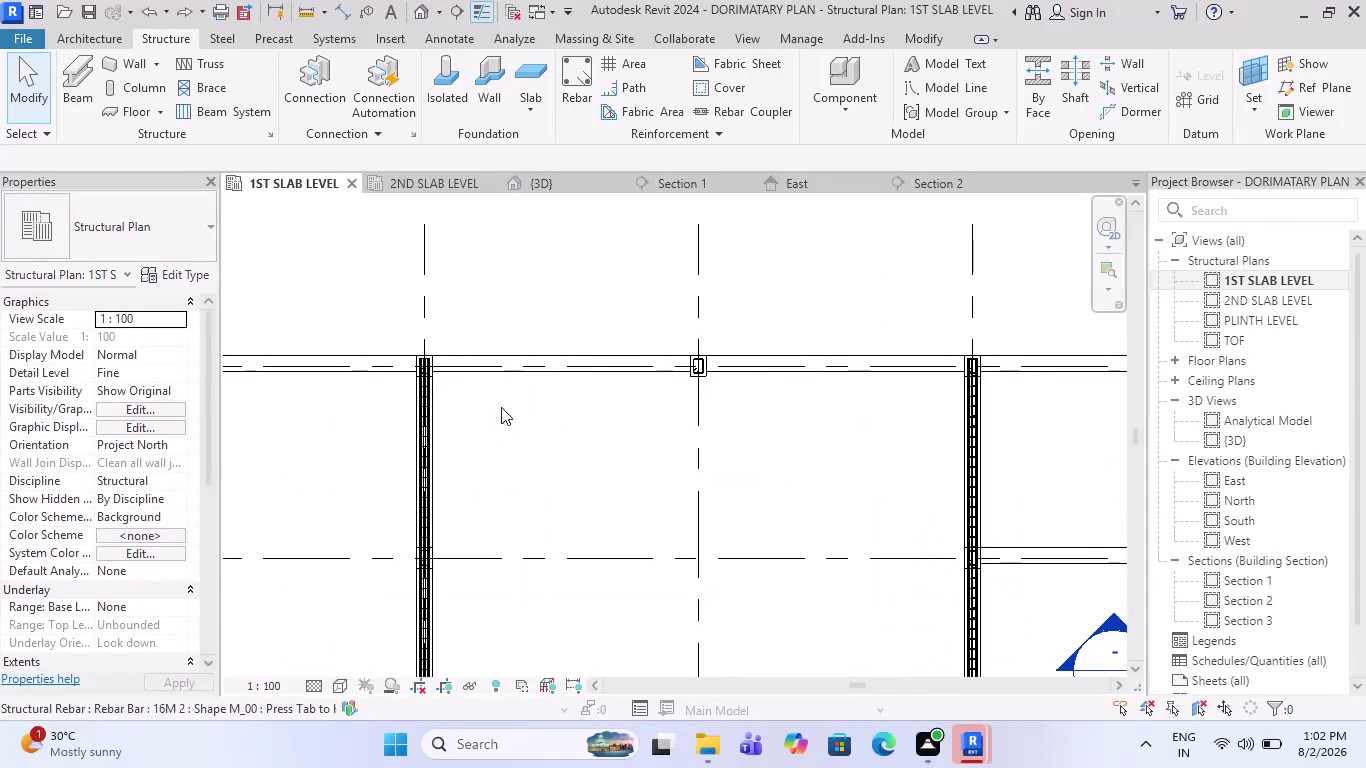
Zoom and pan the 1st Slab Level plan to find the reinforced beam near grids D–E.
scroll(up, 3)
scroll(down, 3)
scroll(down, 3)
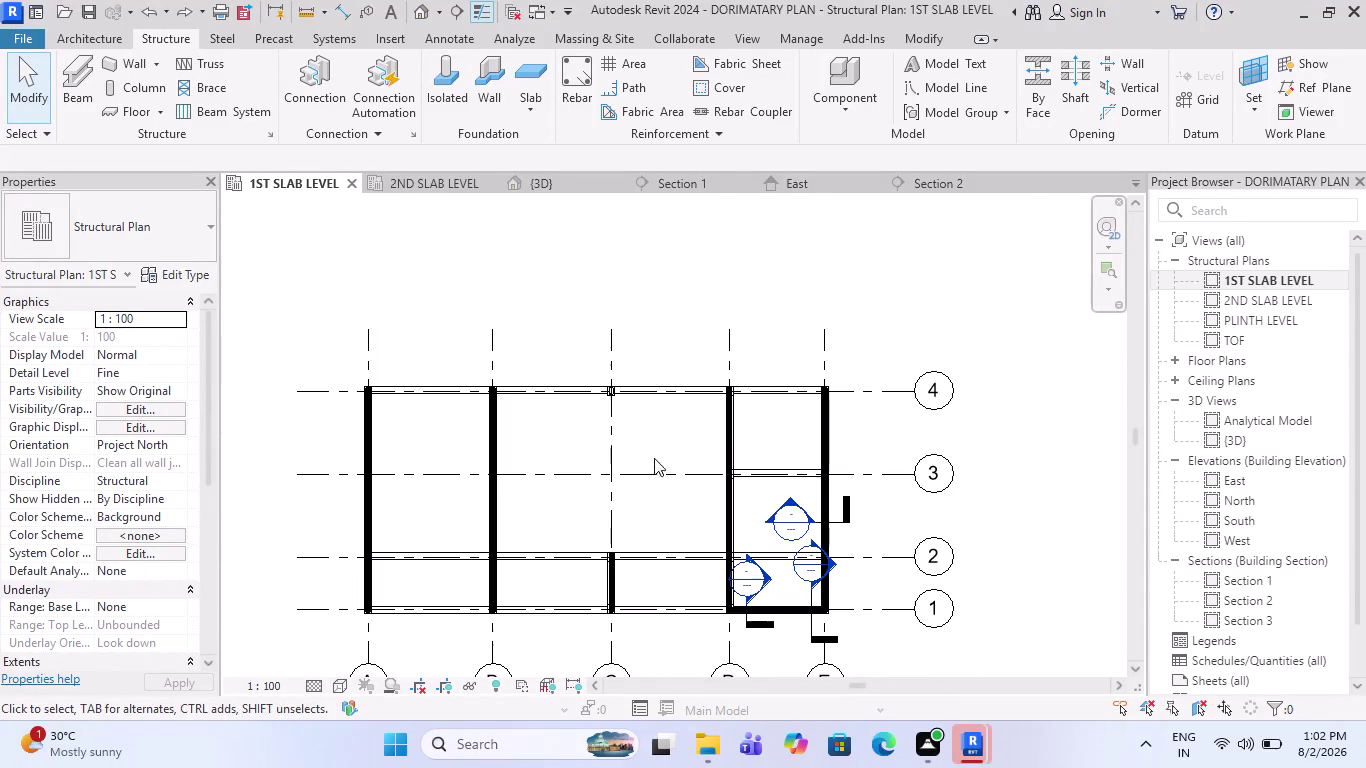
scroll(up, 3)
scroll(down, 3)
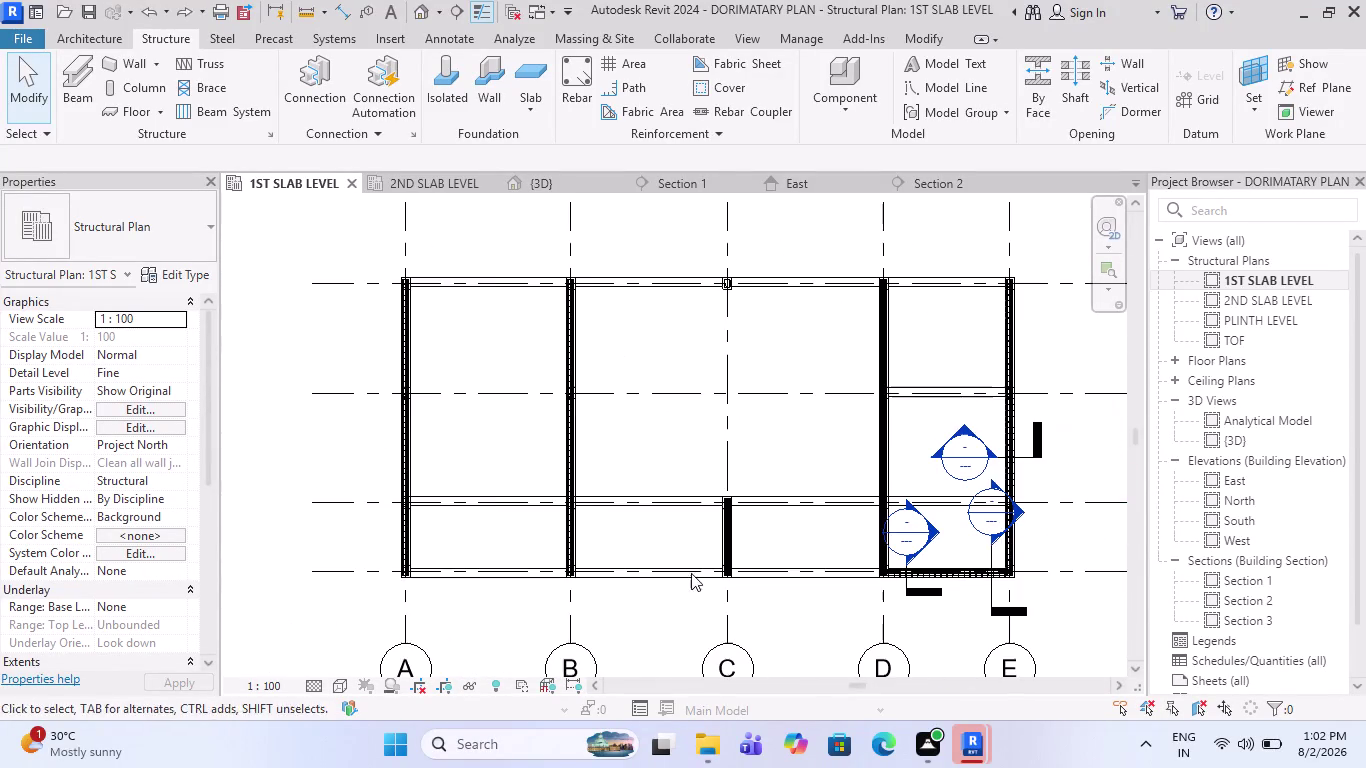
middle_drag(920, 610, 789, 619)
scroll(up, 3)
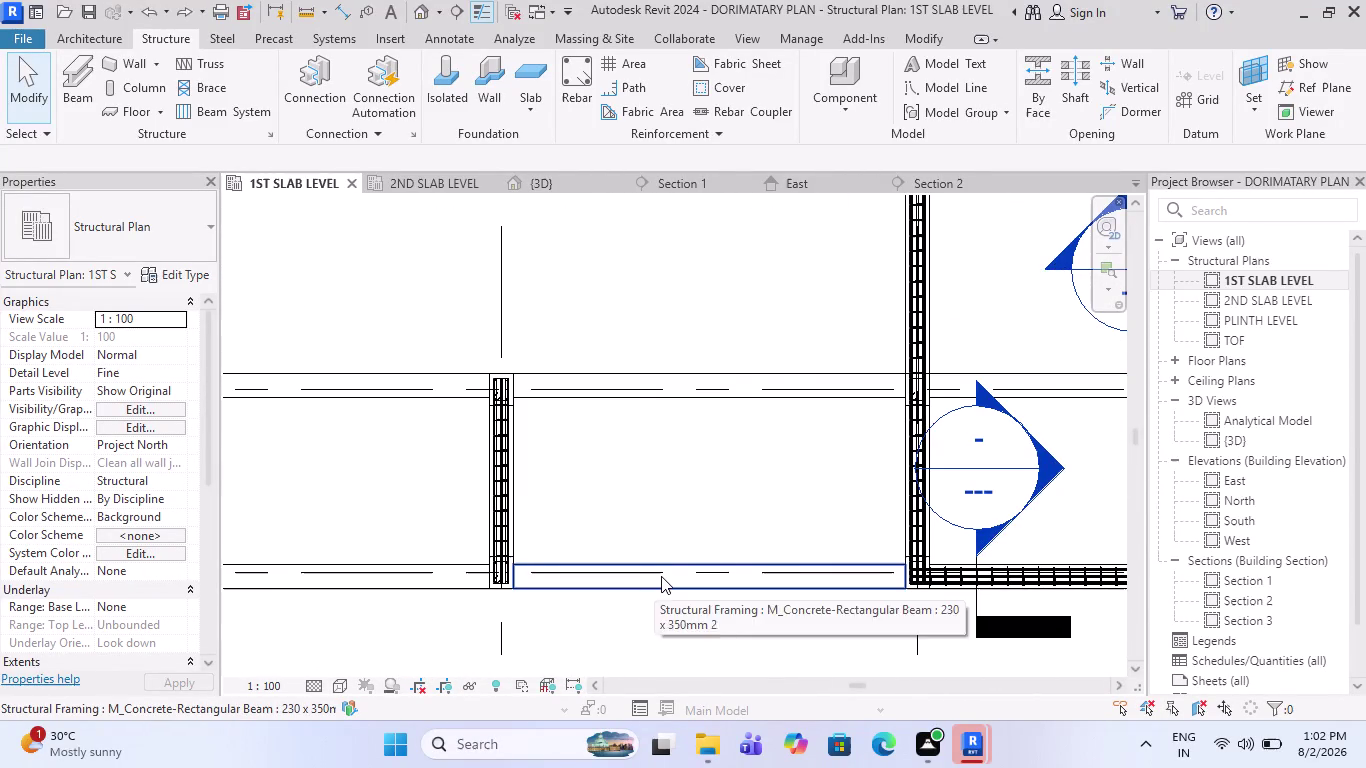
scroll(down, 3)
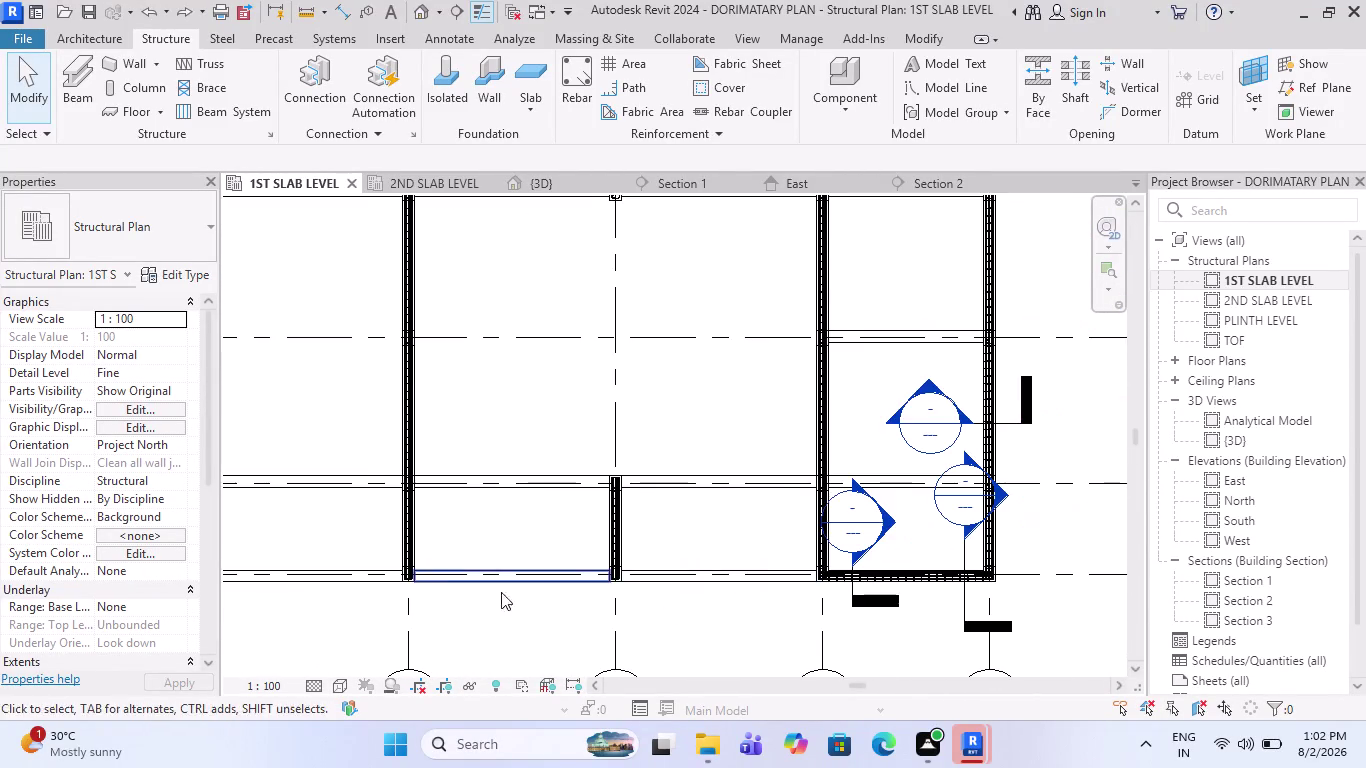
scroll(up, 3)
scroll(down, 3)
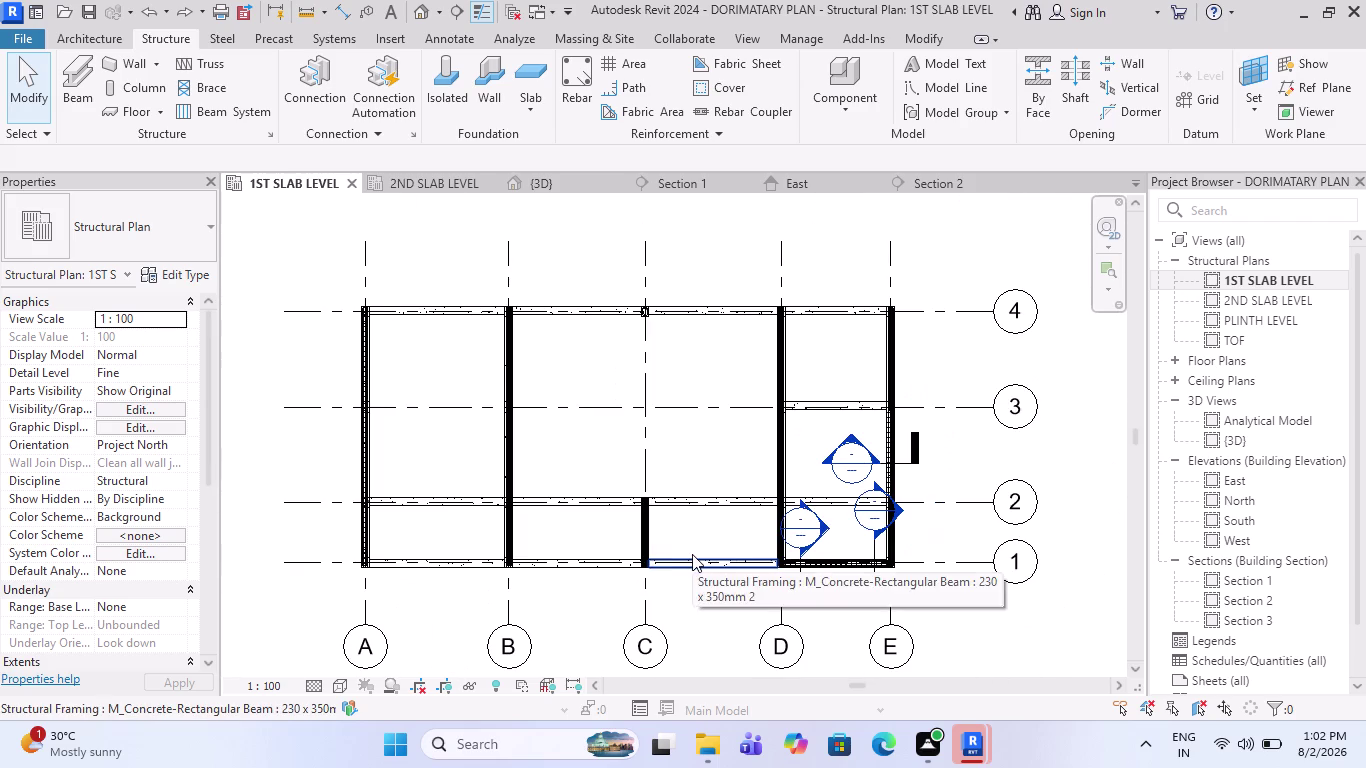
scroll(up, 3)
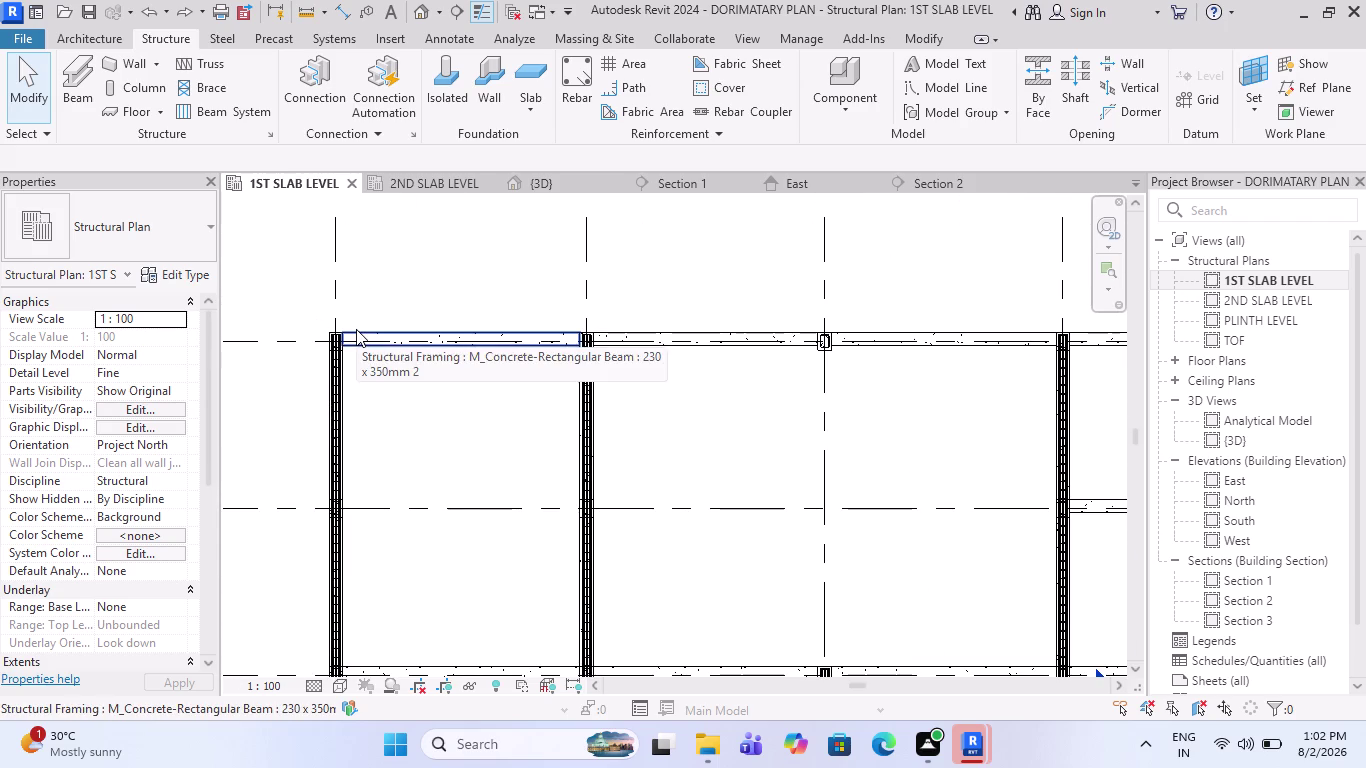
scroll(down, 3)
scroll(up, 3)
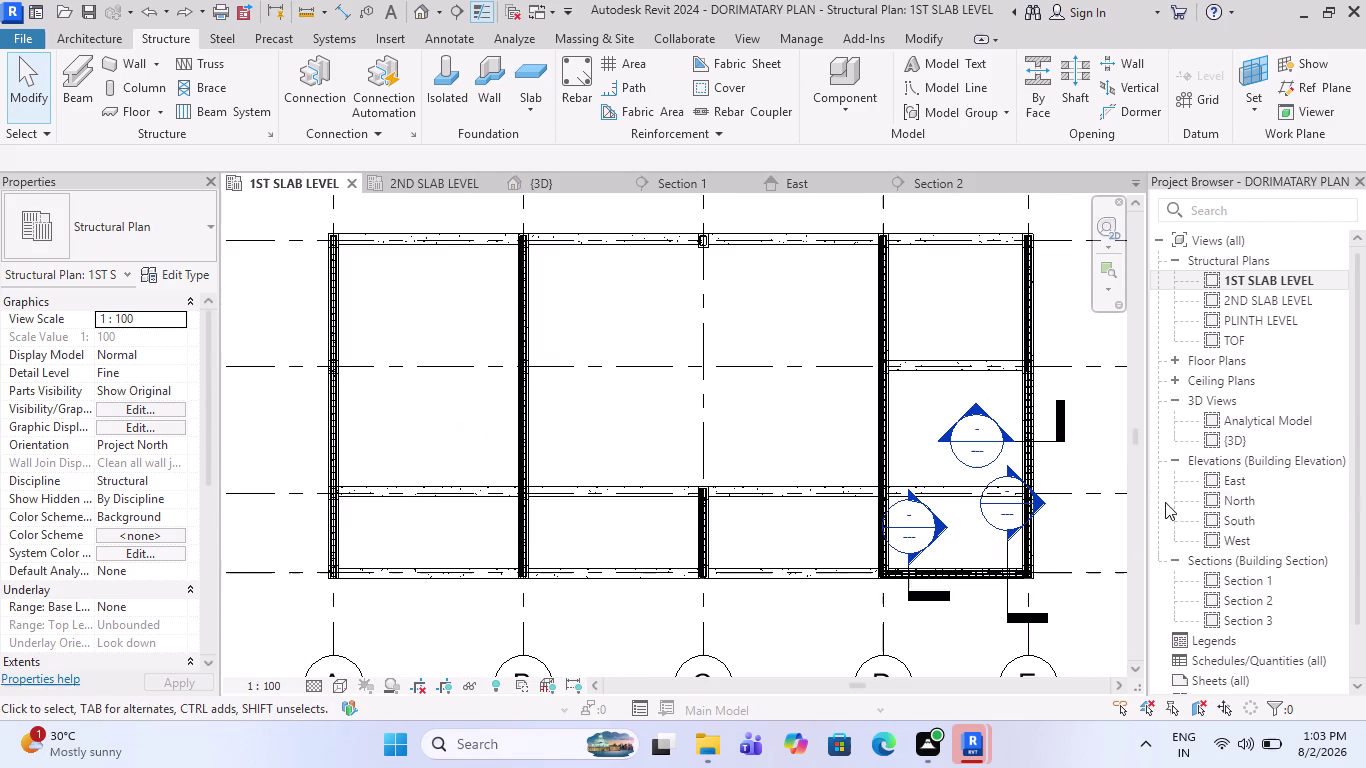
scroll(down, 3)
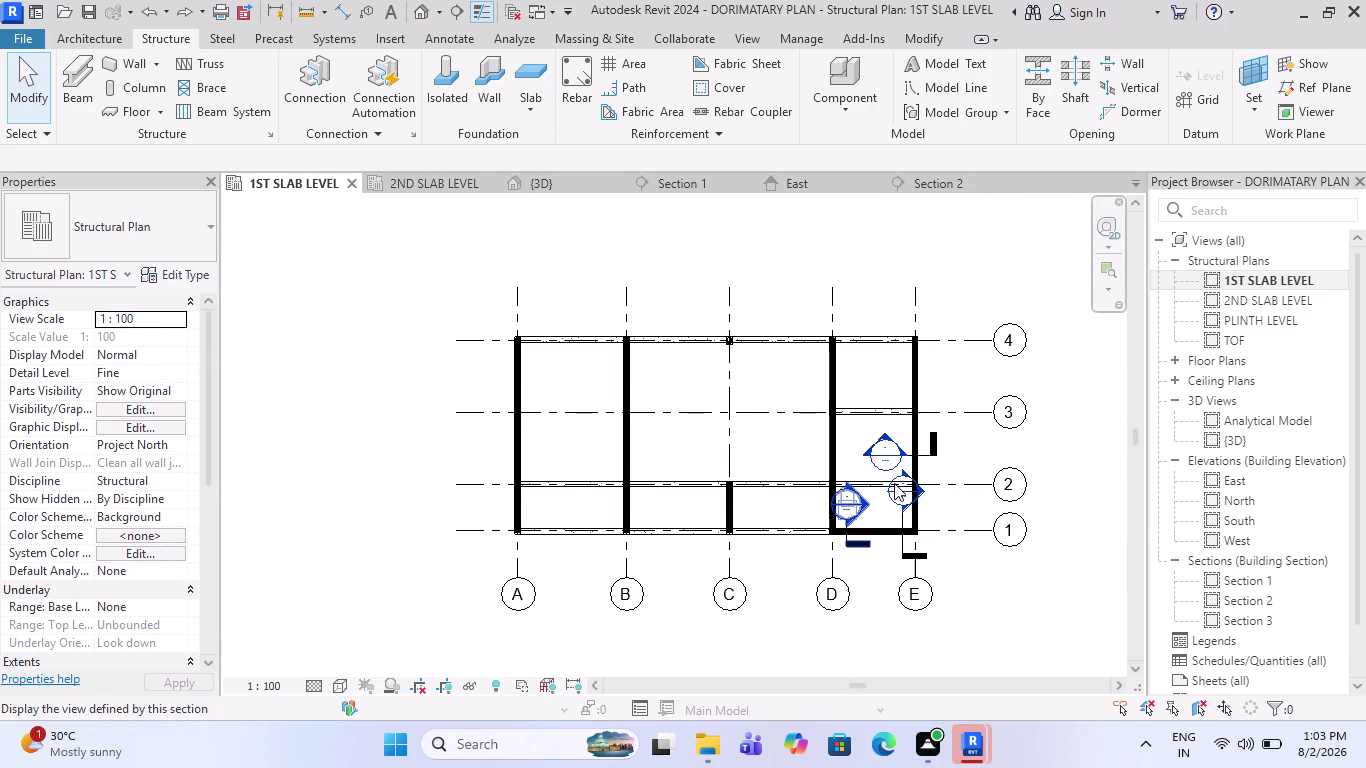
key(Escape)
scroll(up, 3)
scroll(up, 3)
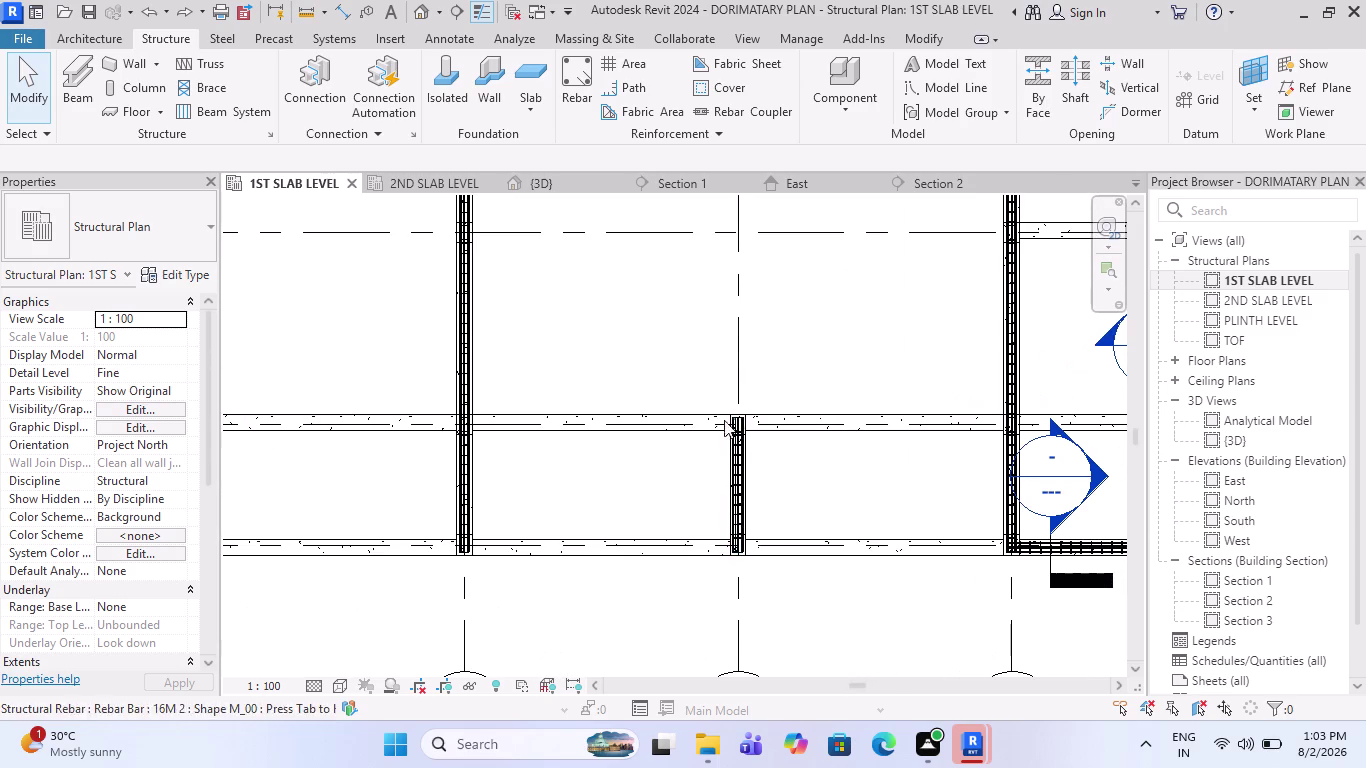
scroll(down, 3)
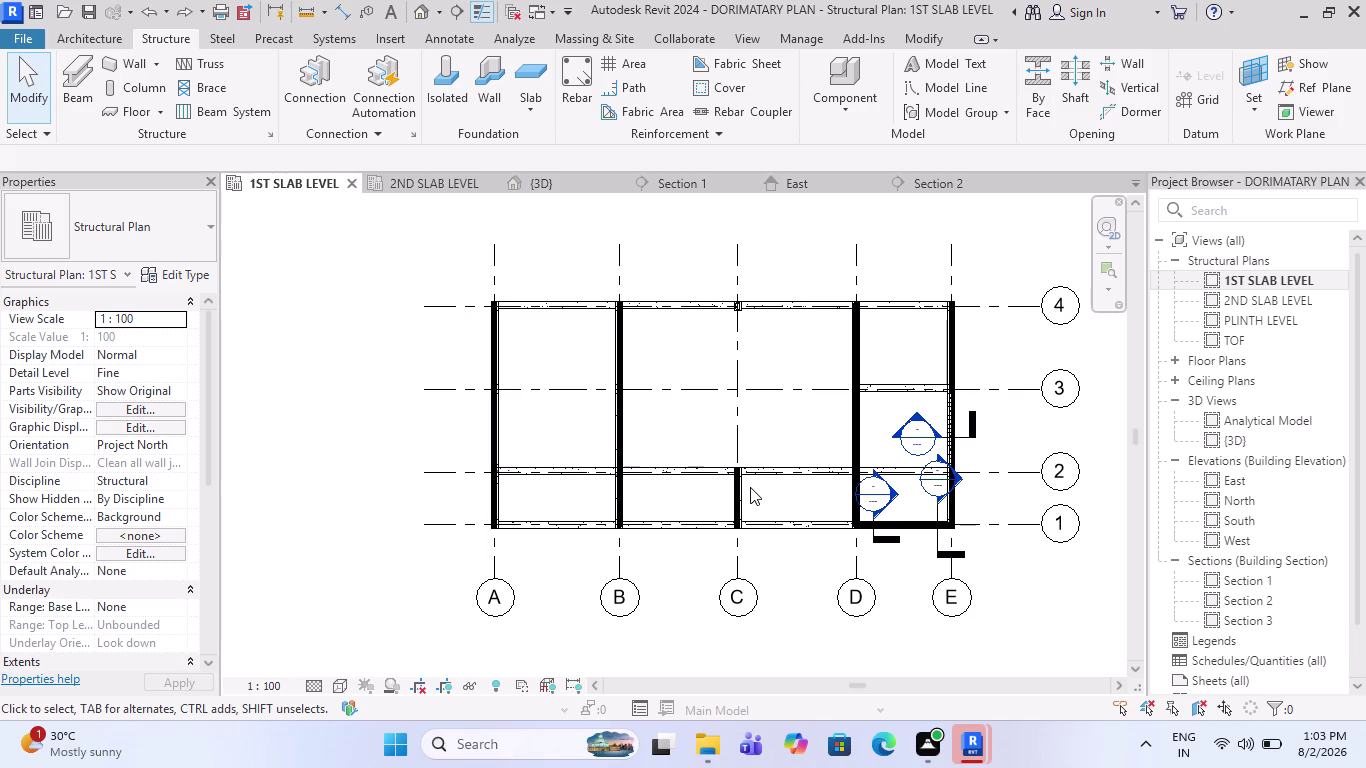
scroll(up, 3)
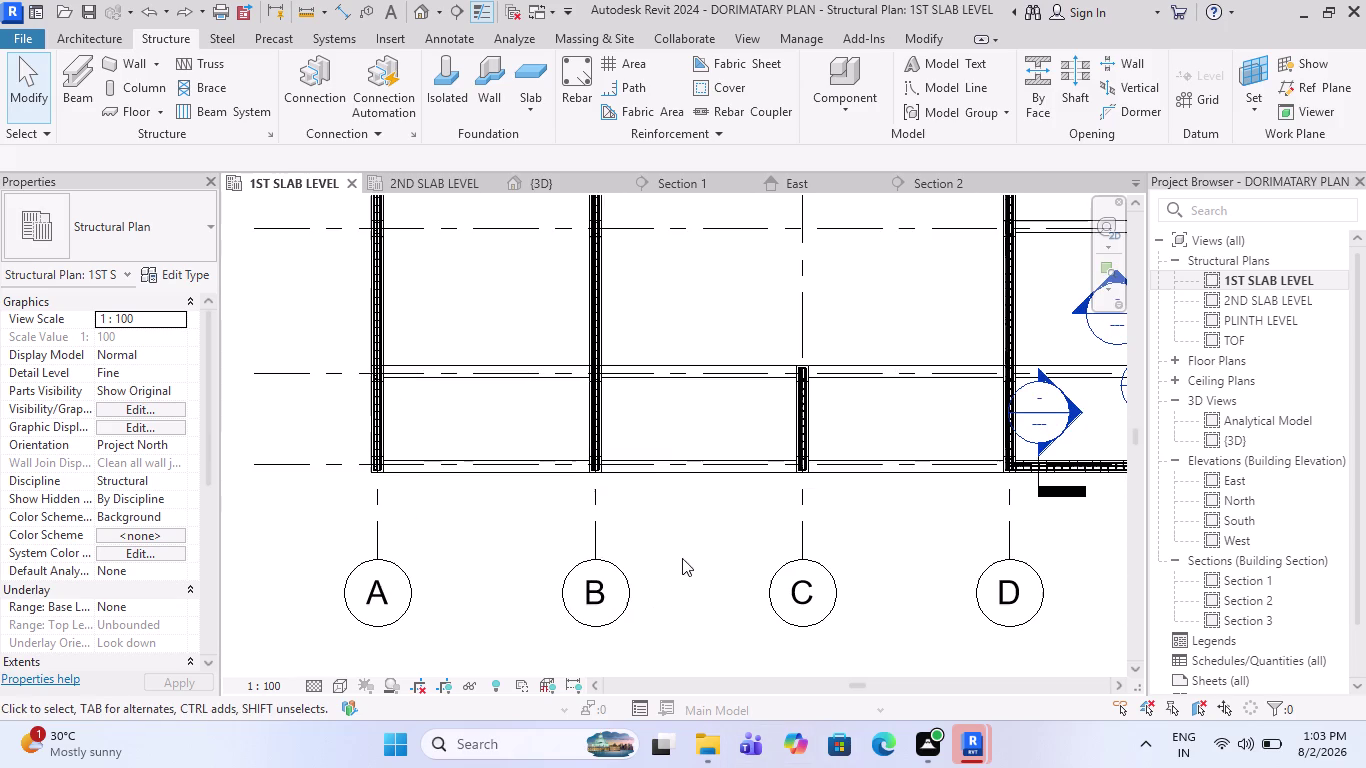
scroll(down, 3)
scroll(up, 3)
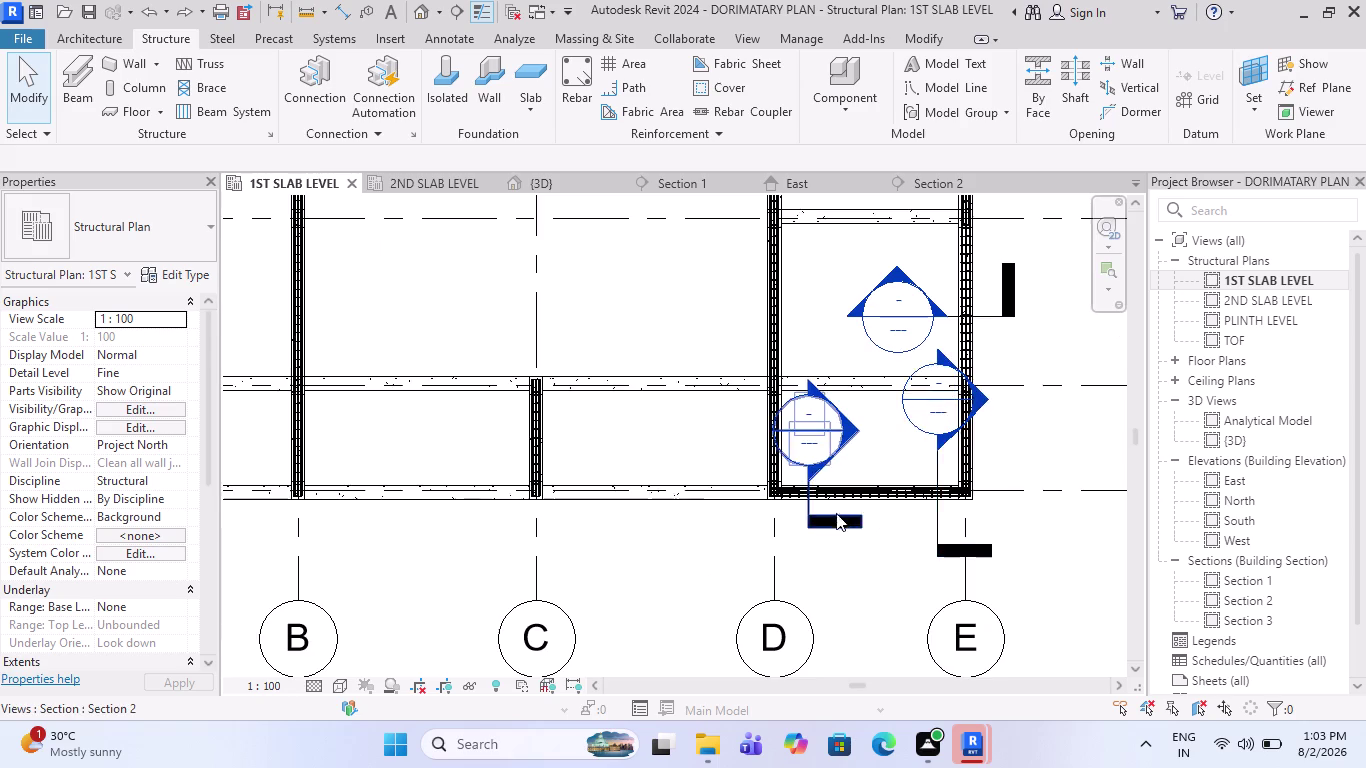
scroll(up, 3)
scroll(up, 3)
key(Escape)
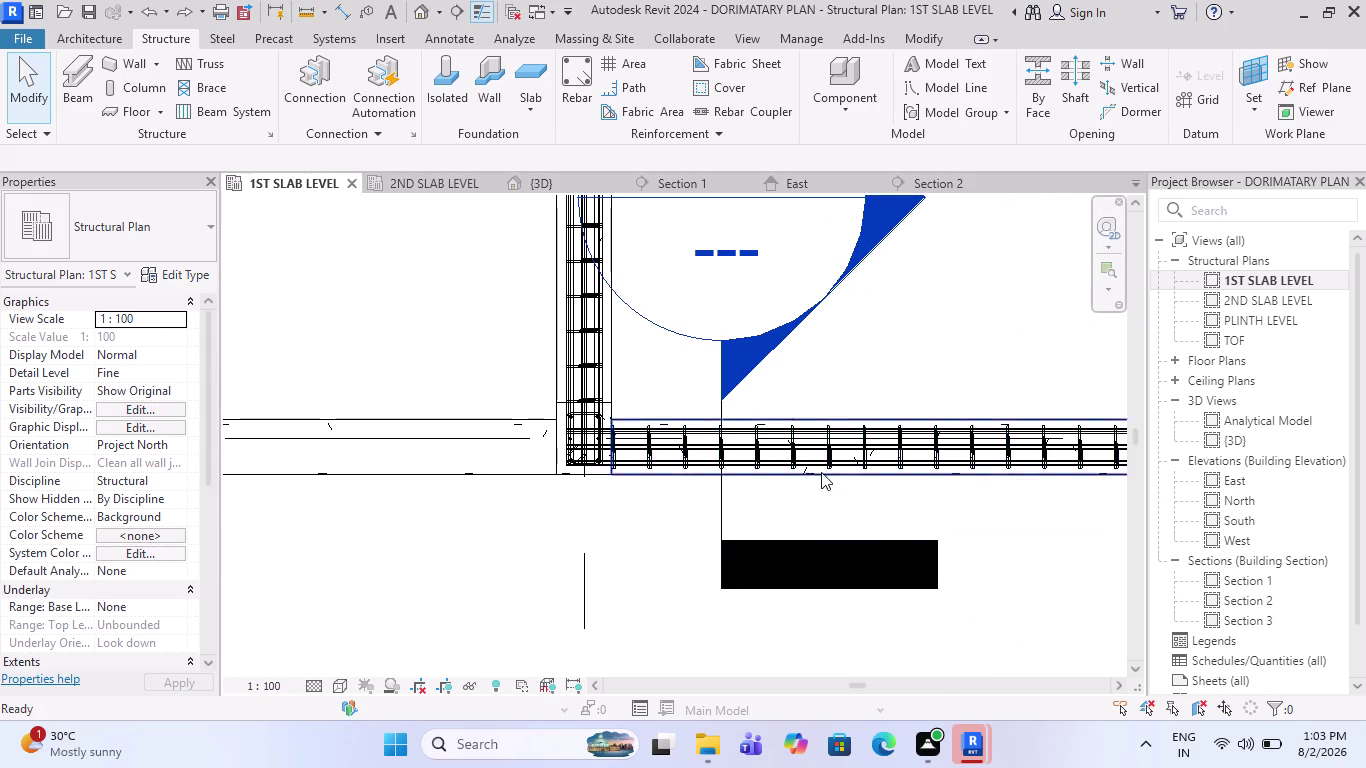
scroll(up, 3)
Propagate the grid 1 beam's rebar onto three neighbouring beams along grid 1.
click(799, 415)
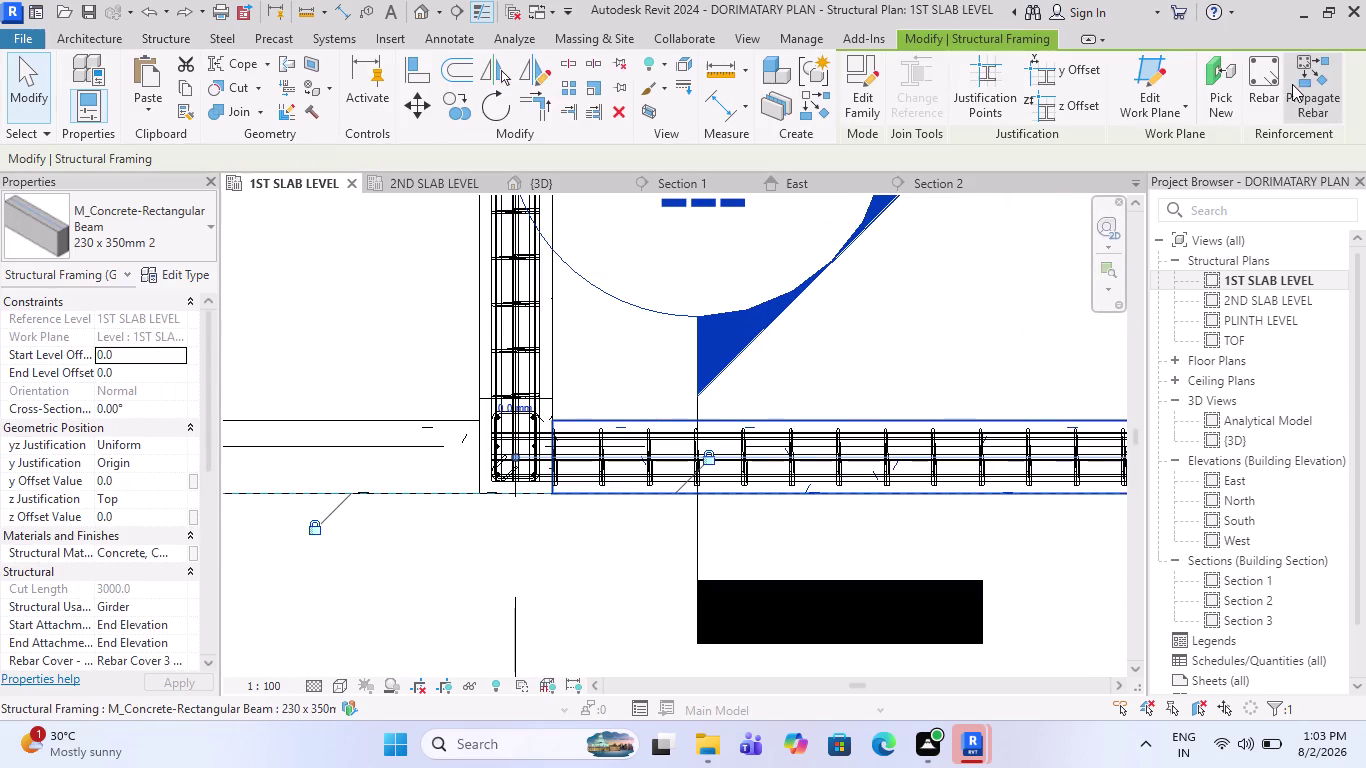
click(1301, 99)
scroll(down, 3)
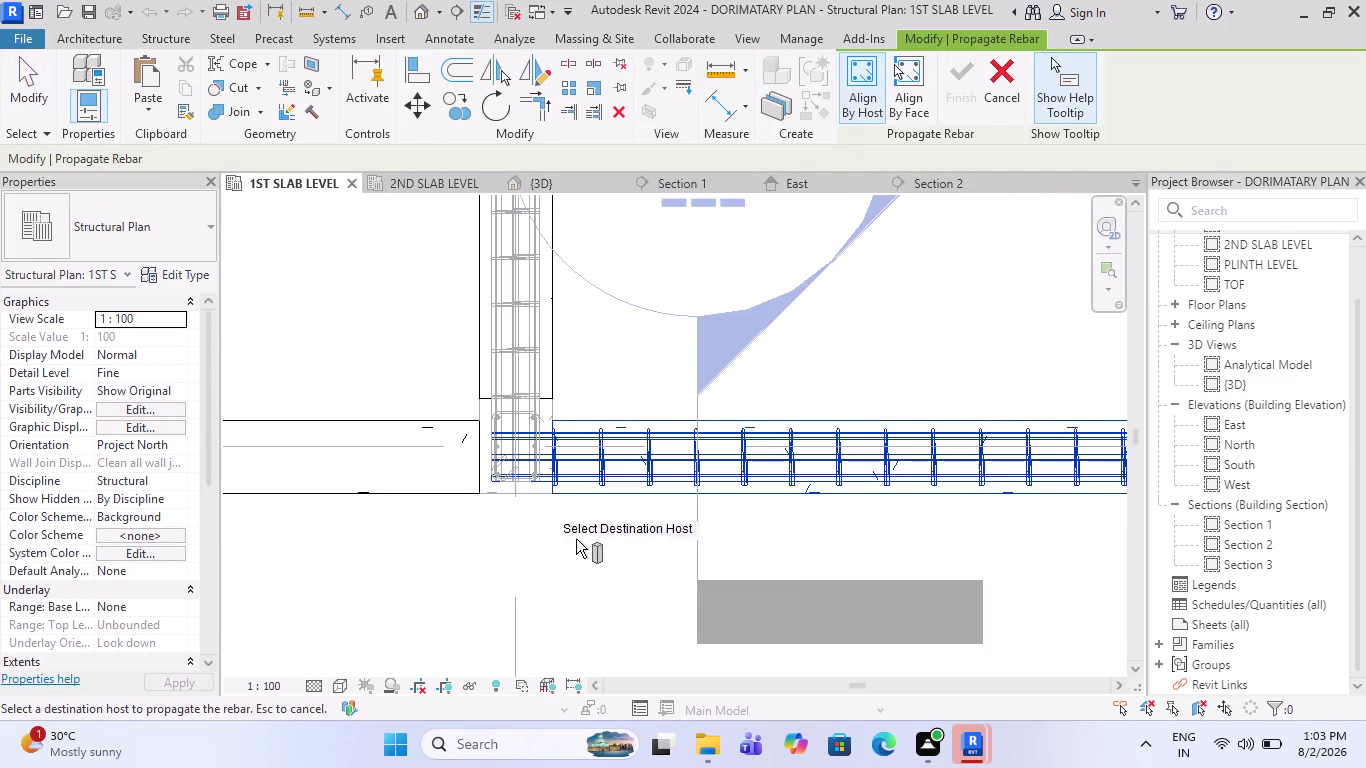
scroll(down, 3)
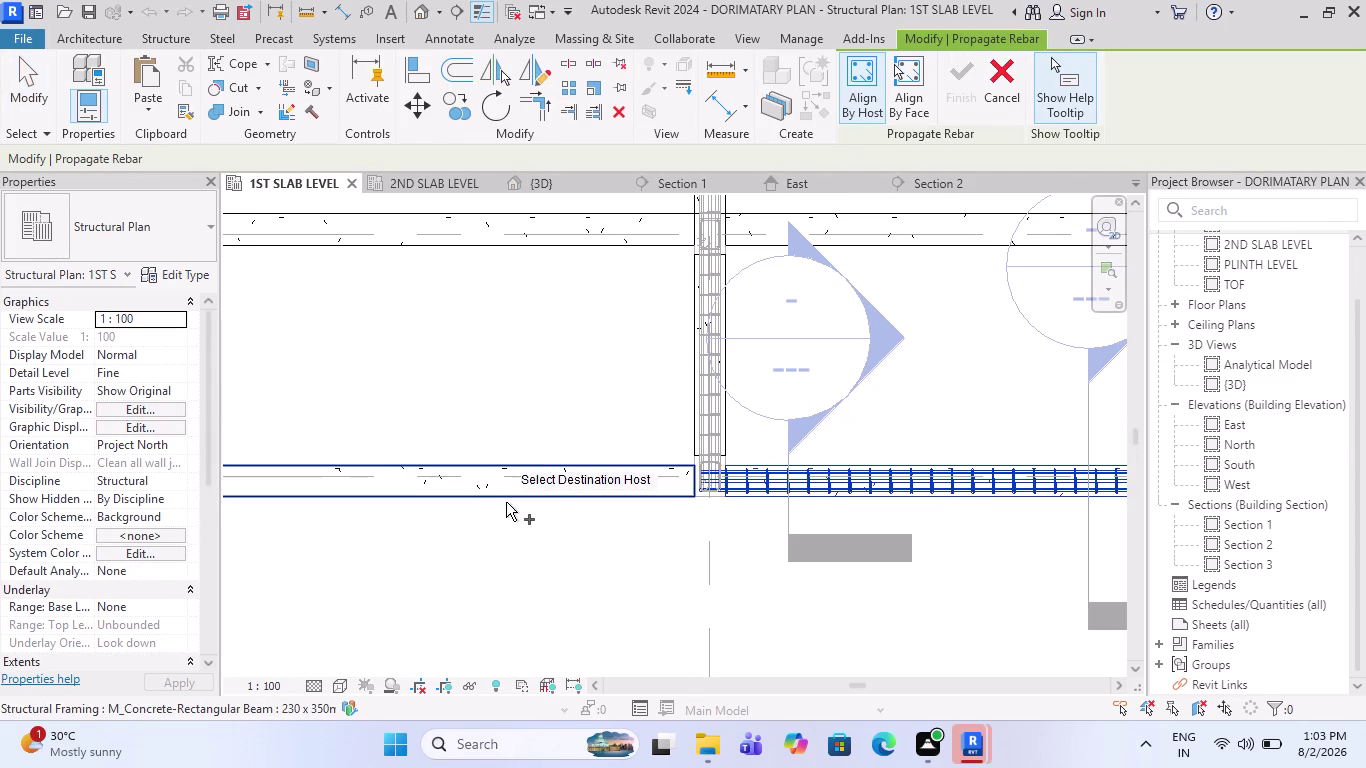
click(506, 502)
scroll(down, 3)
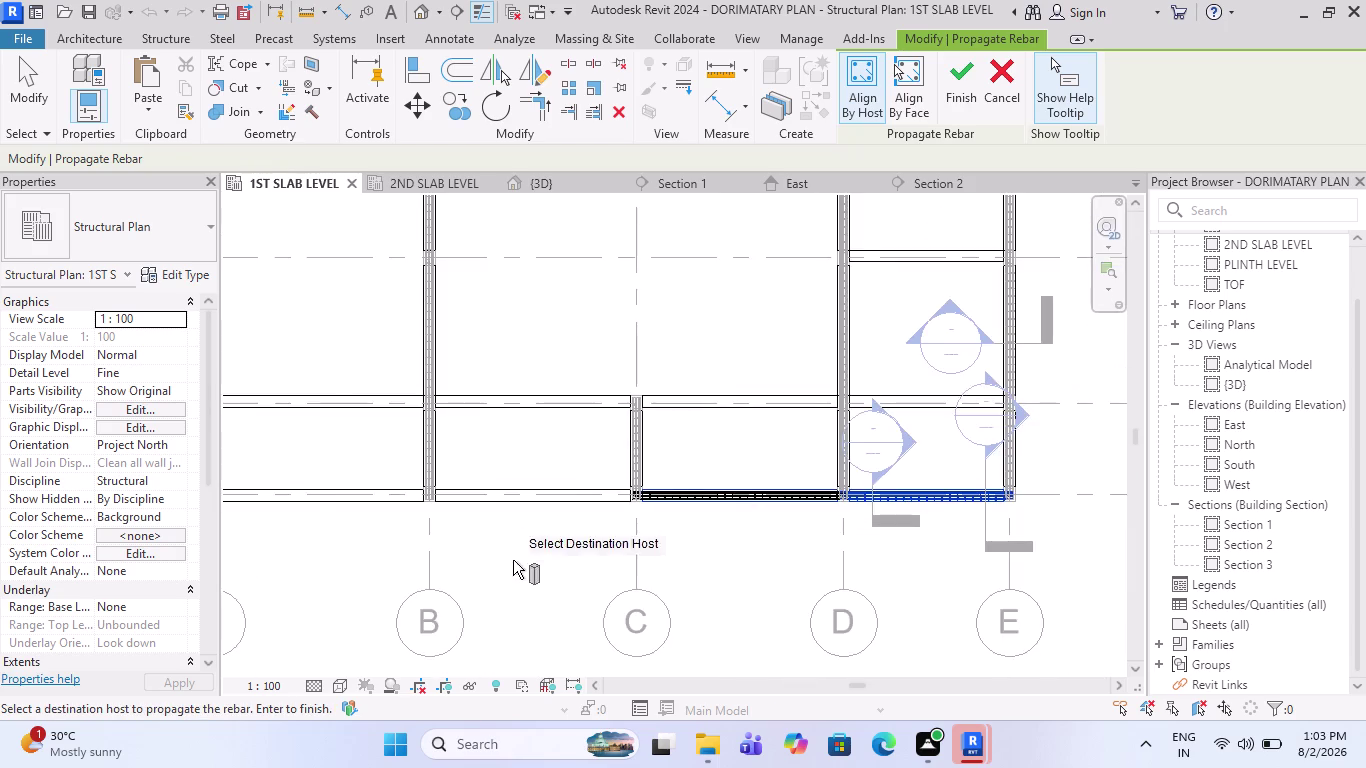
scroll(up, 3)
click(528, 508)
scroll(down, 3)
scroll(up, 3)
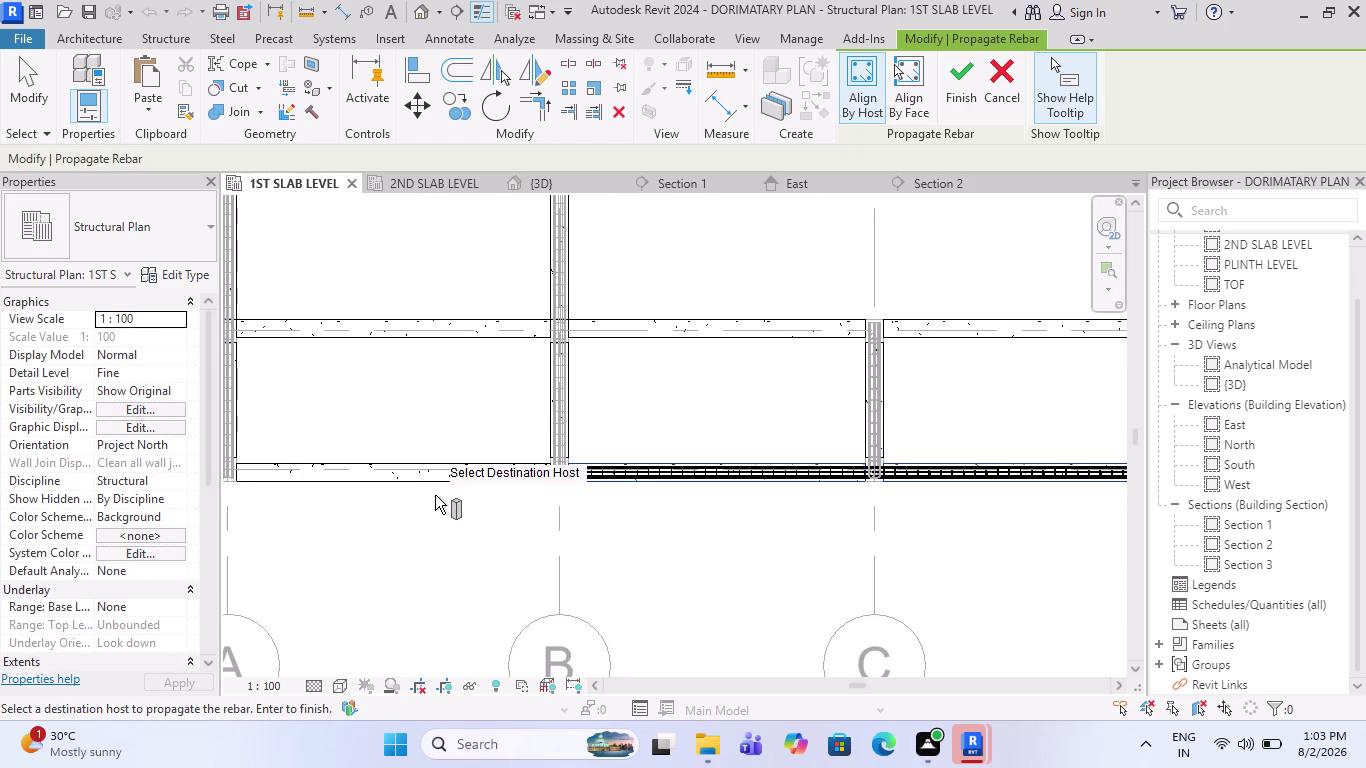
click(436, 488)
scroll(up, 3)
scroll(up, 3)
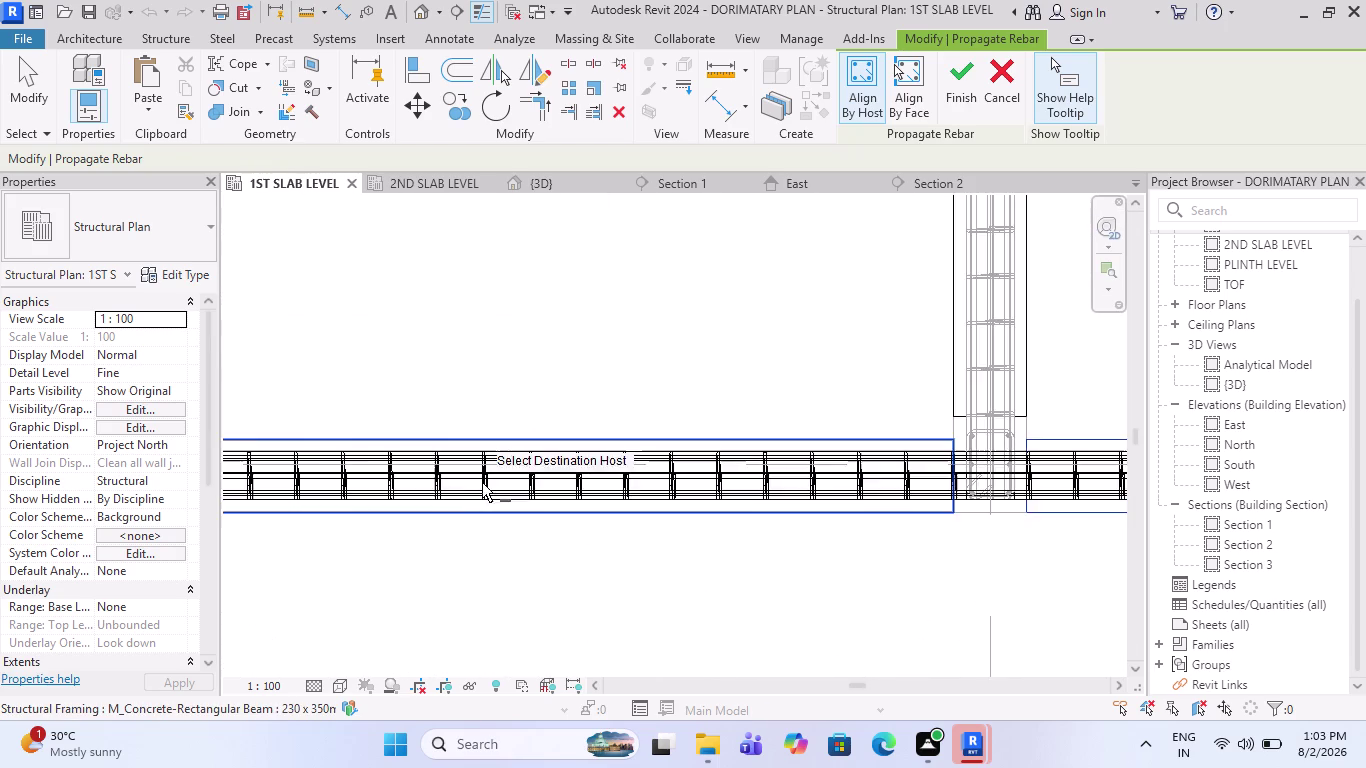
scroll(up, 3)
scroll(up, 3)
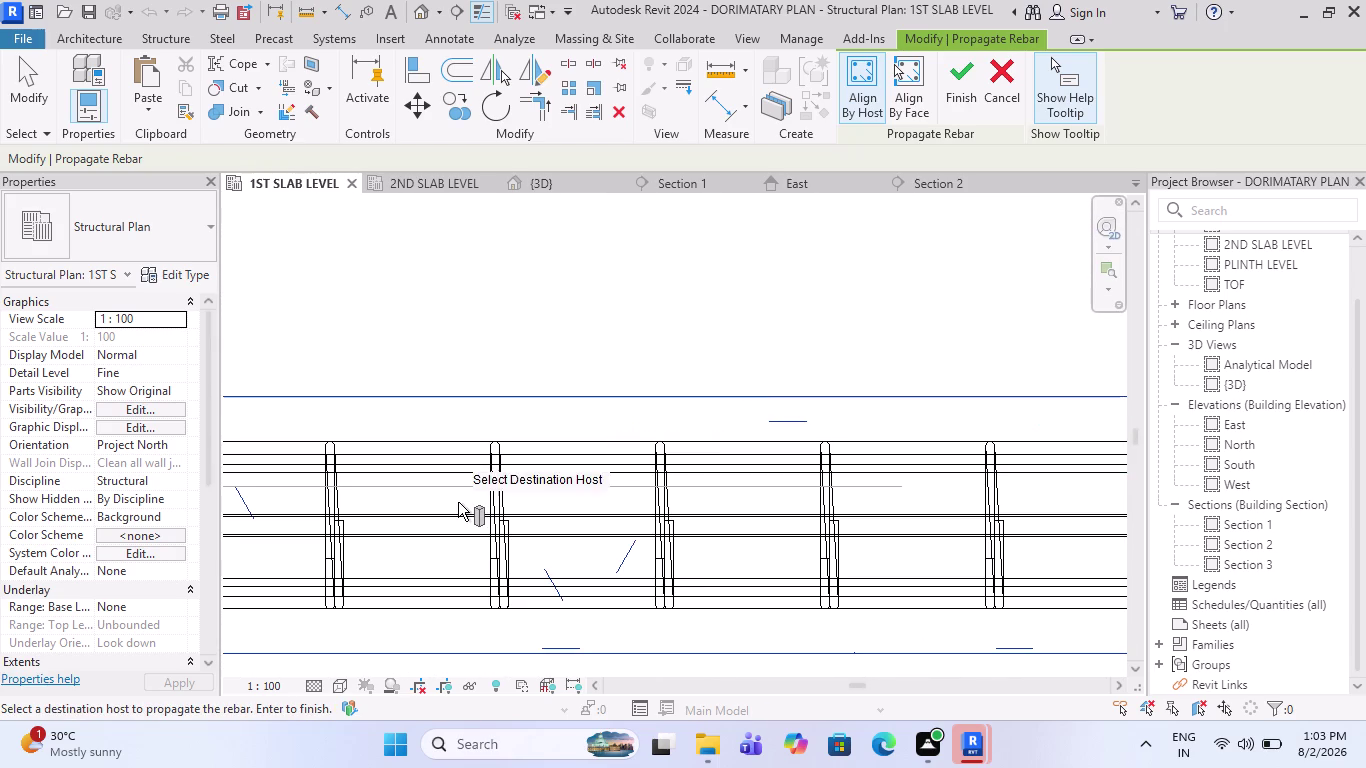
scroll(down, 3)
key(Escape)
Zoom and pan the plan to review the whole frame with the propagated rebar.
scroll(up, 3)
scroll(up, 3)
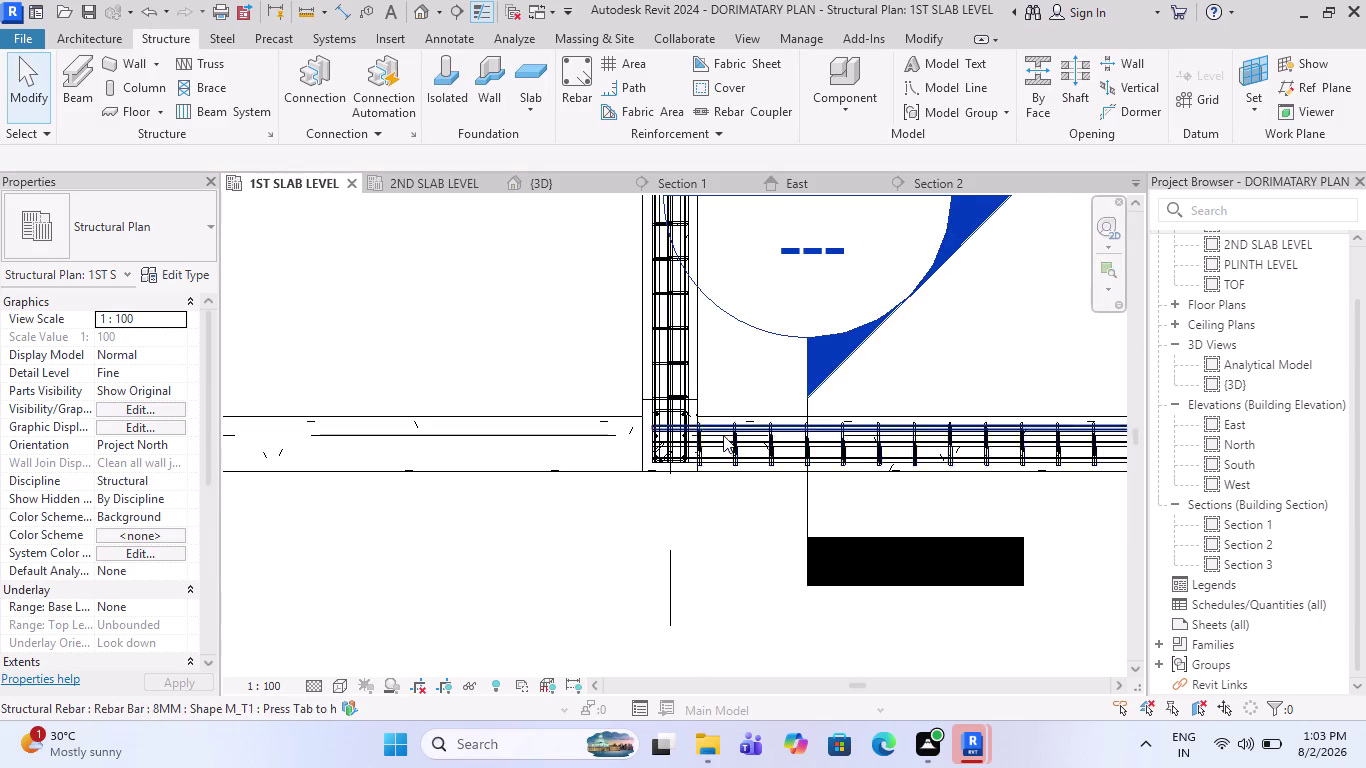
scroll(up, 3)
scroll(down, 3)
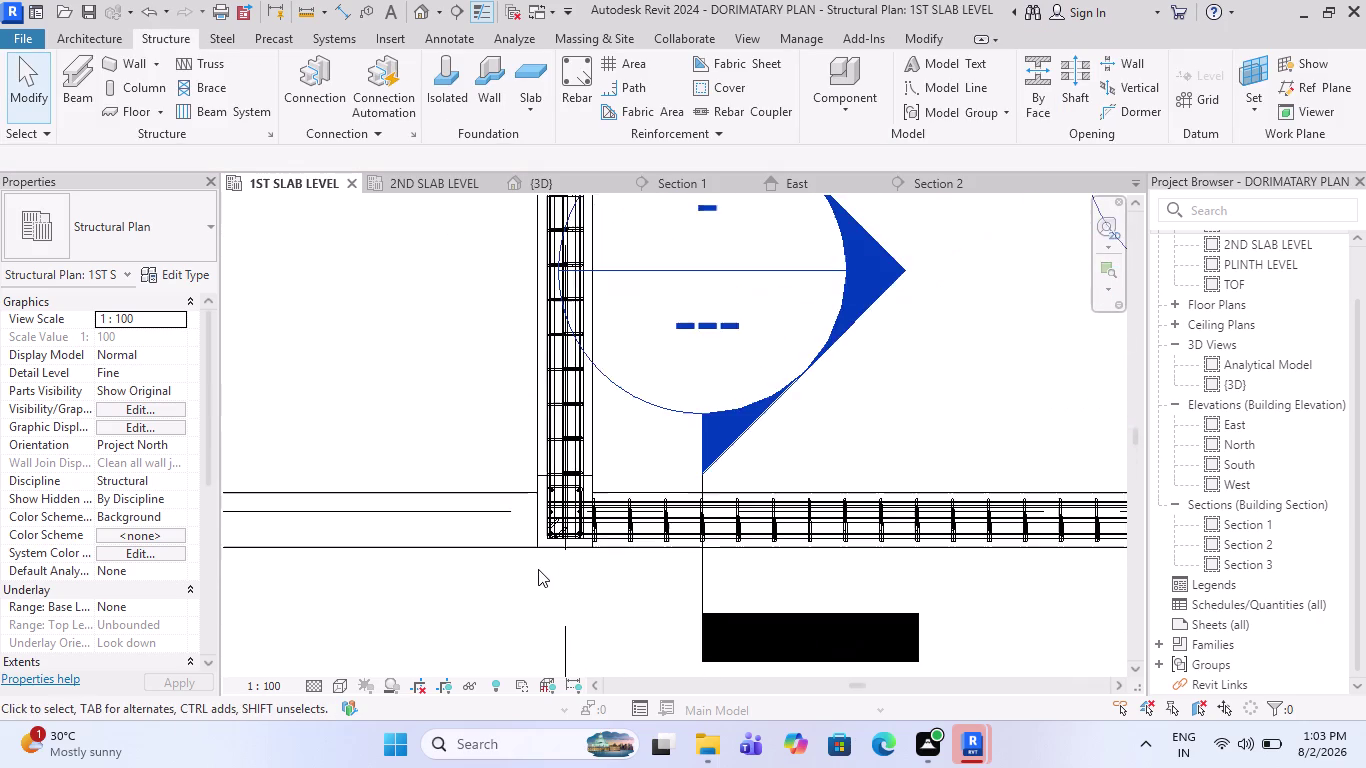
scroll(down, 3)
scroll(up, 3)
scroll(down, 3)
scroll(down, 3)
scroll(up, 3)
scroll(up, 3)
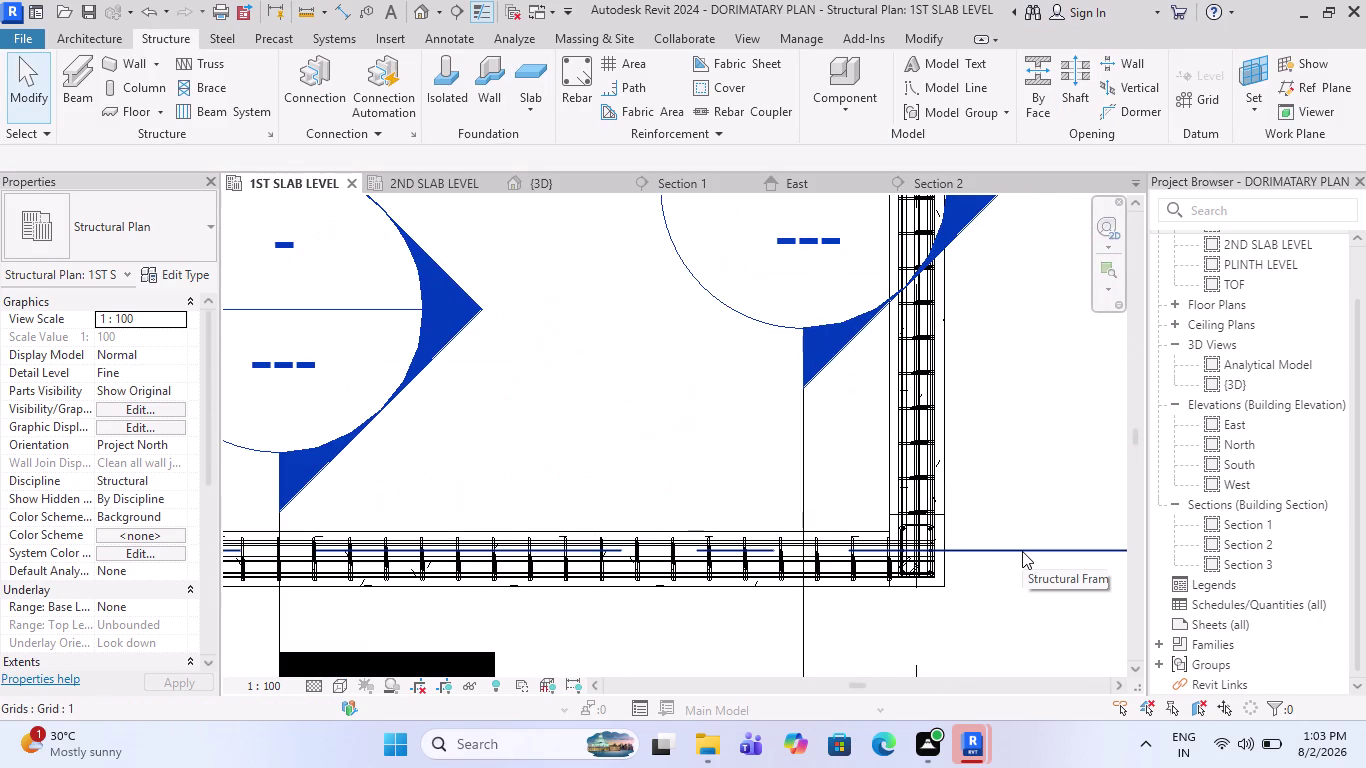
scroll(up, 3)
scroll(down, 3)
scroll(down, 3)
scroll(down, 3)
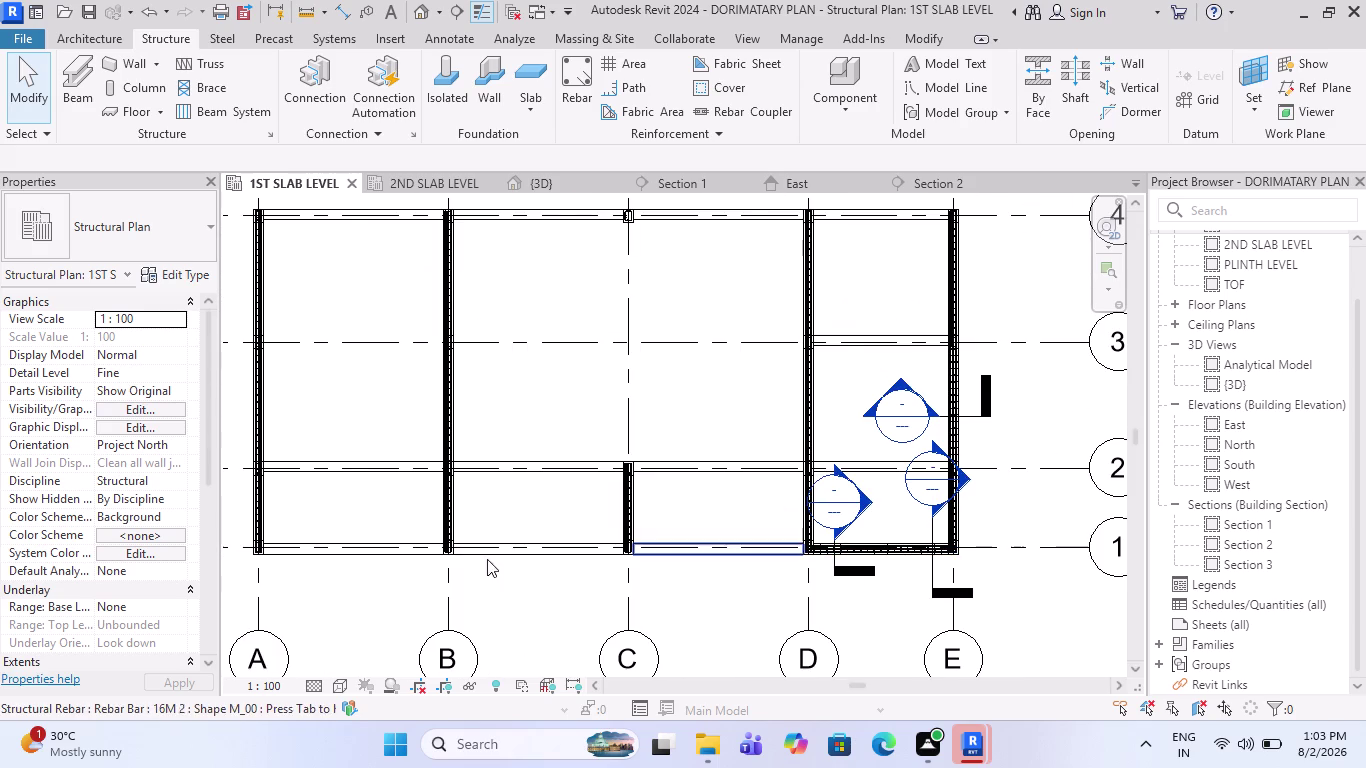
middle_drag(535, 482, 536, 523)
scroll(down, 3)
scroll(up, 3)
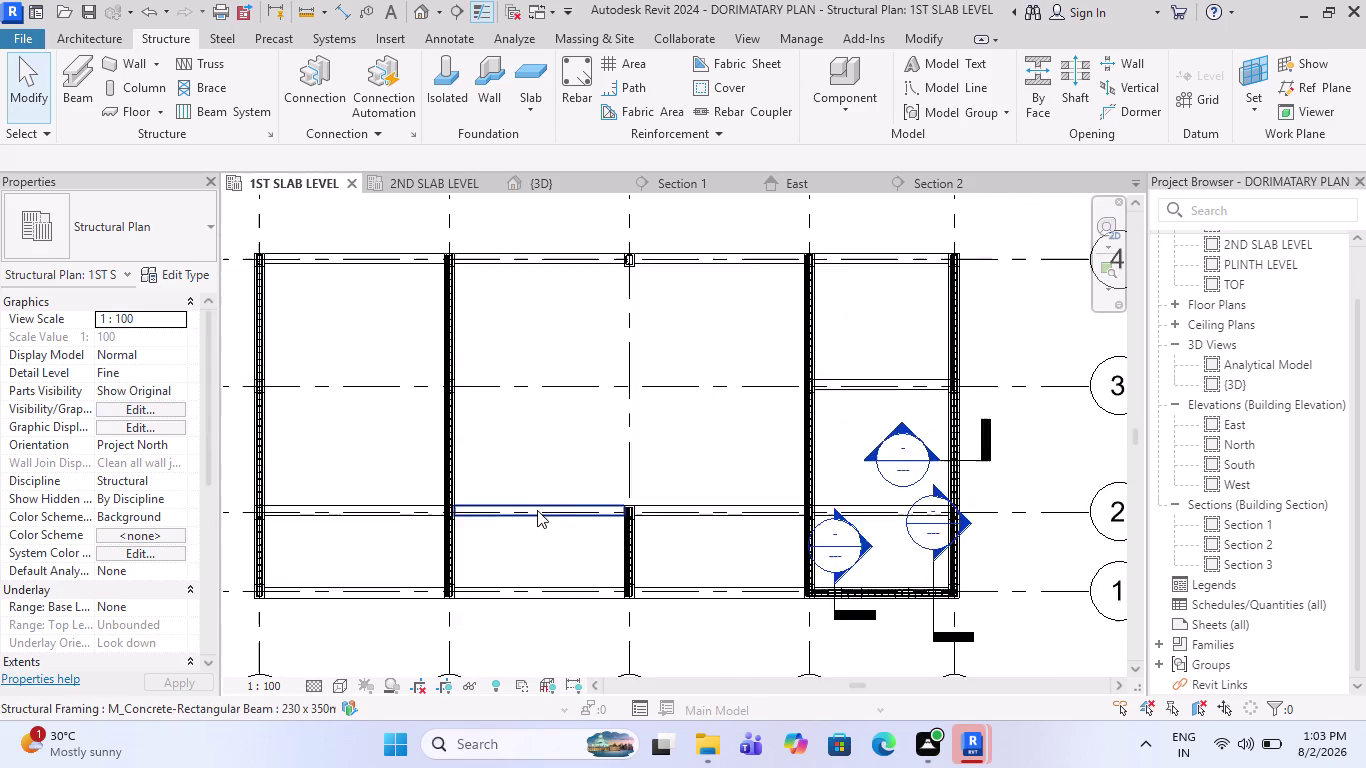
scroll(up, 3)
scroll(down, 3)
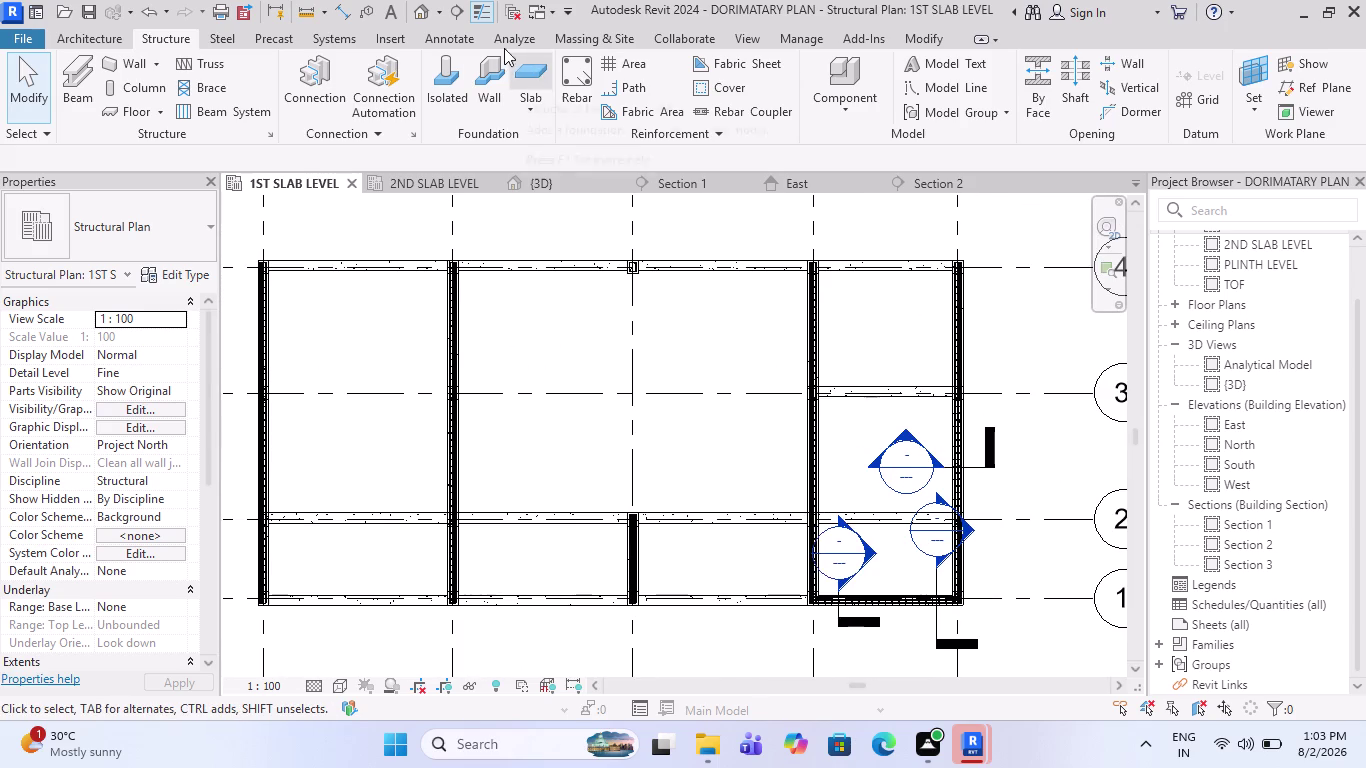
Draw Section 4 from between grids 2 and 3 to below grid 1, and open it.
click(461, 17)
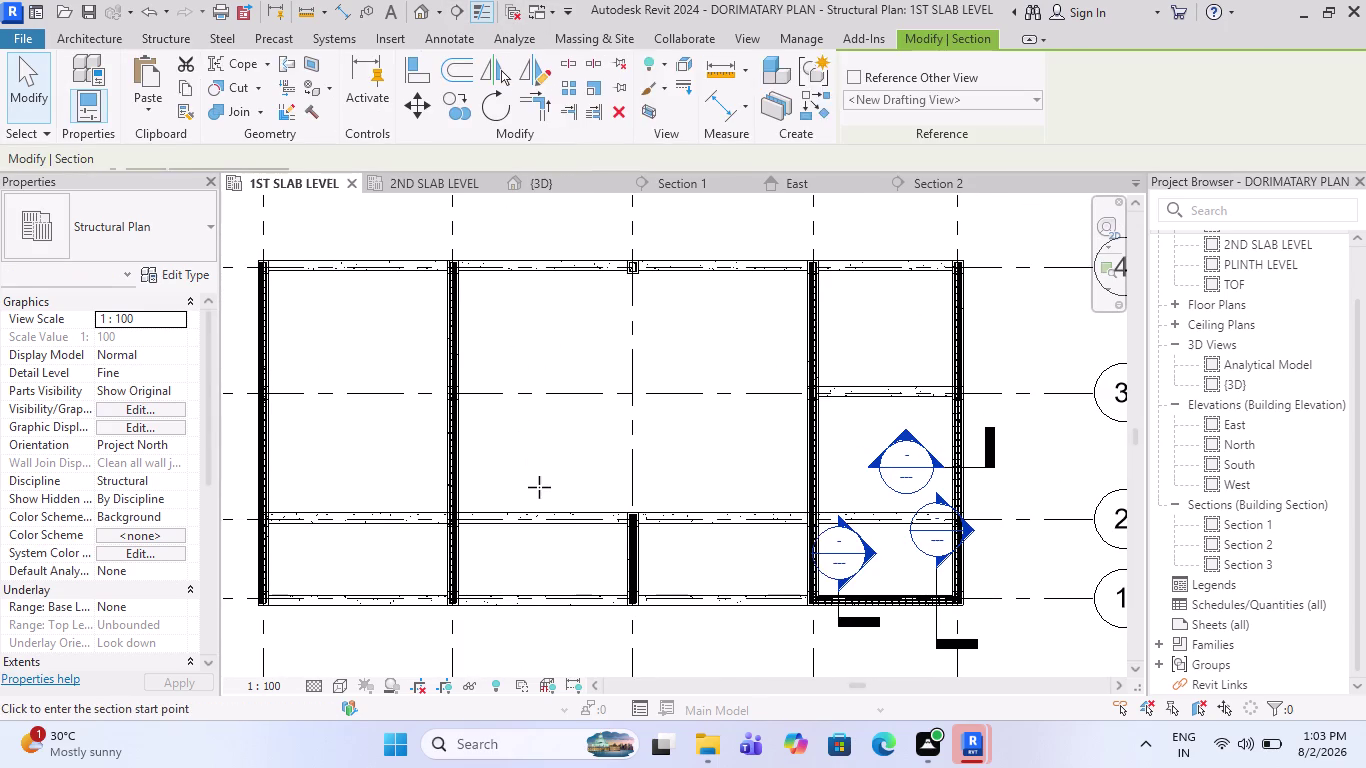
click(496, 474)
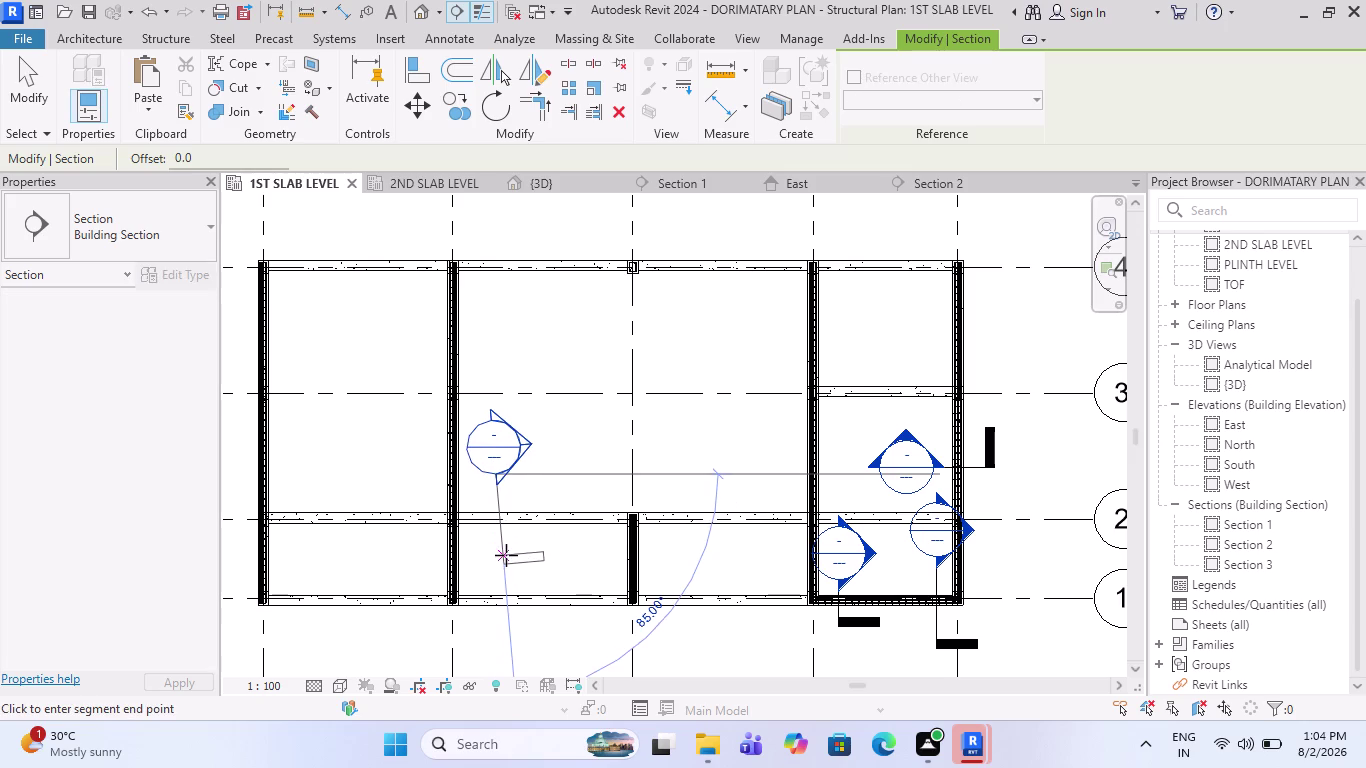
click(498, 558)
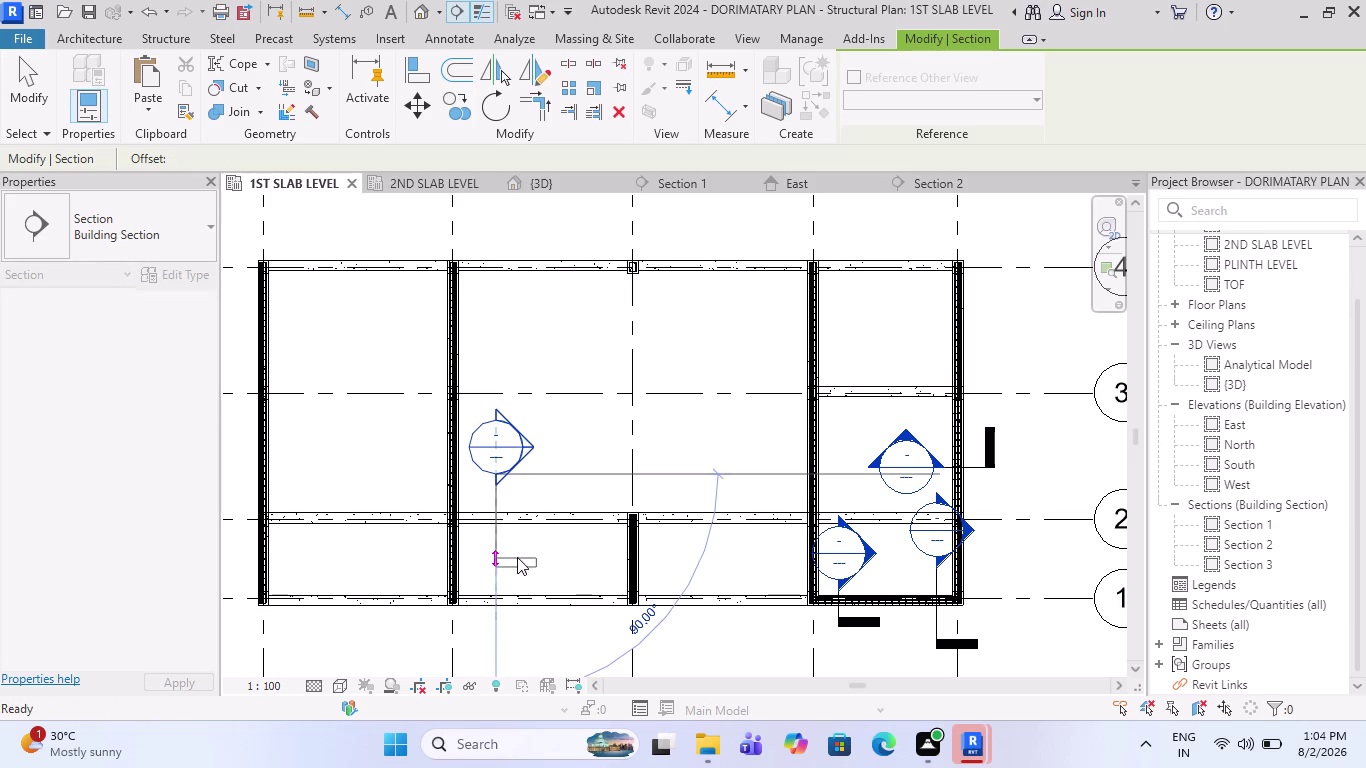
scroll(up, 3)
drag(600, 507, 511, 526)
scroll(up, 3)
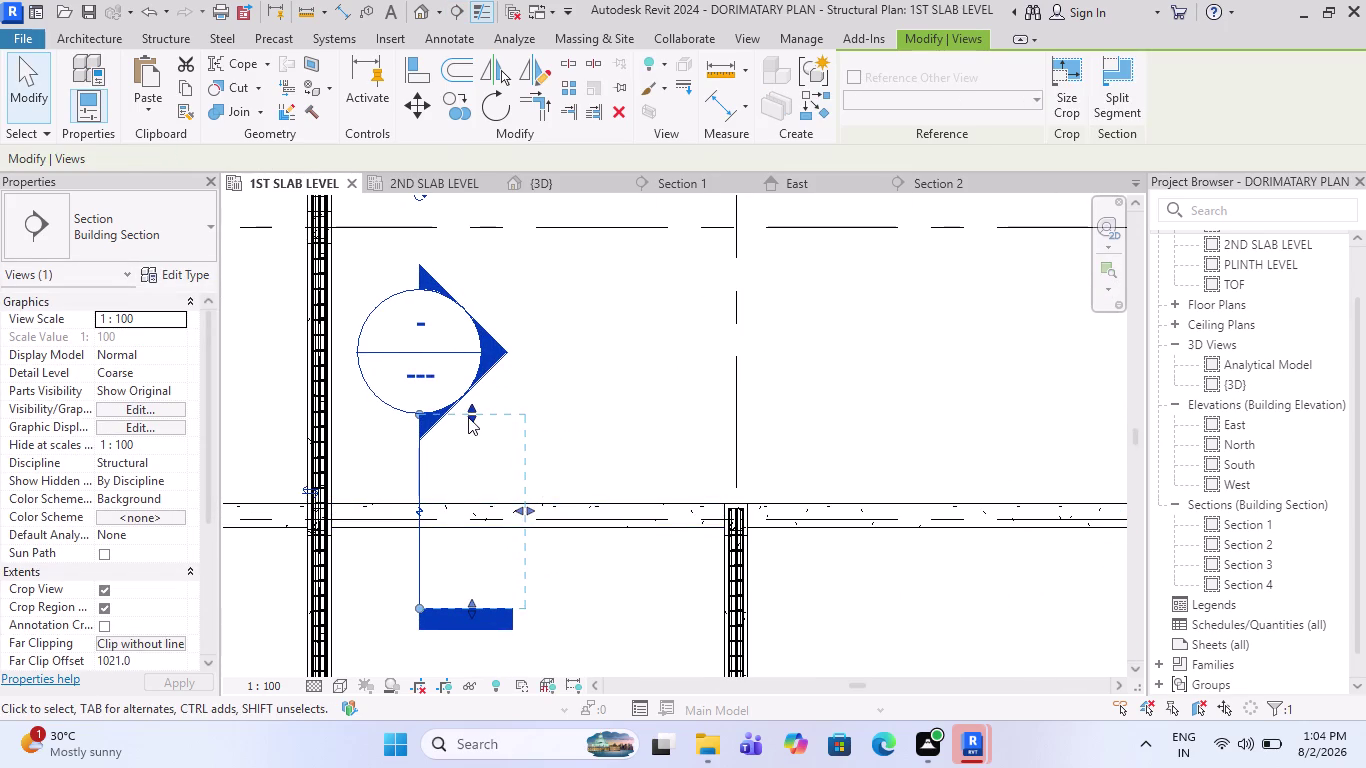
right_click(468, 417)
click(539, 241)
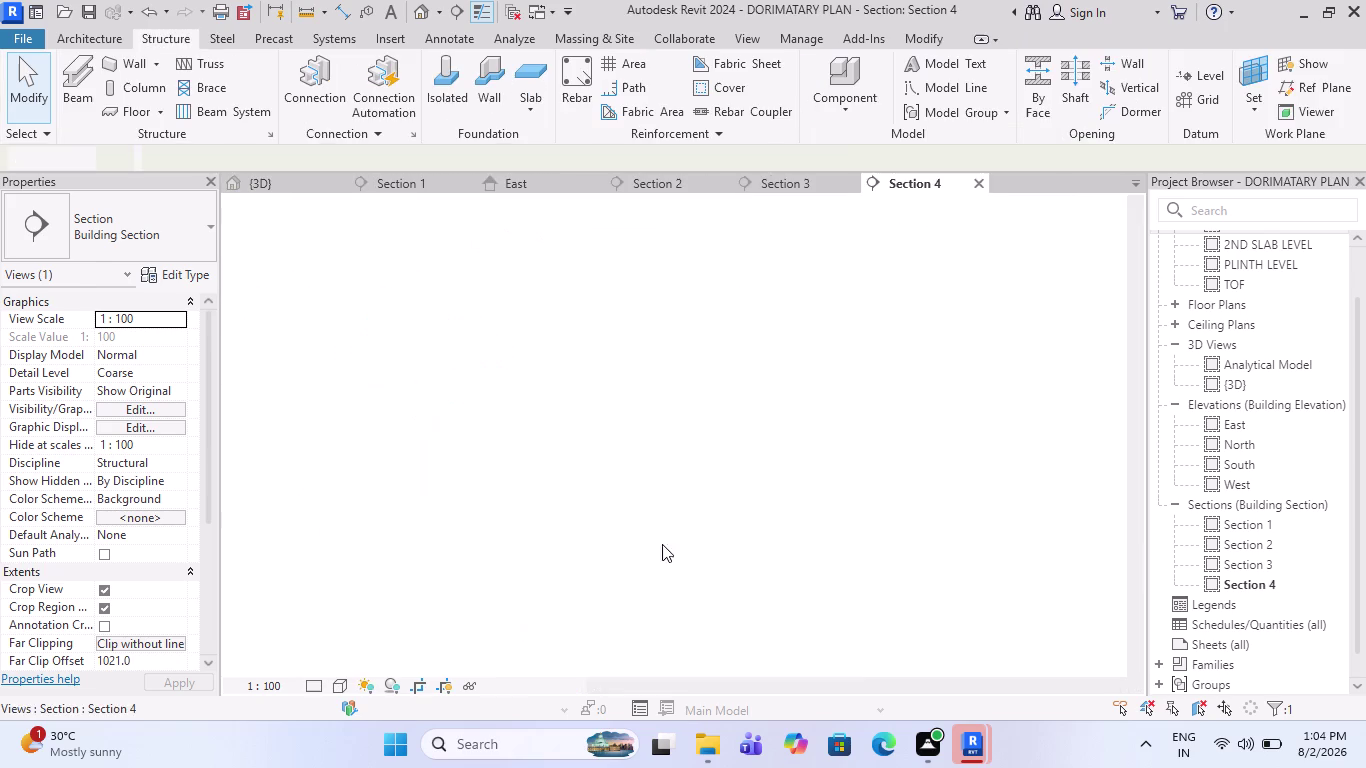
Extend the lower part of Section 4's crop region downward.
click(698, 480)
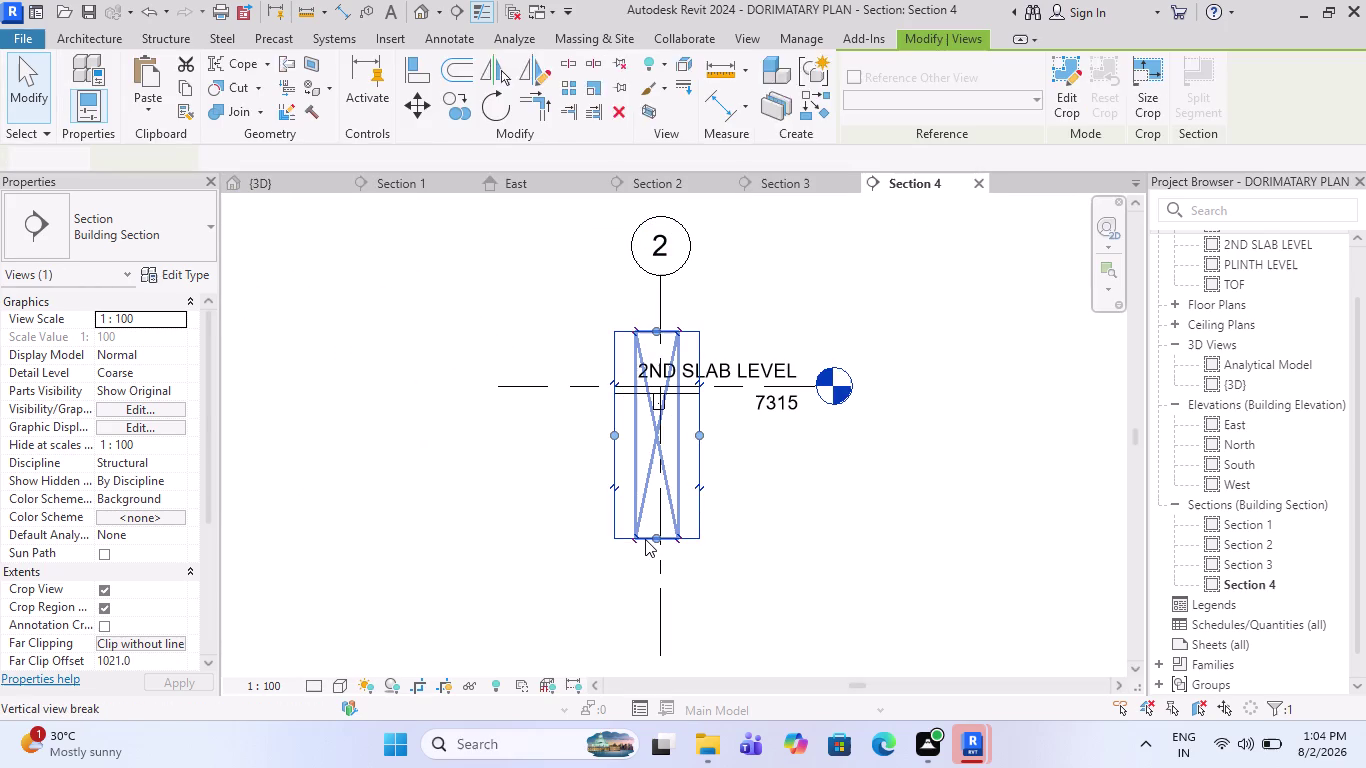
drag(652, 536, 663, 630)
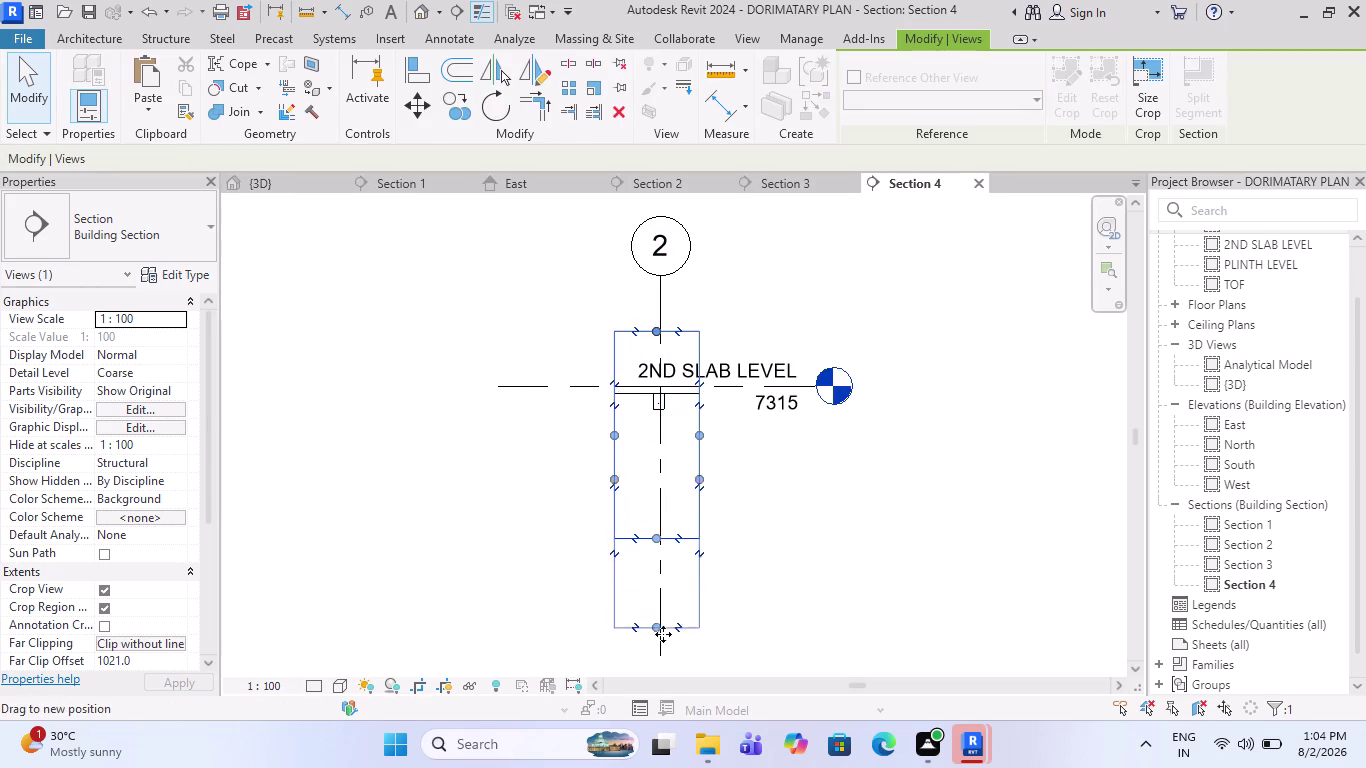
drag(663, 630, 669, 678)
click(670, 643)
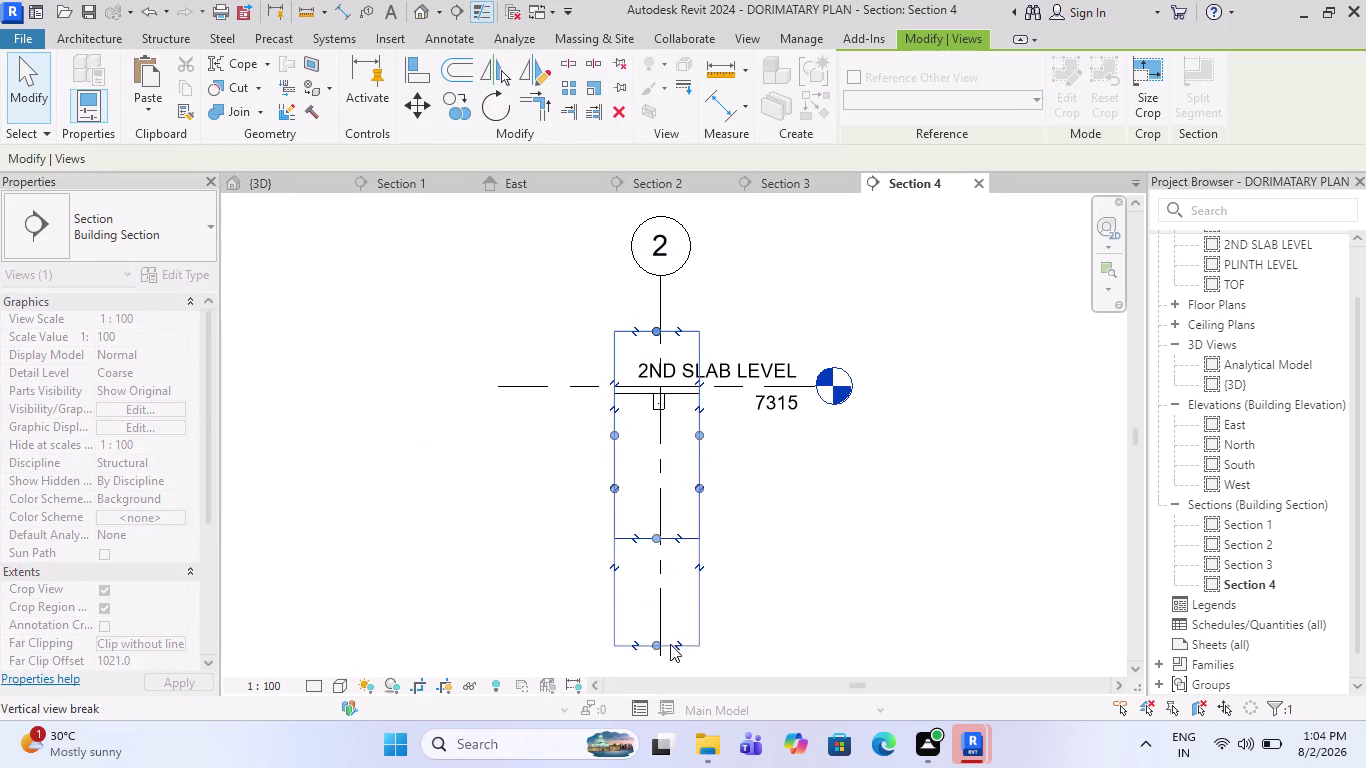
scroll(up, 3)
scroll(up, 3)
scroll(up, 3)
key(Escape)
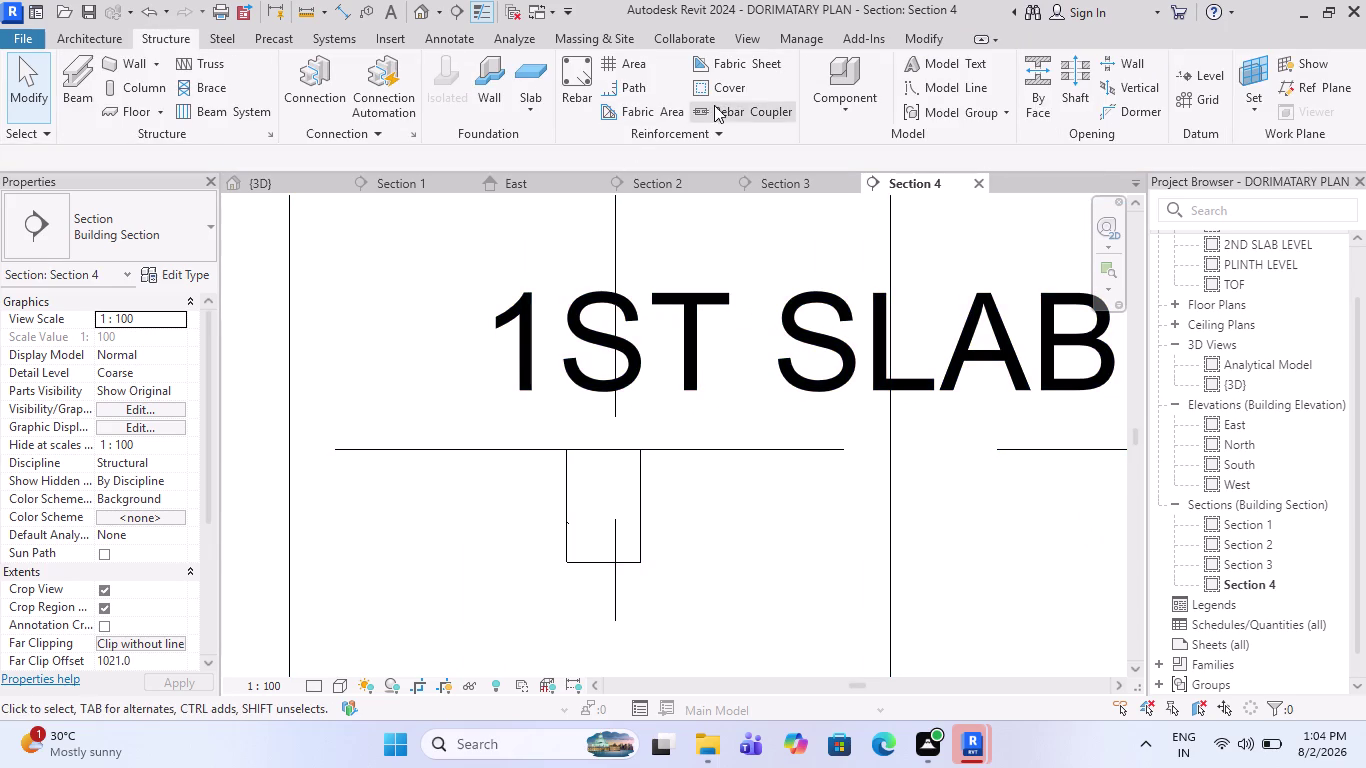
Assign Rebar Cover 3 (25 mm) to the concrete beam in Section 4.
click(716, 88)
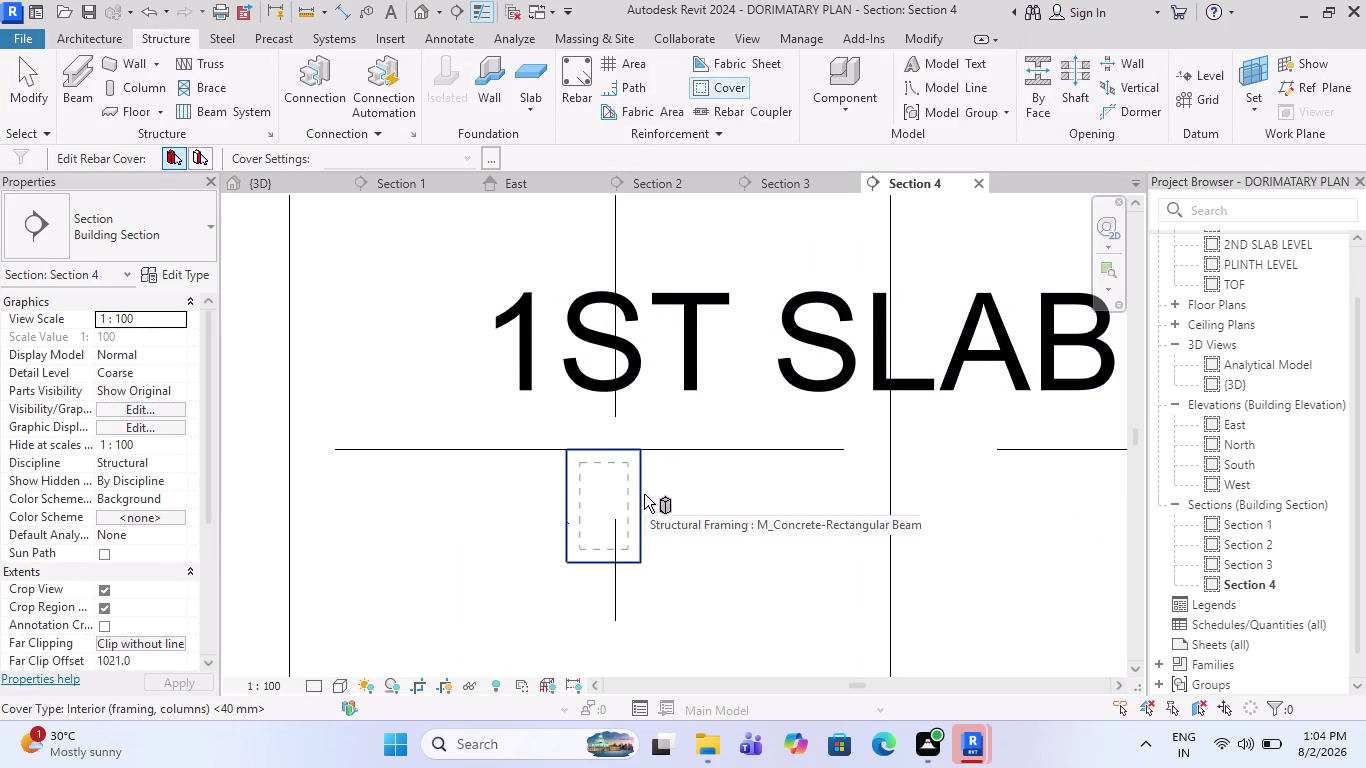
click(644, 494)
click(465, 160)
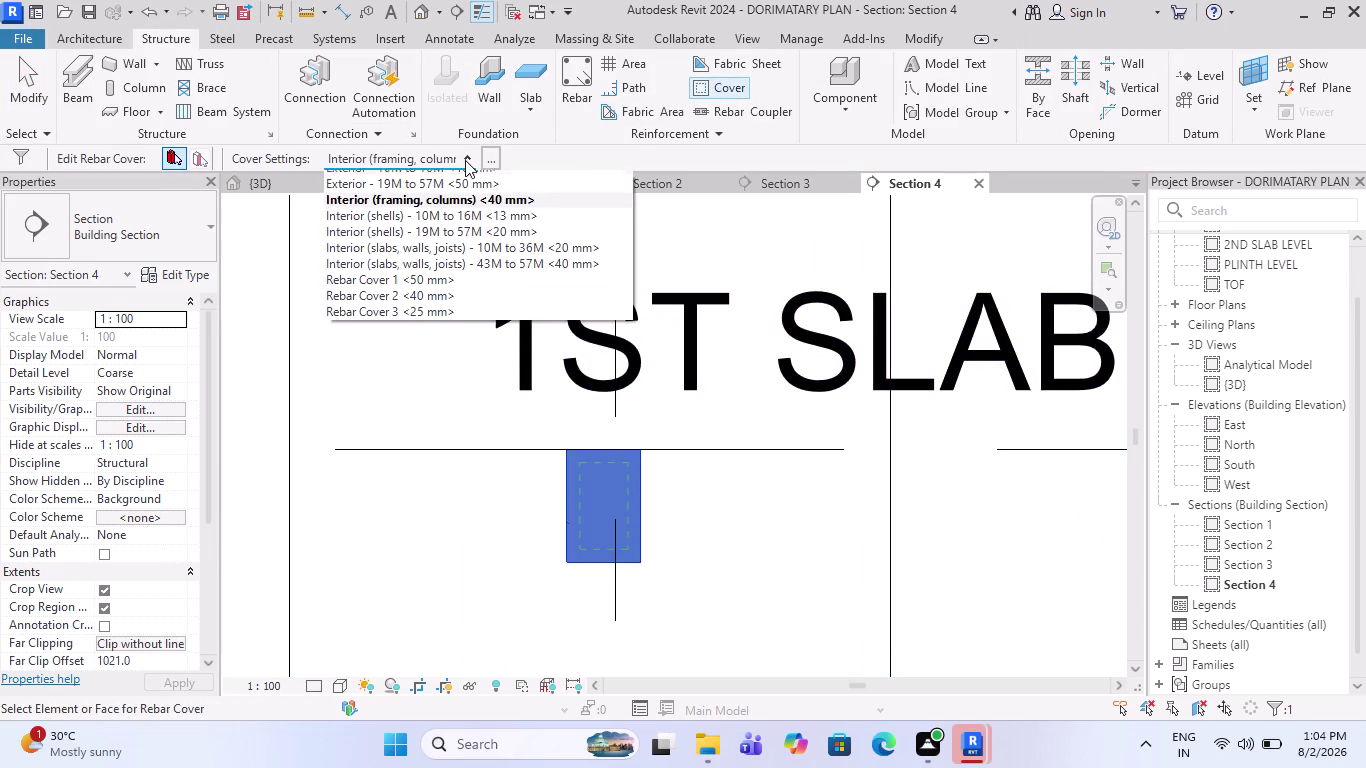
click(429, 335)
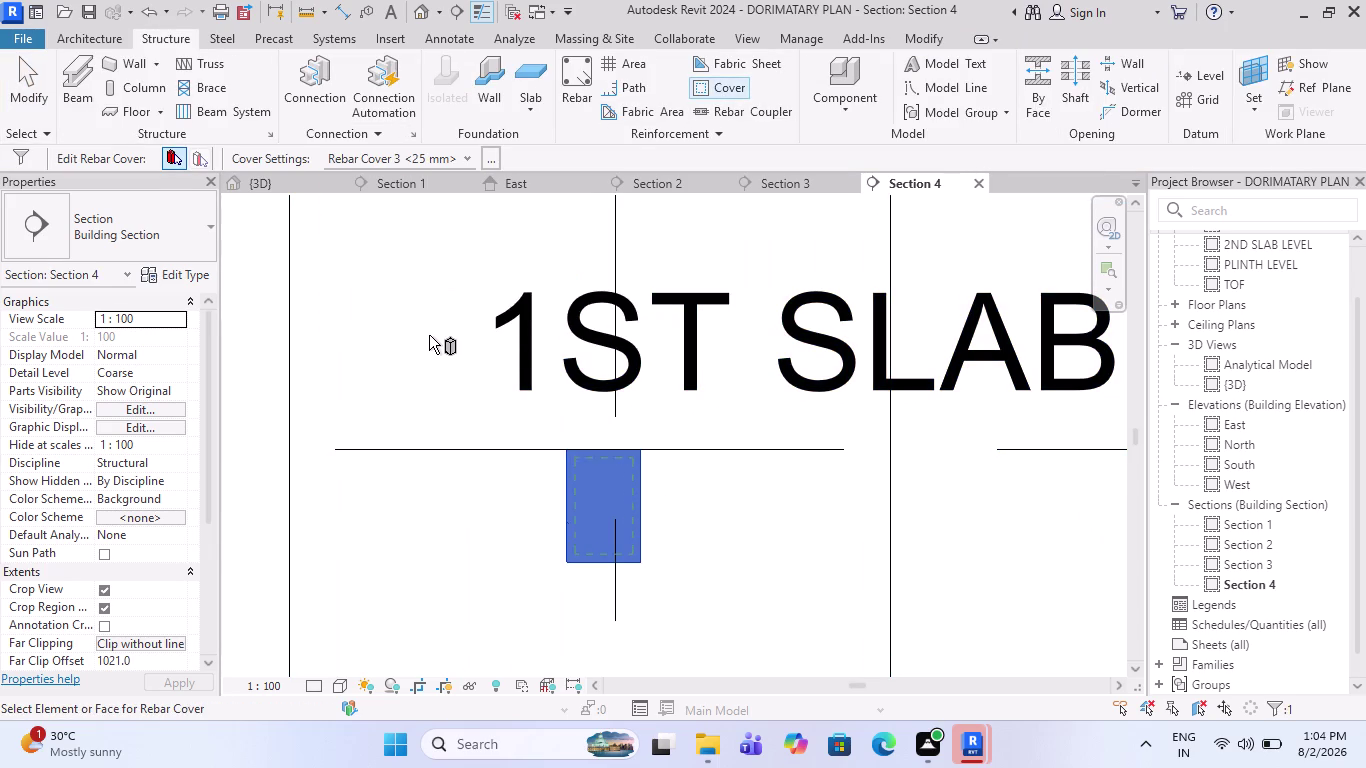
click(571, 77)
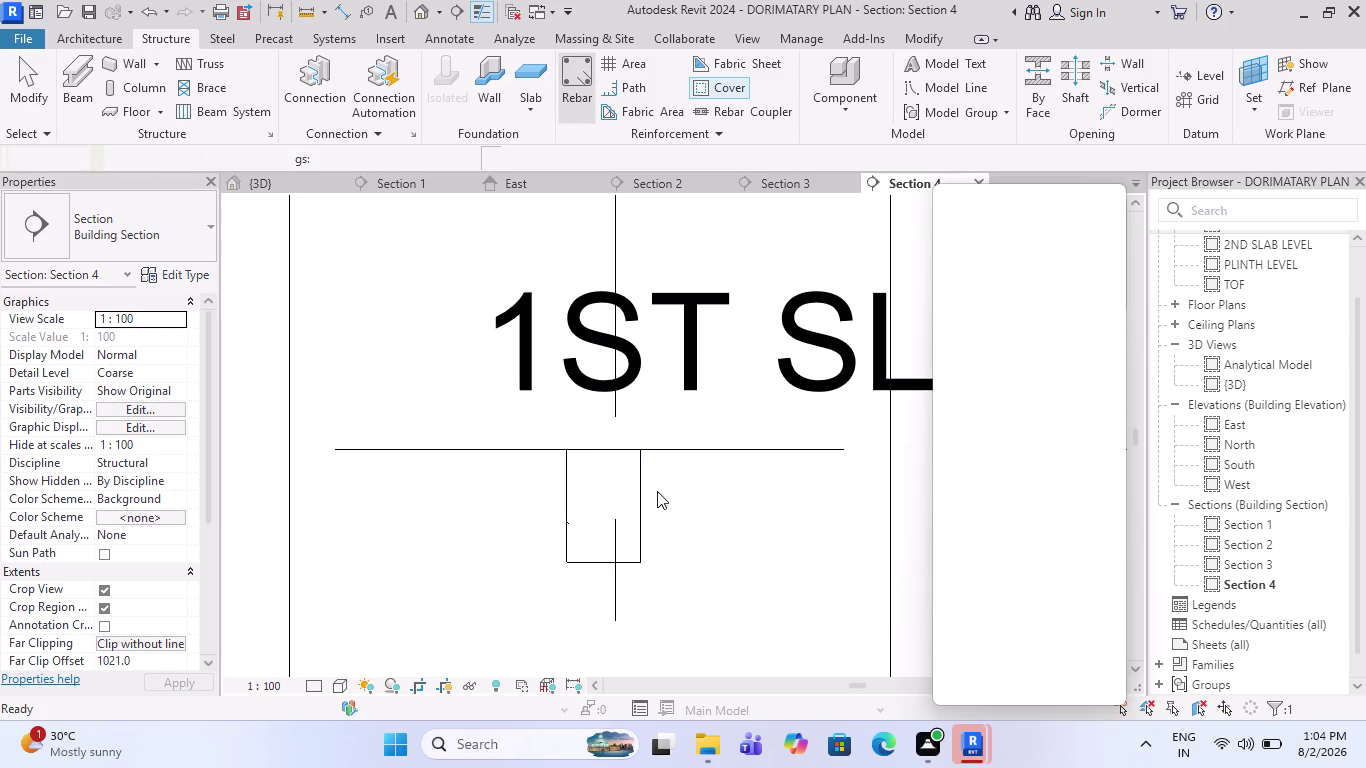
Choose the M_T1 stirrup shape, oriented parallel to the work plane.
scroll(down, 3)
scroll(down, 3)
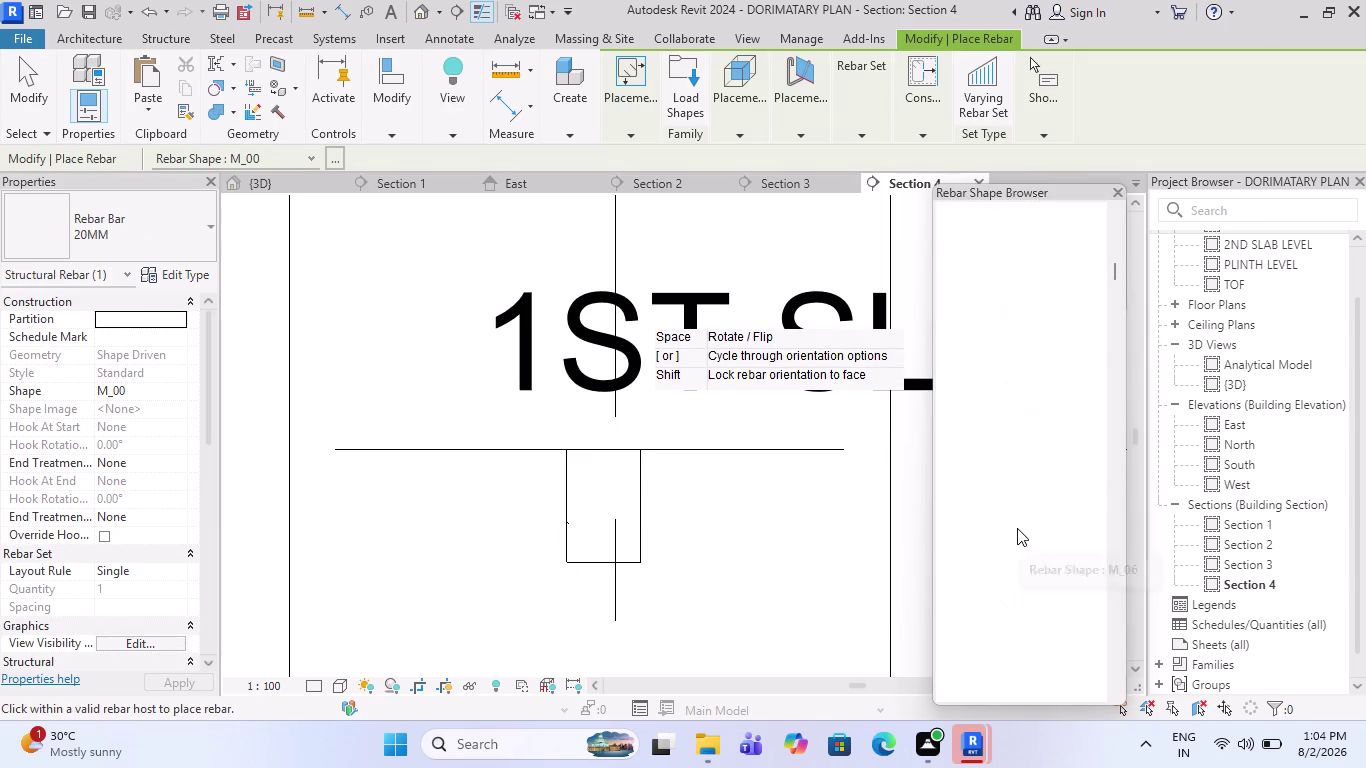
scroll(down, 3)
scroll(up, 3)
scroll(down, 3)
scroll(down, 3)
scroll(down, 3)
scroll(down, 3)
scroll(down, 3)
scroll(down, 3)
scroll(down, 3)
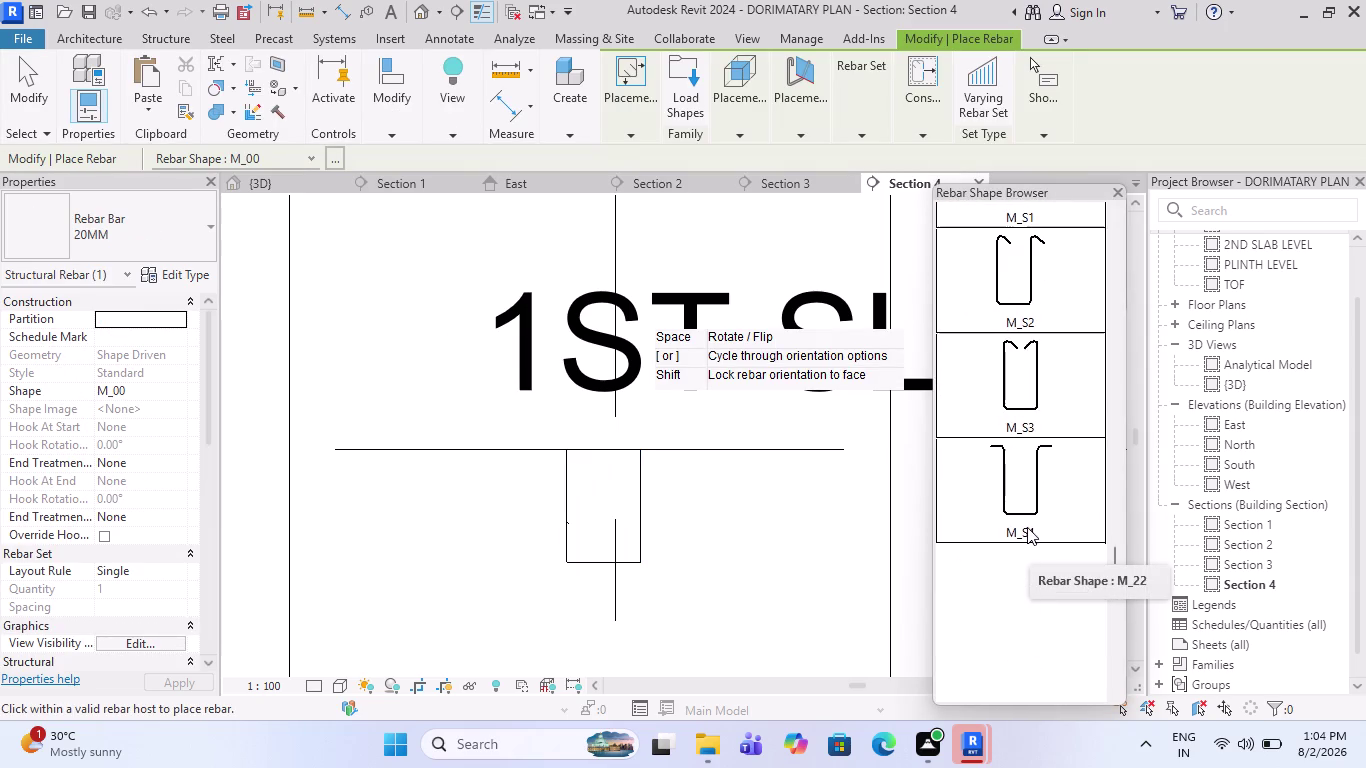
scroll(down, 3)
scroll(down, 3)
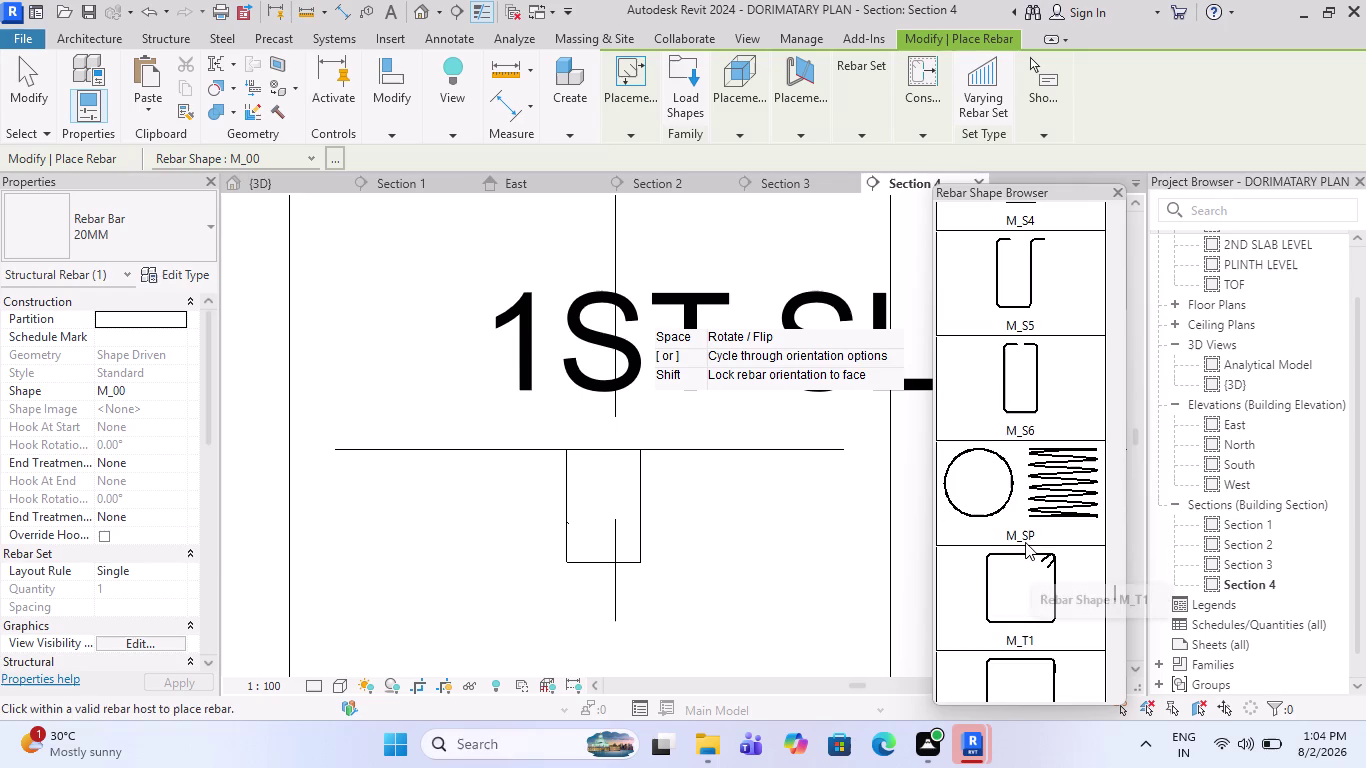
click(1025, 556)
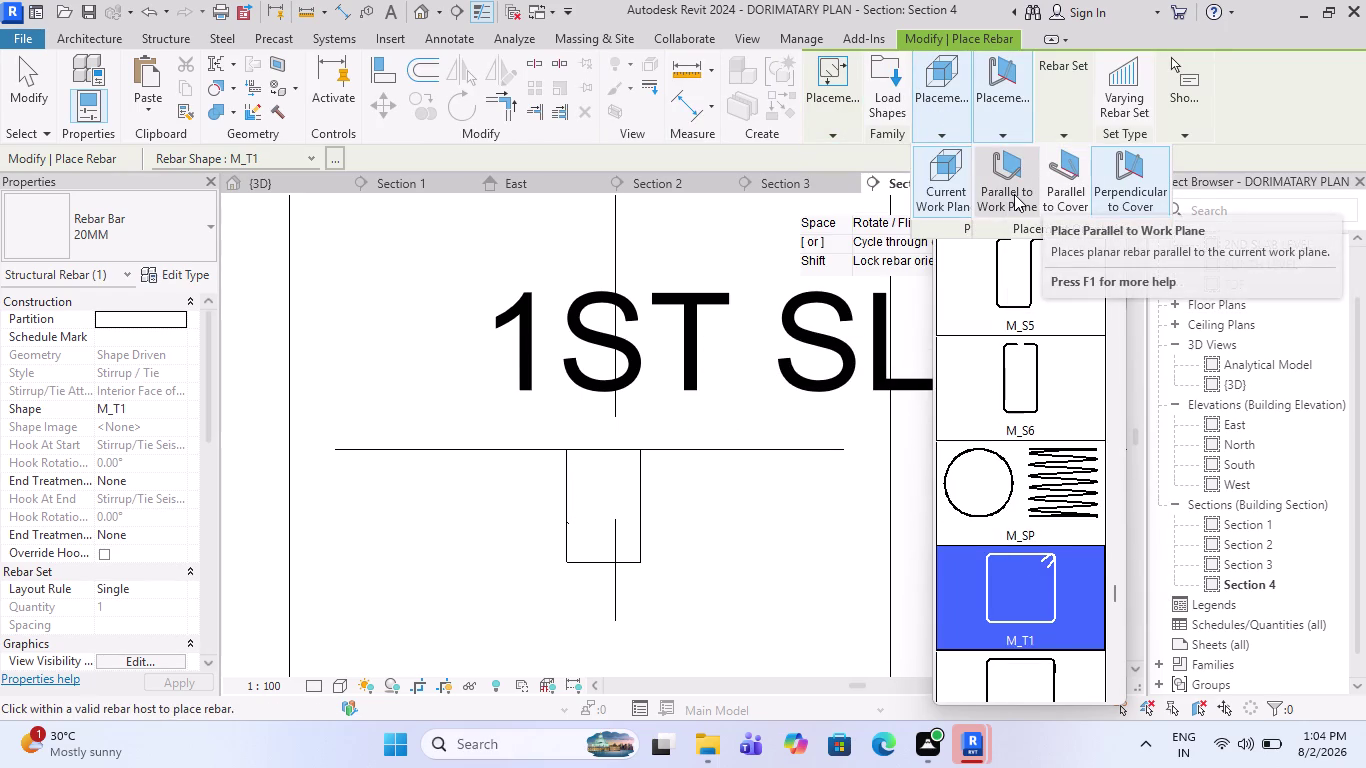
click(1014, 194)
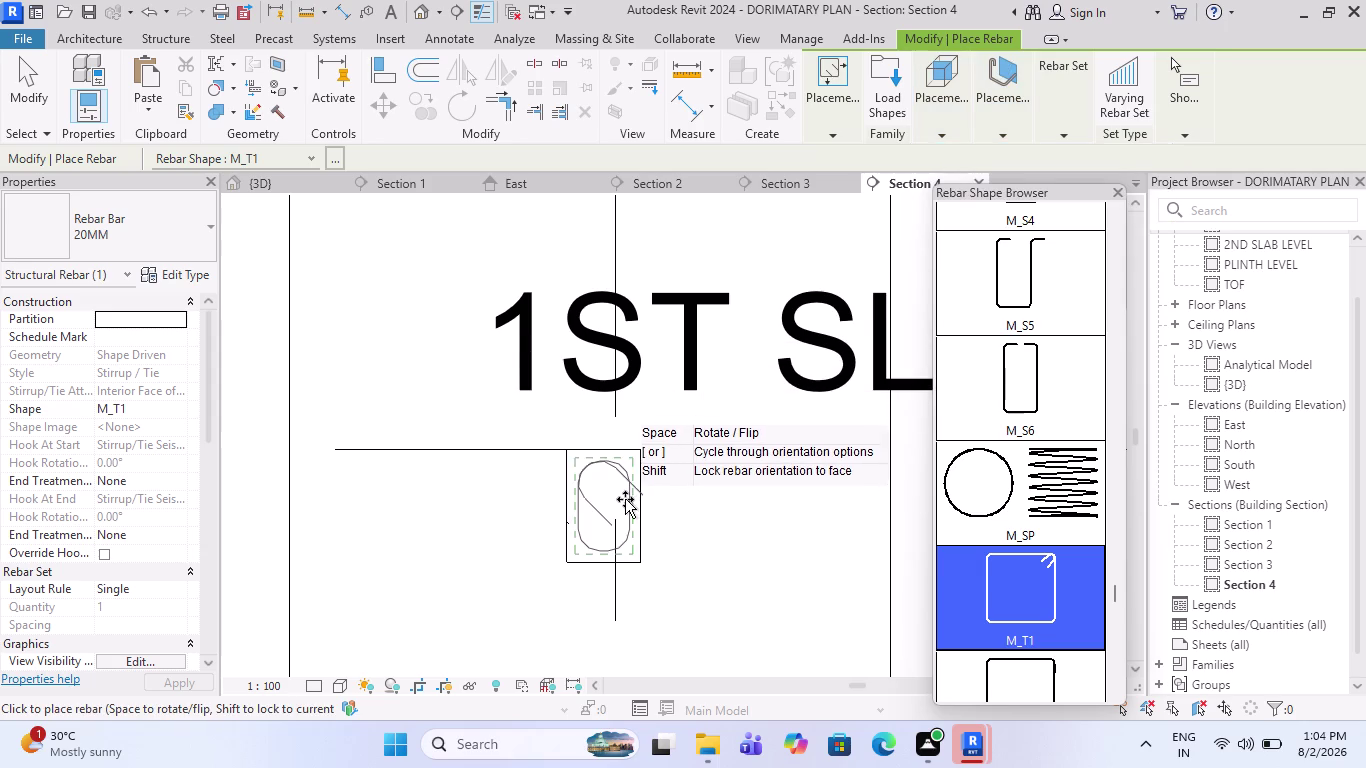
Set the bar size to 8MM and place the stirrup inside the beam section.
click(208, 241)
scroll(up, 3)
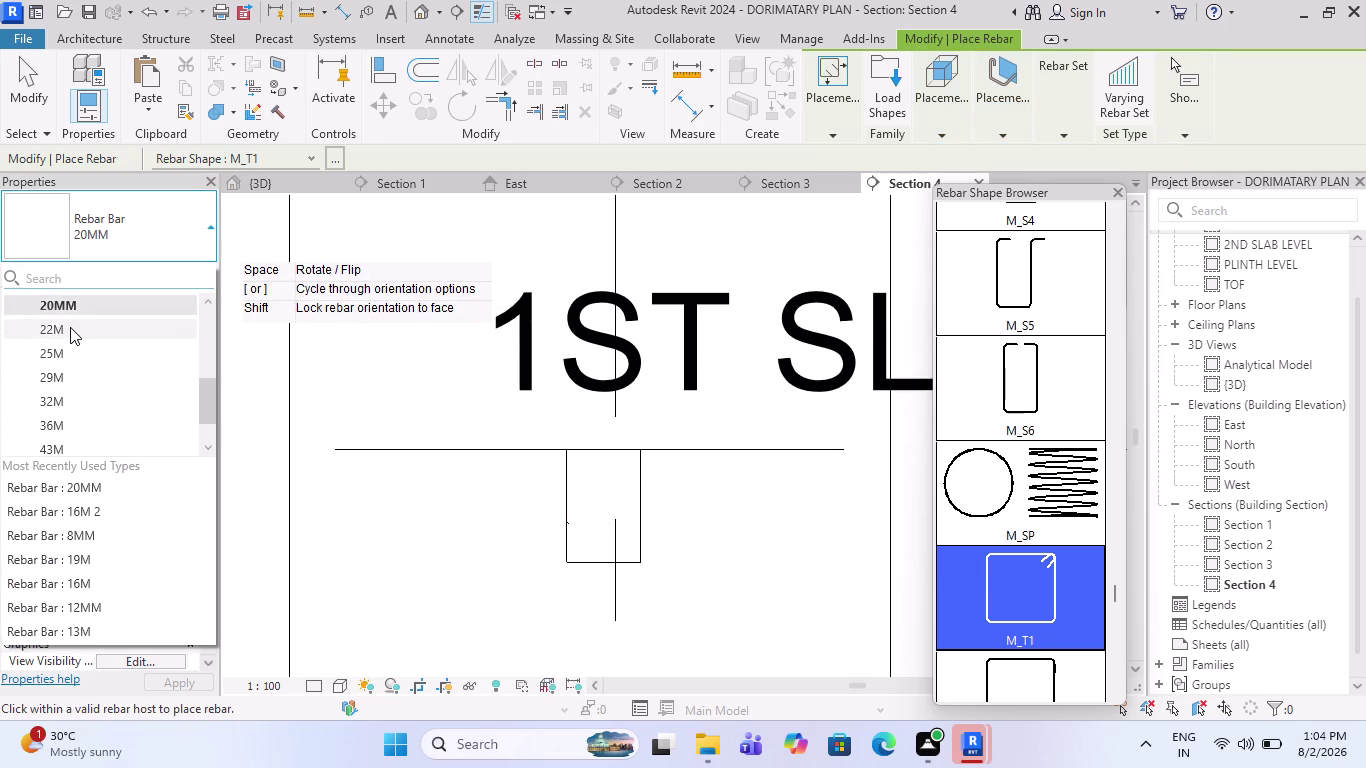
scroll(up, 3)
scroll(up, 3)
click(70, 328)
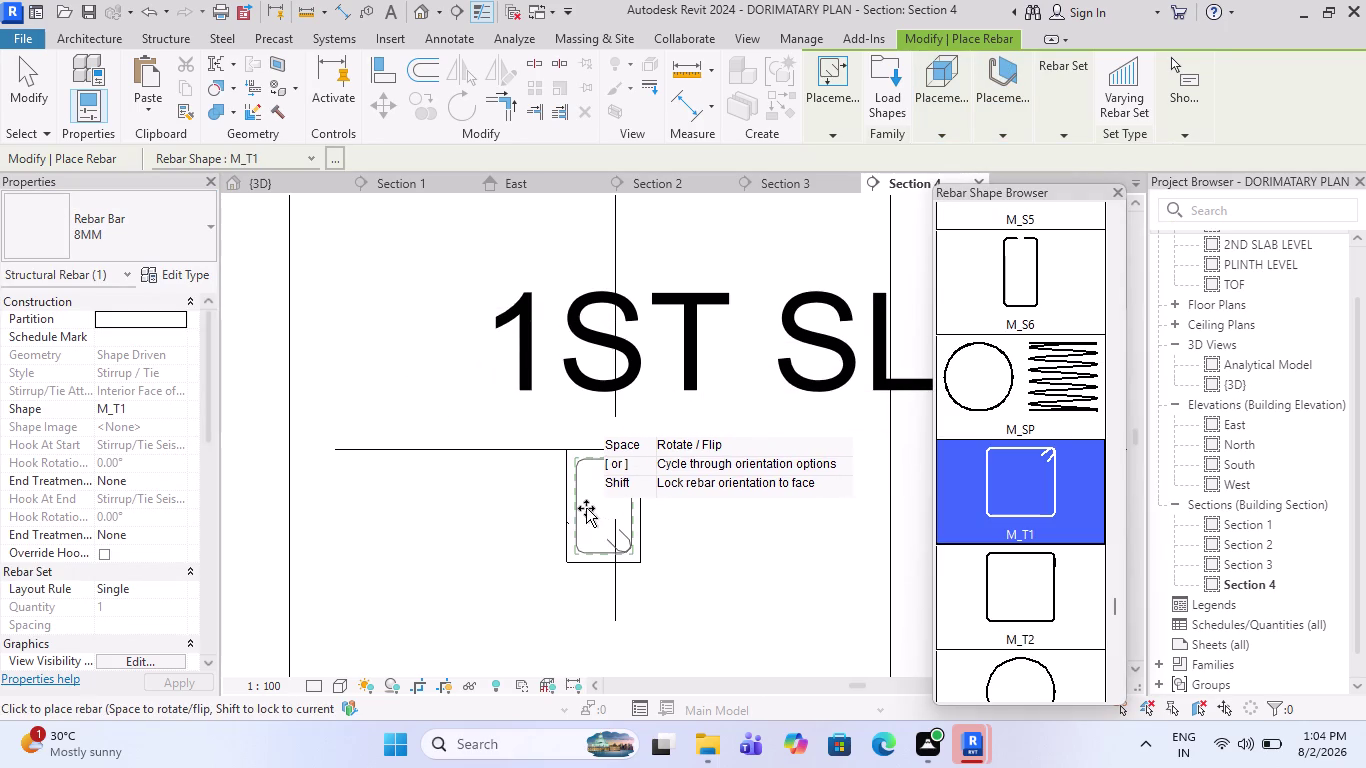
click(590, 554)
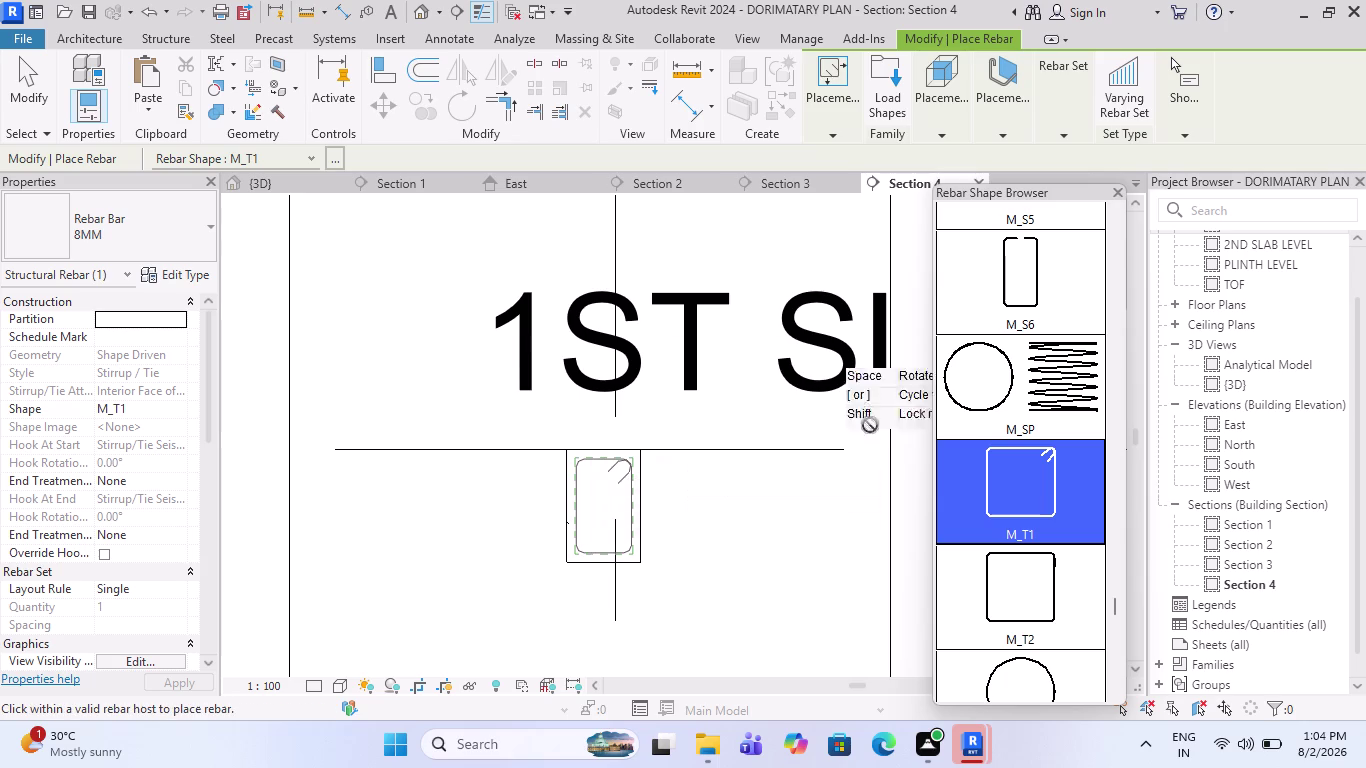
Switch Section 4 to Fine detail level and finish placing rebar.
click(311, 689)
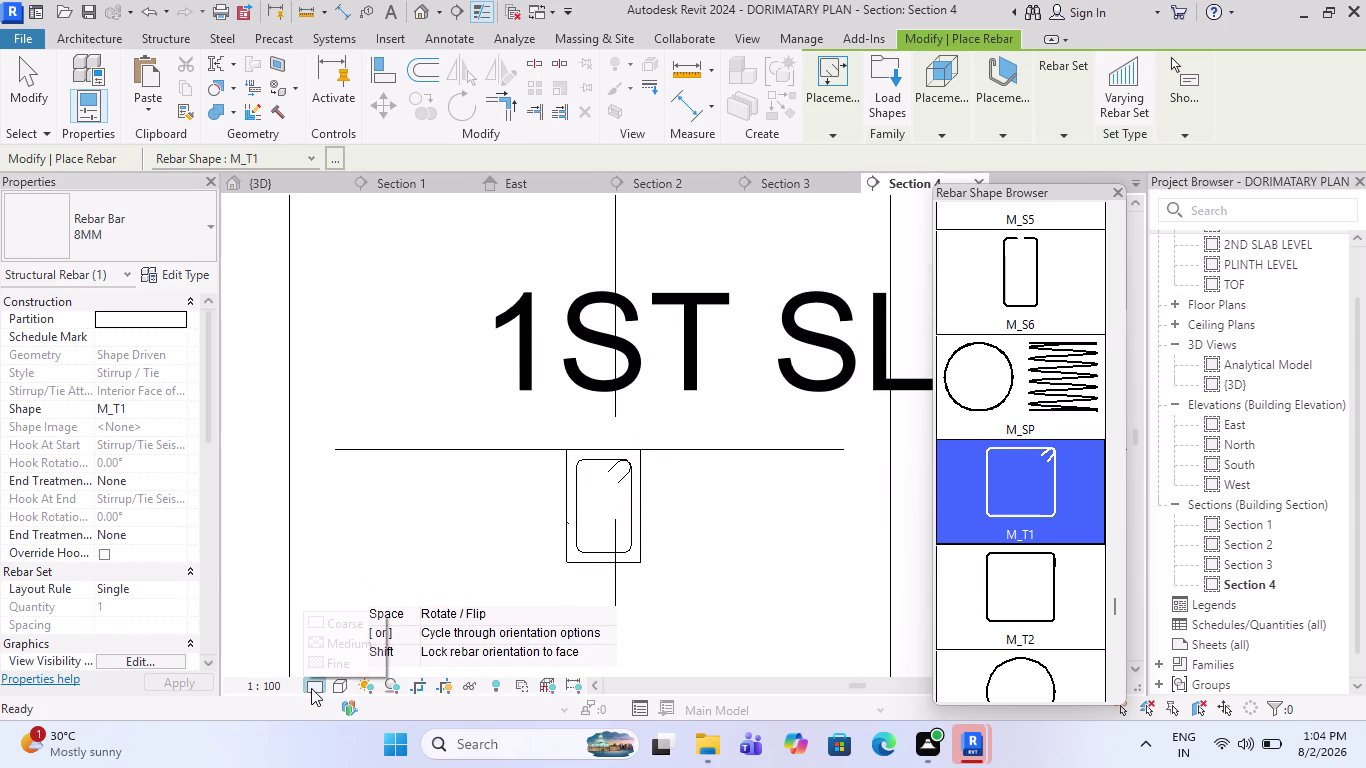
click(327, 669)
scroll(down, 3)
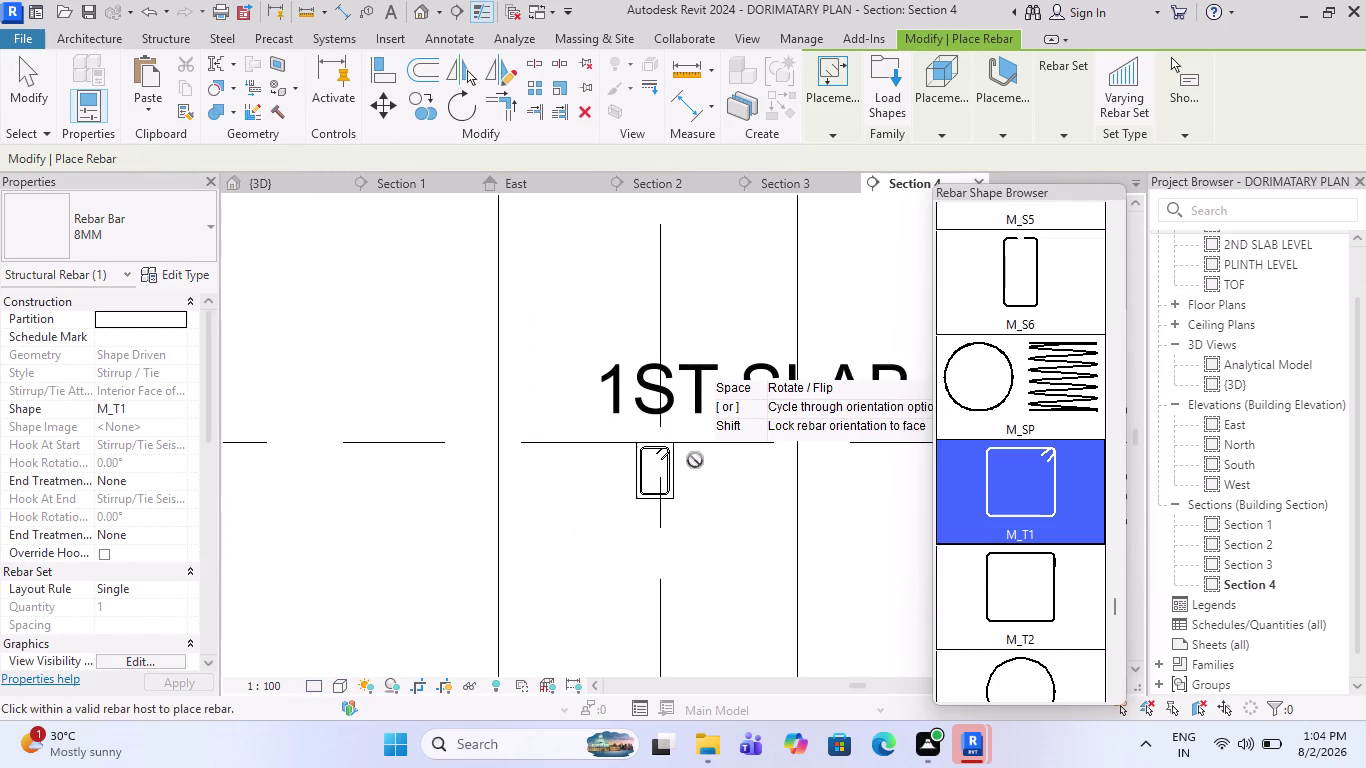
scroll(up, 3)
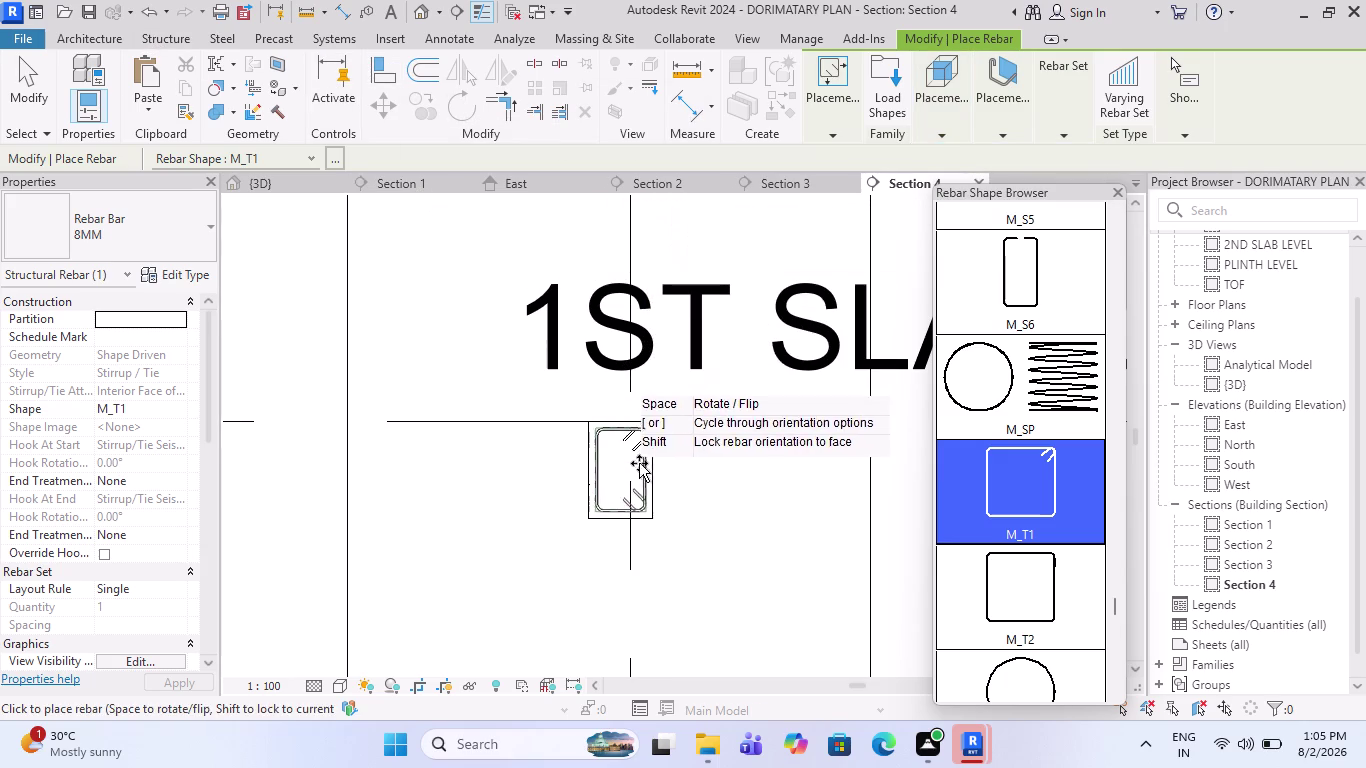
key(Escape)
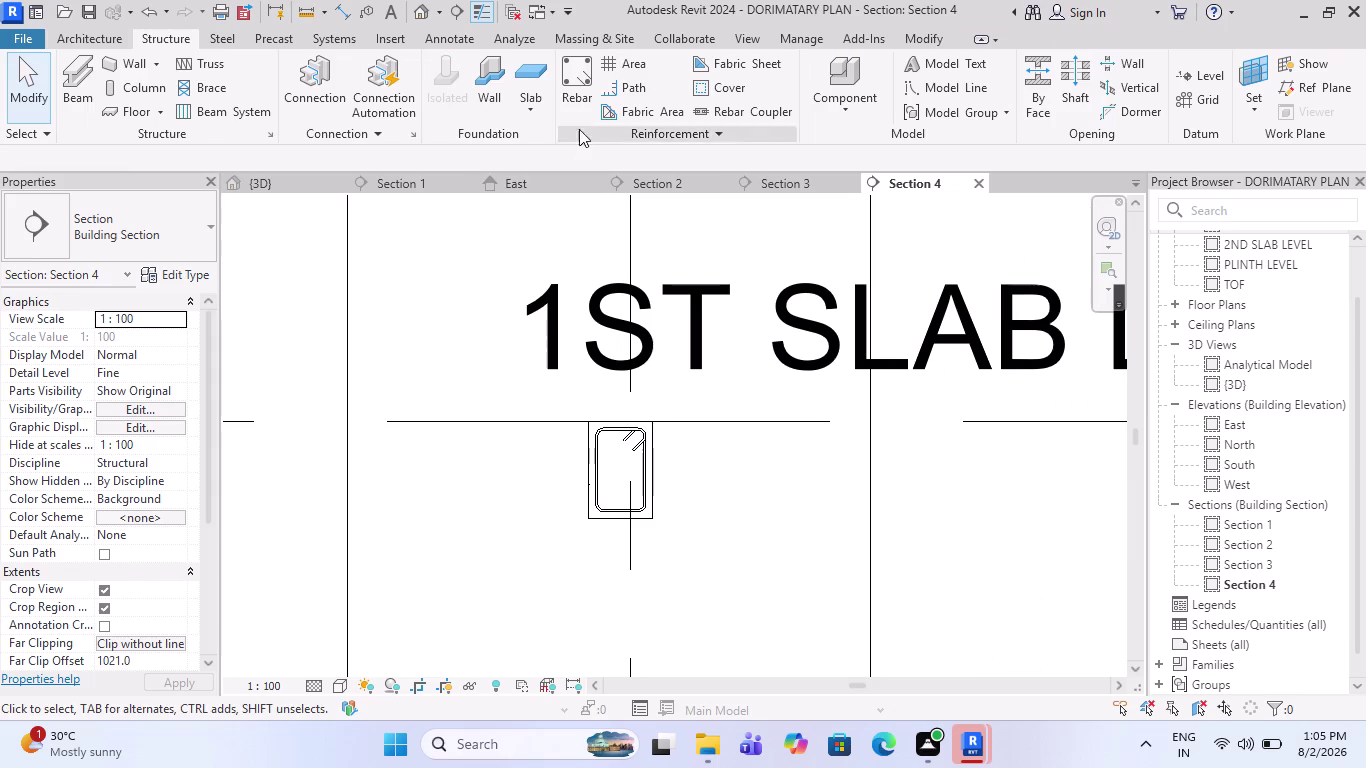
Choose the straight M_00 bar shape, oriented perpendicular to the cover.
click(579, 102)
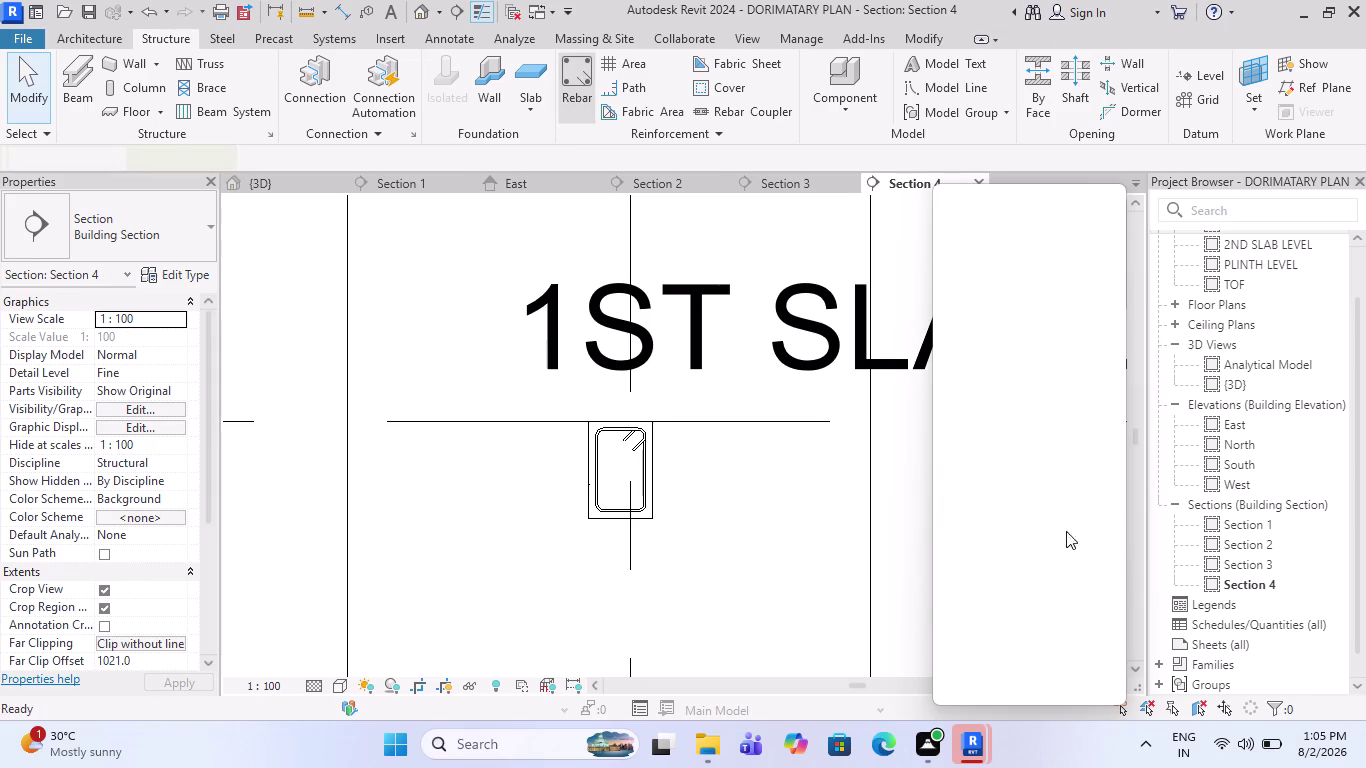
drag(1111, 611, 1079, 387)
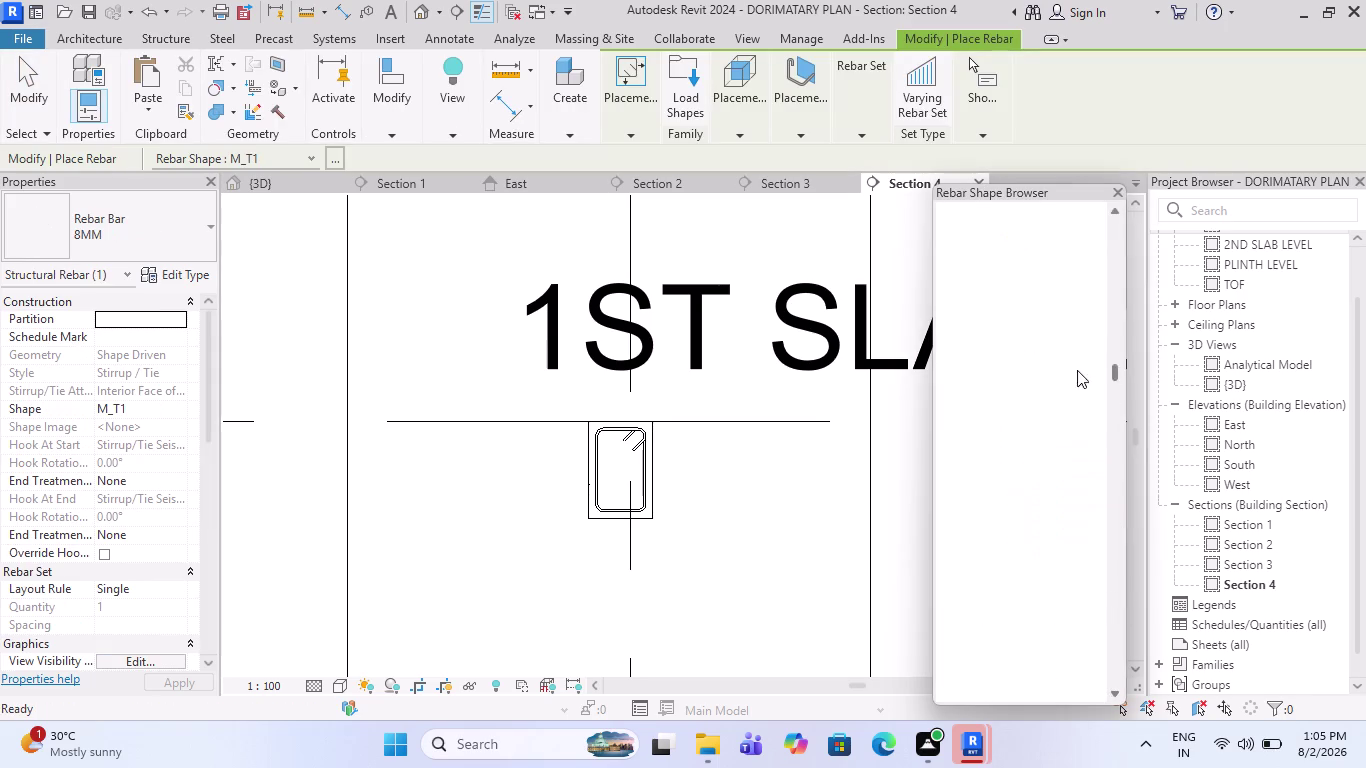
drag(1079, 387, 1076, 230)
click(1015, 243)
scroll(up, 3)
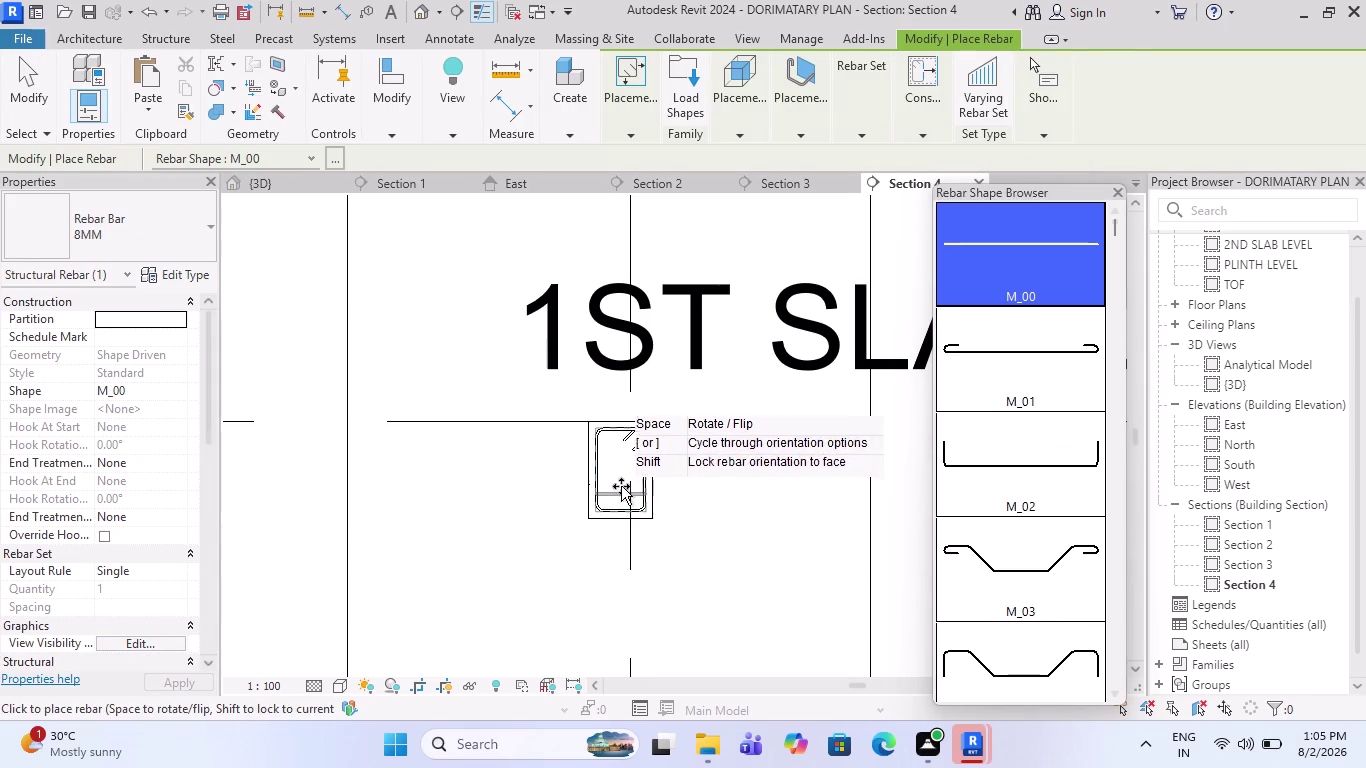
scroll(up, 3)
scroll(up, 3)
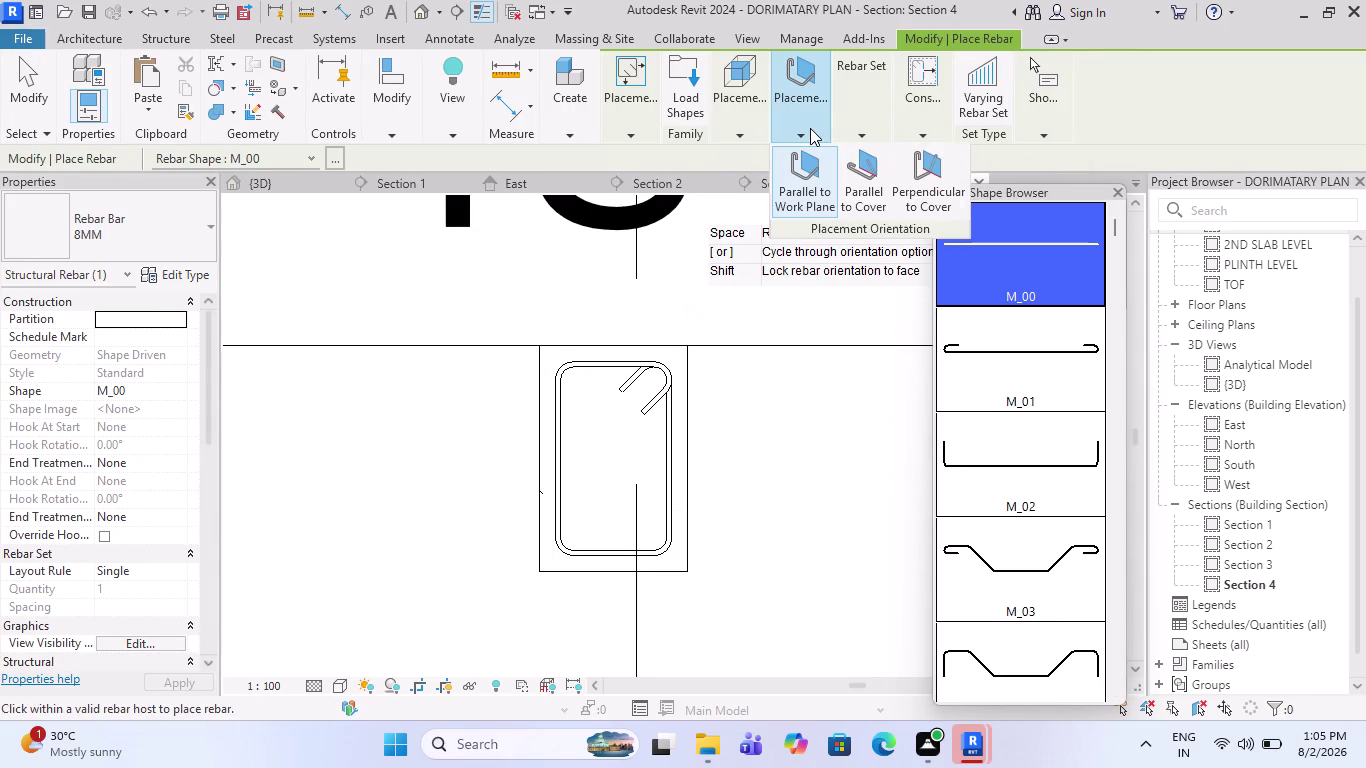
click(930, 186)
scroll(up, 3)
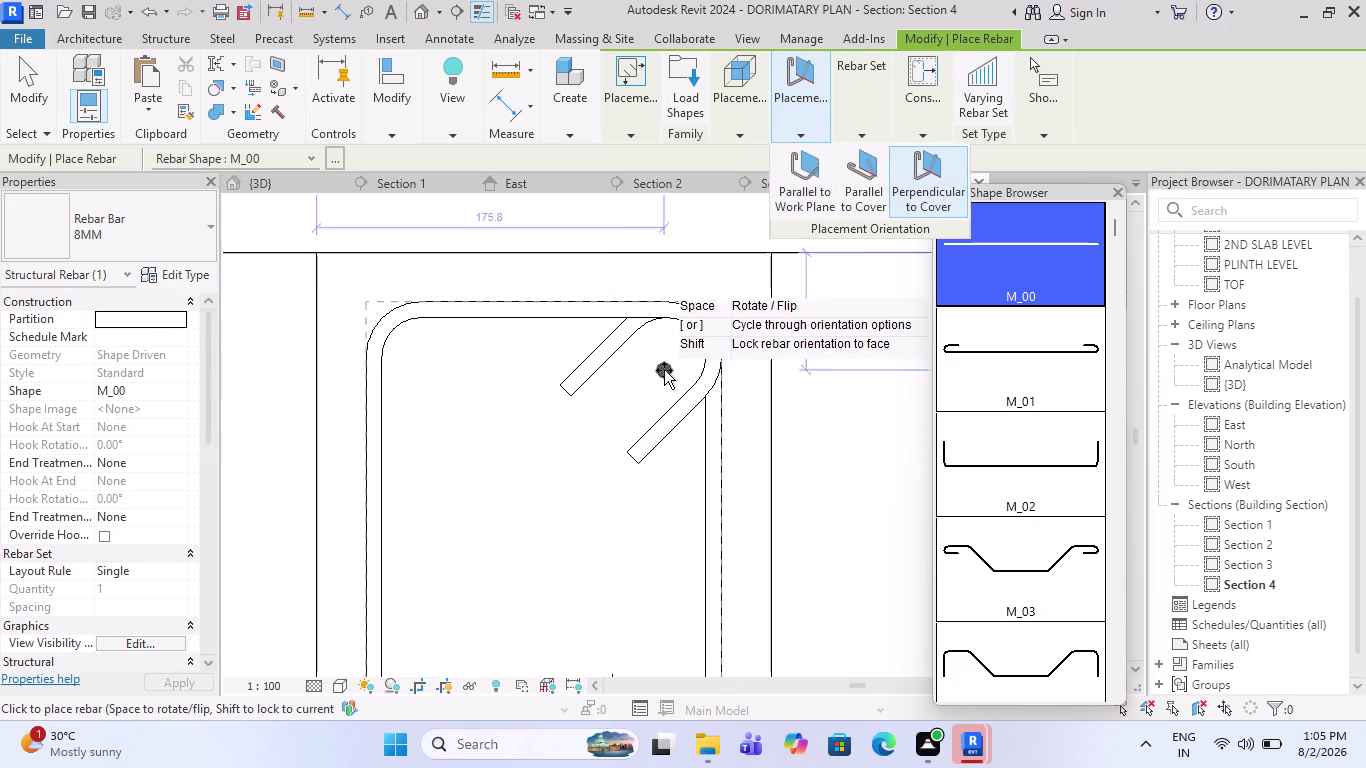
scroll(up, 3)
click(173, 235)
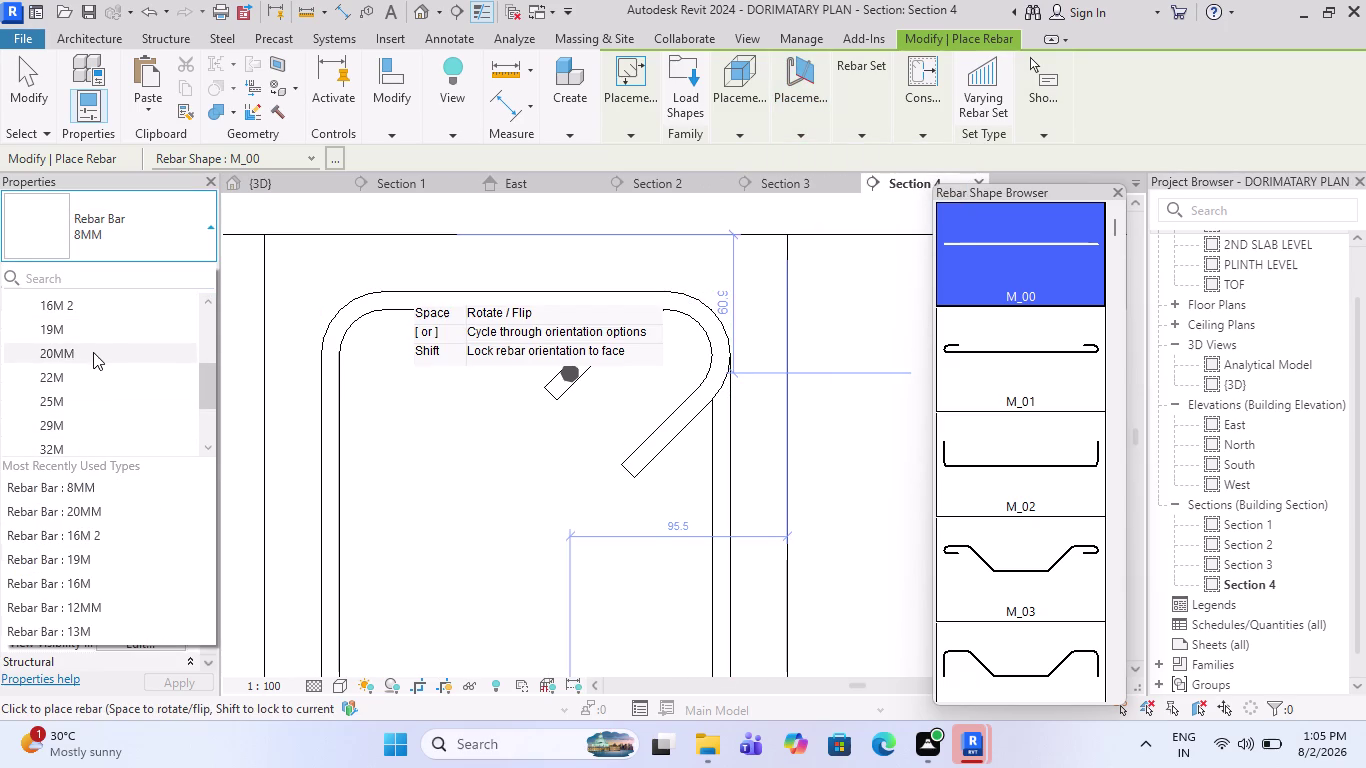
Place a 16M longitudinal bar in the stirrup's upper corner.
click(87, 312)
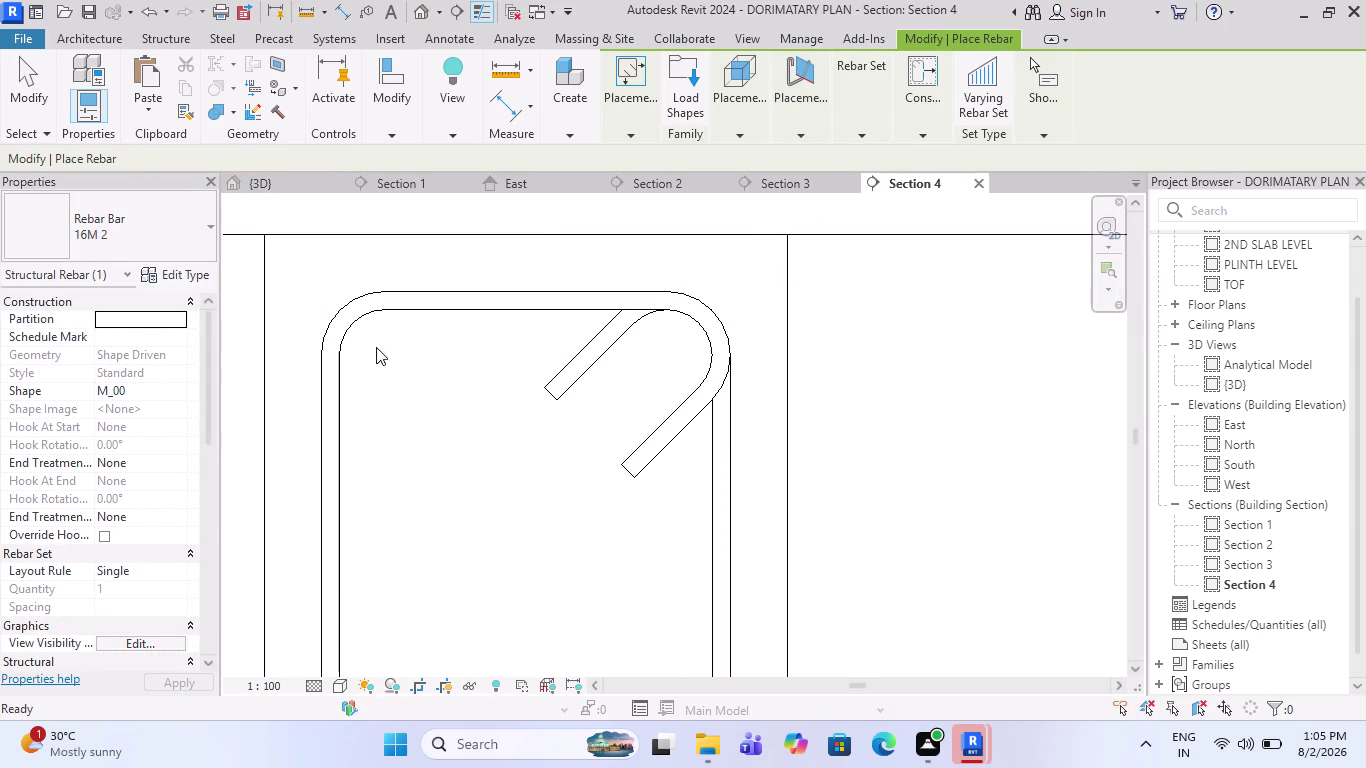
scroll(up, 3)
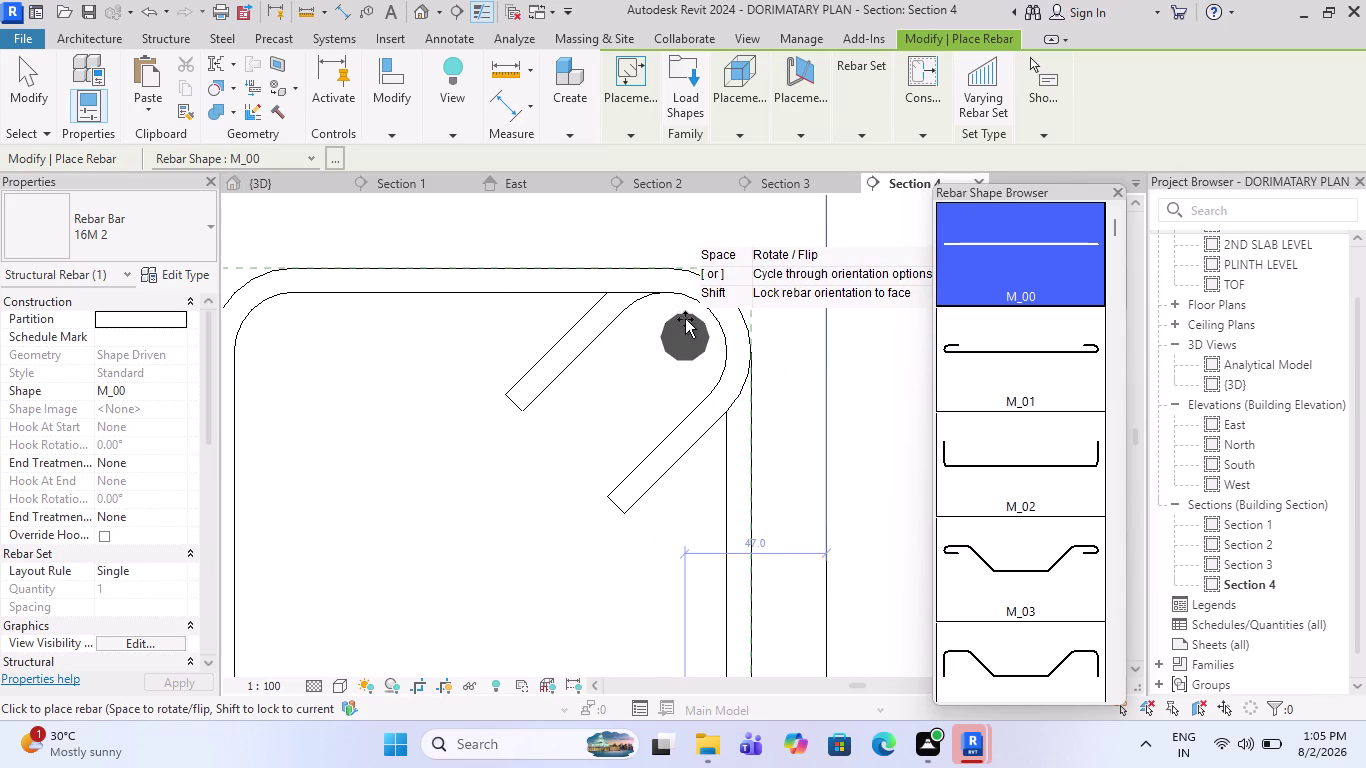
click(684, 317)
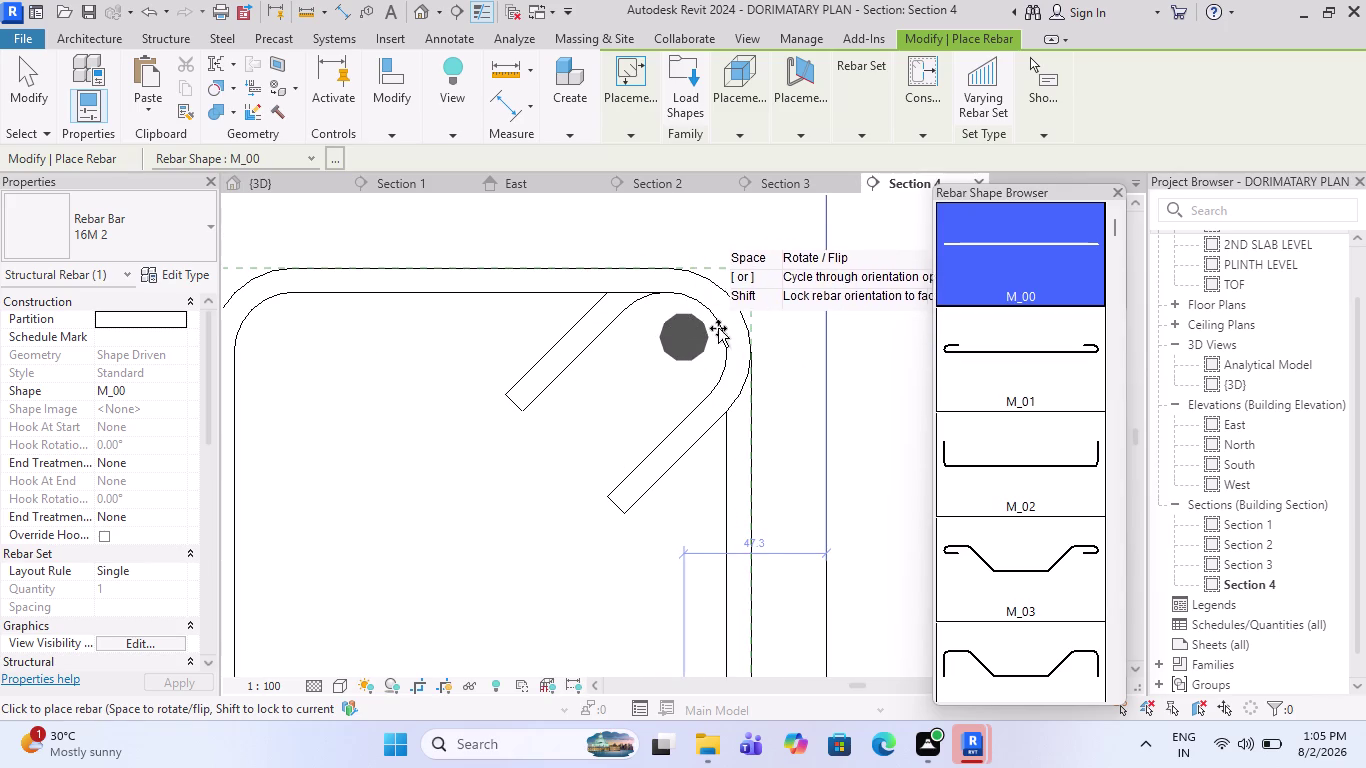
scroll(down, 3)
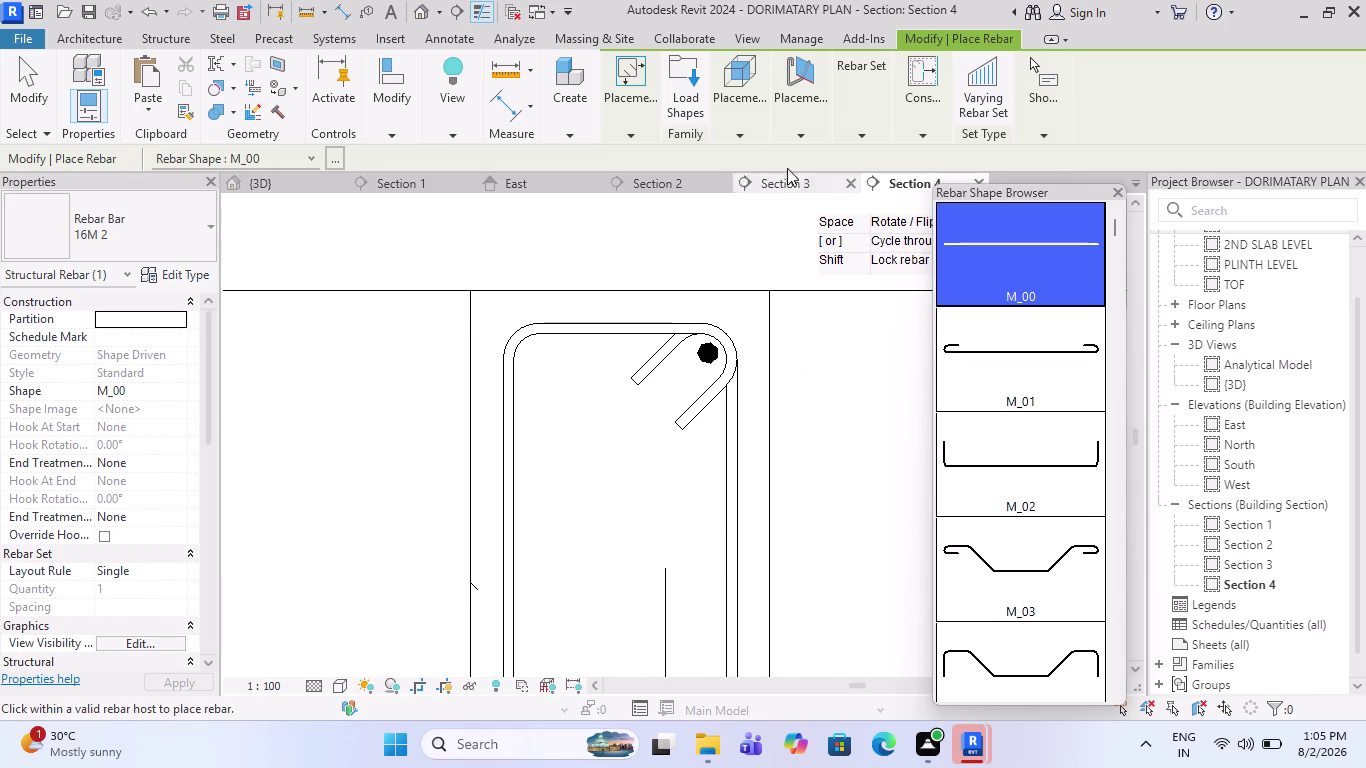
Place a 20MM bar in the bottom-right stirrup corner and select it.
click(178, 237)
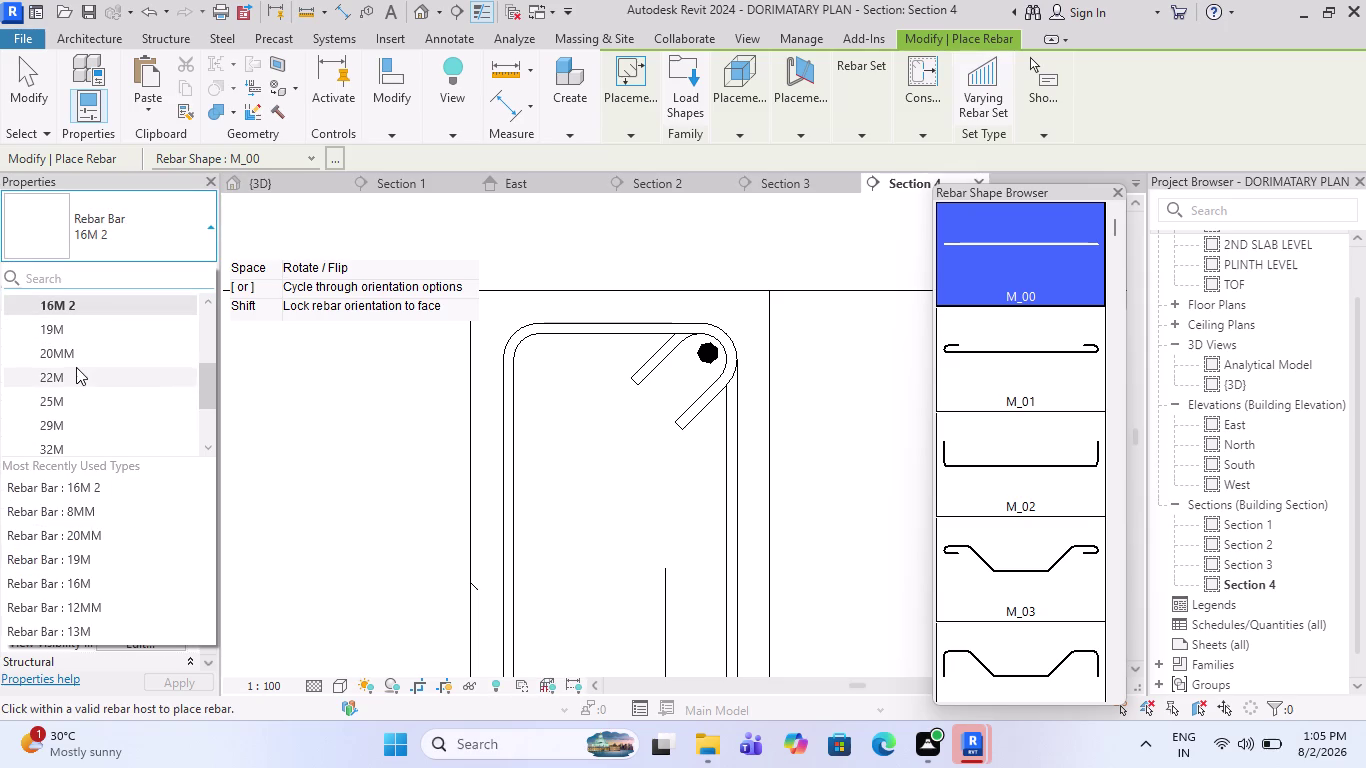
click(76, 357)
scroll(down, 3)
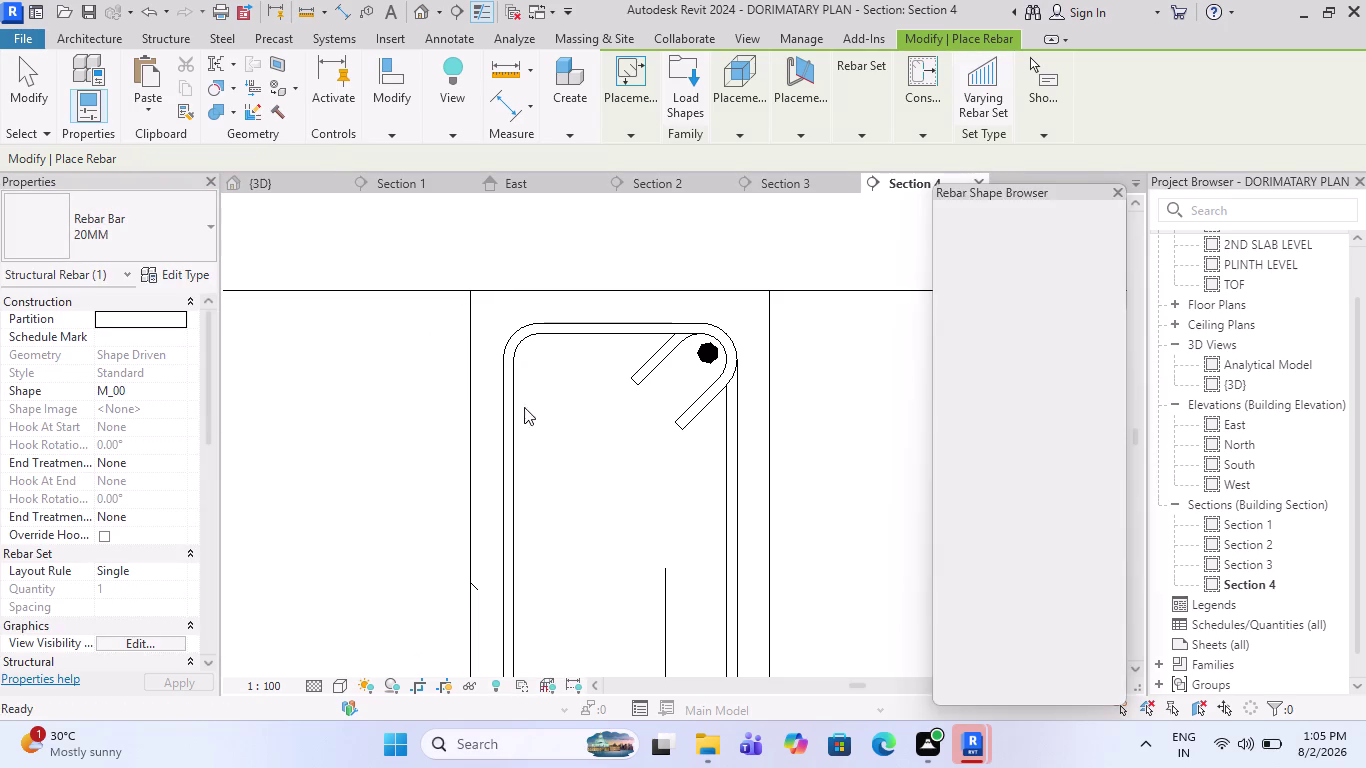
scroll(down, 3)
scroll(up, 3)
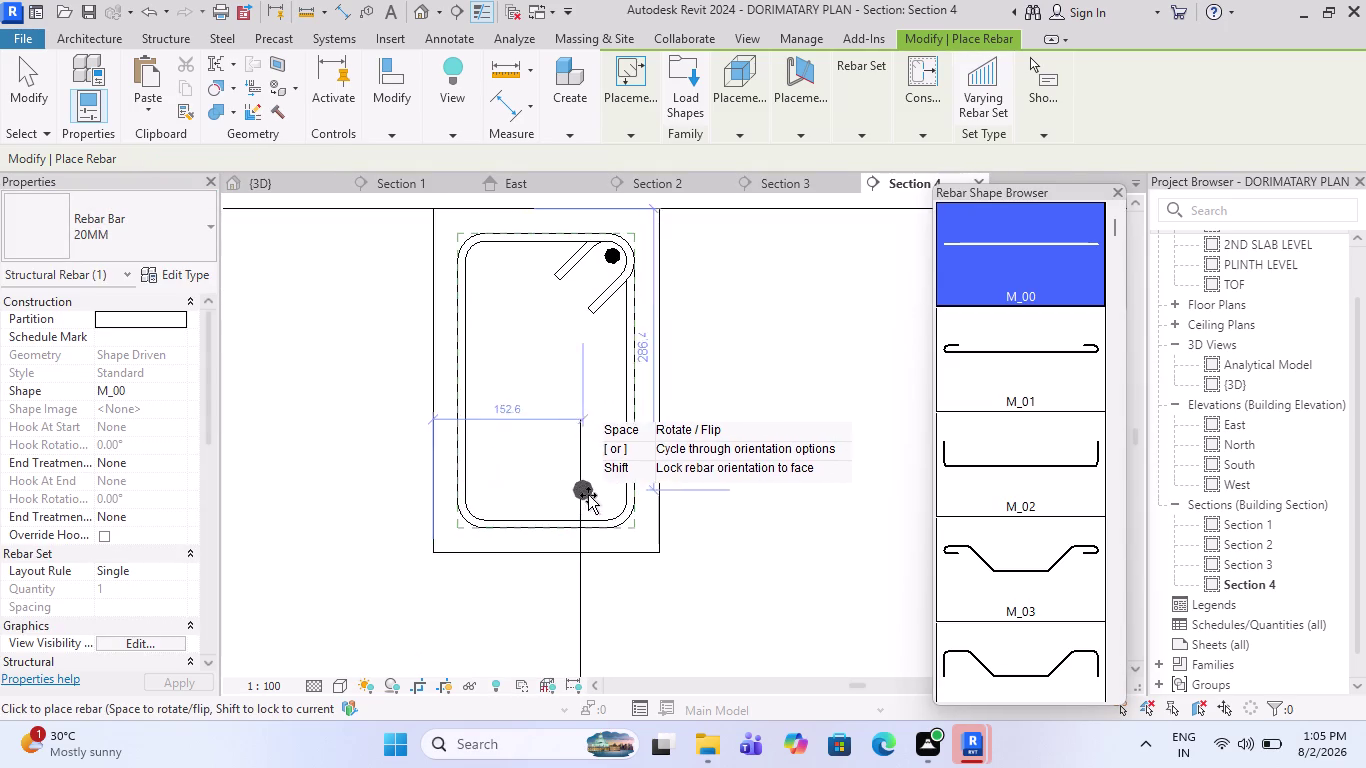
scroll(up, 3)
scroll(up, 3)
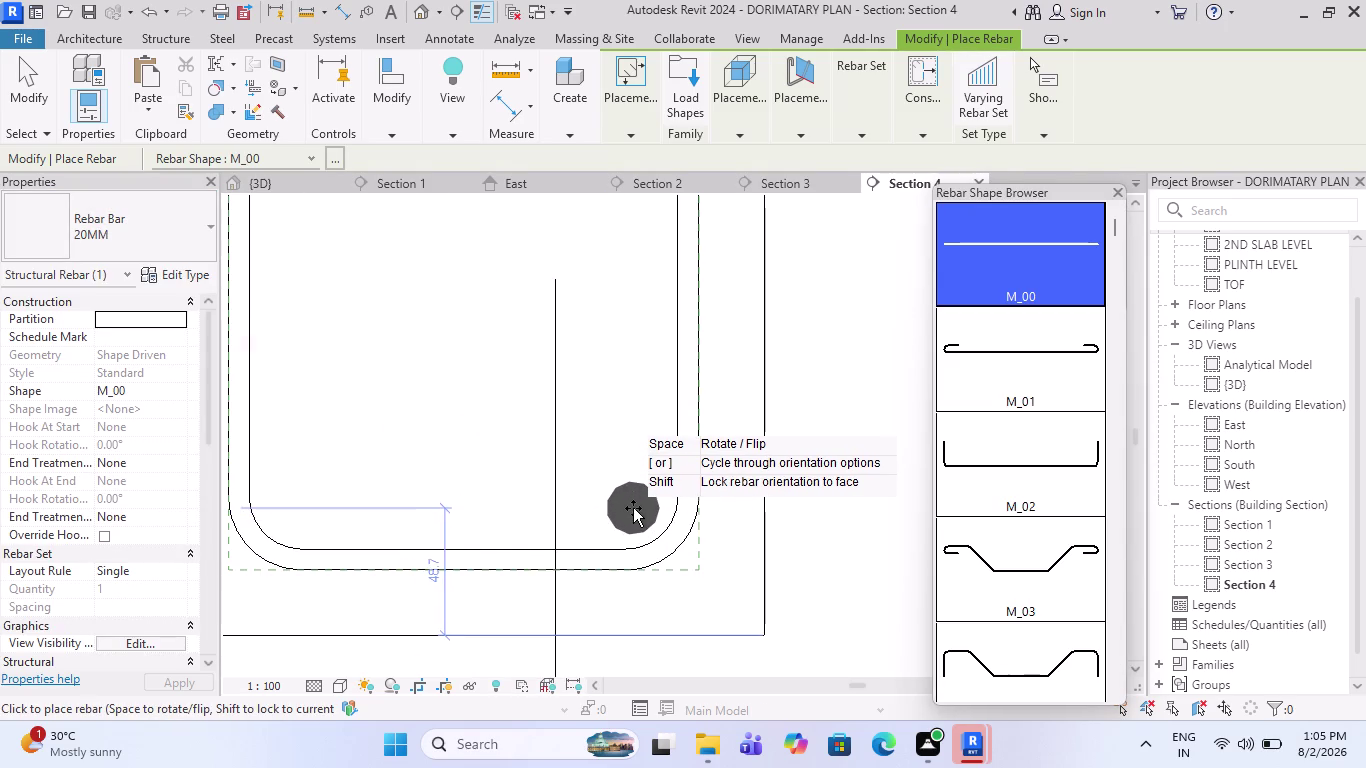
click(636, 509)
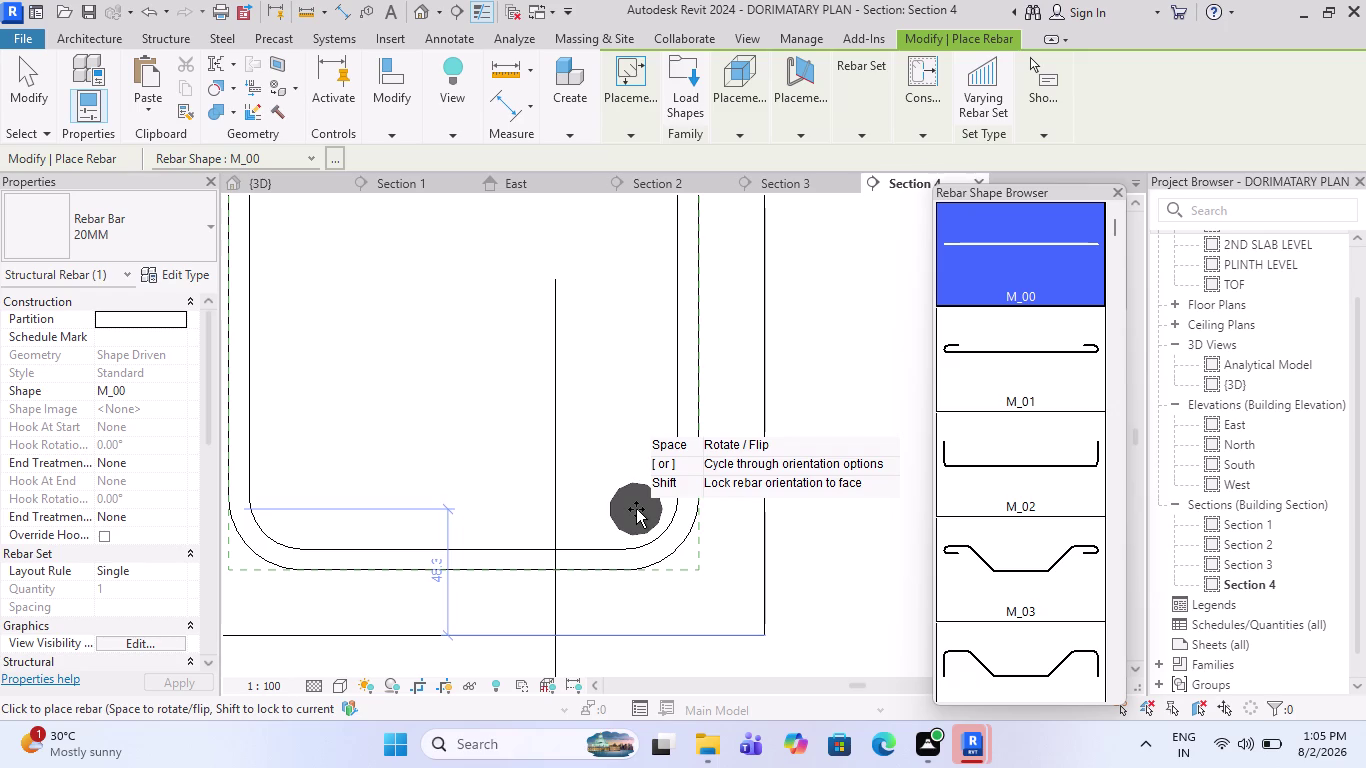
scroll(down, 3)
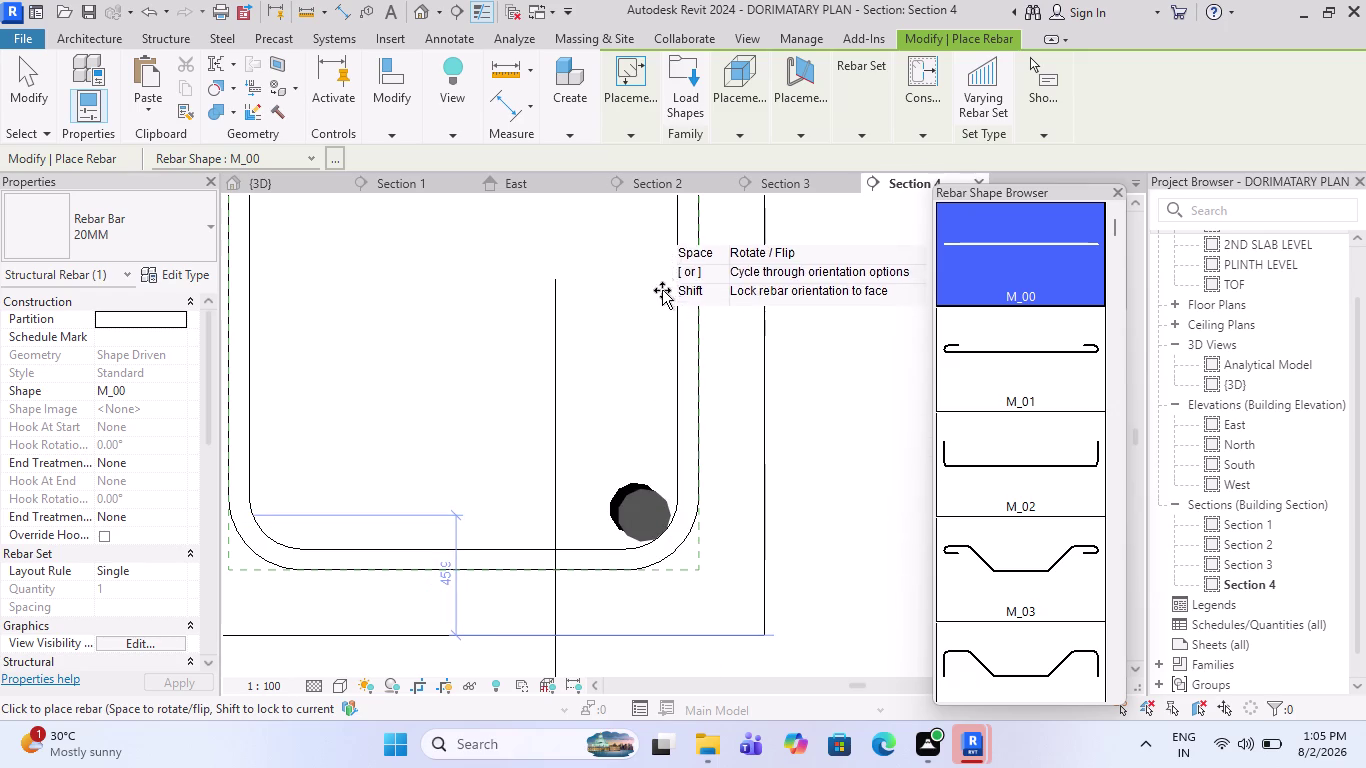
key(Escape)
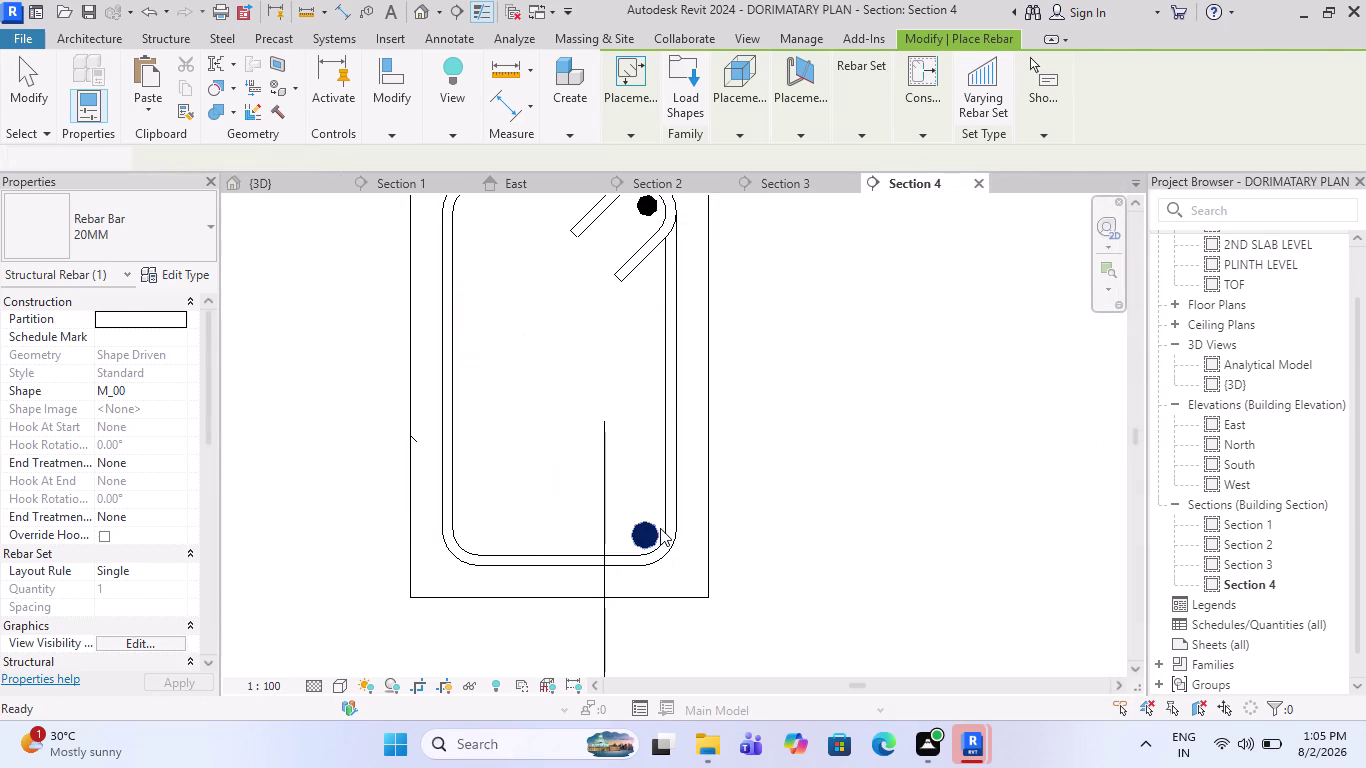
click(657, 529)
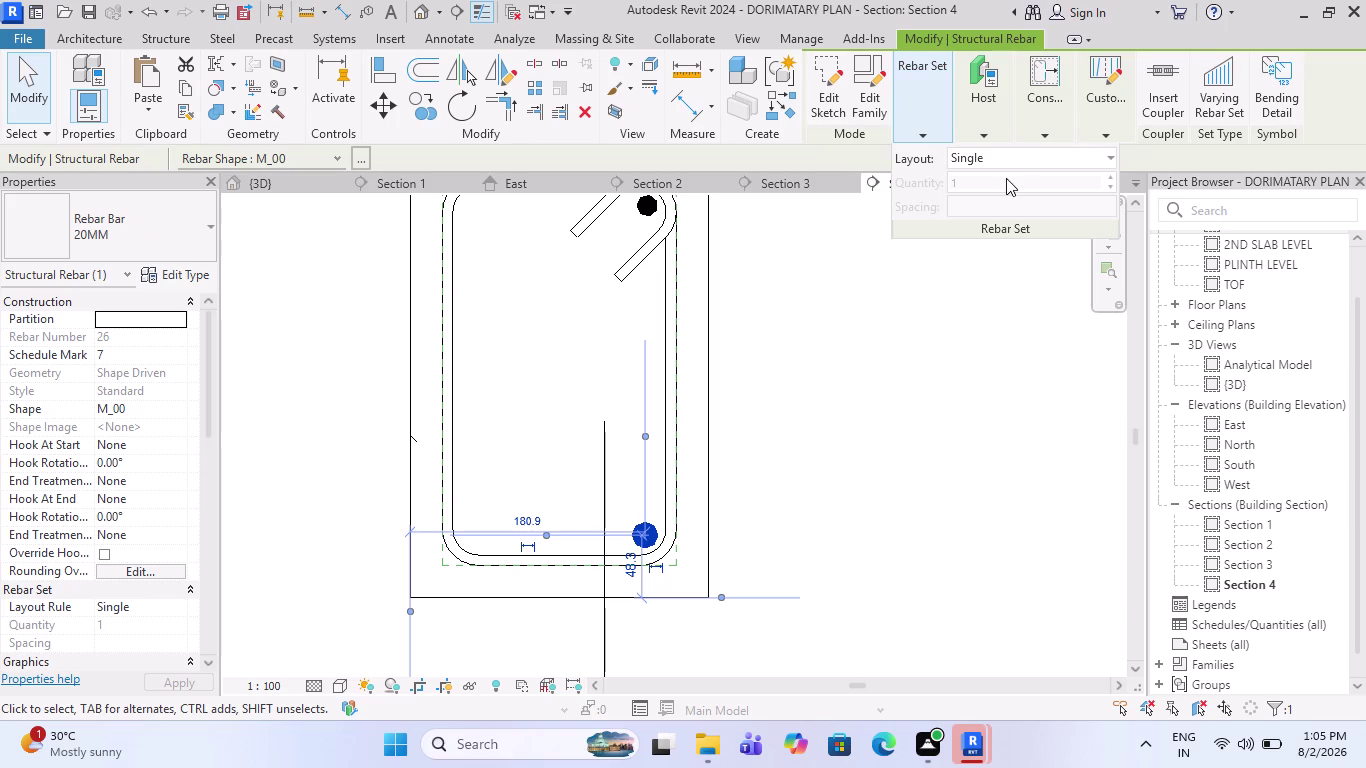
Change the corner bars' Rebar Set Layout to Fixed Number with Quantity 3.
click(1010, 164)
click(1002, 195)
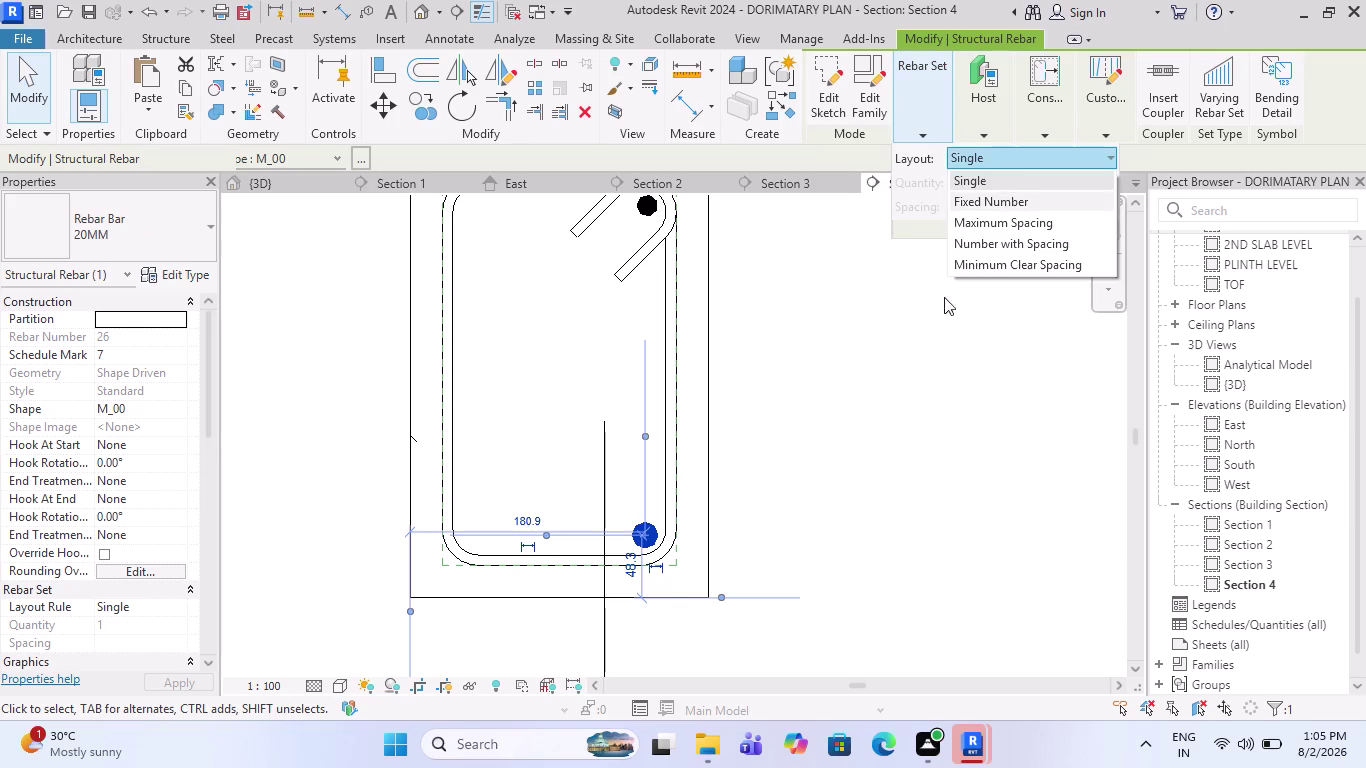
scroll(up, 3)
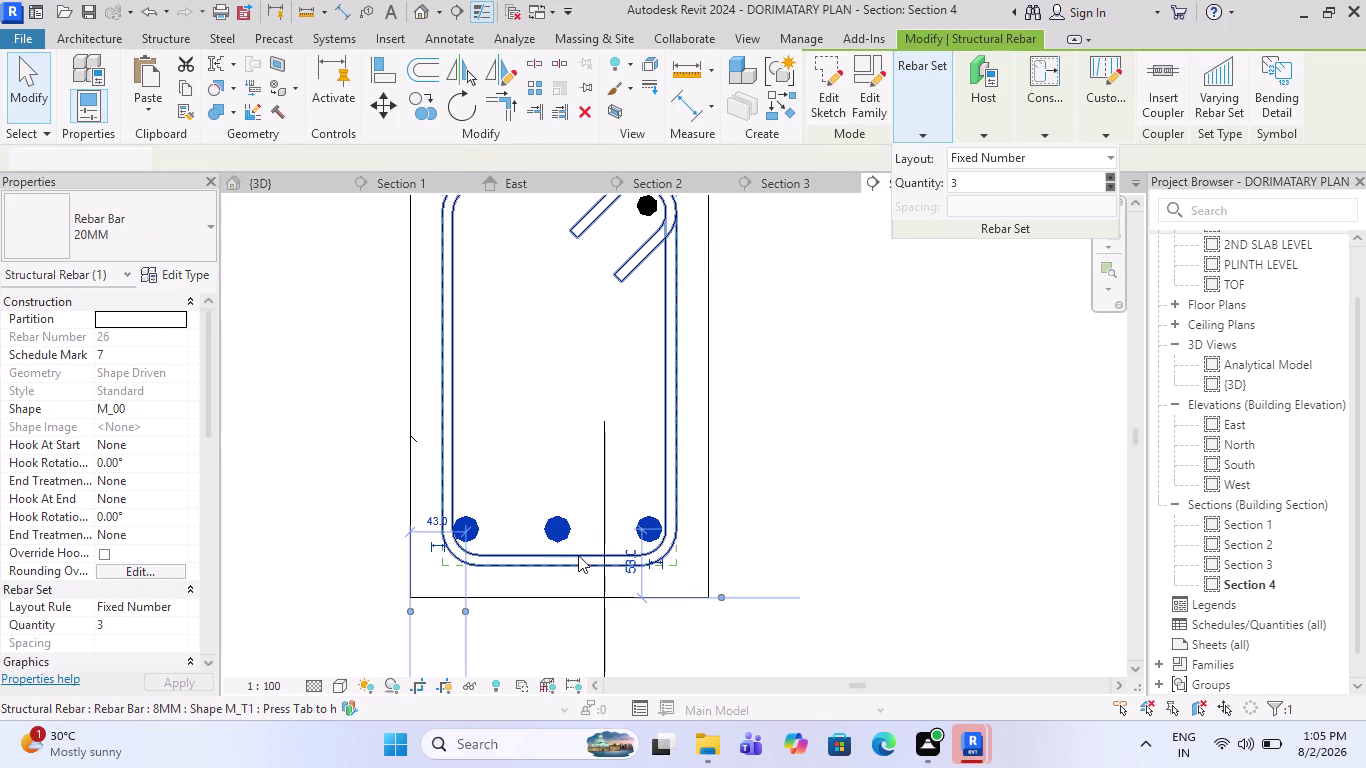
scroll(down, 3)
scroll(up, 3)
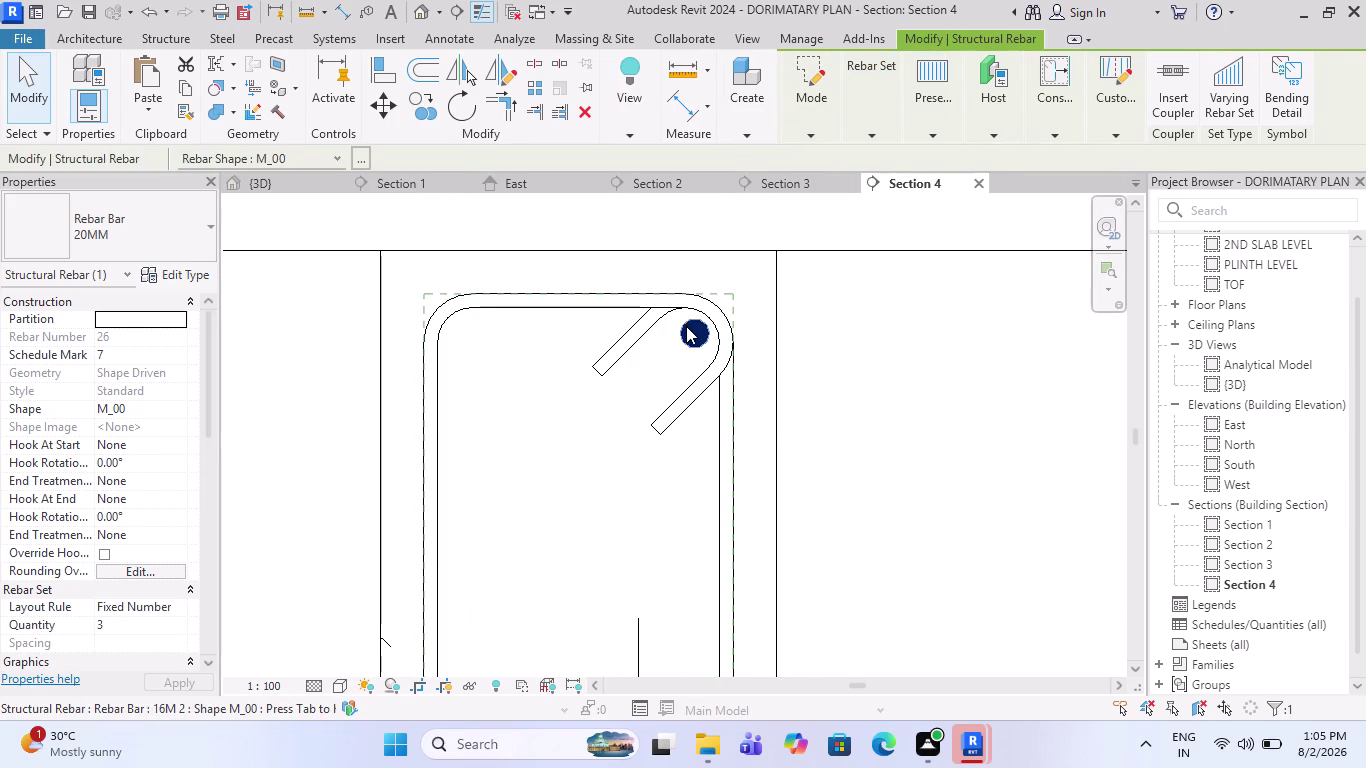
click(686, 326)
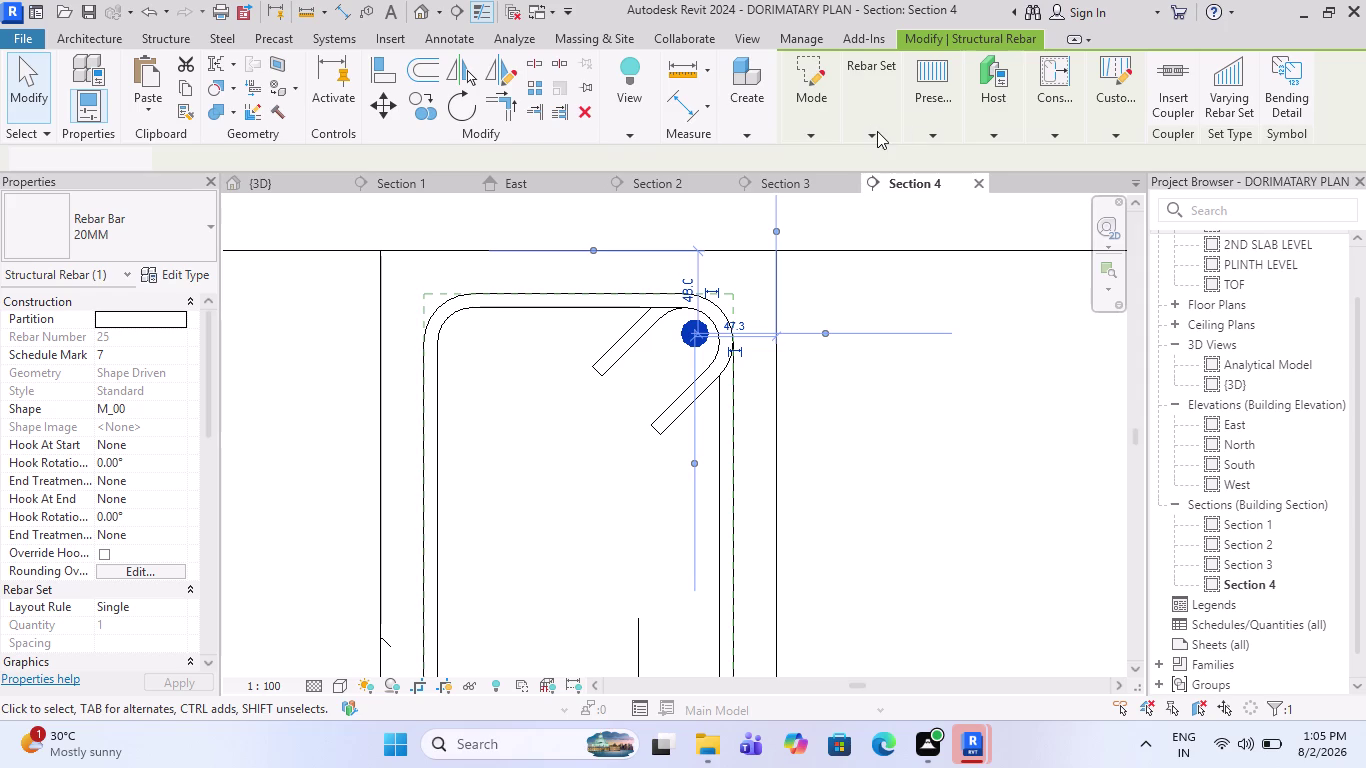
click(877, 131)
click(931, 132)
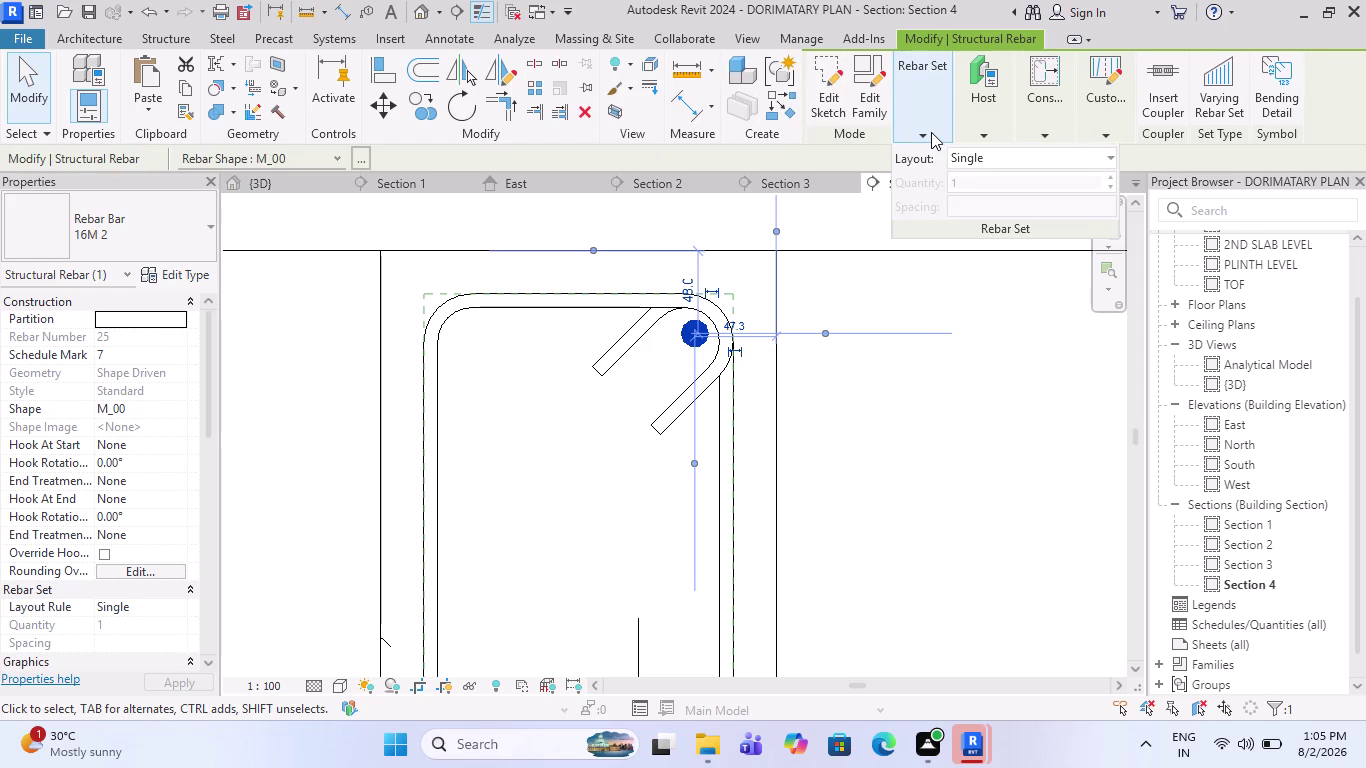
click(959, 156)
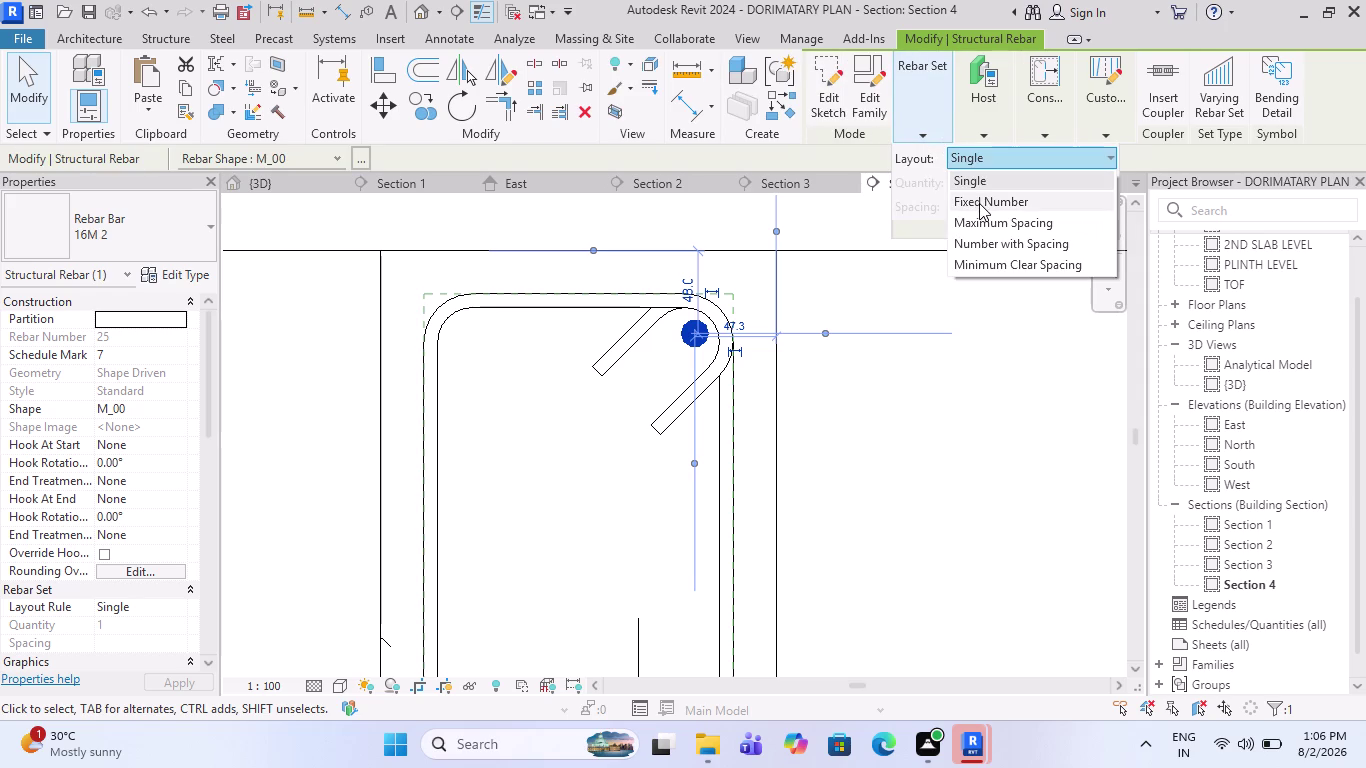
click(979, 203)
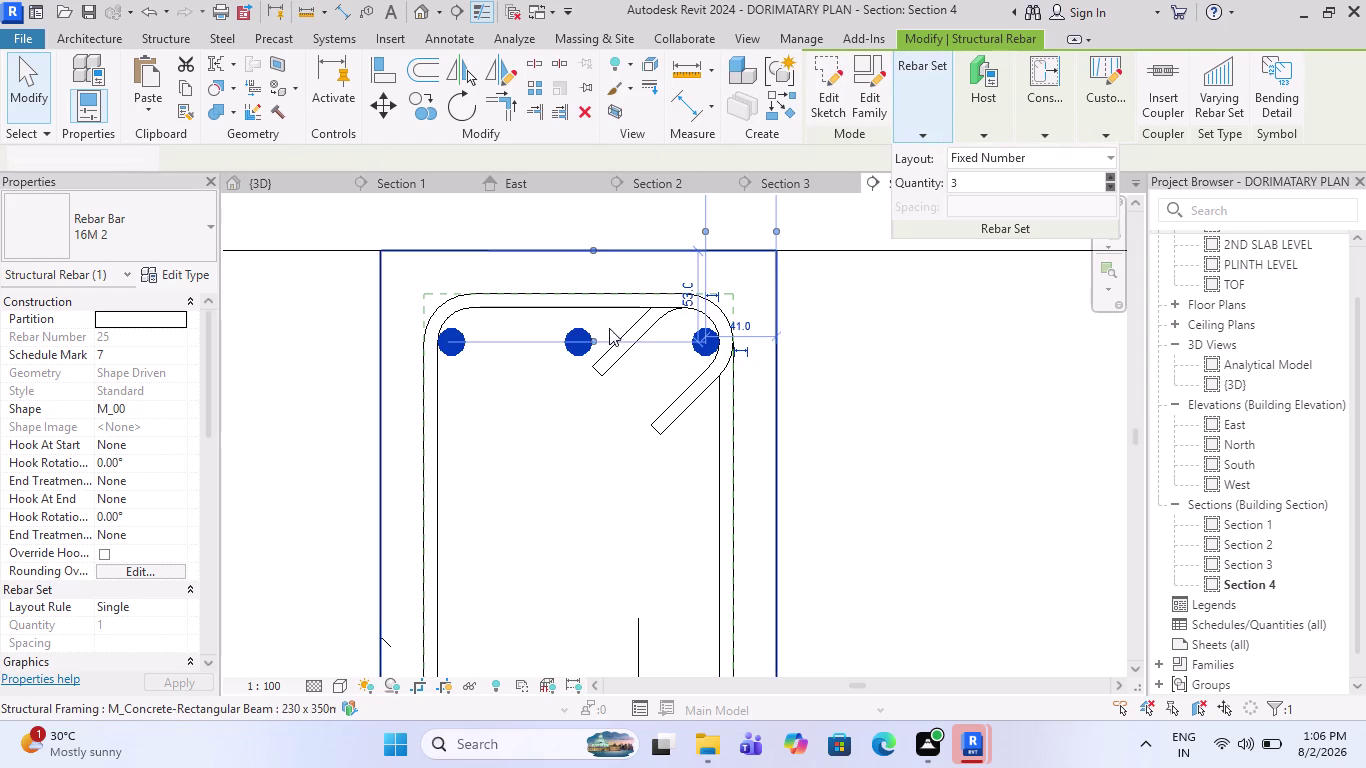
scroll(up, 3)
scroll(up, 3)
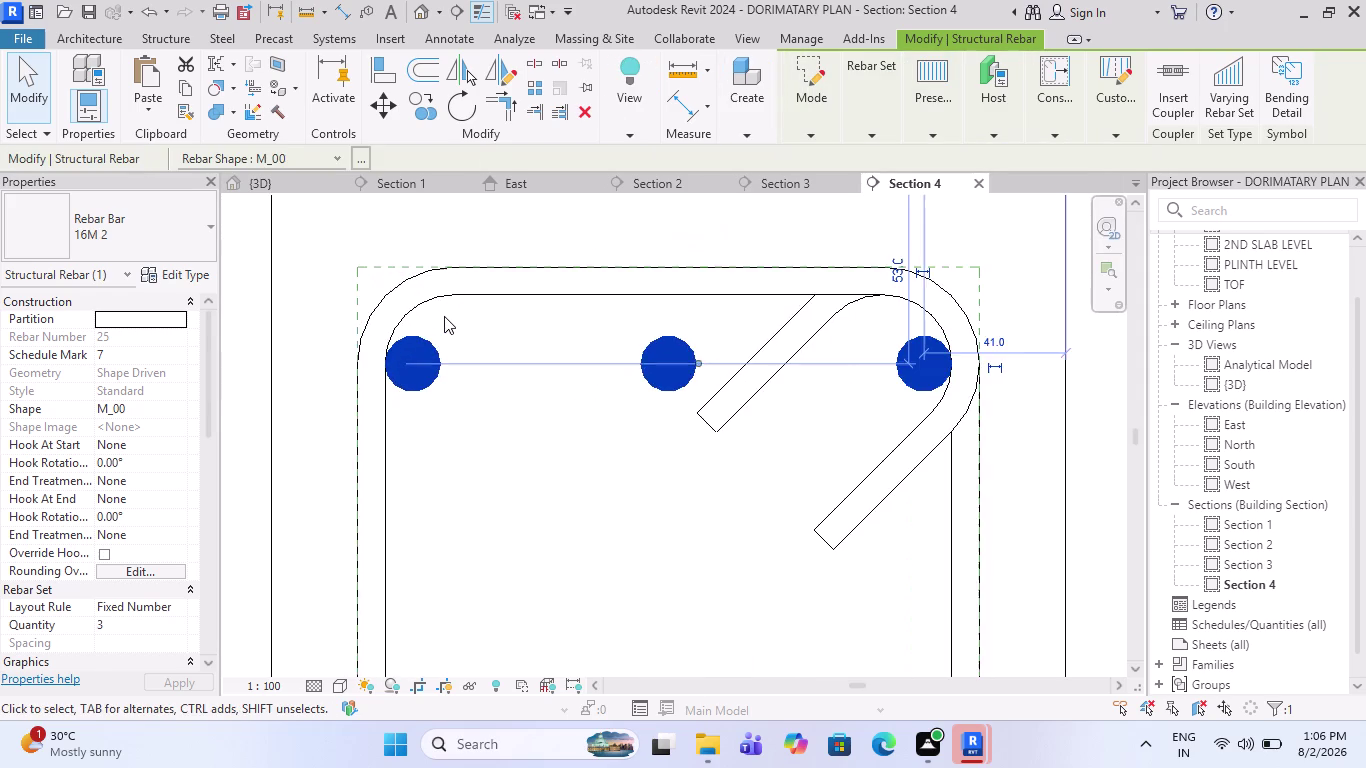
key(Escape)
Select the top bar set and drag it toward the stirrup.
scroll(up, 3)
click(416, 348)
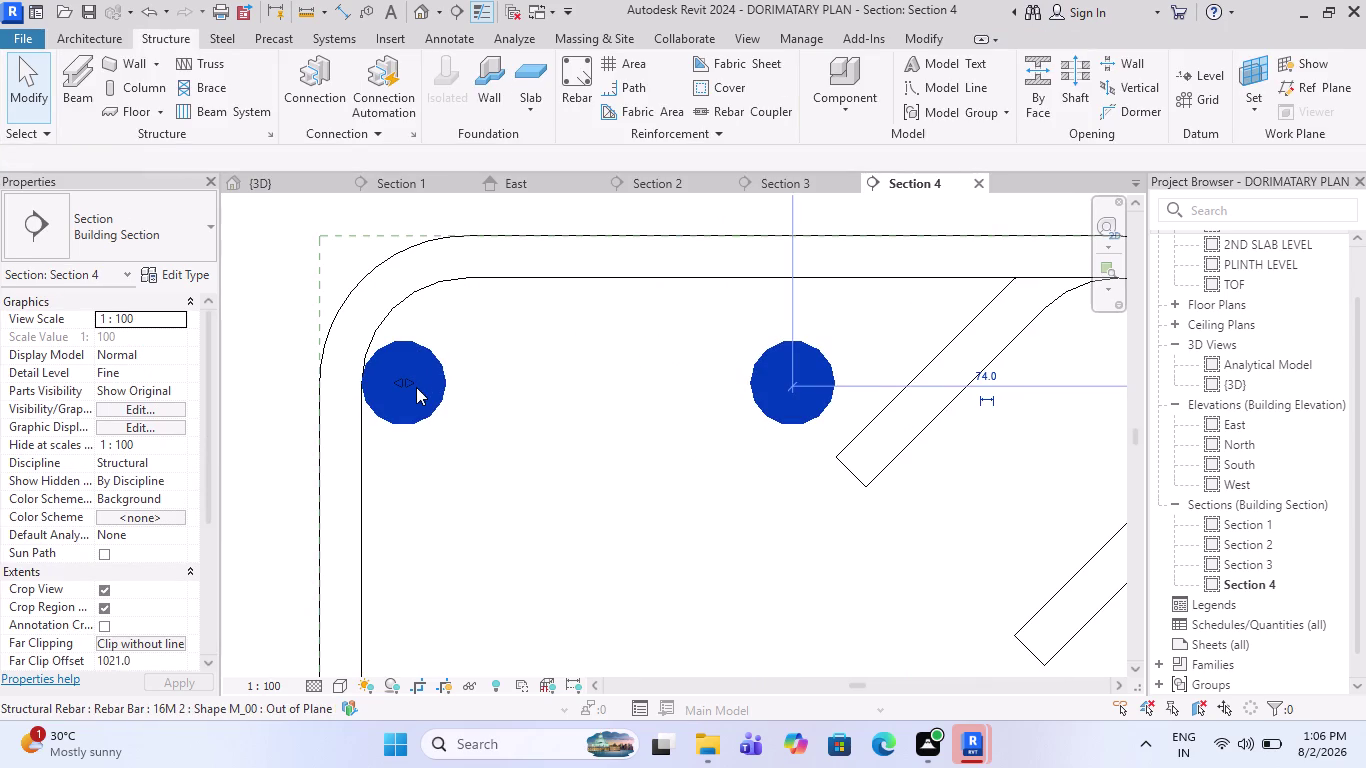
drag(407, 382, 439, 379)
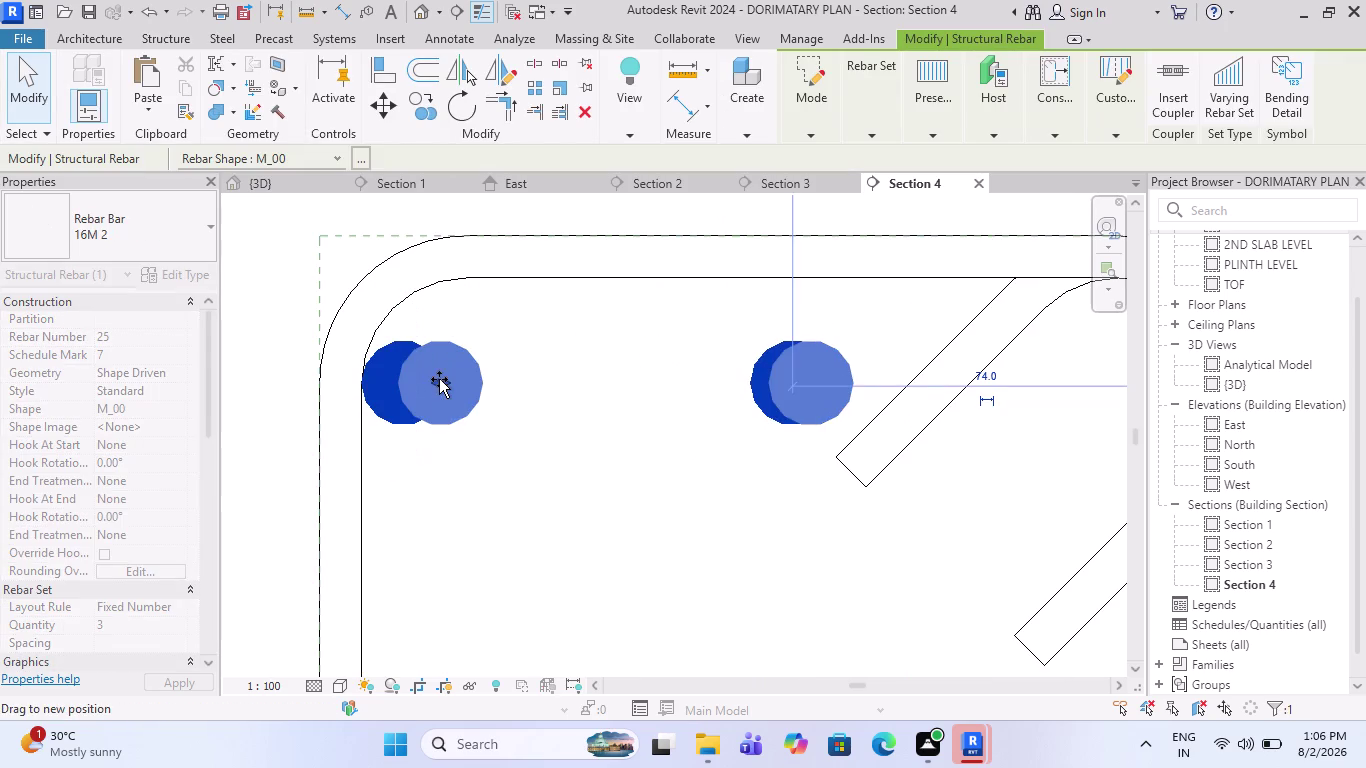
drag(439, 379, 431, 372)
scroll(down, 3)
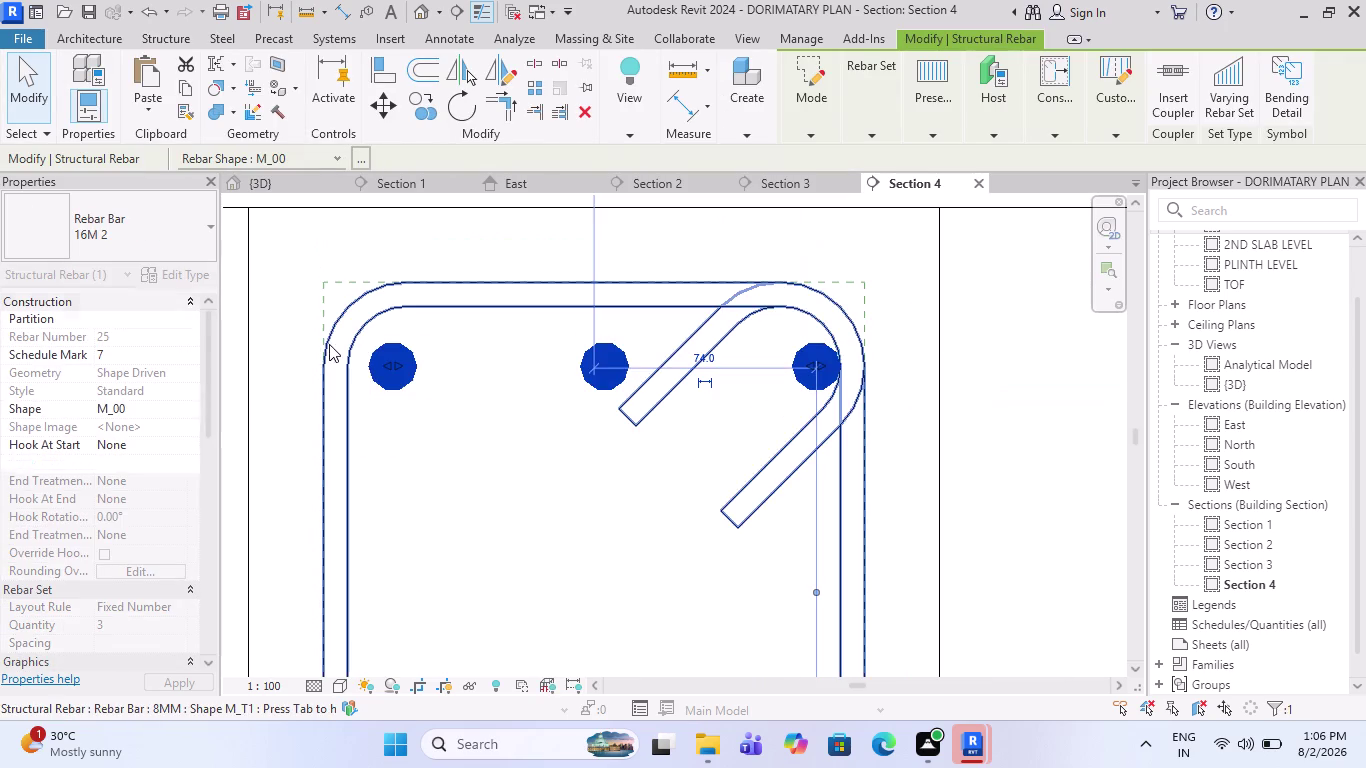
scroll(up, 3)
scroll(up, 3)
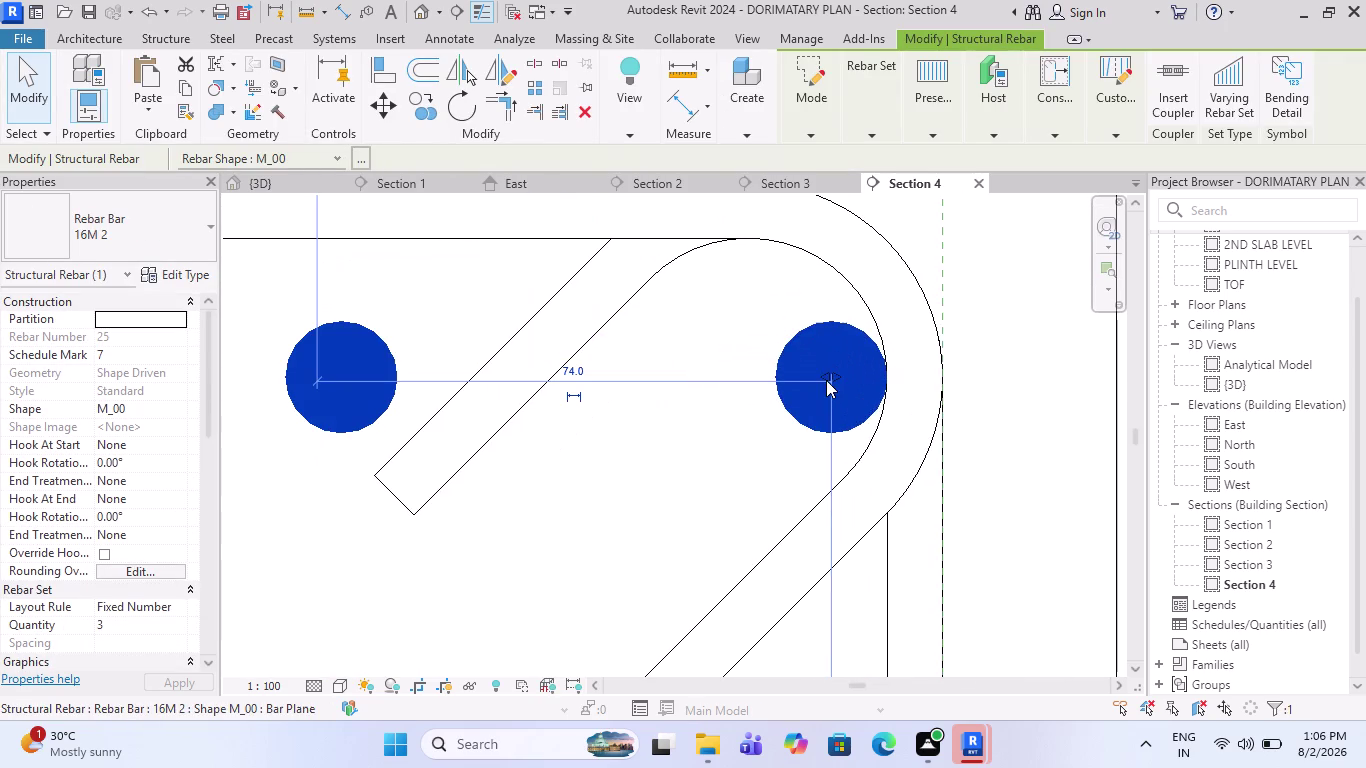
Move the top bars inside the stirrup bend and nudge them up against the stirrup top.
drag(826, 374, 785, 379)
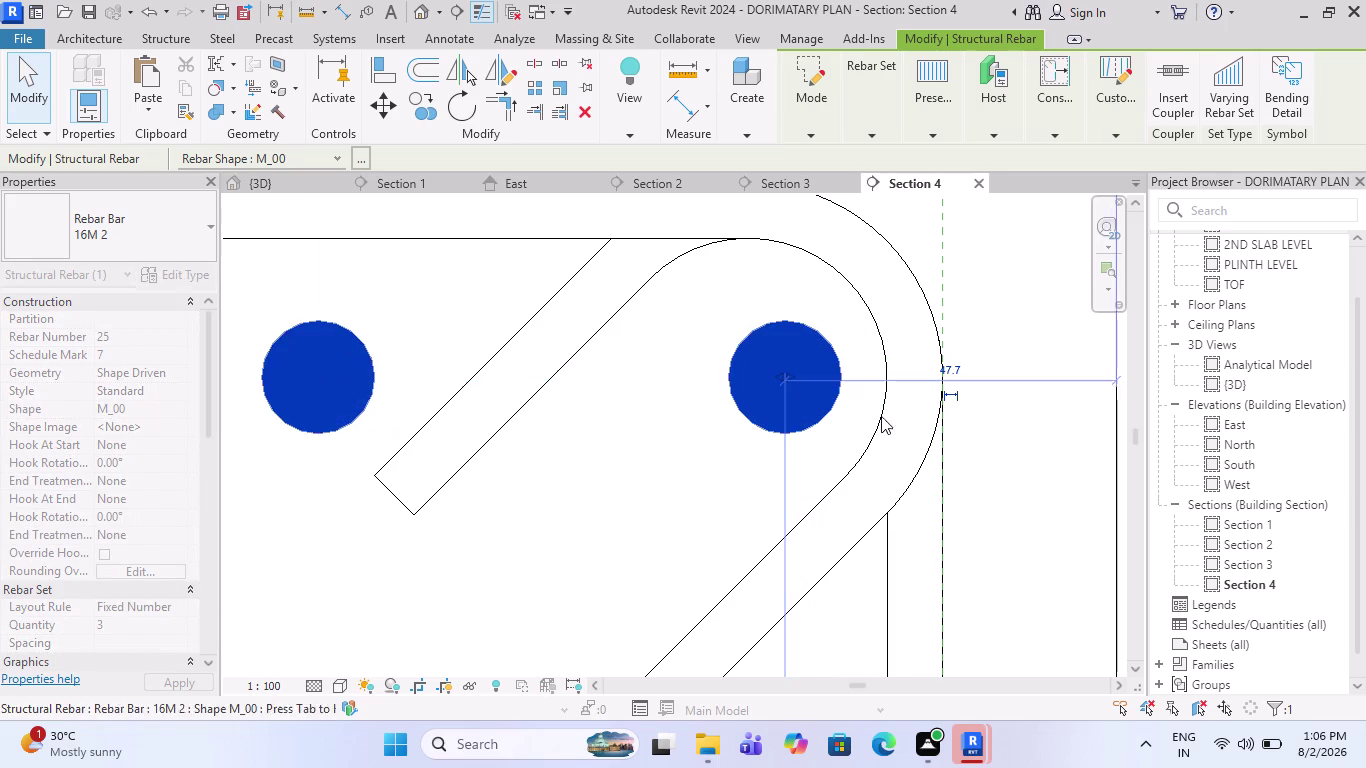
key(Up)
key(Up)
key(Up)
key(Up)
key(Up)
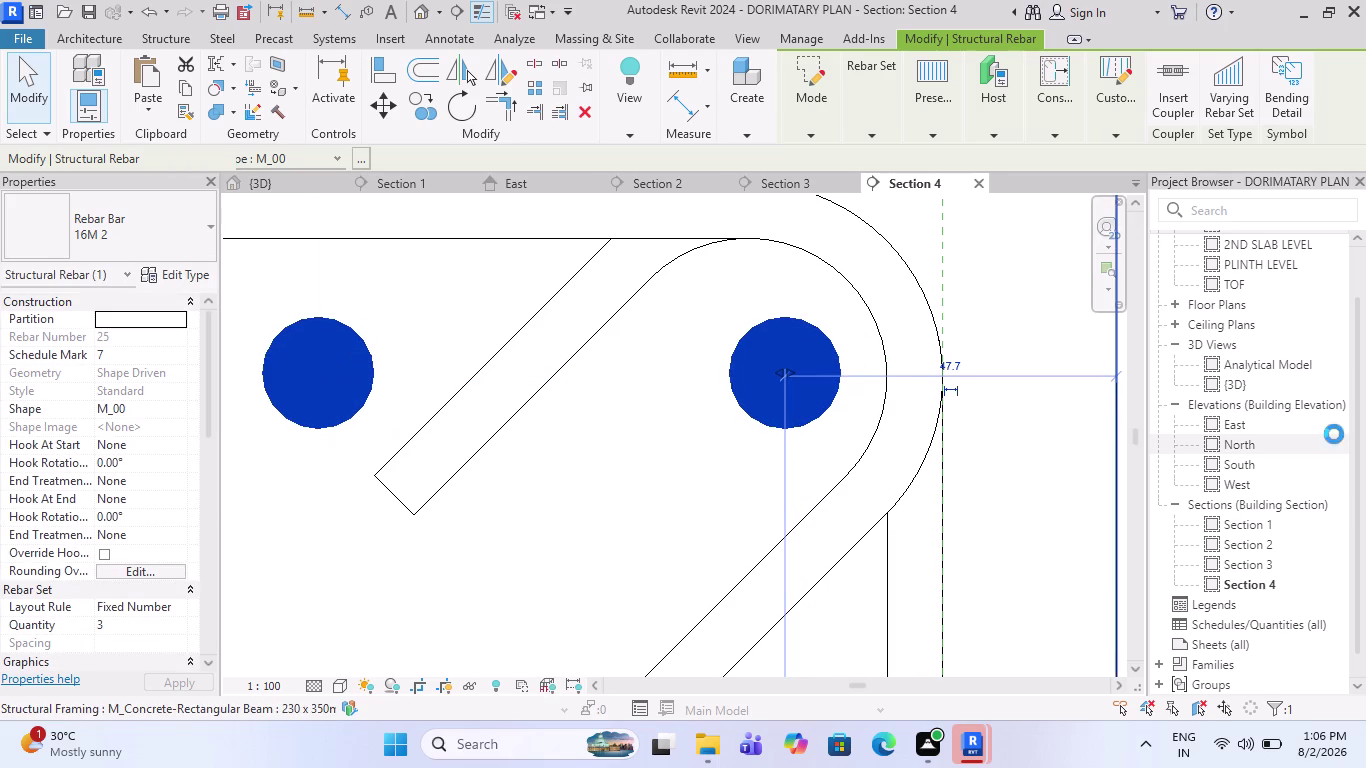
key(Up)
key(Up)
key(Up)
key(Up)
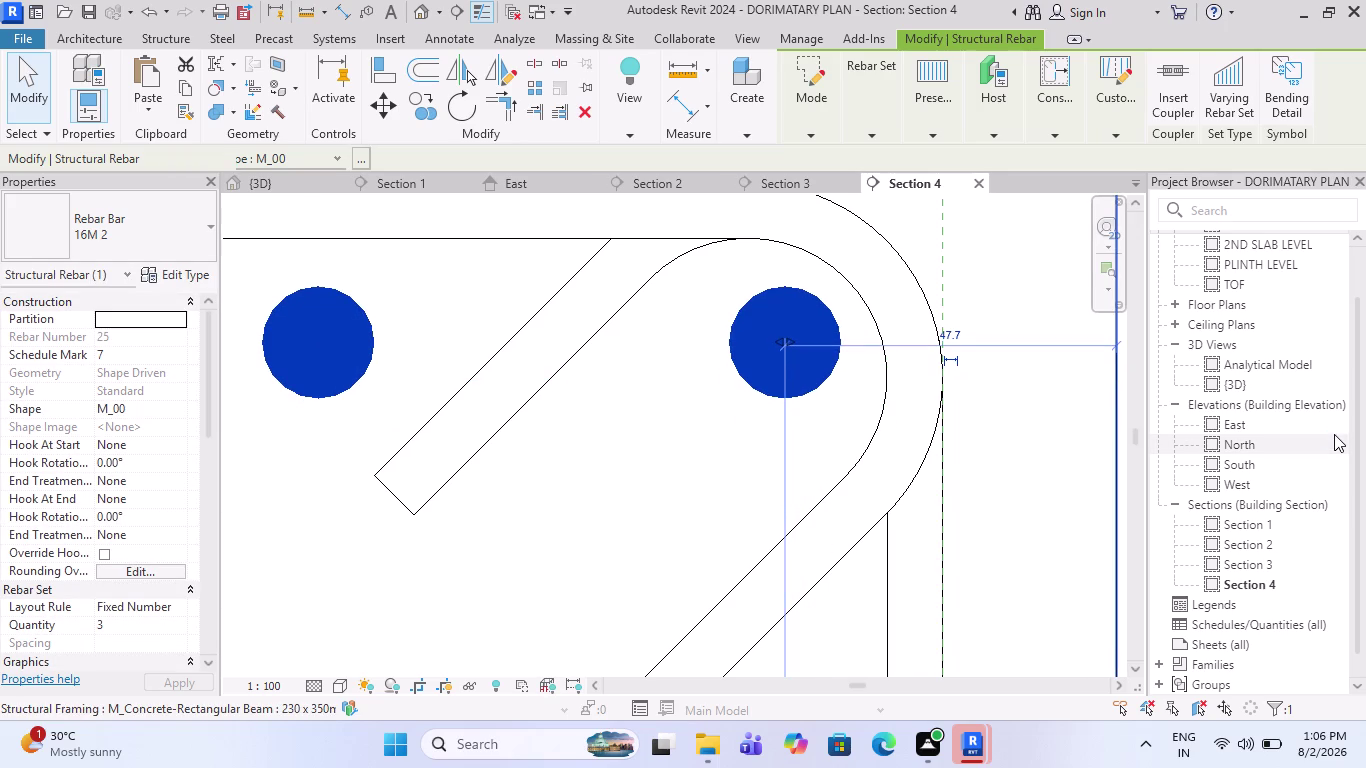
key(Up)
key(Up)
key(Up)
key(Up)
key(Up)
key(Up)
key(Up)
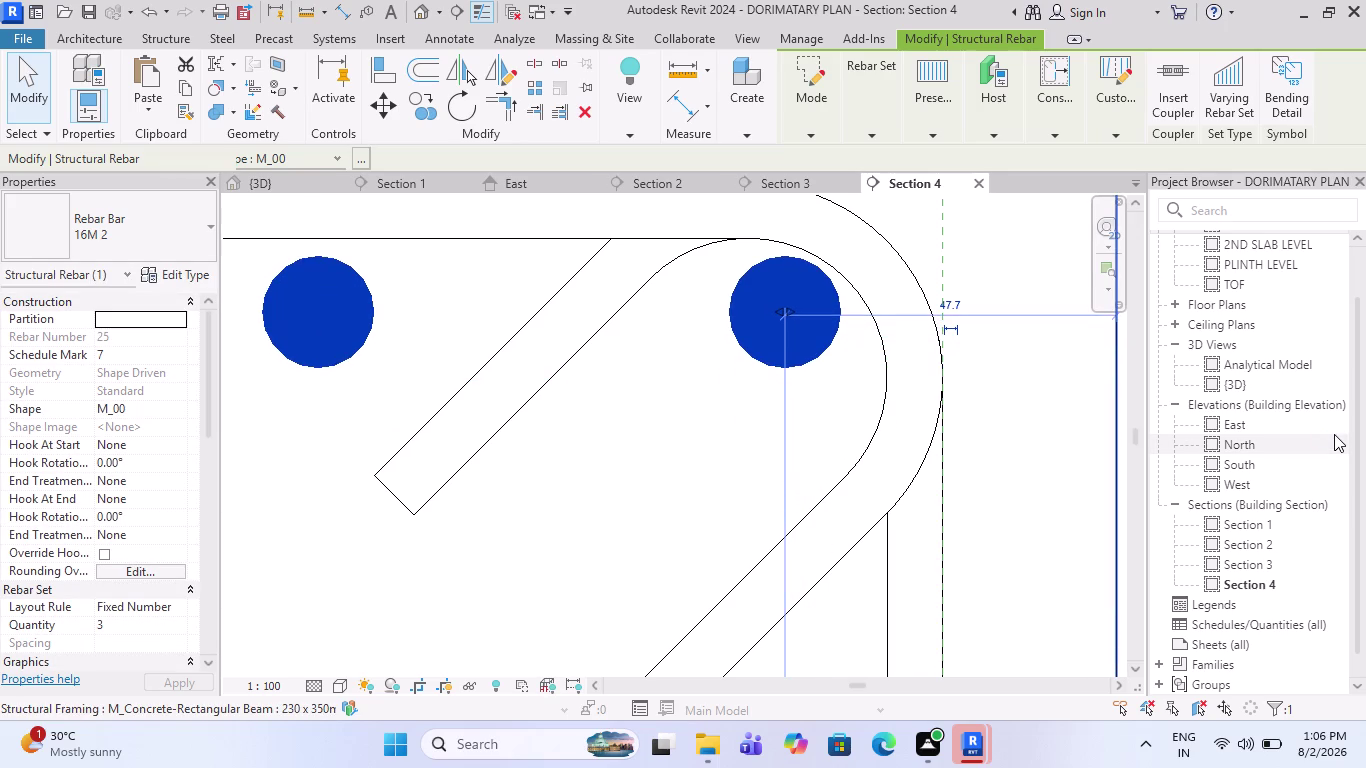
key(Up)
key(Escape)
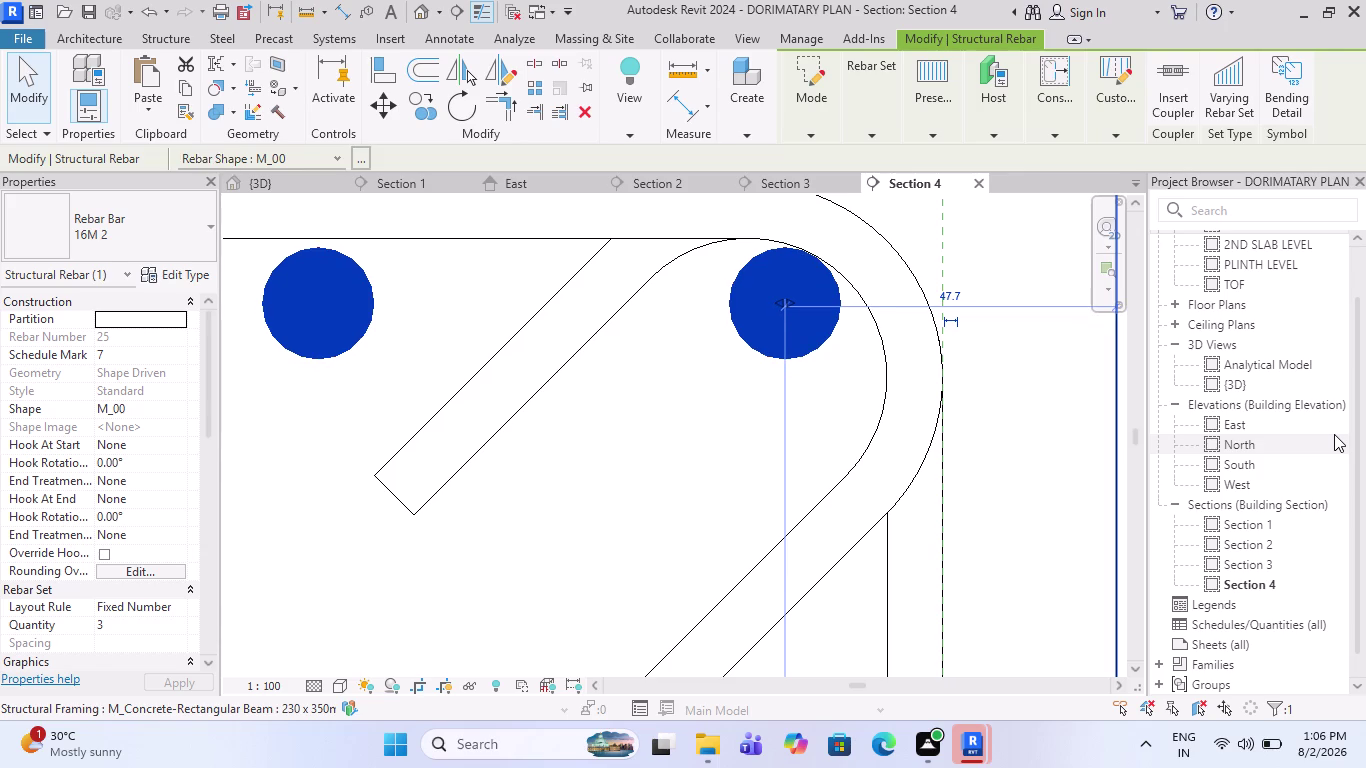
scroll(down, 3)
scroll(down, 3)
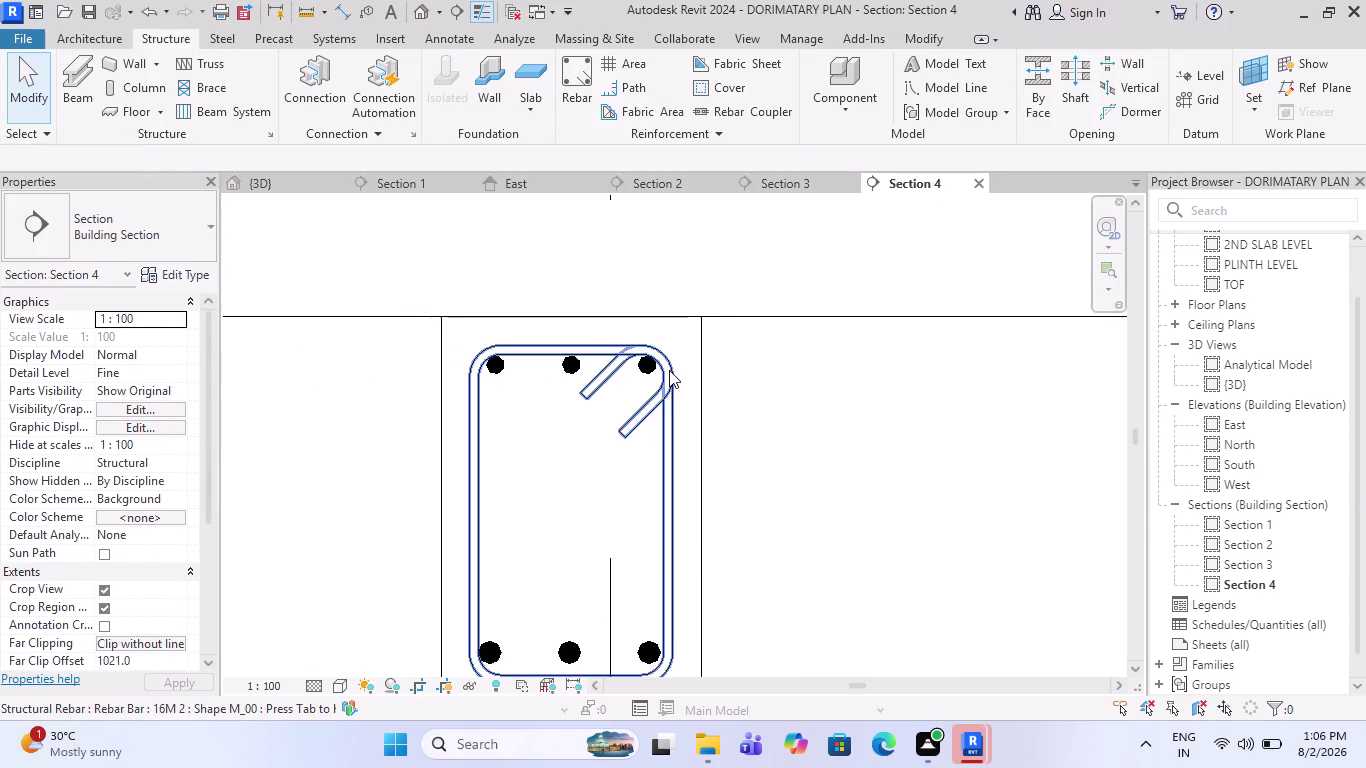
Align the middle bottom bar to the stirrup's inner bottom edge.
scroll(down, 3)
scroll(up, 3)
scroll(up, 3)
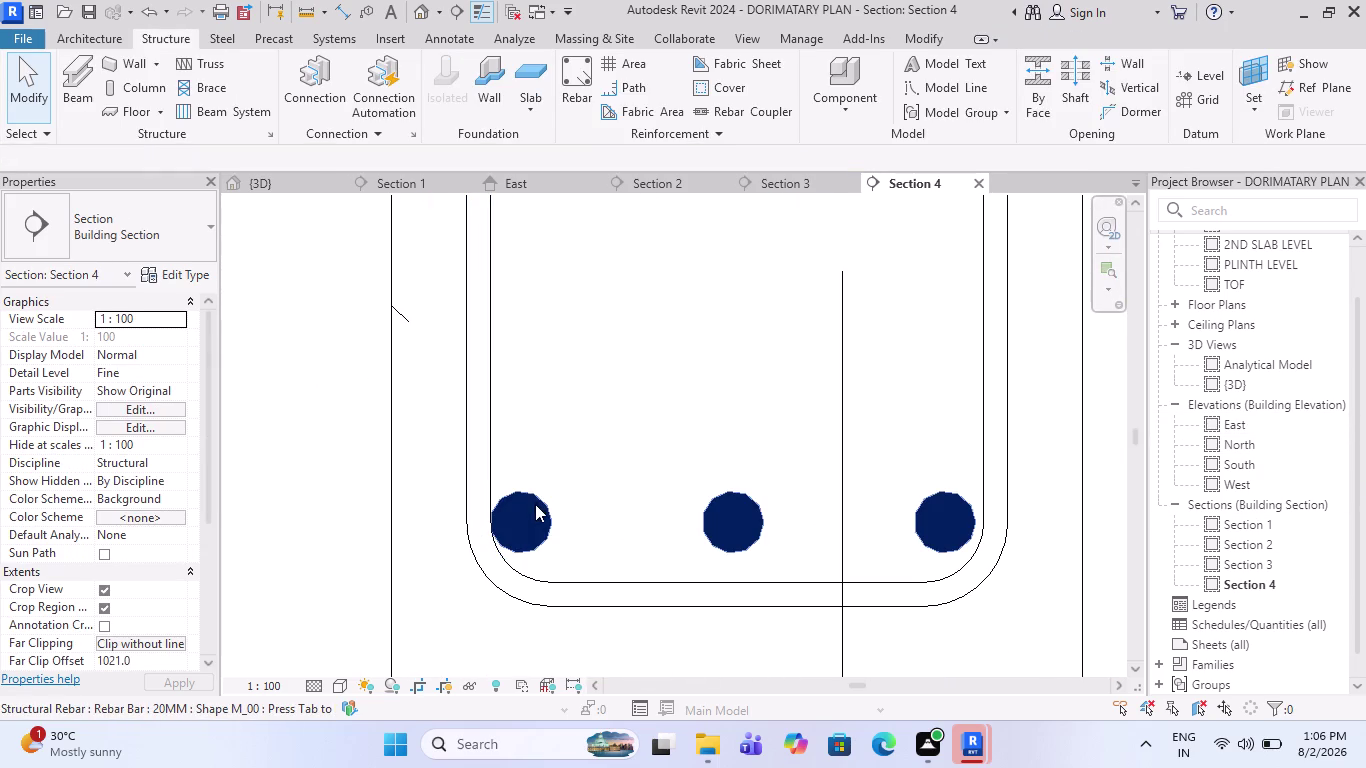
click(535, 504)
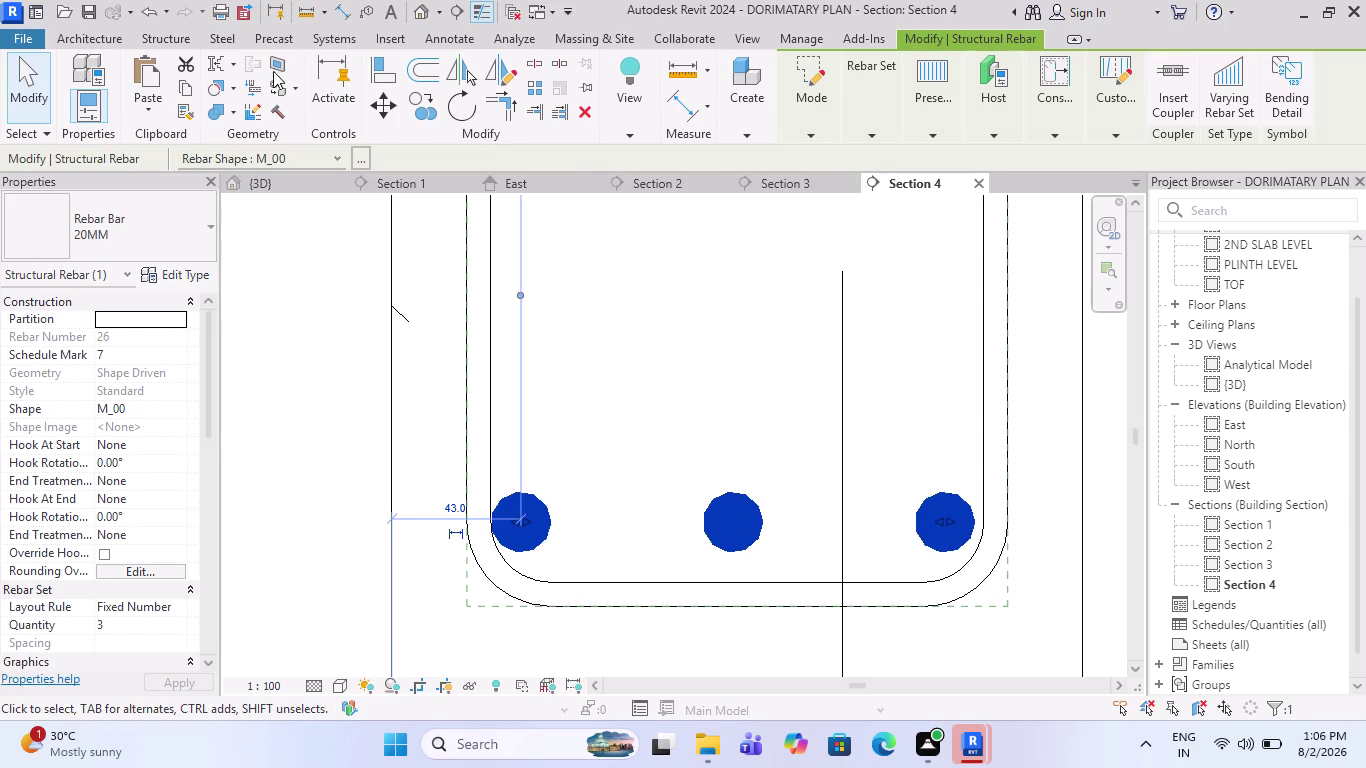
click(374, 68)
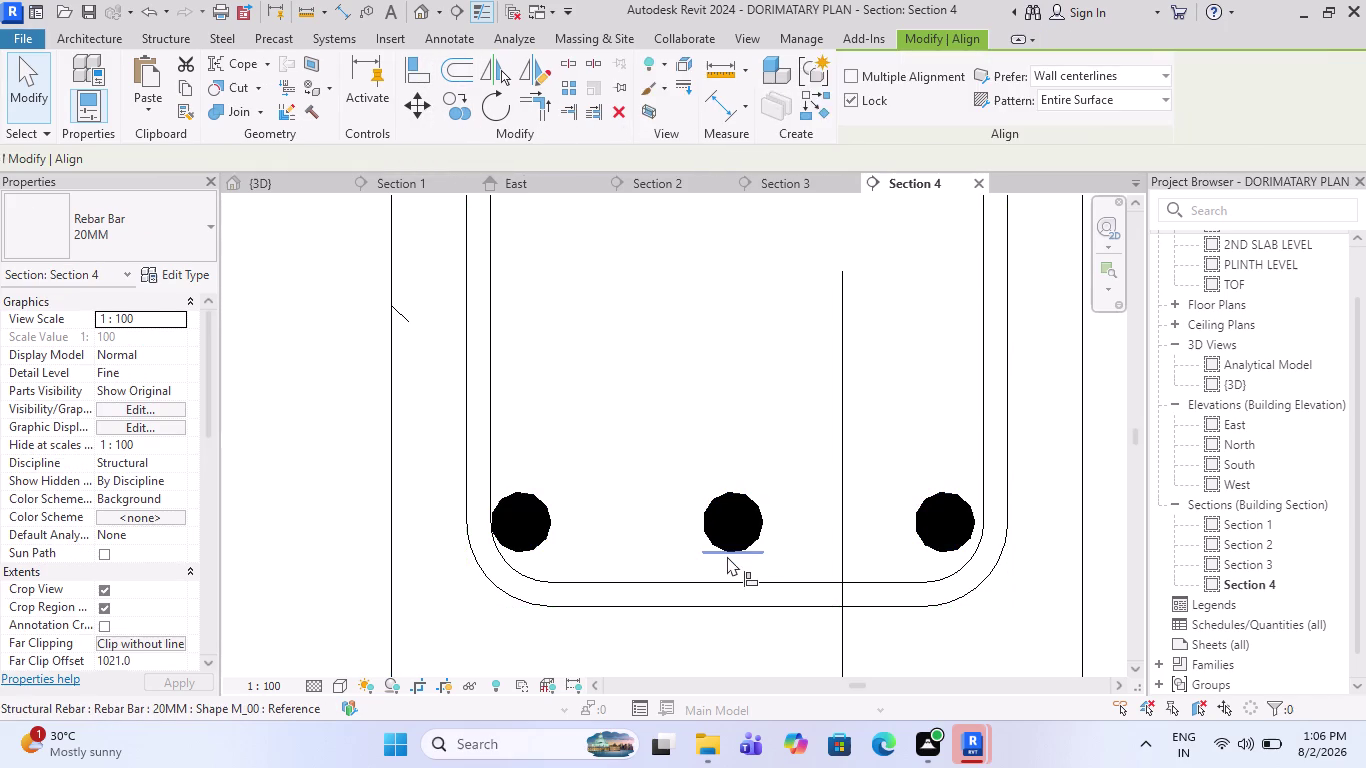
click(727, 556)
click(737, 579)
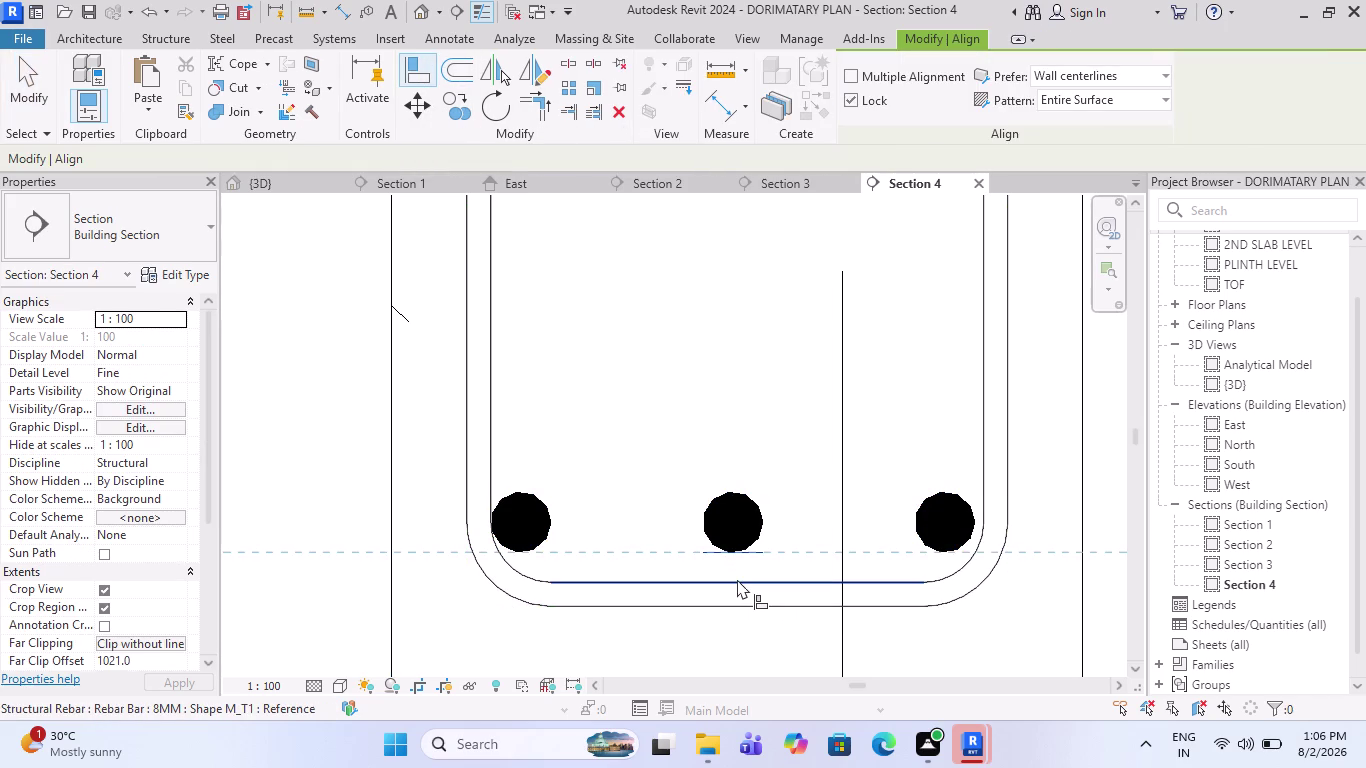
key(ctrl+z)
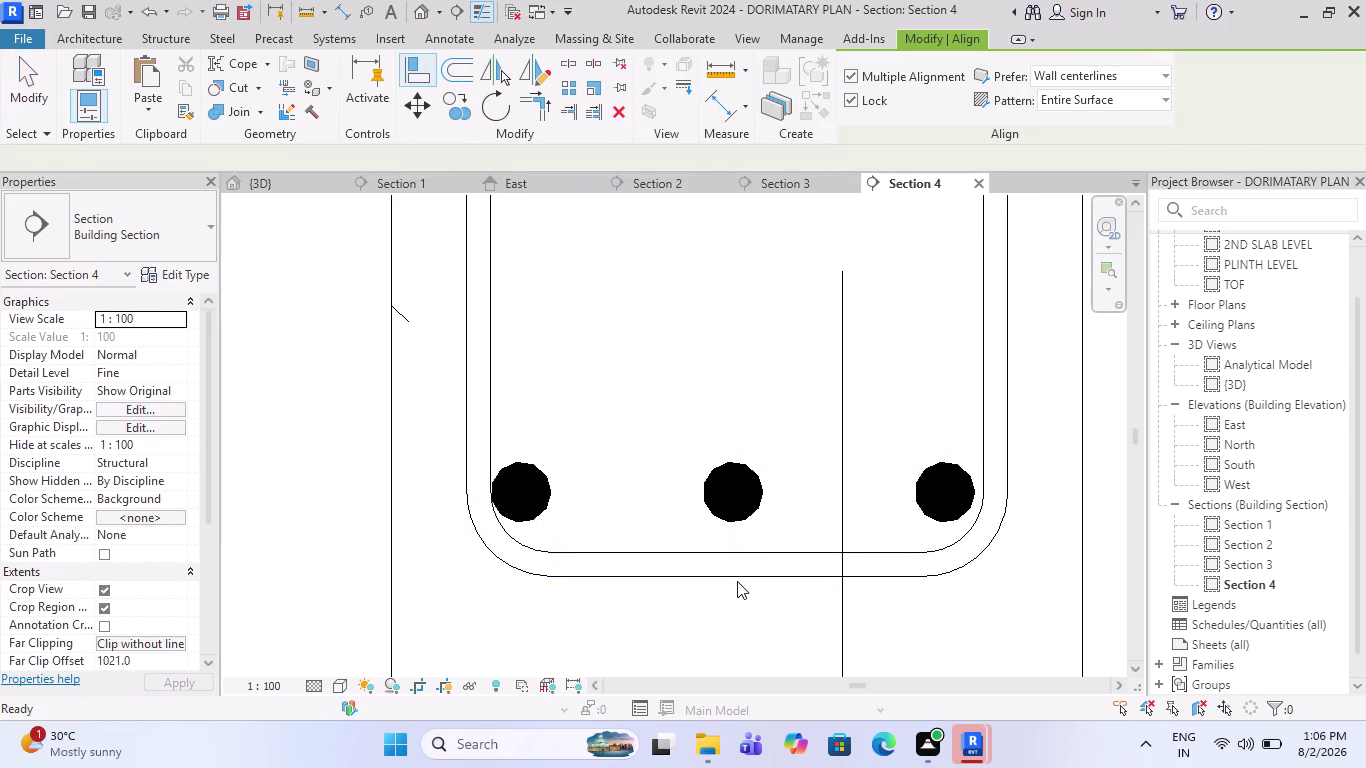
click(741, 578)
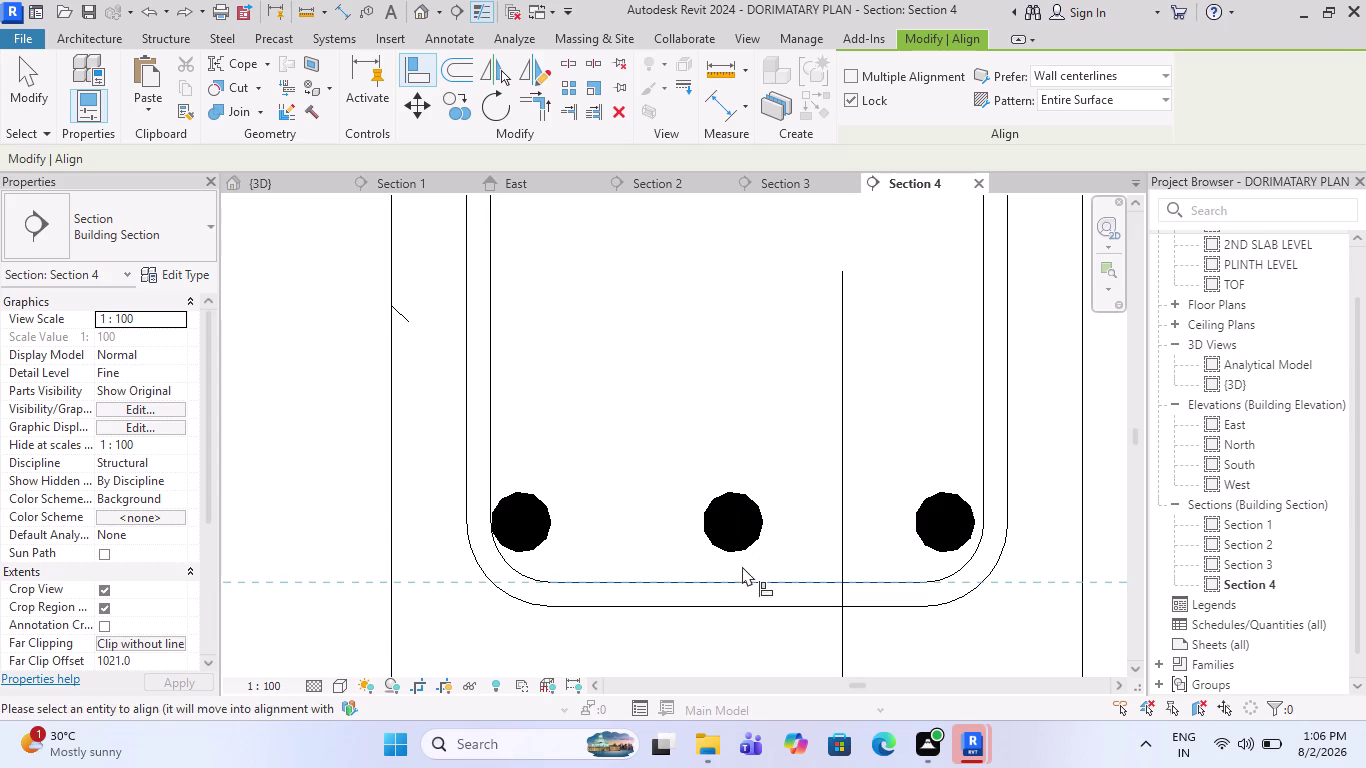
click(737, 550)
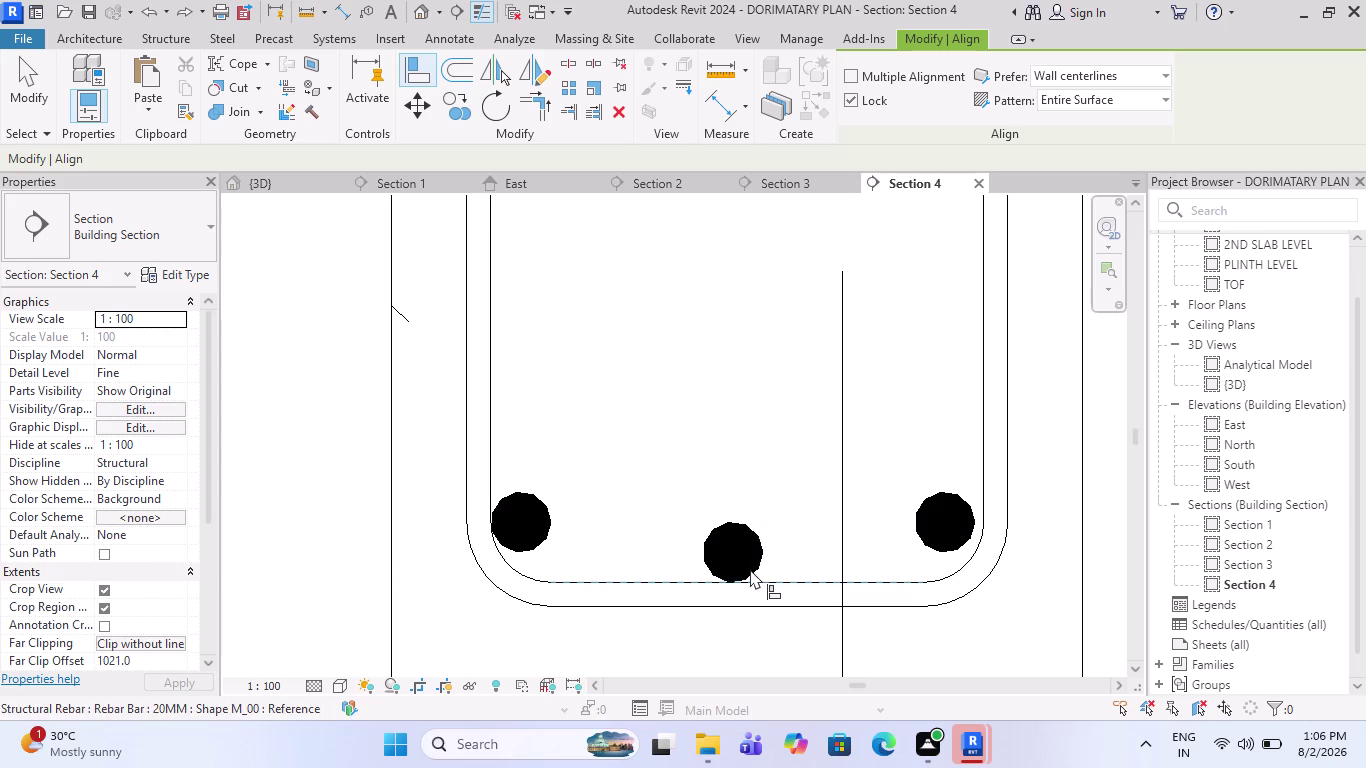
Align the left and right bottom bars to the stirrup's inner bottom edge.
click(529, 559)
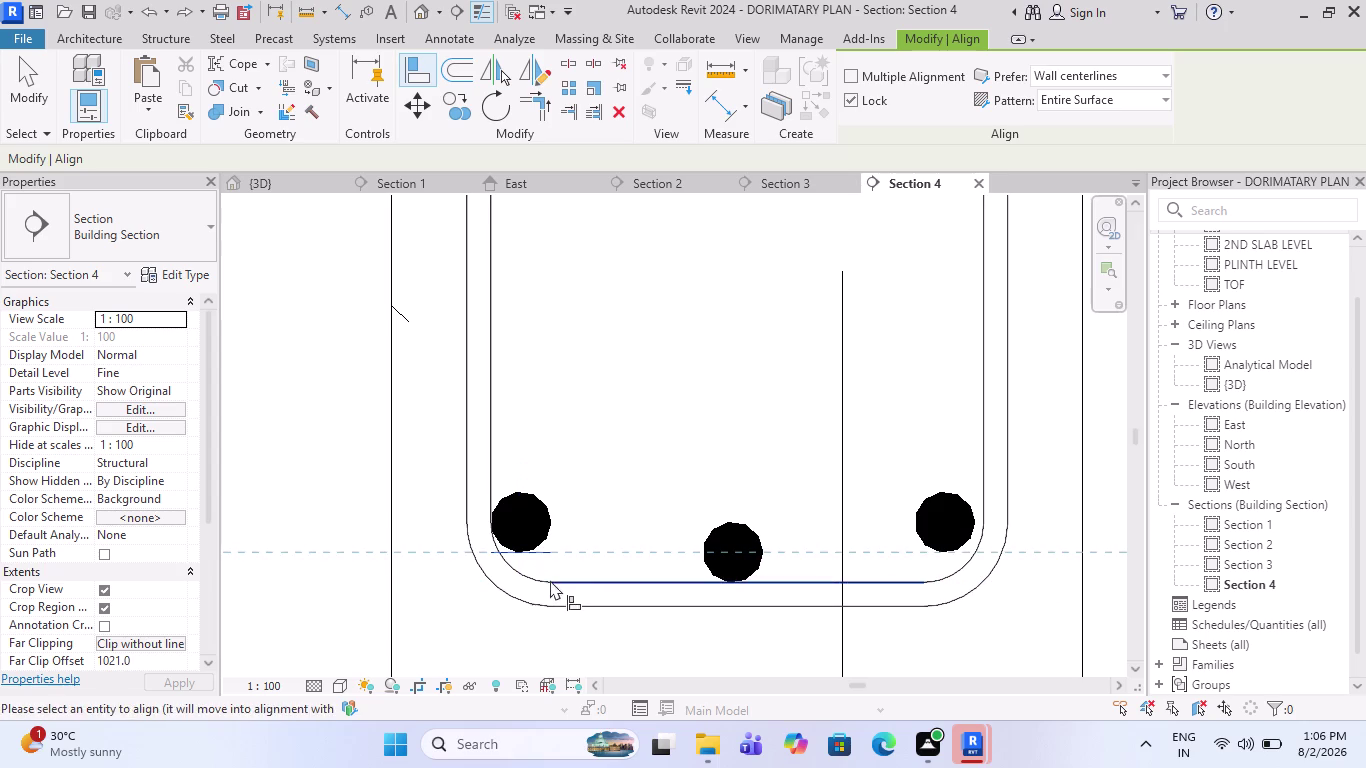
click(575, 582)
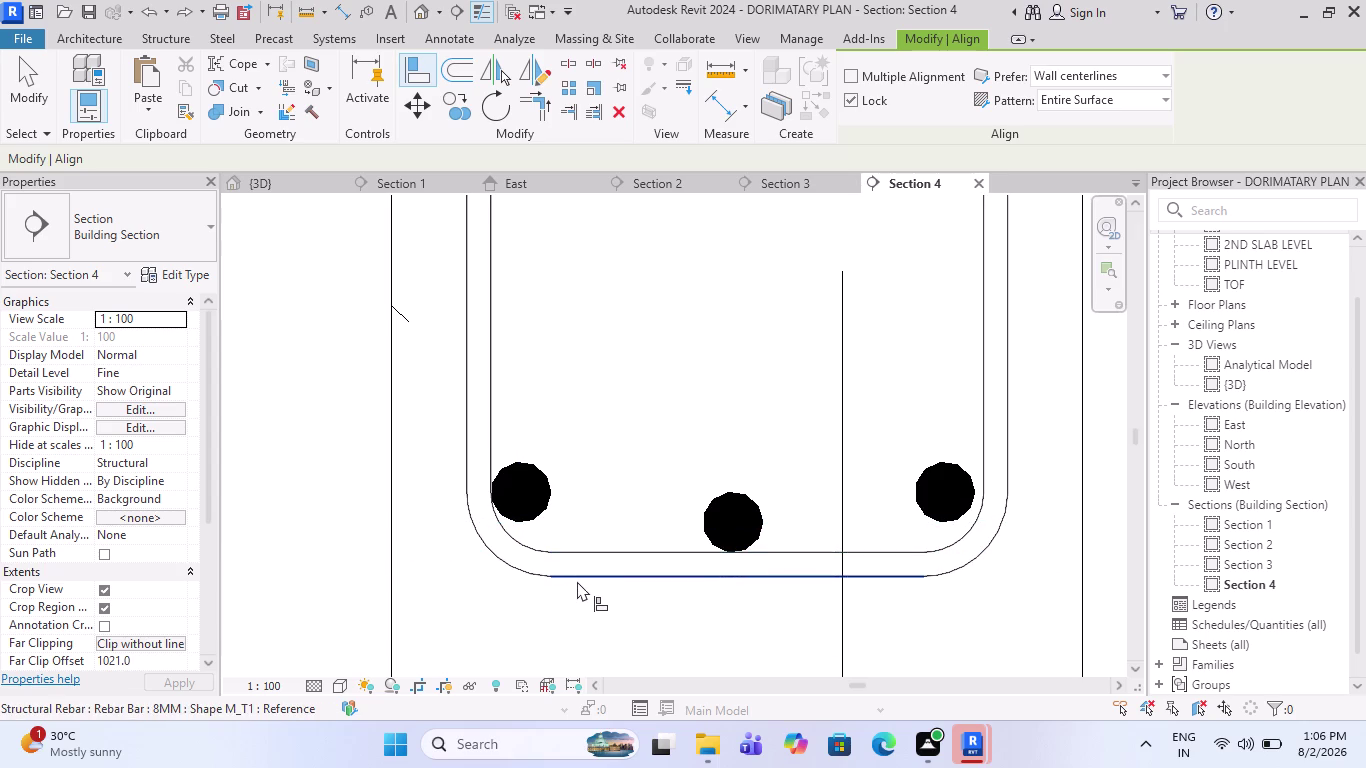
key(ctrl+z)
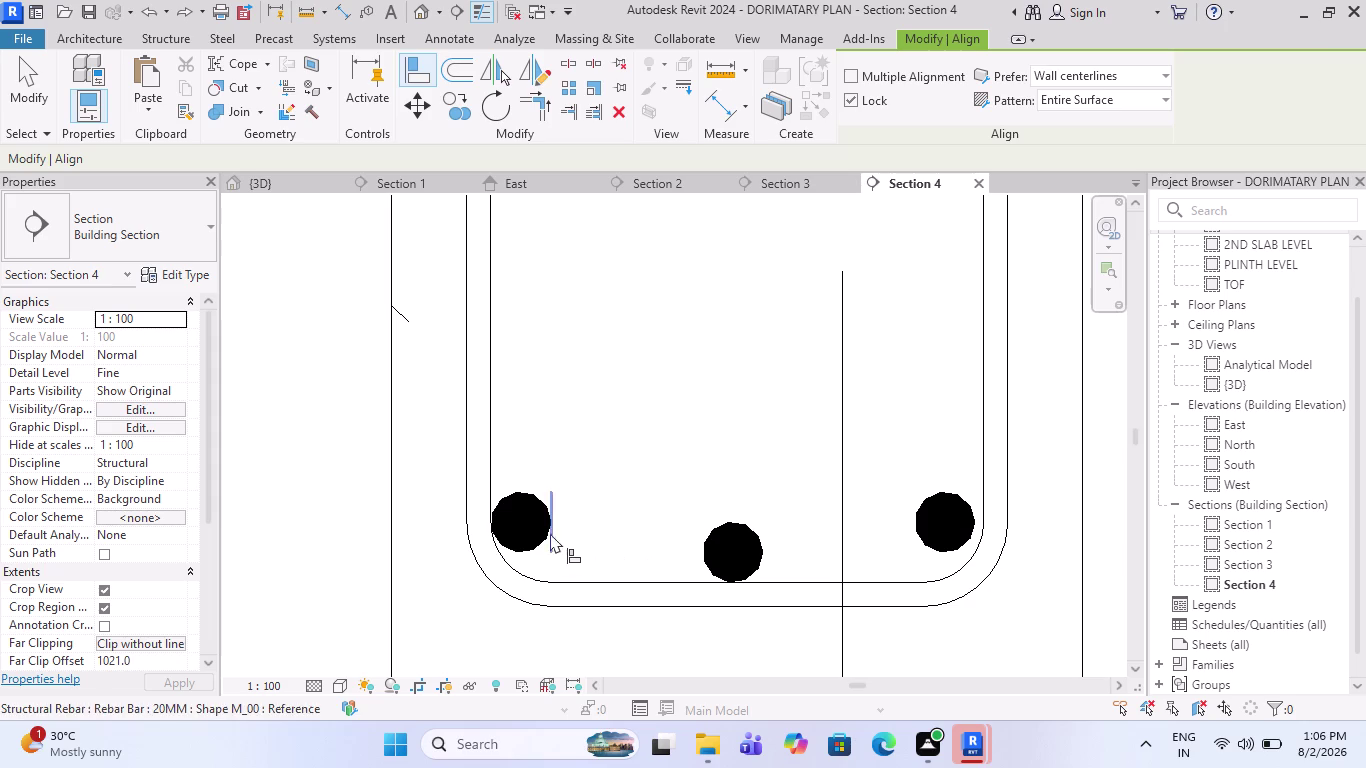
click(587, 582)
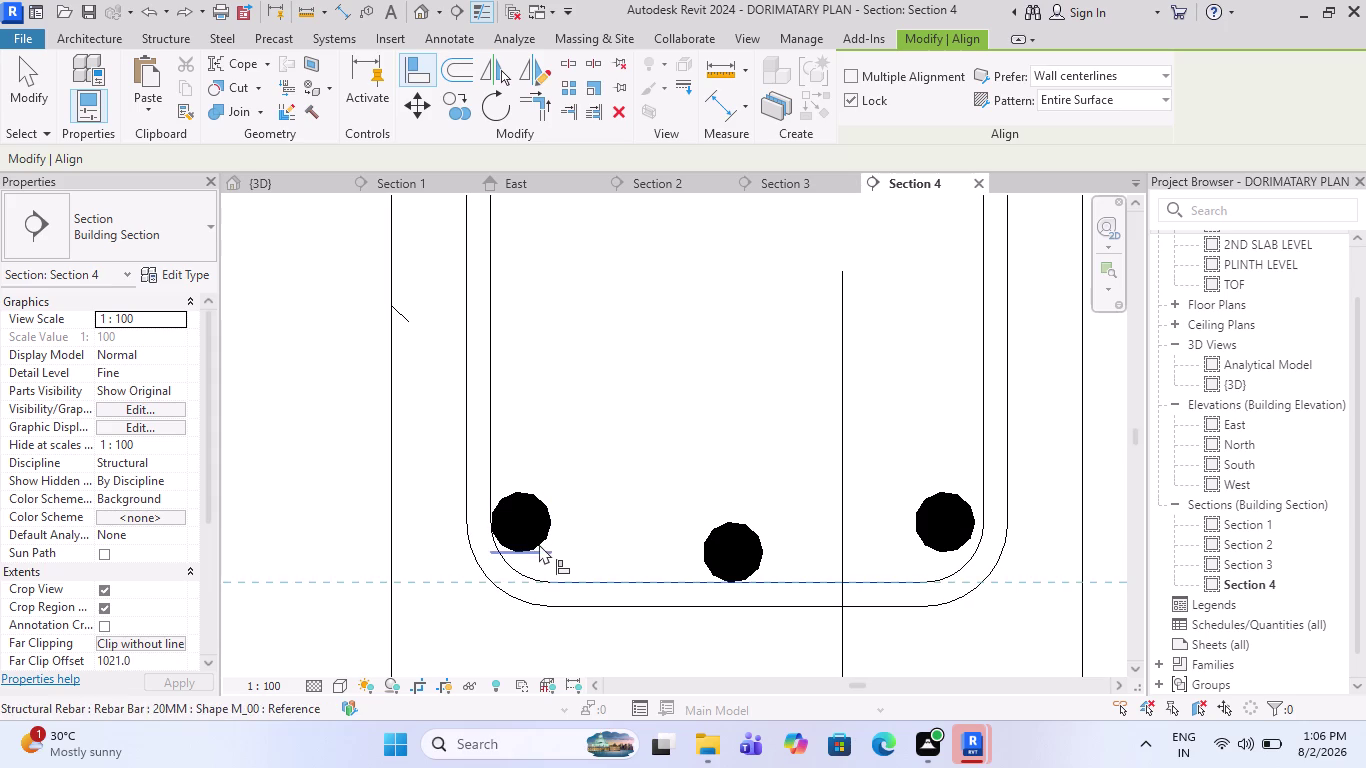
click(539, 544)
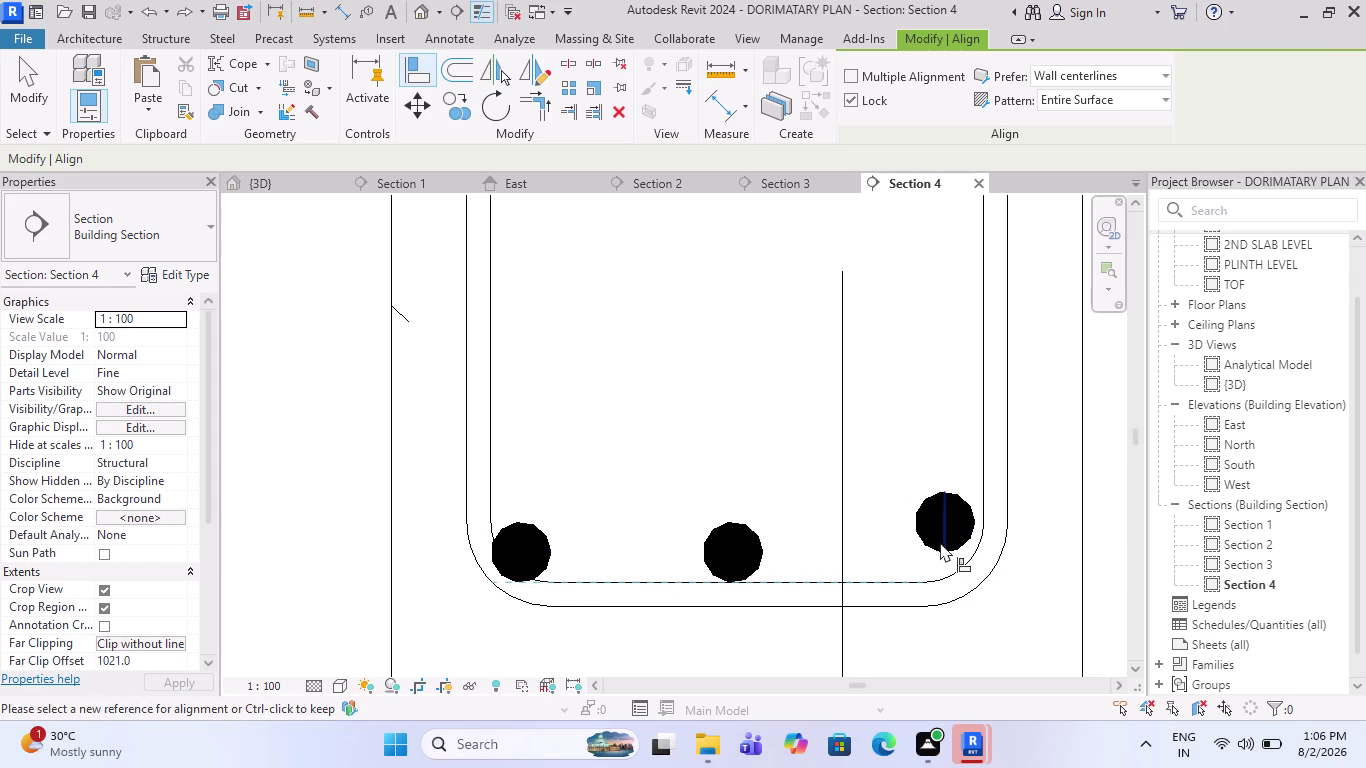
click(889, 581)
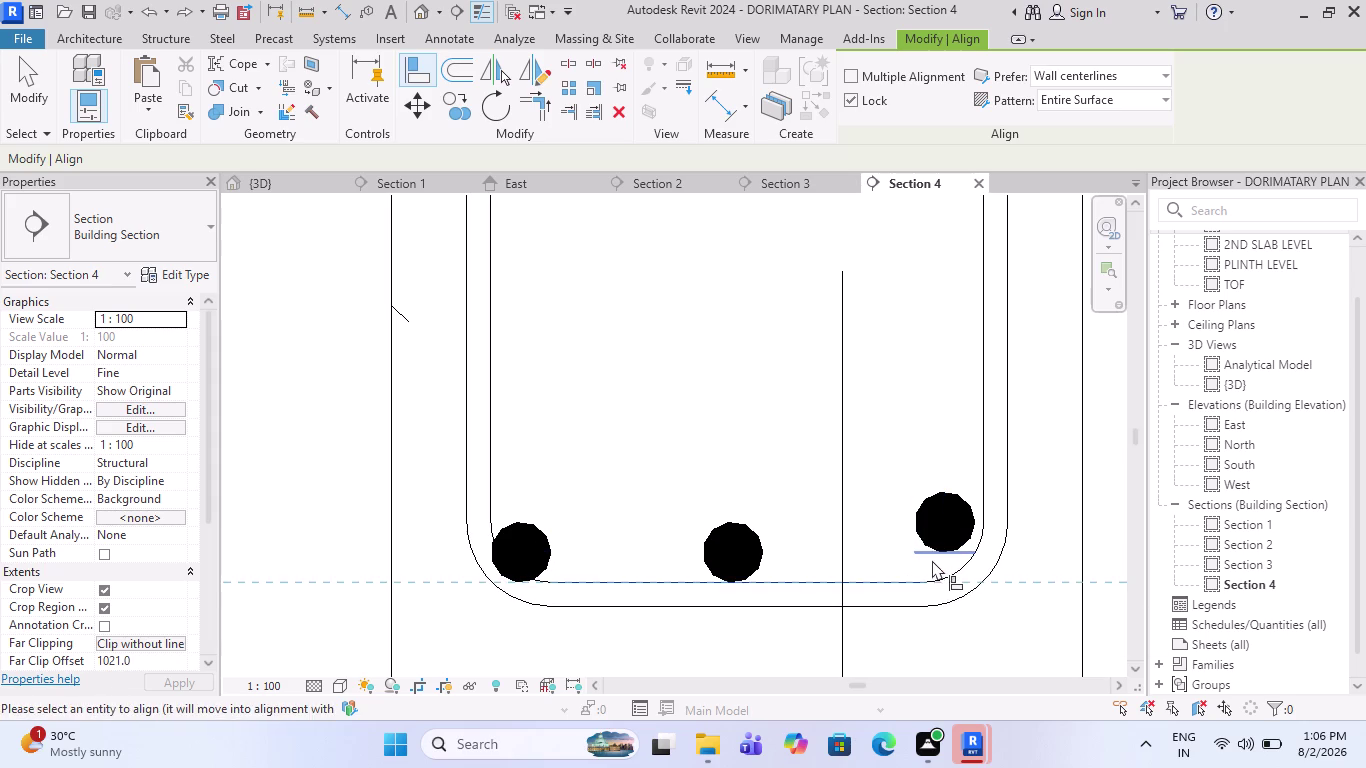
click(938, 557)
scroll(down, 3)
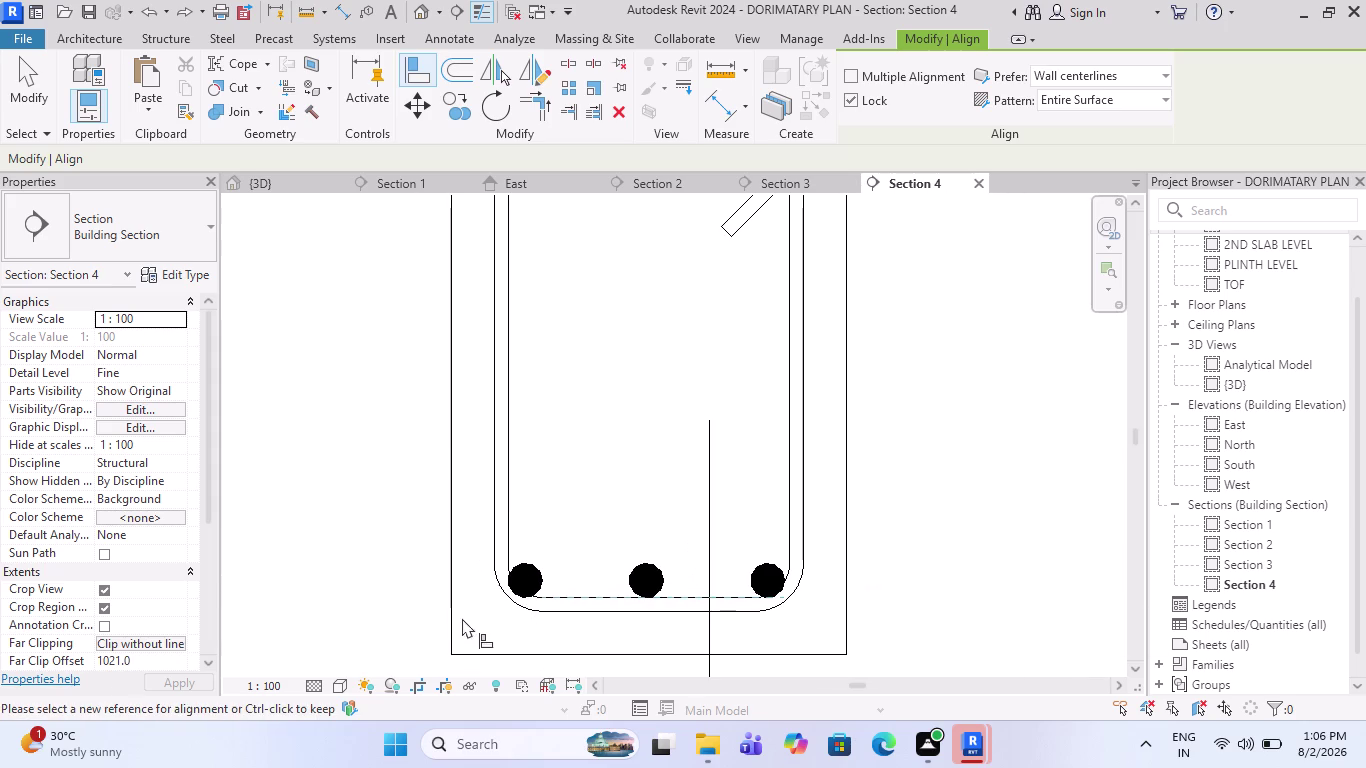
key(Escape)
key(Escape)
Select the bottom 20MM bar set and cycle through its bars.
click(665, 568)
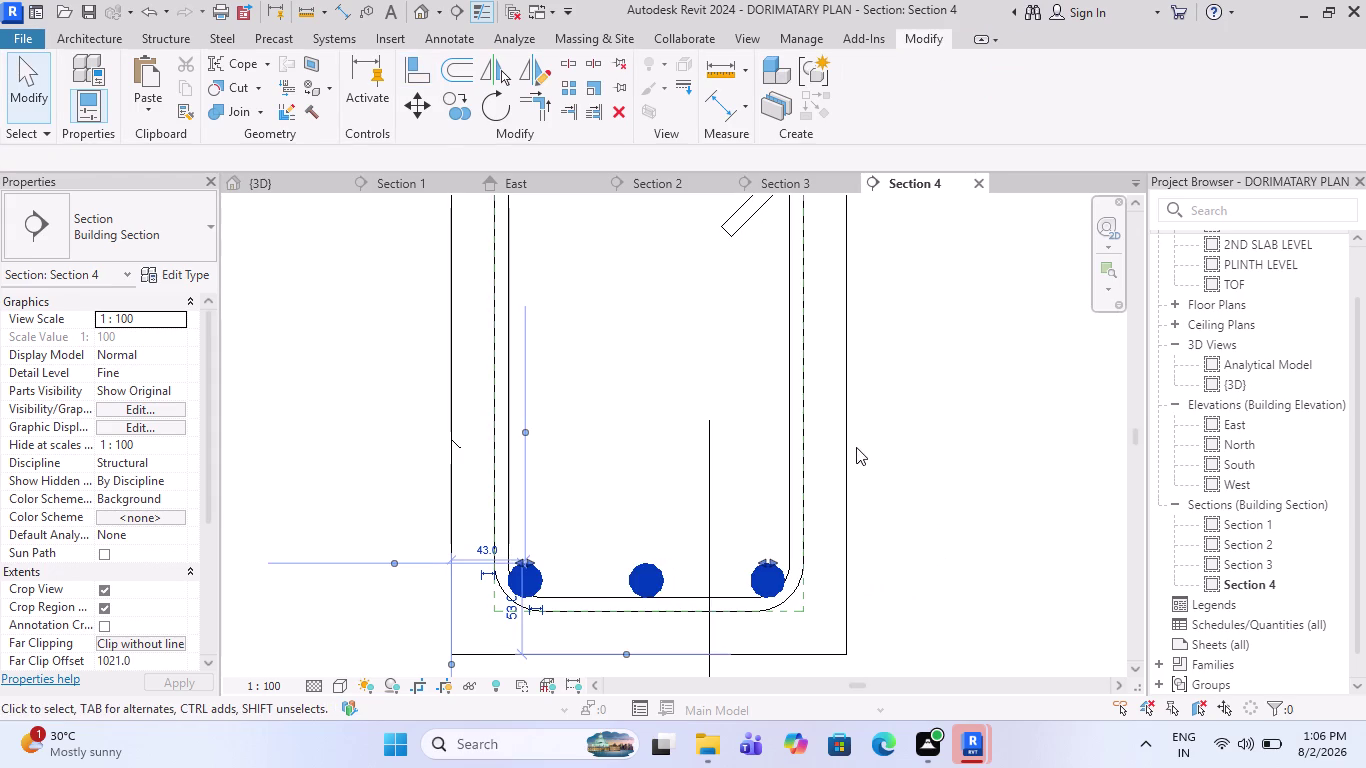
key(Up)
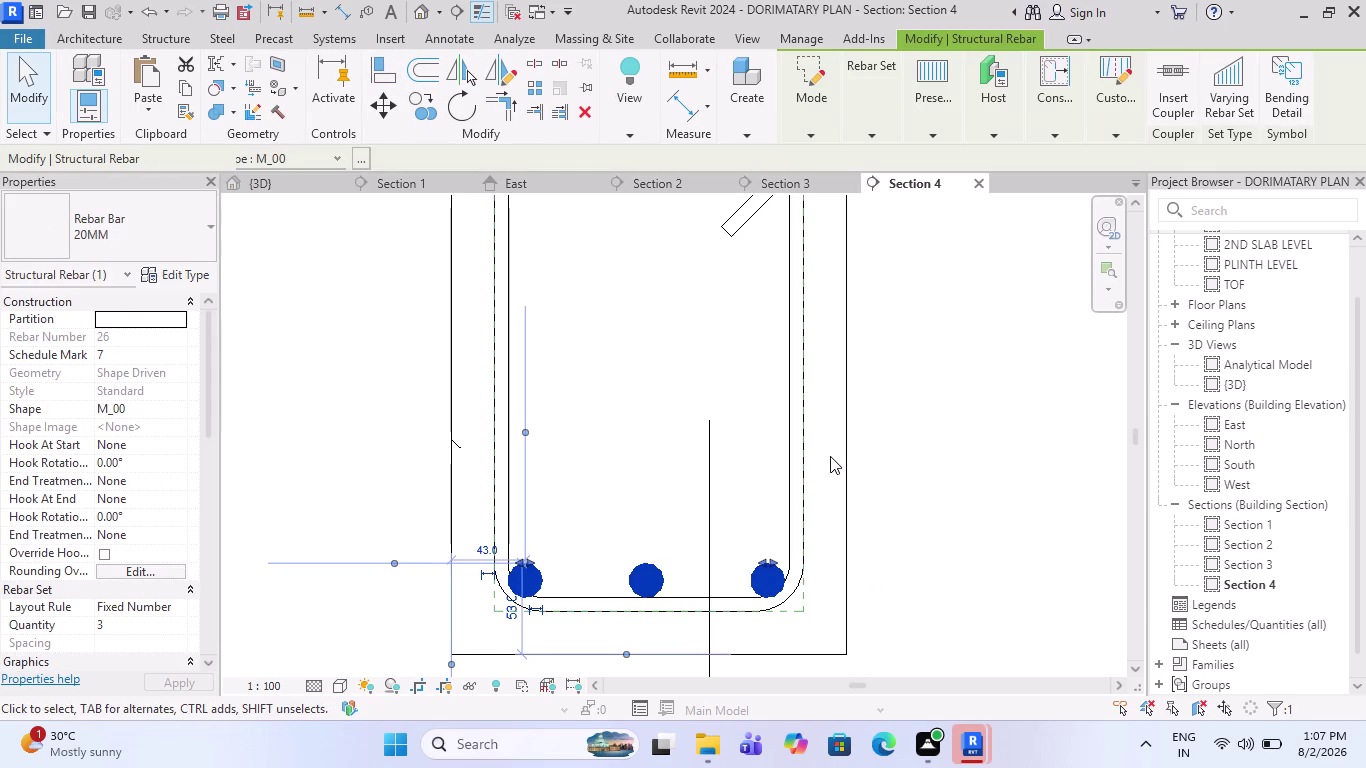
key(Up)
key(Escape)
scroll(up, 3)
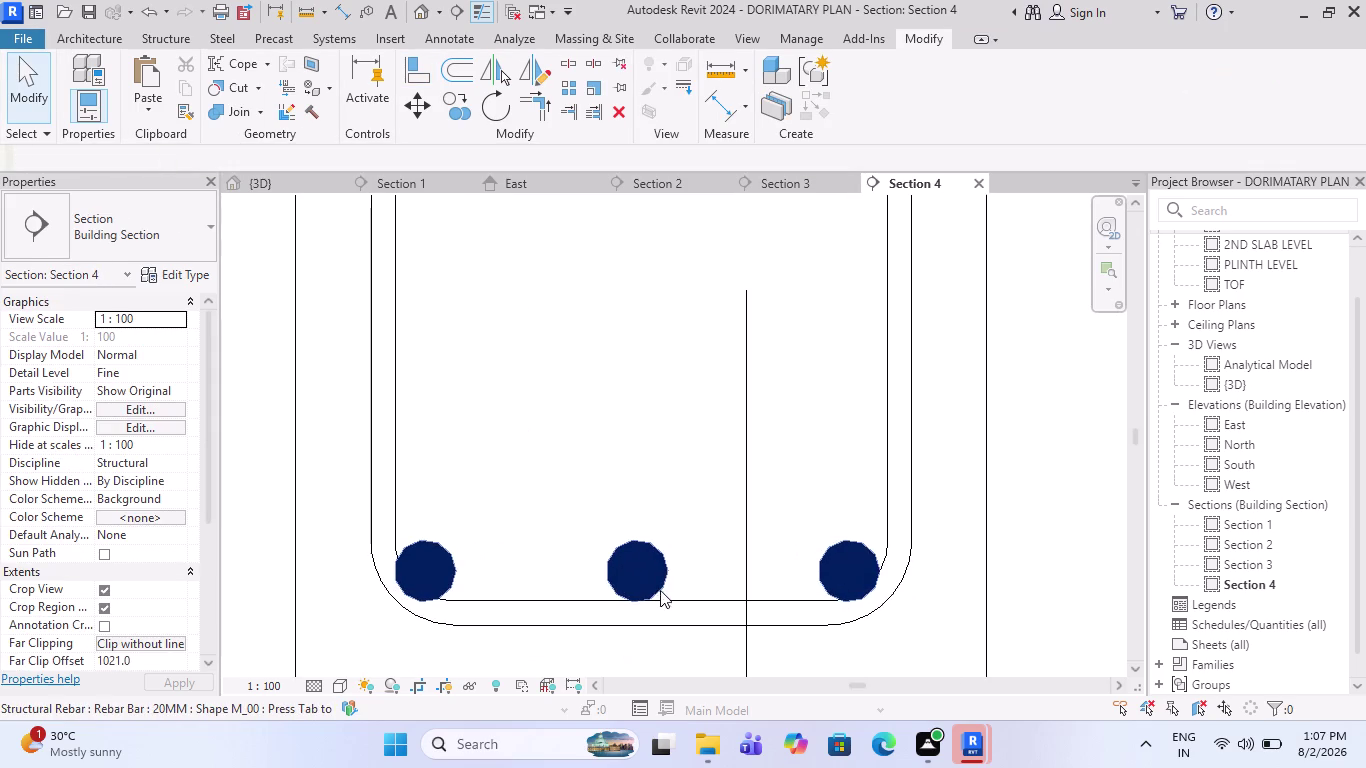
key(Escape)
click(650, 580)
key(Up)
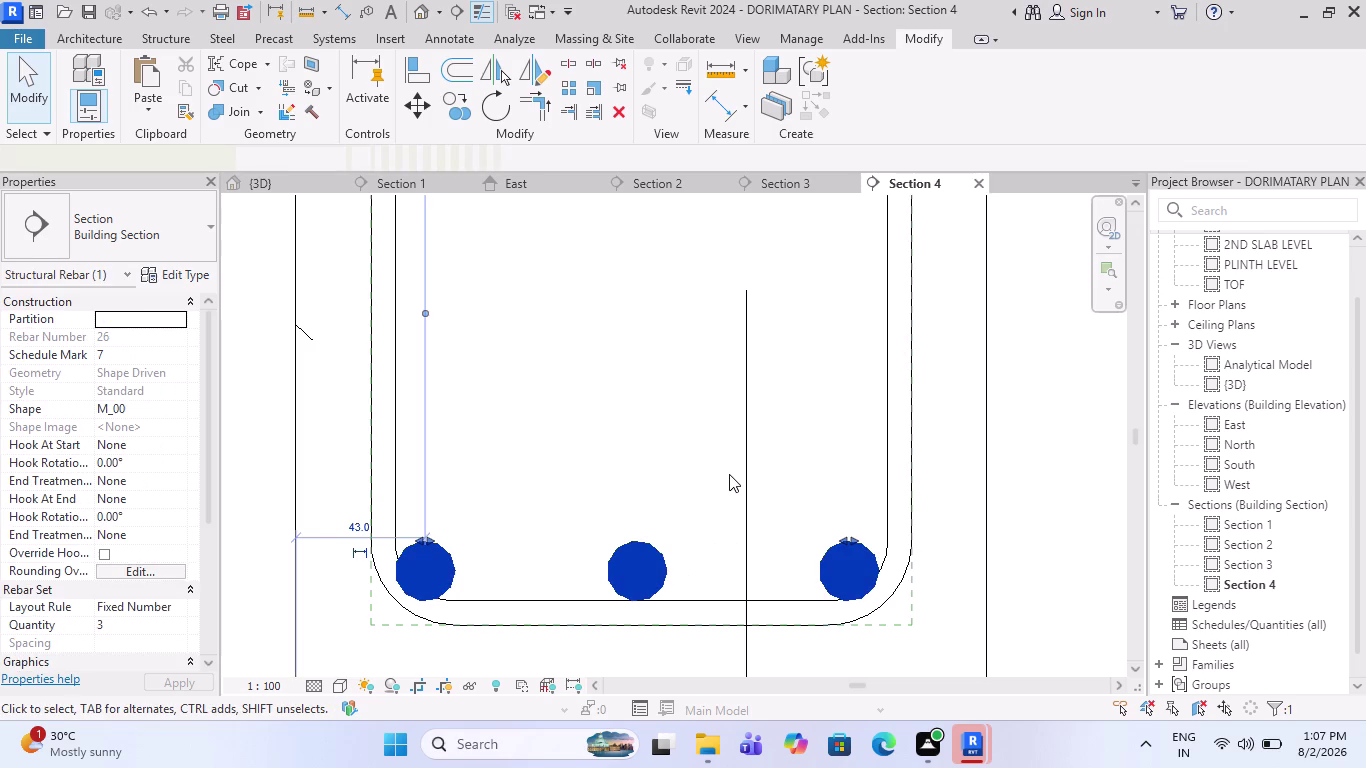
key(Up)
key(Up)
key(Up)
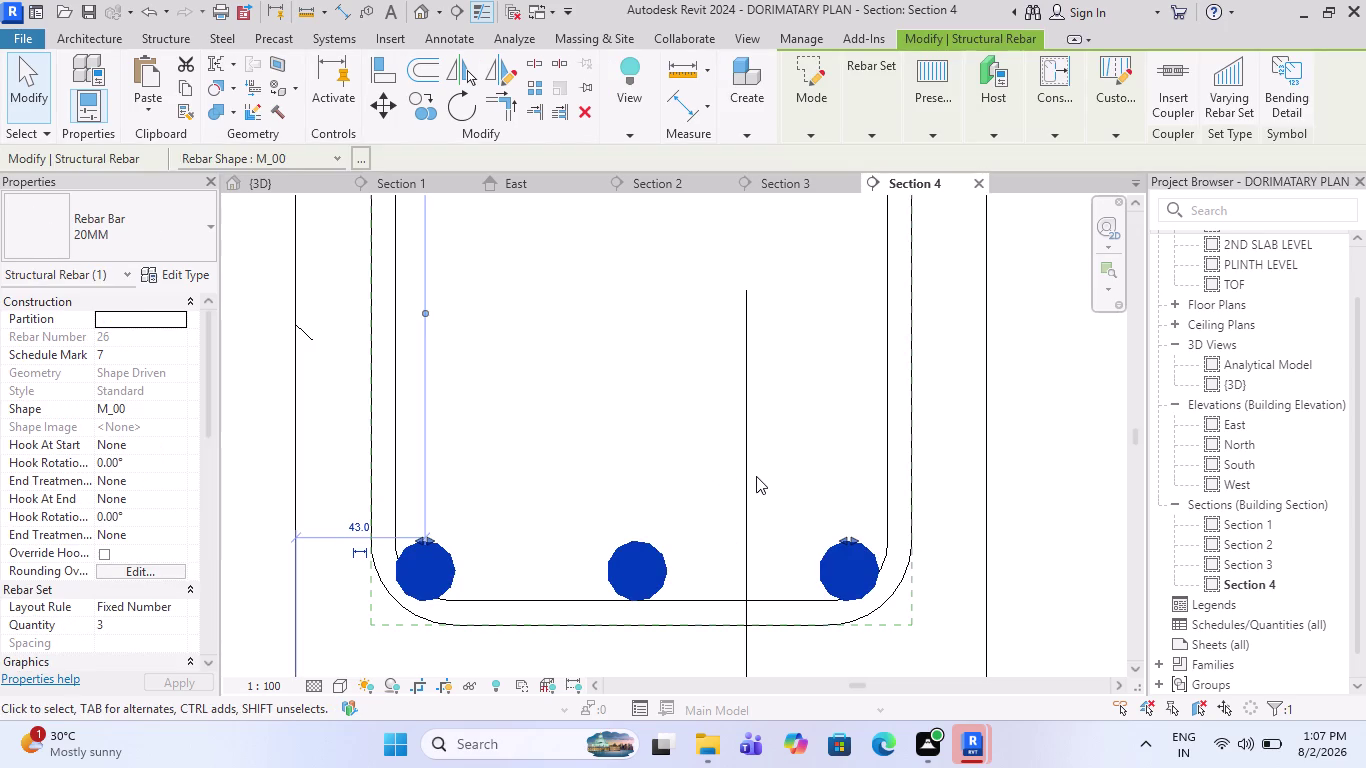
key(Escape)
Undo recent changes until the right bottom bar's alignment is reverted.
key(ctrl+z)
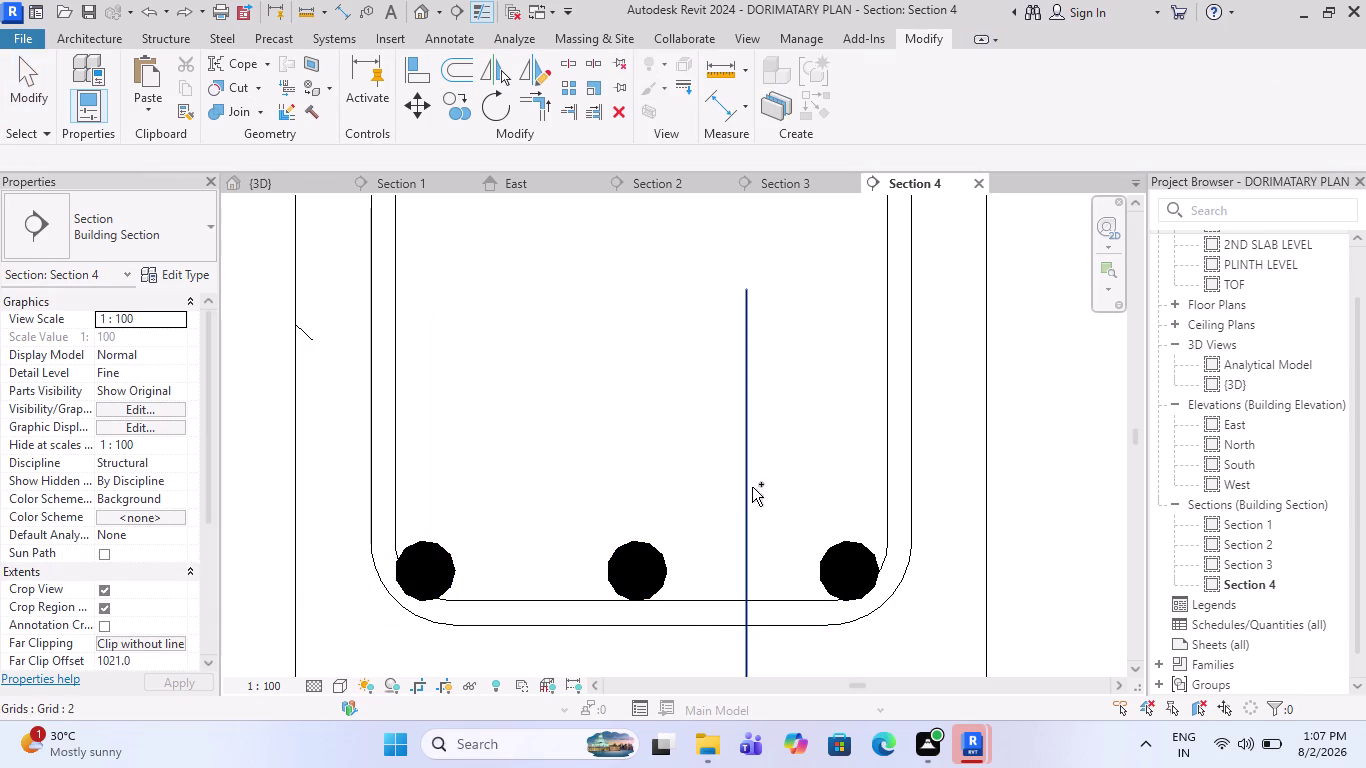
key(ctrl+z)
key(ctrl+z)
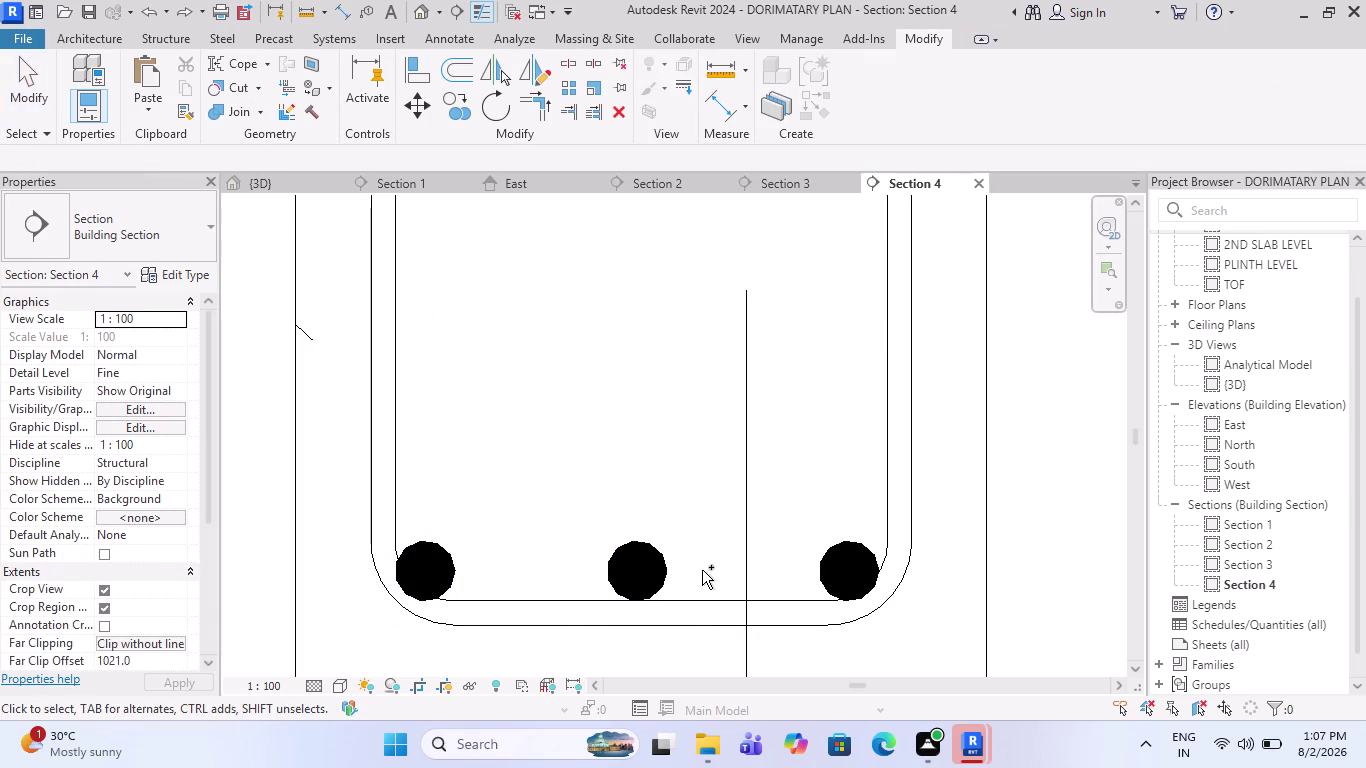
key(ctrl+z)
key(ctrl+z)
key(ctrl+z)
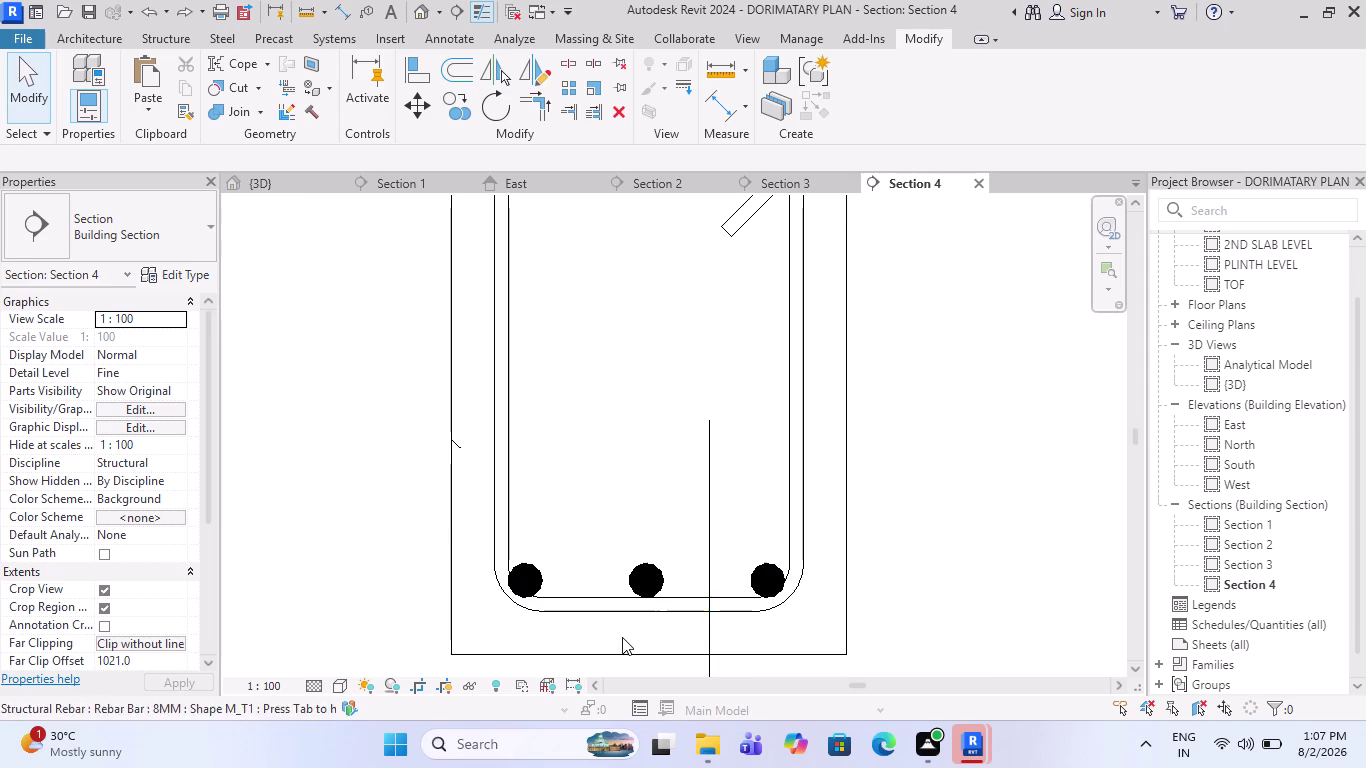
scroll(down, 3)
scroll(down, 3)
scroll(up, 3)
scroll(up, 3)
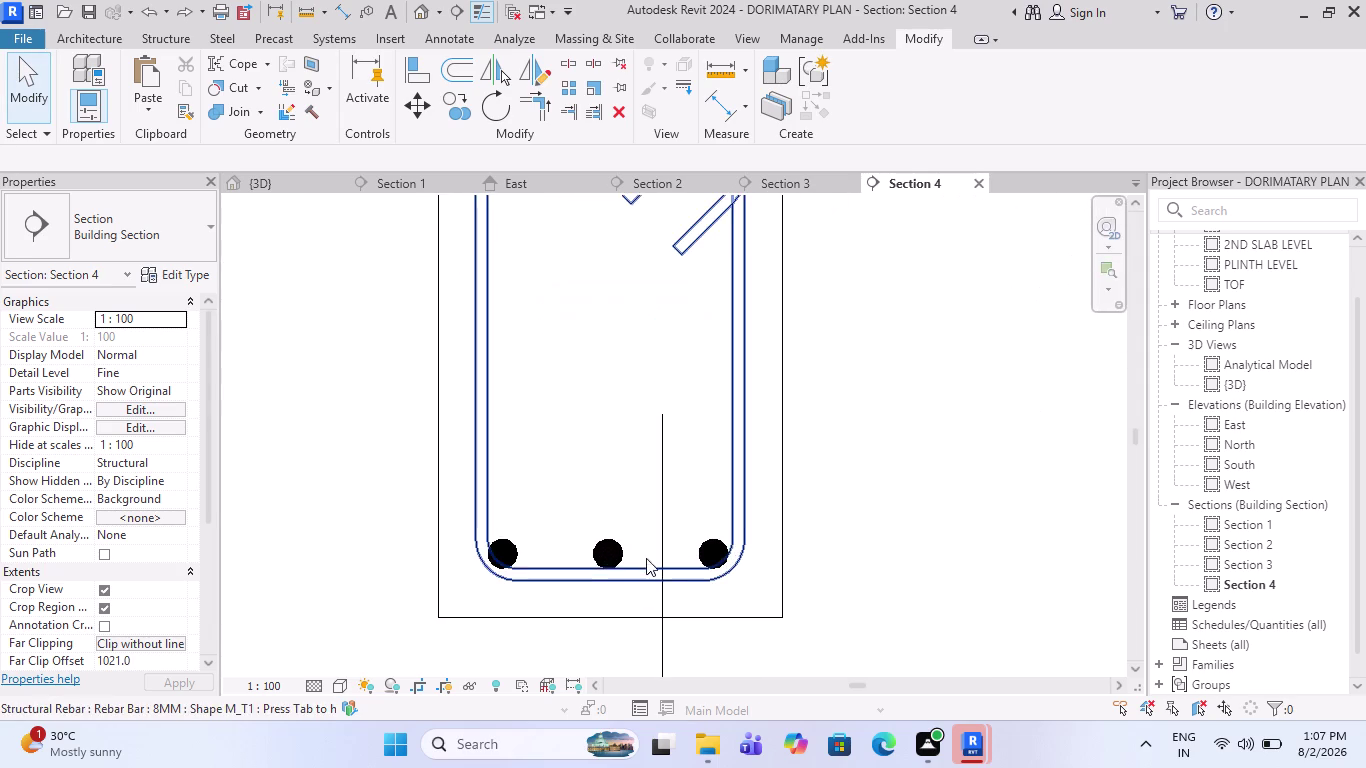
scroll(up, 3)
key(ctrl+z)
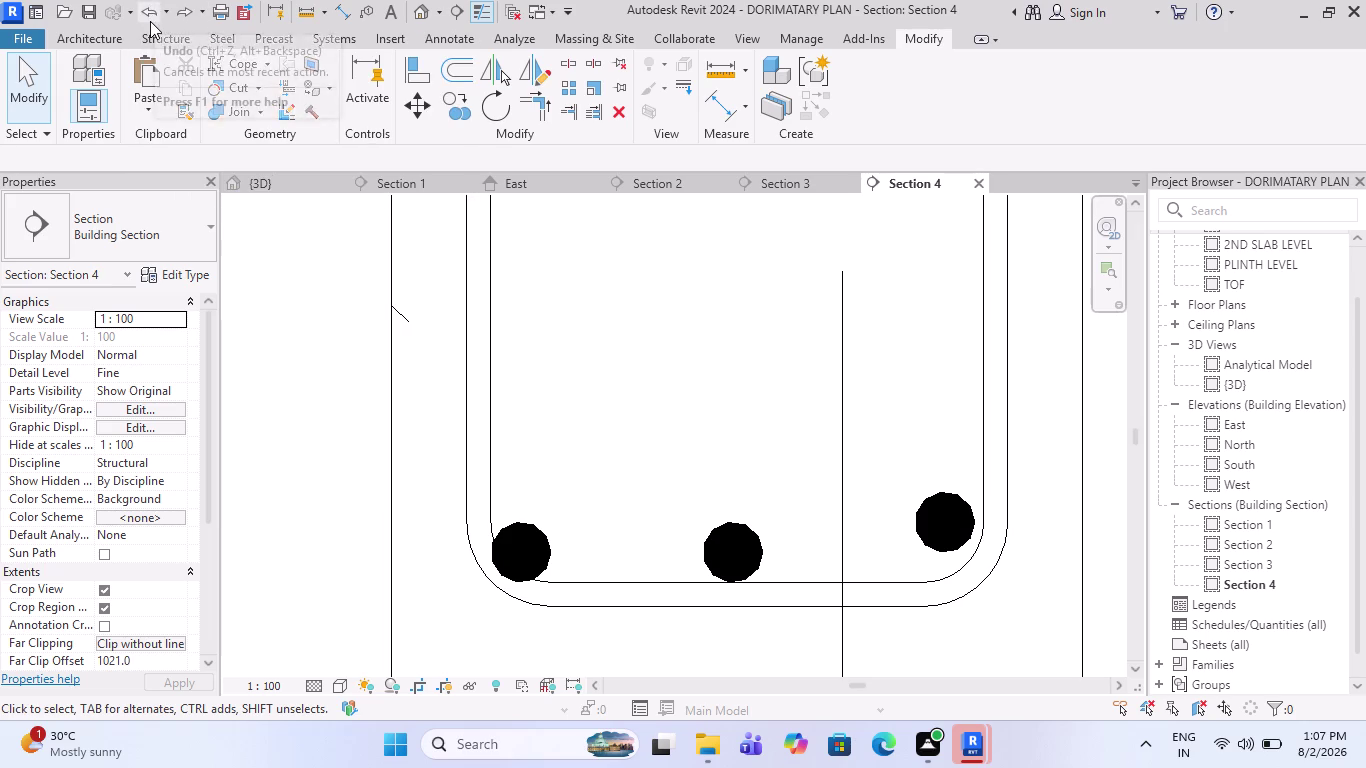
Undo and redo from the Quick Access Toolbar to restore the aligned bottom bars.
click(140, 5)
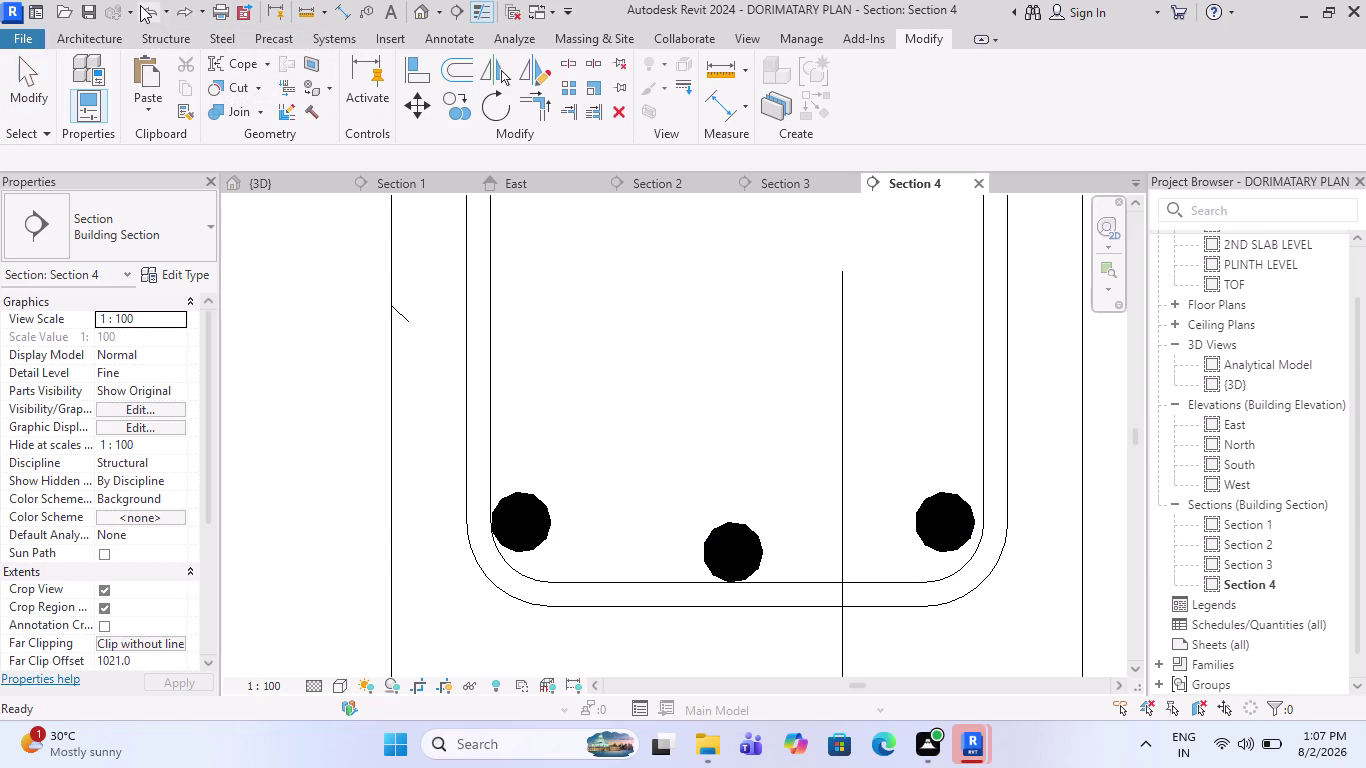
click(140, 5)
scroll(down, 3)
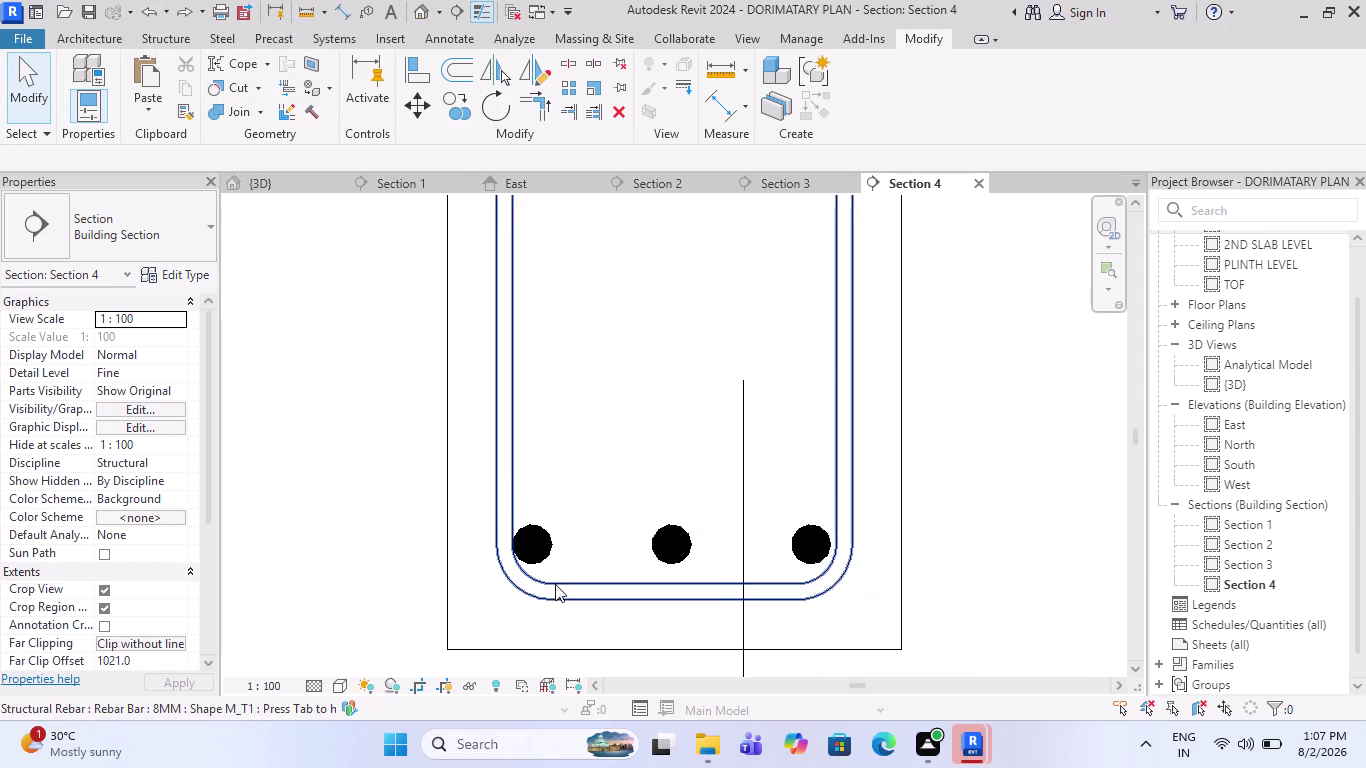
key(Escape)
scroll(up, 3)
key(Escape)
Select the bottom 20MM bar set and review spacing to neighbouring and outer bars.
click(556, 549)
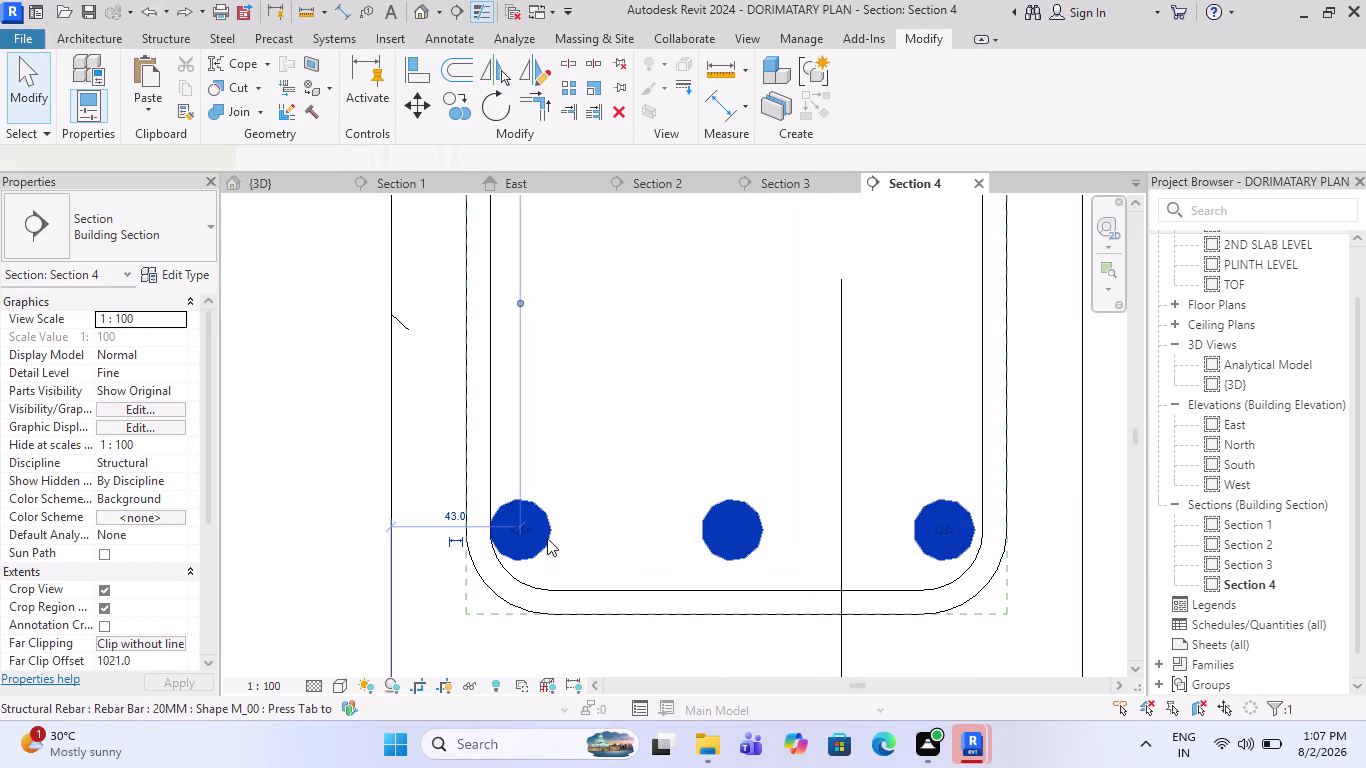
scroll(up, 3)
scroll(up, 3)
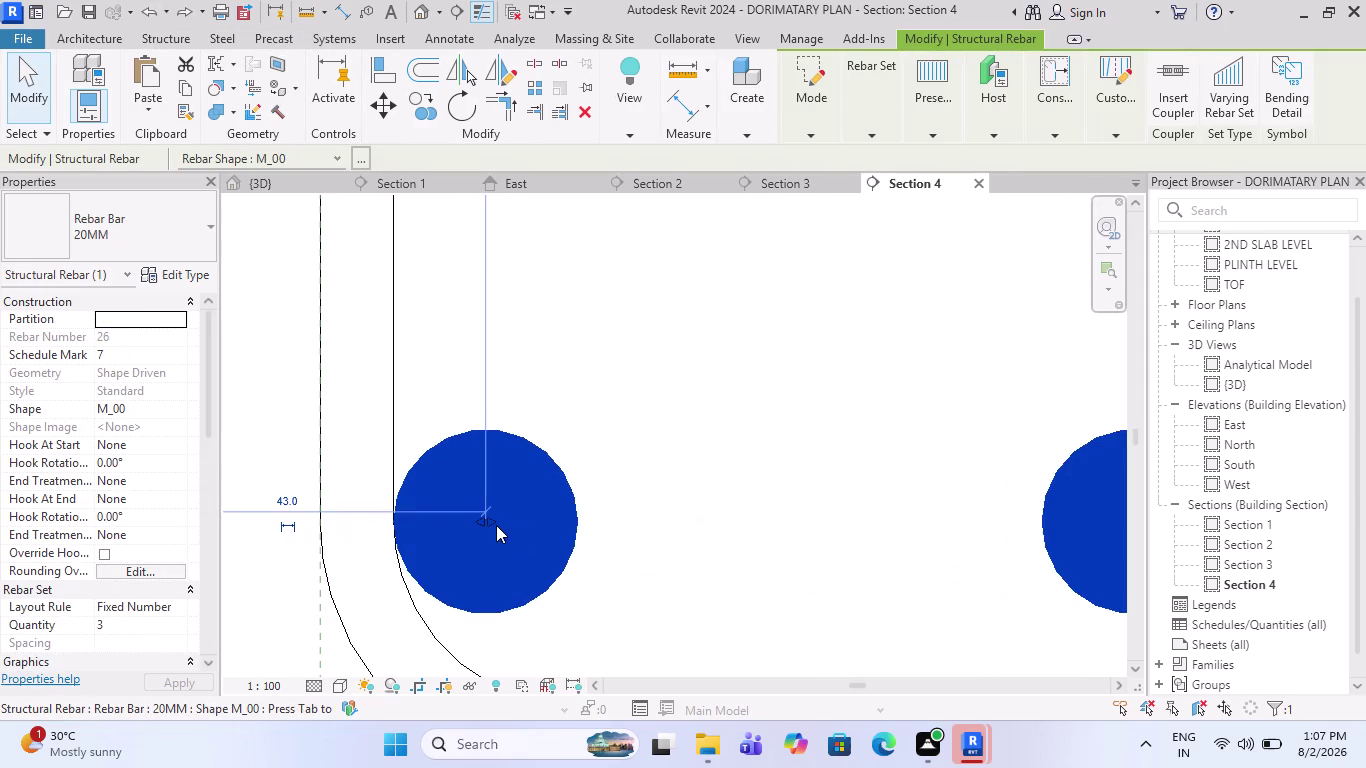
drag(496, 525, 534, 531)
scroll(down, 3)
scroll(down, 3)
scroll(up, 3)
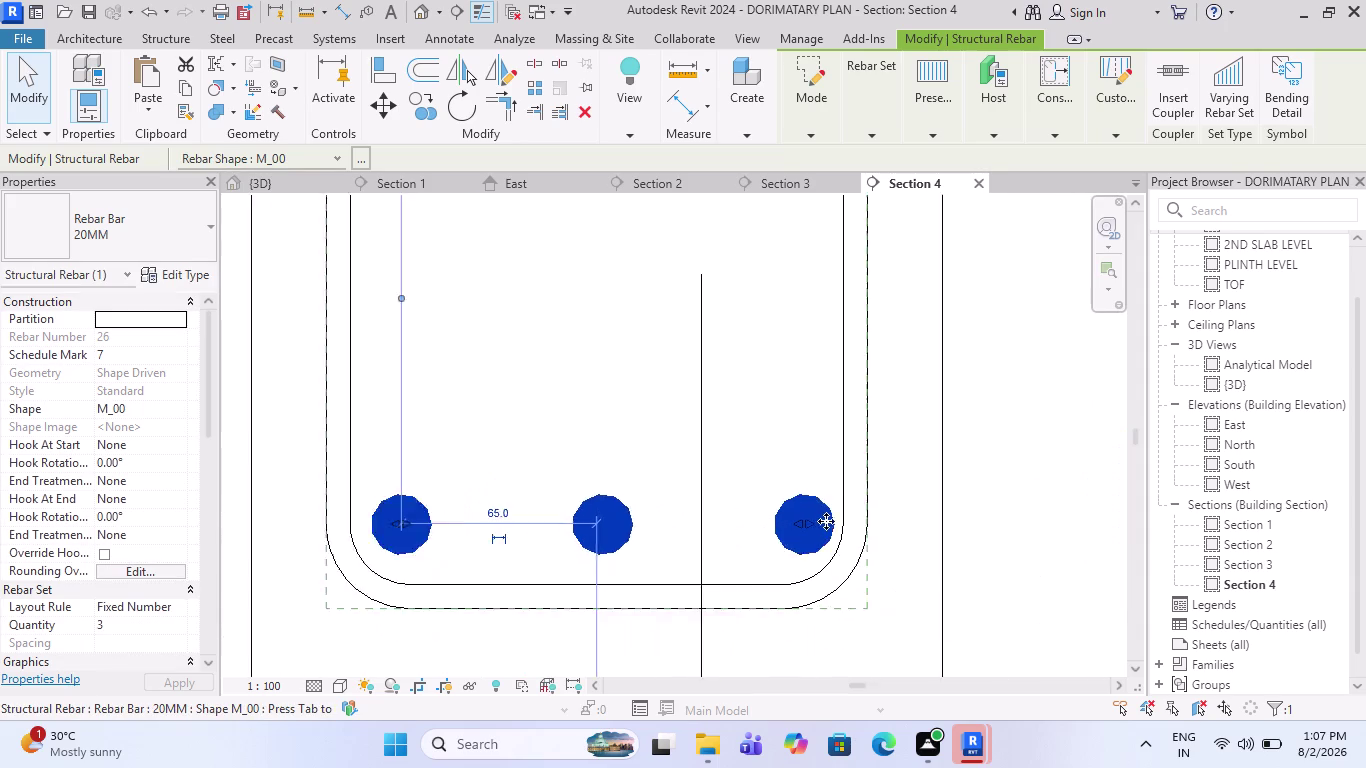
key(Down)
key(Down)
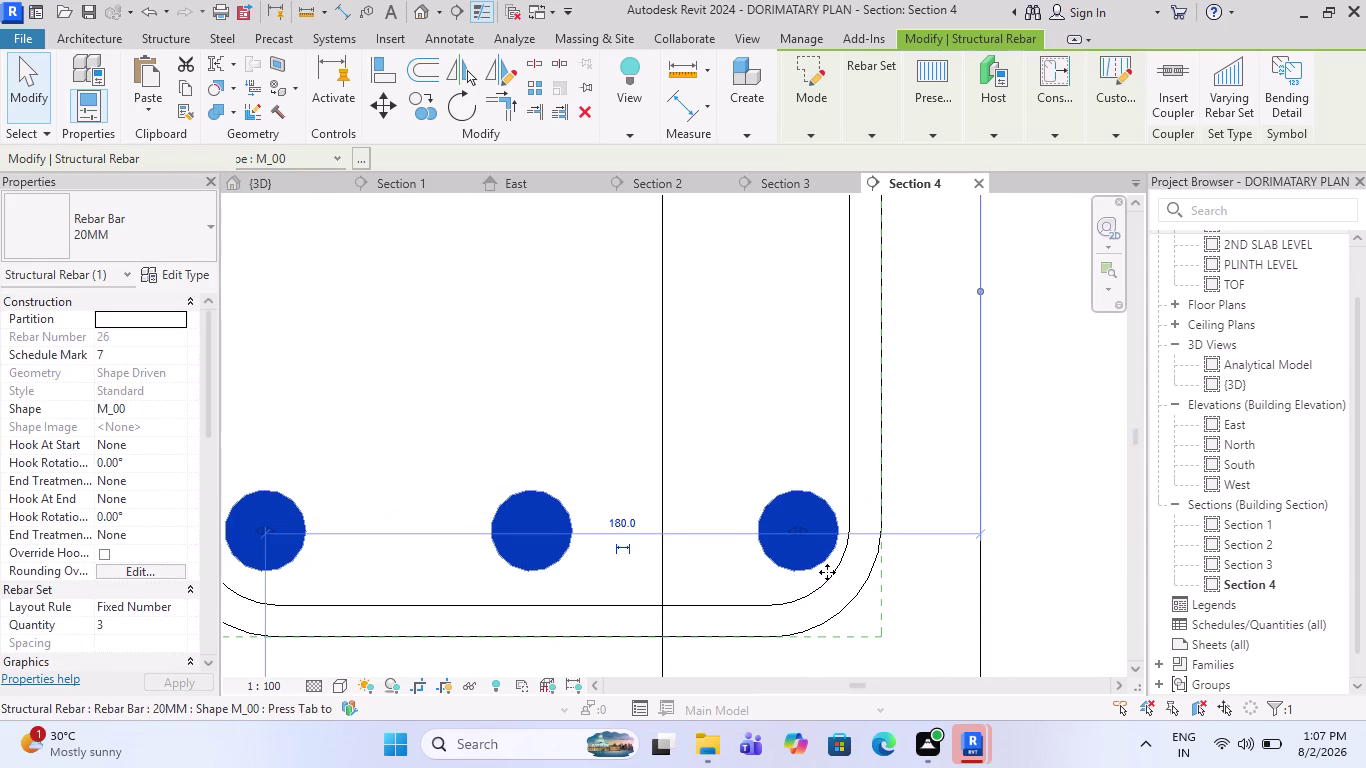
key(Down)
key(Down)
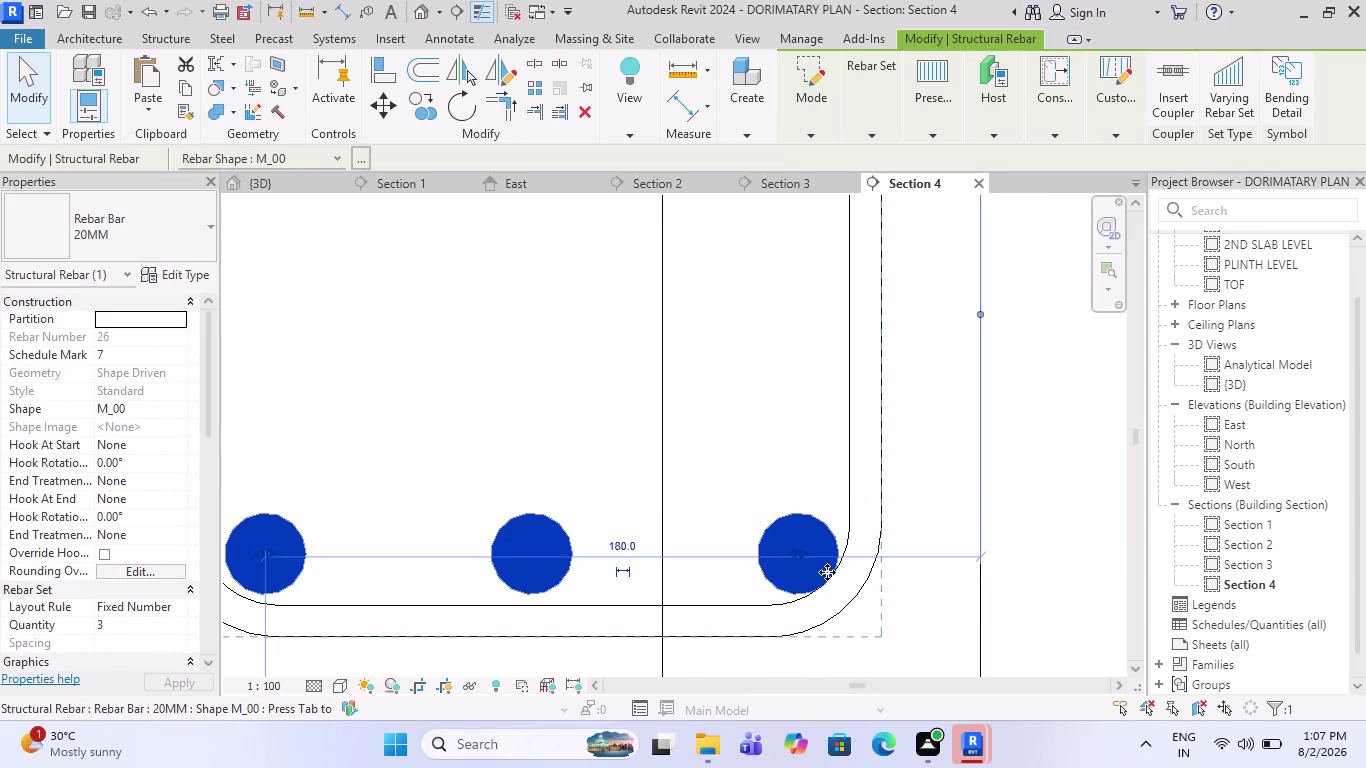
scroll(down, 3)
scroll(up, 3)
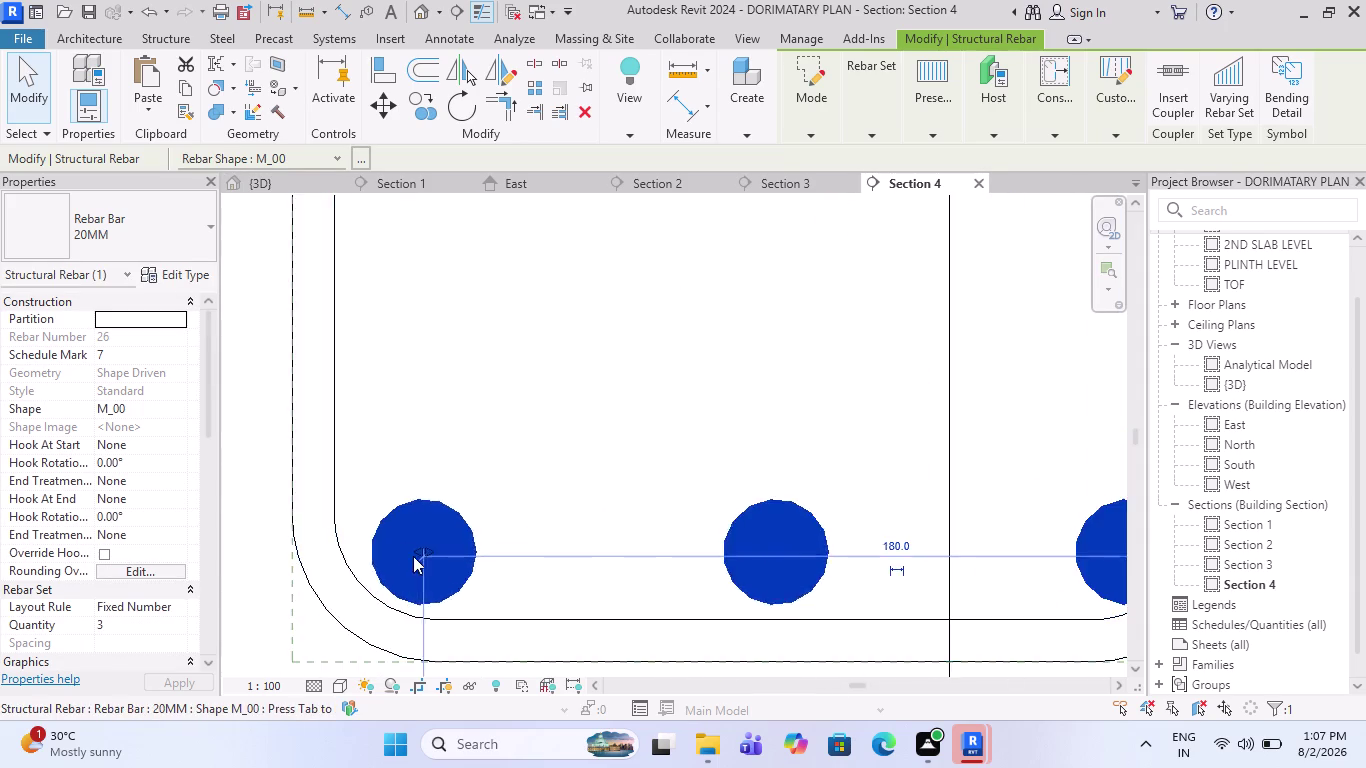
key(Escape)
scroll(down, 3)
scroll(down, 3)
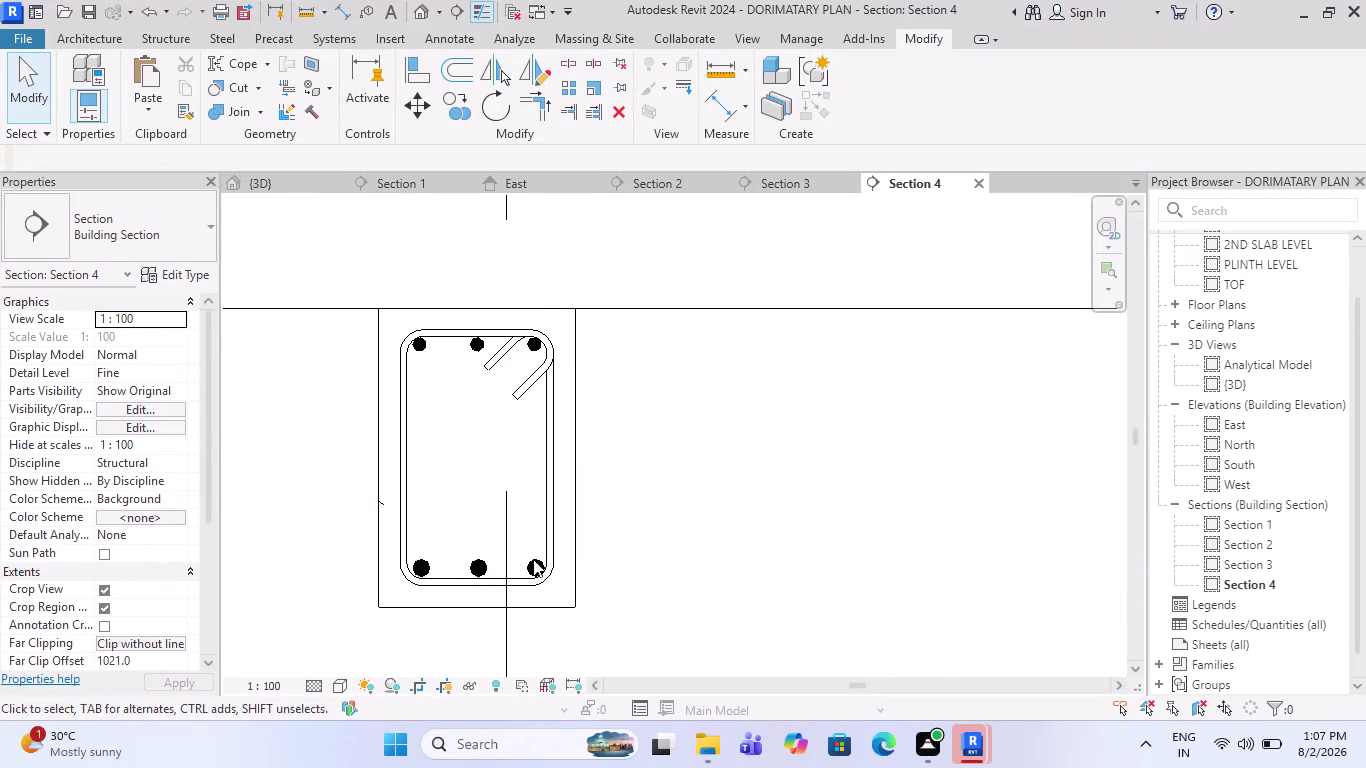
scroll(down, 3)
scroll(up, 3)
Set the 8MM stirrup's layout to Maximum Spacing at 150 mm, giving 27 stirrups.
click(517, 513)
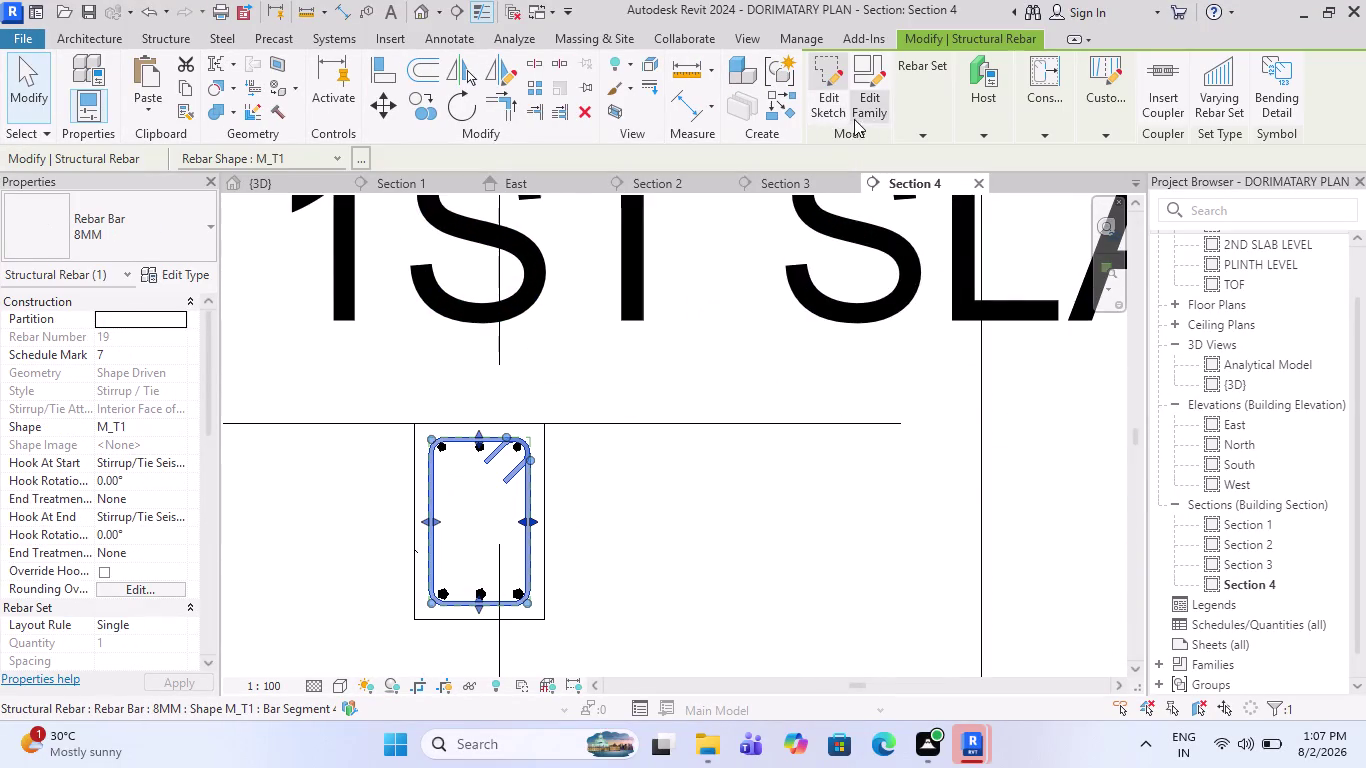
click(918, 127)
click(966, 149)
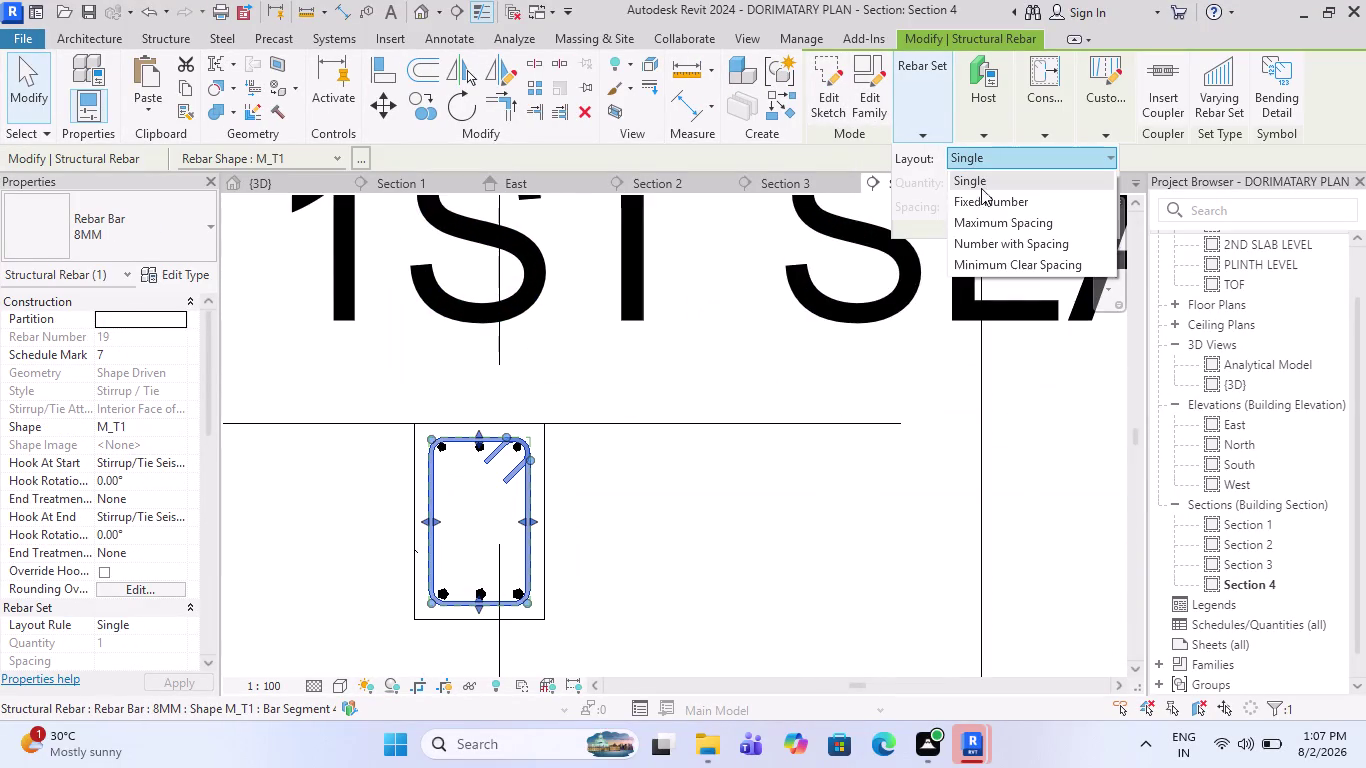
click(992, 219)
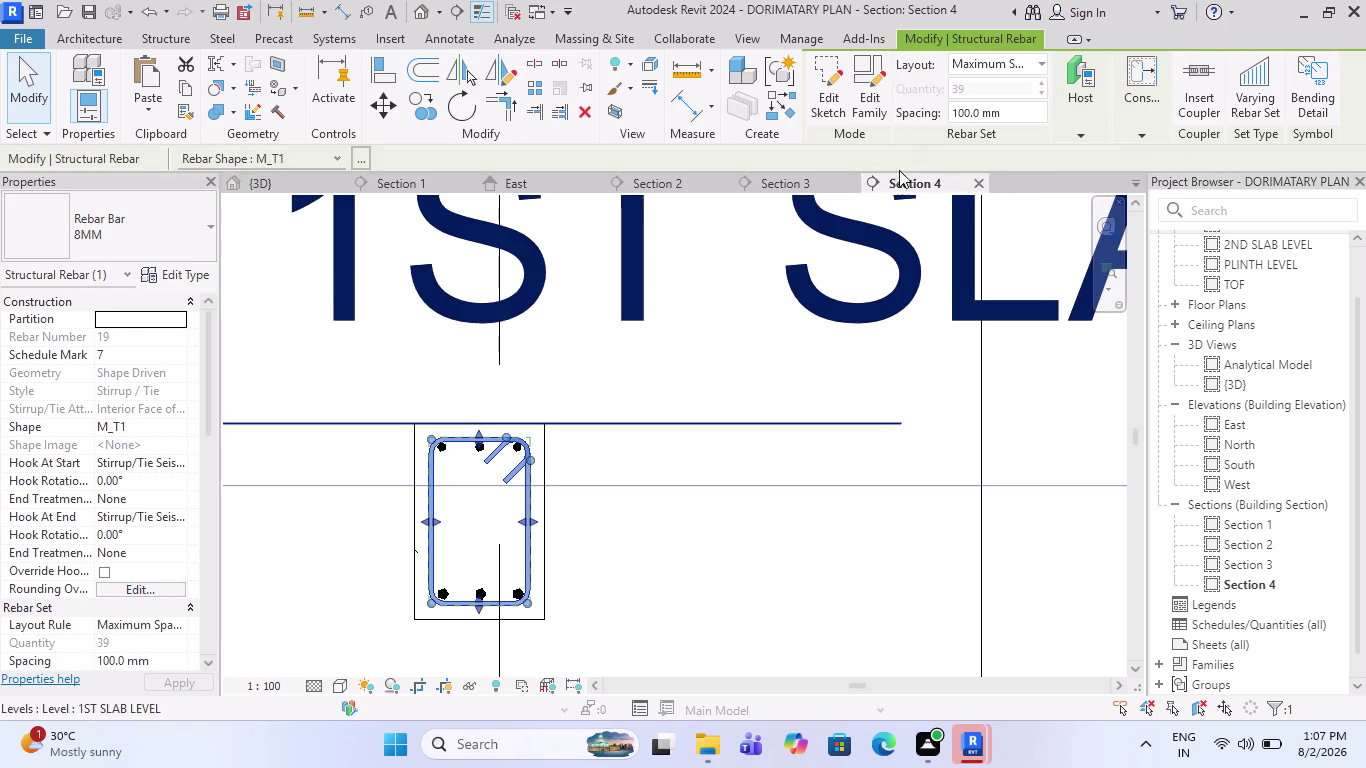
click(1009, 111)
text(1)
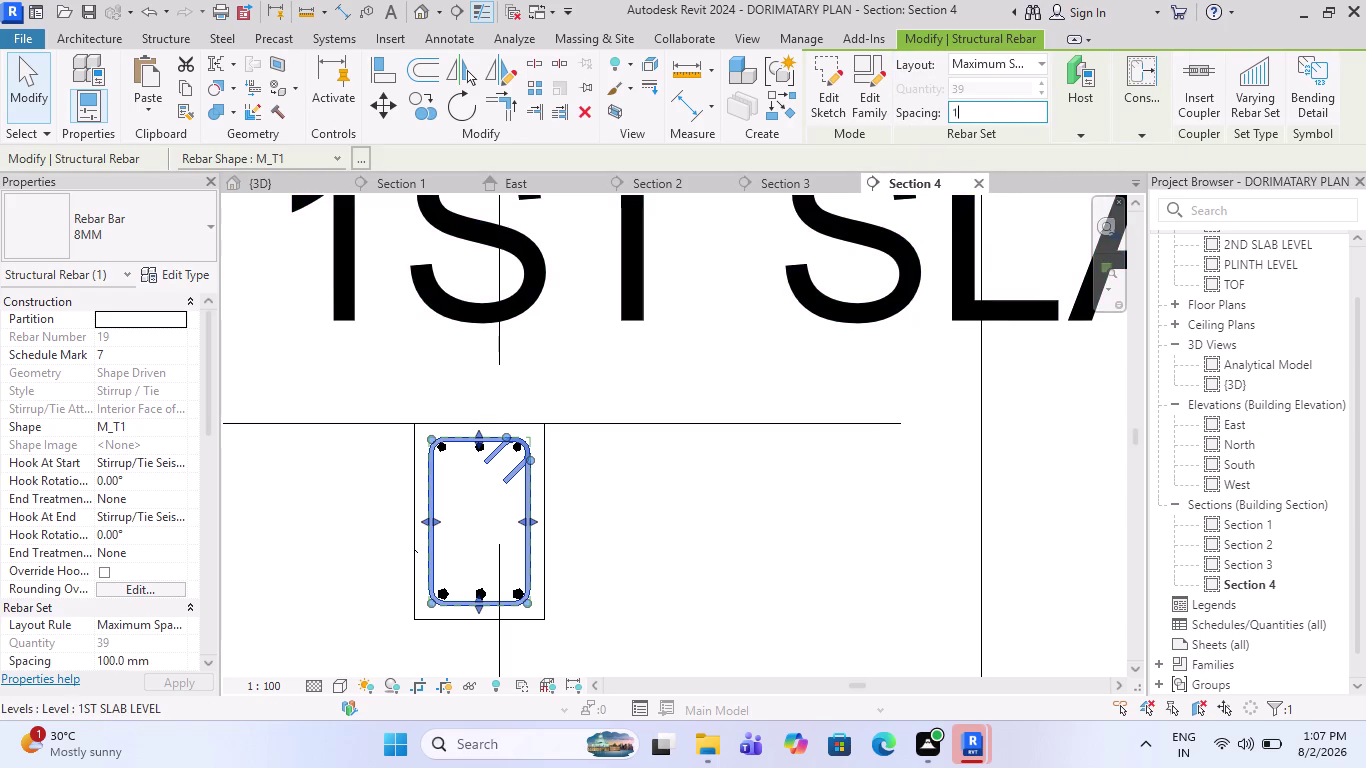
text(50)
key(Return)
scroll(down, 3)
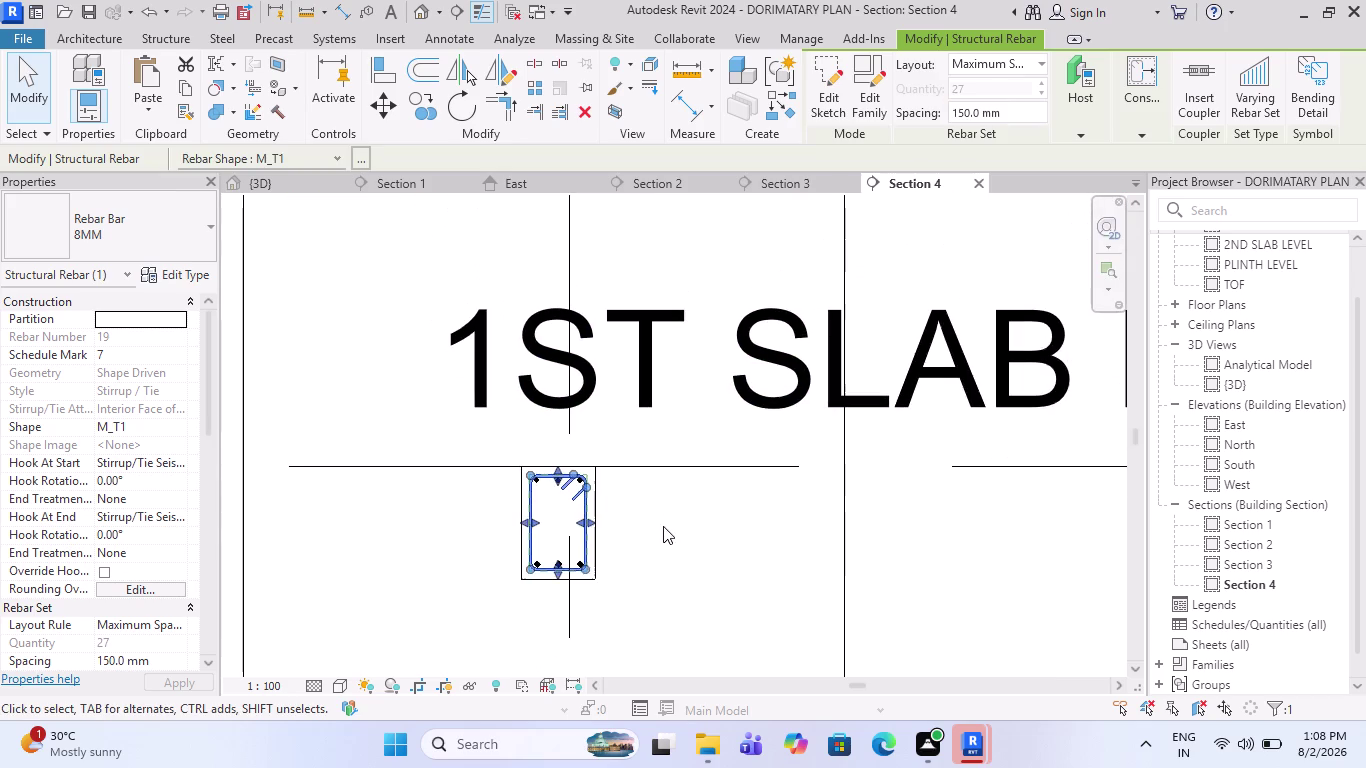
key(Escape)
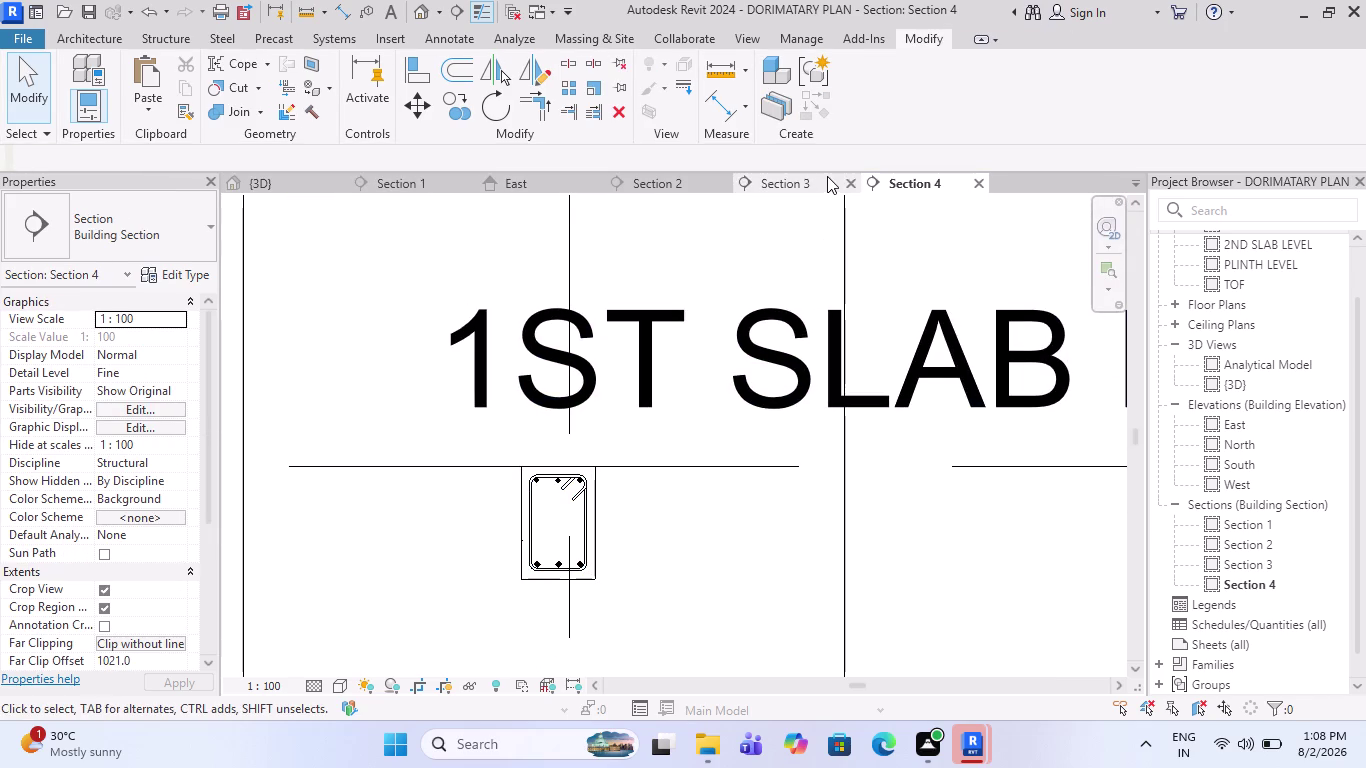
scroll(up, 3)
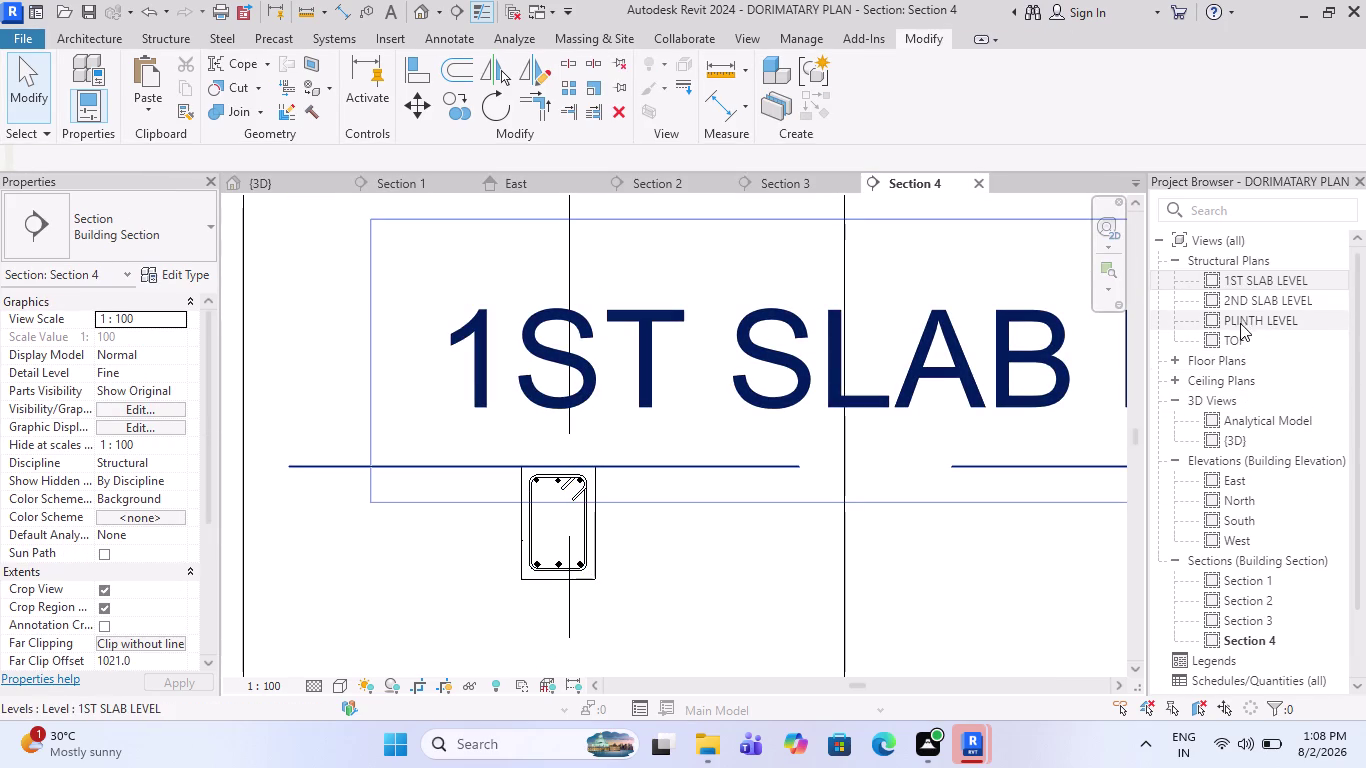
double_click(1254, 281)
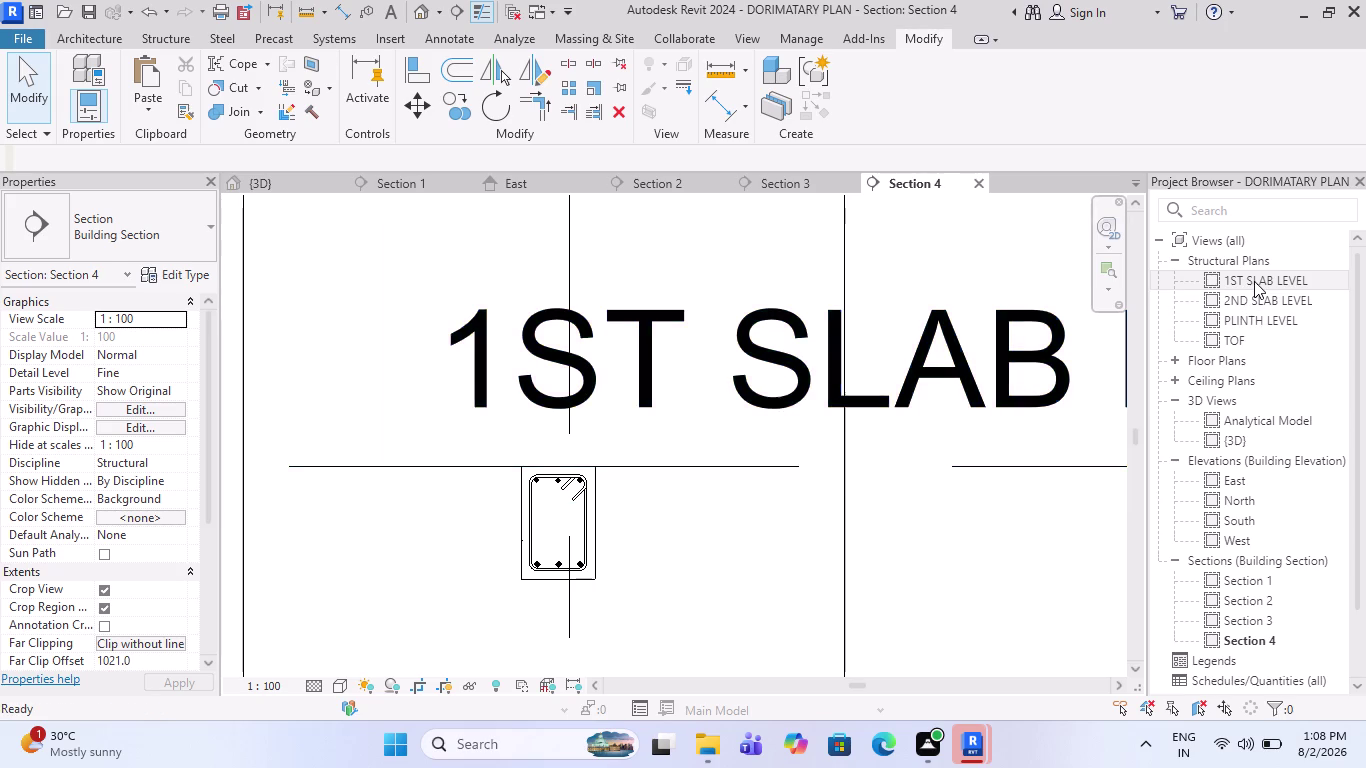
Zoom into the 1st Slab Level plan, select the reinforced beam and start Propagate Rebar.
scroll(down, 3)
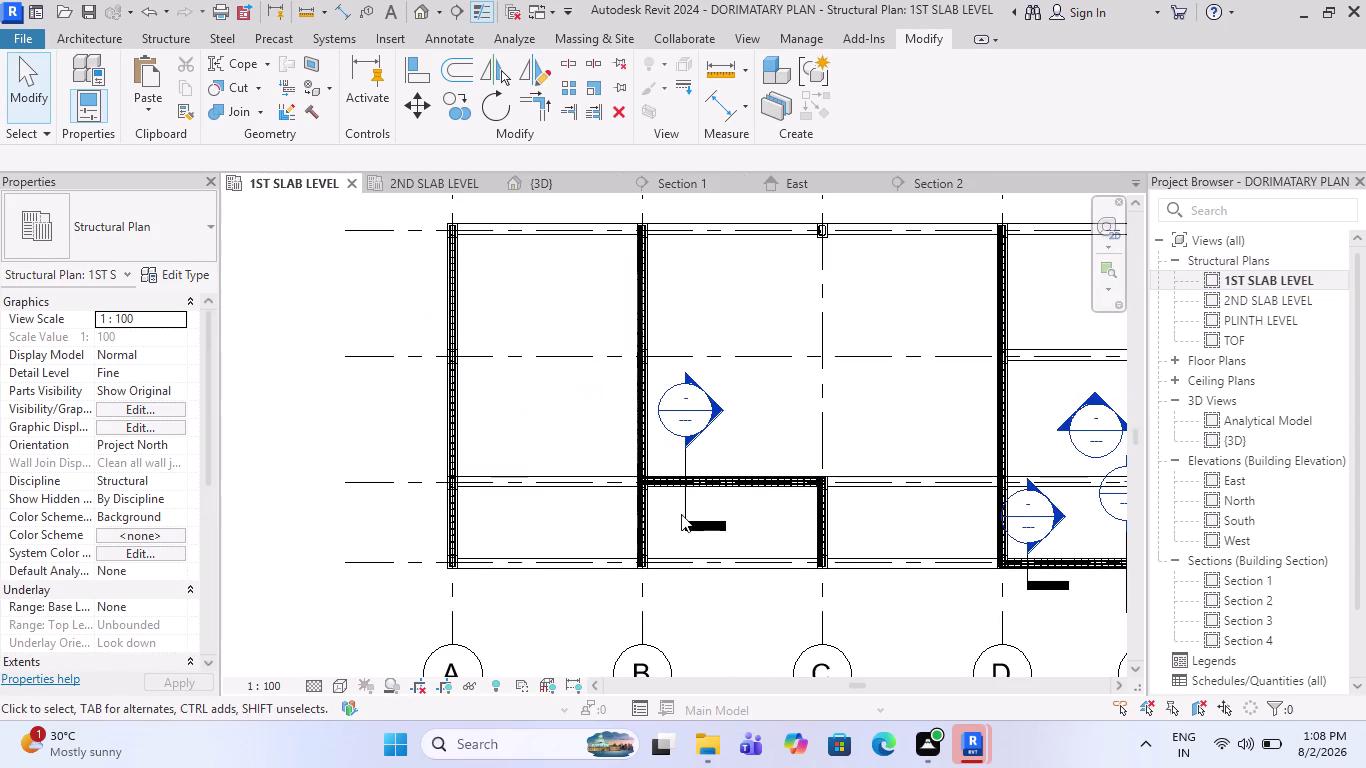
scroll(up, 3)
scroll(down, 3)
scroll(up, 3)
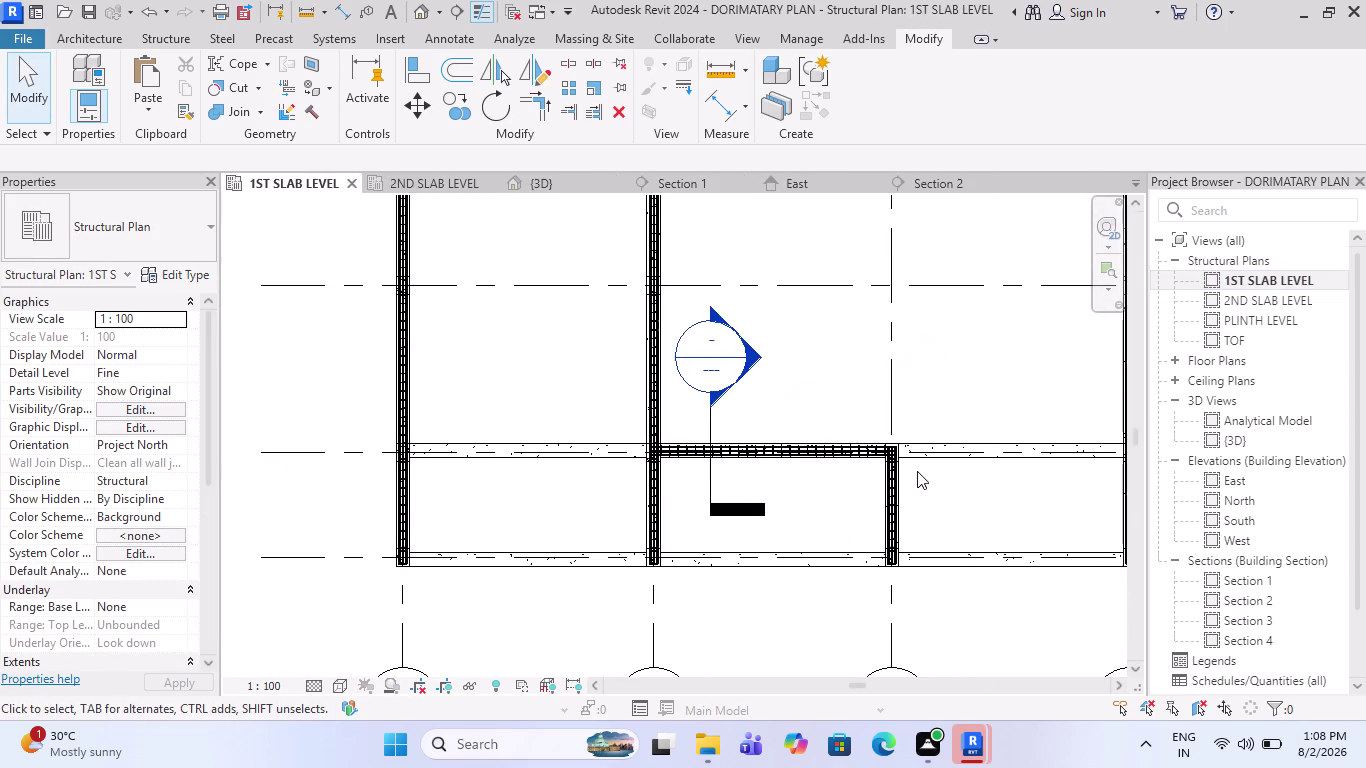
scroll(up, 3)
scroll(up, 3)
scroll(up, 3)
key(Escape)
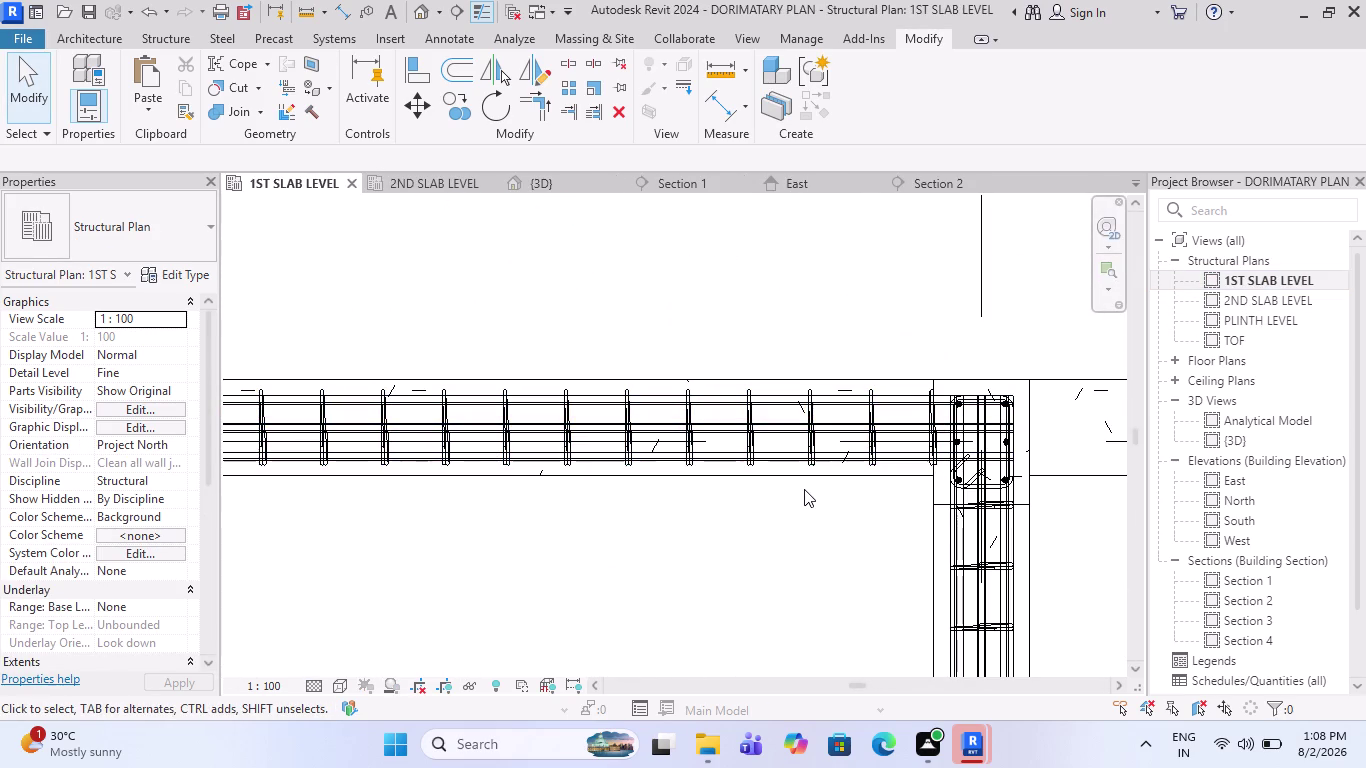
click(807, 475)
scroll(down, 3)
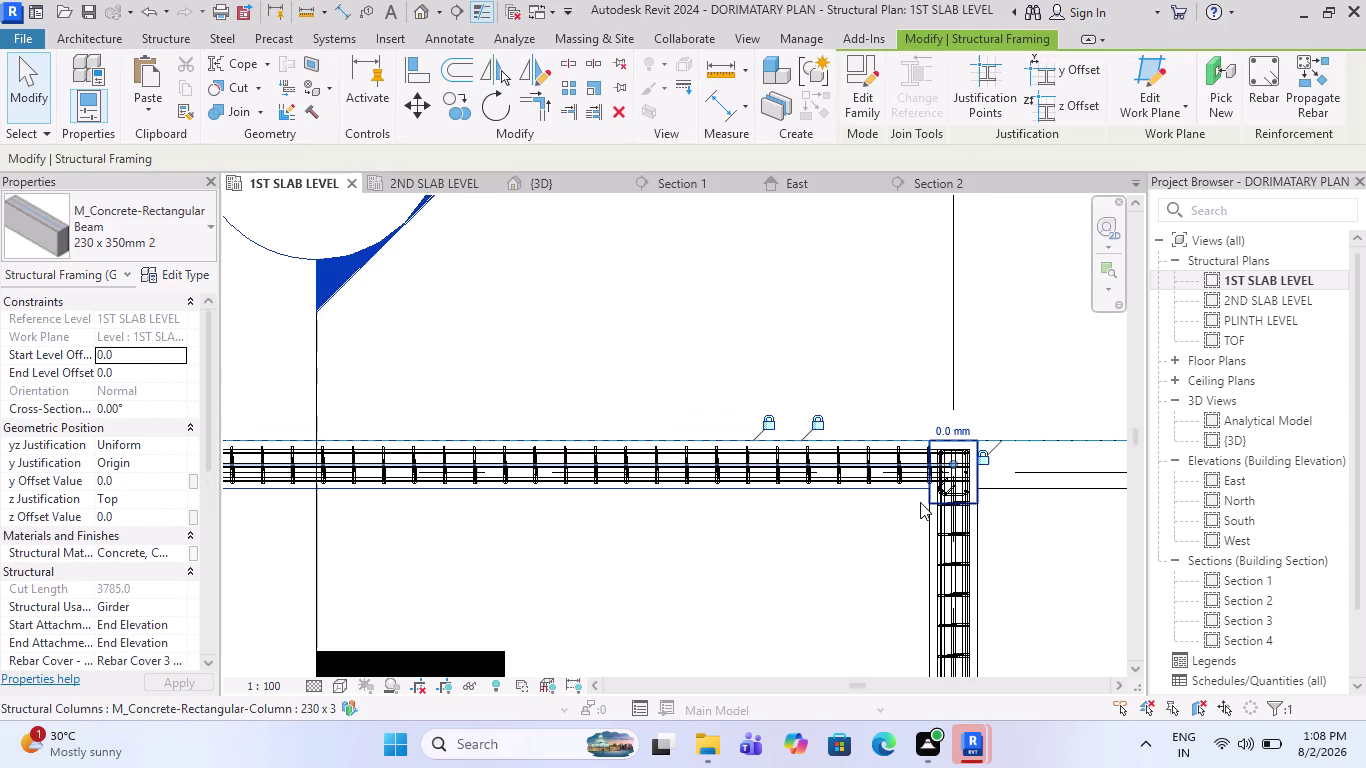
scroll(down, 3)
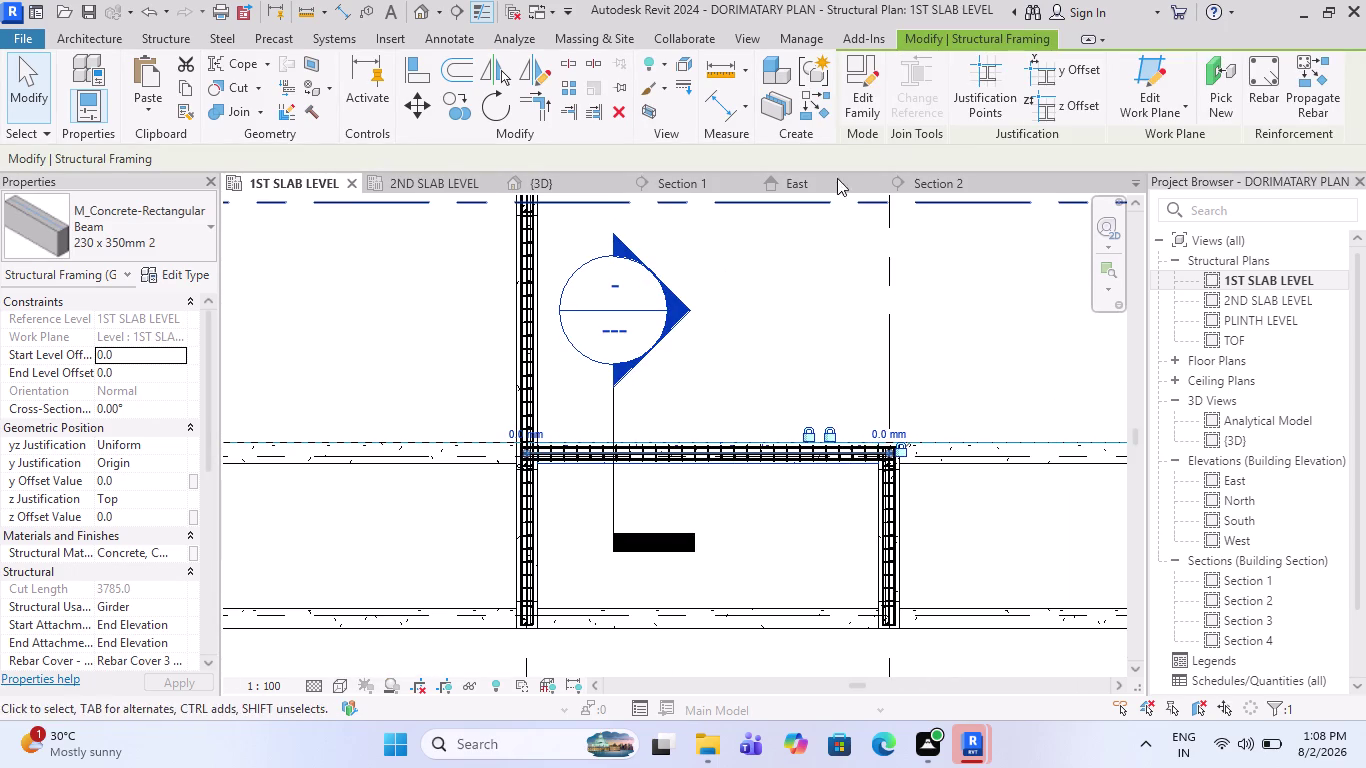
click(1314, 87)
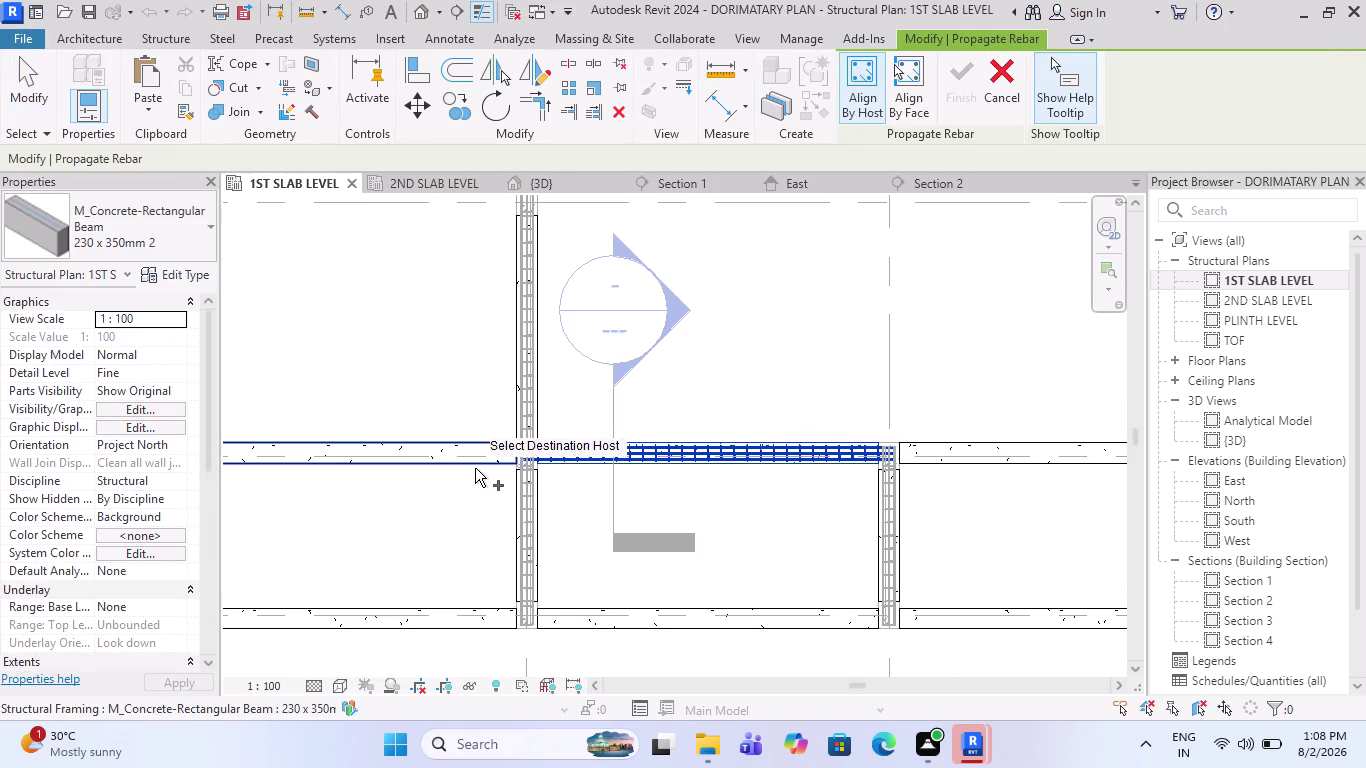
Pick the first beam and three top beams as rebar propagation destinations.
click(475, 468)
scroll(down, 3)
scroll(up, 3)
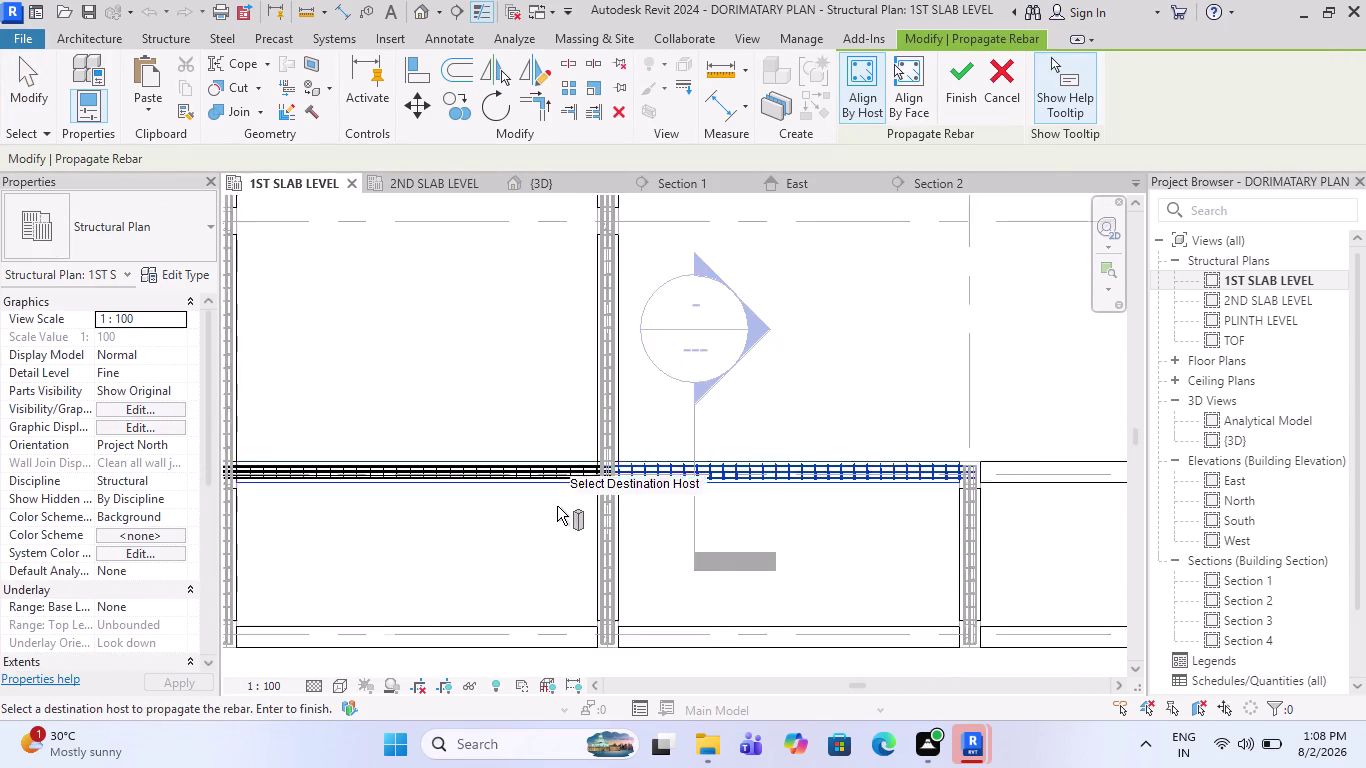
scroll(up, 3)
scroll(up, 3)
scroll(down, 3)
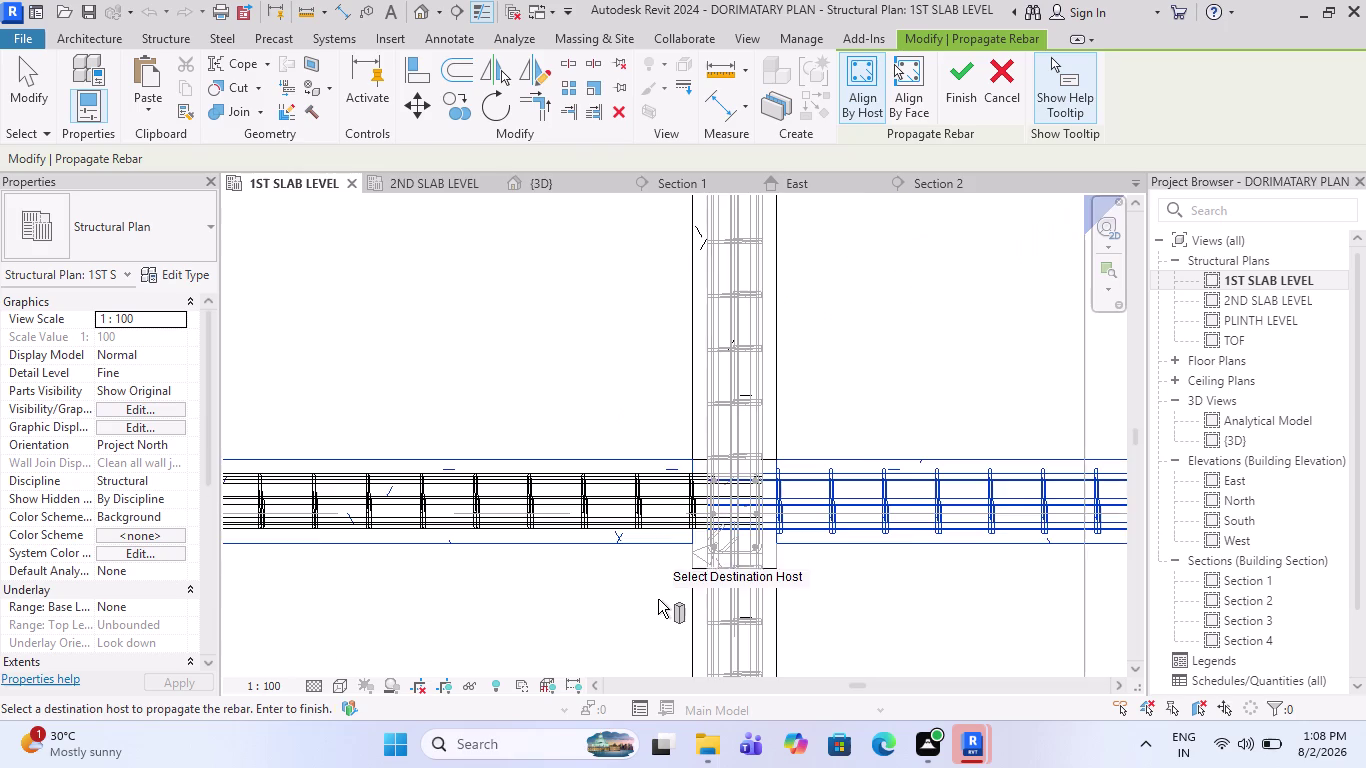
scroll(down, 3)
scroll(down, 3)
scroll(down, 3)
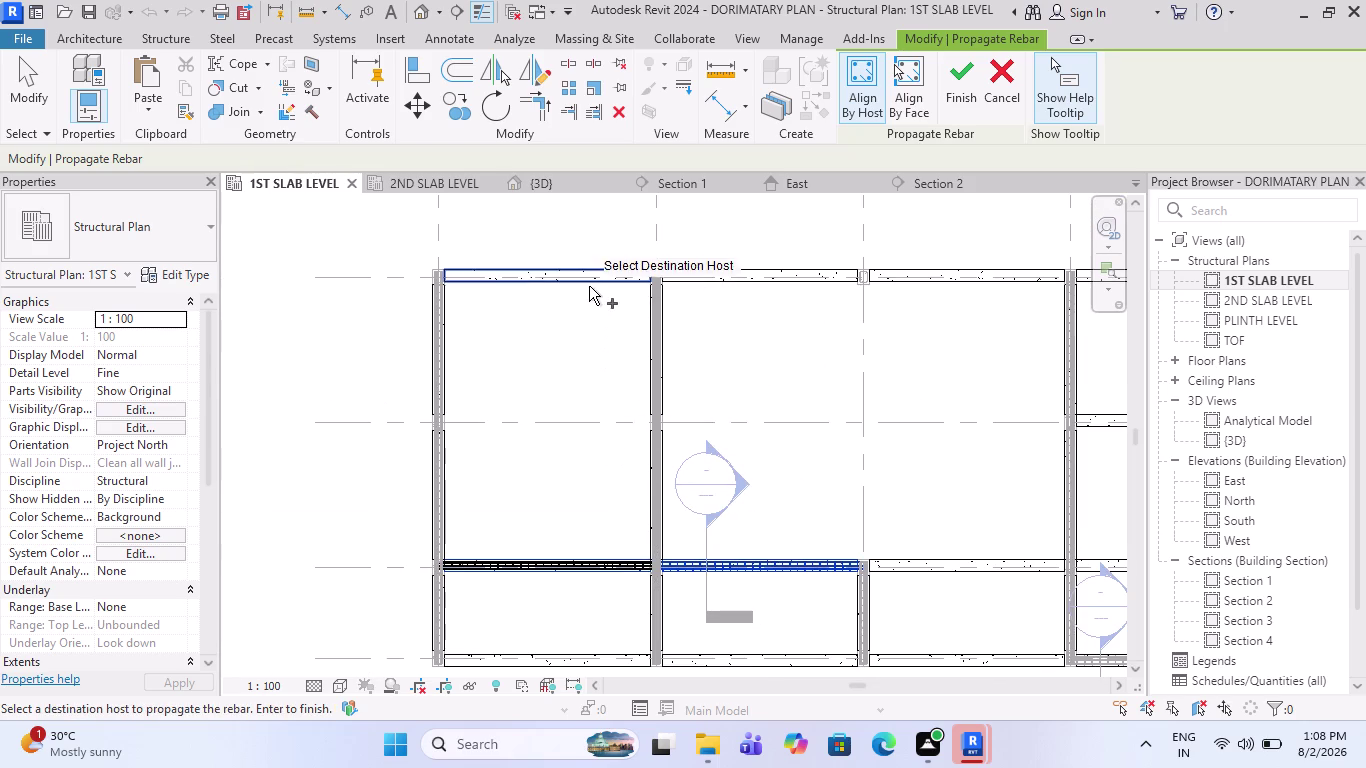
click(589, 286)
scroll(up, 3)
click(778, 294)
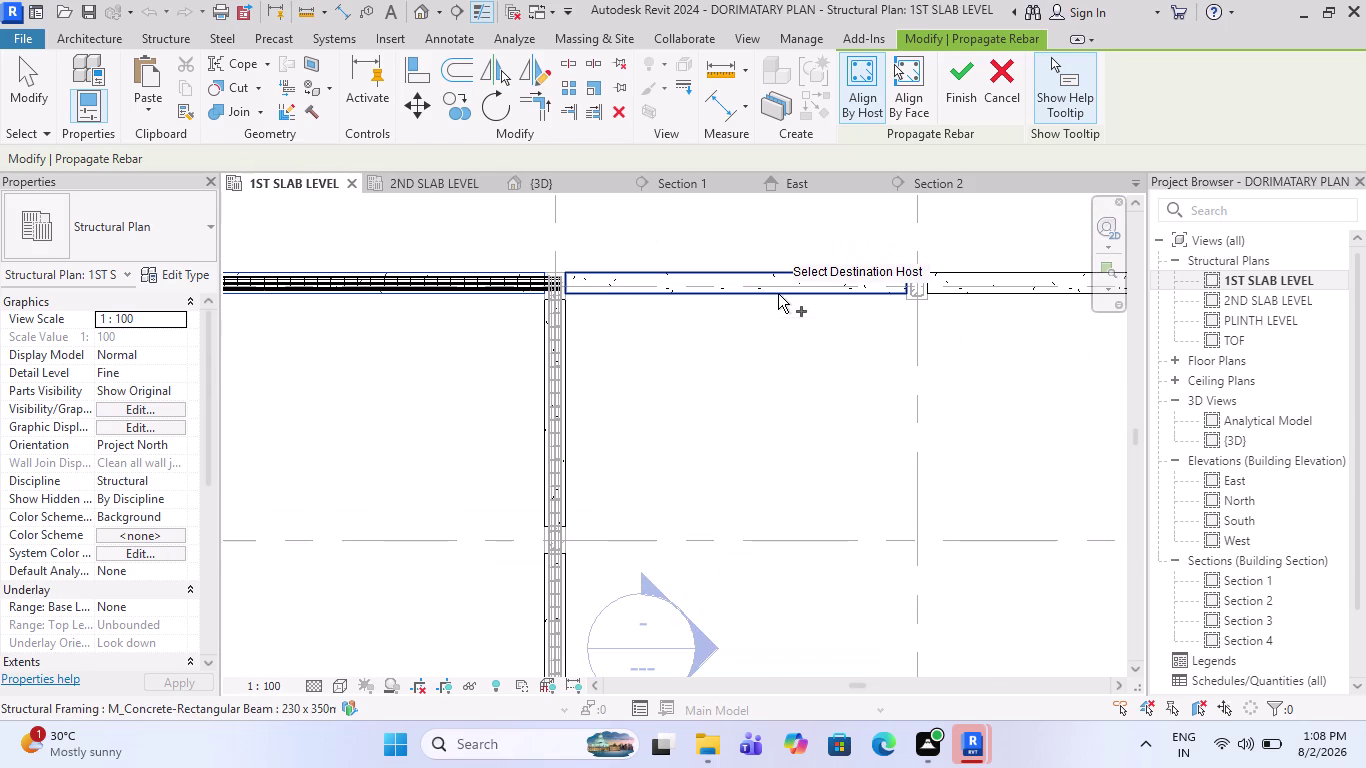
scroll(down, 3)
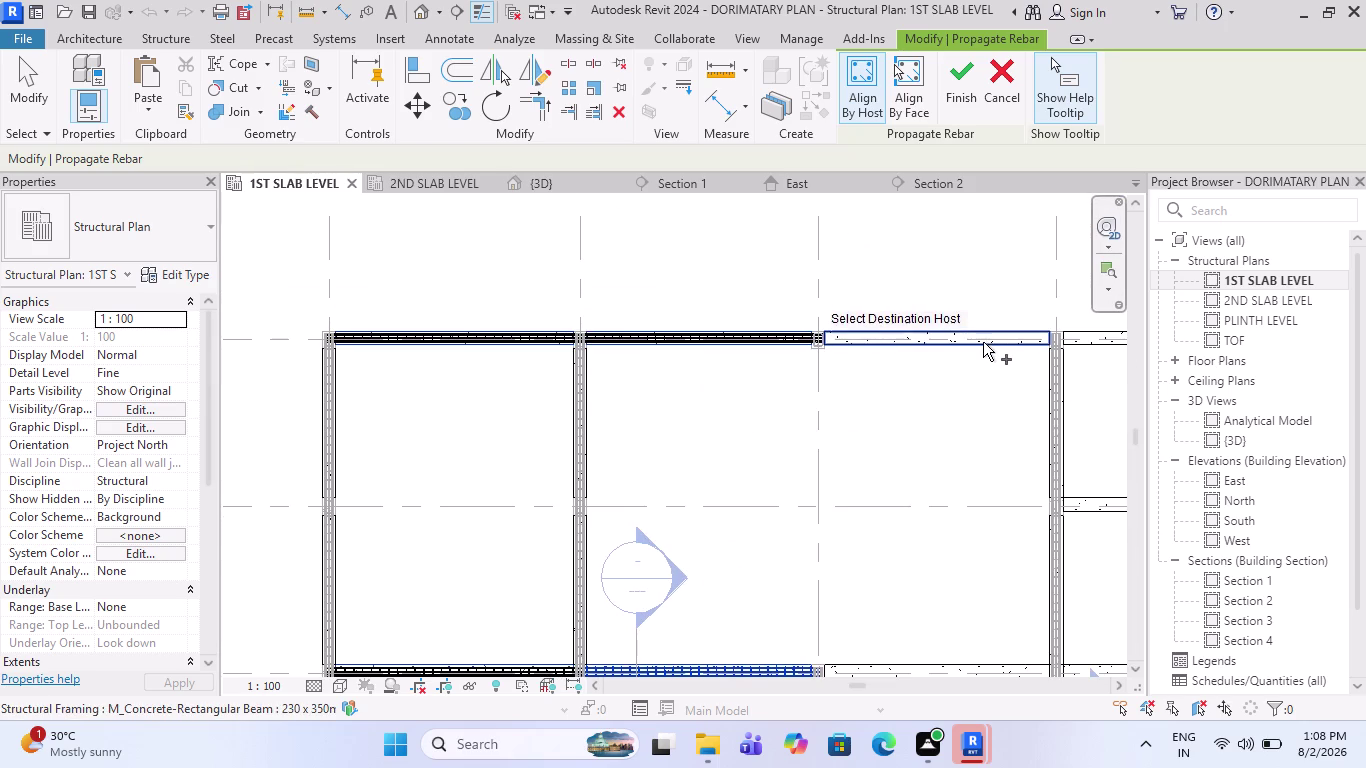
click(982, 344)
Add more middle beams as destinations, including grid 3 and between grids D and E.
scroll(down, 3)
scroll(up, 3)
scroll(up, 3)
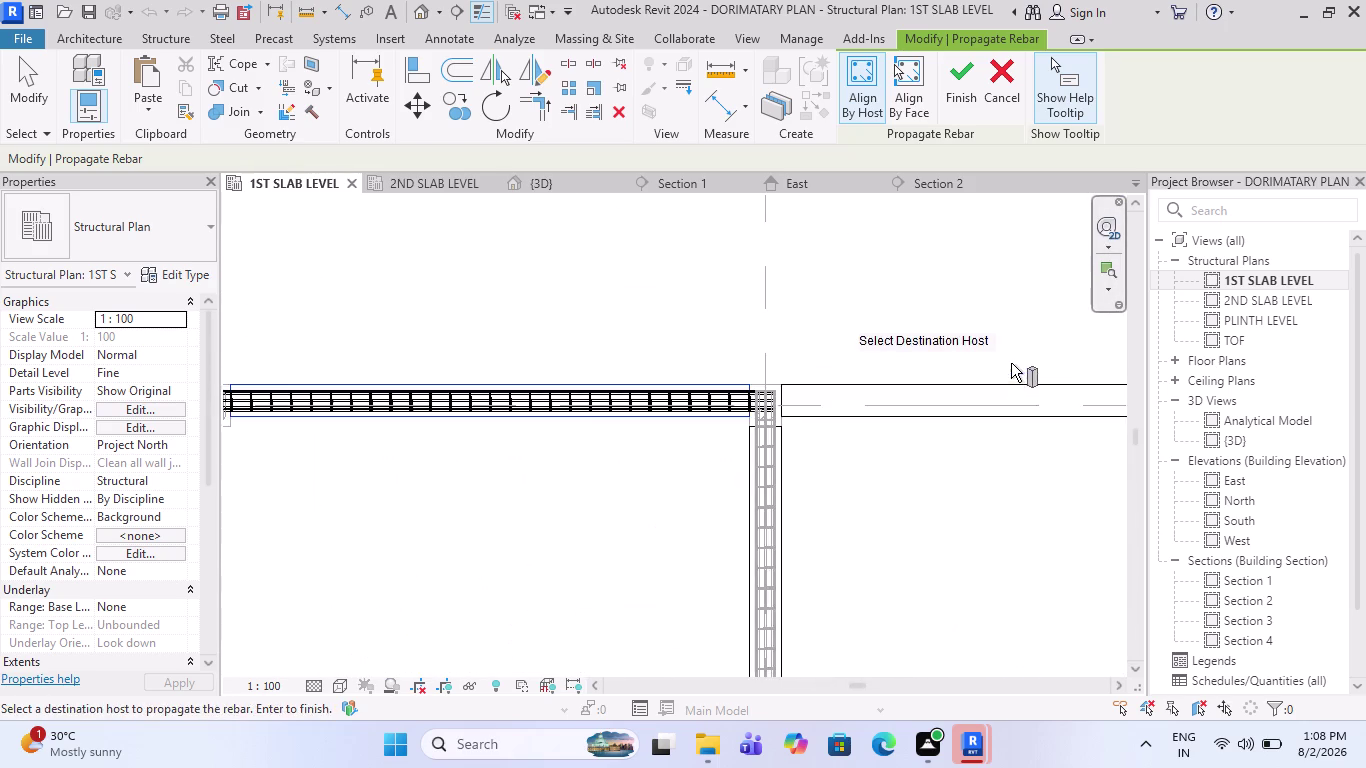
scroll(up, 3)
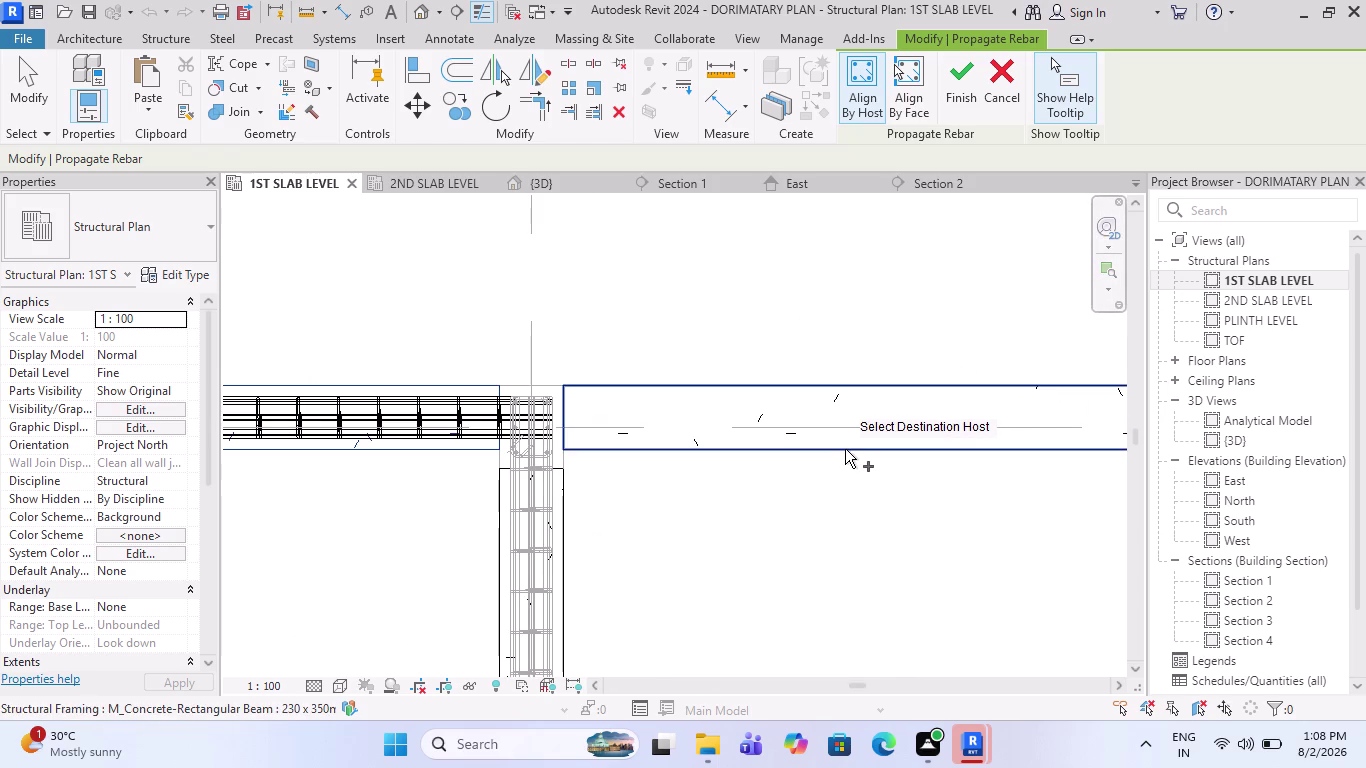
click(845, 449)
scroll(down, 3)
scroll(up, 3)
scroll(down, 3)
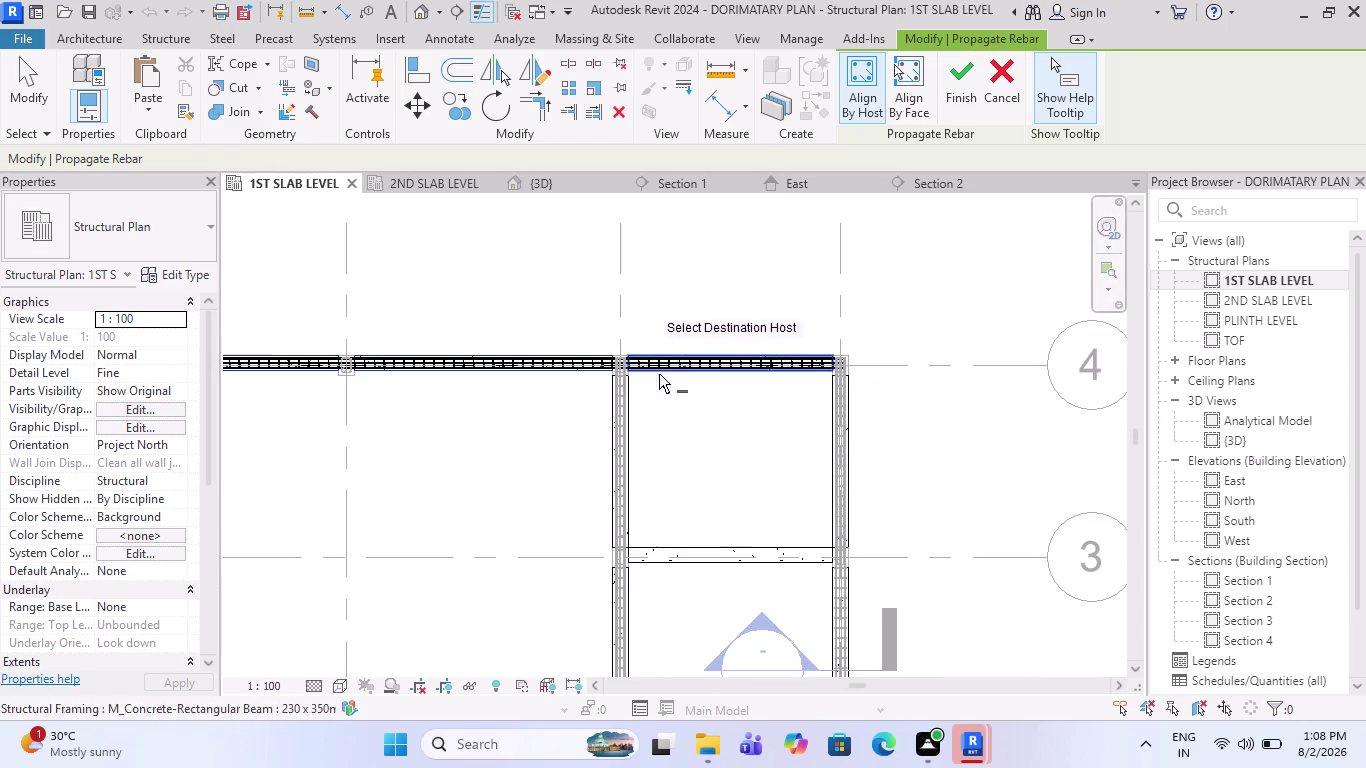
click(699, 563)
scroll(up, 3)
scroll(up, 3)
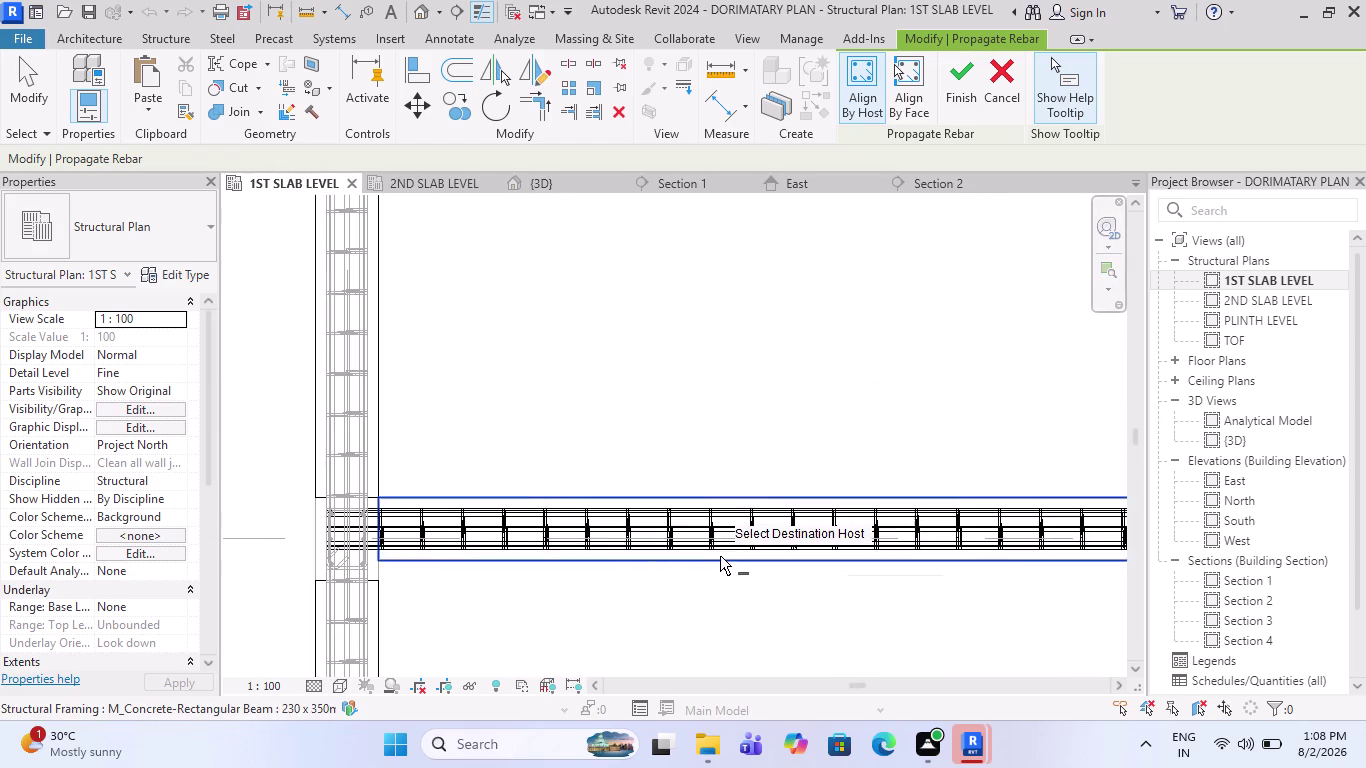
scroll(up, 3)
scroll(down, 3)
scroll(down, 3)
scroll(down, 3)
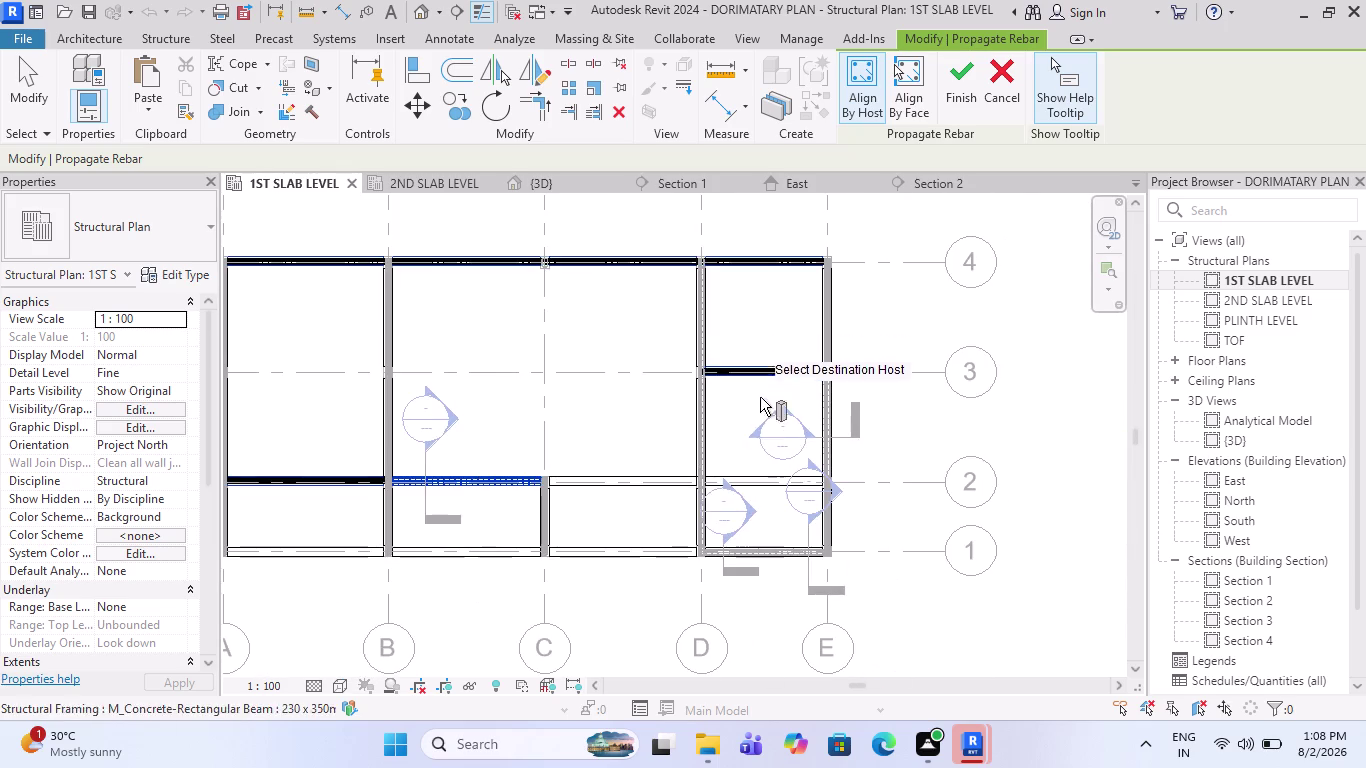
scroll(up, 3)
click(631, 501)
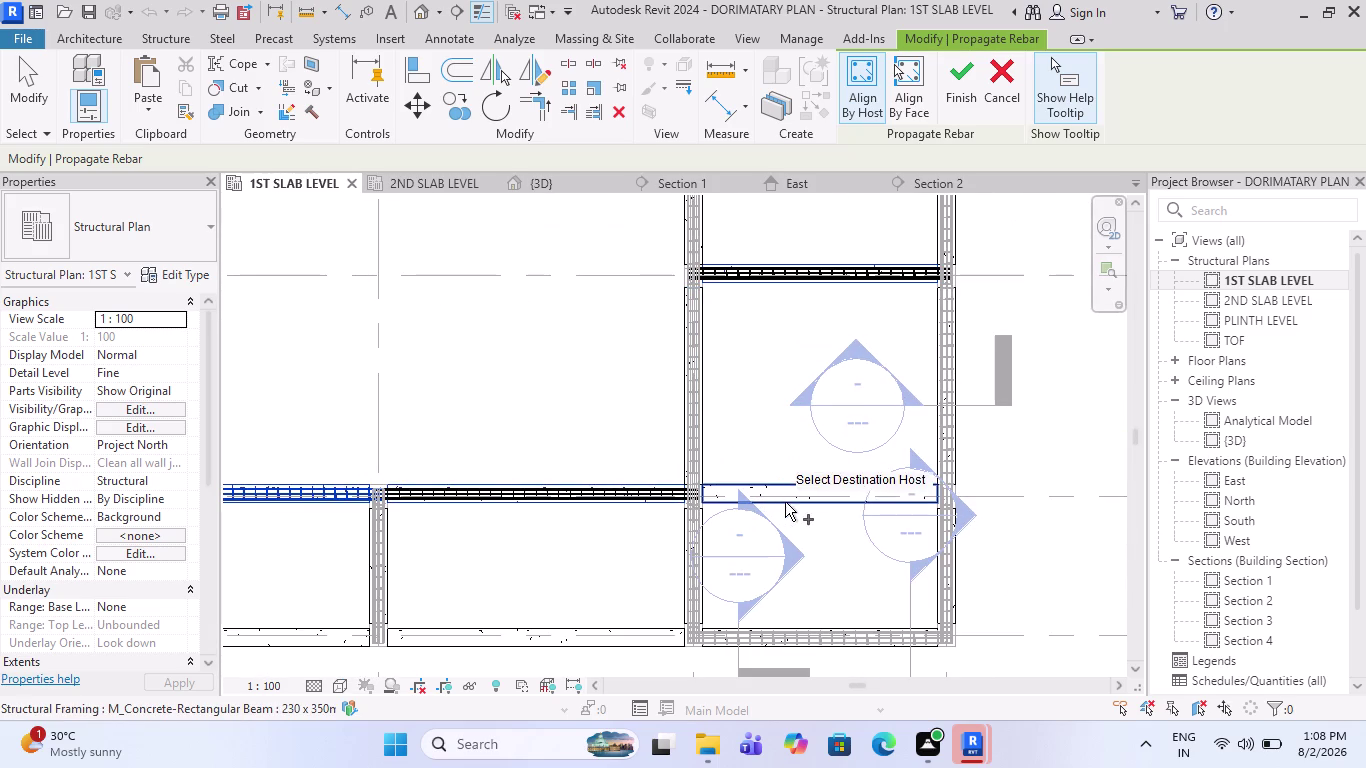
click(792, 505)
Add the two bottom beams as destinations and finish the propagation.
scroll(up, 3)
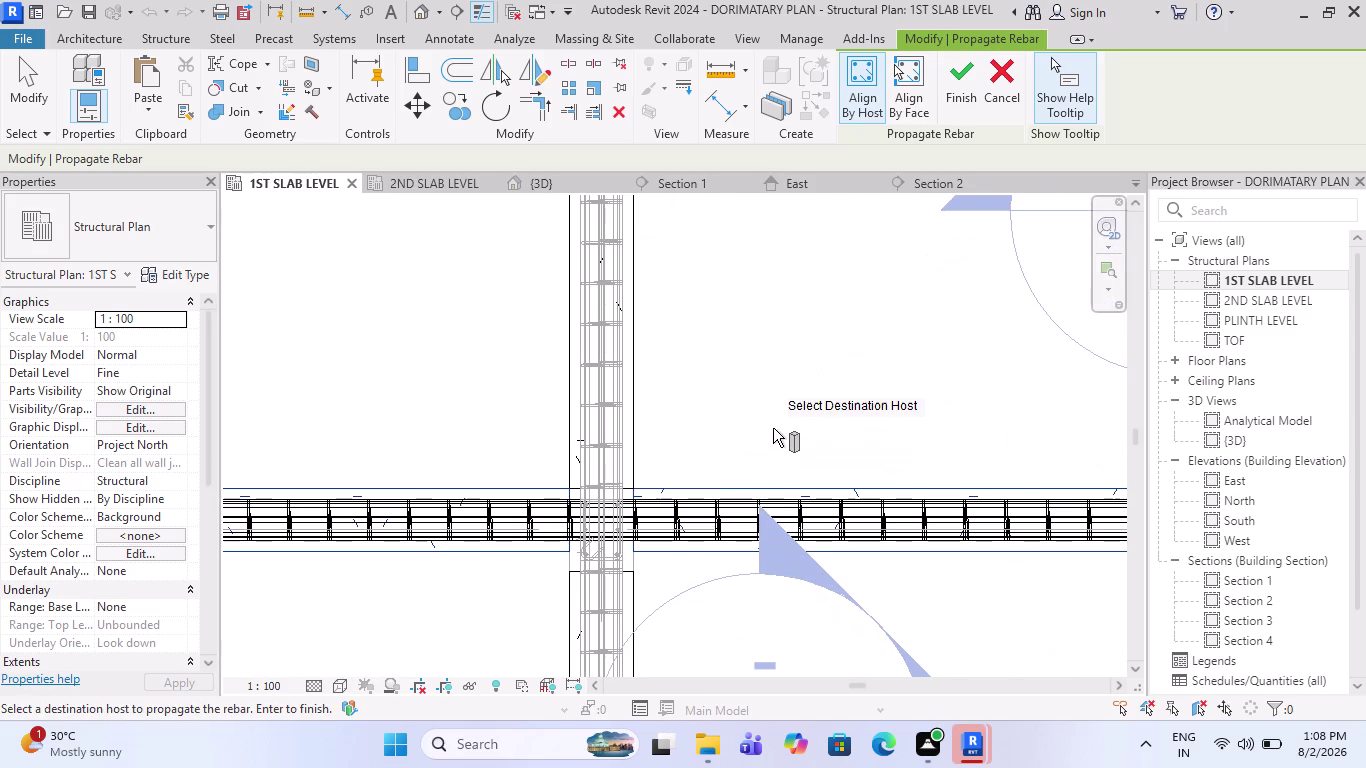
scroll(down, 3)
scroll(up, 3)
scroll(down, 3)
scroll(down, 3)
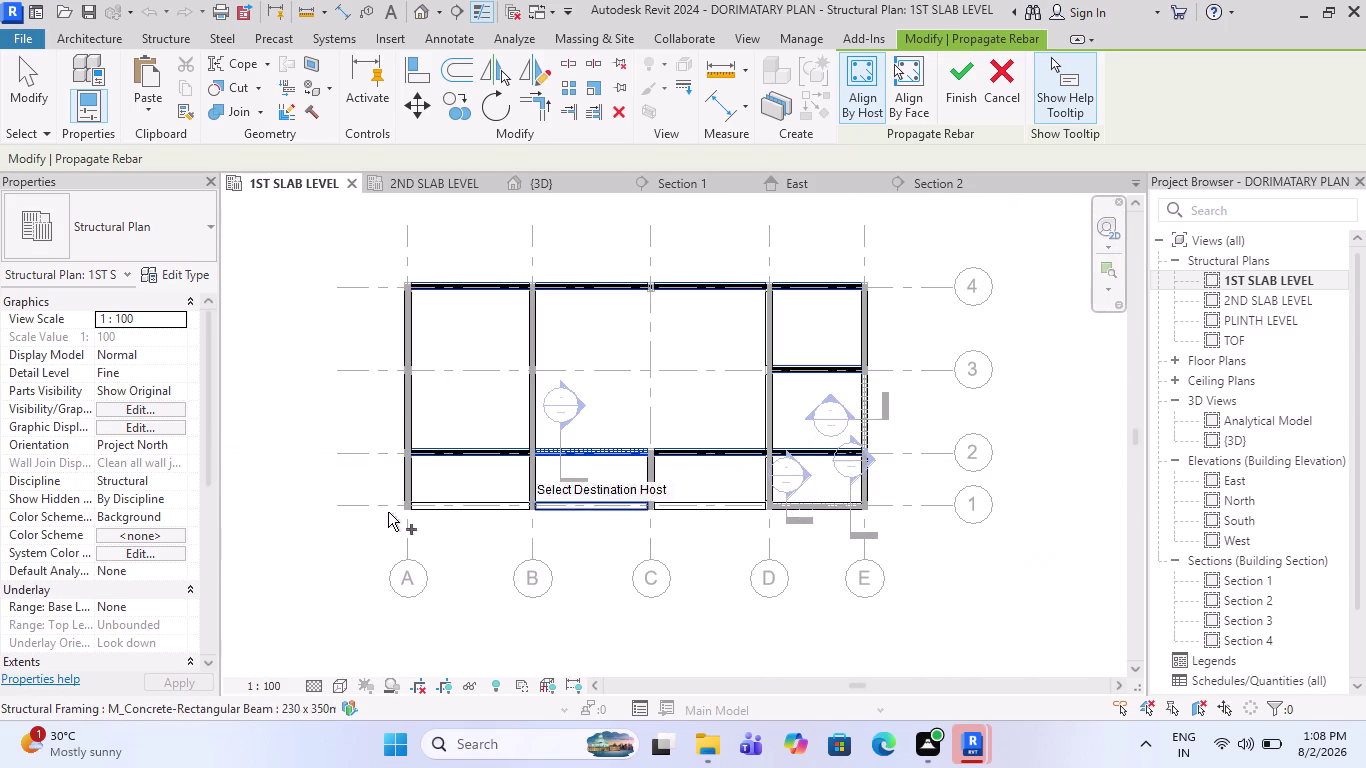
scroll(up, 3)
scroll(up, 3)
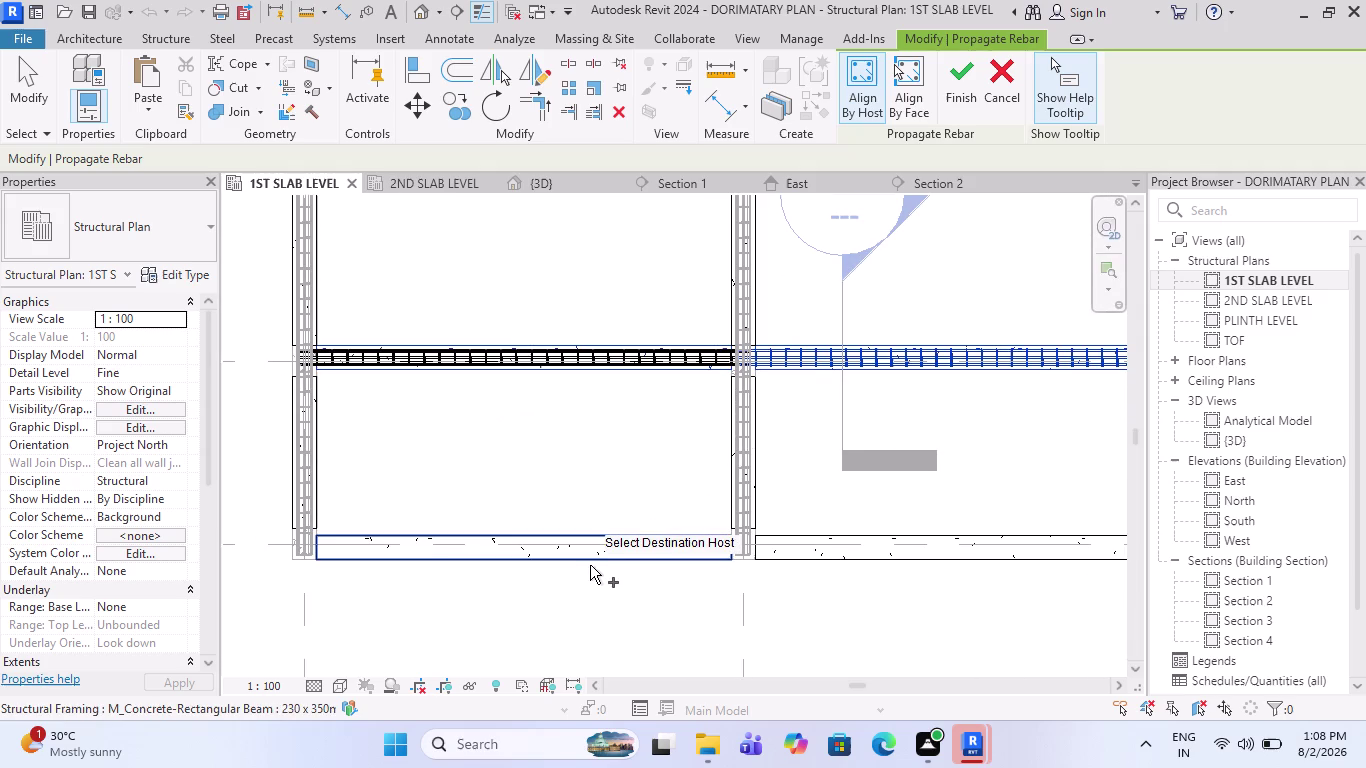
scroll(up, 3)
click(639, 554)
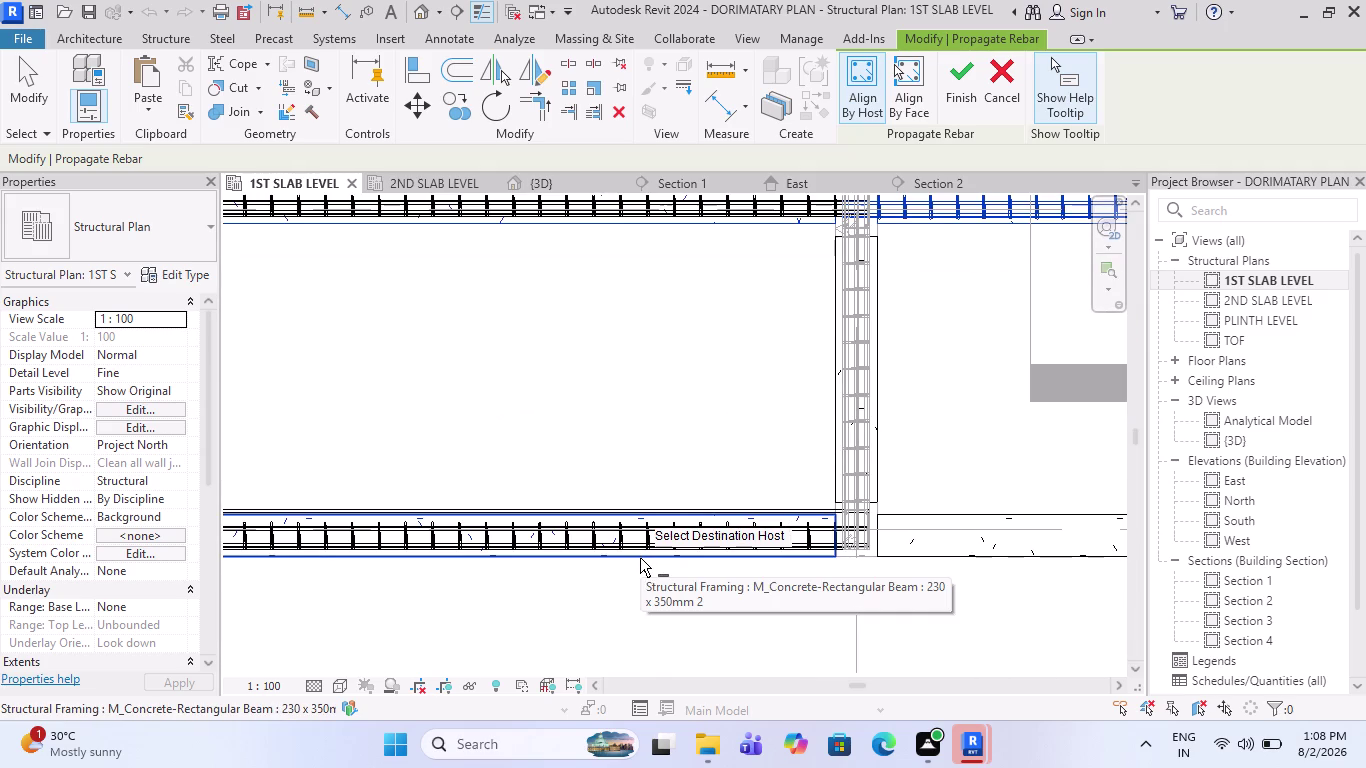
scroll(up, 3)
scroll(up, 3)
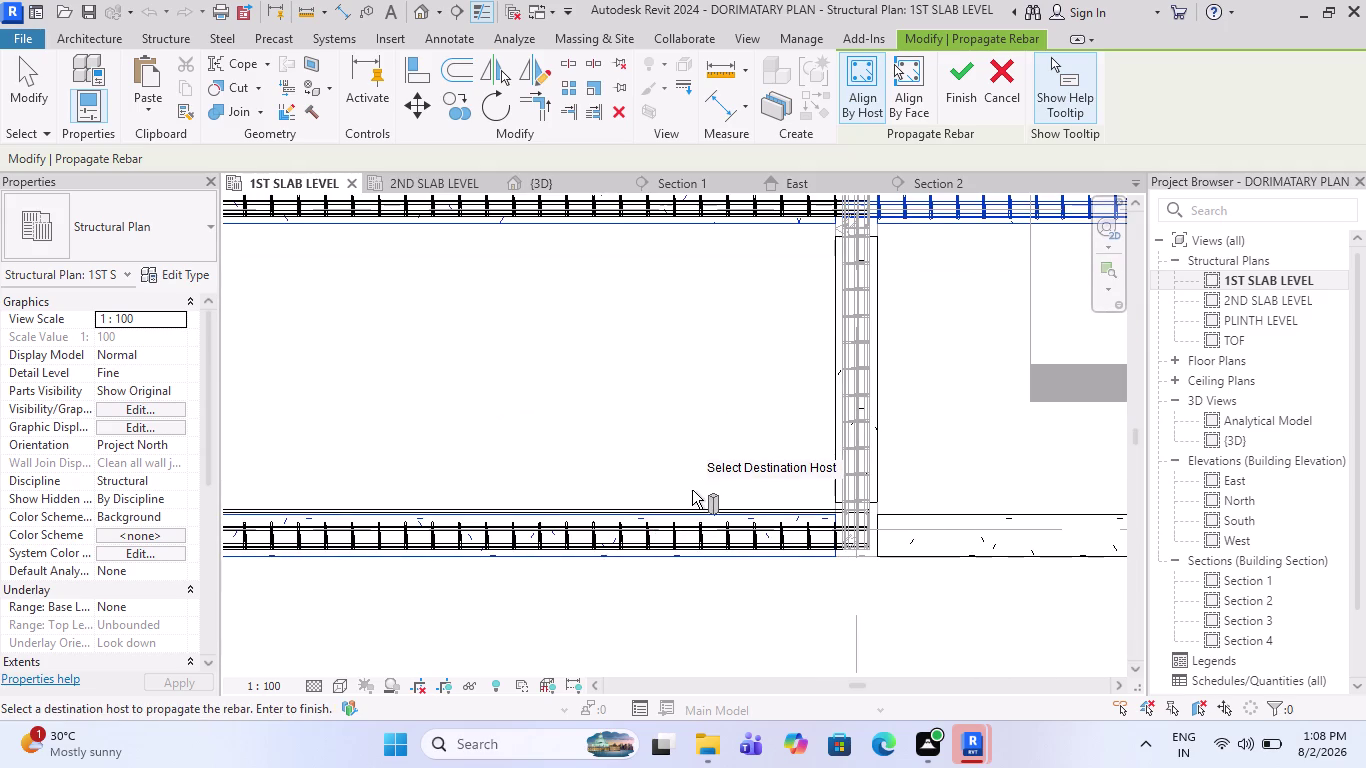
scroll(up, 3)
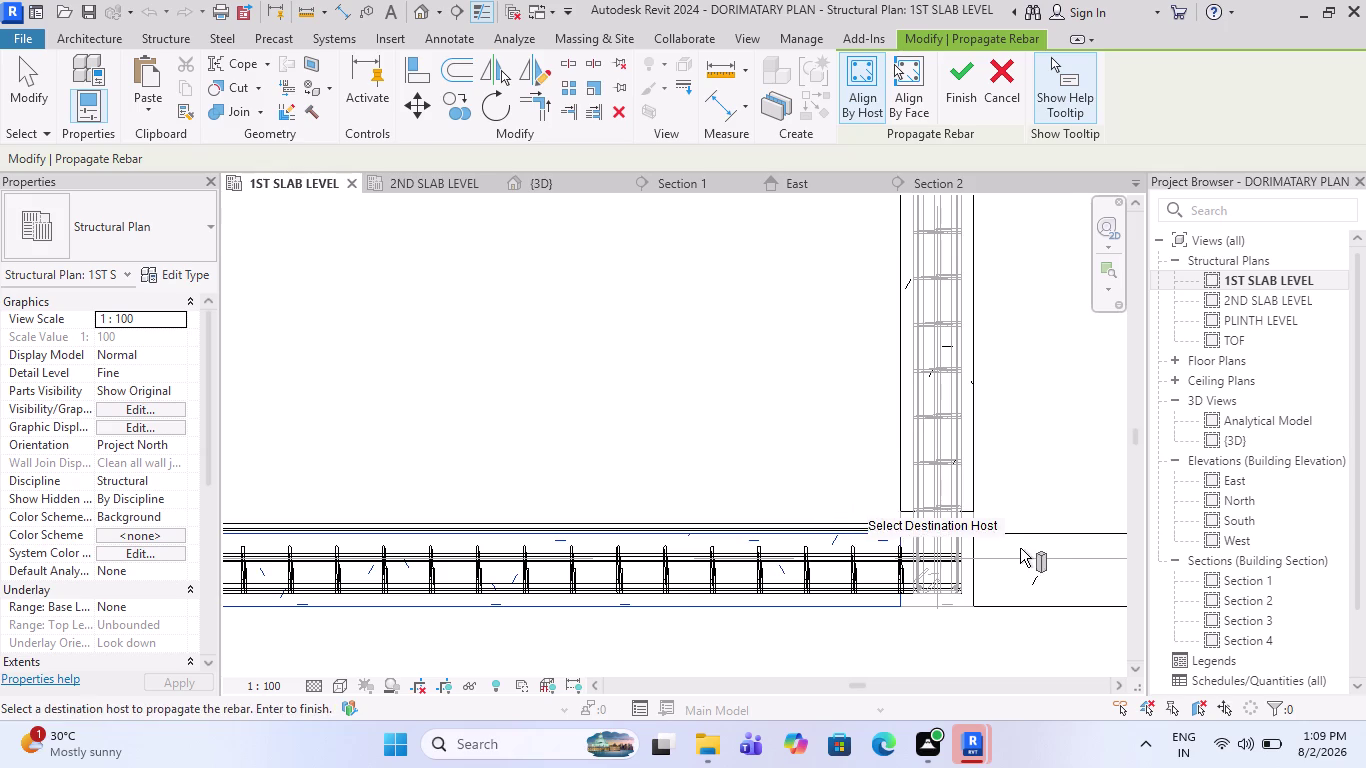
click(846, 534)
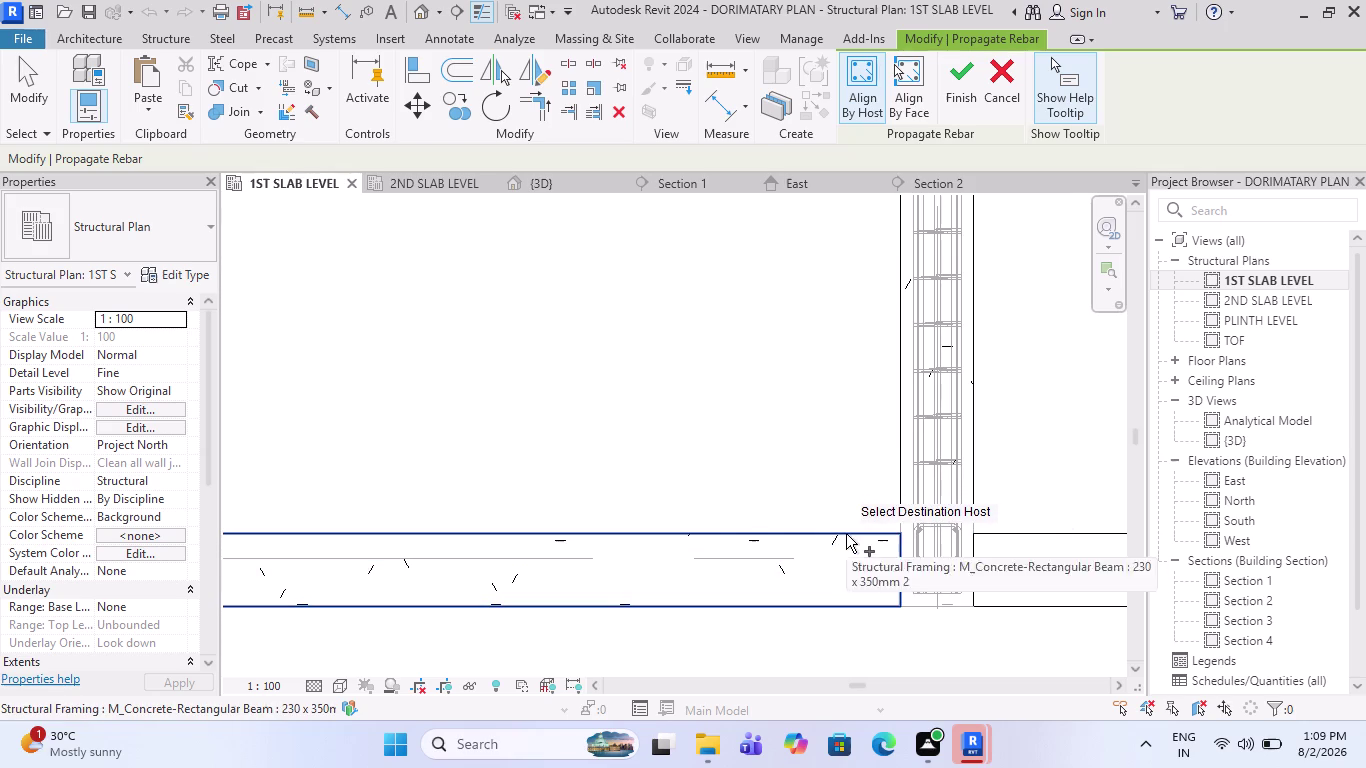
scroll(down, 3)
scroll(down, 3)
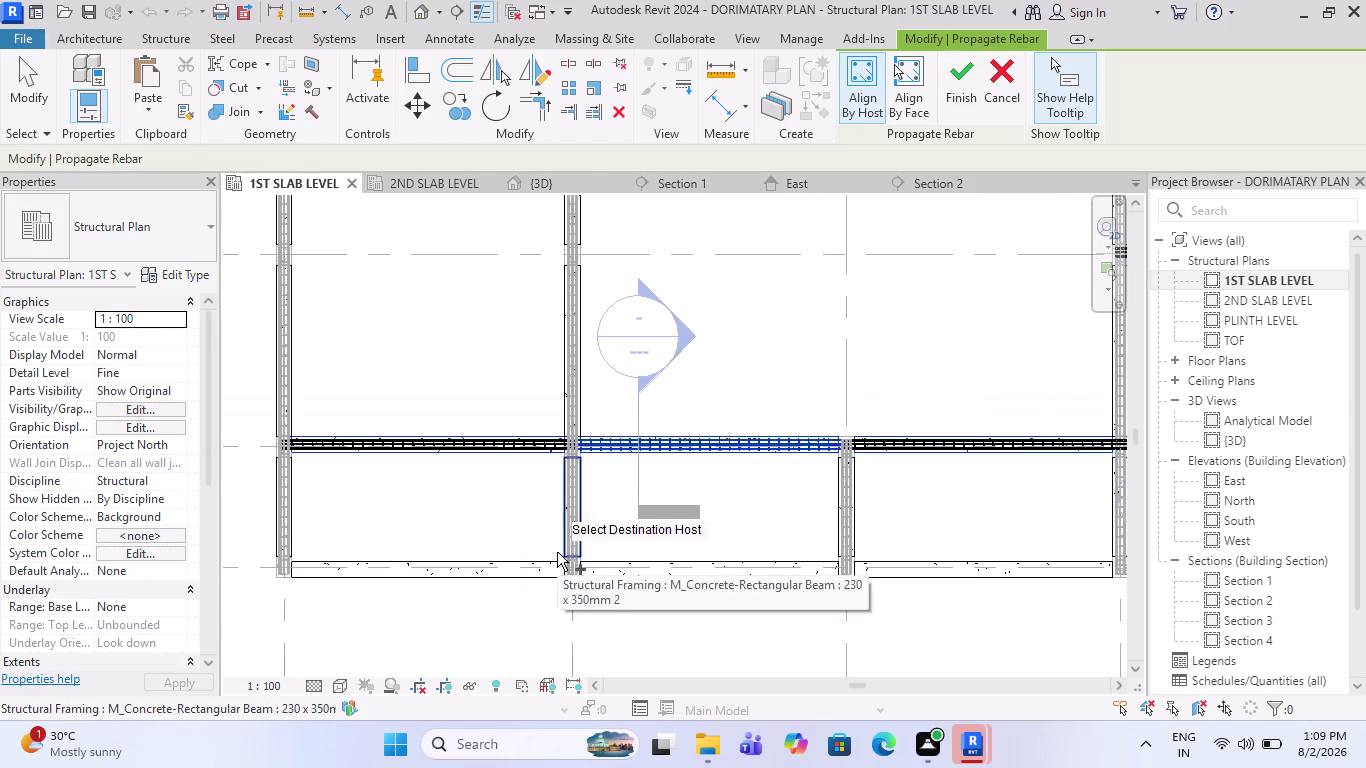
scroll(down, 3)
scroll(down, 3)
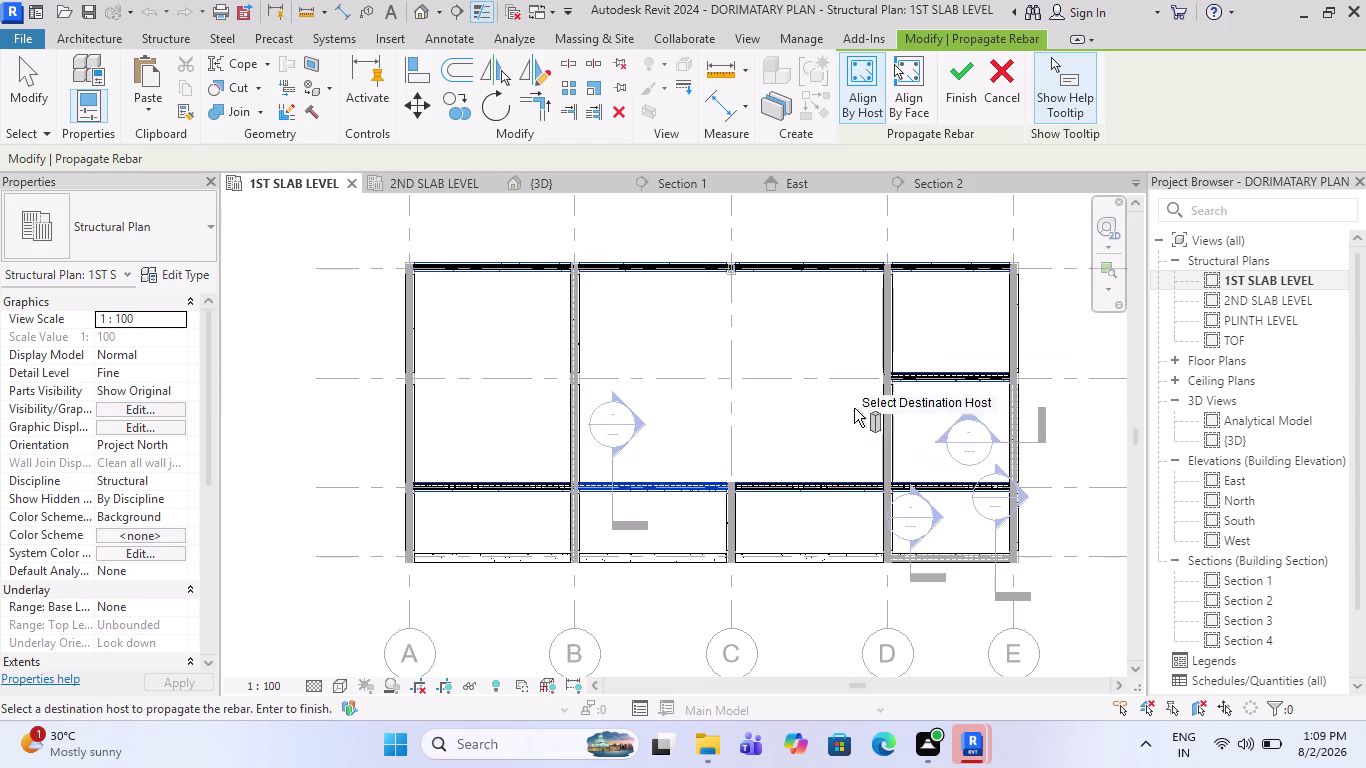
click(963, 86)
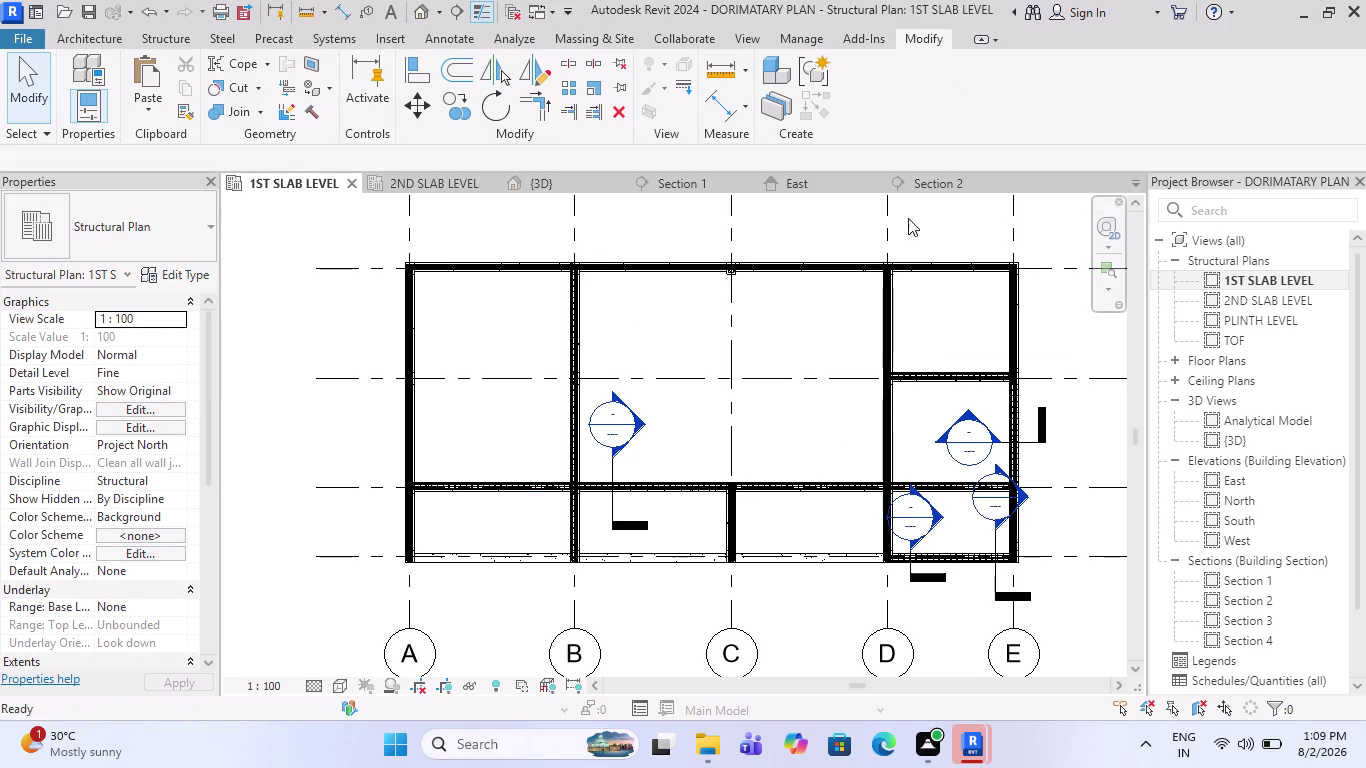
Select a newly reinforced beam to check its propagated rebar.
scroll(up, 3)
scroll(up, 3)
scroll(up, 3)
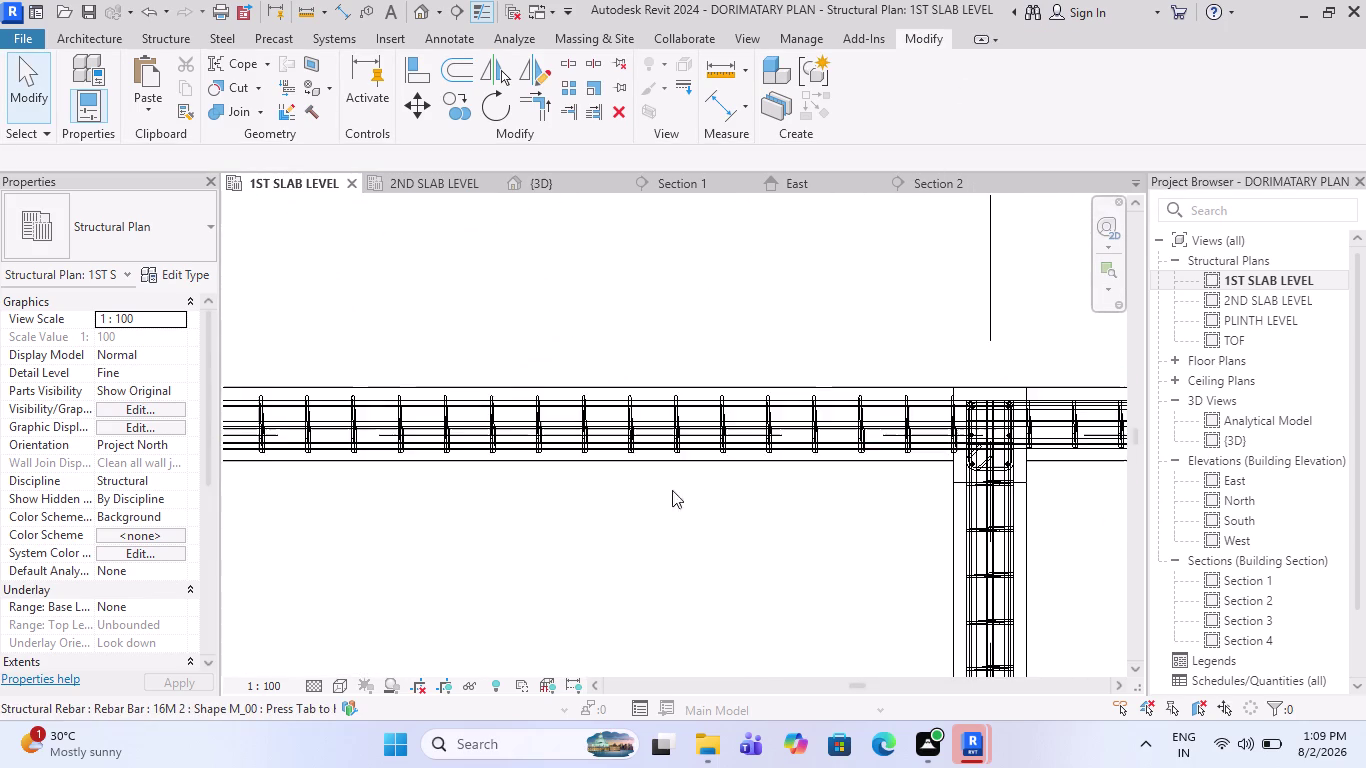
scroll(down, 3)
scroll(down, 3)
scroll(up, 3)
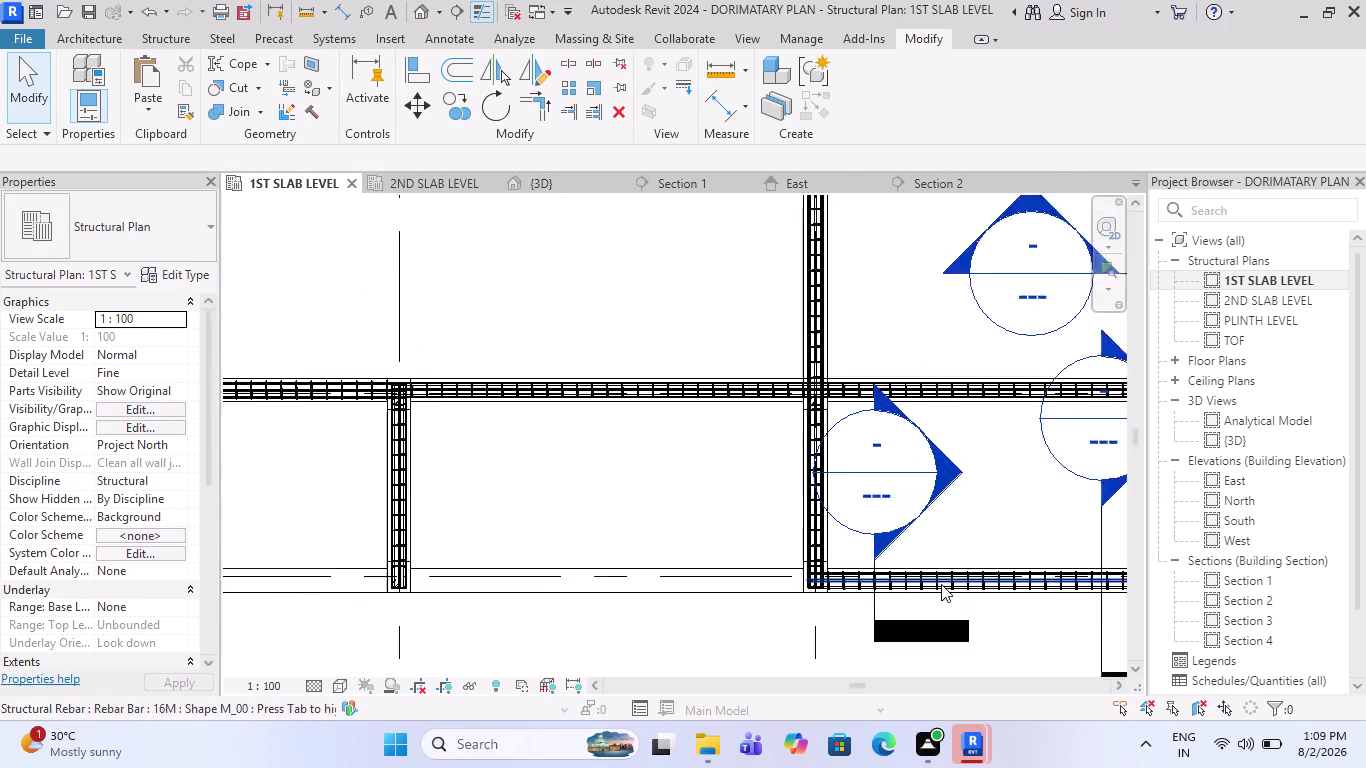
scroll(up, 3)
click(932, 607)
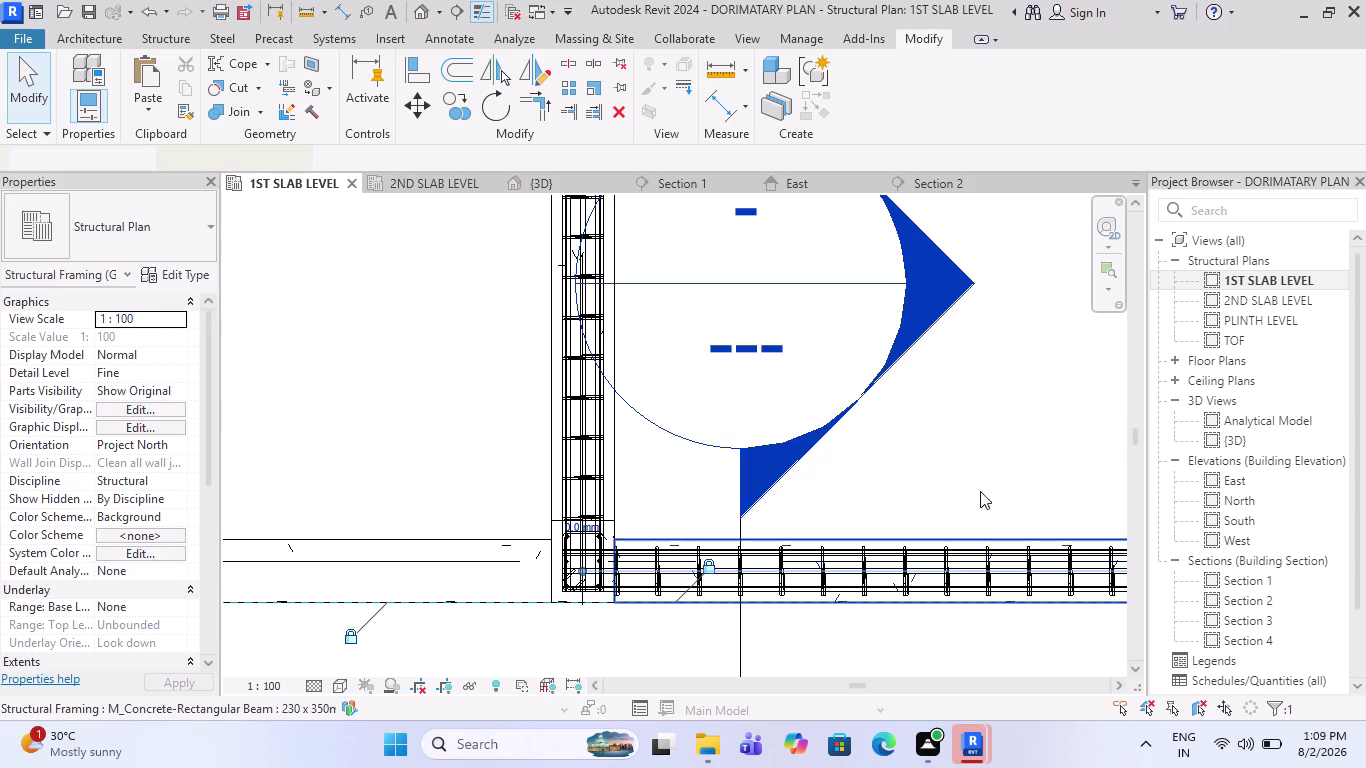
click(1297, 99)
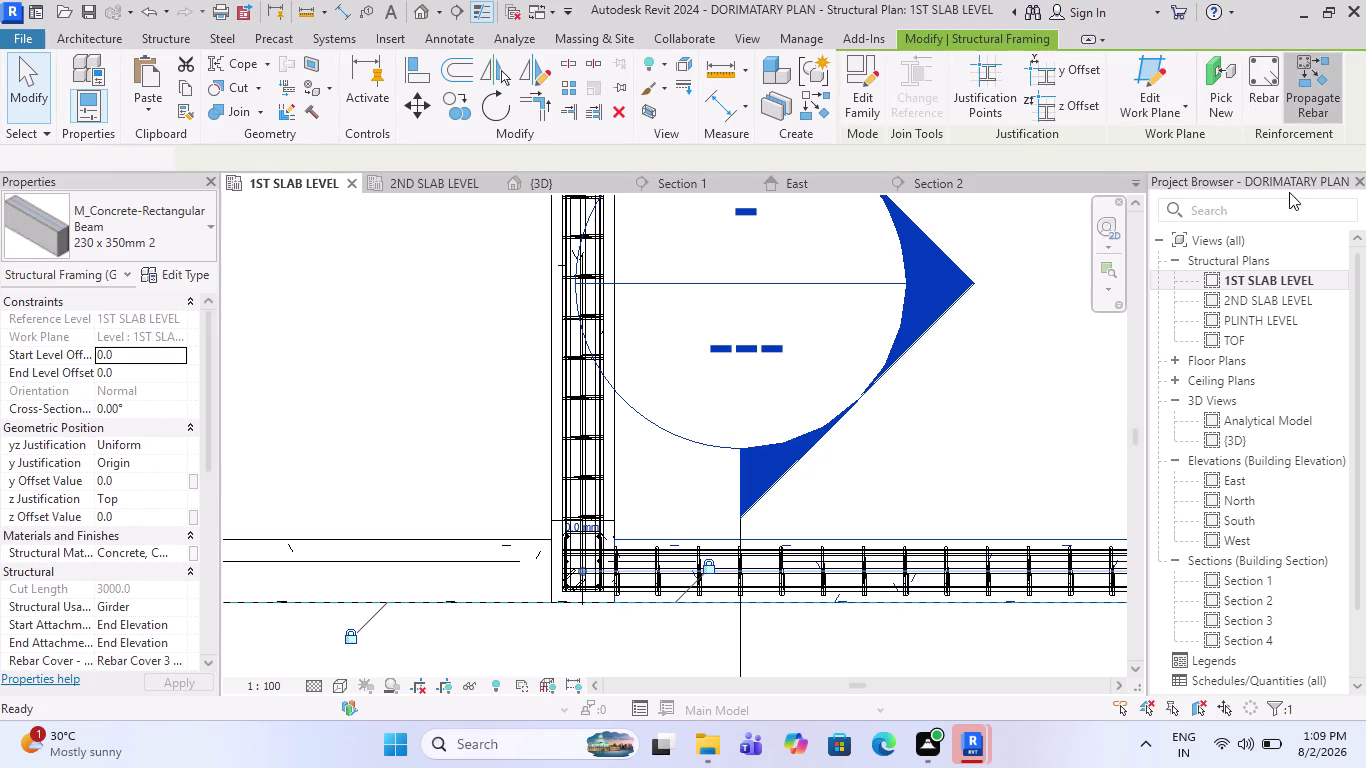
Propagate the rebar onto three beams along grid 1 toward grid A and finish.
scroll(down, 3)
scroll(down, 3)
scroll(down, 3)
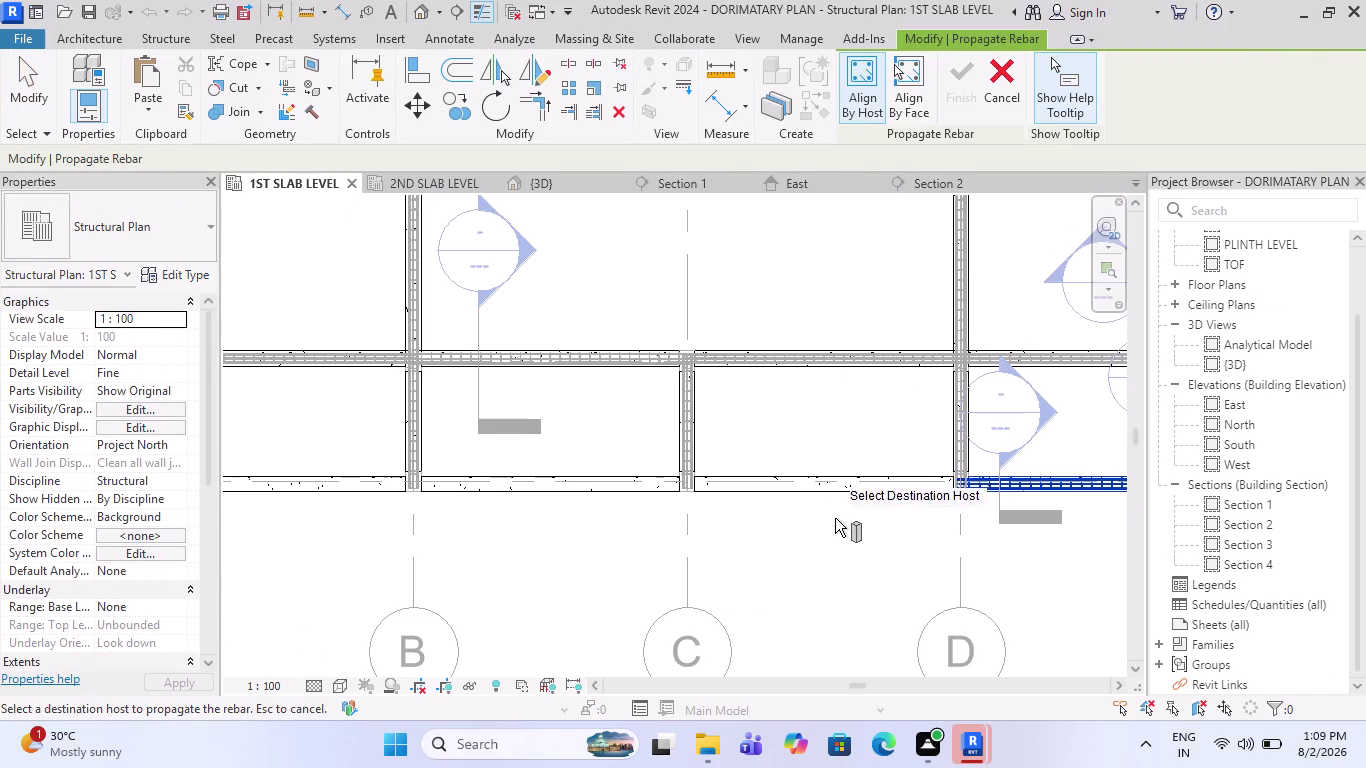
click(845, 496)
click(572, 491)
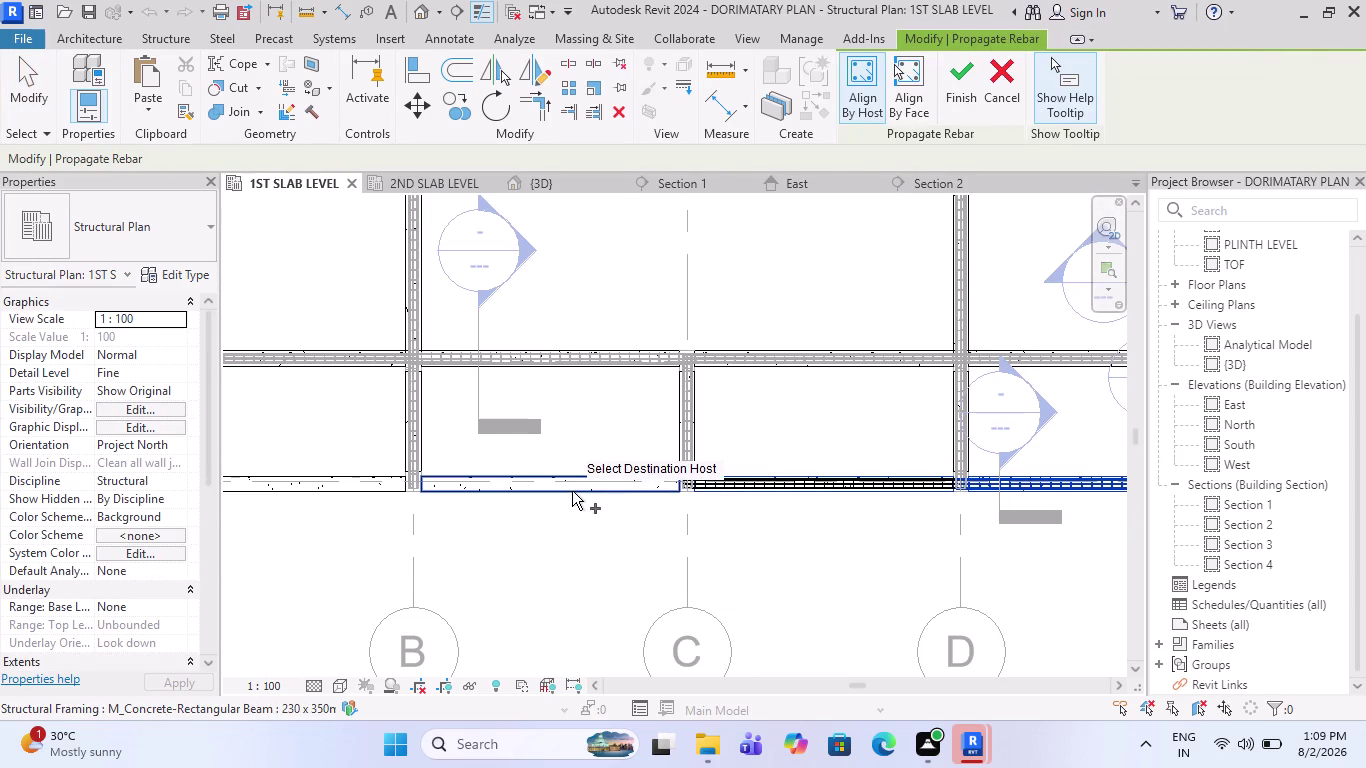
scroll(up, 3)
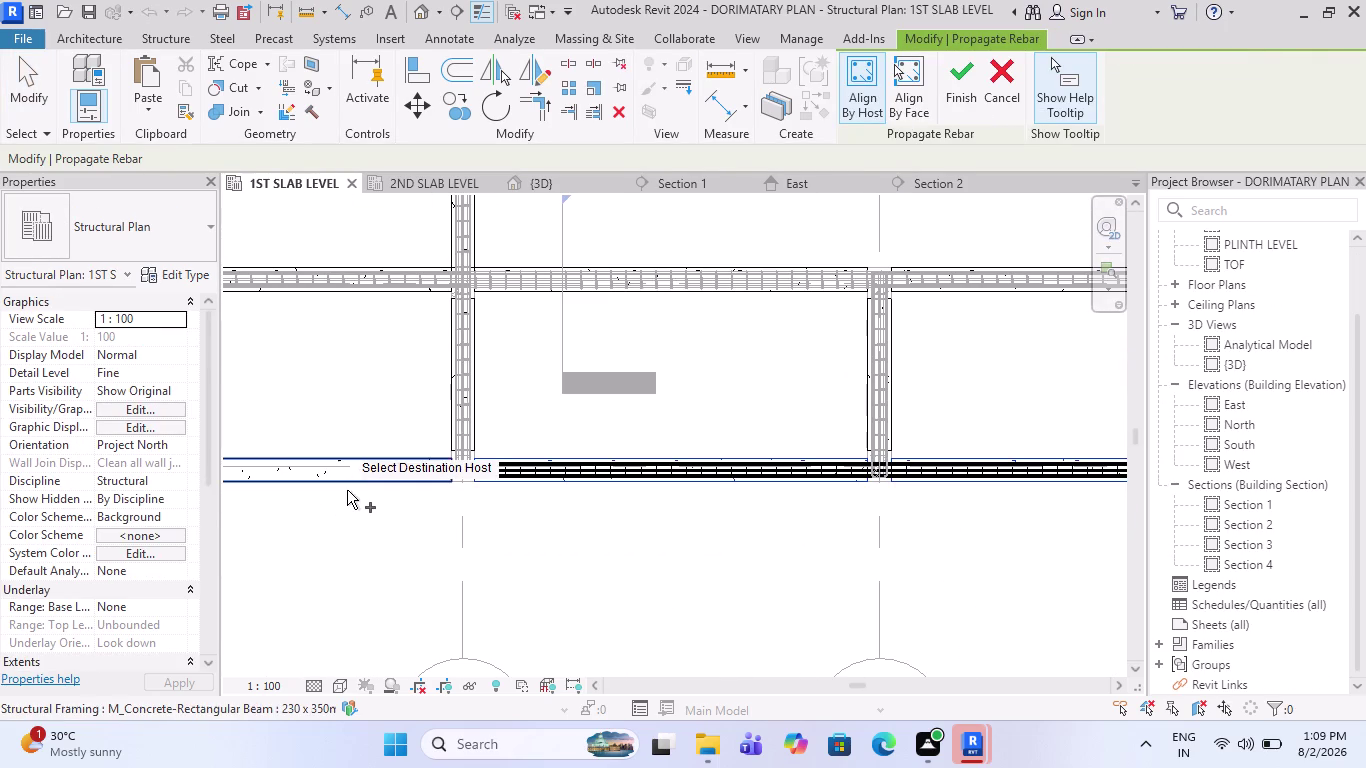
click(347, 489)
scroll(down, 3)
scroll(down, 3)
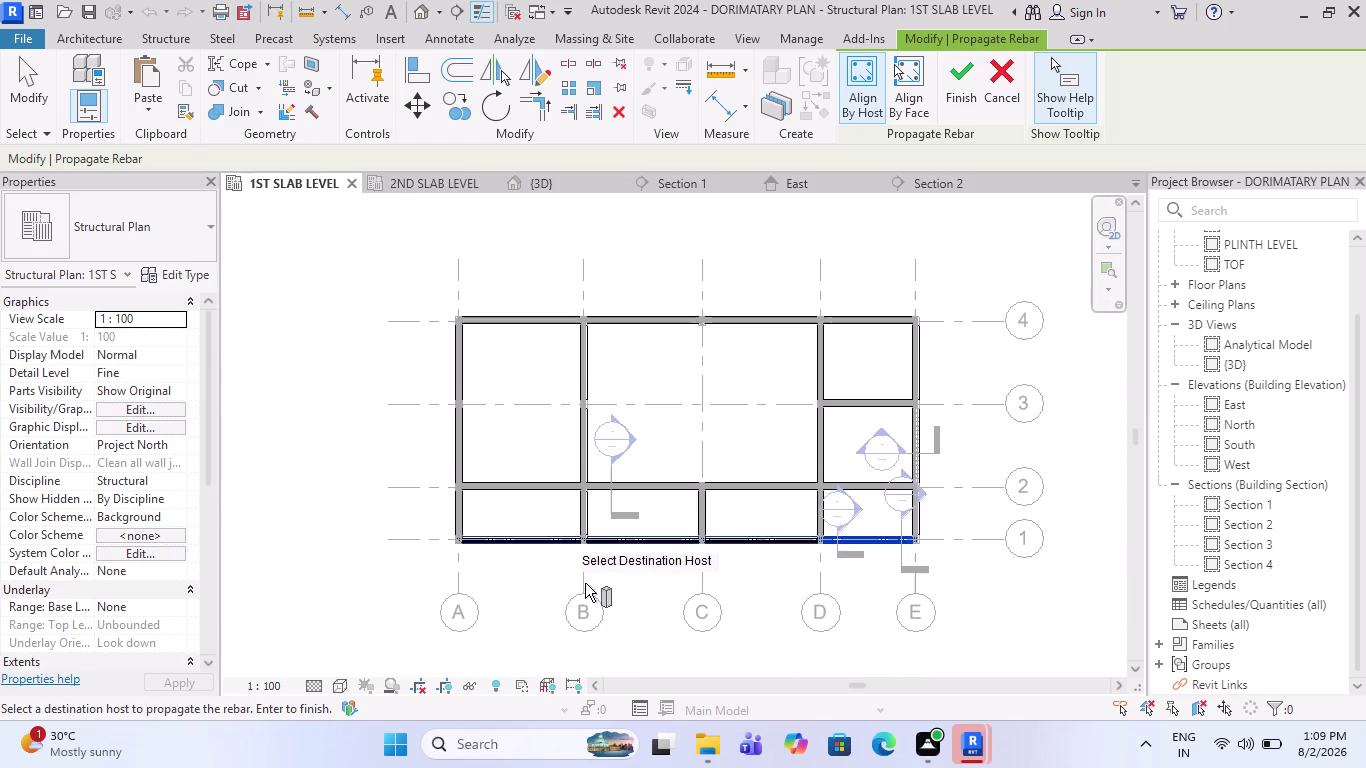
click(966, 81)
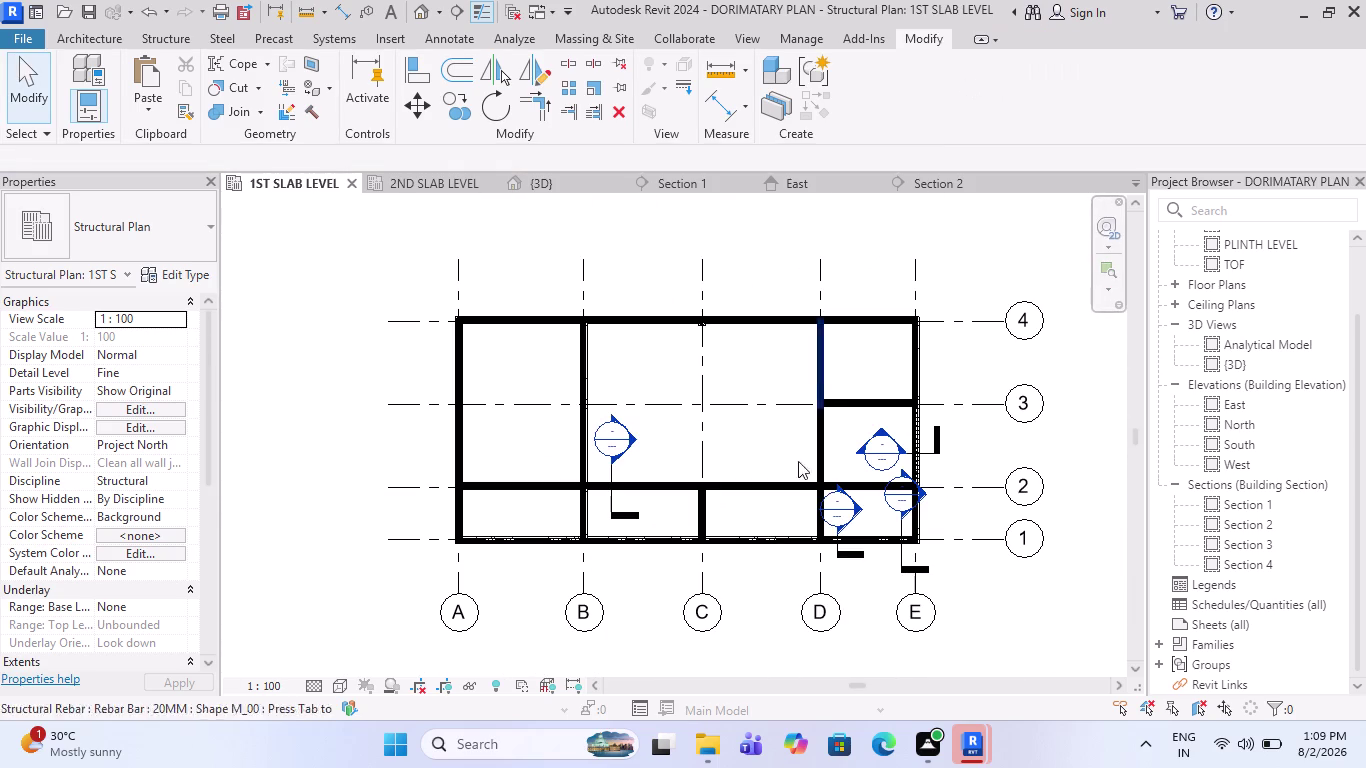
scroll(up, 3)
key(Escape)
scroll(up, 3)
scroll(up, 3)
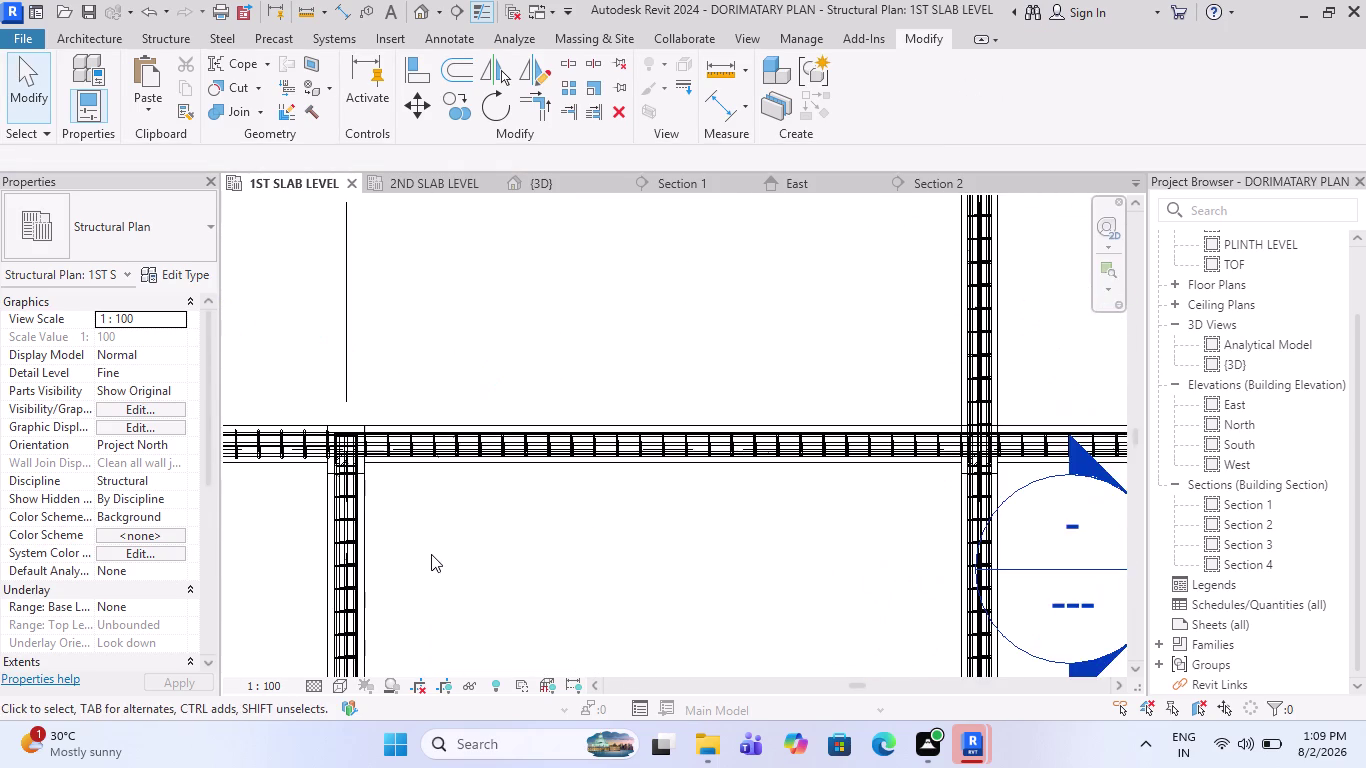
scroll(down, 3)
scroll(down, 3)
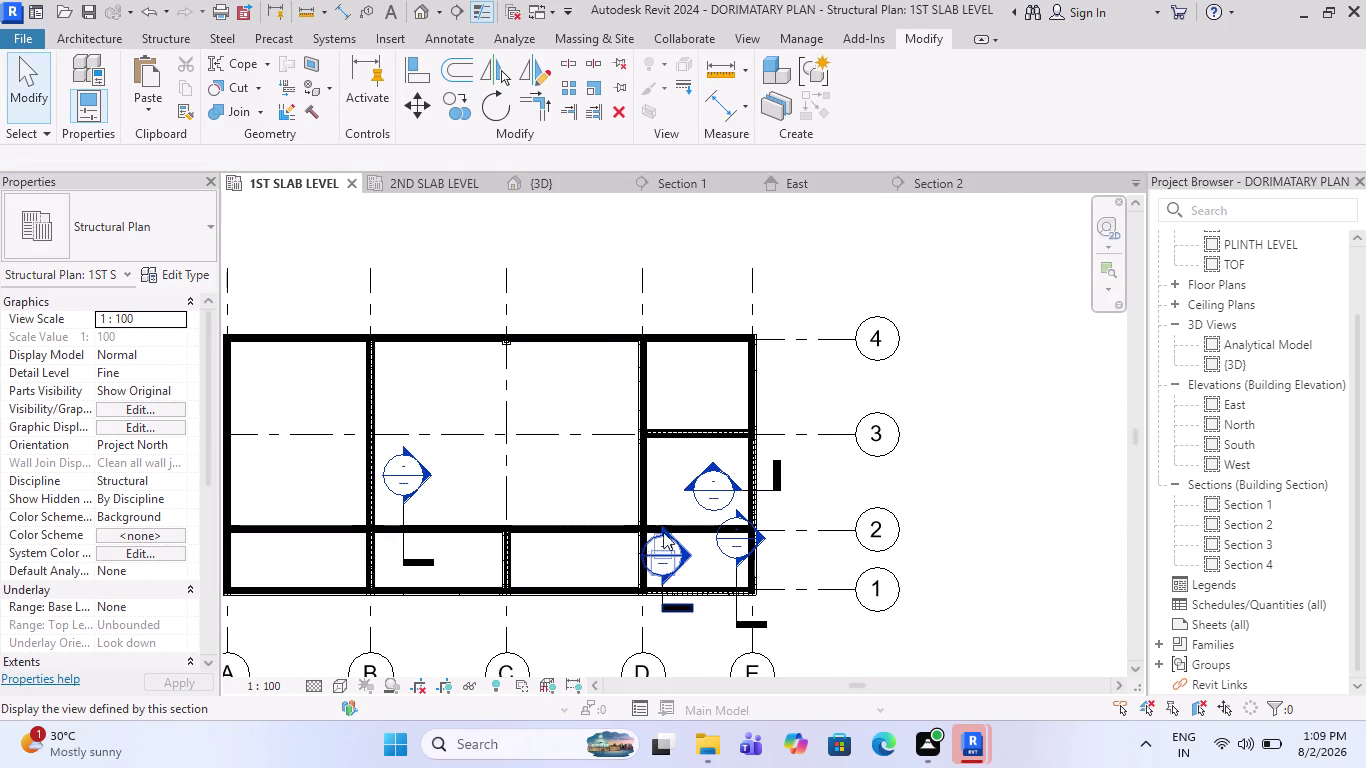
scroll(up, 3)
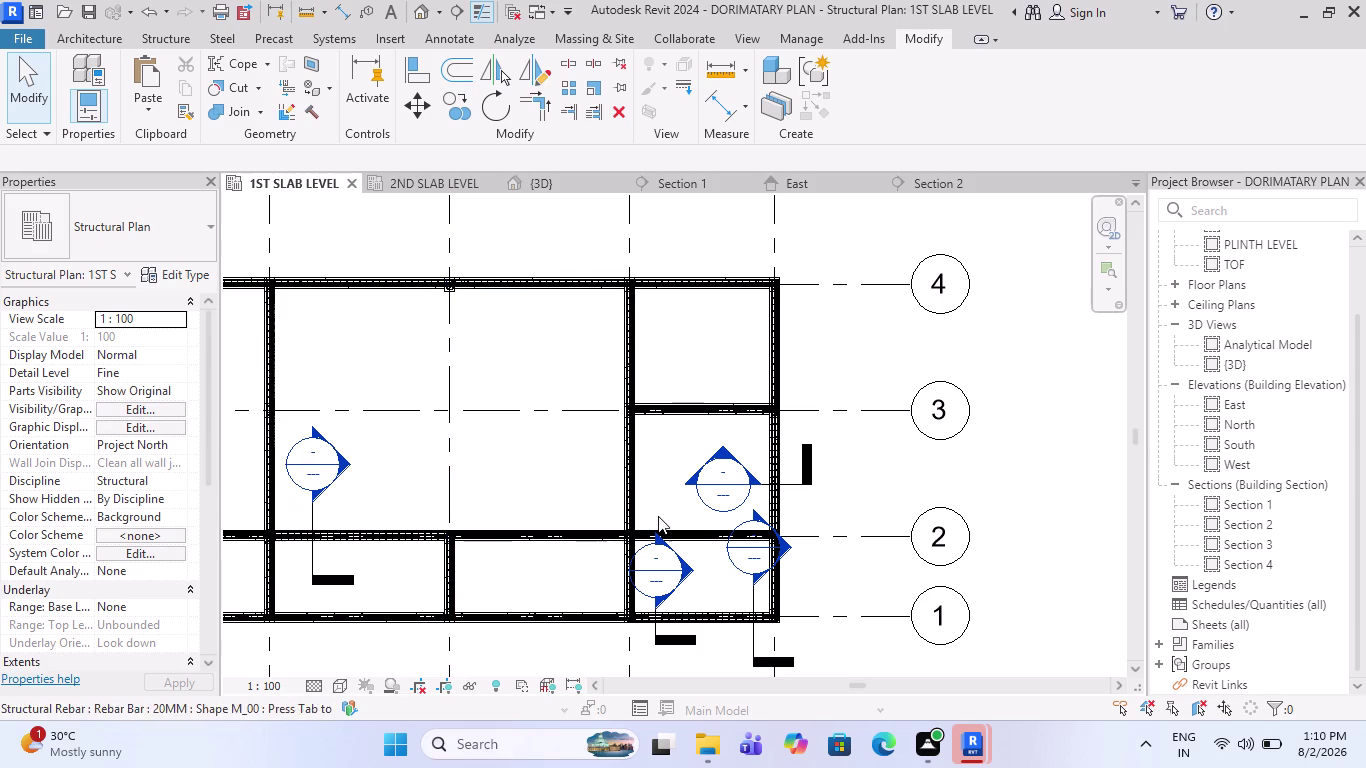
click(438, 177)
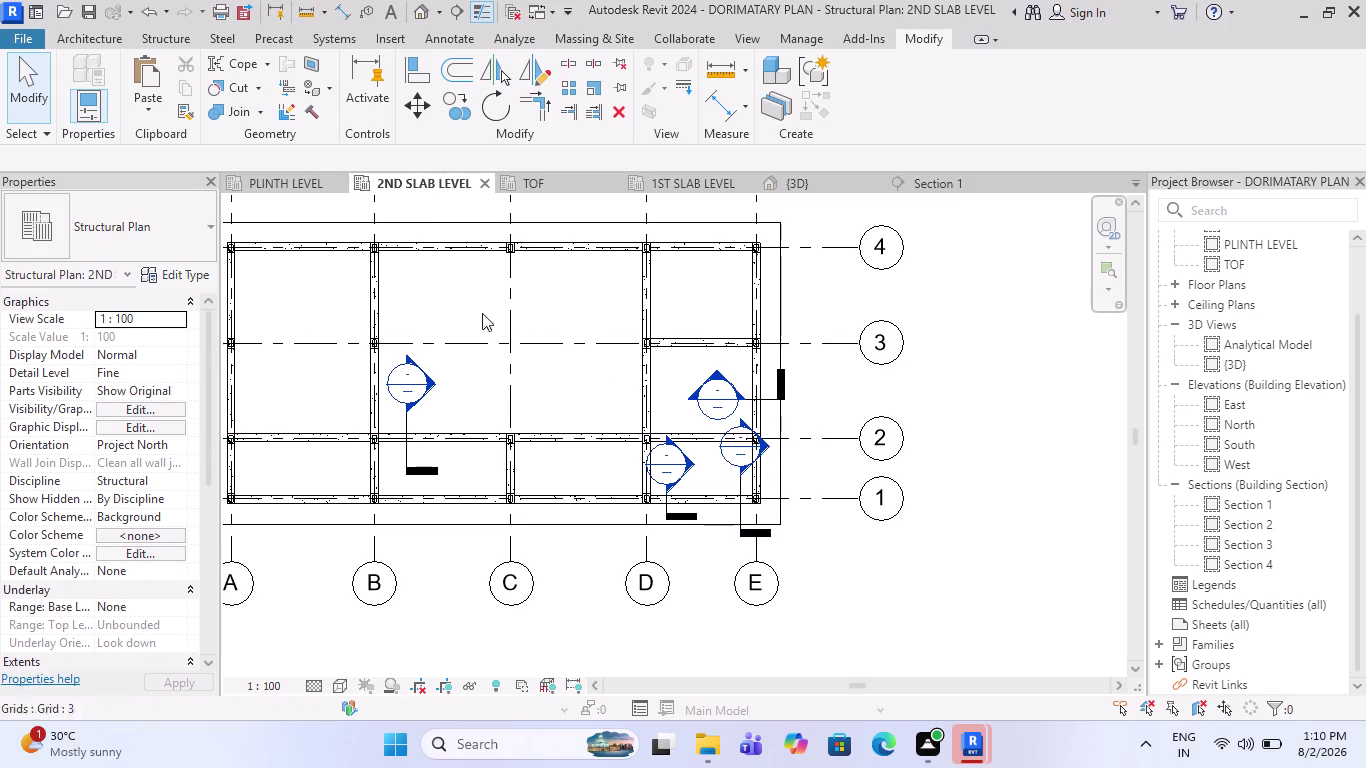
click(702, 177)
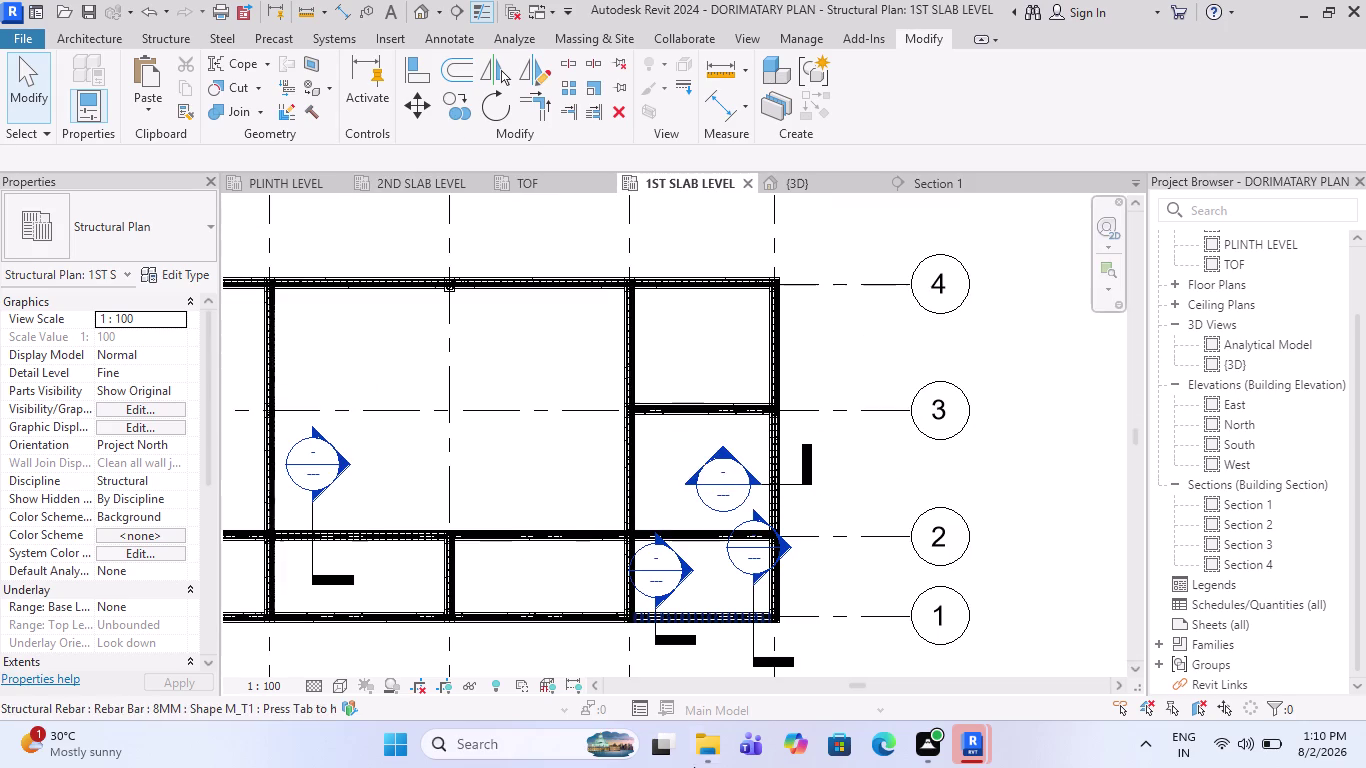
scroll(up, 3)
scroll(up, 3)
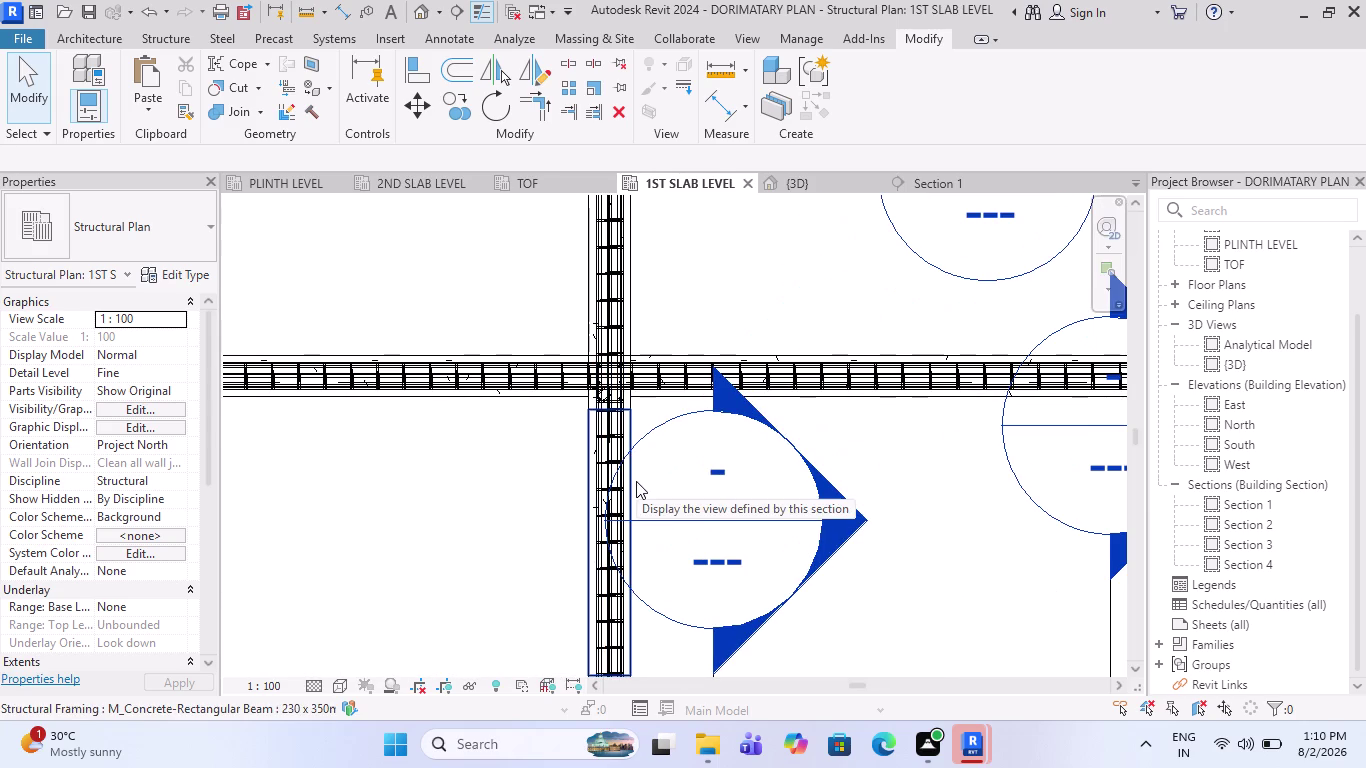
click(636, 481)
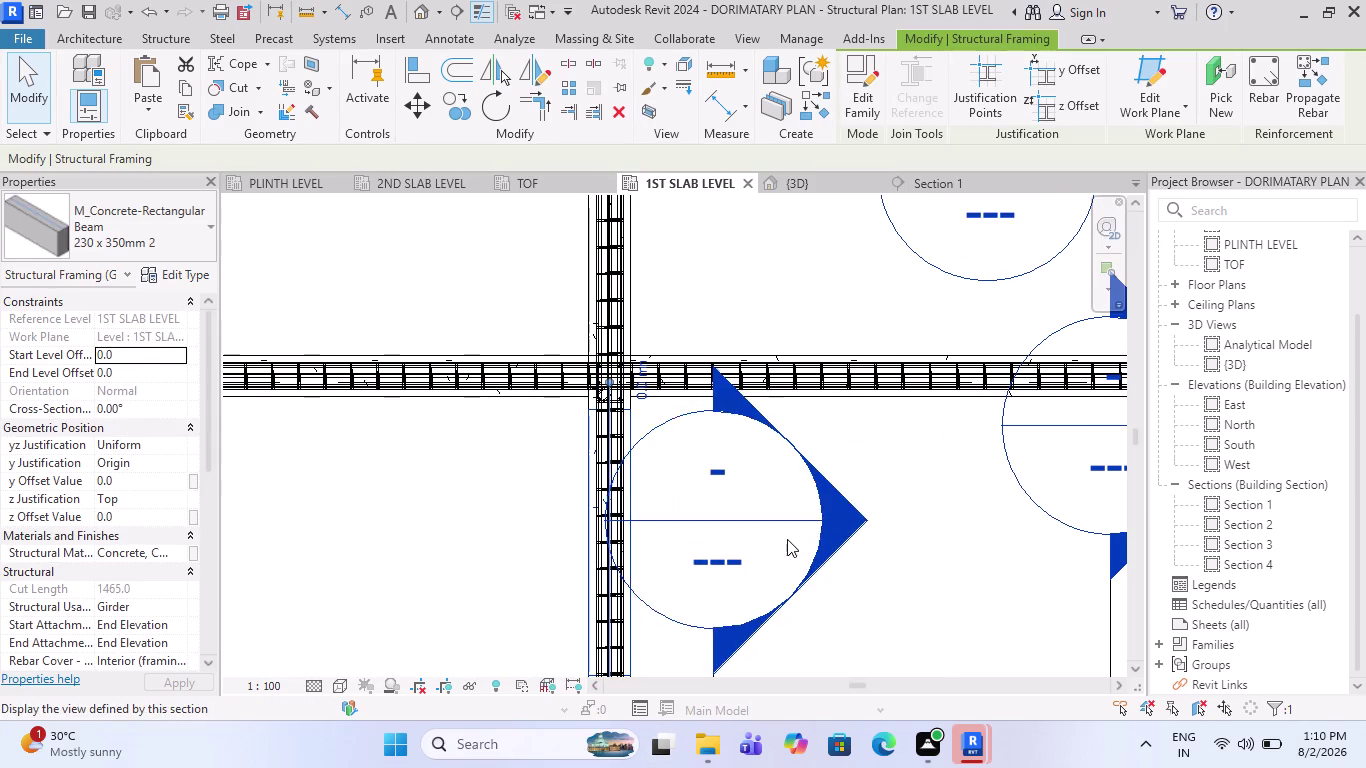
scroll(down, 3)
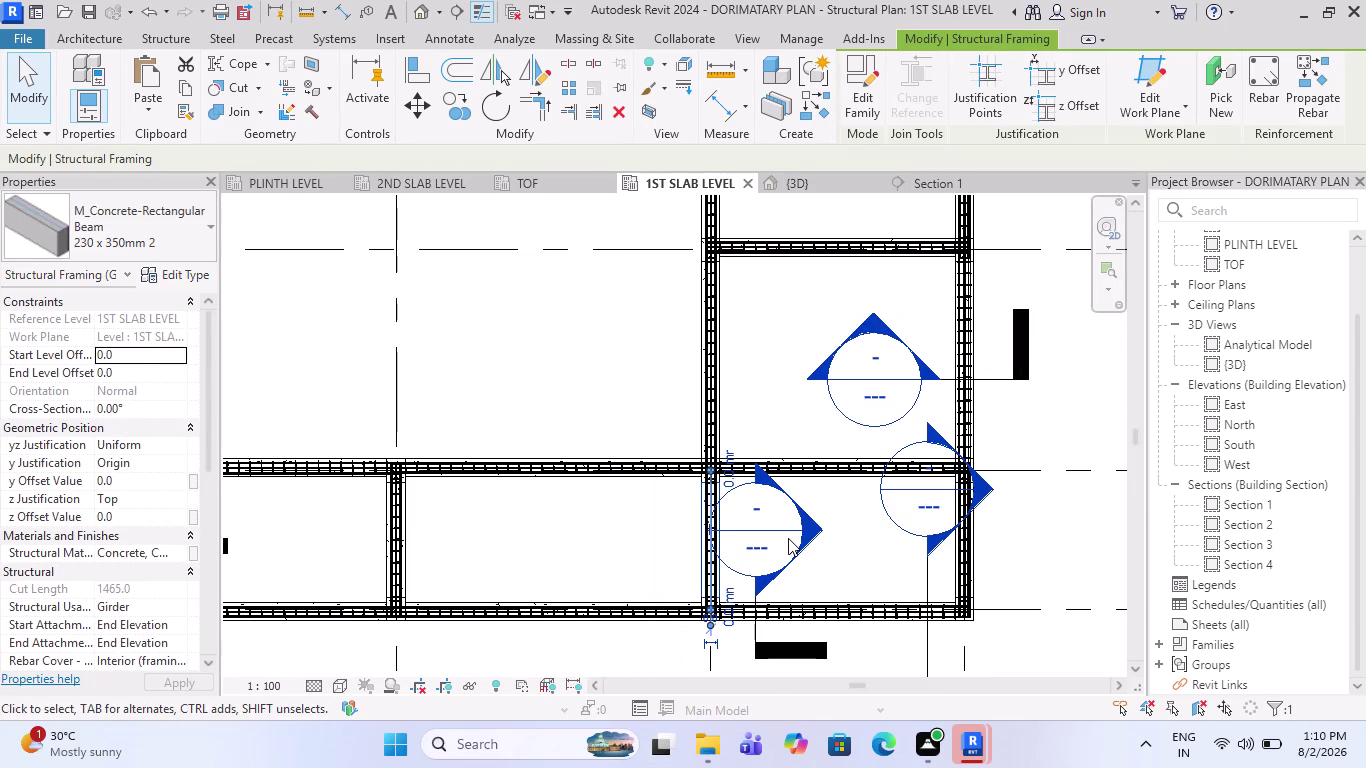
scroll(down, 3)
scroll(down, 3)
key(Escape)
key(Escape)
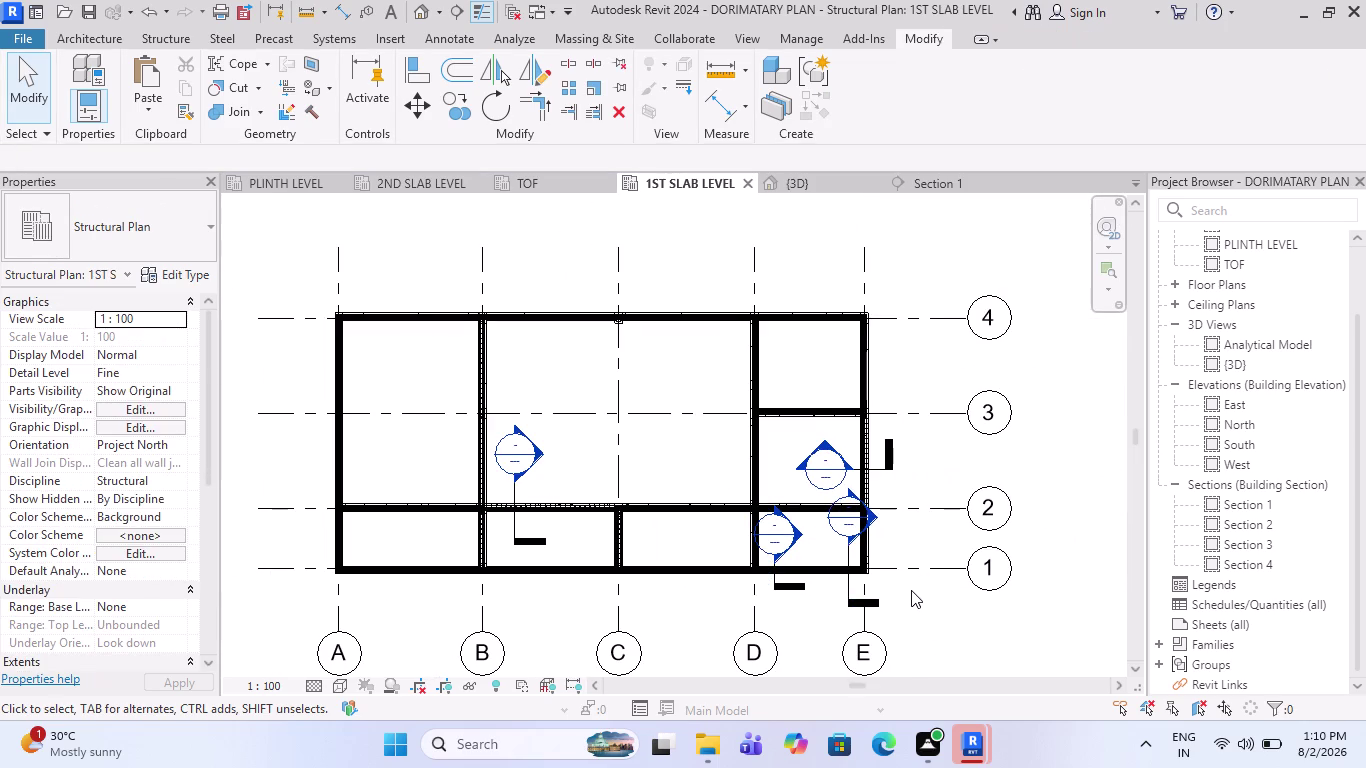
drag(911, 590, 313, 256)
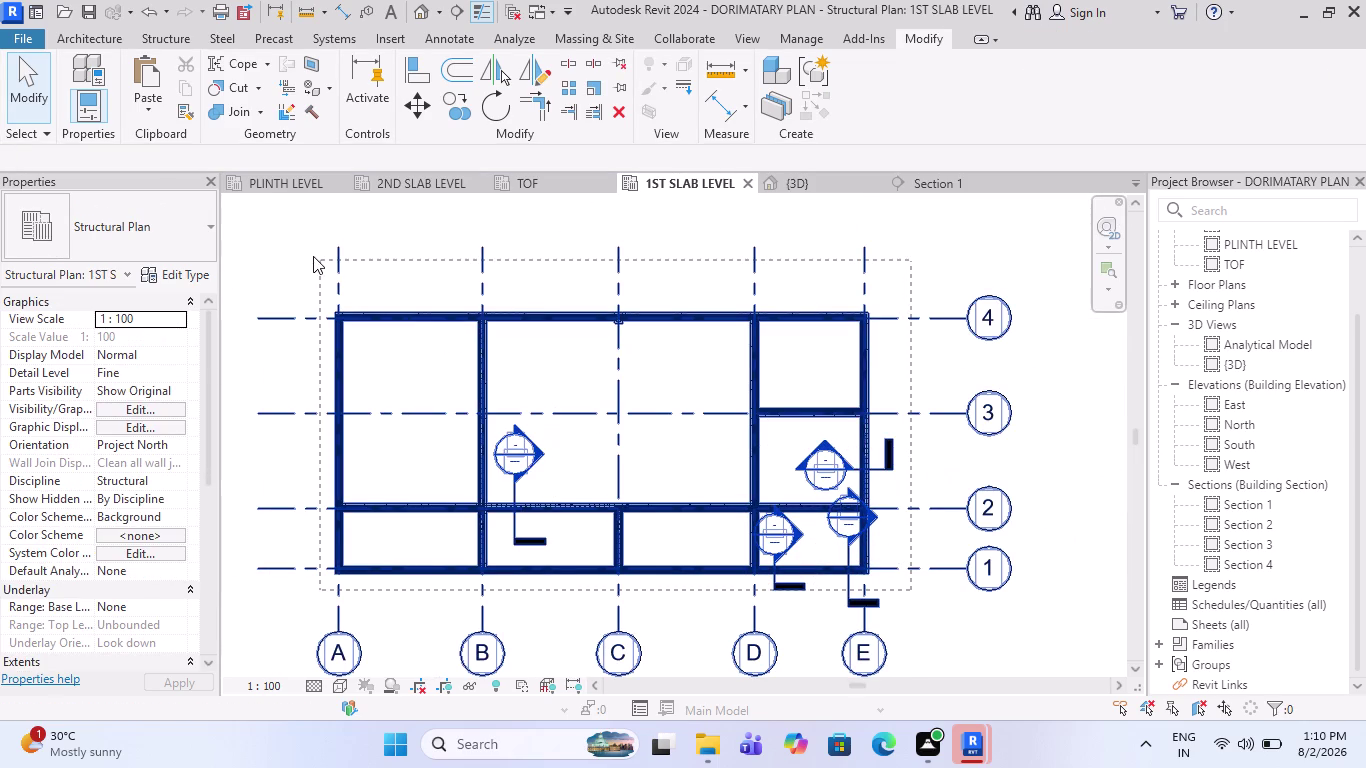
Window-select the plan, filter to Structural Rebar only, and copy the 360 bars.
drag(313, 256, 302, 257)
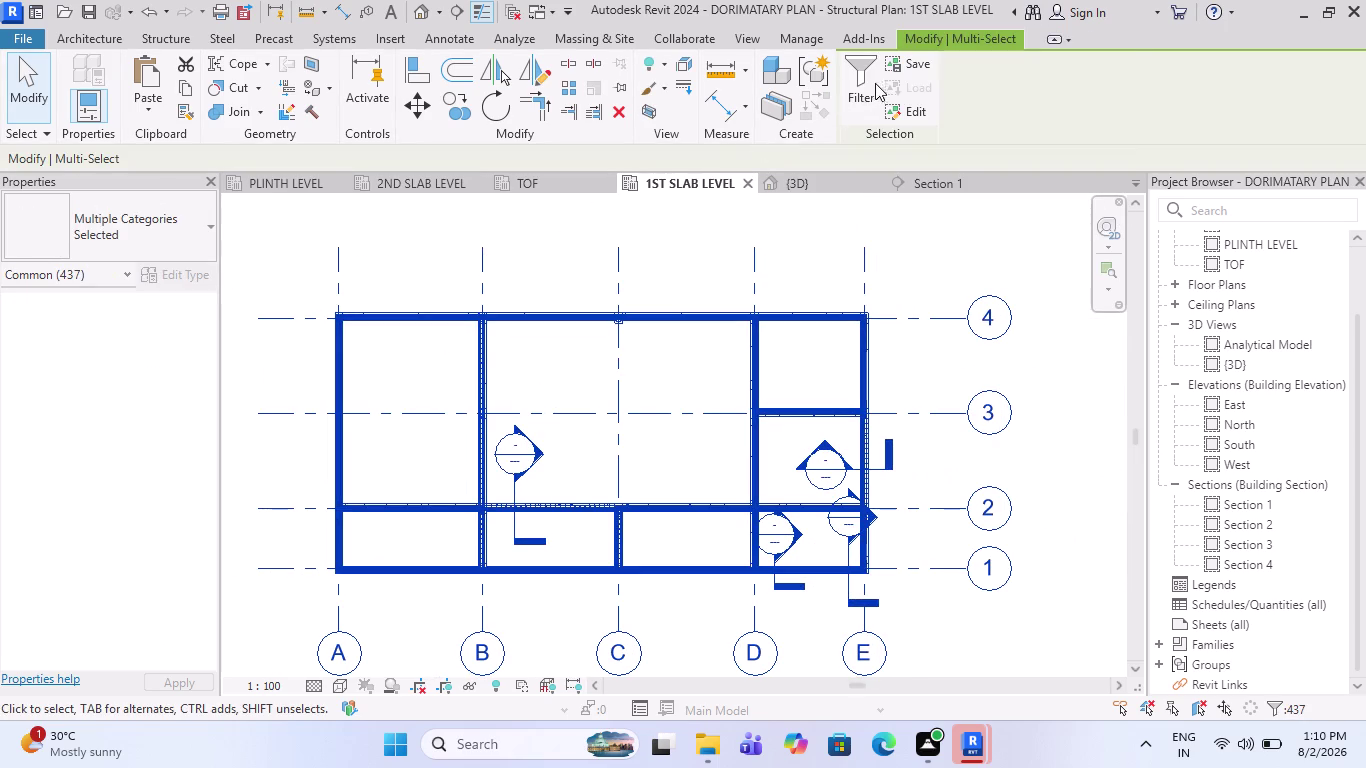
click(847, 76)
click(1201, 406)
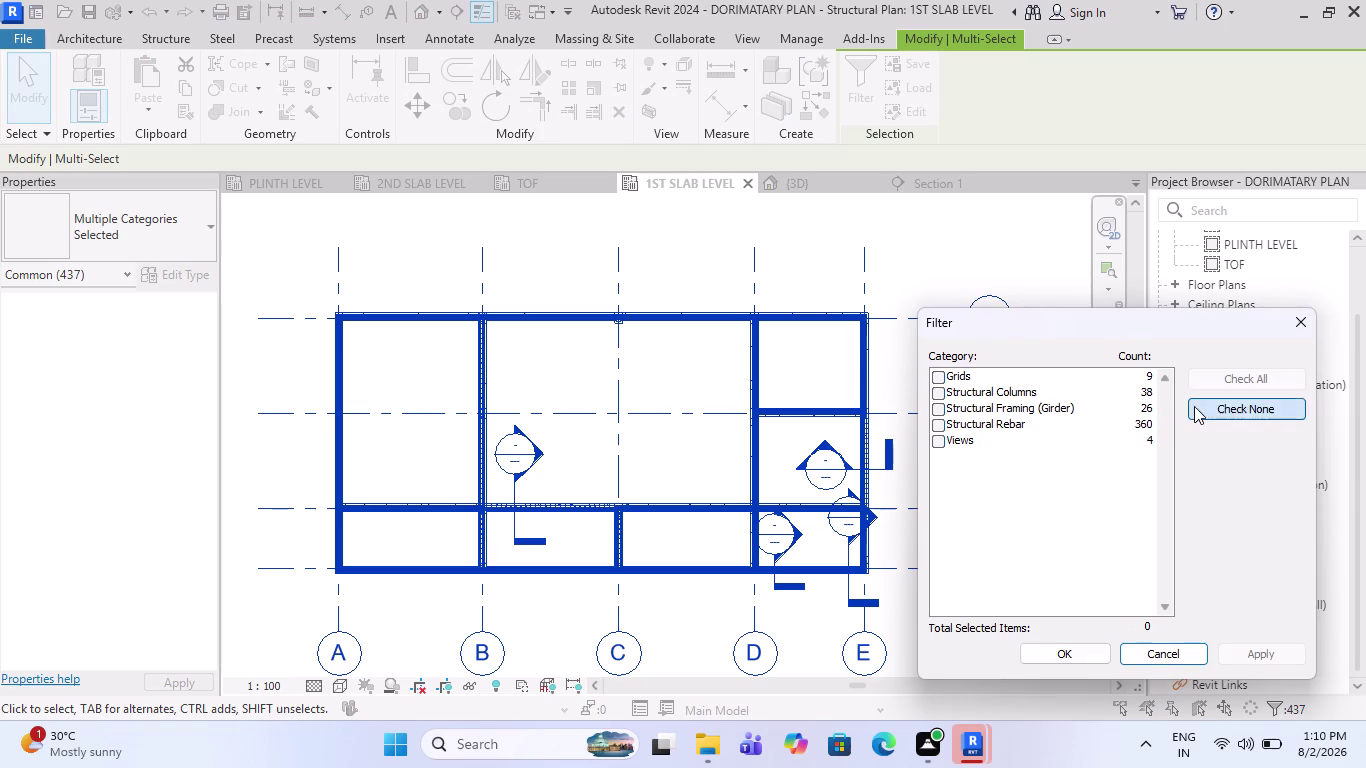
click(936, 419)
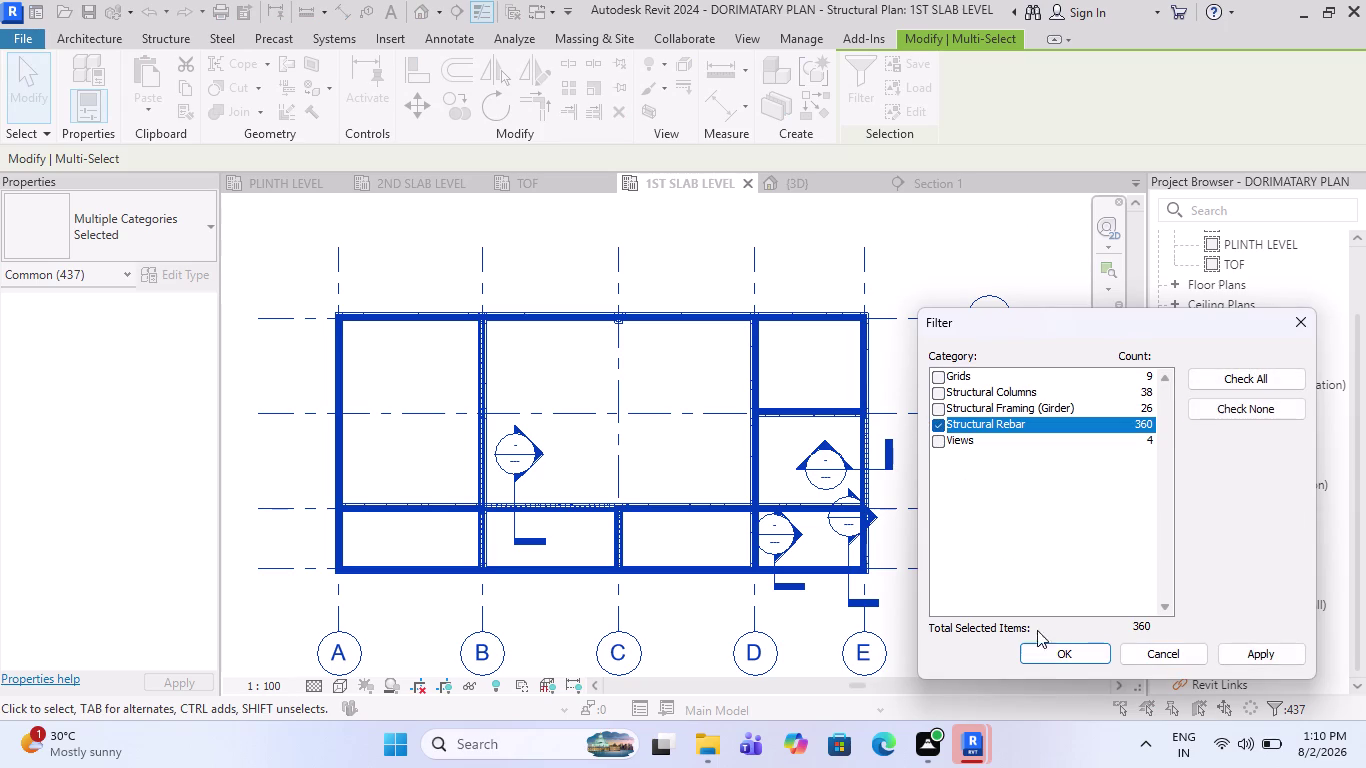
click(1050, 656)
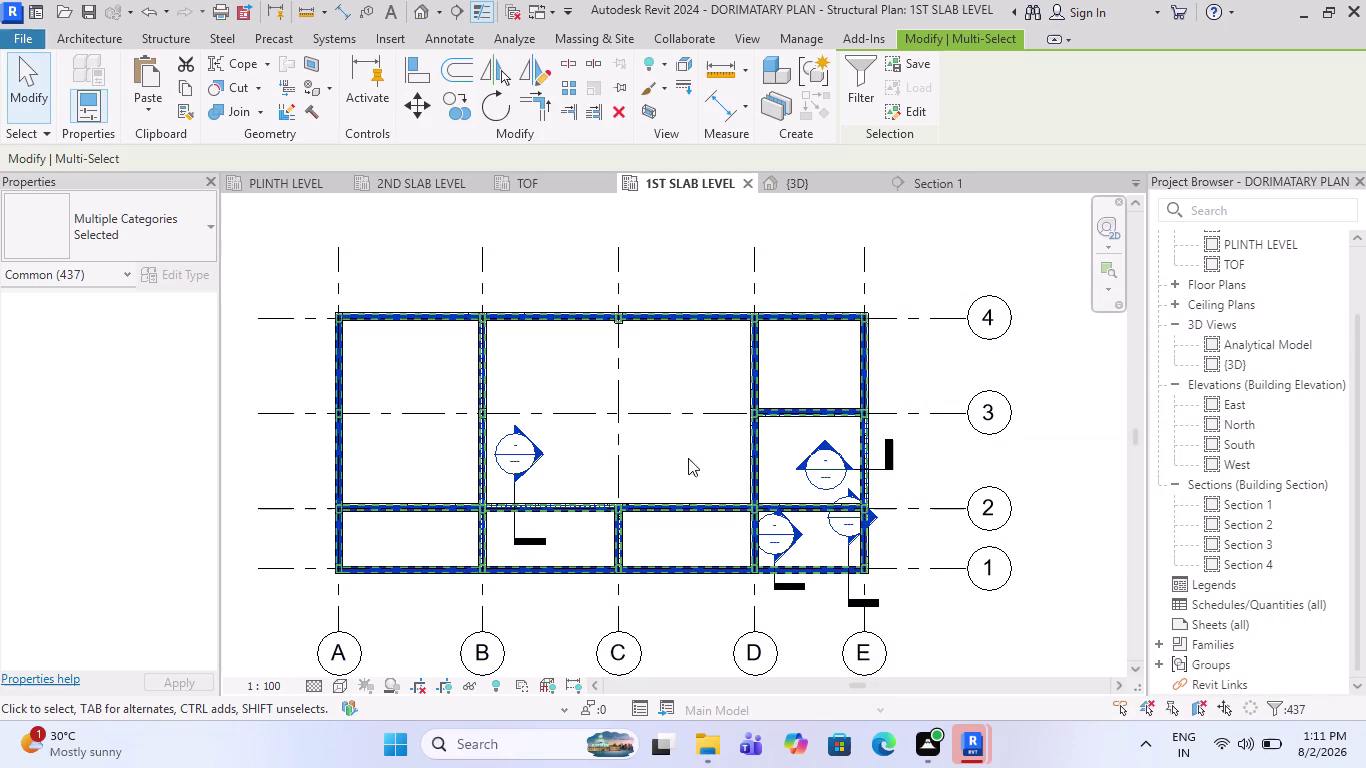
click(188, 88)
click(154, 113)
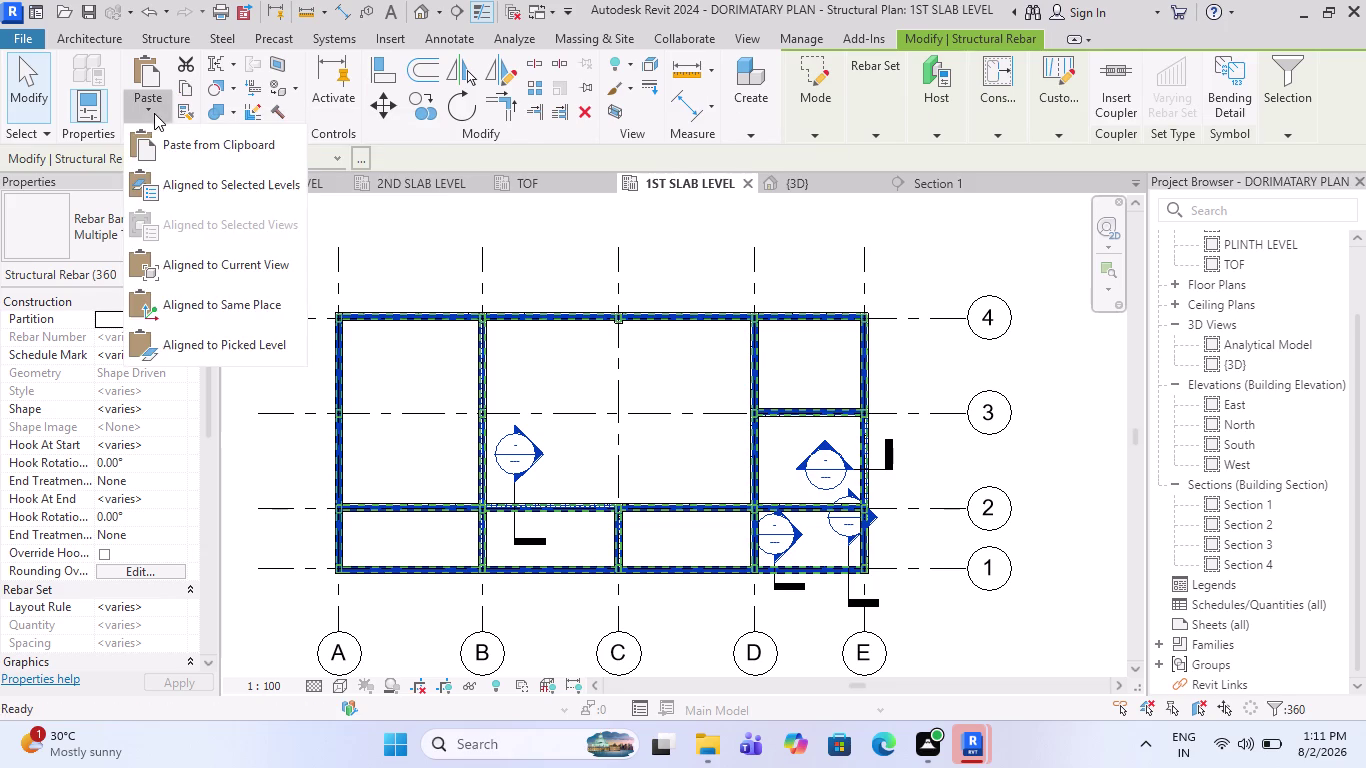
Paste the copied rebar aligned to 2ND SLAB LEVEL and view that level's plan.
click(163, 179)
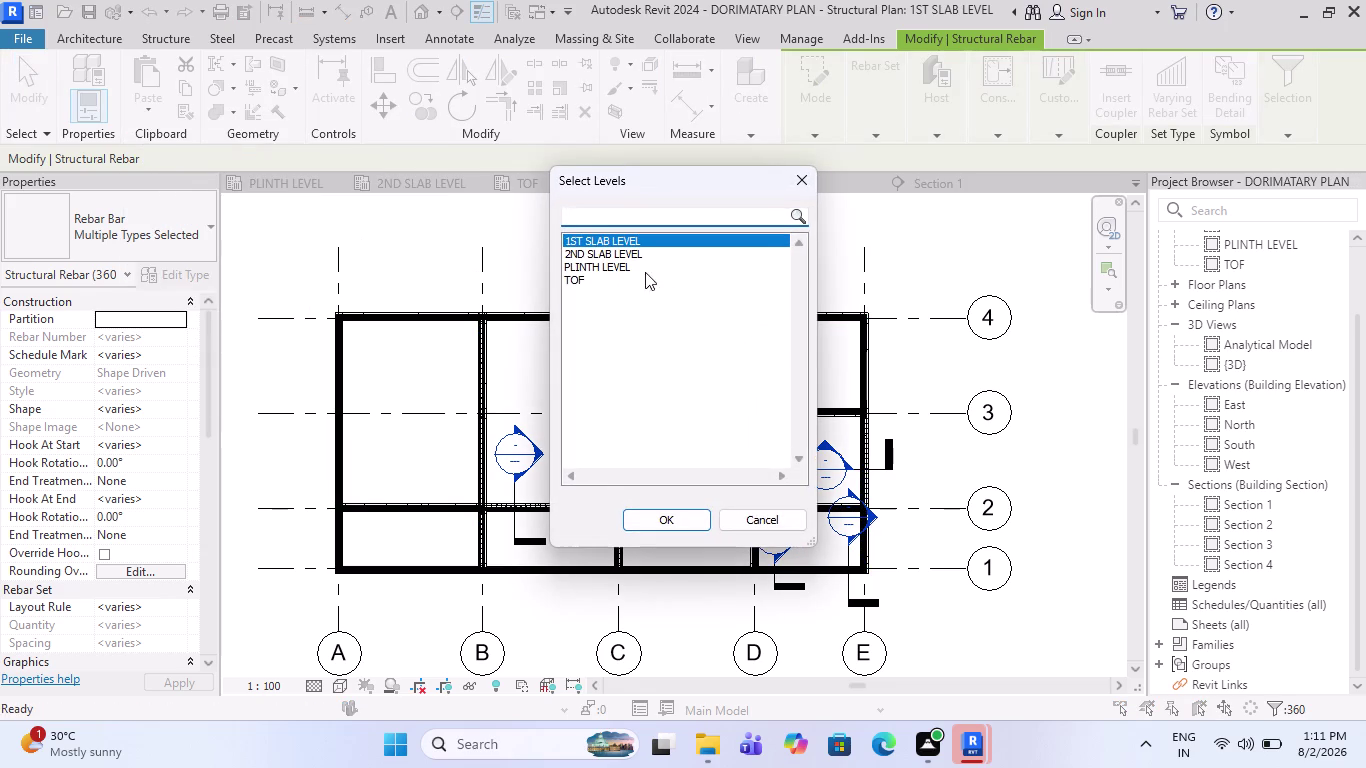
click(626, 254)
click(655, 511)
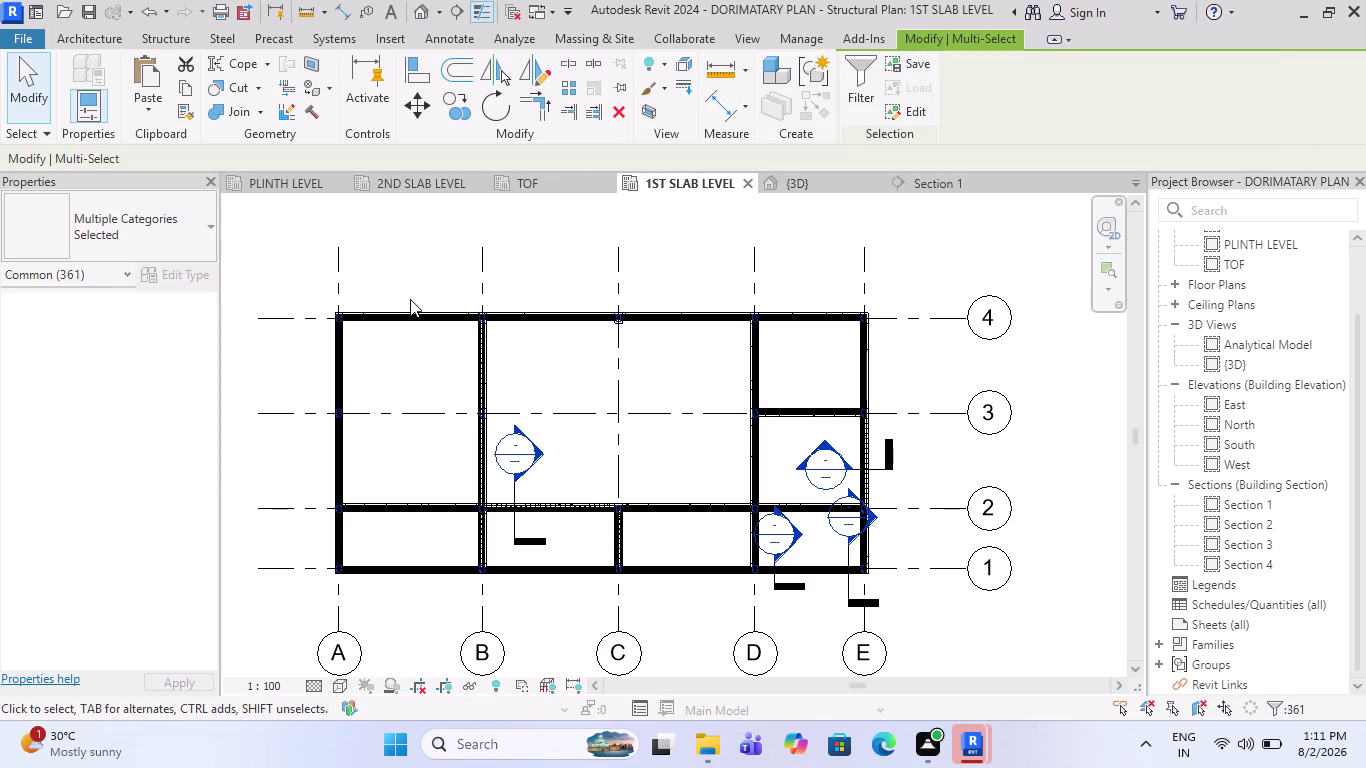
click(431, 191)
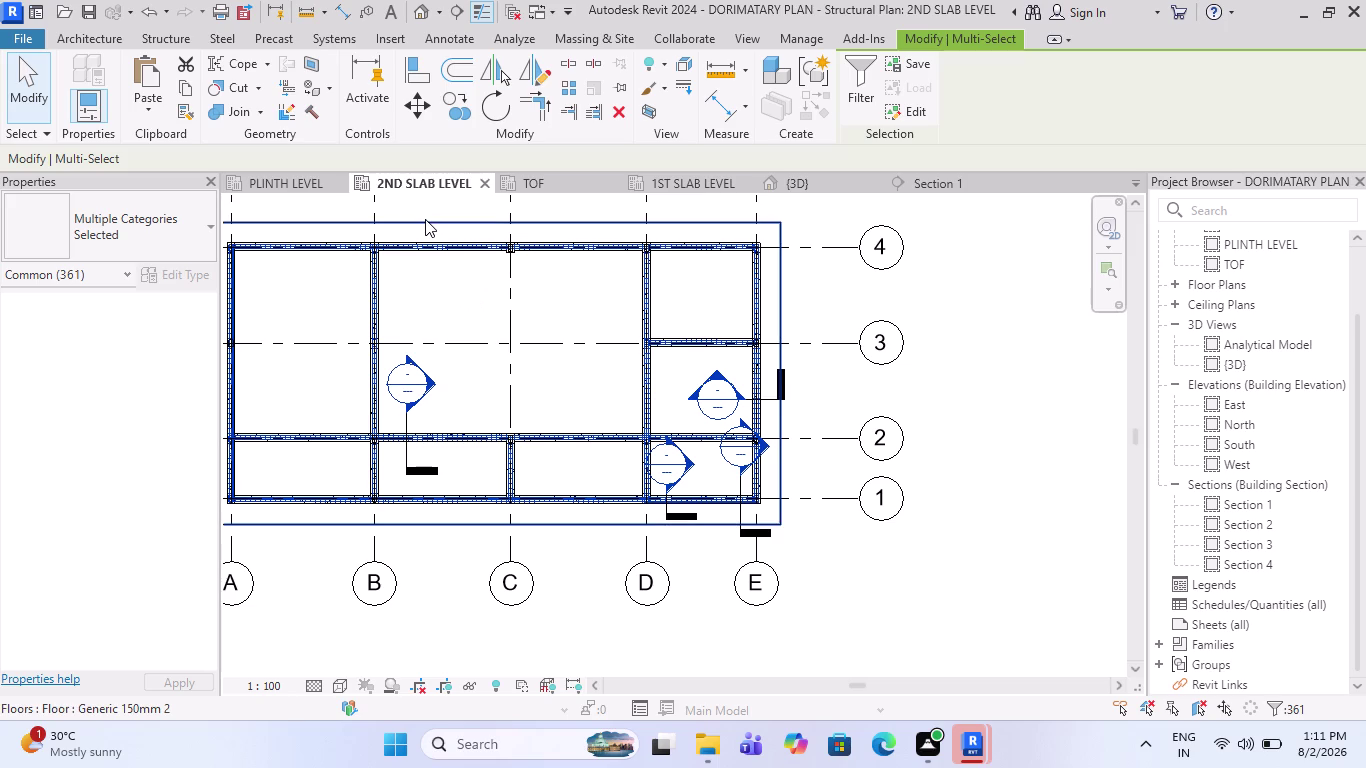
Zoom around the 2nd Slab Level plan to inspect the pasted beam rebar.
scroll(up, 3)
scroll(up, 3)
scroll(up, 3)
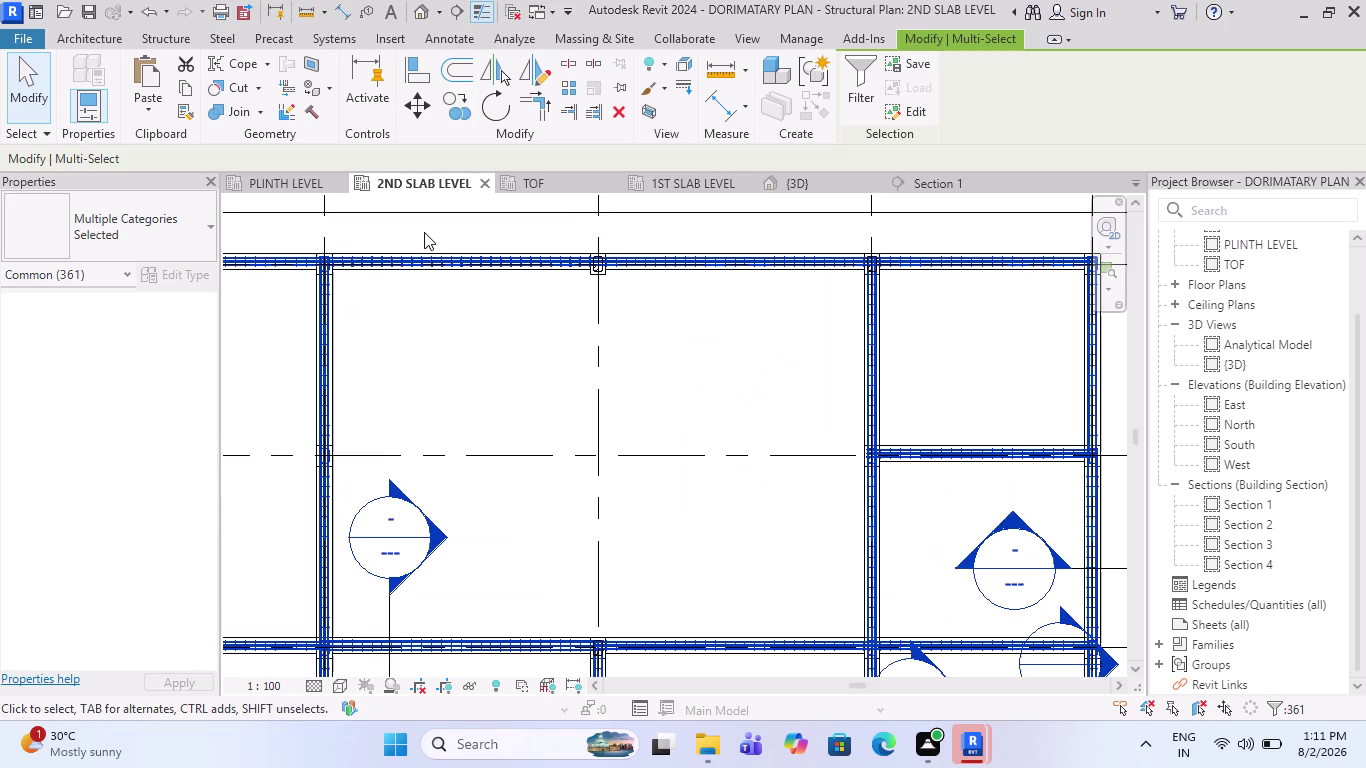
scroll(up, 3)
scroll(down, 3)
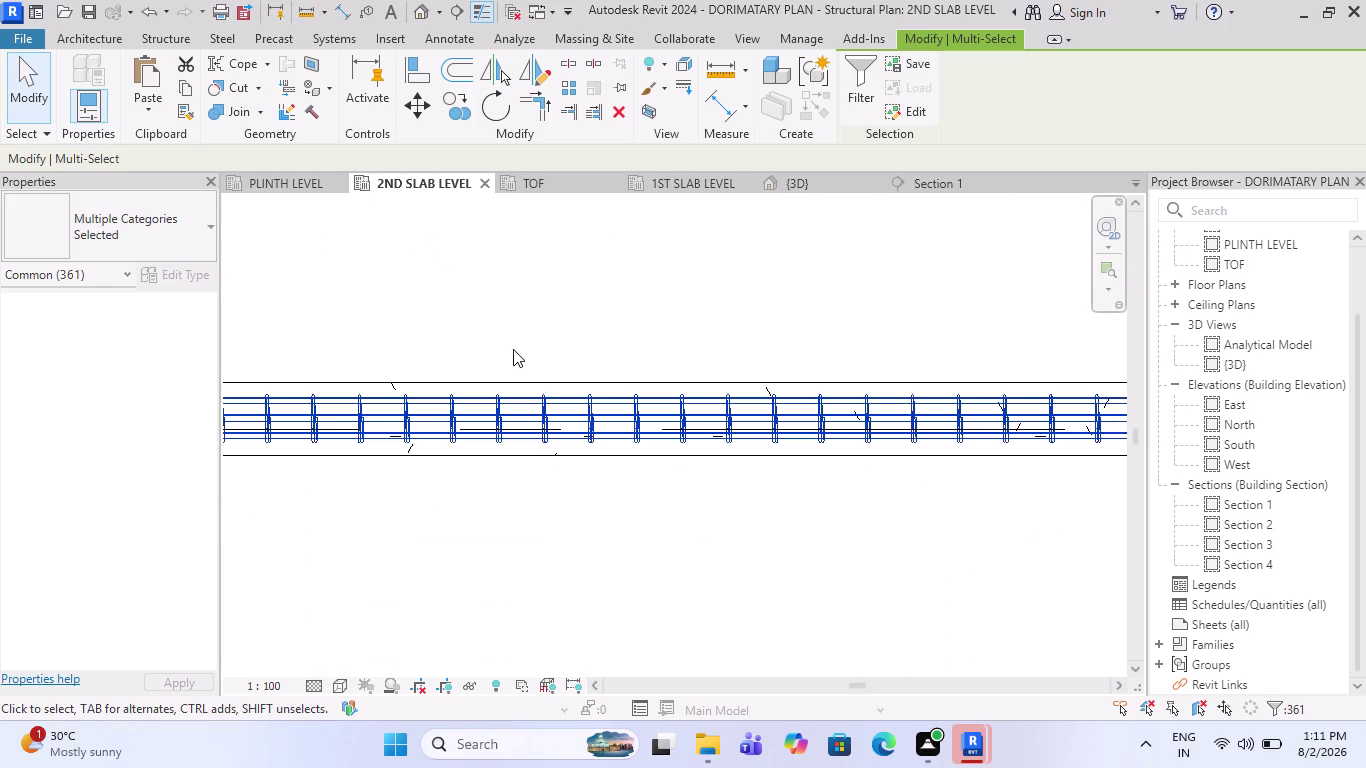
key(Escape)
scroll(down, 3)
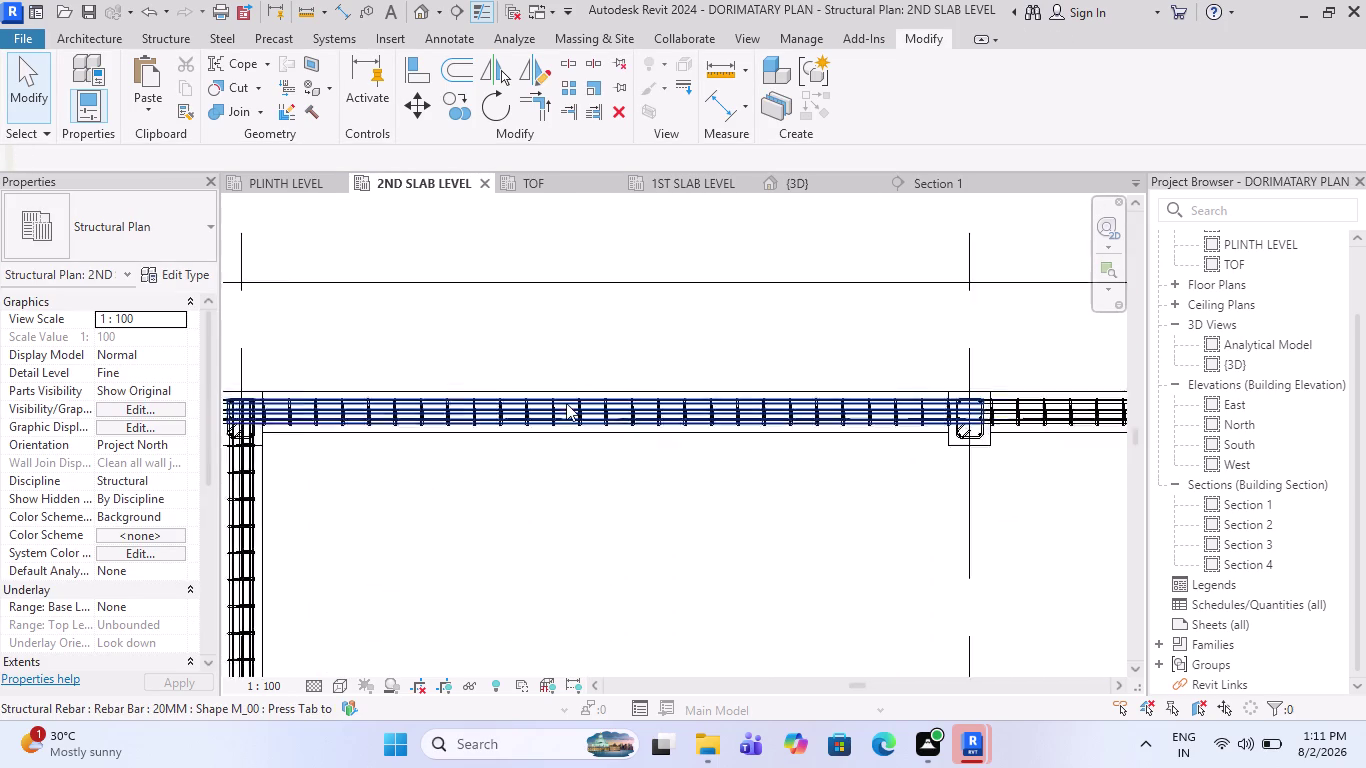
scroll(down, 3)
scroll(down, 3)
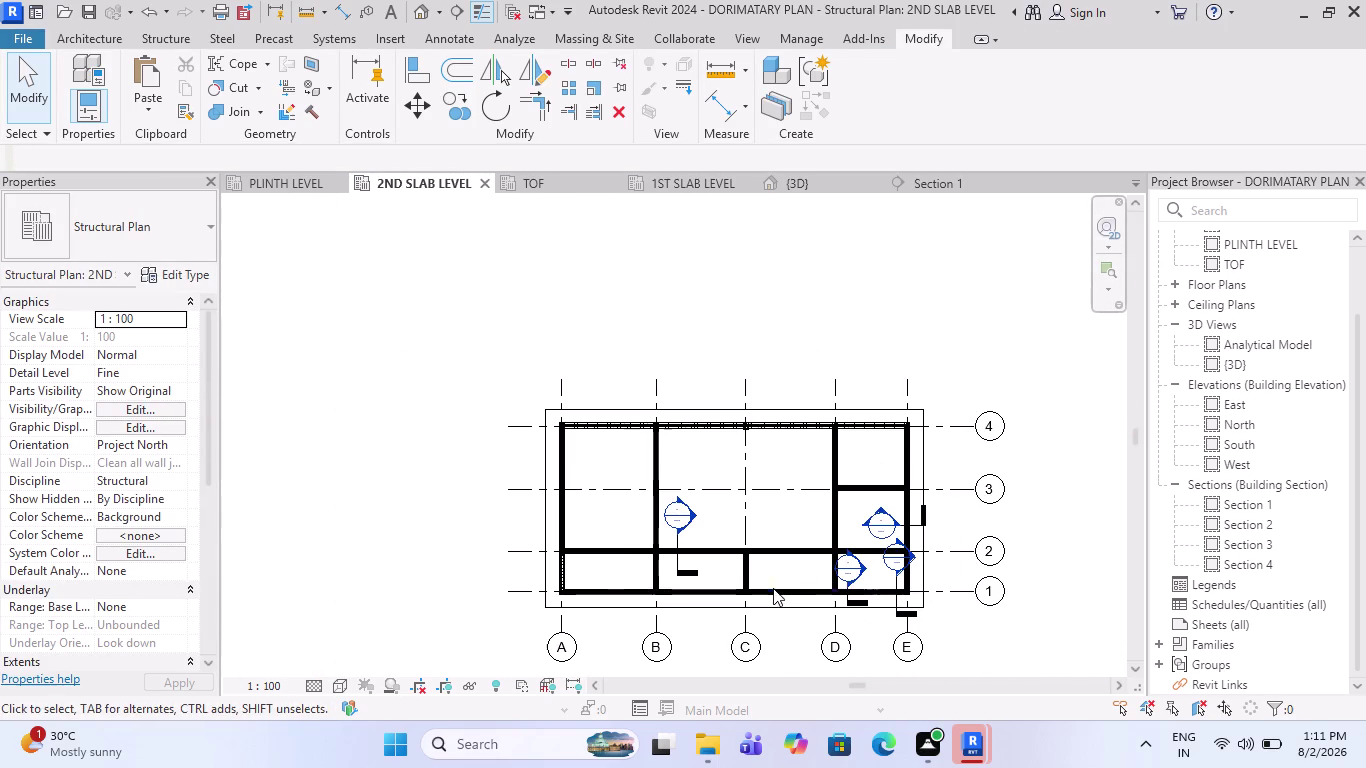
scroll(up, 3)
scroll(up, 3)
scroll(up, 3)
scroll(up, 3)
scroll(up, 3)
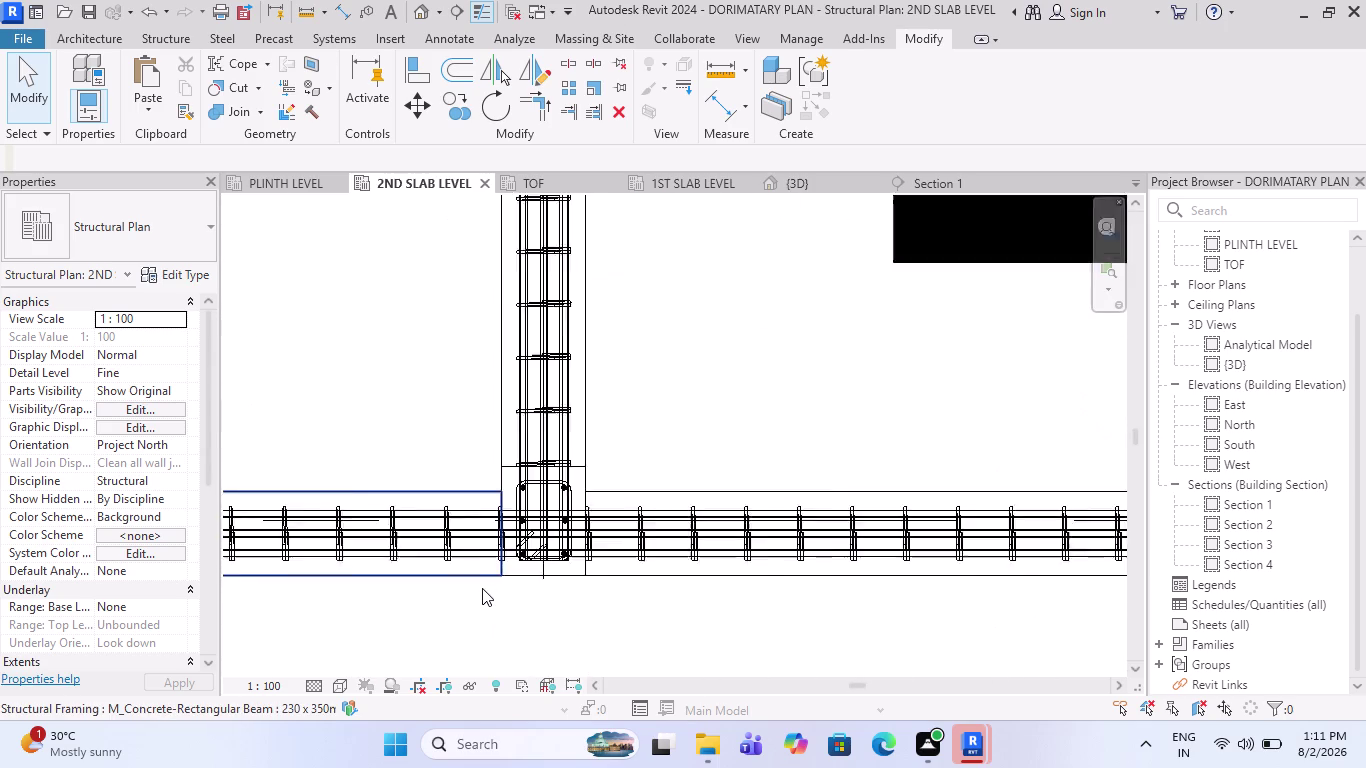
scroll(up, 3)
scroll(down, 3)
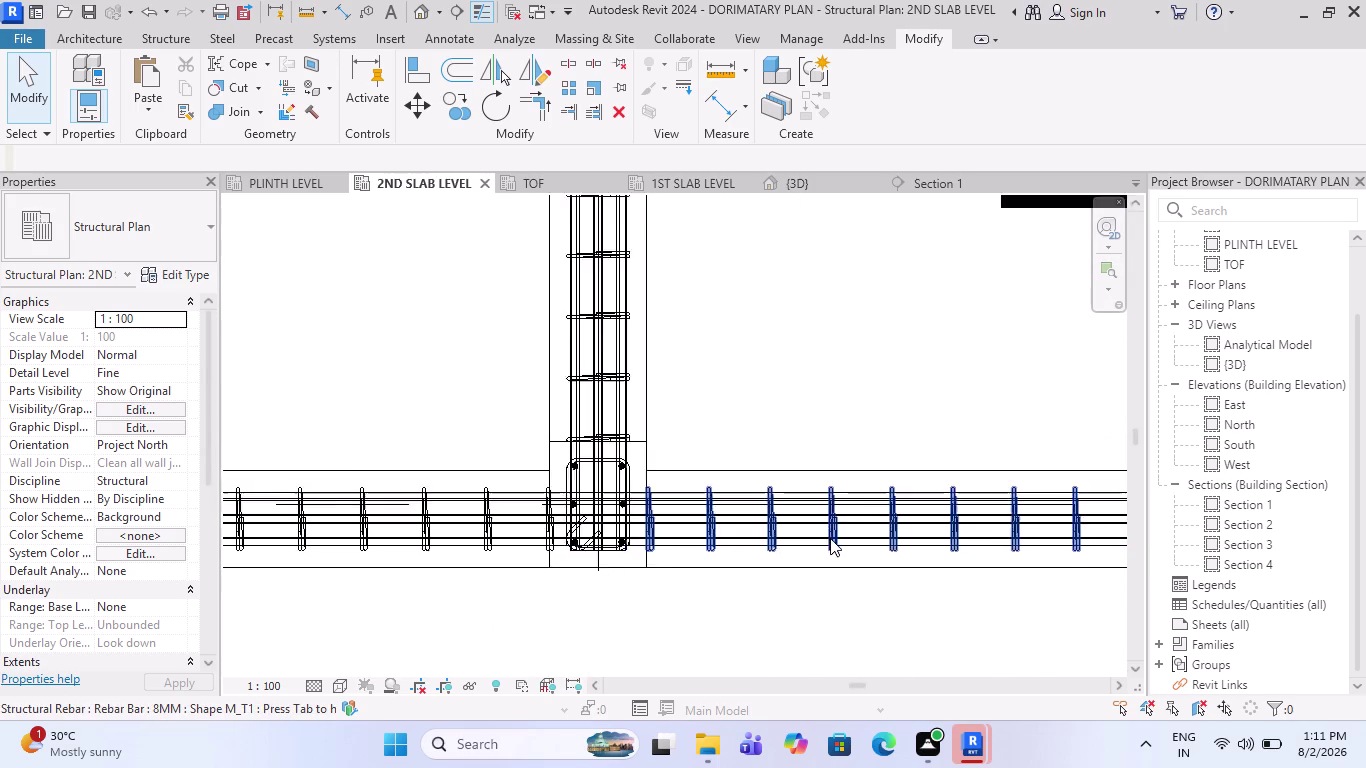
scroll(down, 3)
scroll(down, 3)
scroll(down, 3)
scroll(down, 3)
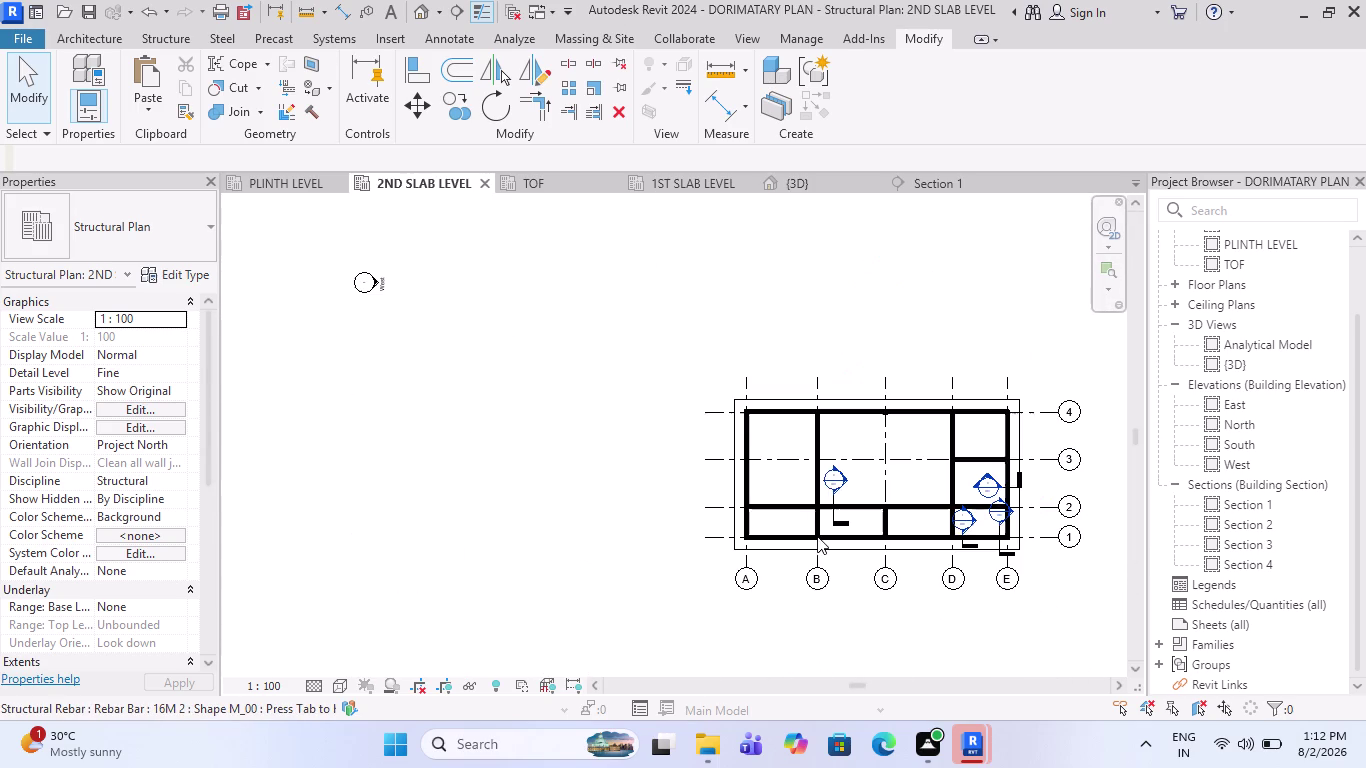
Pan to the slab's top edge and select the Generic 150mm floor.
middle_drag(673, 538, 558, 536)
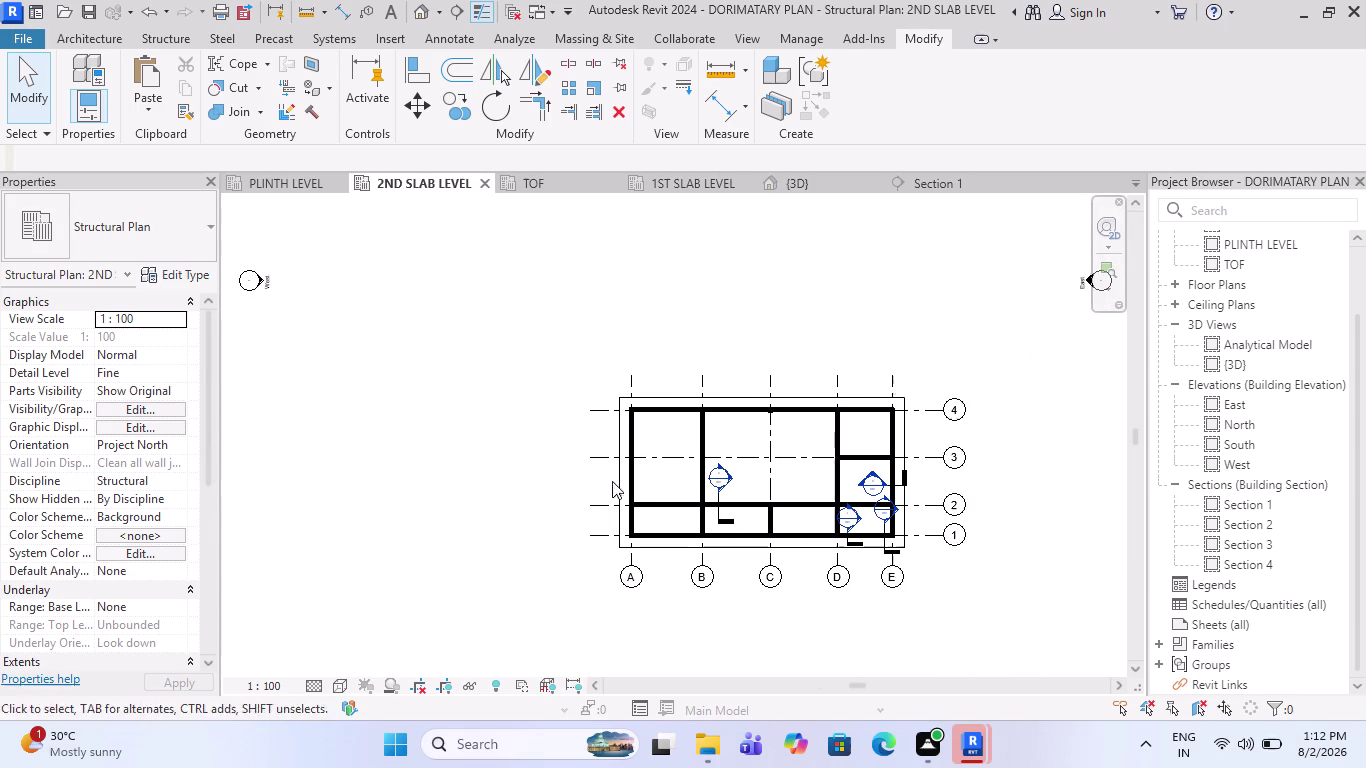
scroll(up, 3)
key(Escape)
middle_drag(596, 386, 596, 387)
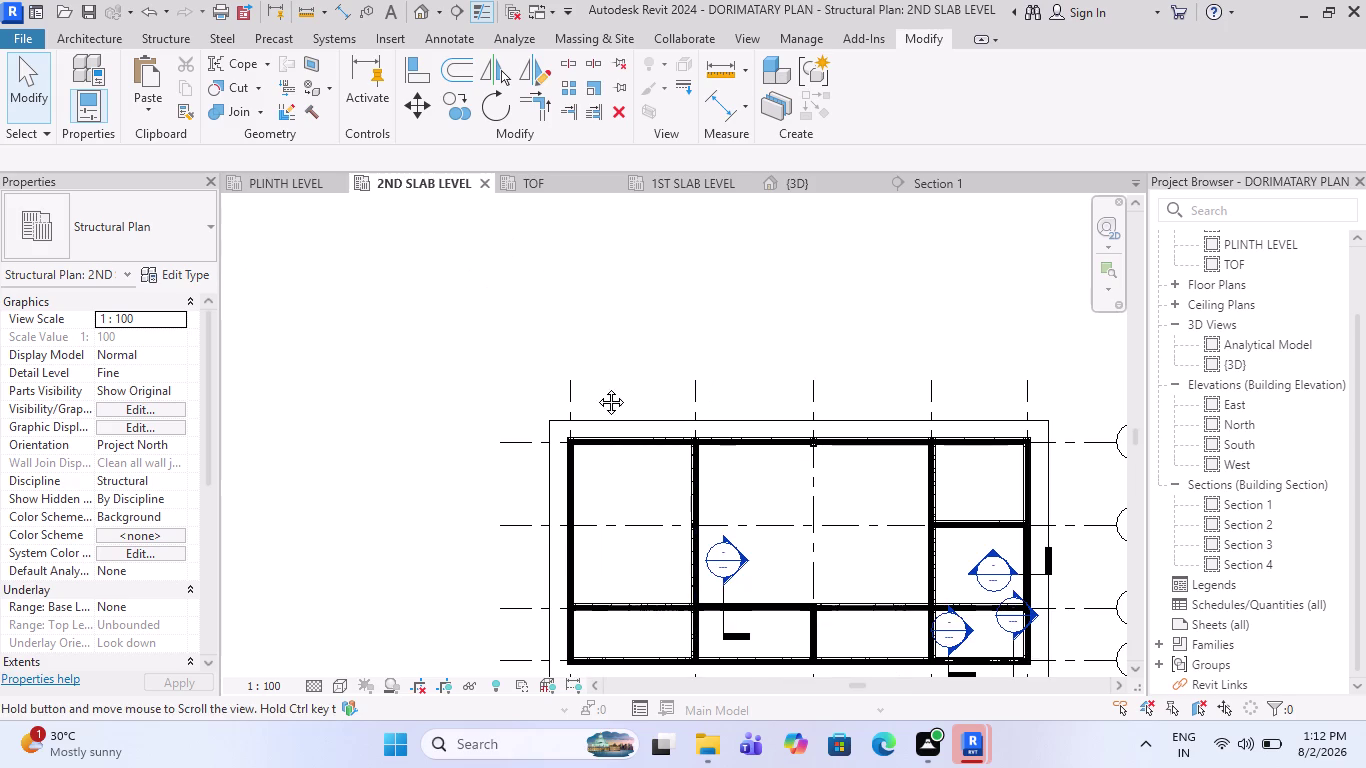
middle_drag(596, 387, 552, 252)
scroll(up, 3)
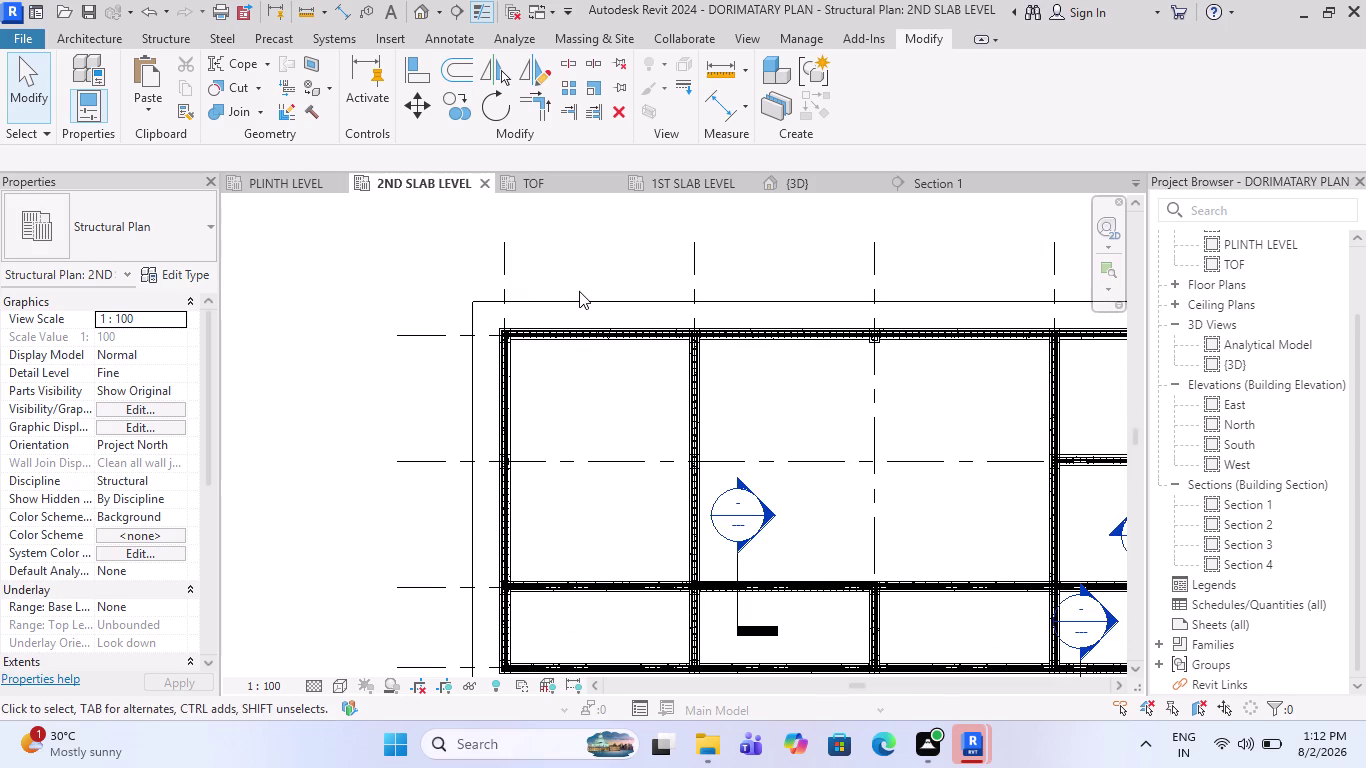
click(578, 300)
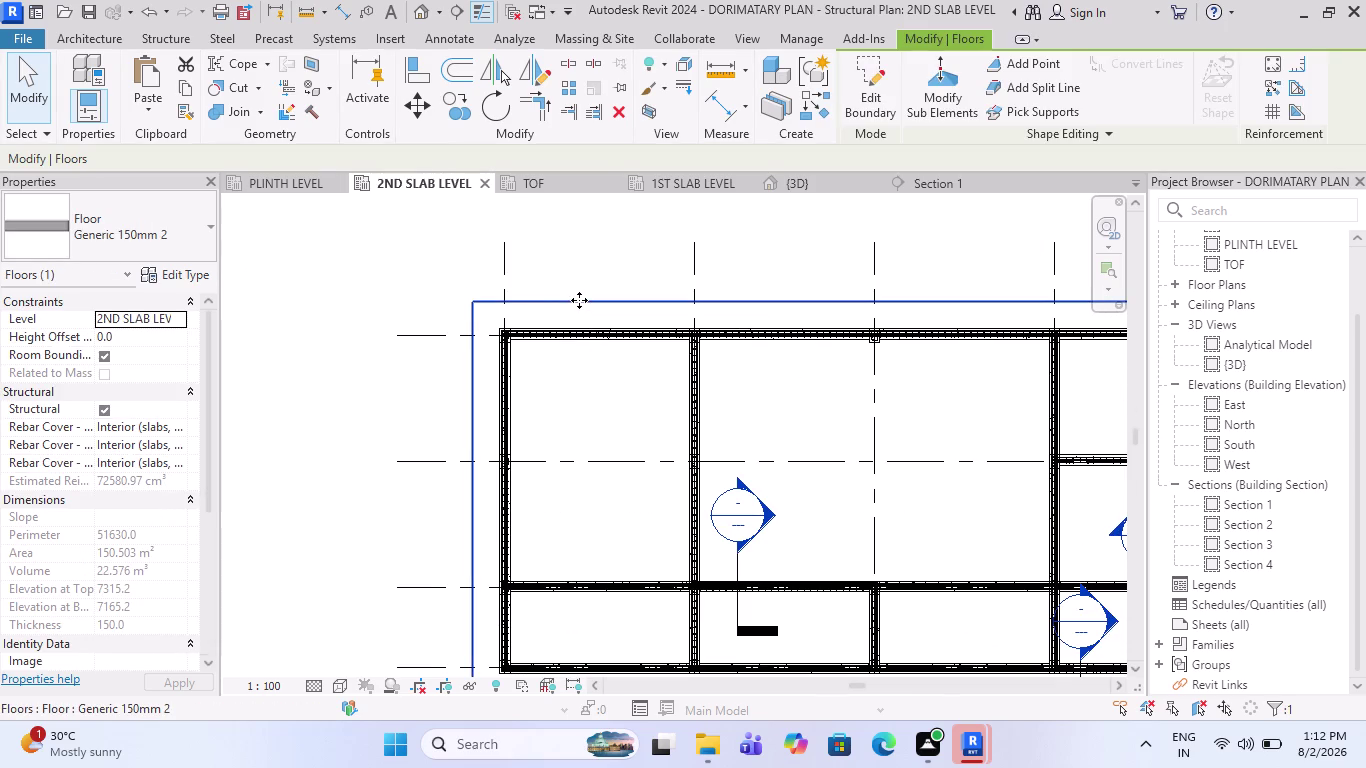
Copy the 150mm floor slab and paste it aligned to 1ST SLAB LEVEL.
click(185, 91)
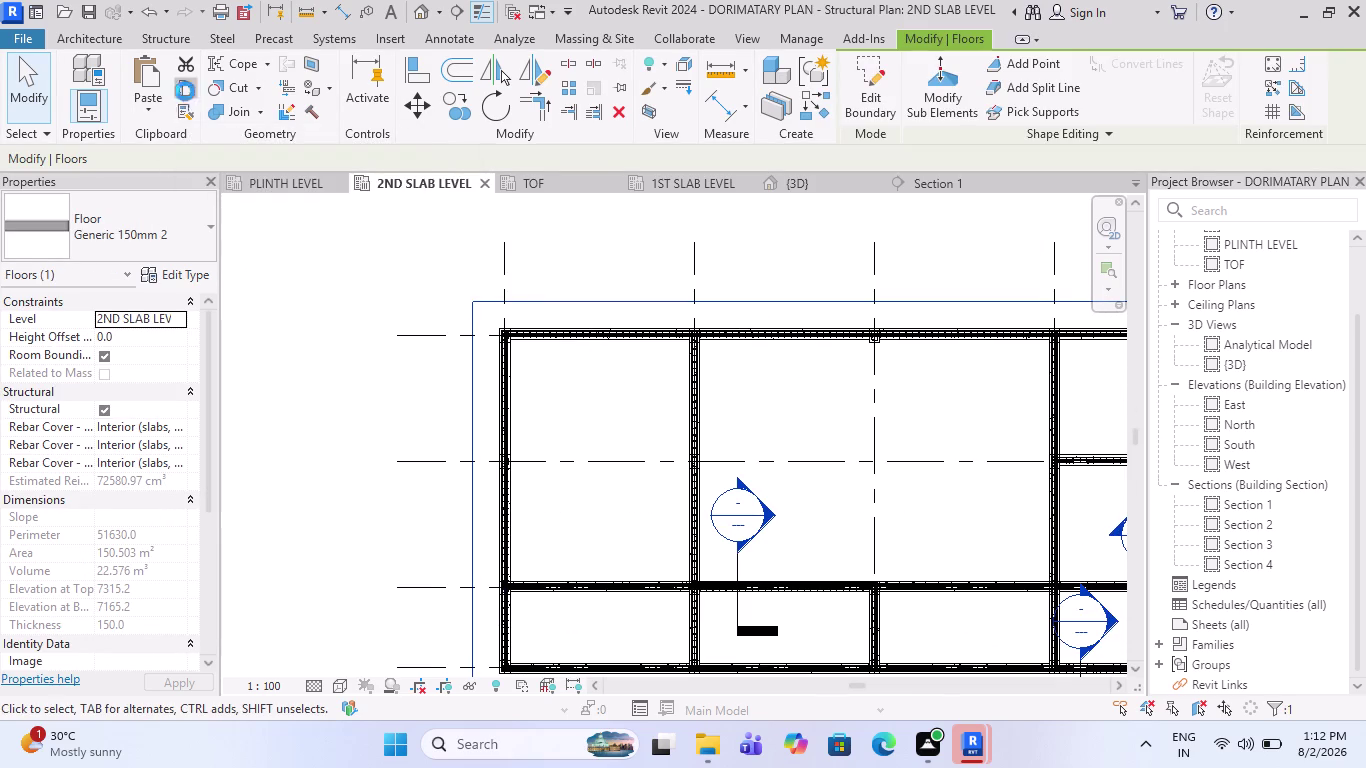
click(148, 118)
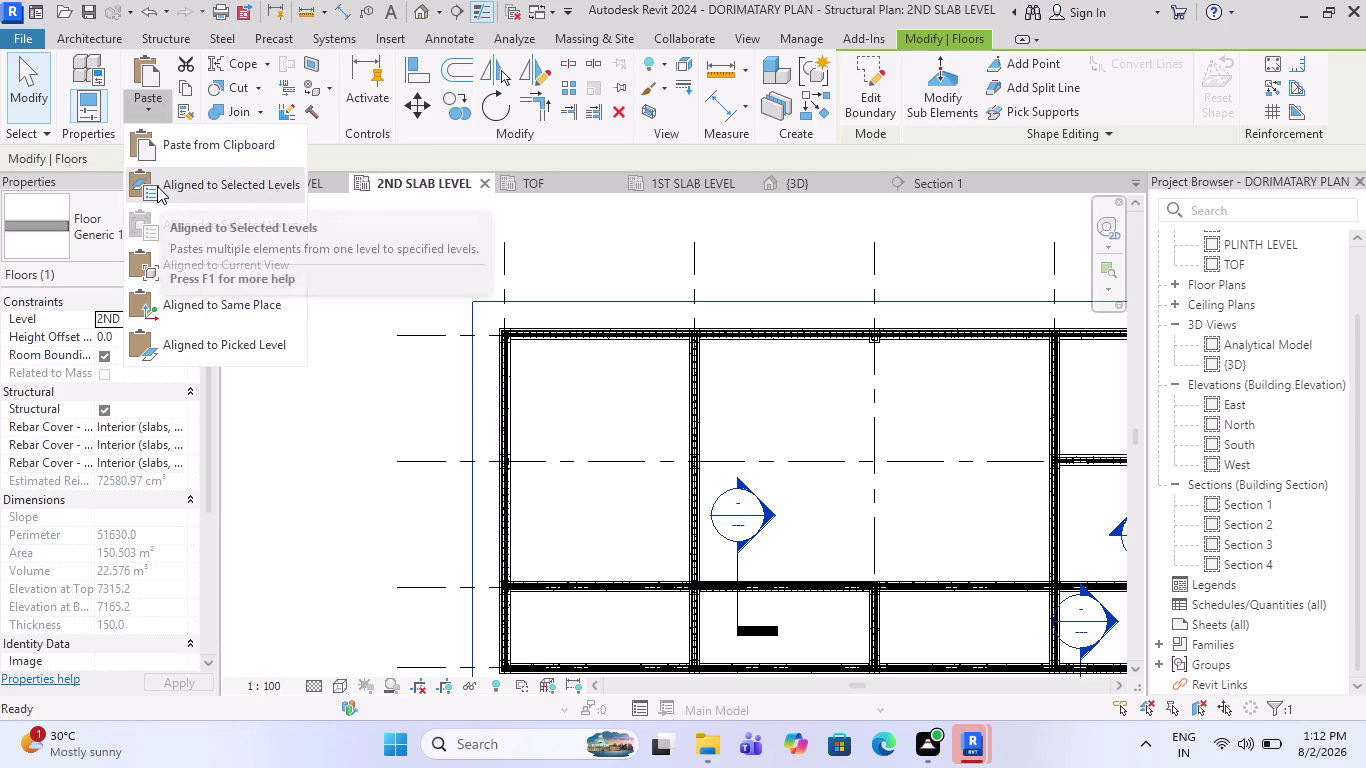
click(158, 187)
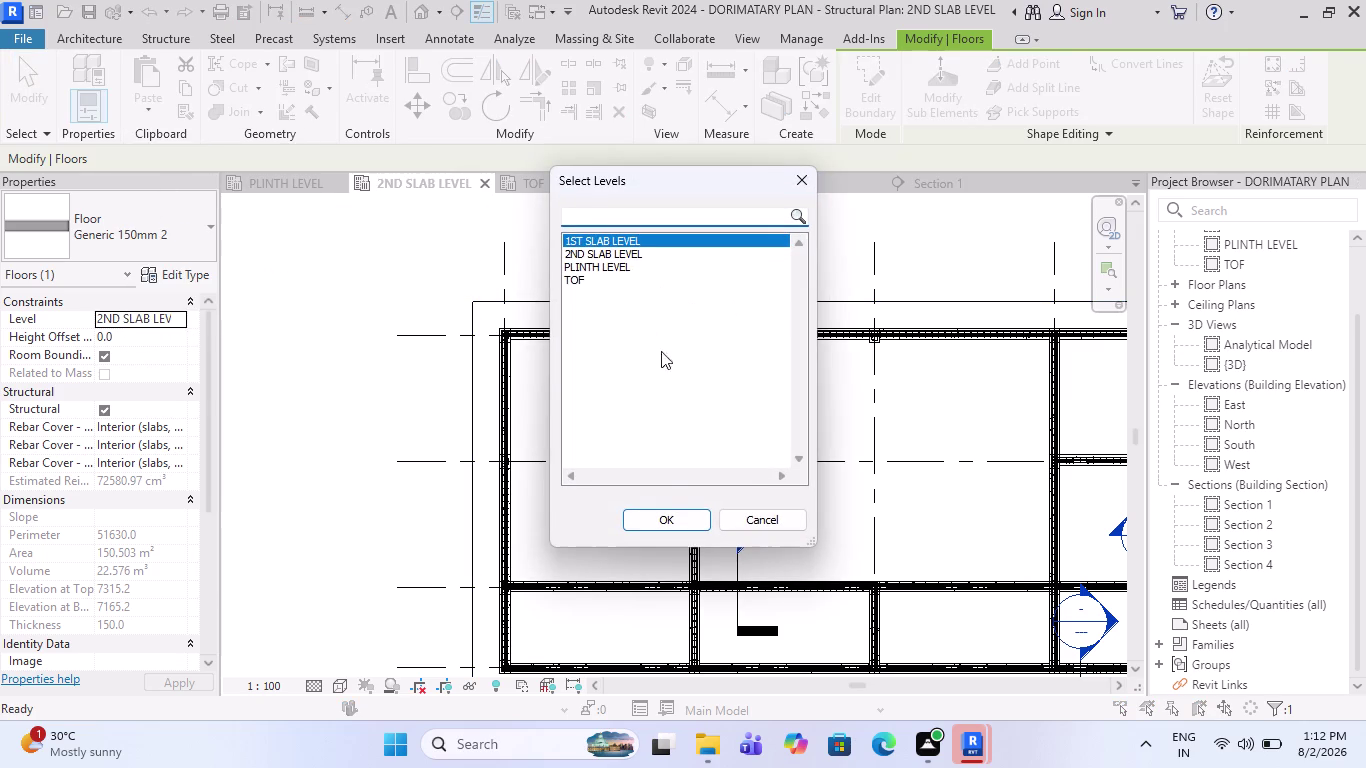
click(665, 516)
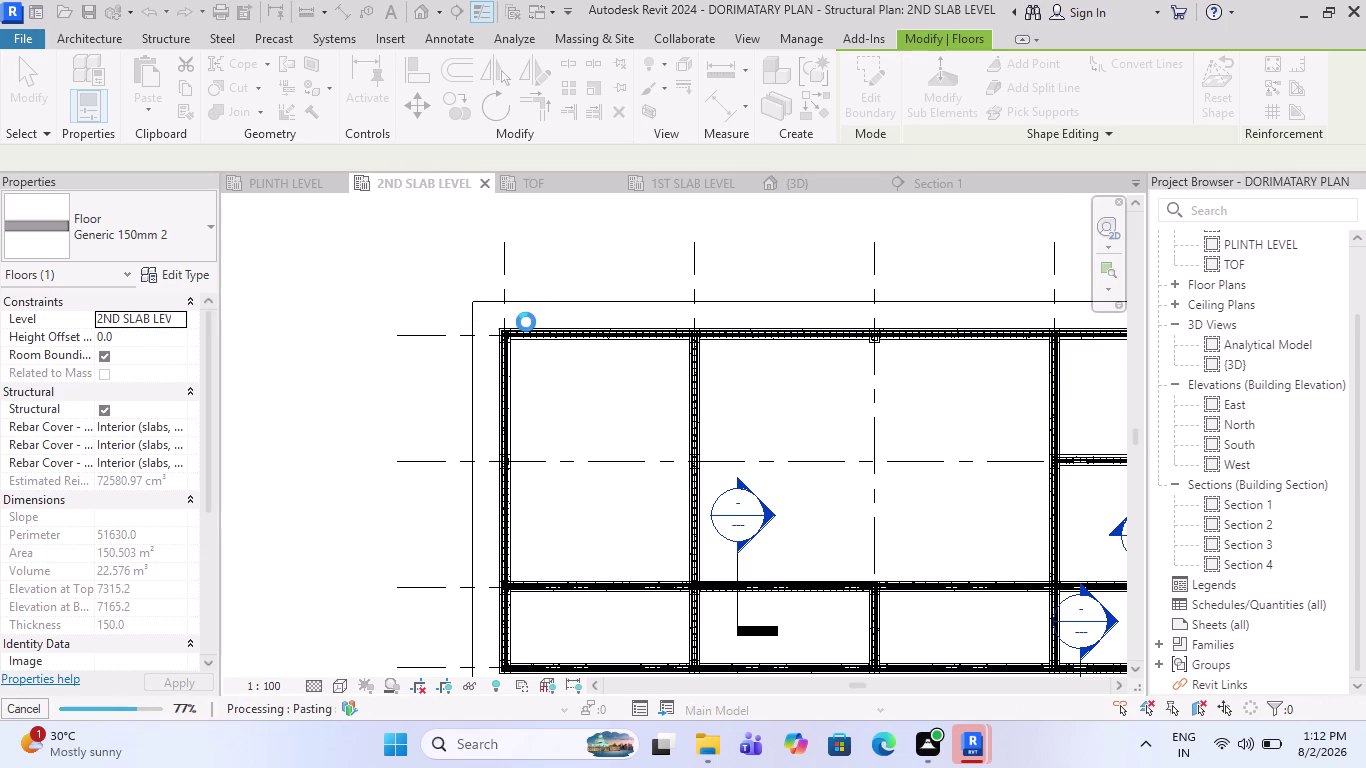
Zoom the plan to review the pasted slab, then switch to the {3D} view.
scroll(up, 3)
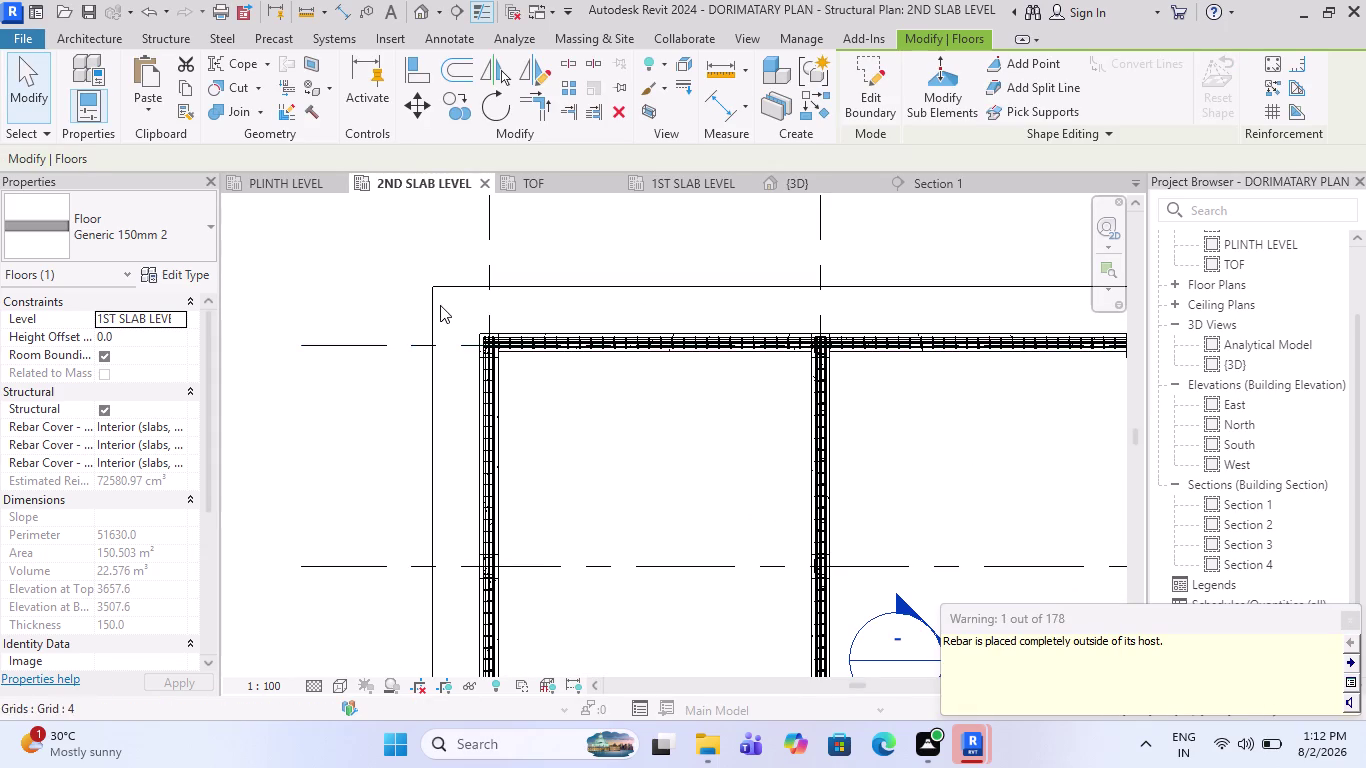
scroll(down, 3)
scroll(down, 3)
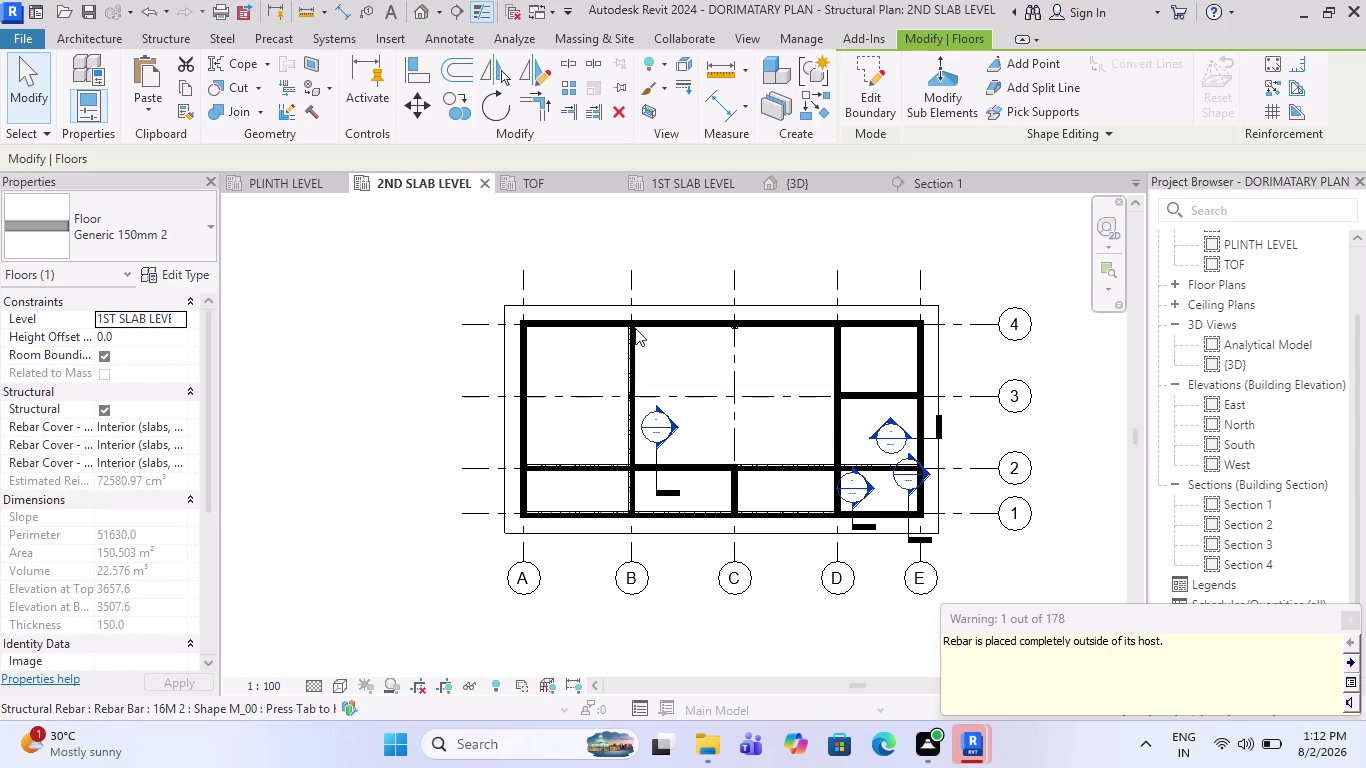
scroll(up, 3)
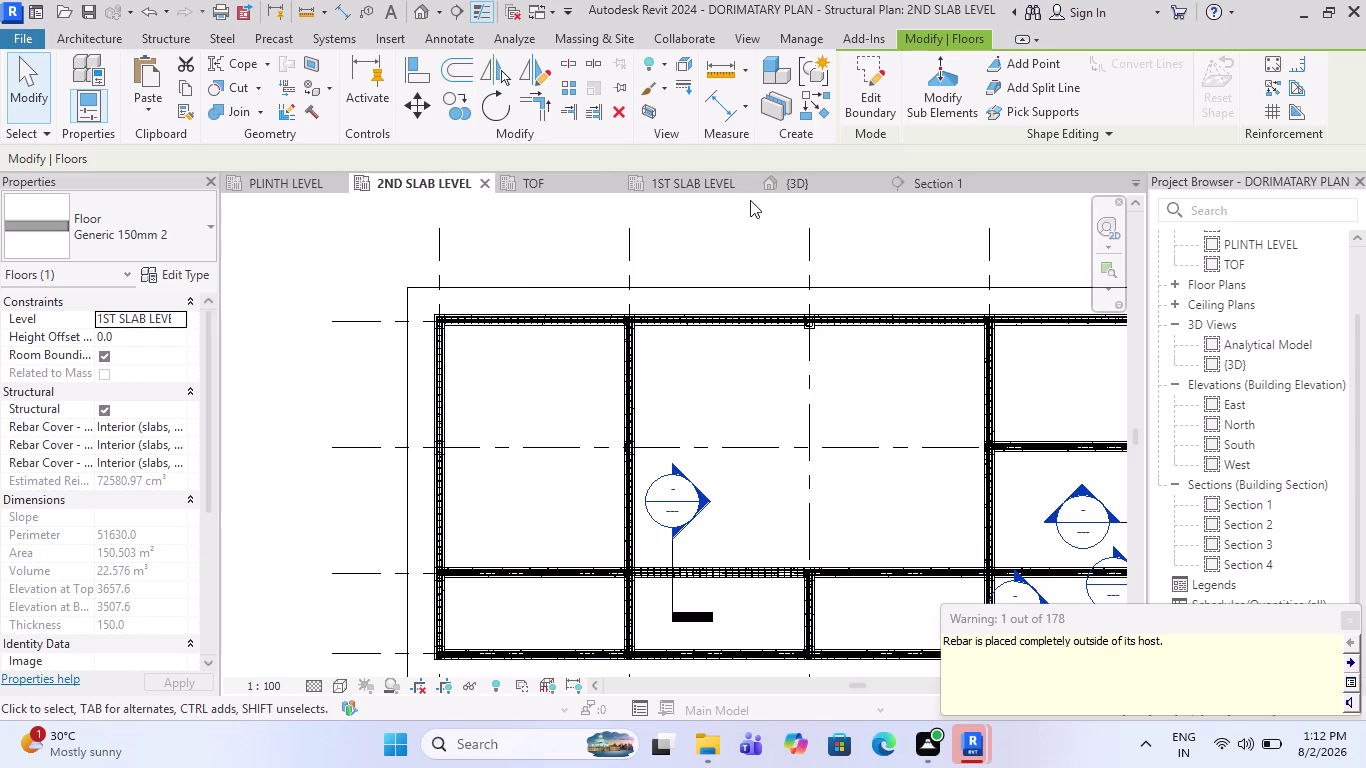
click(800, 185)
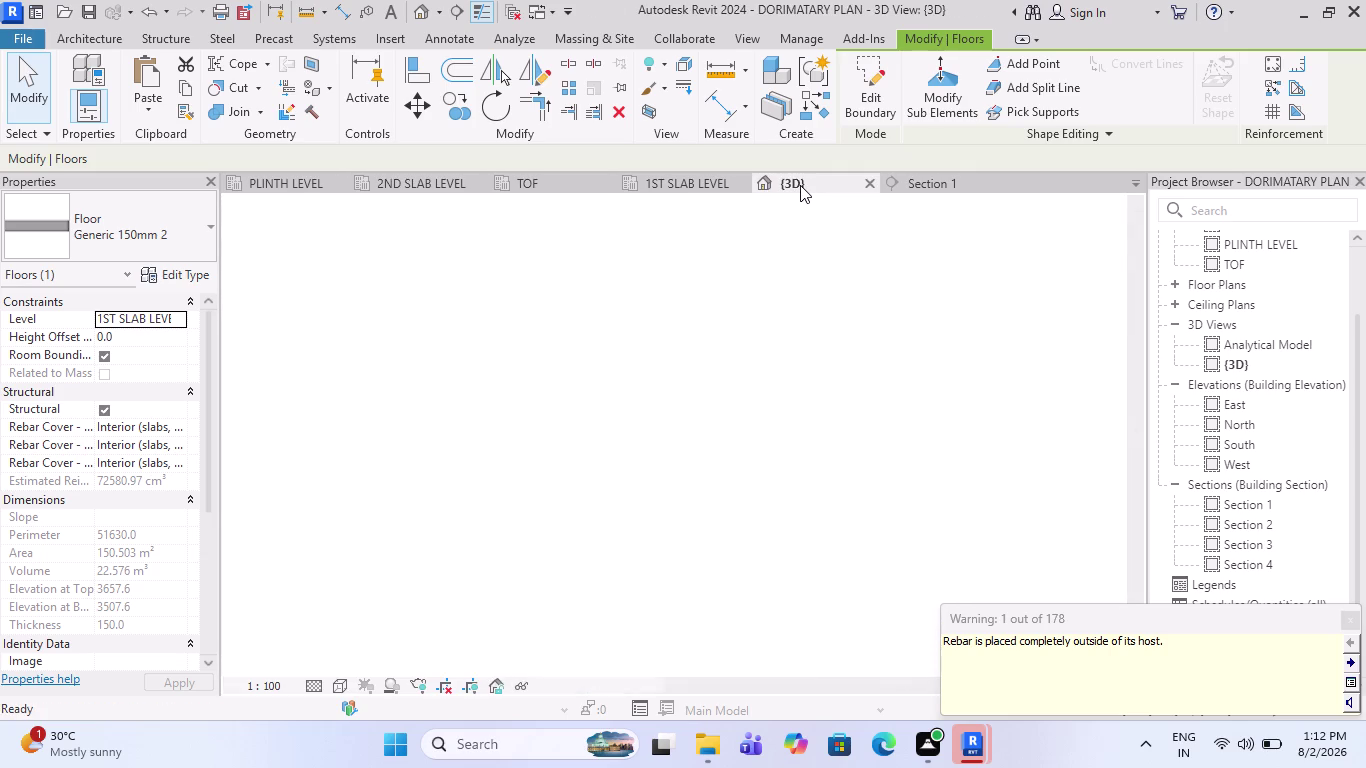
Zoom in and out around the rebar-filled frame in the 3D view.
scroll(down, 3)
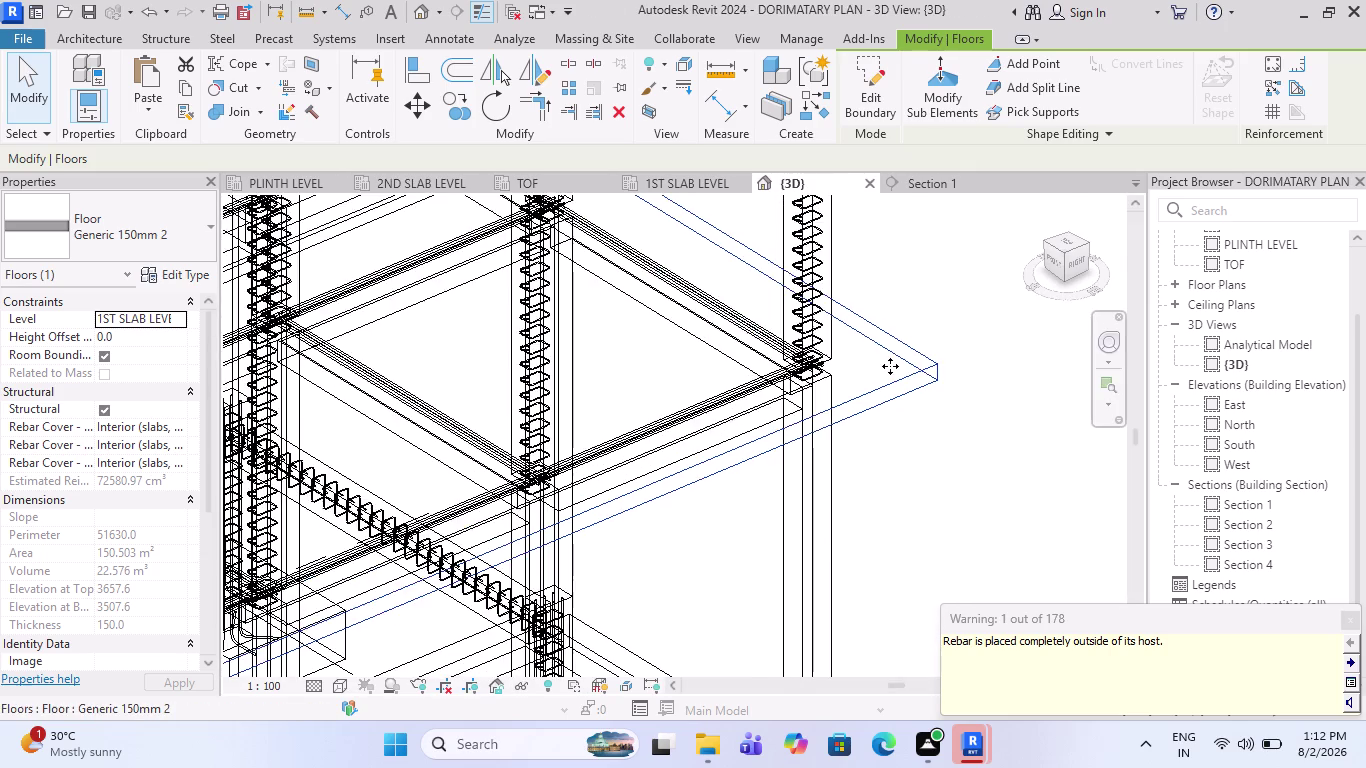
scroll(down, 3)
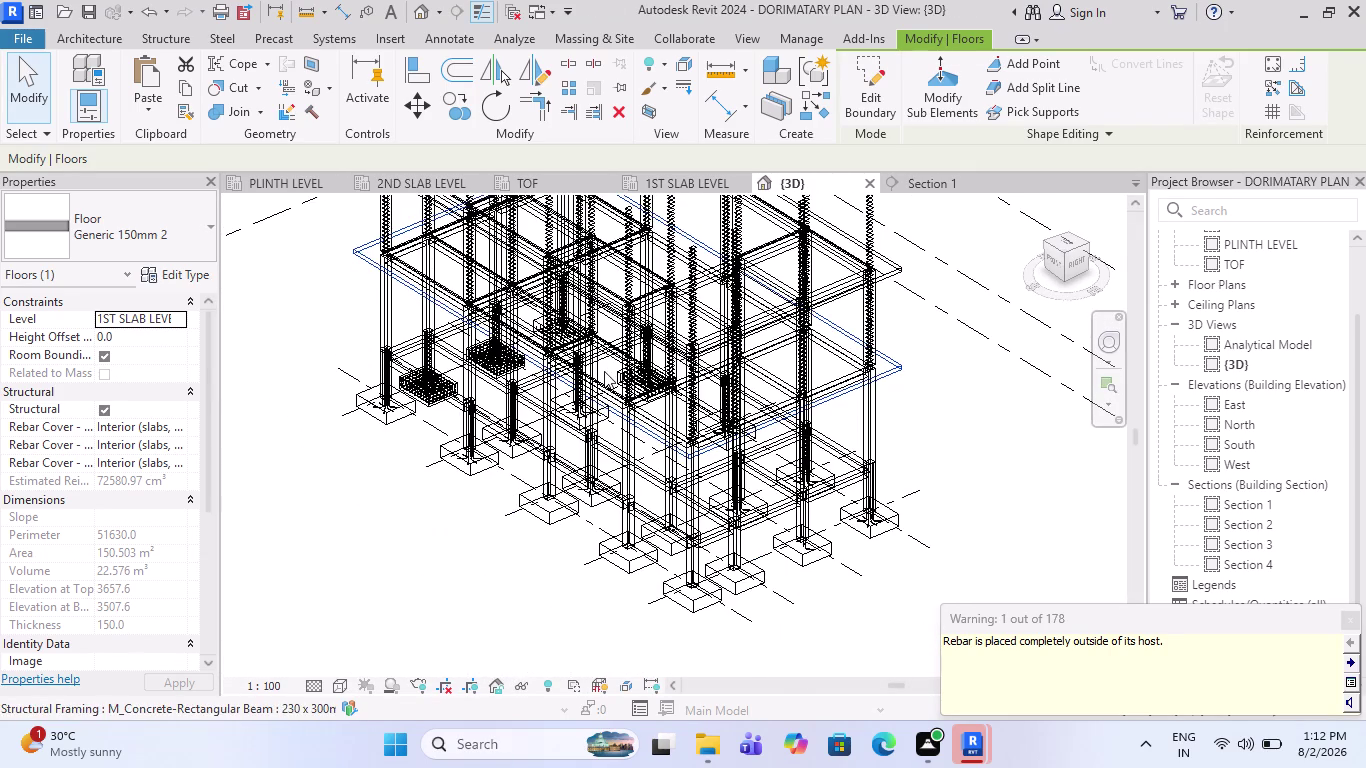
scroll(up, 3)
scroll(up, 3)
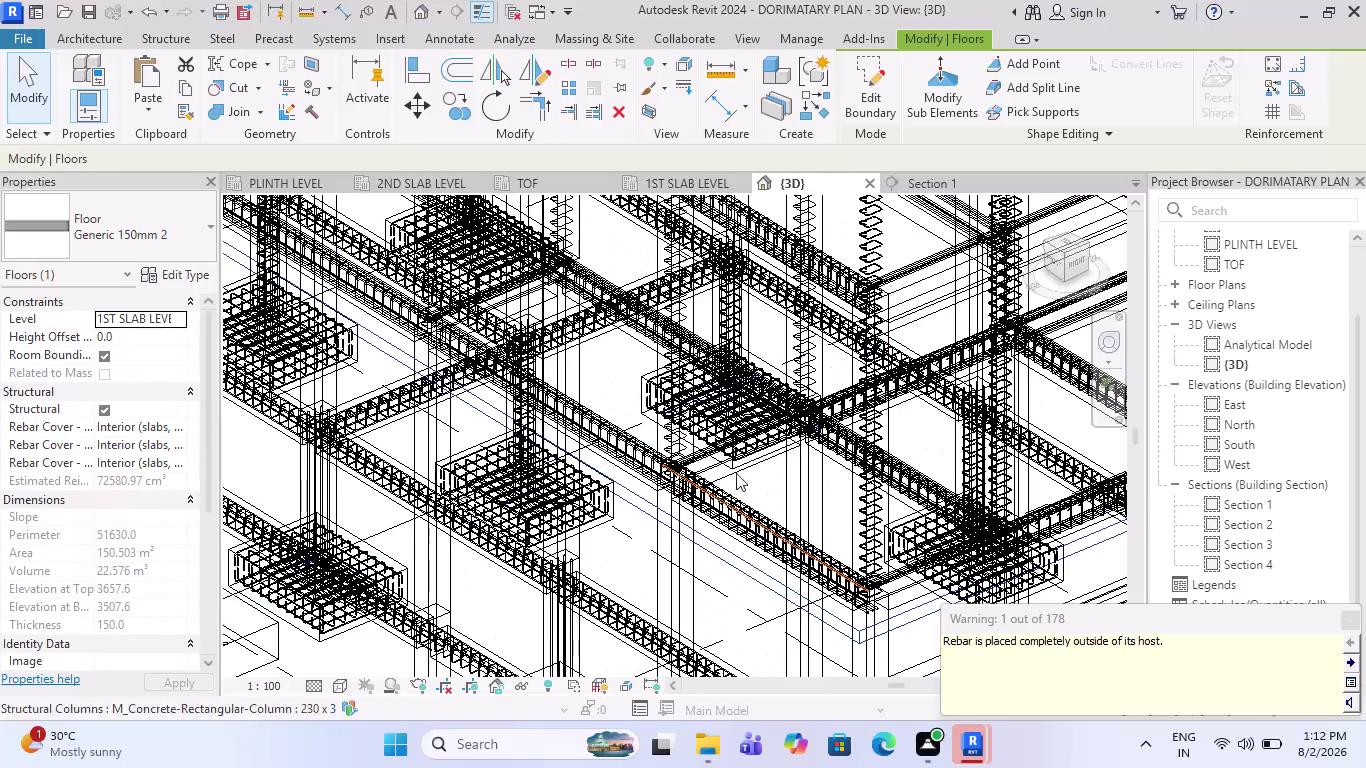
scroll(up, 3)
scroll(up, 3)
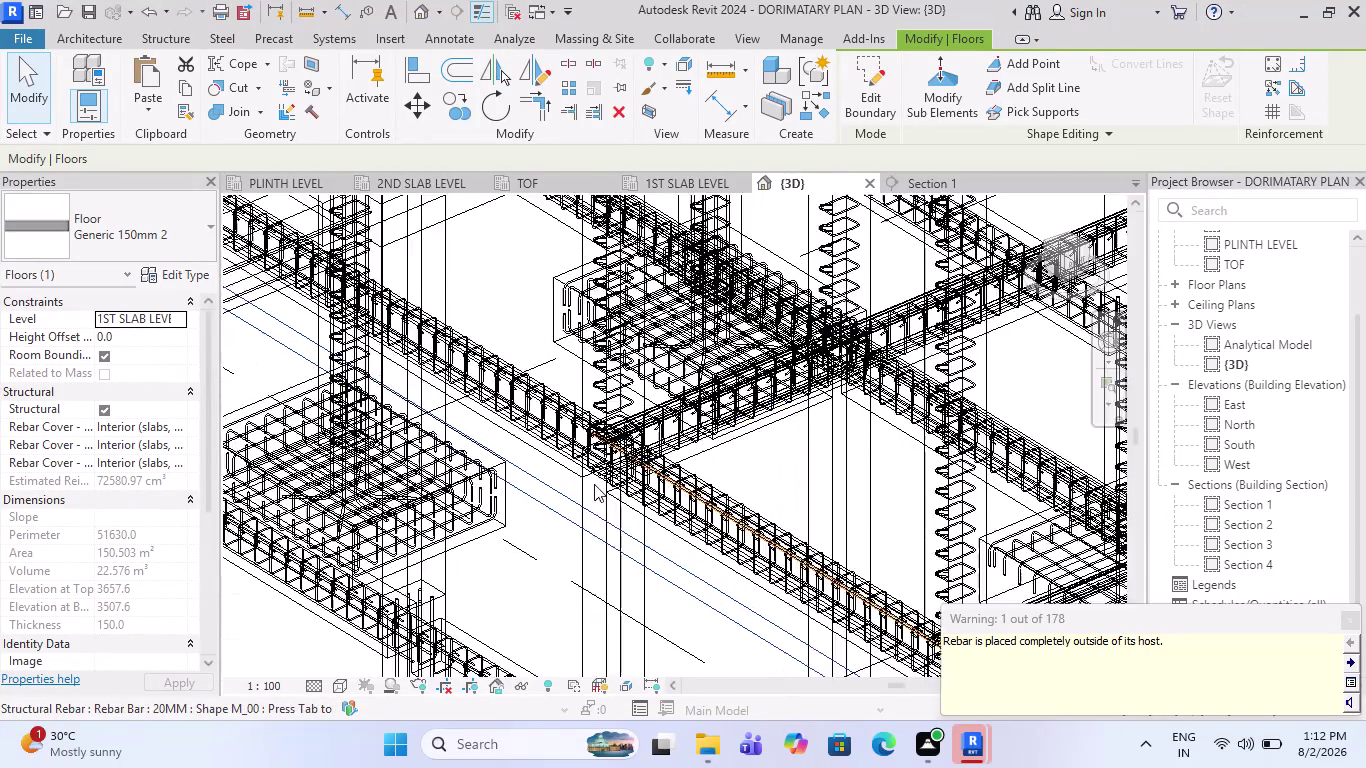
scroll(down, 3)
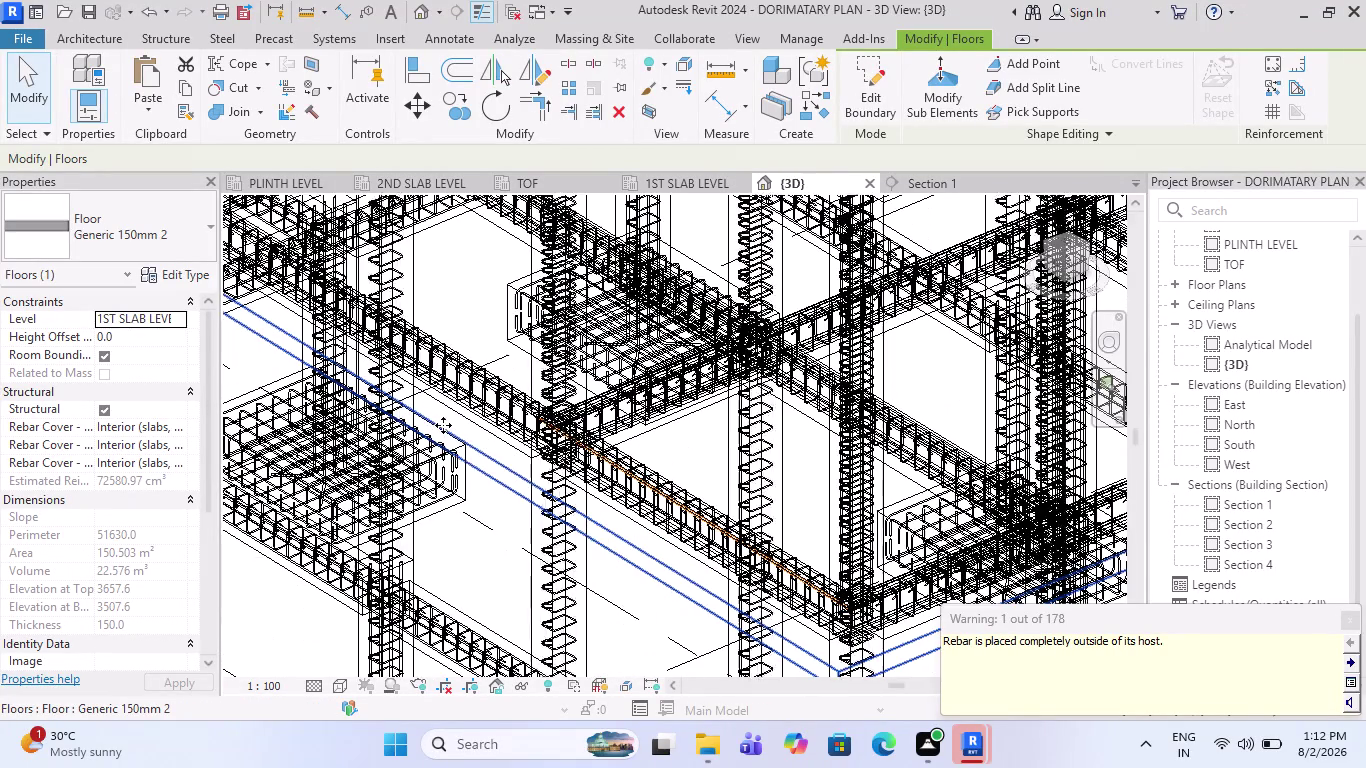
scroll(down, 3)
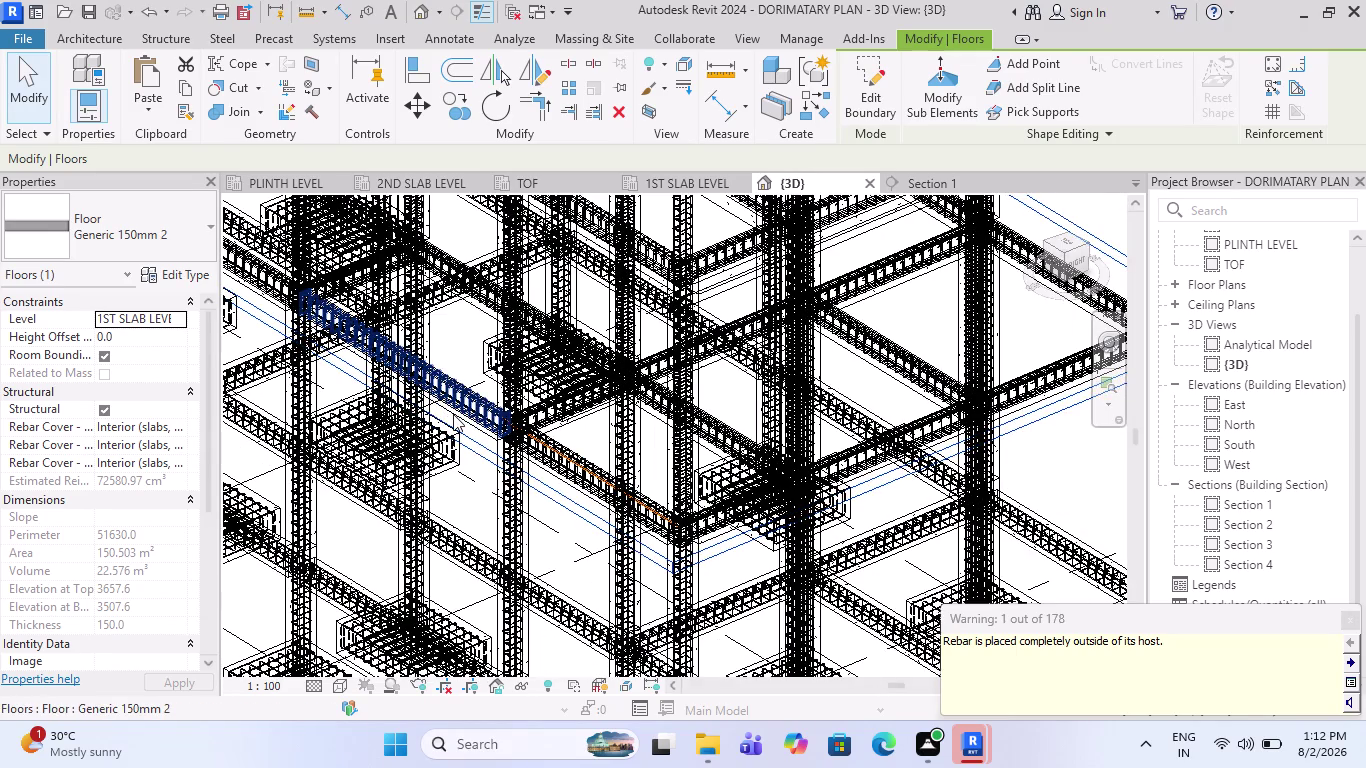
scroll(down, 3)
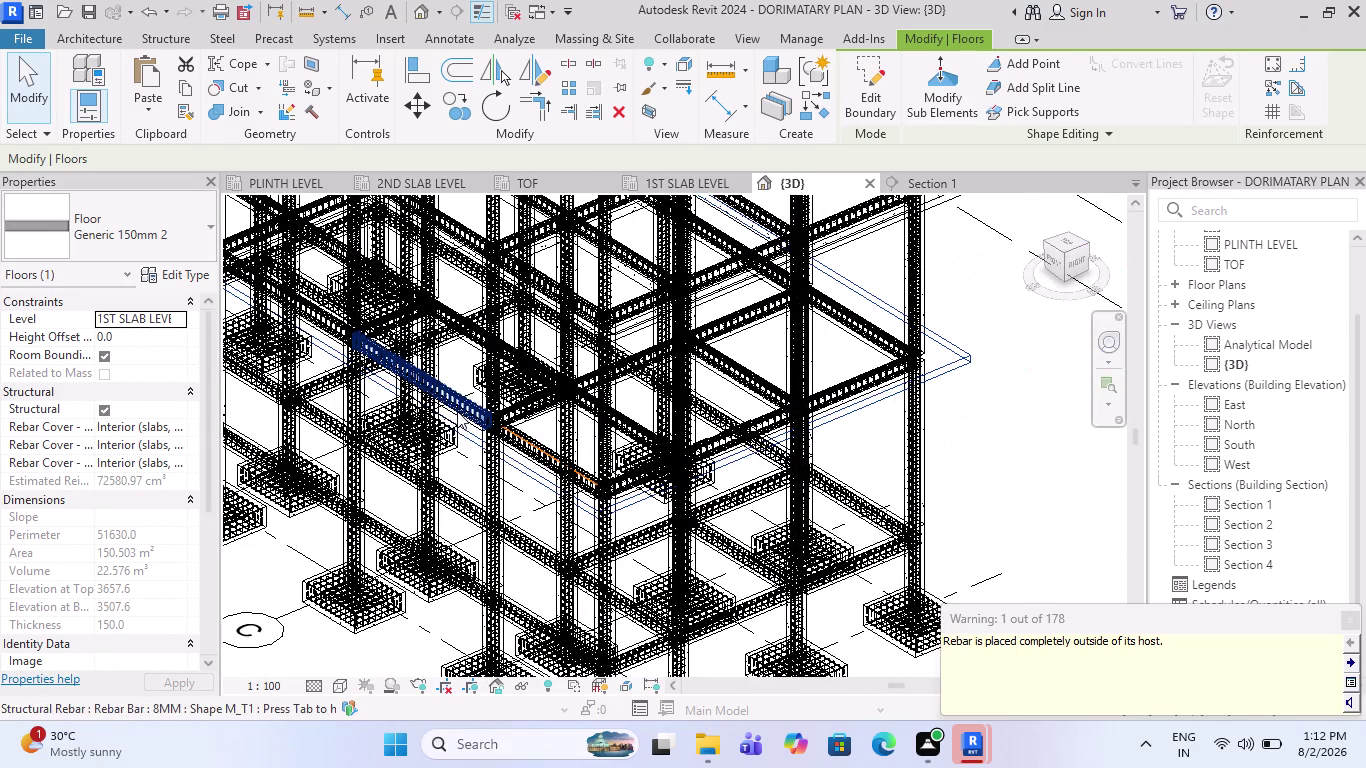
Clear the selection and undo several recent changes.
key(ctrl+z)
scroll(down, 3)
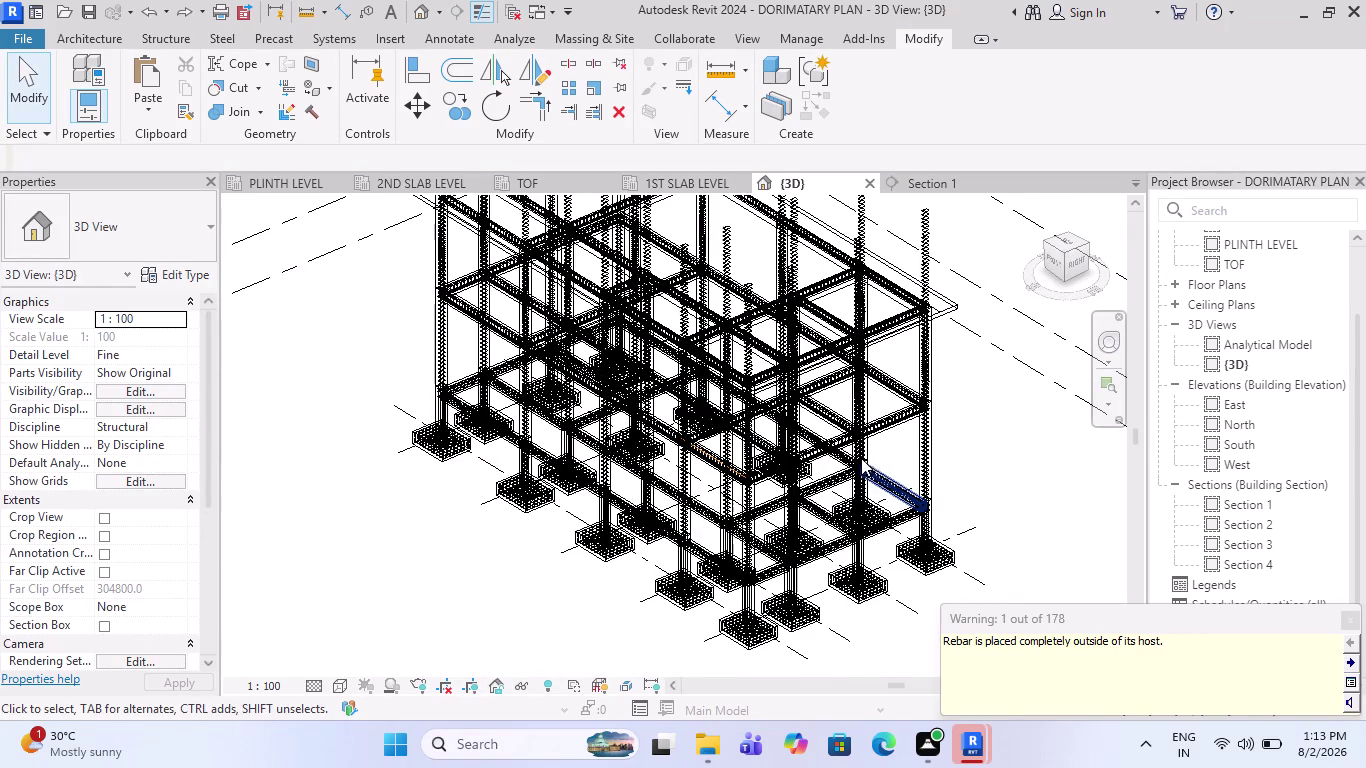
scroll(up, 3)
key(Escape)
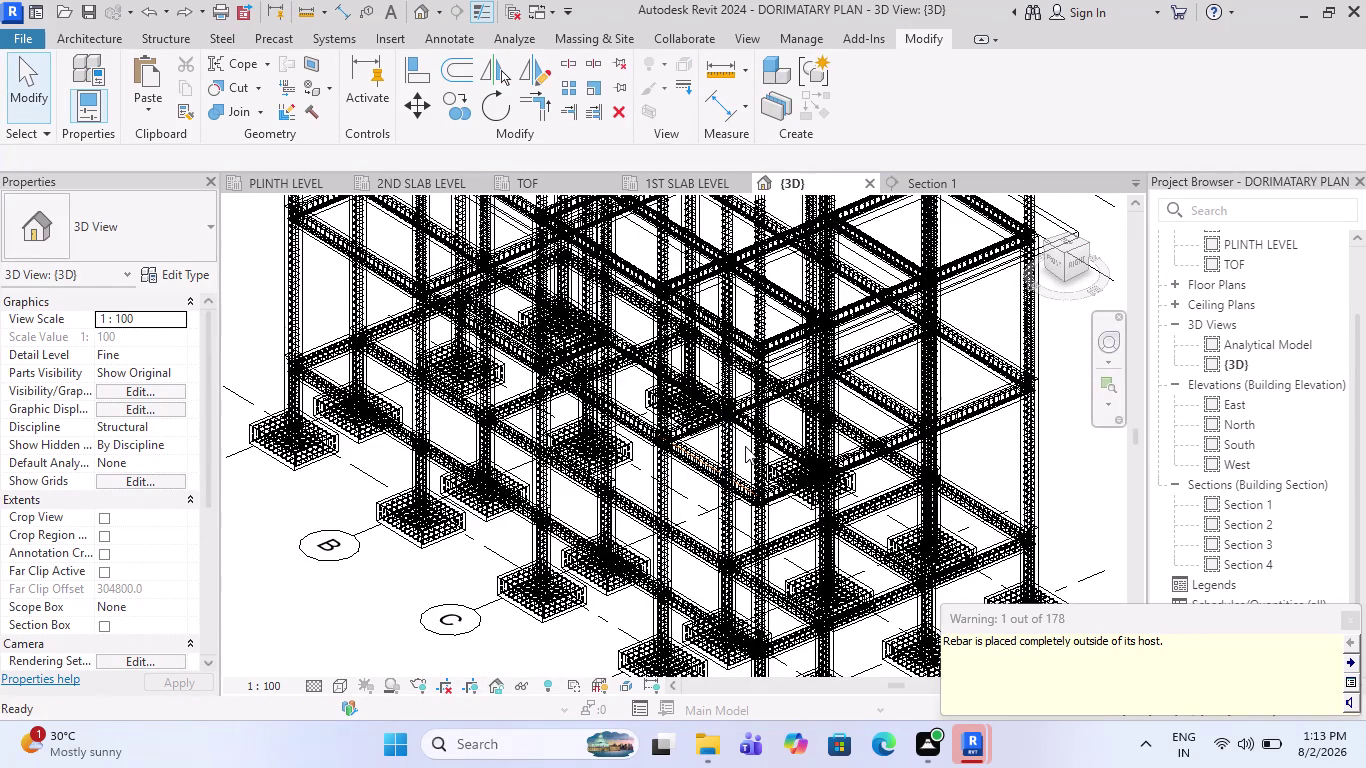
key(Escape)
scroll(up, 3)
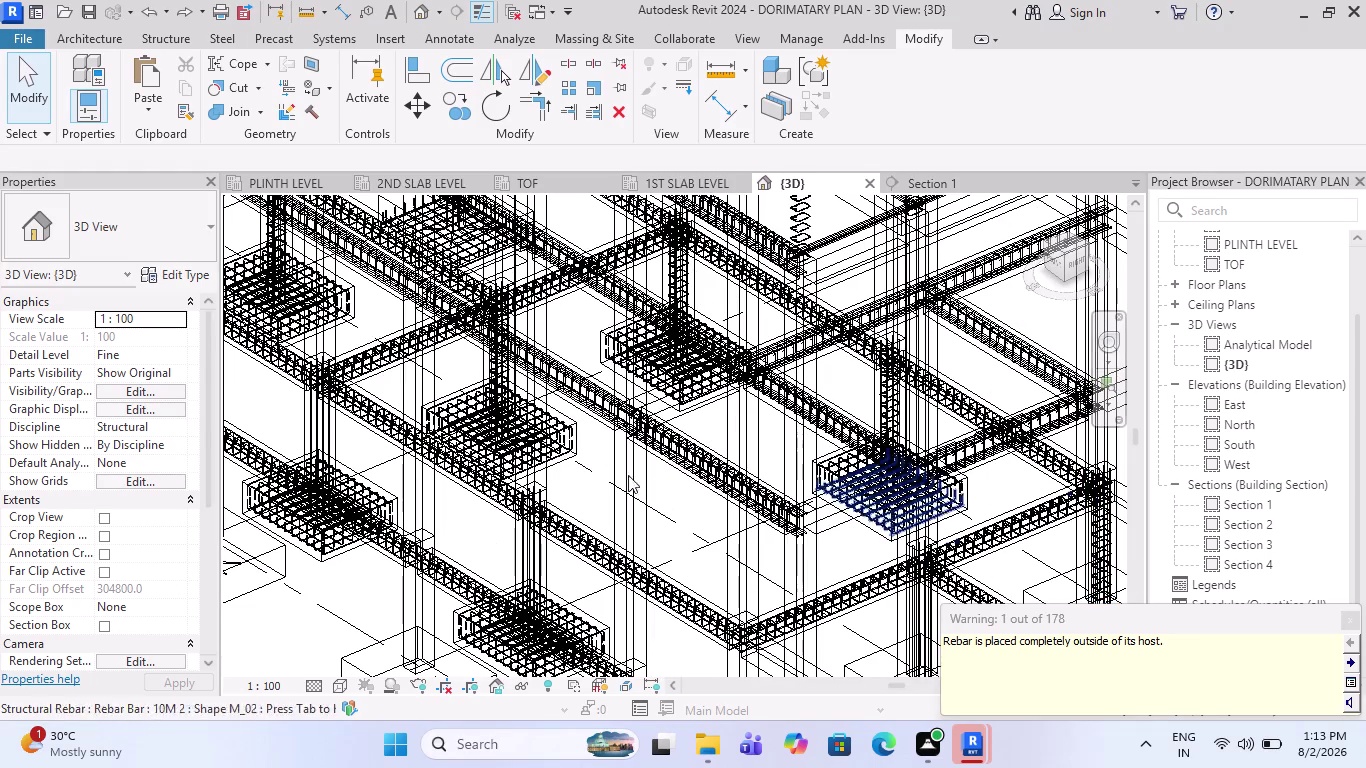
scroll(down, 3)
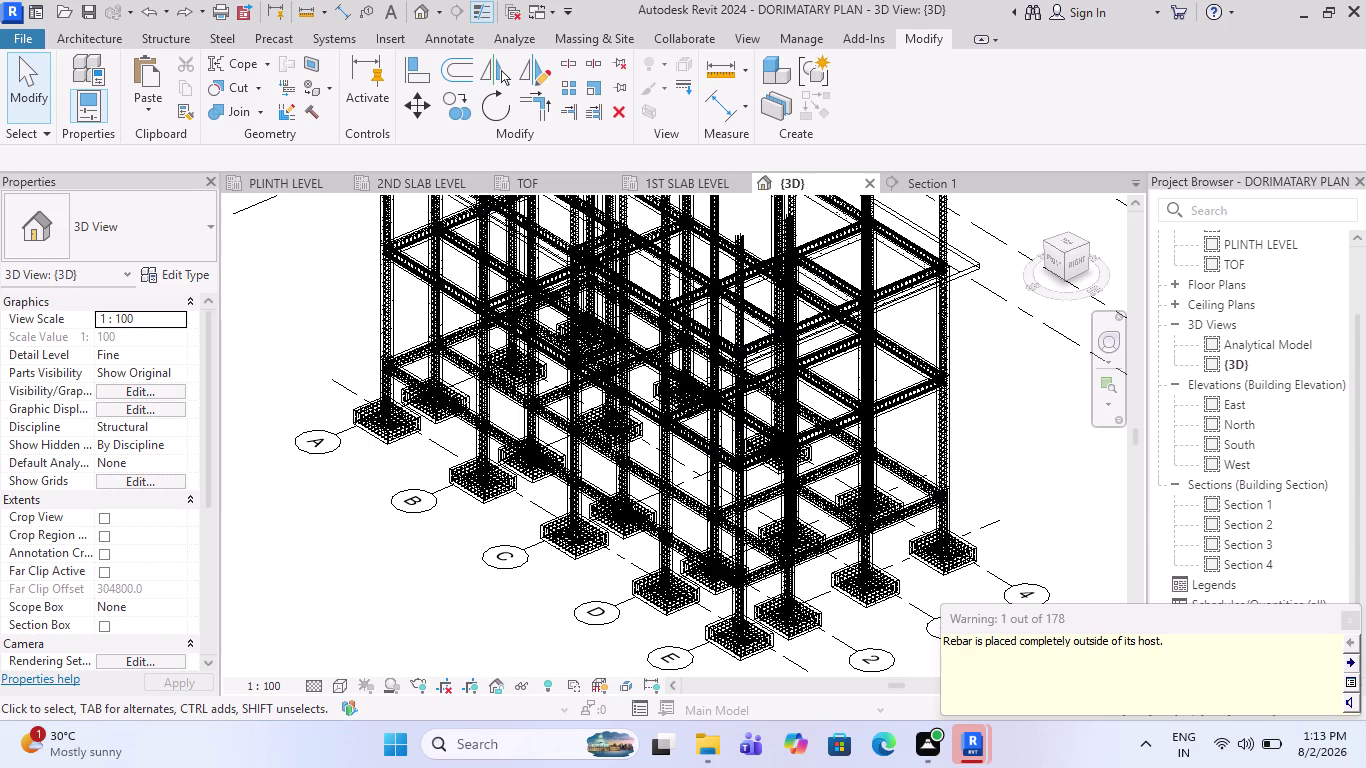
key(Escape)
key(Escape)
key(ctrl+z)
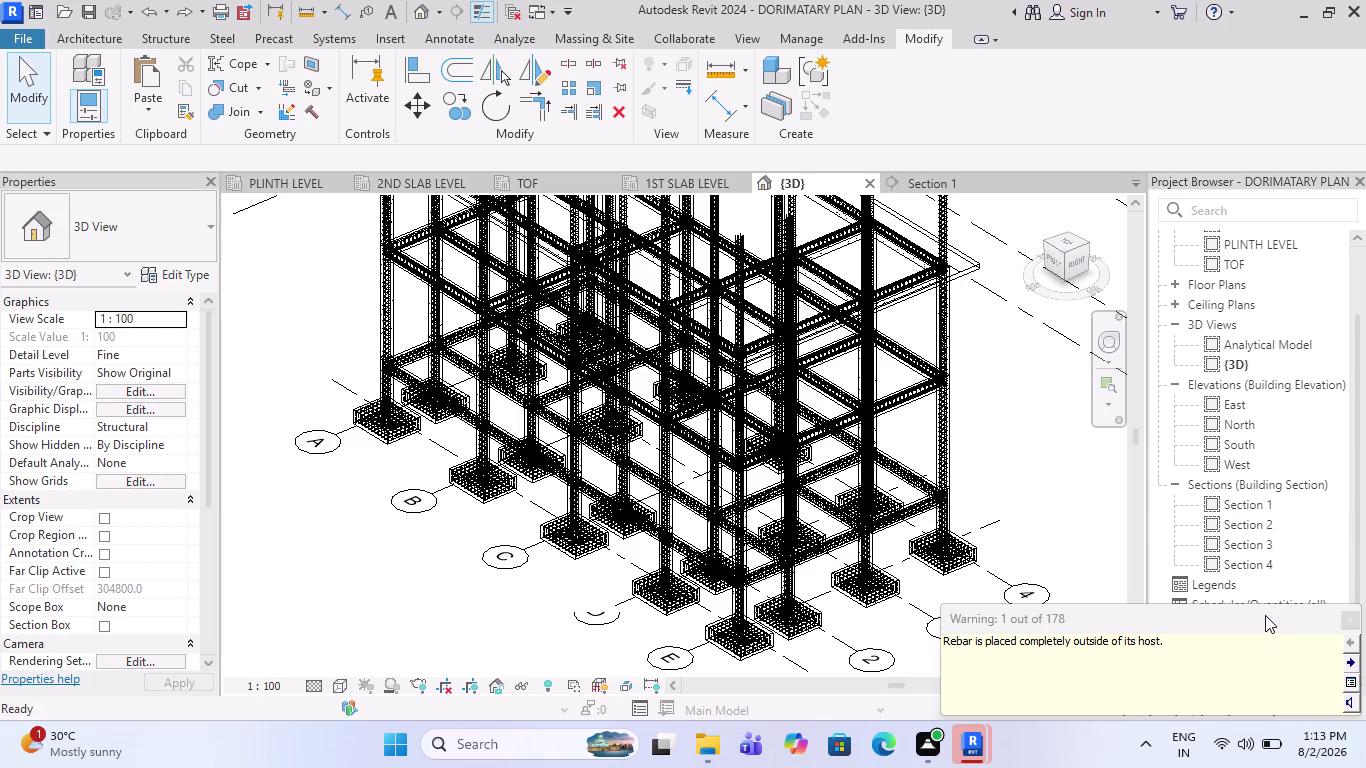
key(ctrl+z)
key(ctrl+z)
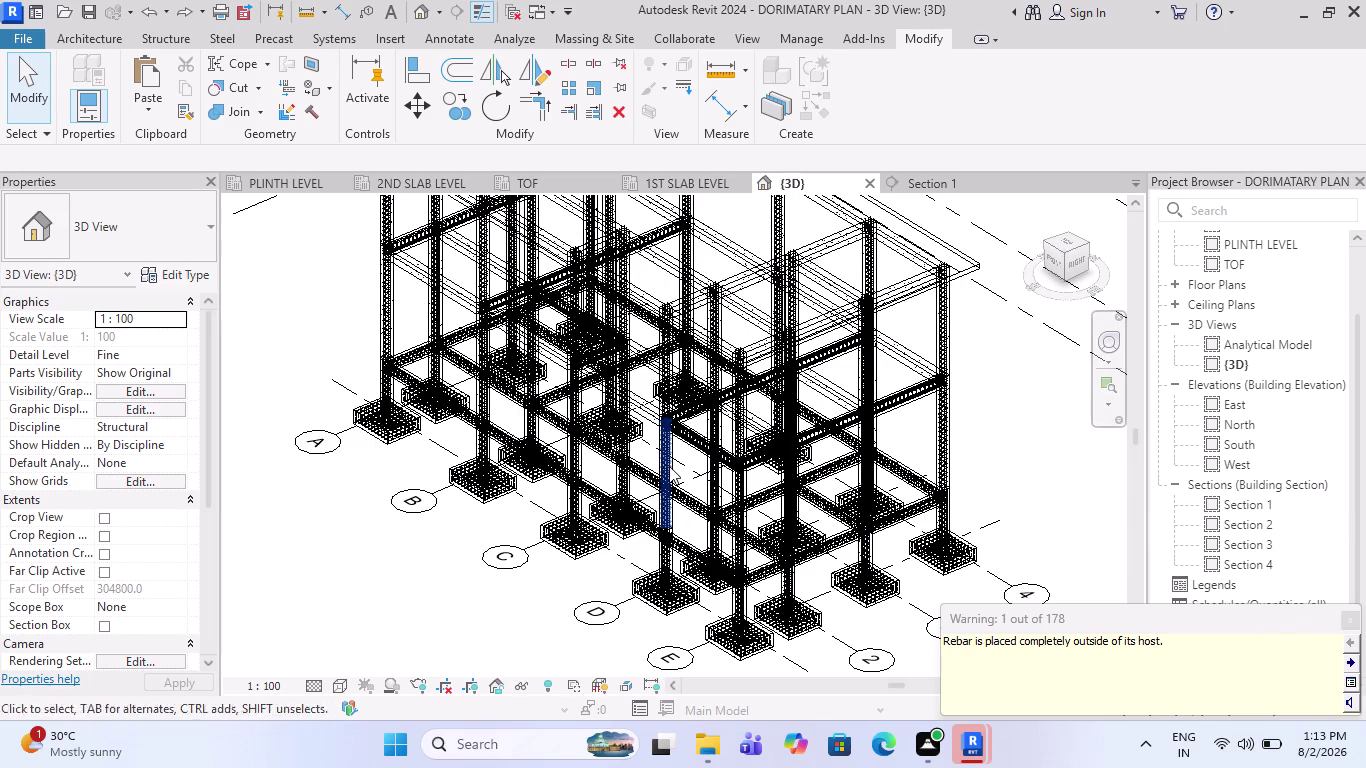
scroll(down, 3)
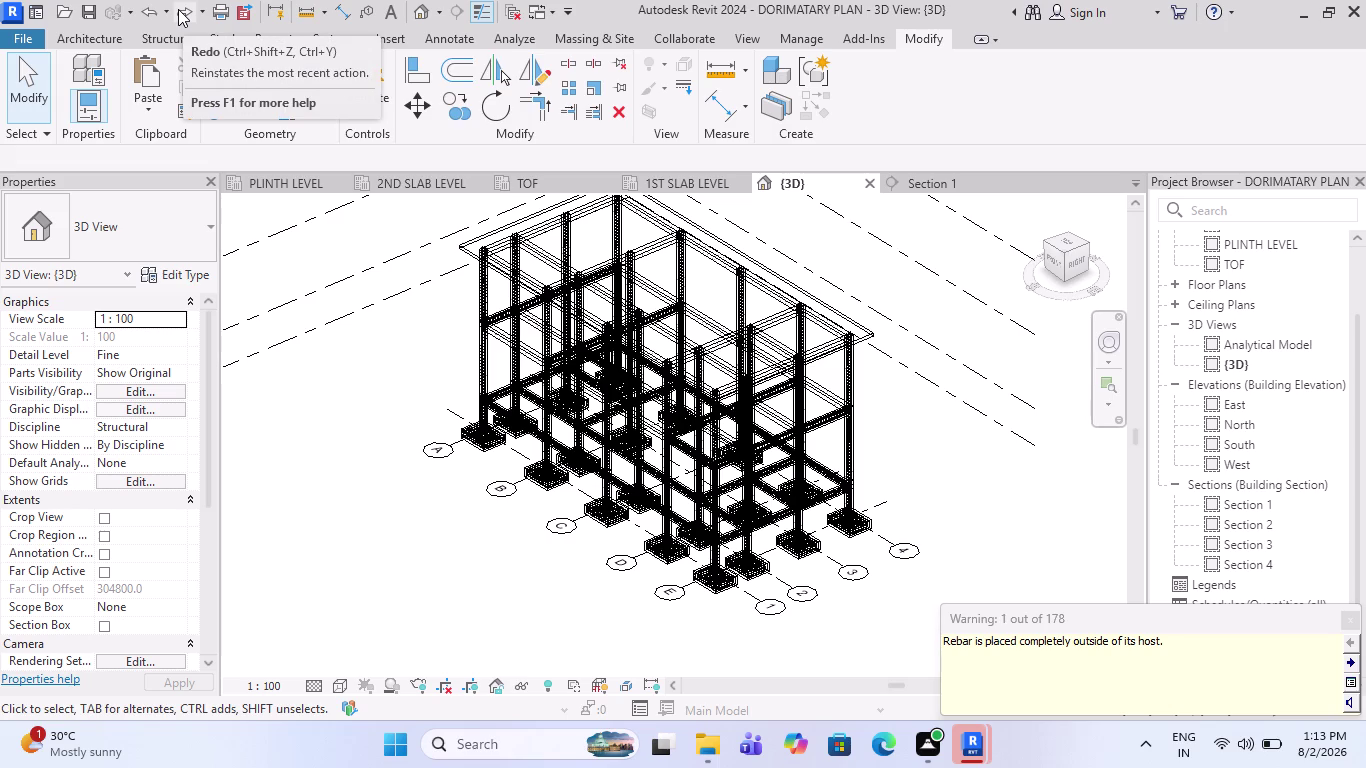
Redo the undone changes to restore slabs at both slab levels, then open the East elevation.
click(178, 9)
click(178, 9)
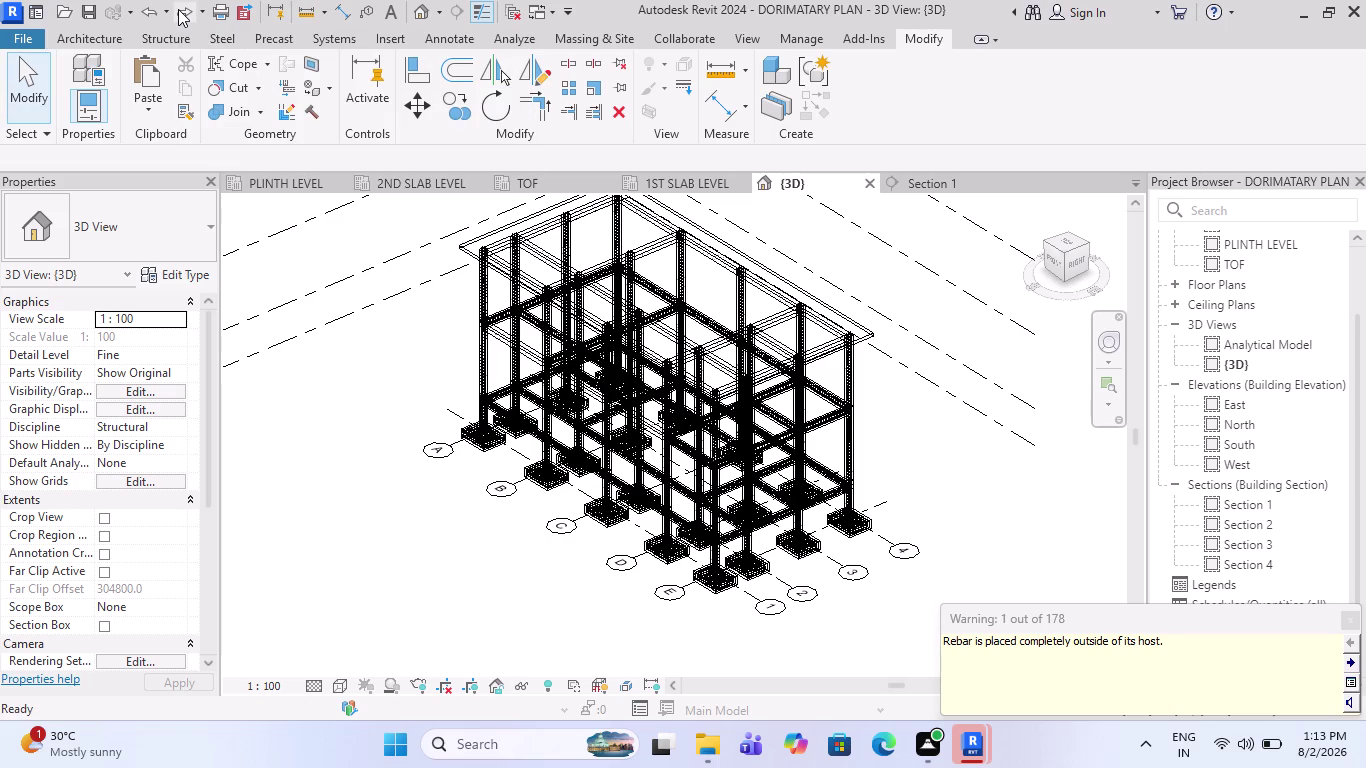
click(178, 9)
click(178, 9)
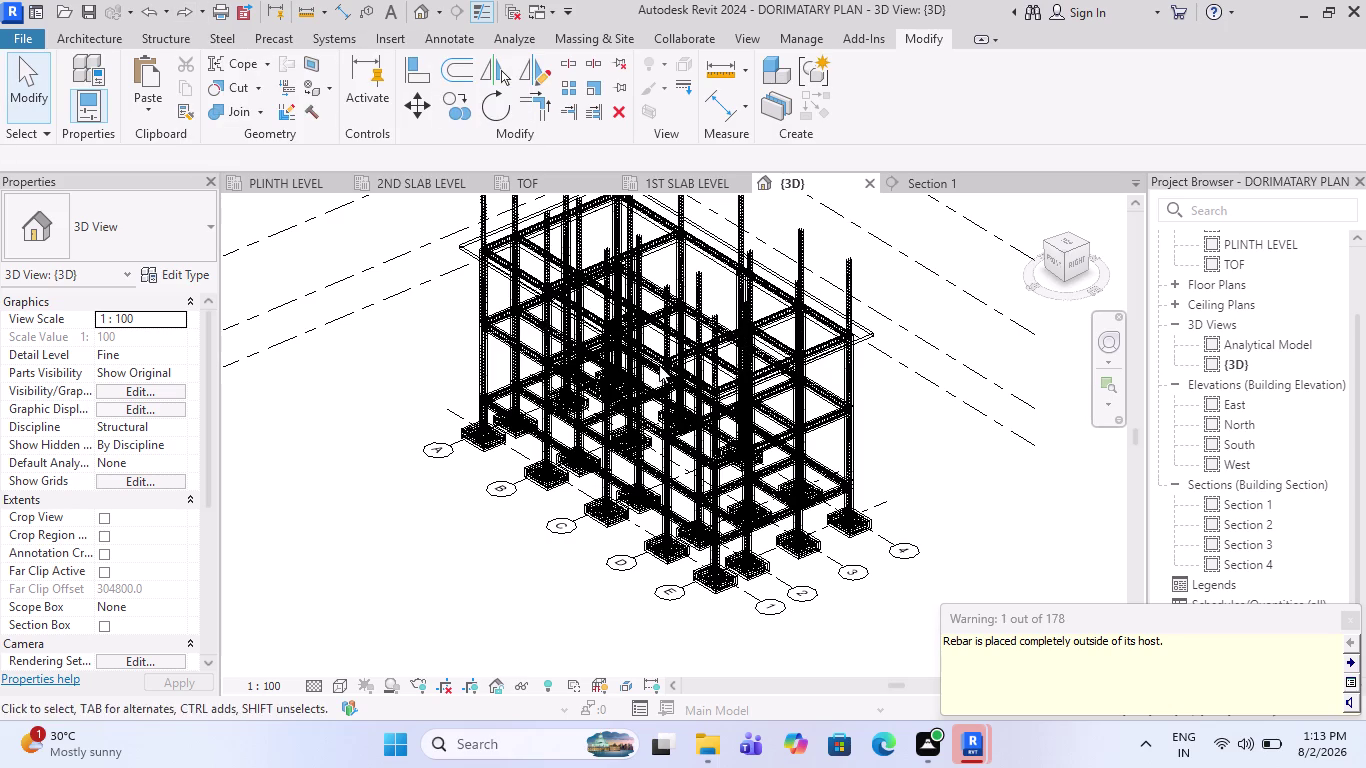
scroll(down, 3)
scroll(up, 3)
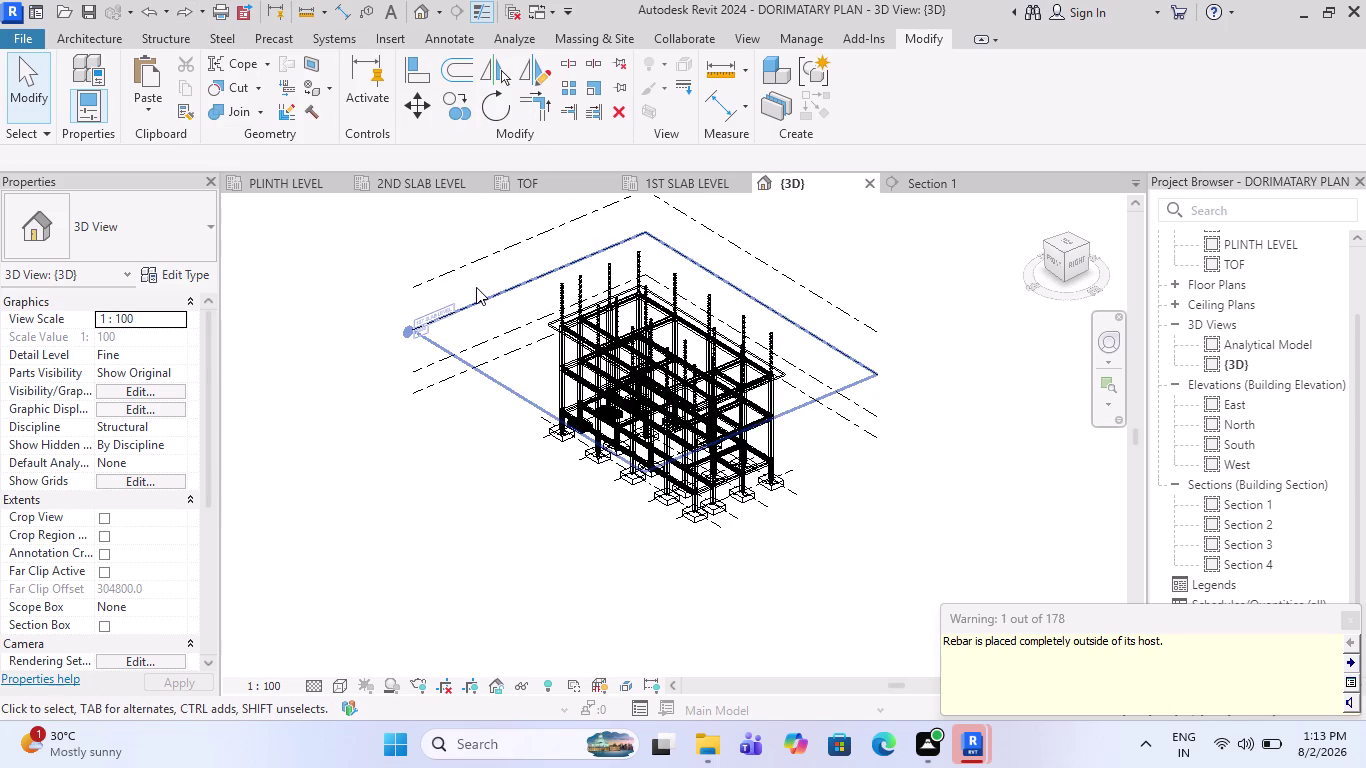
scroll(up, 3)
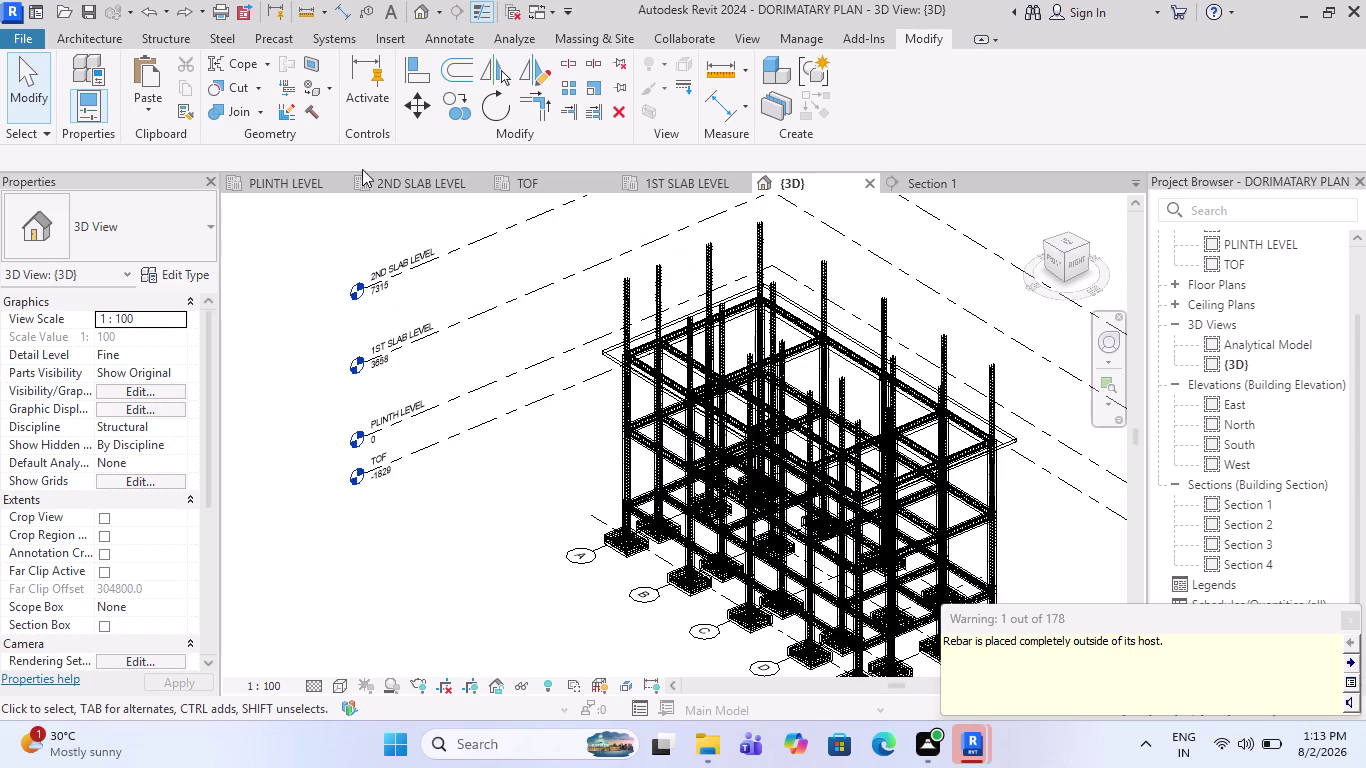
click(178, 14)
click(178, 14)
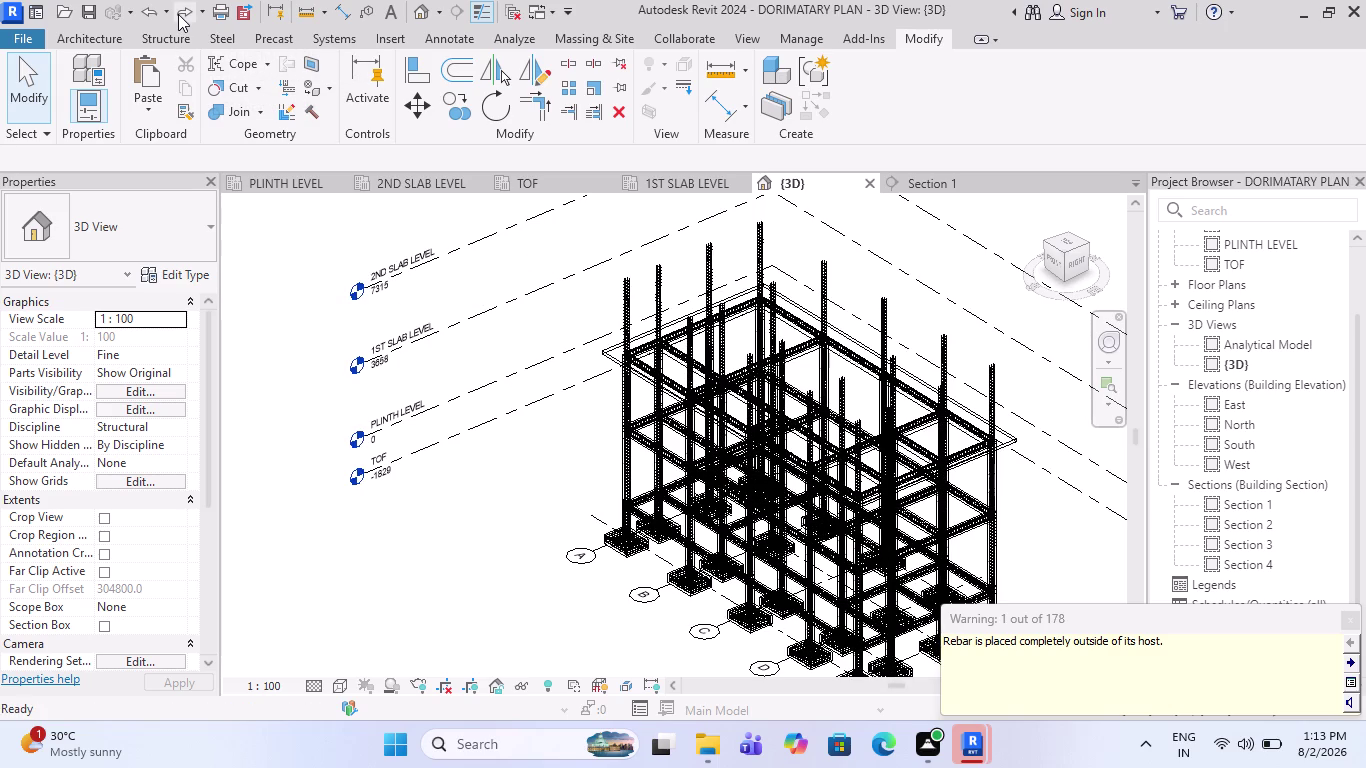
double_click(178, 14)
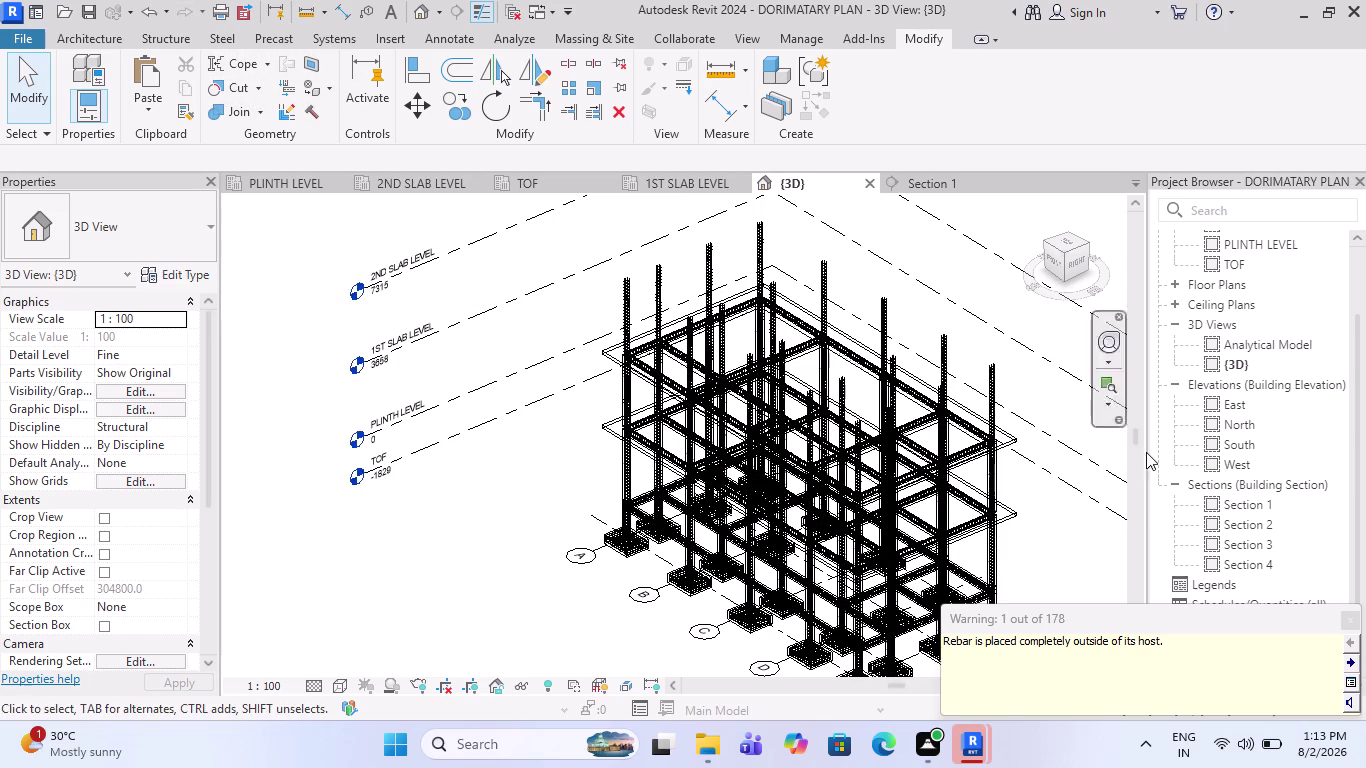
double_click(1239, 399)
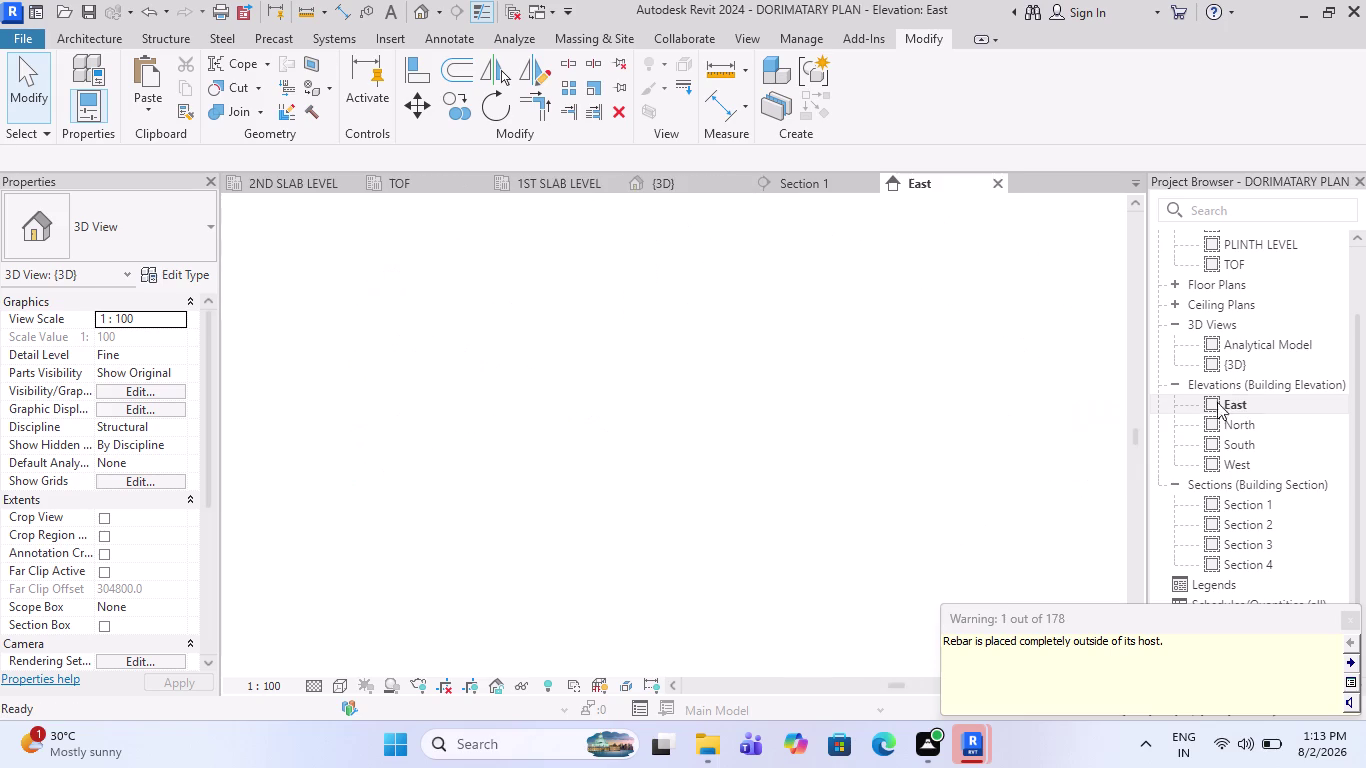
Crossing-select the 138 grid heads and rebar above 2ND SLAB LEVEL in East elevation.
scroll(up, 3)
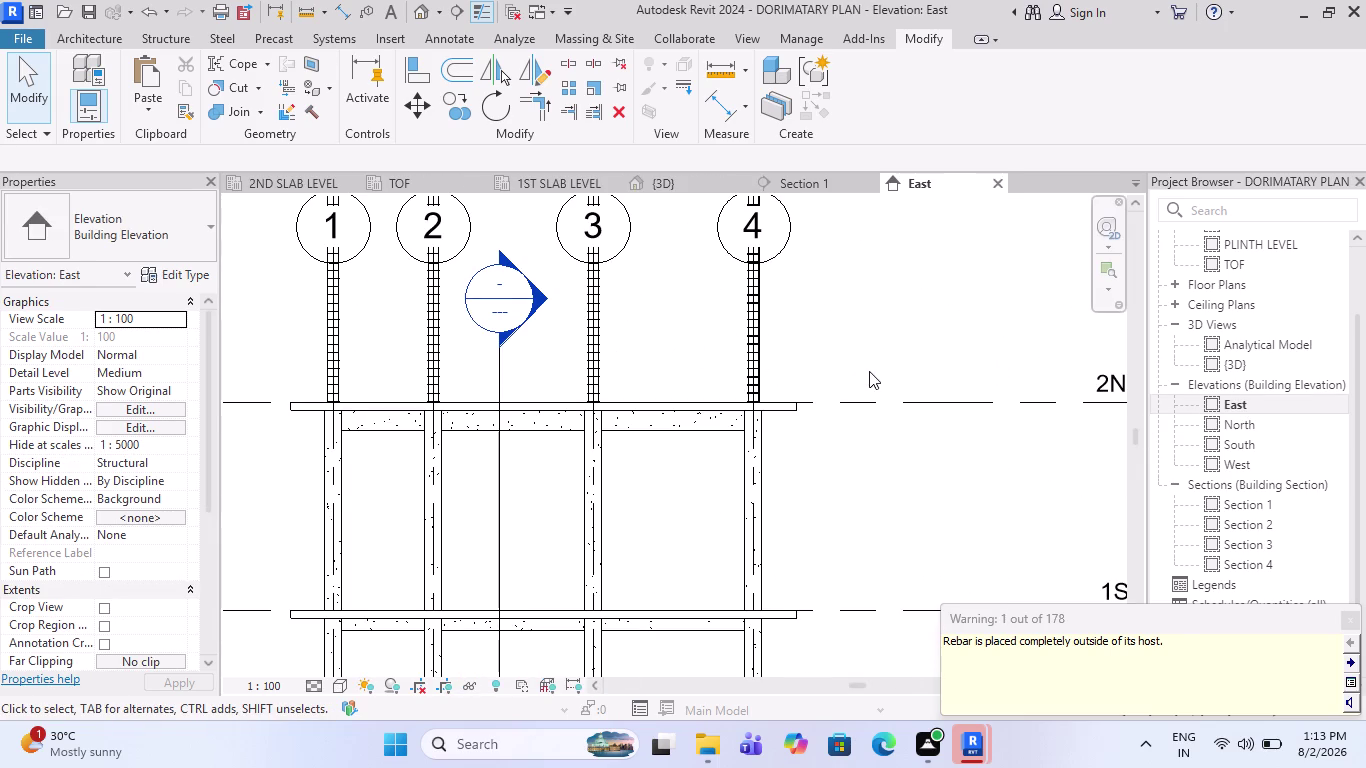
drag(860, 368, 187, 265)
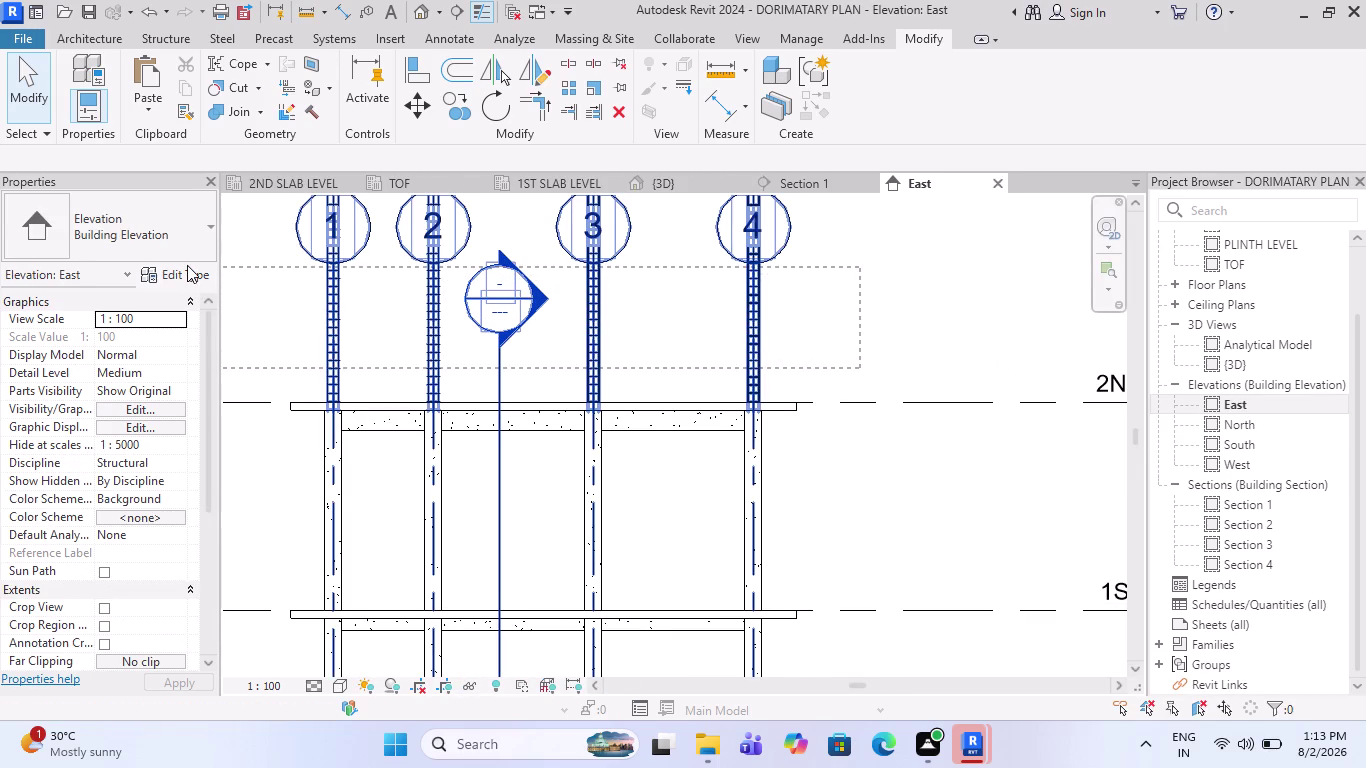
drag(187, 265, 273, 268)
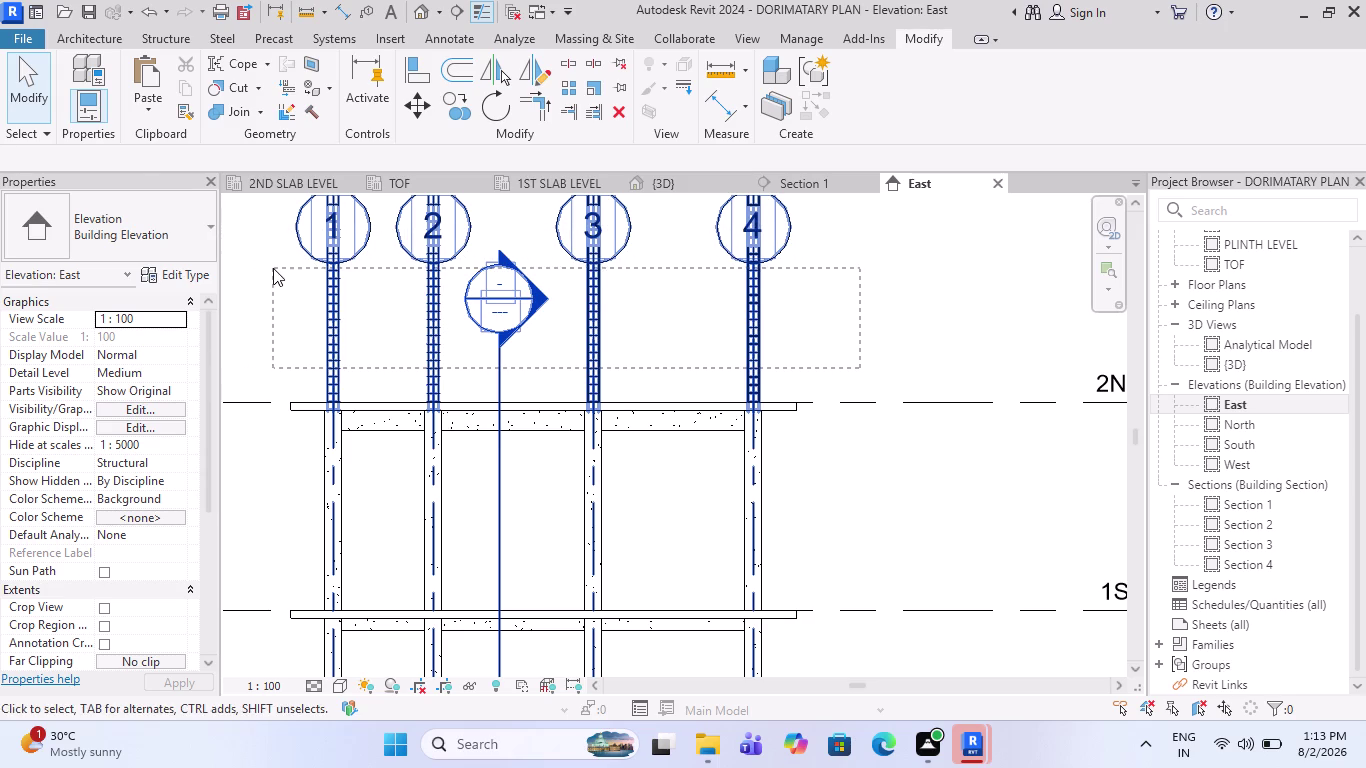
scroll(down, 3)
scroll(up, 3)
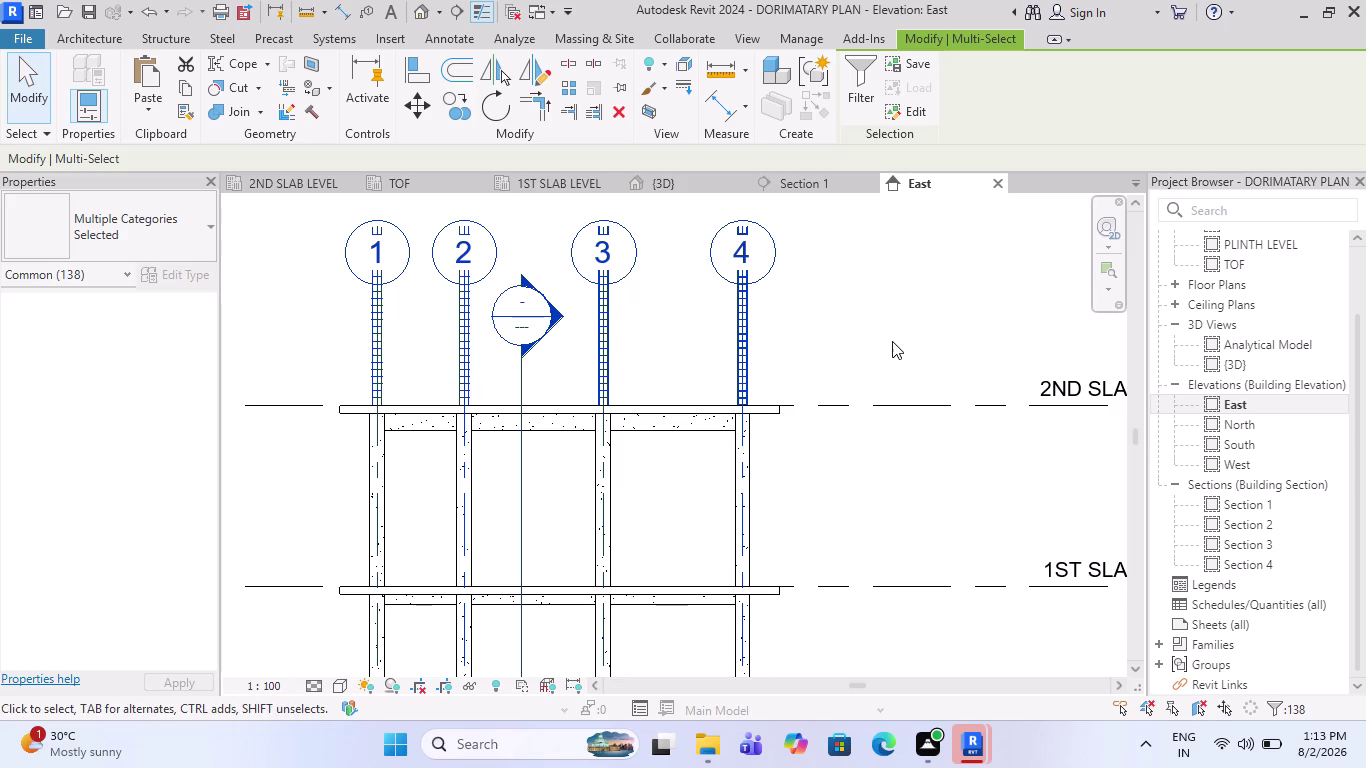
key(Escape)
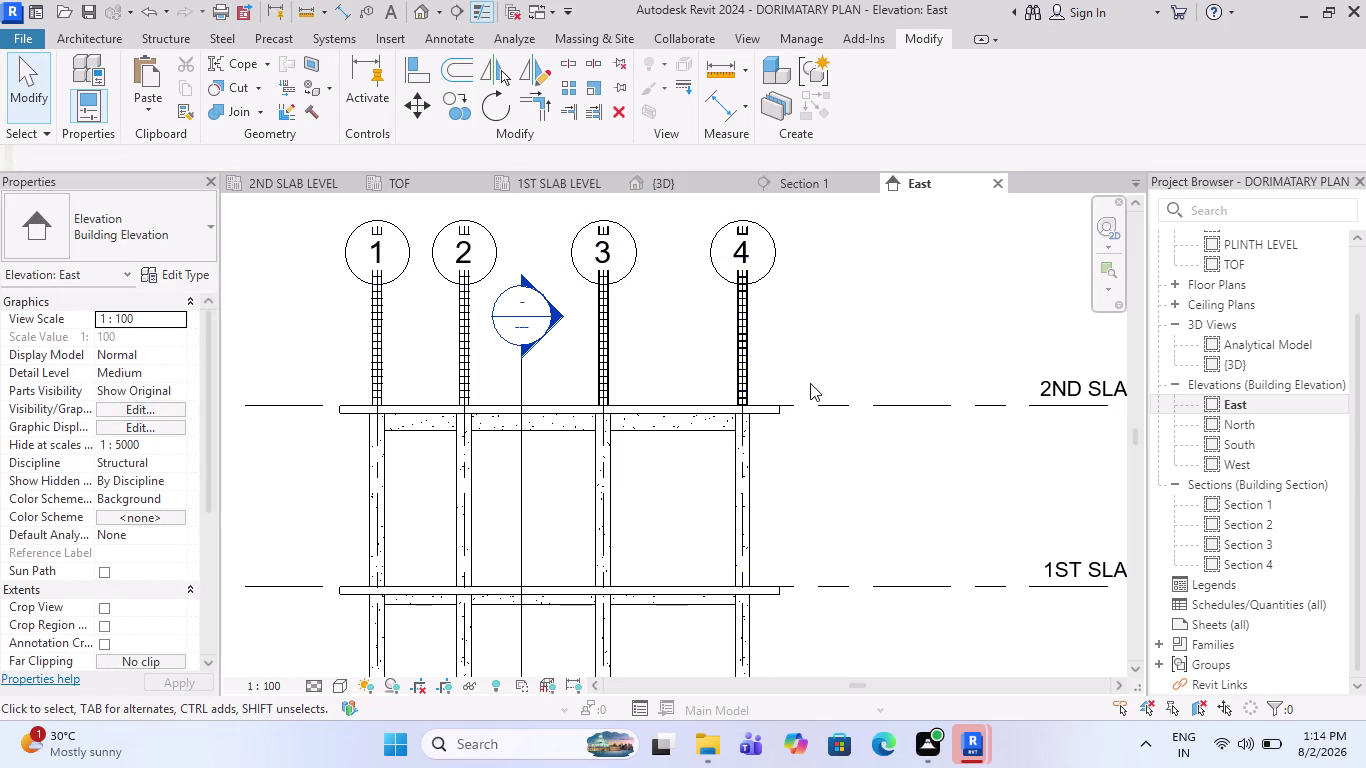
drag(829, 379, 660, 380)
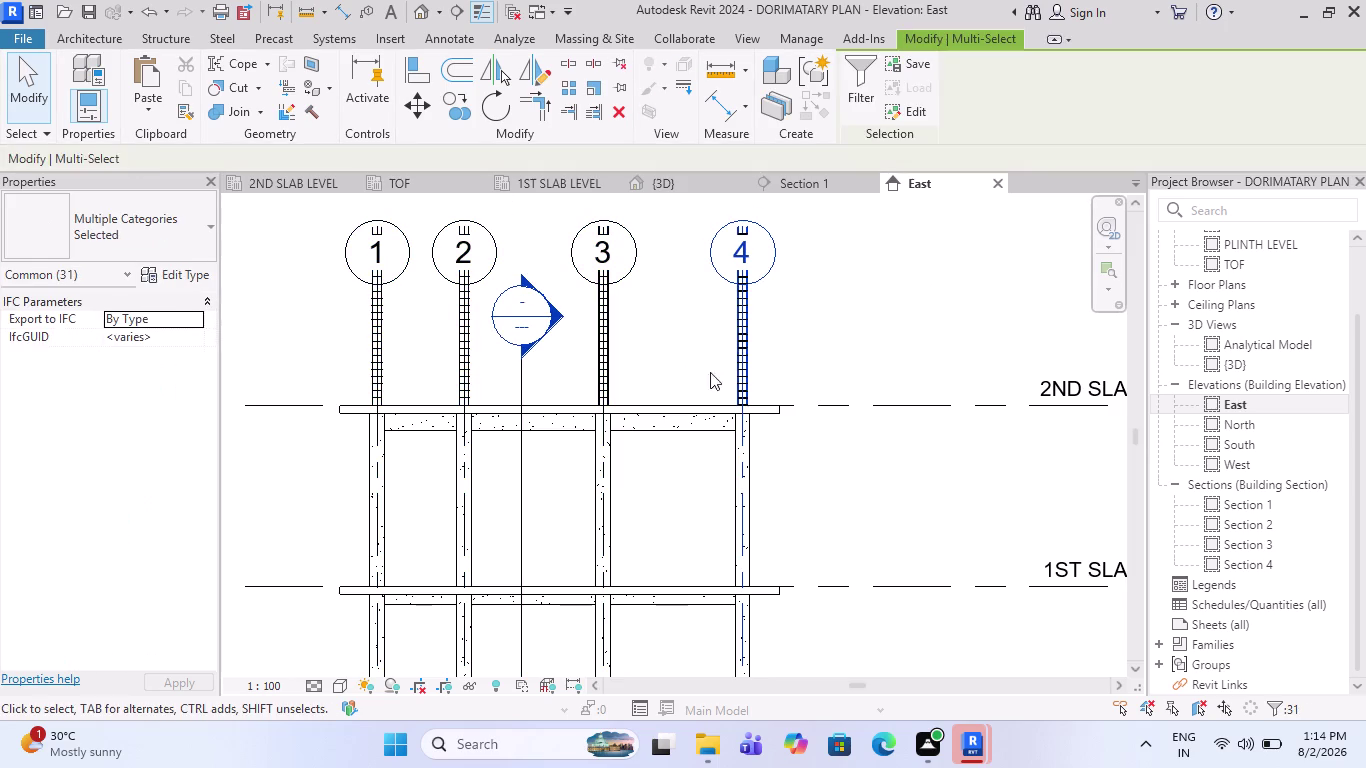
key(Escape)
drag(833, 388, 282, 255)
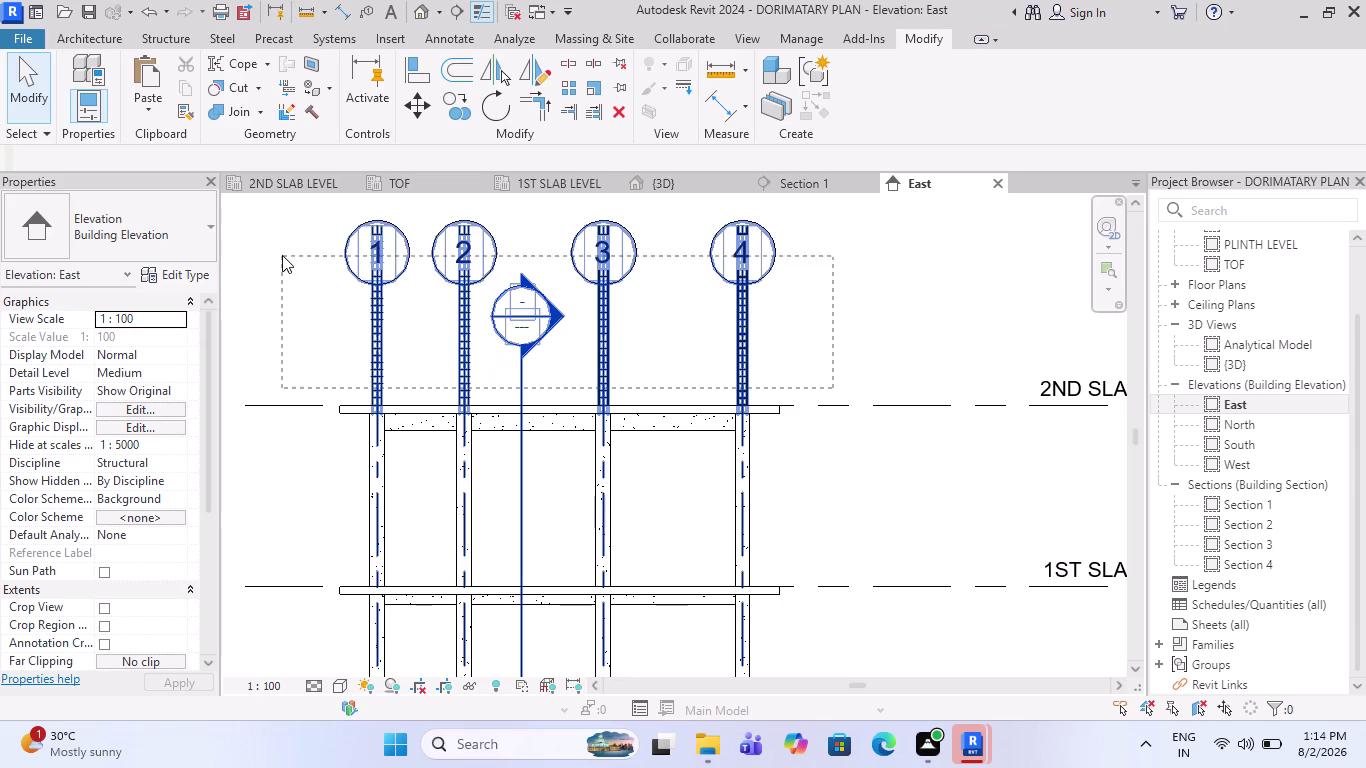
drag(282, 255, 281, 228)
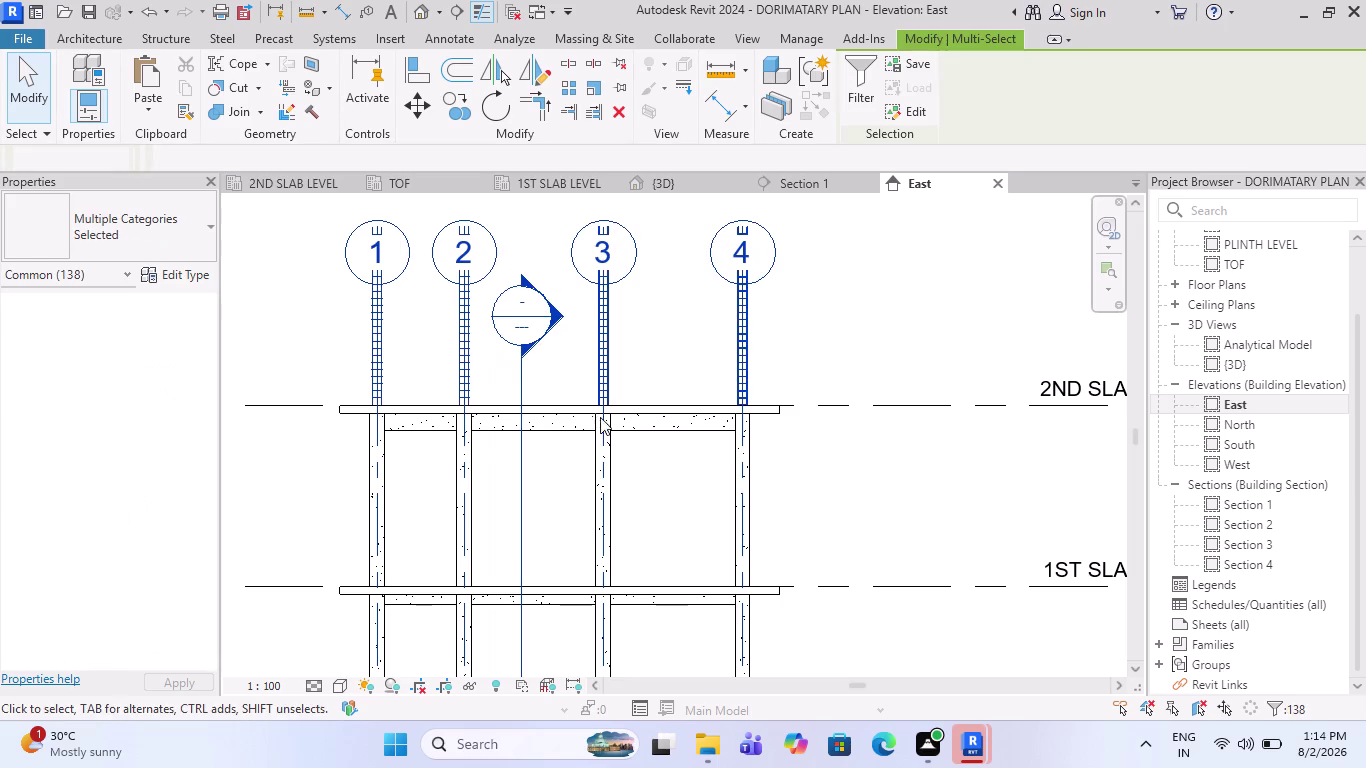
scroll(down, 3)
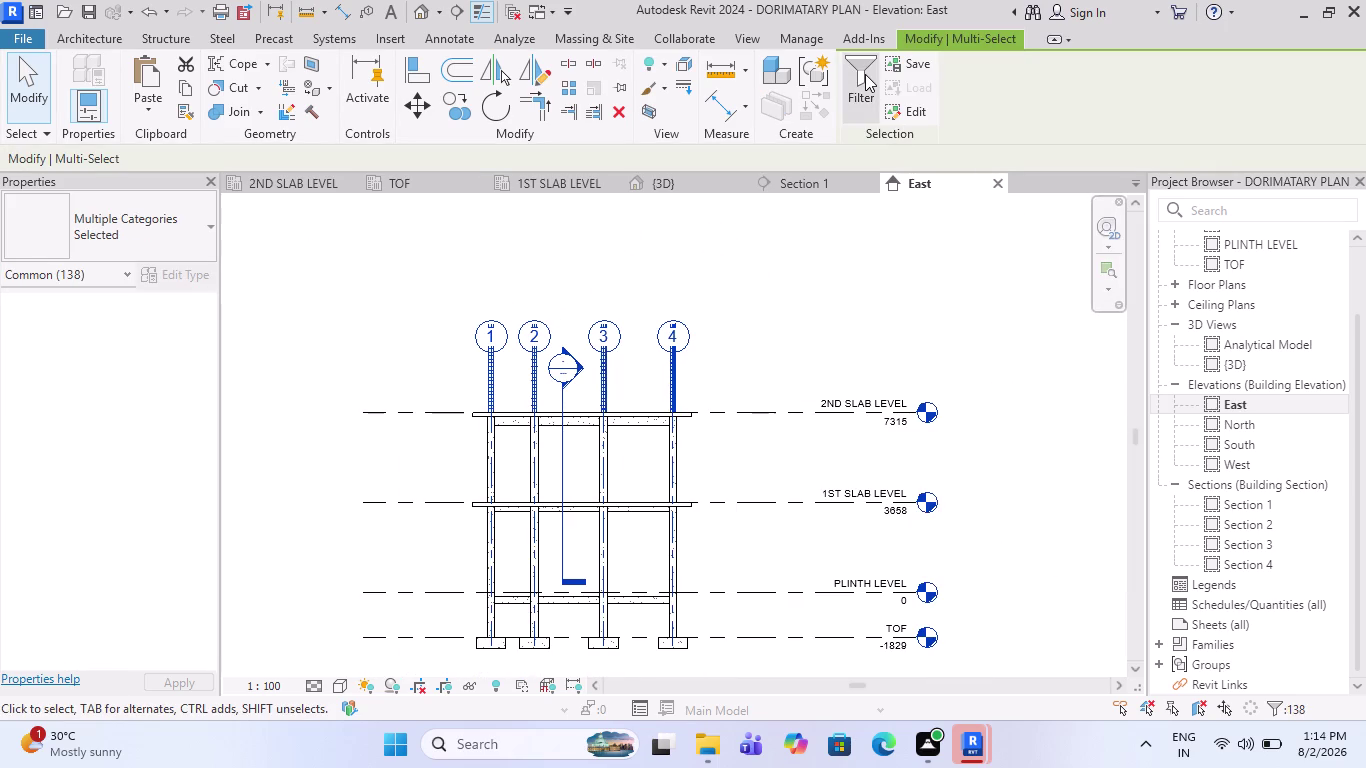
Filter the selection with Check None to keep only the 133 Structural Rebar bars.
click(865, 74)
click(1241, 407)
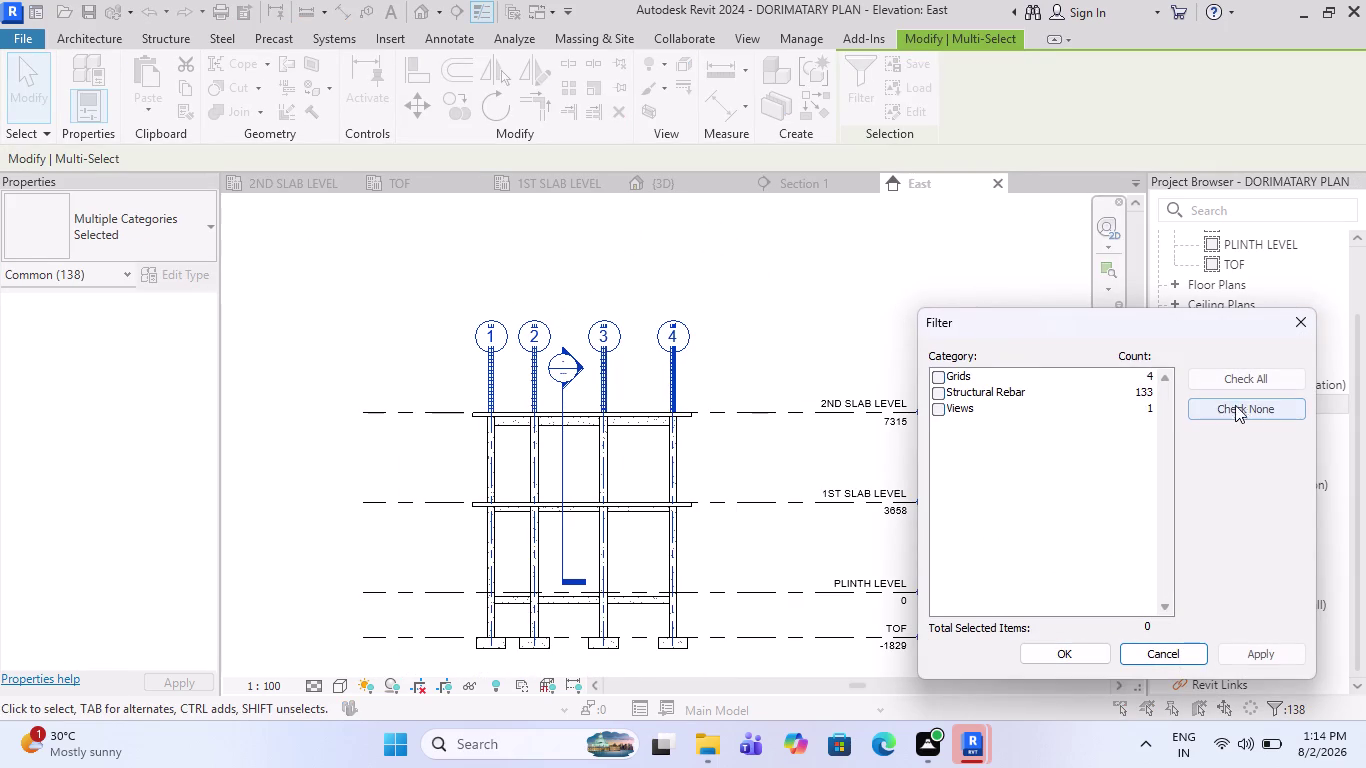
click(942, 395)
click(1073, 649)
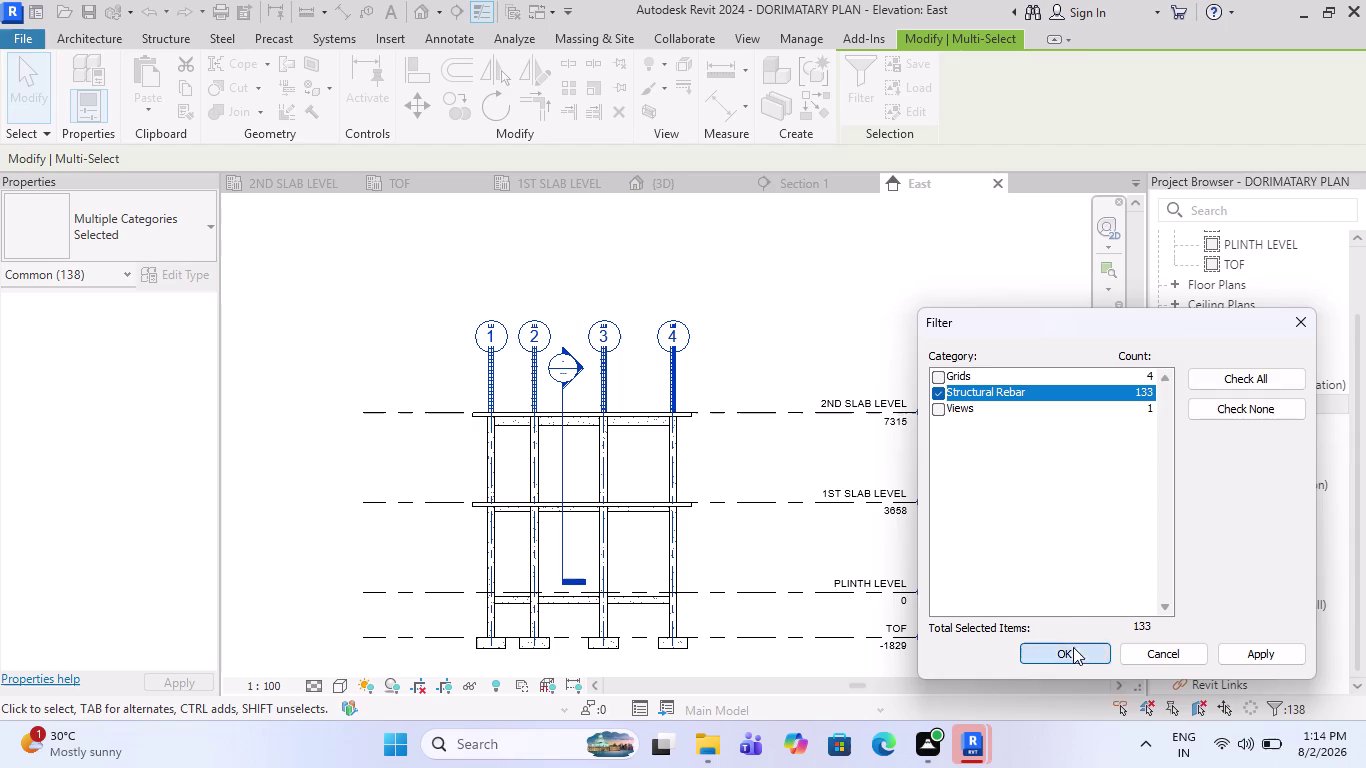
scroll(up, 3)
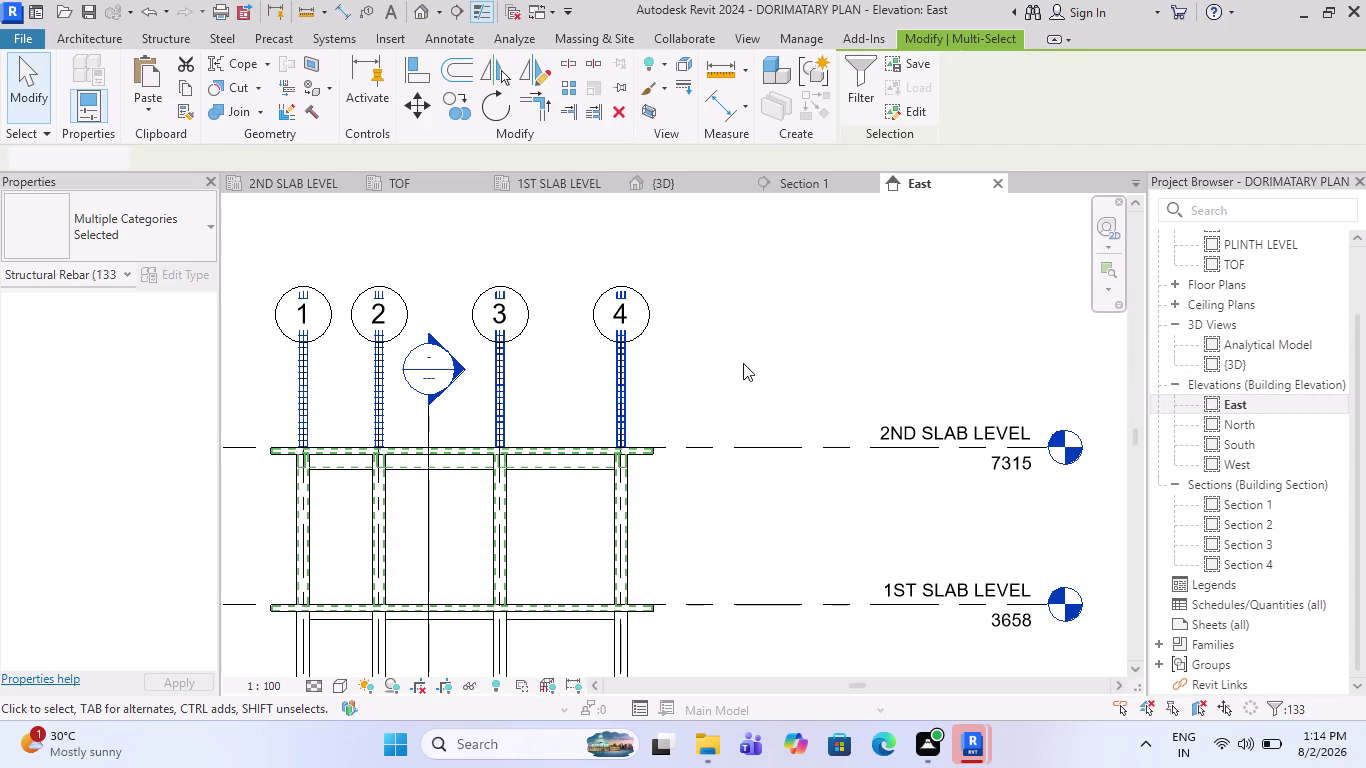
key(Delete)
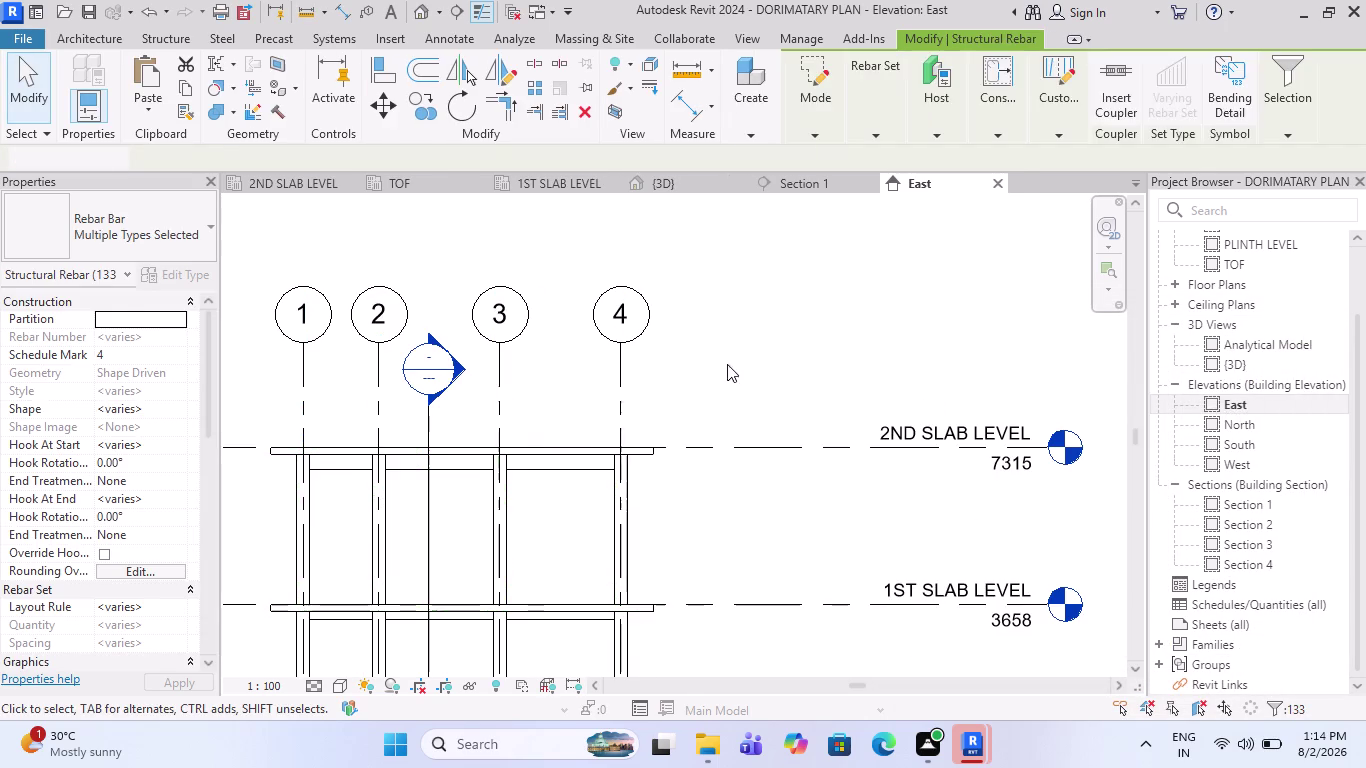
Switch to the 2ND SLAB LEVEL plan and zoom around its beam reinforcement.
scroll(up, 3)
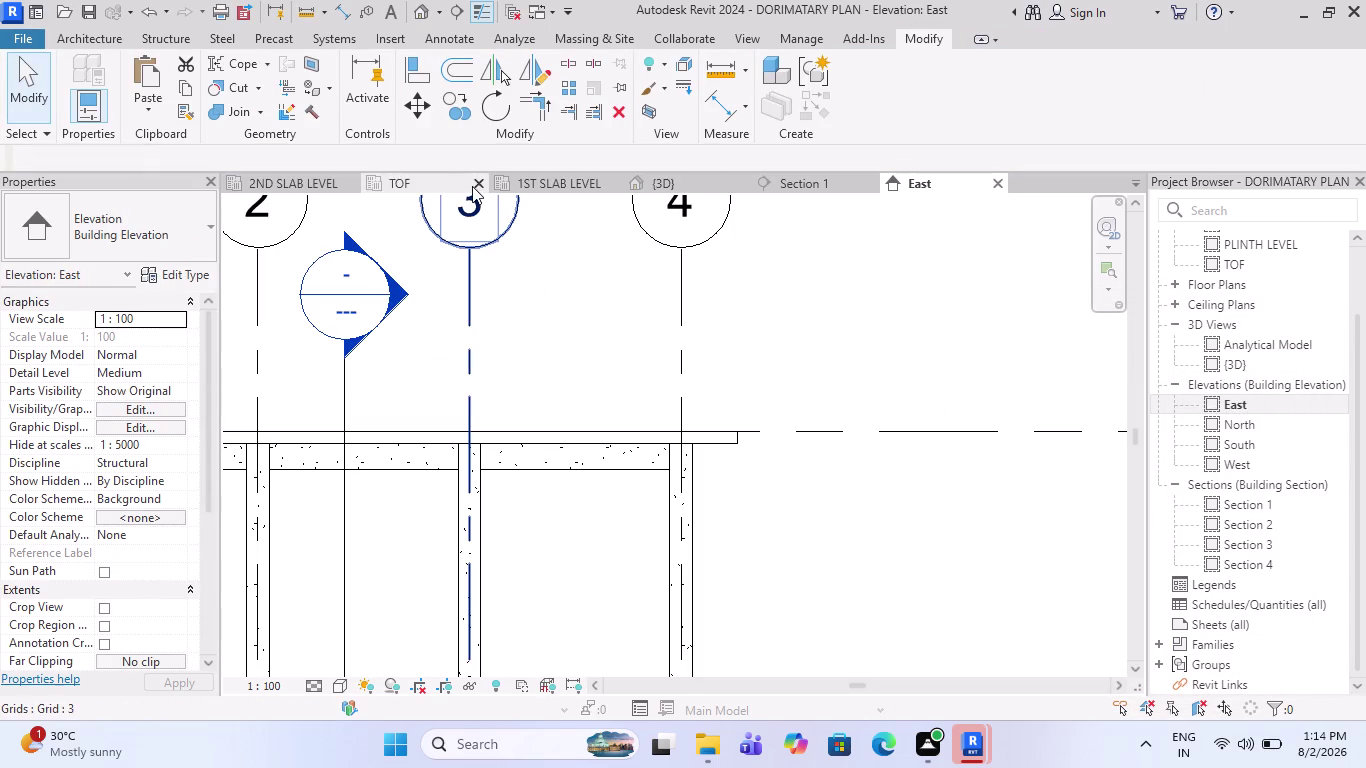
click(276, 192)
click(276, 182)
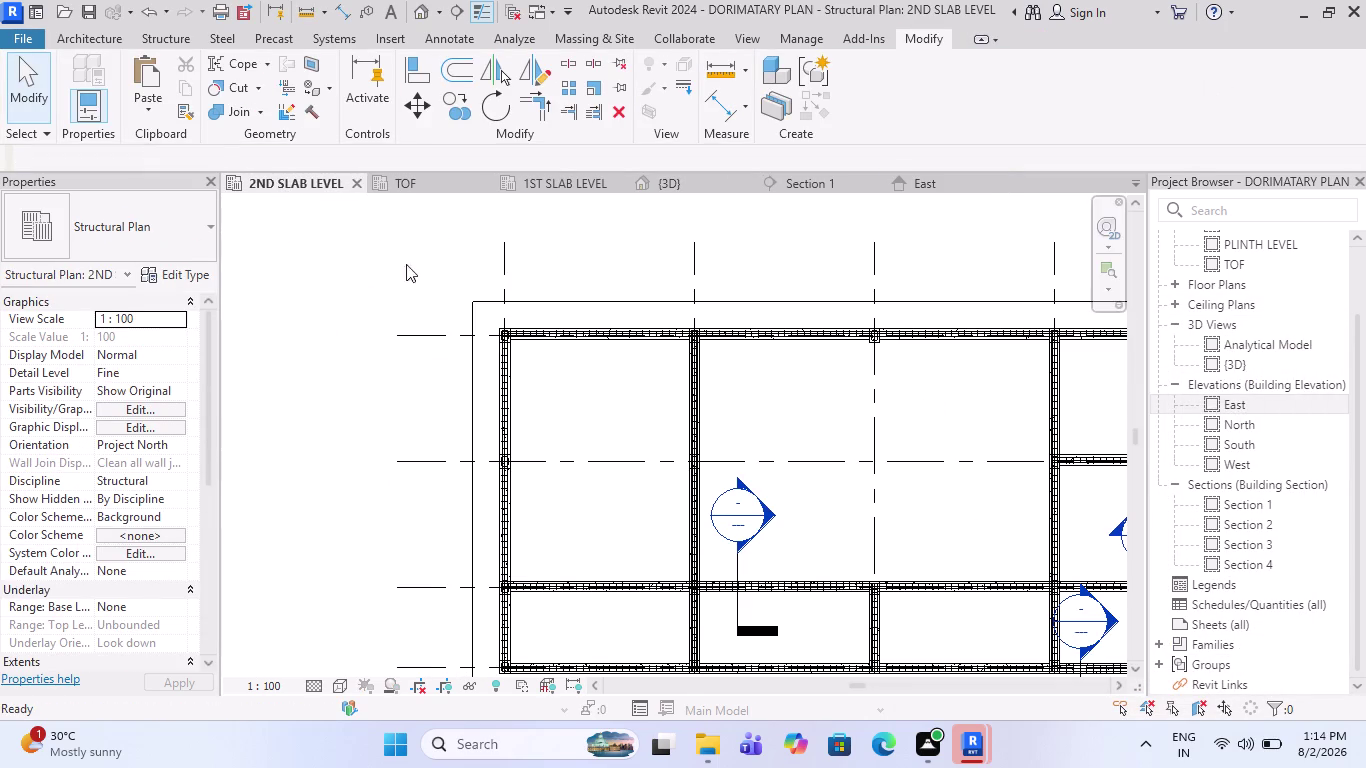
scroll(up, 3)
scroll(up, 3)
scroll(up, 3)
scroll(up, 3)
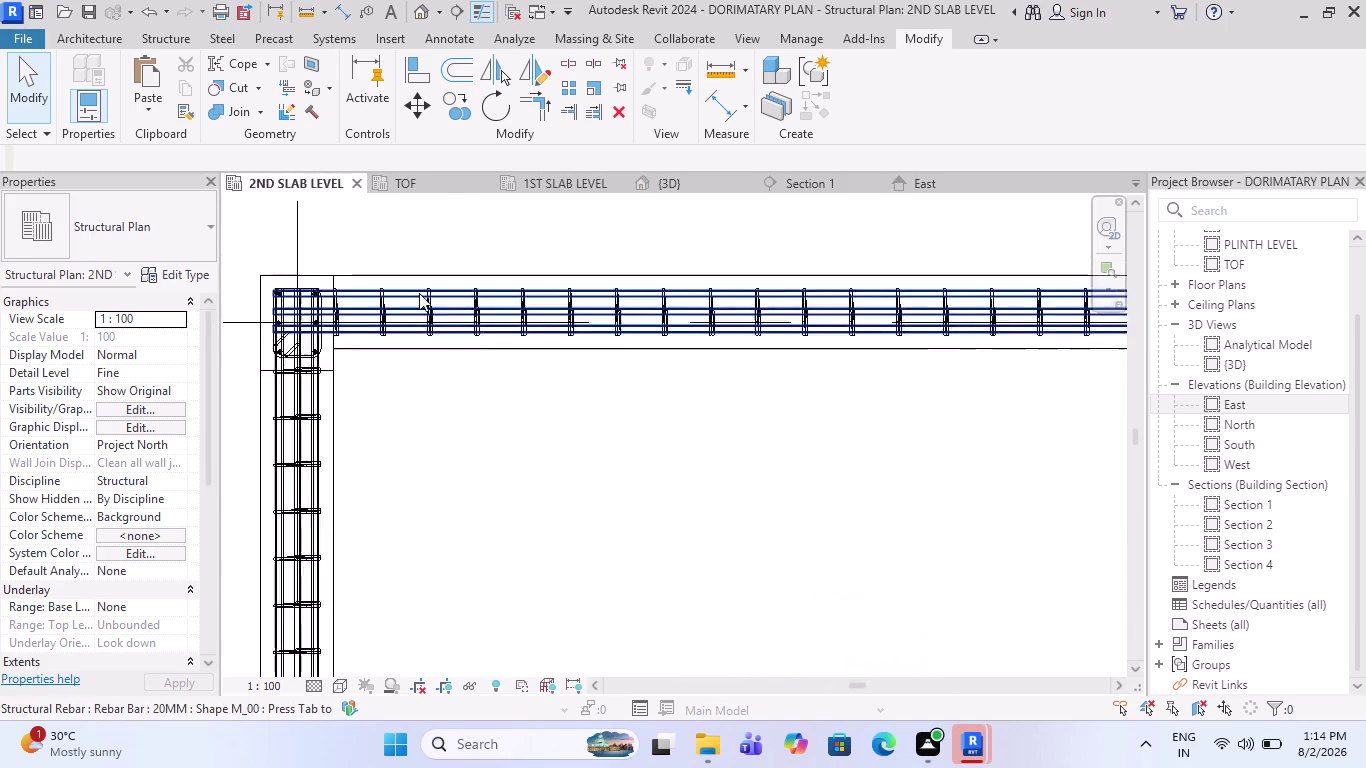
scroll(up, 3)
scroll(down, 3)
scroll(down, 3)
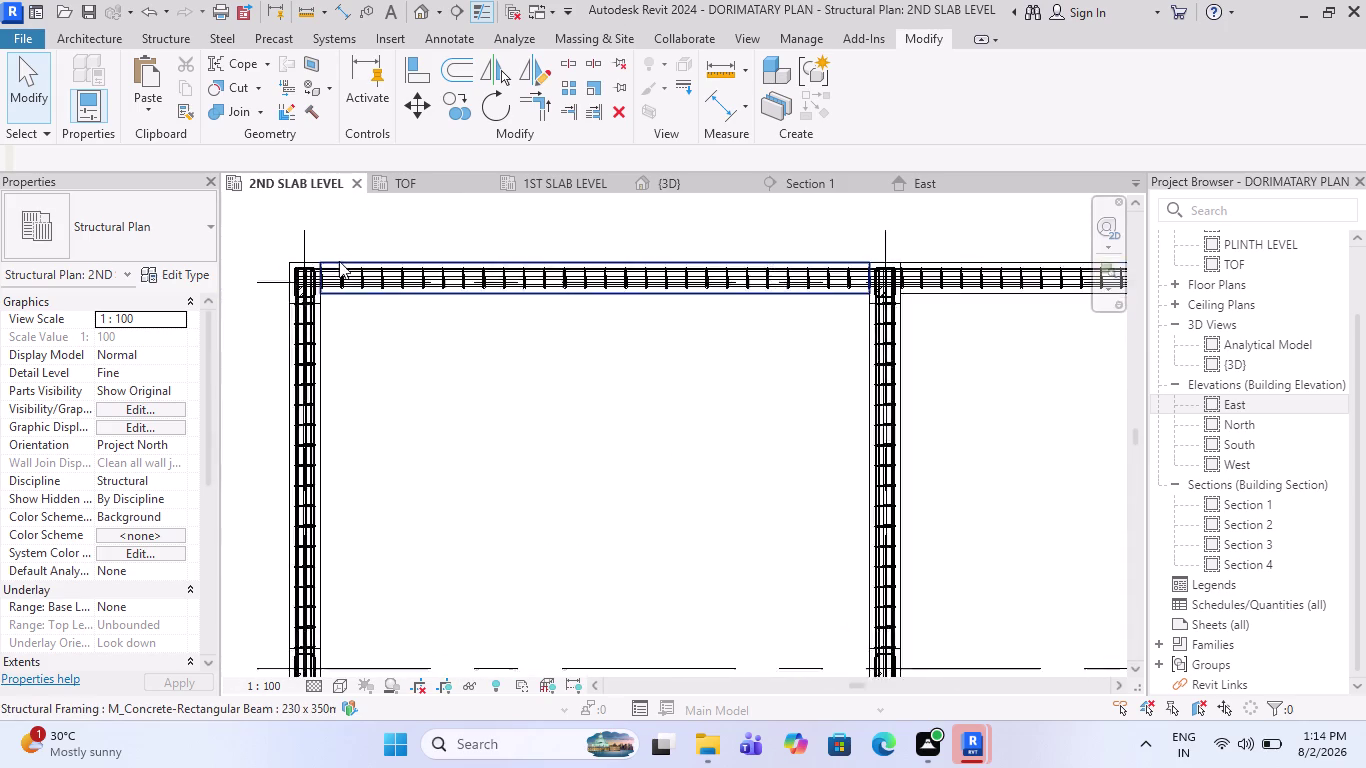
scroll(down, 3)
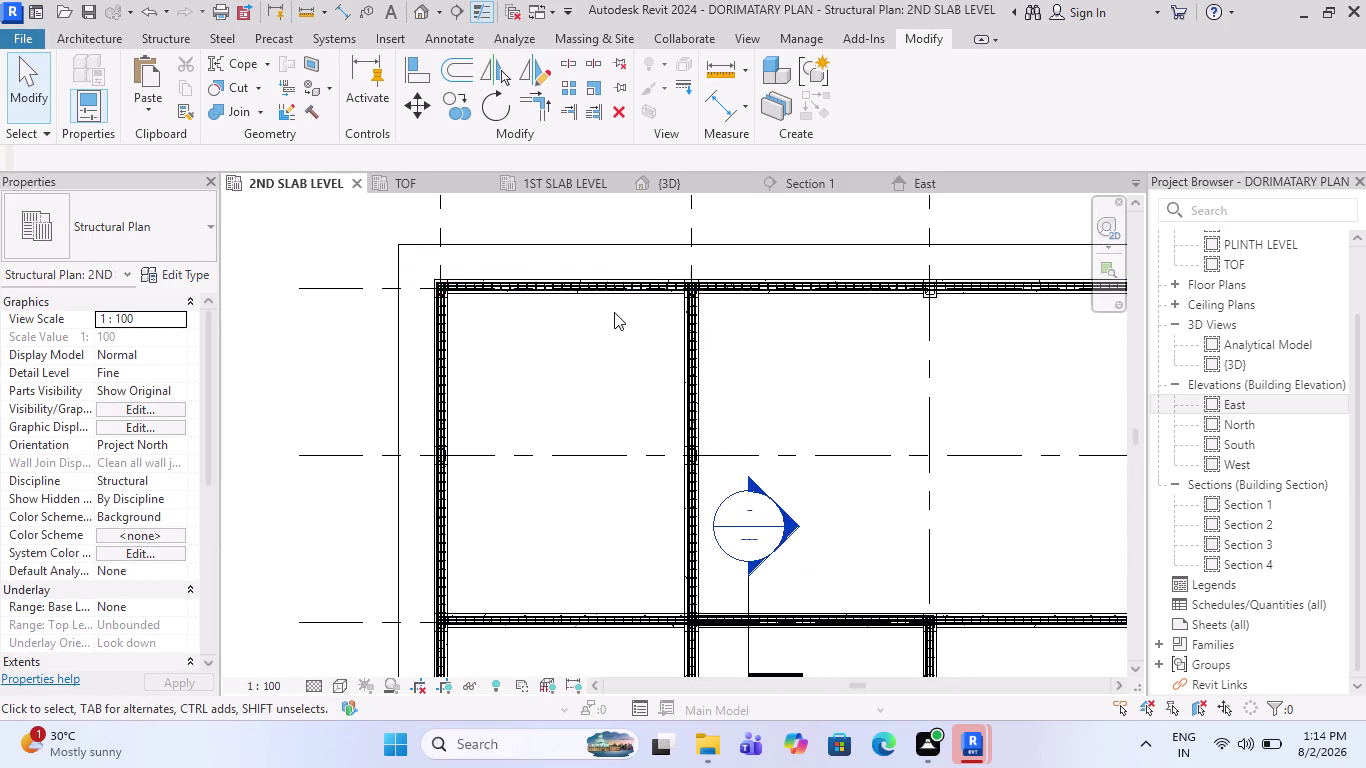
scroll(down, 3)
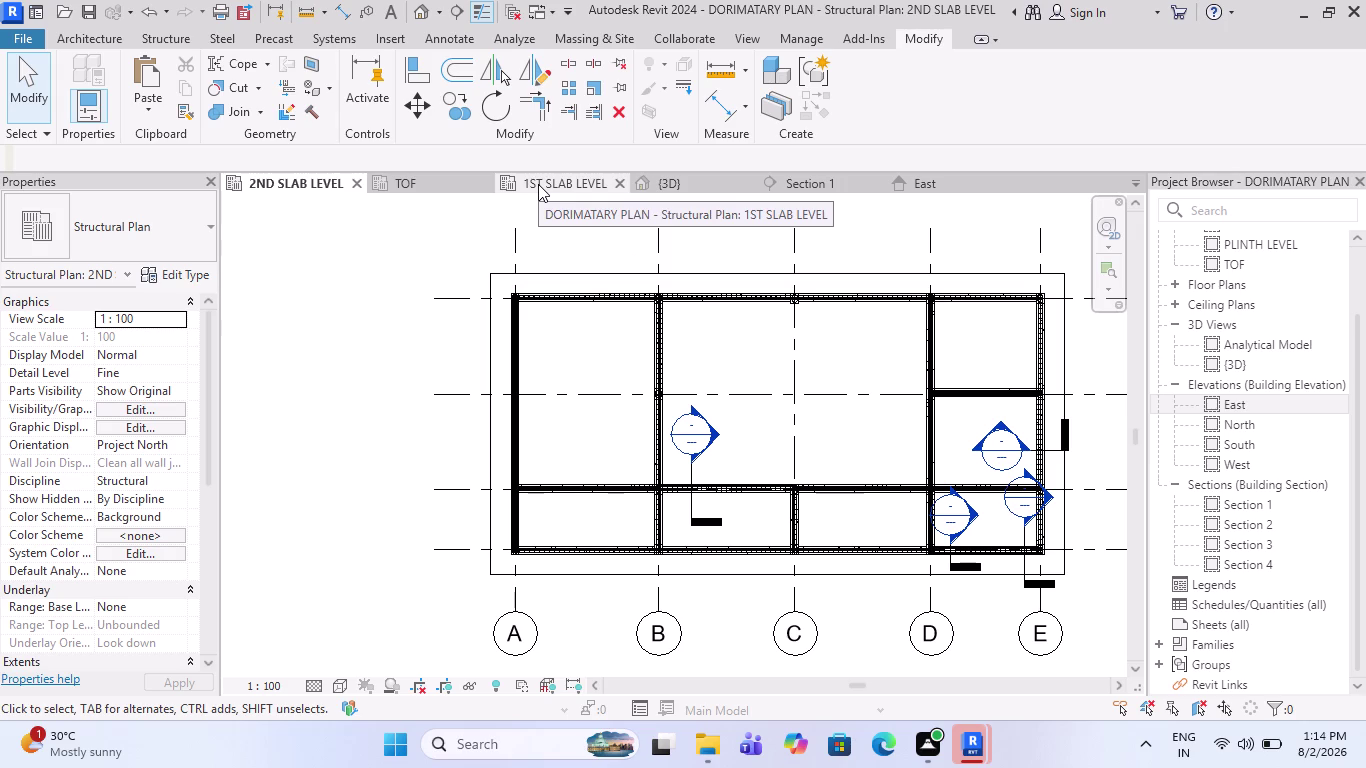
Review the TOF and 1ST SLAB LEVEL plans, then return to 2ND SLAB LEVEL.
click(442, 182)
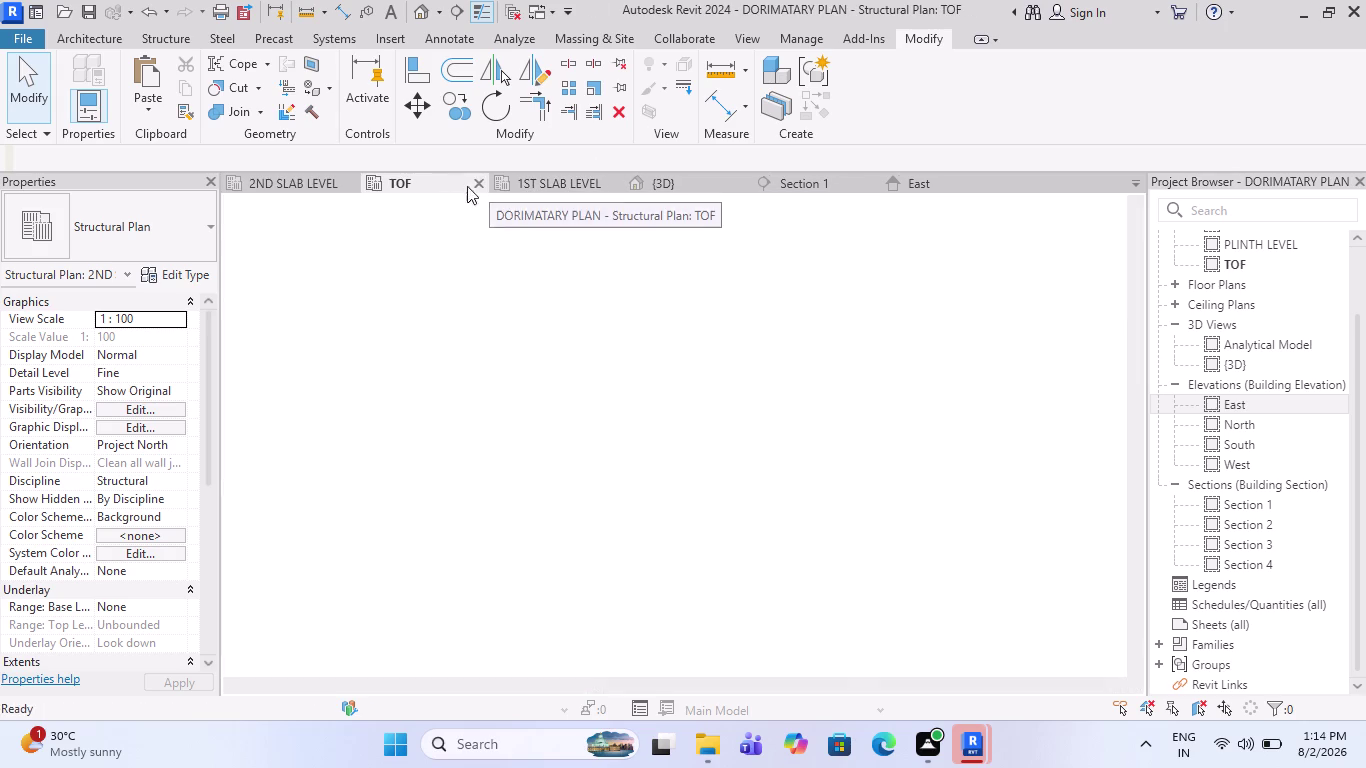
scroll(down, 3)
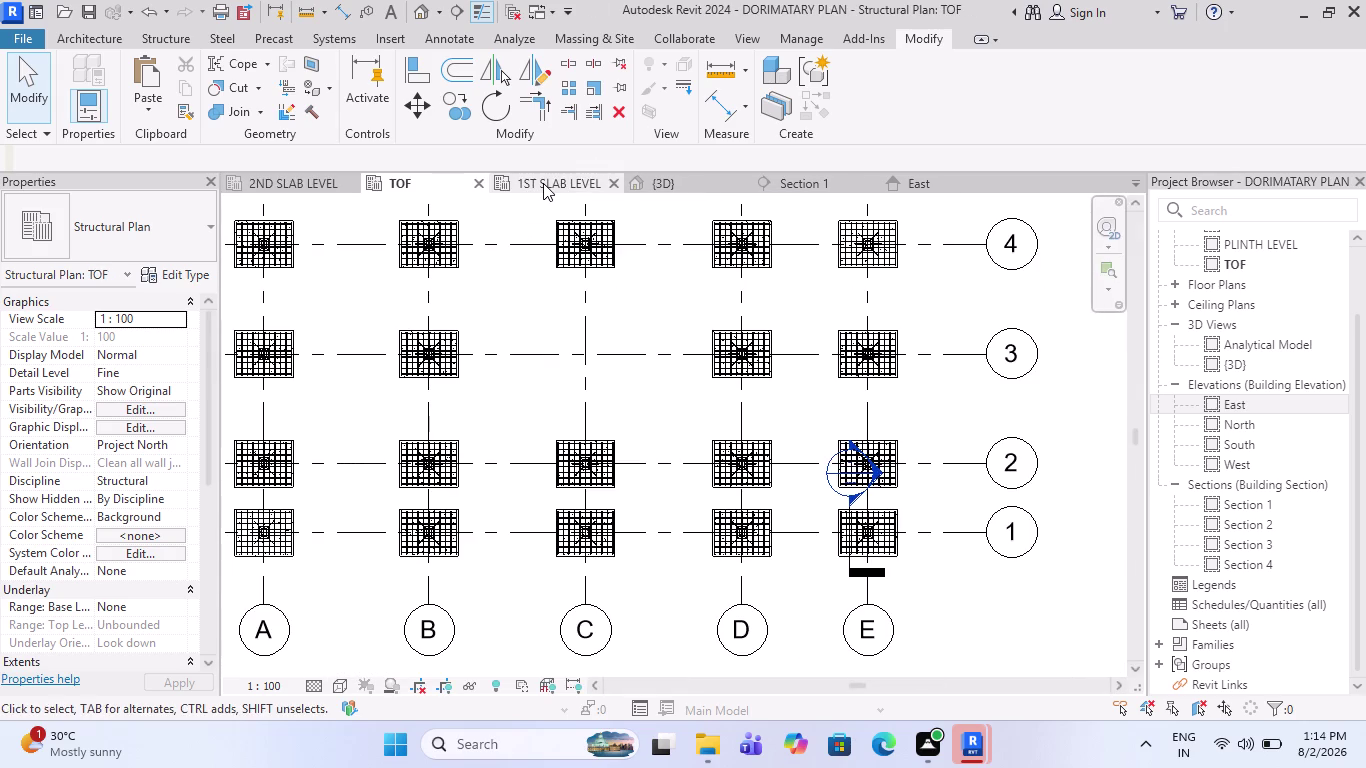
click(543, 183)
click(303, 183)
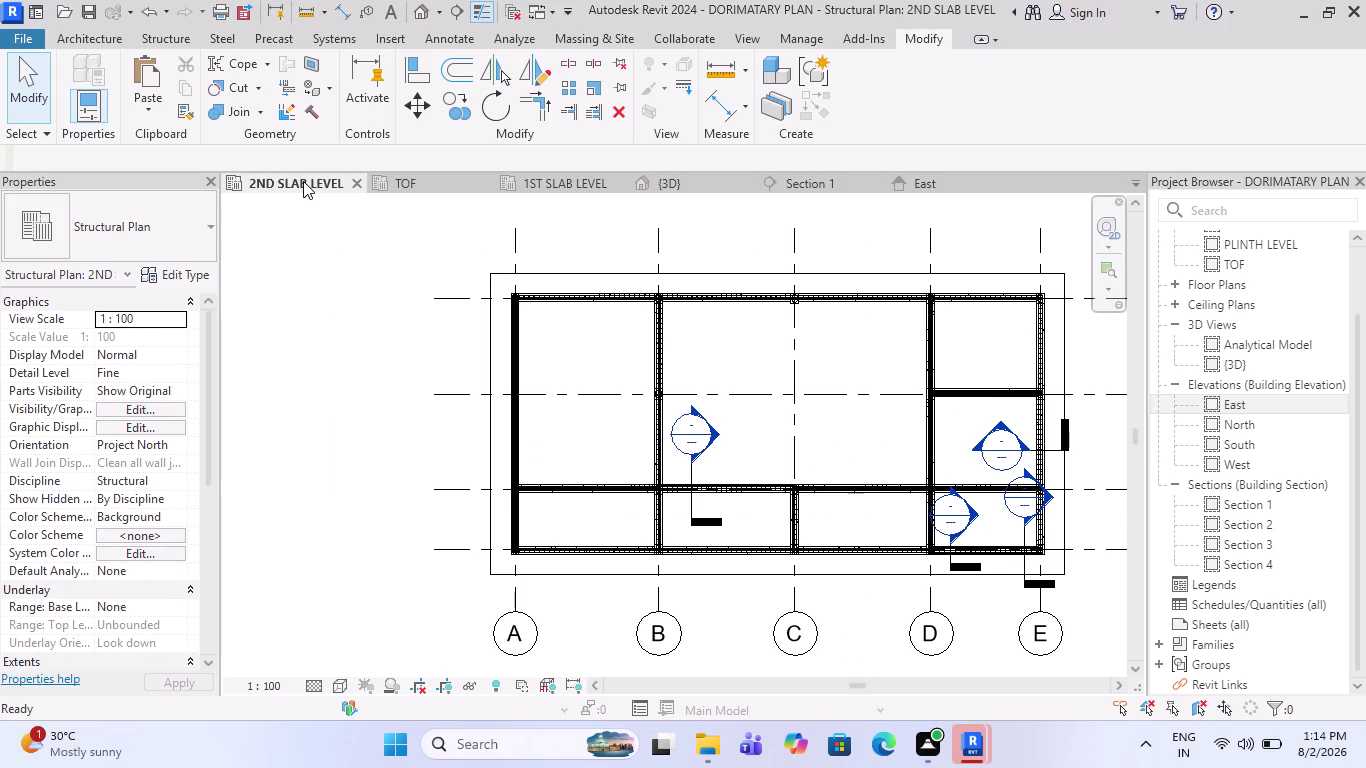
click(831, 186)
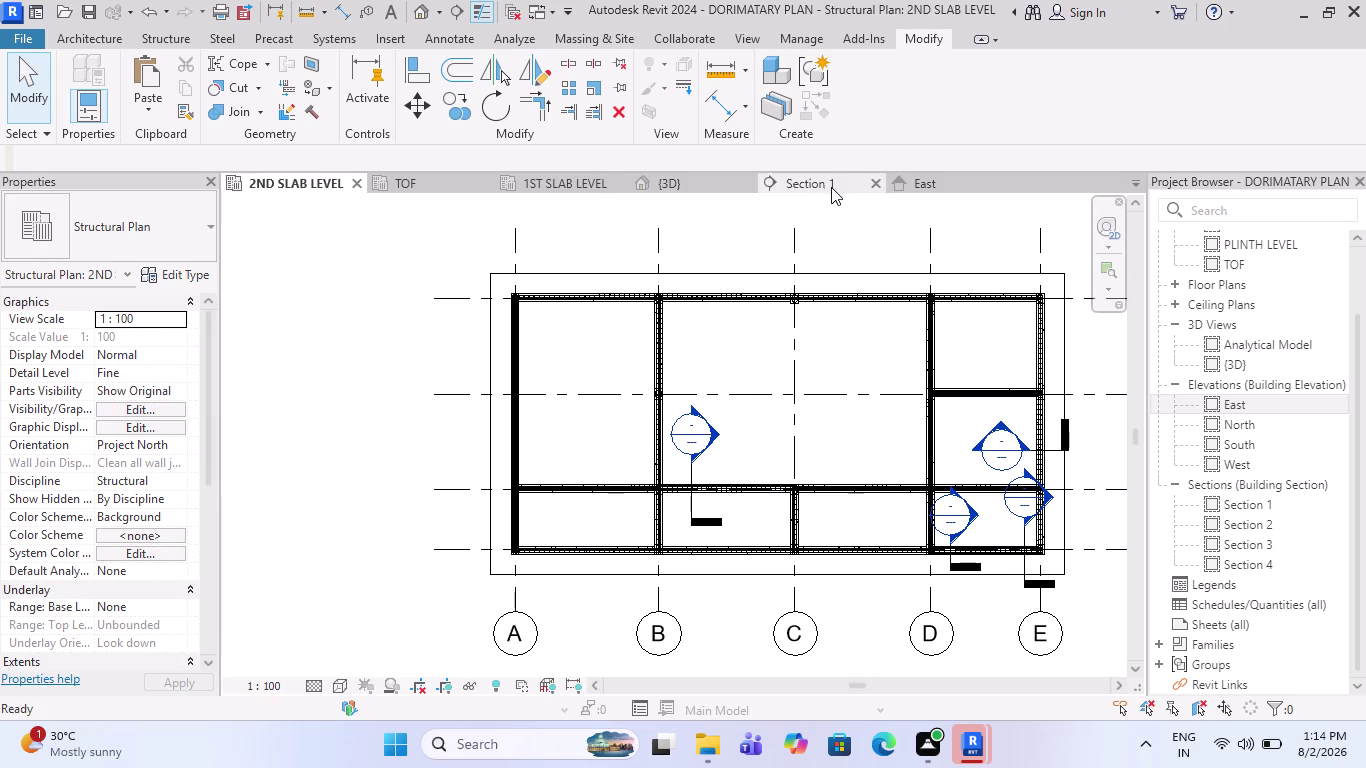
Zoom into the beam-column joint rebar at 1ST SLAB LEVEL in Section 1.
scroll(down, 3)
scroll(up, 3)
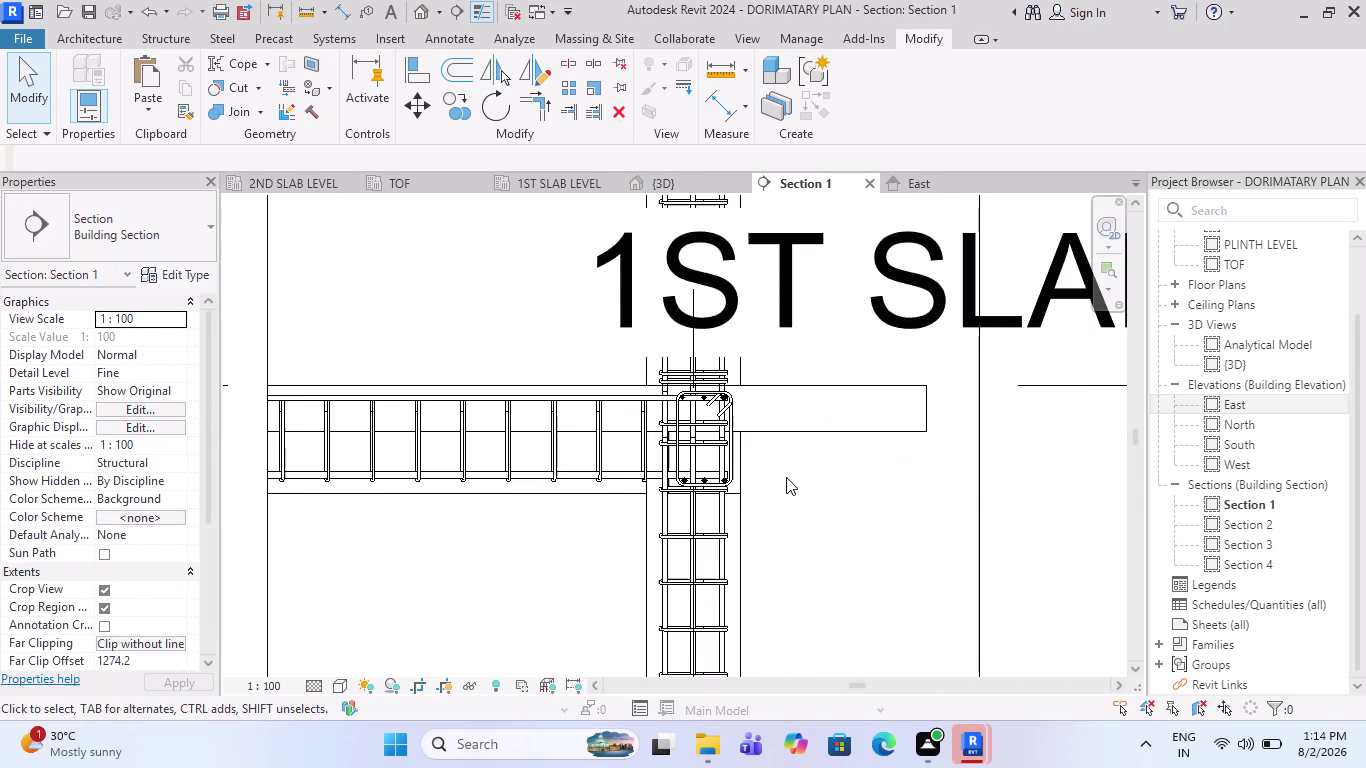
scroll(up, 3)
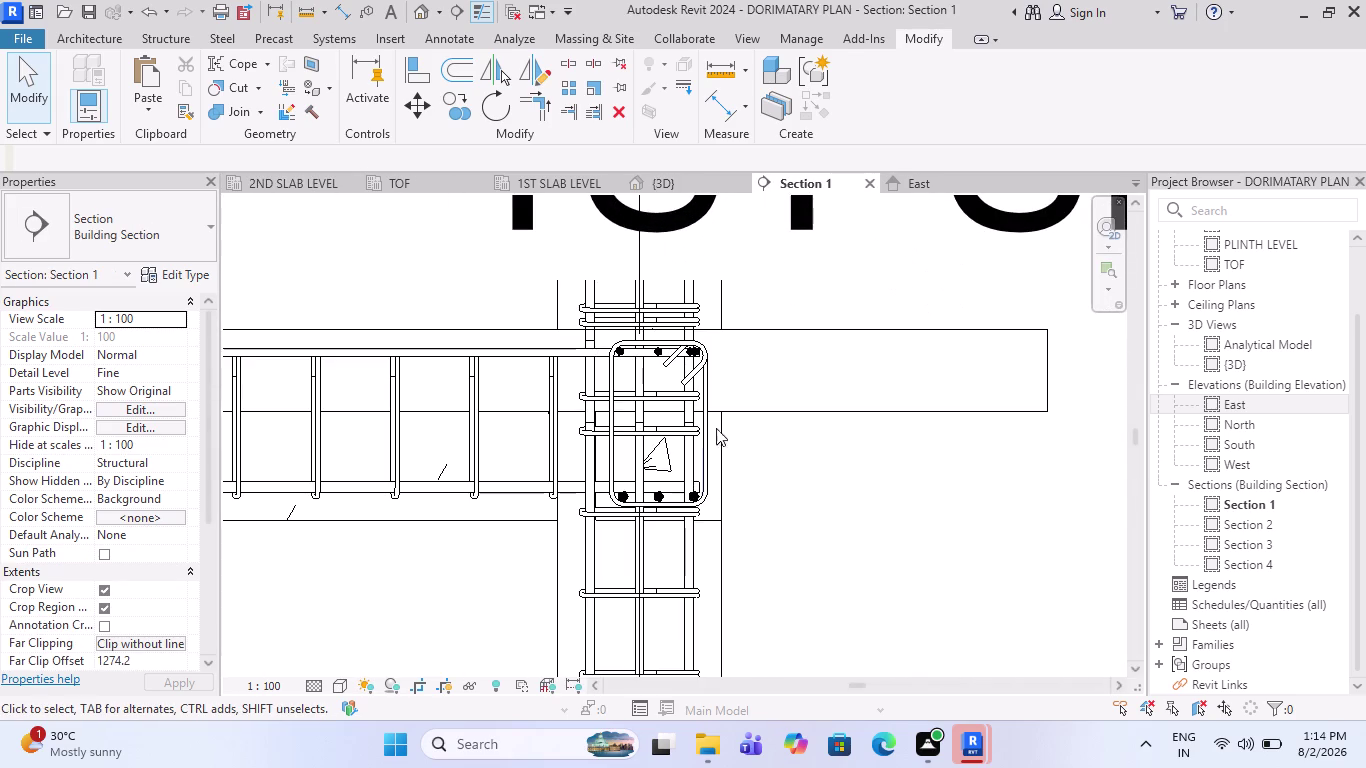
scroll(up, 3)
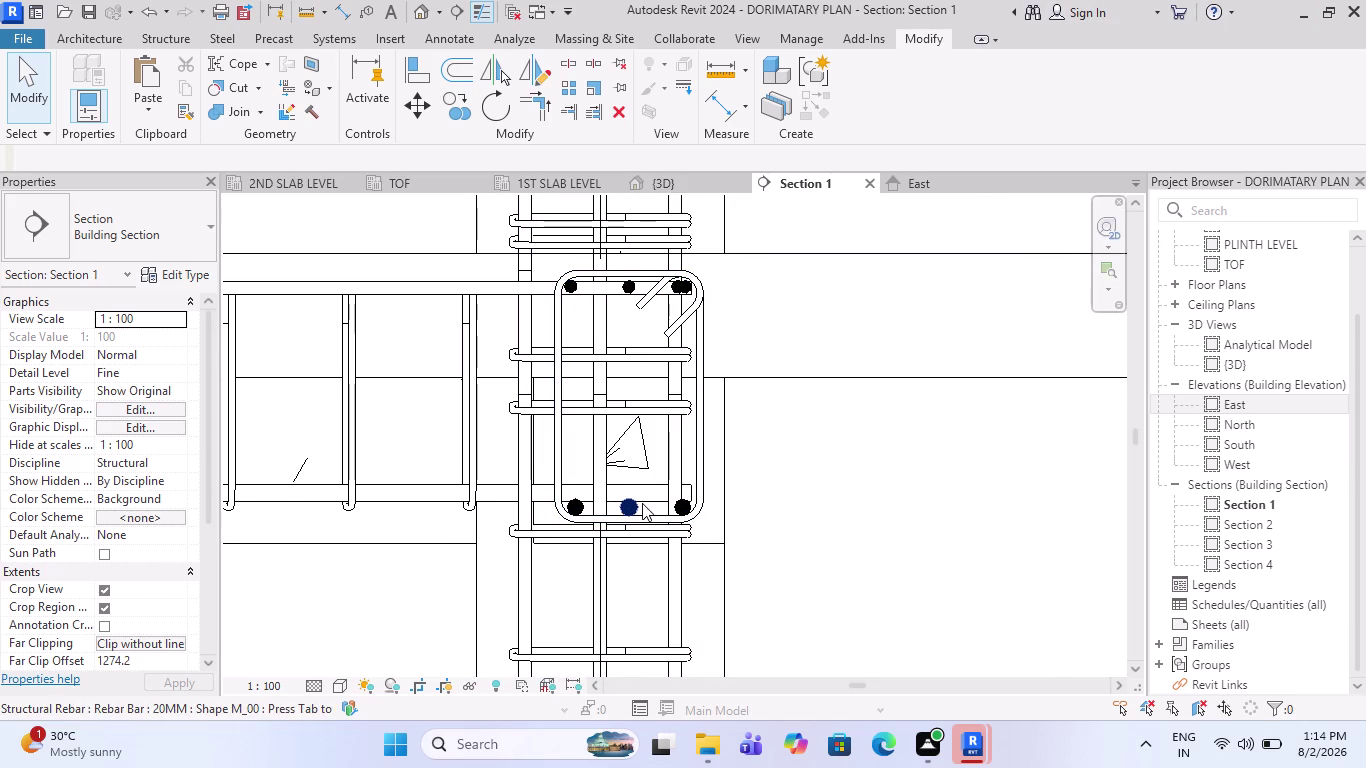
scroll(down, 3)
scroll(down, 3)
scroll(down, 3)
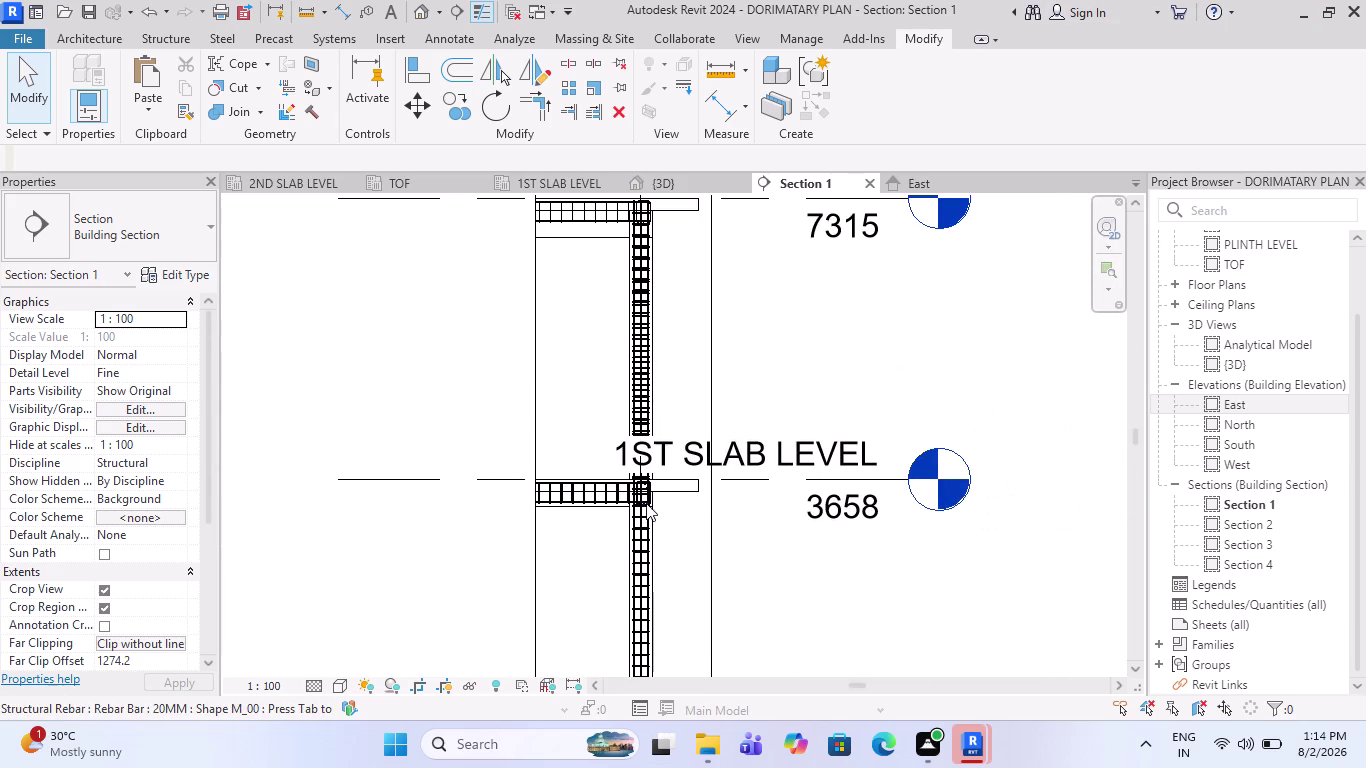
key(Escape)
scroll(up, 3)
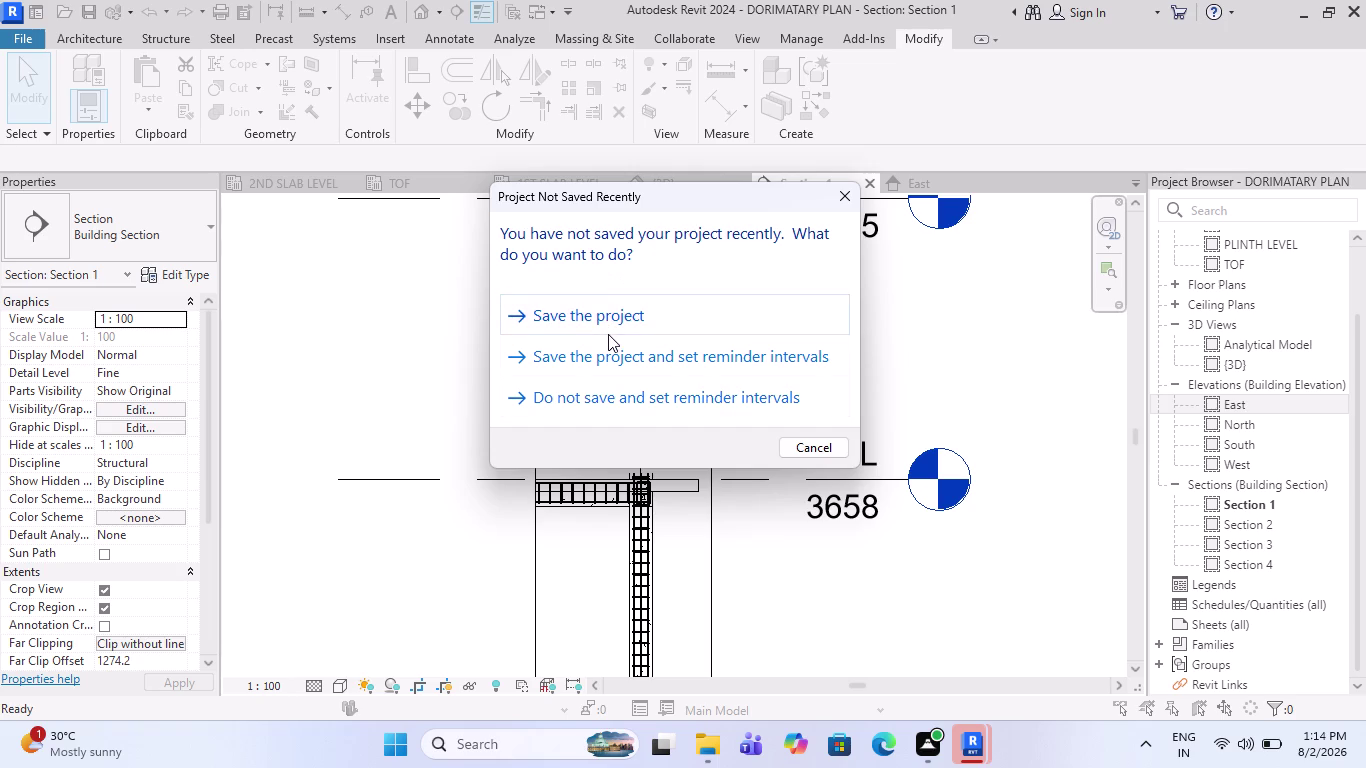
Choose 'Save the project' in the Project Not Saved Recently reminder.
click(604, 310)
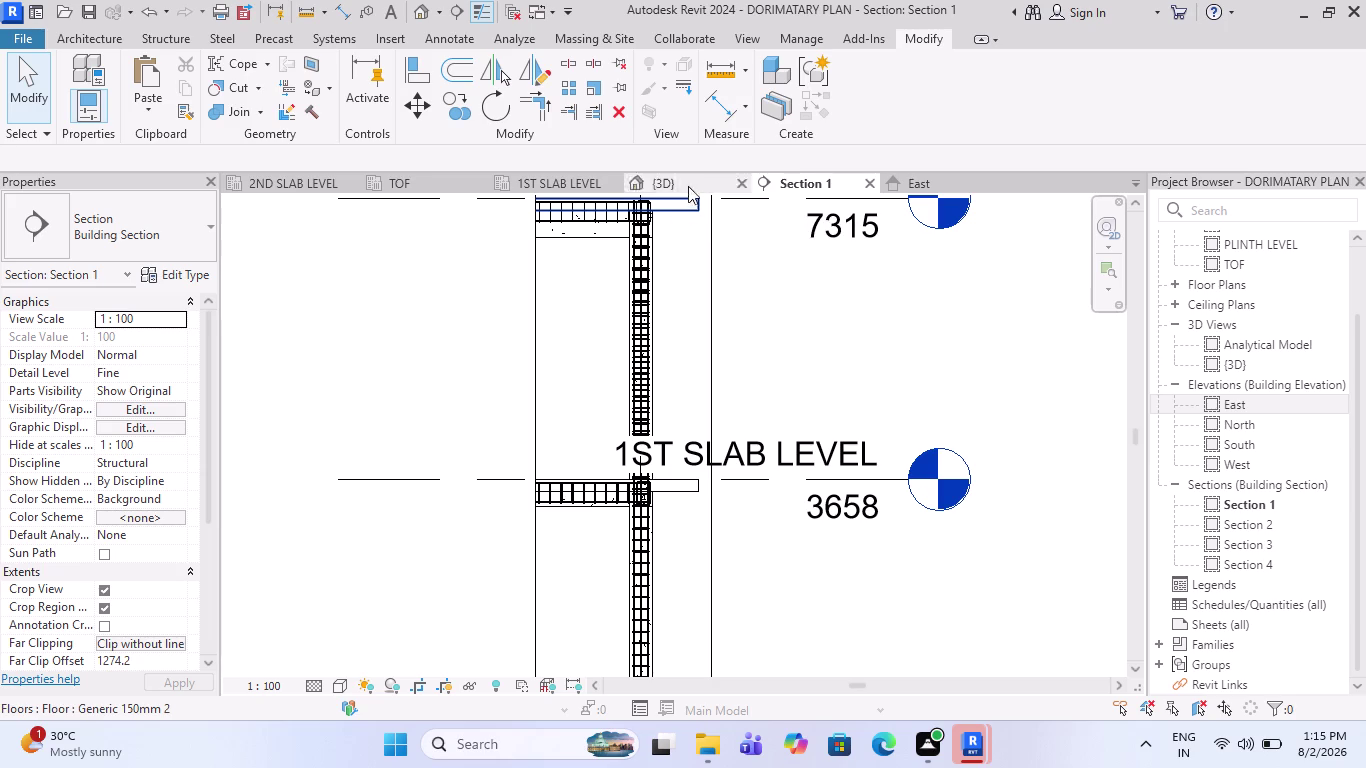
scroll(up, 3)
scroll(up, 3)
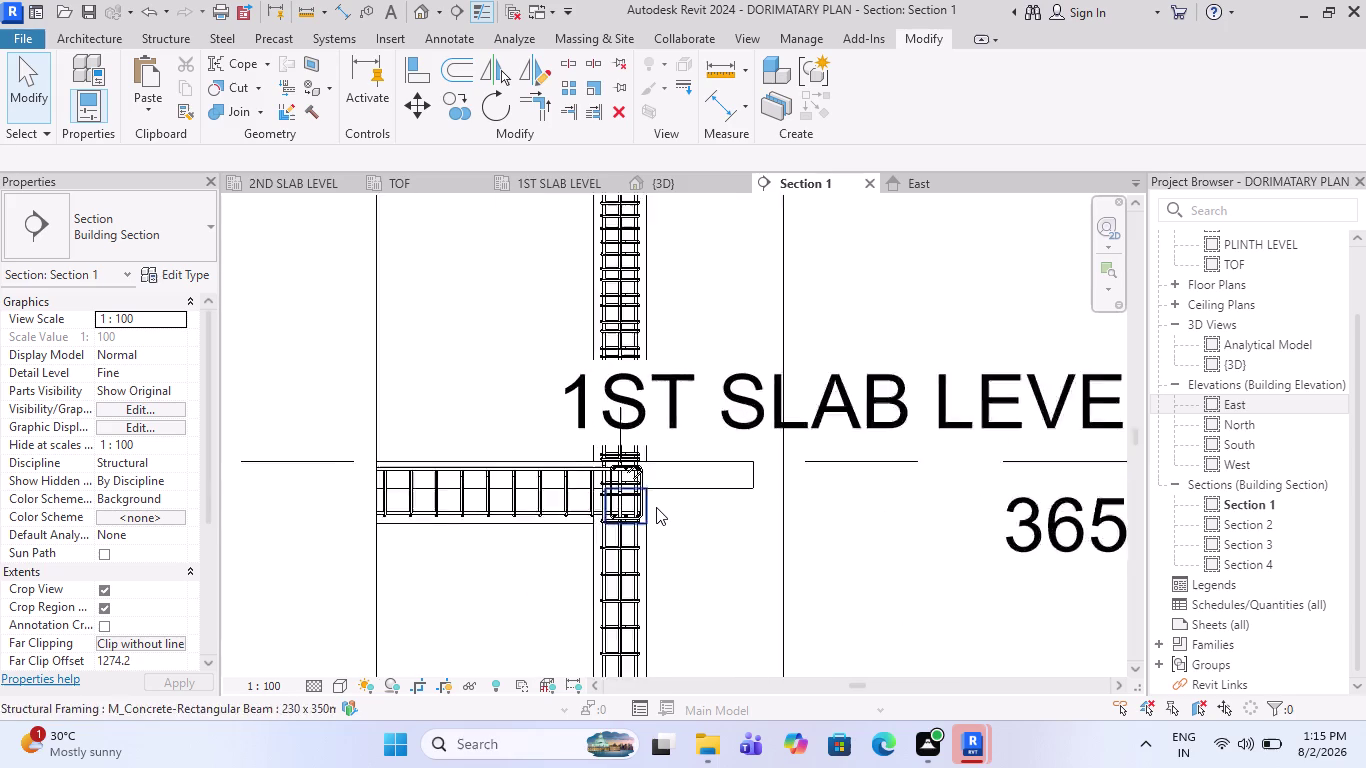
scroll(up, 3)
scroll(up, 3)
scroll(up, 3)
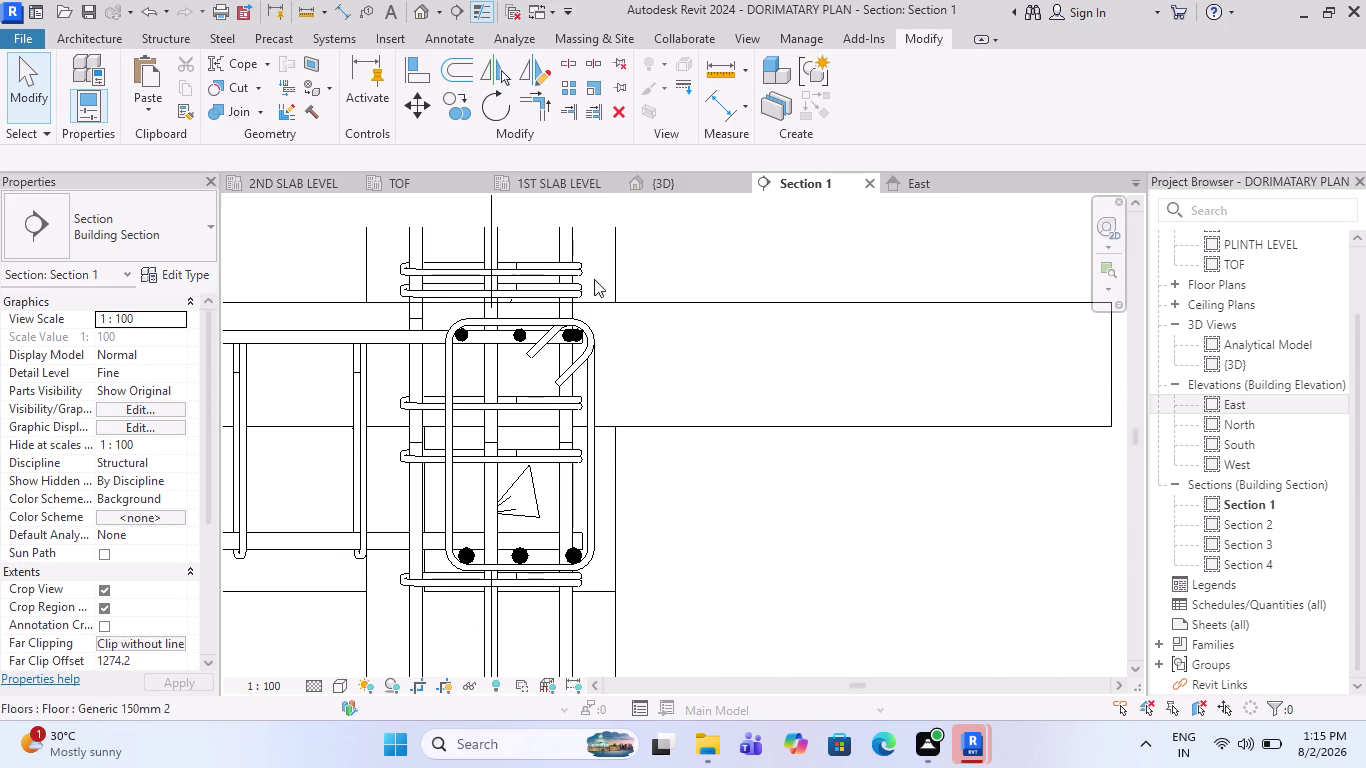
key(Escape)
scroll(down, 3)
scroll(down, 3)
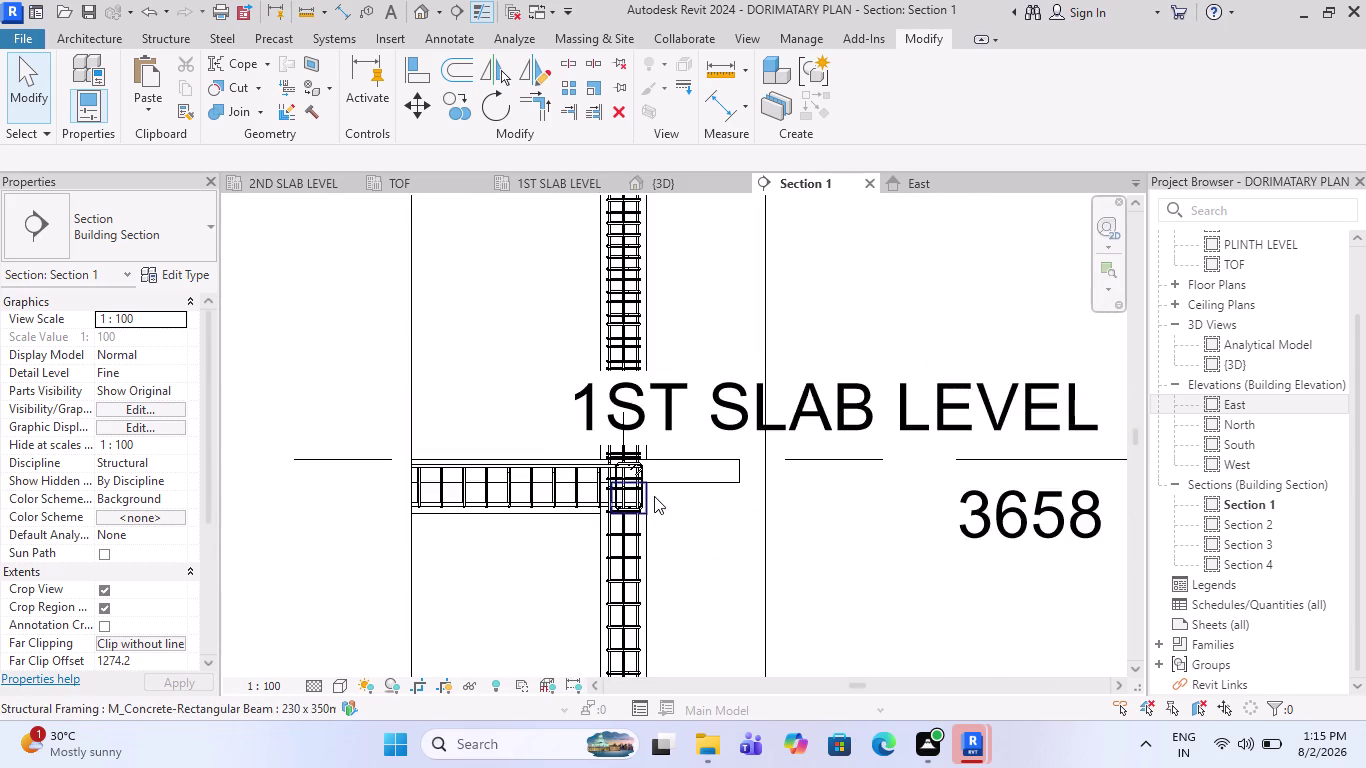
scroll(down, 3)
scroll(up, 3)
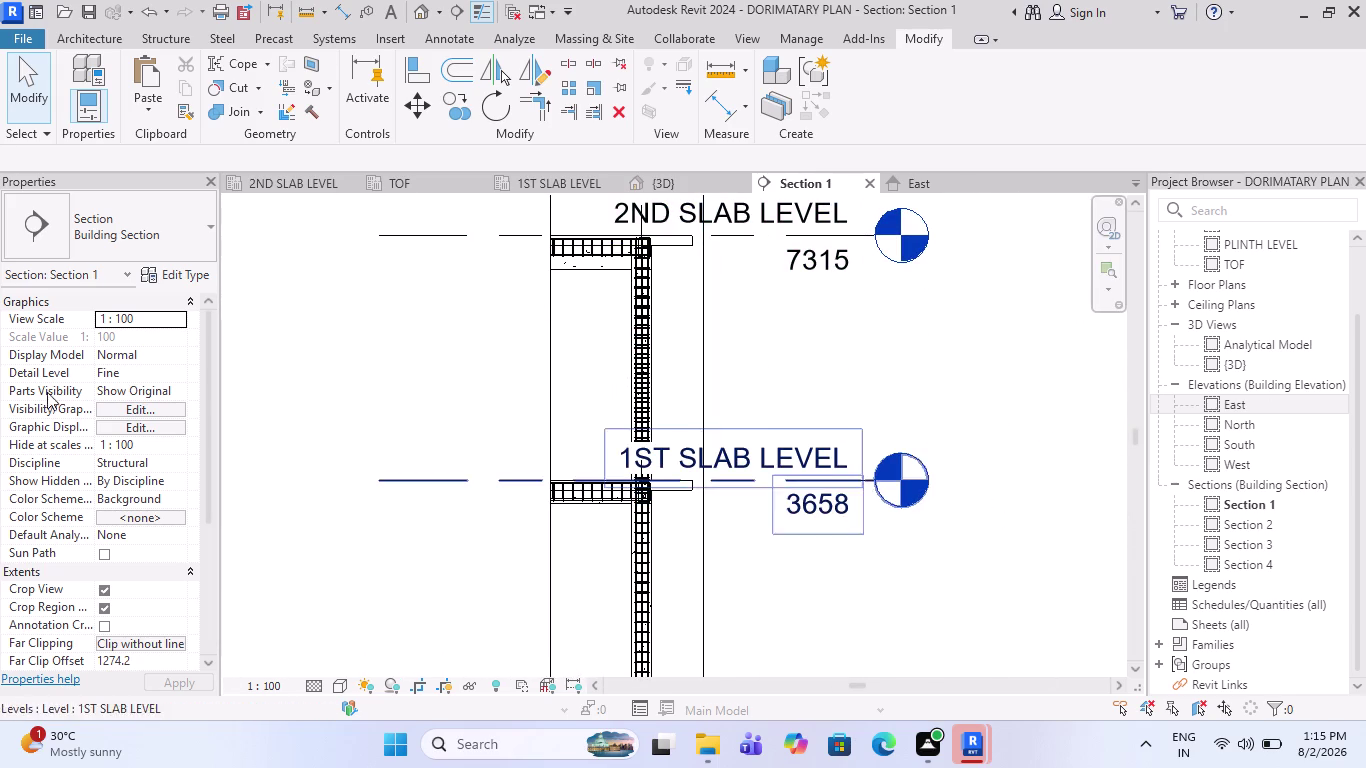
click(519, 177)
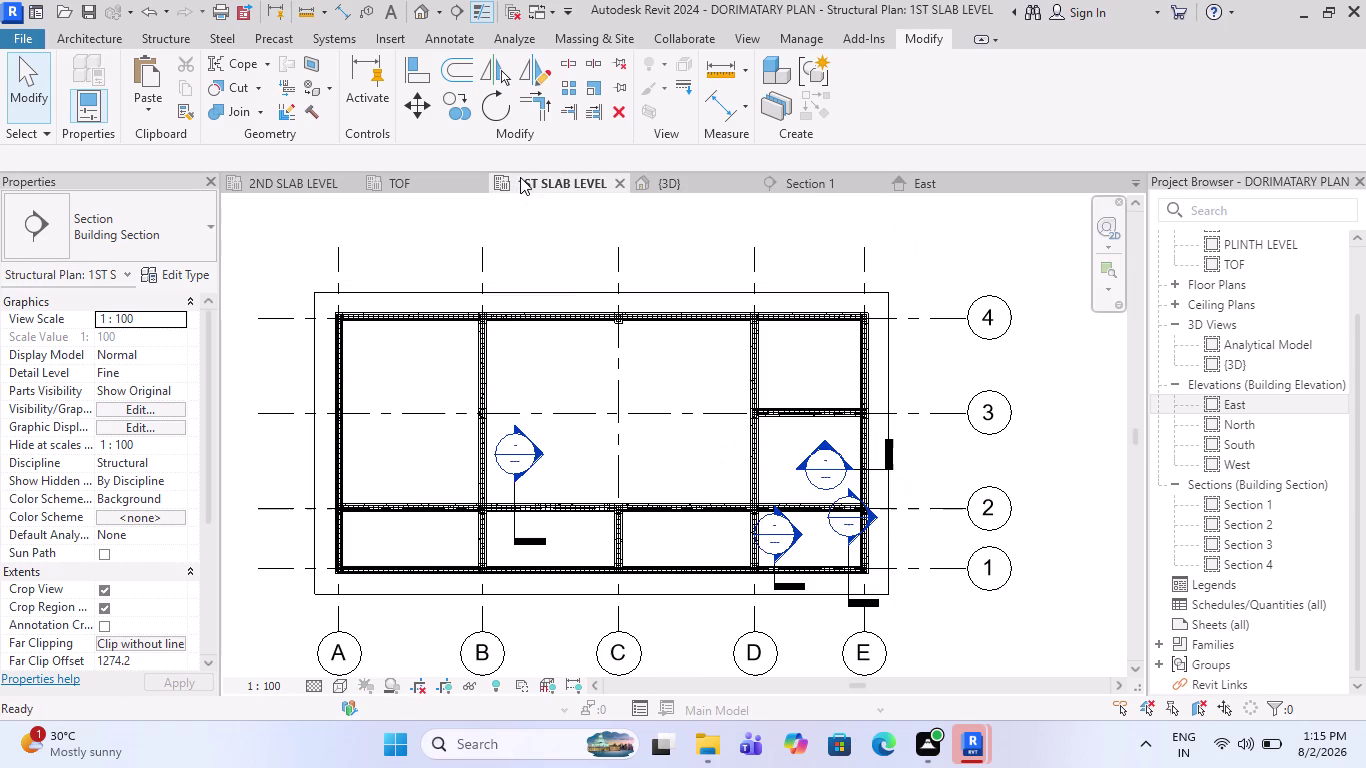
Zoom and pan the 1ST SLAB LEVEL plan to inspect its beam rebar.
scroll(up, 3)
scroll(up, 3)
scroll(up, 3)
scroll(up, 3)
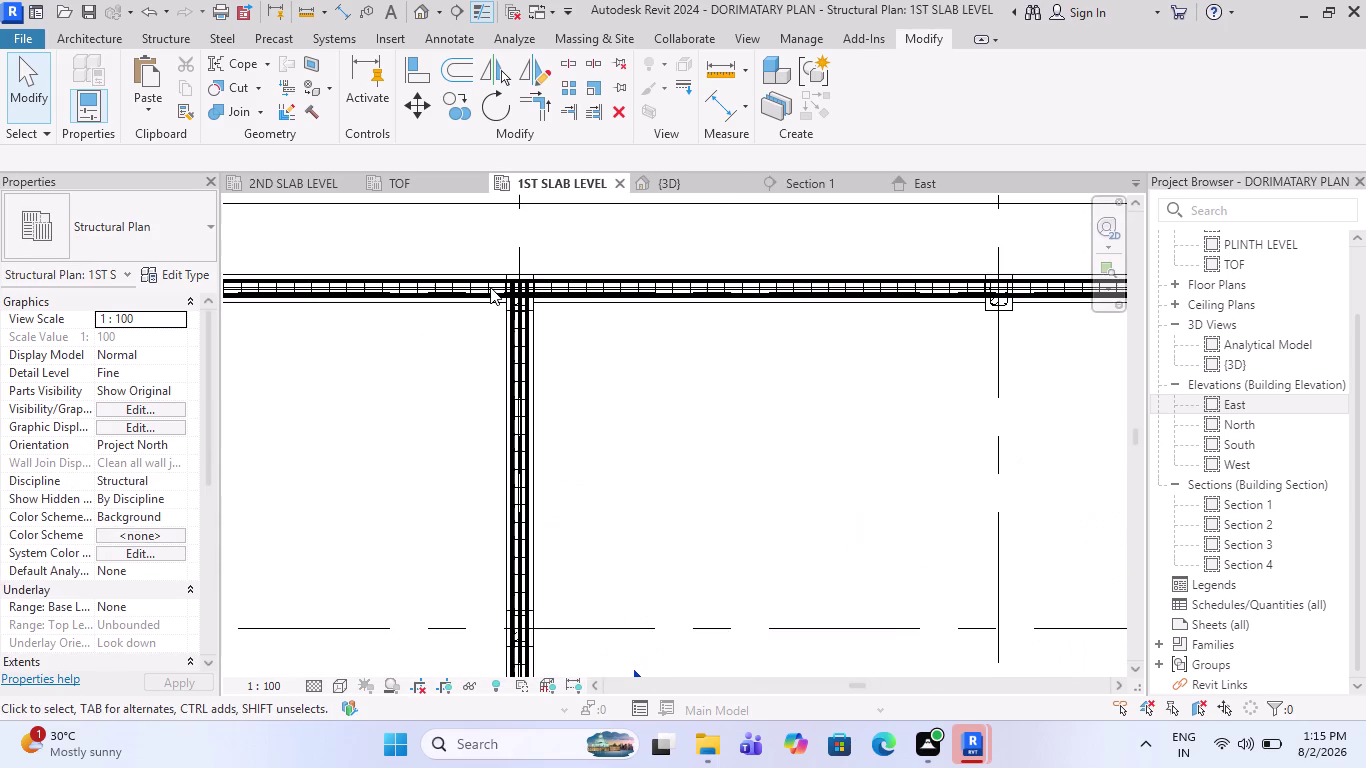
scroll(up, 3)
scroll(up, 3)
scroll(down, 3)
scroll(up, 3)
scroll(up, 3)
scroll(down, 3)
scroll(down, 3)
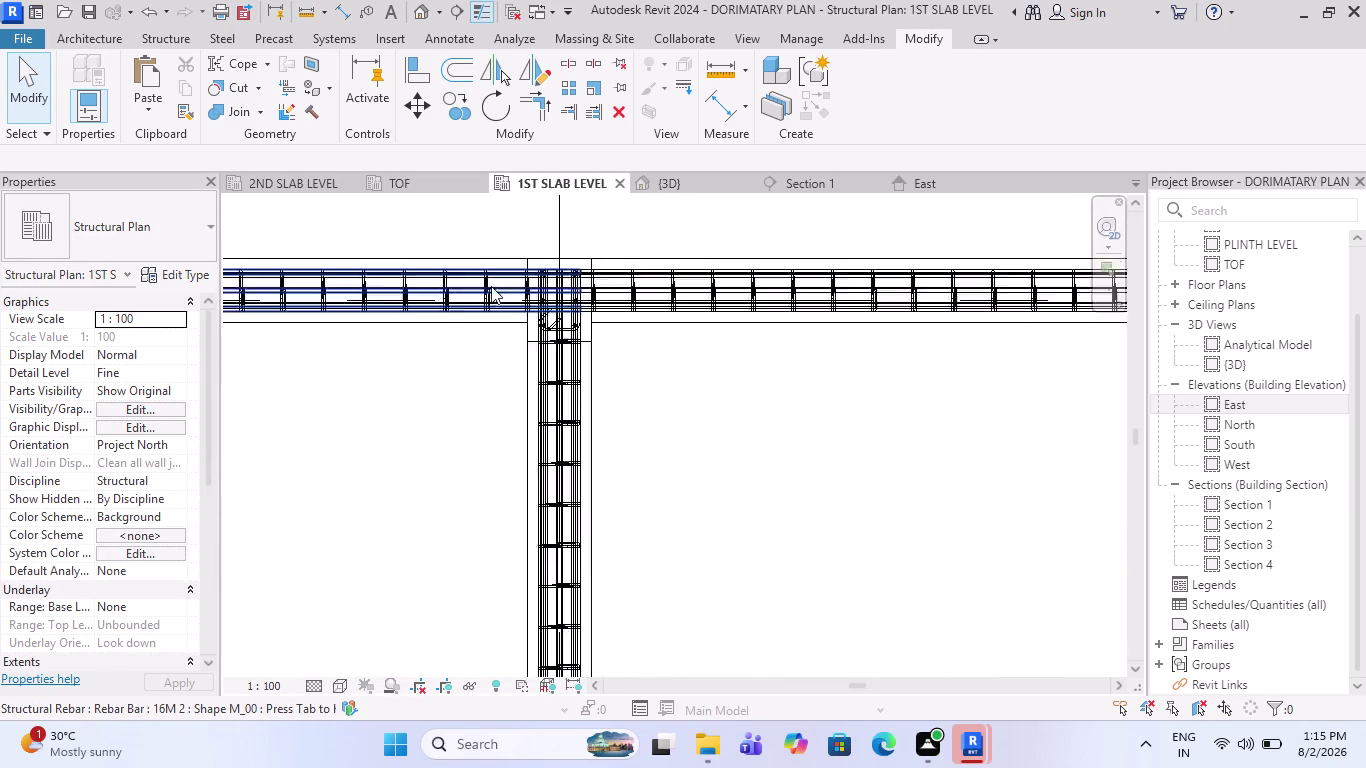
scroll(down, 3)
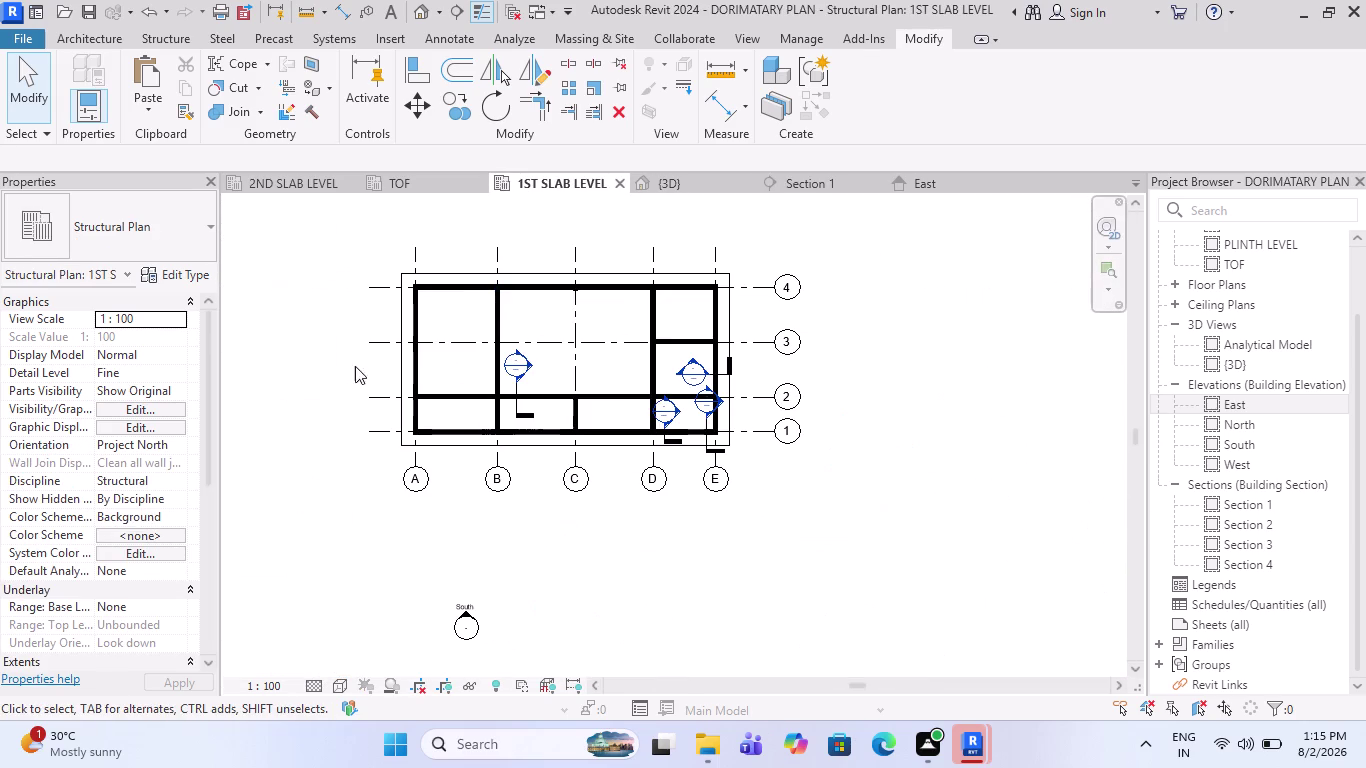
middle_drag(606, 437, 619, 487)
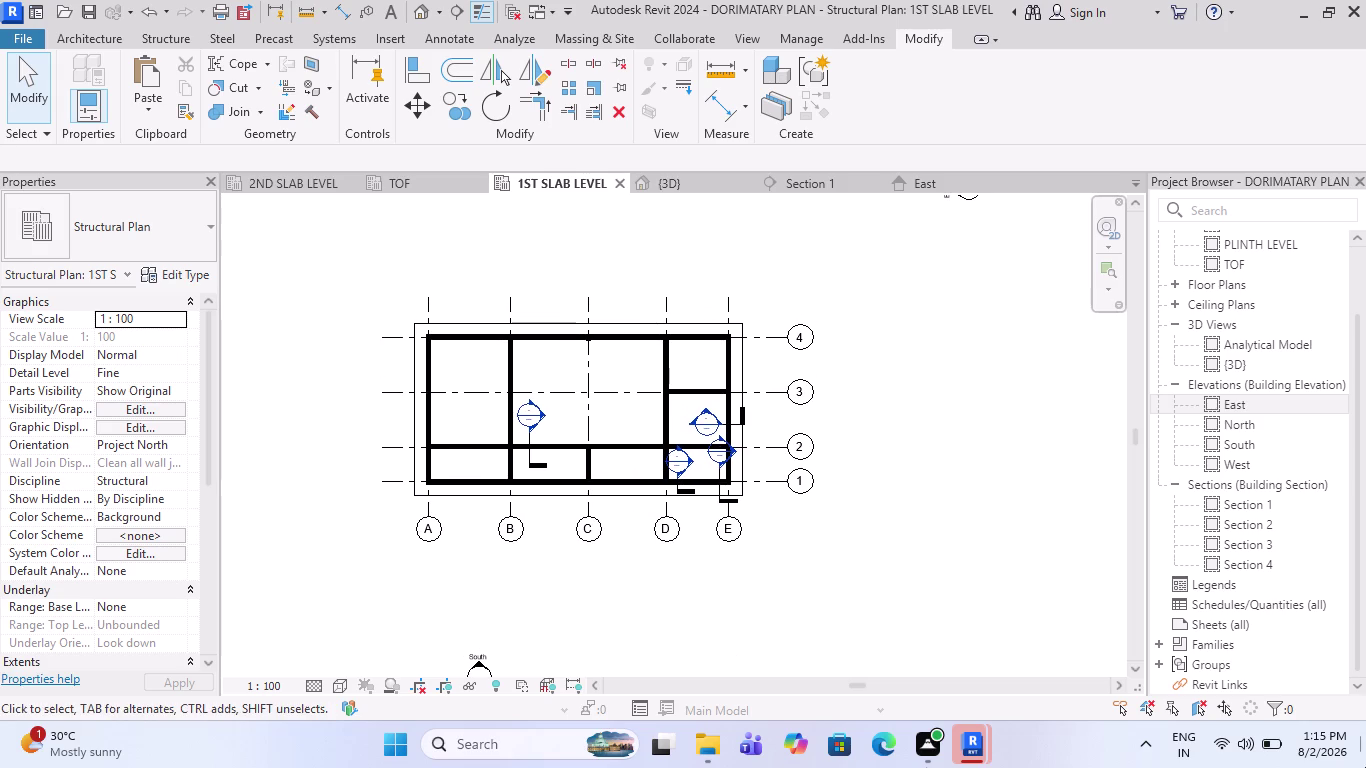
scroll(up, 3)
Switch to the East elevation showing the frame from Plinth to 2nd Slab Level.
click(936, 185)
scroll(down, 3)
scroll(down, 3)
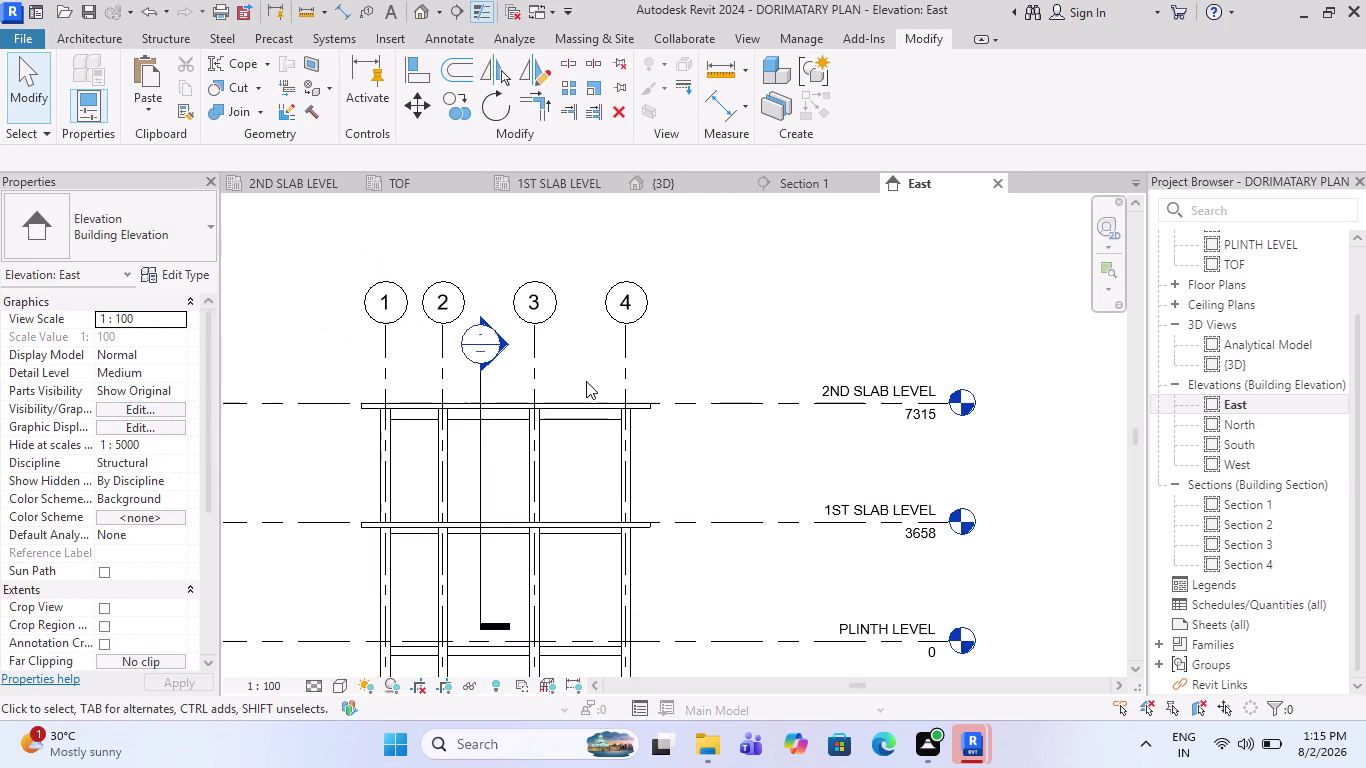
key(Escape)
scroll(up, 3)
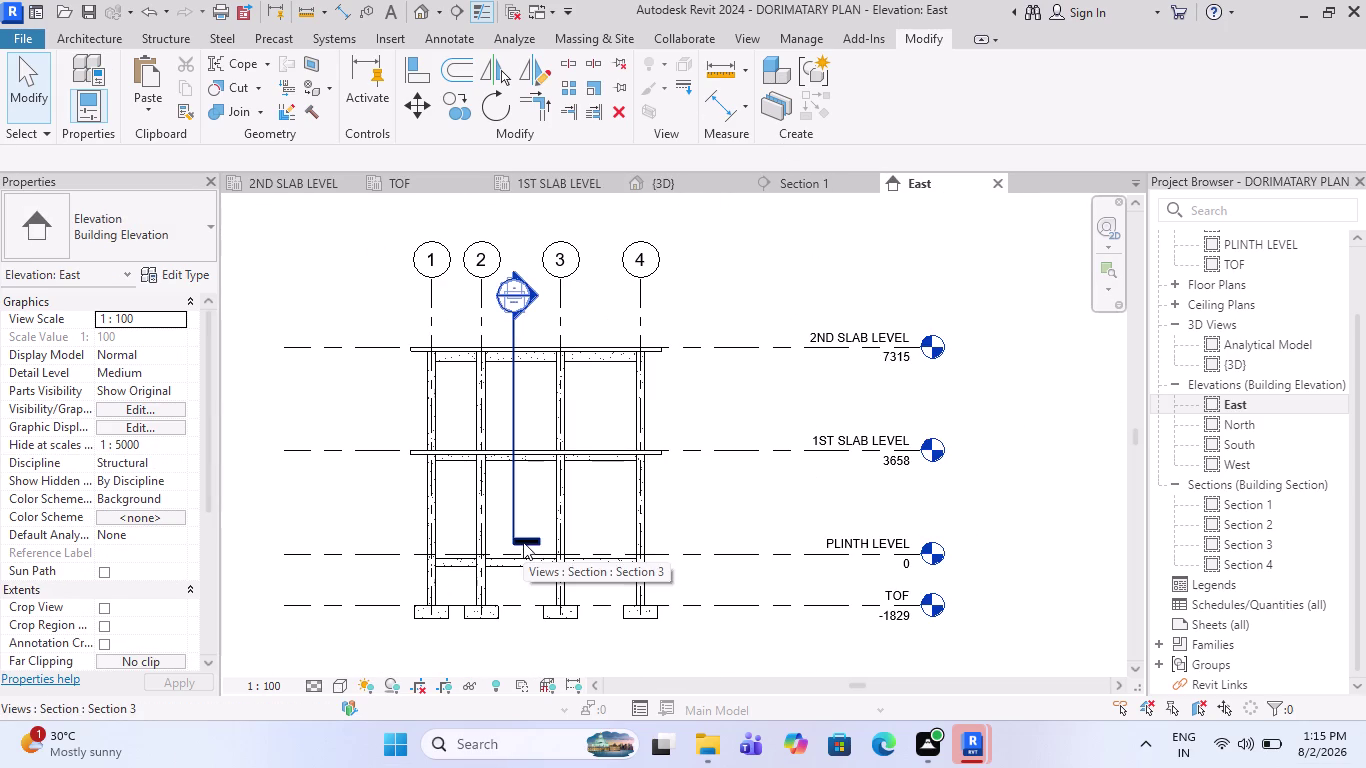
scroll(up, 3)
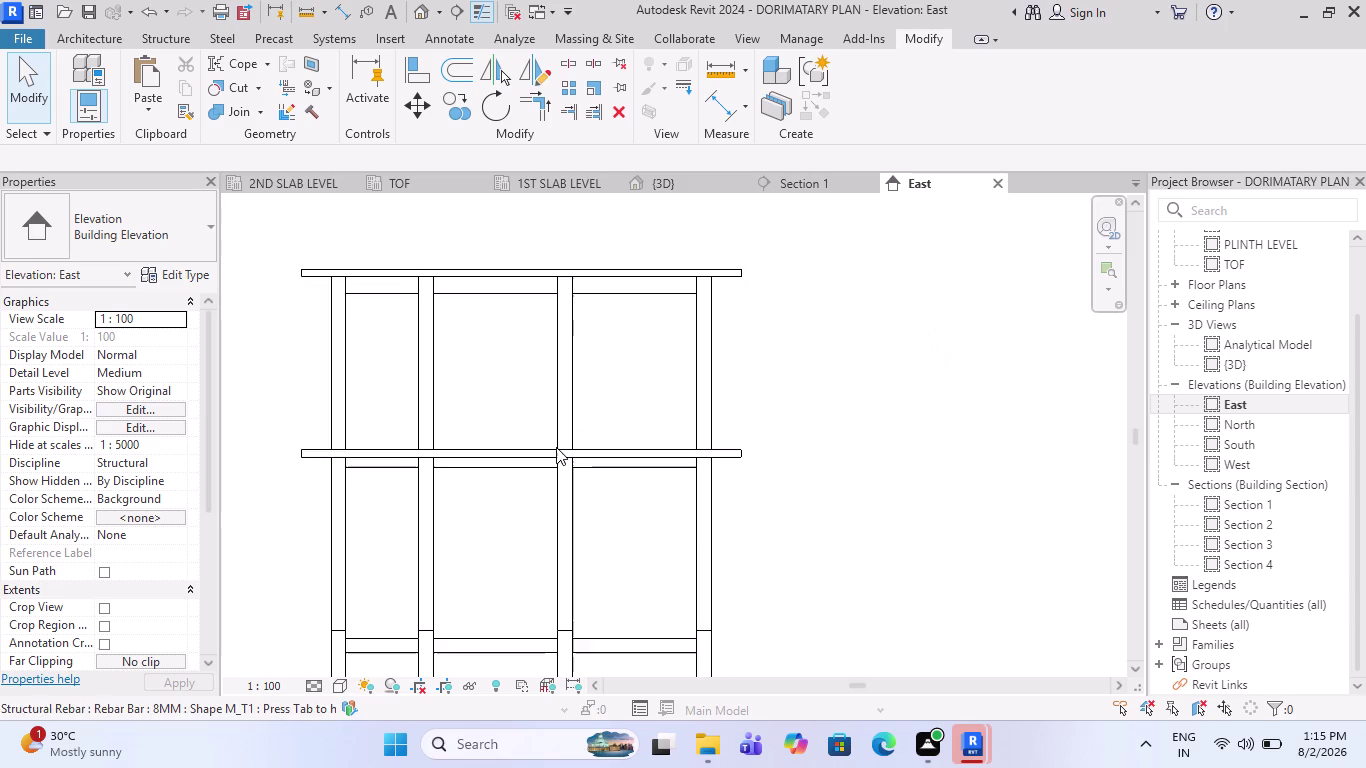
scroll(down, 3)
scroll(down, 3)
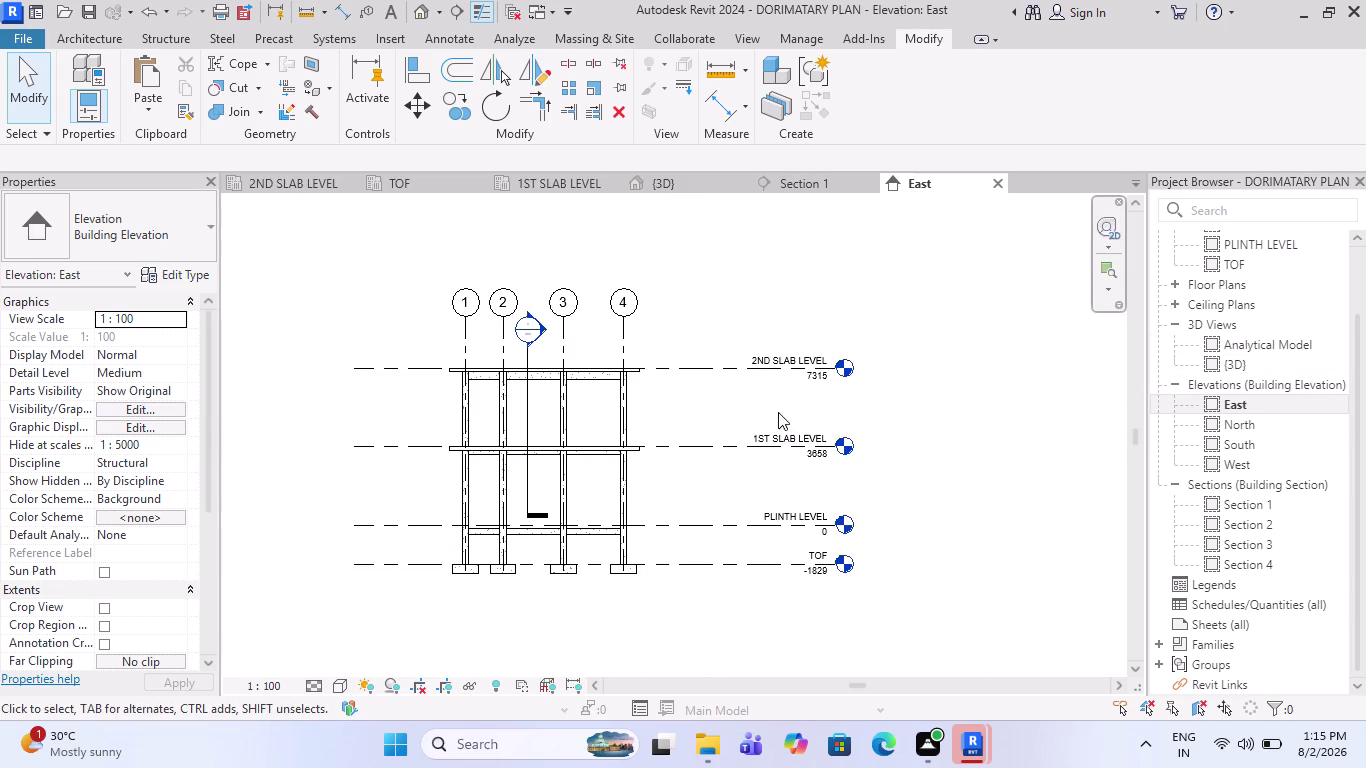
scroll(up, 3)
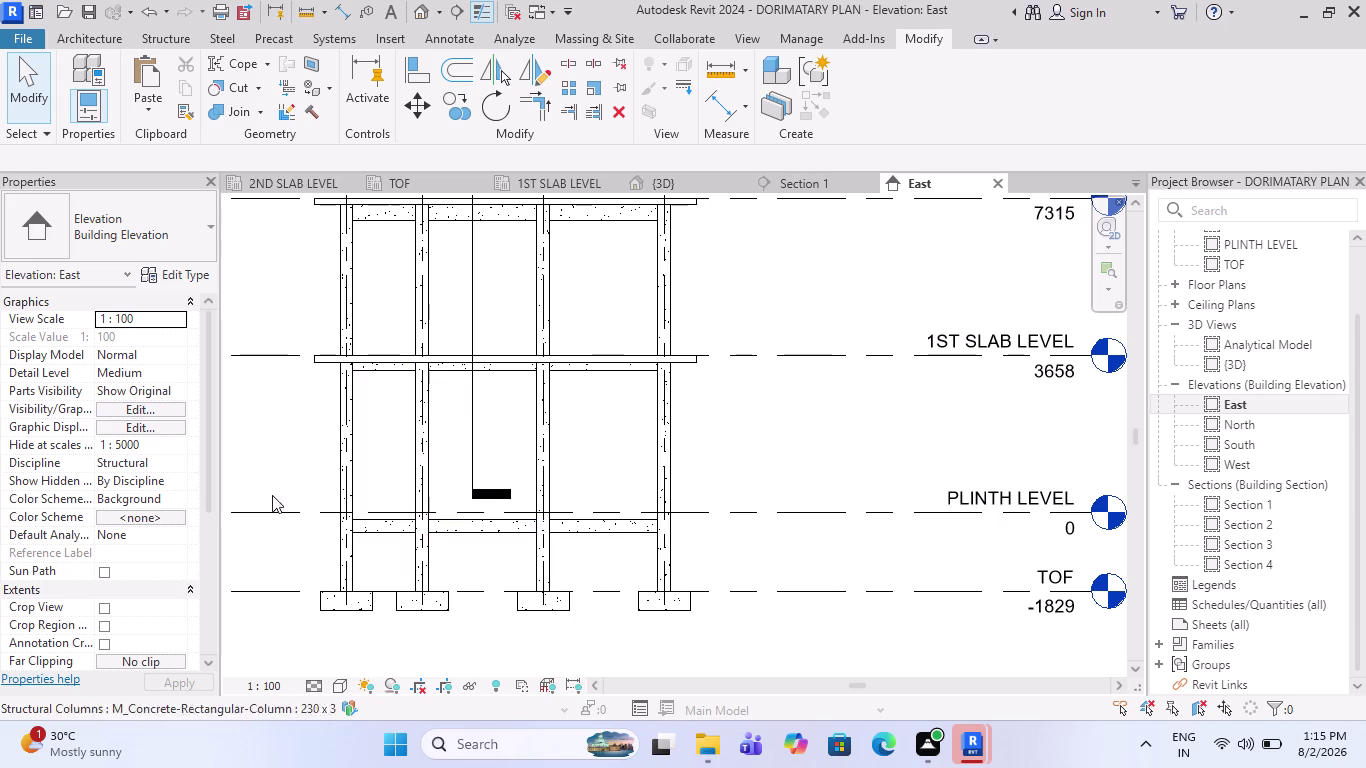
scroll(up, 3)
scroll(up, 3)
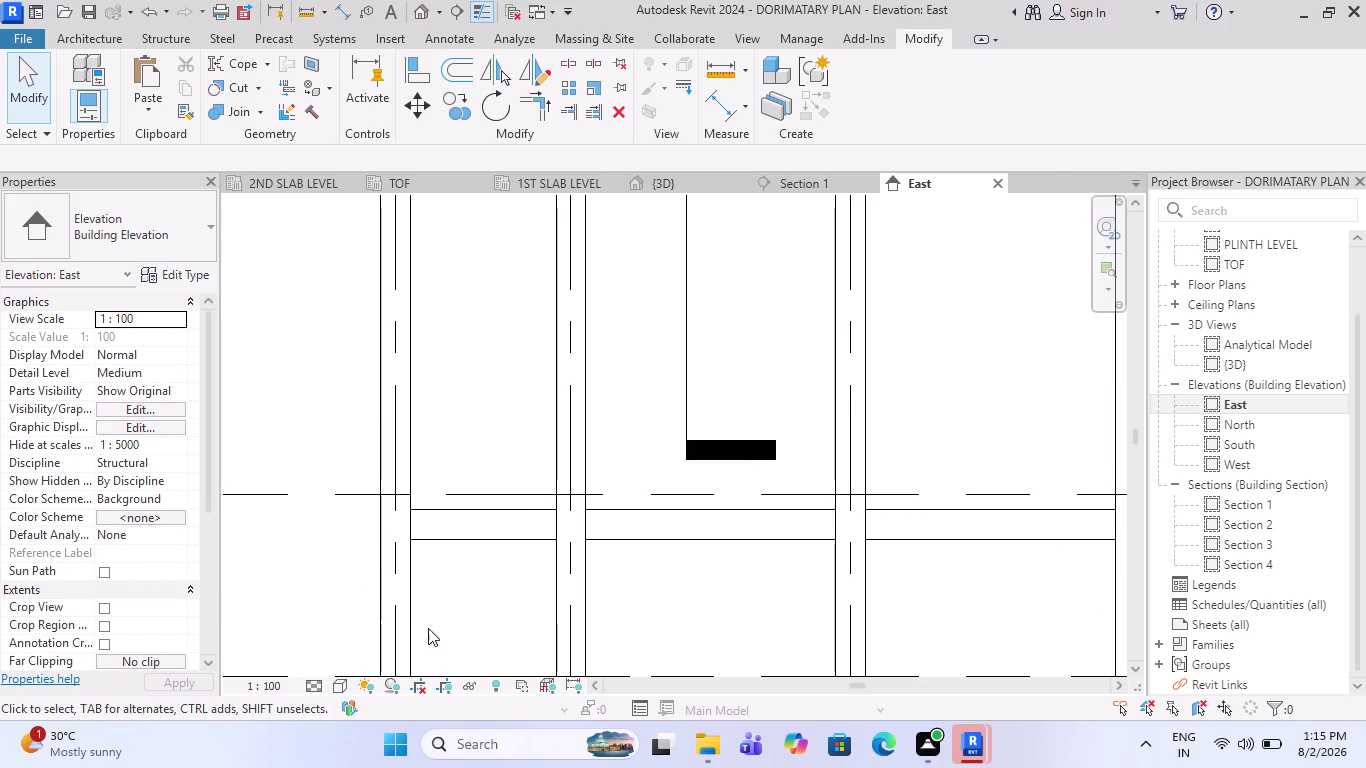
click(497, 685)
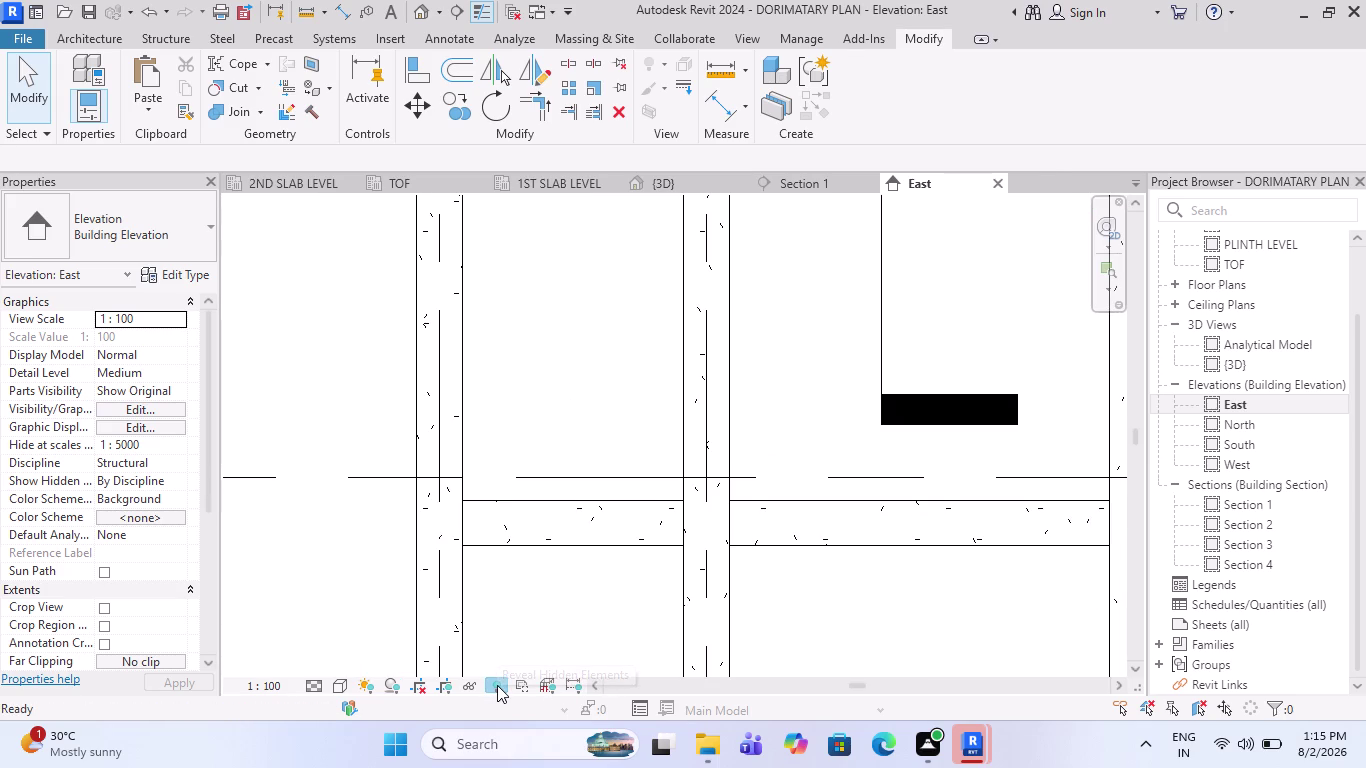
scroll(down, 3)
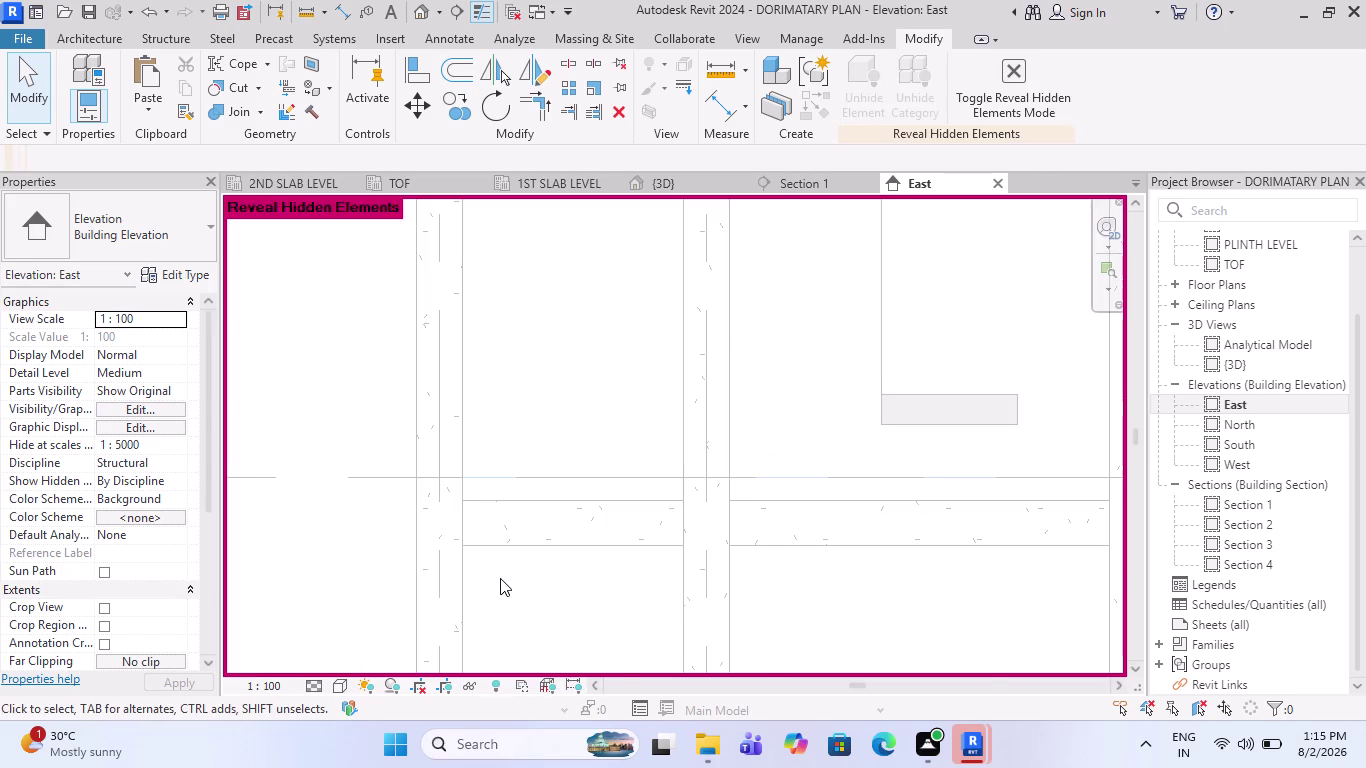
scroll(down, 3)
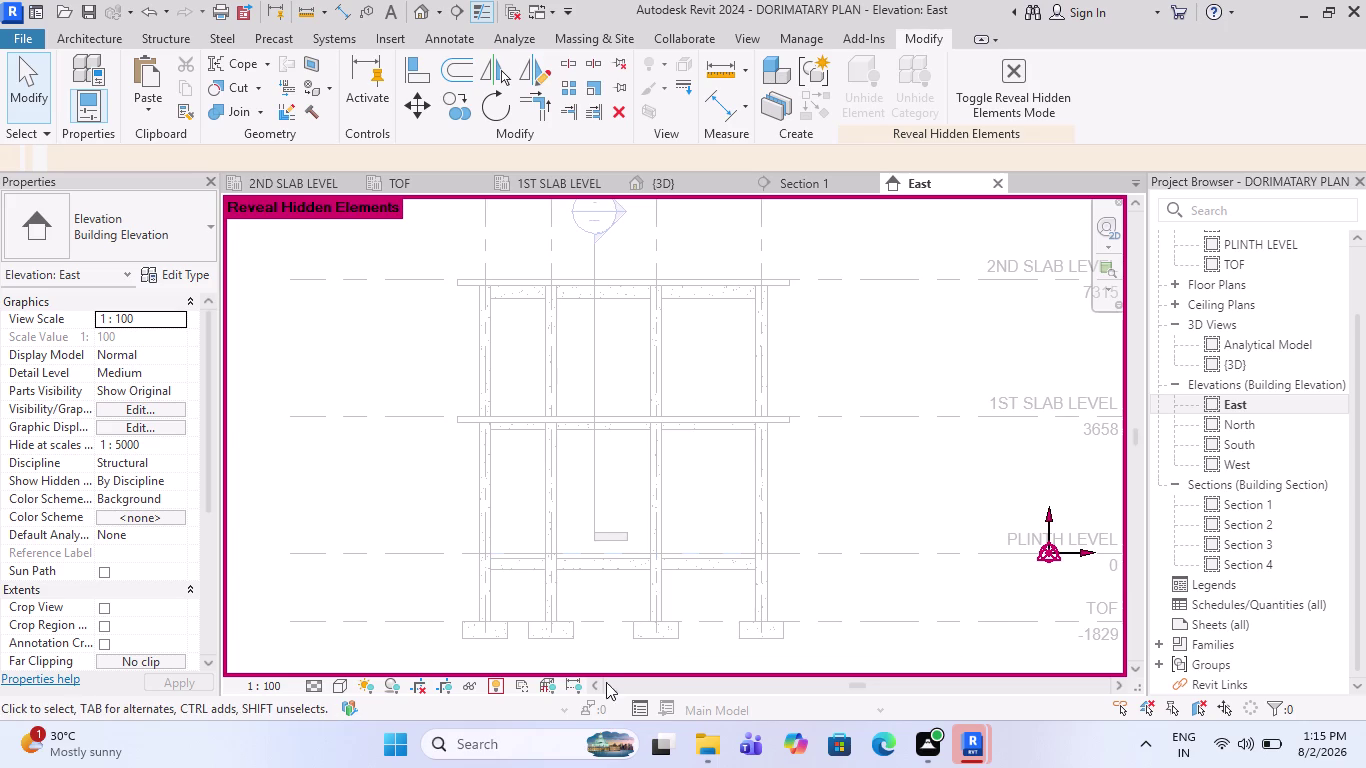
click(499, 691)
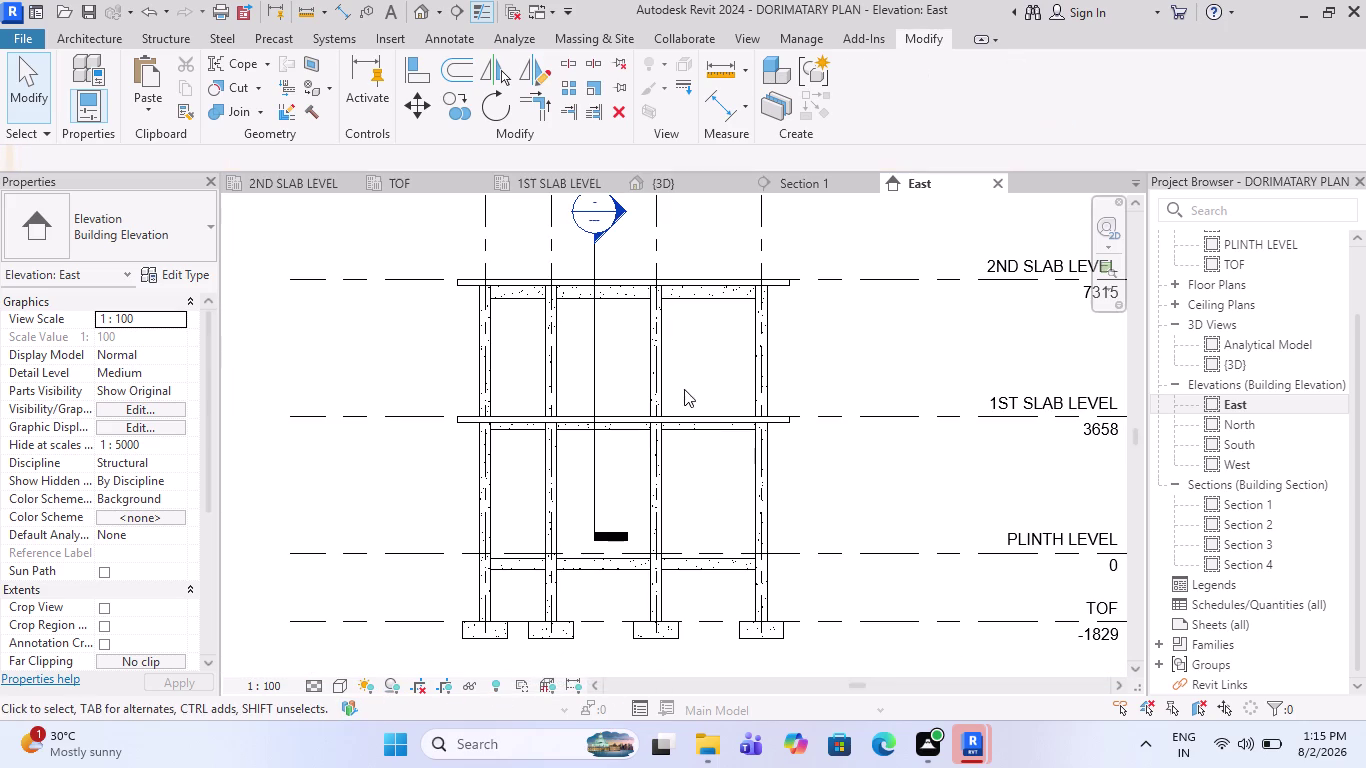
click(694, 191)
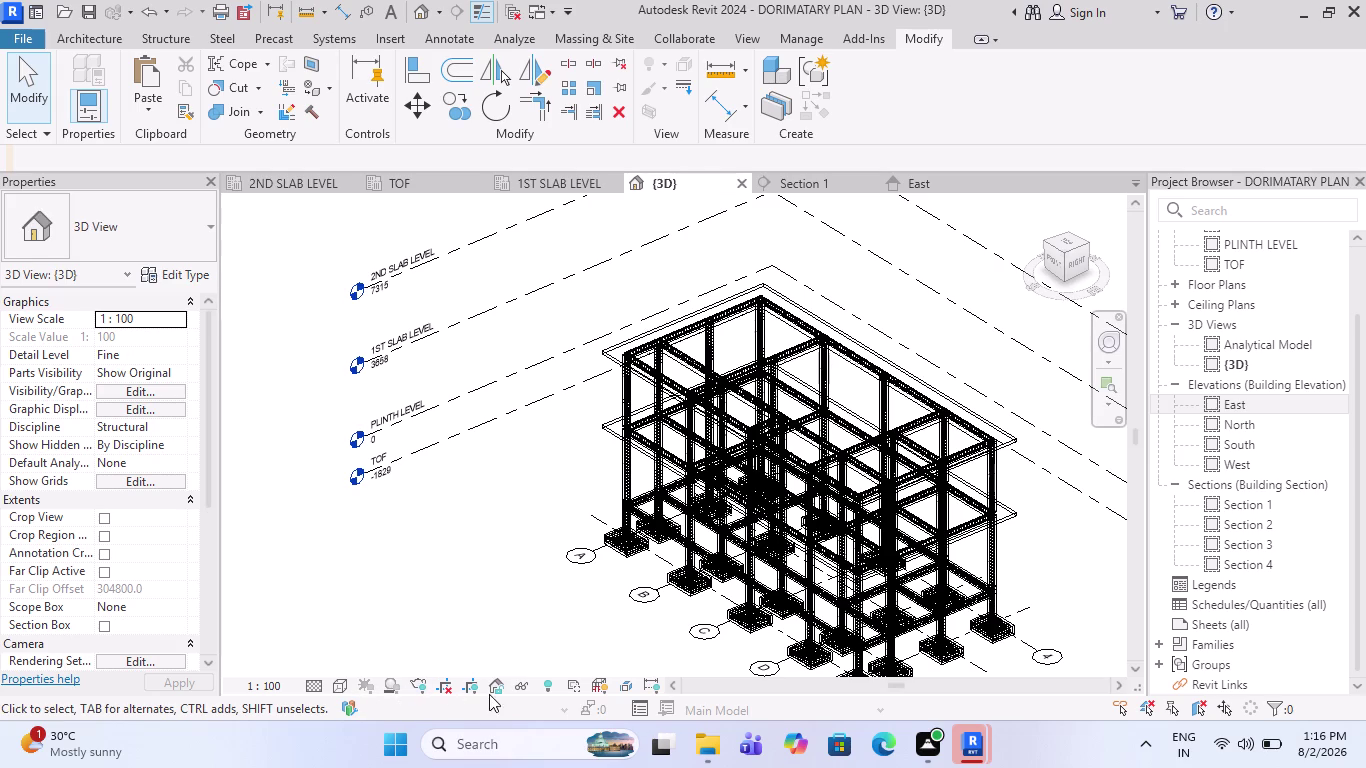
Toggle Reveal Hidden Elements on, zoom to inspect, then toggle it off.
click(556, 686)
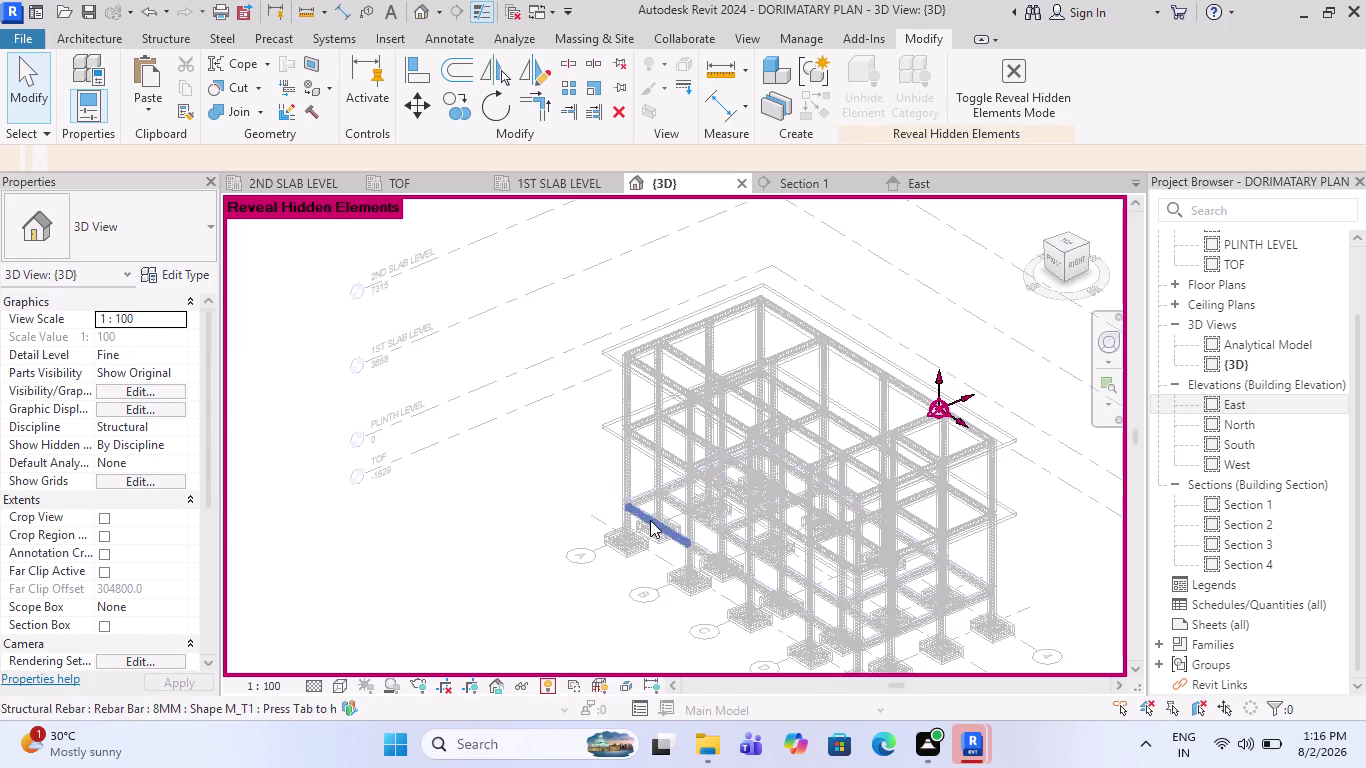
scroll(down, 3)
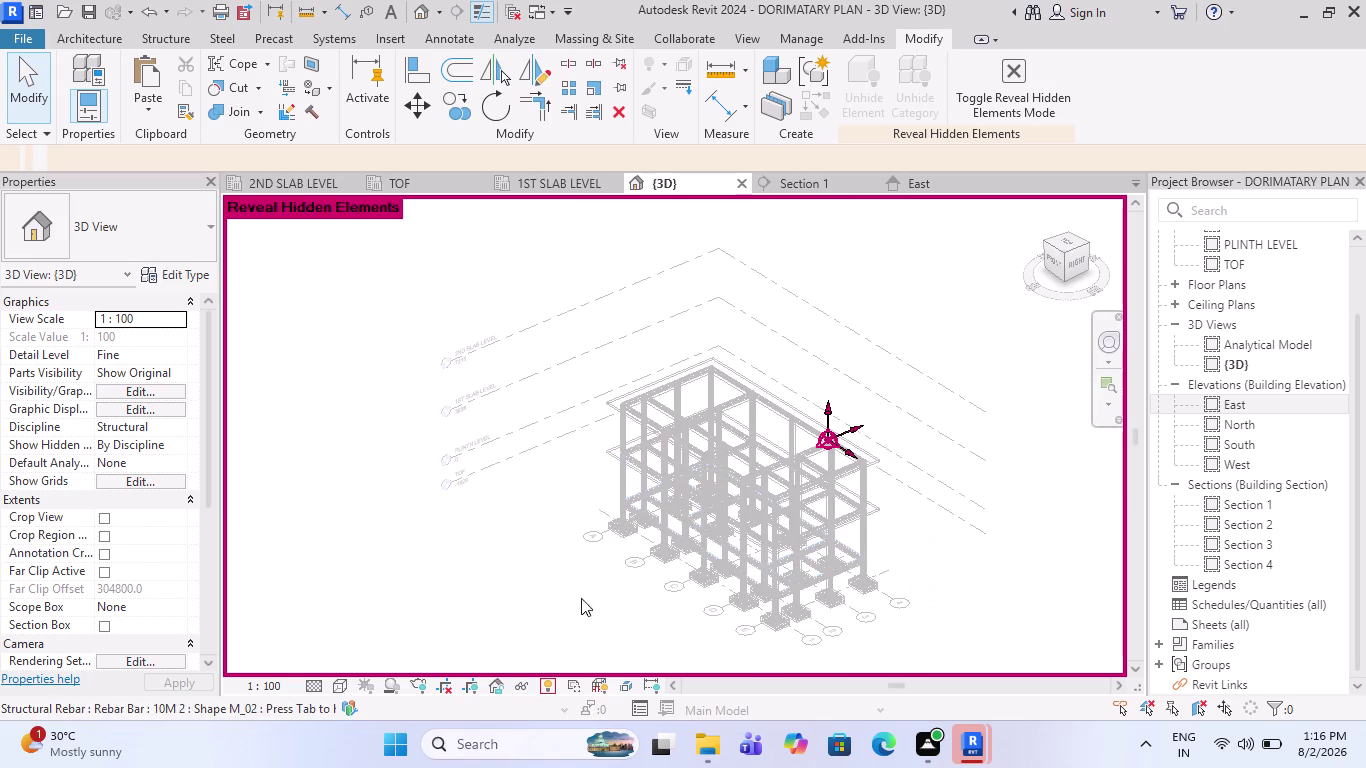
scroll(up, 3)
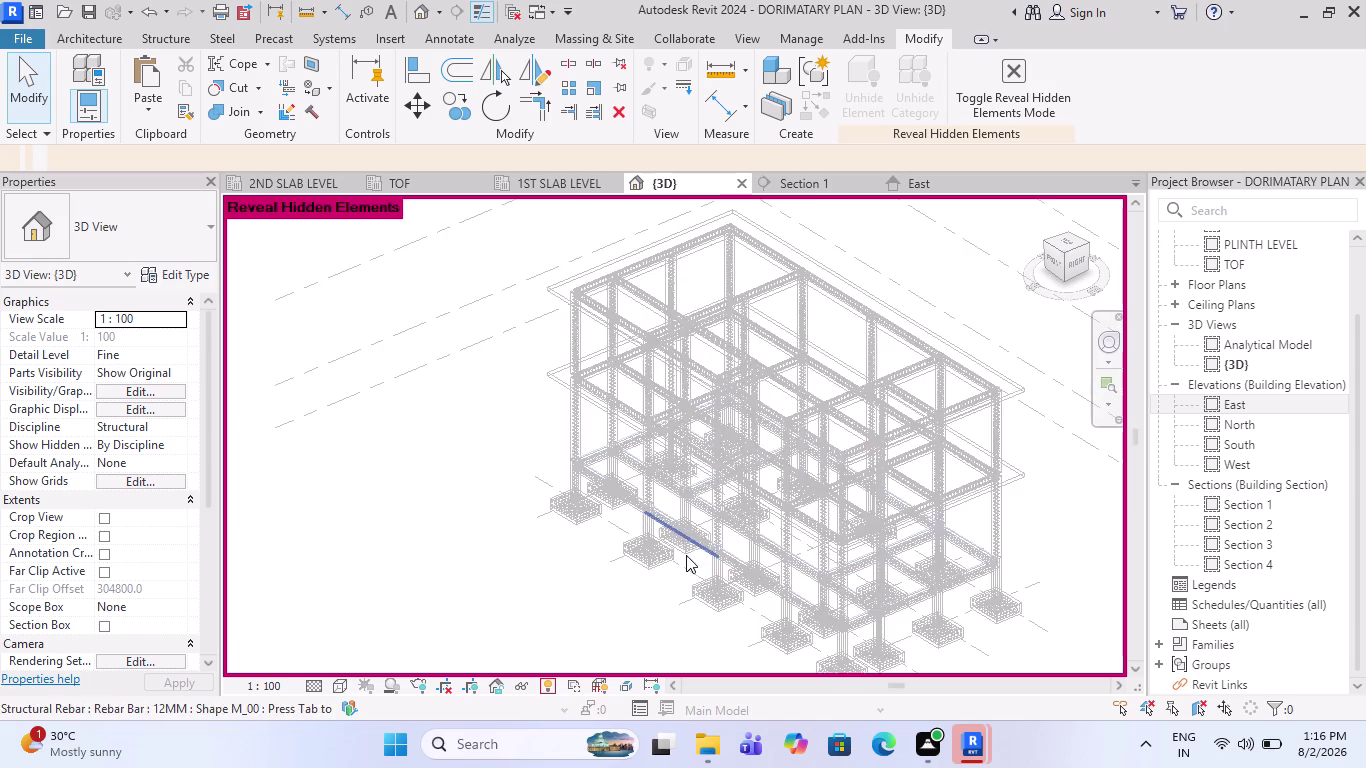
scroll(up, 3)
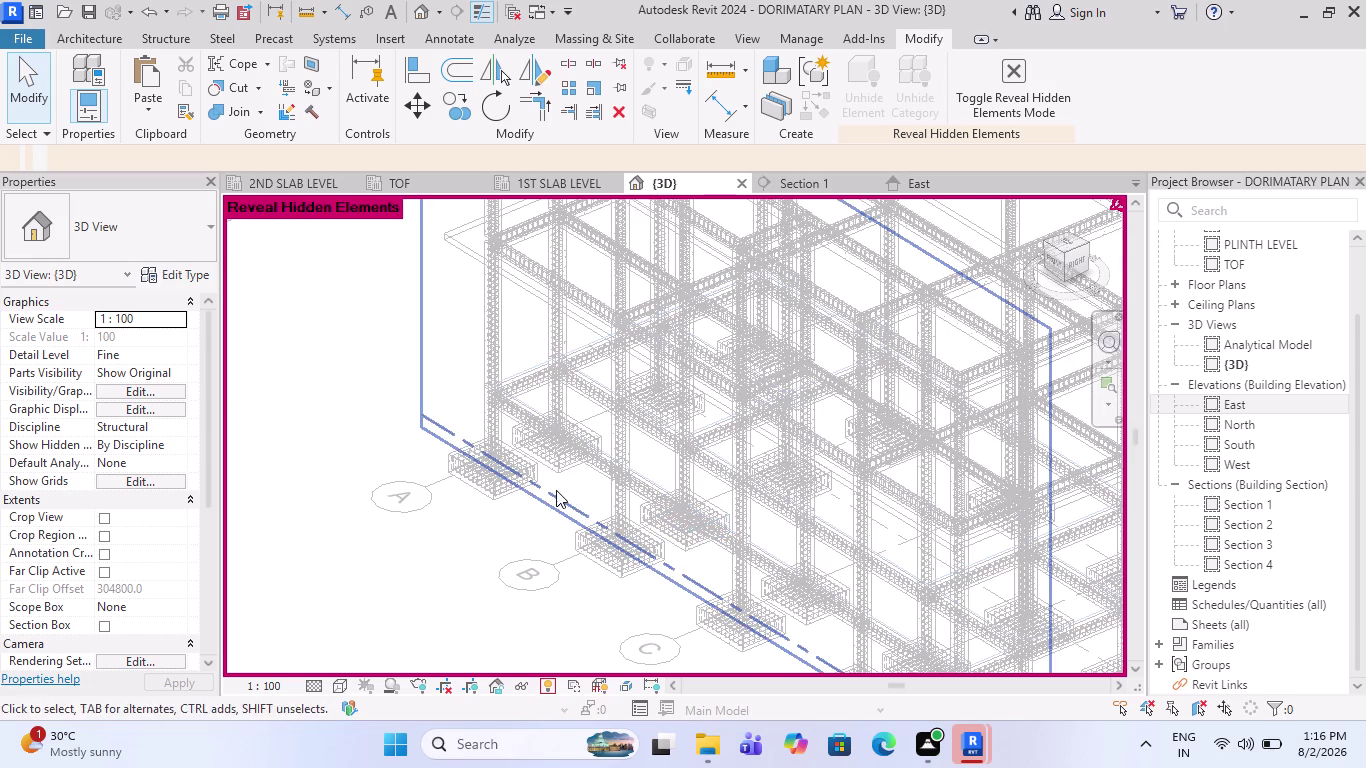
scroll(up, 3)
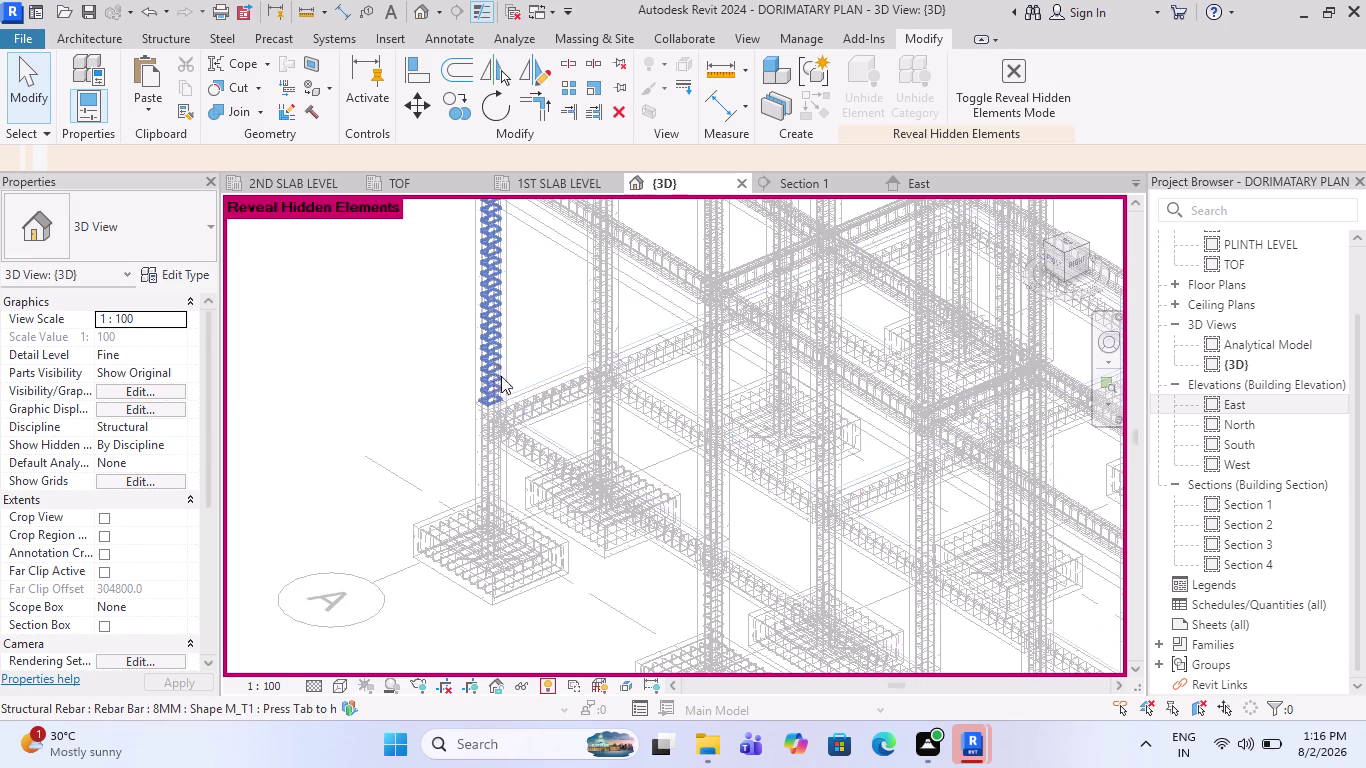
scroll(down, 3)
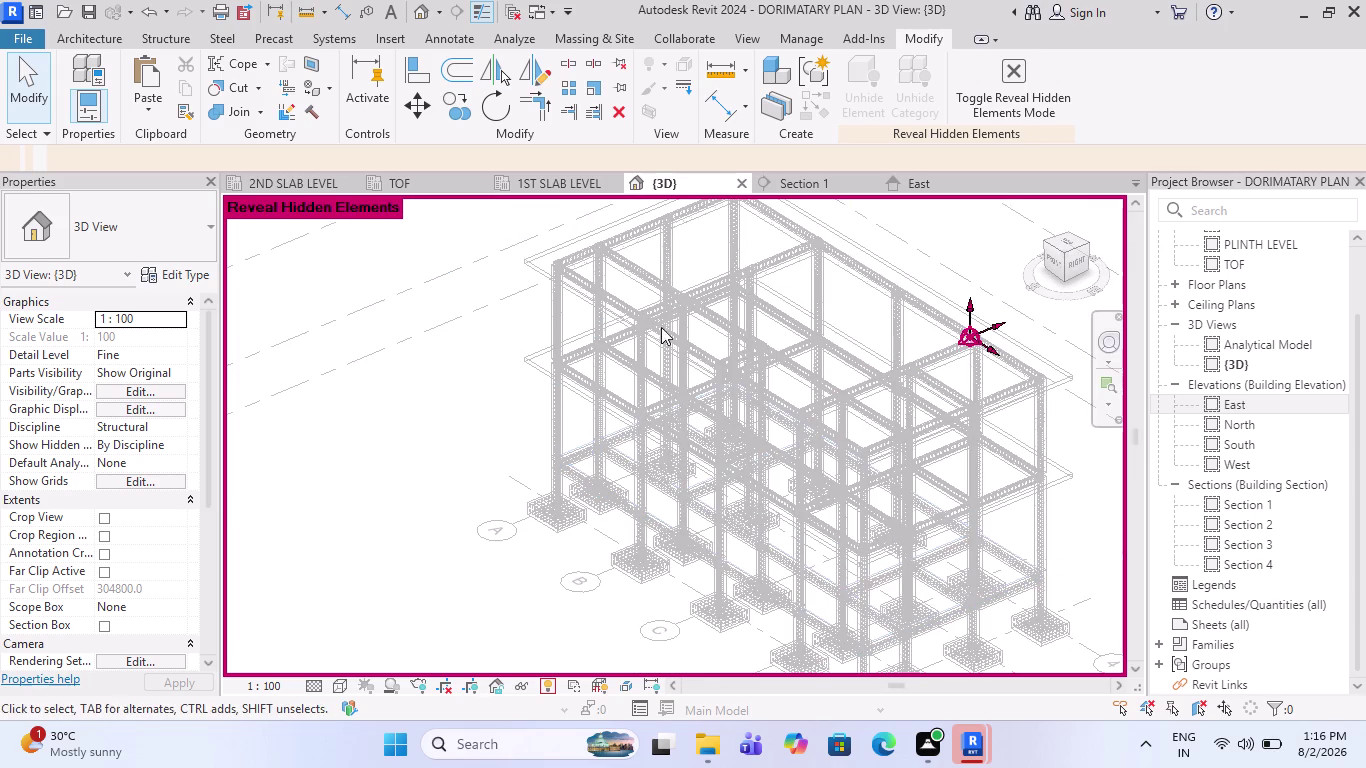
scroll(down, 3)
scroll(up, 3)
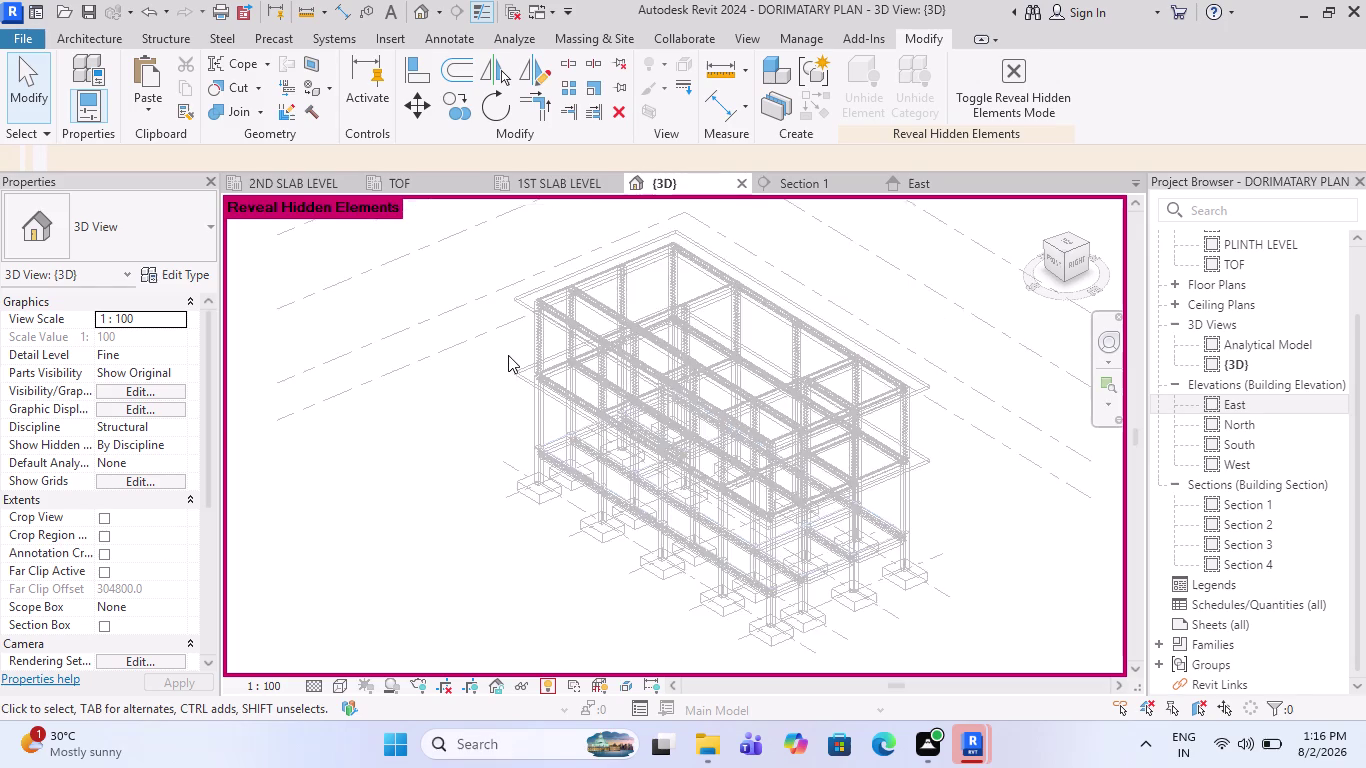
scroll(up, 3)
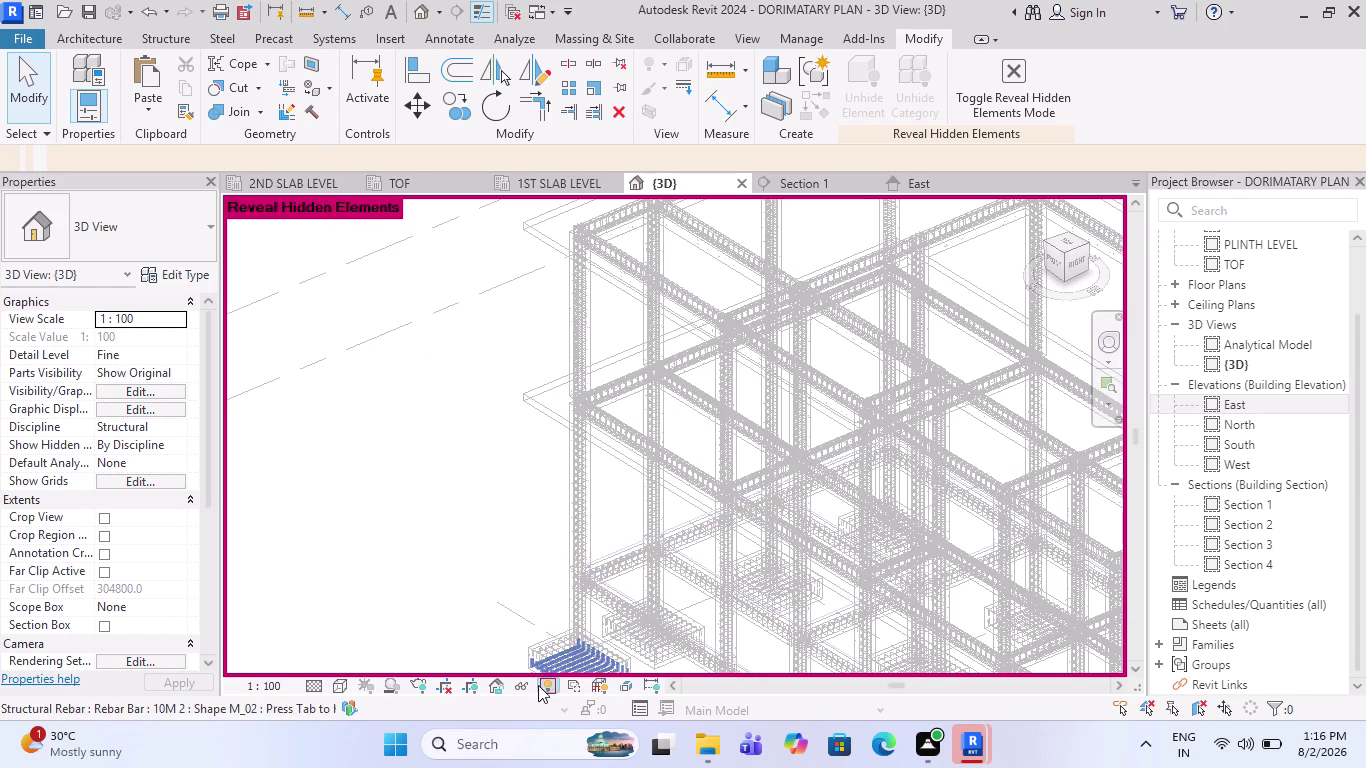
click(549, 686)
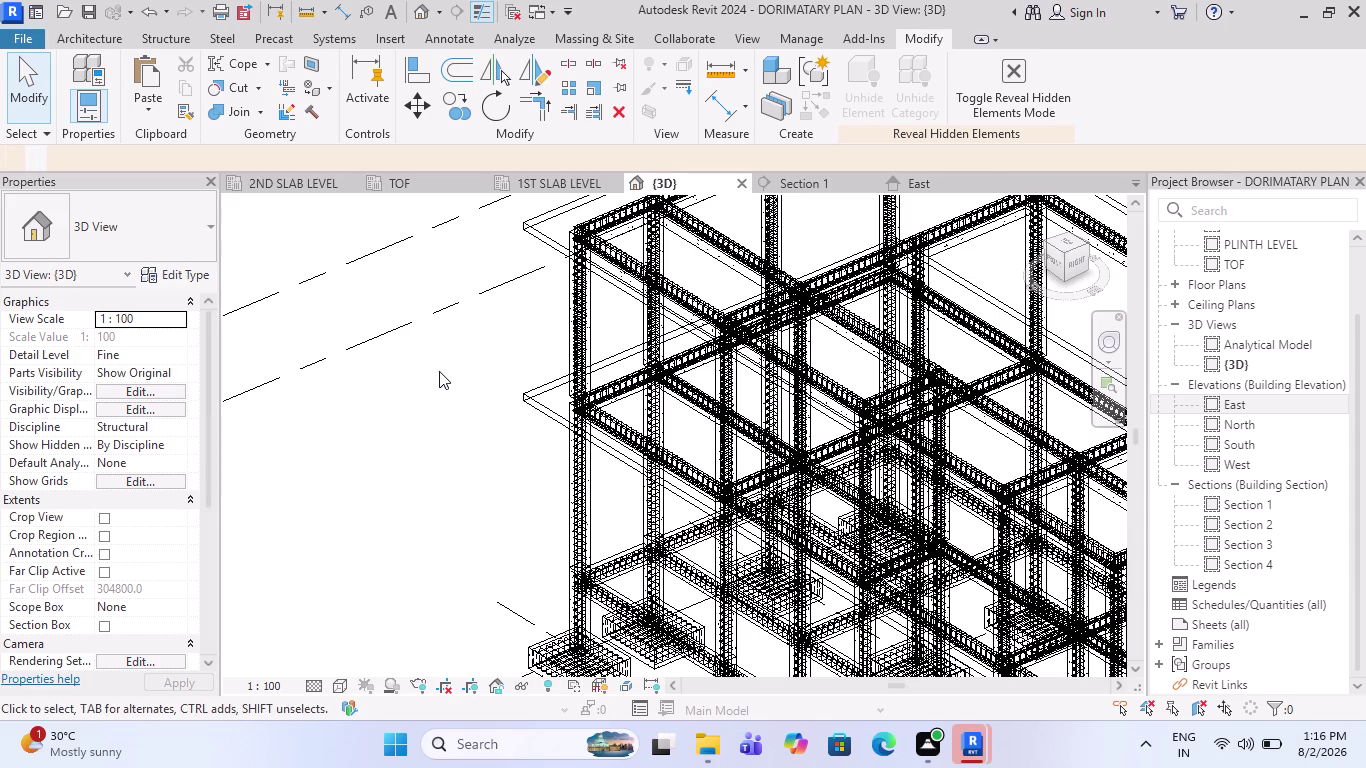
Select and deselect the 1ST SLAB LEVEL floor, then turn the model to FRONT.
scroll(down, 3)
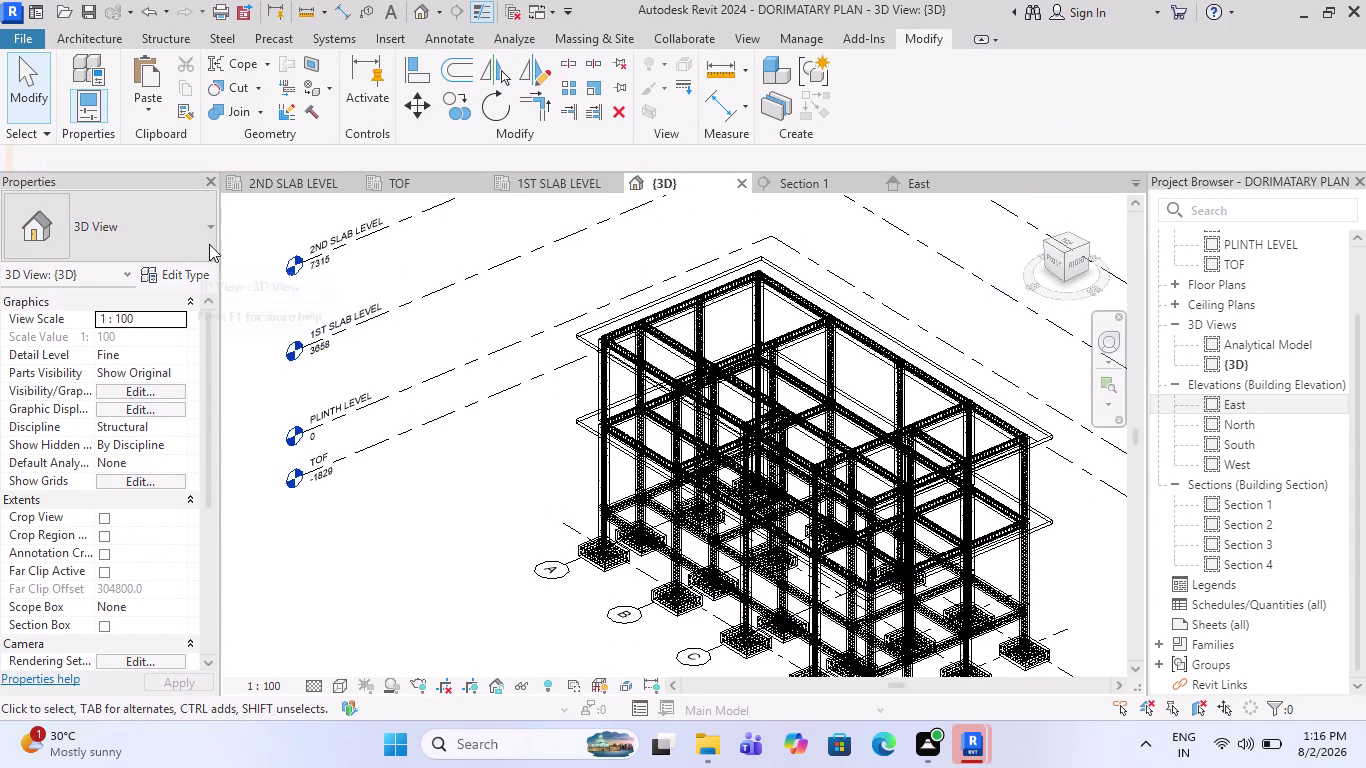
scroll(up, 3)
scroll(up, 3)
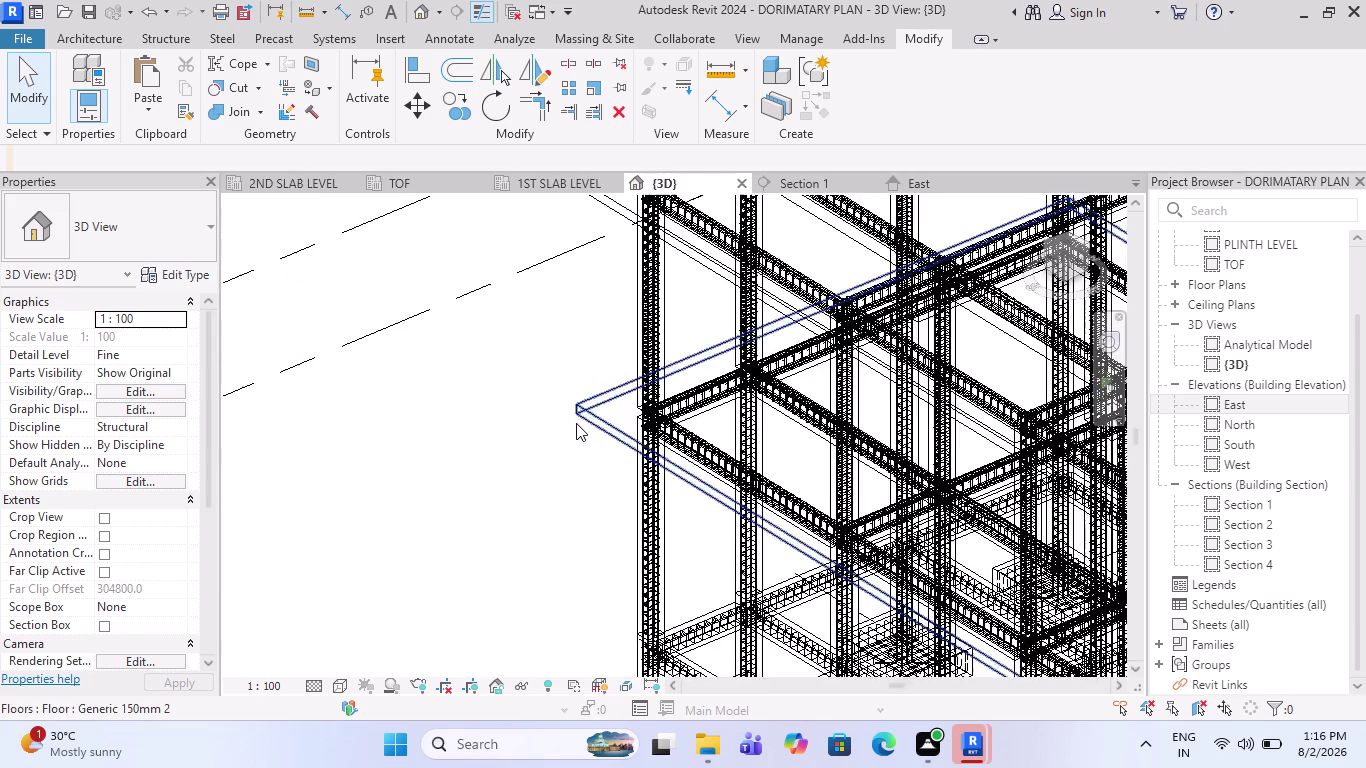
scroll(up, 3)
click(588, 404)
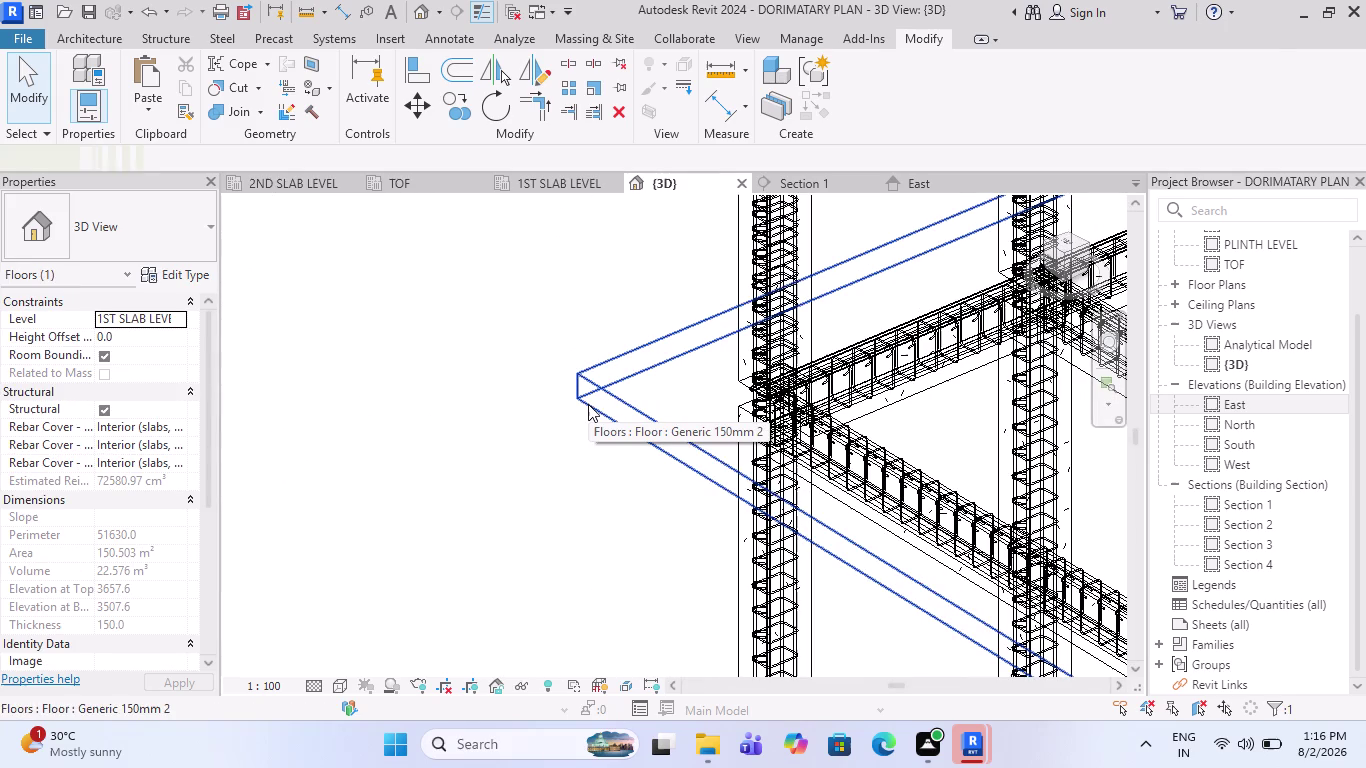
key(Escape)
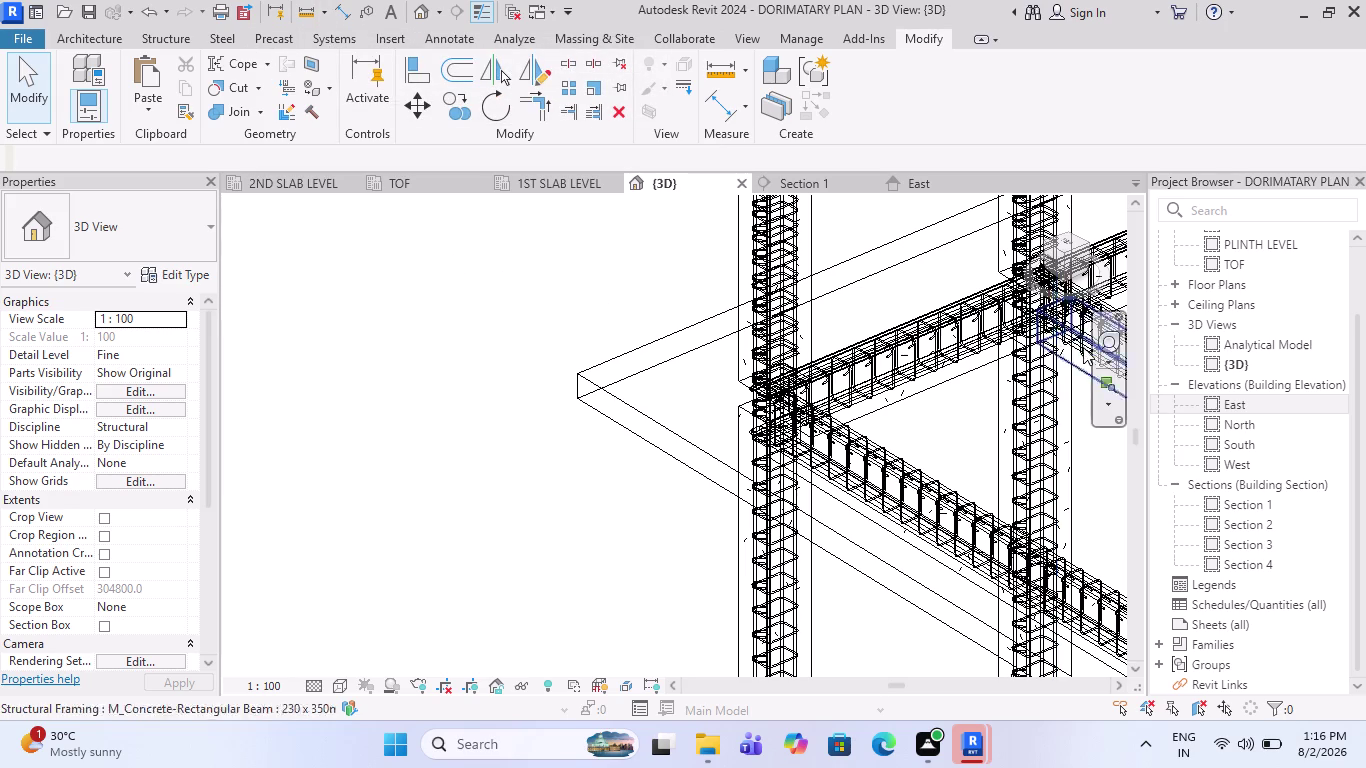
click(1053, 261)
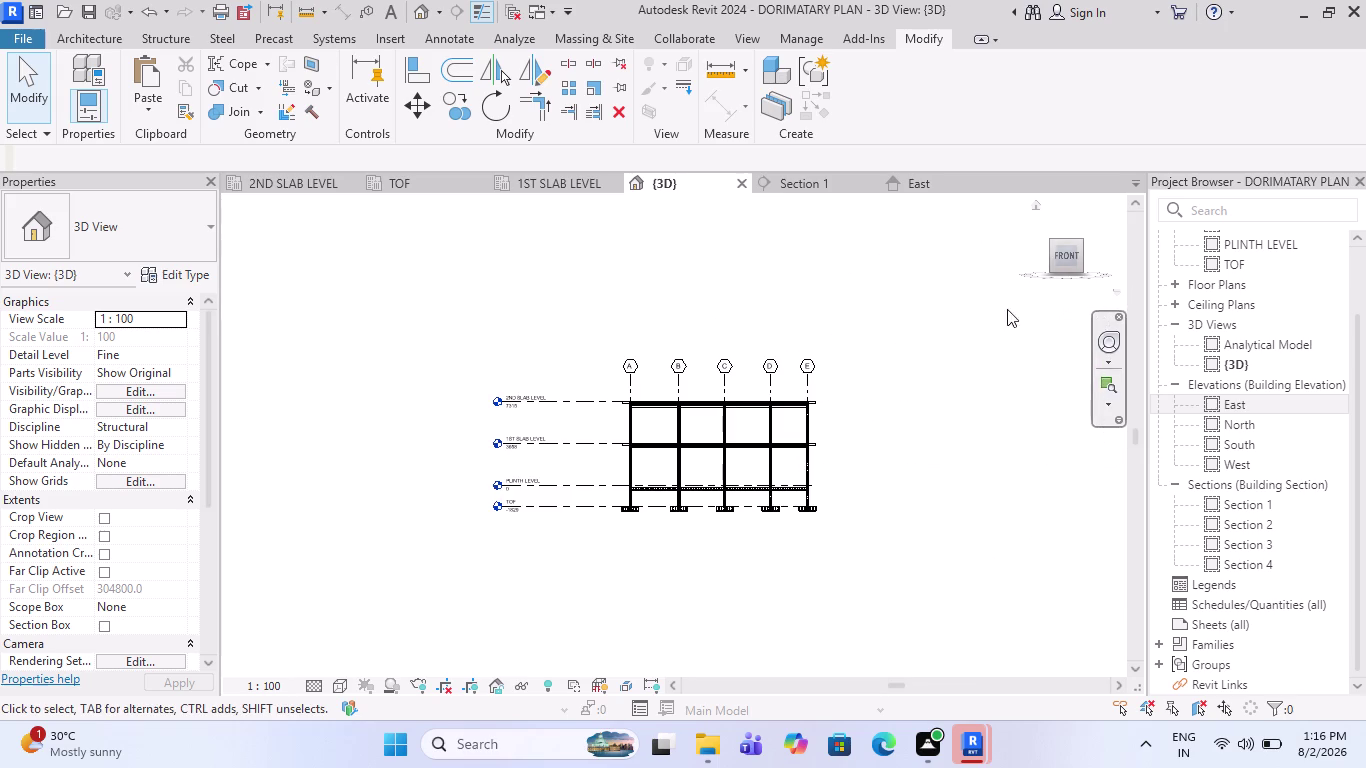
scroll(up, 3)
scroll(up, 3)
scroll(up, 3)
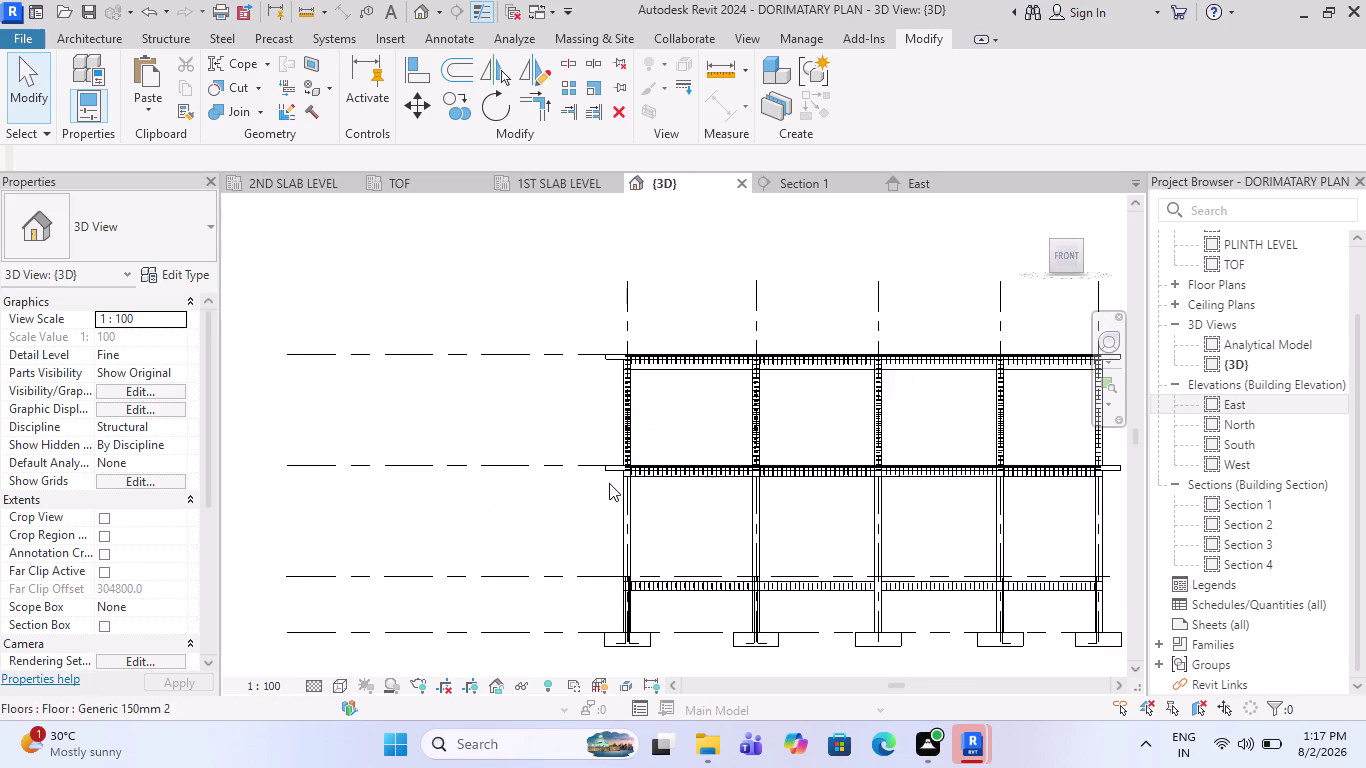
scroll(up, 3)
scroll(up, 3)
scroll(up, 3)
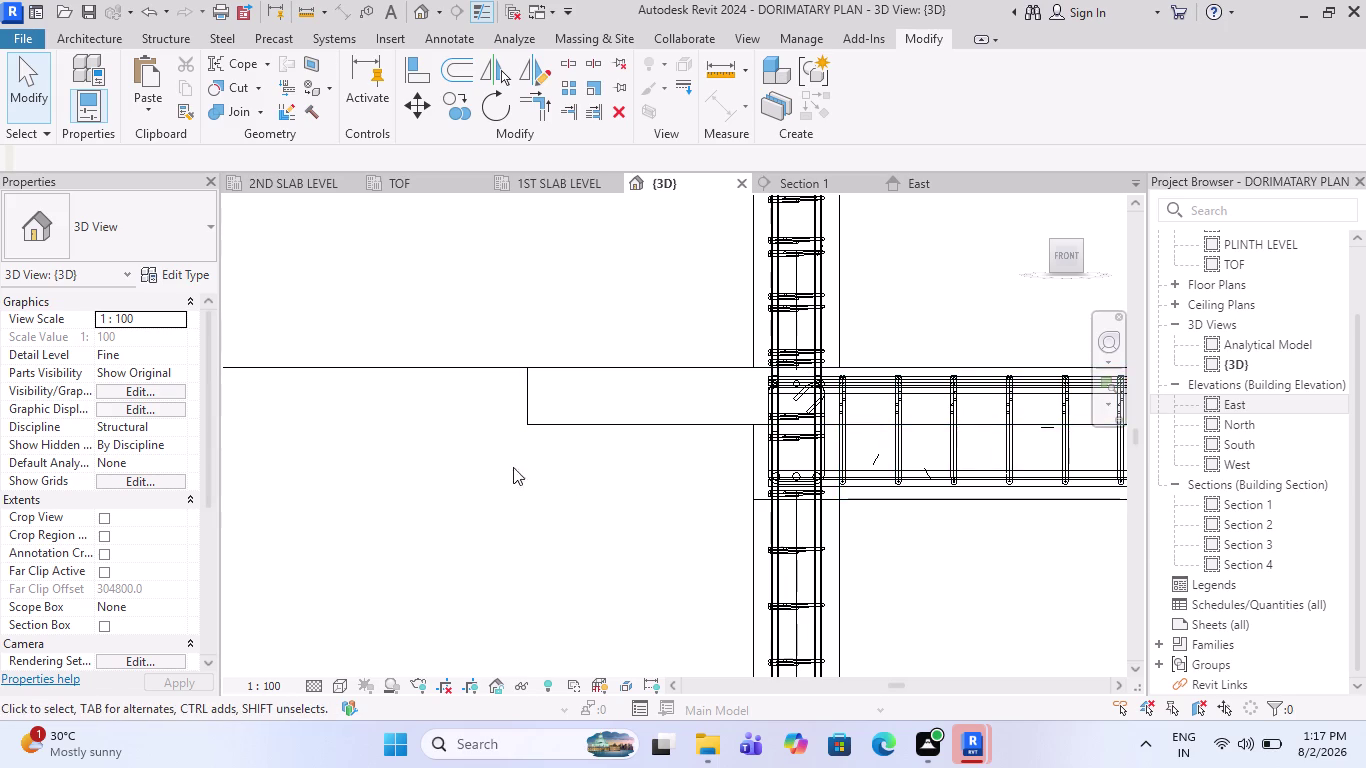
scroll(down, 3)
scroll(down, 3)
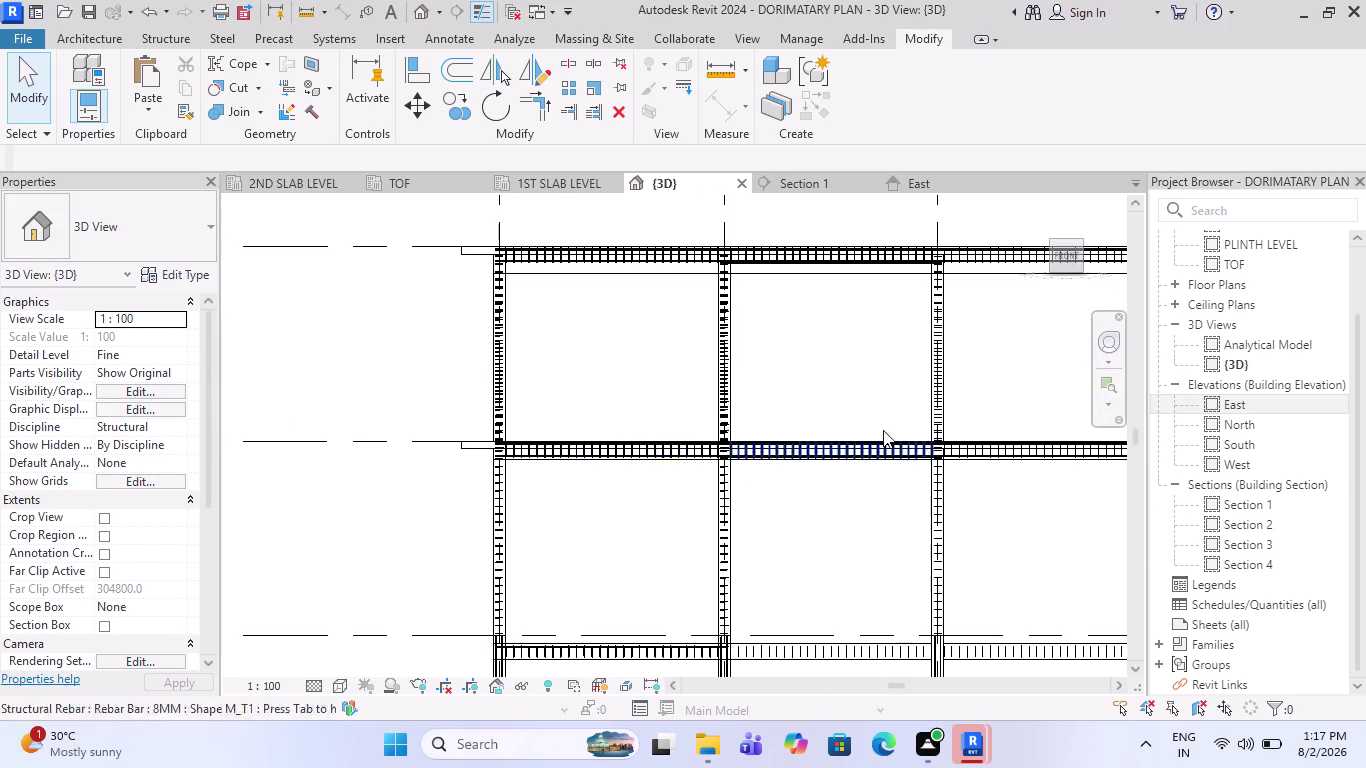
scroll(up, 3)
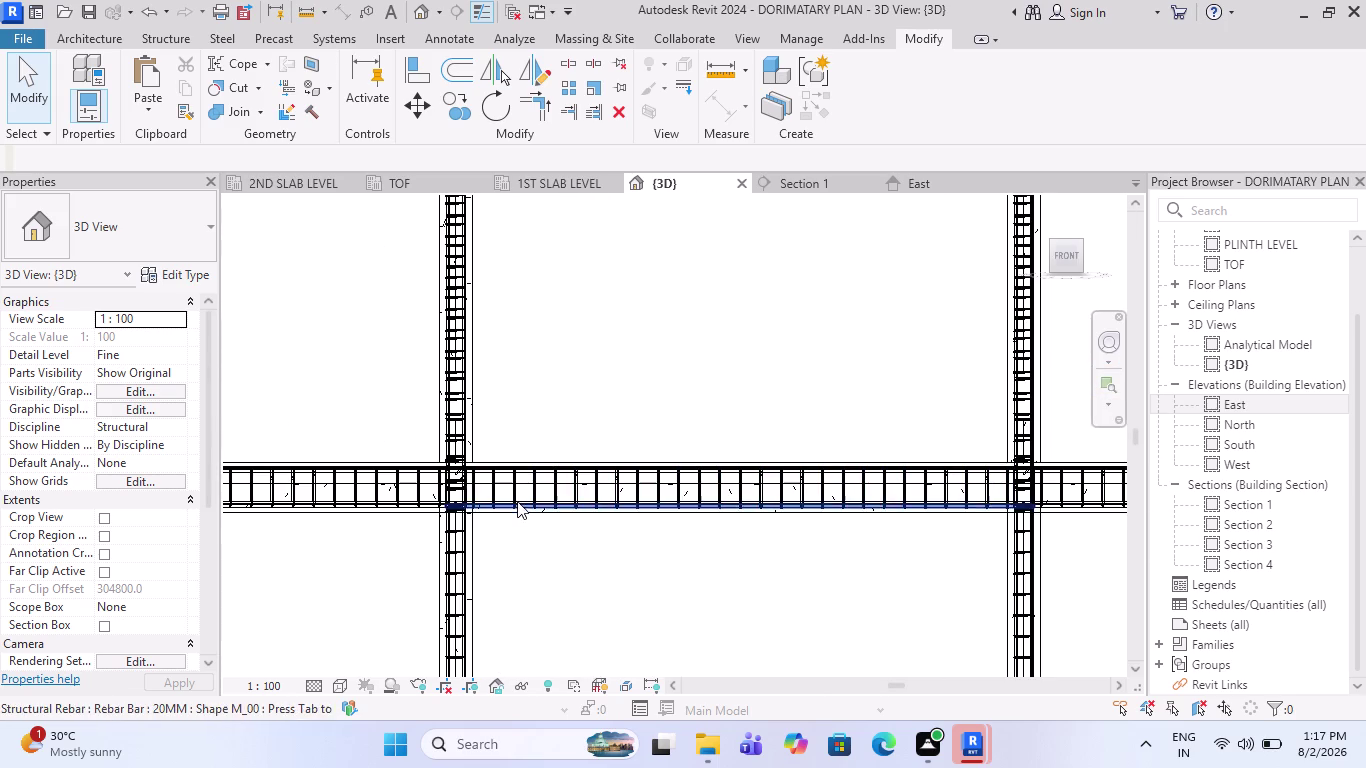
scroll(up, 3)
scroll(down, 3)
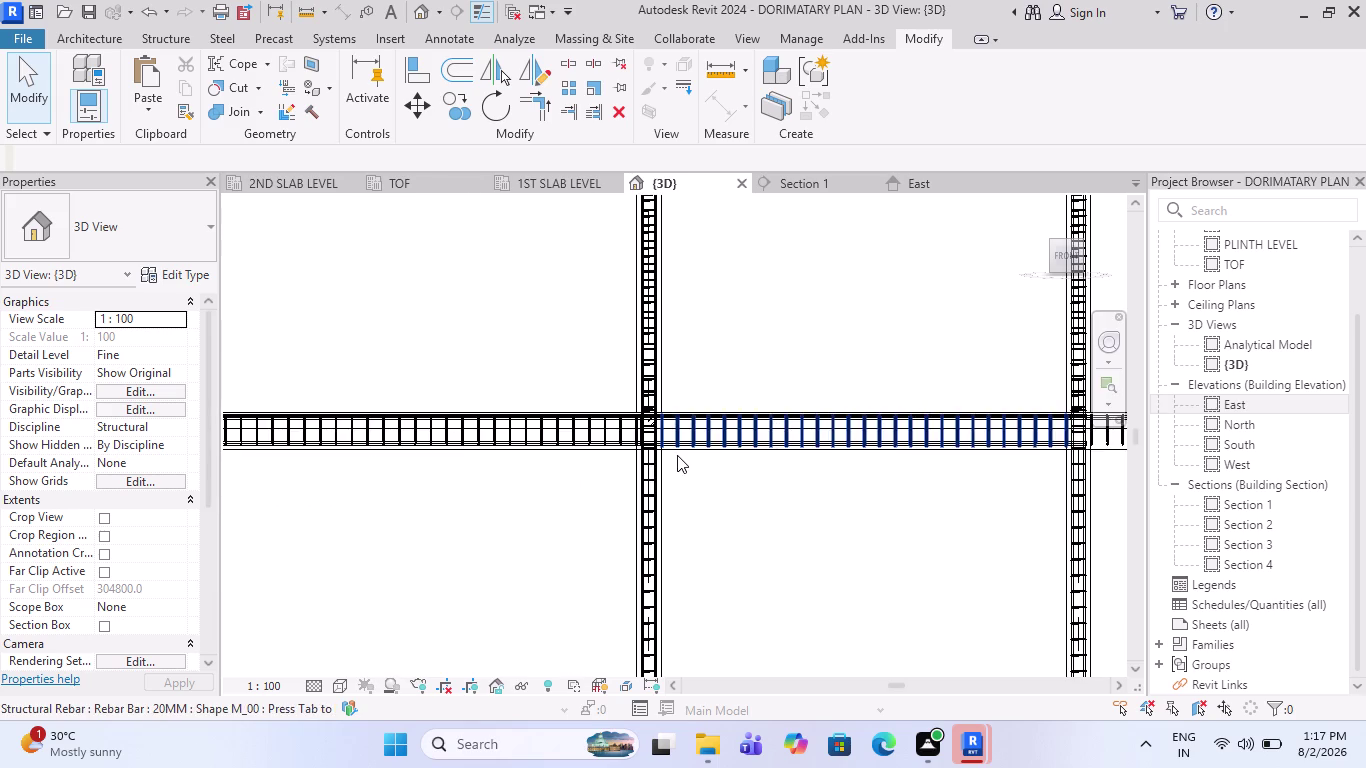
scroll(down, 3)
scroll(up, 3)
scroll(up, 3)
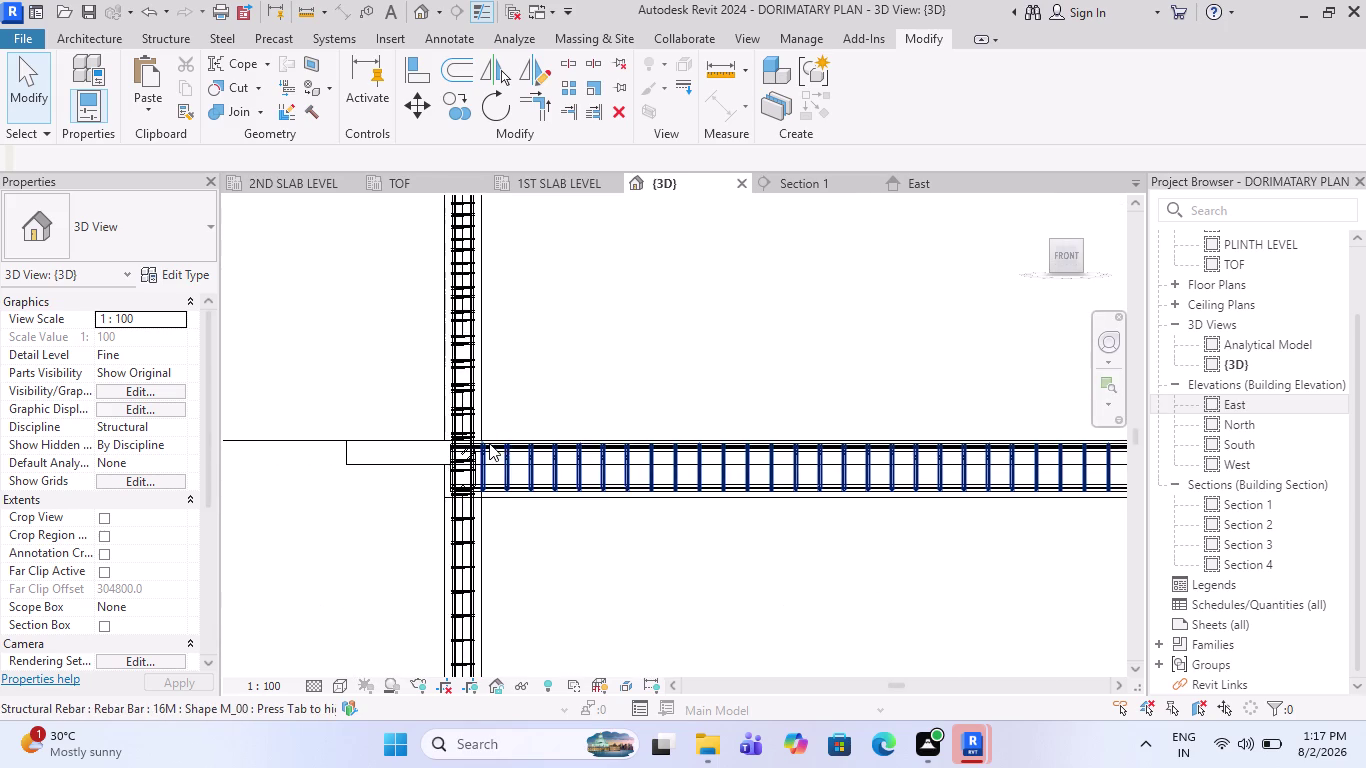
scroll(up, 3)
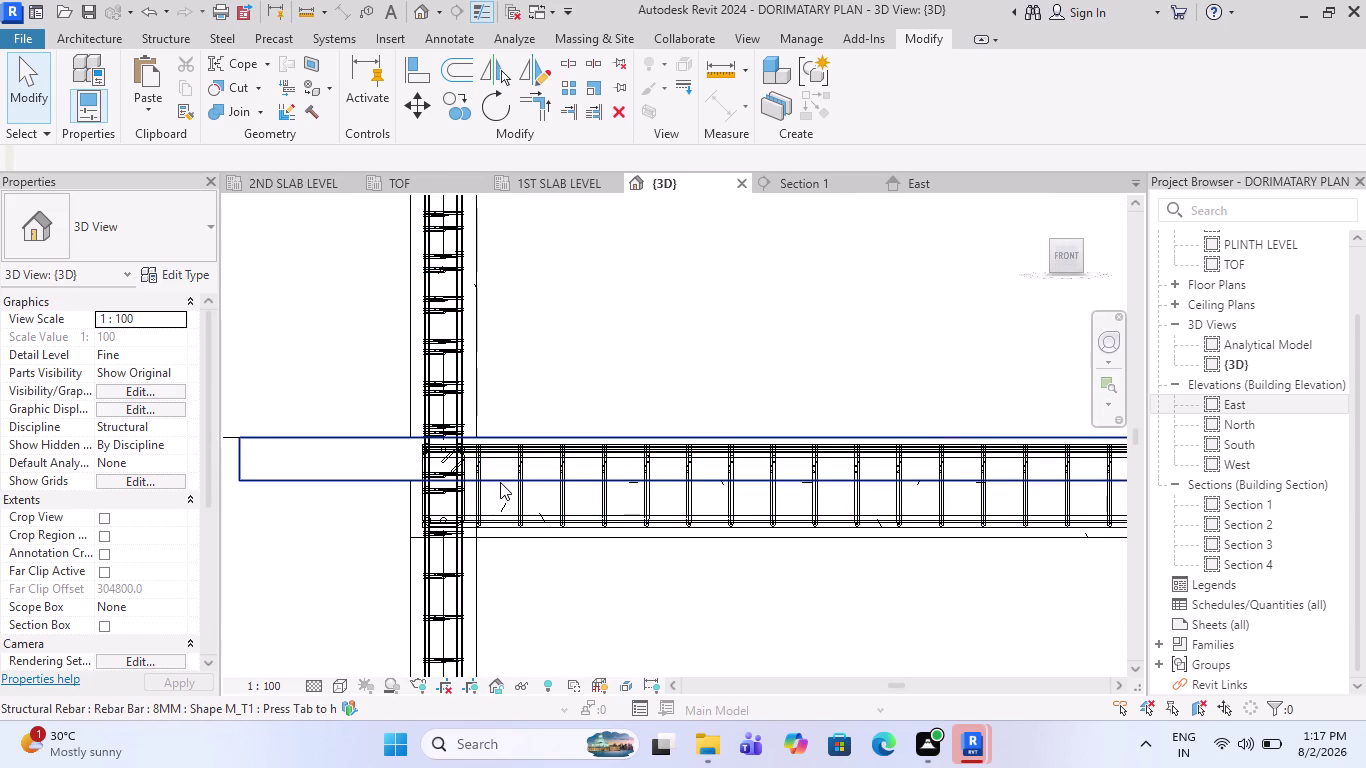
click(547, 544)
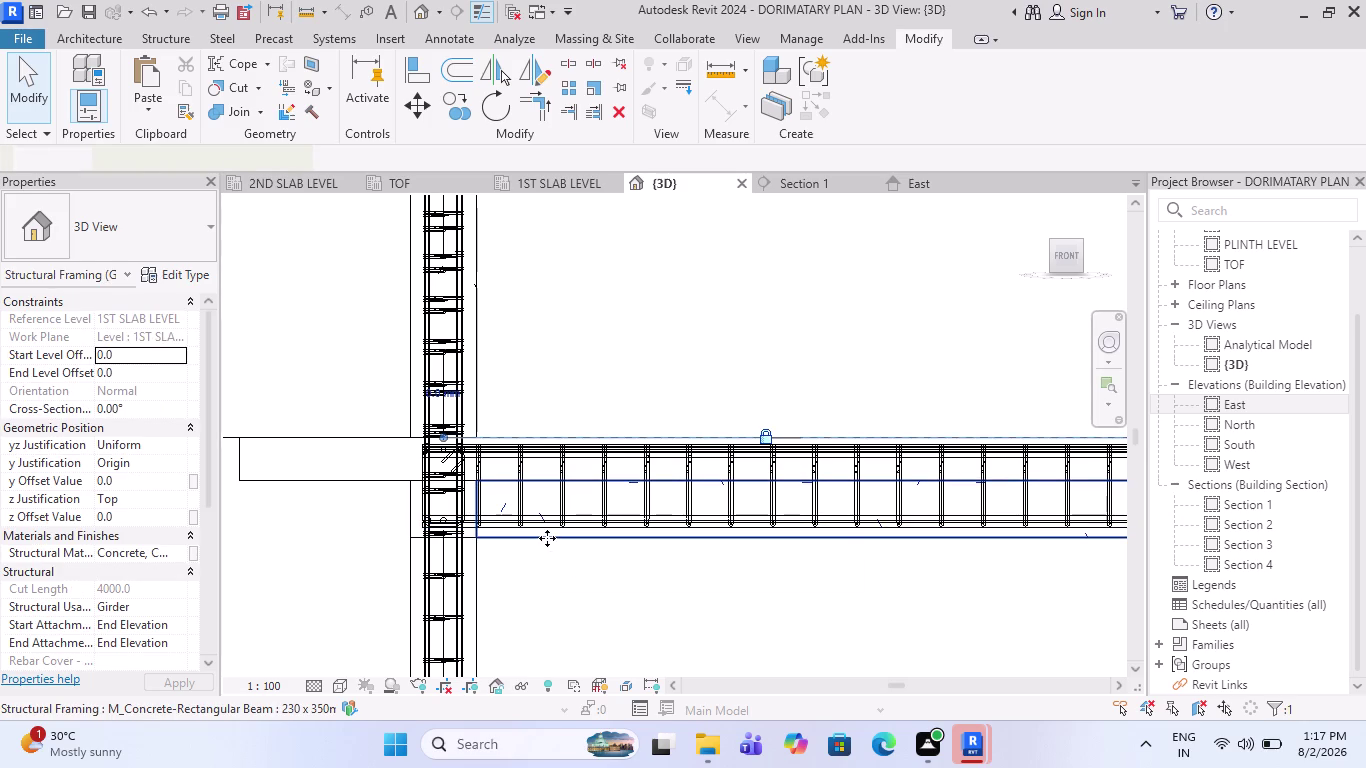
key(Escape)
key(Escape)
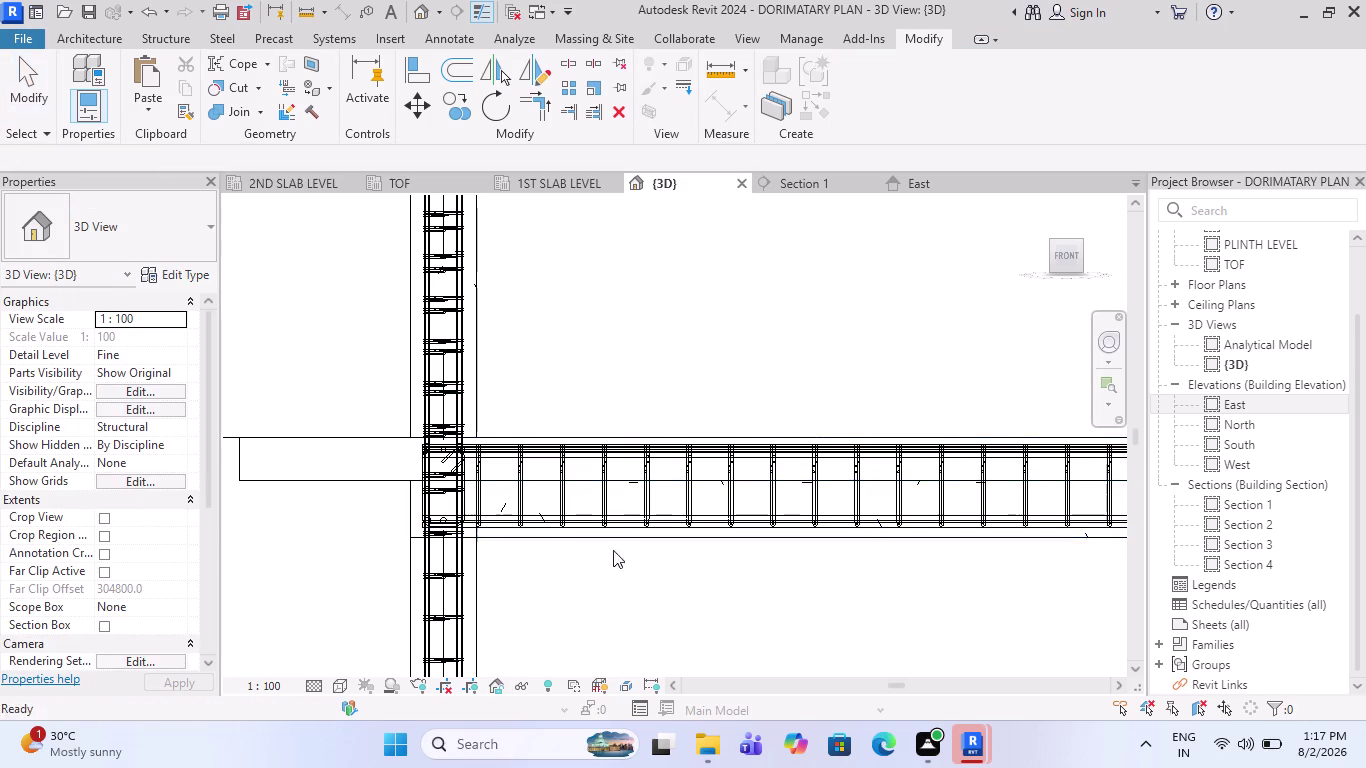
scroll(down, 3)
scroll(up, 3)
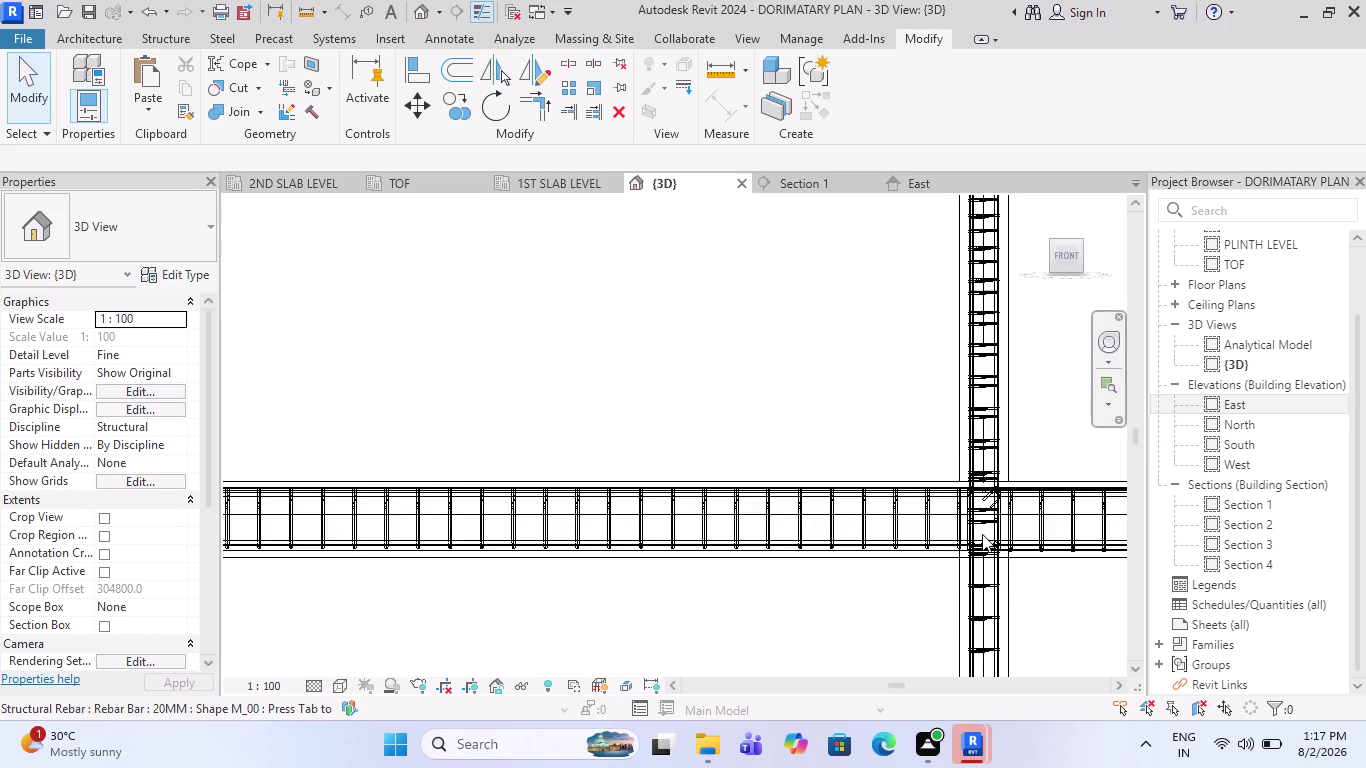
scroll(up, 3)
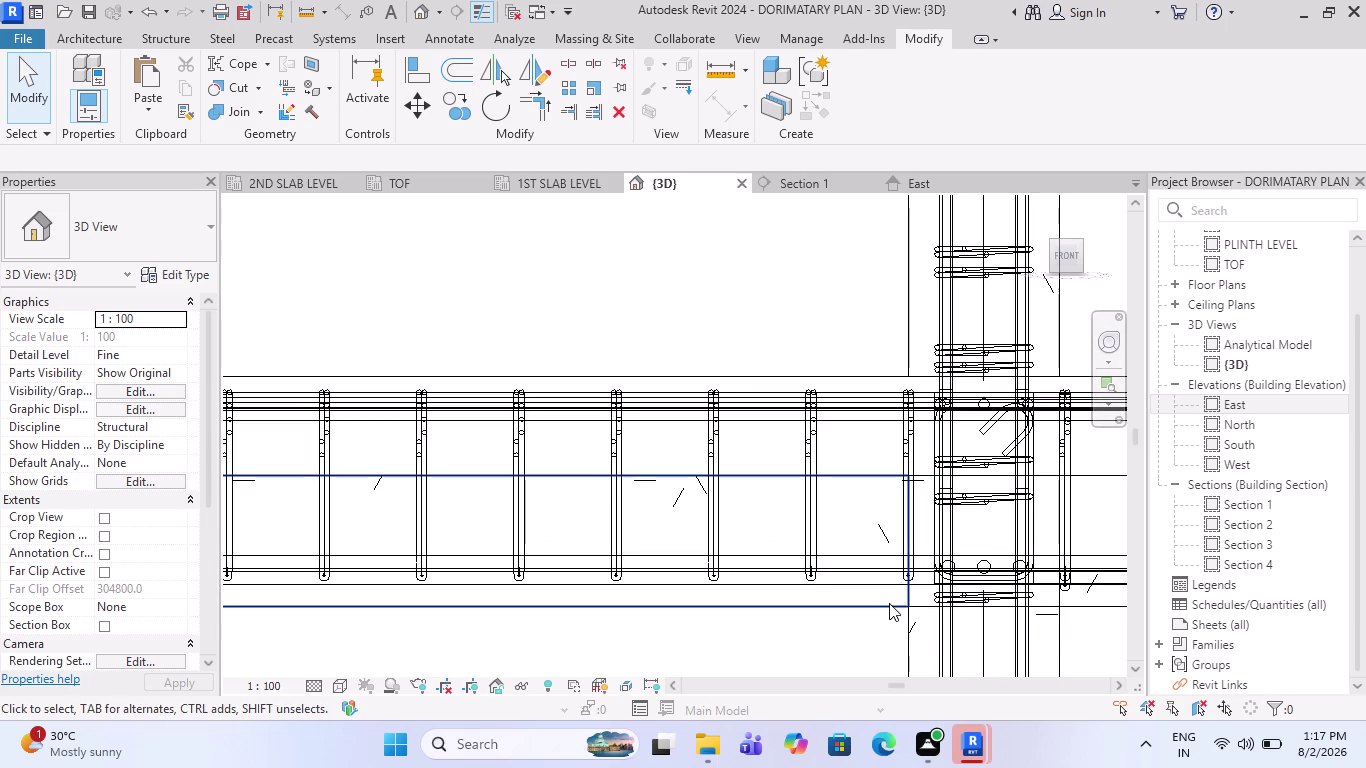
click(890, 603)
key(Escape)
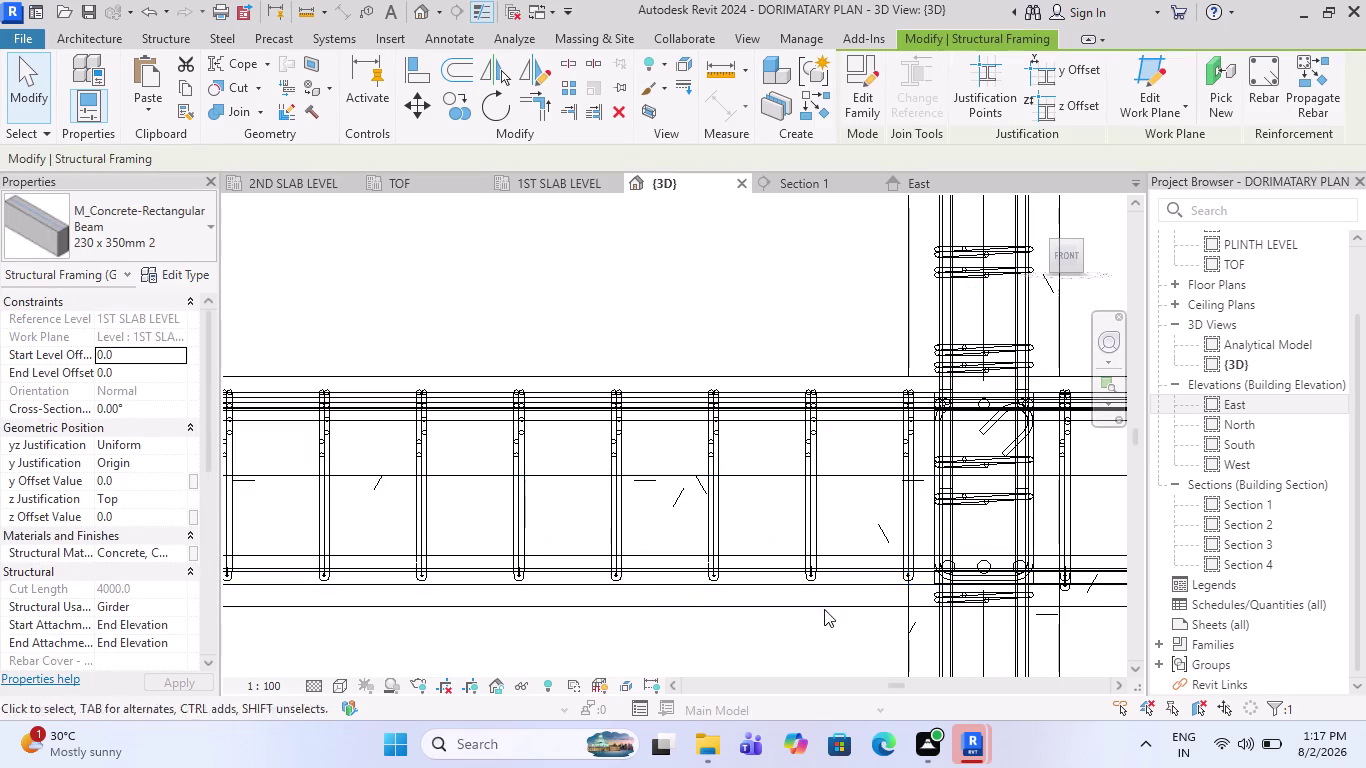
drag(825, 632, 811, 619)
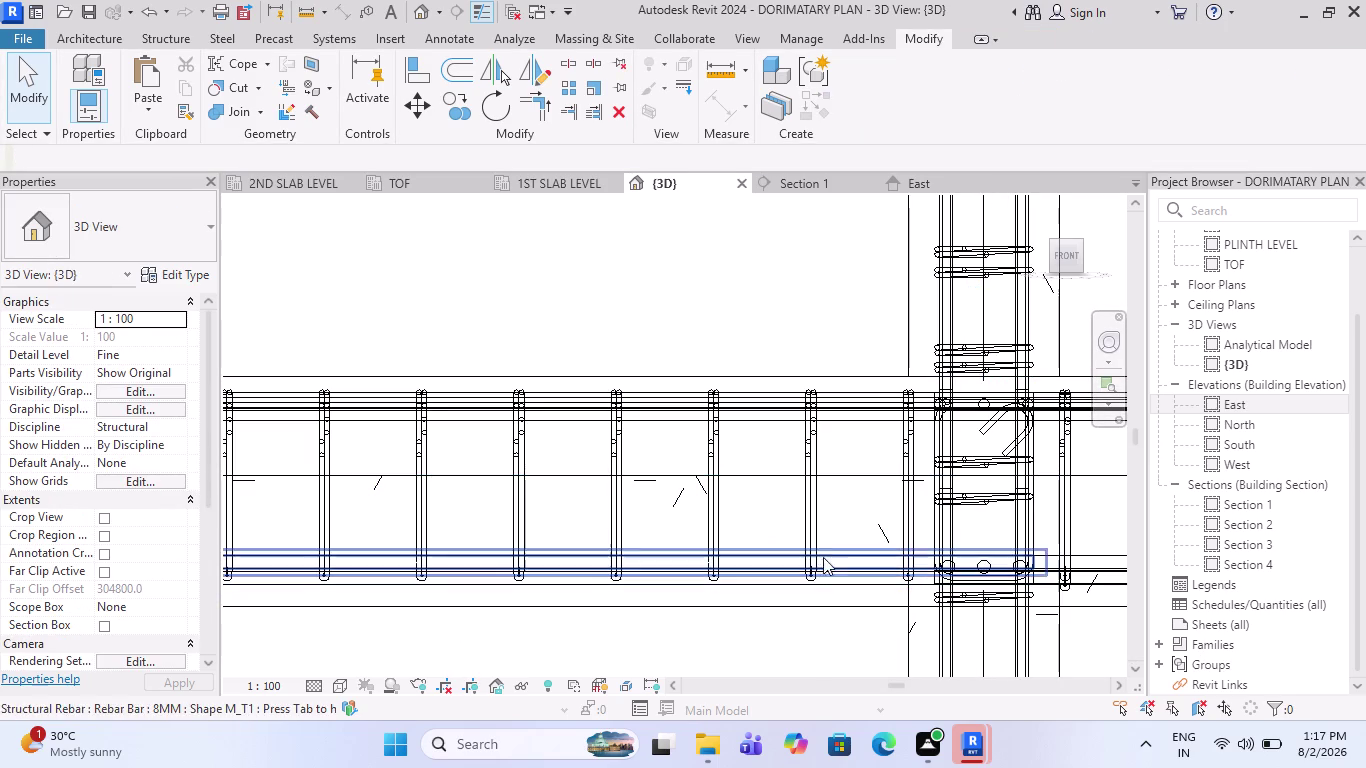
click(657, 377)
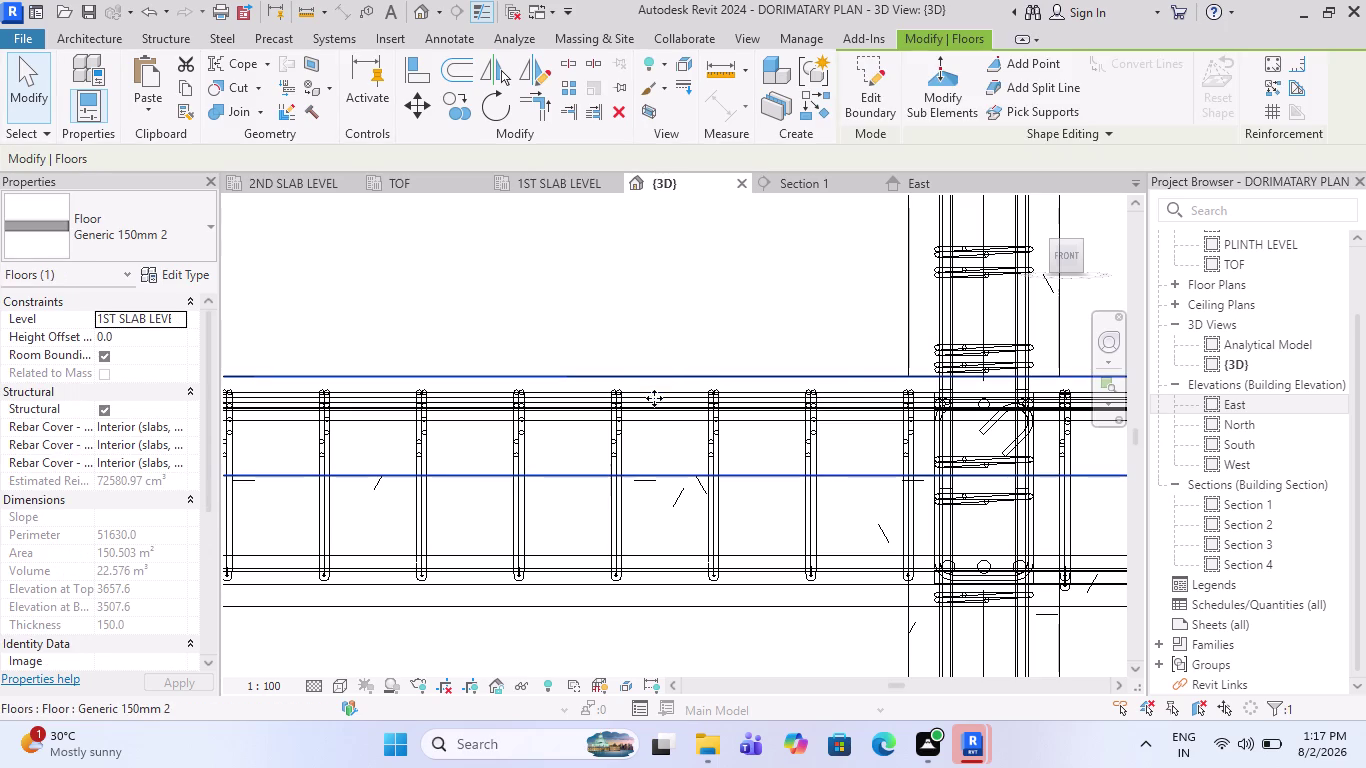
key(Escape)
click(574, 606)
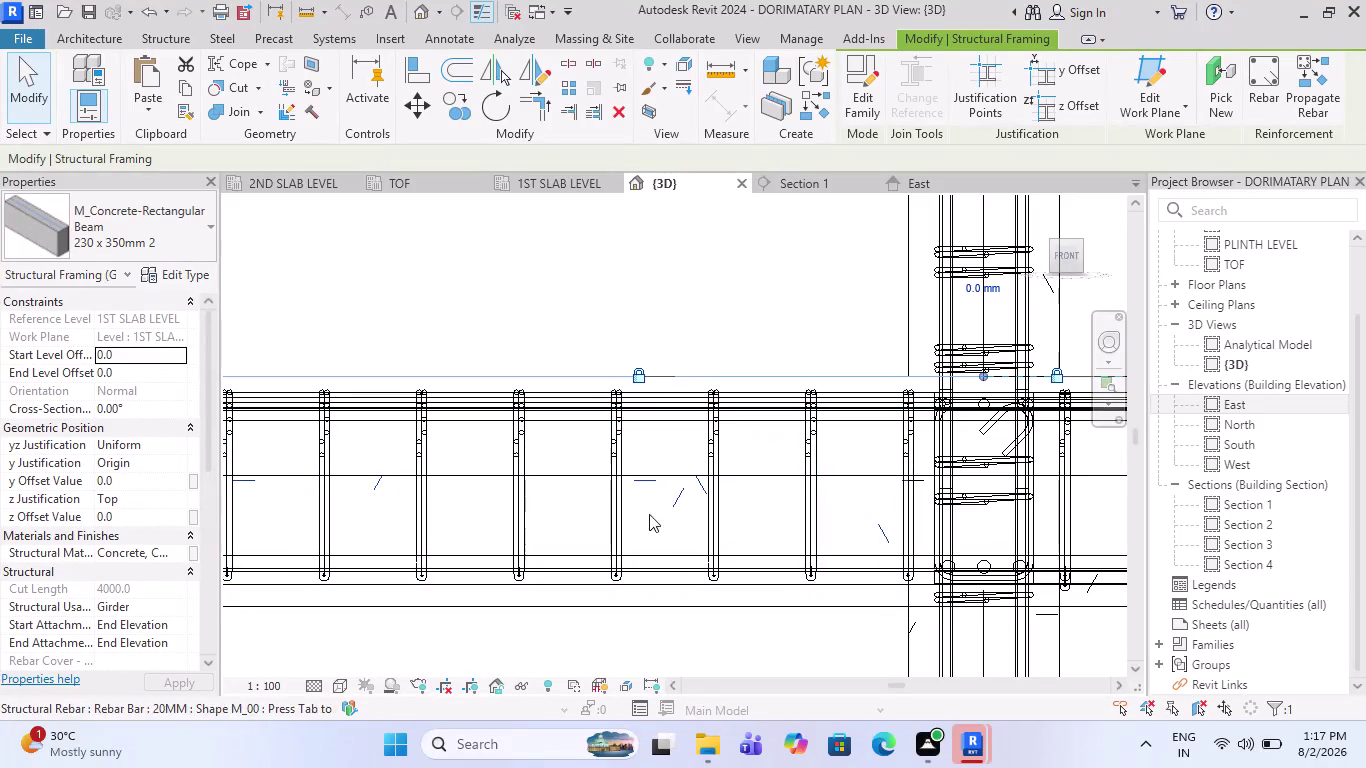
scroll(down, 3)
scroll(down, 3)
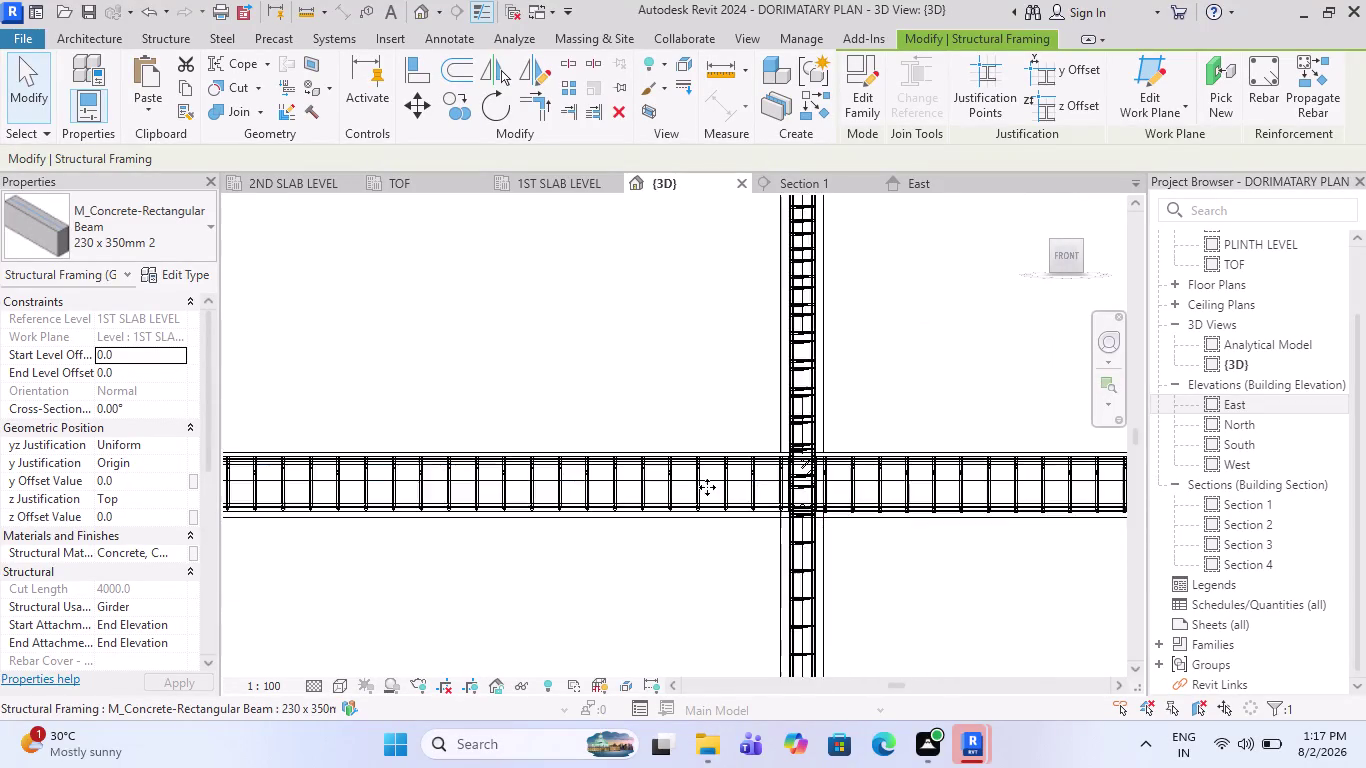
scroll(down, 3)
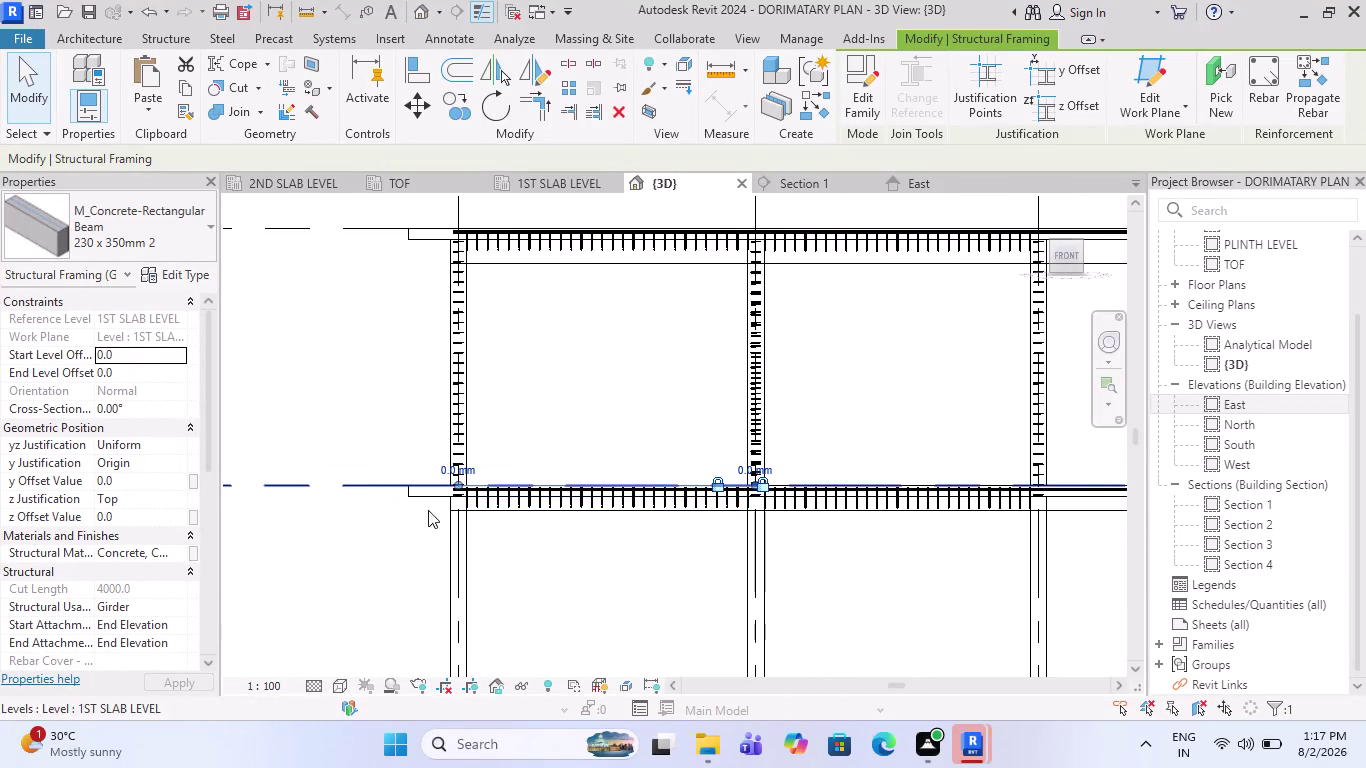
scroll(up, 3)
scroll(up, 3)
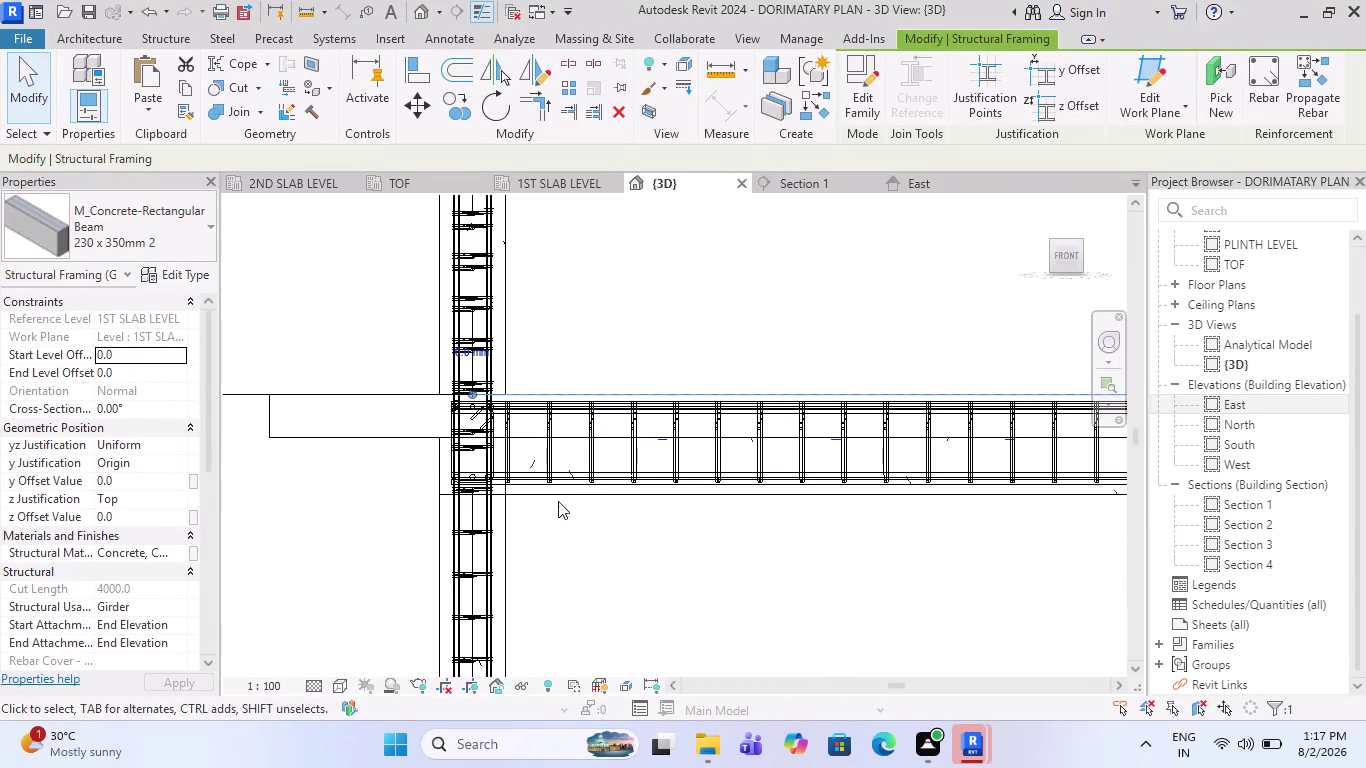
key(Escape)
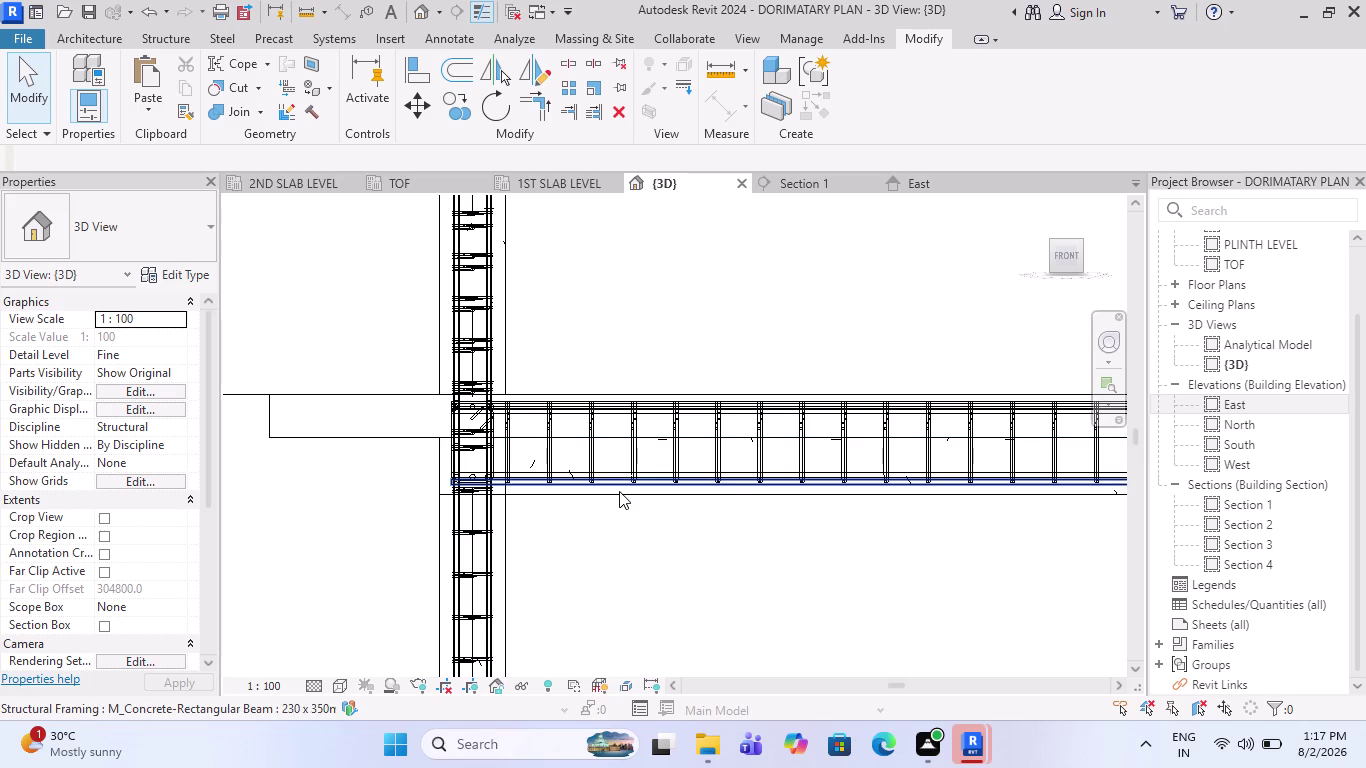
click(610, 497)
scroll(down, 3)
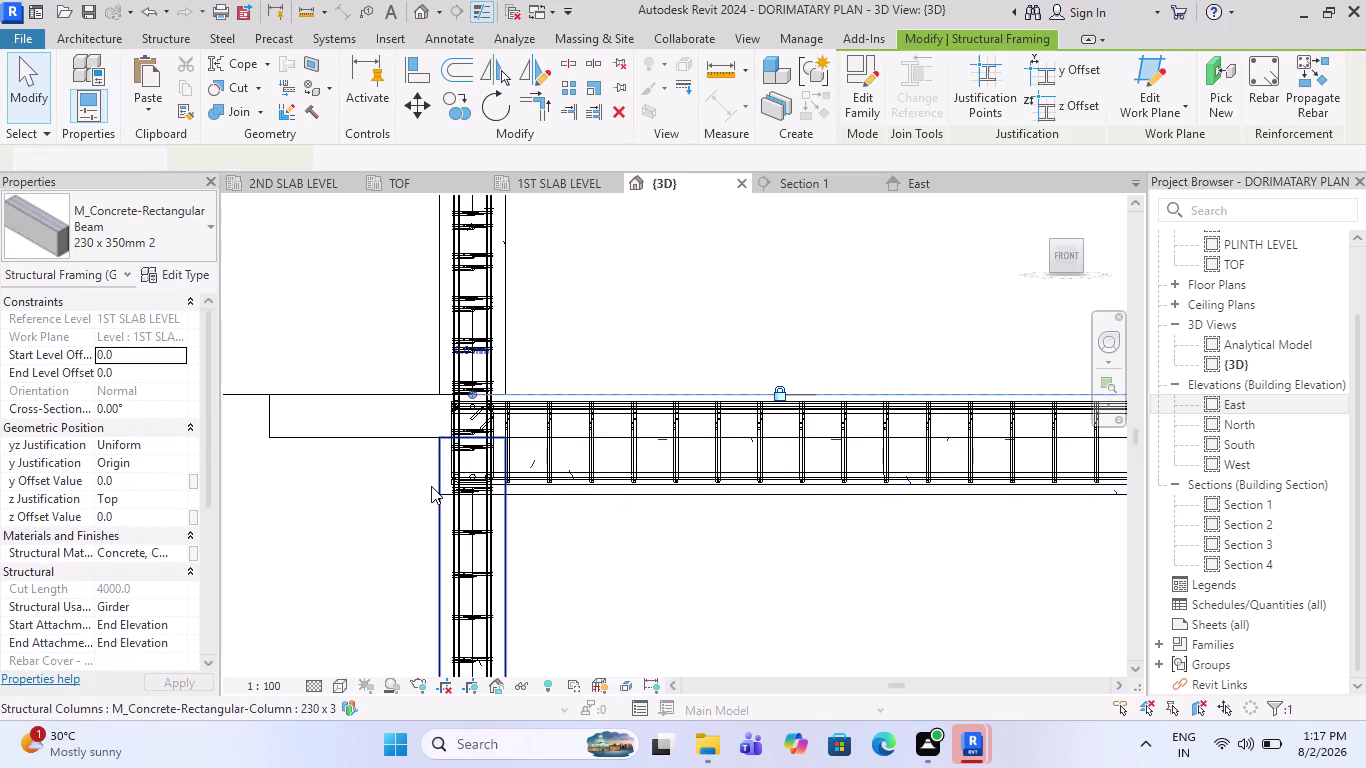
scroll(down, 3)
scroll(down, 3)
key(Escape)
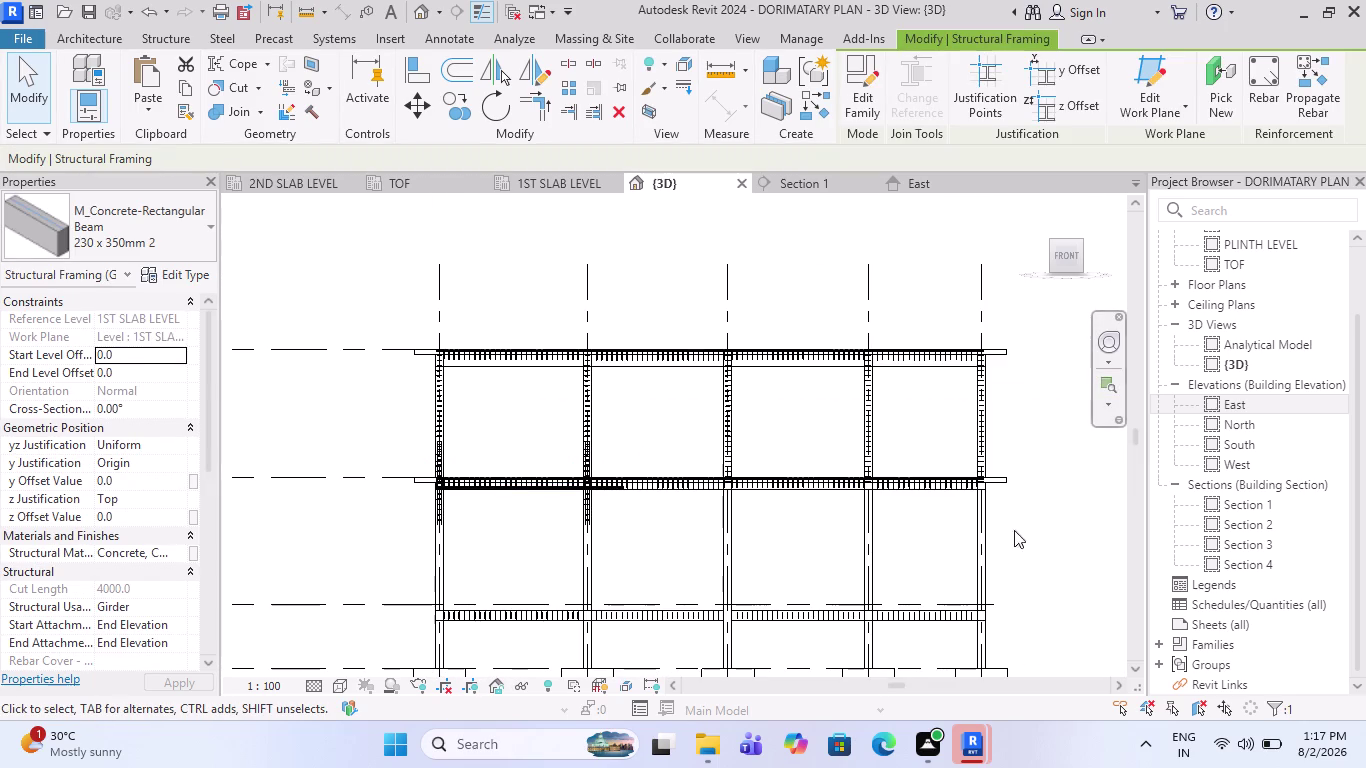
scroll(up, 3)
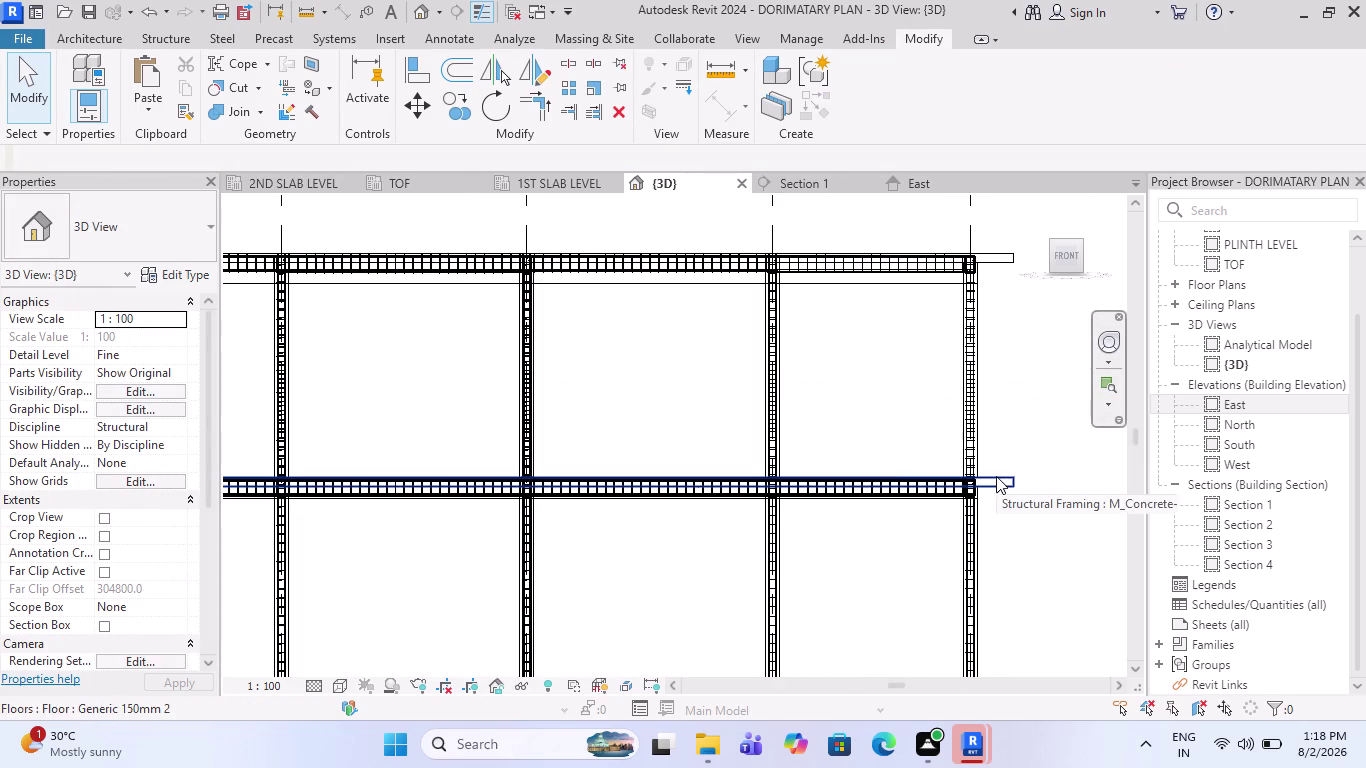
scroll(up, 3)
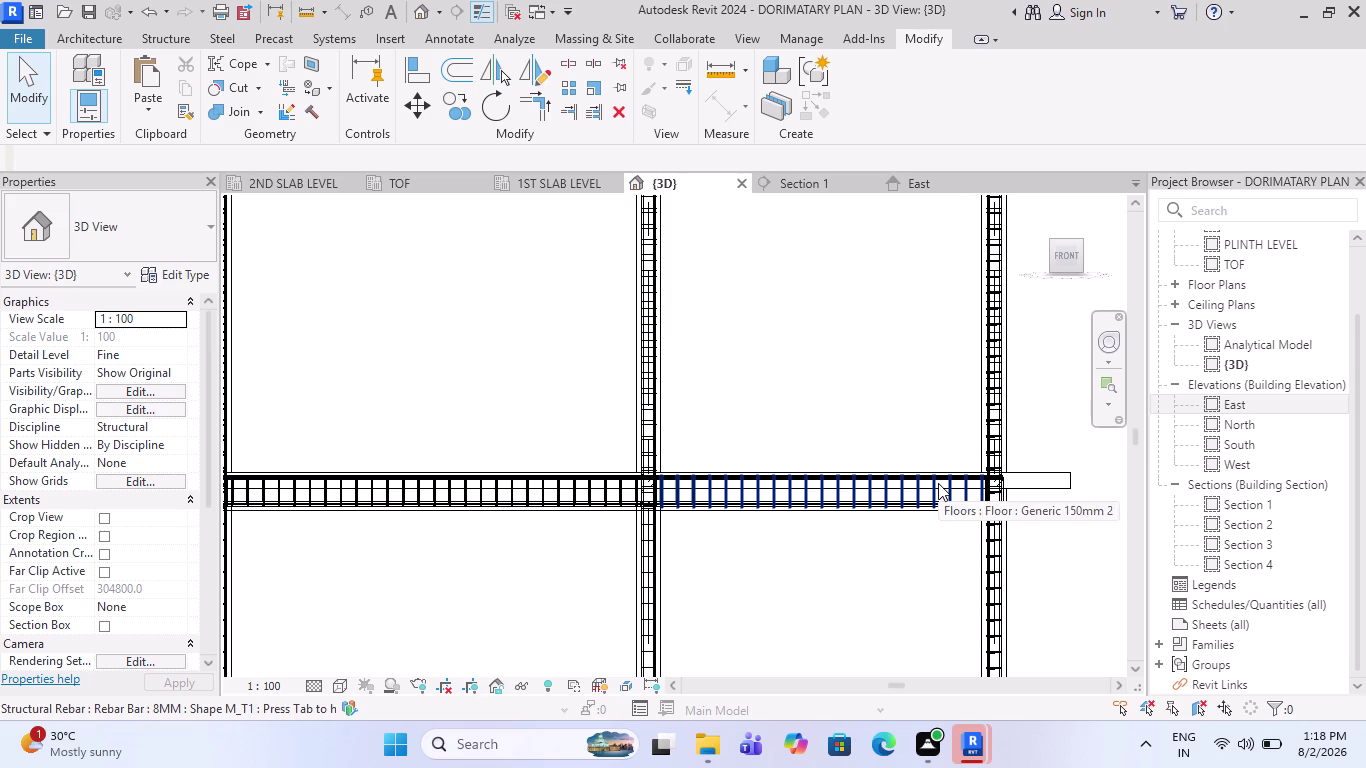
scroll(down, 3)
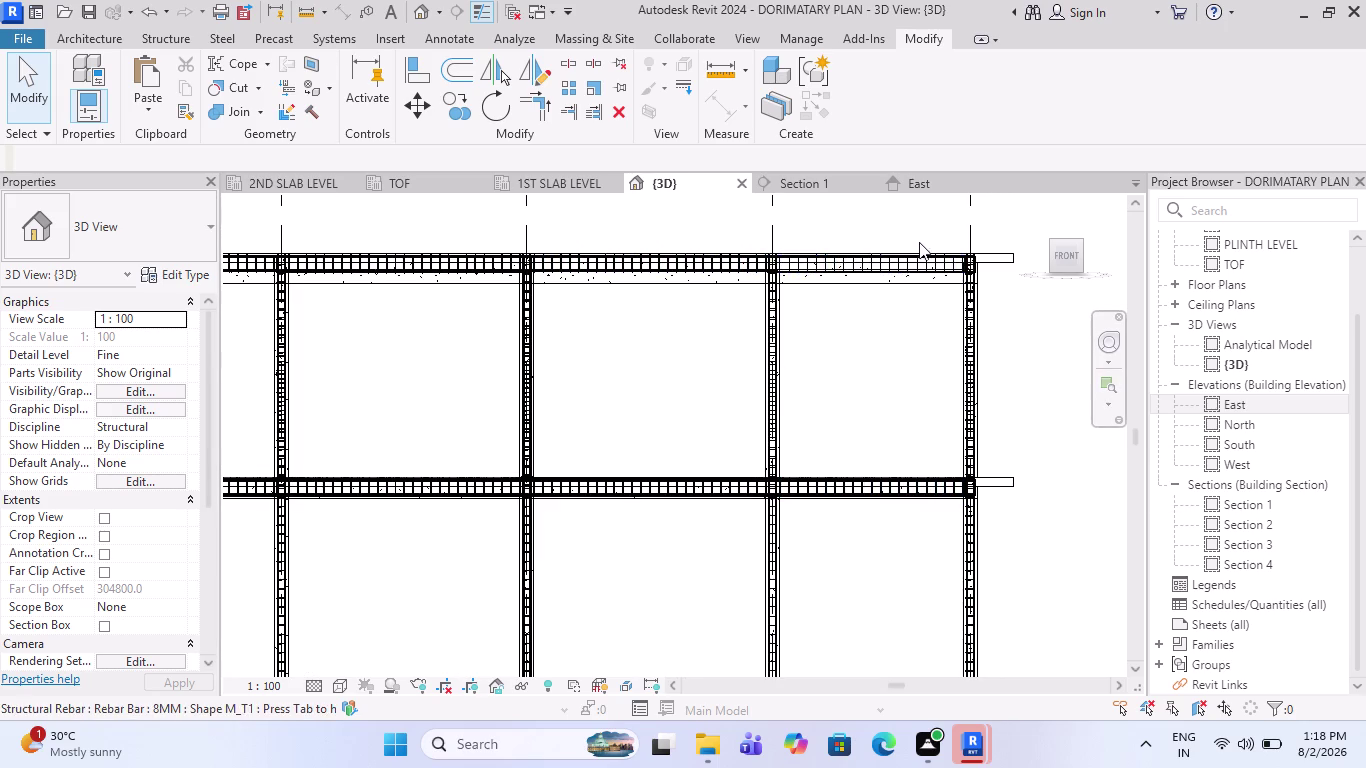
scroll(up, 3)
scroll(up, 3)
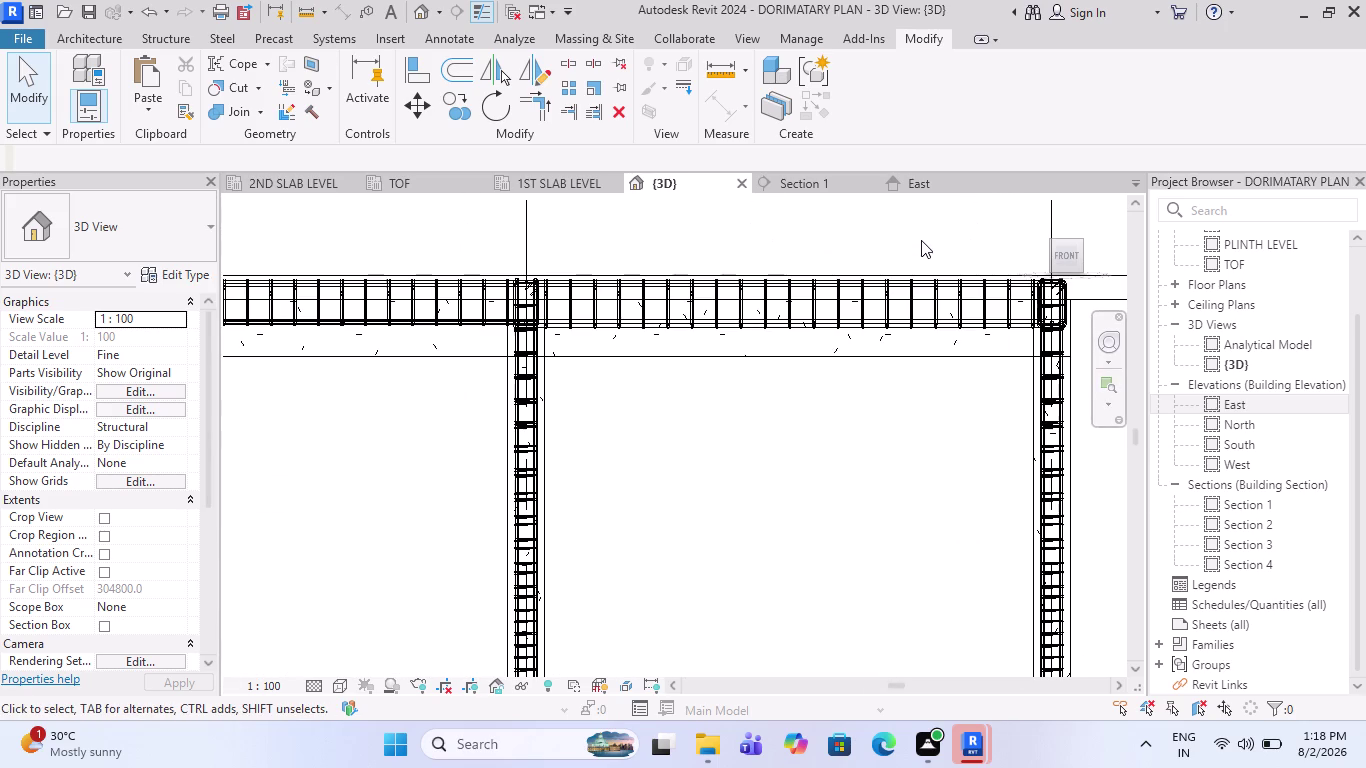
click(916, 357)
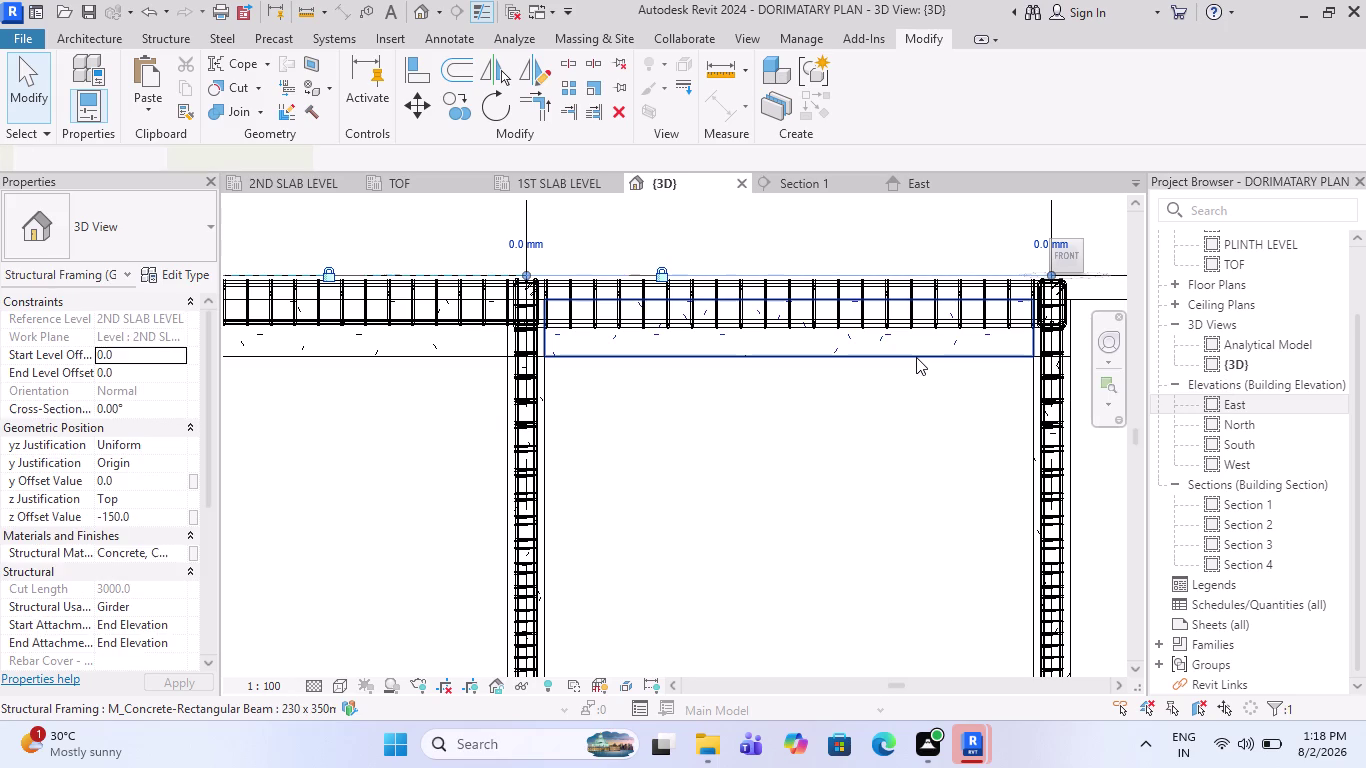
key(Escape)
scroll(down, 3)
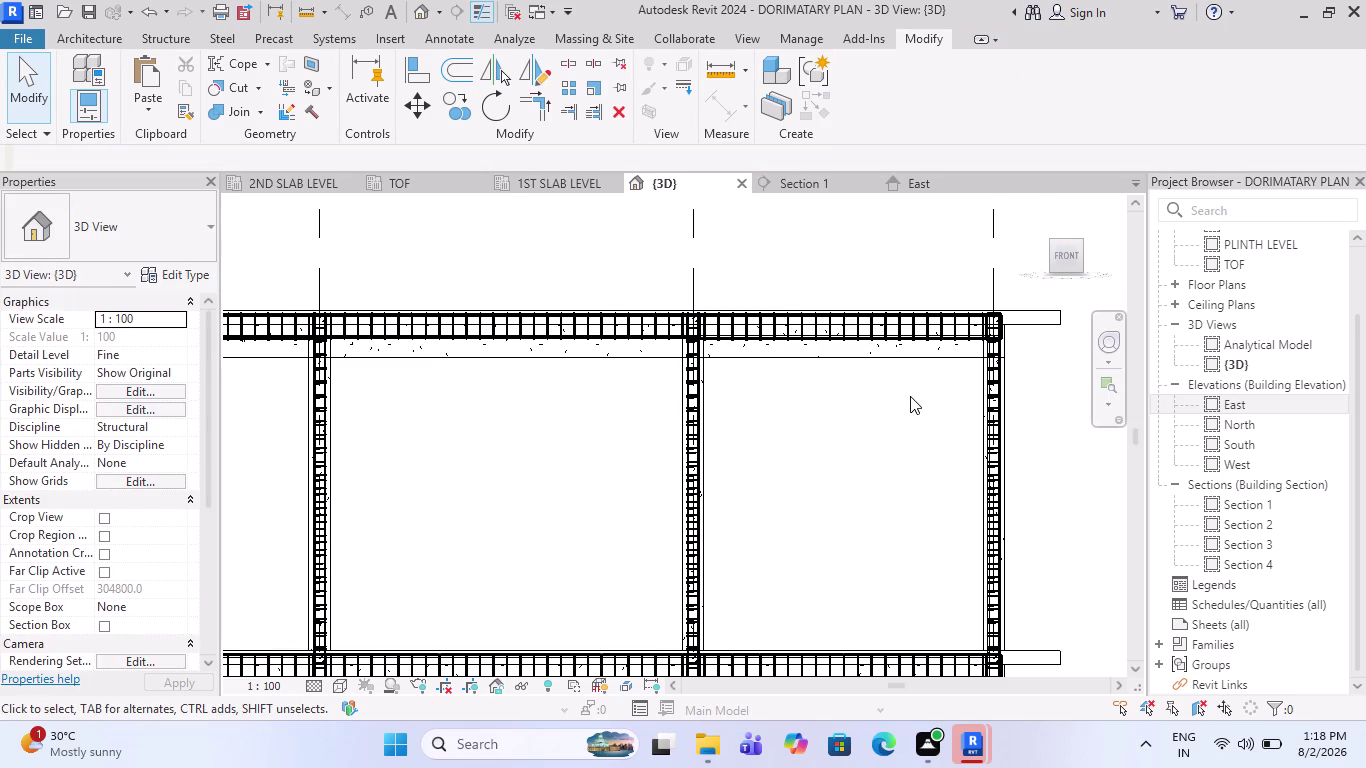
scroll(up, 3)
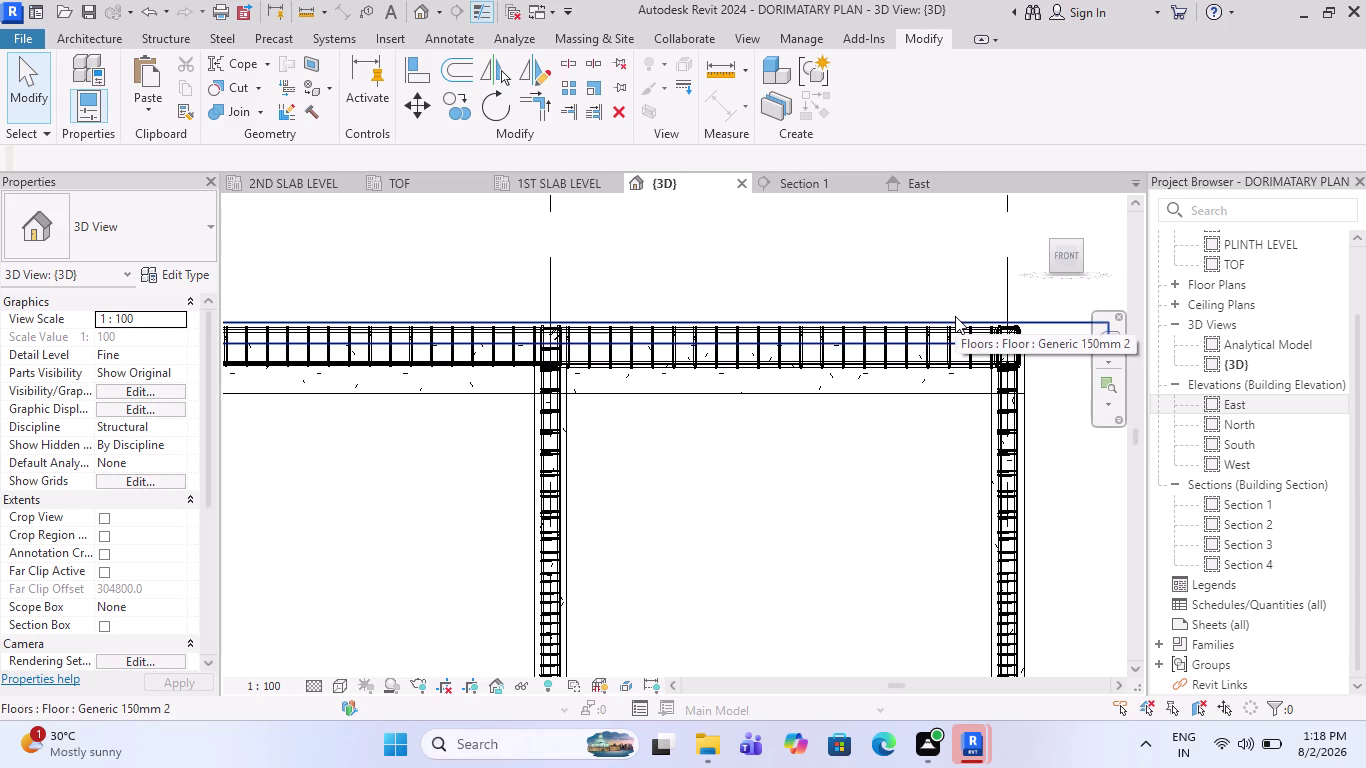
scroll(down, 3)
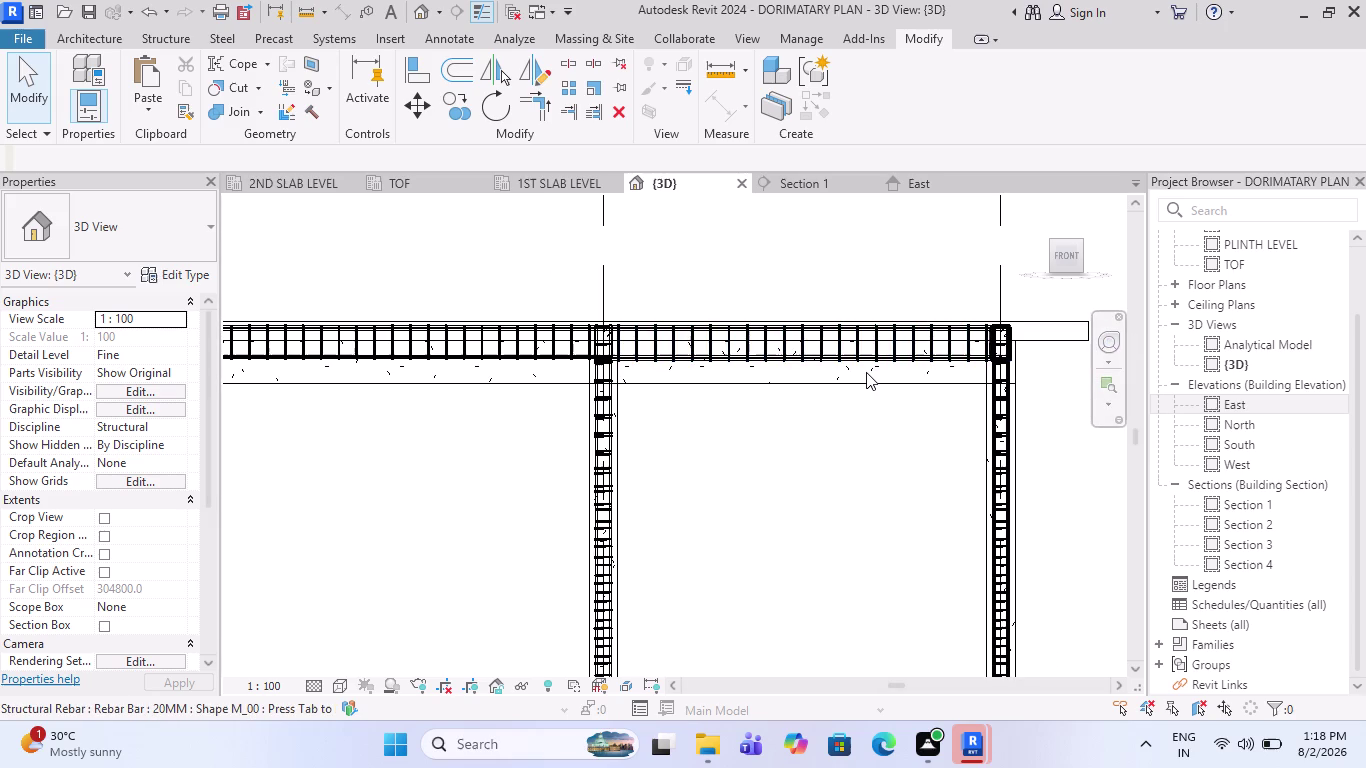
click(855, 380)
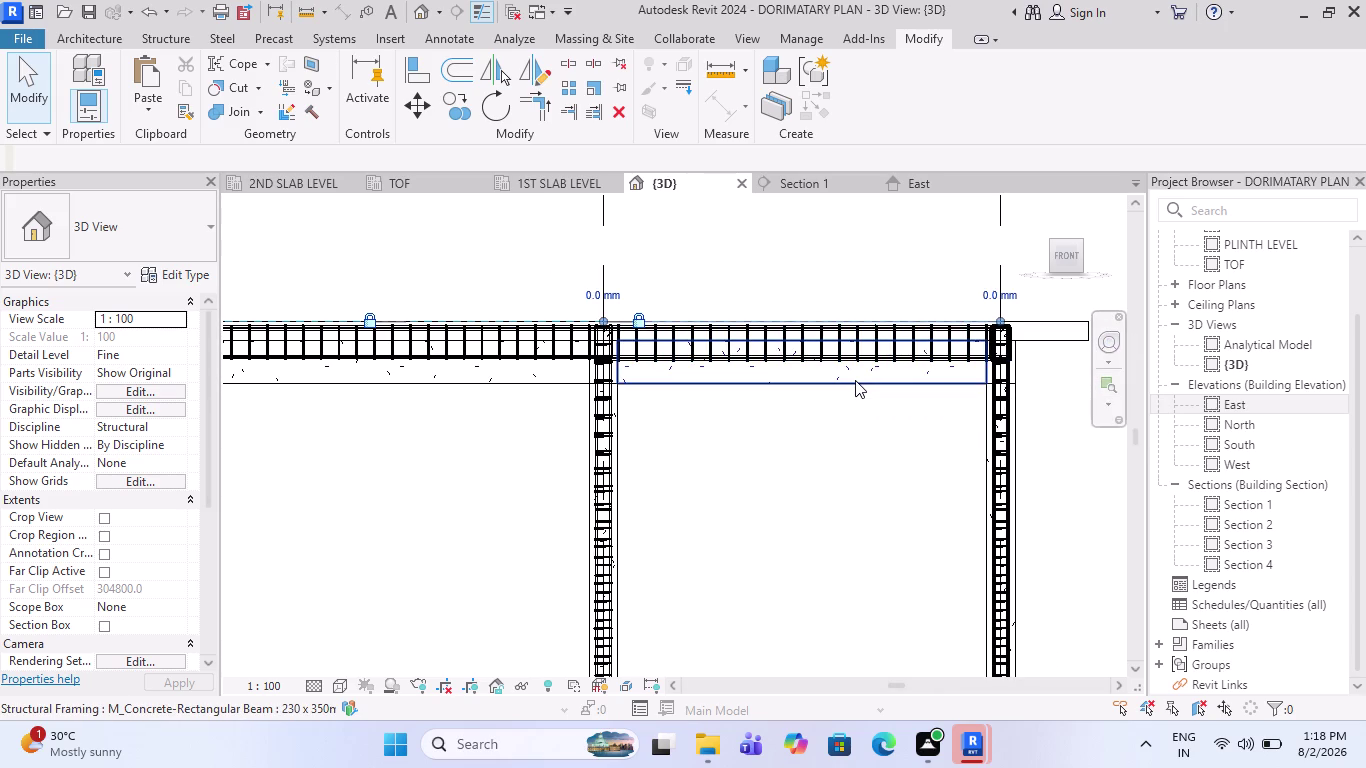
scroll(down, 3)
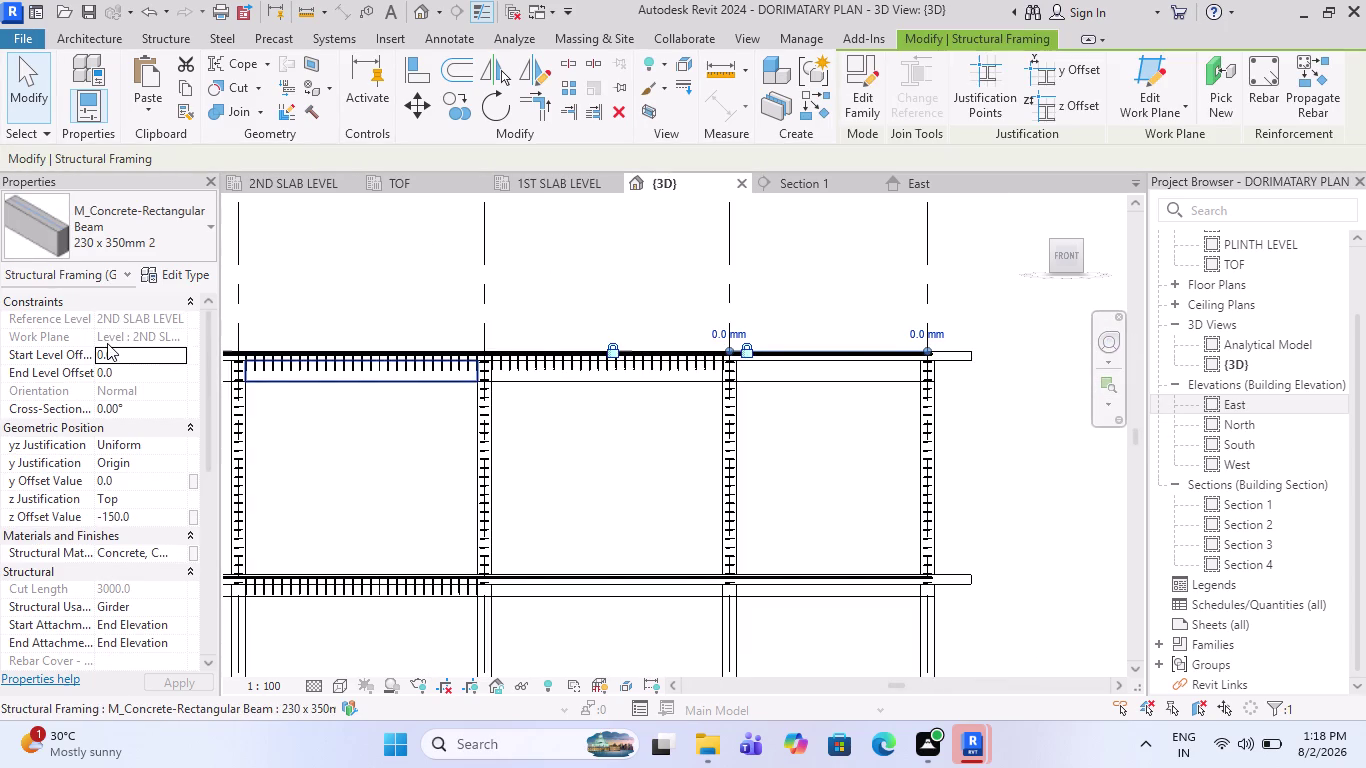
click(154, 519)
text(15)
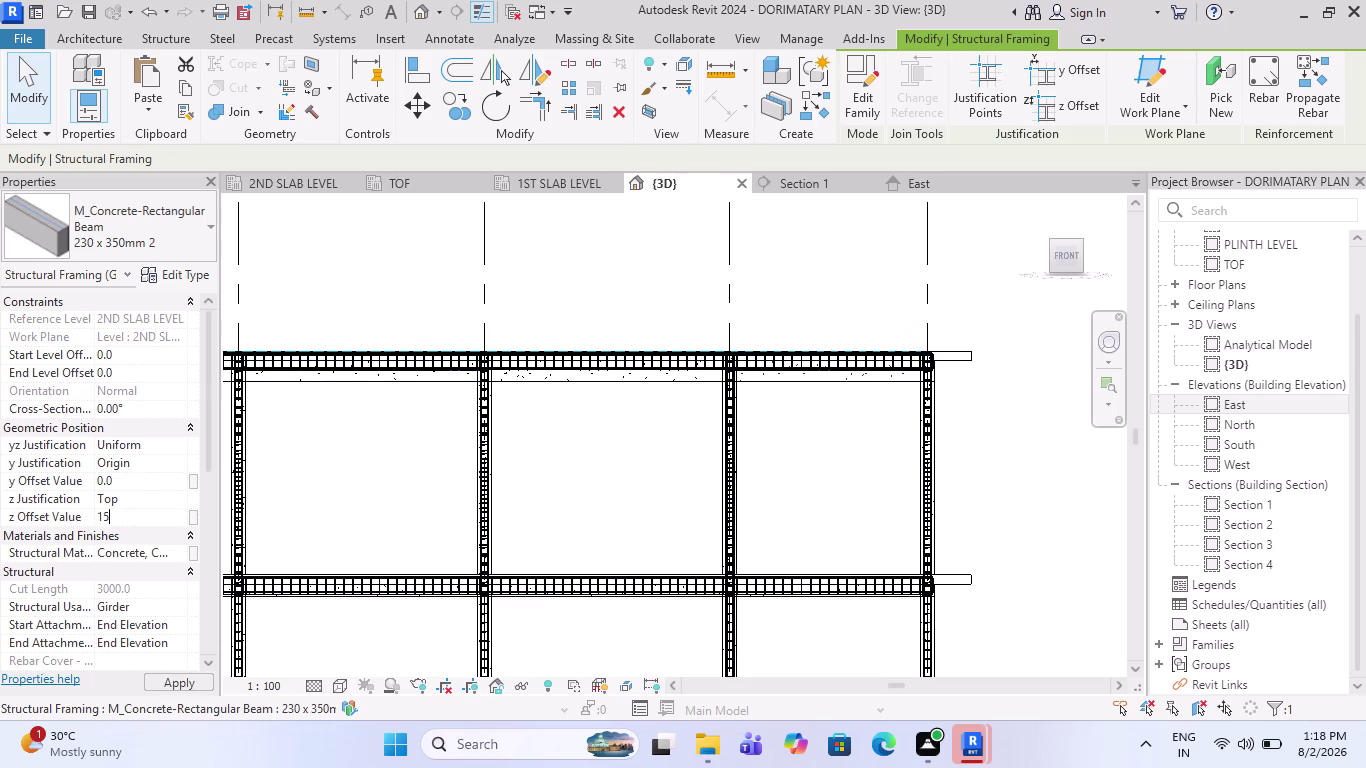
text(0)
key(Return)
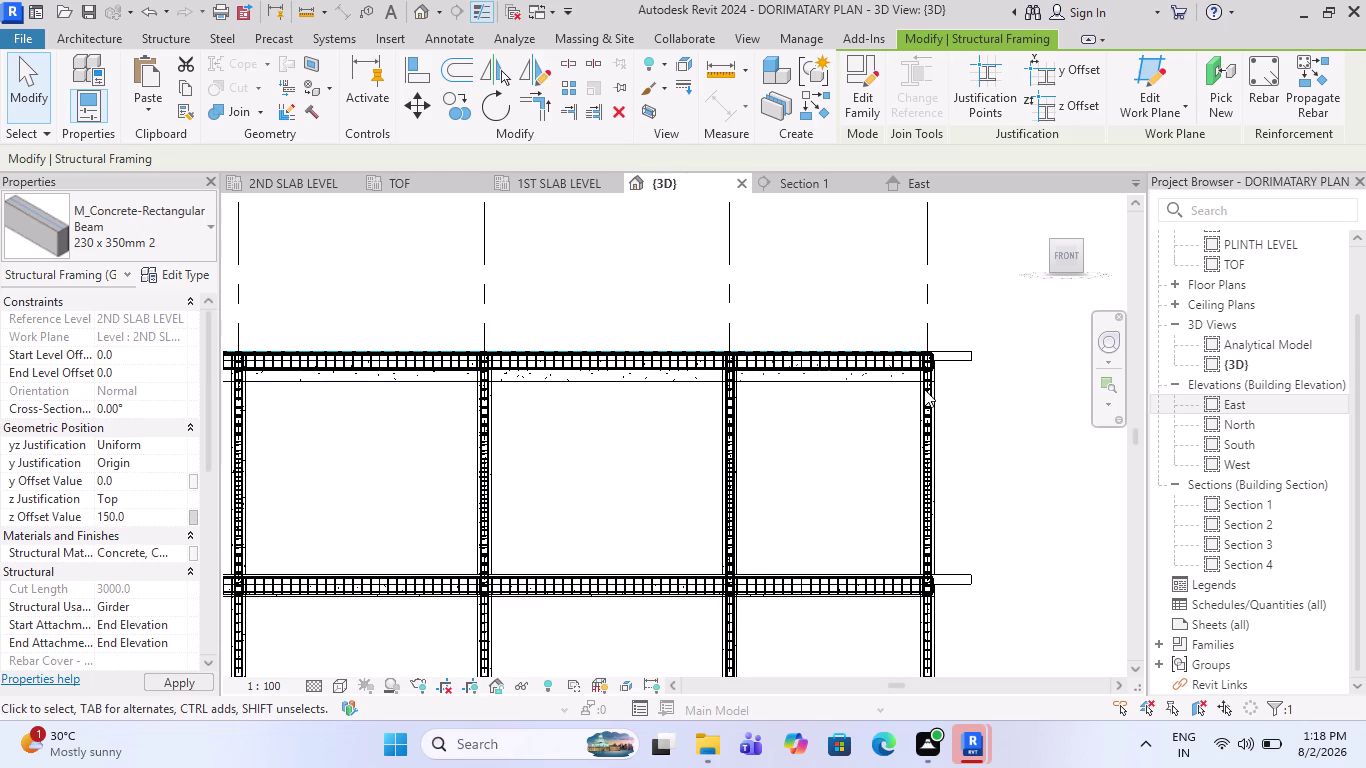
scroll(up, 3)
scroll(up, 3)
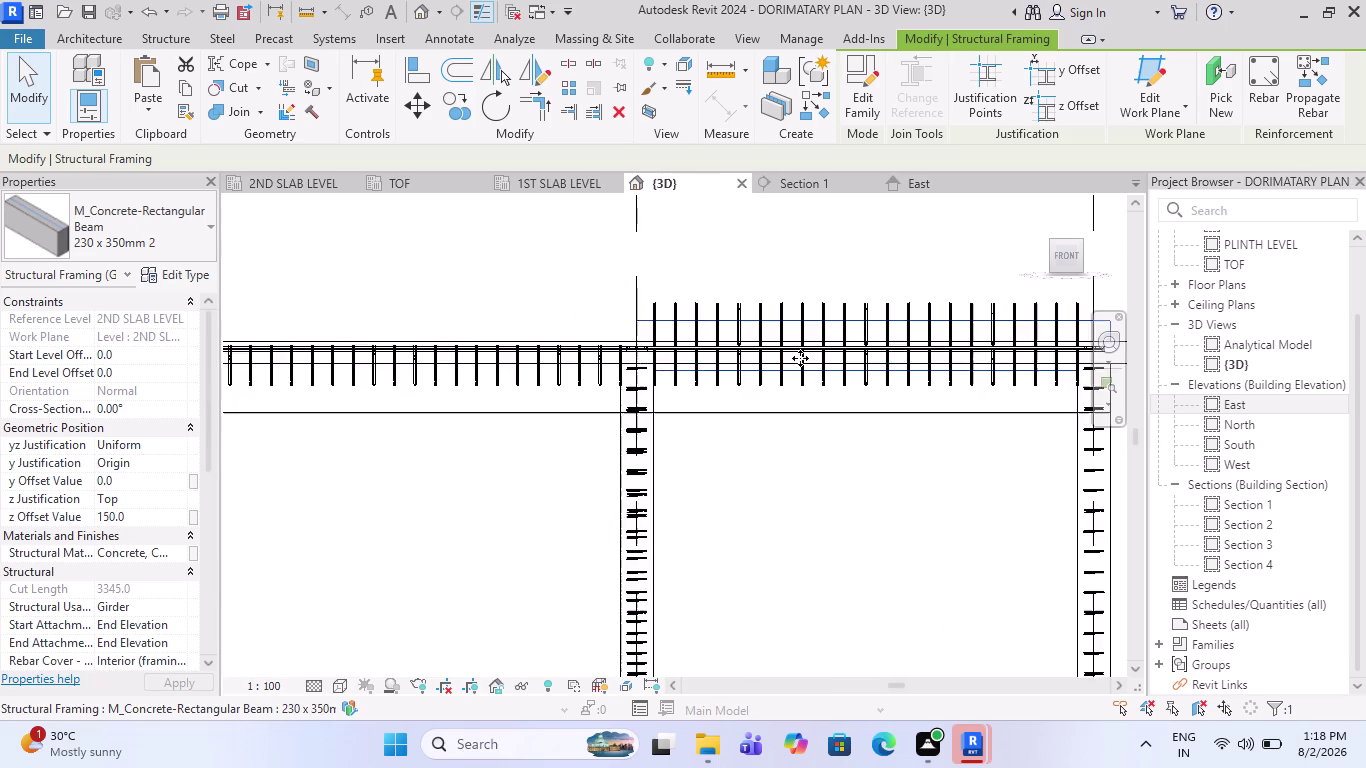
key(Escape)
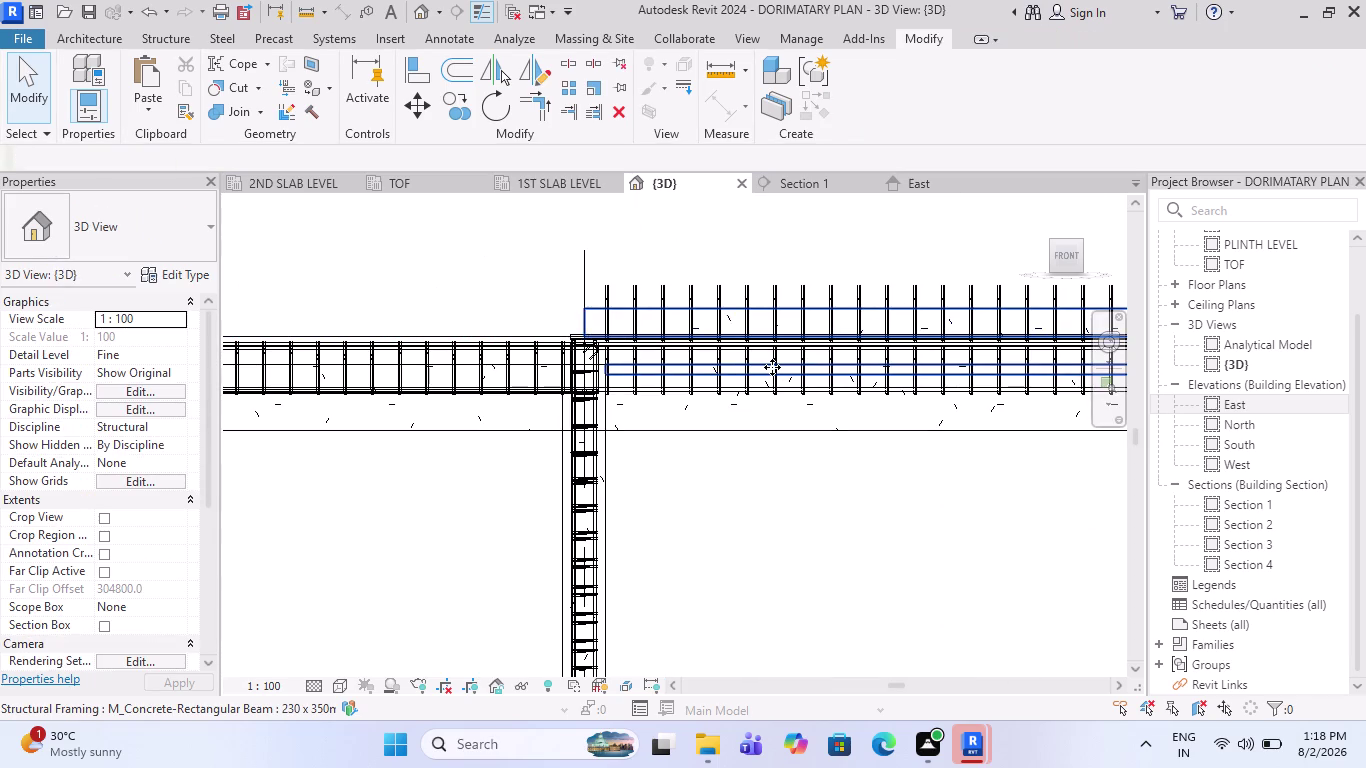
key(Escape)
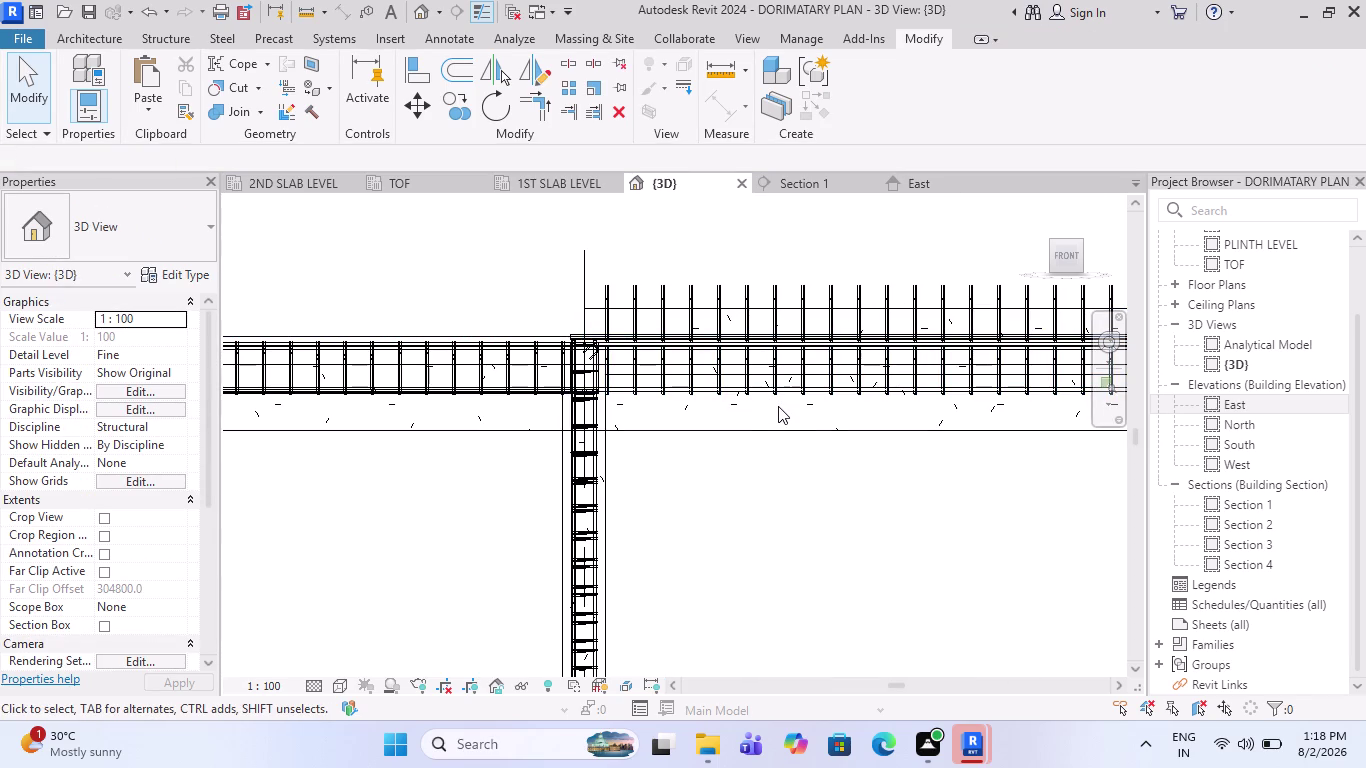
key(ctrl+z)
key(Escape)
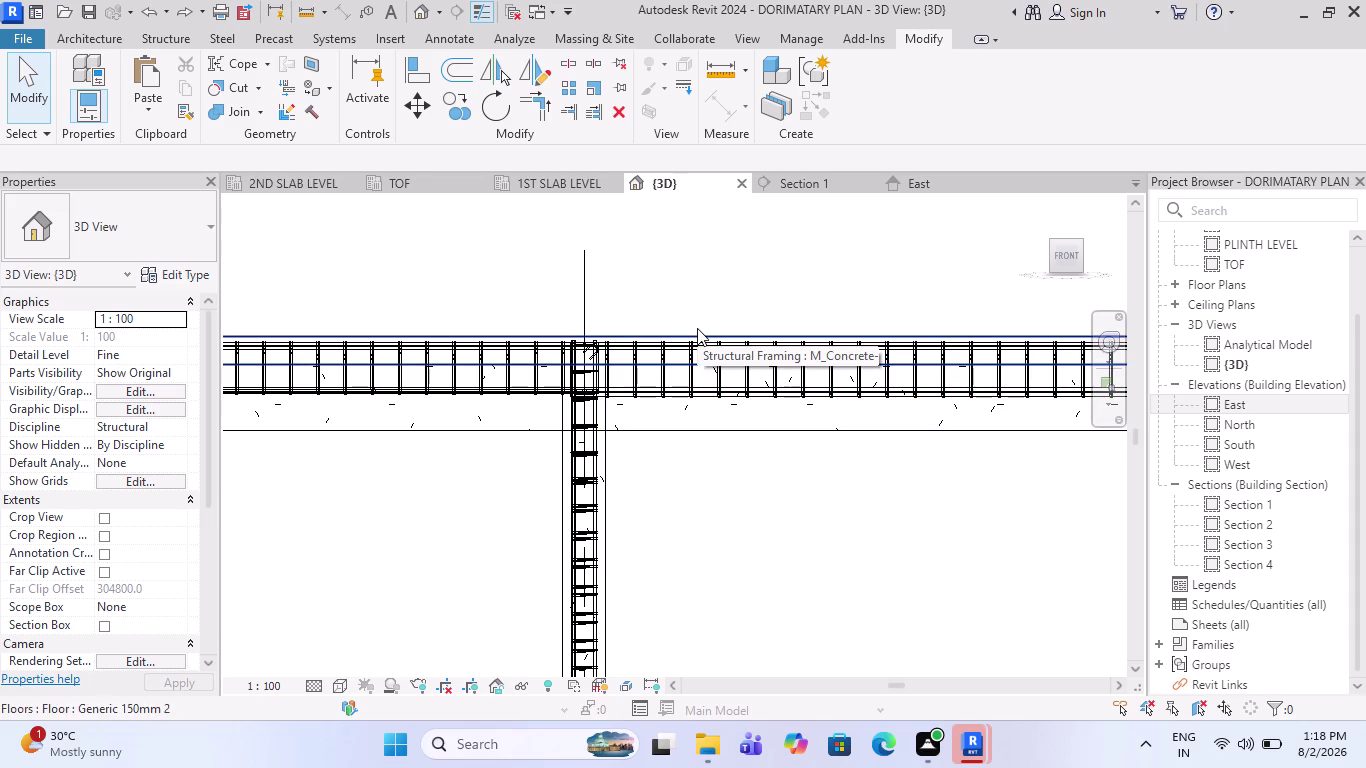
key(Escape)
scroll(down, 3)
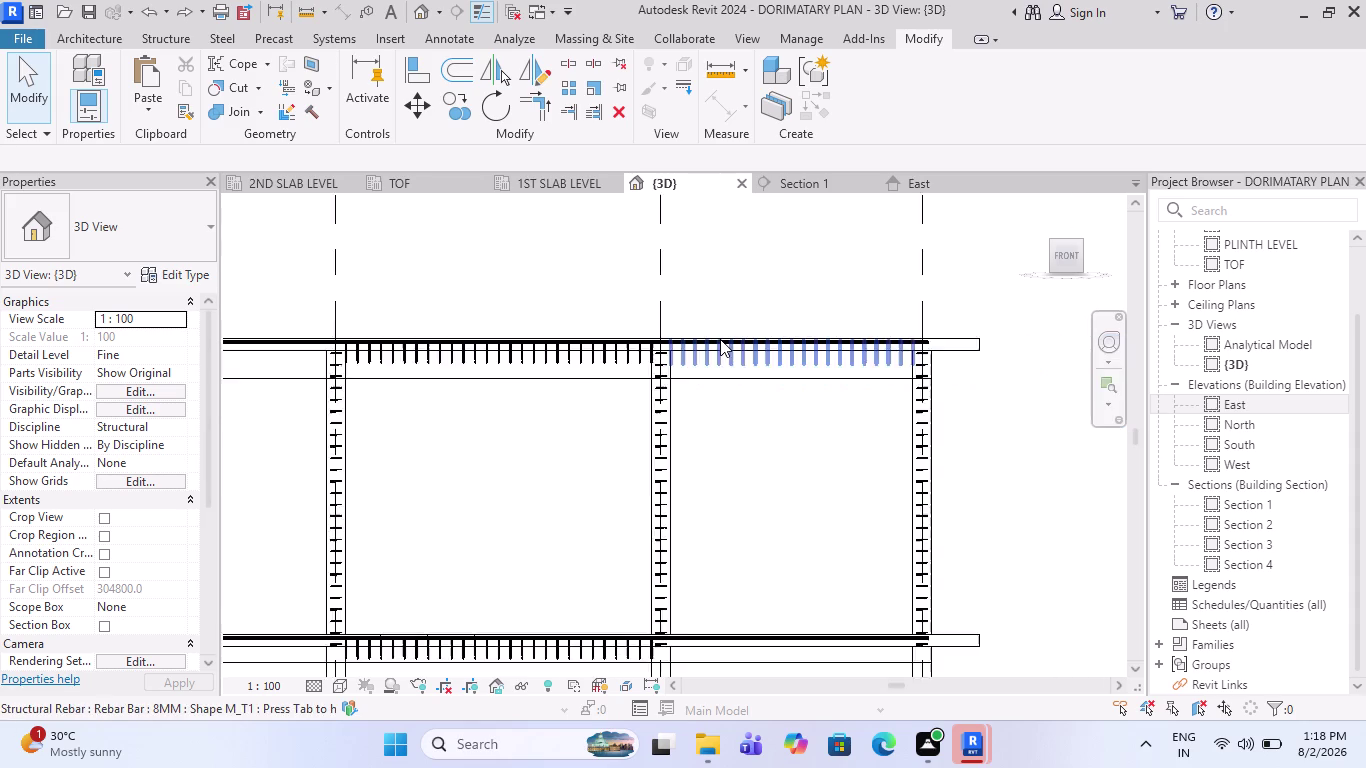
scroll(down, 3)
scroll(up, 3)
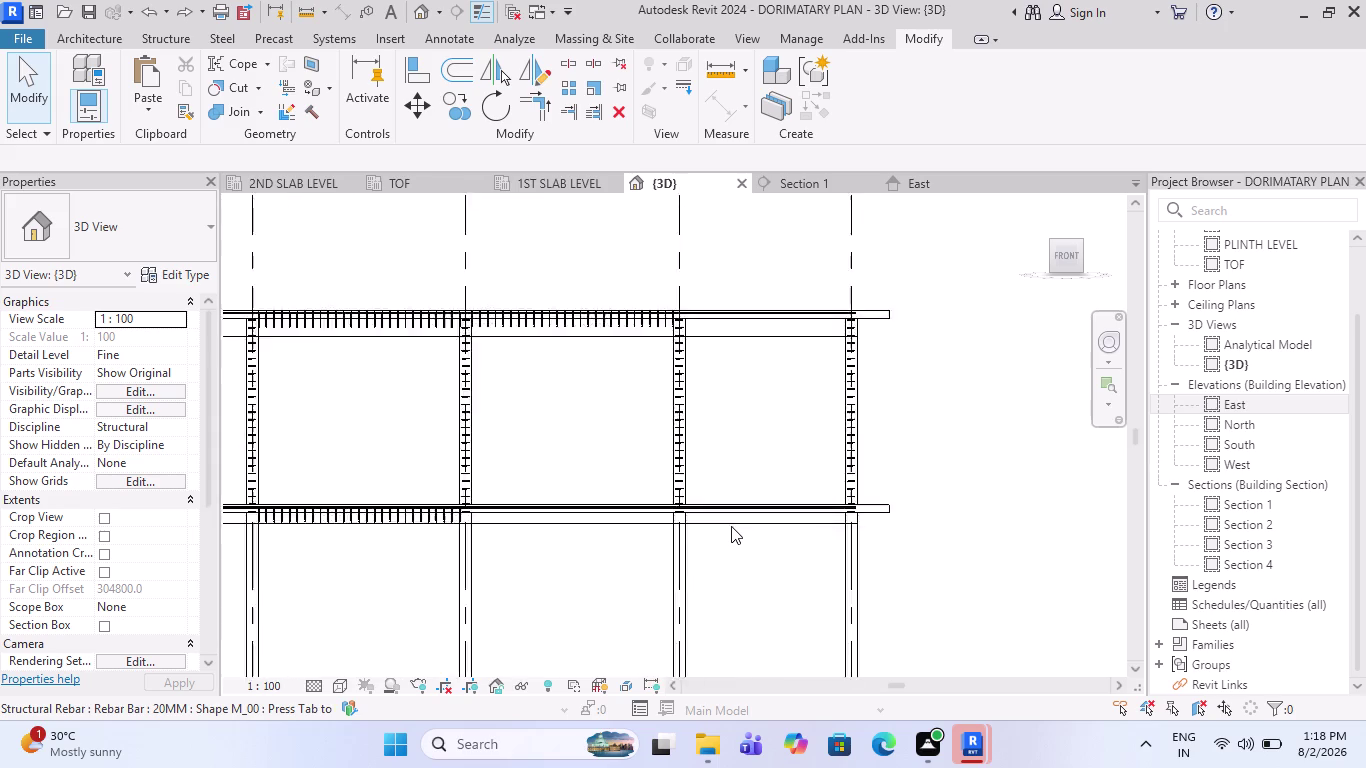
scroll(up, 3)
scroll(up, 3)
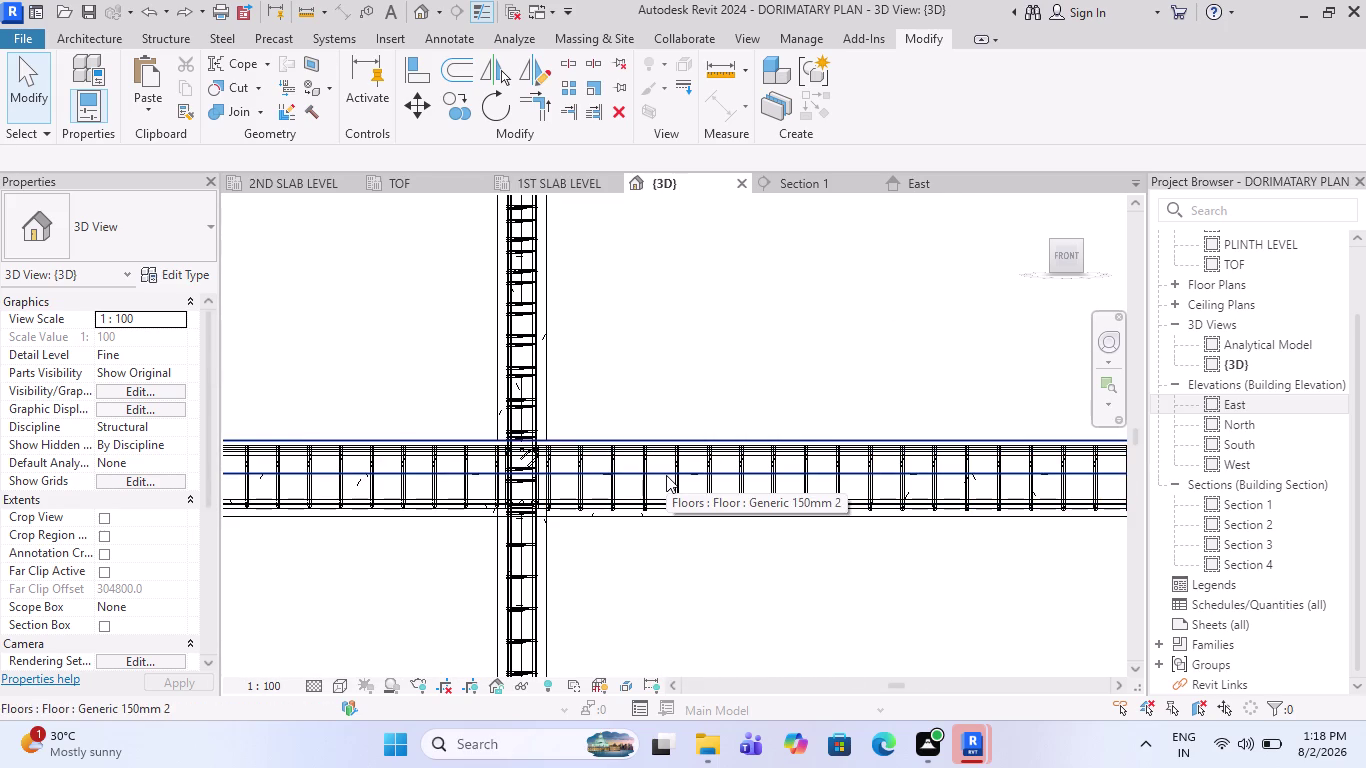
click(625, 520)
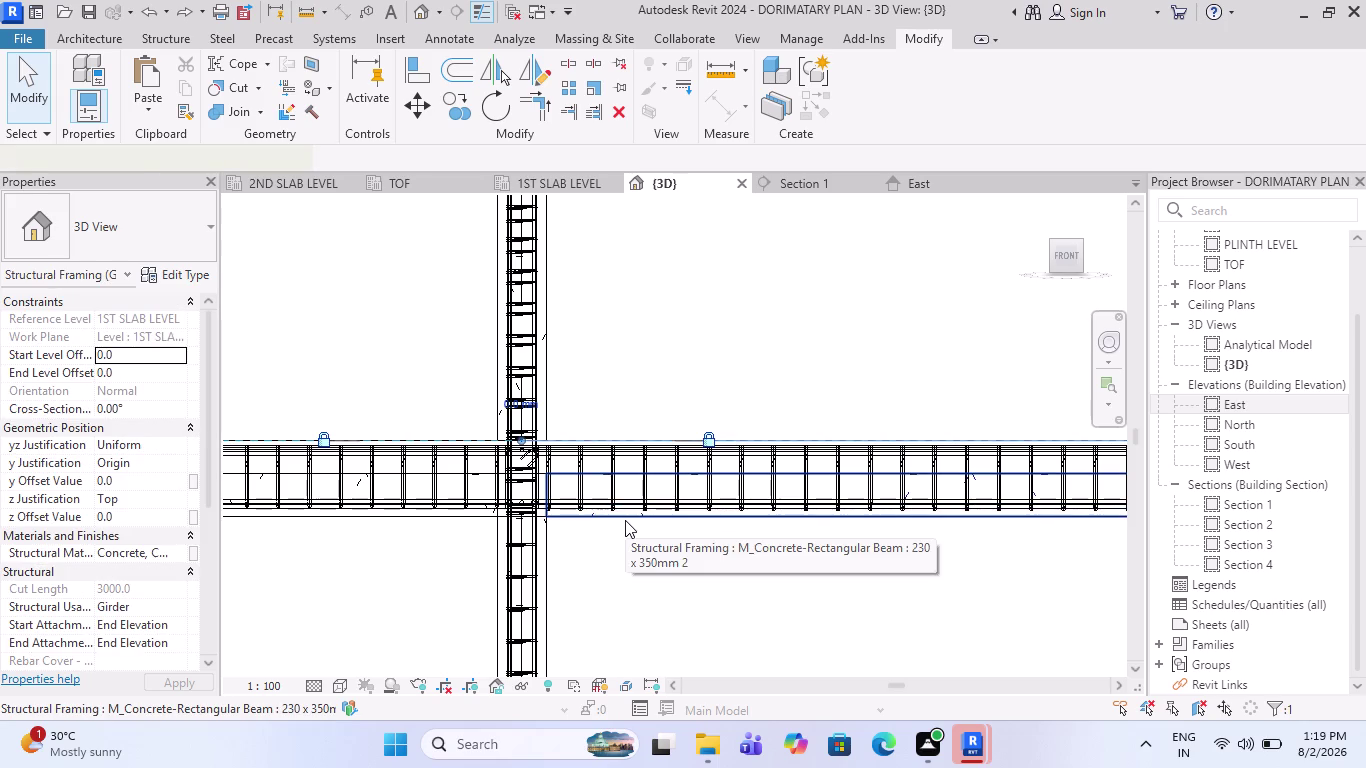
scroll(down, 3)
scroll(down, 3)
key(Escape)
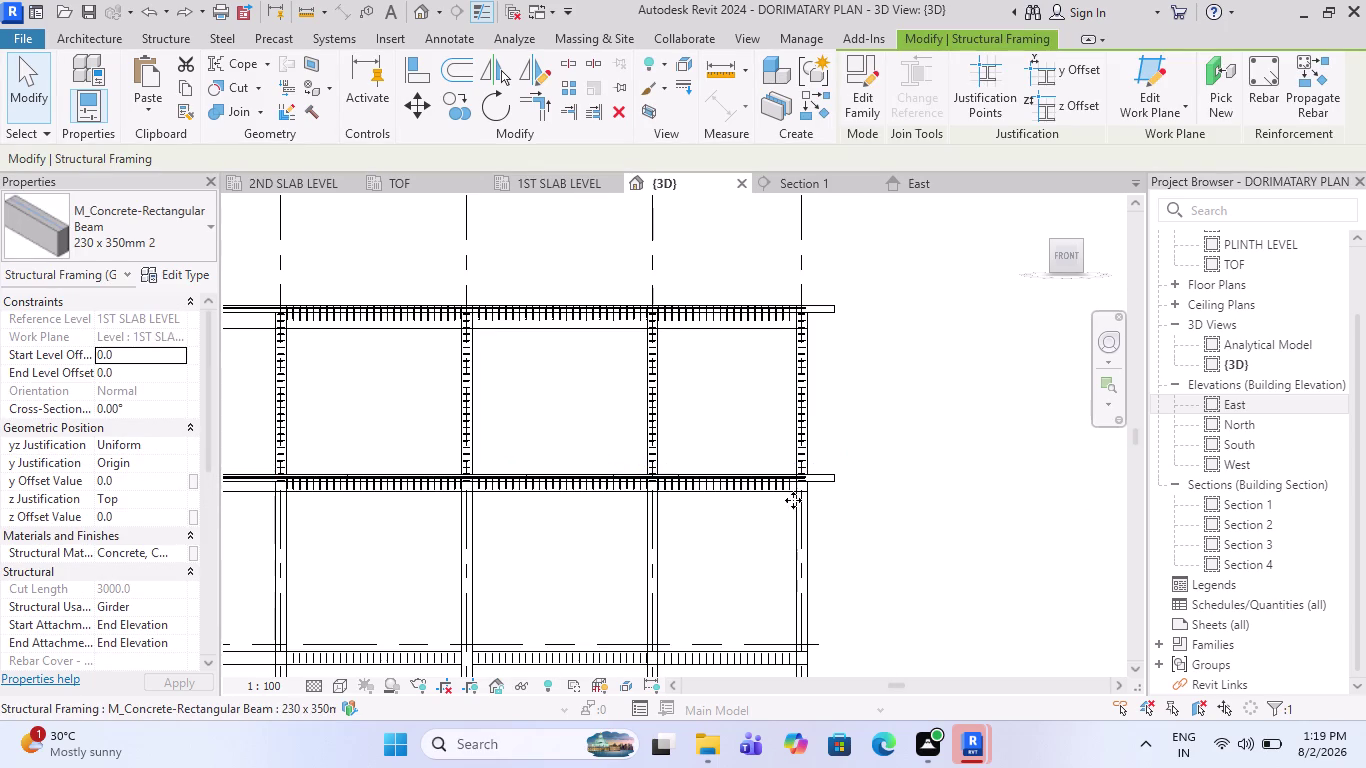
scroll(down, 3)
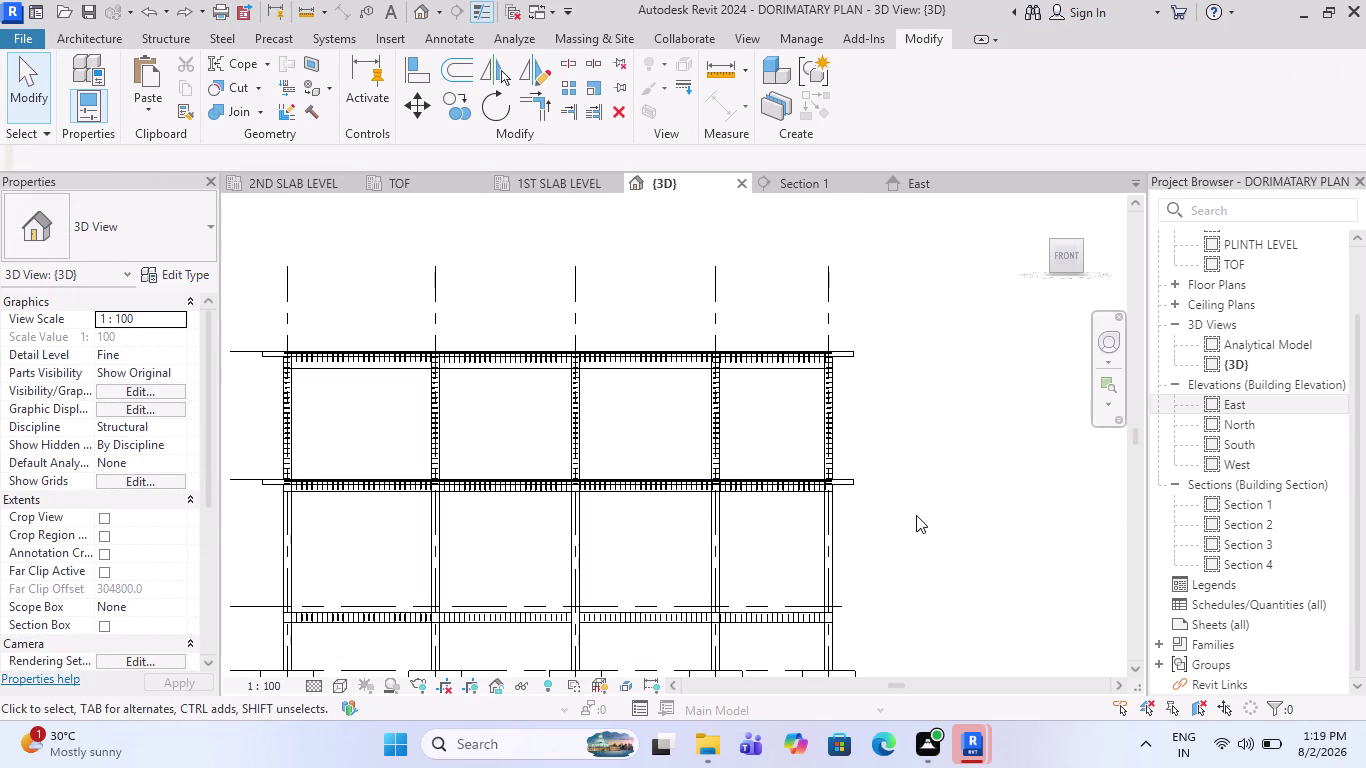
drag(917, 510, 257, 437)
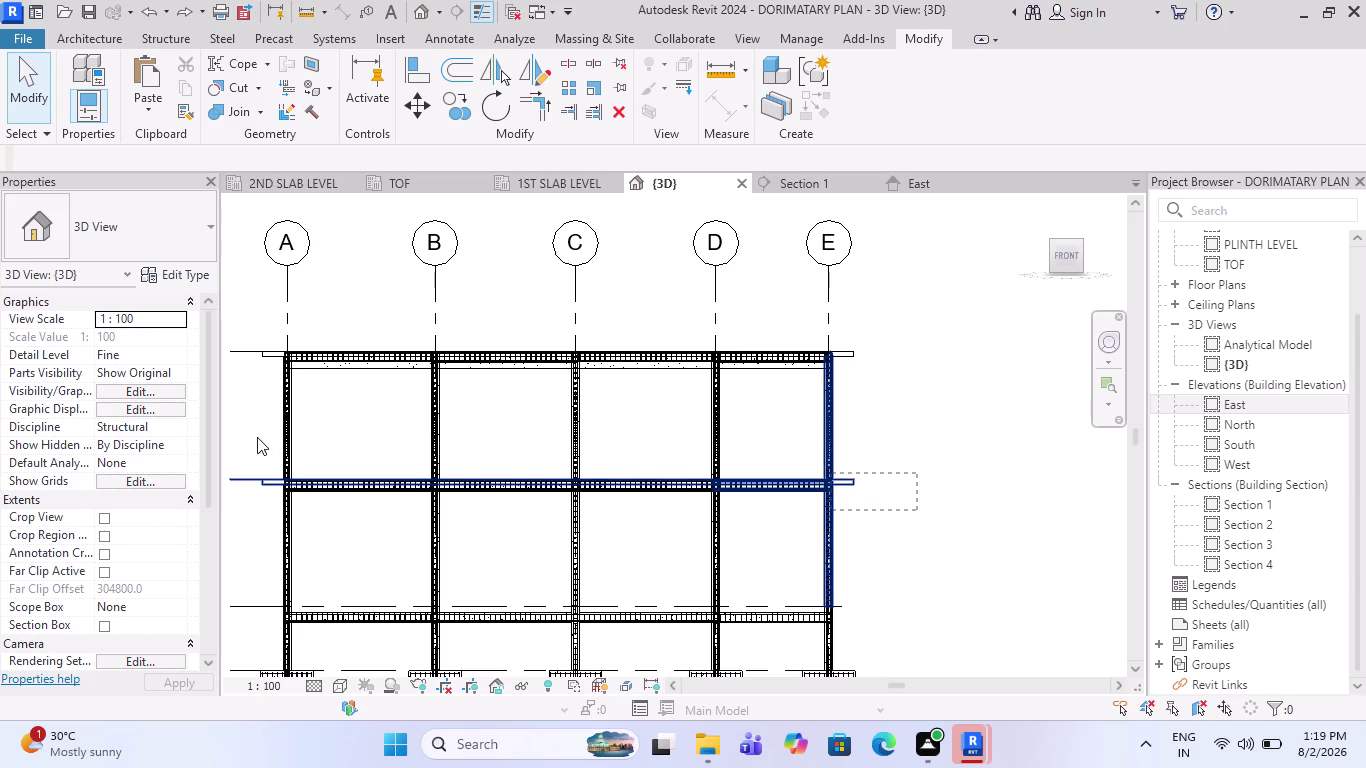
Window-select the upper frame and filter it to the 26 Structural Framing (Girder) beams.
drag(257, 437, 270, 455)
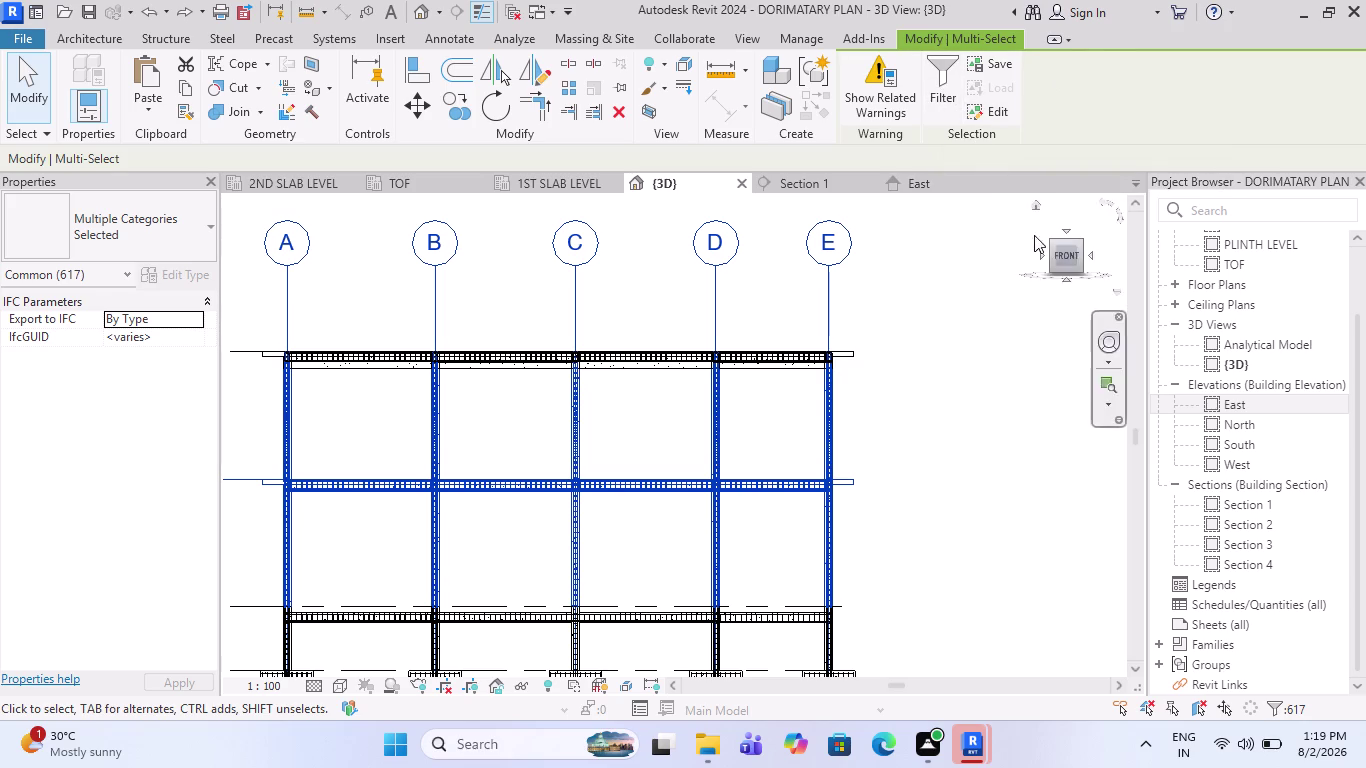
click(930, 76)
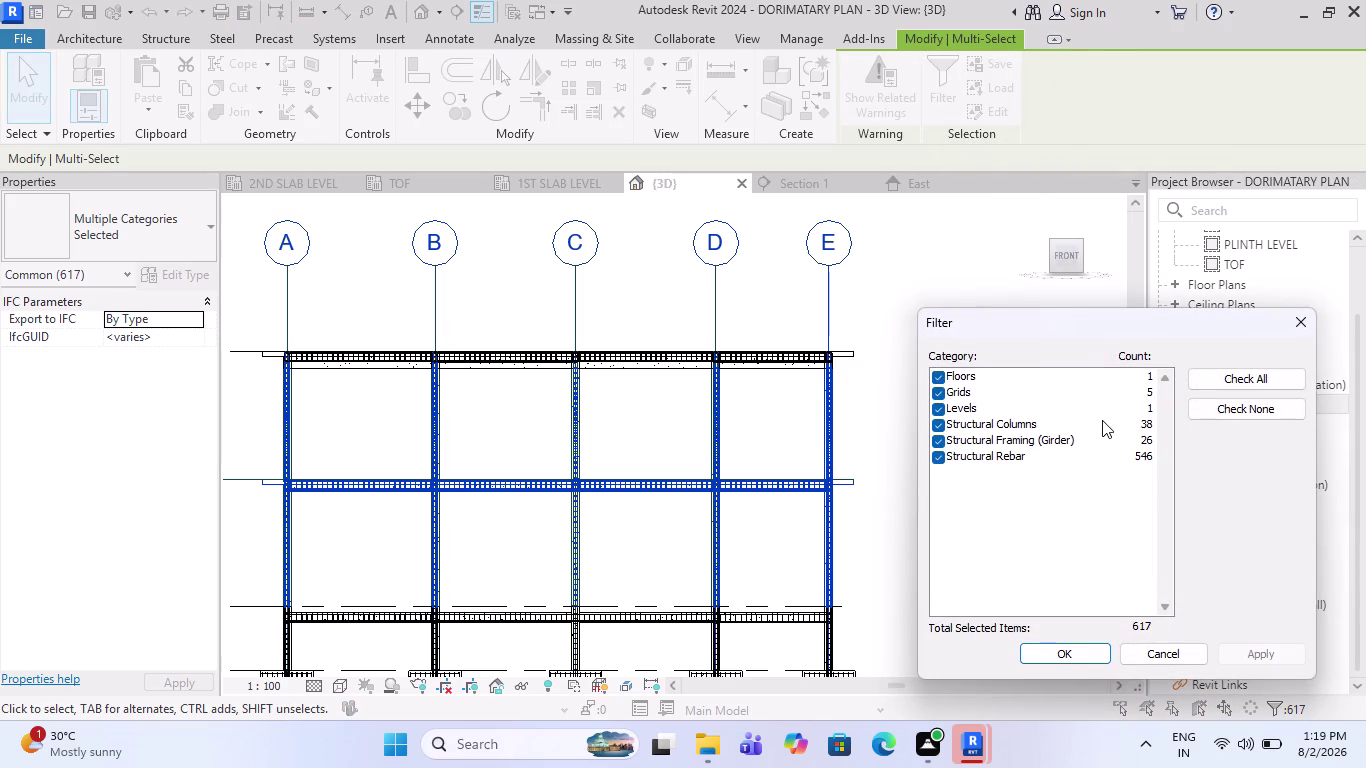
click(1215, 401)
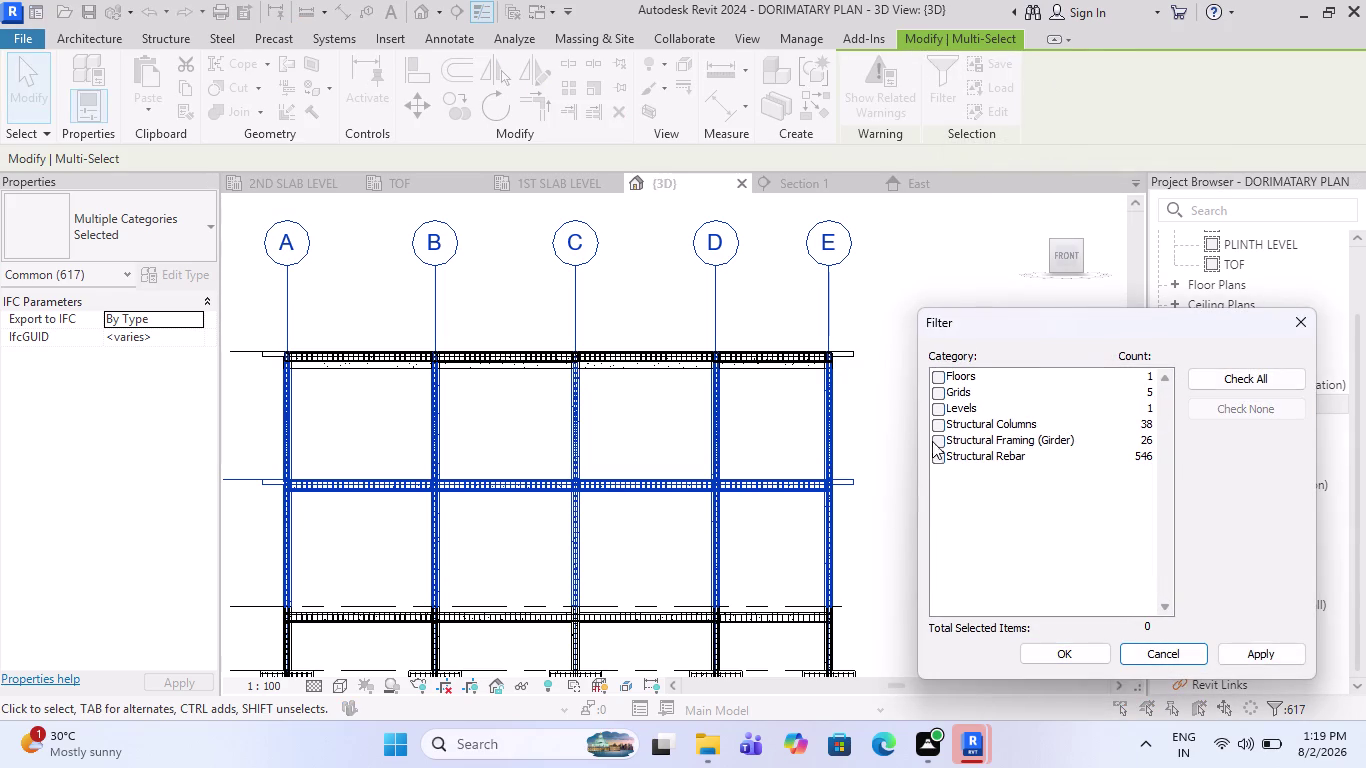
click(936, 436)
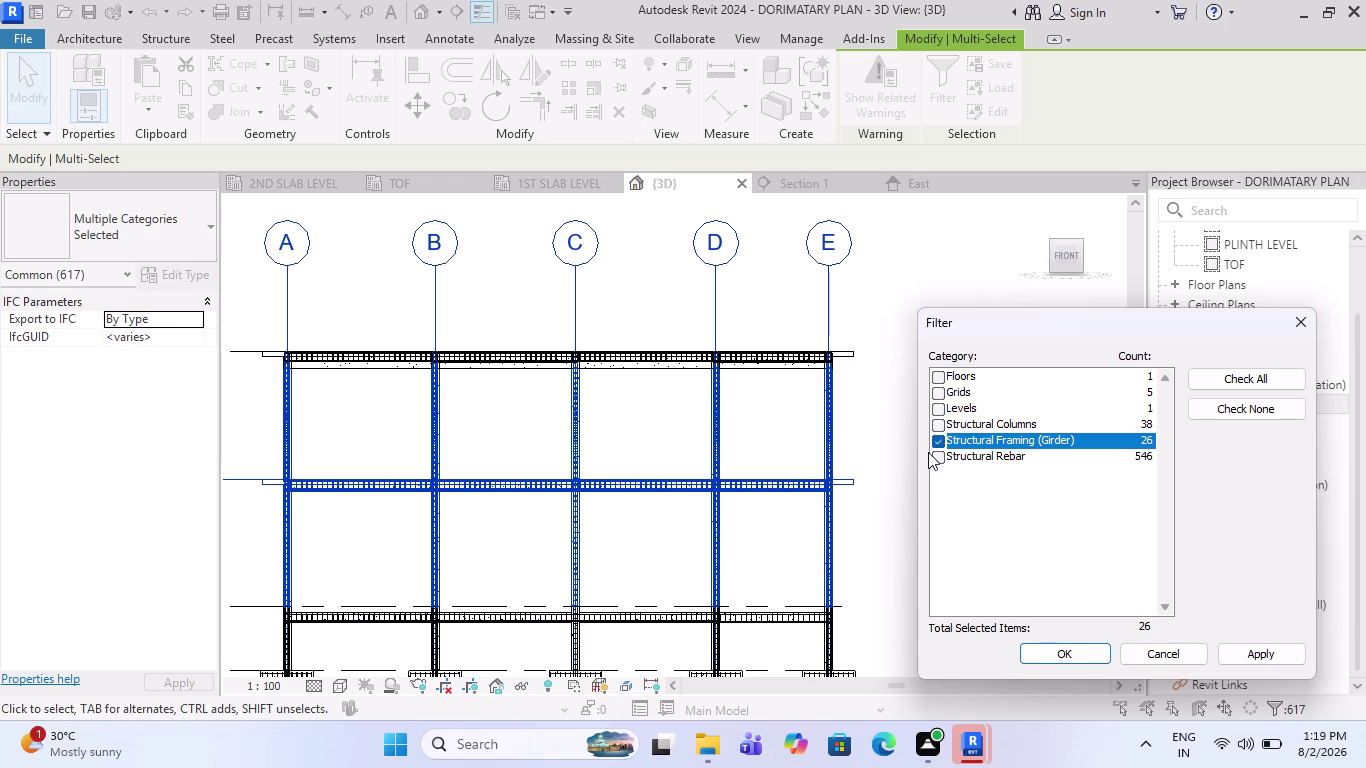
click(1053, 647)
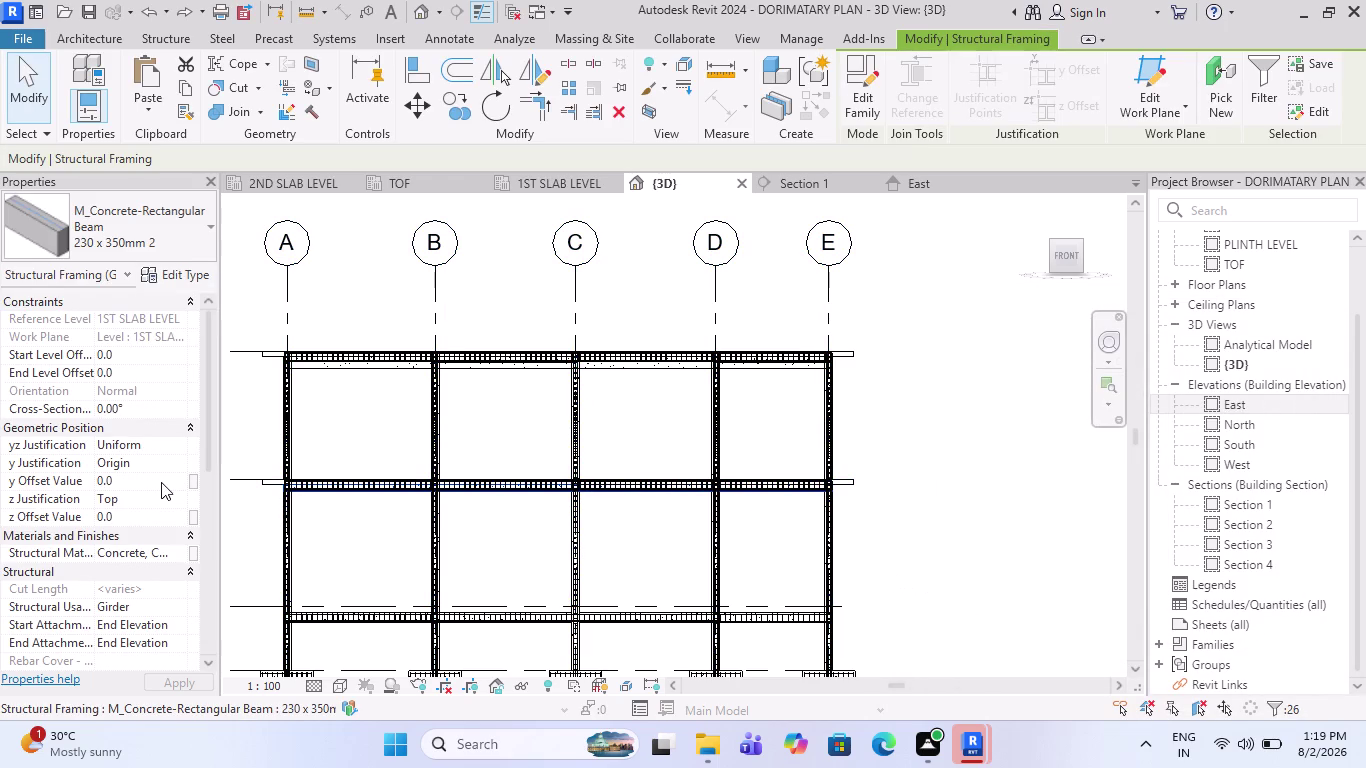
Set the z Offset Value of the 26 selected girders to -150.
scroll(down, 3)
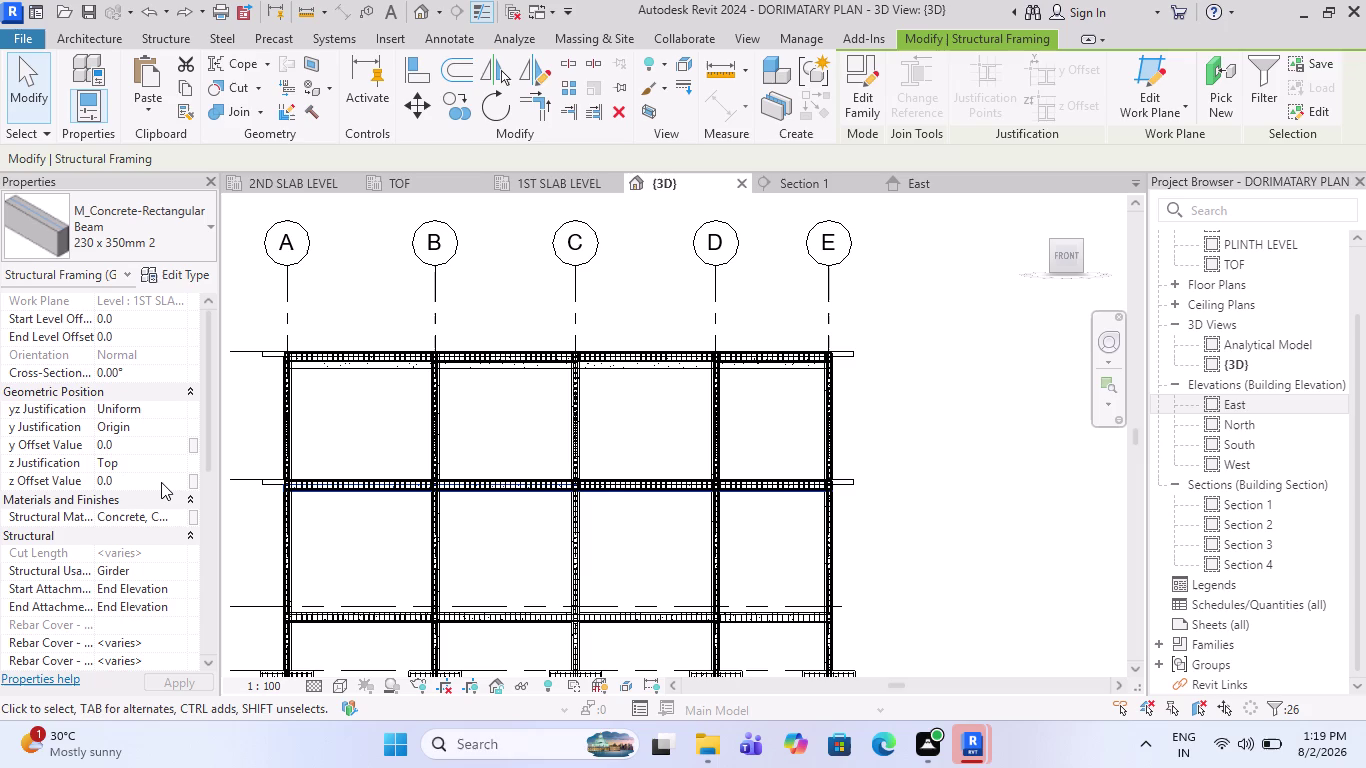
click(155, 480)
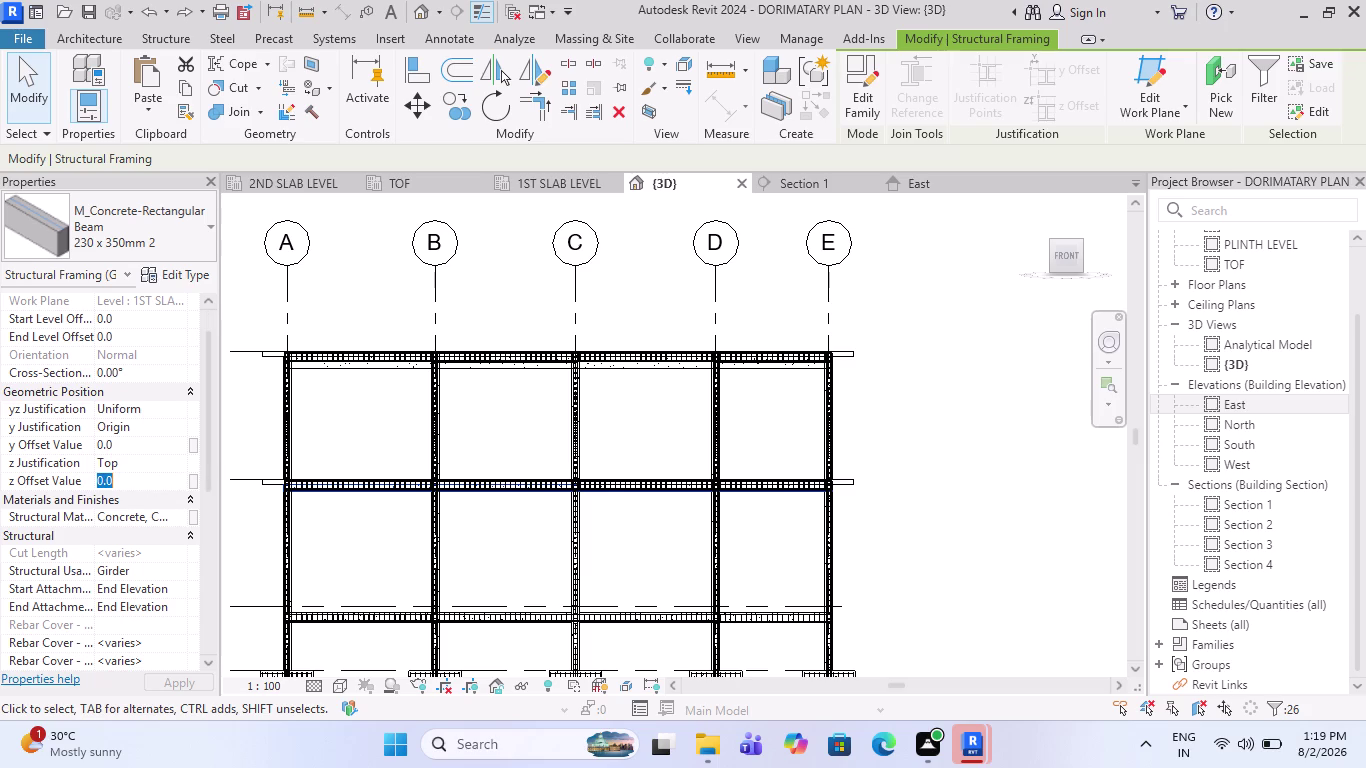
key(minus)
text(1)
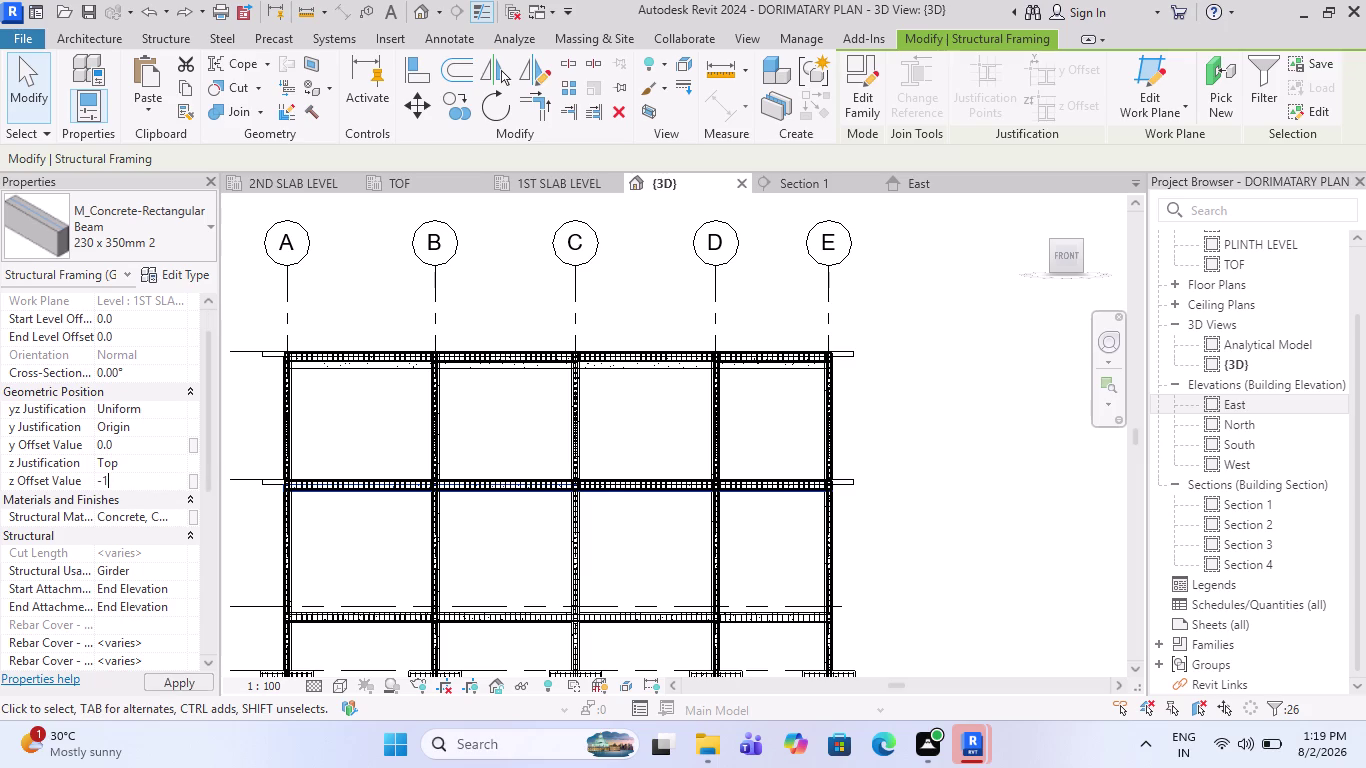
text(5)
key(0)
key(Return)
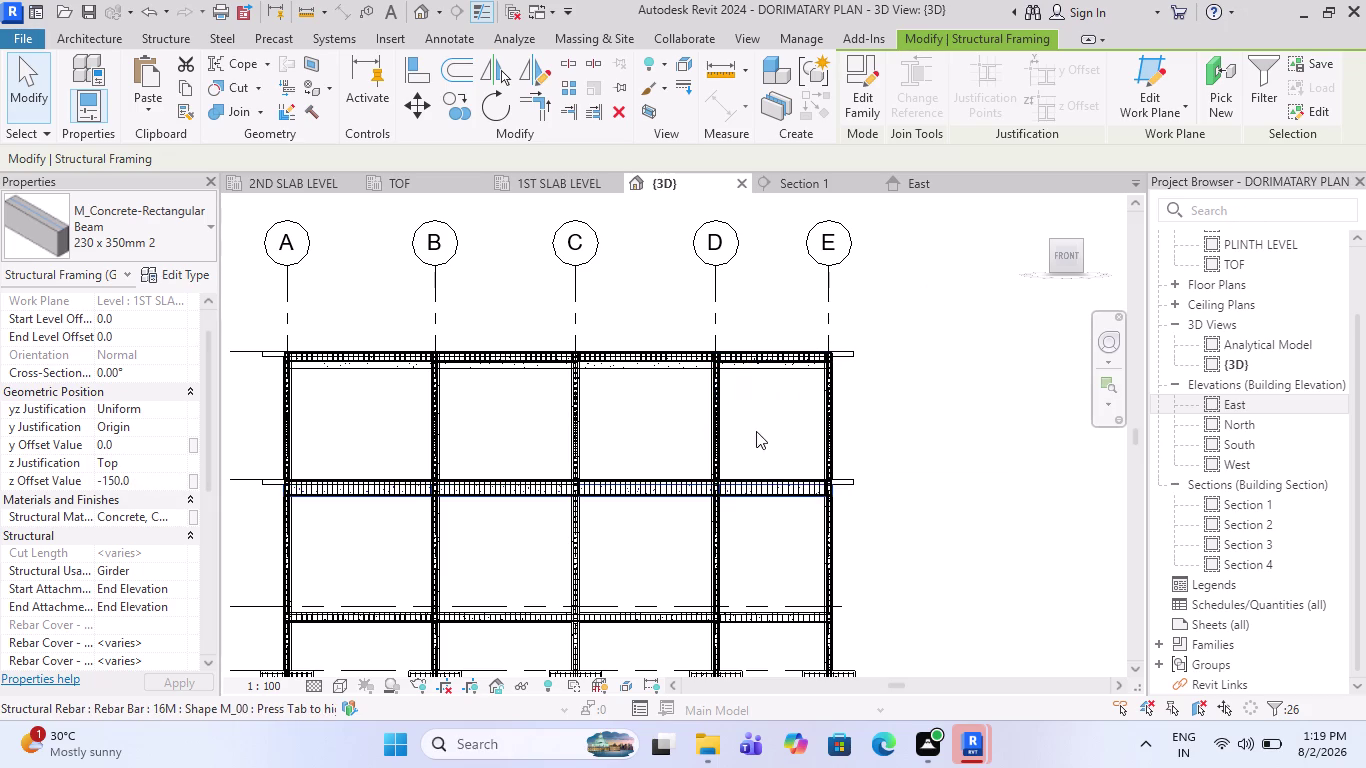
scroll(up, 3)
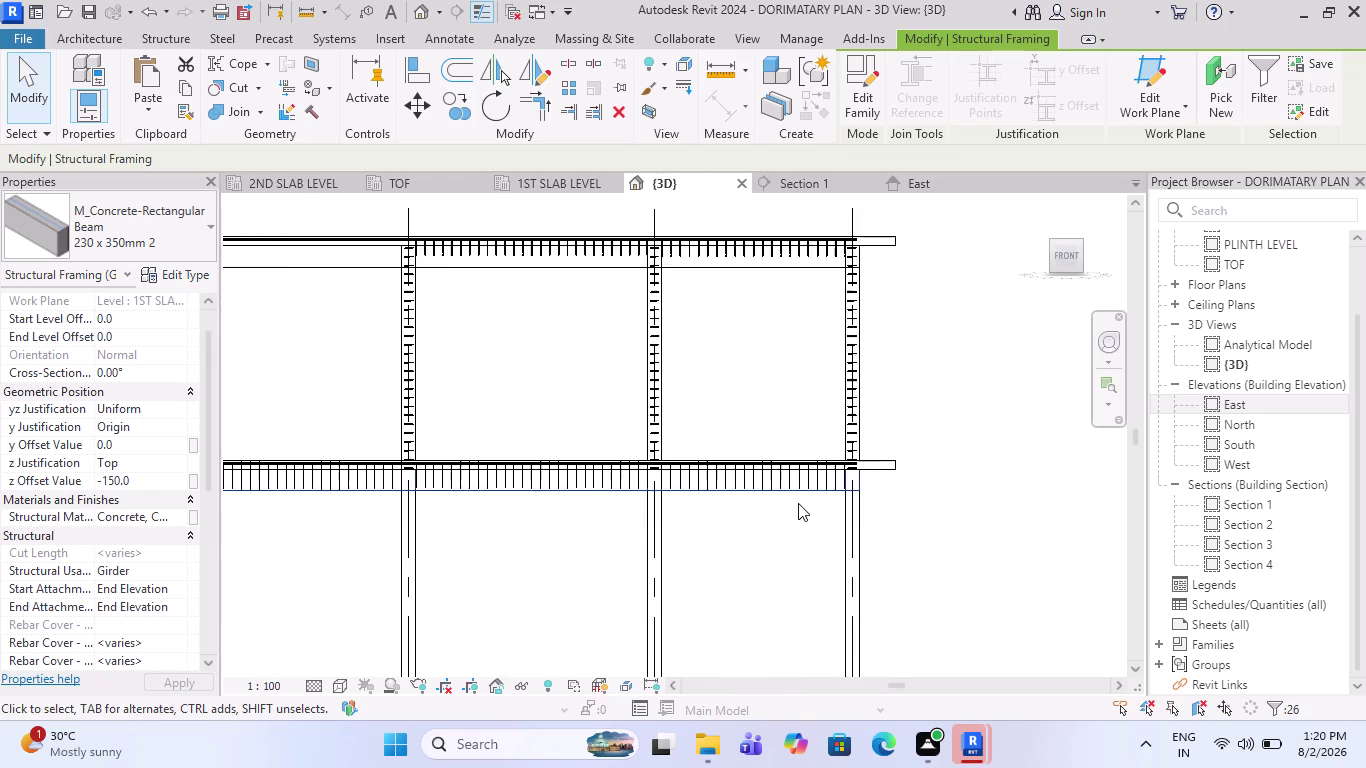
Zoom in on the lowered front beam joints and clear the beam selection.
scroll(up, 3)
scroll(up, 3)
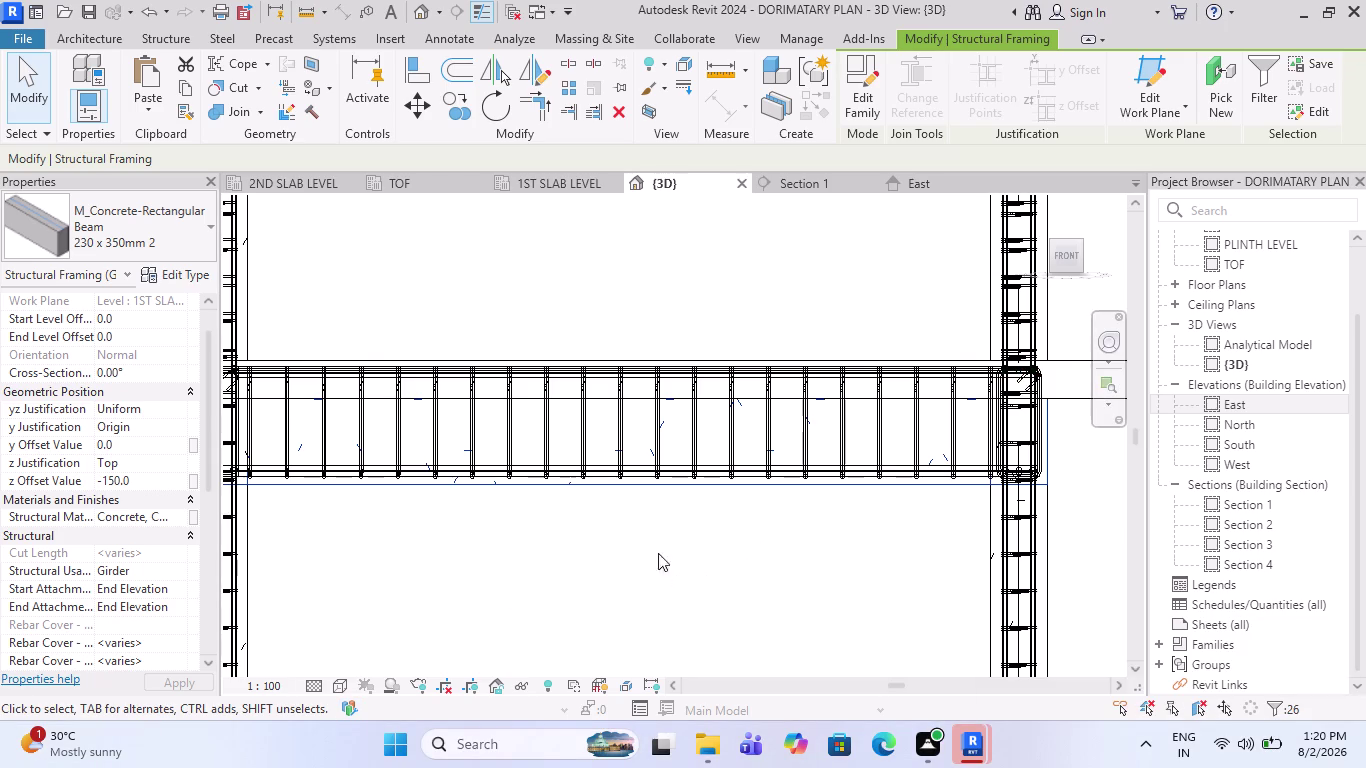
scroll(down, 3)
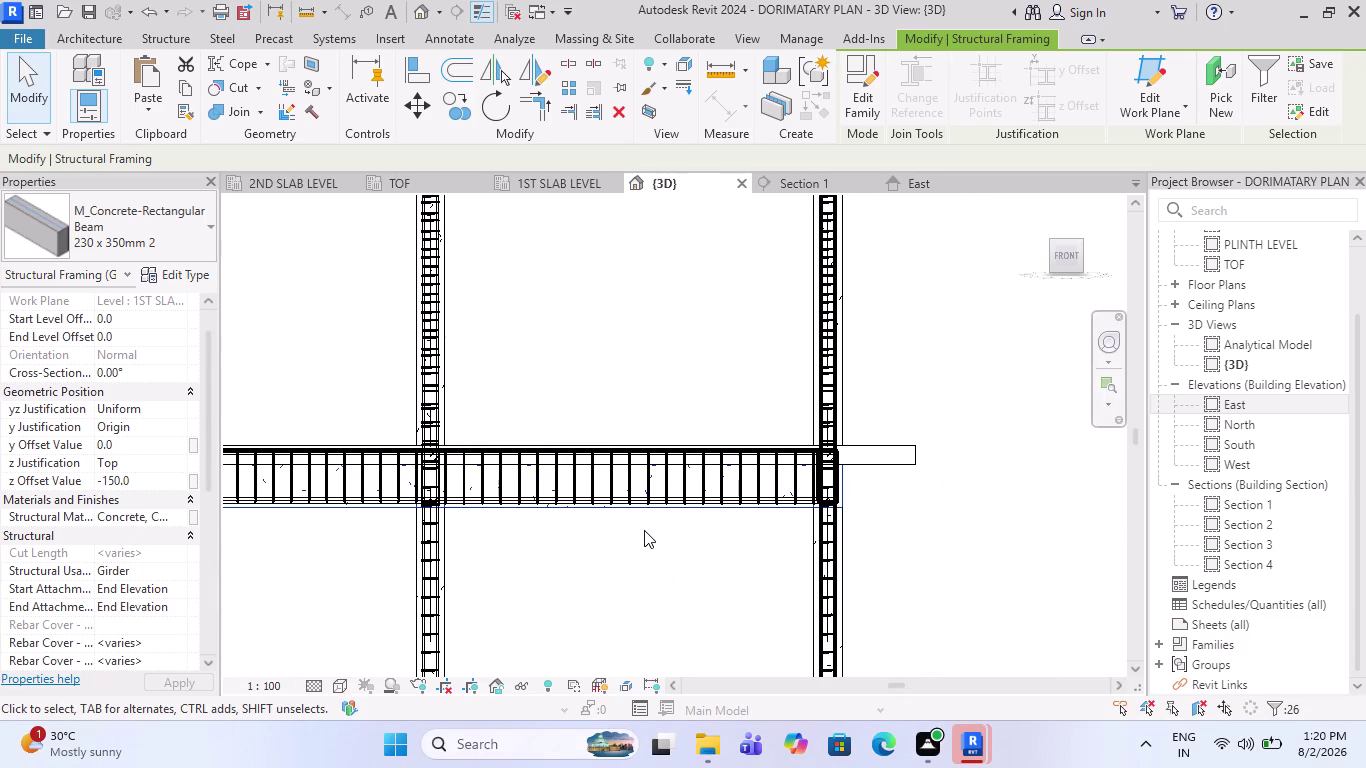
scroll(up, 3)
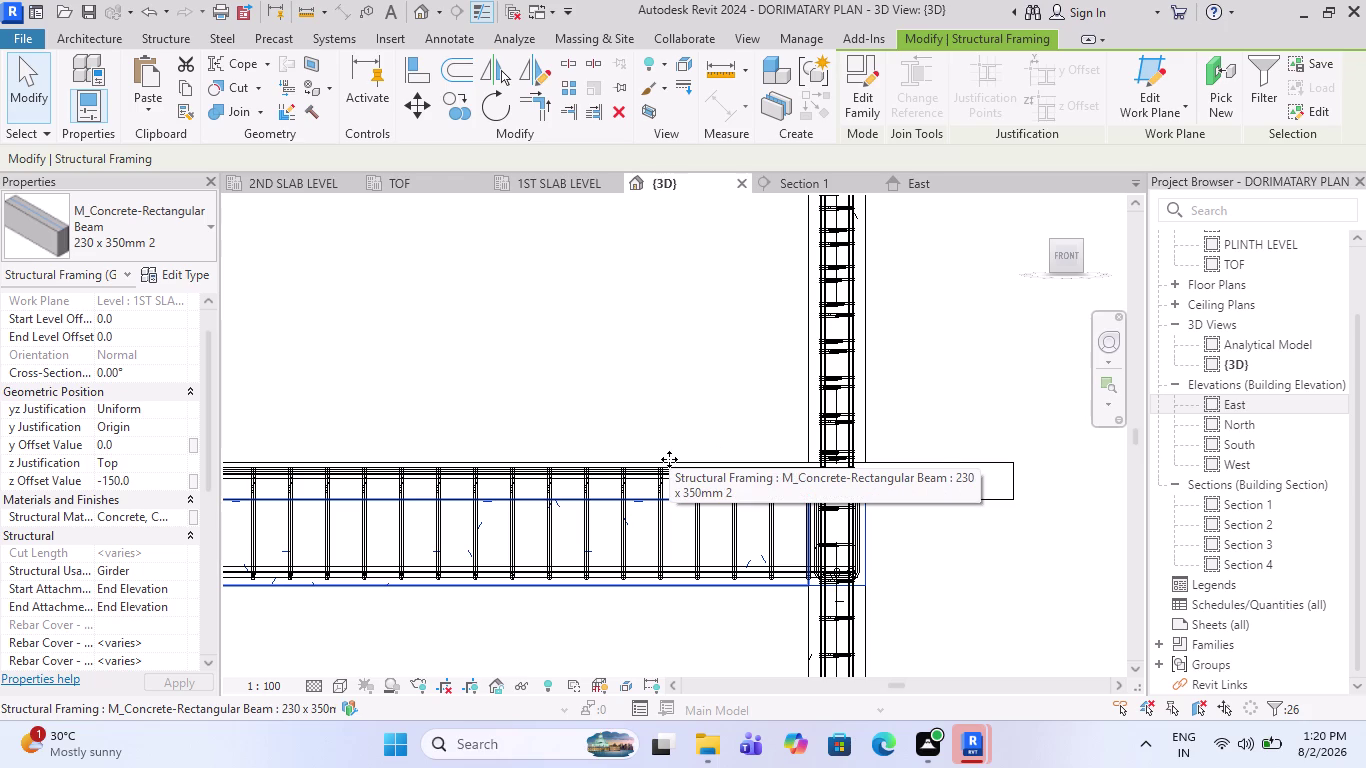
scroll(down, 3)
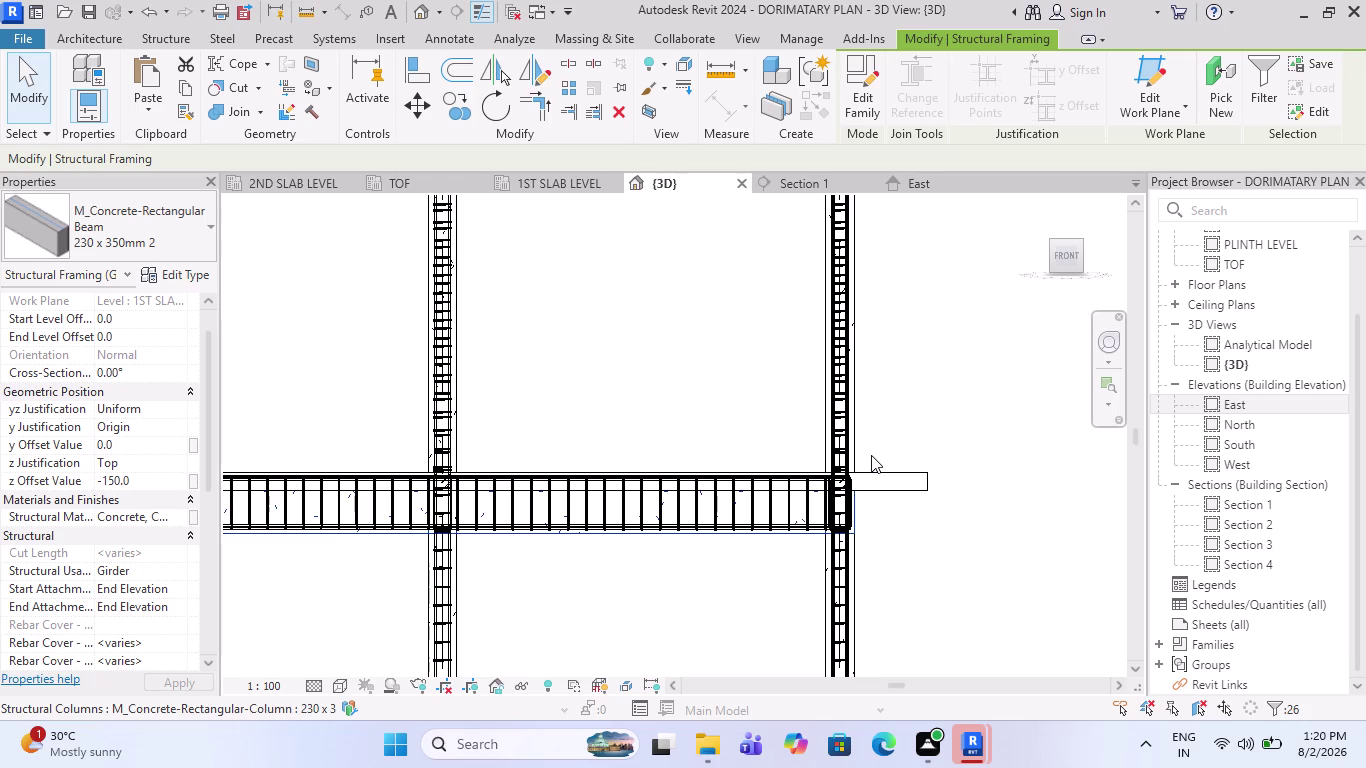
scroll(down, 3)
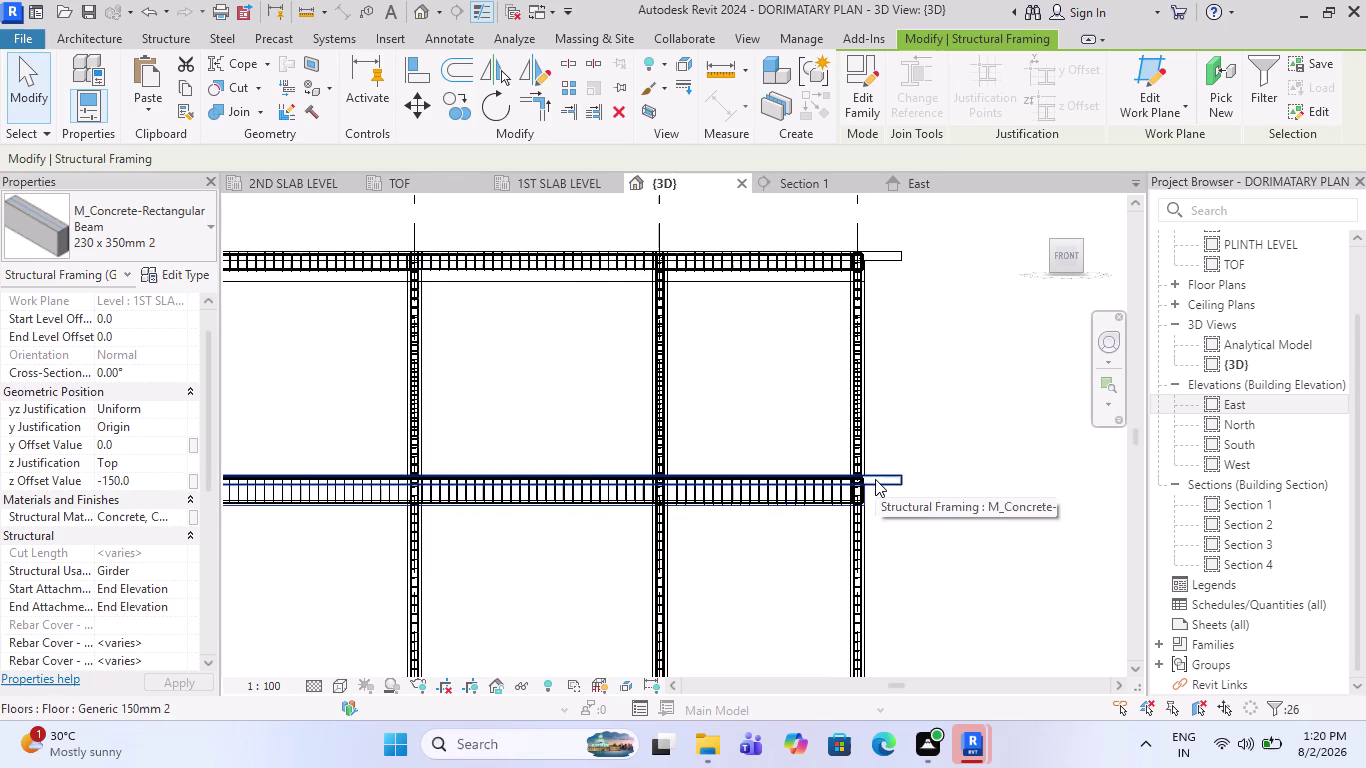
scroll(down, 3)
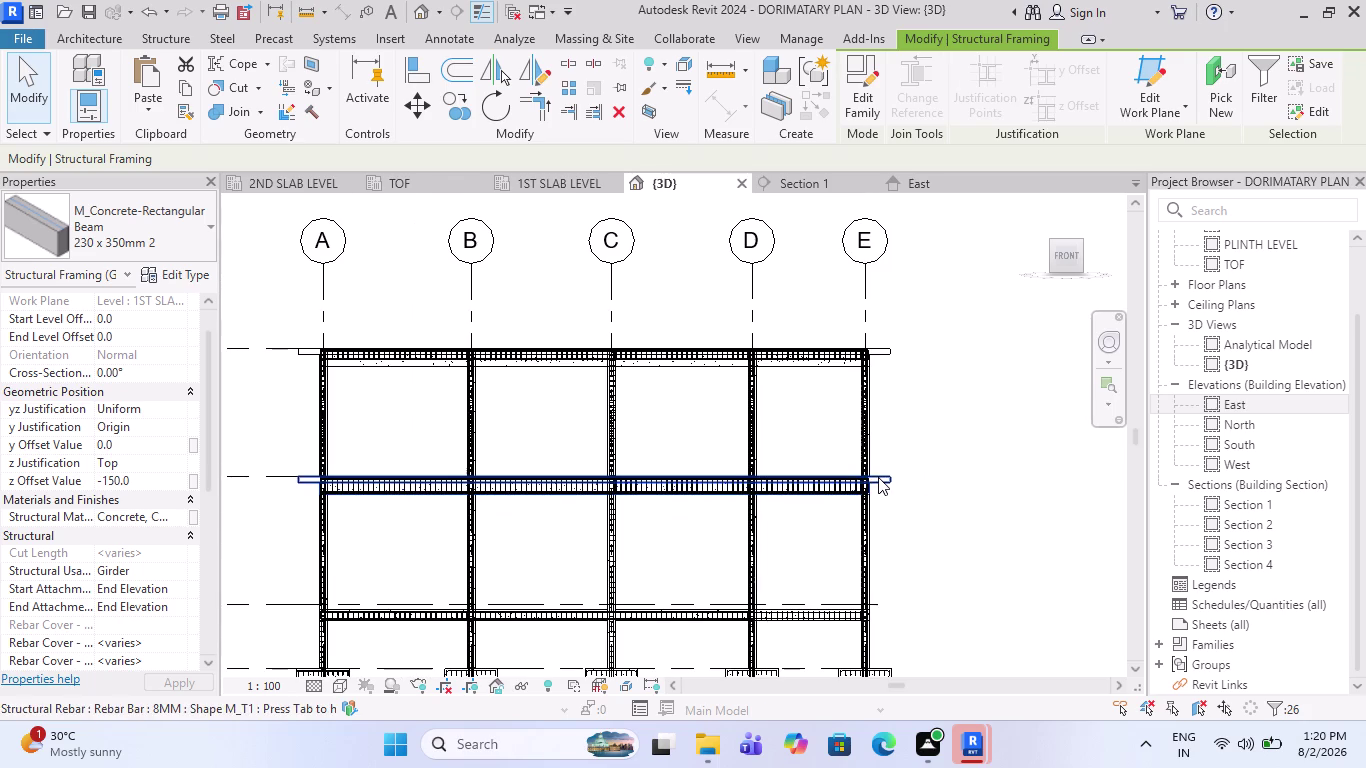
scroll(up, 3)
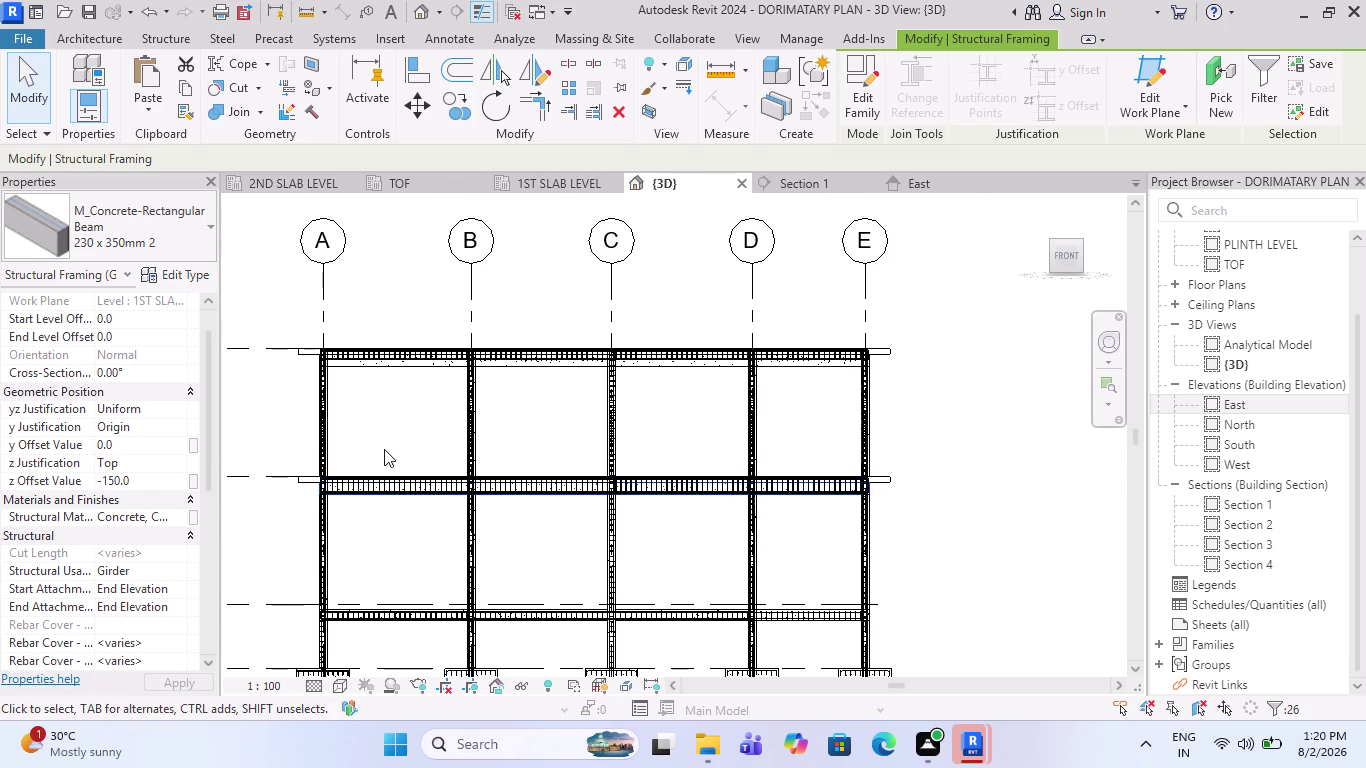
scroll(up, 3)
scroll(up, 3)
scroll(up, 3)
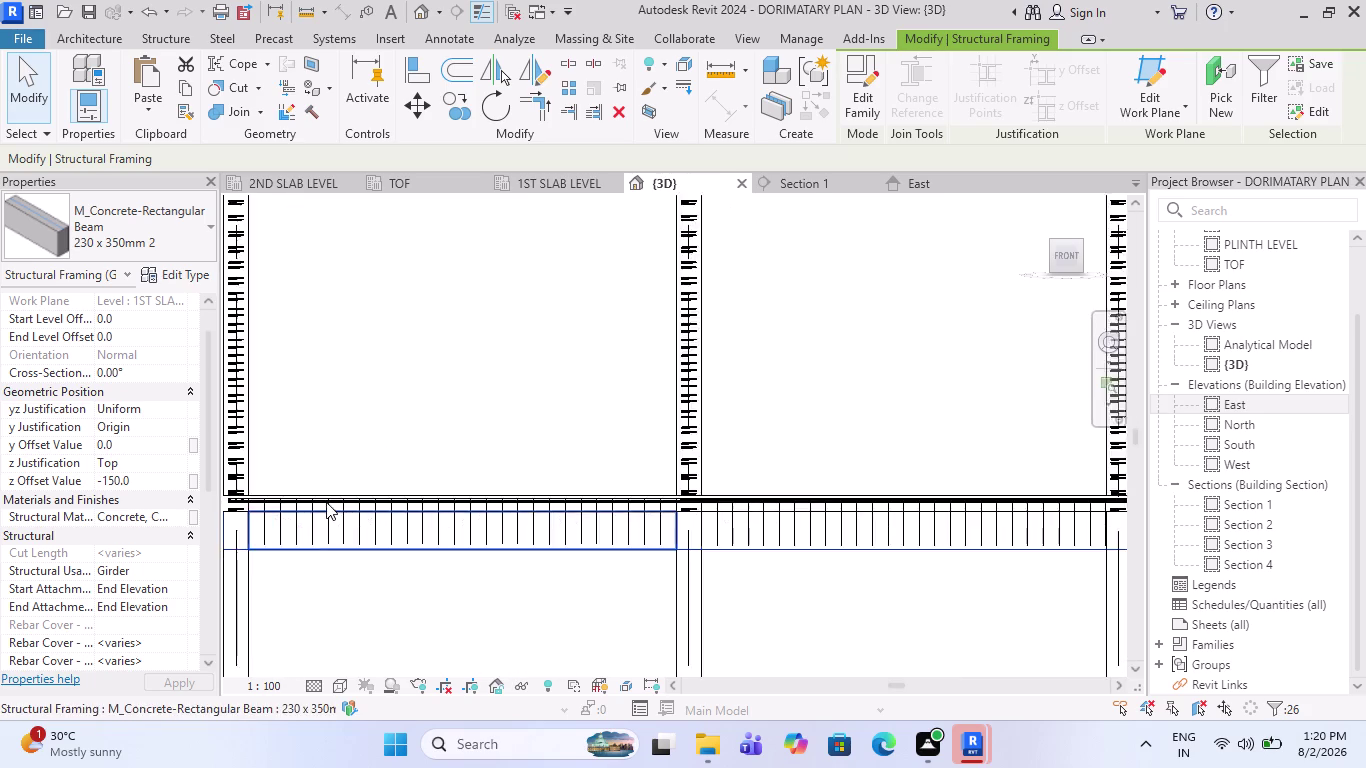
key(ctrl+z)
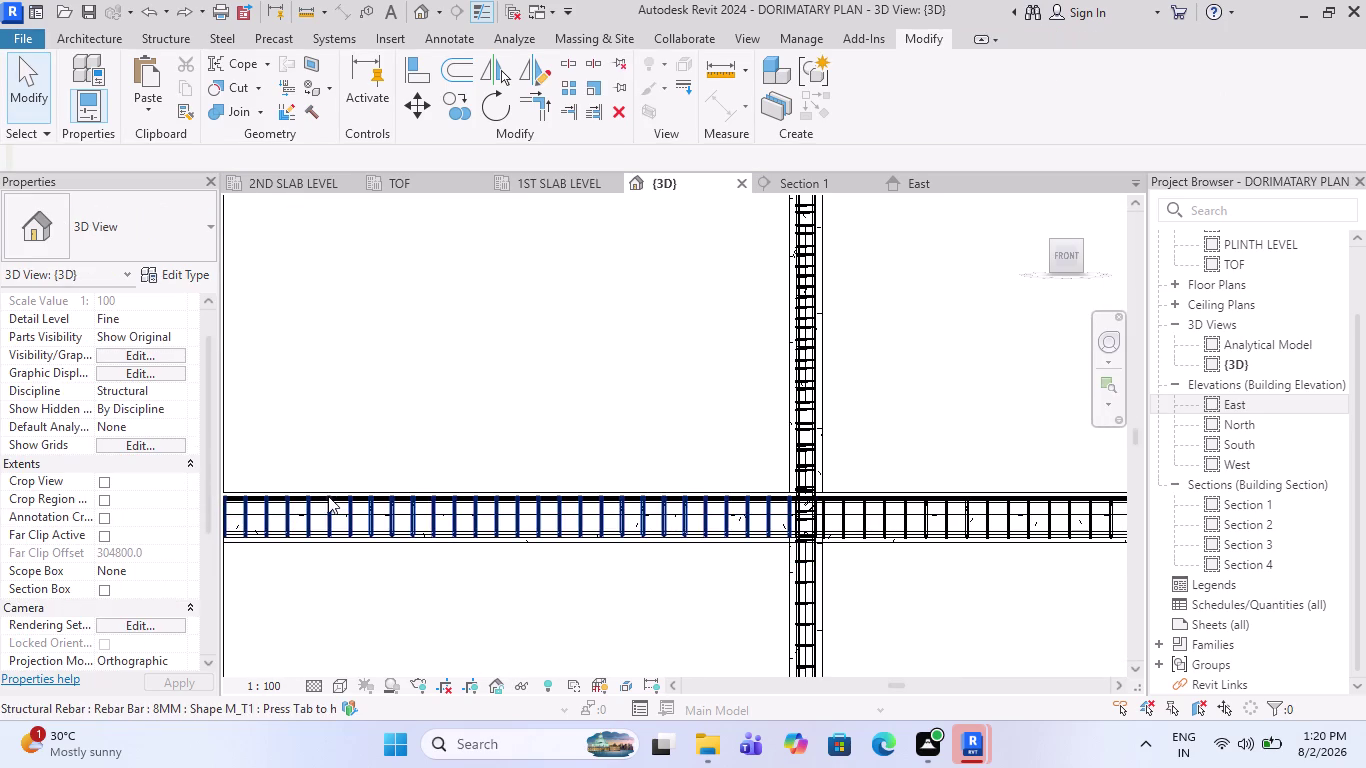
scroll(down, 3)
key(Escape)
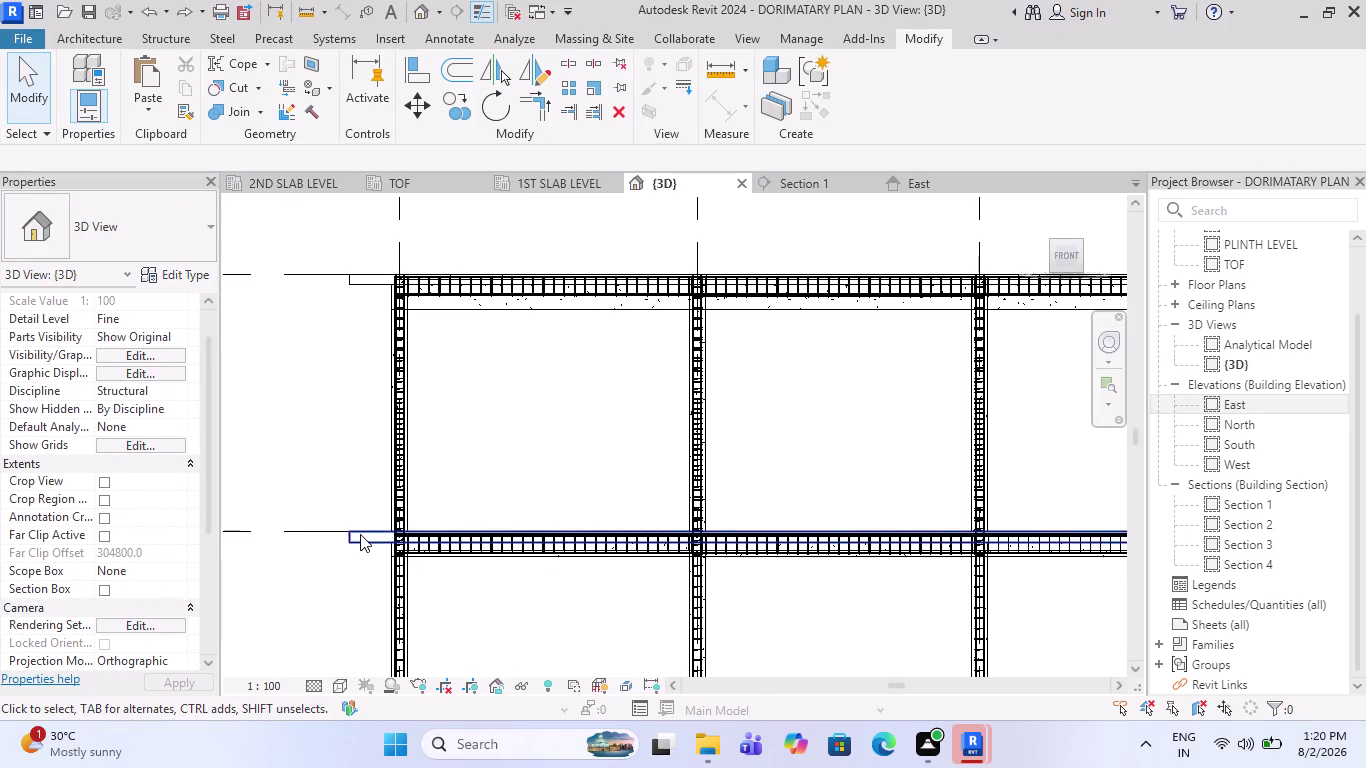
Zoom along the remaining front beams, then restore the isometric whole-frame view.
scroll(up, 3)
scroll(up, 3)
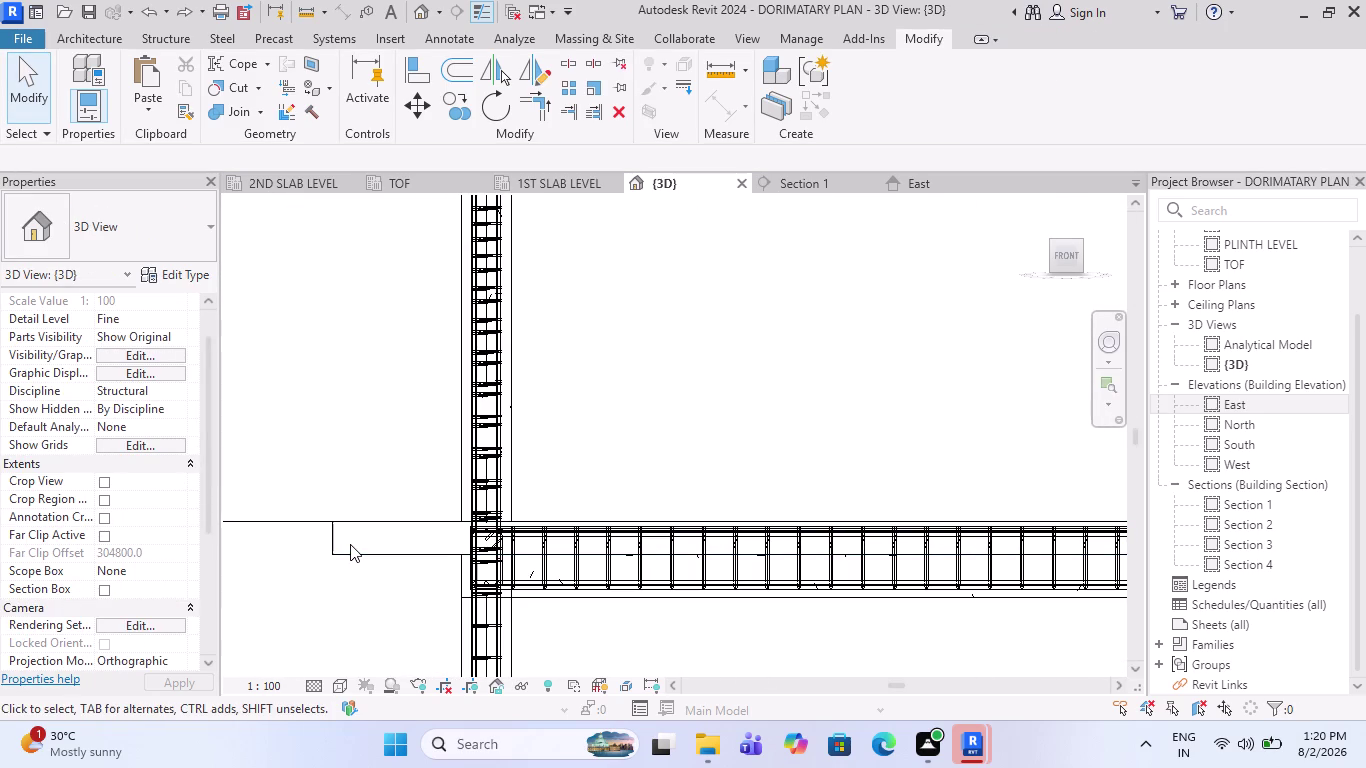
scroll(up, 3)
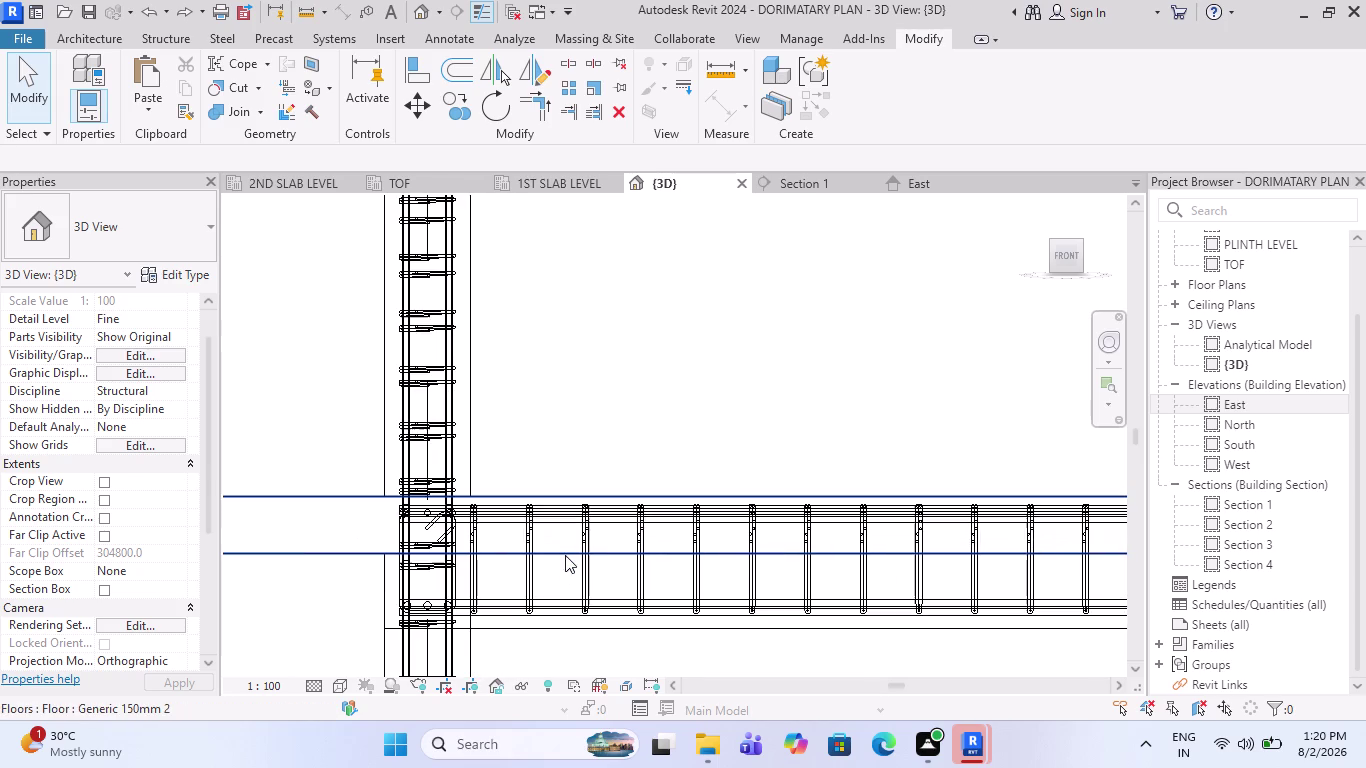
scroll(down, 3)
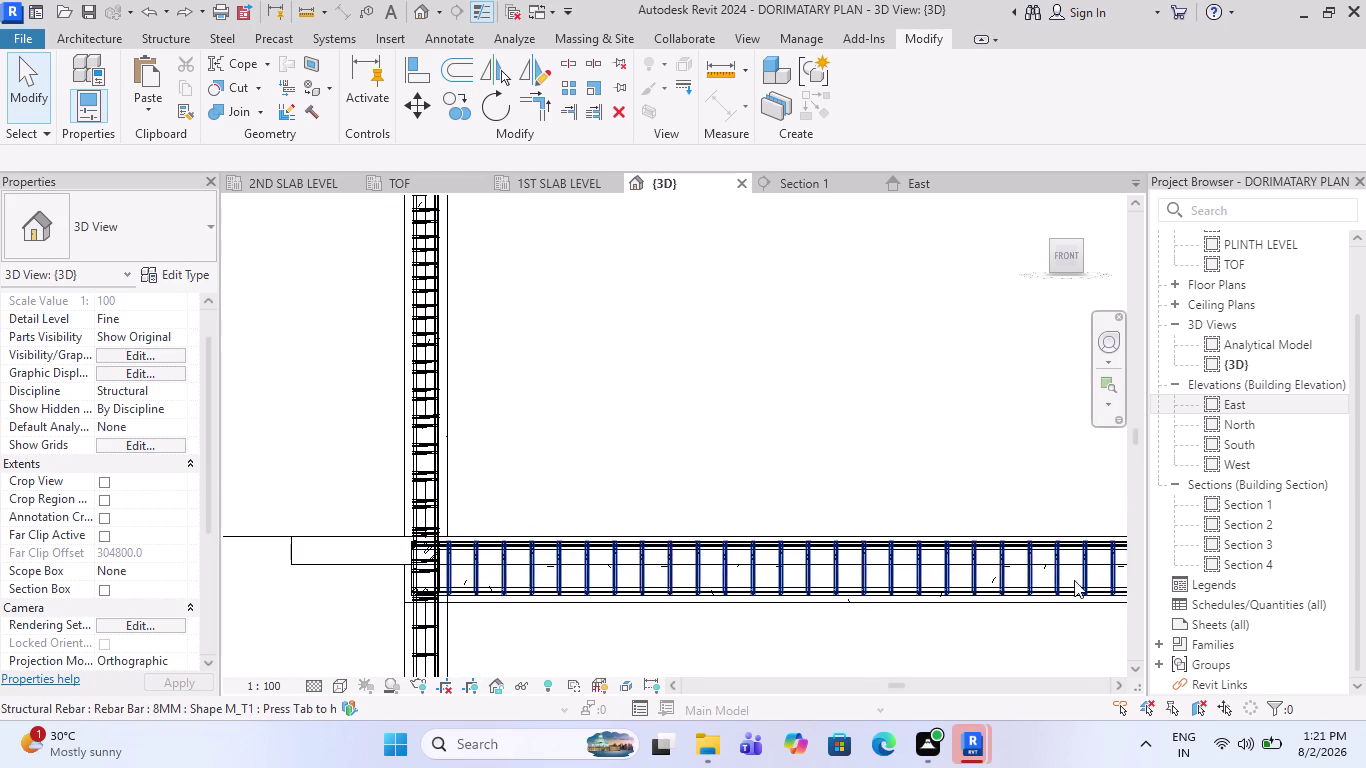
scroll(down, 3)
scroll(down, 3)
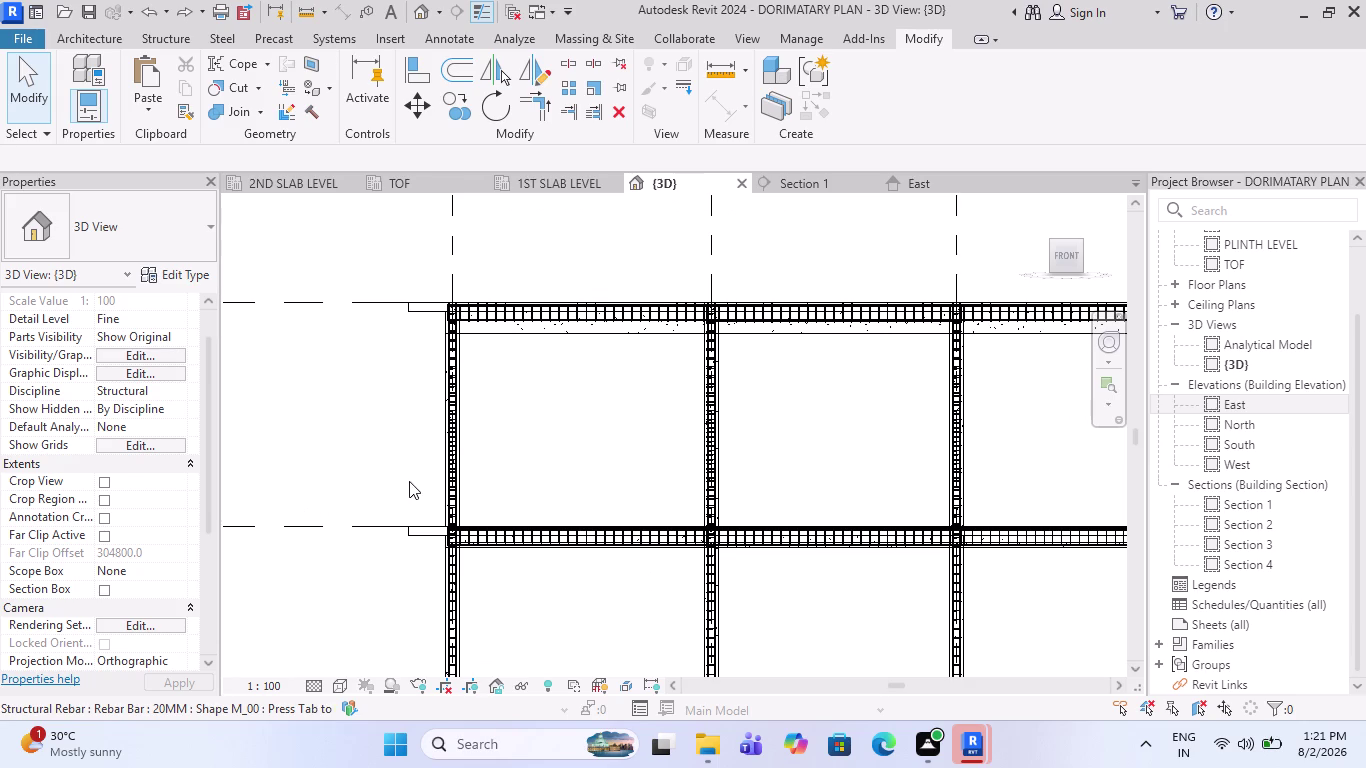
scroll(down, 3)
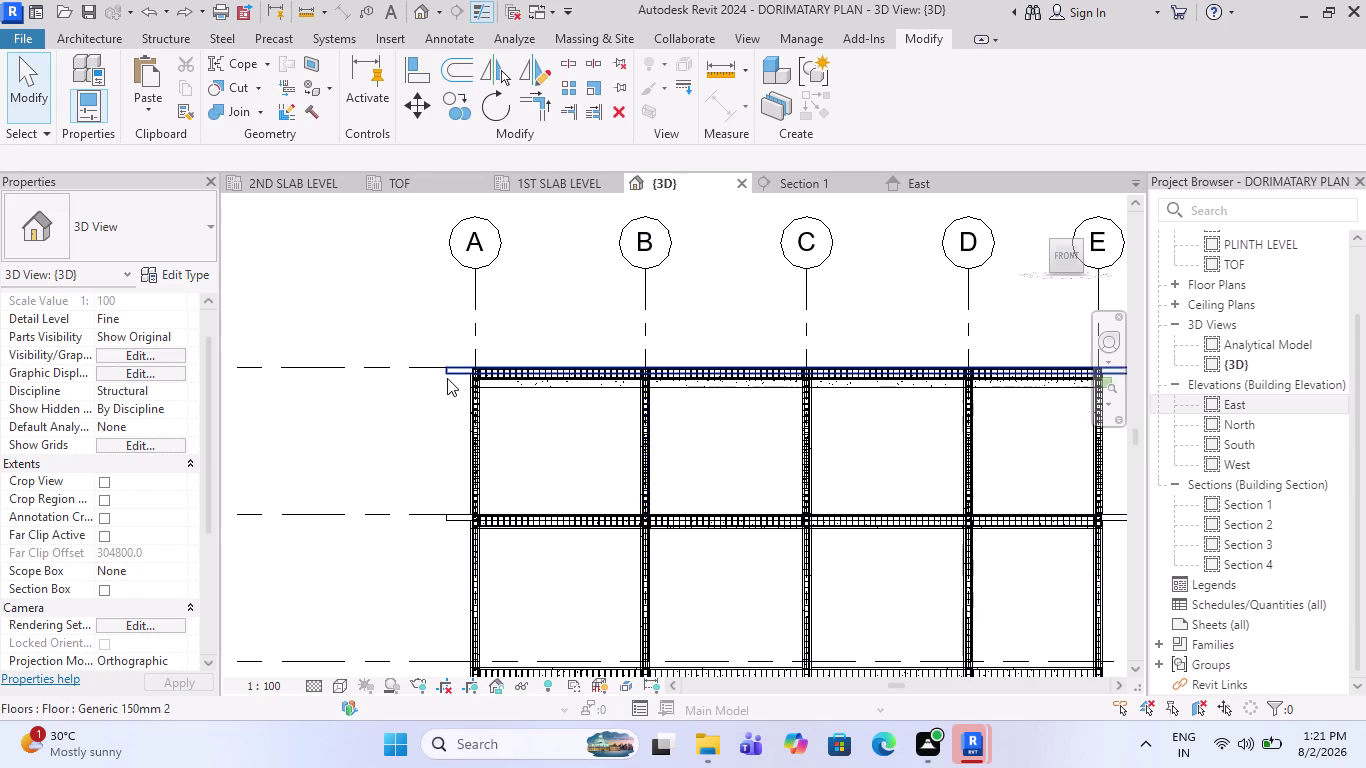
scroll(down, 3)
scroll(up, 3)
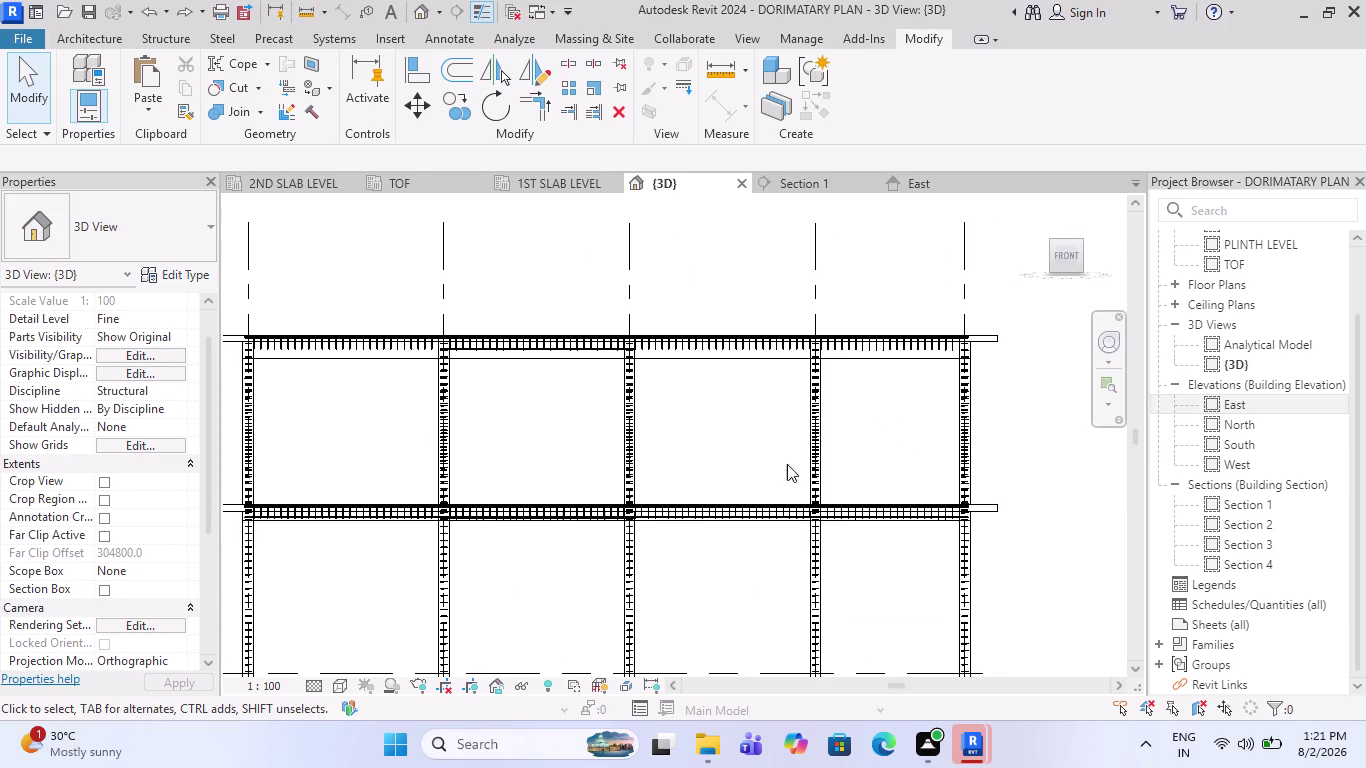
scroll(up, 3)
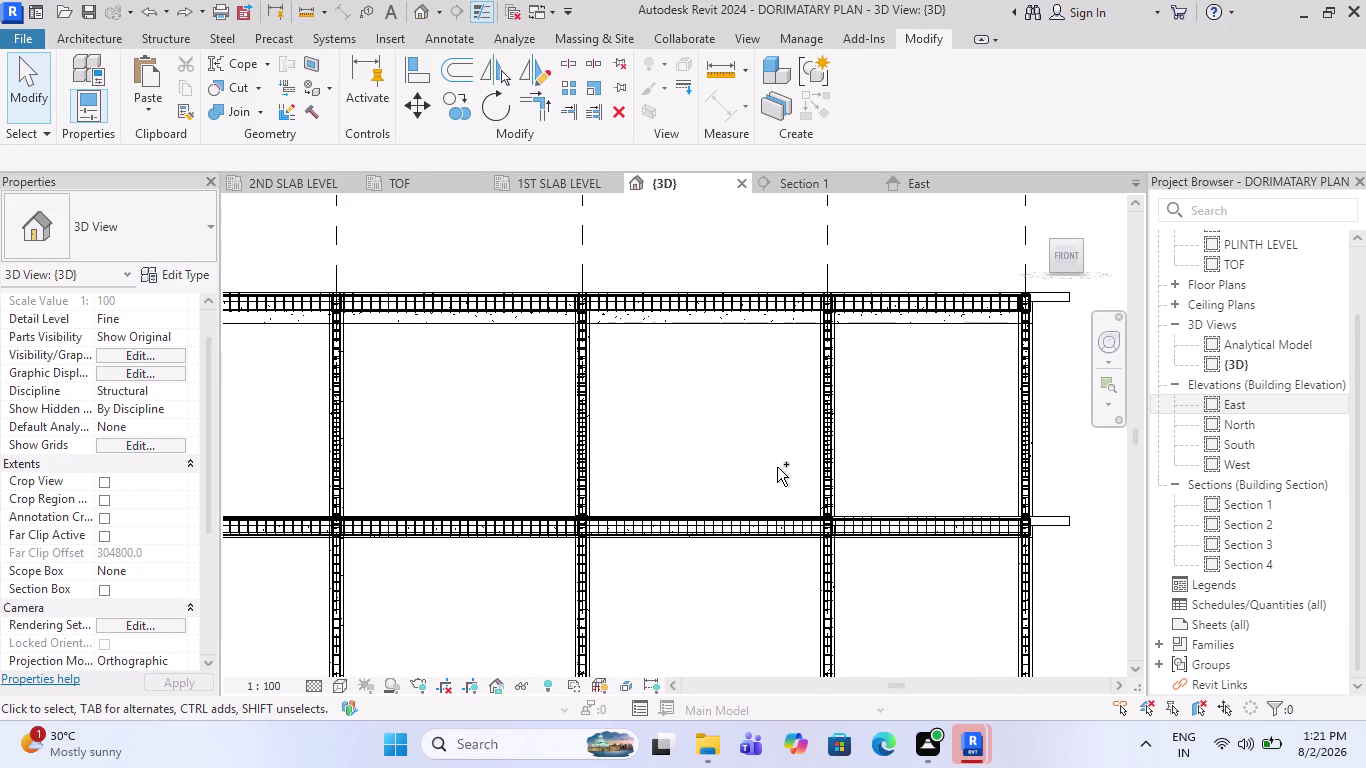
key(ctrl+z)
key(ctrl+z)
key(ctrl+z)
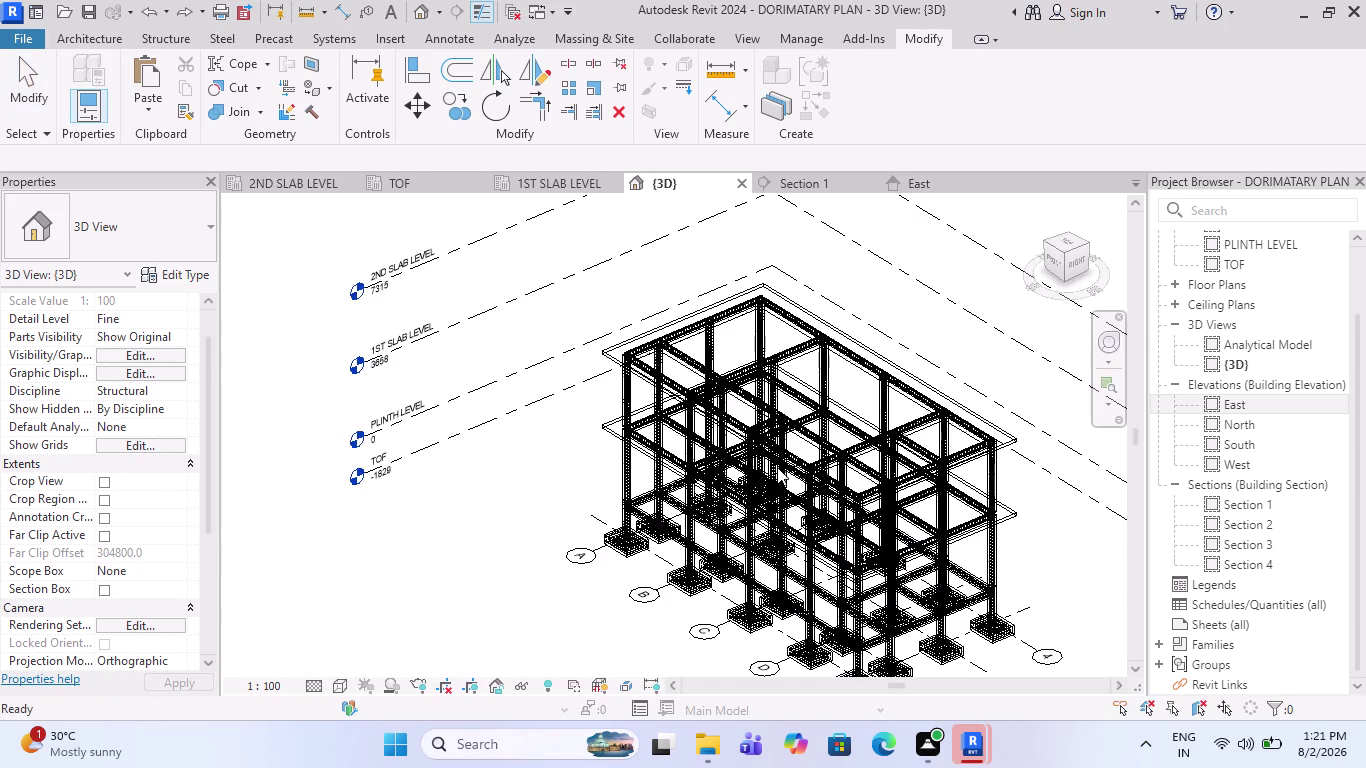
Bring up the 1ST SLAB LEVEL plan showing its reinforced beams and section markers.
key(ctrl+z)
key(ctrl+z)
key(ctrl+z)
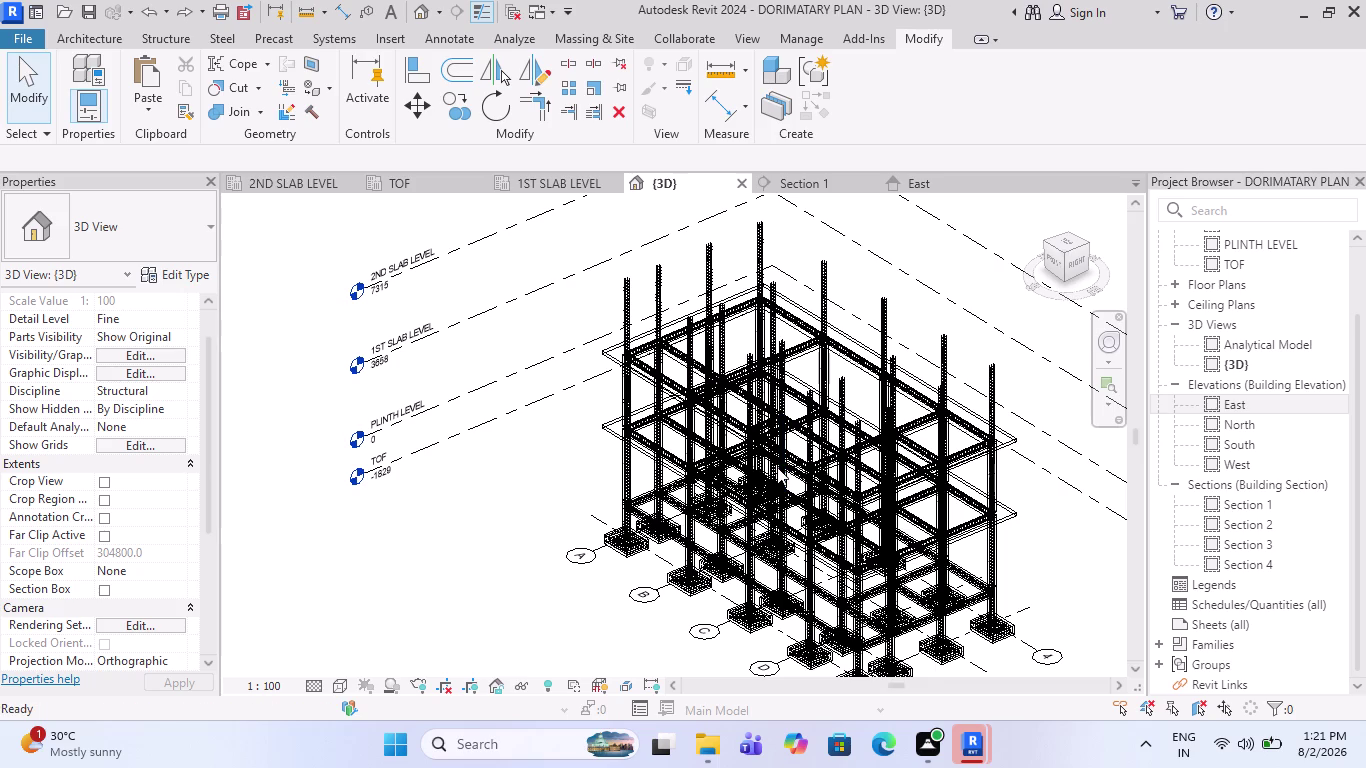
key(ctrl+z)
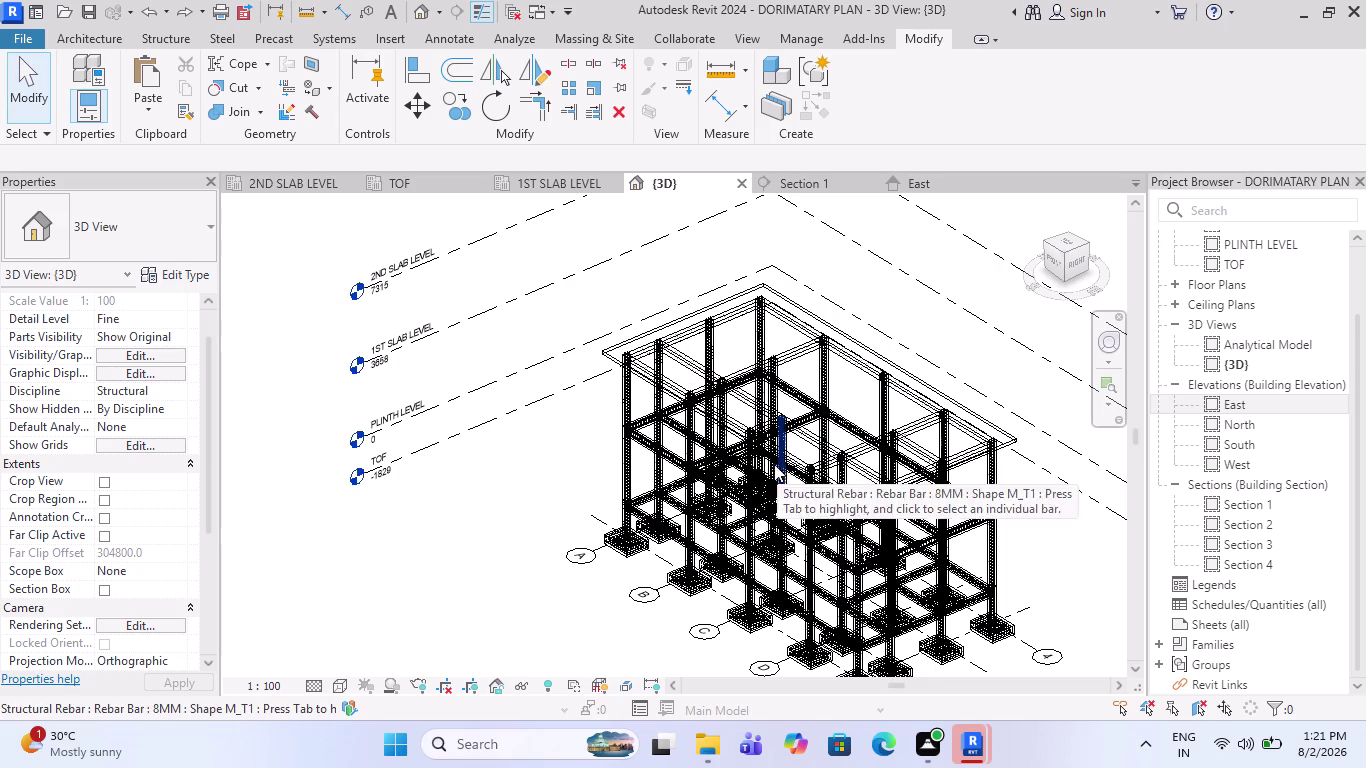
click(540, 178)
scroll(up, 3)
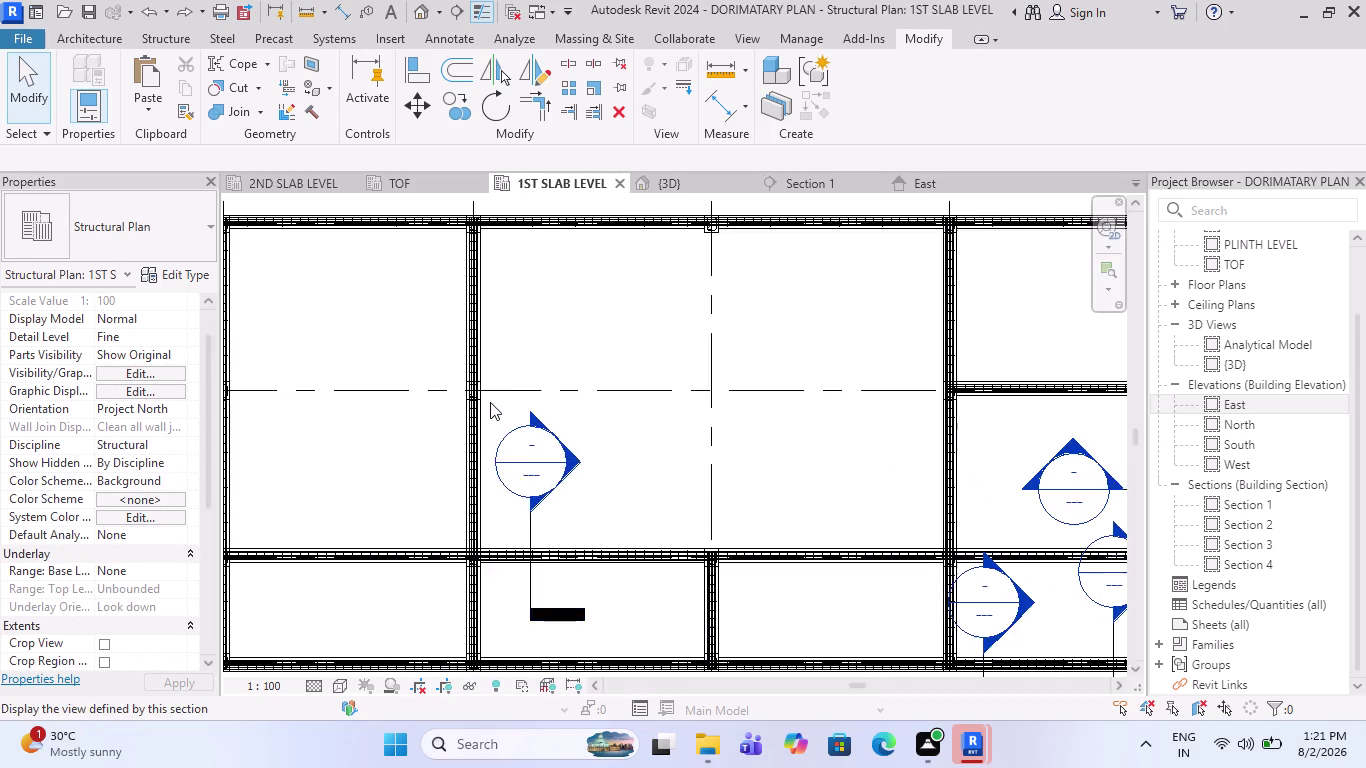
scroll(up, 3)
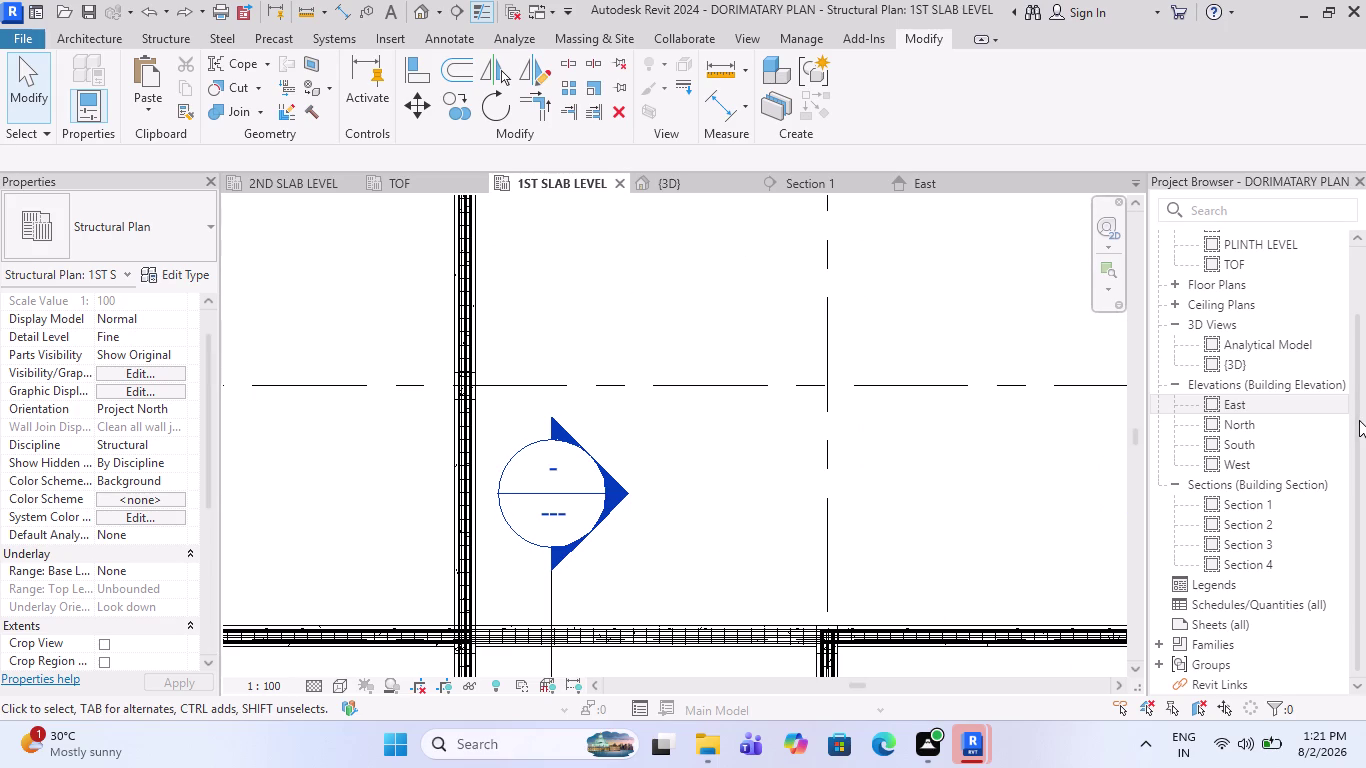
drag(1365, 280, 1365, 263)
middle_drag(1365, 270, 1365, 263)
right_click(1365, 264)
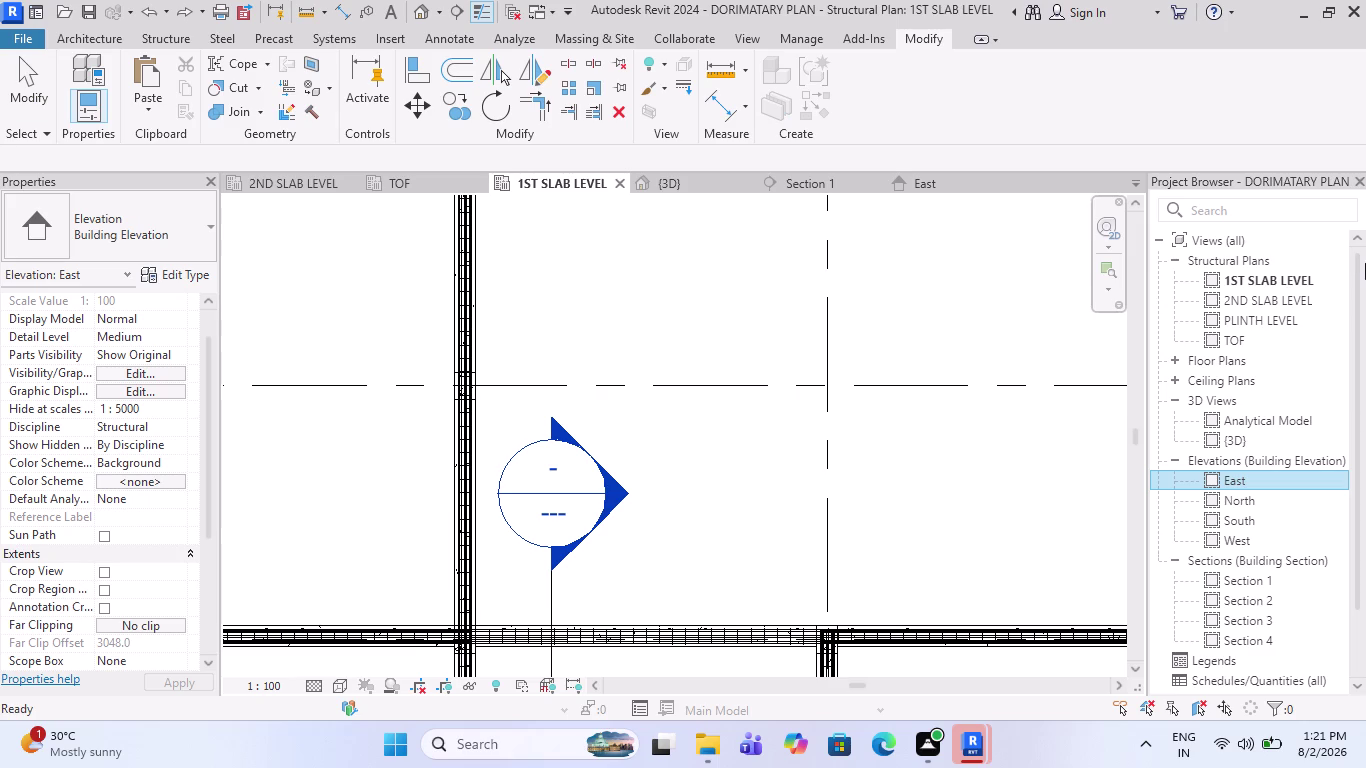
drag(1365, 263, 1365, 261)
middle_drag(1365, 263, 1365, 261)
drag(1365, 261, 1365, 260)
middle_drag(1365, 261, 1365, 260)
middle_drag(1365, 260, 1365, 258)
drag(1365, 260, 1365, 258)
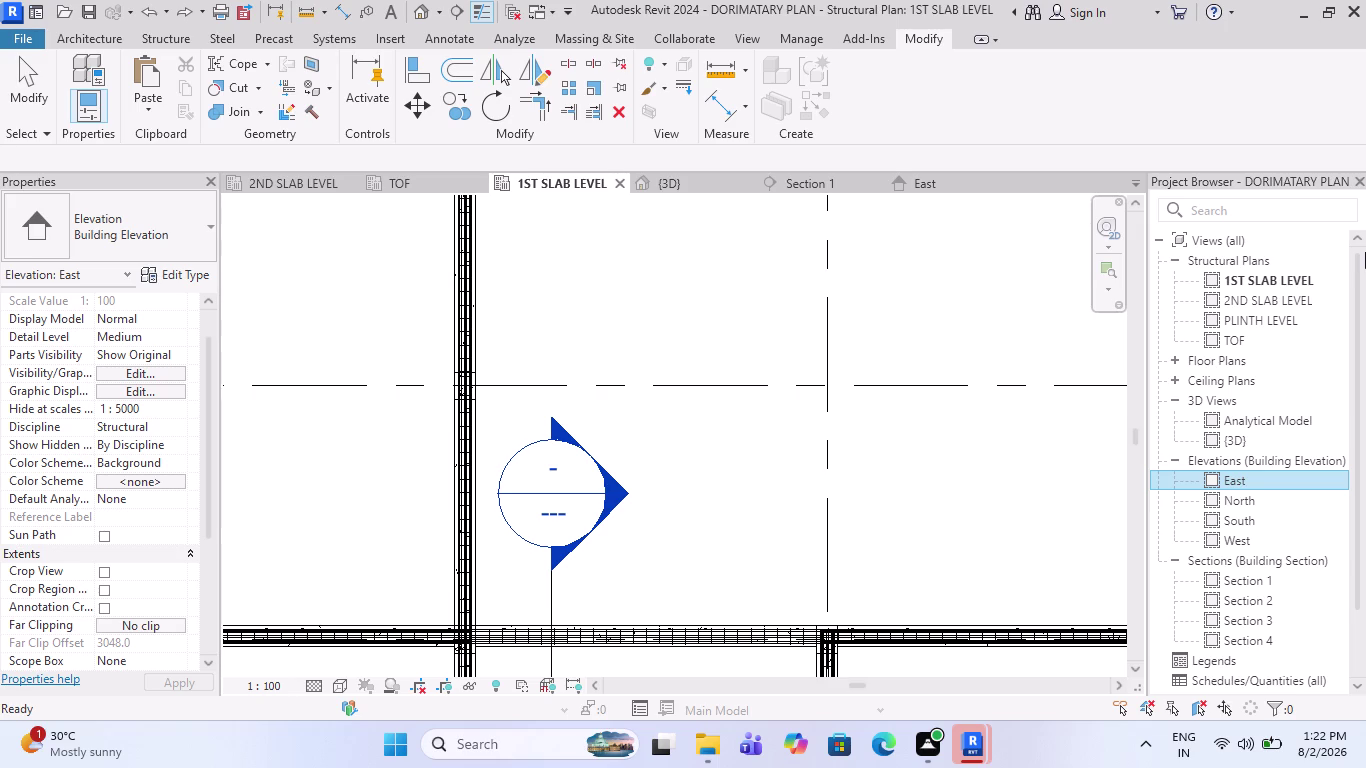
click(1365, 252)
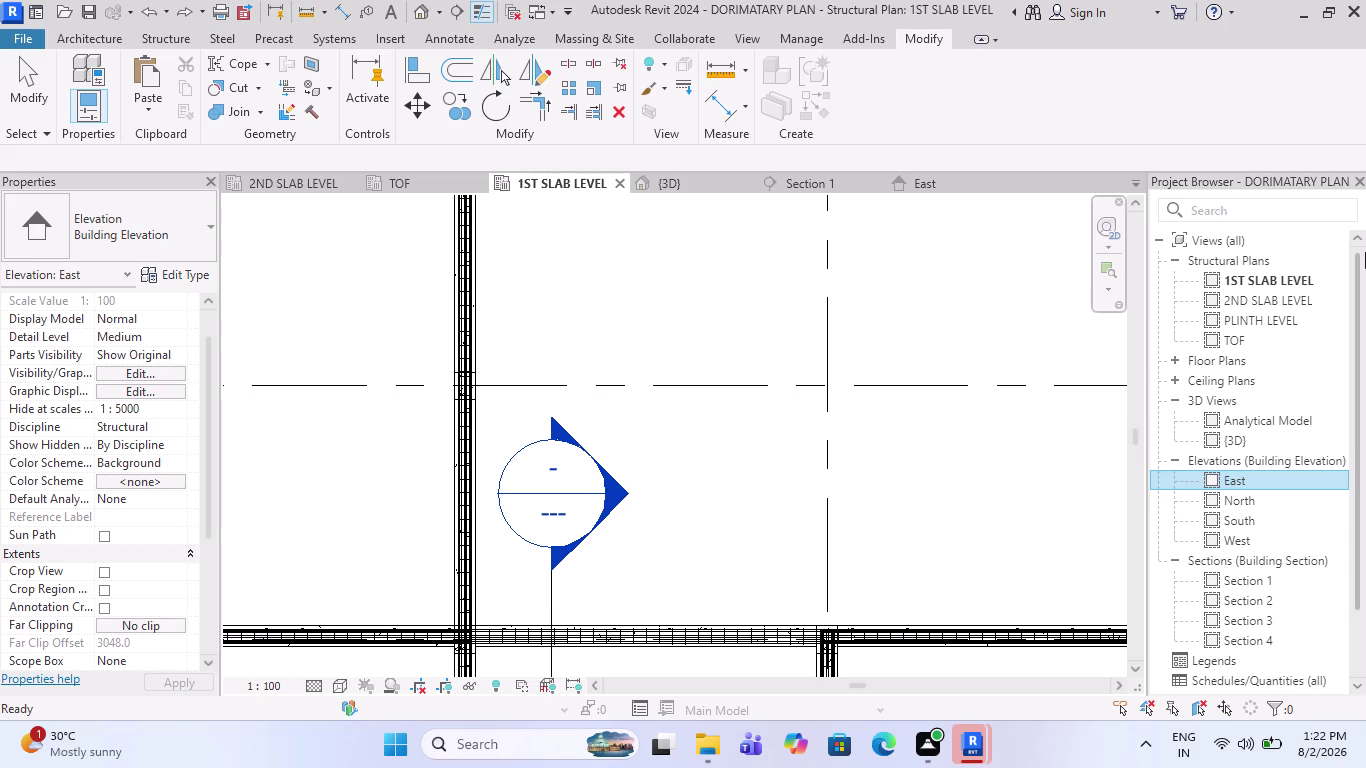
click(1365, 252)
drag(1365, 255, 1365, 266)
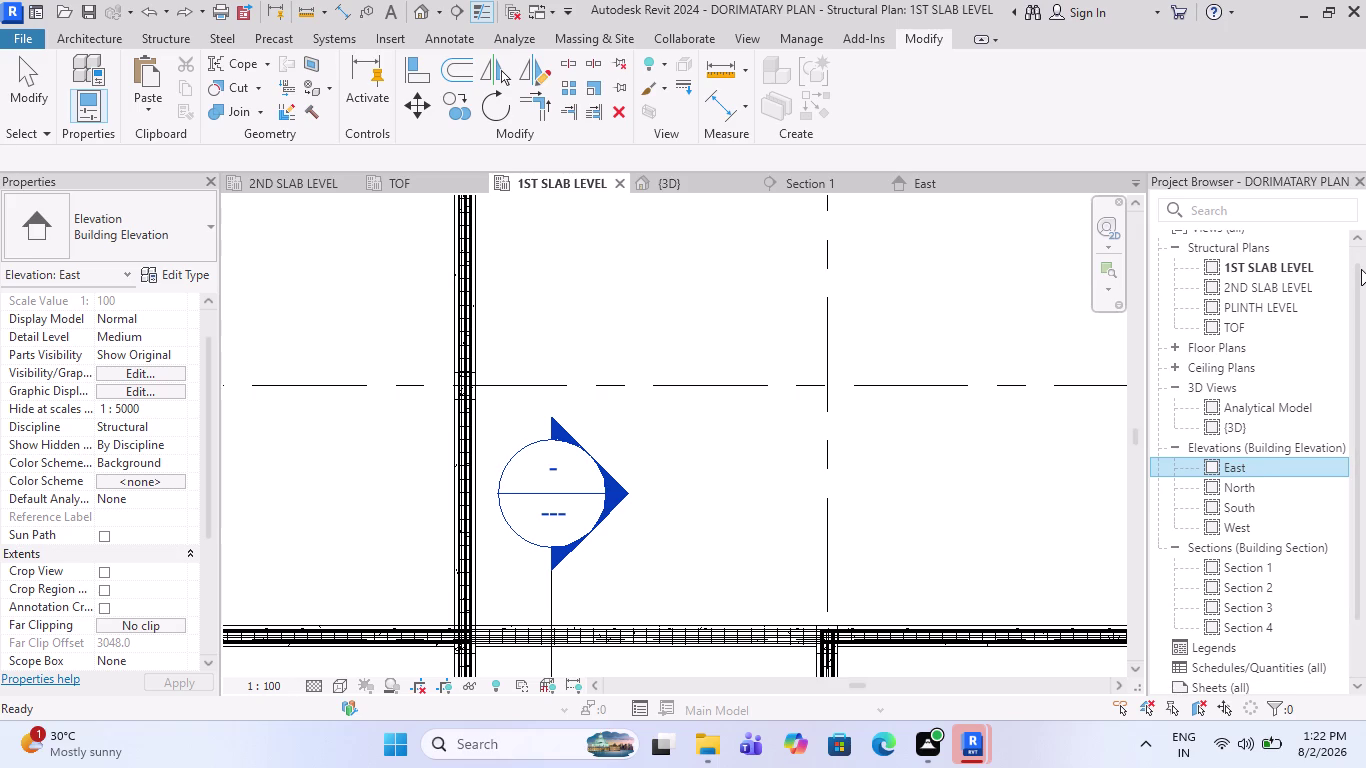
click(1361, 269)
middle_click(1362, 269)
scroll(up, 3)
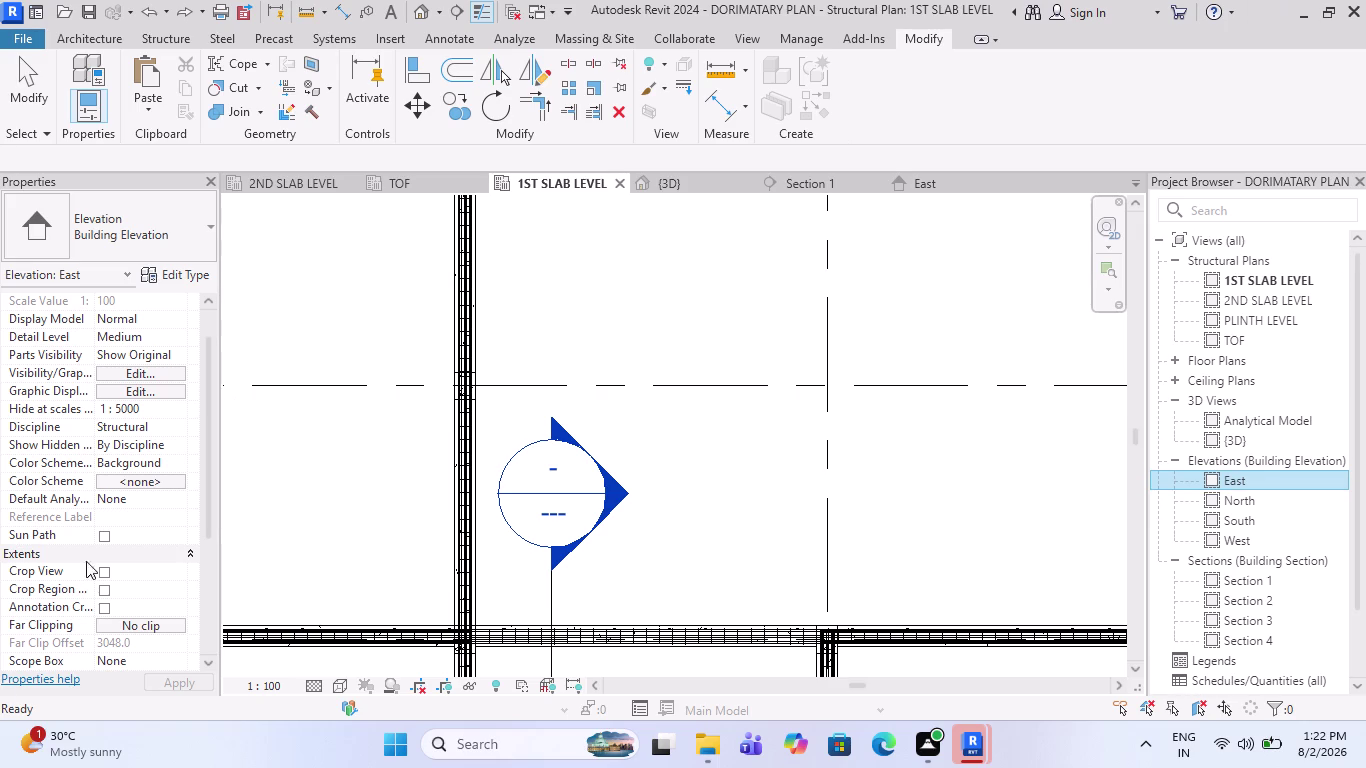
scroll(down, 3)
scroll(down, 3)
scroll(up, 3)
scroll(up, 3)
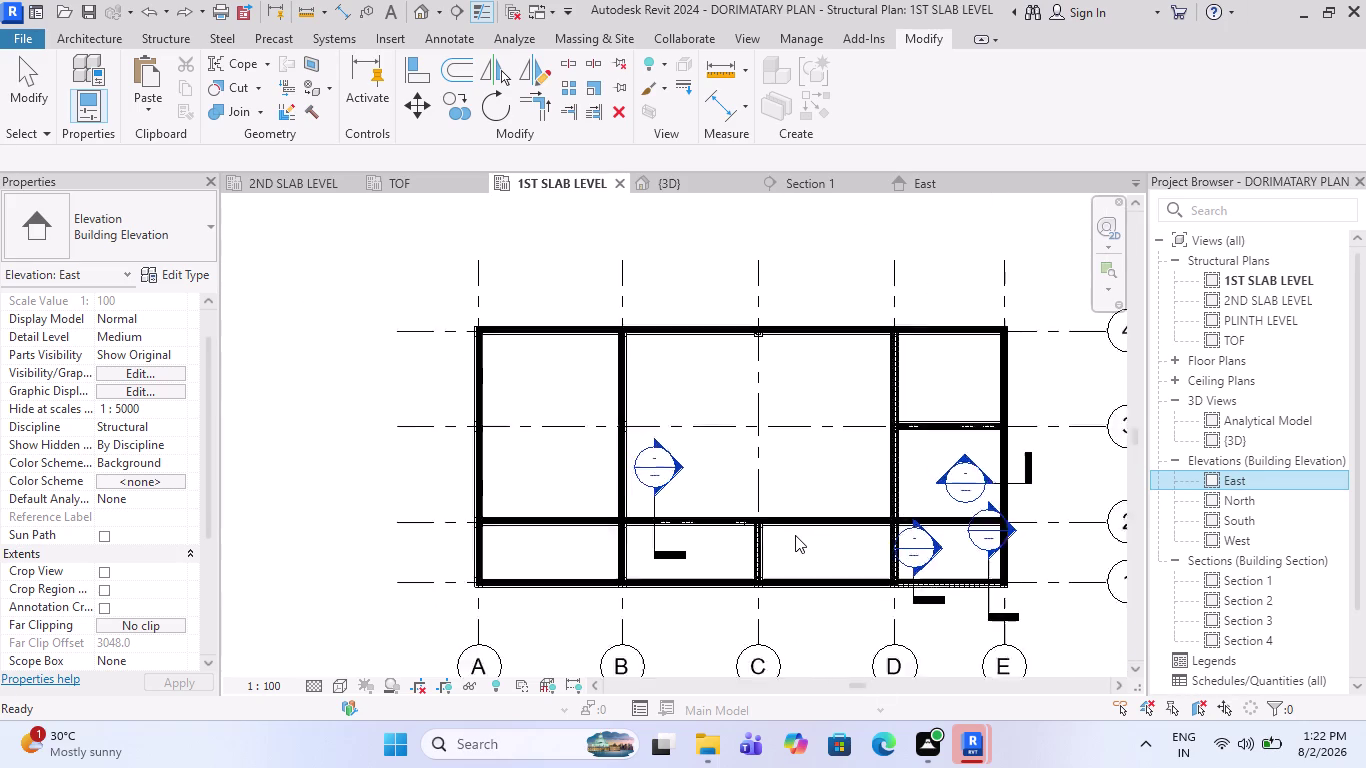
scroll(up, 3)
scroll(up, 3)
scroll(up, 3)
scroll(up, 3)
scroll(up, 3)
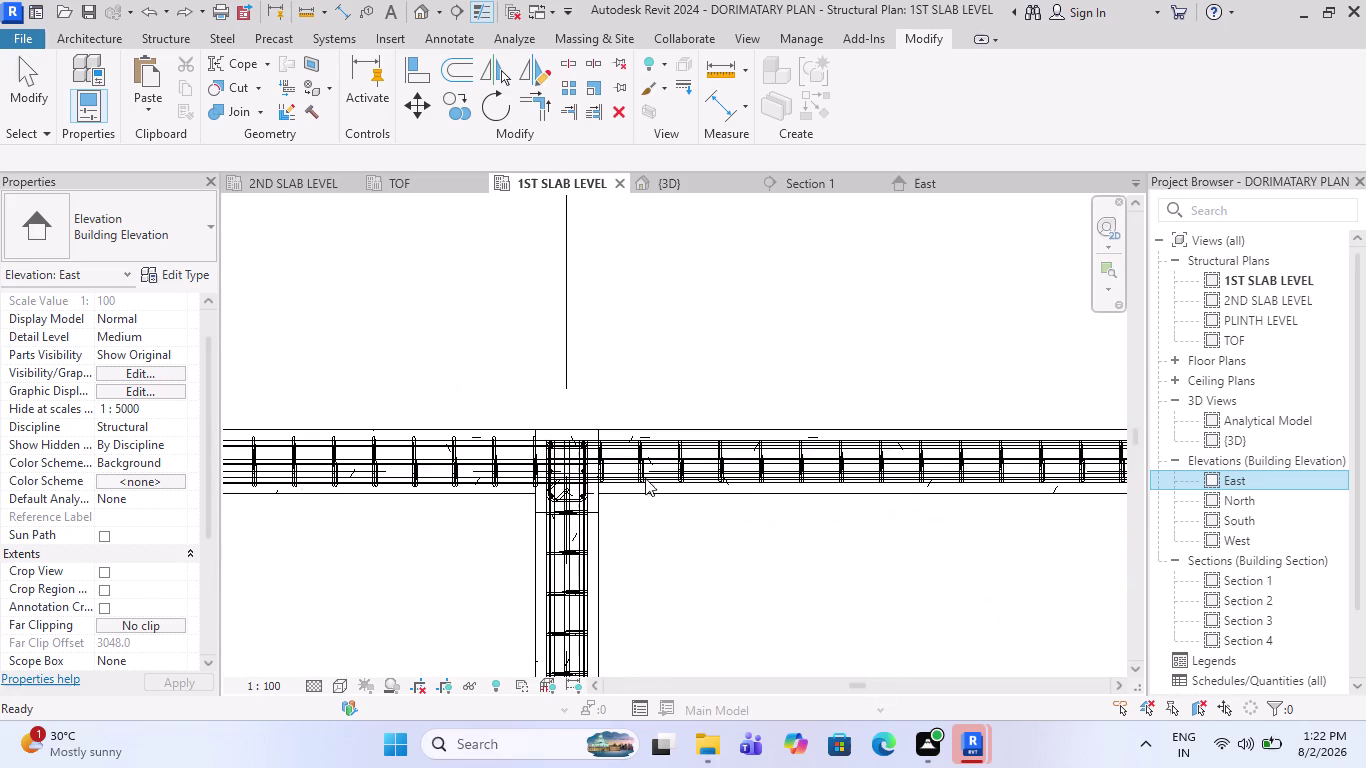
scroll(down, 3)
scroll(down, 3)
key(Escape)
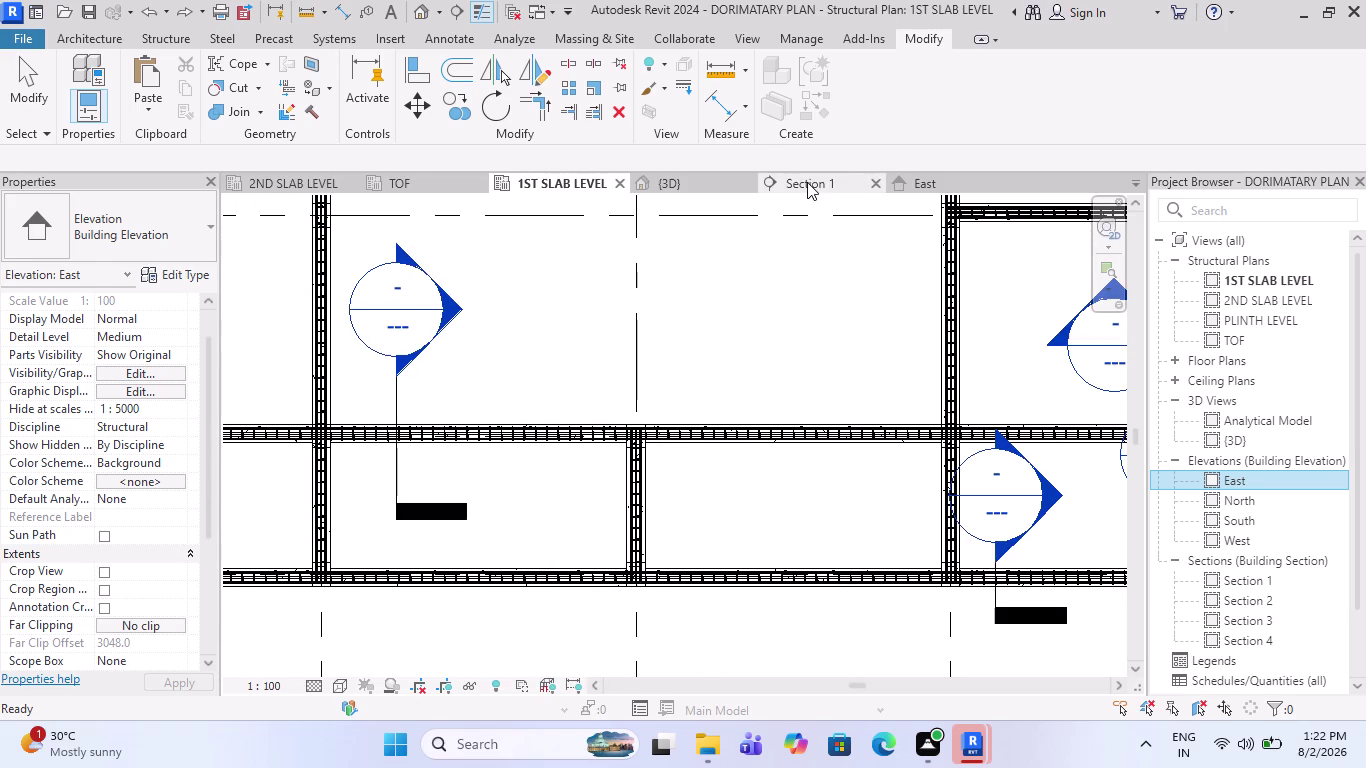
Zoom in on the plinth beam rebar in the Section 1 view.
click(807, 182)
scroll(down, 3)
scroll(up, 3)
scroll(up, 3)
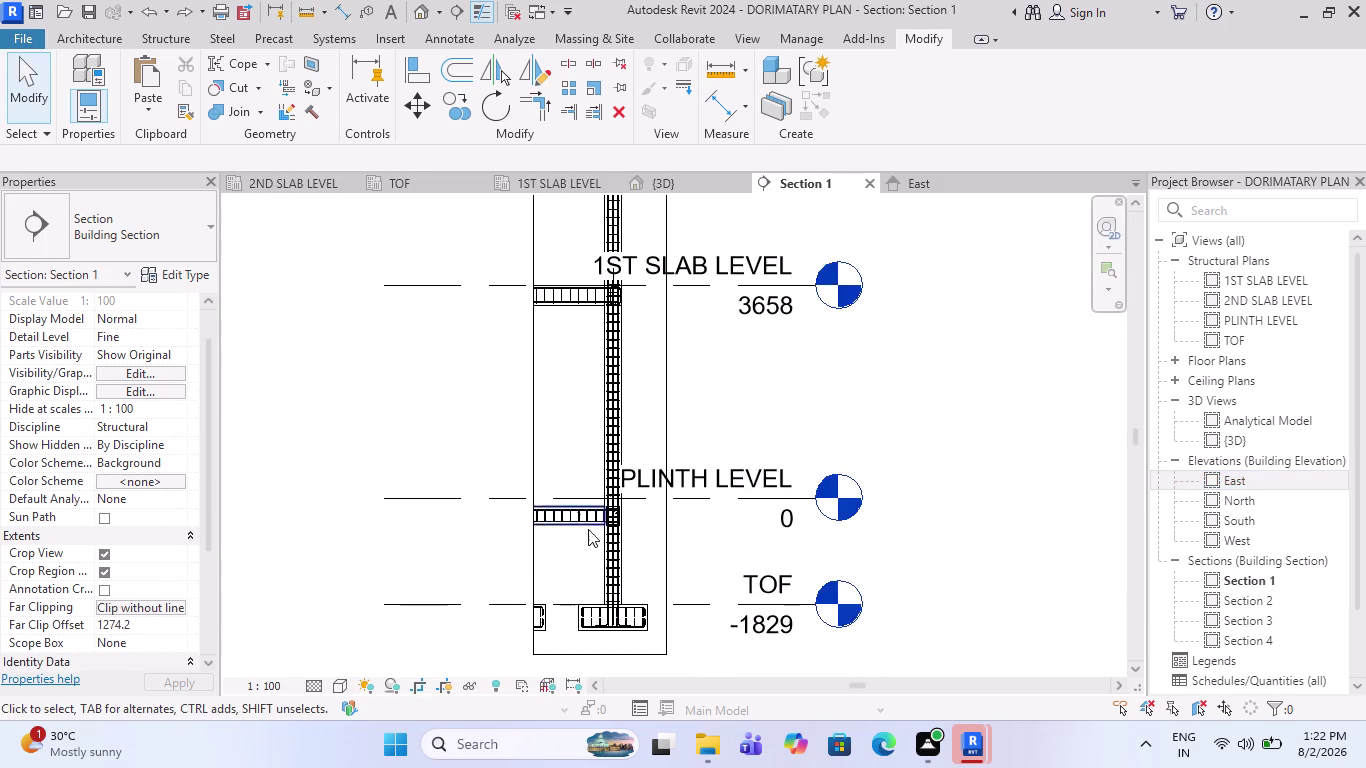
scroll(up, 3)
scroll(up, 3)
scroll(up, 3)
scroll(down, 3)
scroll(up, 3)
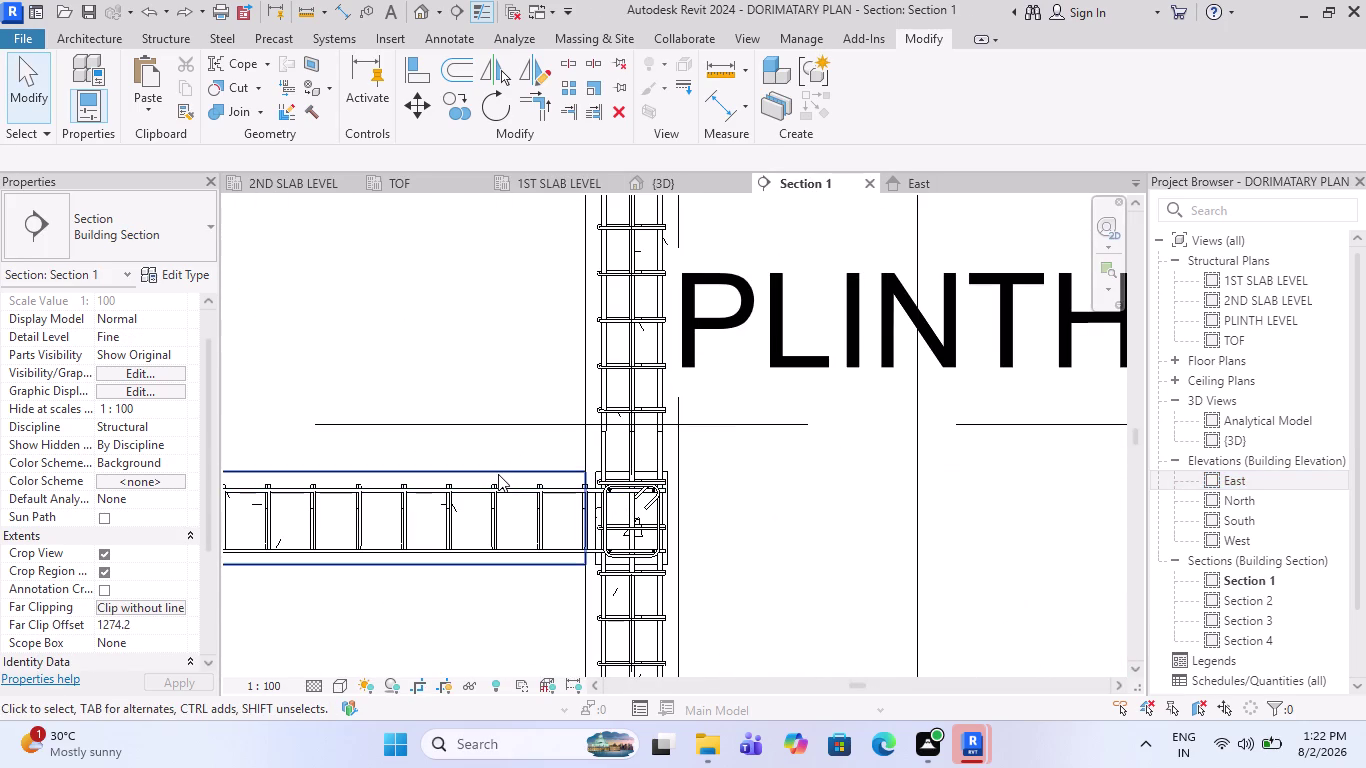
key(Escape)
scroll(down, 3)
scroll(down, 3)
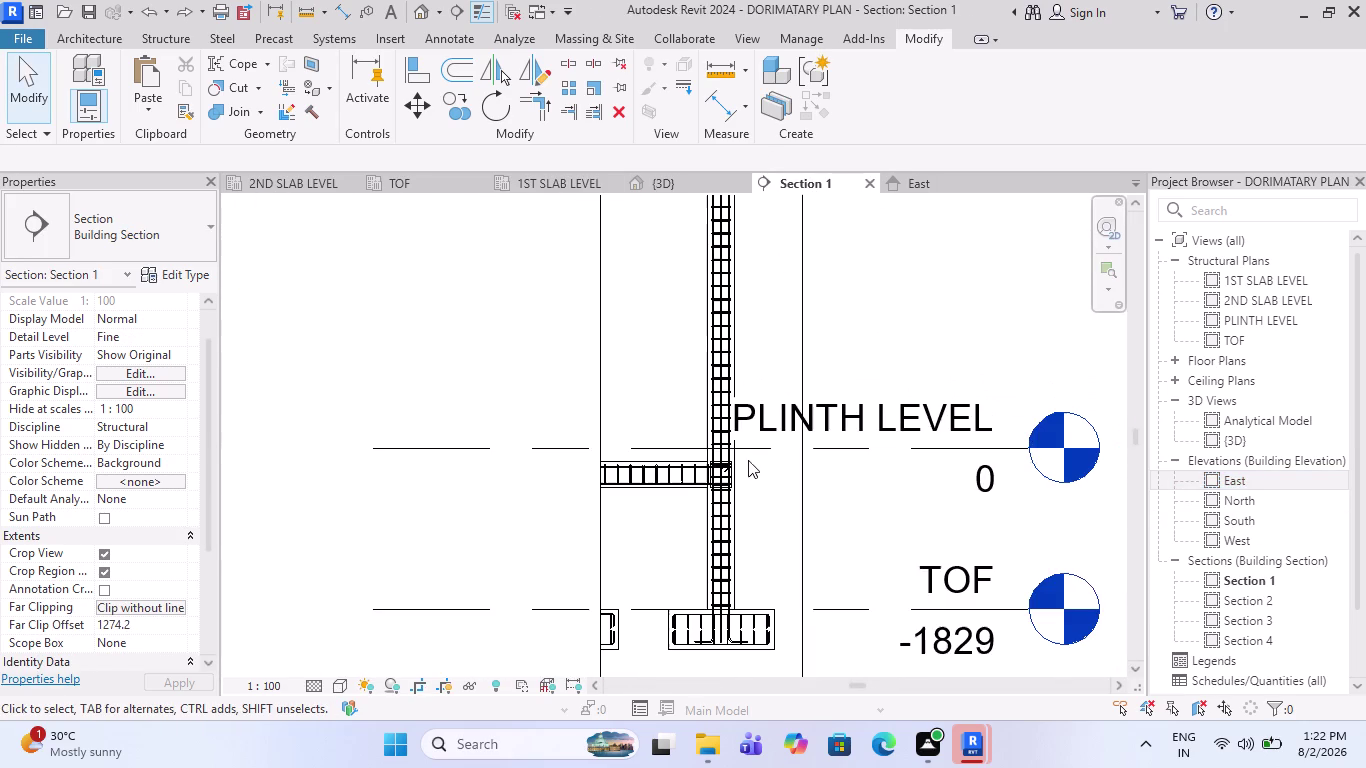
scroll(down, 3)
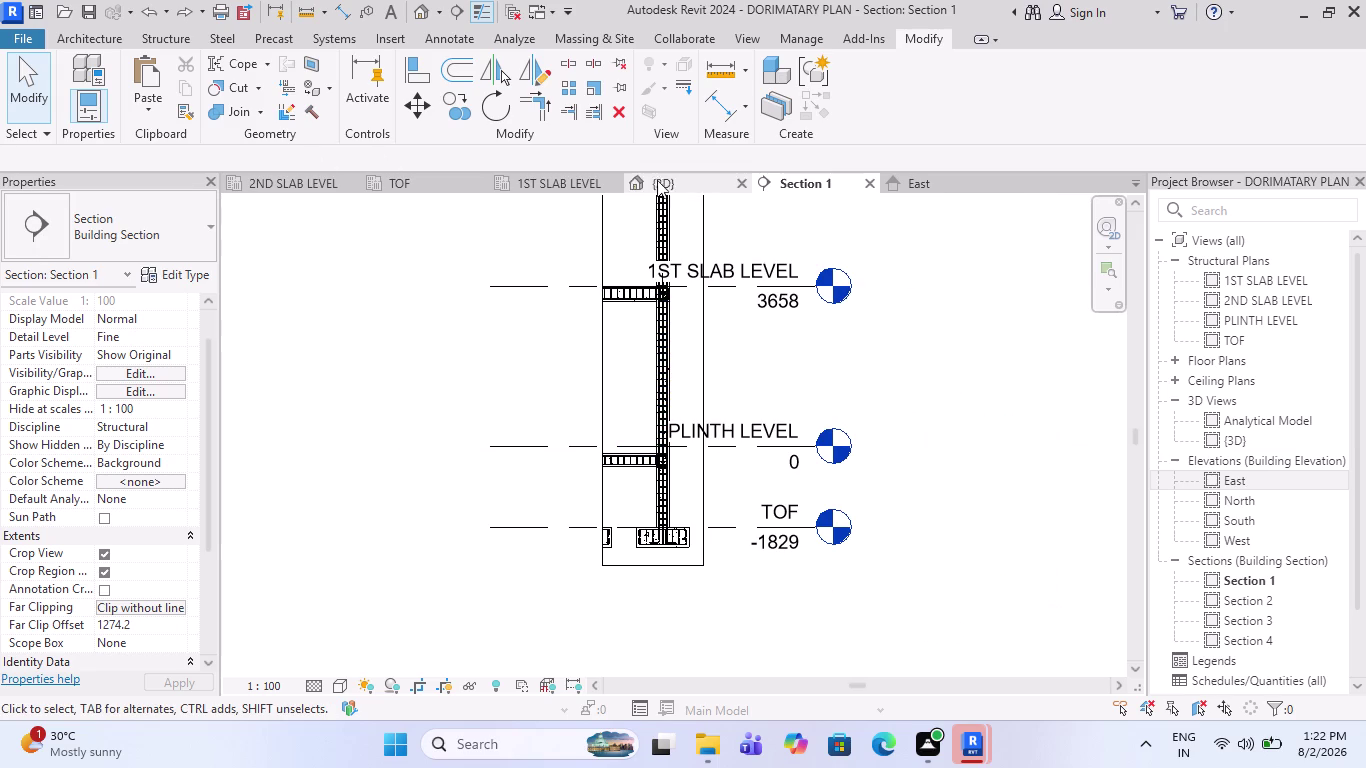
Open the PLINTH LEVEL structural plan from the Project Browser.
click(1246, 323)
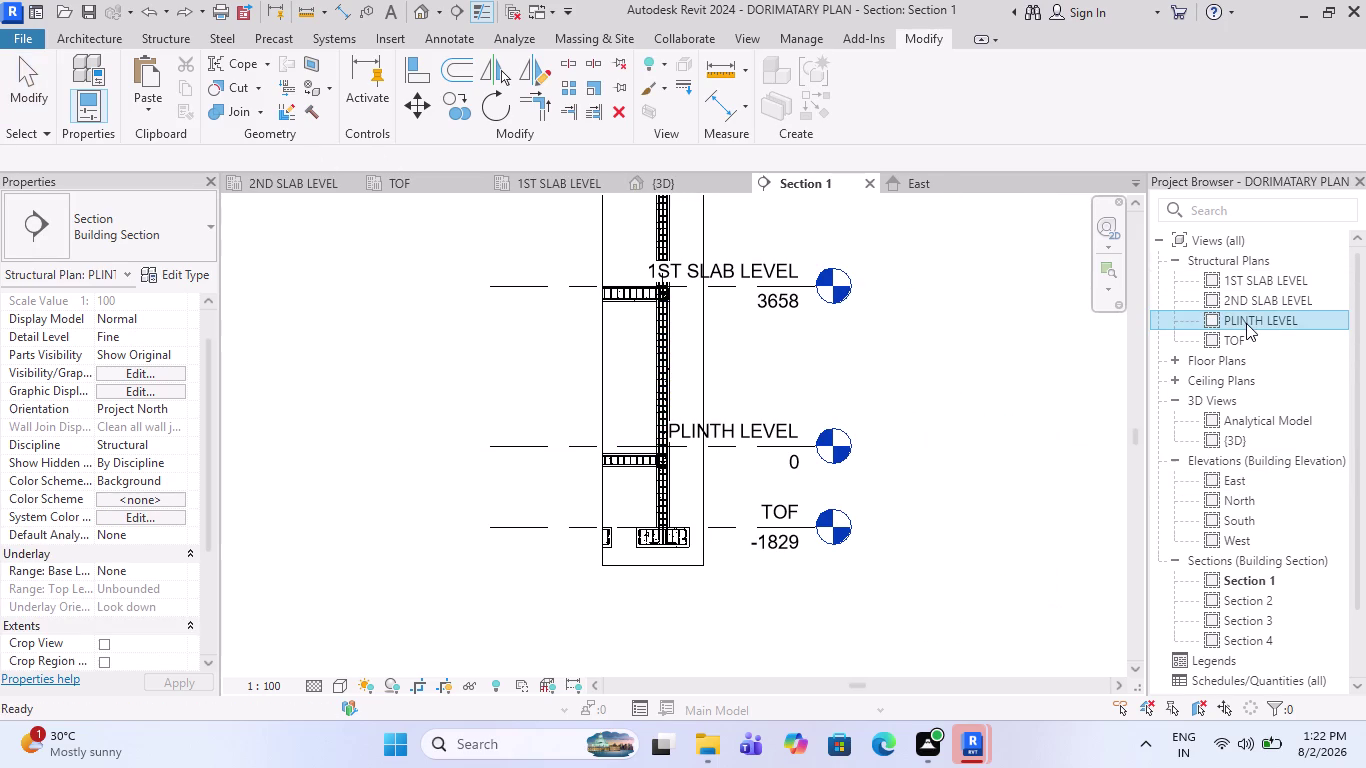
double_click(1246, 323)
scroll(up, 3)
scroll(up, 3)
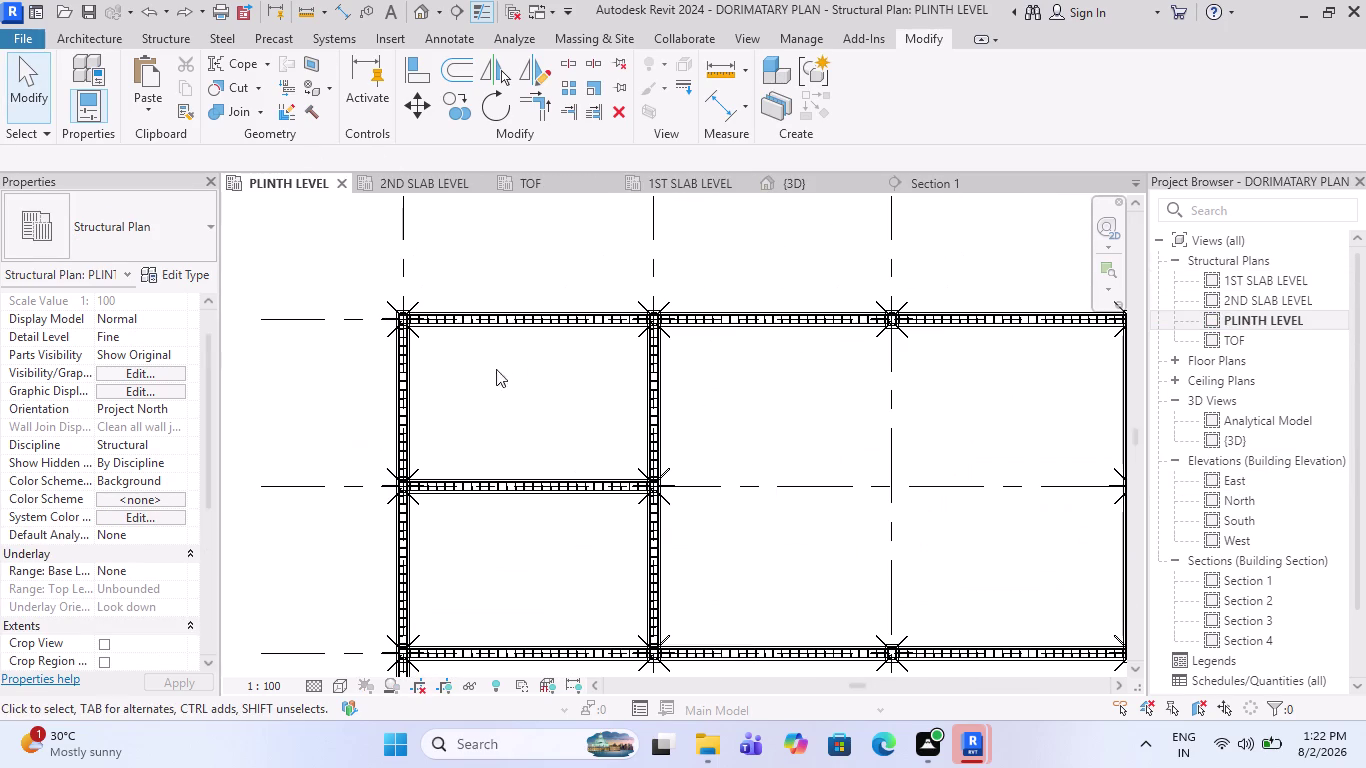
click(146, 34)
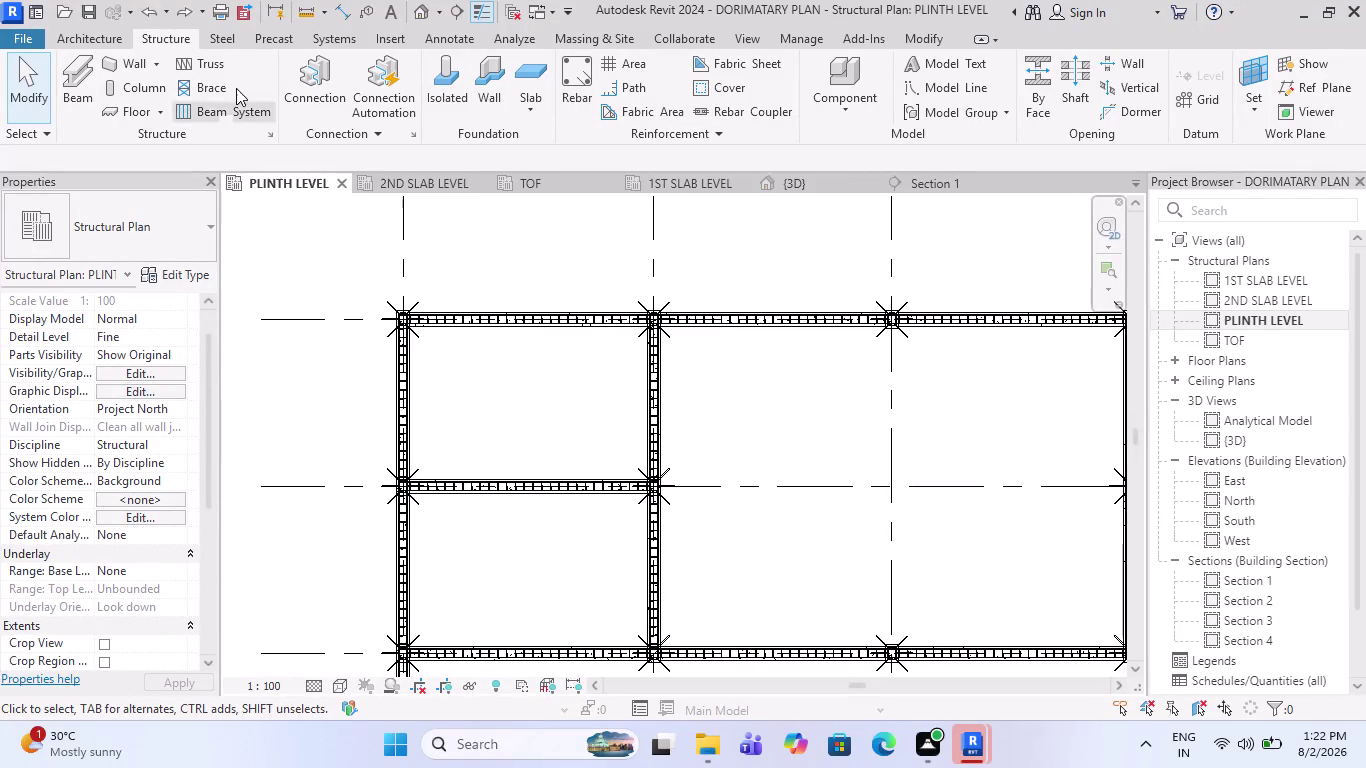
Start a new floor sketch using the Rectangle boundary tool with a 600 offset.
click(155, 109)
click(153, 133)
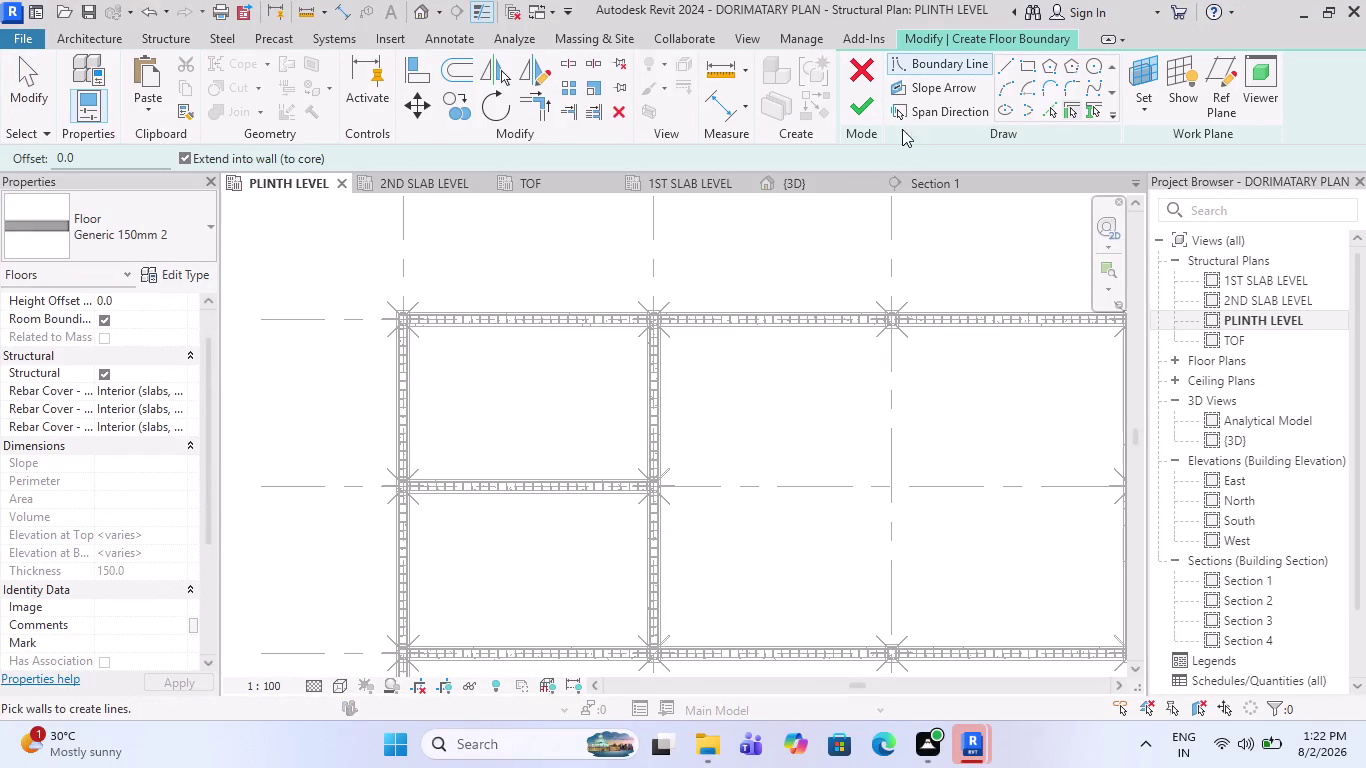
click(445, 70)
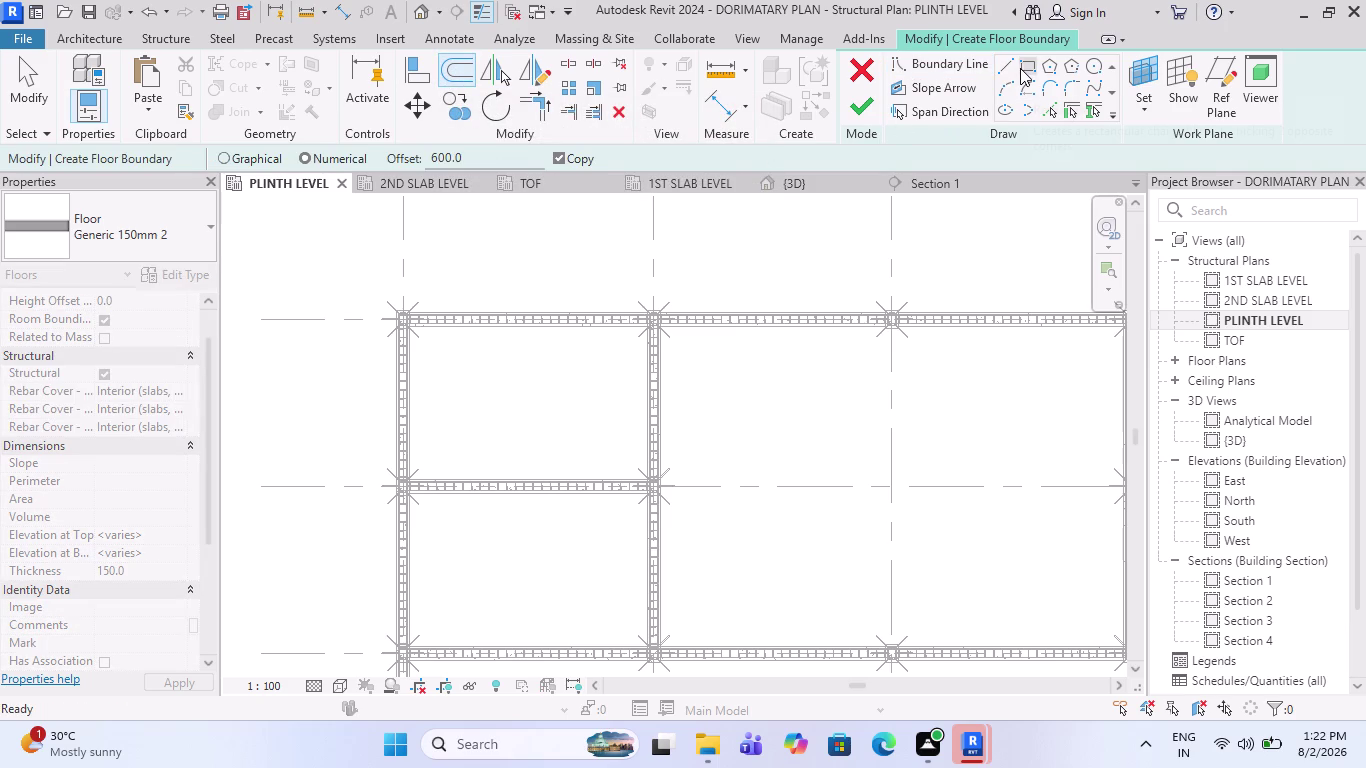
click(1020, 68)
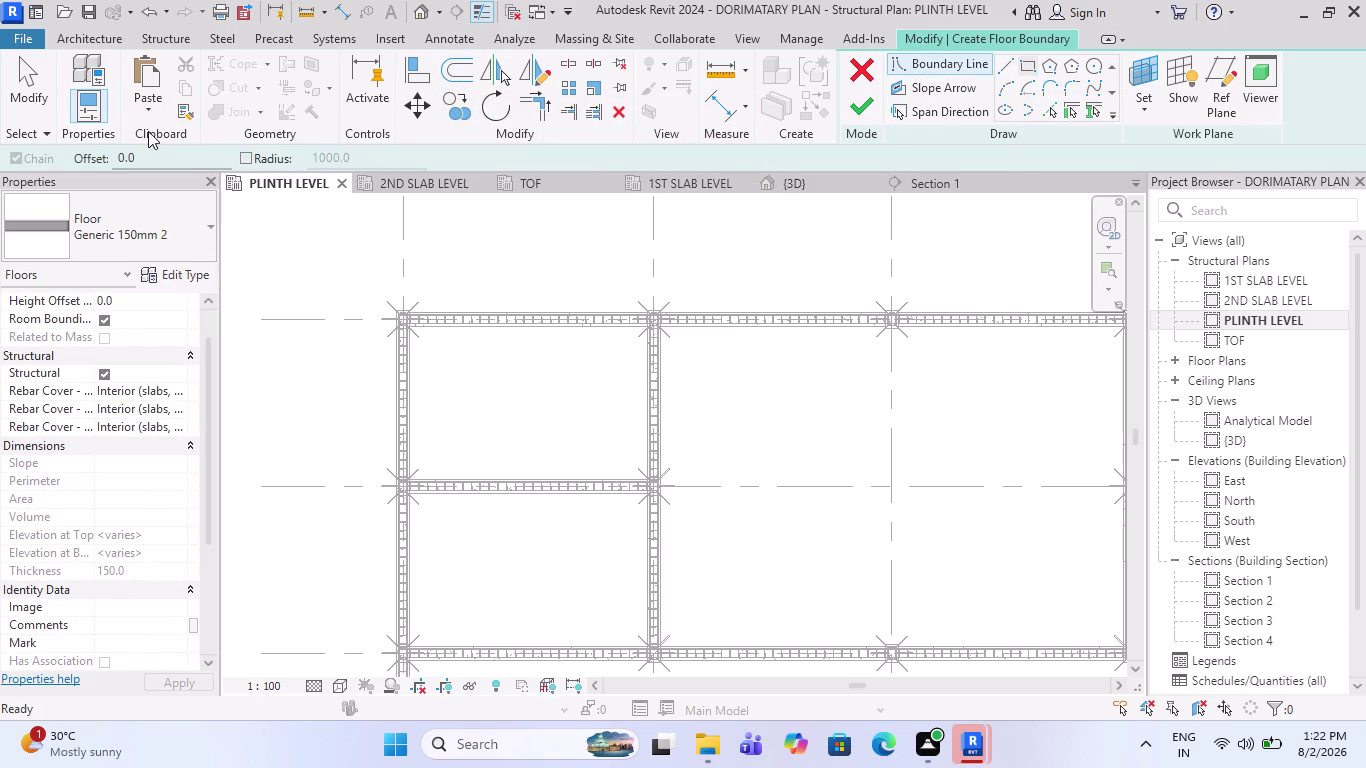
drag(179, 158, 86, 181)
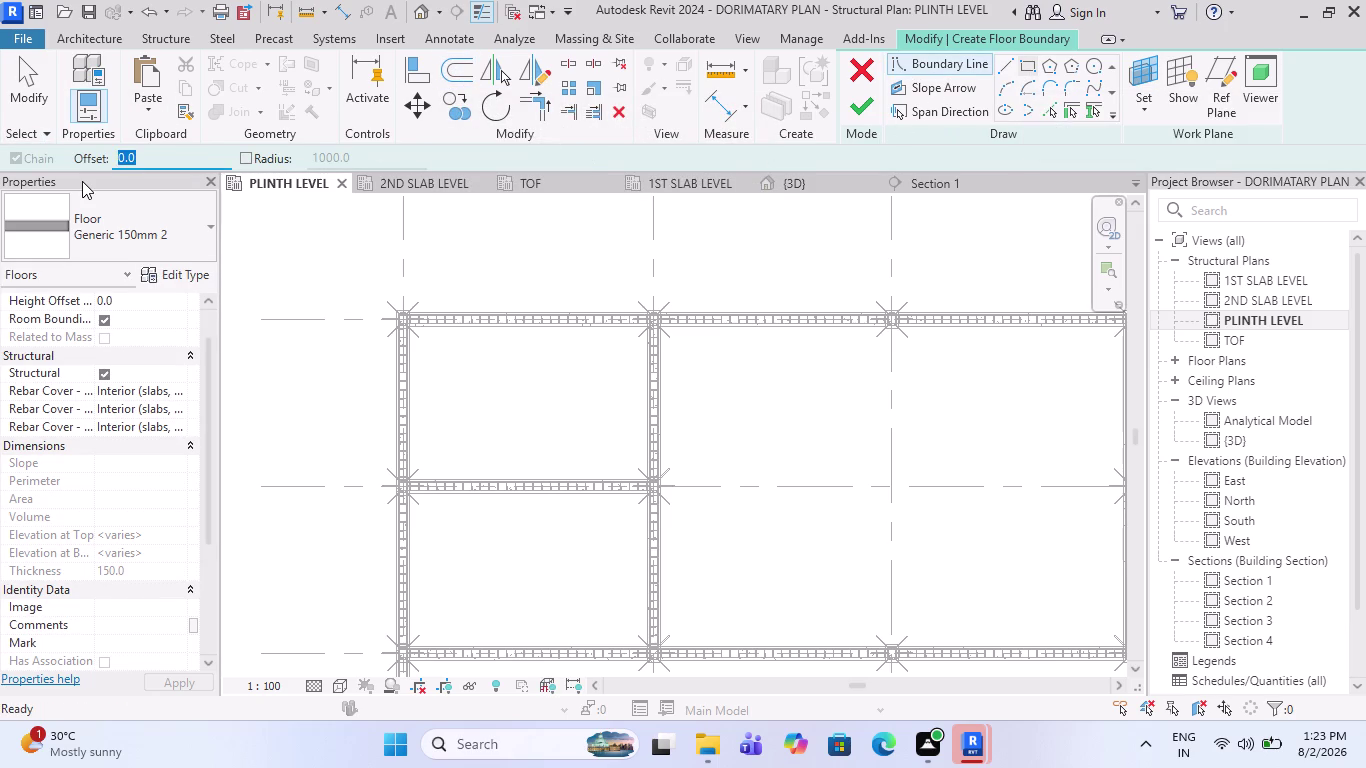
text(600)
key(Return)
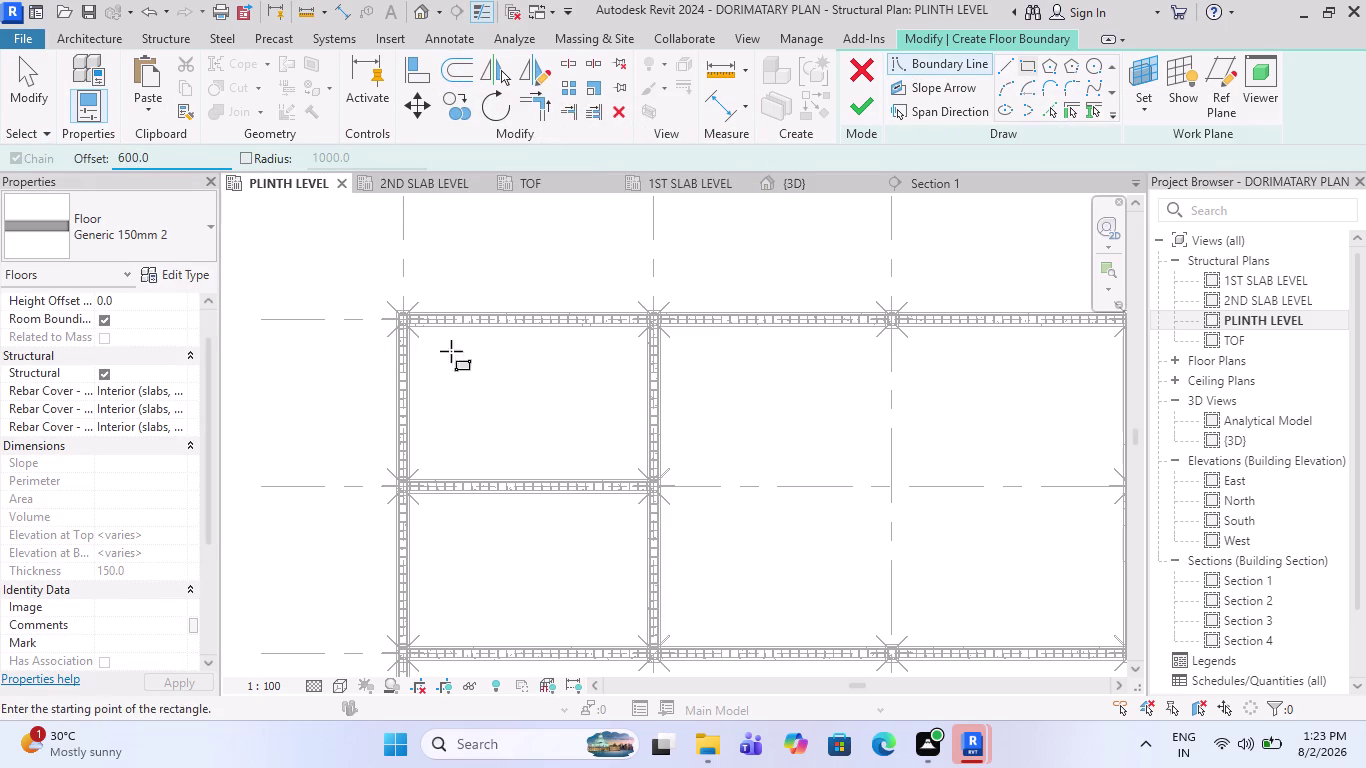
Place the boundary rectangle's first corner at the corner column.
scroll(up, 3)
scroll(up, 3)
scroll(up, 3)
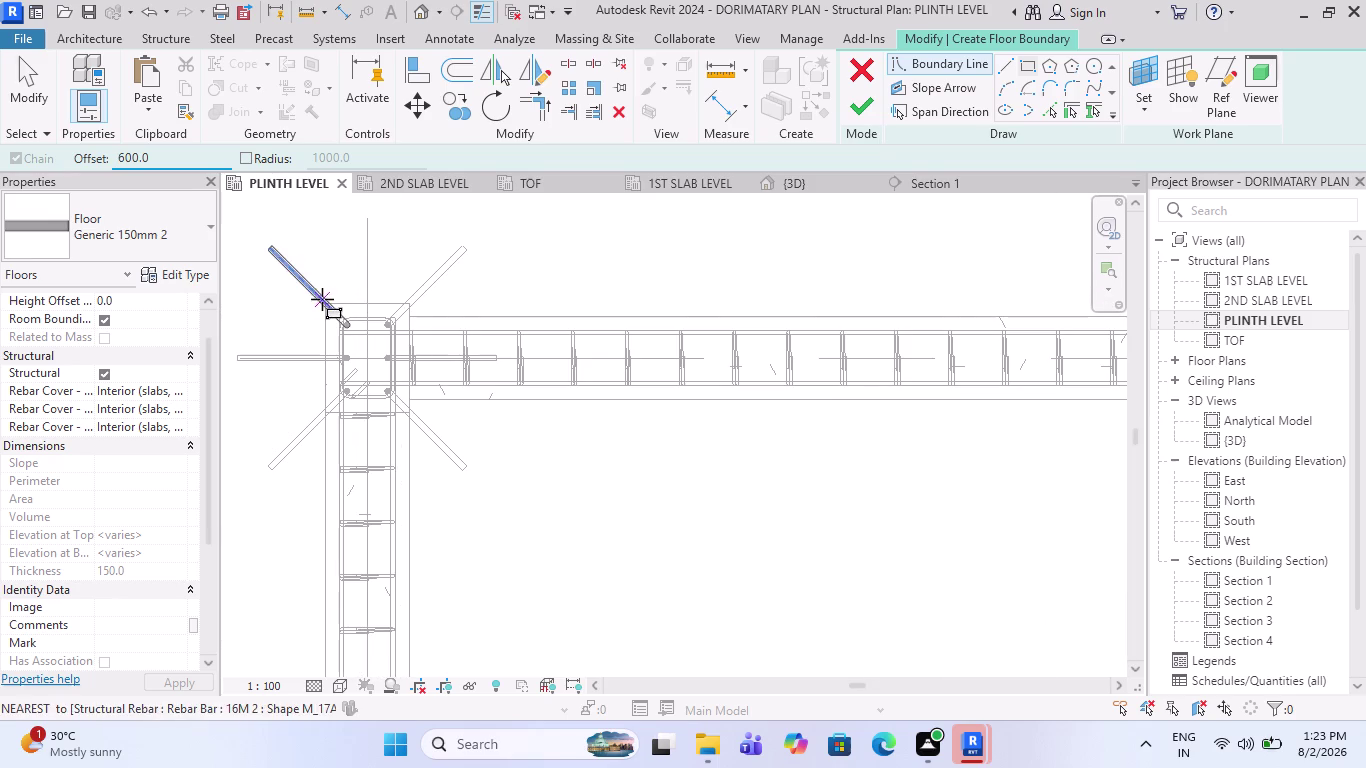
scroll(up, 3)
click(323, 306)
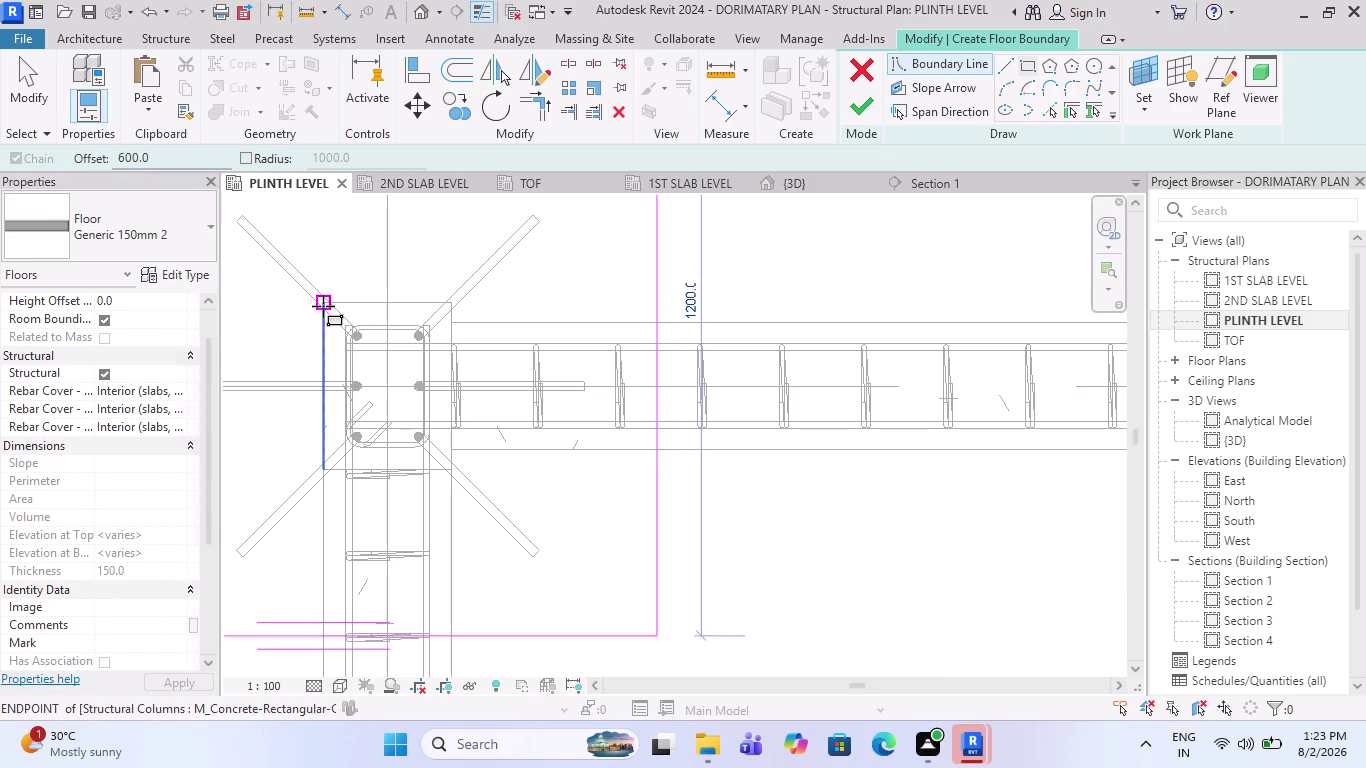
Place the opposite corner at the far column and finish the floor slab.
scroll(down, 3)
scroll(down, 3)
scroll(down, 3)
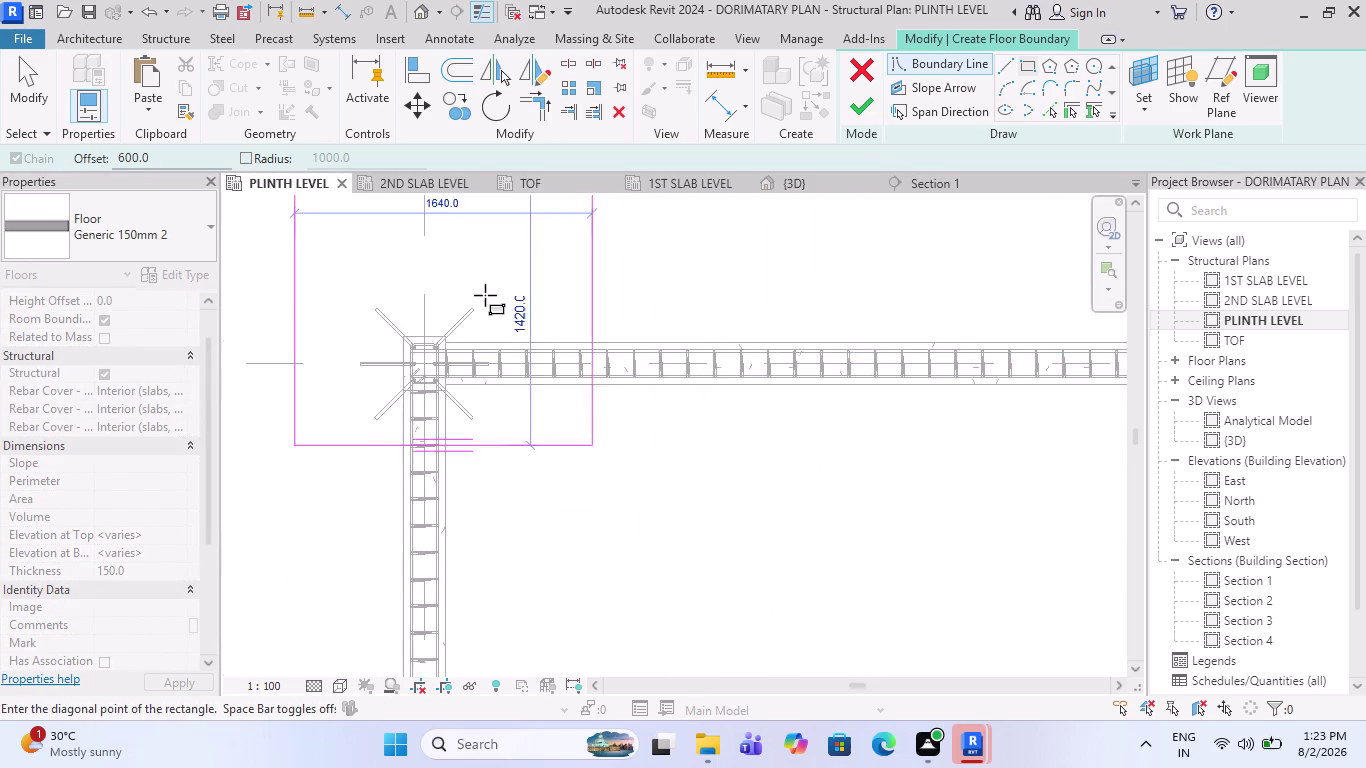
scroll(down, 3)
scroll(down, 3)
scroll(down, 3)
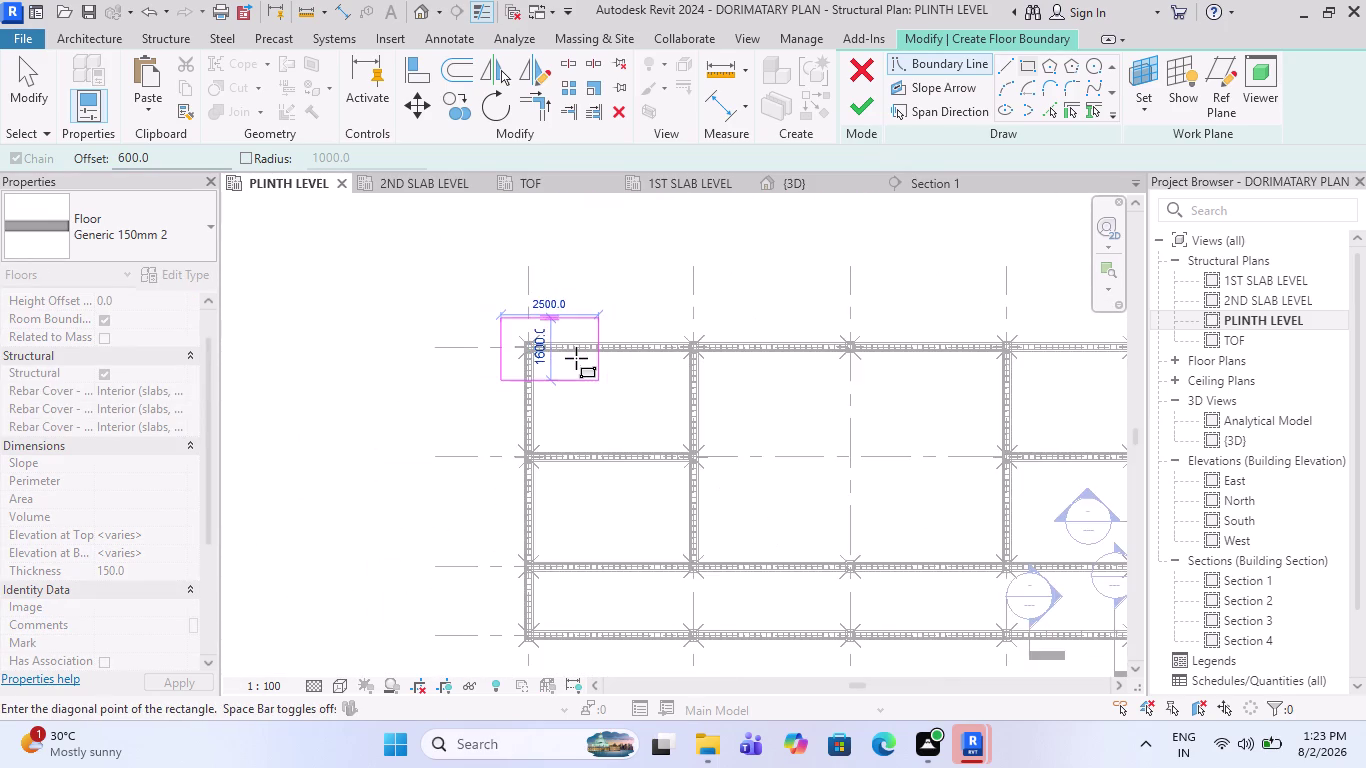
scroll(down, 3)
scroll(up, 3)
scroll(up, 3)
scroll(up, 3)
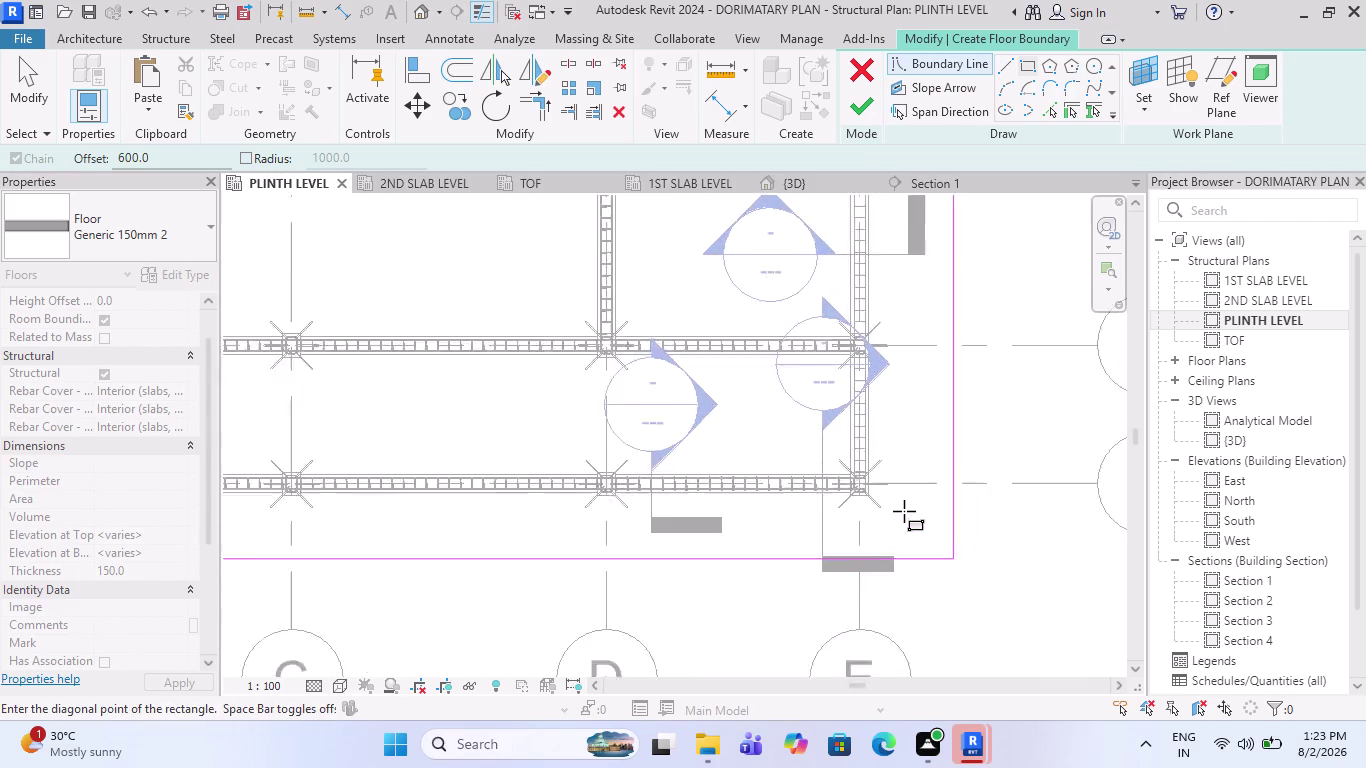
scroll(up, 3)
scroll(up, 3)
scroll(up, 3)
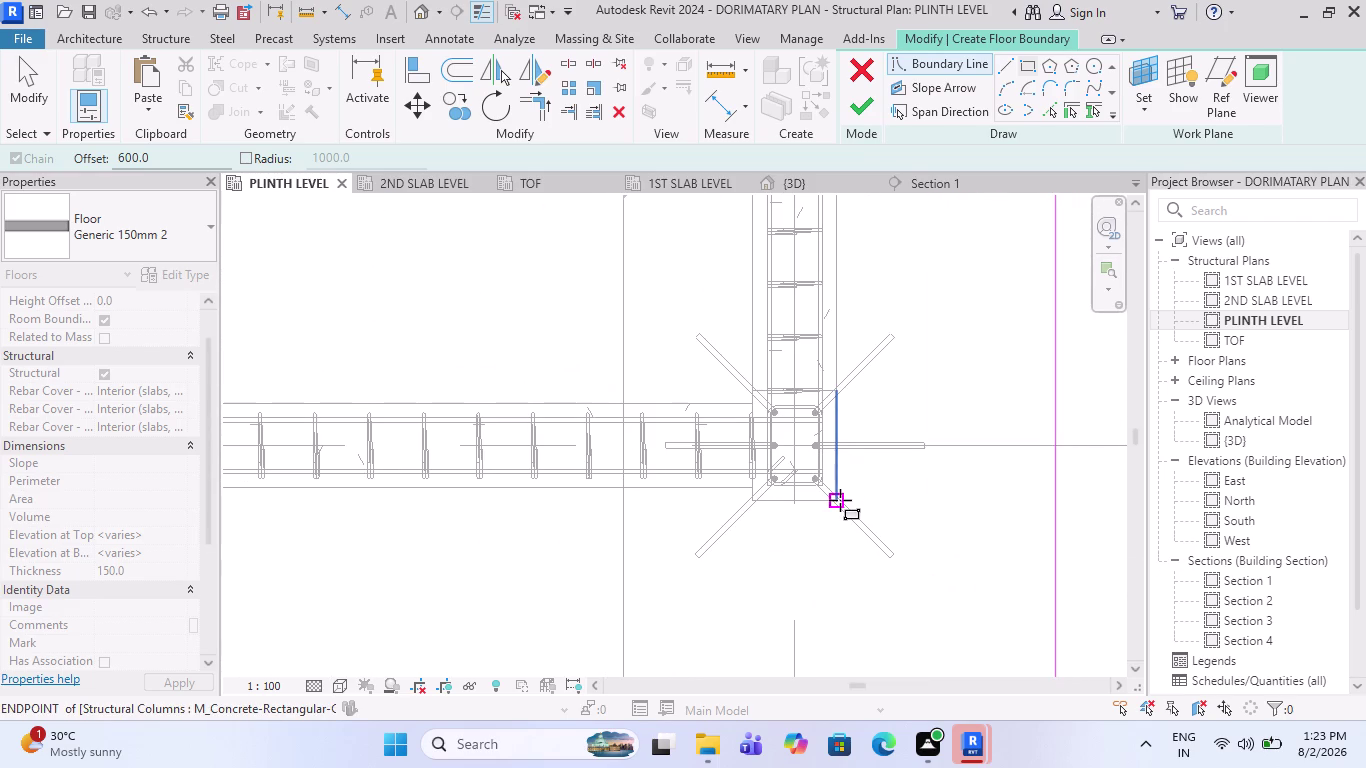
click(838, 500)
scroll(down, 3)
scroll(down, 3)
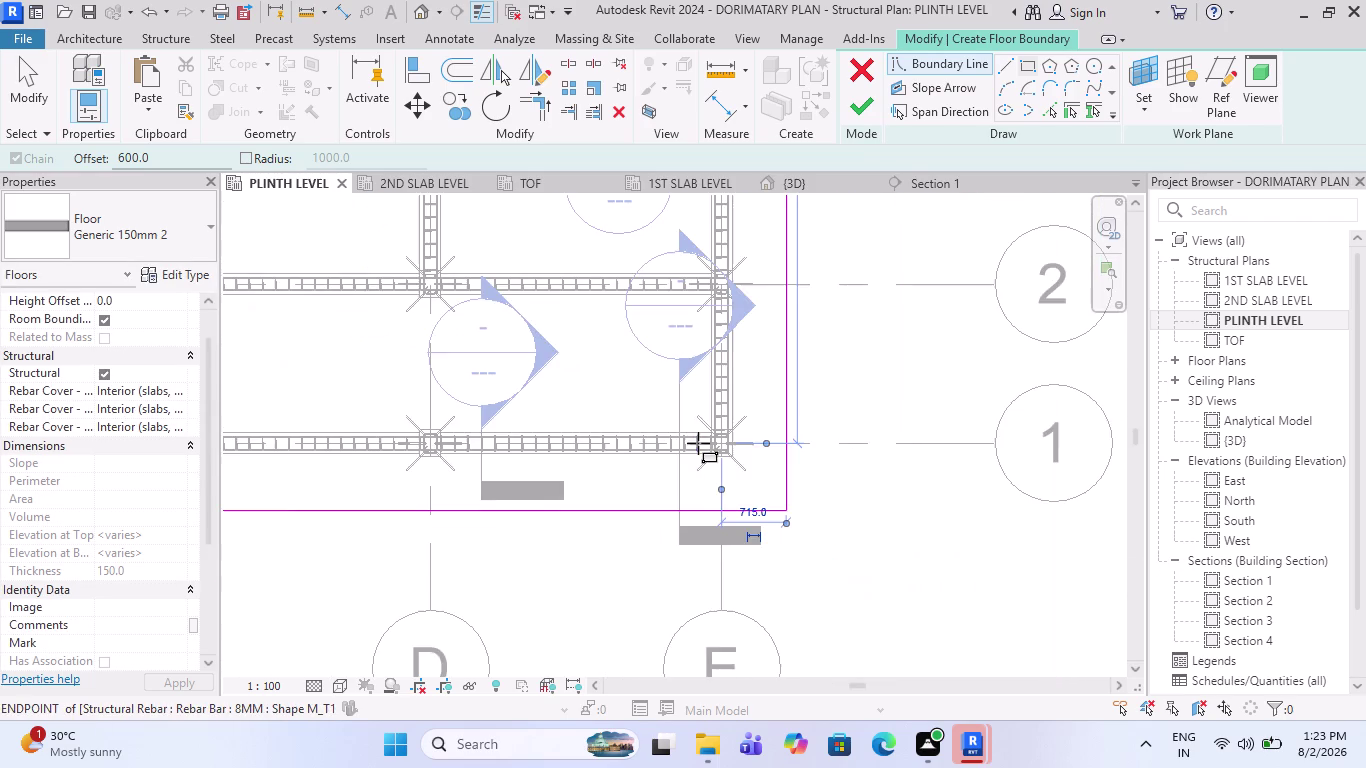
scroll(down, 3)
scroll(down, 3)
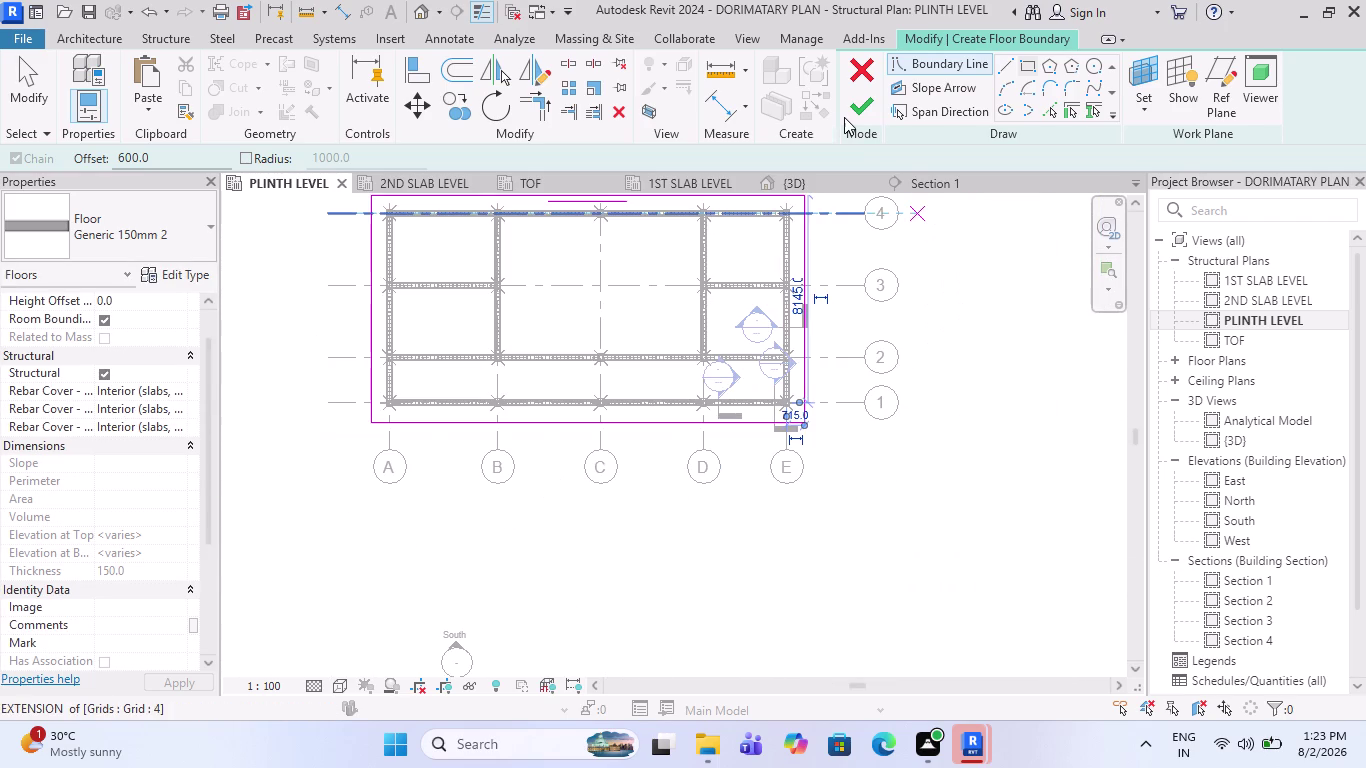
click(847, 114)
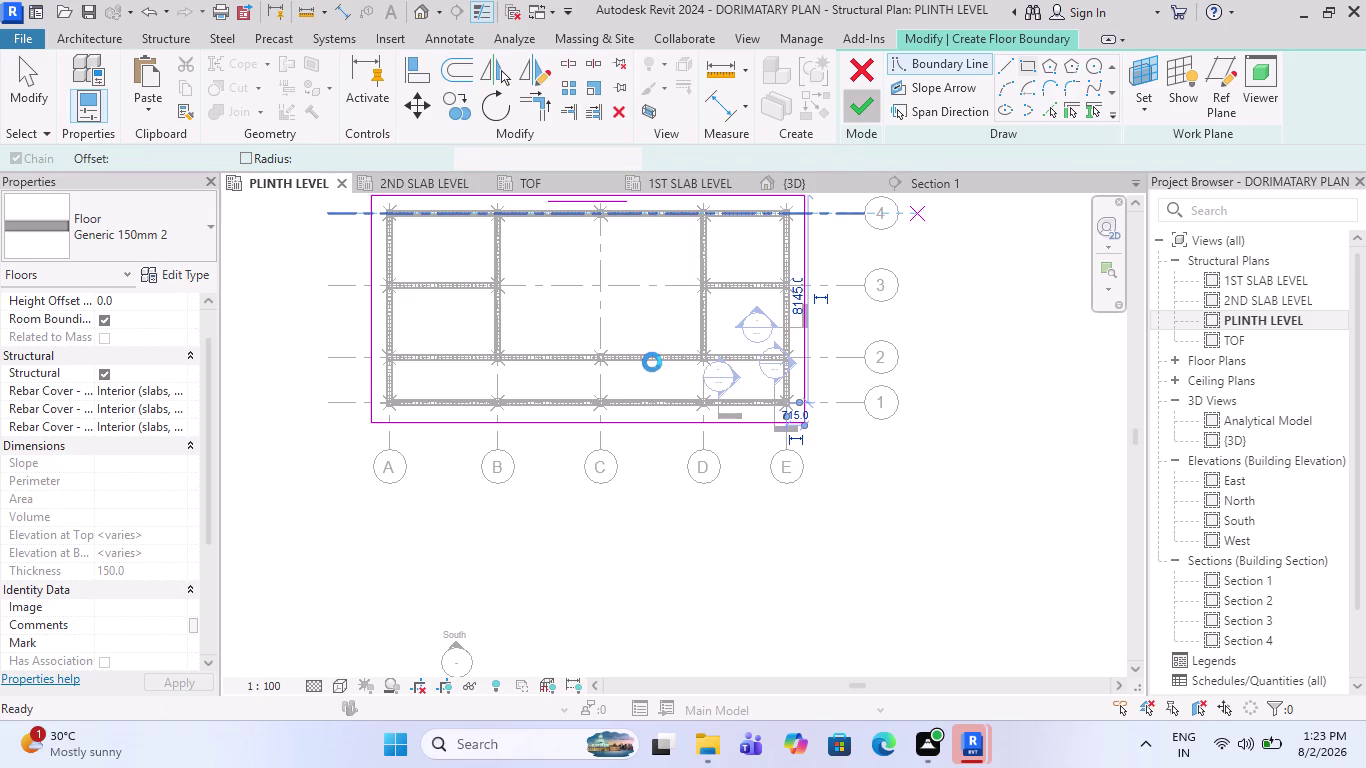
Show the finished plinth slab in the {3D} view, then open the East elevation.
scroll(down, 3)
scroll(down, 3)
scroll(up, 3)
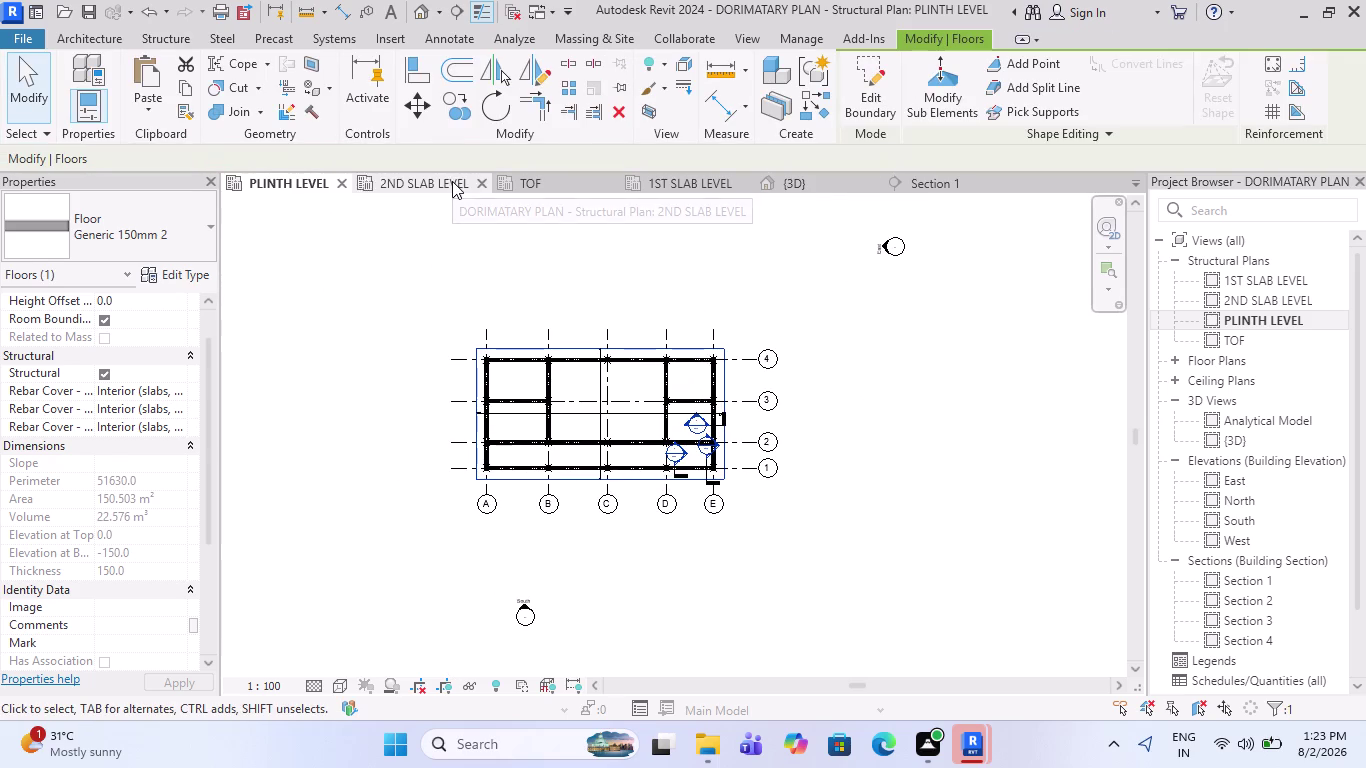
click(814, 176)
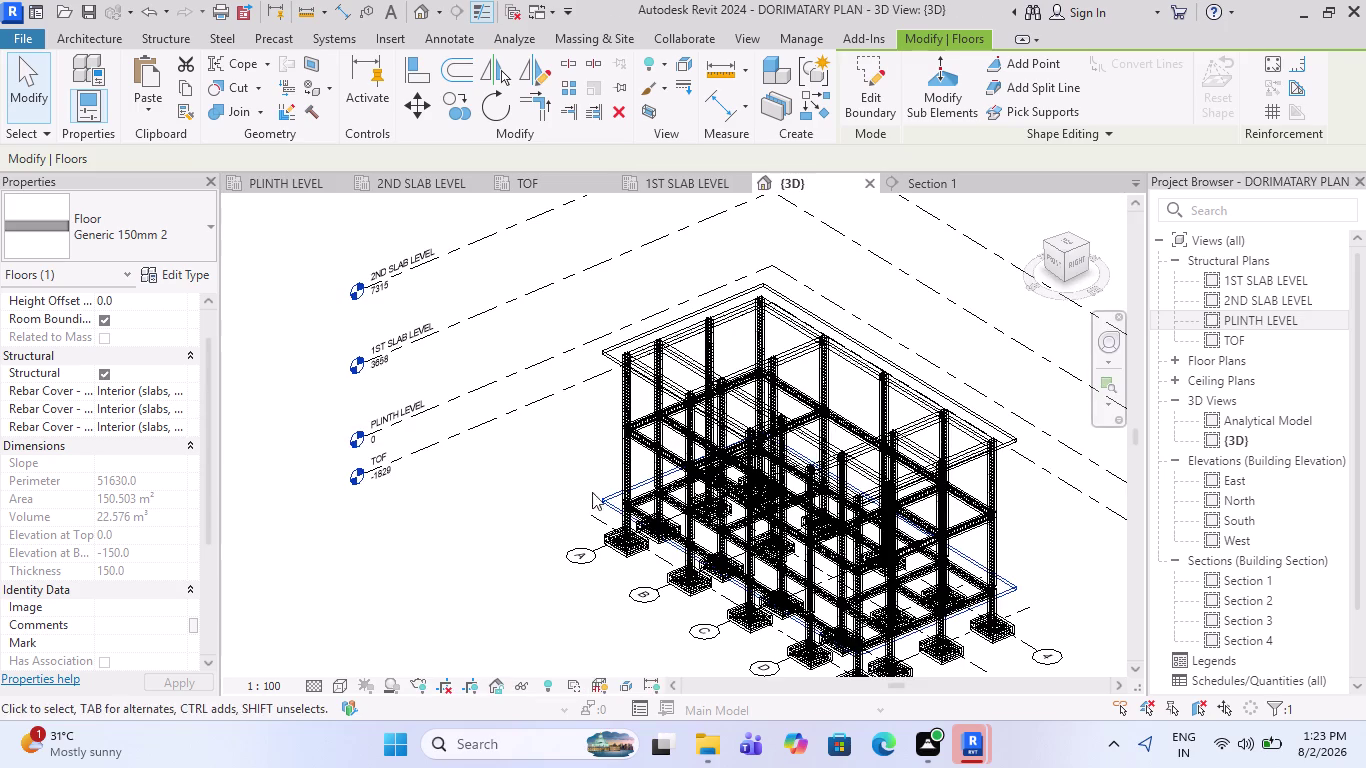
scroll(up, 3)
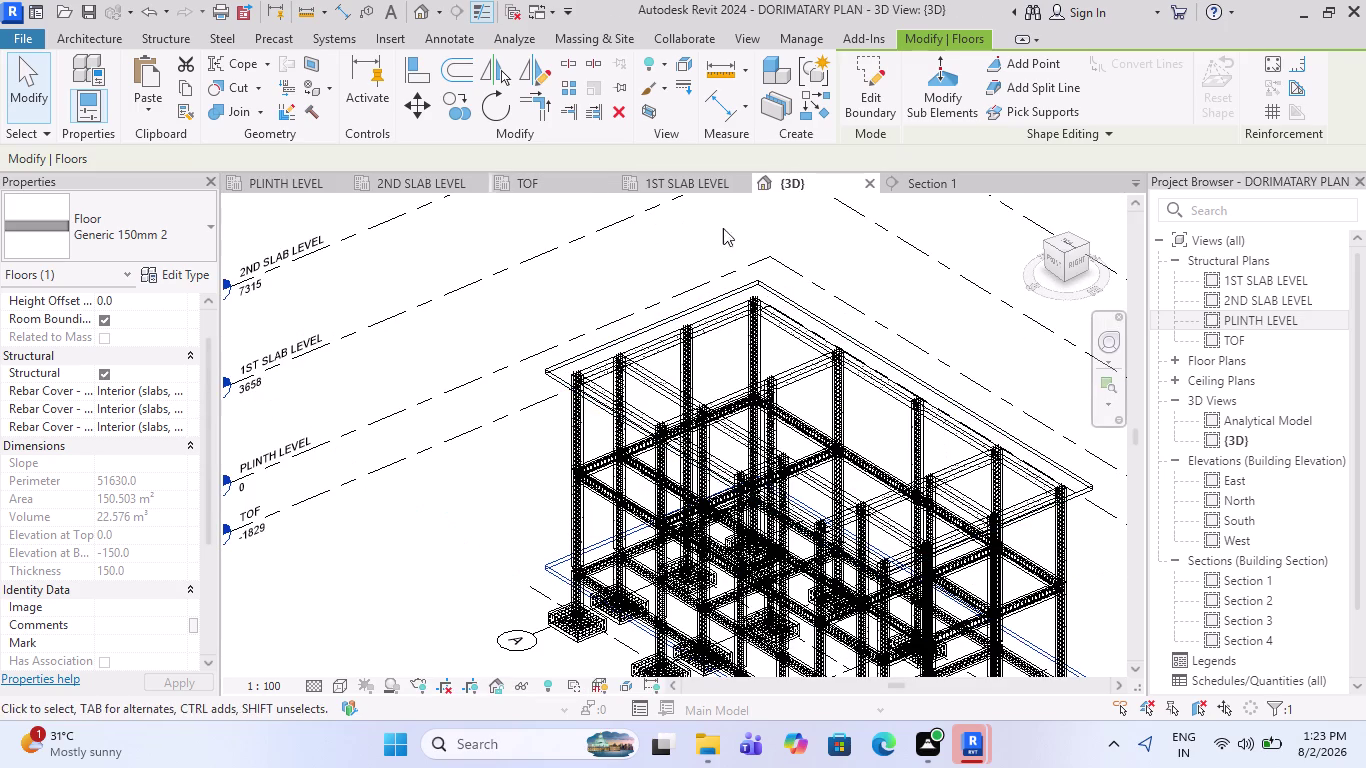
double_click(1234, 480)
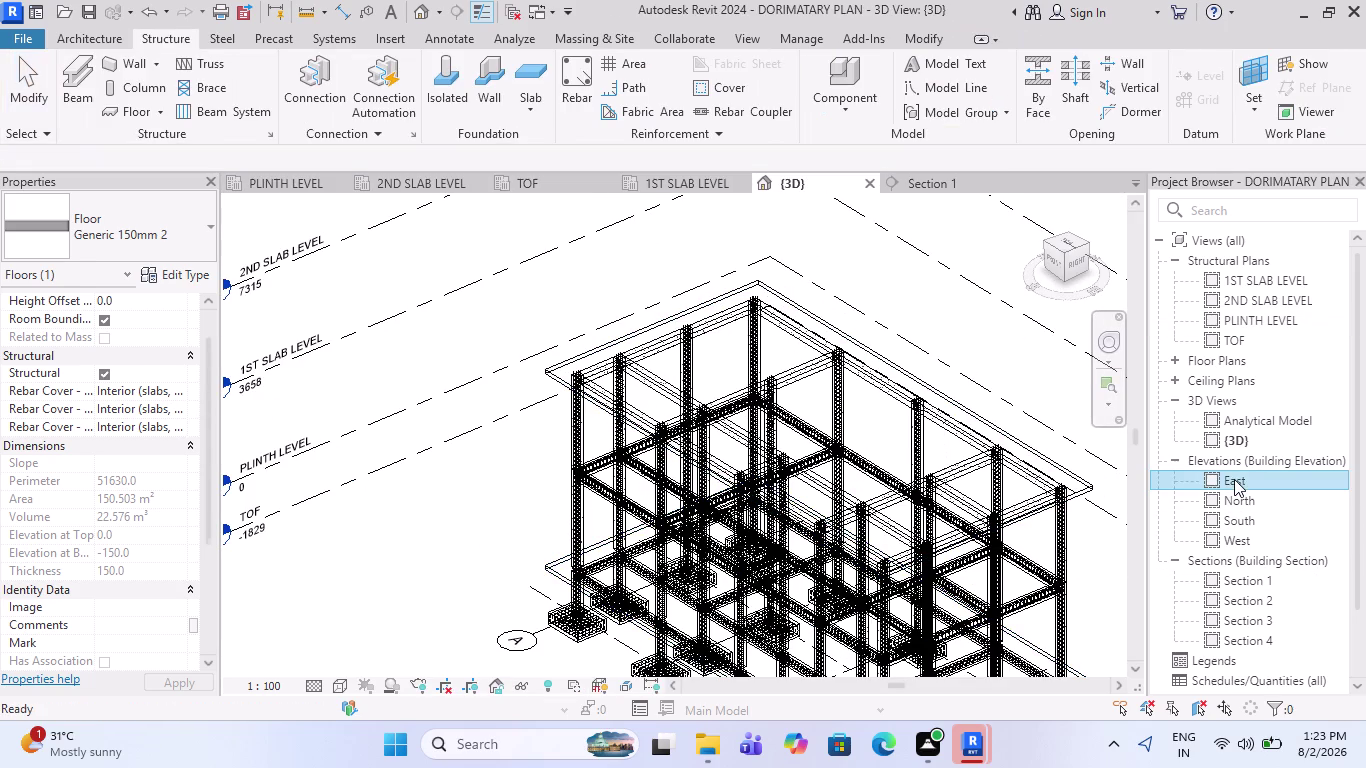
Deselect the floor and set the East elevation's visual style to Wireframe.
scroll(down, 3)
scroll(down, 3)
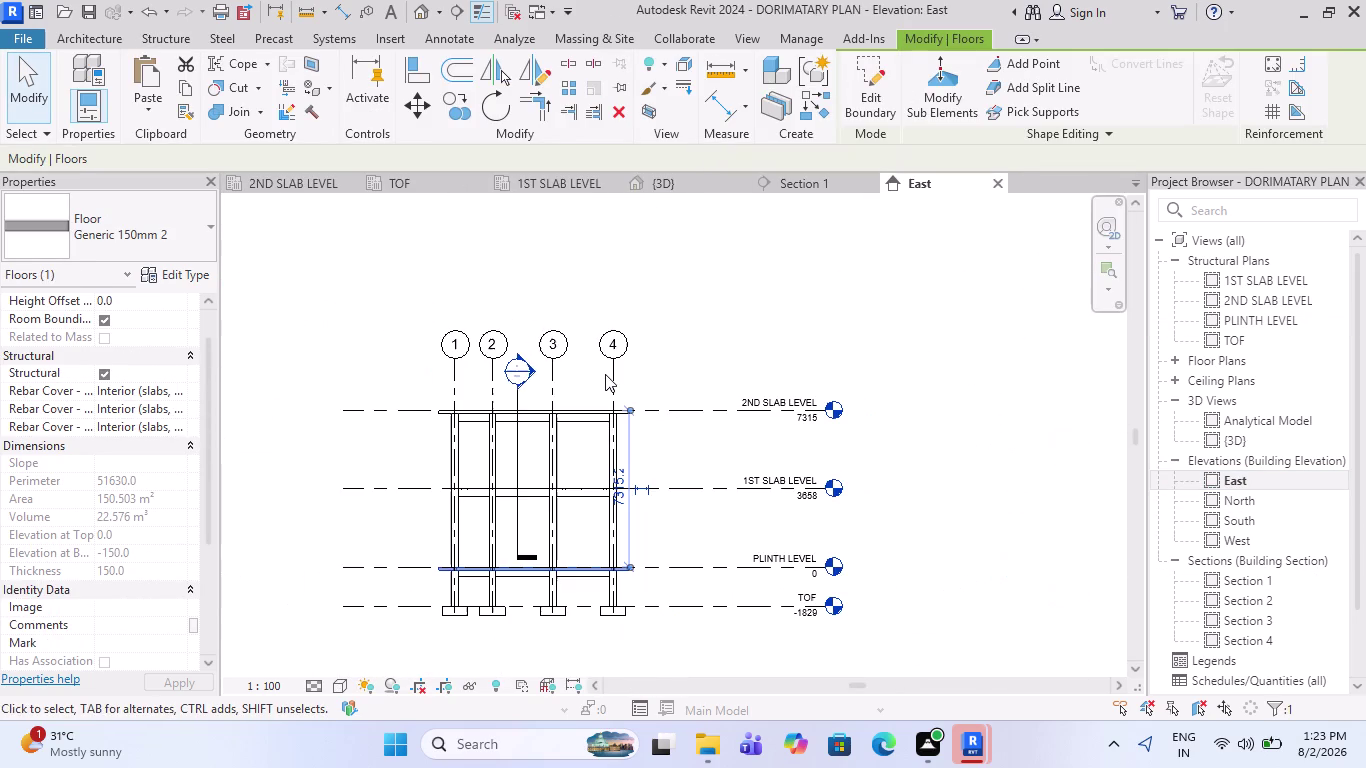
scroll(up, 3)
scroll(up, 3)
key(Escape)
scroll(up, 3)
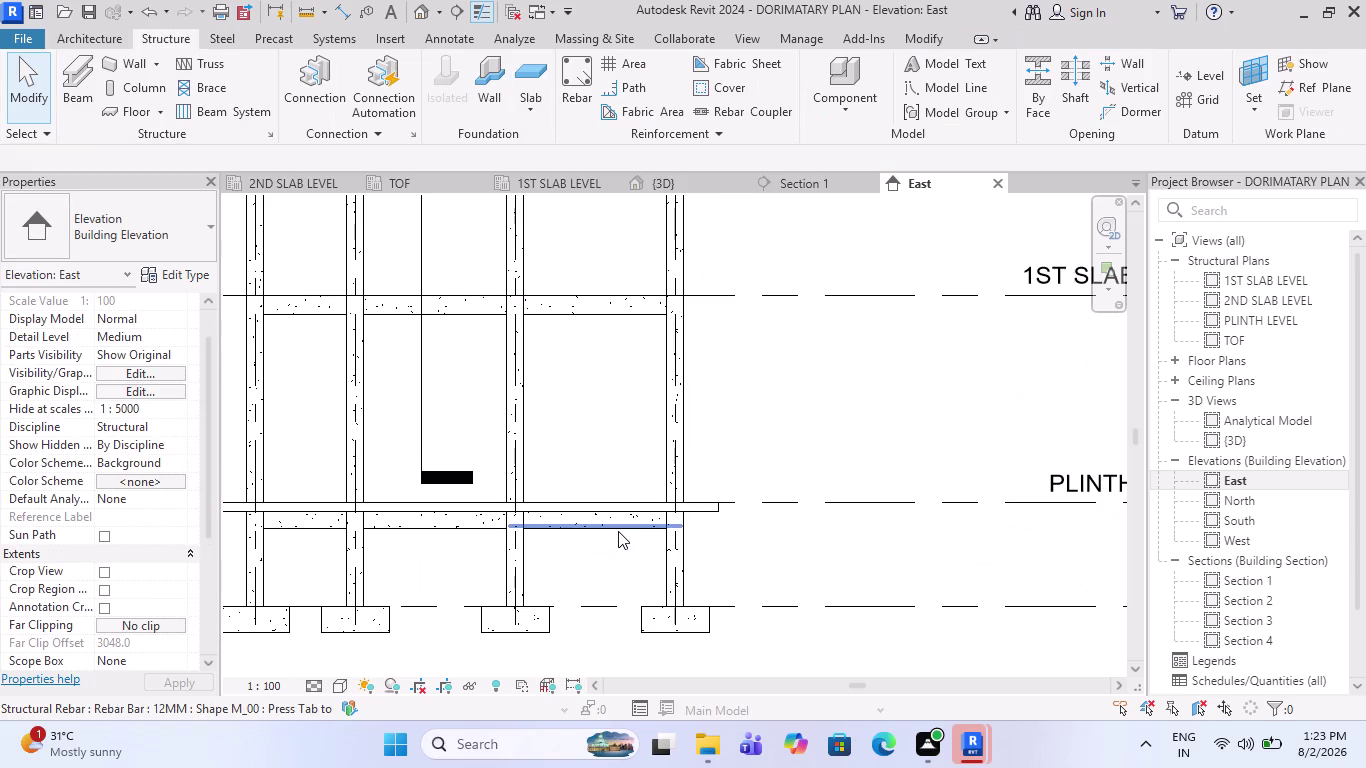
scroll(up, 3)
scroll(up, 3)
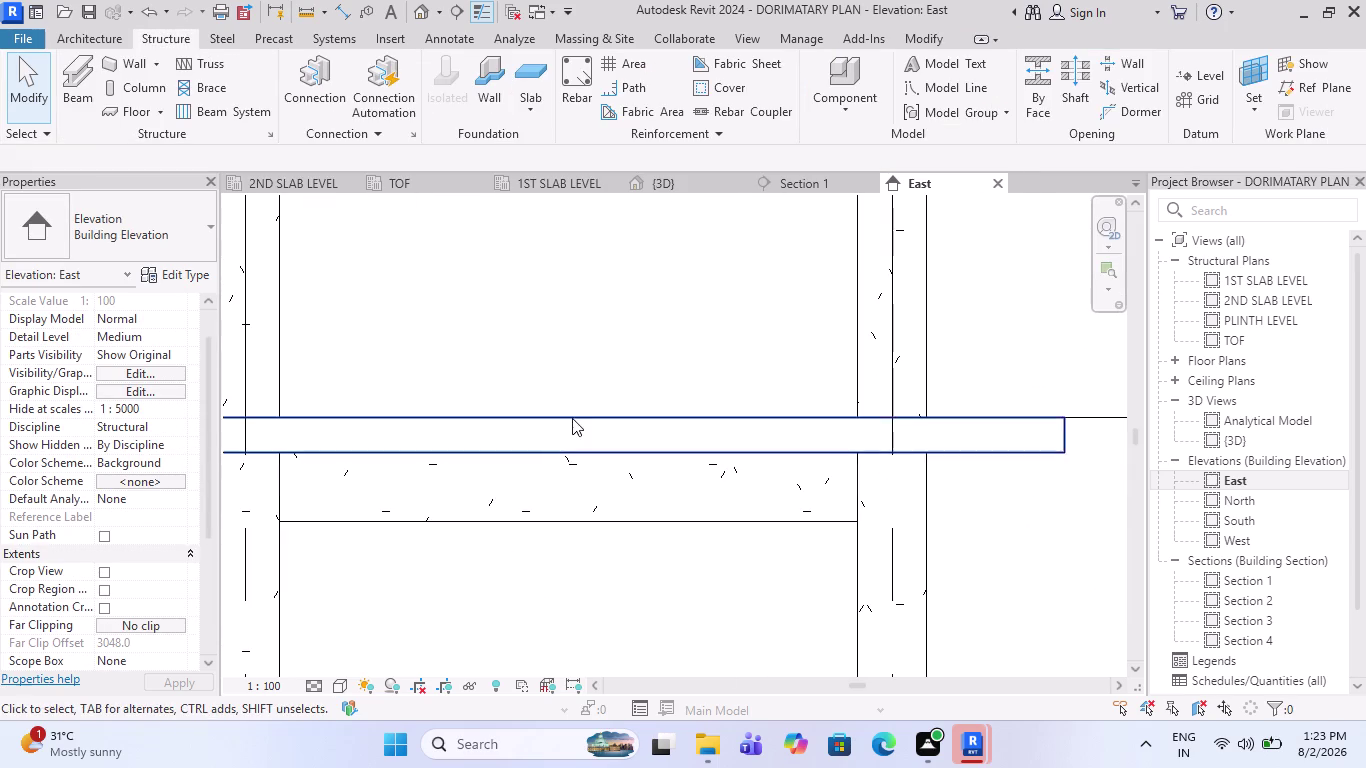
click(311, 687)
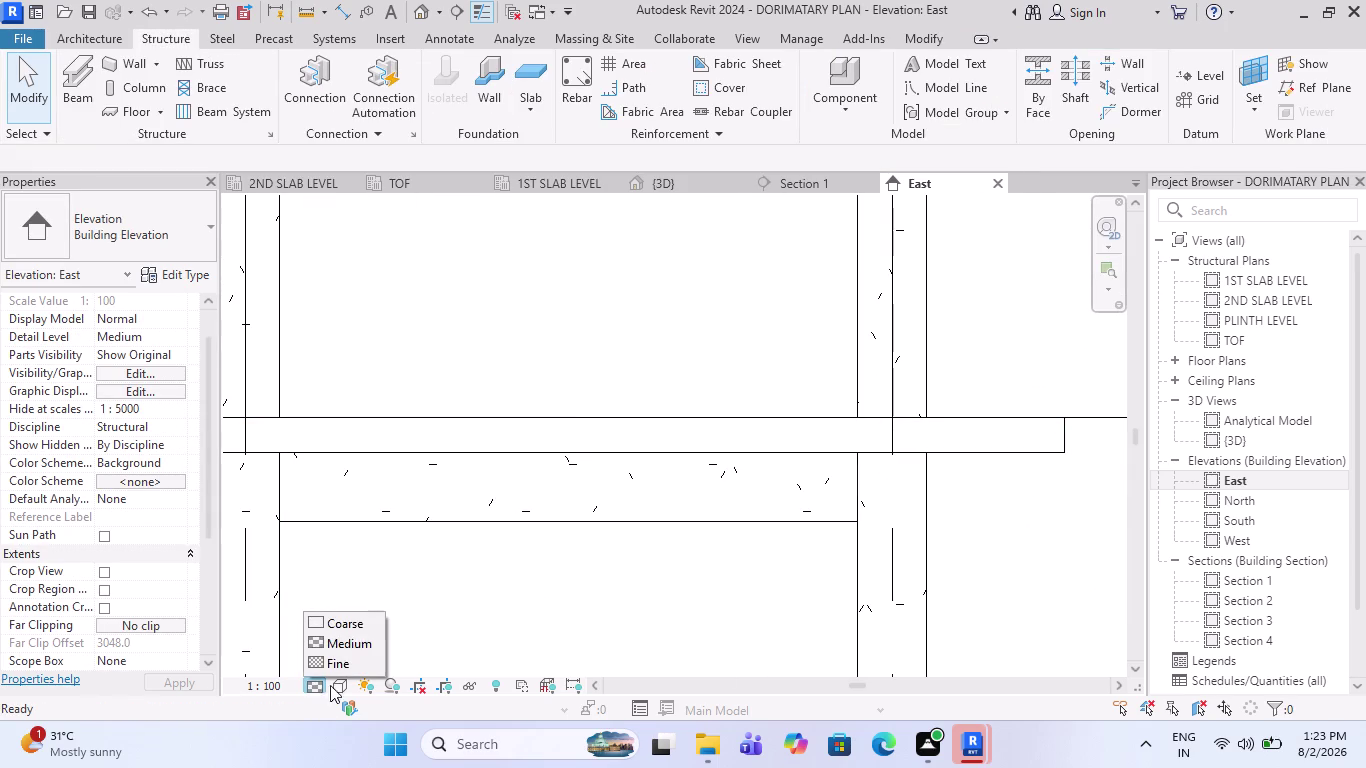
click(337, 684)
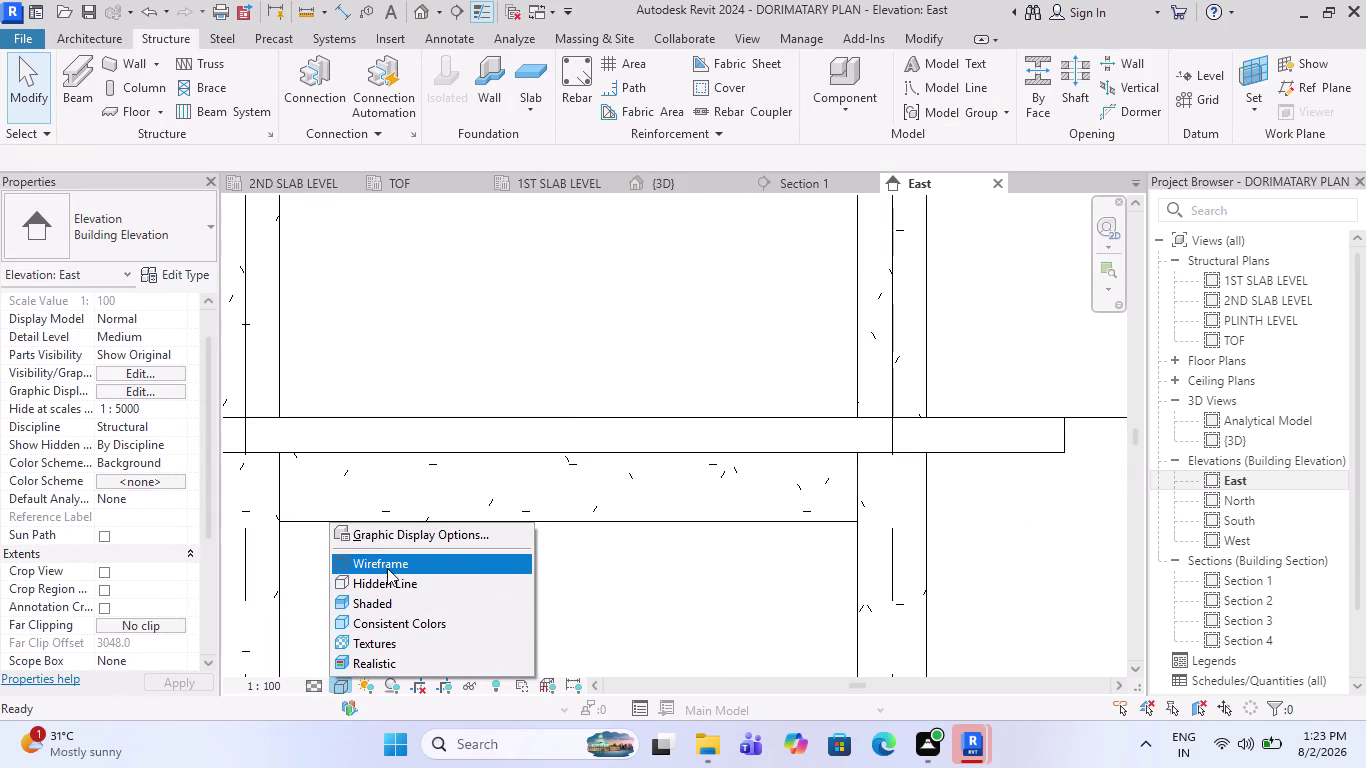
click(387, 568)
key(Escape)
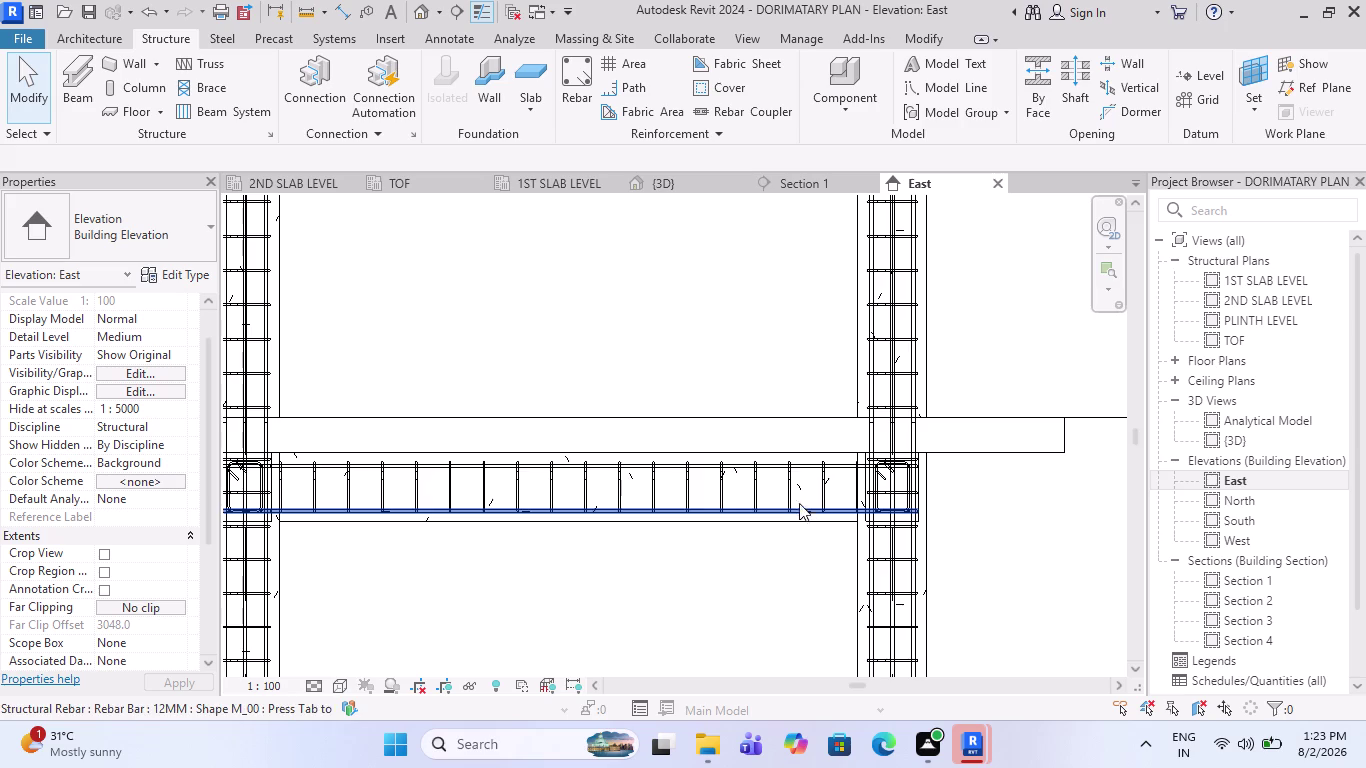
Zoom in and select a beam to inspect its rebar and properties.
scroll(down, 3)
scroll(down, 3)
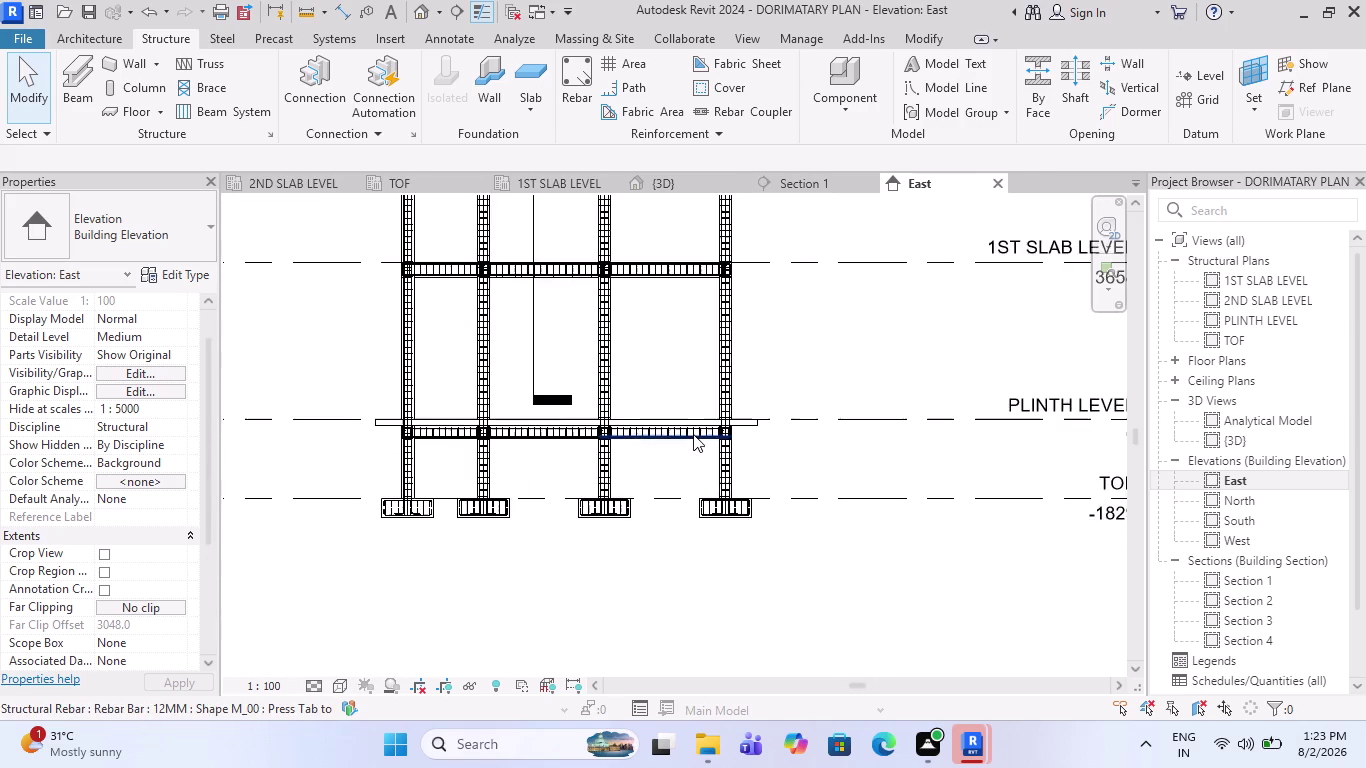
scroll(down, 3)
scroll(up, 3)
scroll(up, 3)
scroll(up, 3)
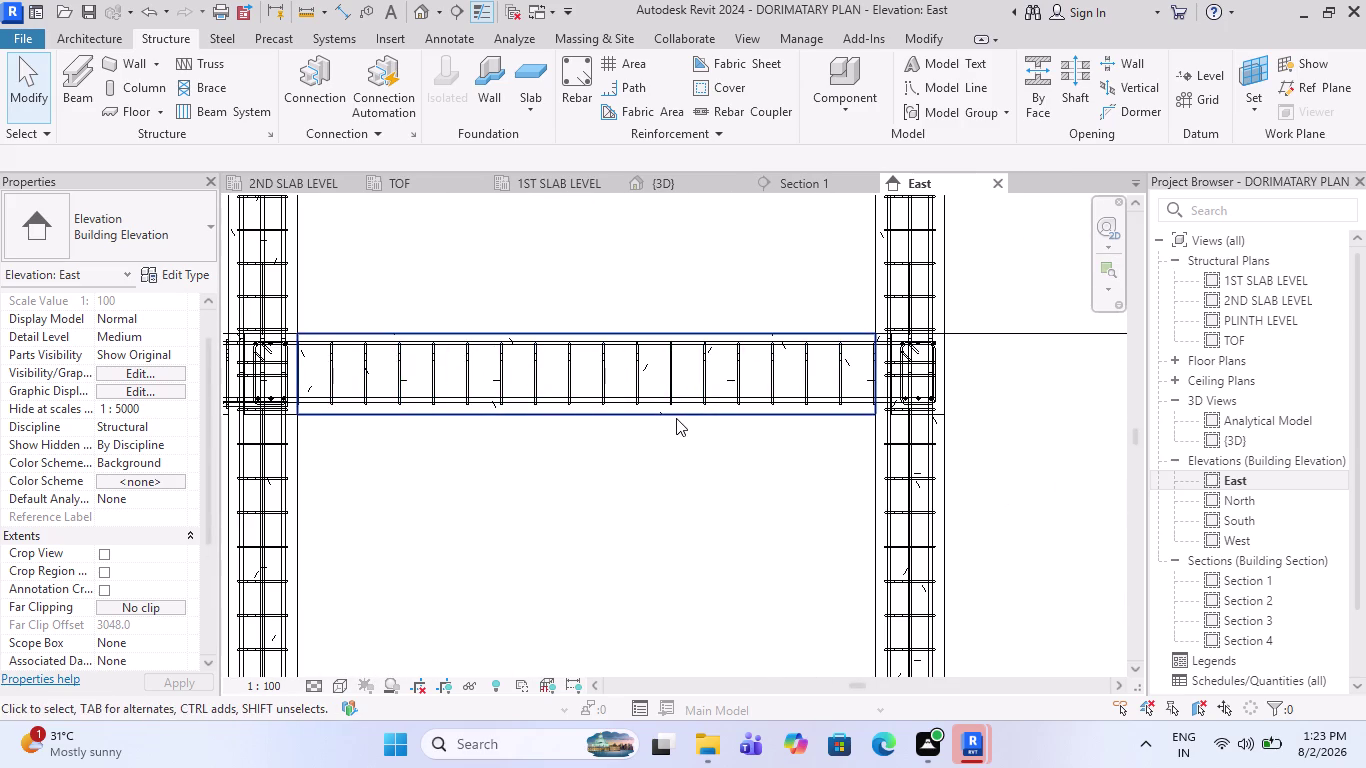
click(676, 418)
scroll(down, 3)
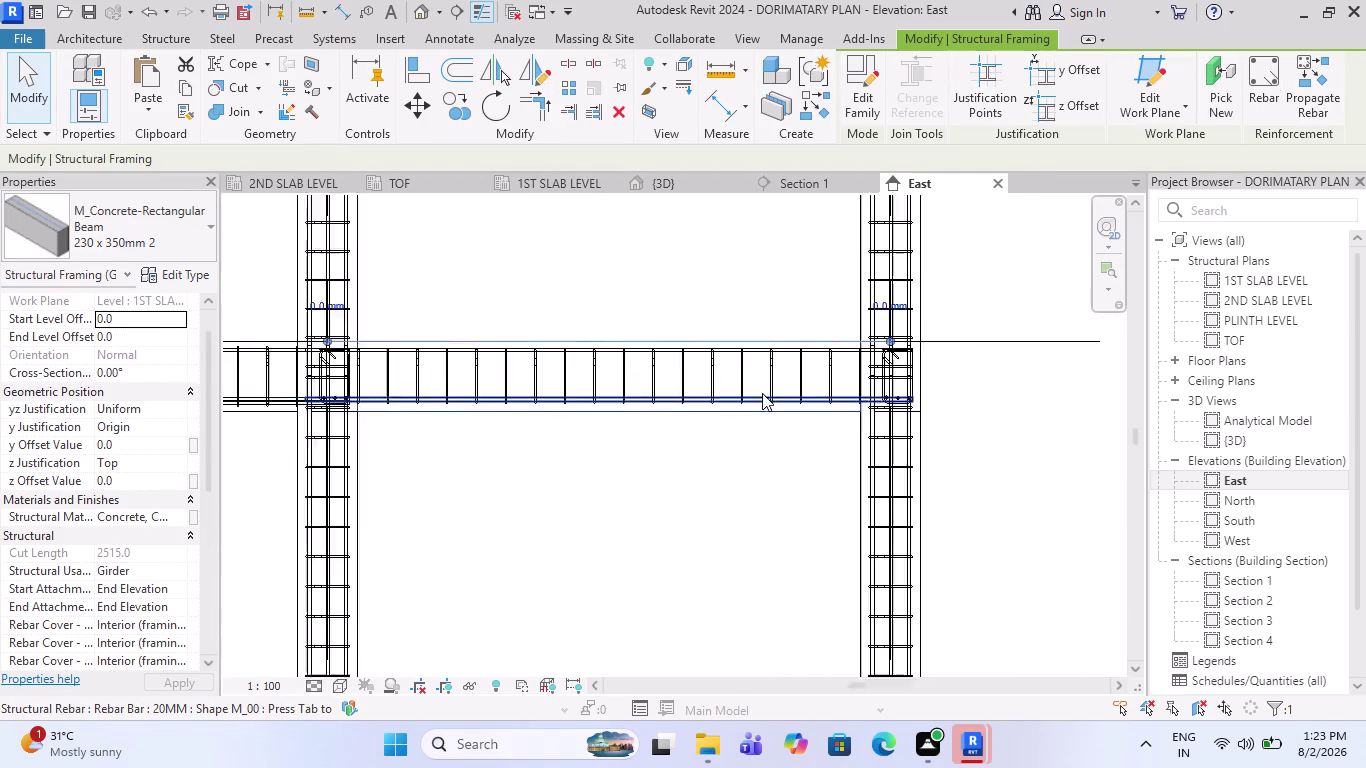
scroll(down, 3)
scroll(down, 3)
scroll(up, 3)
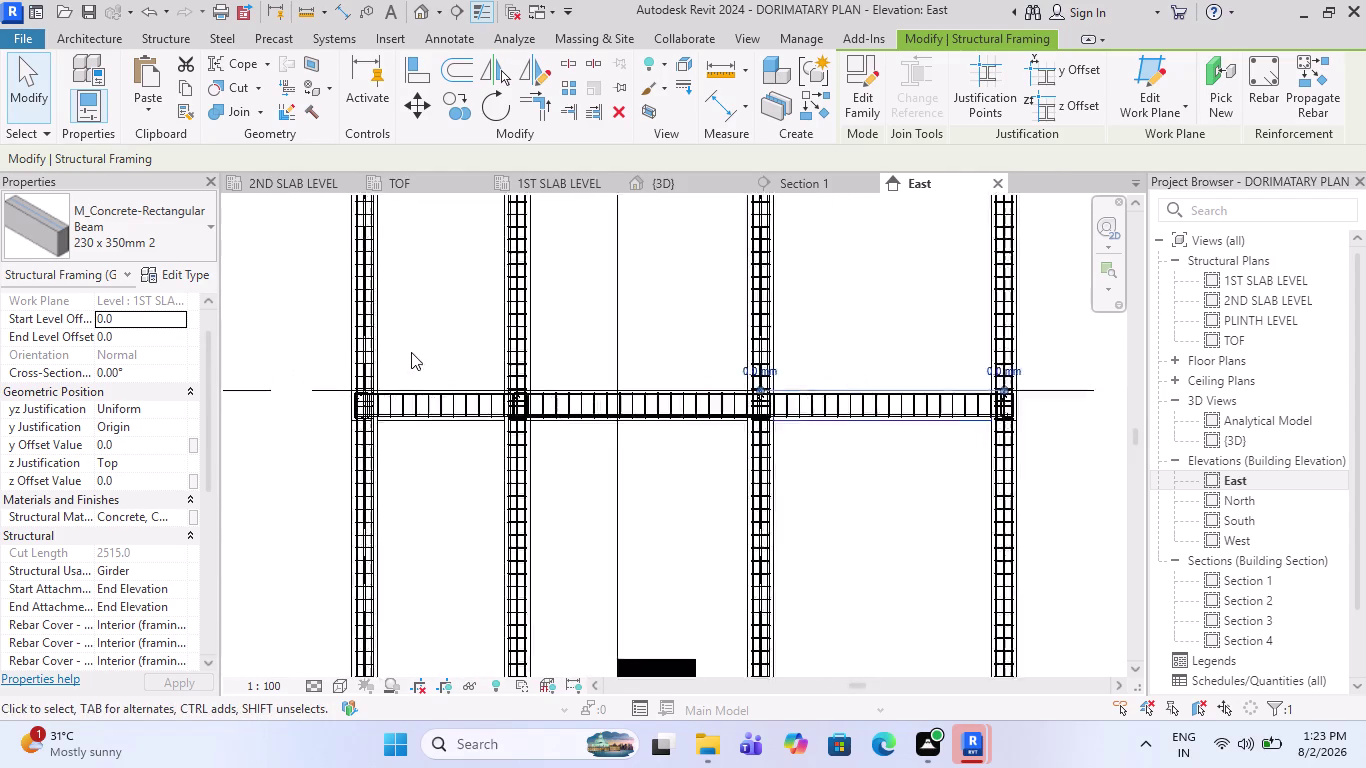
scroll(up, 3)
scroll(down, 3)
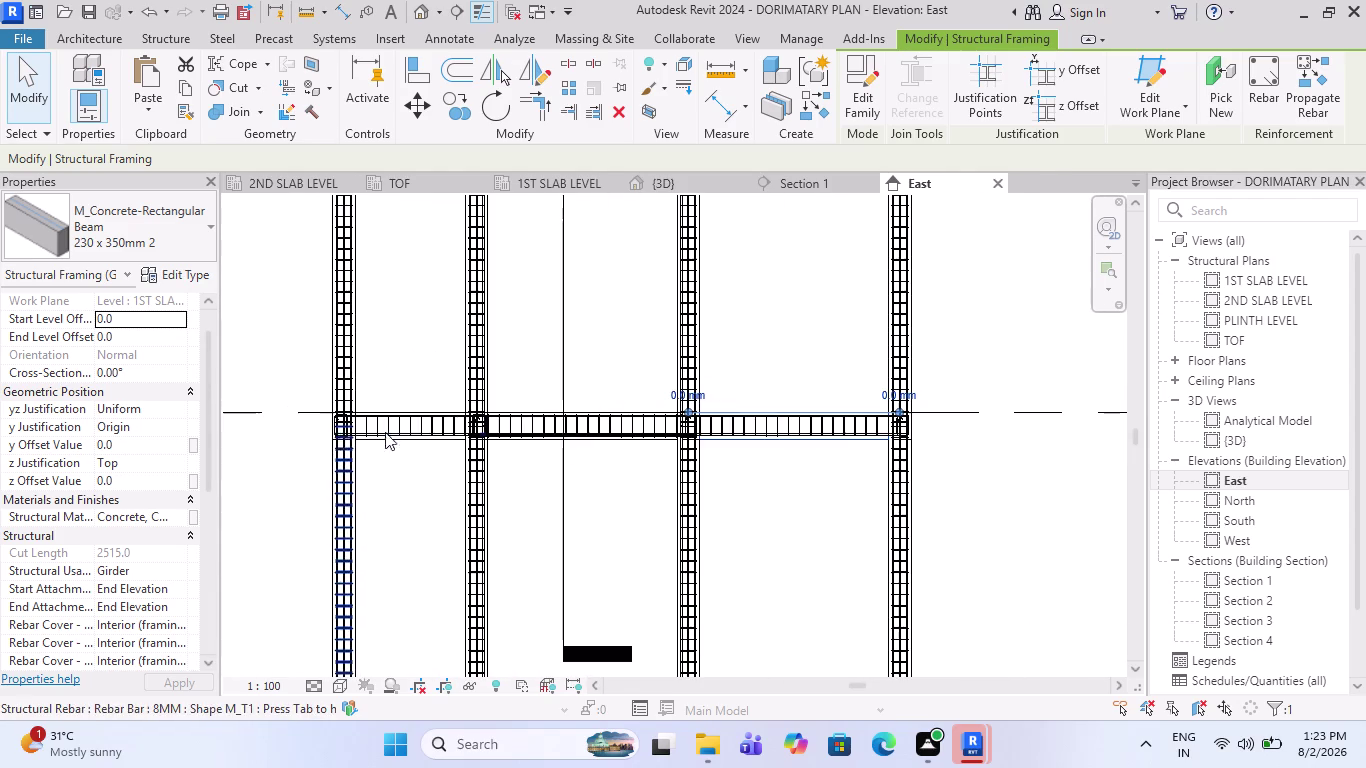
scroll(up, 3)
scroll(down, 3)
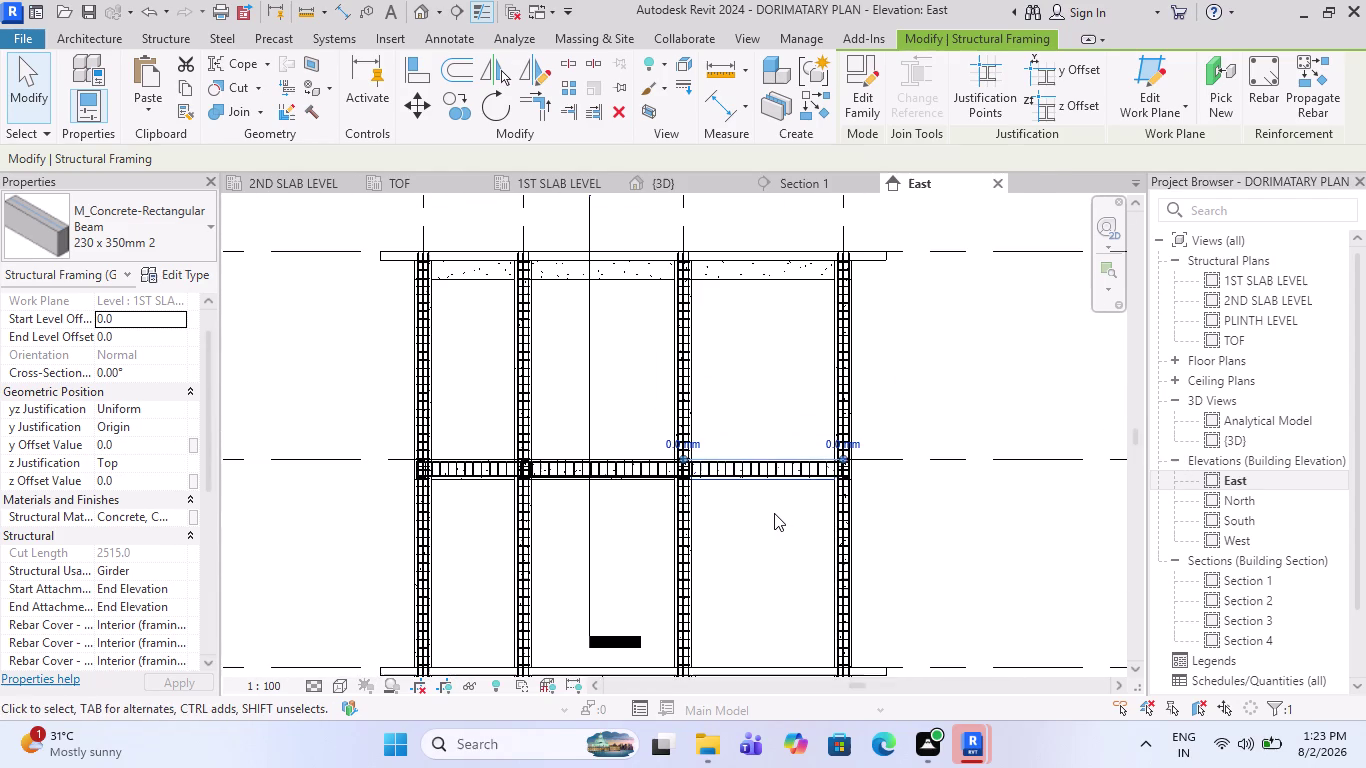
key(Escape)
Zoom to the next beam-column joint and select the left beam segment.
scroll(up, 3)
scroll(up, 3)
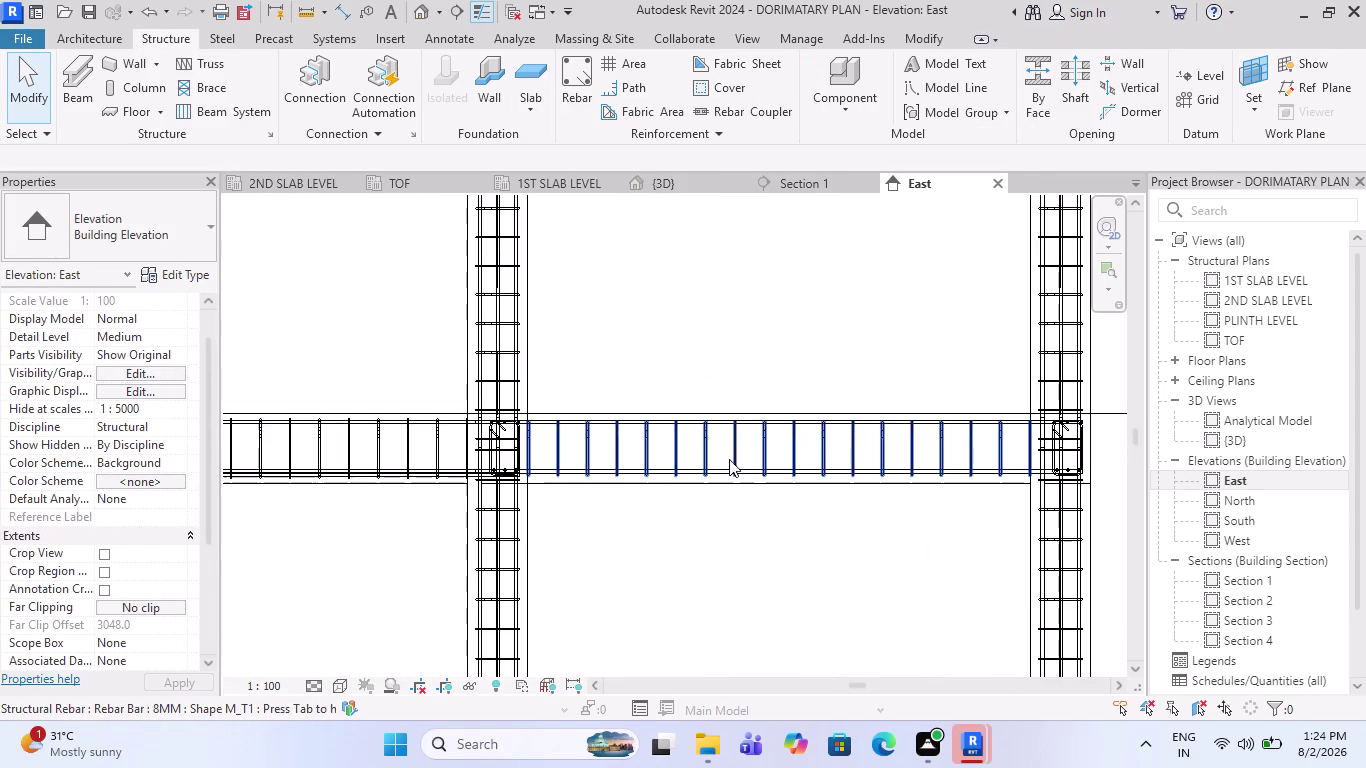
scroll(up, 3)
scroll(down, 3)
scroll(down, 3)
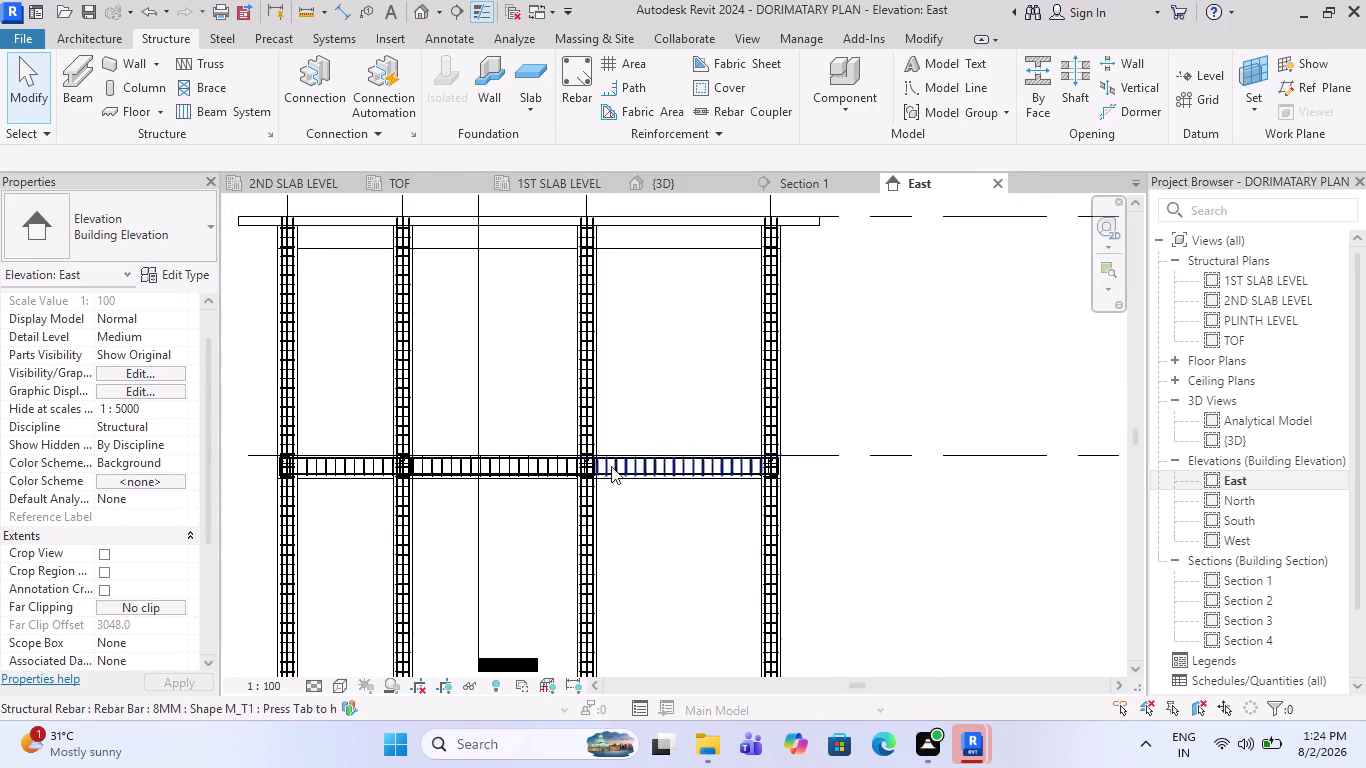
scroll(up, 3)
scroll(up, 3)
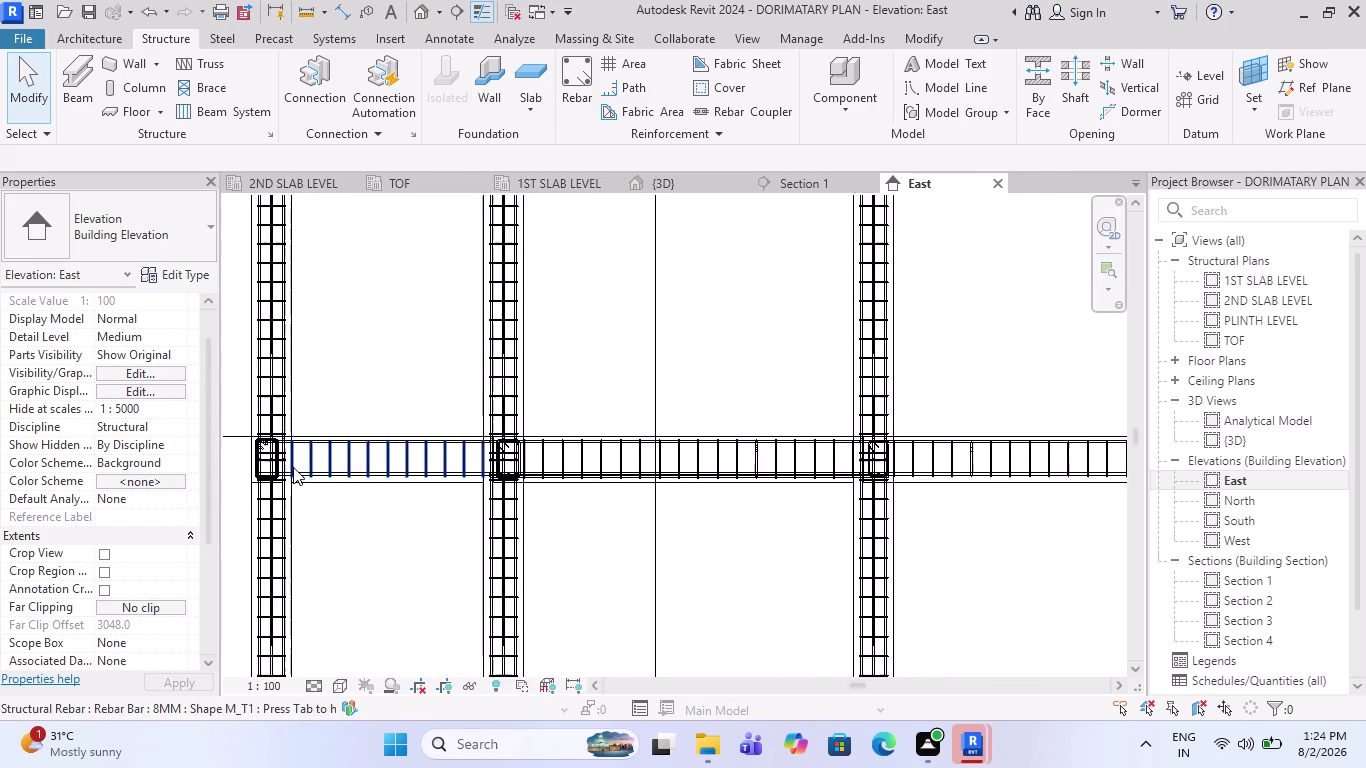
scroll(up, 3)
click(457, 491)
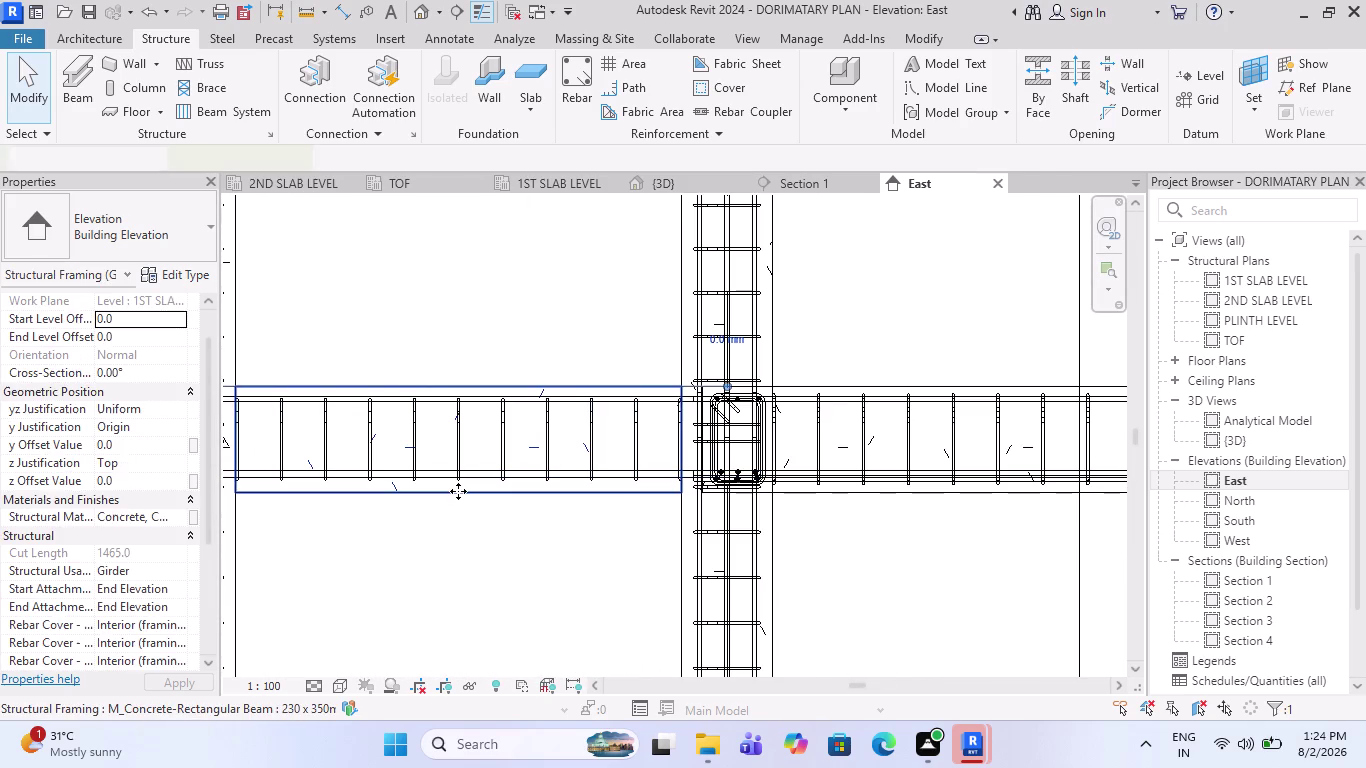
Window-select the left, middle and right beams together with their rebar.
key(Escape)
drag(592, 553, 461, 332)
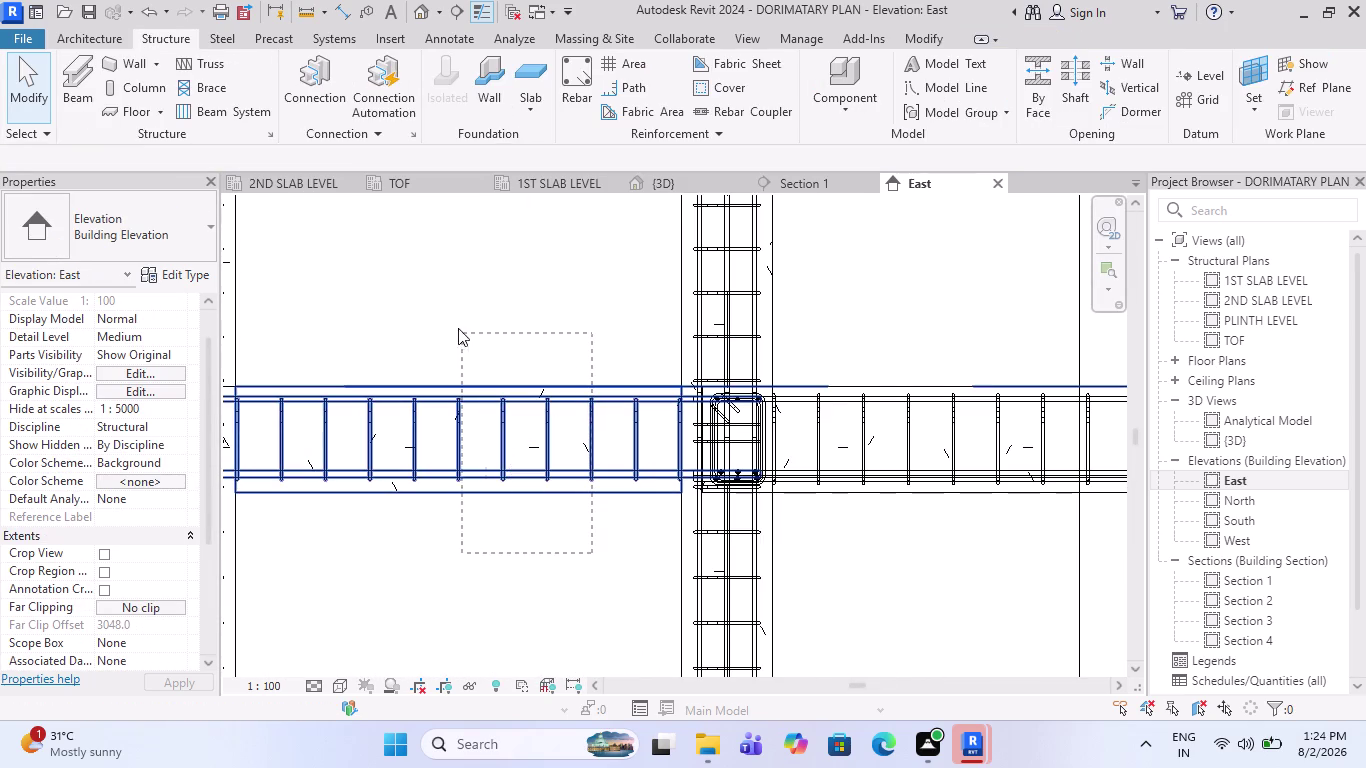
drag(461, 332, 436, 317)
scroll(down, 3)
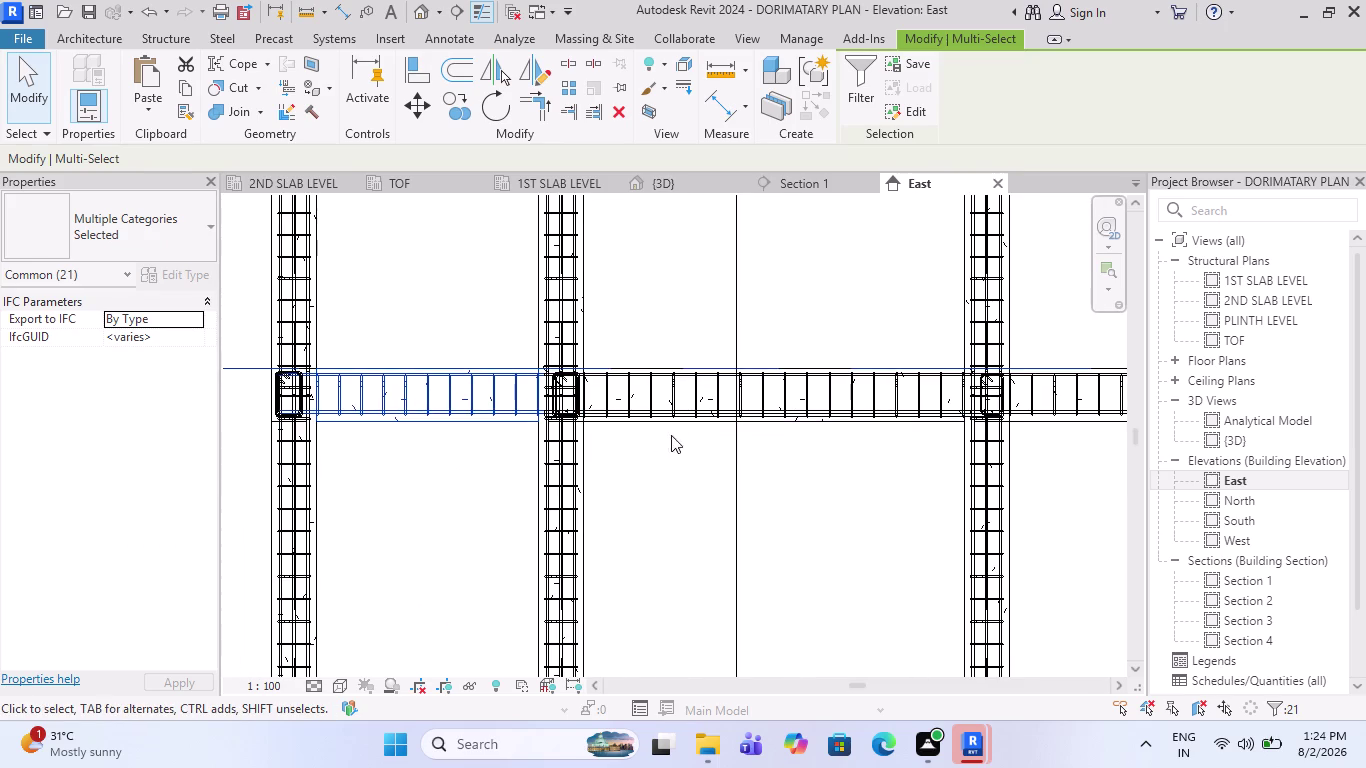
drag(887, 472, 825, 317)
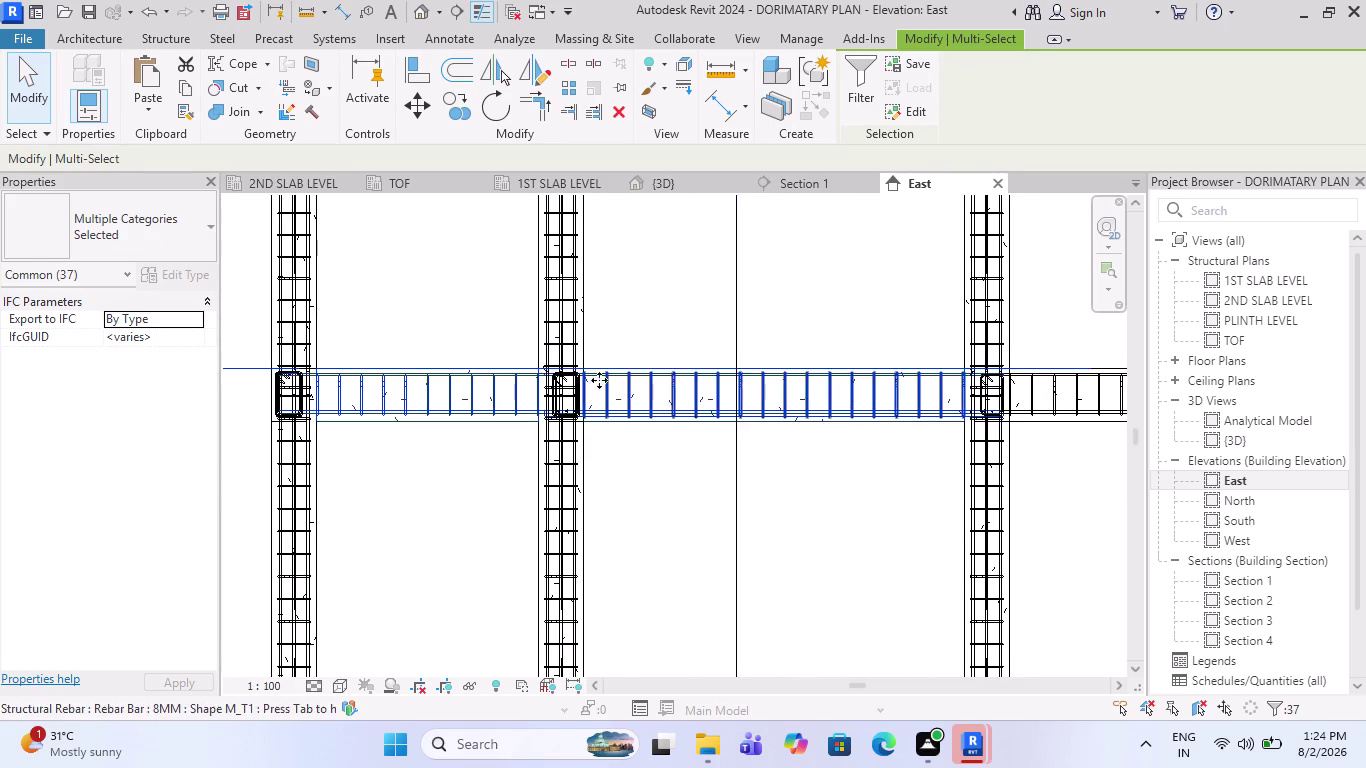
scroll(down, 3)
drag(973, 434, 900, 307)
scroll(down, 3)
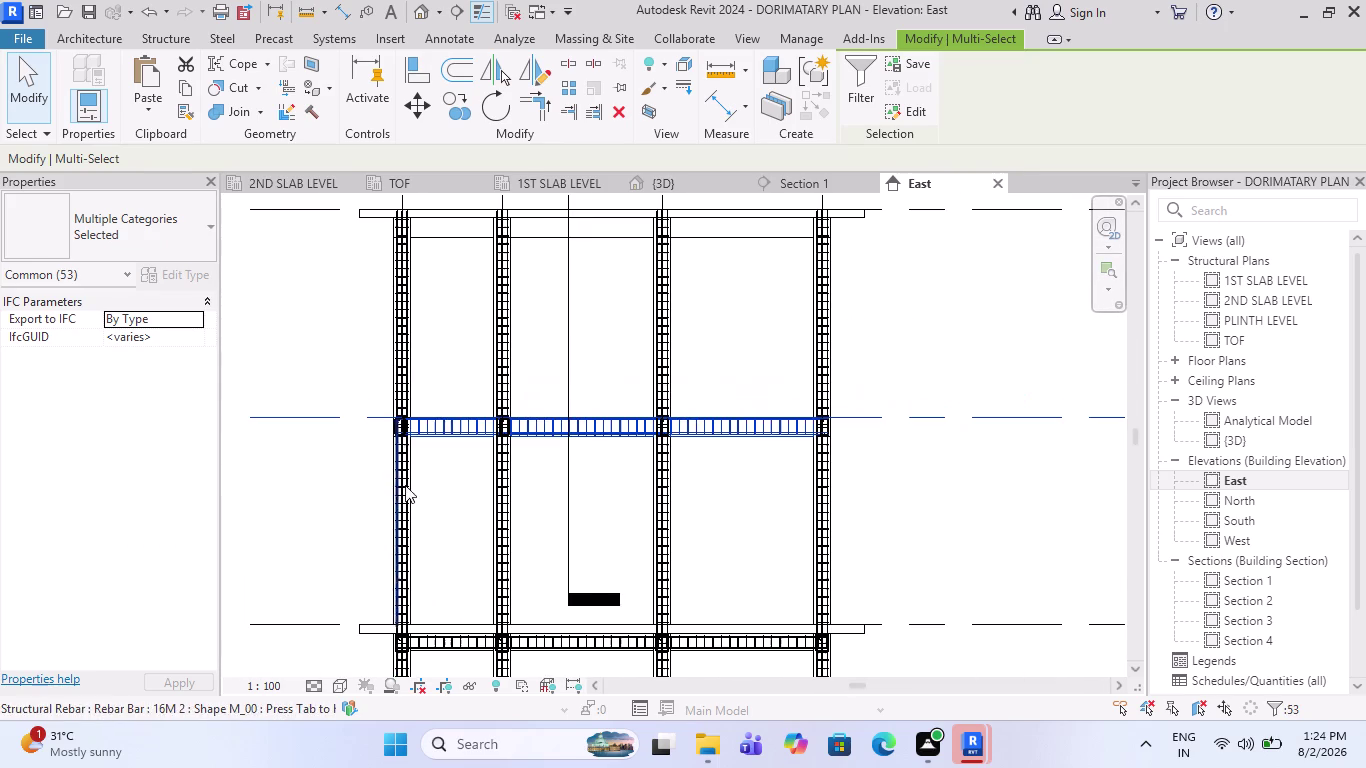
Filter out Levels, then Structural Rebar, leaving only the 13 girders selected.
click(848, 91)
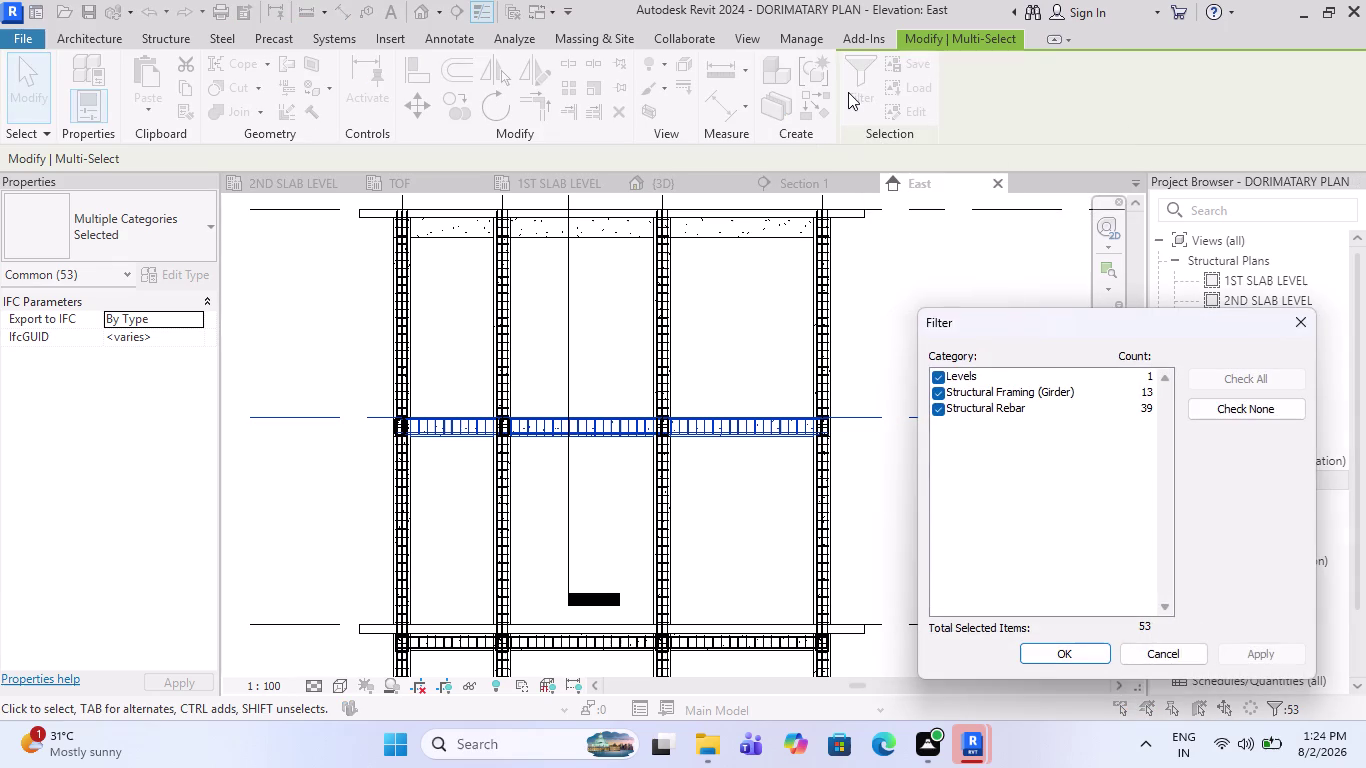
click(934, 371)
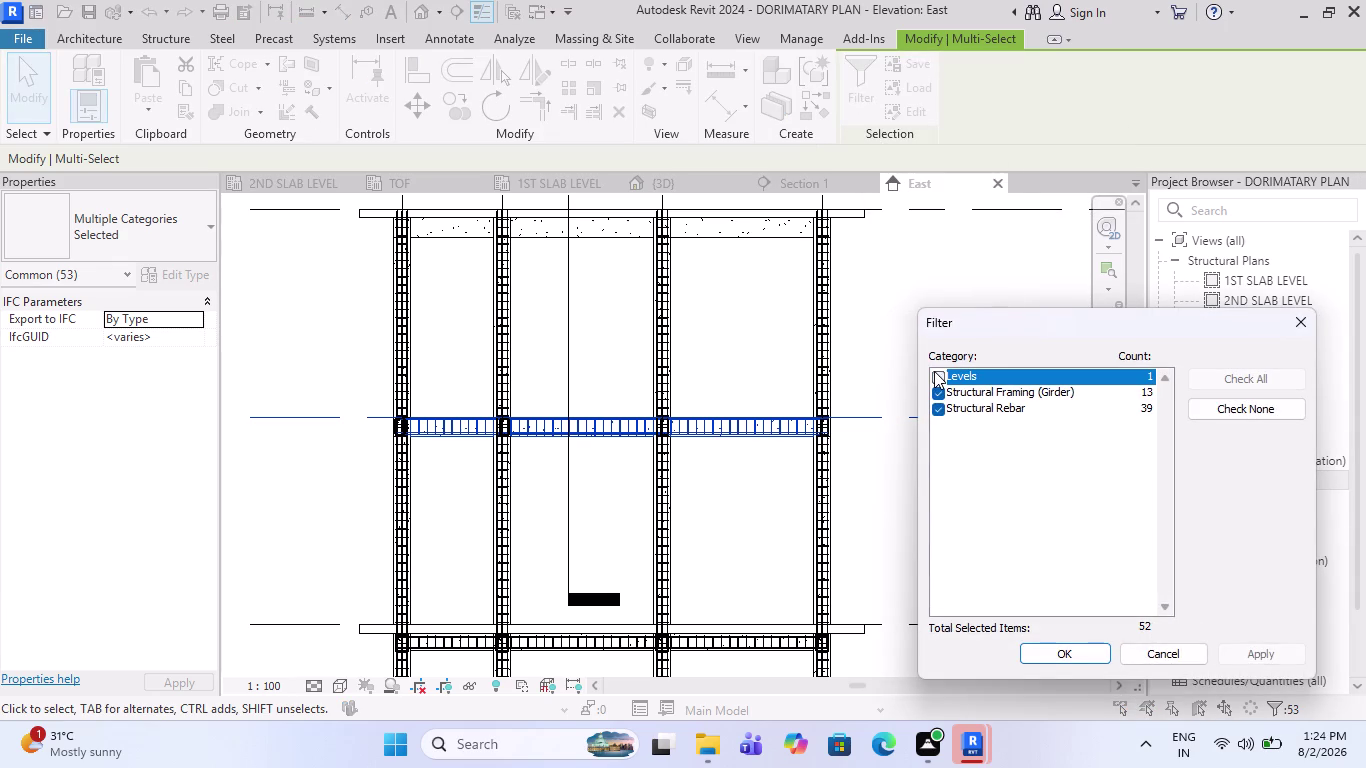
click(1062, 647)
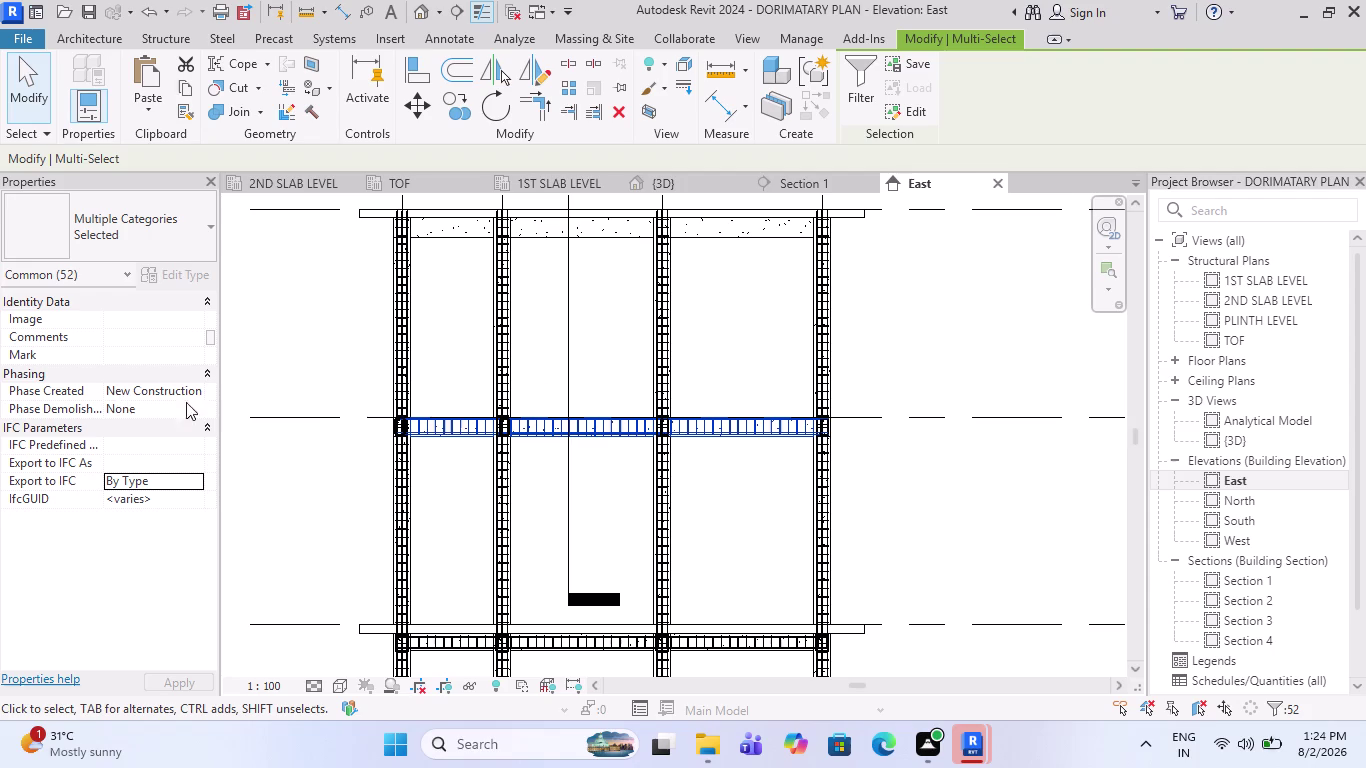
scroll(up, 3)
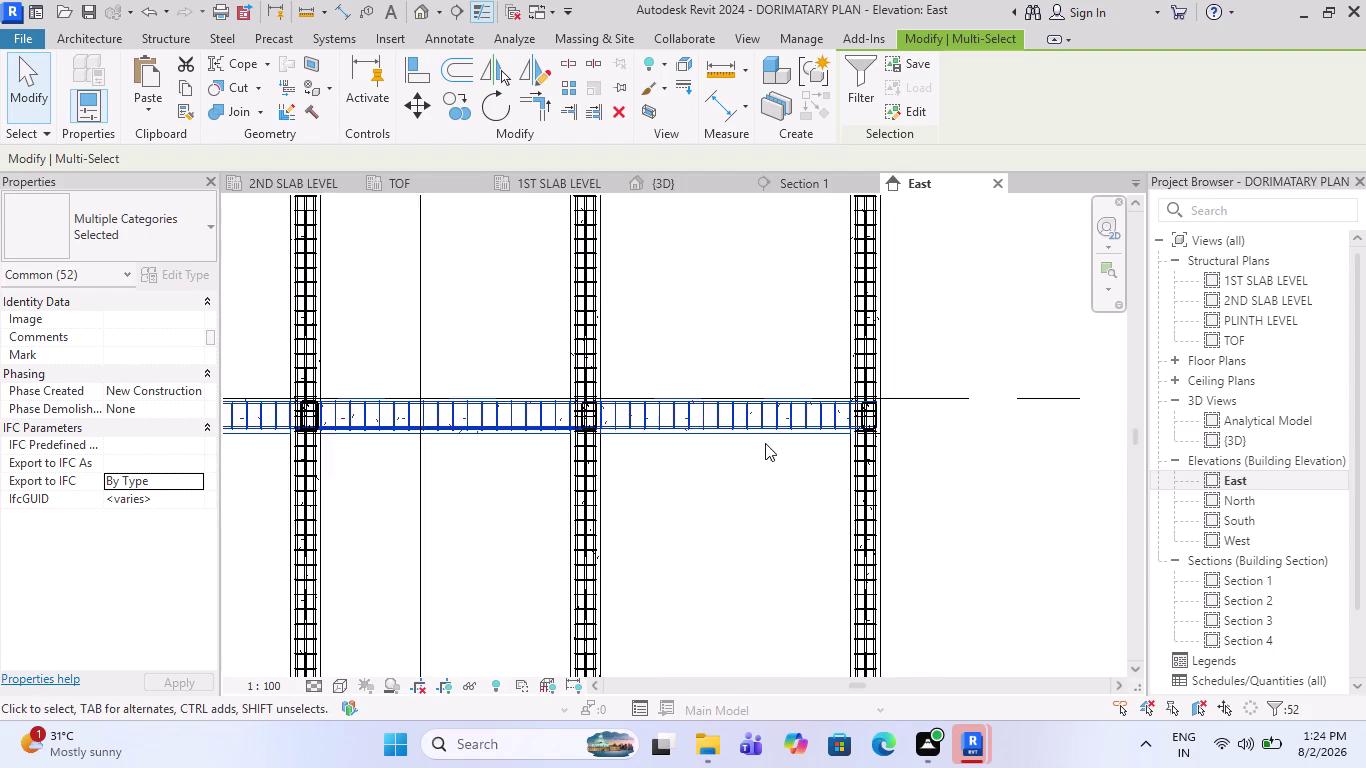
scroll(up, 3)
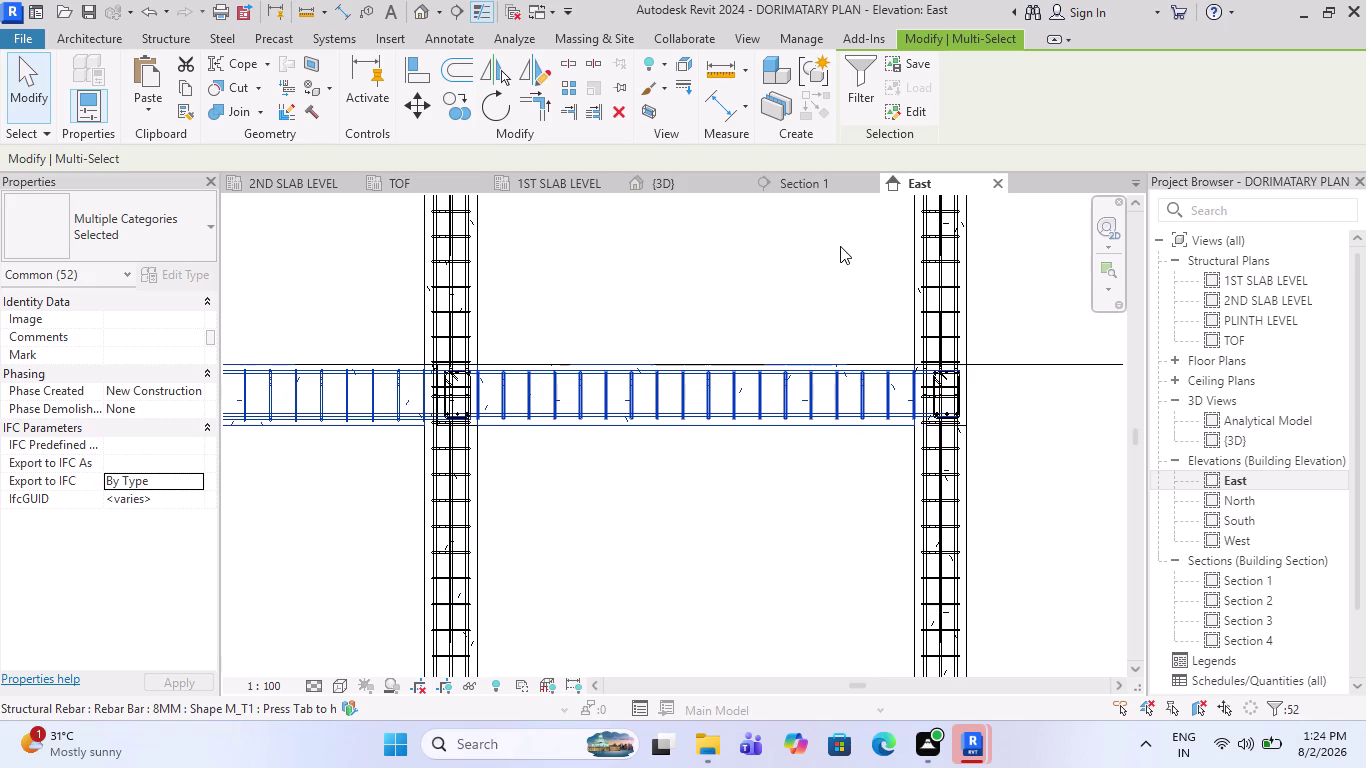
click(872, 90)
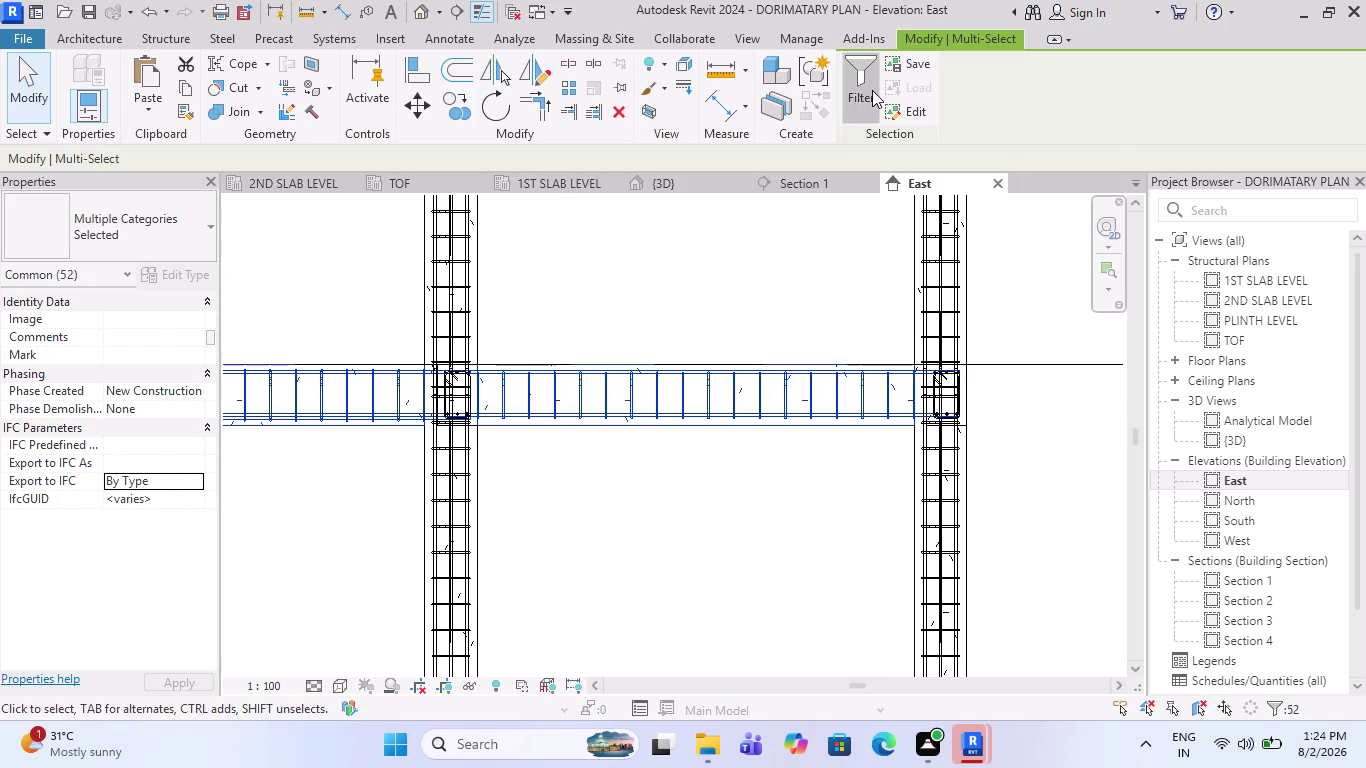
click(945, 379)
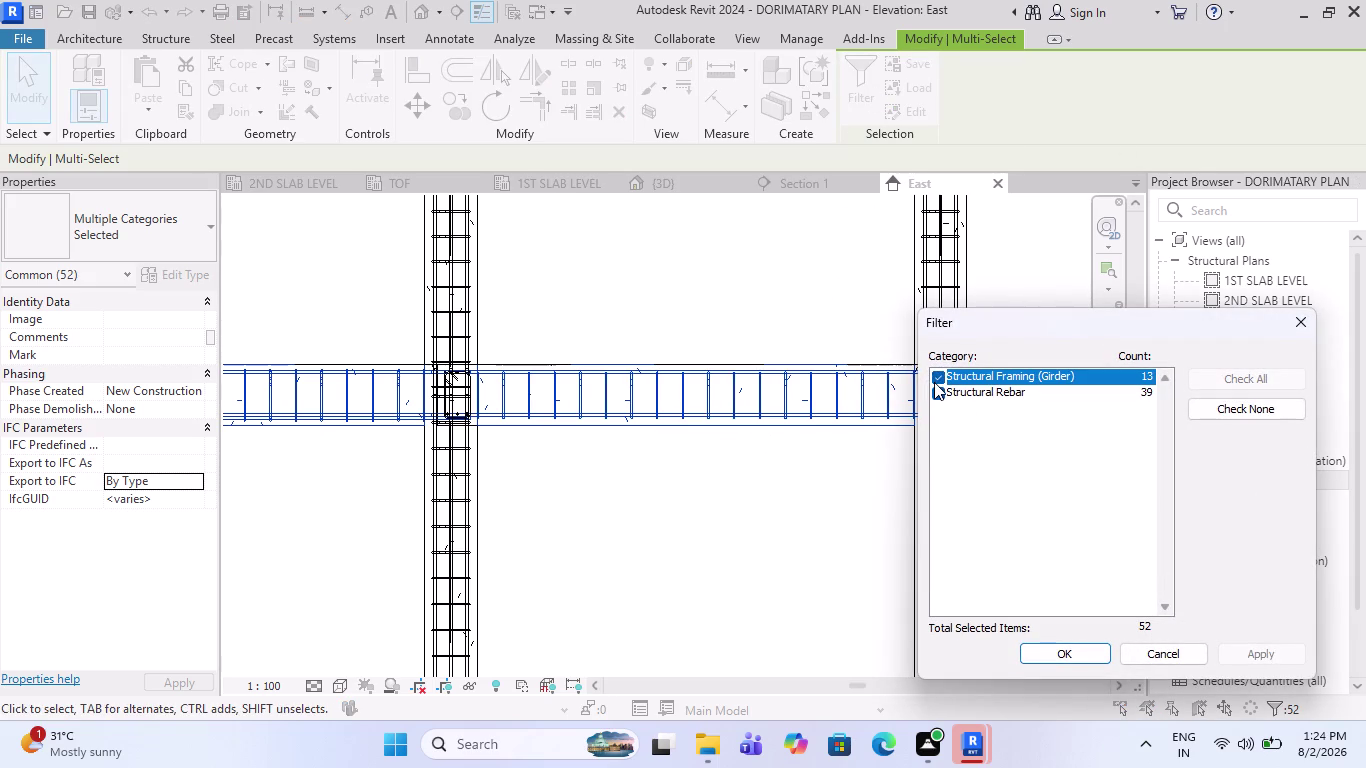
click(936, 389)
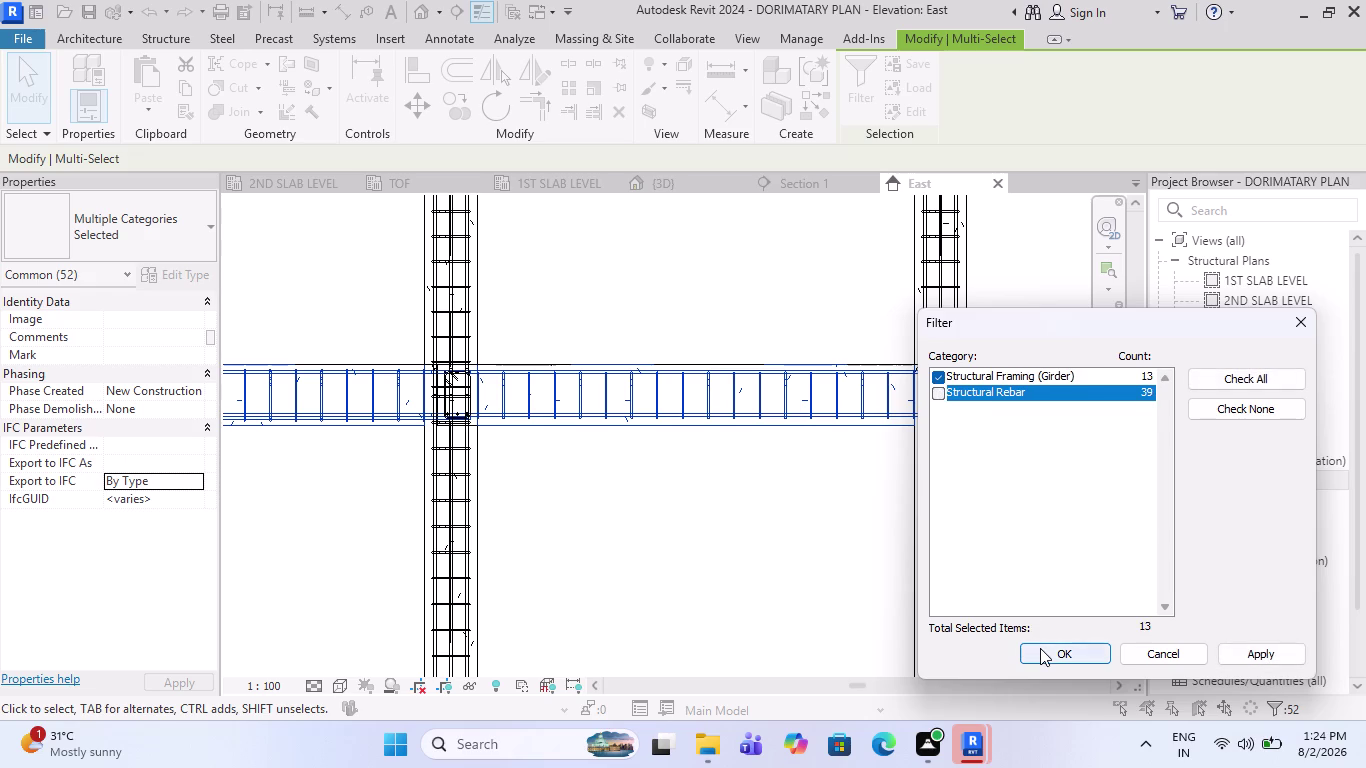
click(1040, 648)
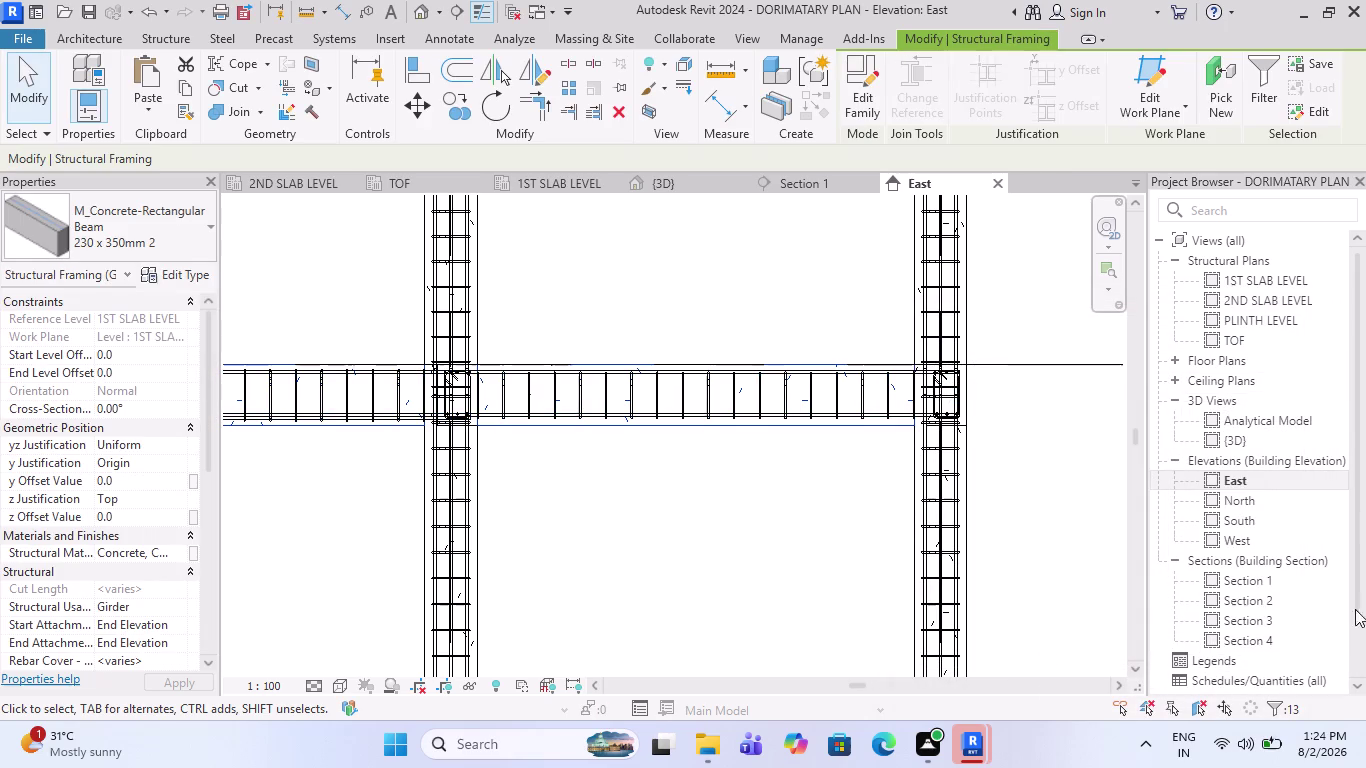
Give the 13 girders a z Offset Value of -150 and accept the rebar warnings.
scroll(down, 3)
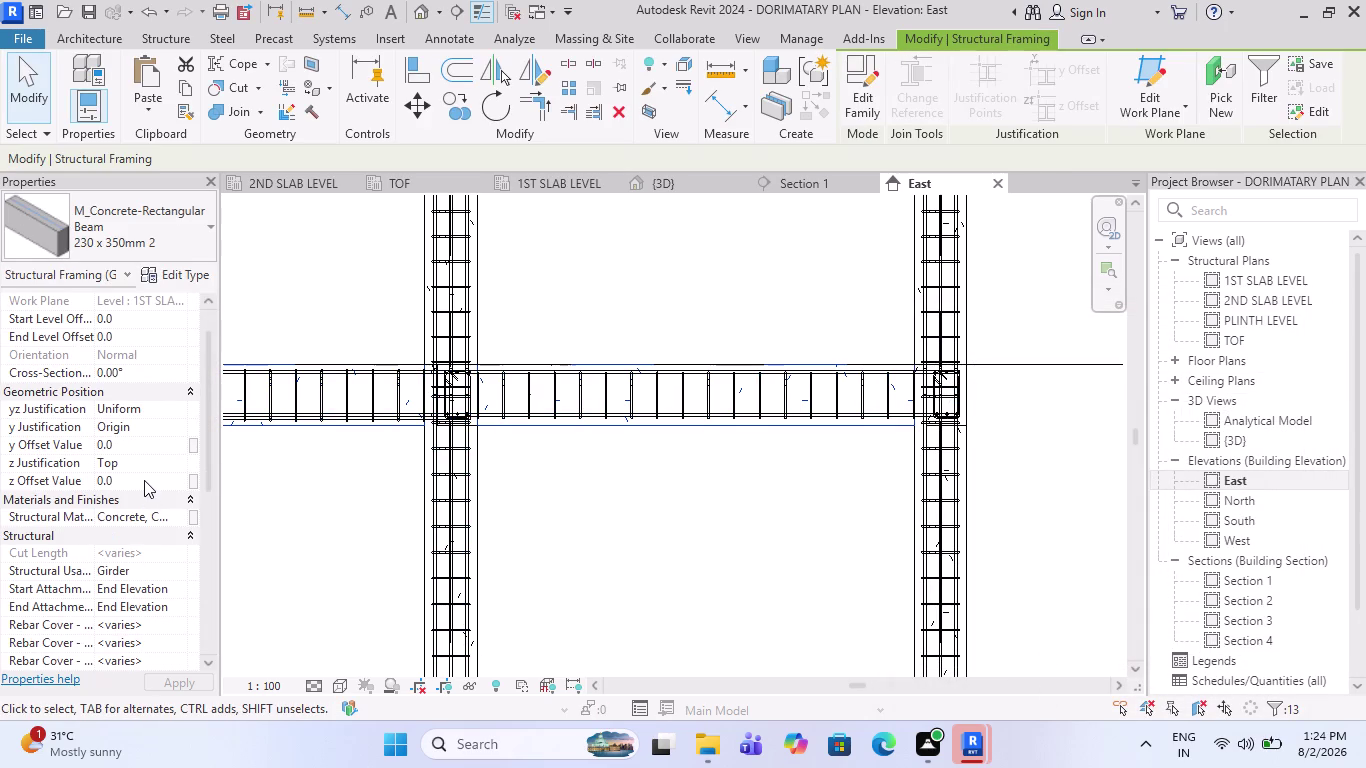
click(141, 476)
text(1)
text(5)
key(BackSpace)
key(BackSpace)
key(BackSpace)
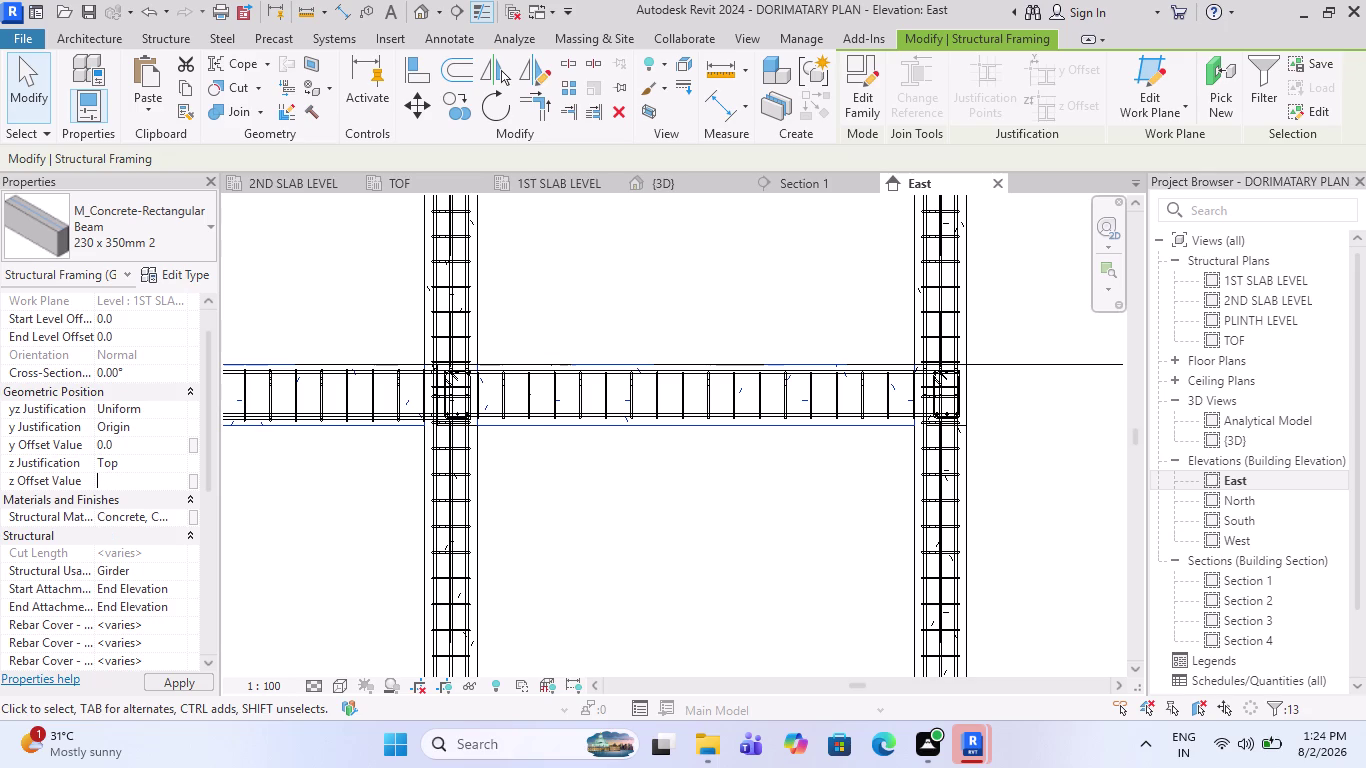
text(-15)
text(0)
key(Return)
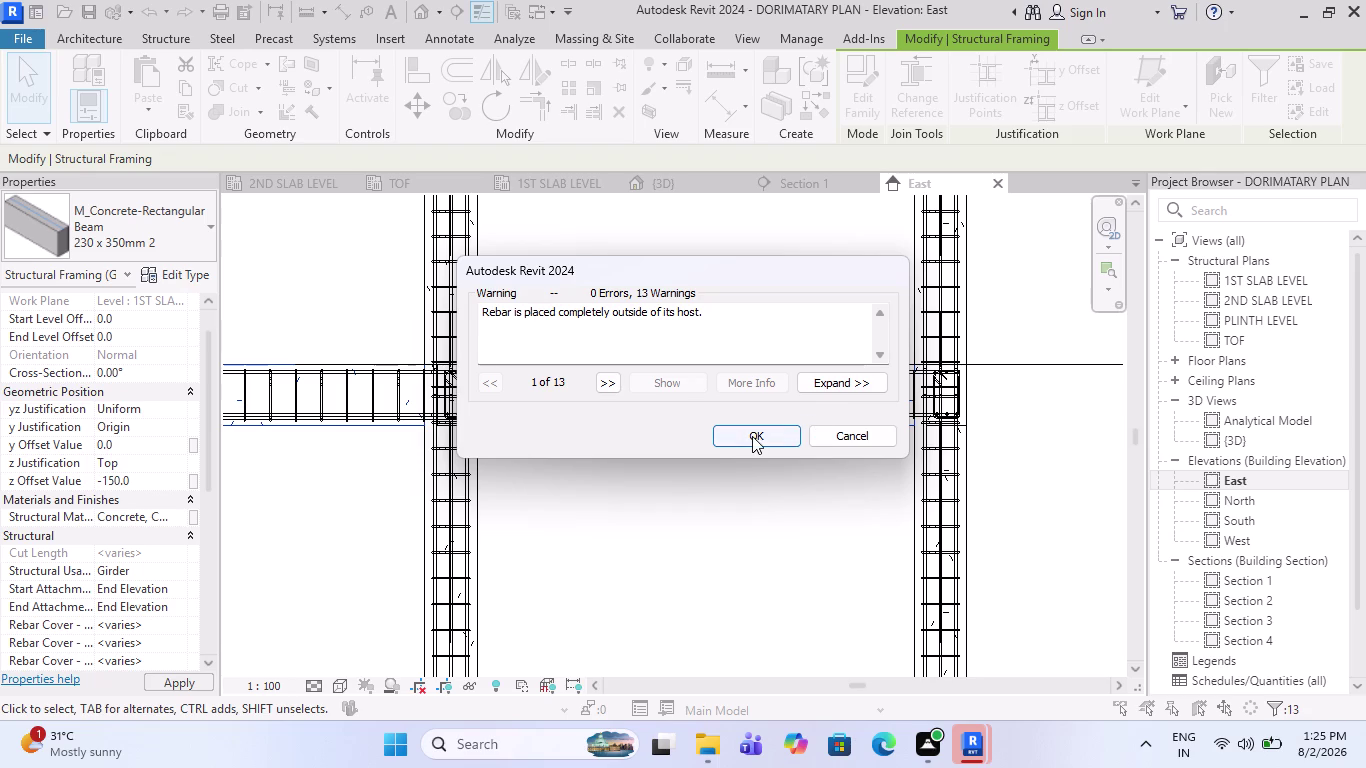
click(752, 436)
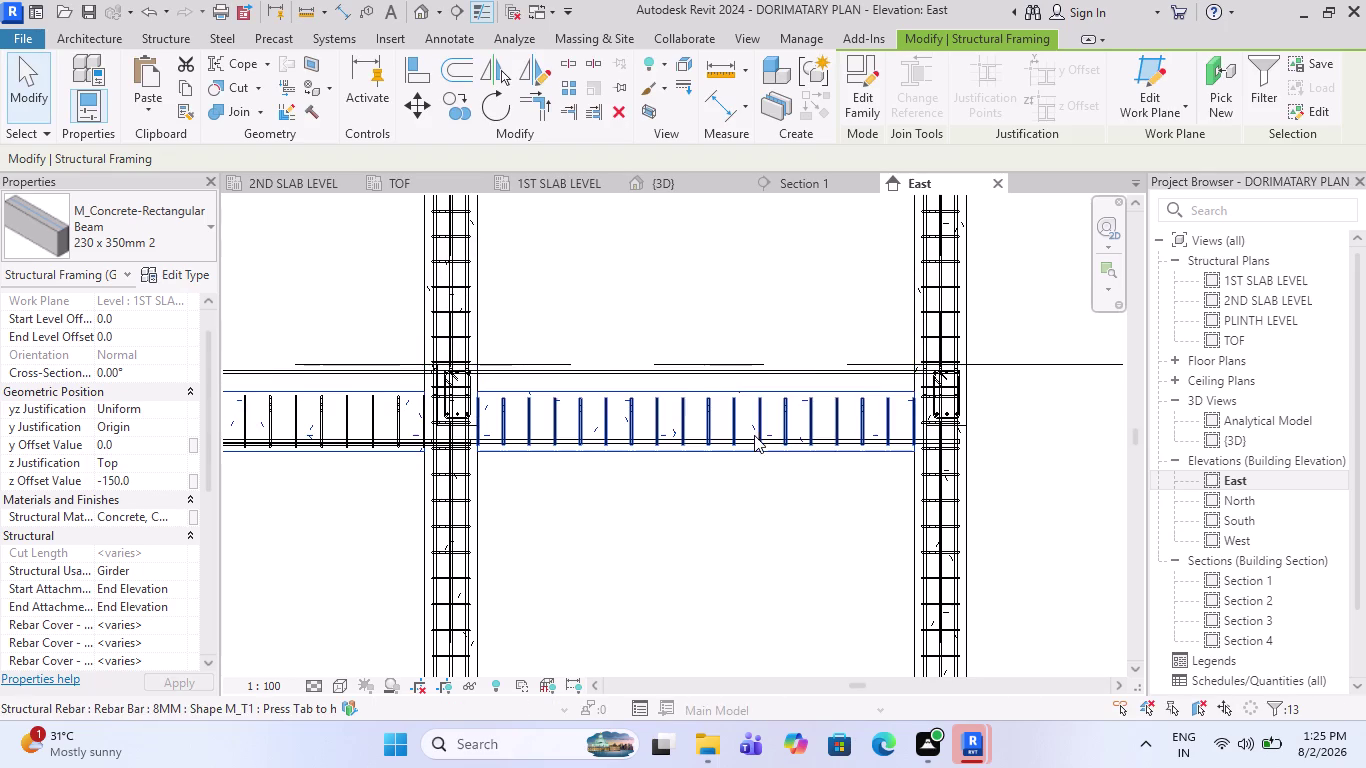
Clear the selection and pick the top longitudinal rebar in the left span.
scroll(down, 3)
scroll(down, 3)
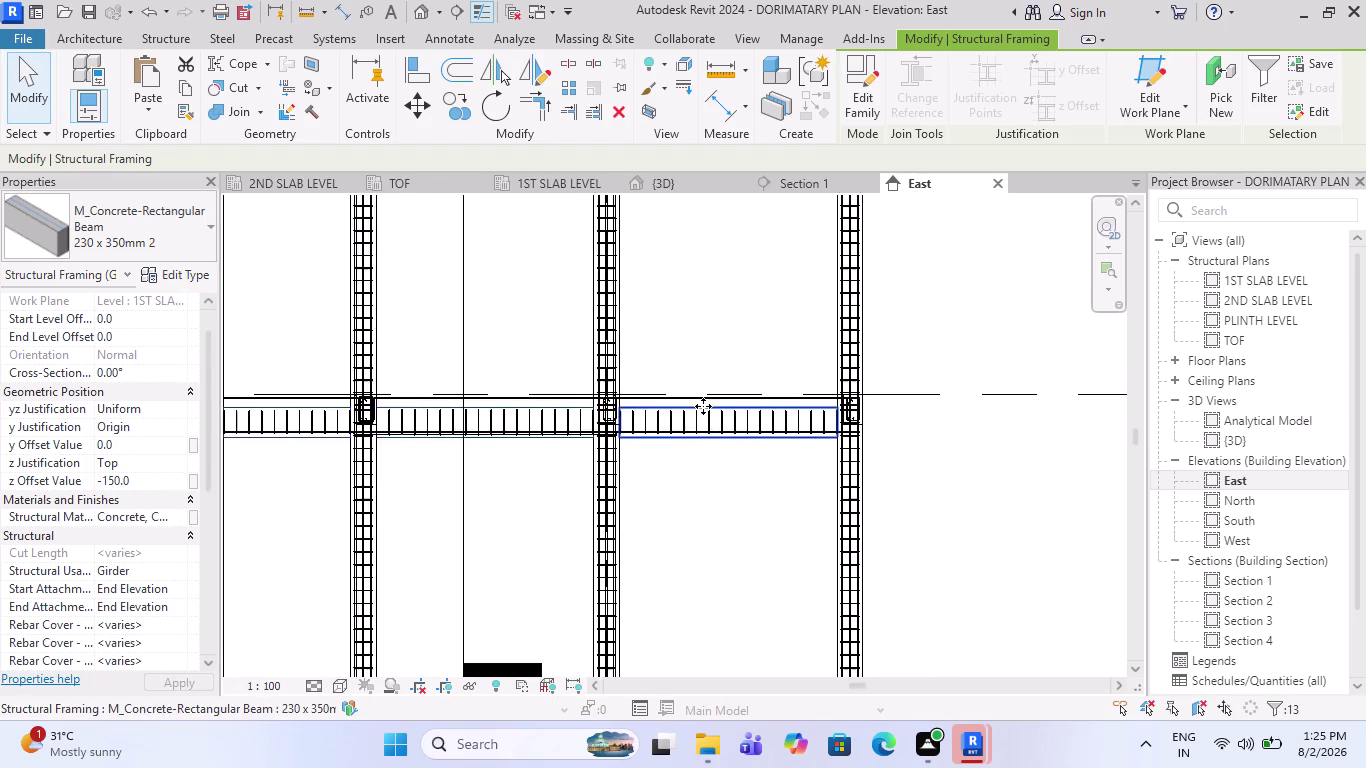
scroll(down, 3)
key(Escape)
scroll(up, 3)
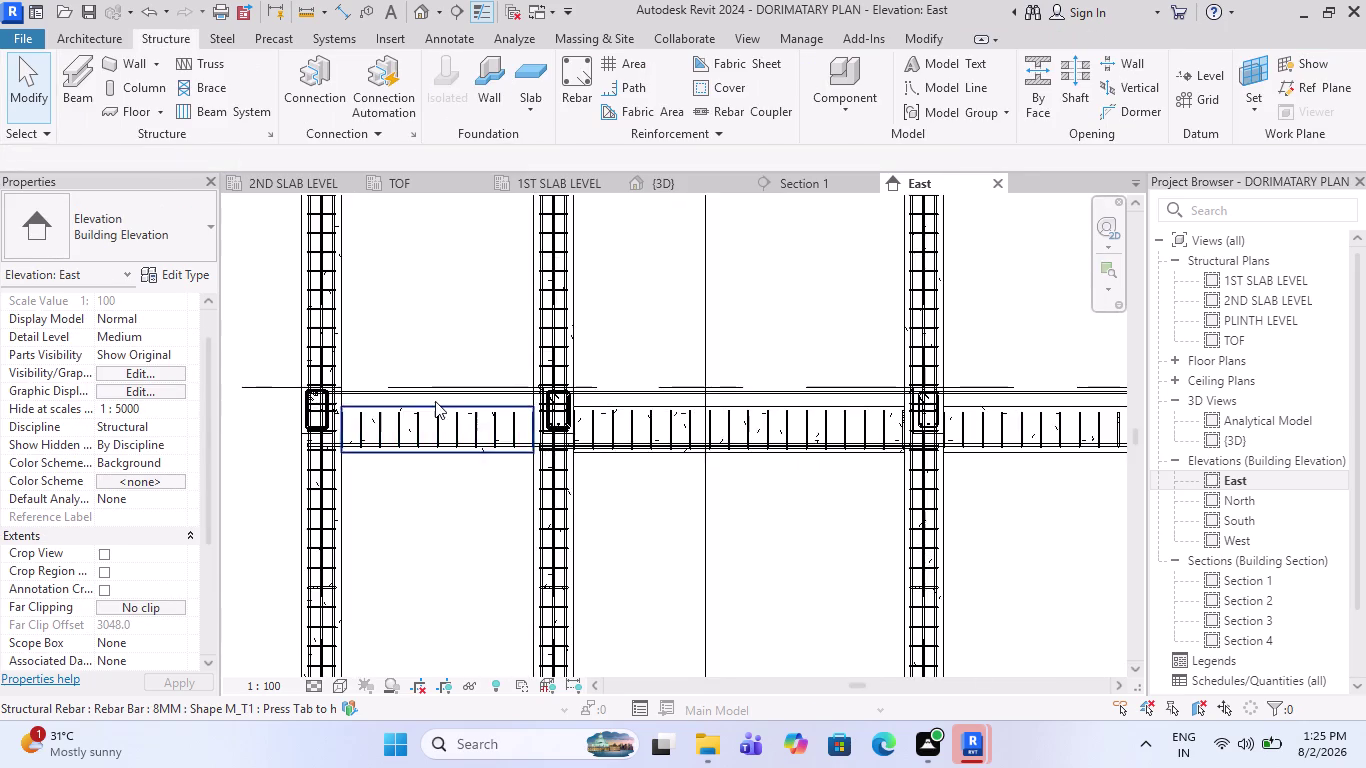
scroll(up, 3)
key(Escape)
drag(555, 538, 305, 334)
scroll(down, 3)
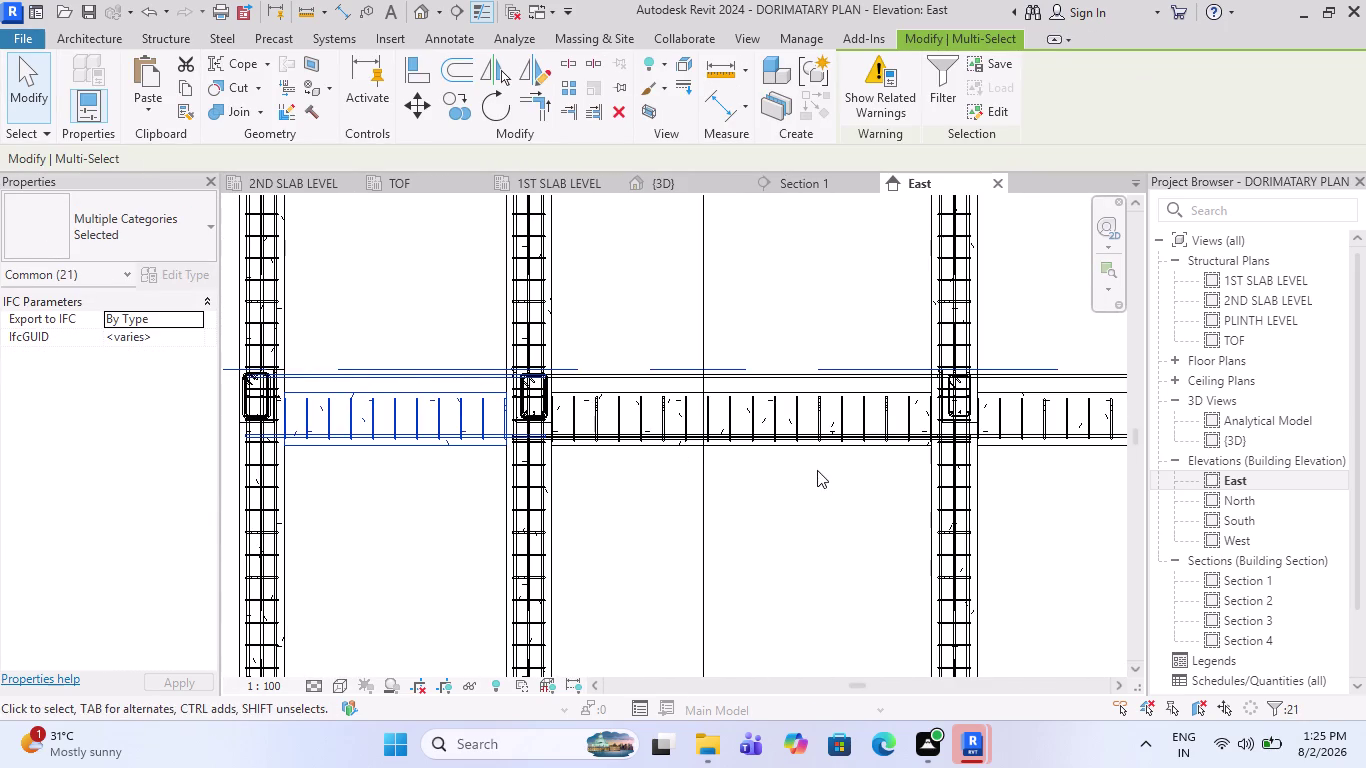
scroll(up, 3)
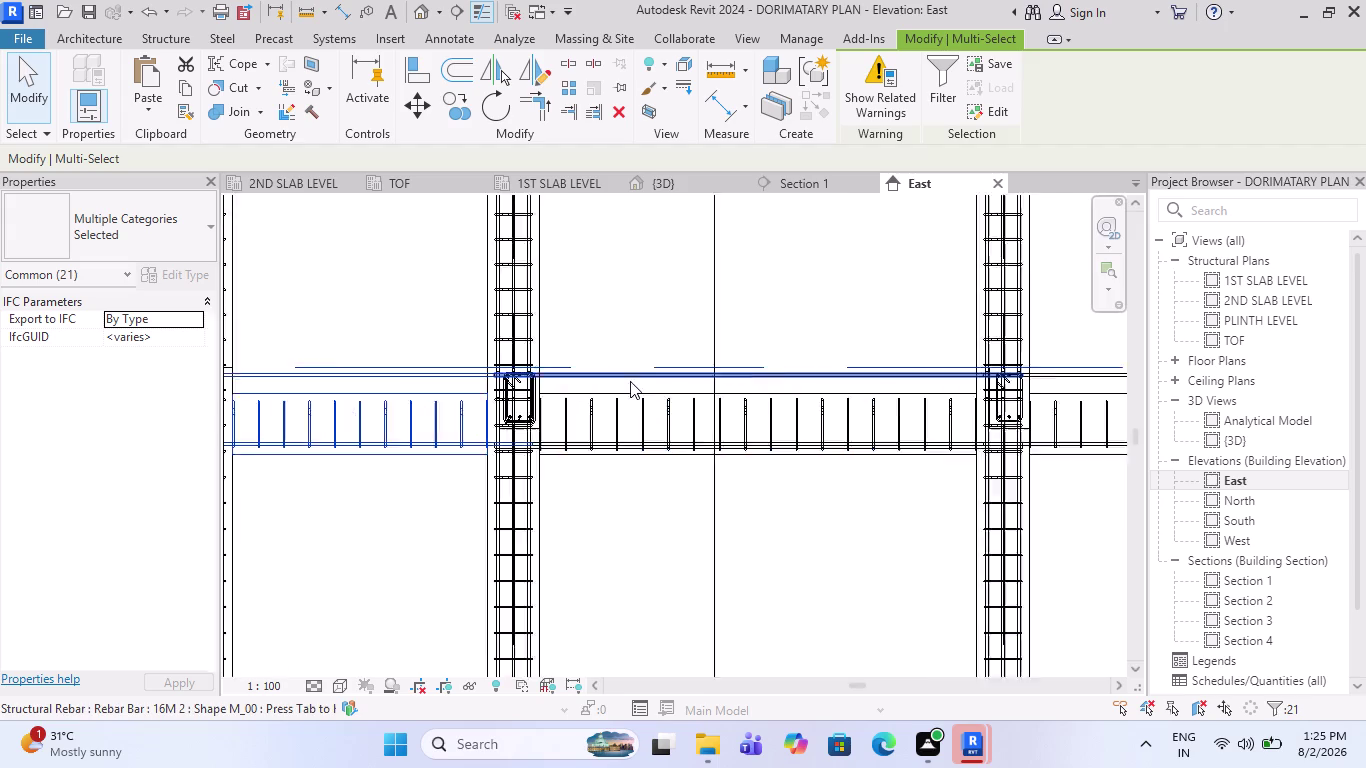
scroll(up, 3)
key(Escape)
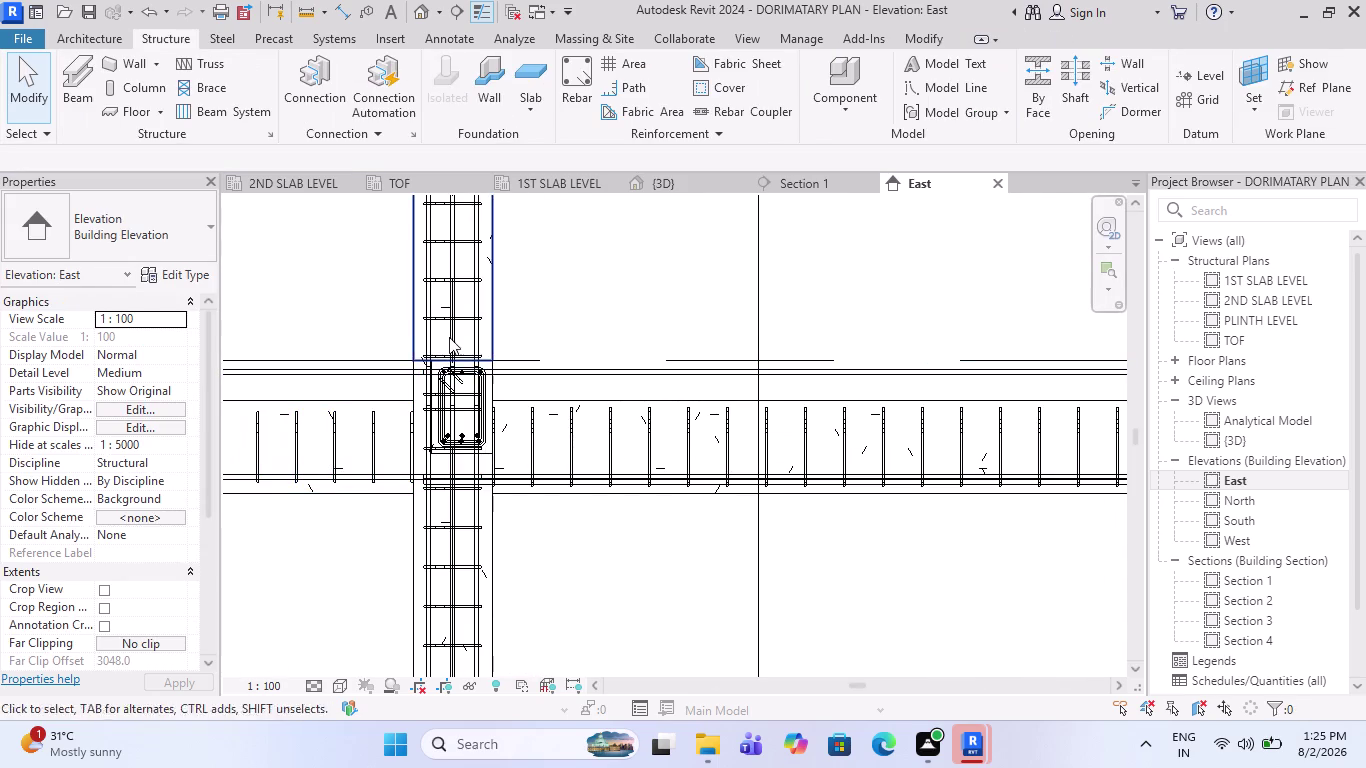
click(335, 368)
key(Escape)
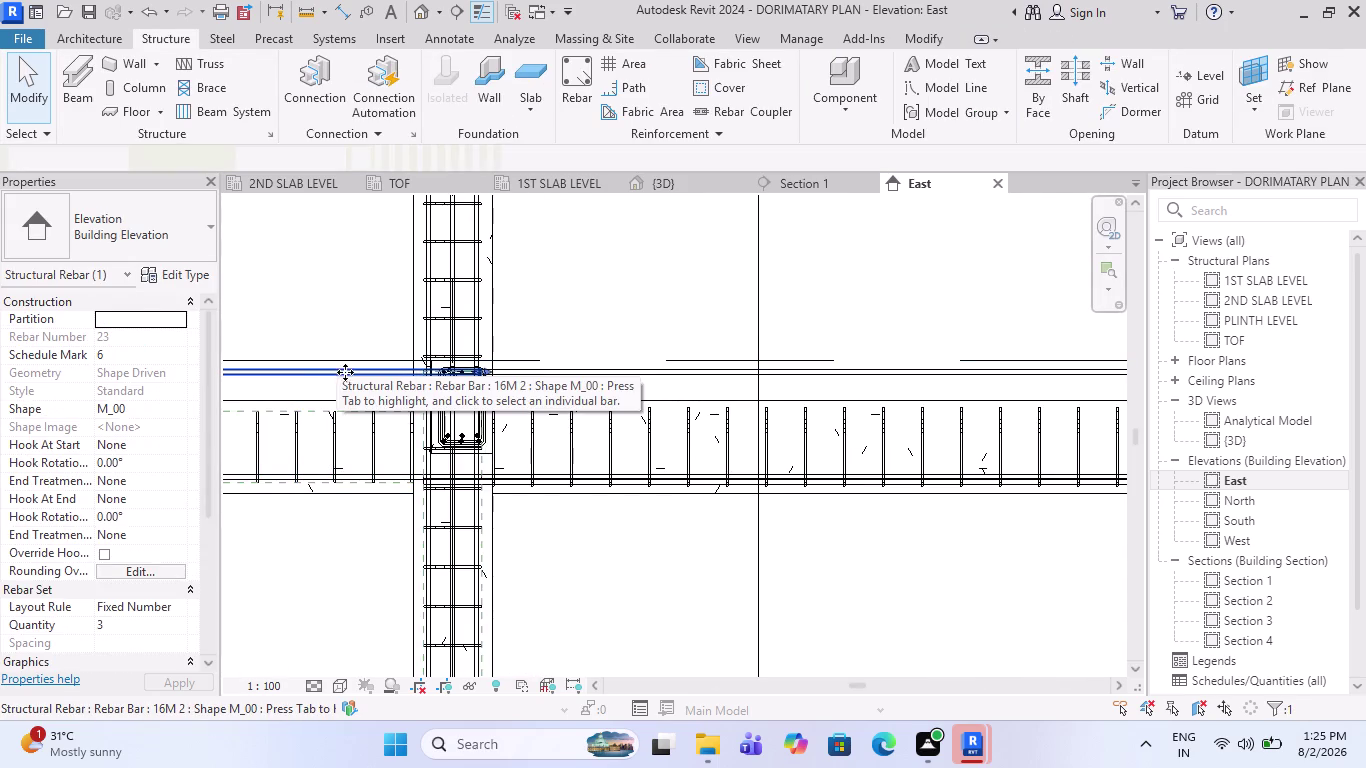
scroll(up, 3)
key(Escape)
Add the remaining spans' girders and top bars, then review the 27 items by category.
drag(387, 391, 328, 296)
scroll(down, 3)
scroll(up, 3)
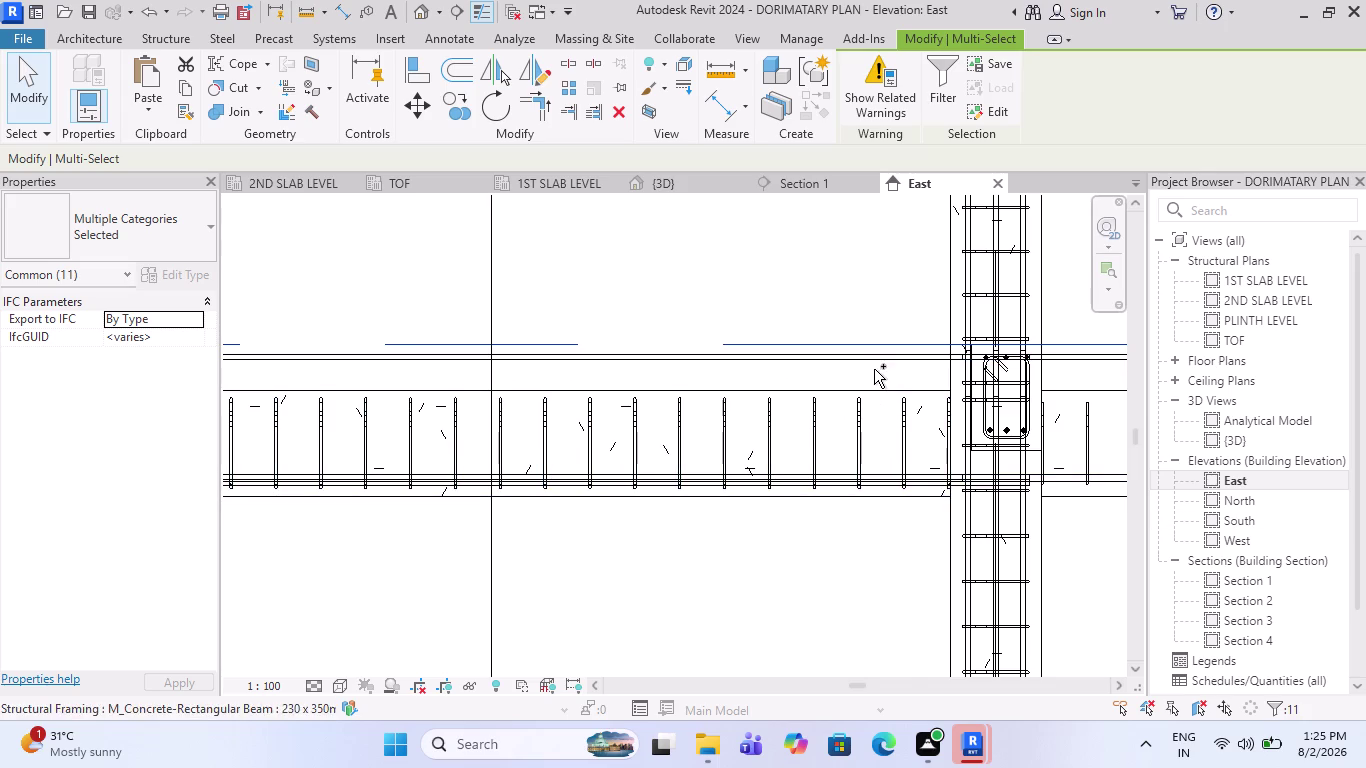
drag(874, 369, 662, 295)
scroll(down, 3)
scroll(down, 3)
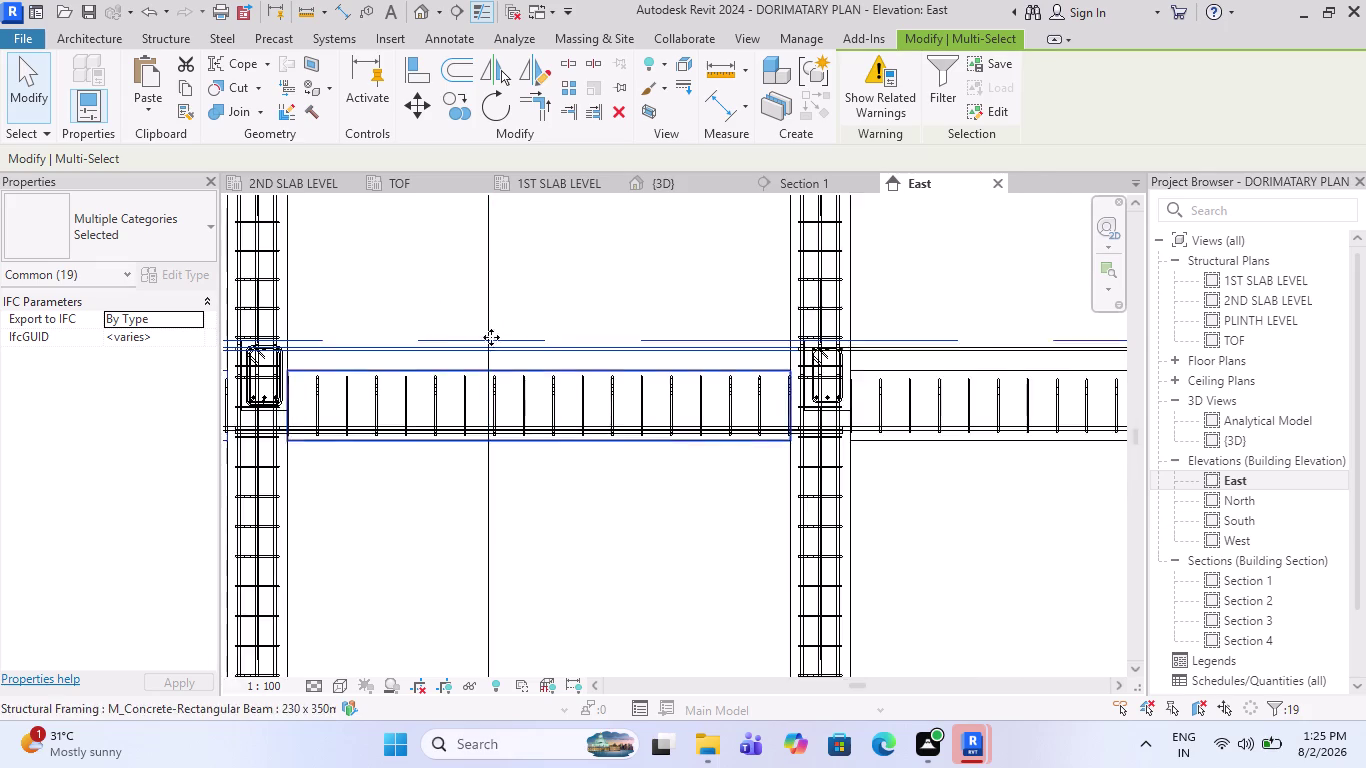
scroll(up, 3)
drag(1059, 358, 848, 276)
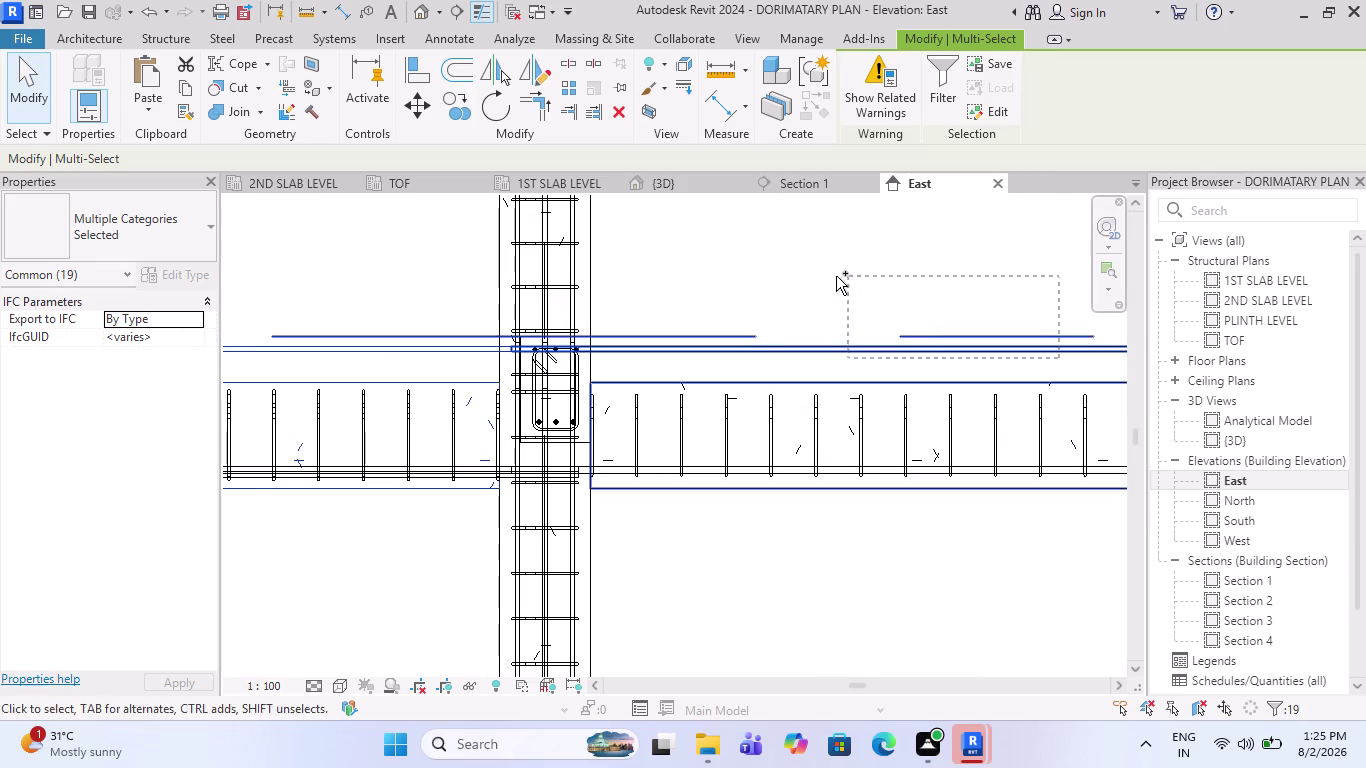
scroll(down, 3)
scroll(down, 3)
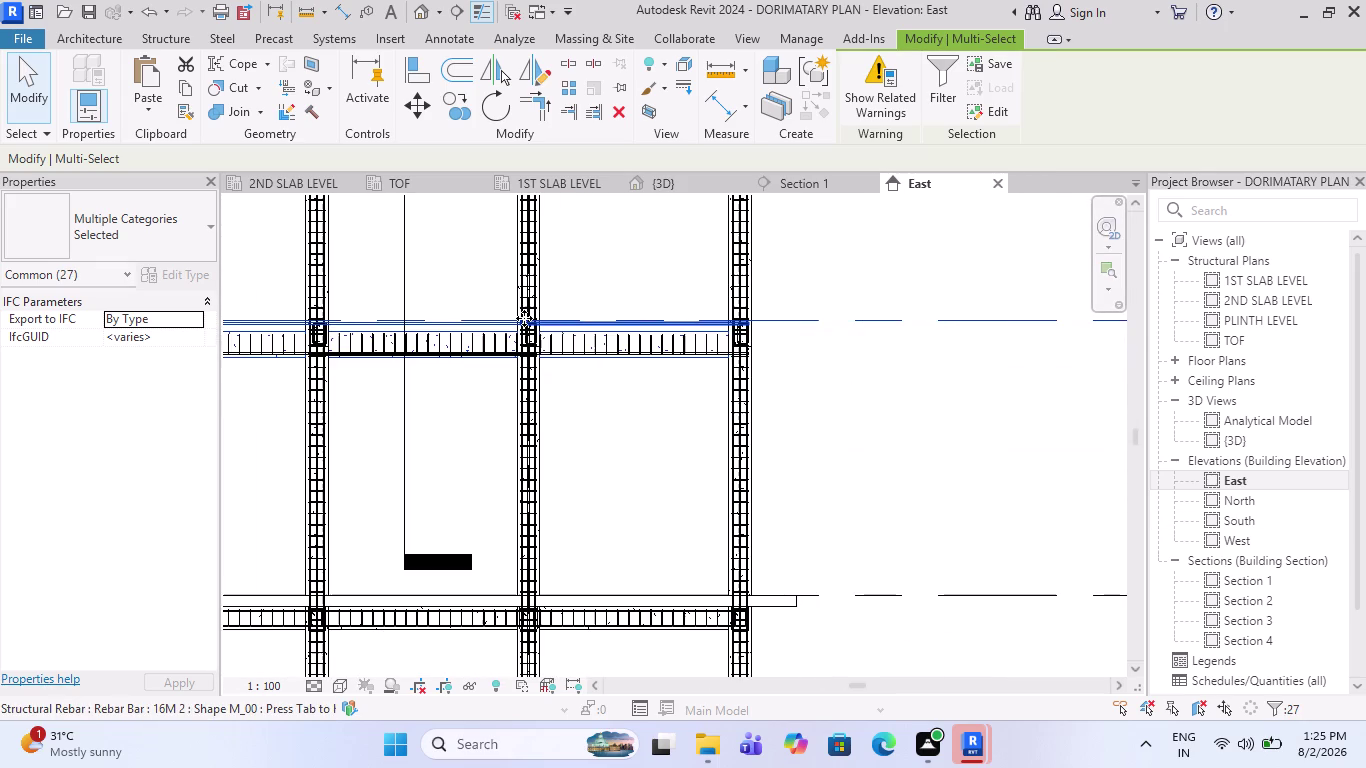
scroll(down, 3)
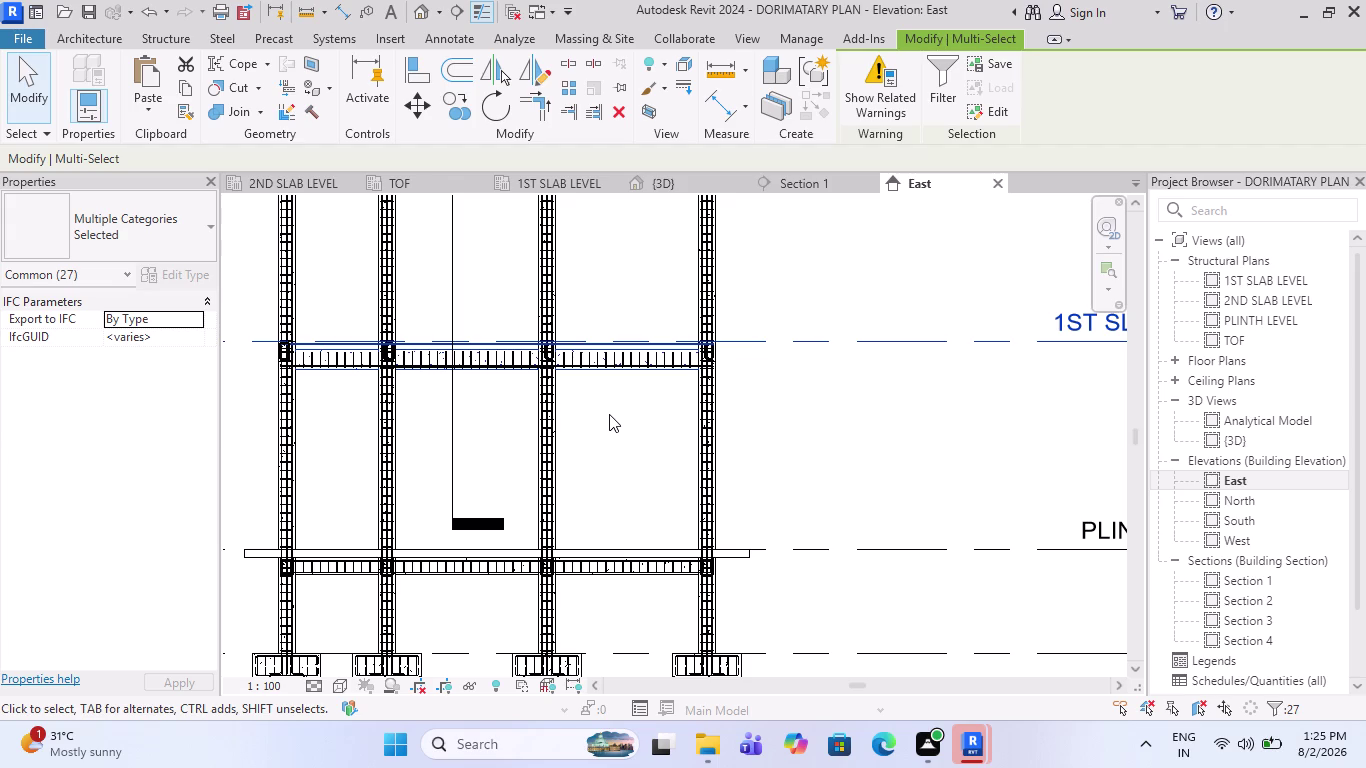
scroll(up, 3)
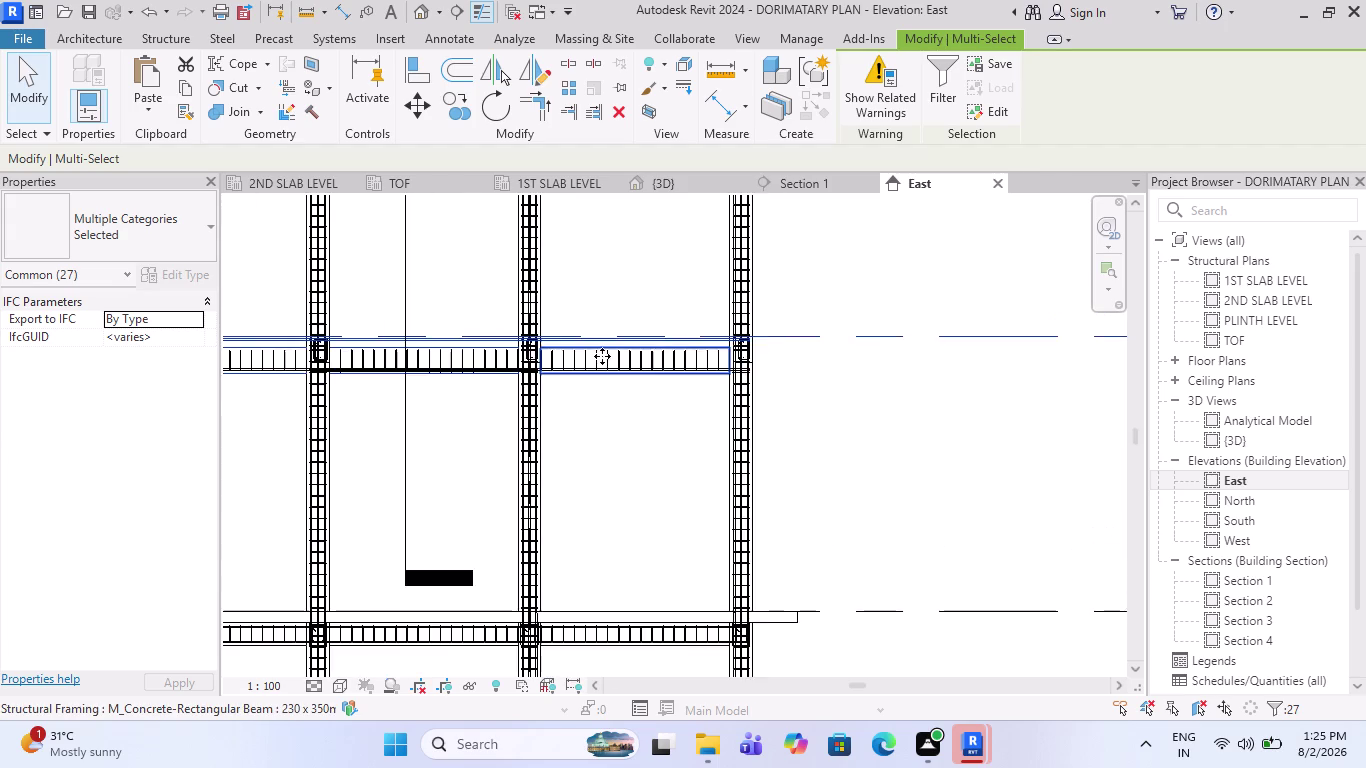
scroll(up, 3)
scroll(up, 3)
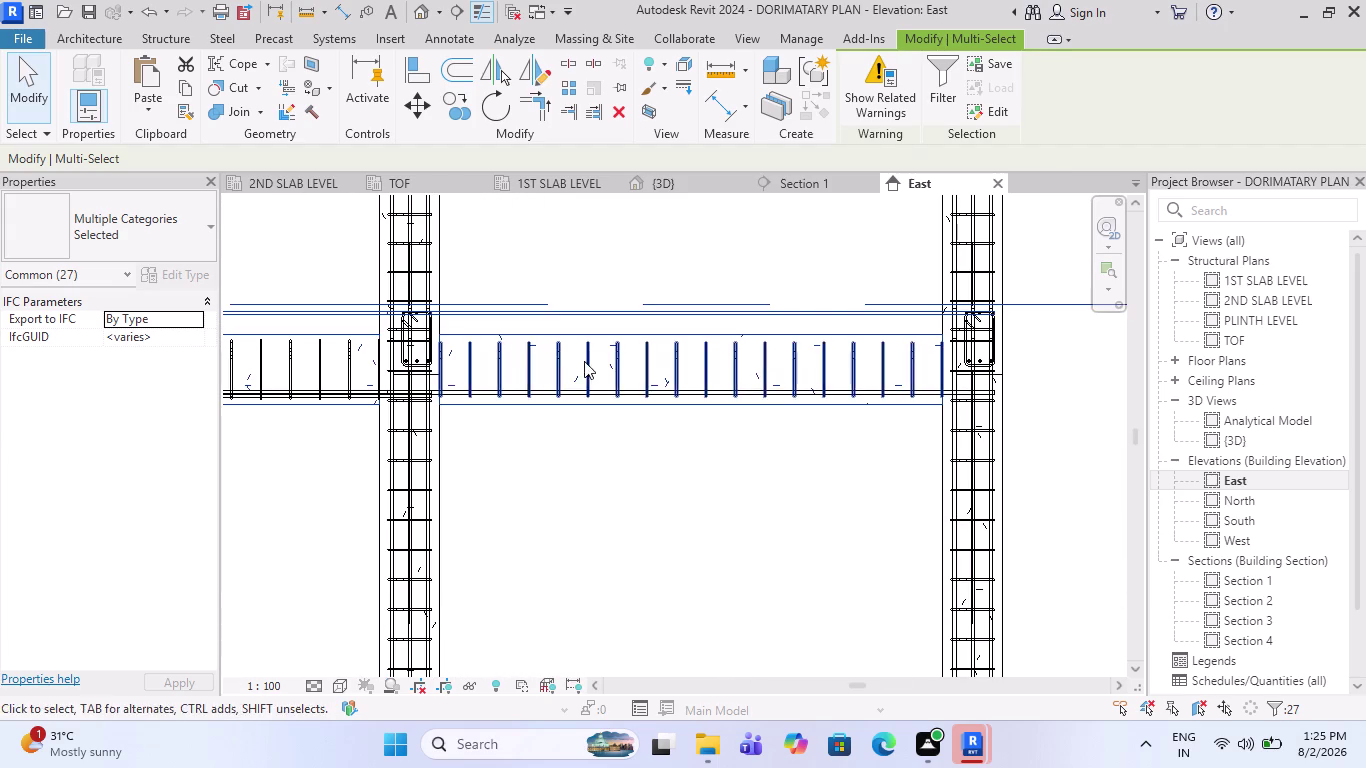
scroll(up, 3)
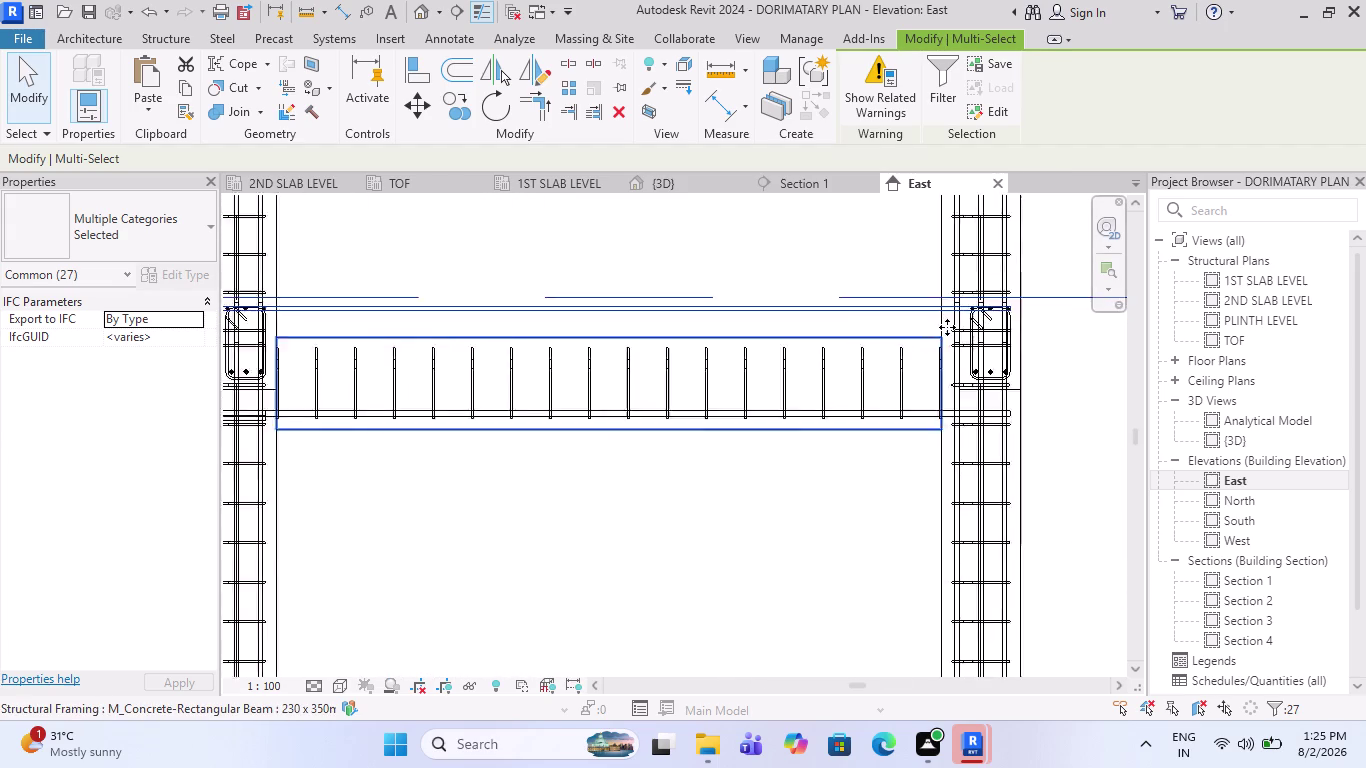
scroll(up, 3)
scroll(down, 3)
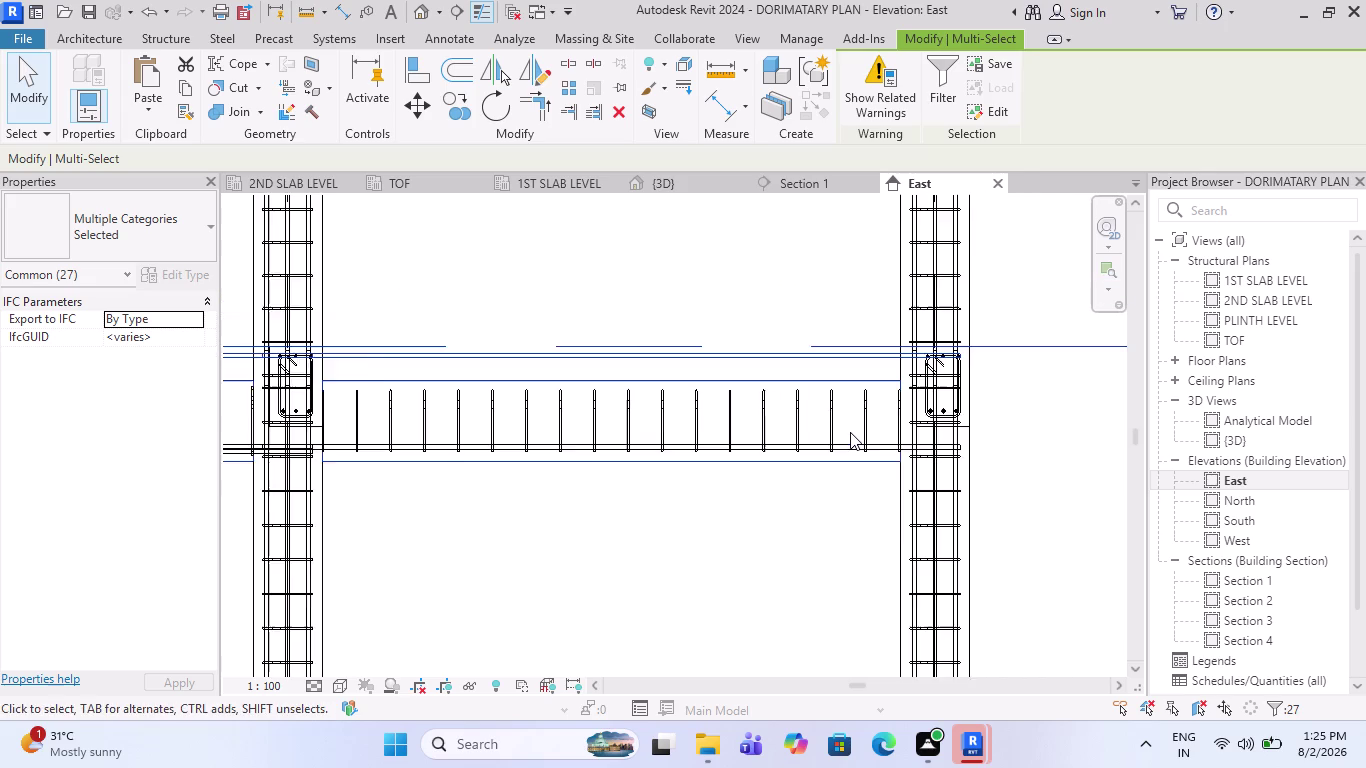
click(954, 77)
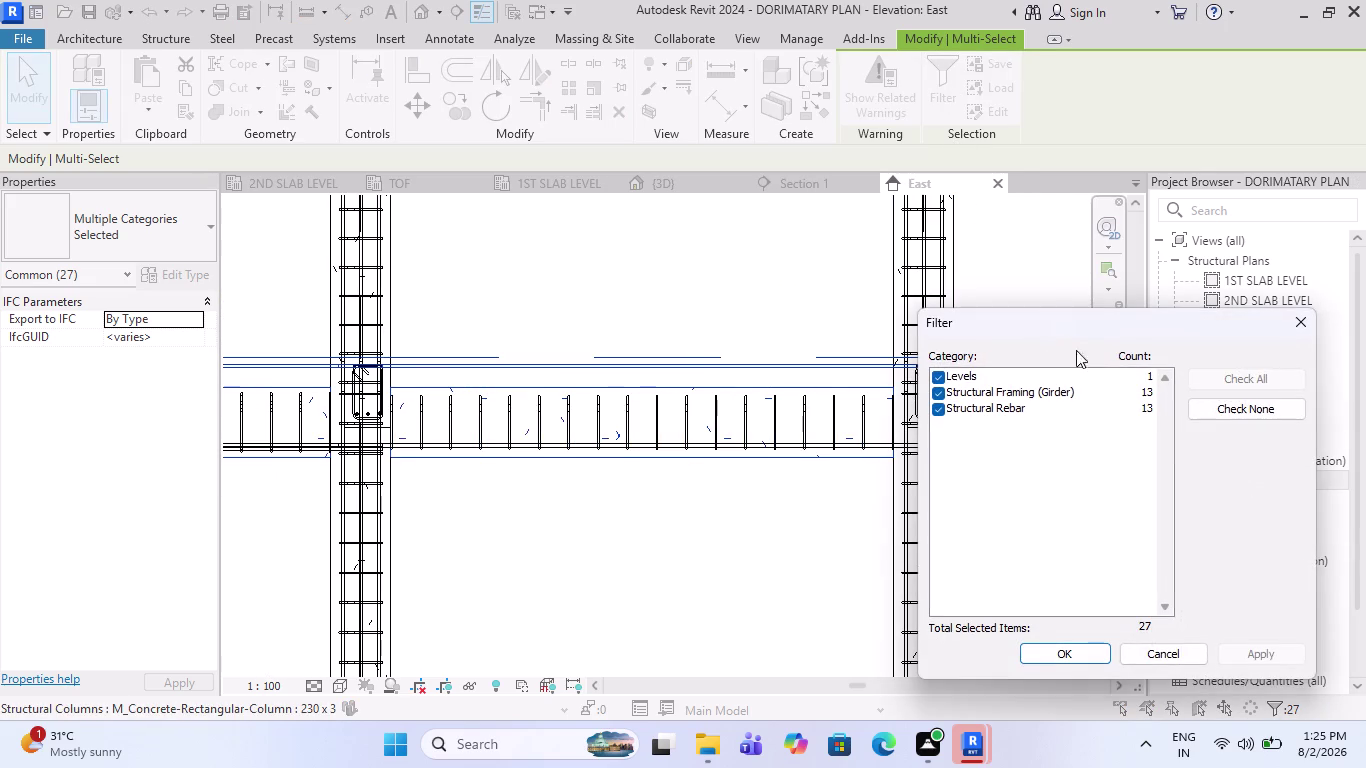
click(927, 373)
click(939, 373)
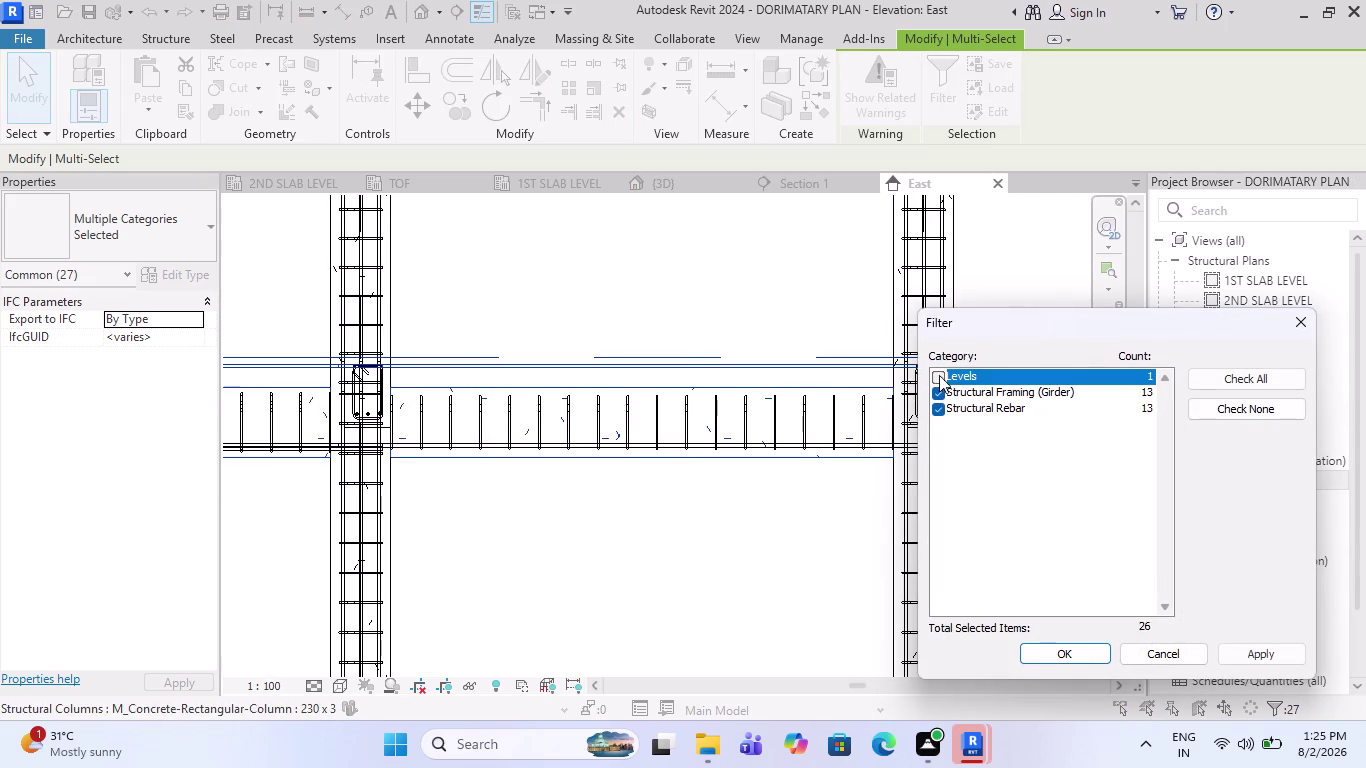
click(938, 390)
click(1049, 647)
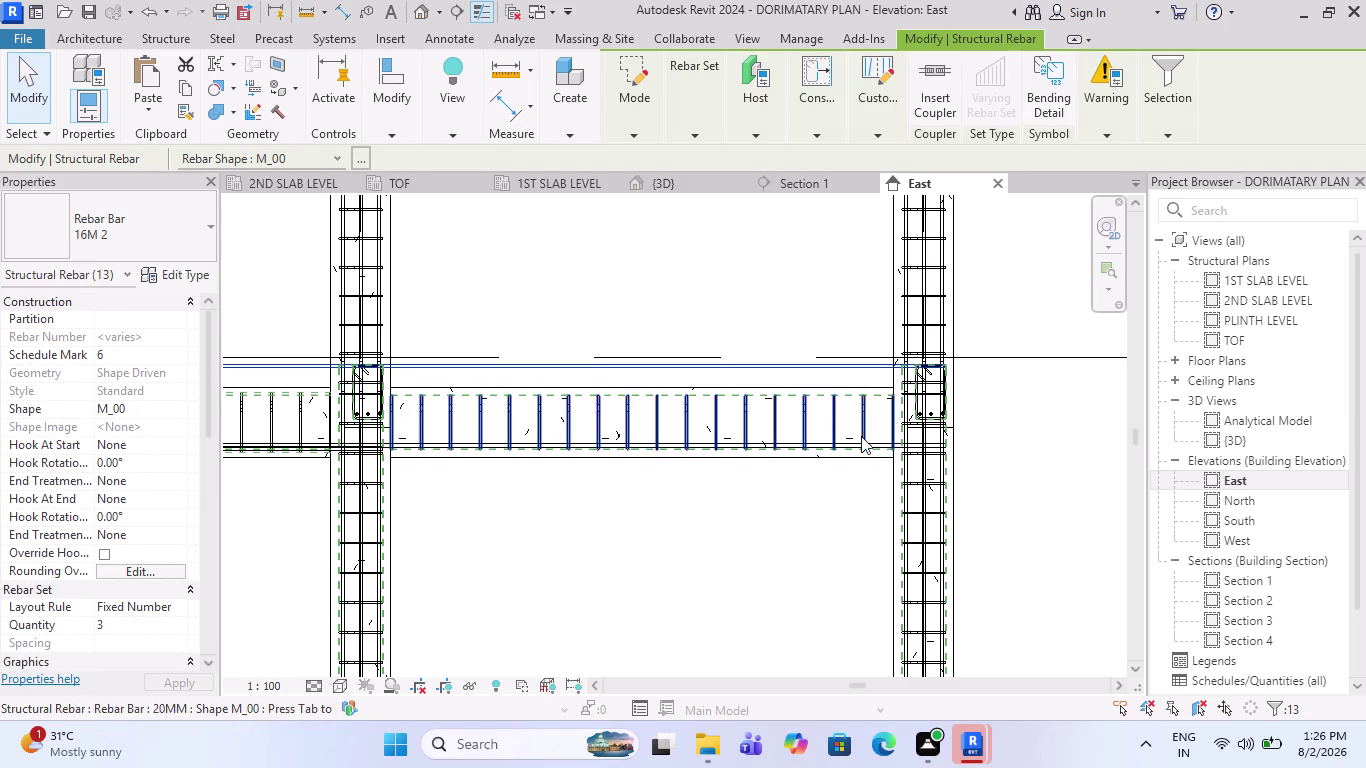
drag(873, 366, 878, 395)
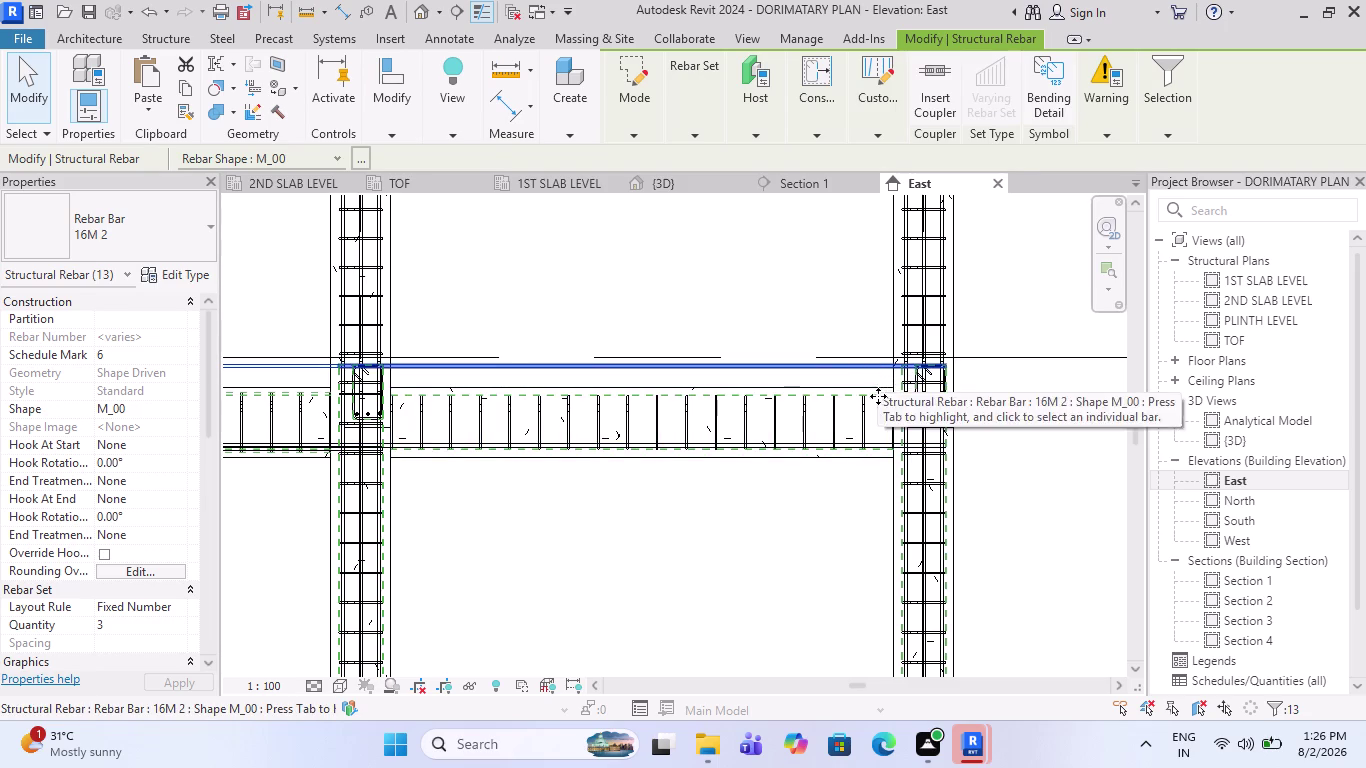
drag(878, 395, 881, 399)
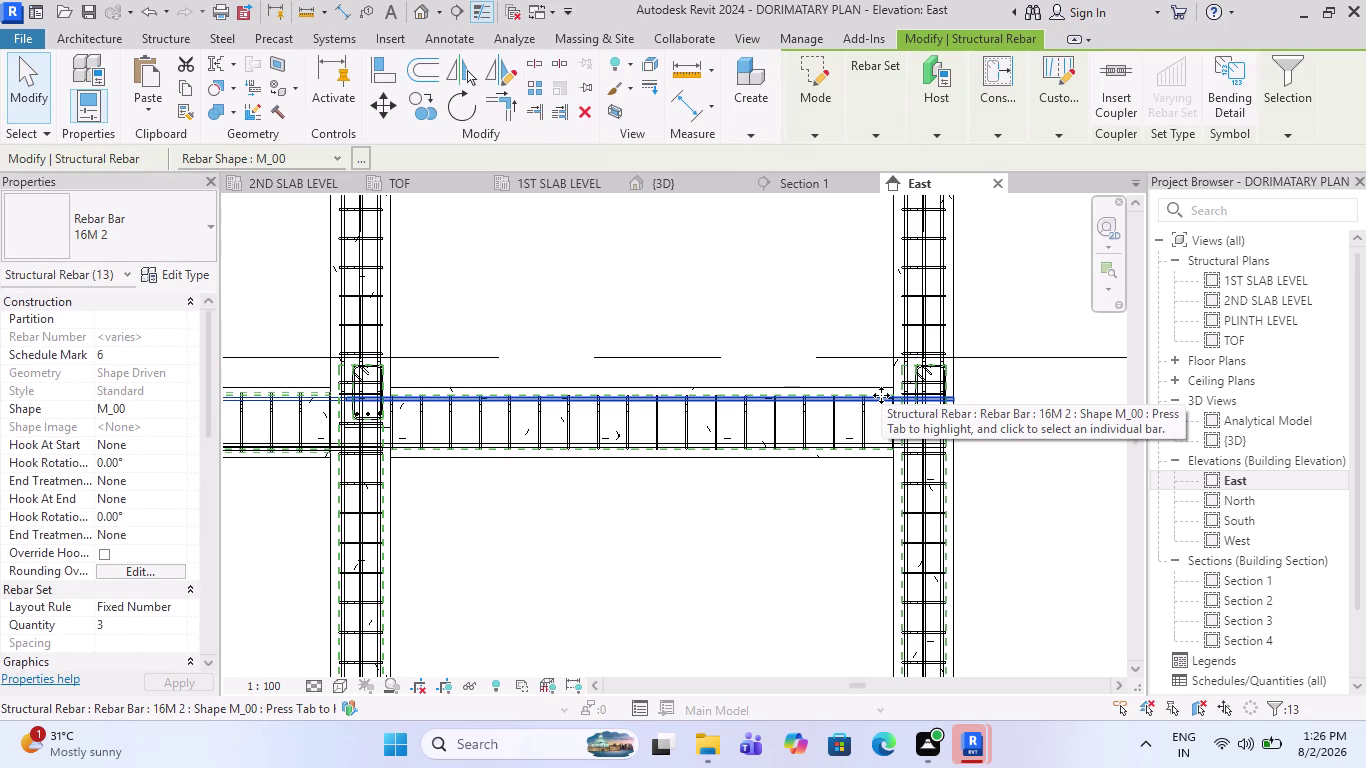
scroll(down, 3)
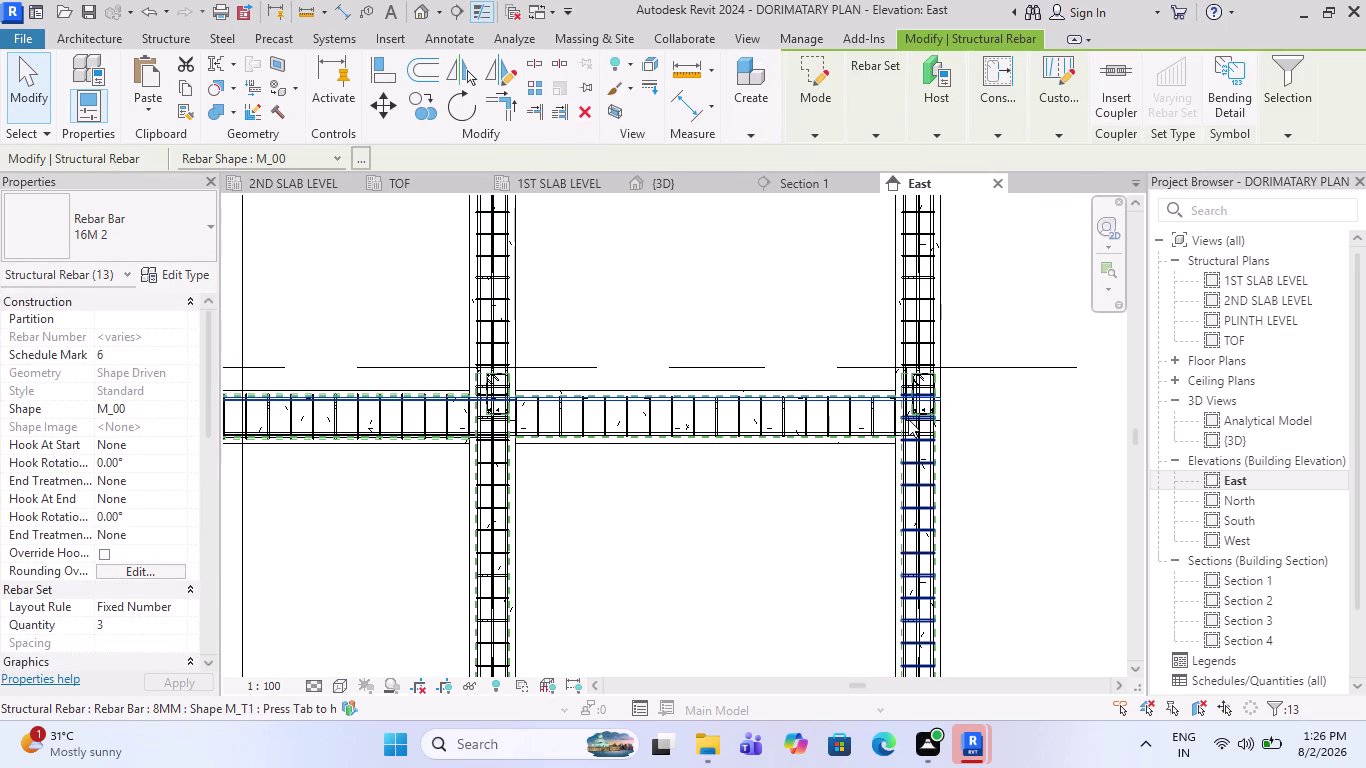
scroll(down, 3)
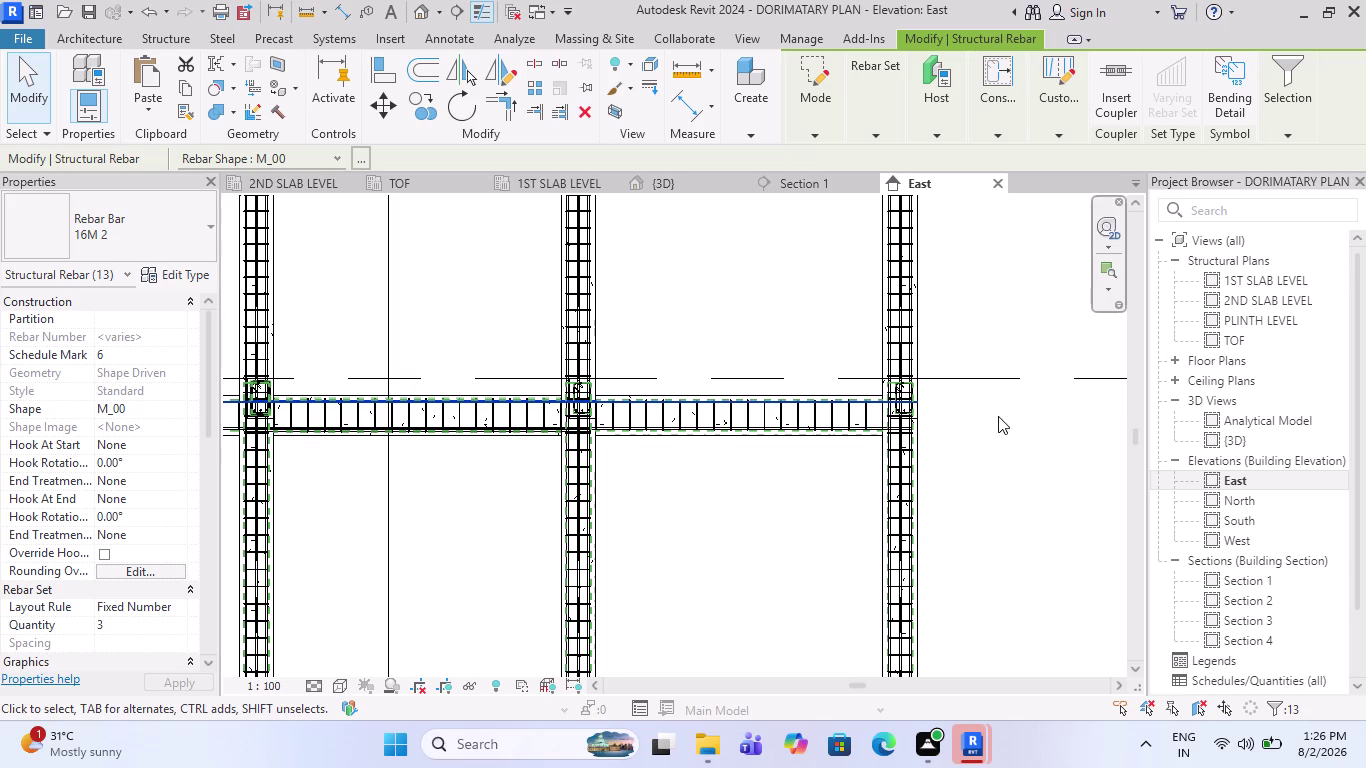
scroll(down, 3)
scroll(down, 3)
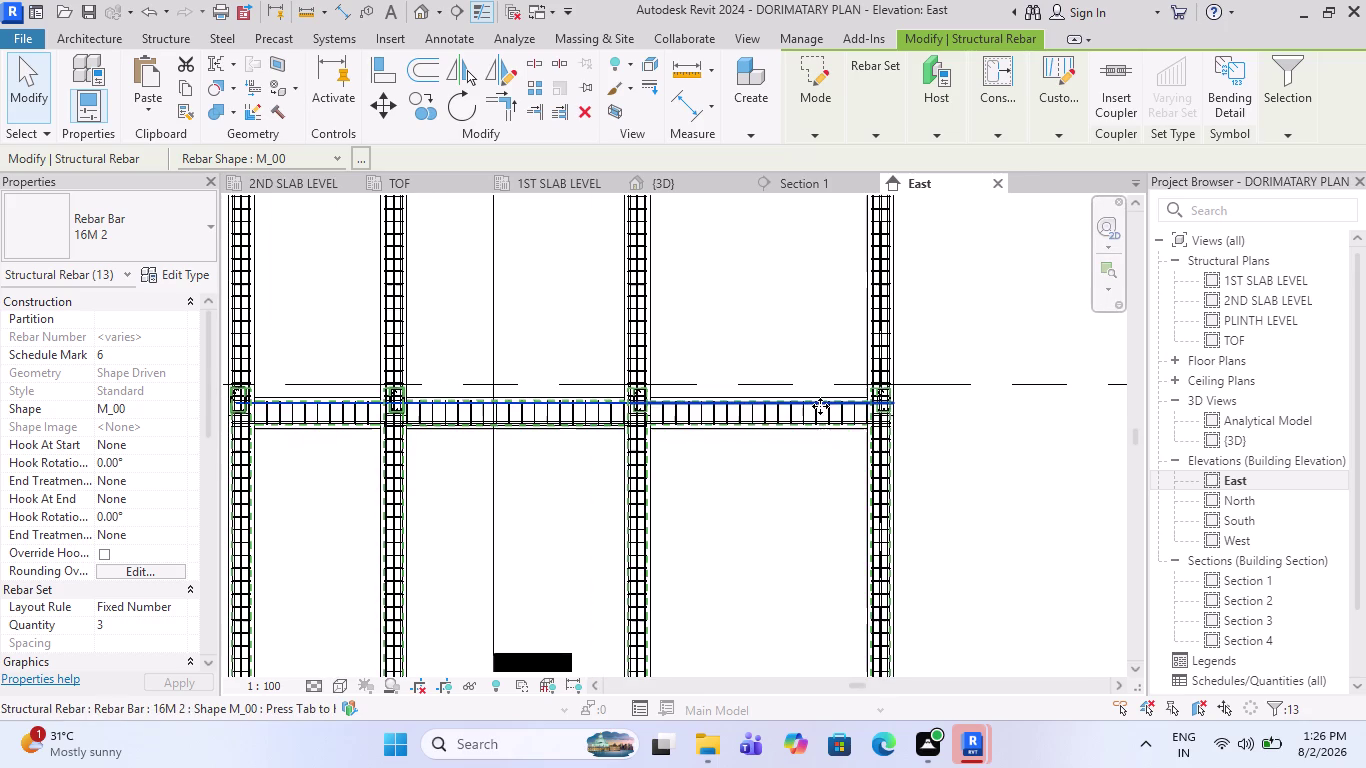
scroll(down, 3)
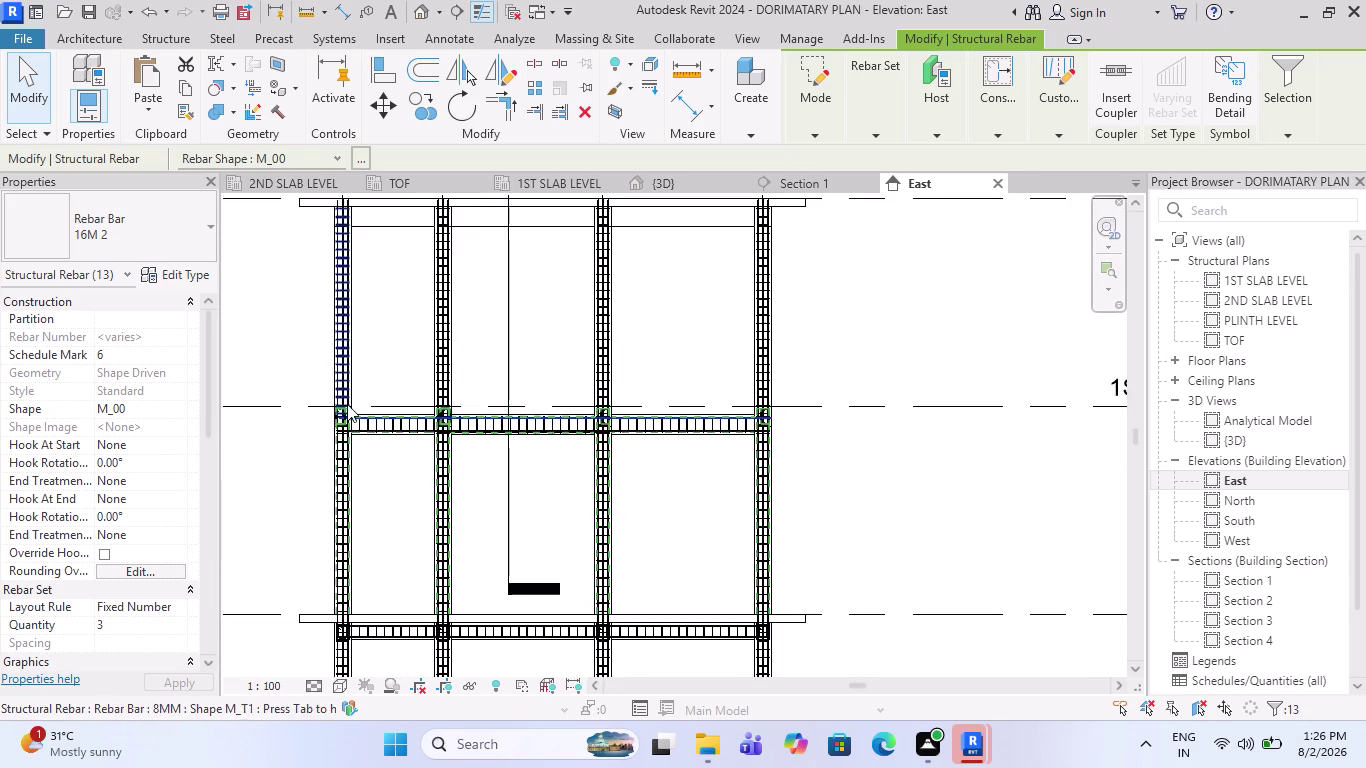
scroll(up, 3)
scroll(up, 3)
scroll(up, 3)
scroll(up, 3)
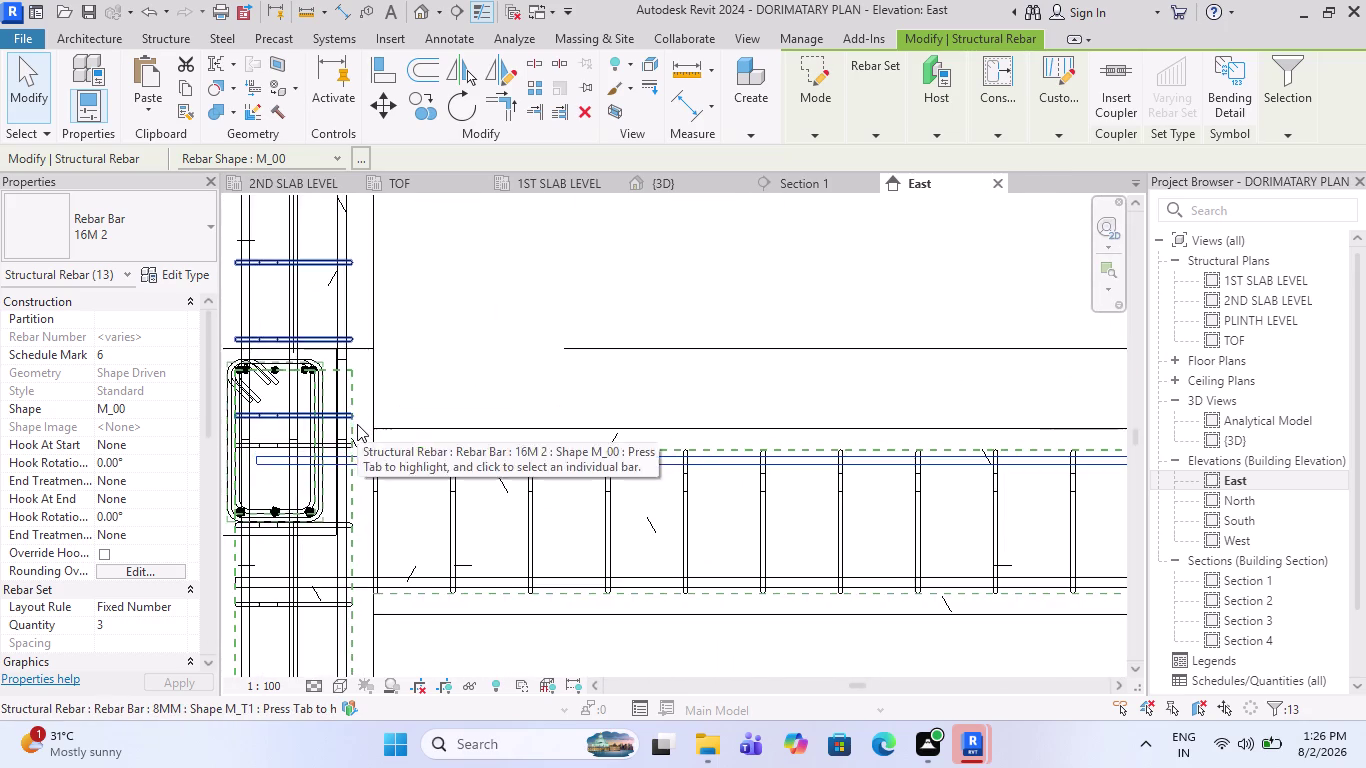
scroll(down, 3)
scroll(down, 3)
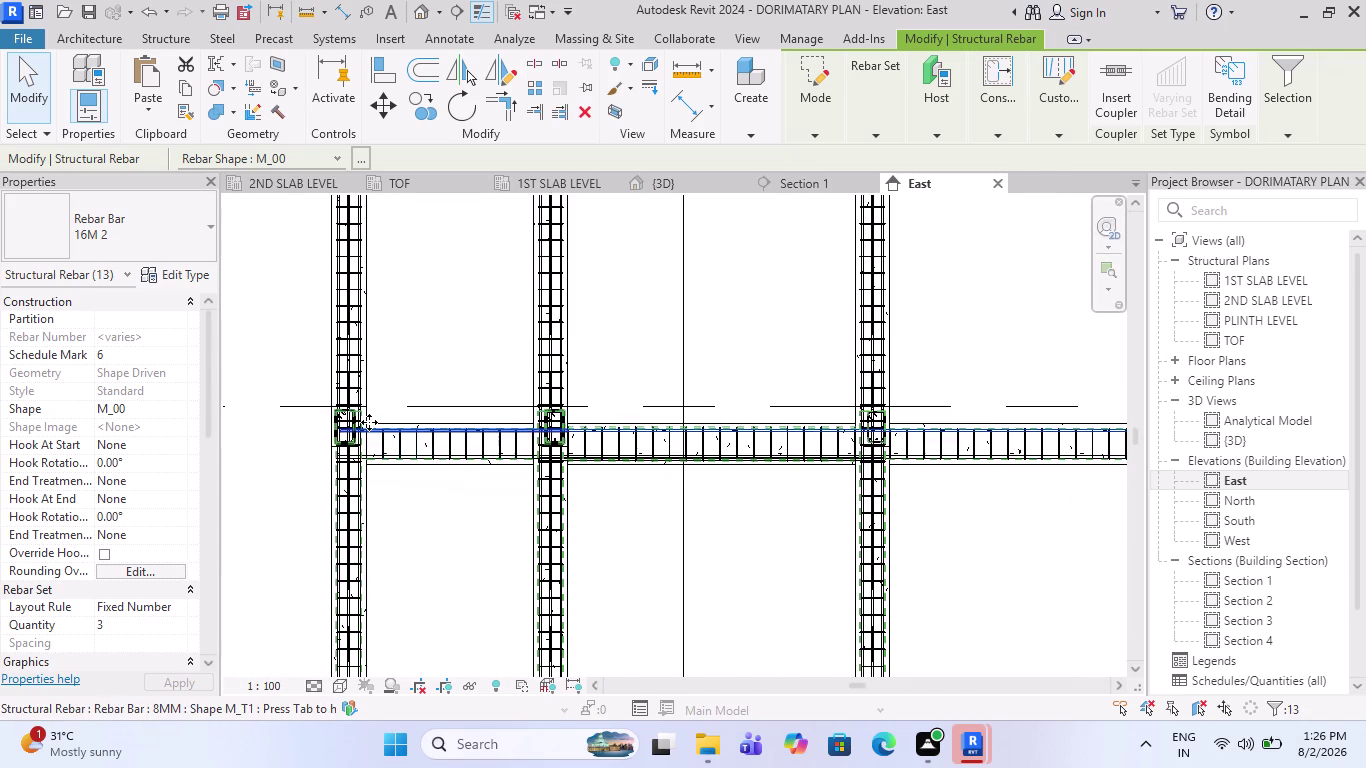
key(ctrl+z)
key(ctrl+z)
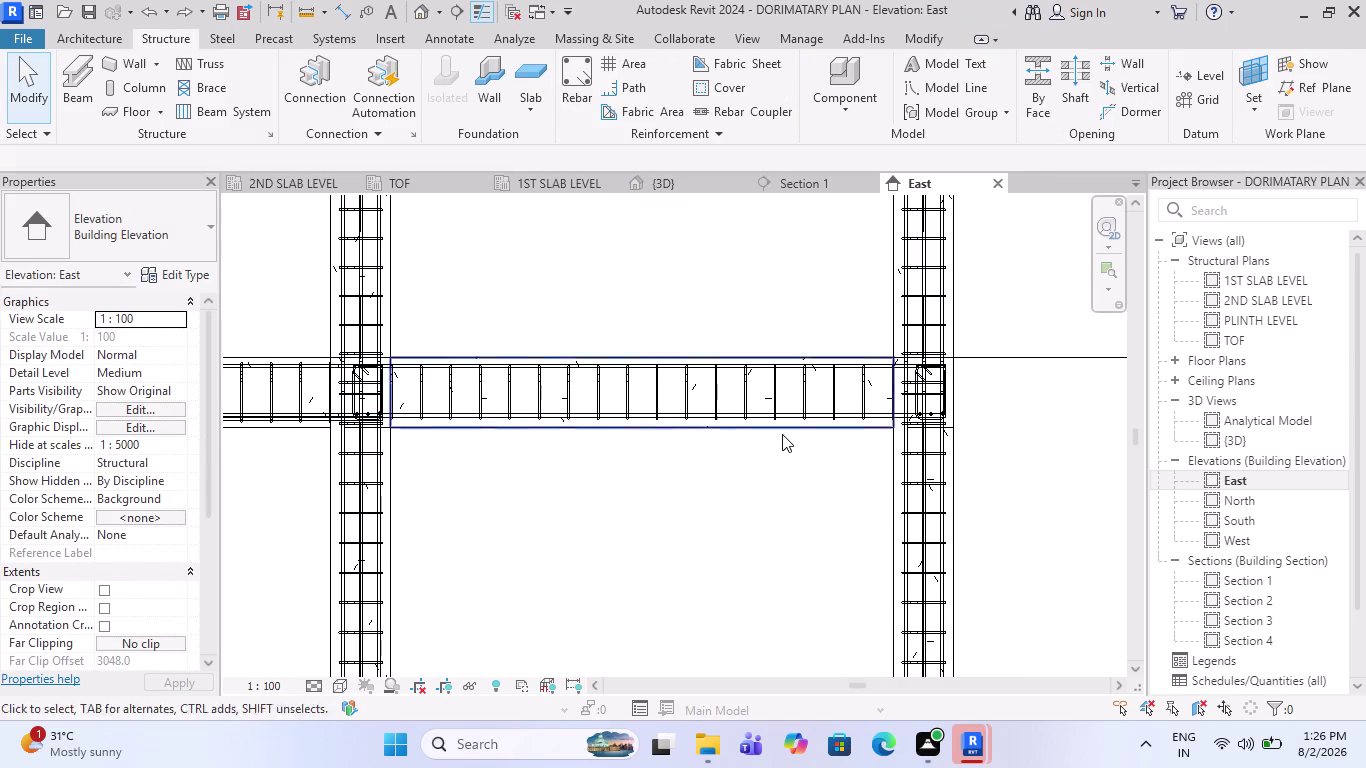
Zoom to the 1ST SLAB LEVEL junction and select the 230 x 350 mm concrete beam.
scroll(down, 3)
scroll(down, 3)
scroll(down, 3)
scroll(up, 3)
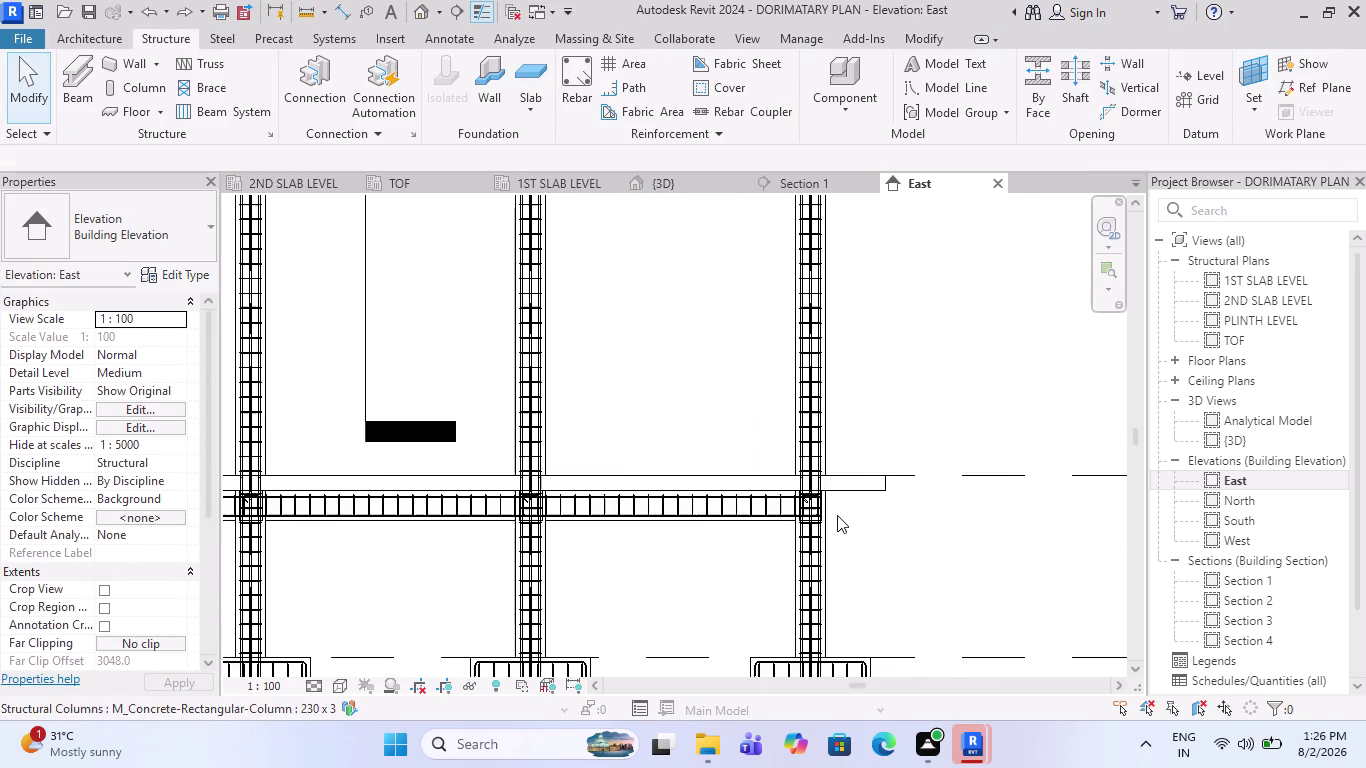
scroll(up, 3)
scroll(up, 3)
scroll(up, 3)
scroll(down, 3)
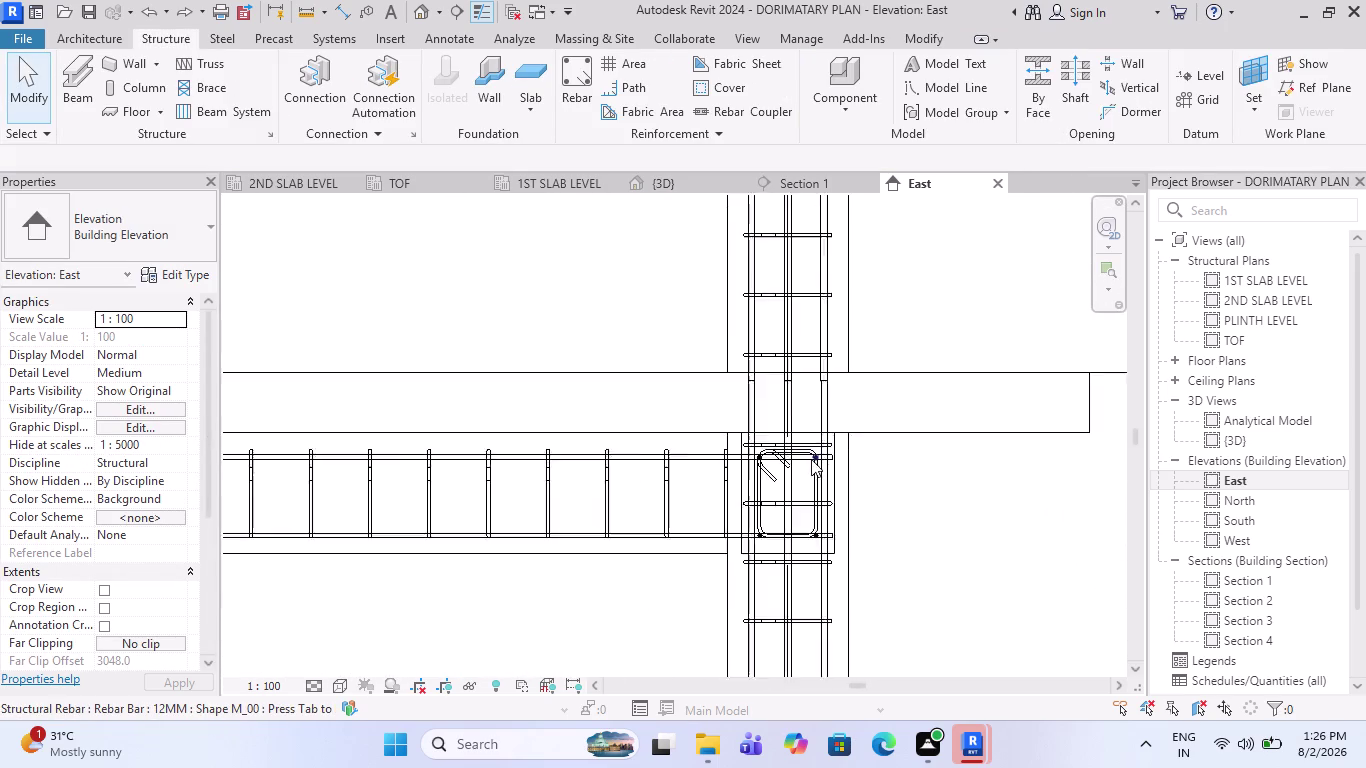
scroll(down, 3)
scroll(down, 3)
scroll(down, 3)
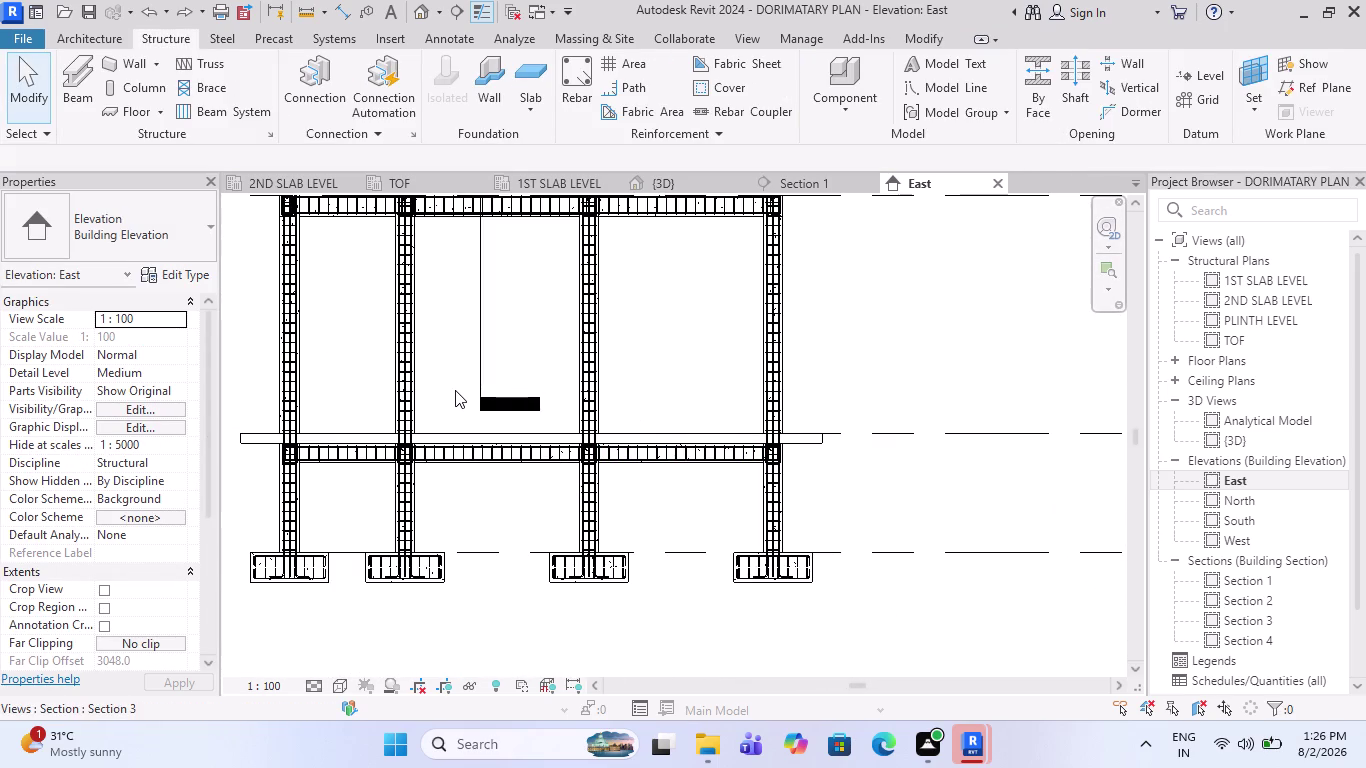
scroll(up, 3)
scroll(down, 3)
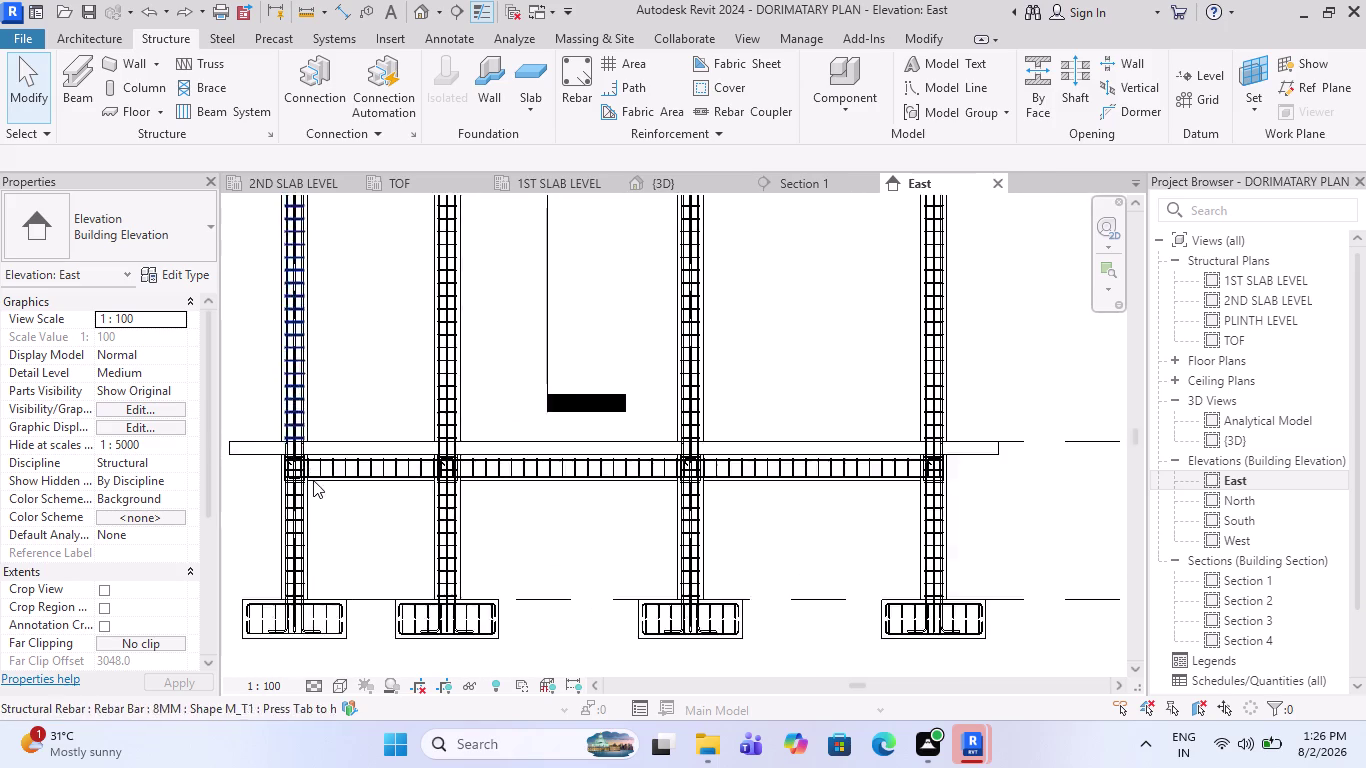
scroll(down, 3)
scroll(up, 3)
scroll(up, 3)
scroll(up, 3)
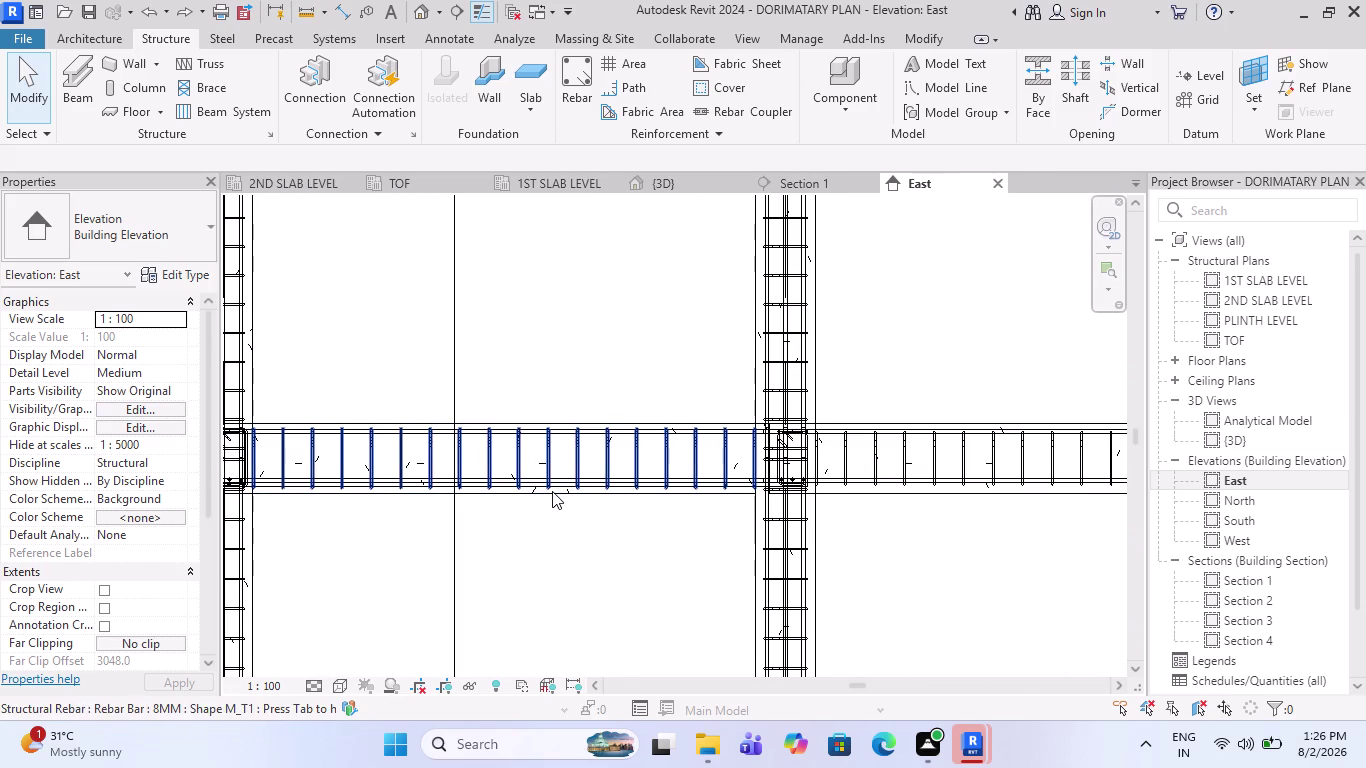
scroll(down, 3)
scroll(down, 3)
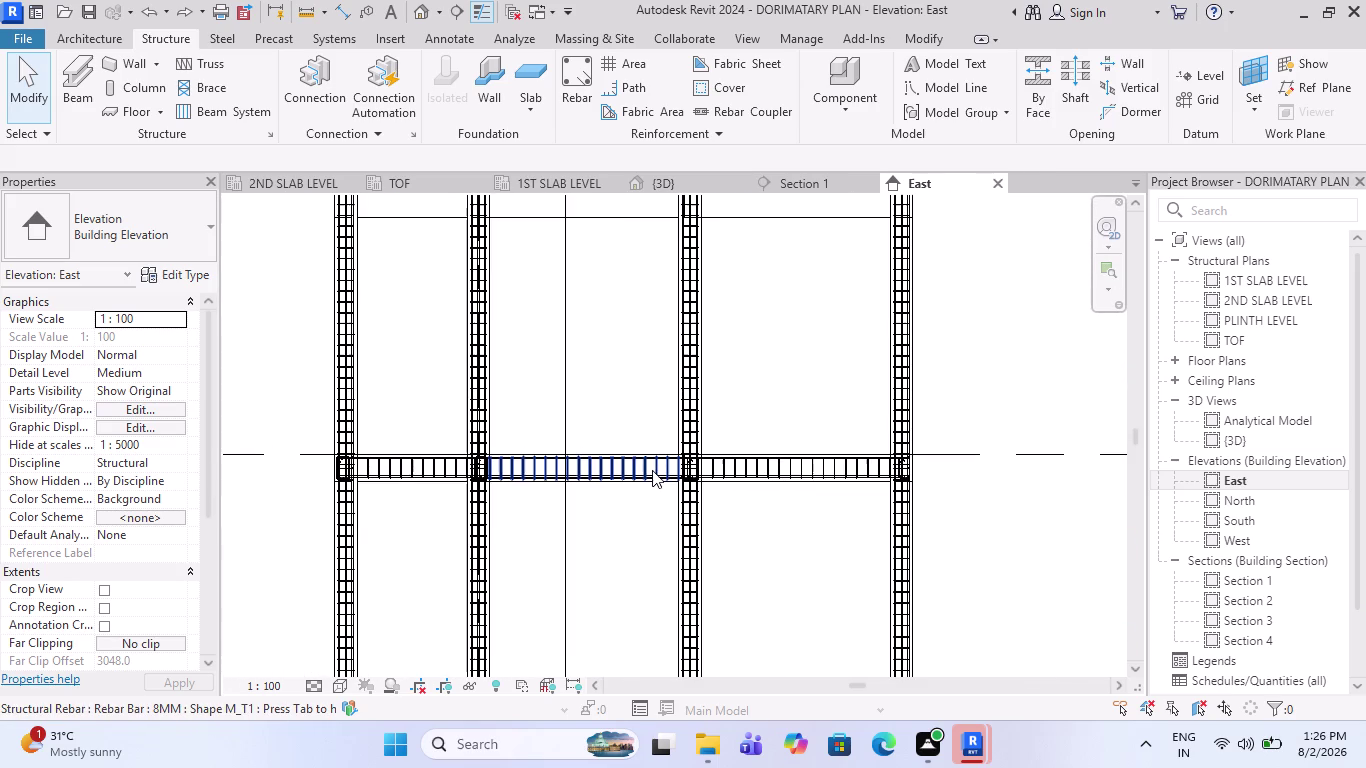
scroll(up, 3)
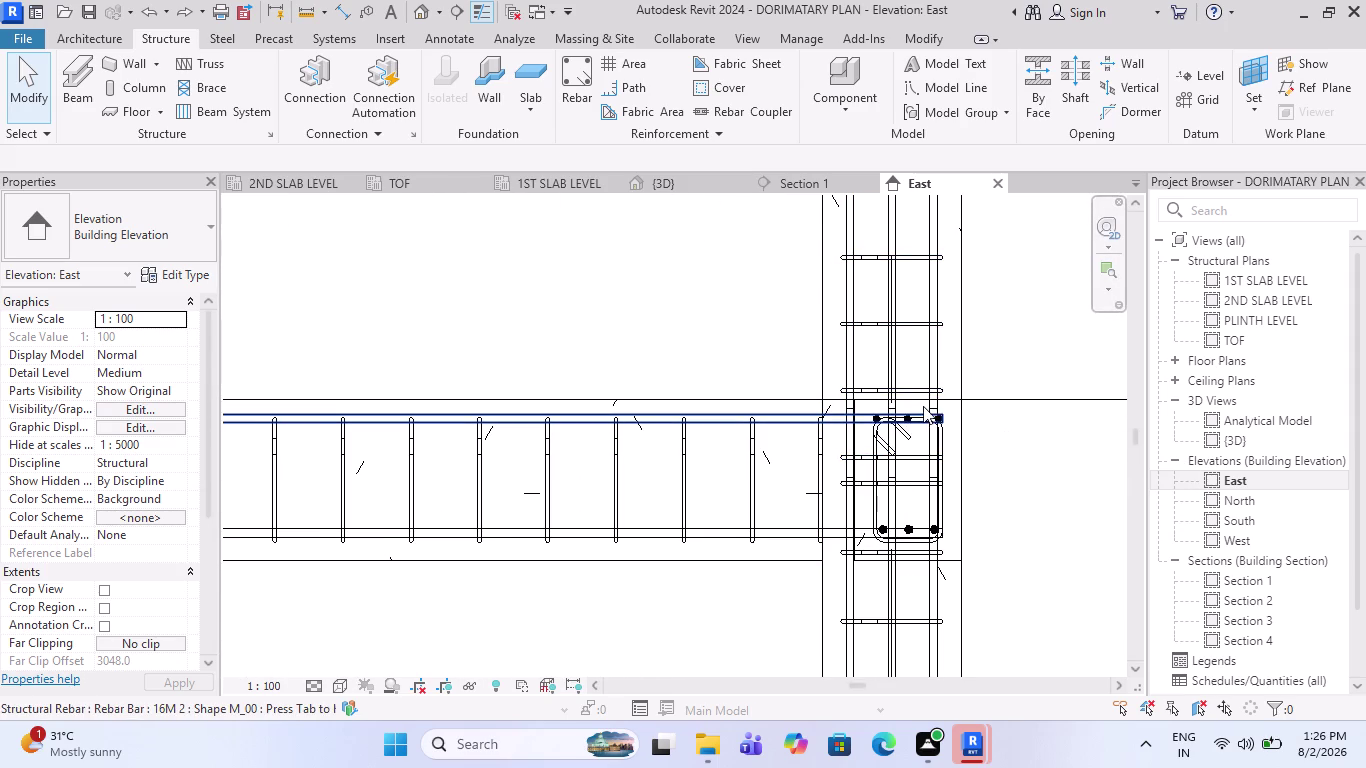
scroll(up, 3)
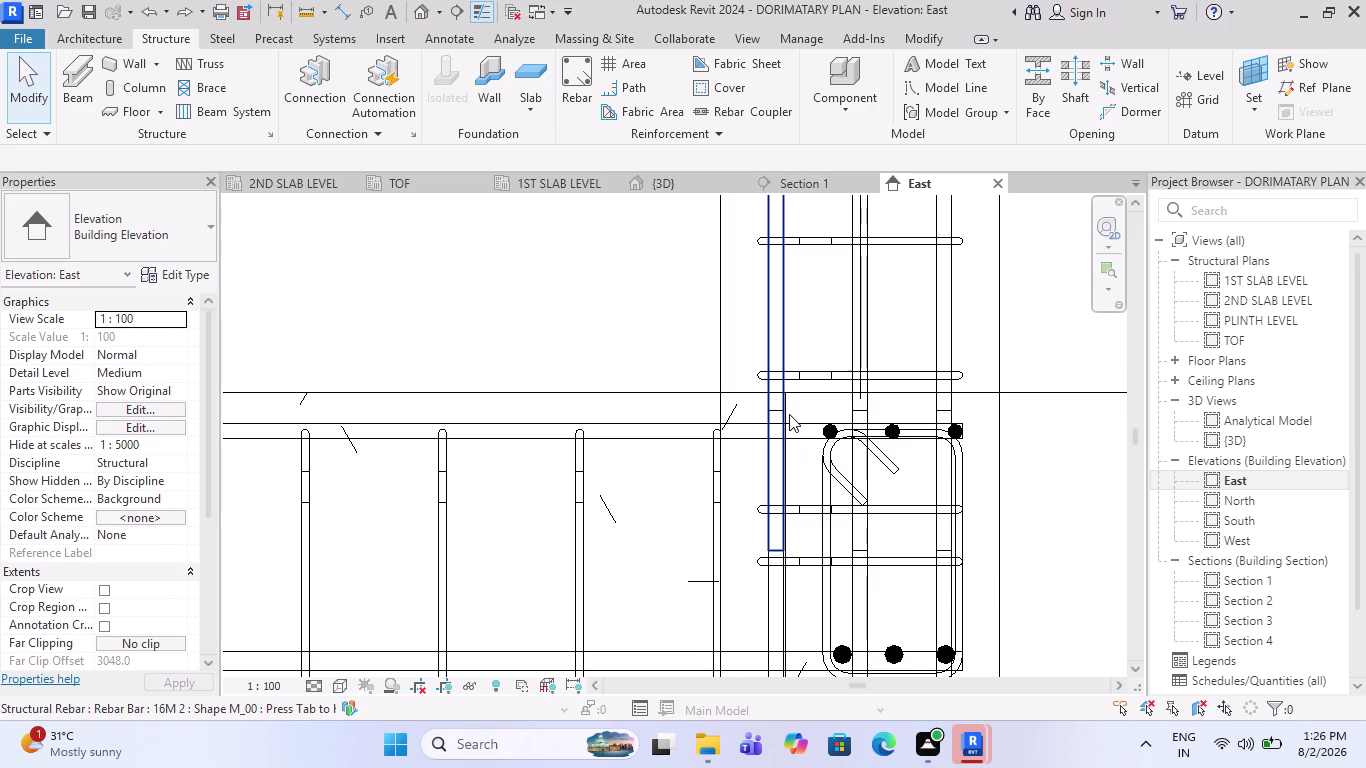
scroll(up, 3)
click(787, 392)
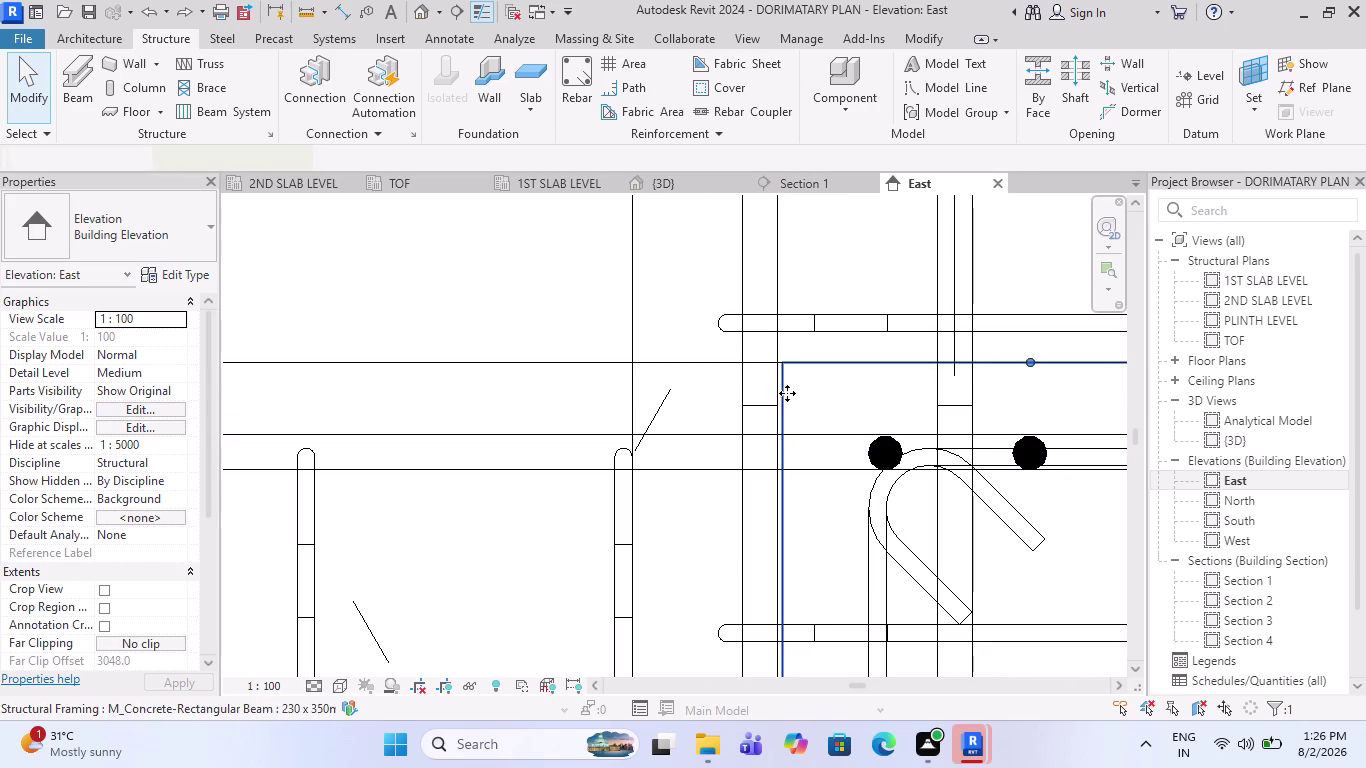
scroll(down, 3)
scroll(down, 3)
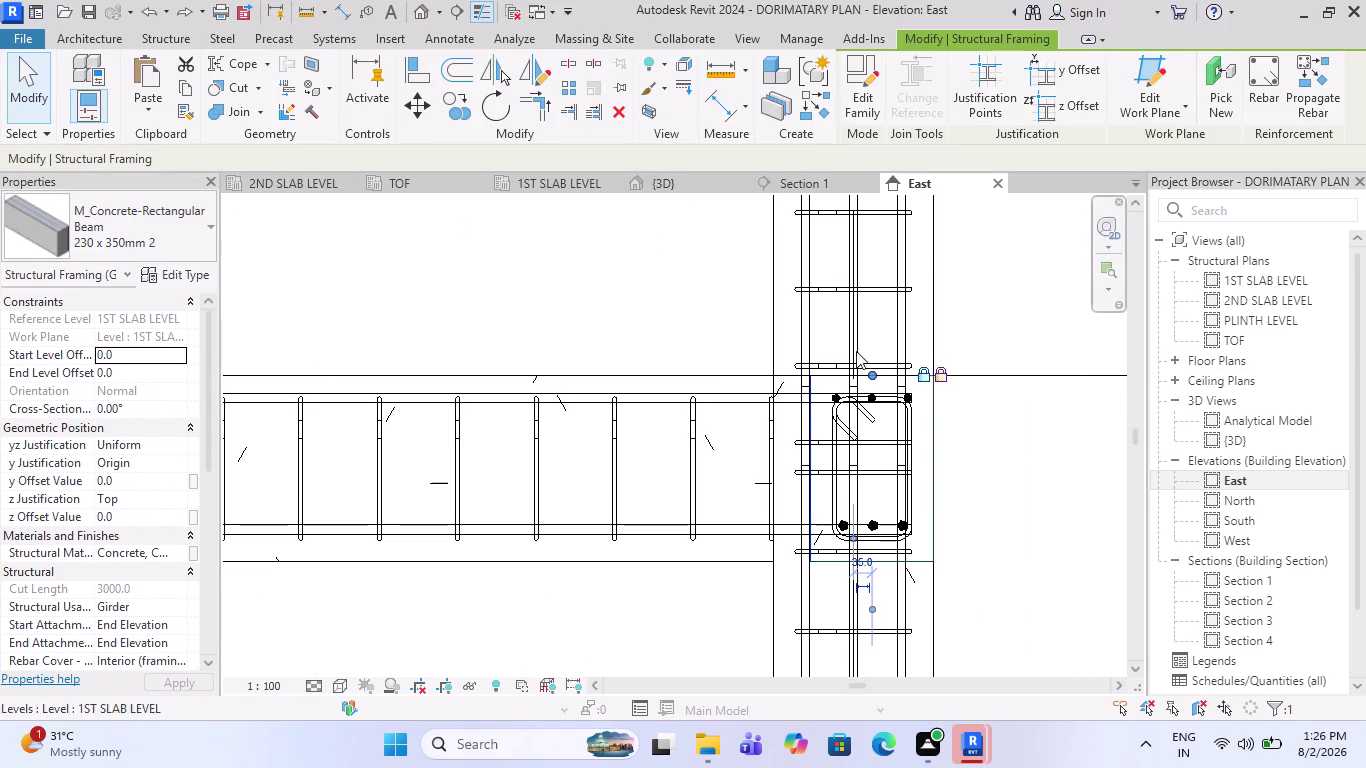
Set the beam's z Offset Value to -150, dismiss the rebar warning and deselect.
scroll(down, 3)
scroll(down, 3)
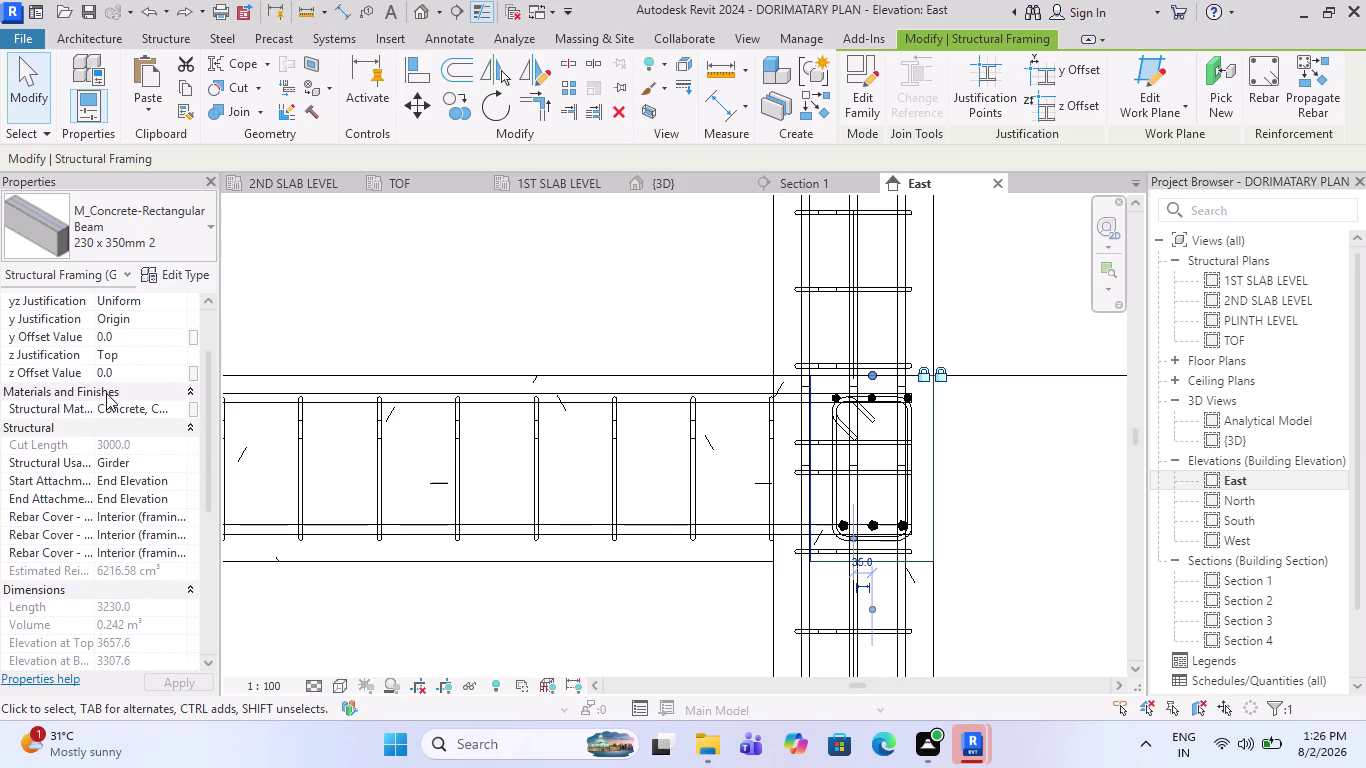
click(153, 375)
text(-1)
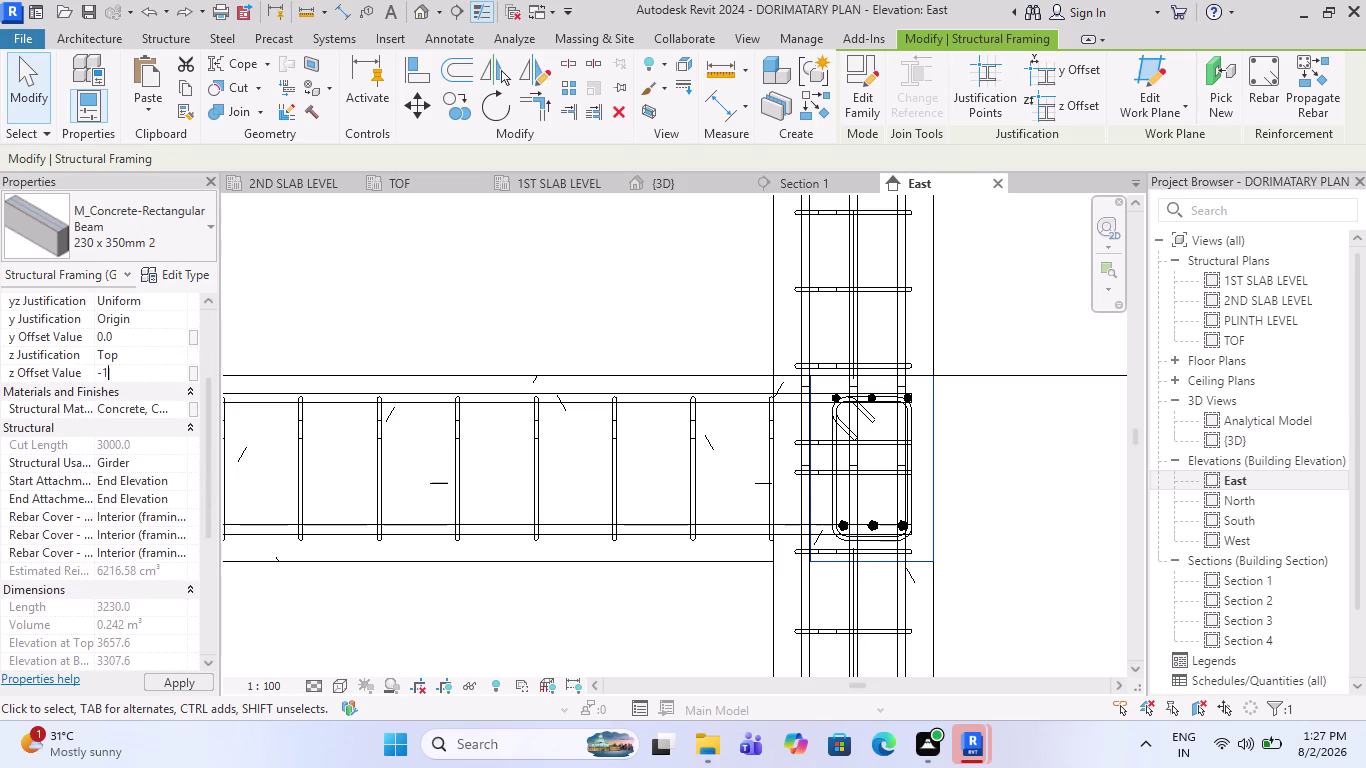
text(50)
key(Return)
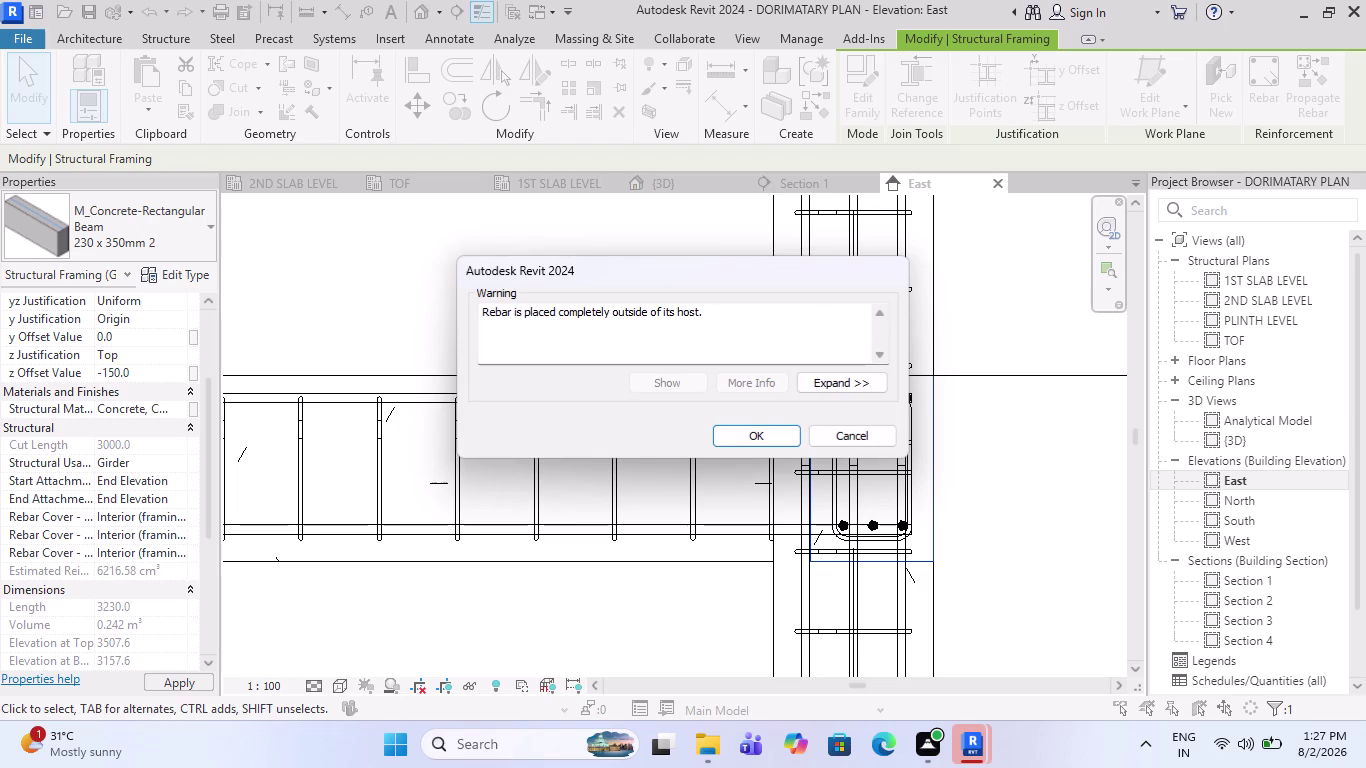
key(Escape)
key(Escape)
scroll(down, 3)
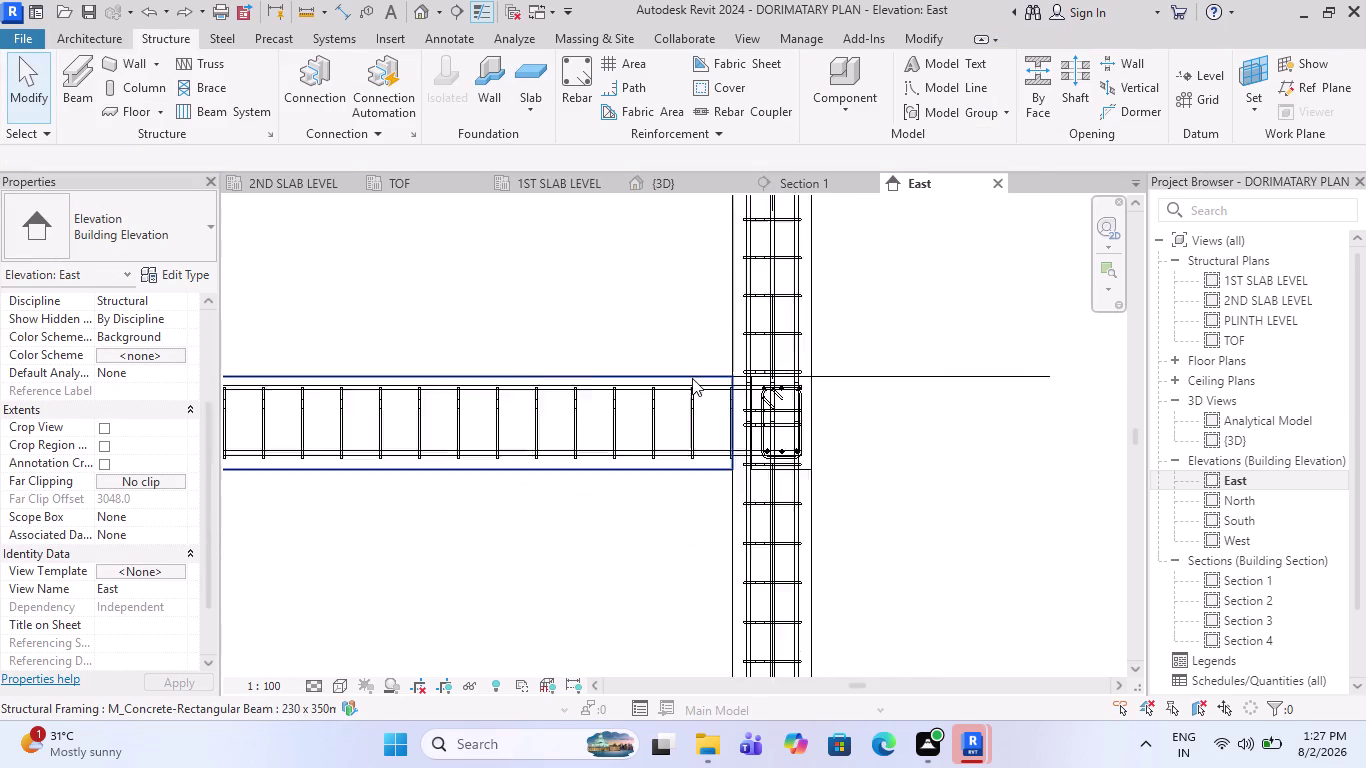
scroll(down, 3)
scroll(down, 3)
scroll(down, 3)
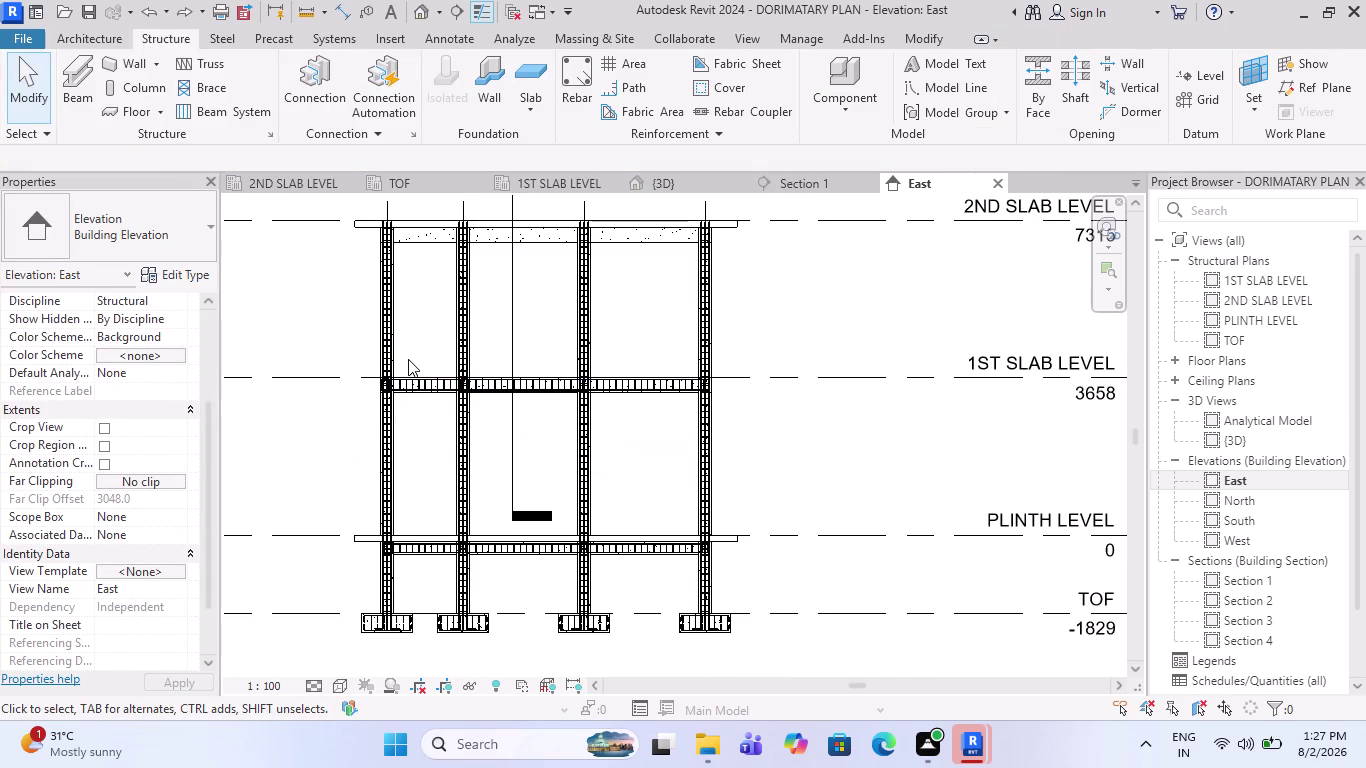
scroll(up, 3)
scroll(up, 3)
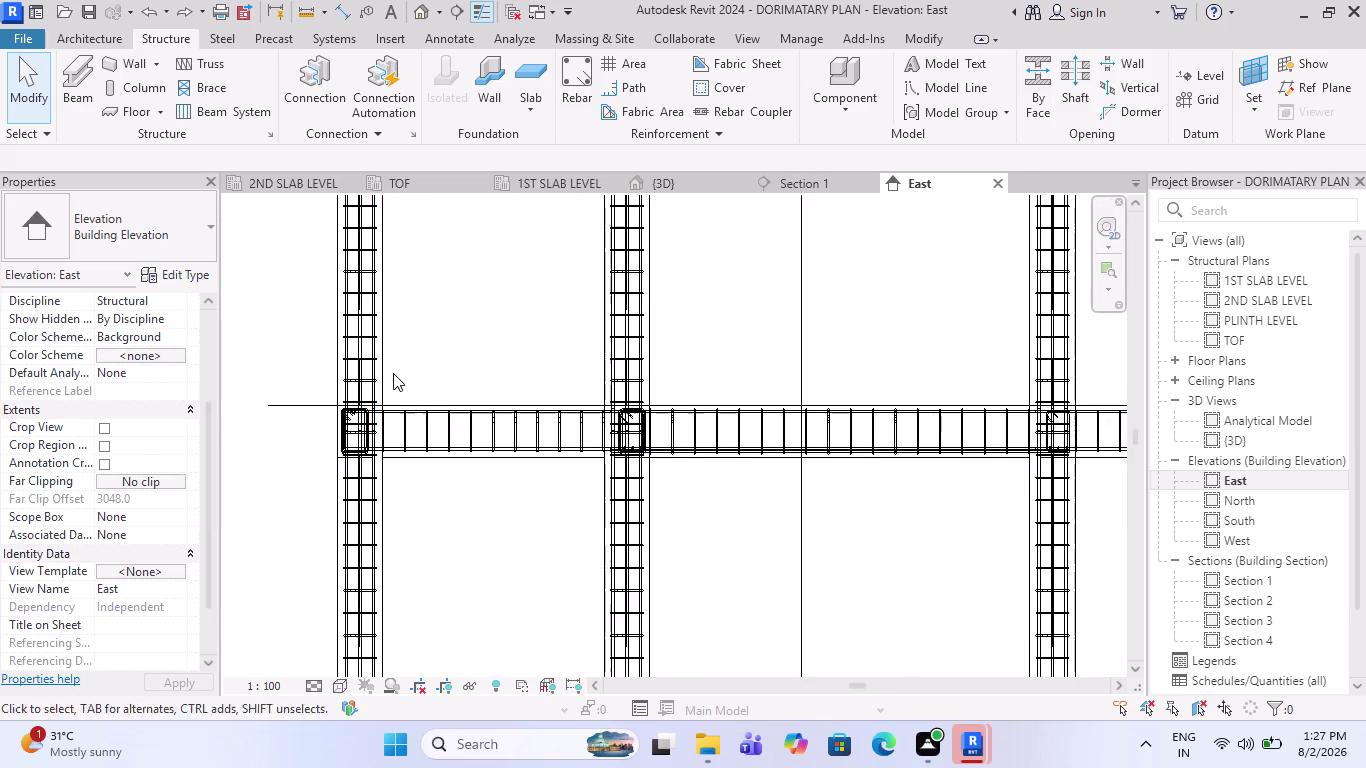
scroll(up, 3)
scroll(down, 3)
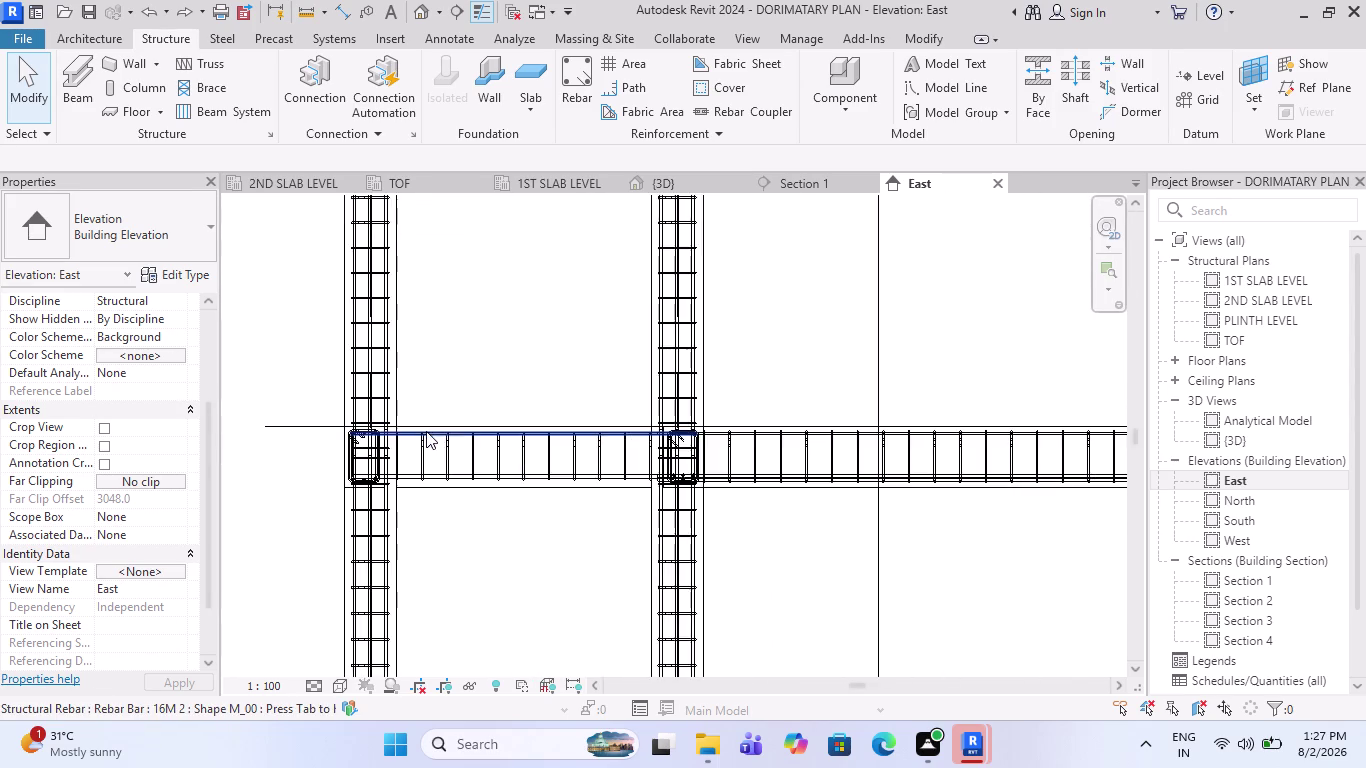
scroll(down, 3)
scroll(up, 3)
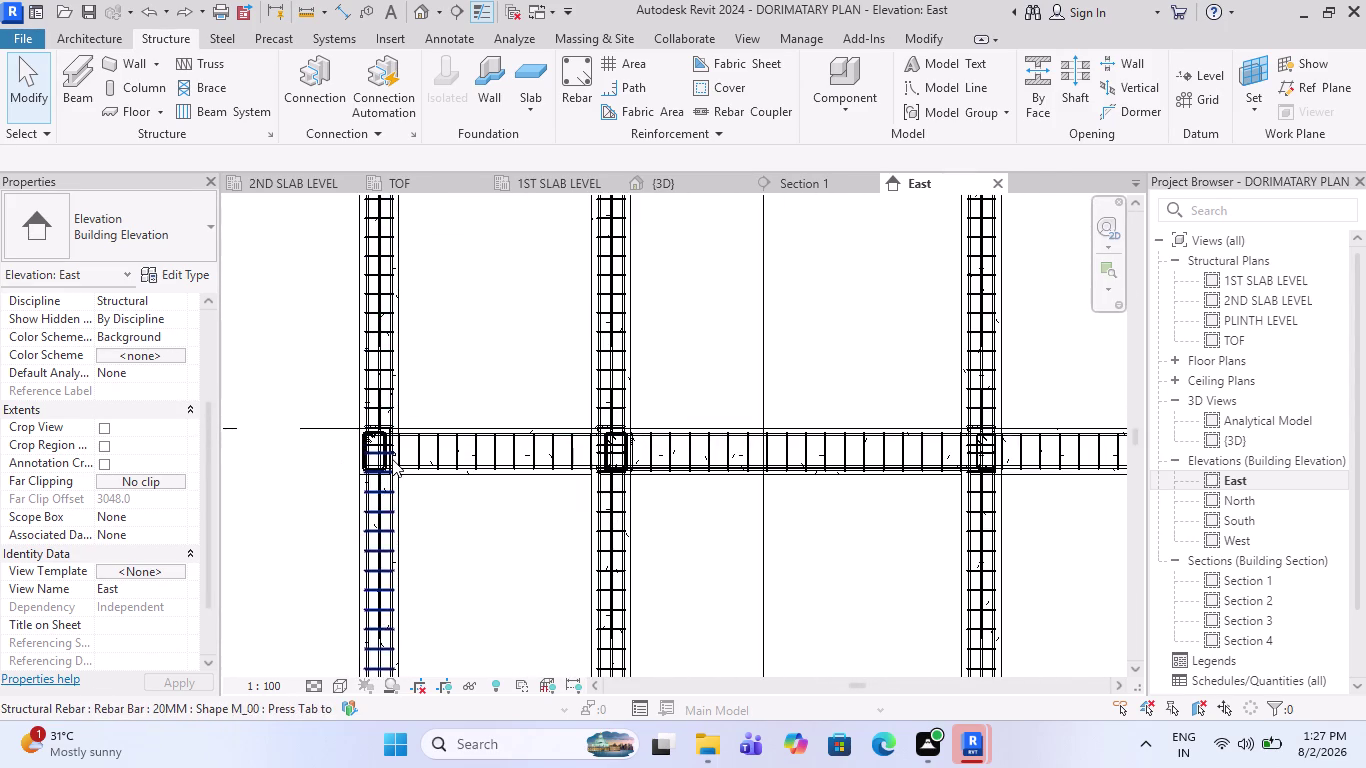
scroll(down, 3)
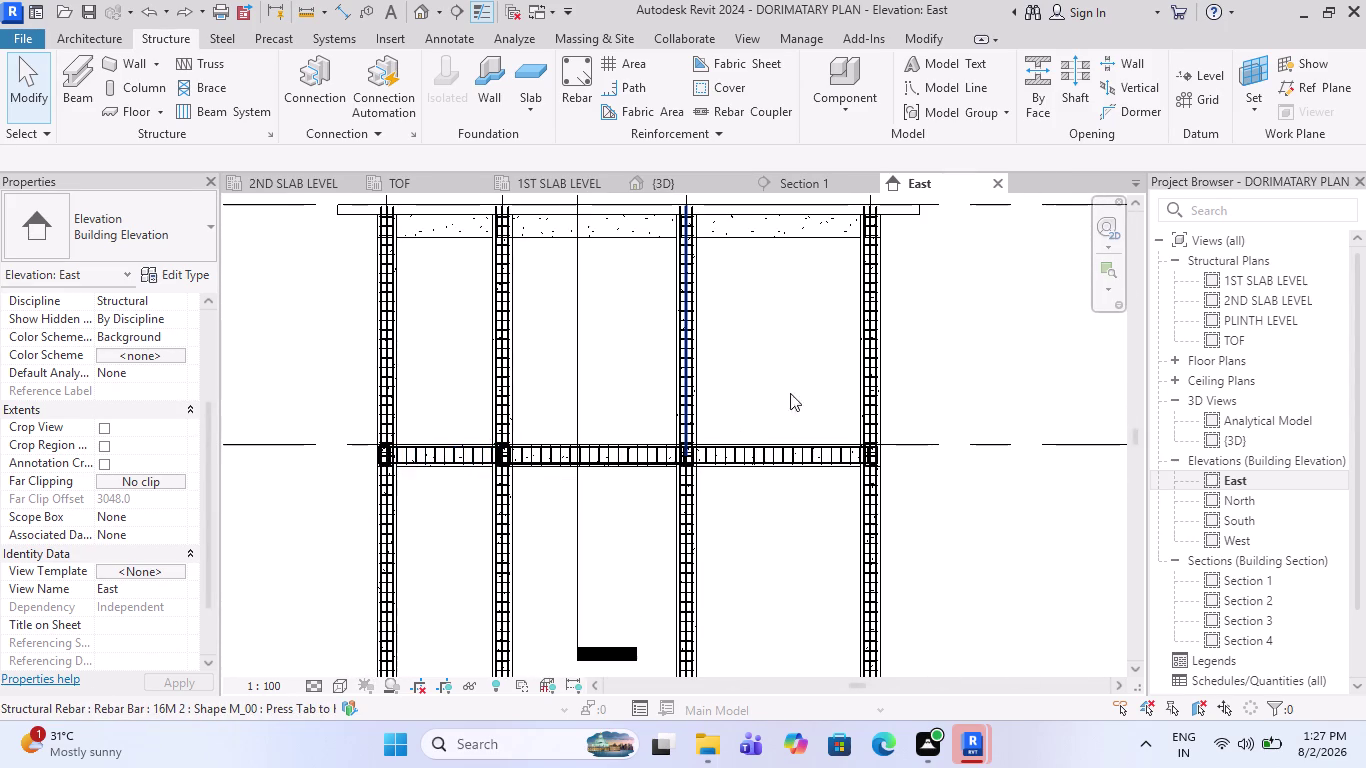
scroll(up, 3)
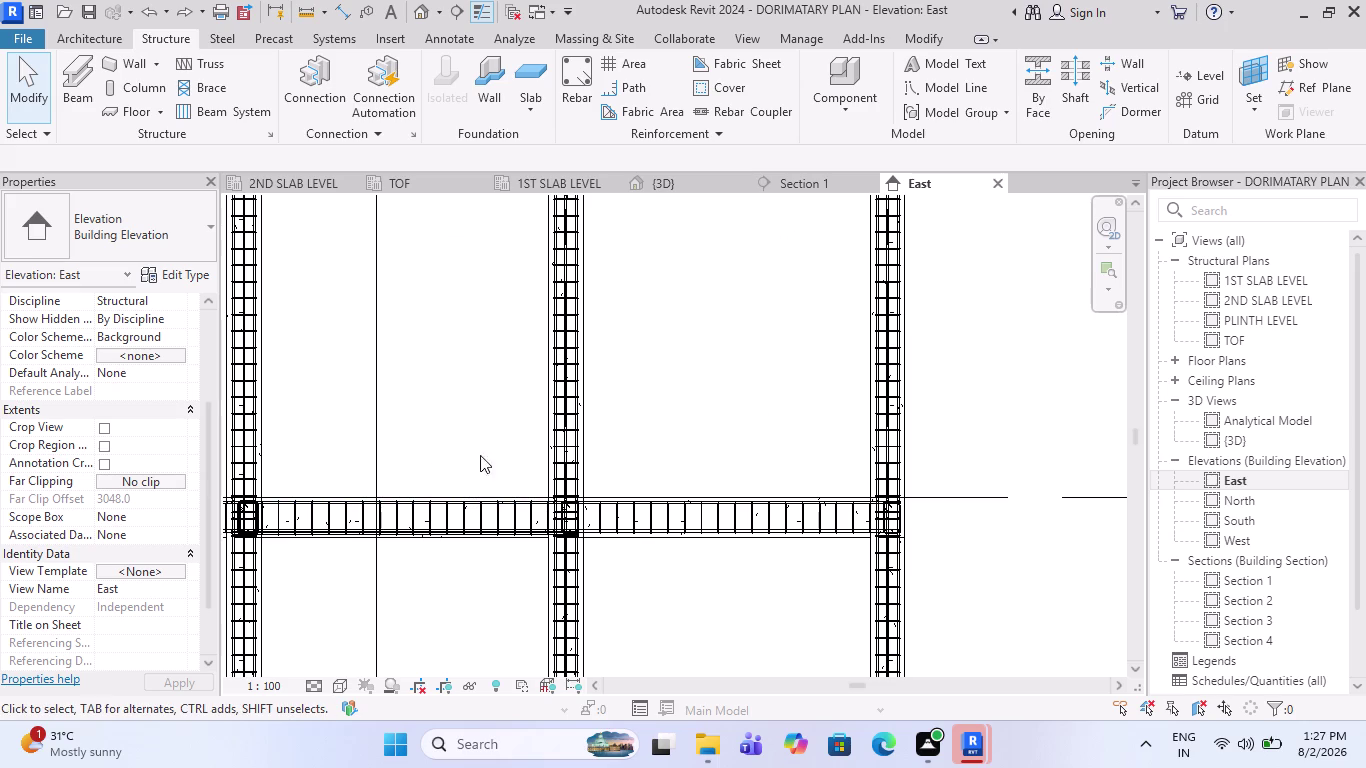
scroll(down, 3)
scroll(down, 3)
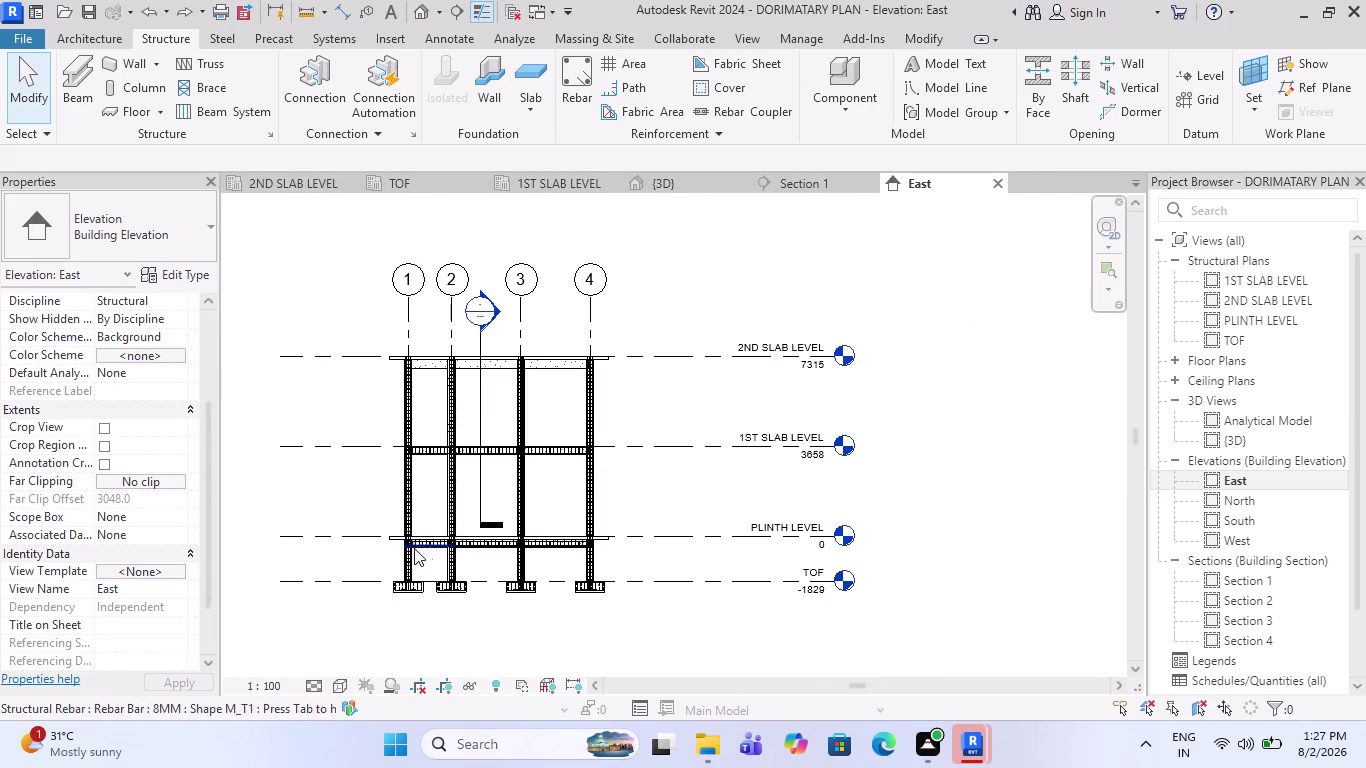
scroll(up, 3)
scroll(up, 3)
scroll(down, 3)
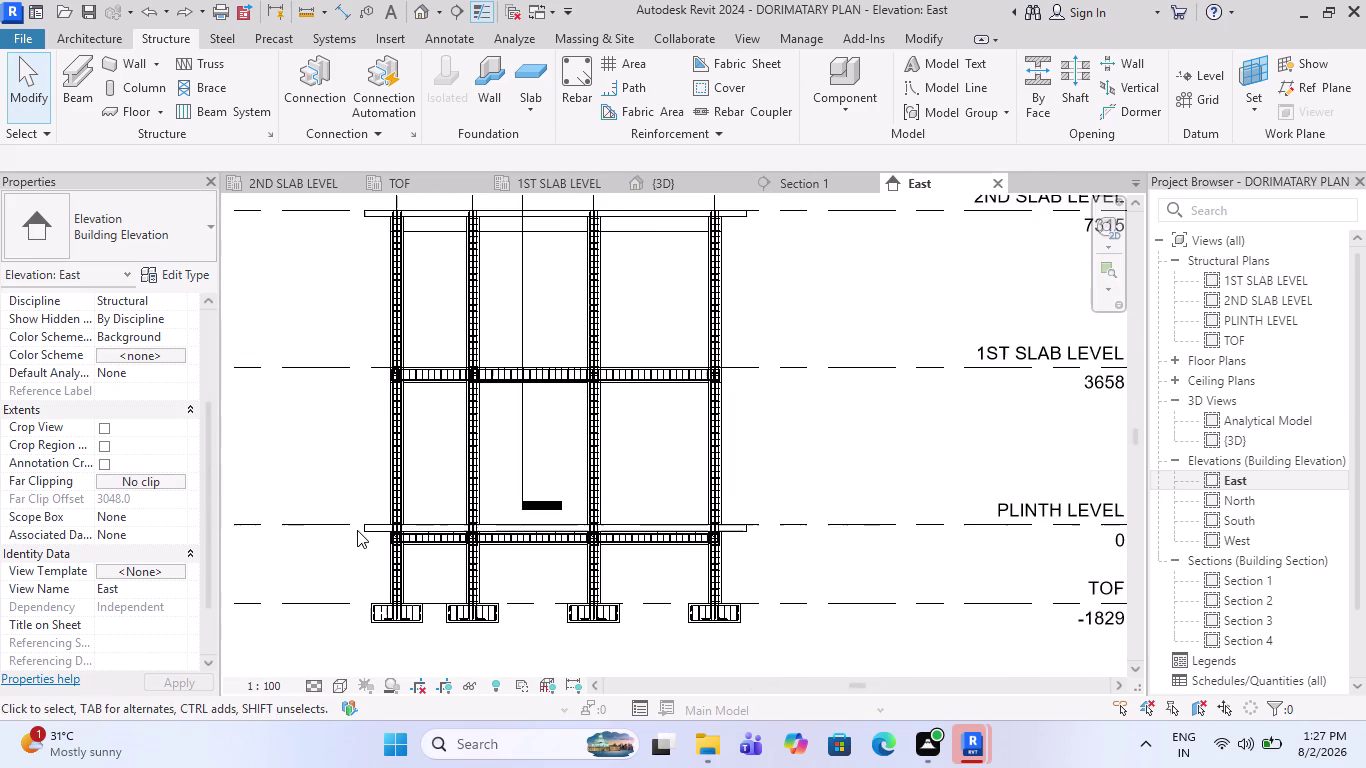
scroll(up, 3)
scroll(down, 3)
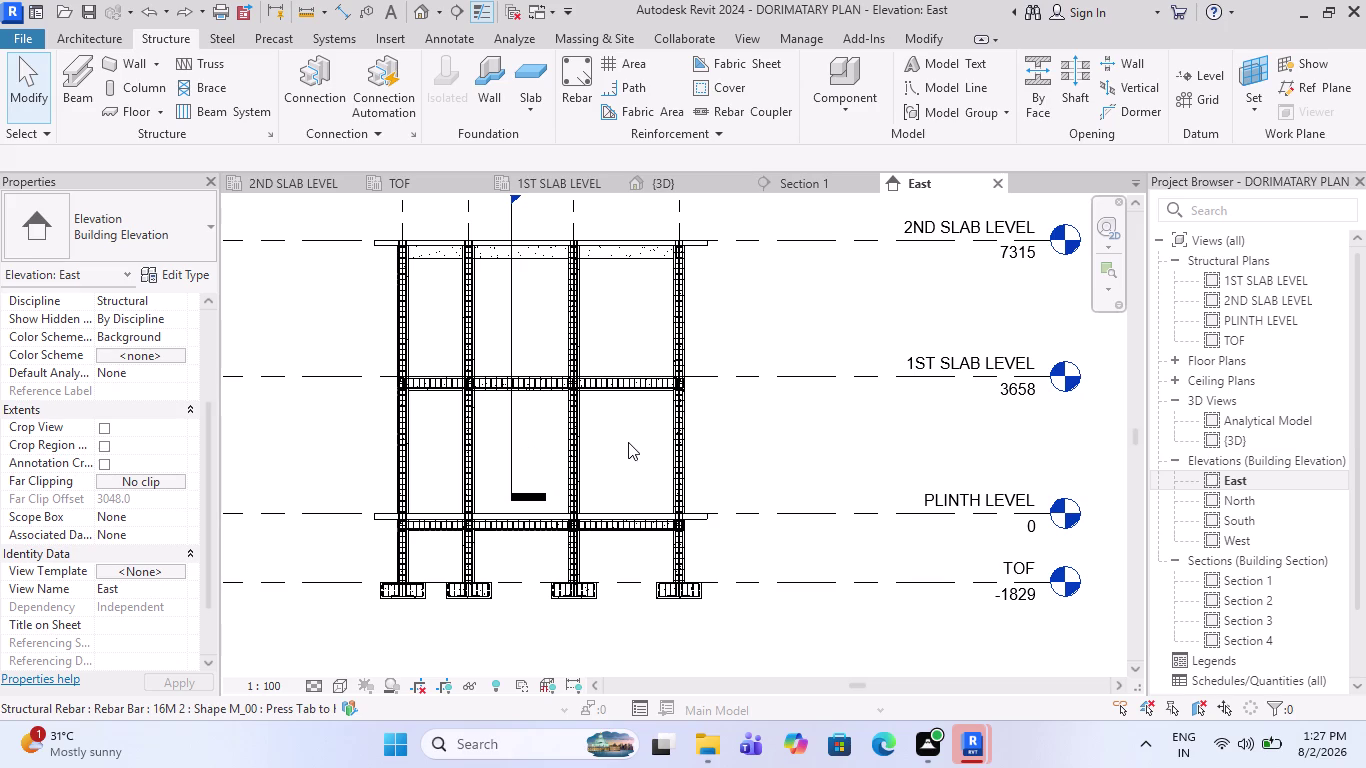
scroll(down, 3)
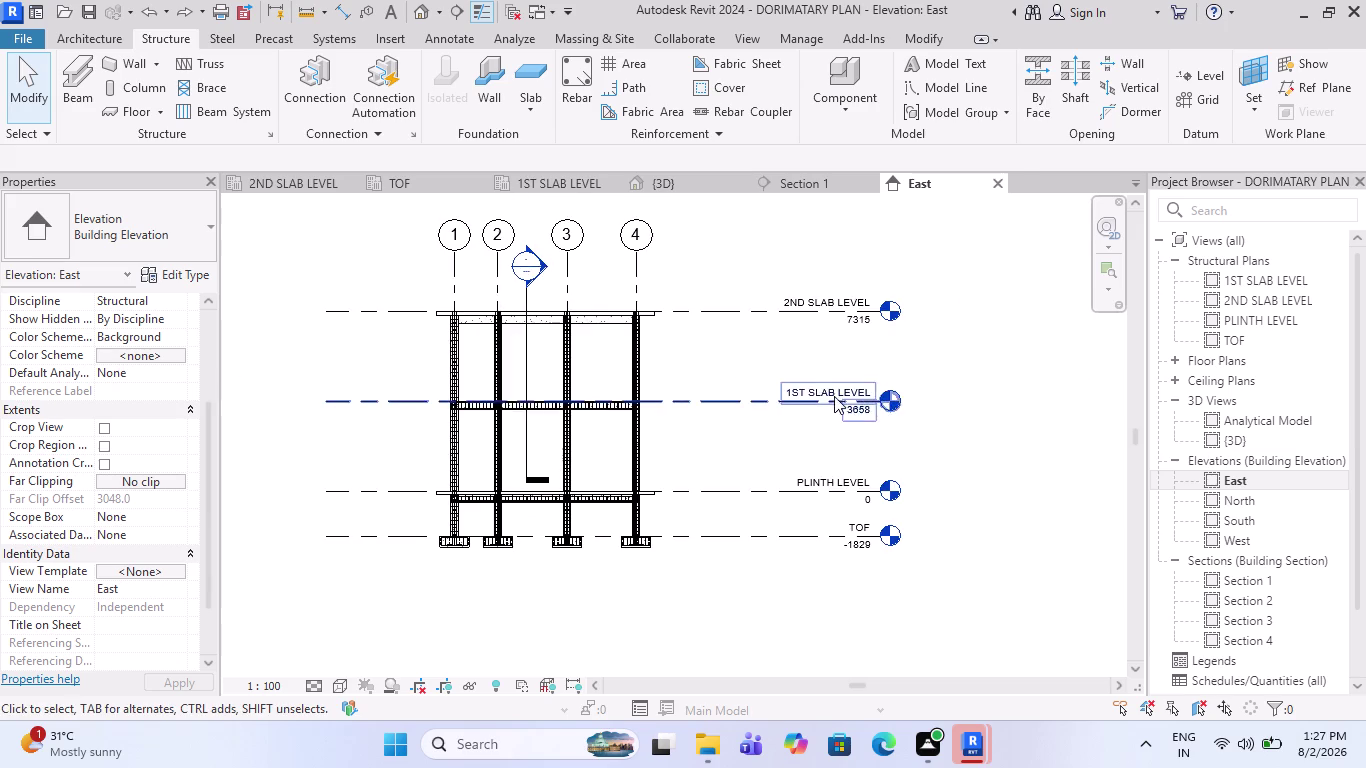
scroll(up, 3)
scroll(up, 3)
Enter 11' as the 1ST SLAB LEVEL elevation value.
double_click(878, 424)
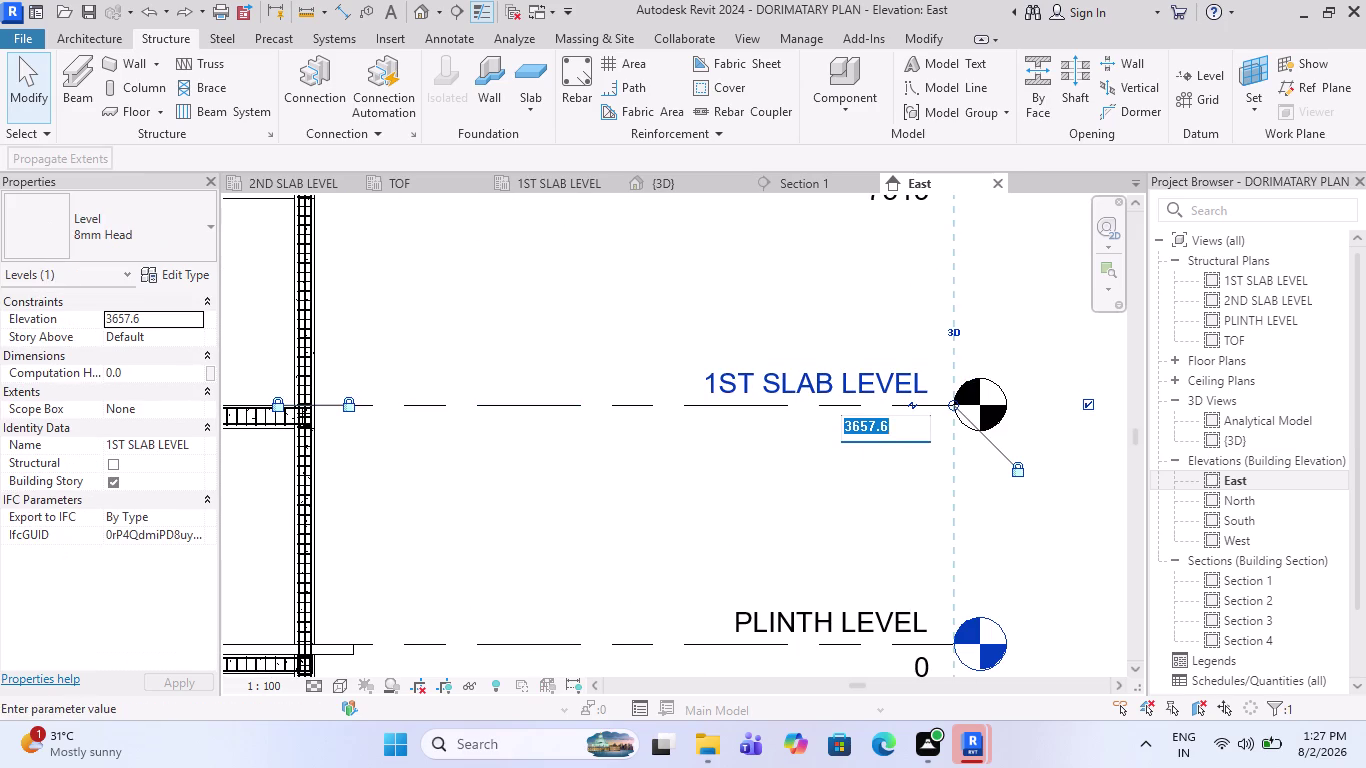
text(11)
key(apostrophe)
key(Return)
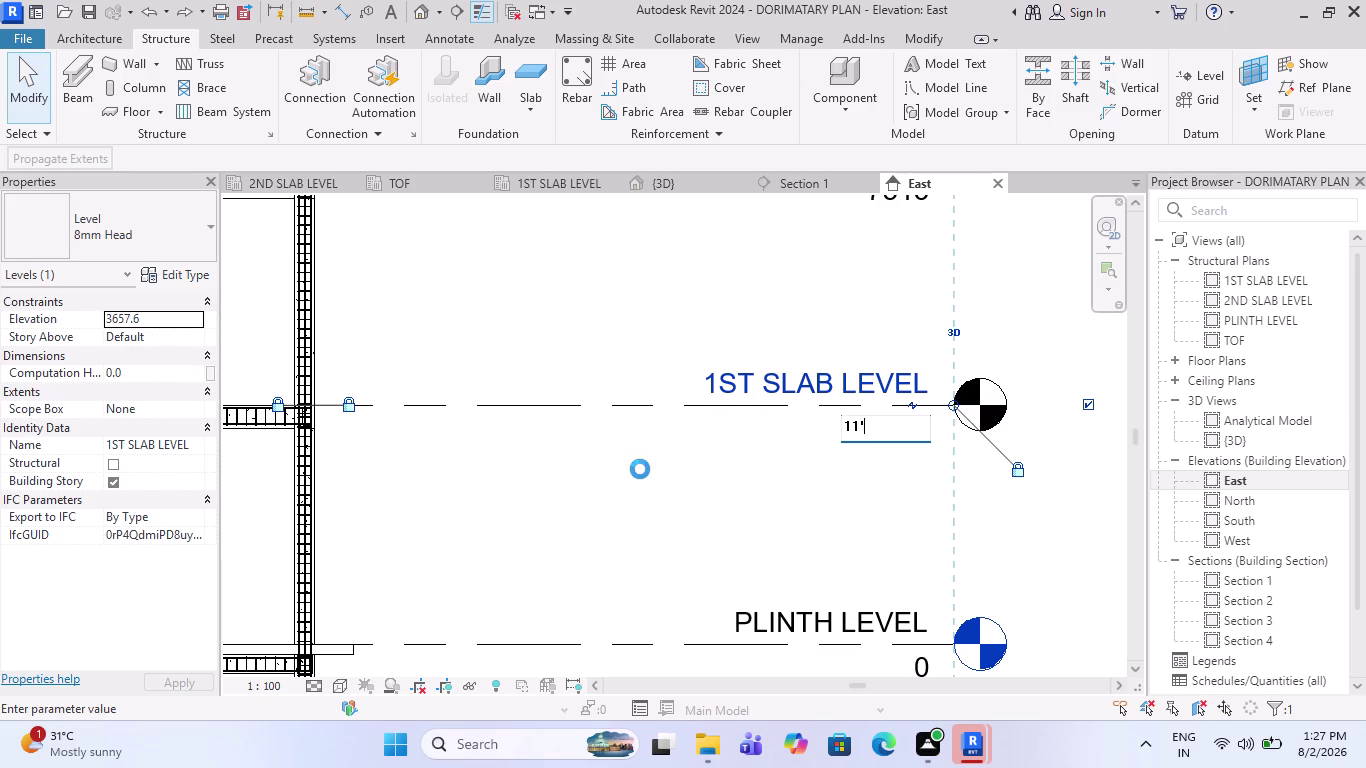
scroll(down, 3)
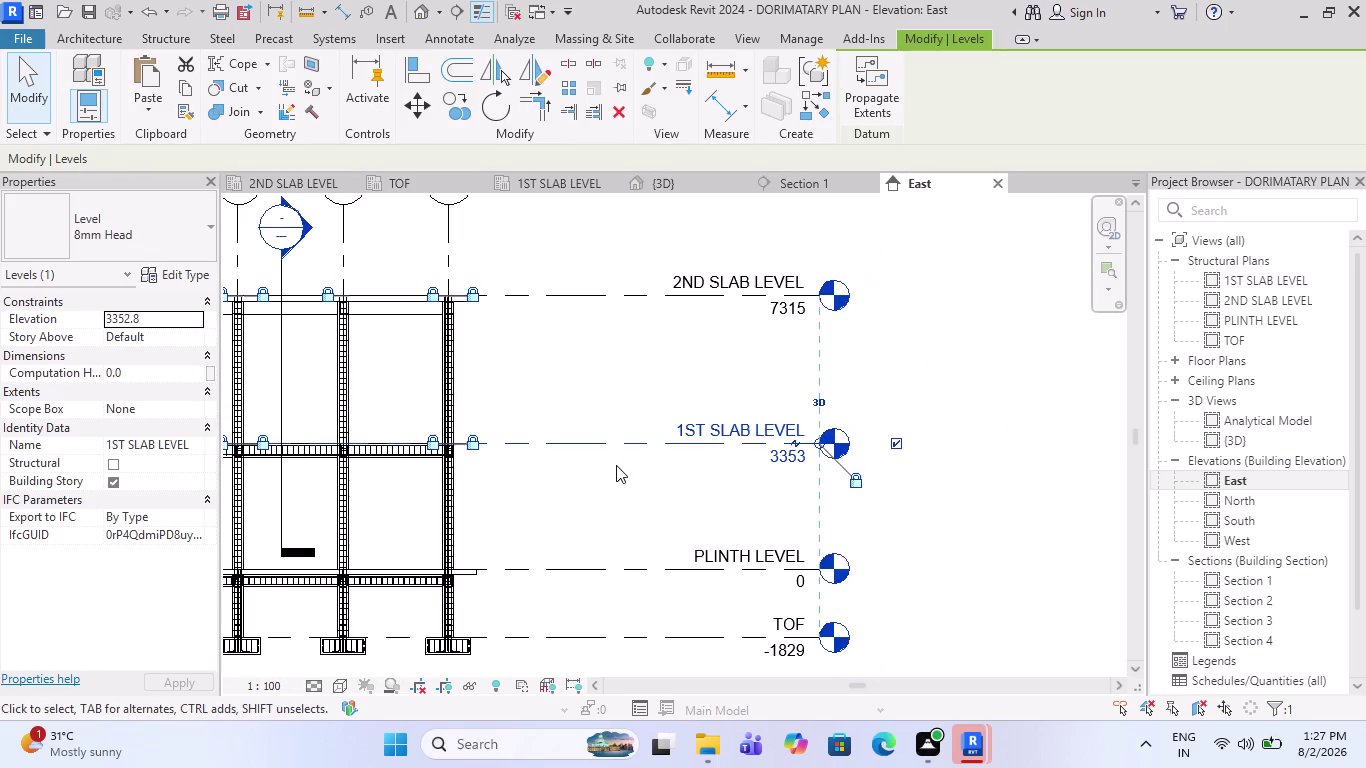
scroll(down, 3)
scroll(up, 3)
scroll(up, 3)
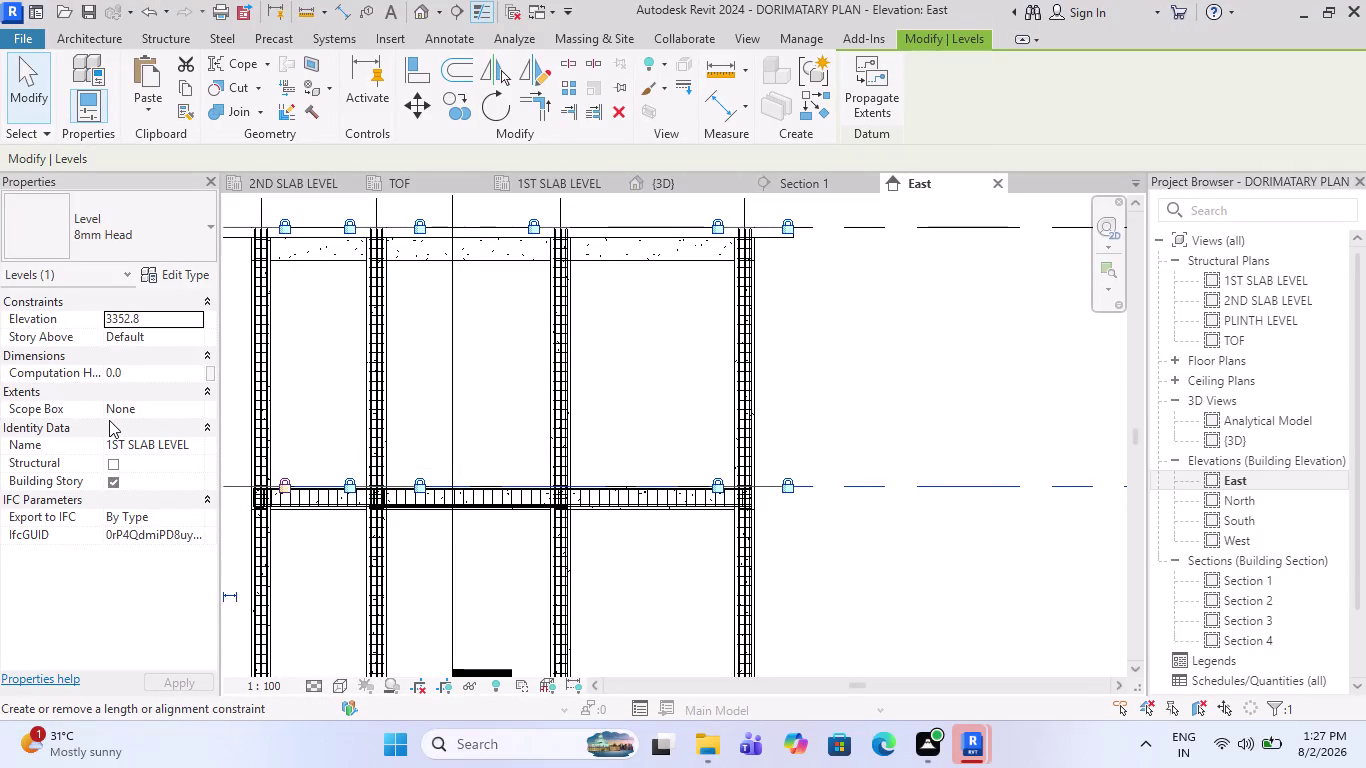
scroll(down, 3)
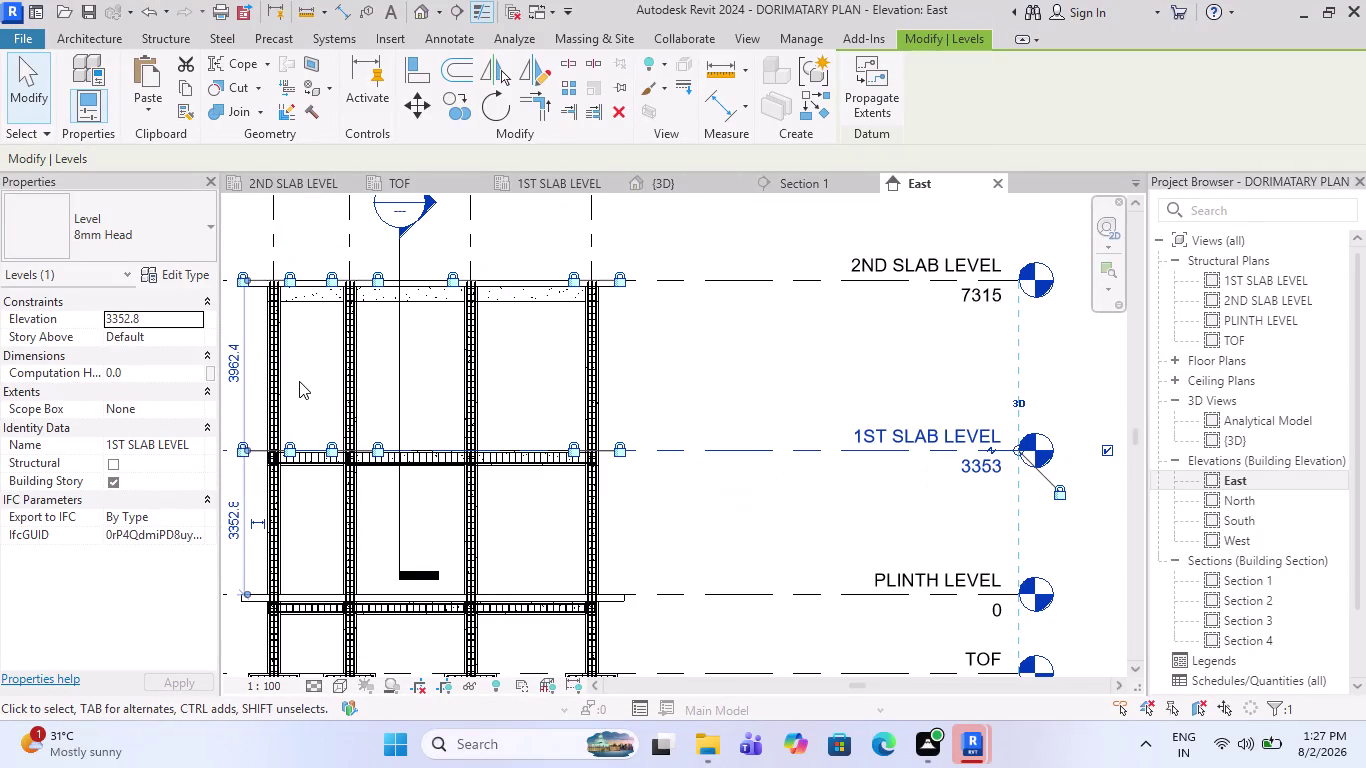
Re-enter the 1ST SLAB LEVEL elevation as 11'6" (3505 mm) and clear the selection.
click(996, 470)
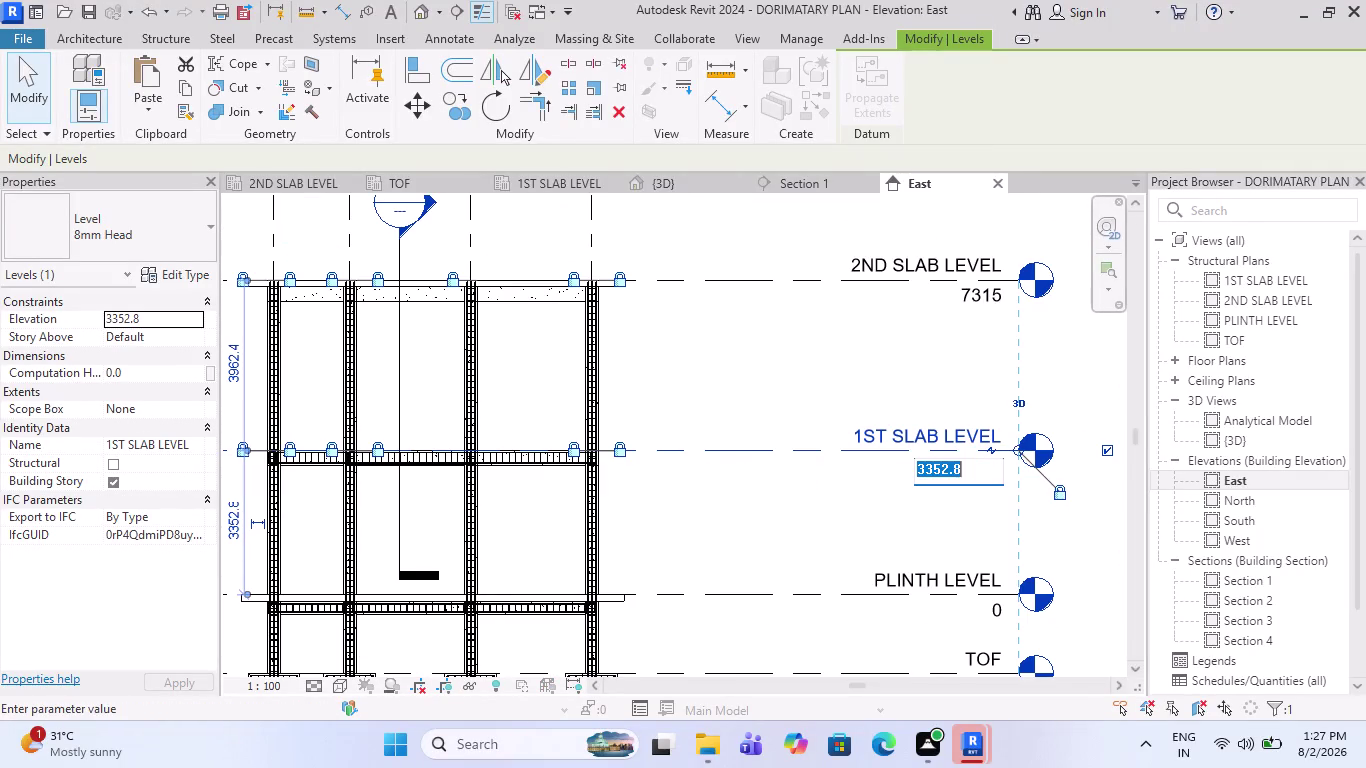
text(11)
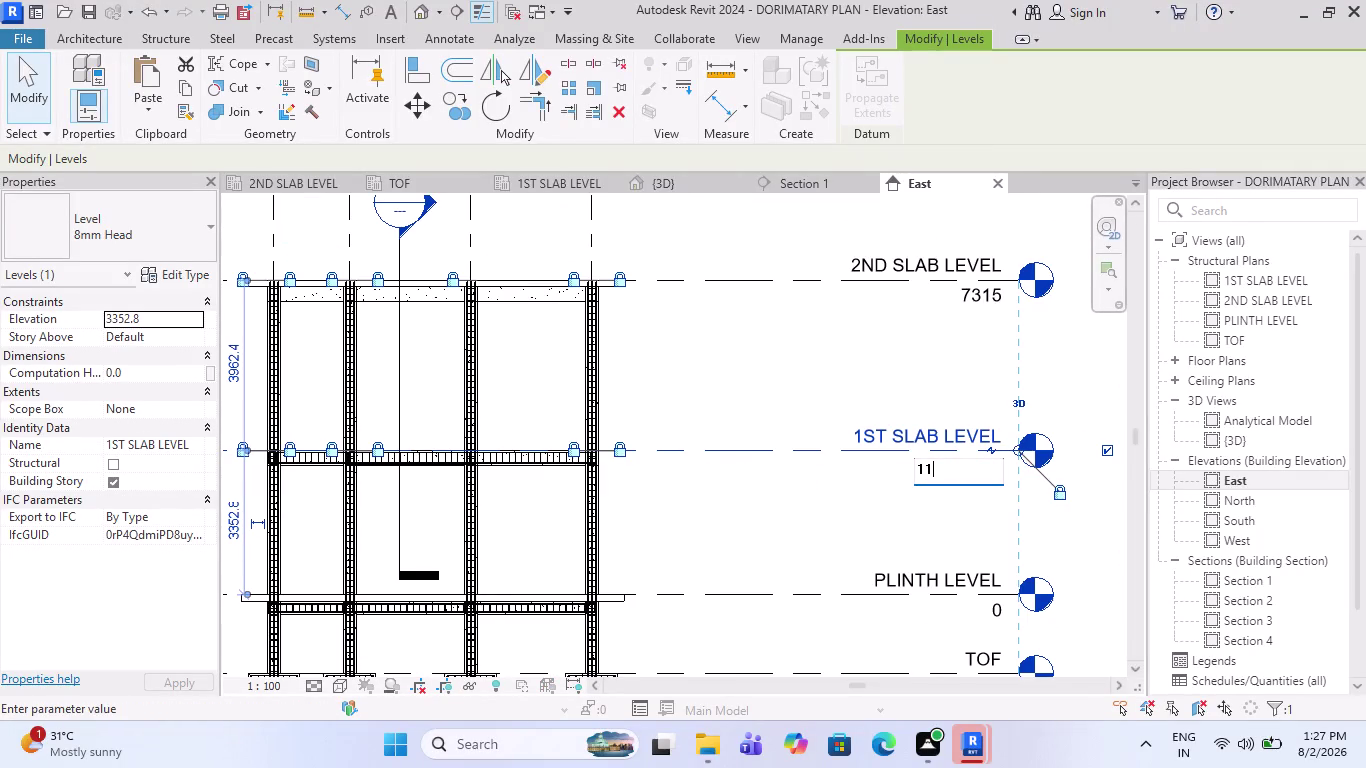
key(apostrophe)
text(6)
text(")
key(Return)
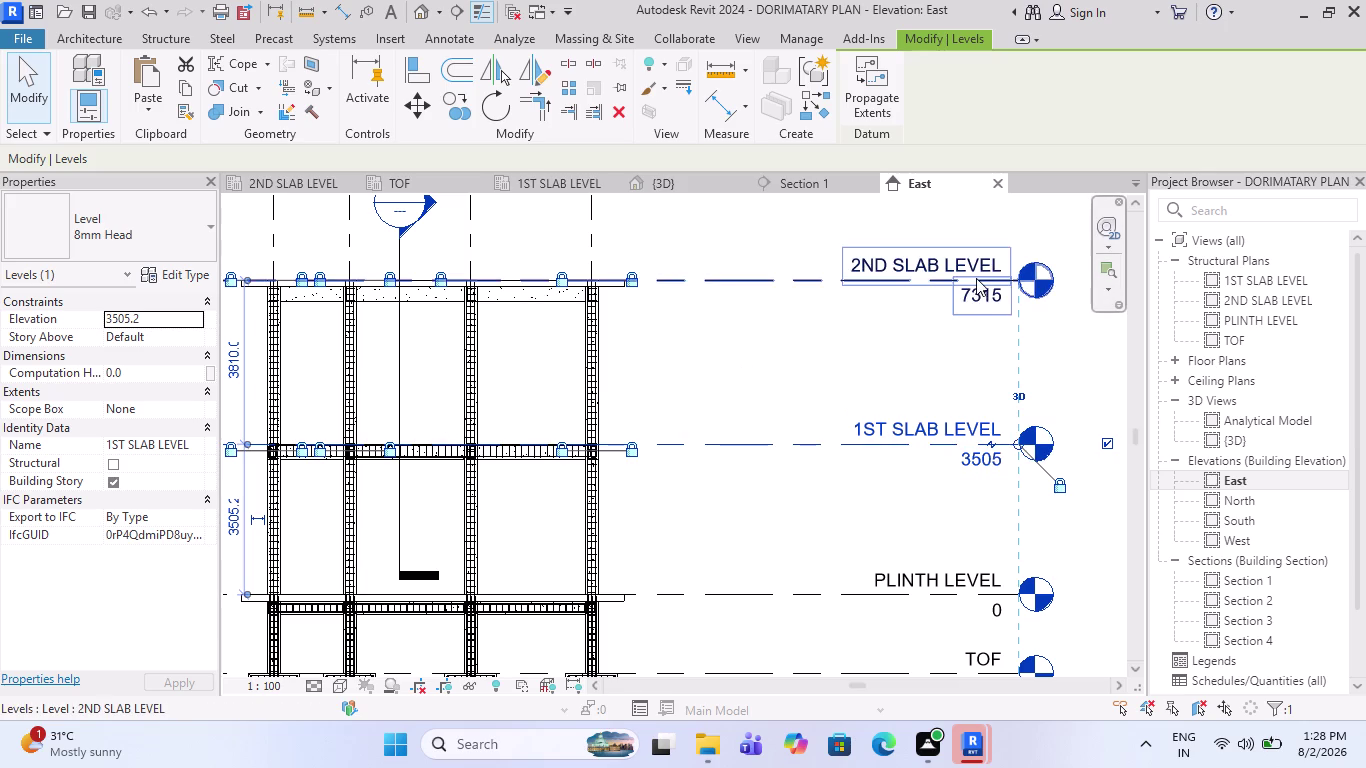
scroll(up, 3)
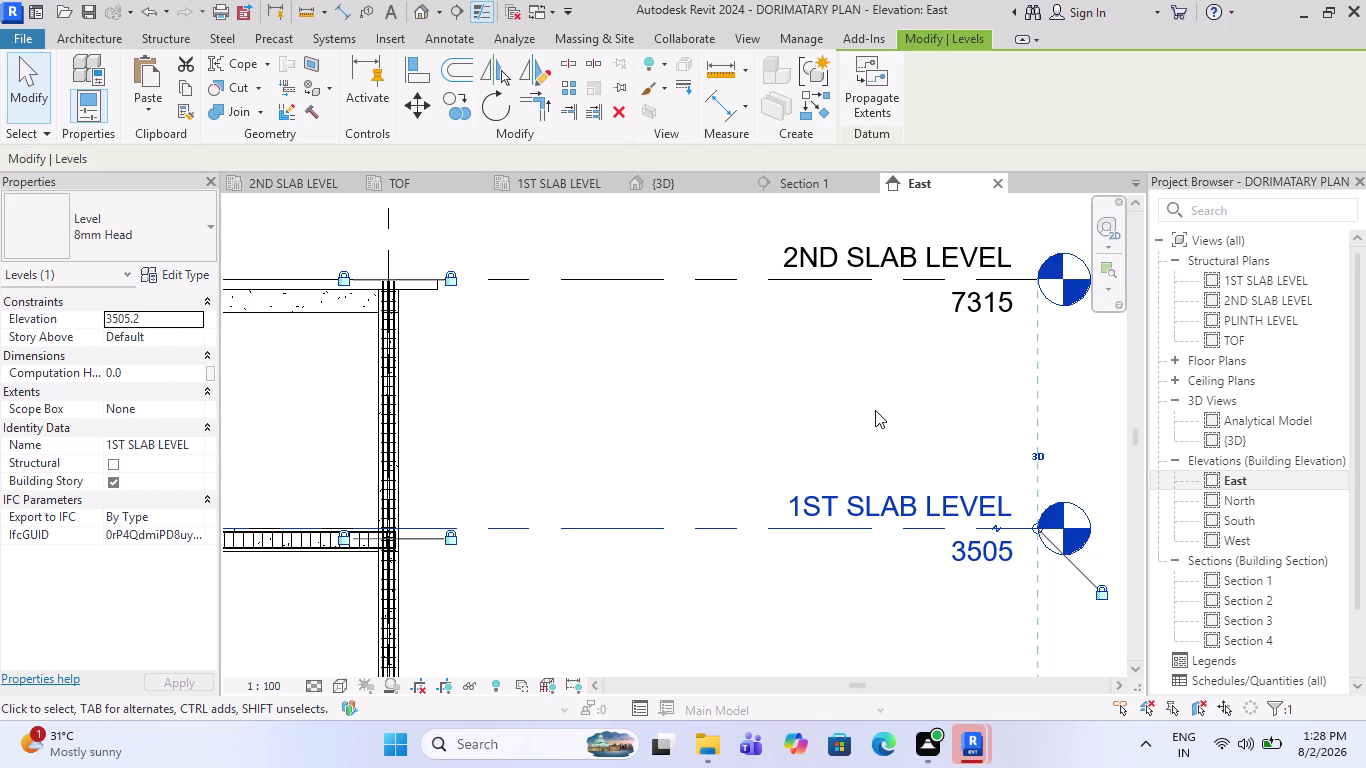
scroll(down, 3)
key(Escape)
Change the 2ND SLAB LEVEL elevation to 23.5' (7163 mm) and clear the selection.
scroll(down, 3)
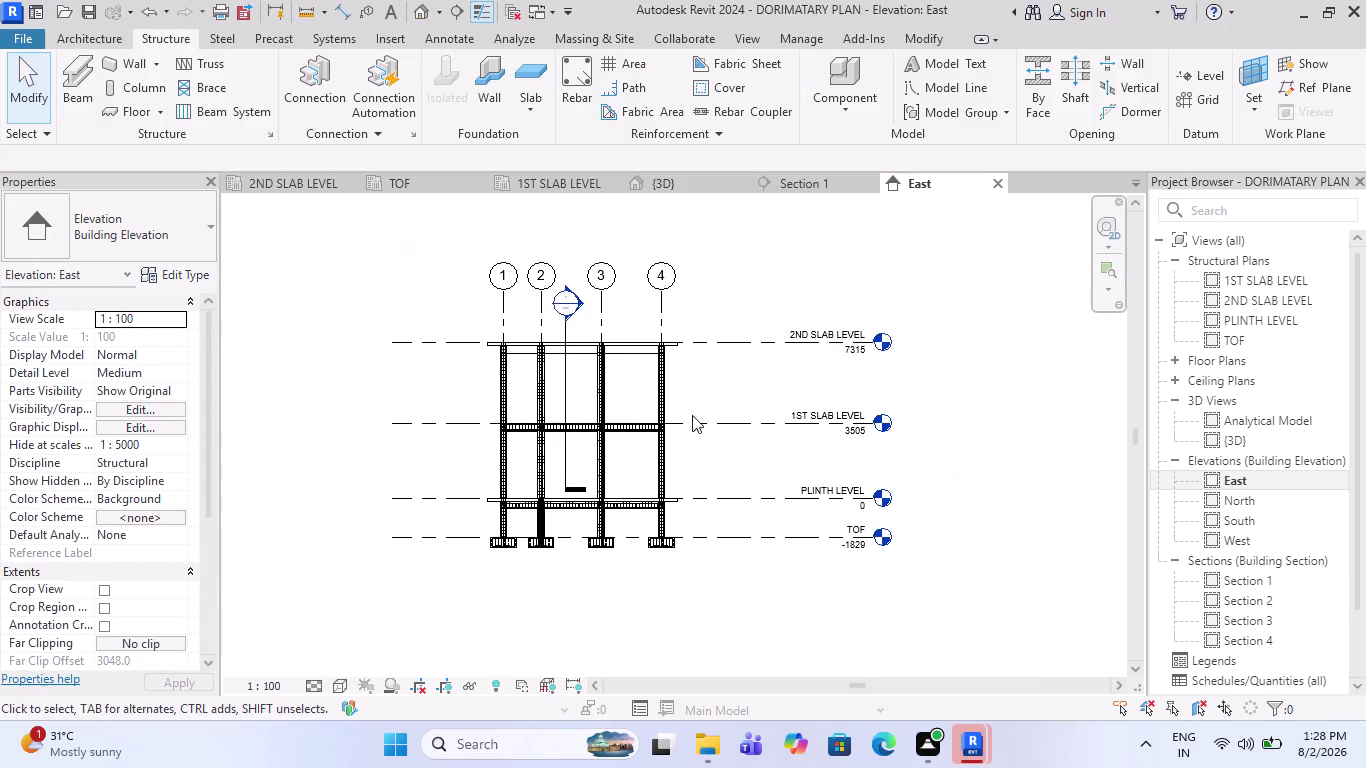
scroll(up, 3)
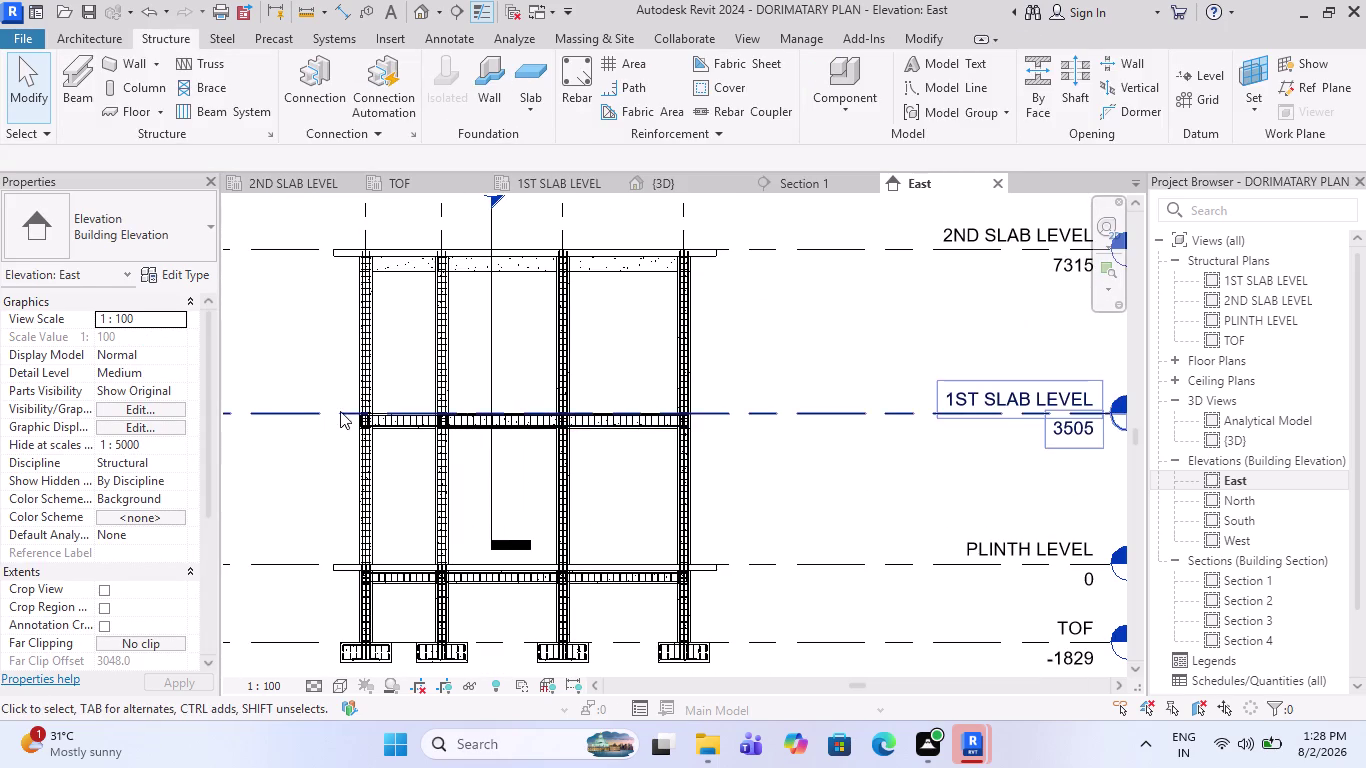
scroll(up, 3)
scroll(down, 3)
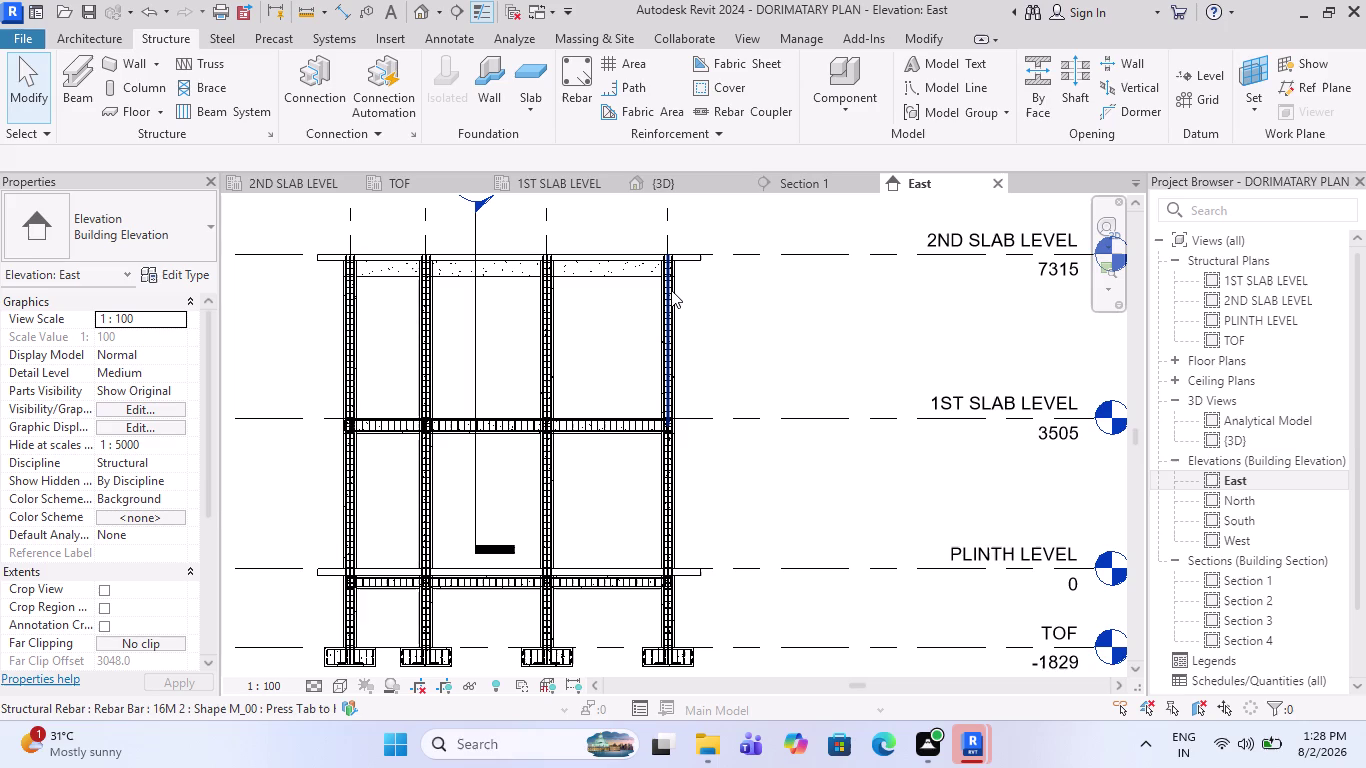
scroll(down, 3)
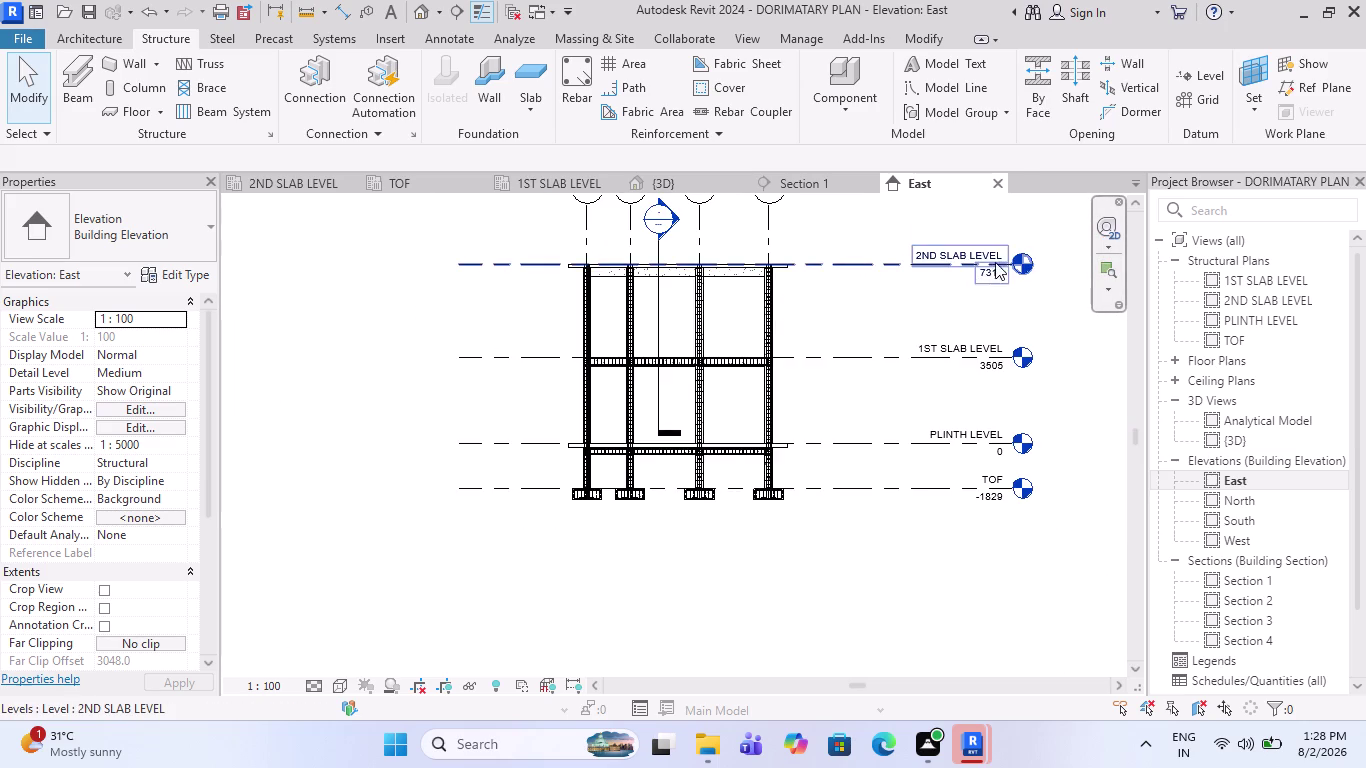
scroll(up, 3)
scroll(up, 3)
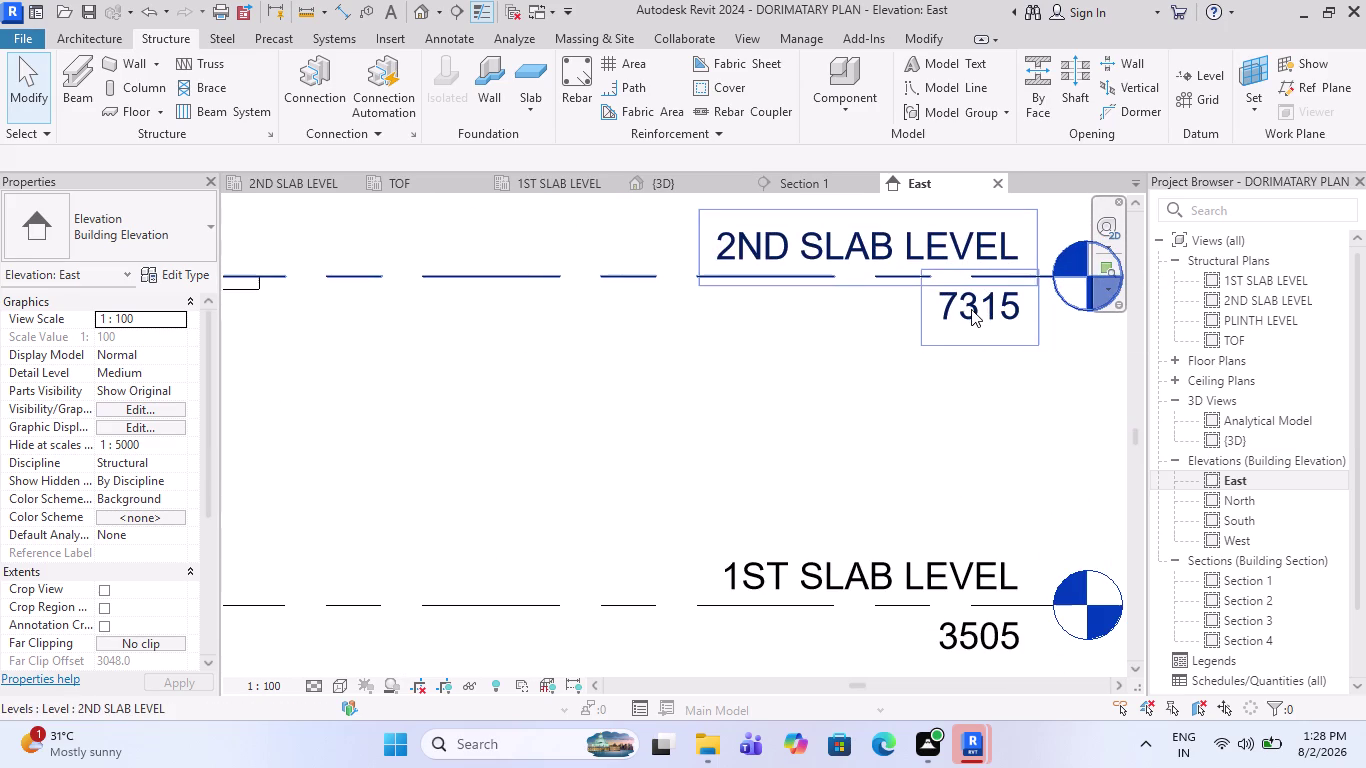
click(971, 309)
key(Escape)
scroll(down, 3)
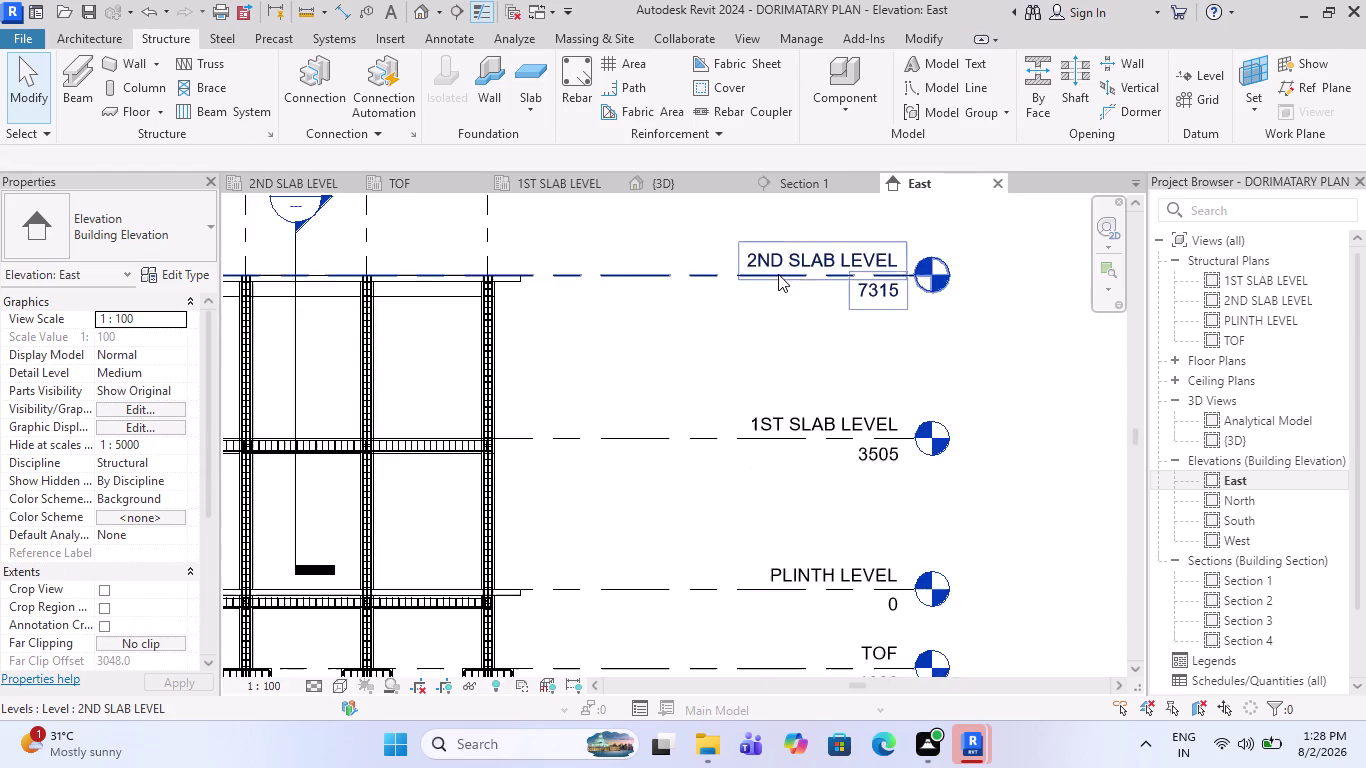
scroll(down, 3)
scroll(up, 3)
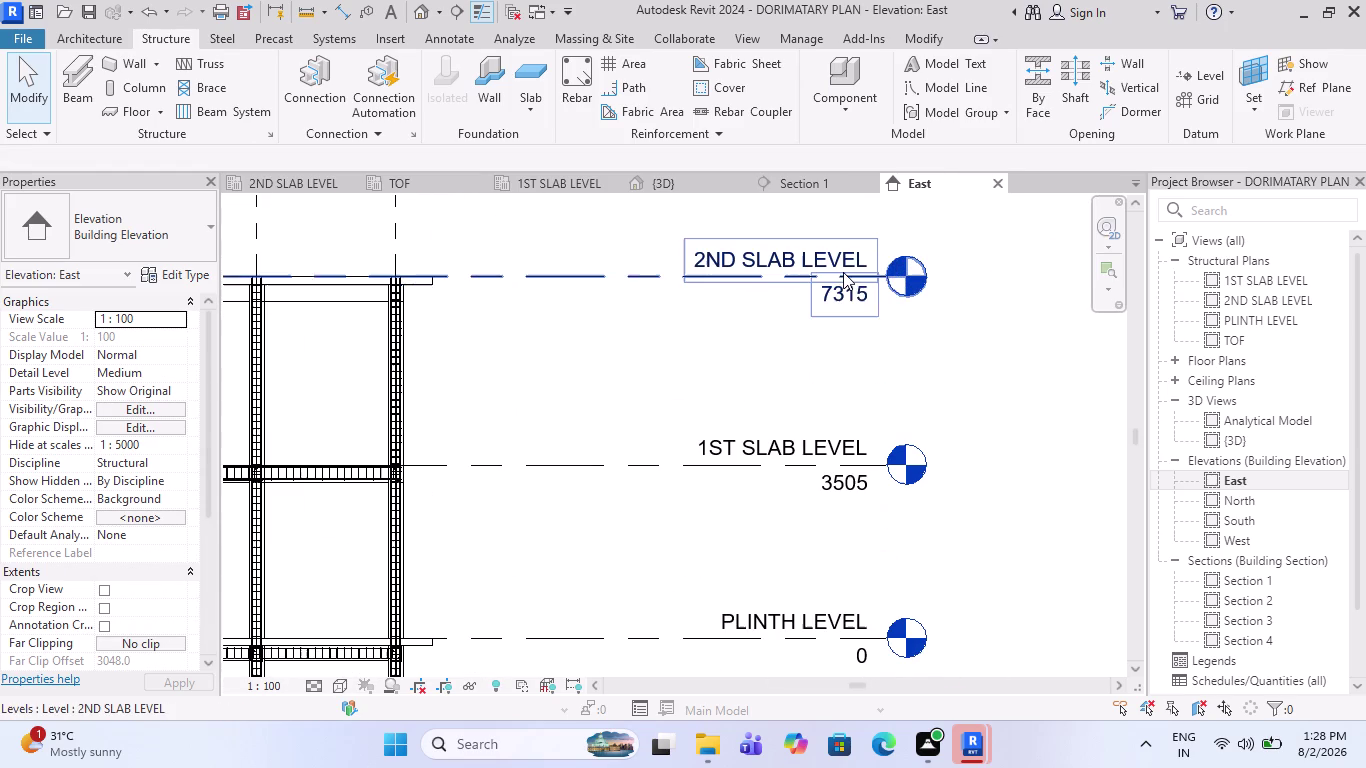
double_click(848, 295)
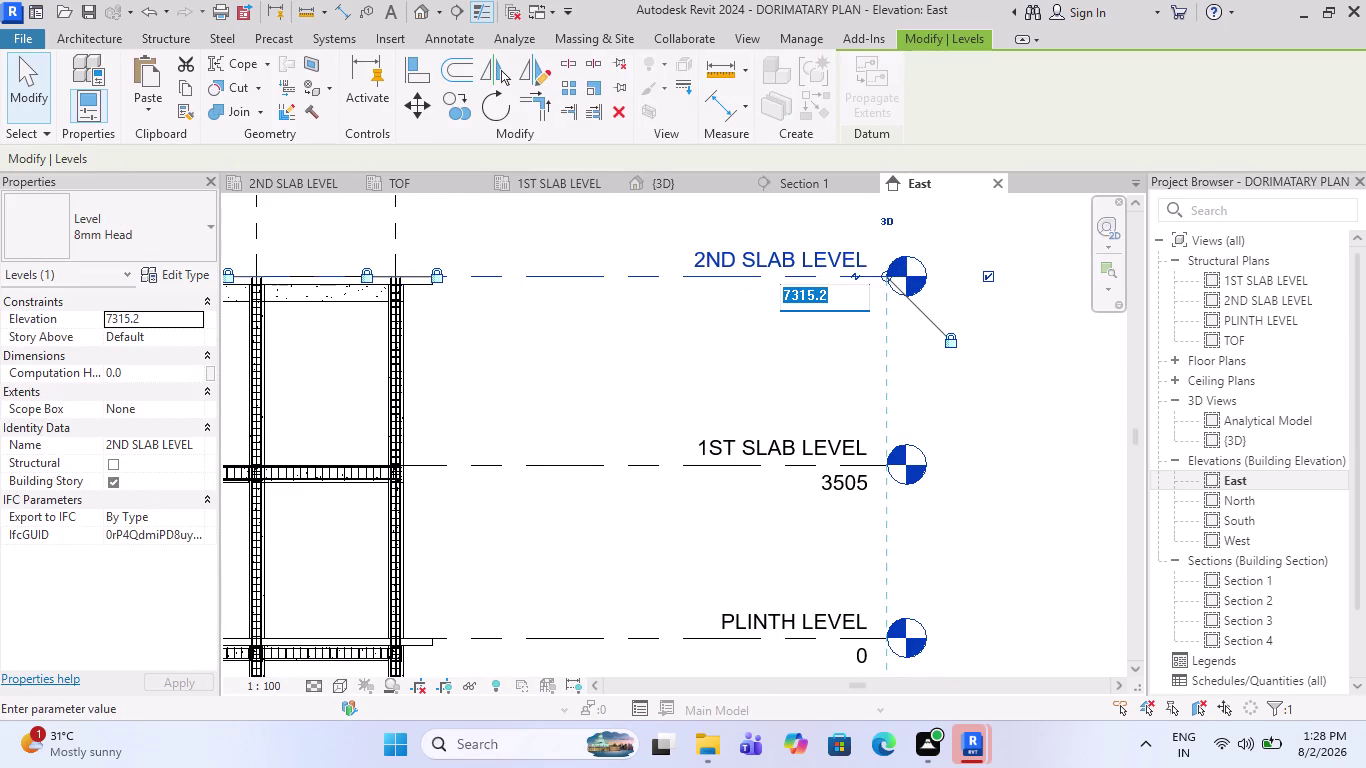
text(23)
key(period)
key(5)
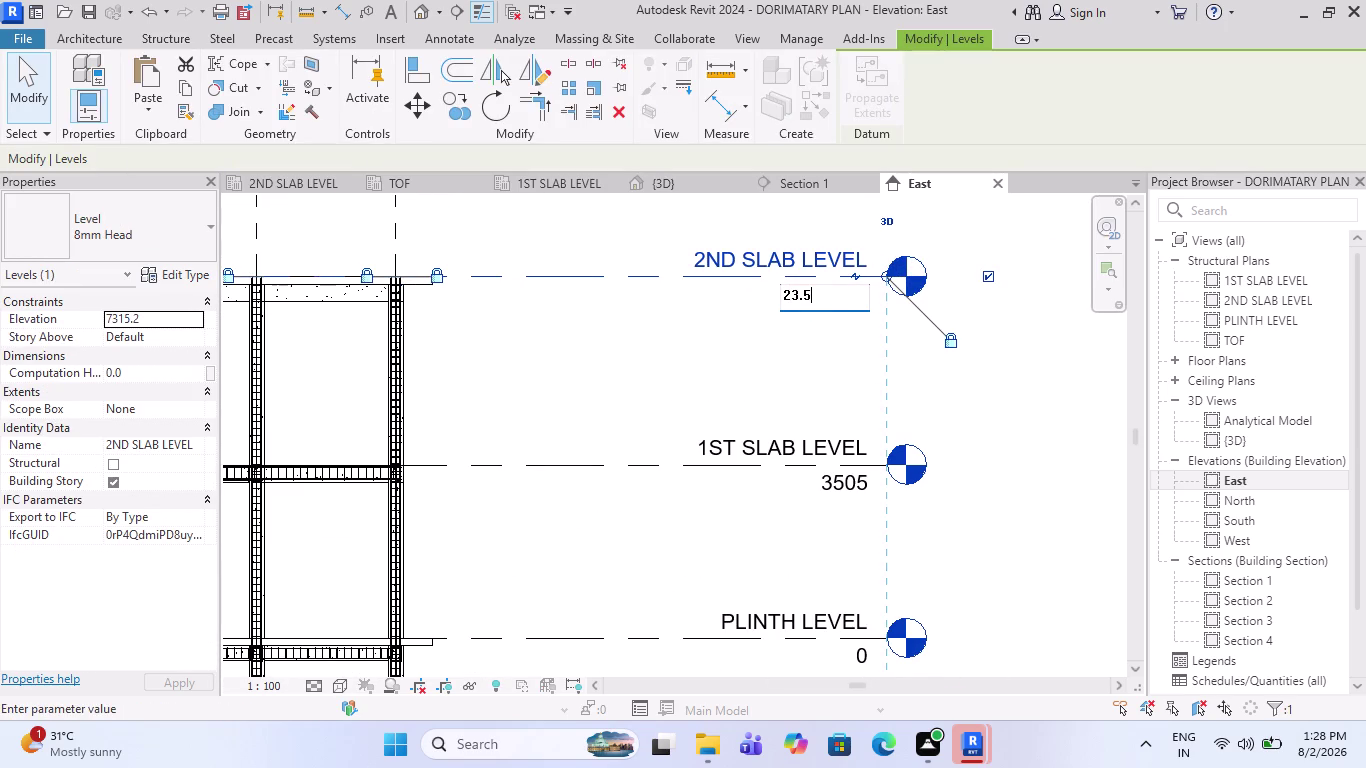
key(apostrophe)
key(Return)
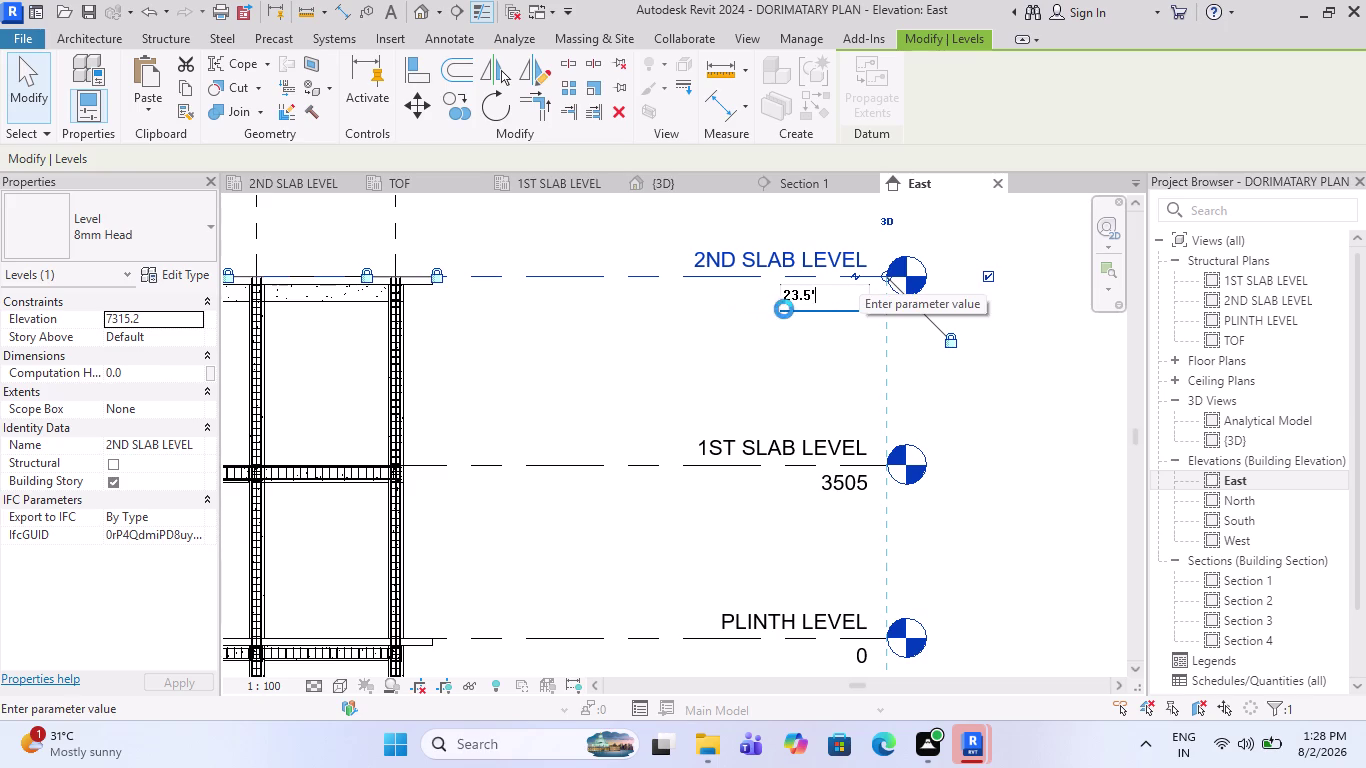
scroll(down, 3)
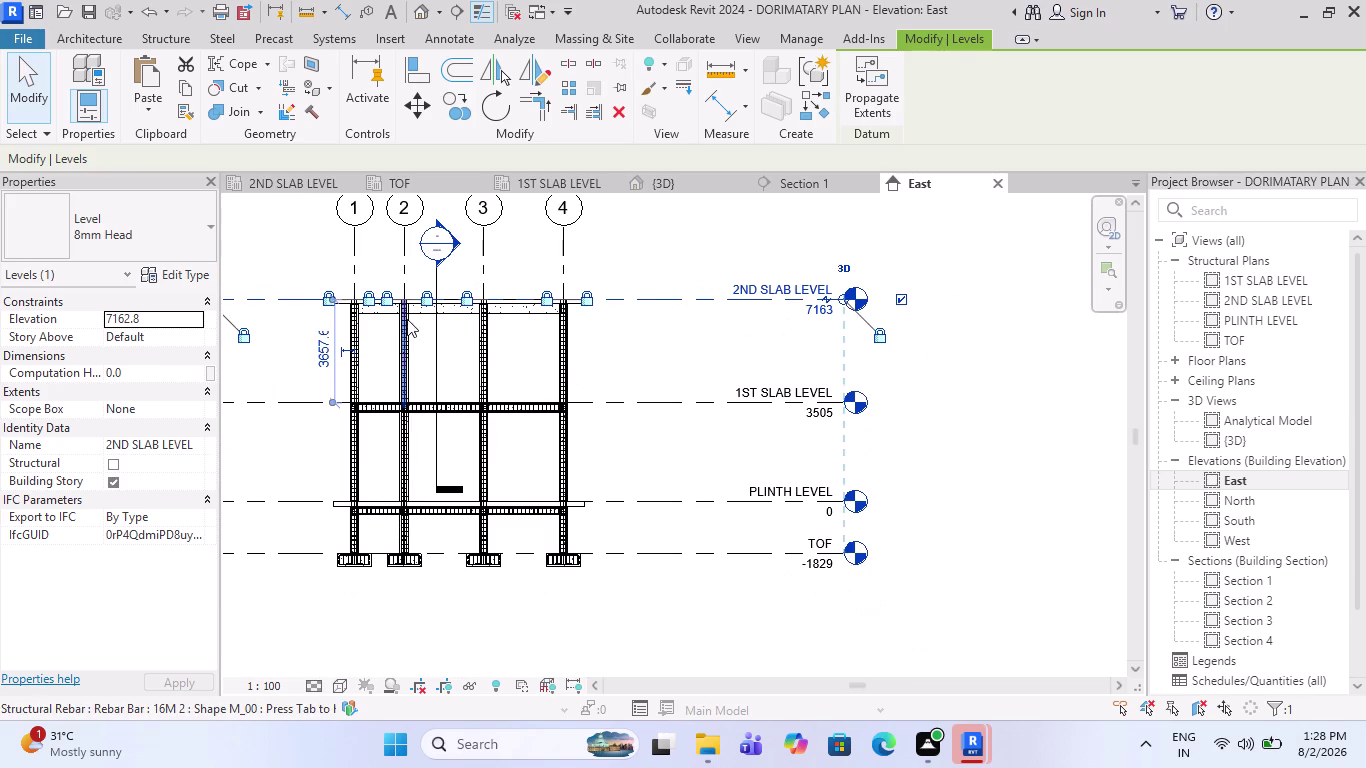
scroll(up, 3)
scroll(up, 3)
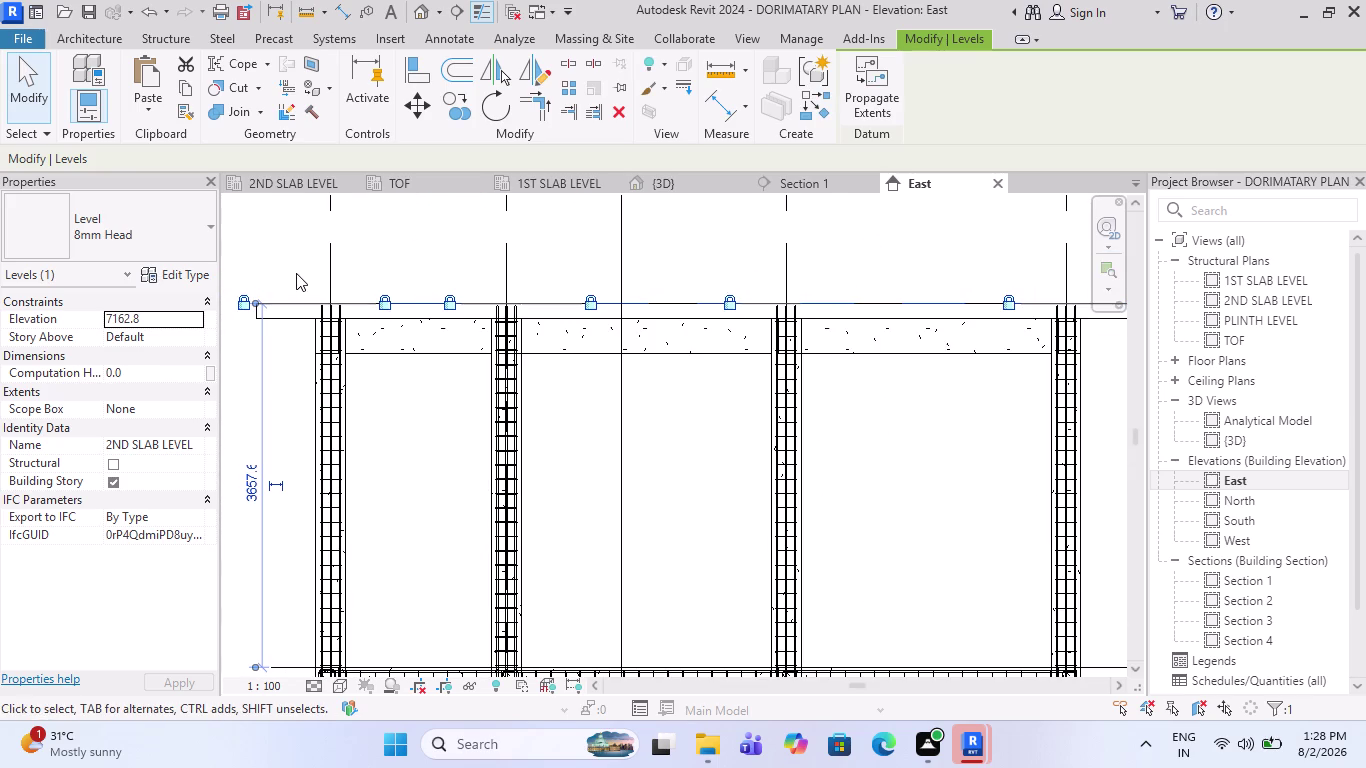
key(Escape)
scroll(down, 3)
scroll(up, 3)
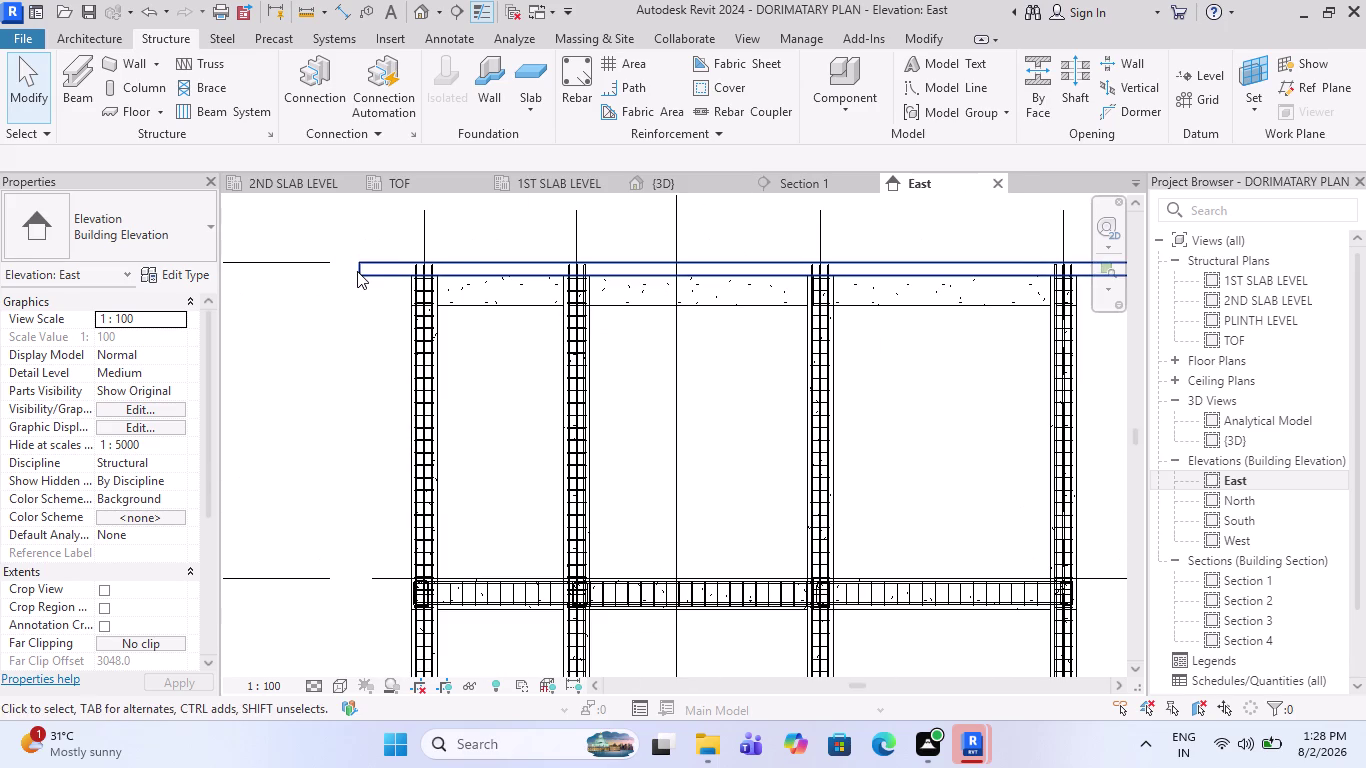
click(358, 271)
key(Delete)
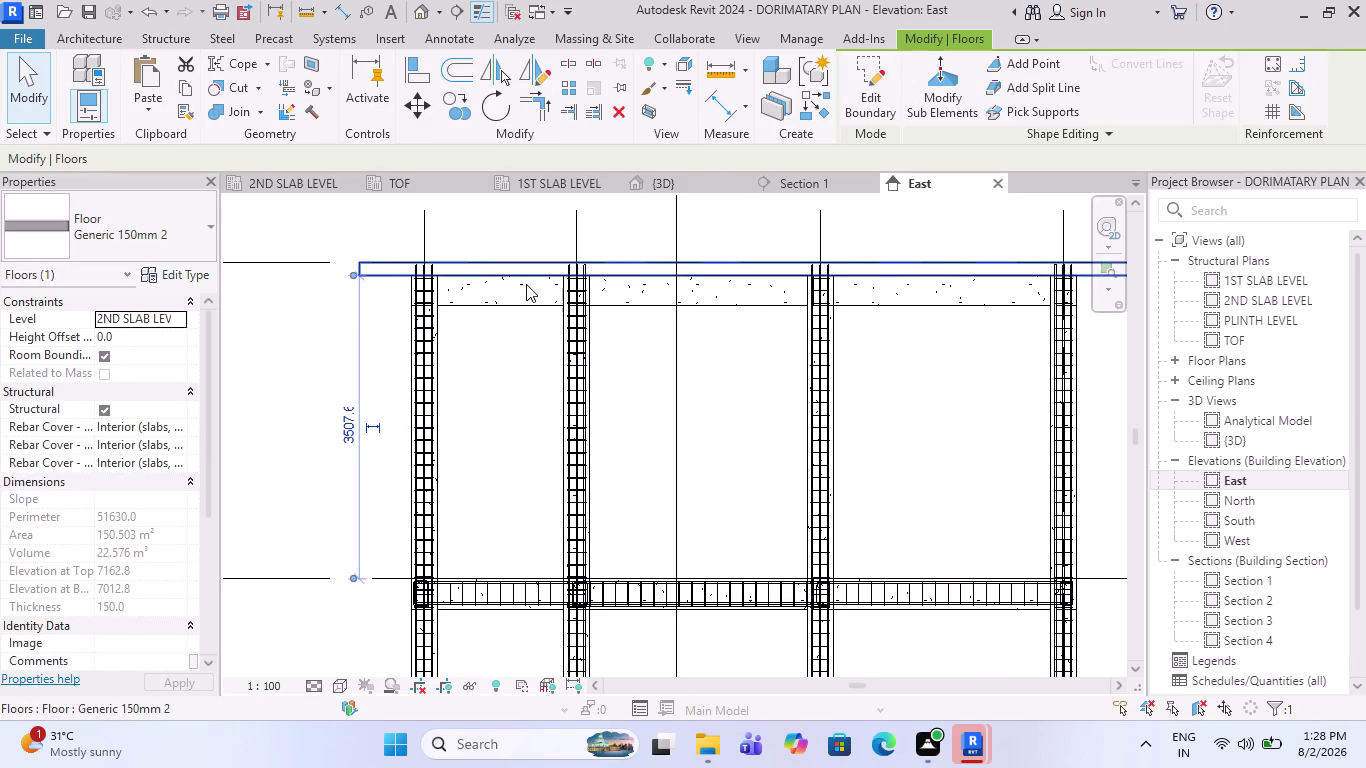
key(Escape)
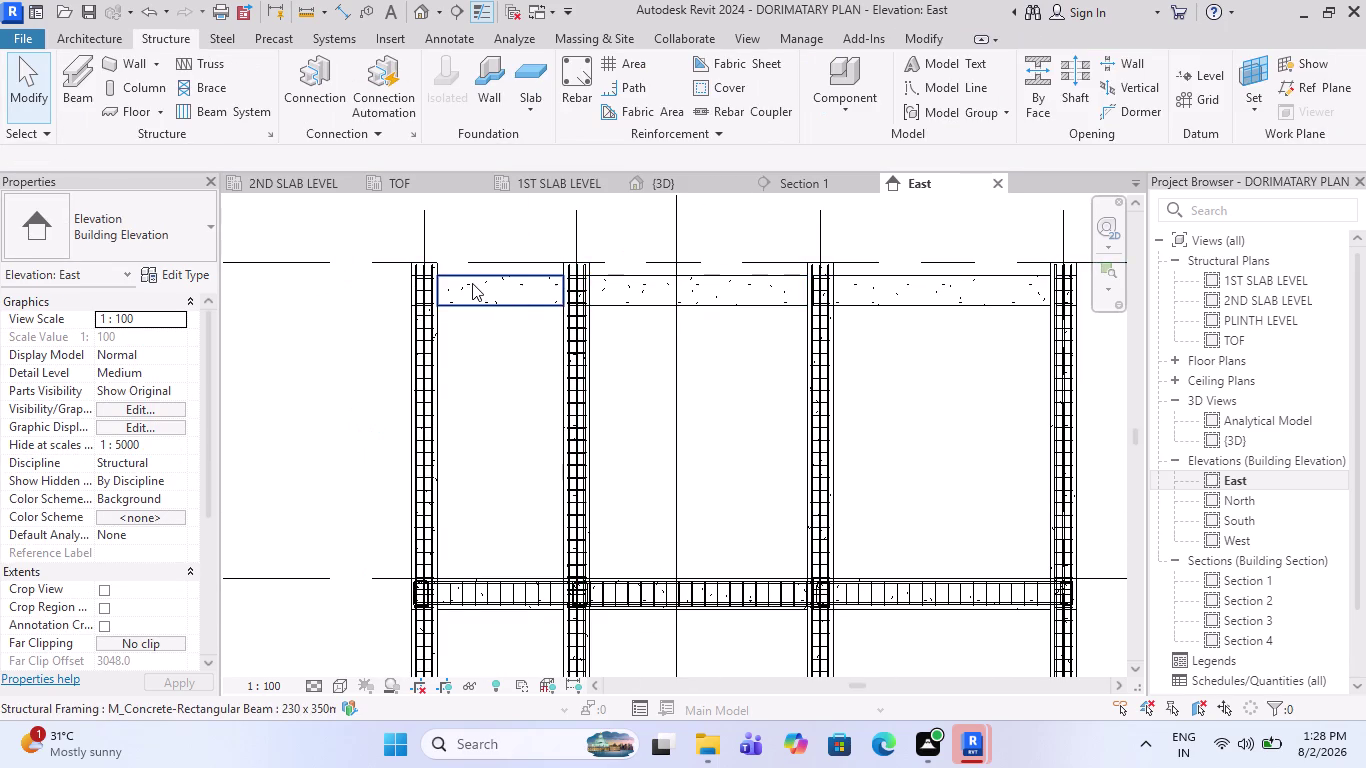
scroll(down, 3)
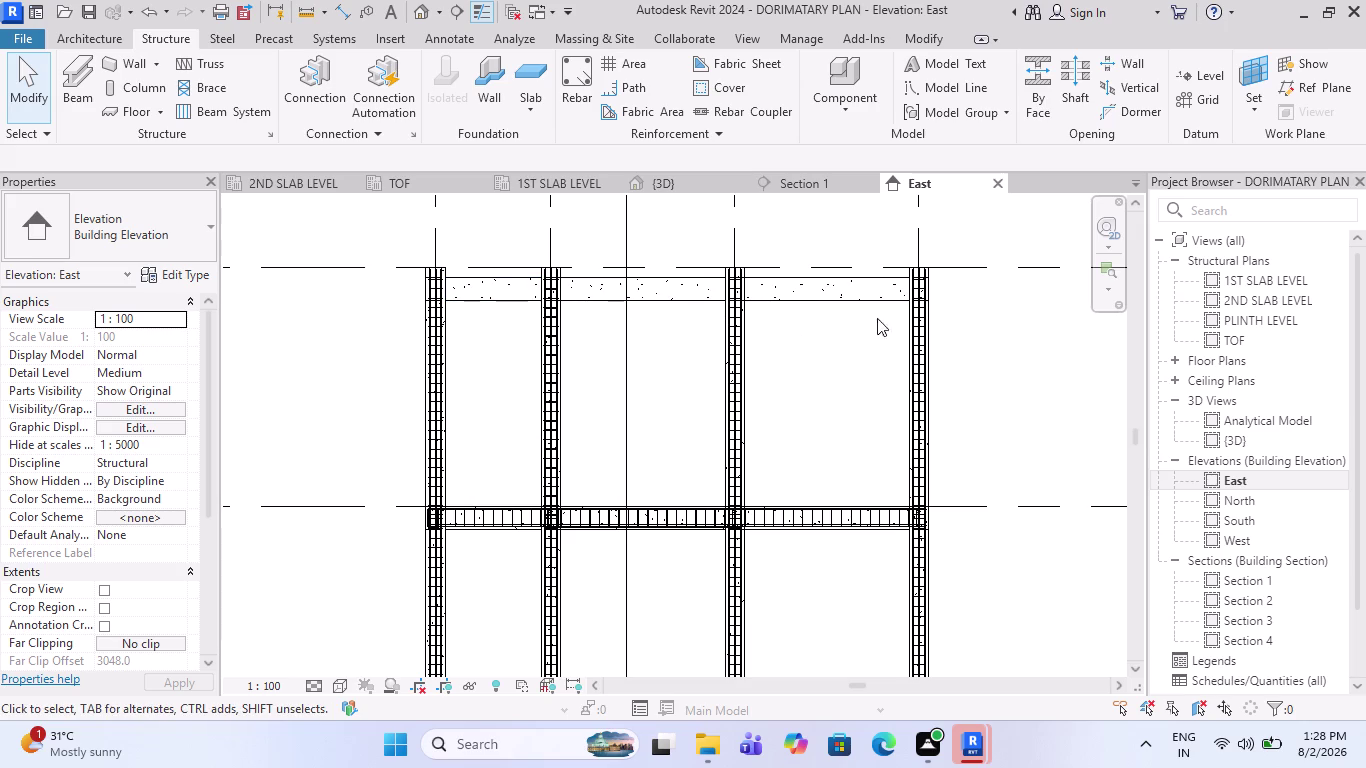
drag(971, 304, 302, 242)
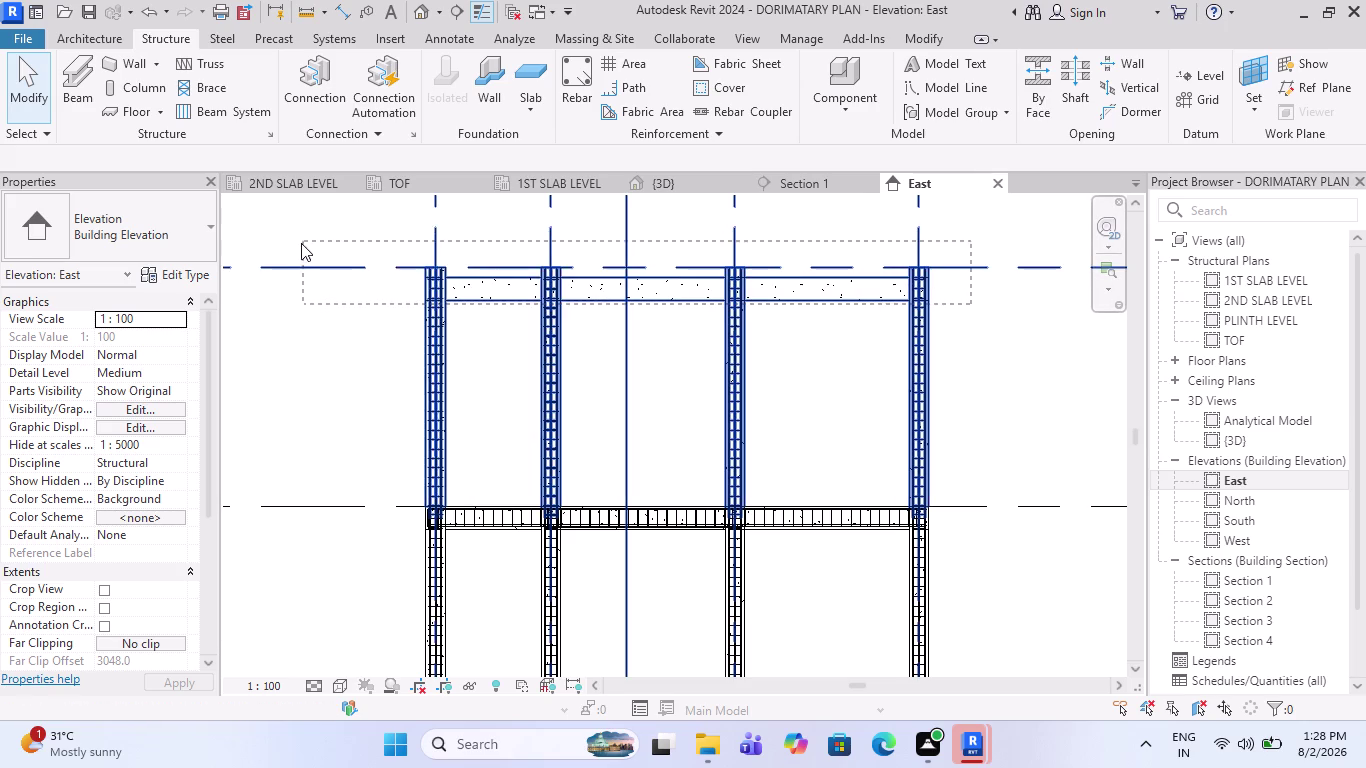
Window-select the upper level and filter it to only Structural Framing (Girder) elements.
drag(302, 242, 301, 243)
click(869, 86)
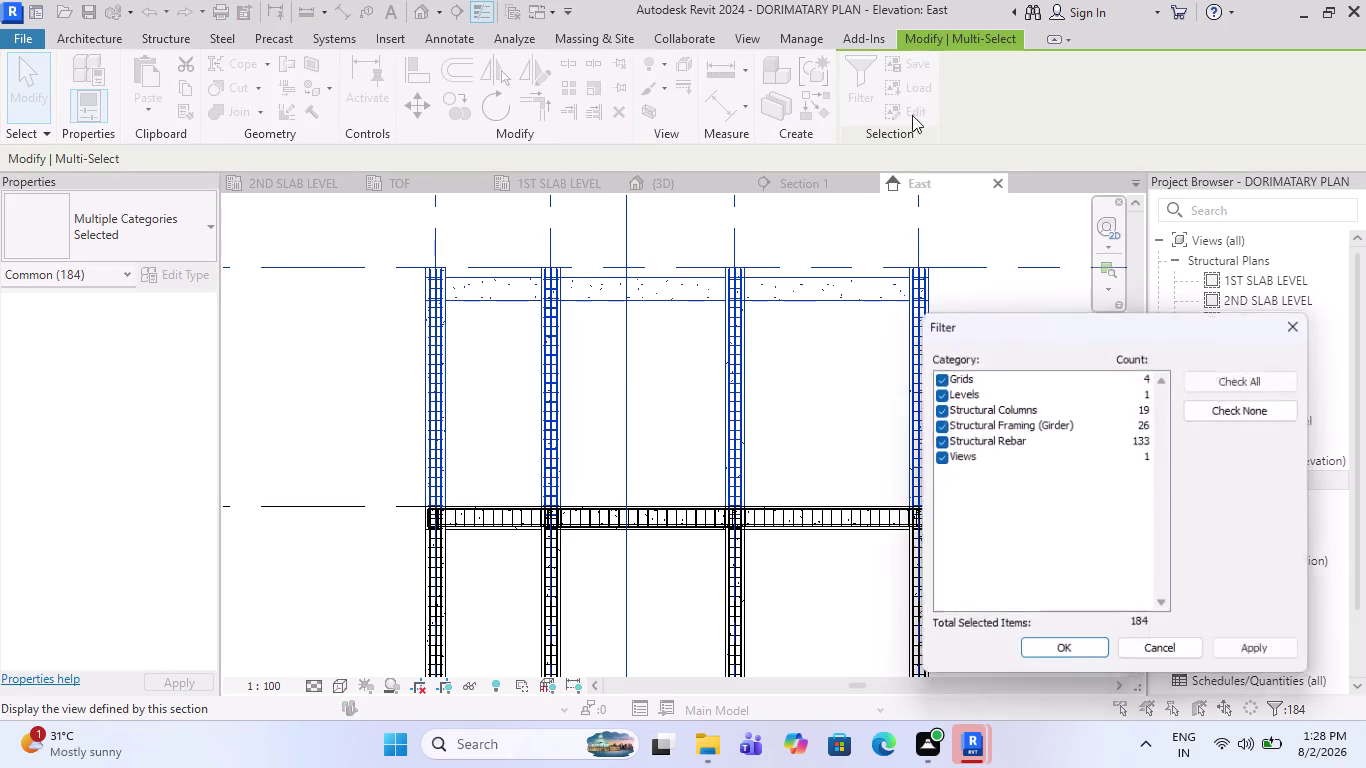
click(1212, 401)
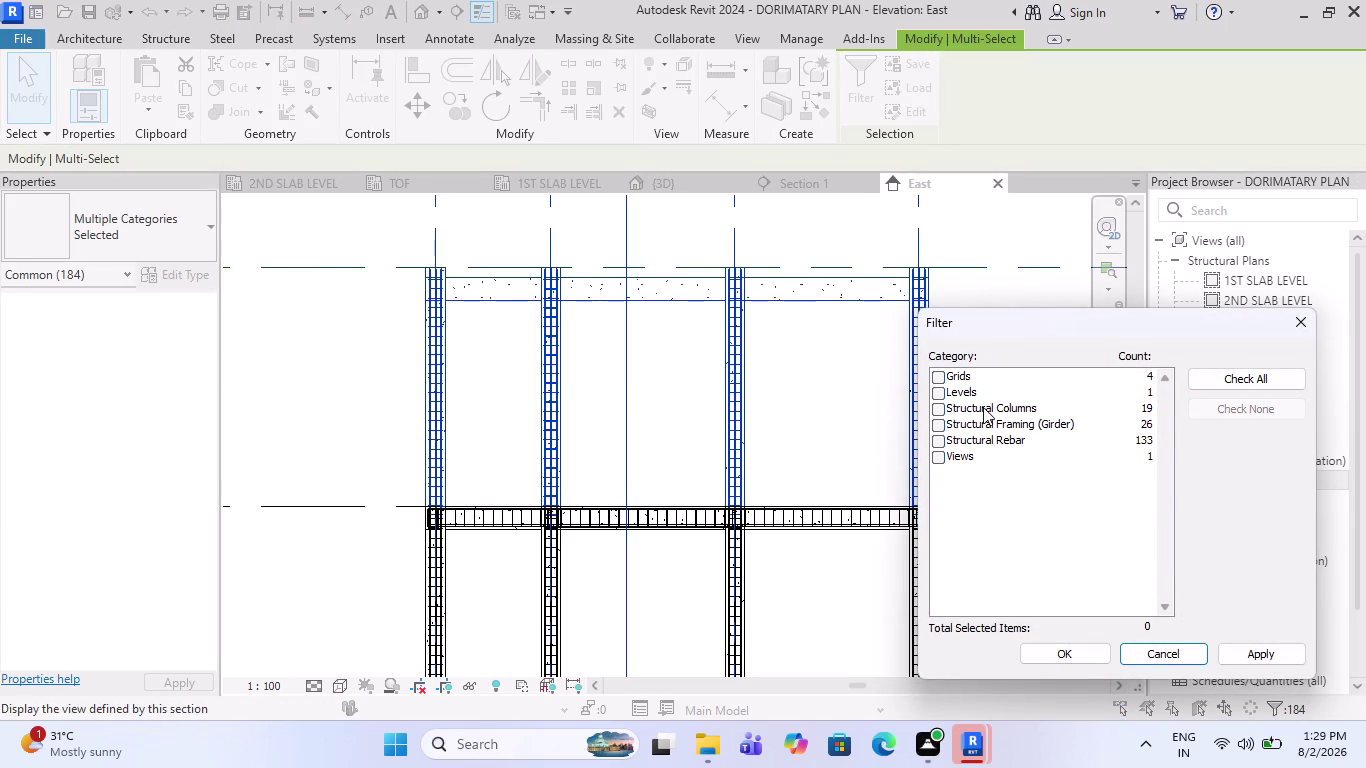
click(980, 423)
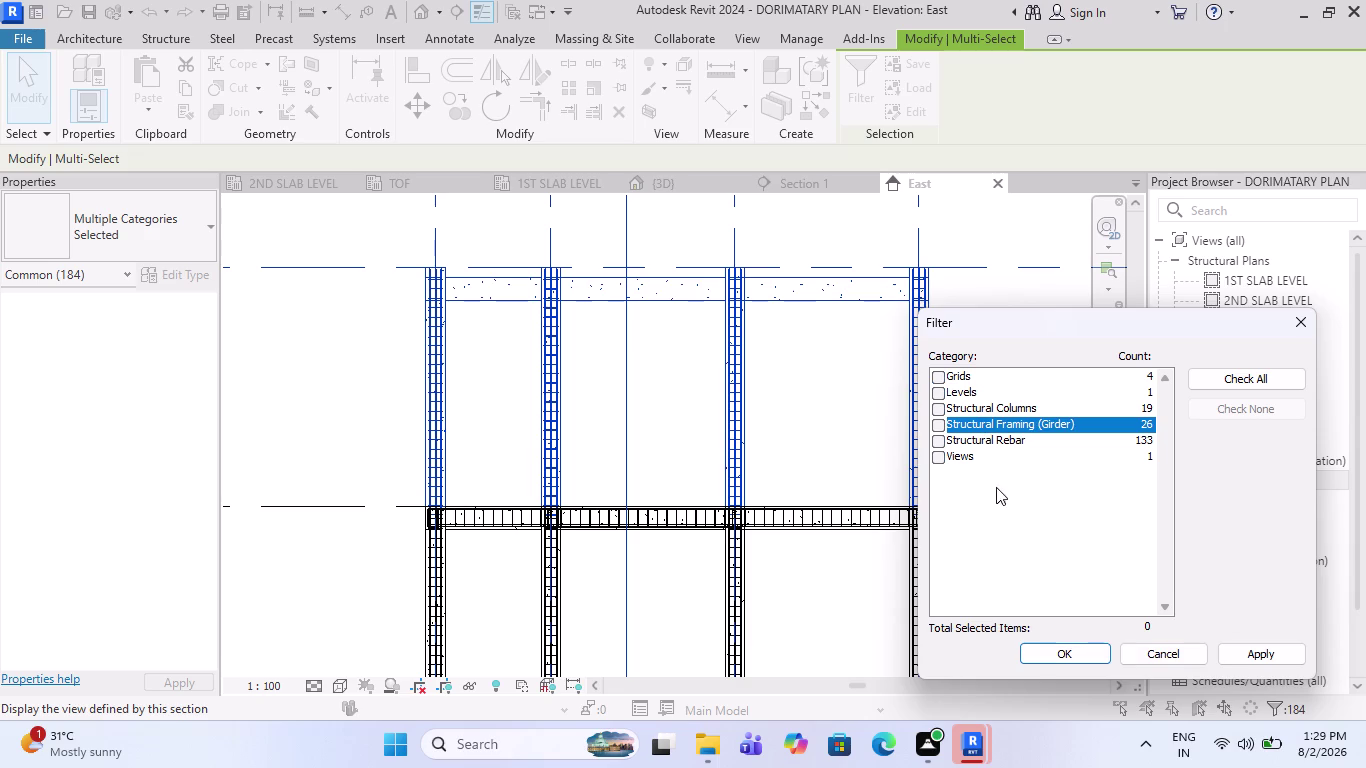
click(940, 423)
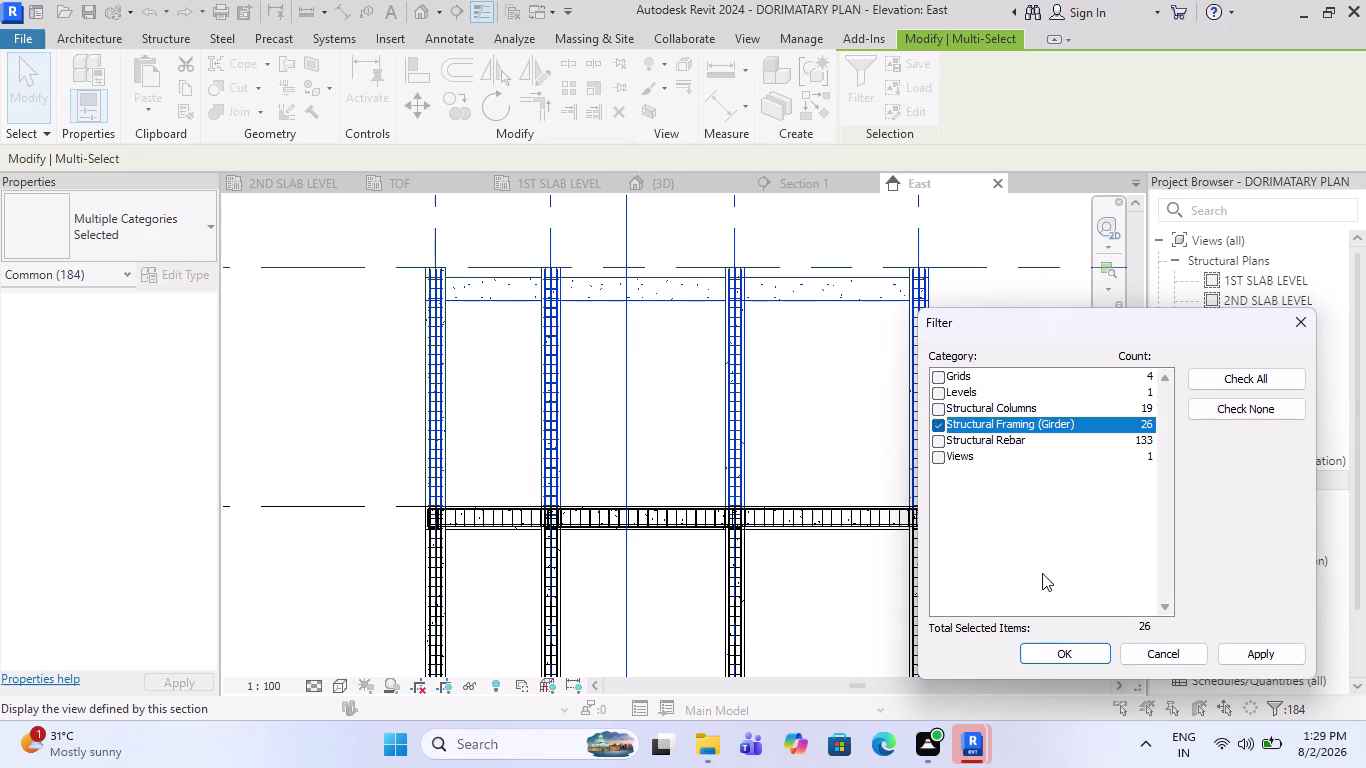
click(1056, 653)
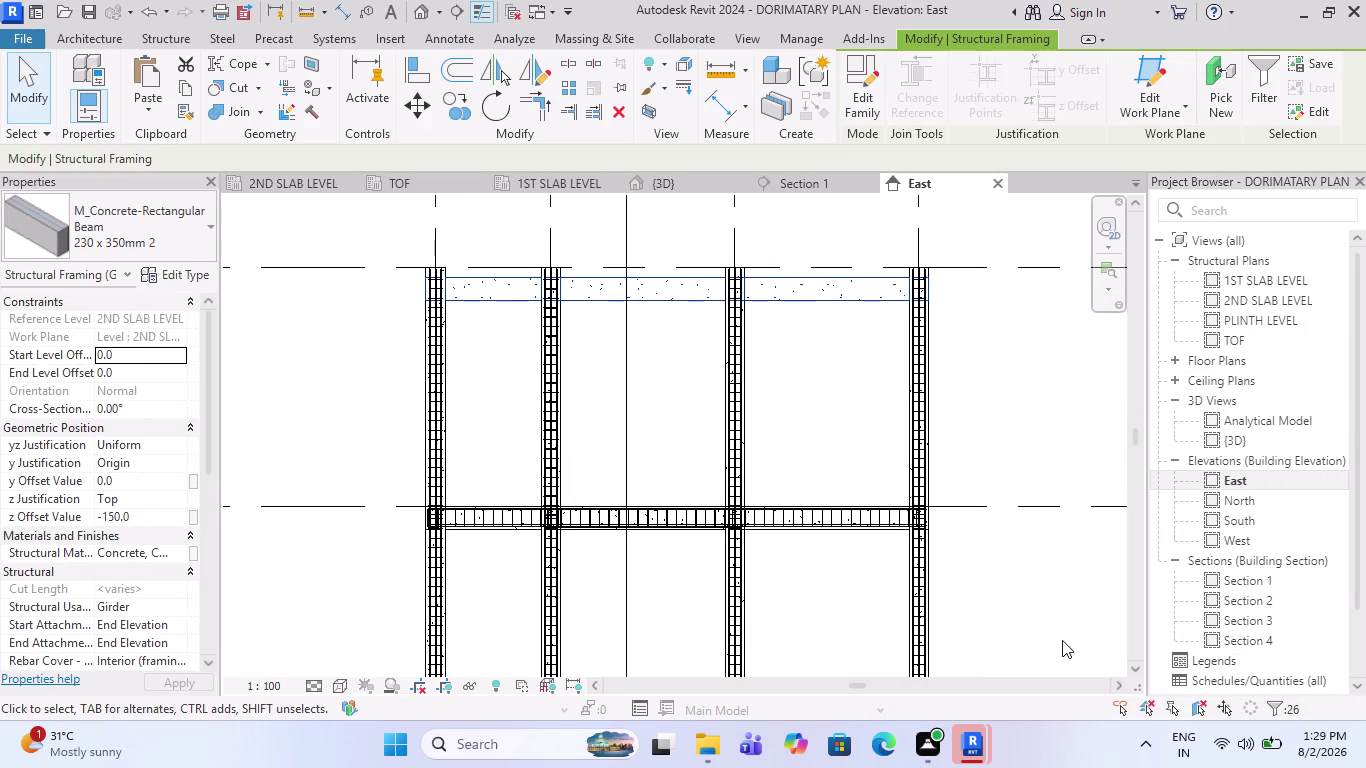
click(150, 518)
key(0)
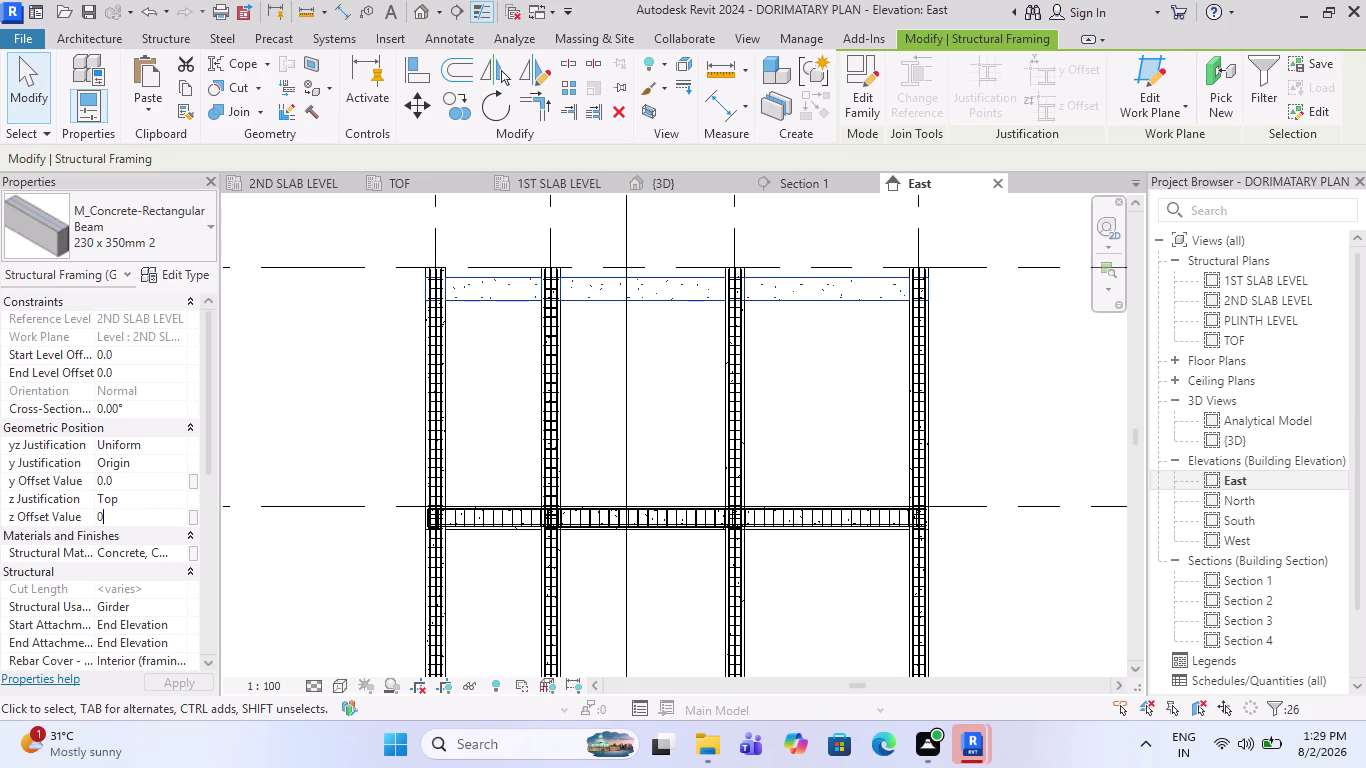
key(Return)
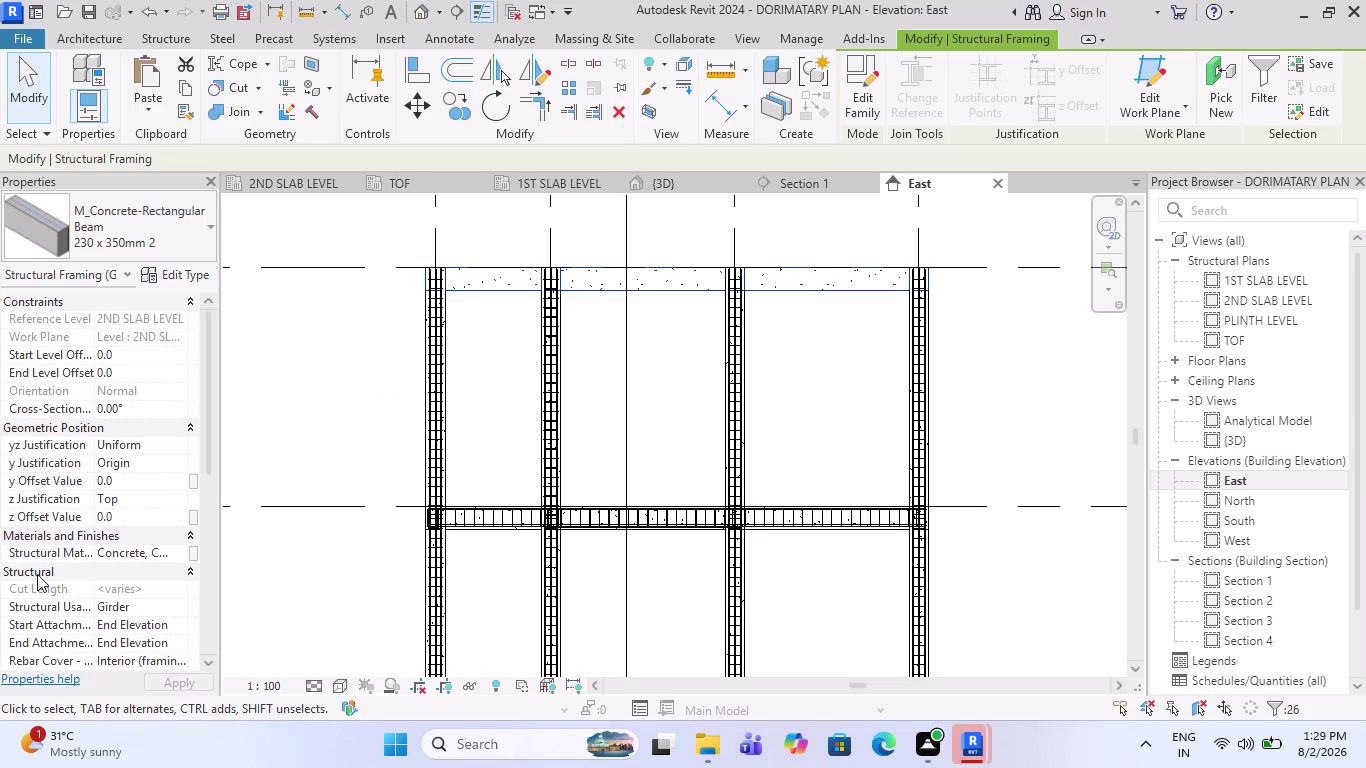
scroll(down, 3)
scroll(down, 3)
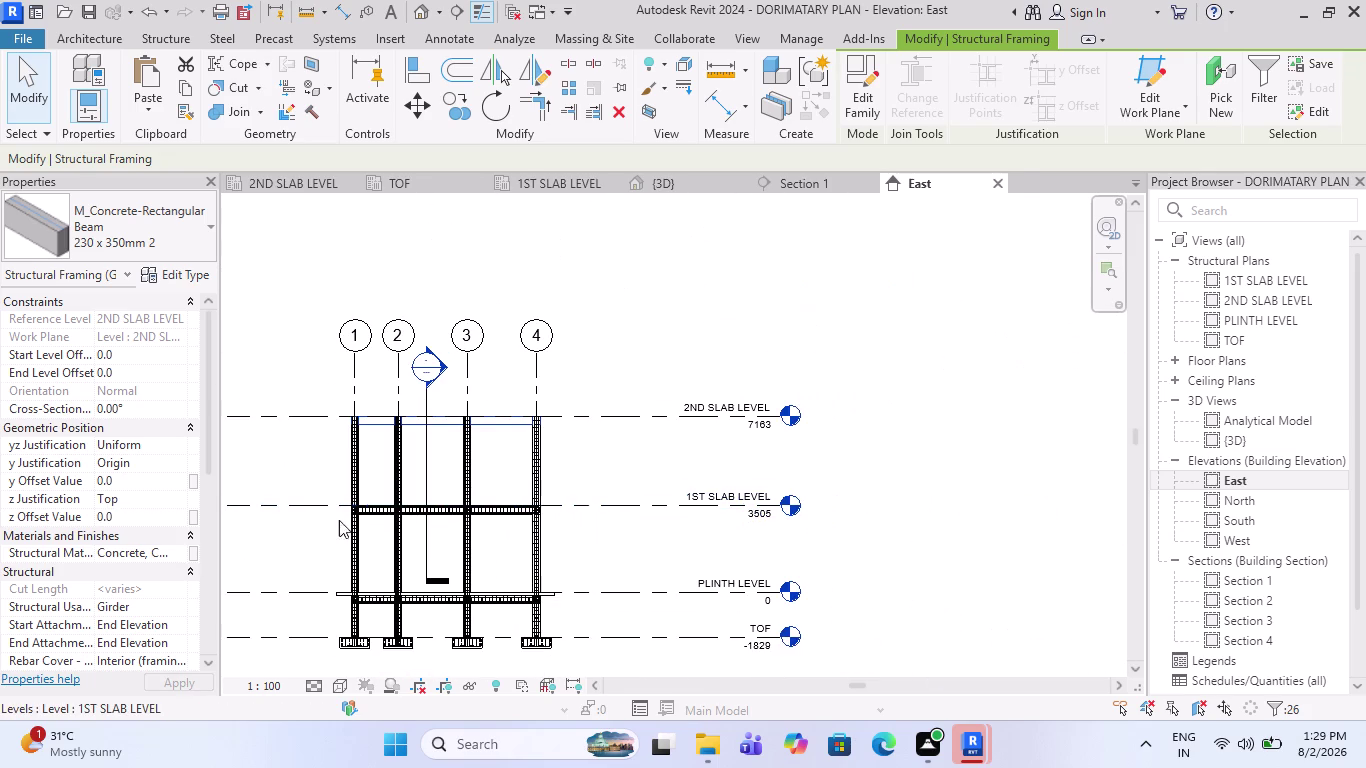
key(Escape)
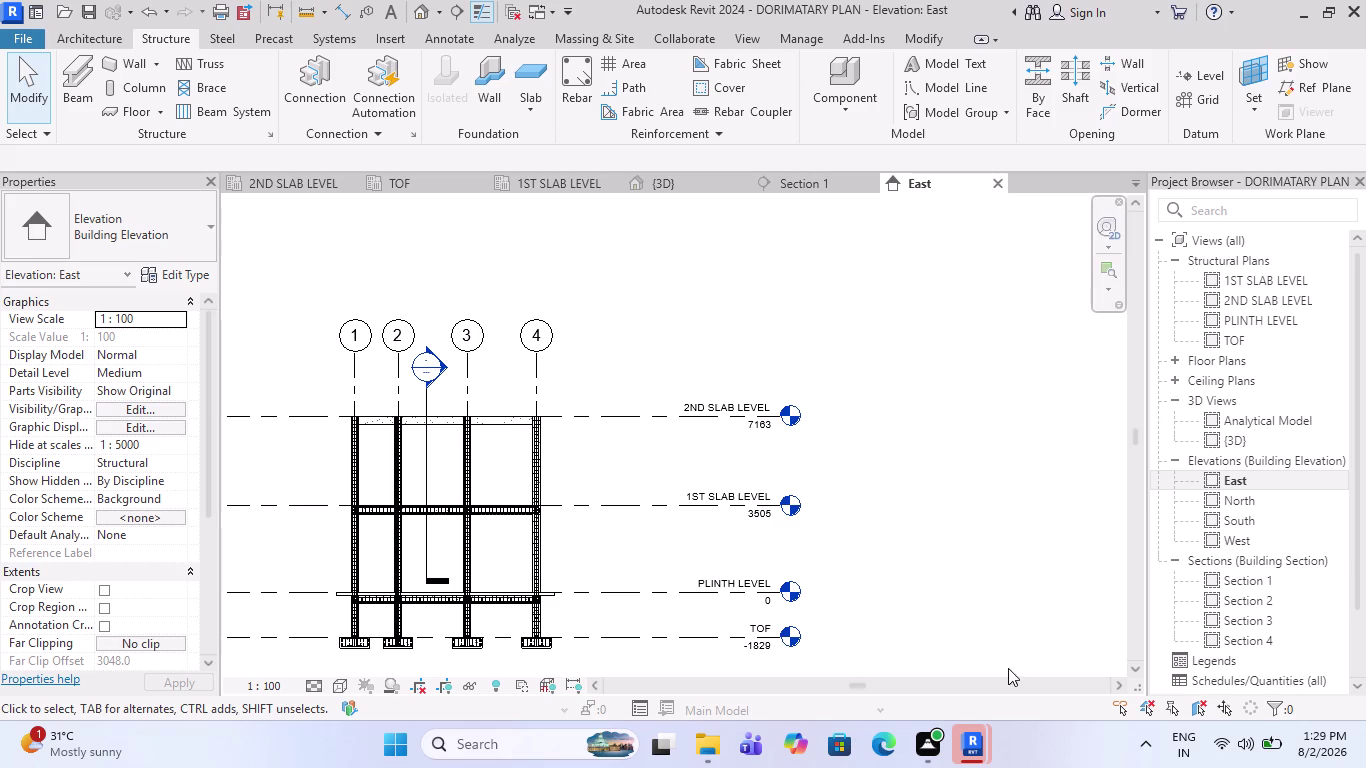
scroll(down, 3)
scroll(up, 3)
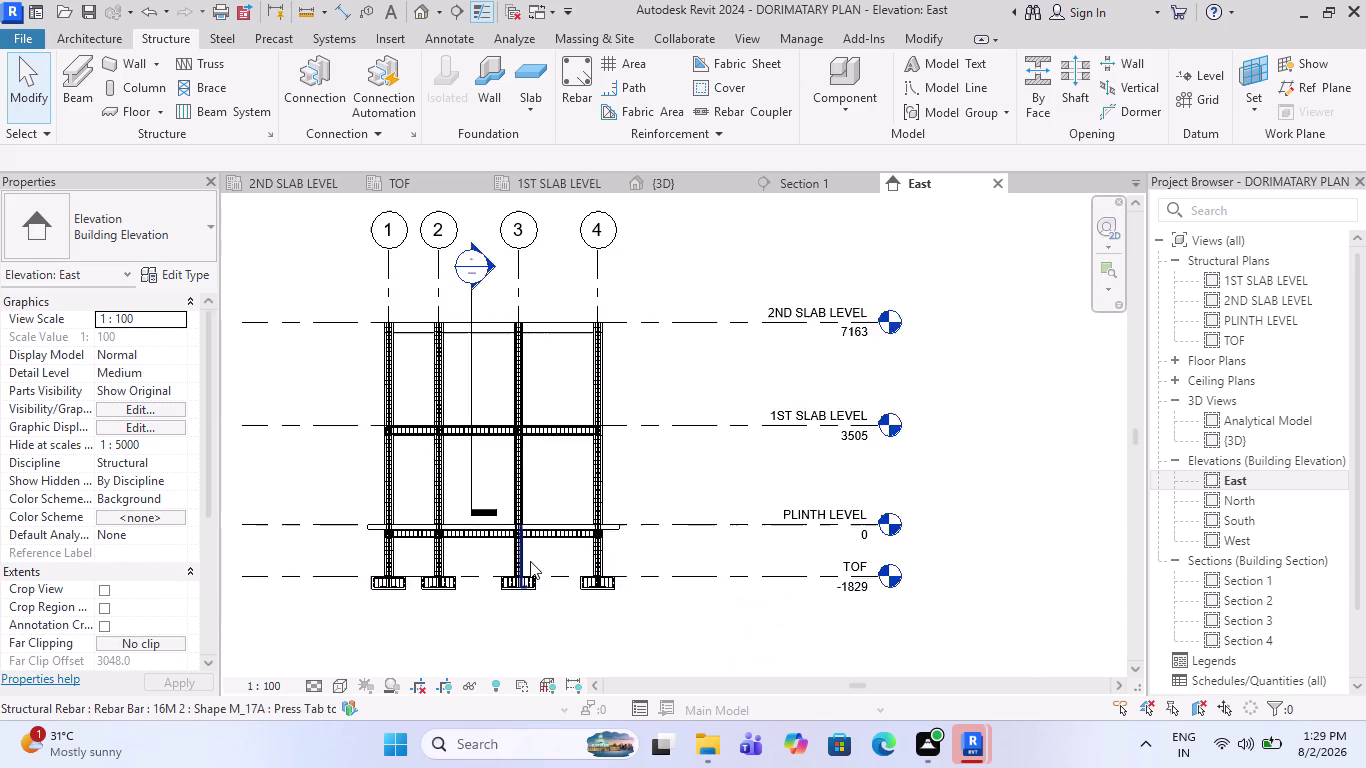
scroll(up, 3)
scroll(up, 3)
scroll(up, 3)
scroll(down, 3)
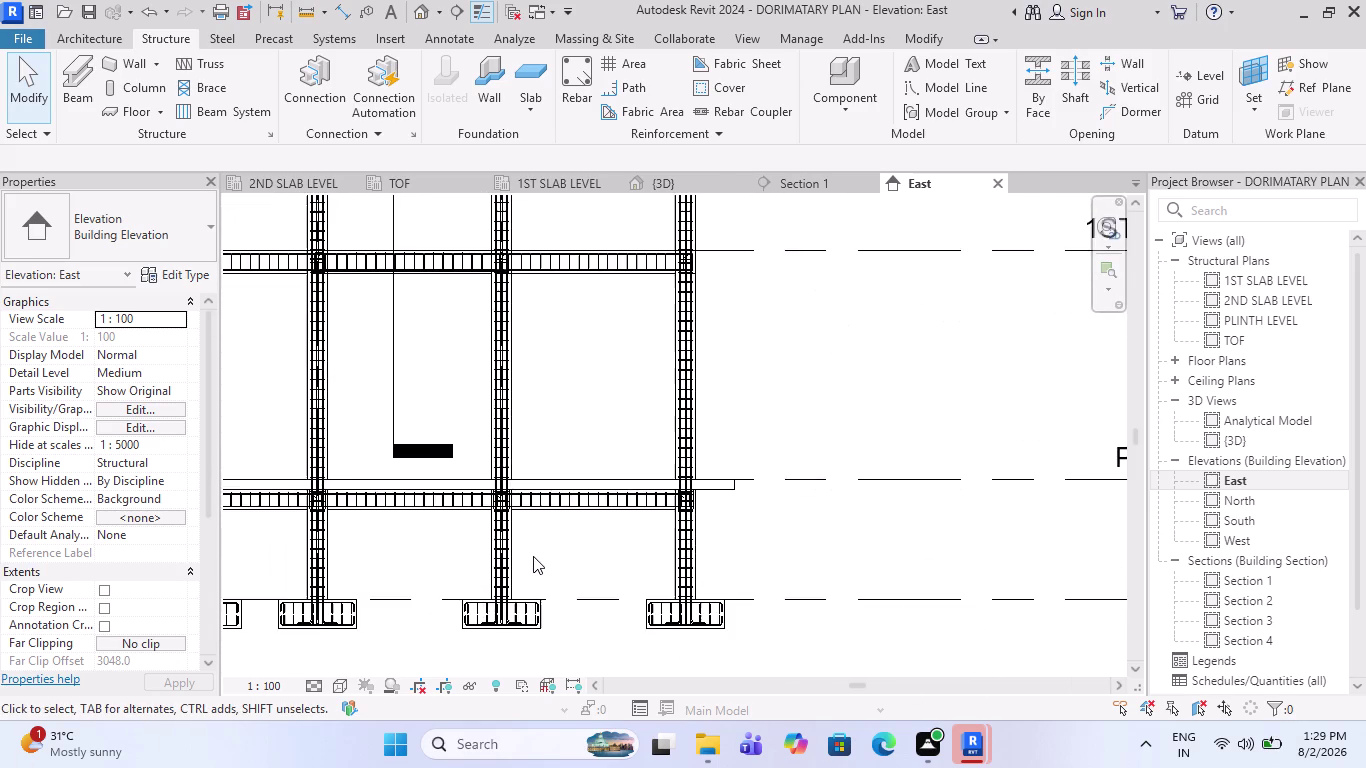
scroll(down, 3)
scroll(up, 3)
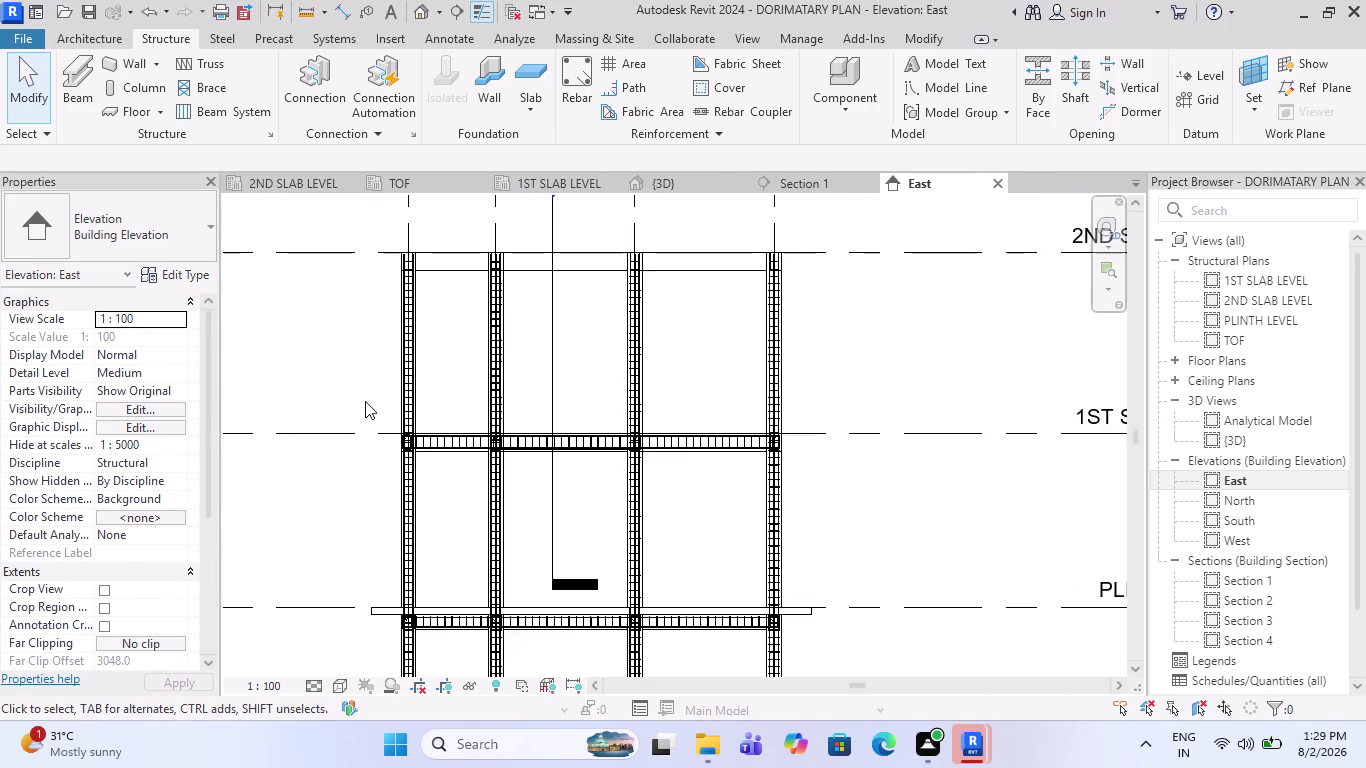
scroll(up, 3)
key(Escape)
scroll(down, 3)
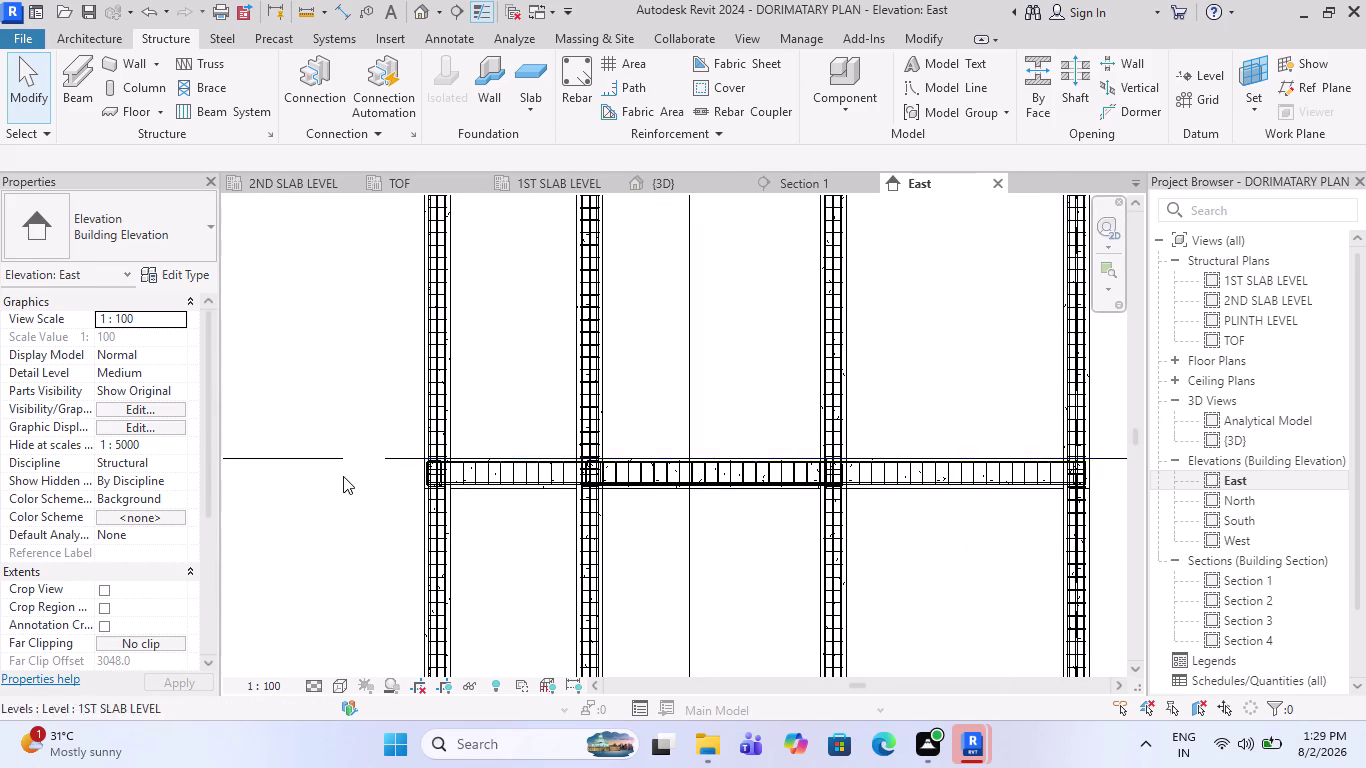
scroll(down, 3)
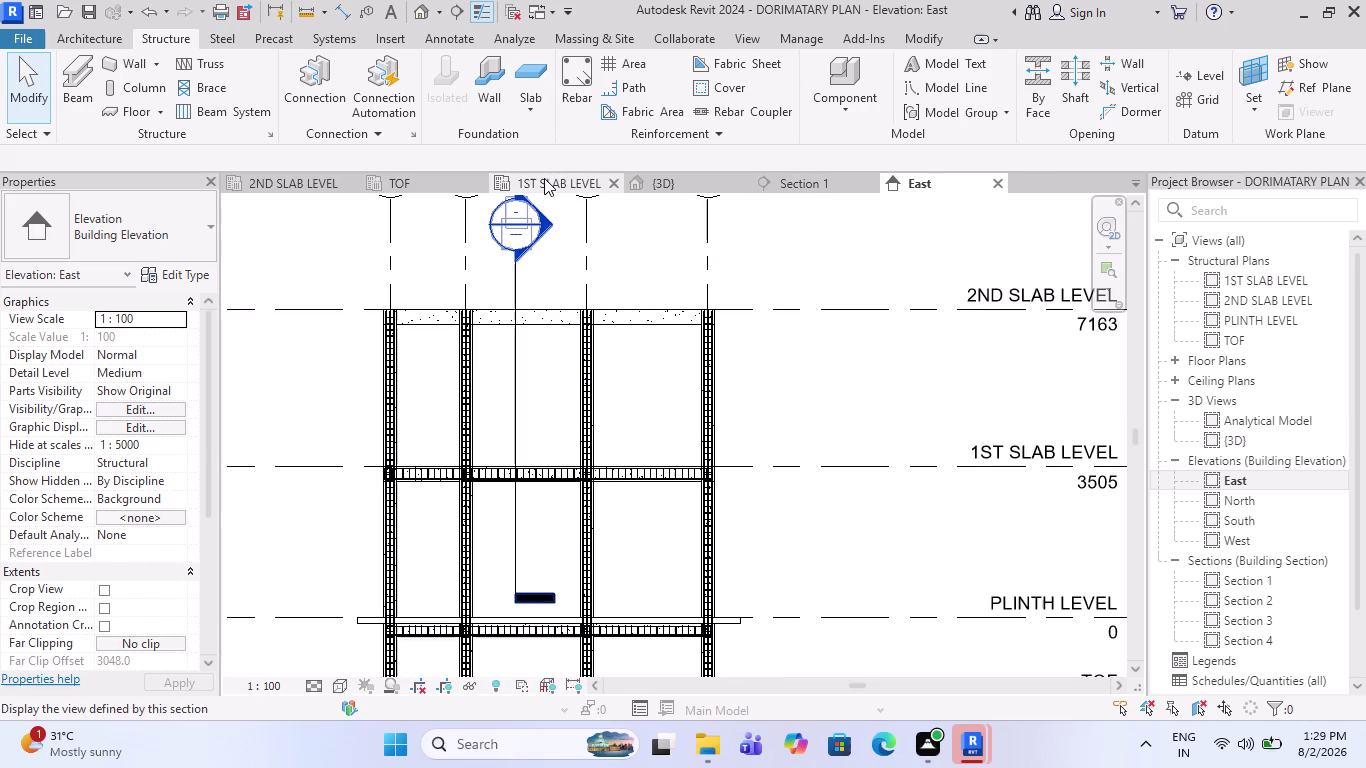
scroll(up, 3)
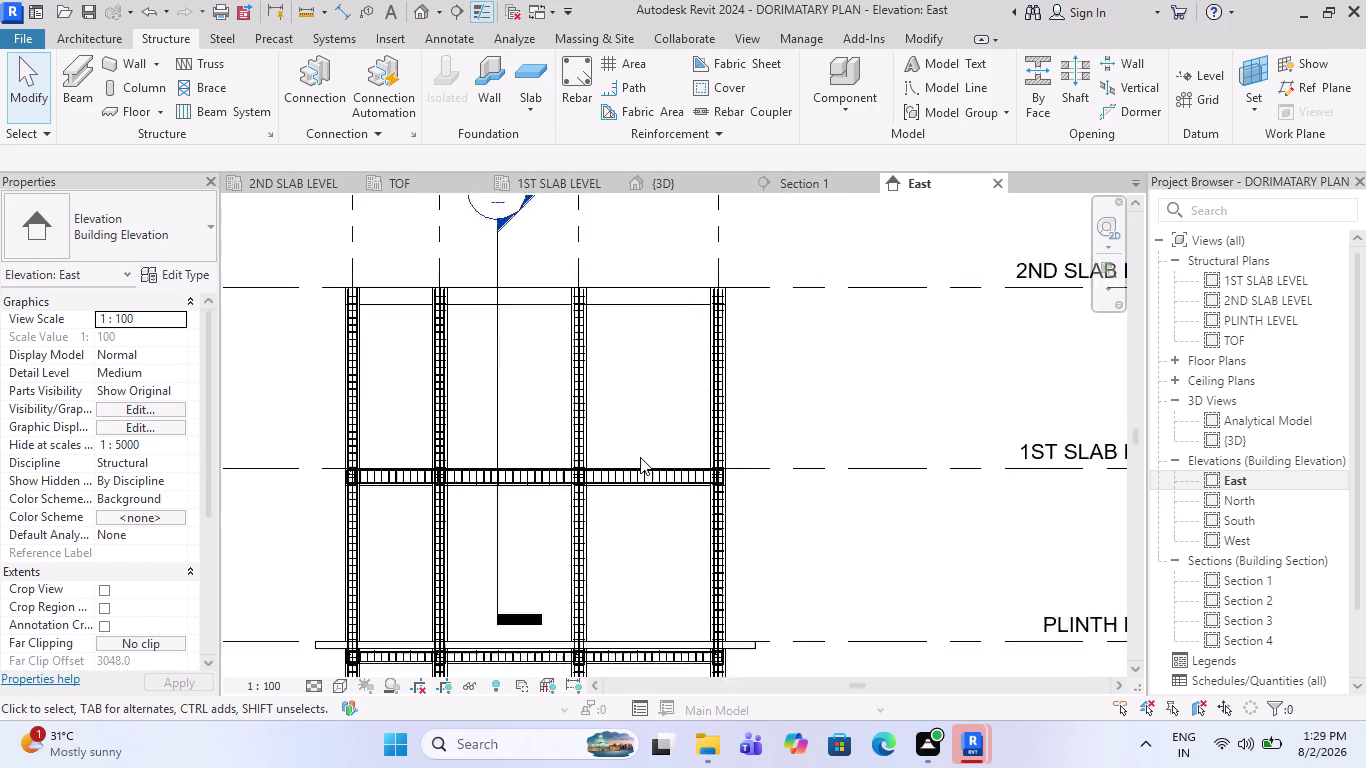
scroll(up, 3)
scroll(down, 3)
drag(911, 518, 910, 519)
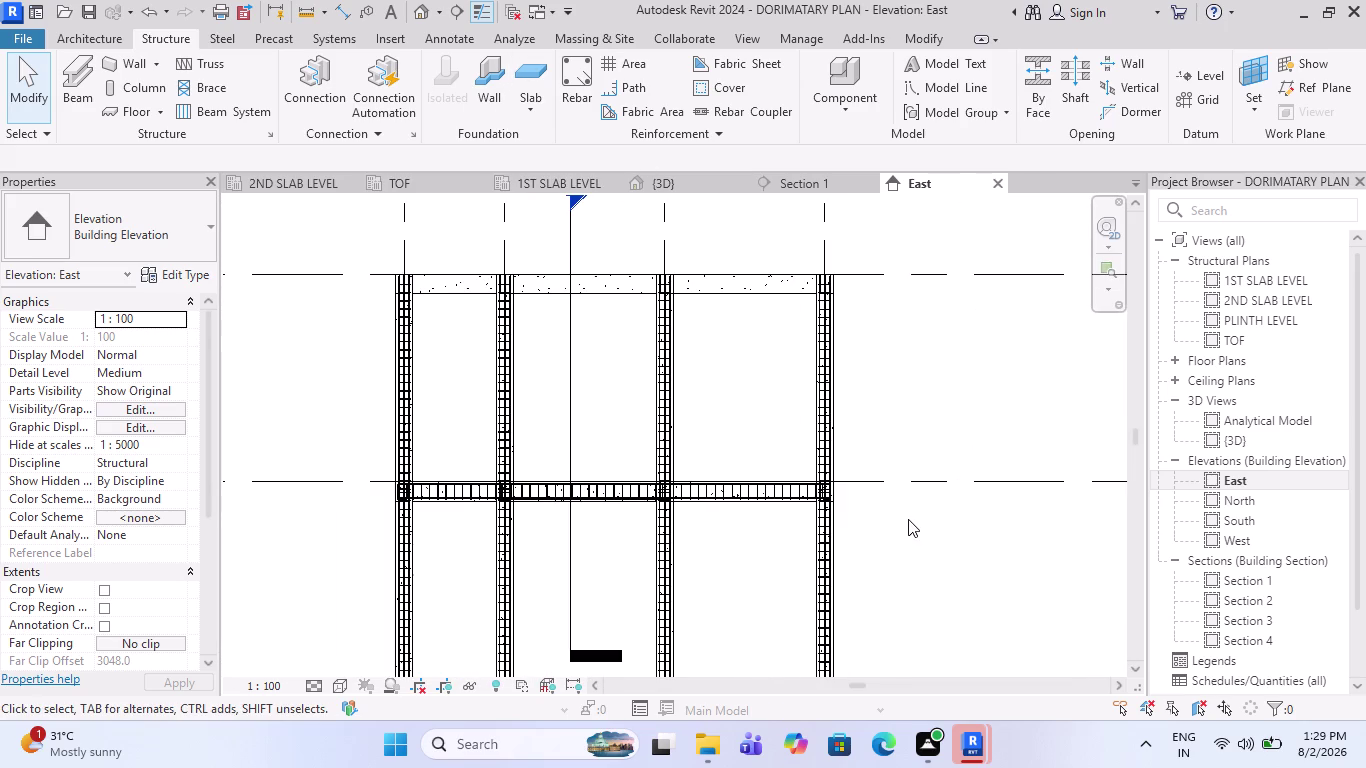
drag(910, 519, 235, 446)
scroll(up, 3)
scroll(up, 3)
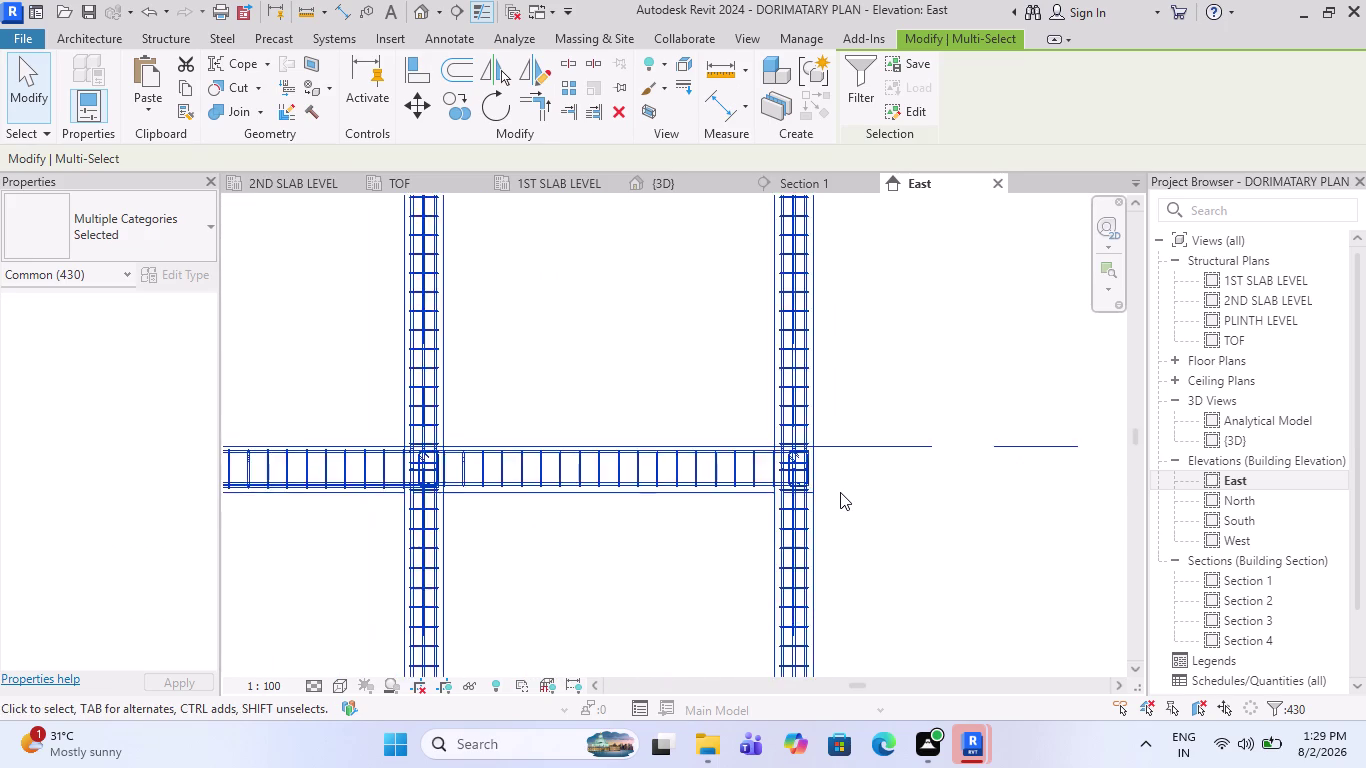
scroll(up, 3)
scroll(up, 3)
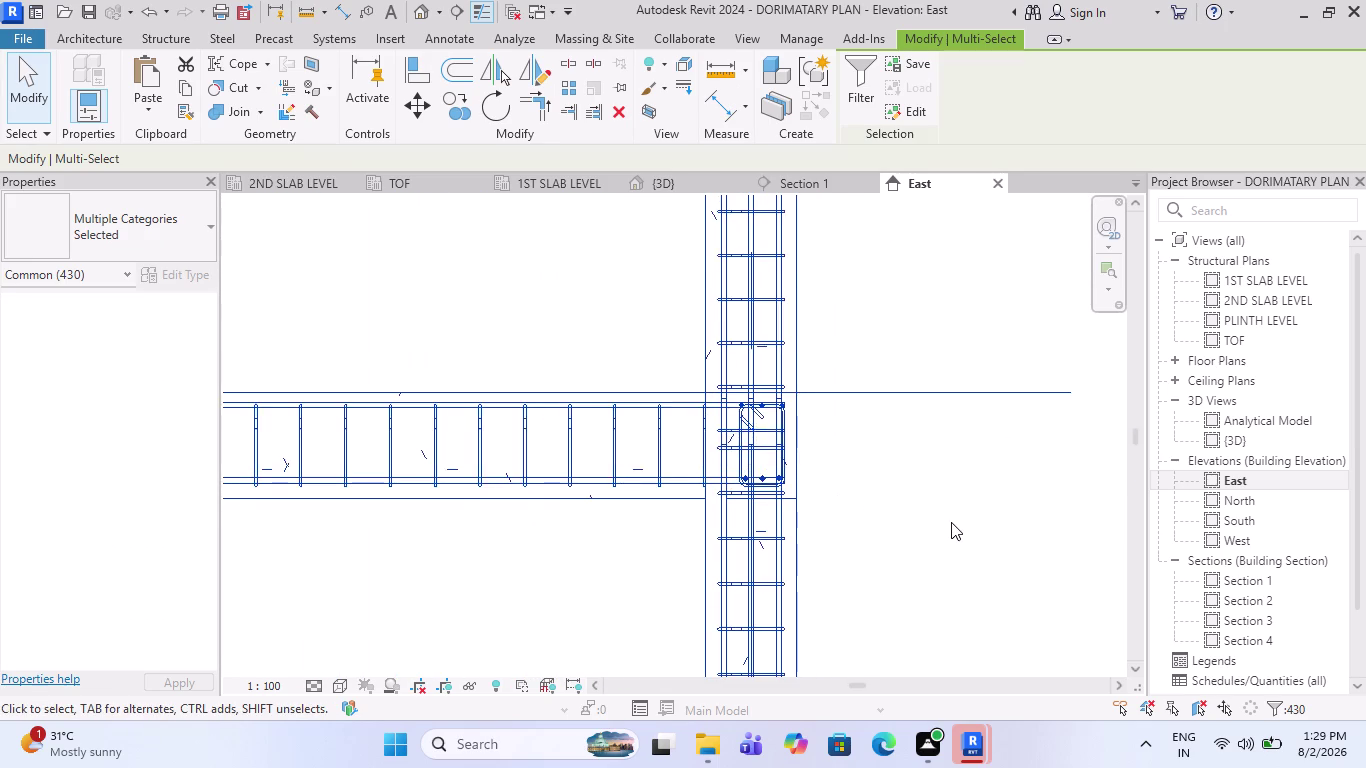
scroll(down, 3)
scroll(down, 3)
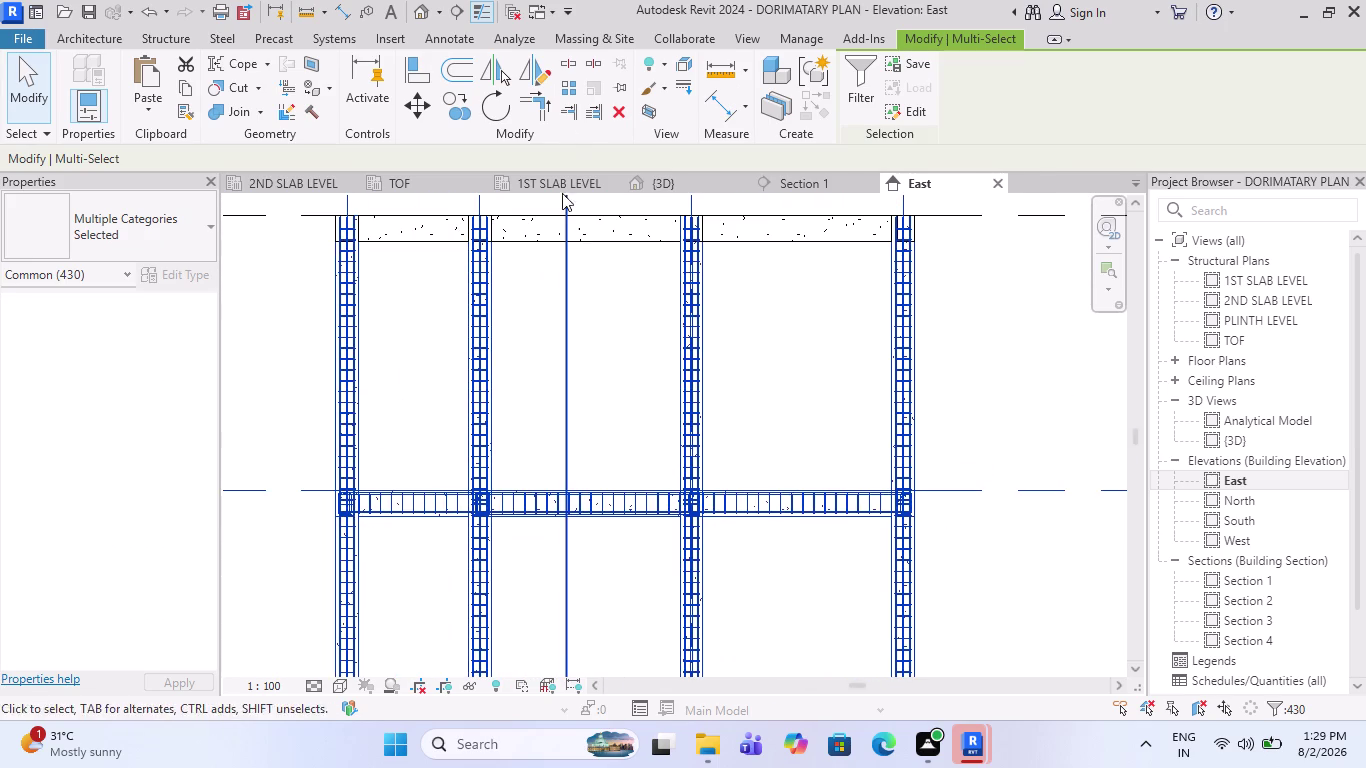
click(858, 76)
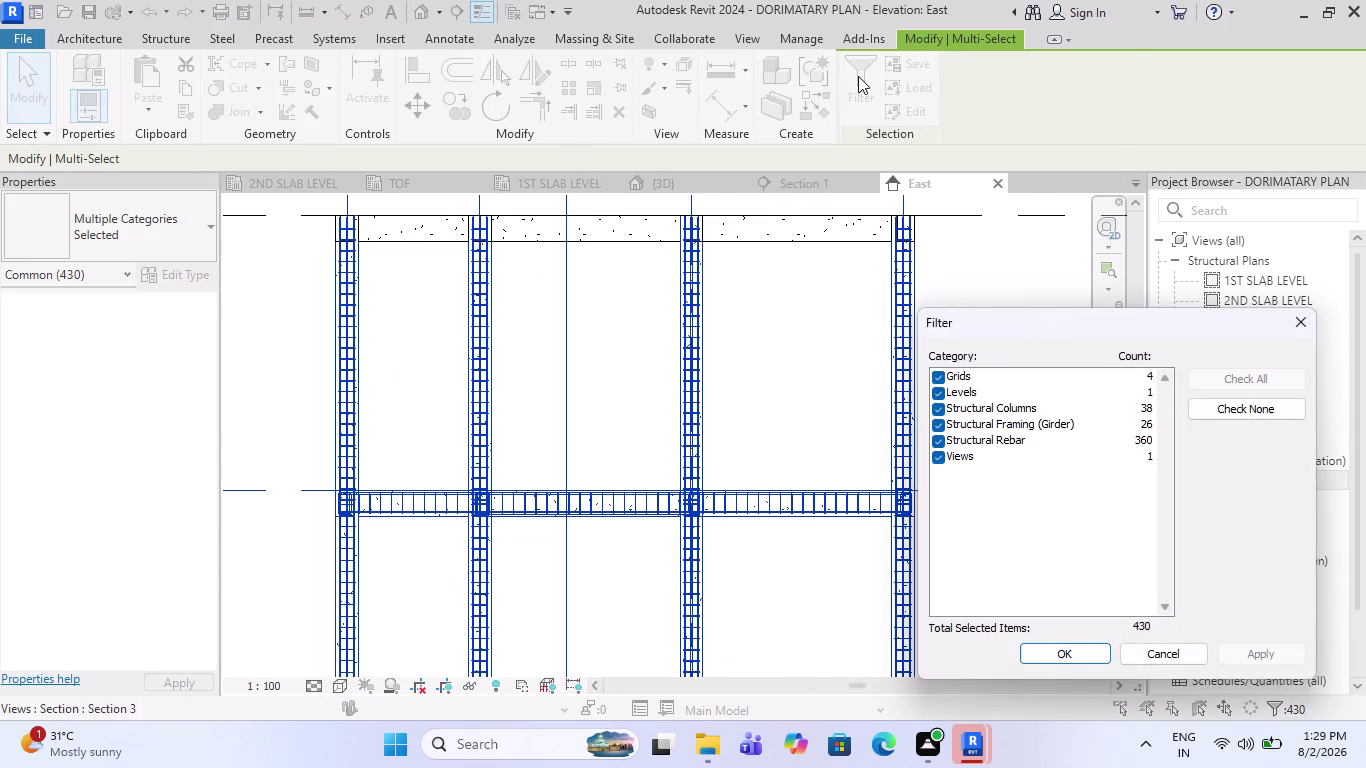
key(Escape)
key(Escape)
key(Escape)
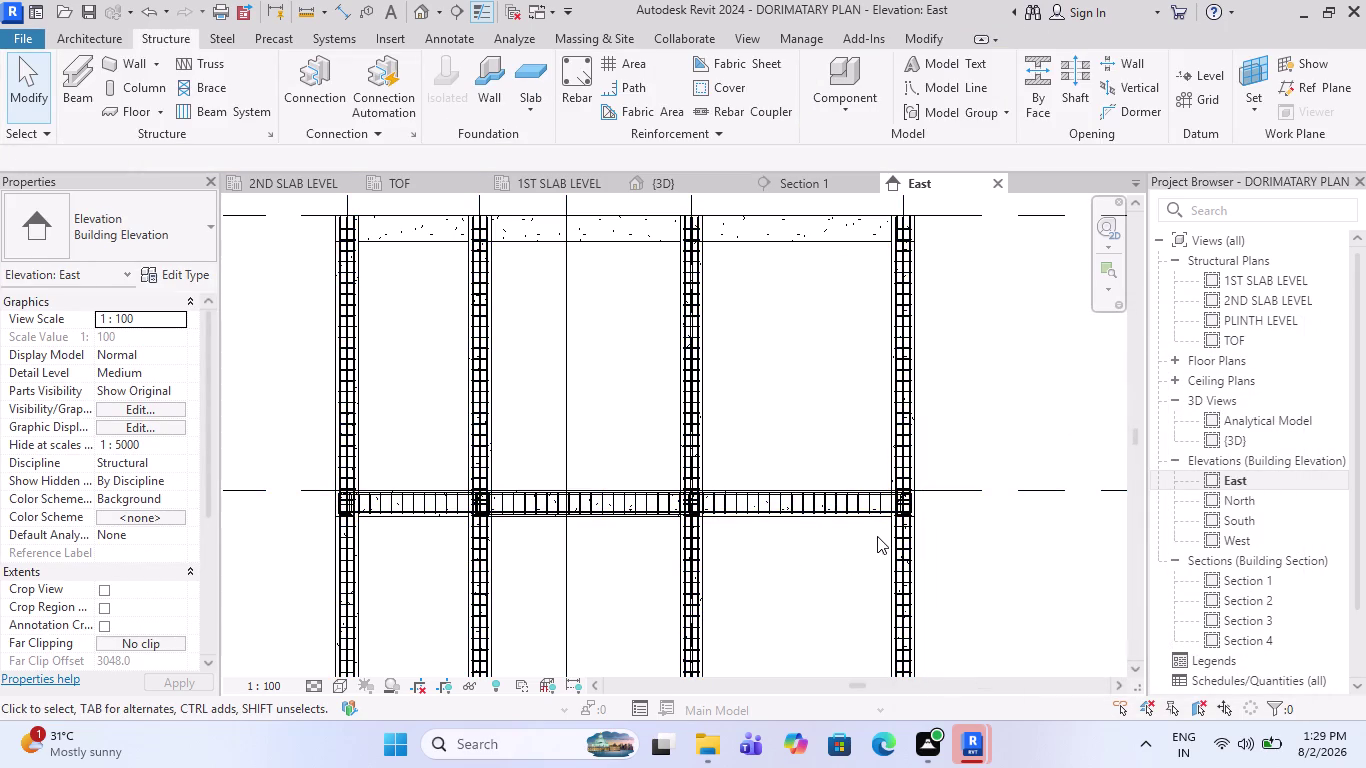
drag(875, 534, 729, 406)
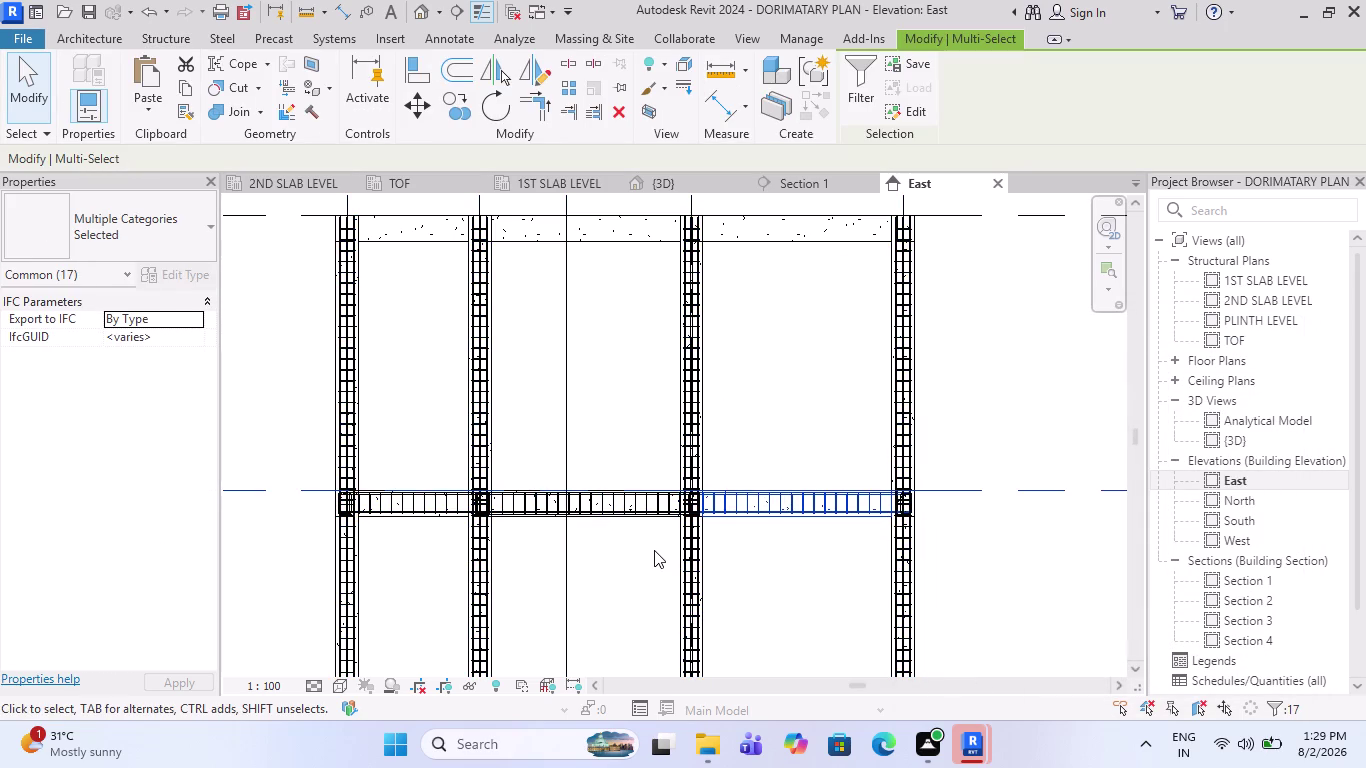
drag(656, 548, 607, 441)
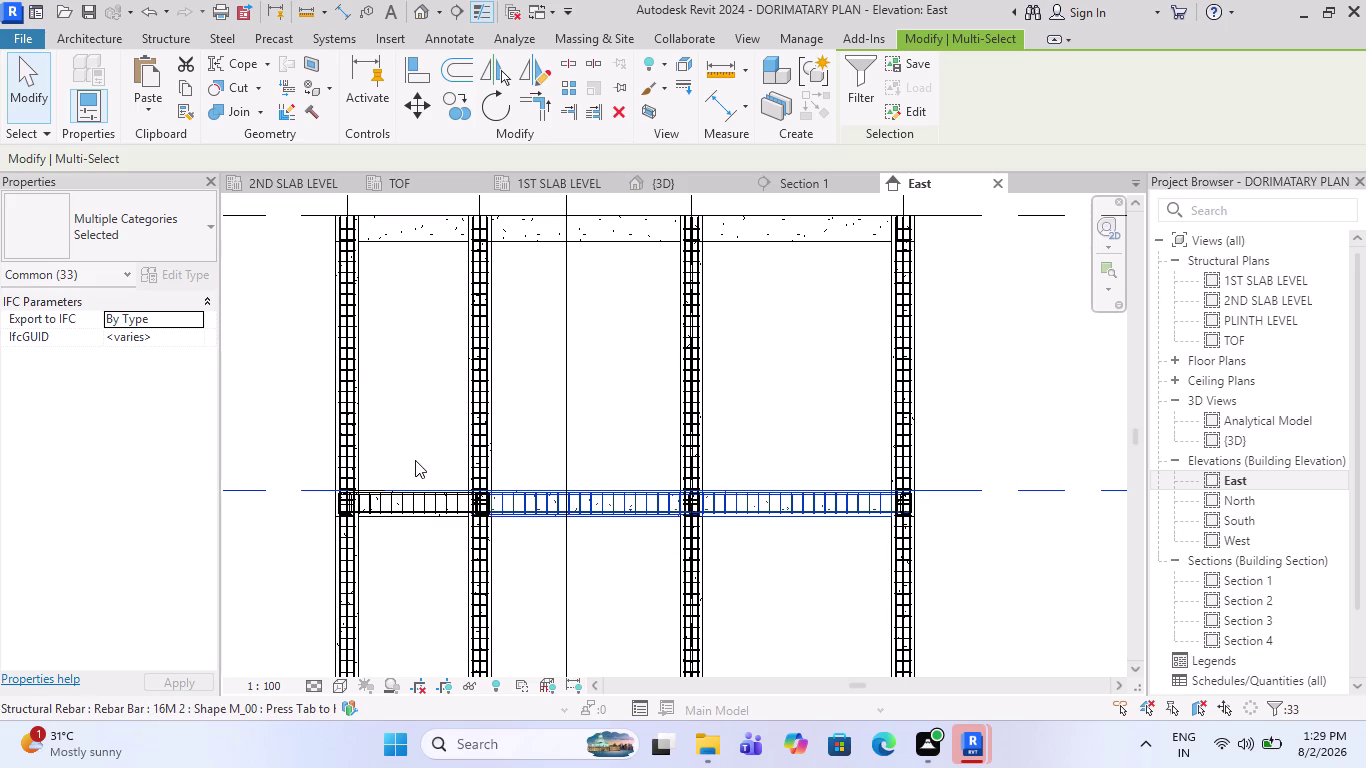
scroll(down, 3)
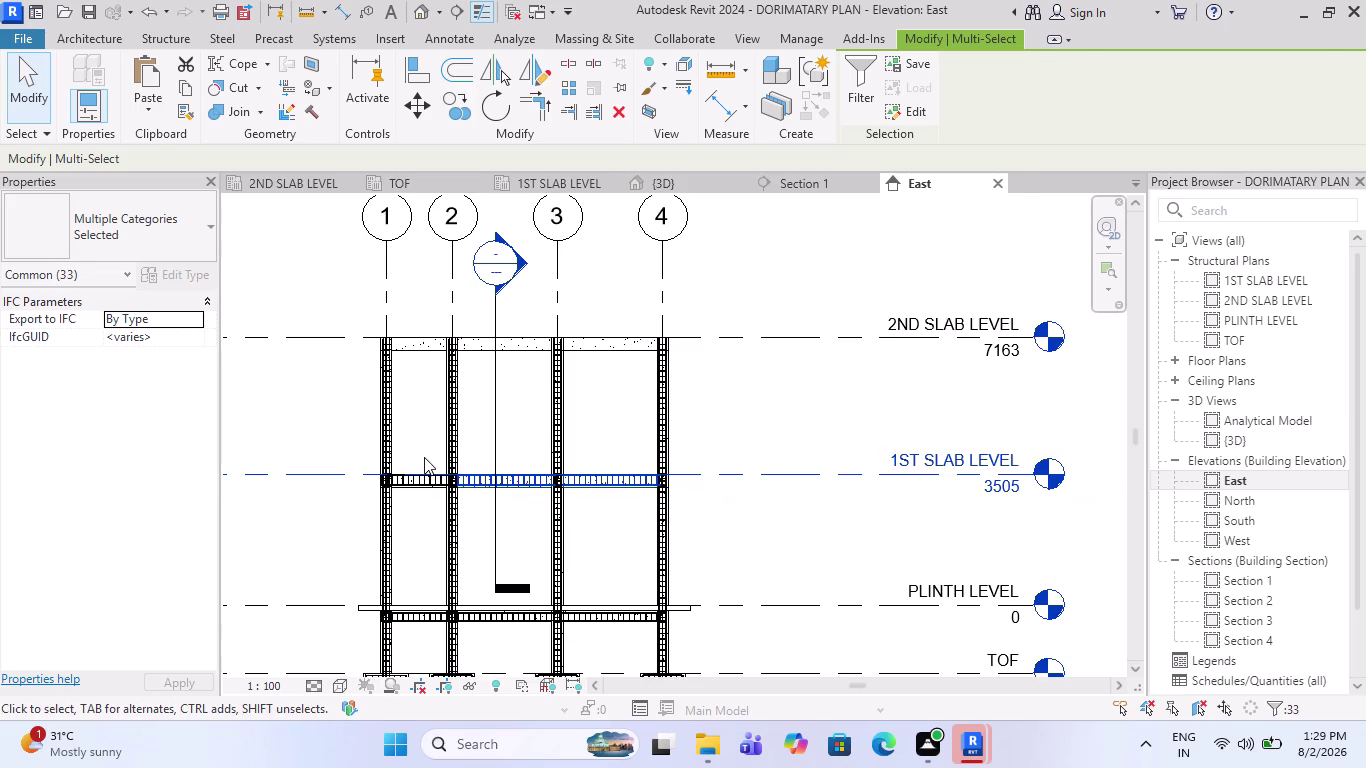
key(Escape)
key(Escape)
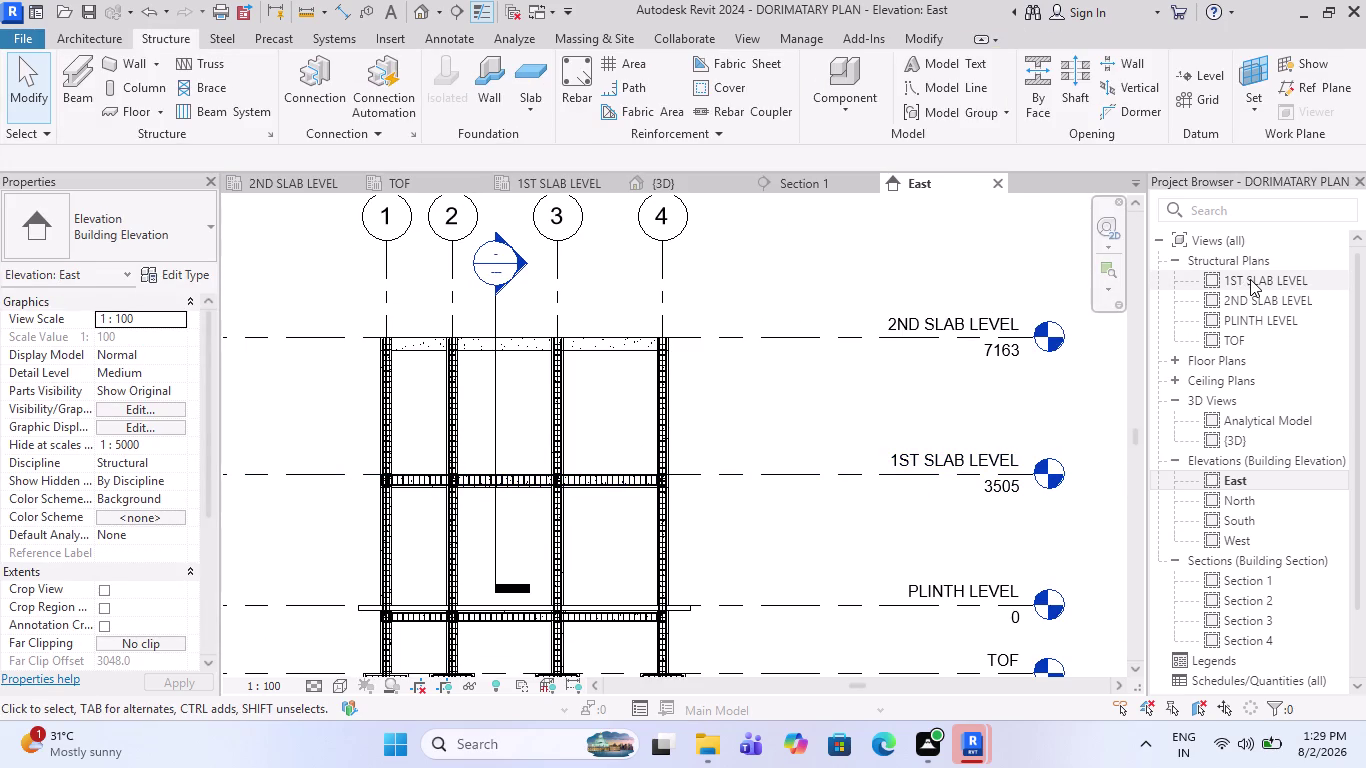
Open the 1ST SLAB LEVEL plan view from the Project Browser.
double_click(1251, 279)
scroll(down, 3)
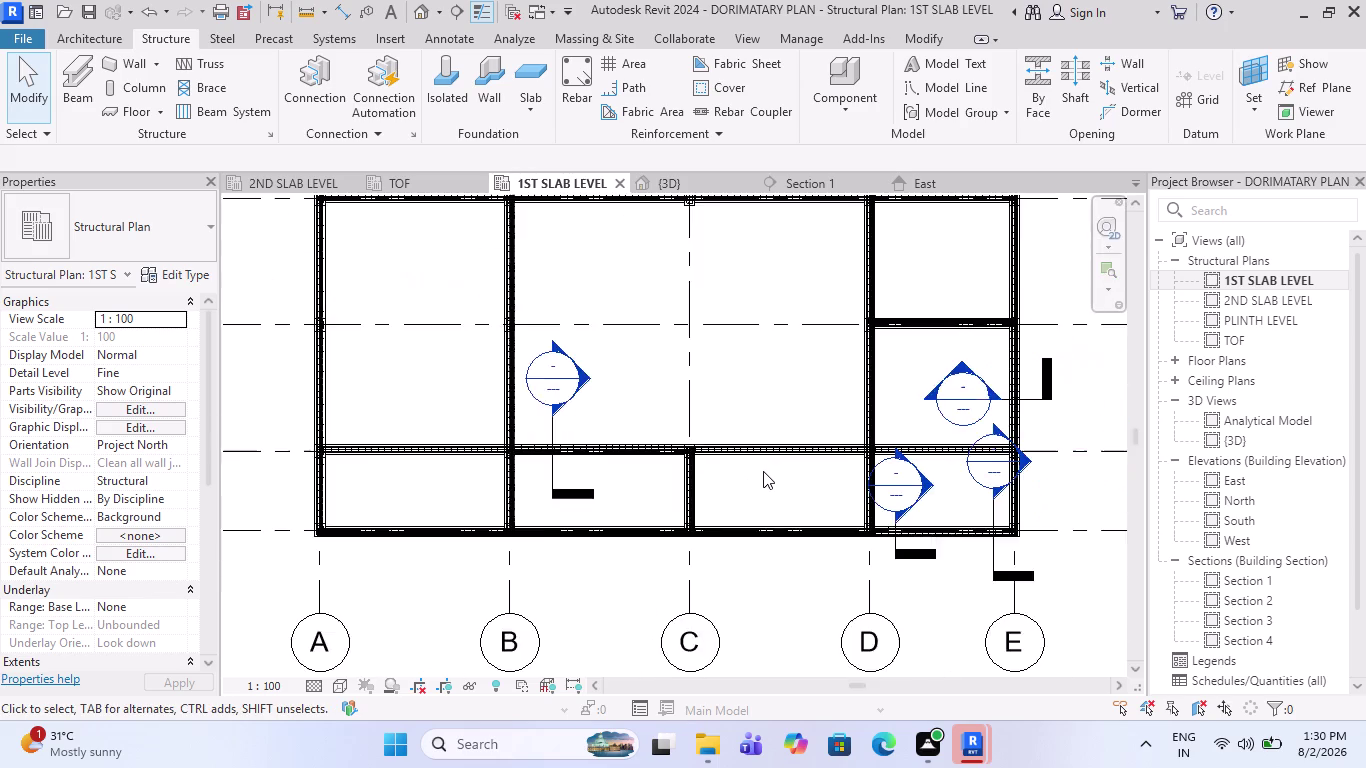
scroll(down, 3)
Window-select the plan and filter it to only the Structural Rebar category.
drag(975, 531, 411, 248)
click(870, 99)
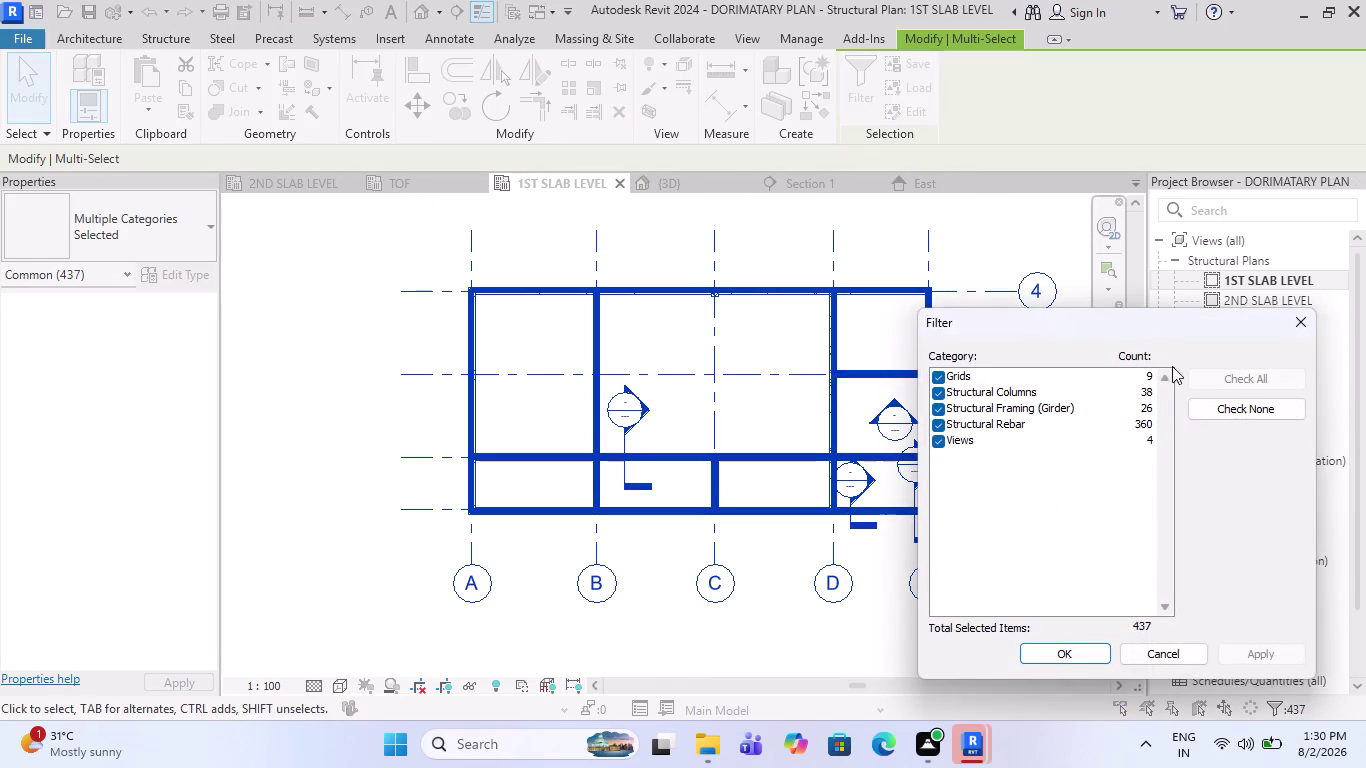
click(1247, 407)
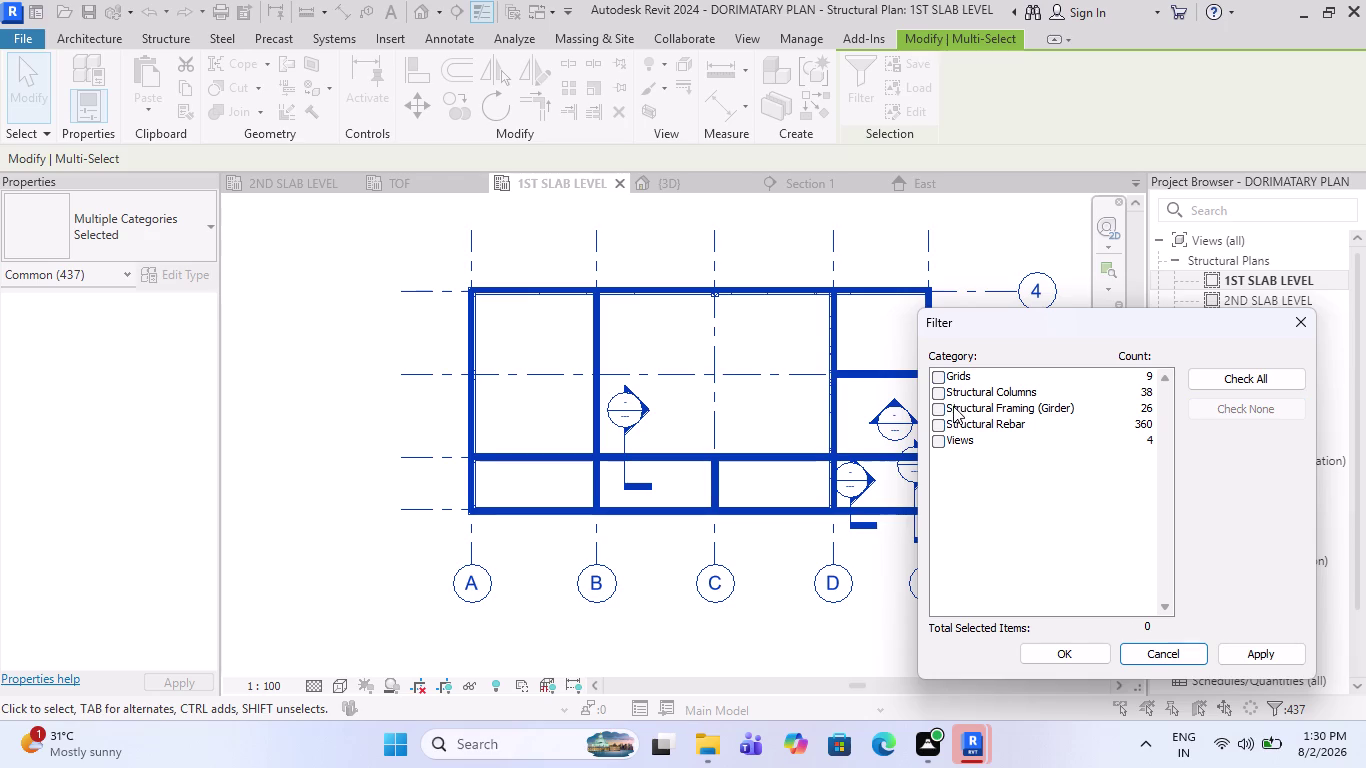
click(934, 423)
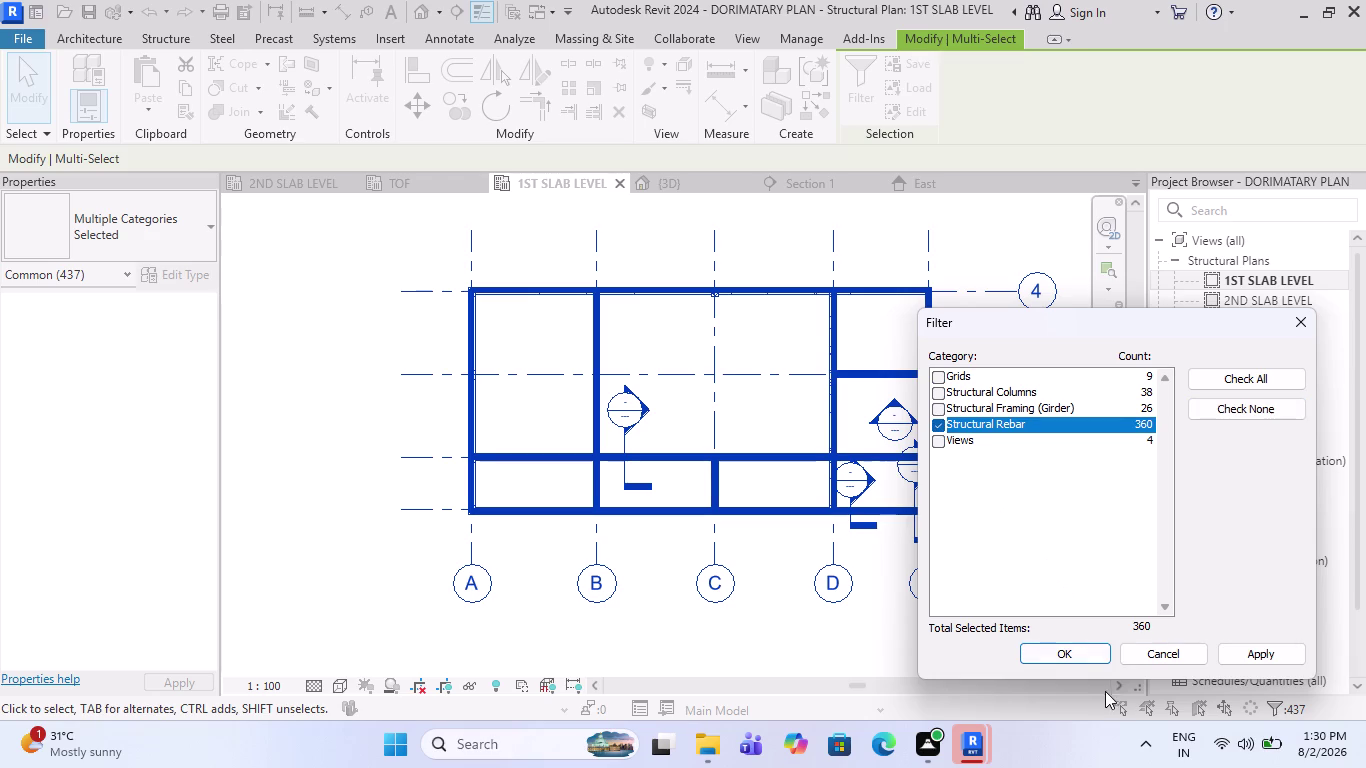
click(1085, 656)
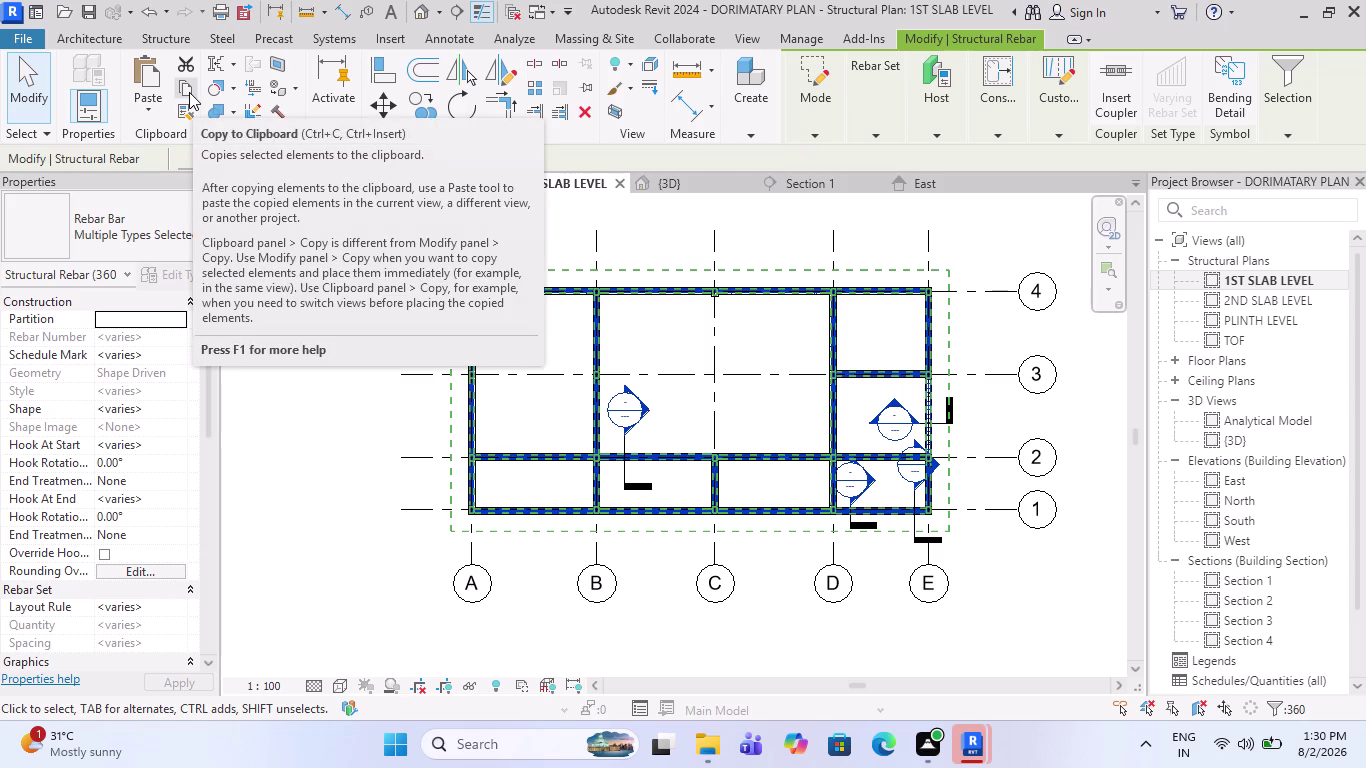
Zoom around the 1st slab level plan and clear the rebar selection.
click(190, 91)
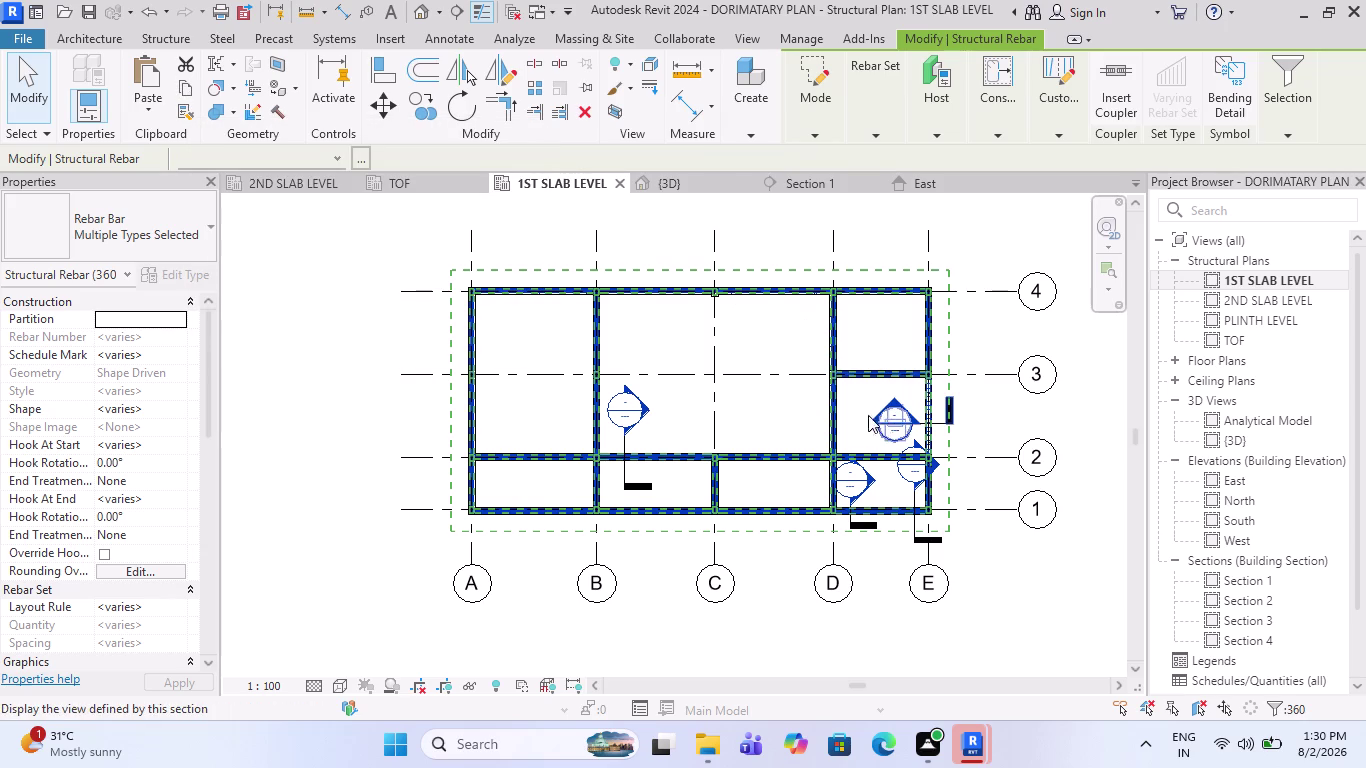
scroll(up, 3)
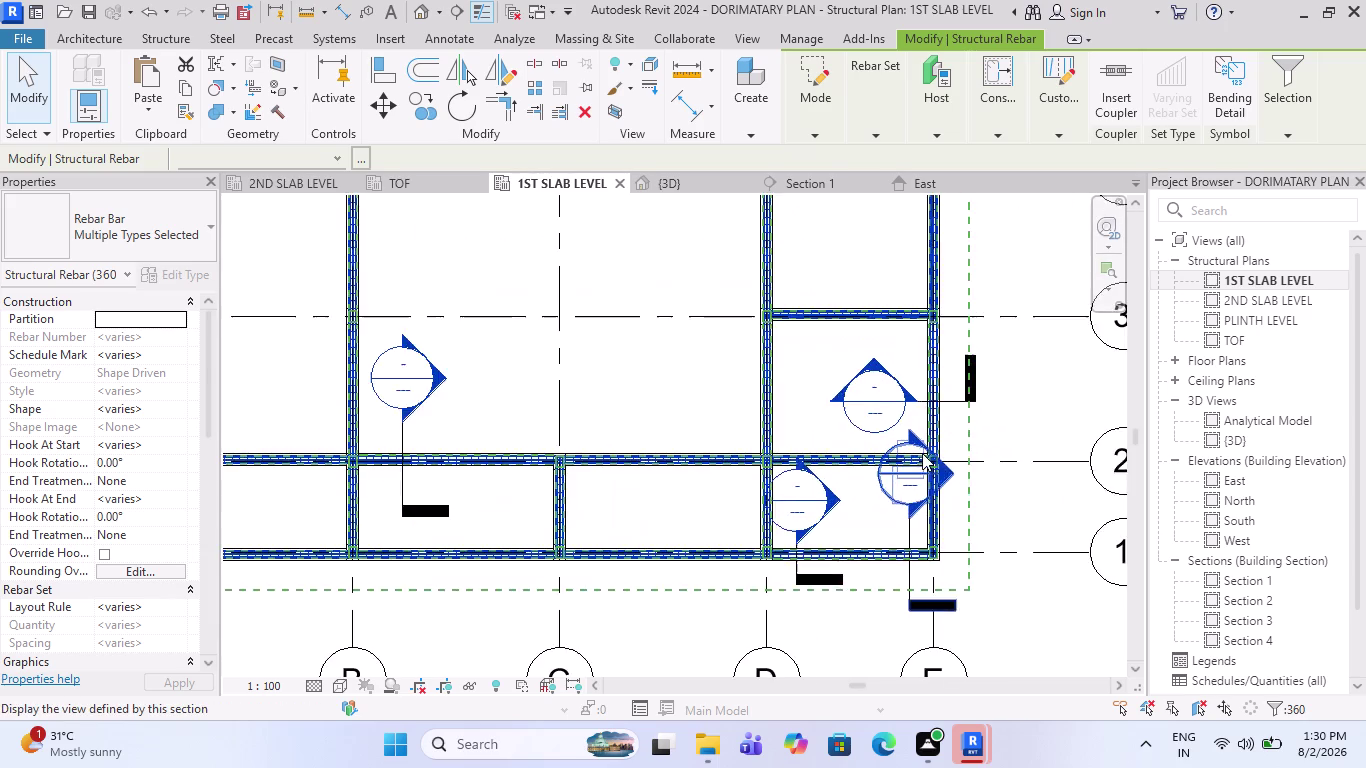
scroll(up, 3)
scroll(down, 3)
scroll(up, 3)
scroll(up, 3)
scroll(up, 3)
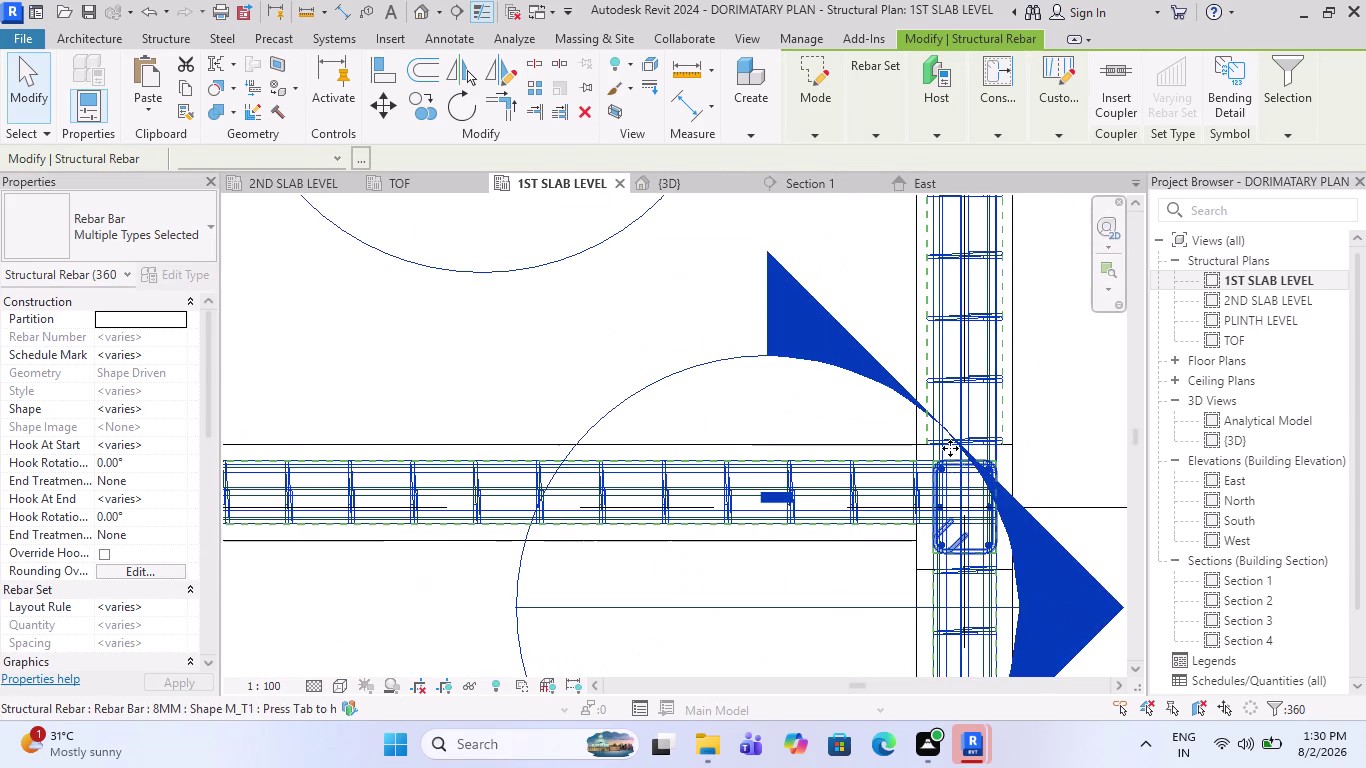
scroll(up, 3)
scroll(down, 3)
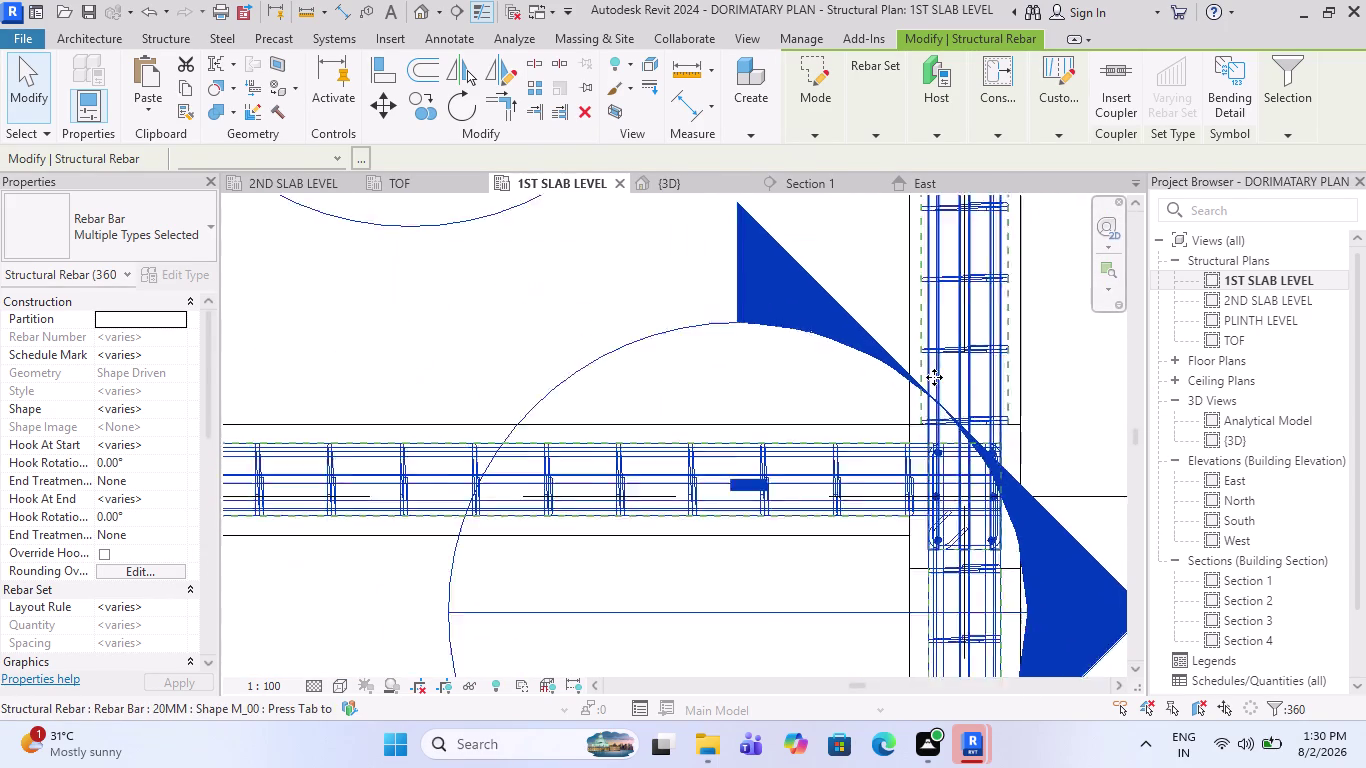
scroll(down, 3)
scroll(down, 3)
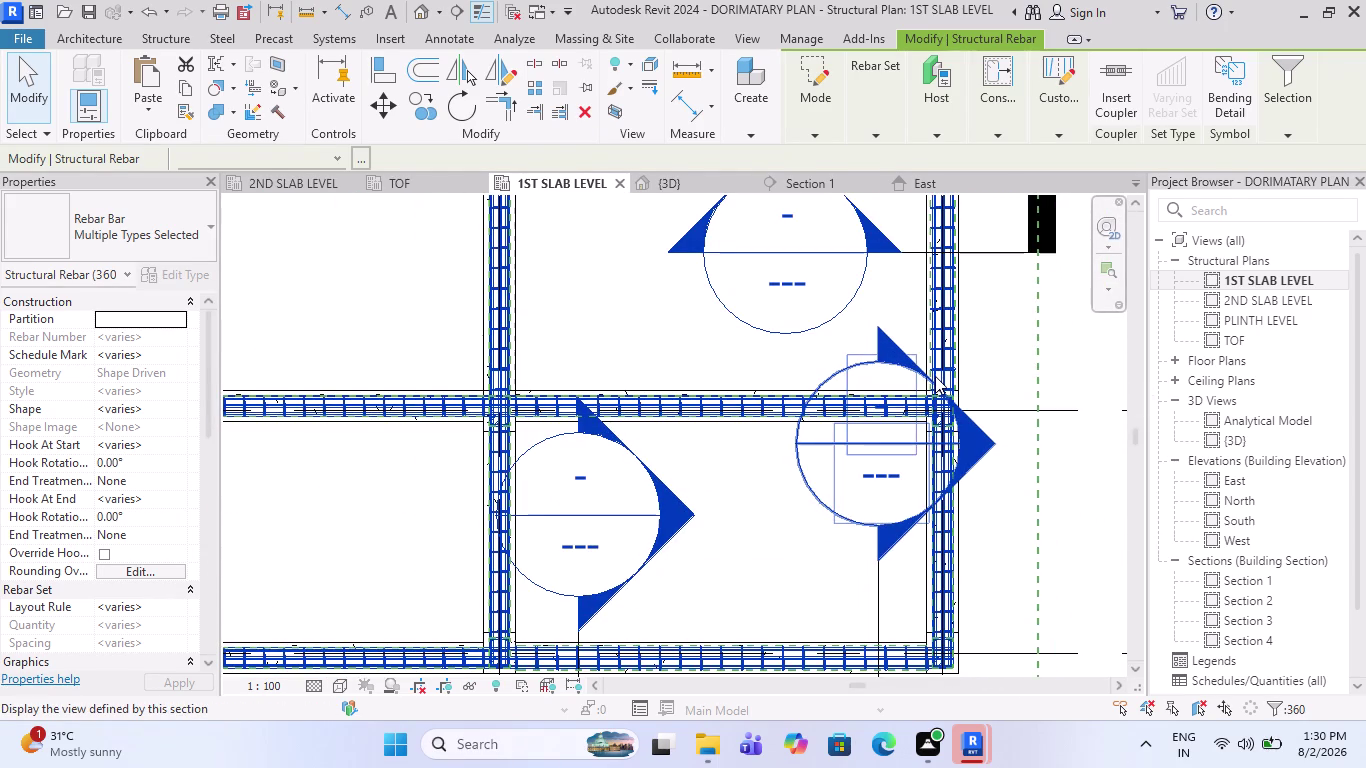
scroll(up, 3)
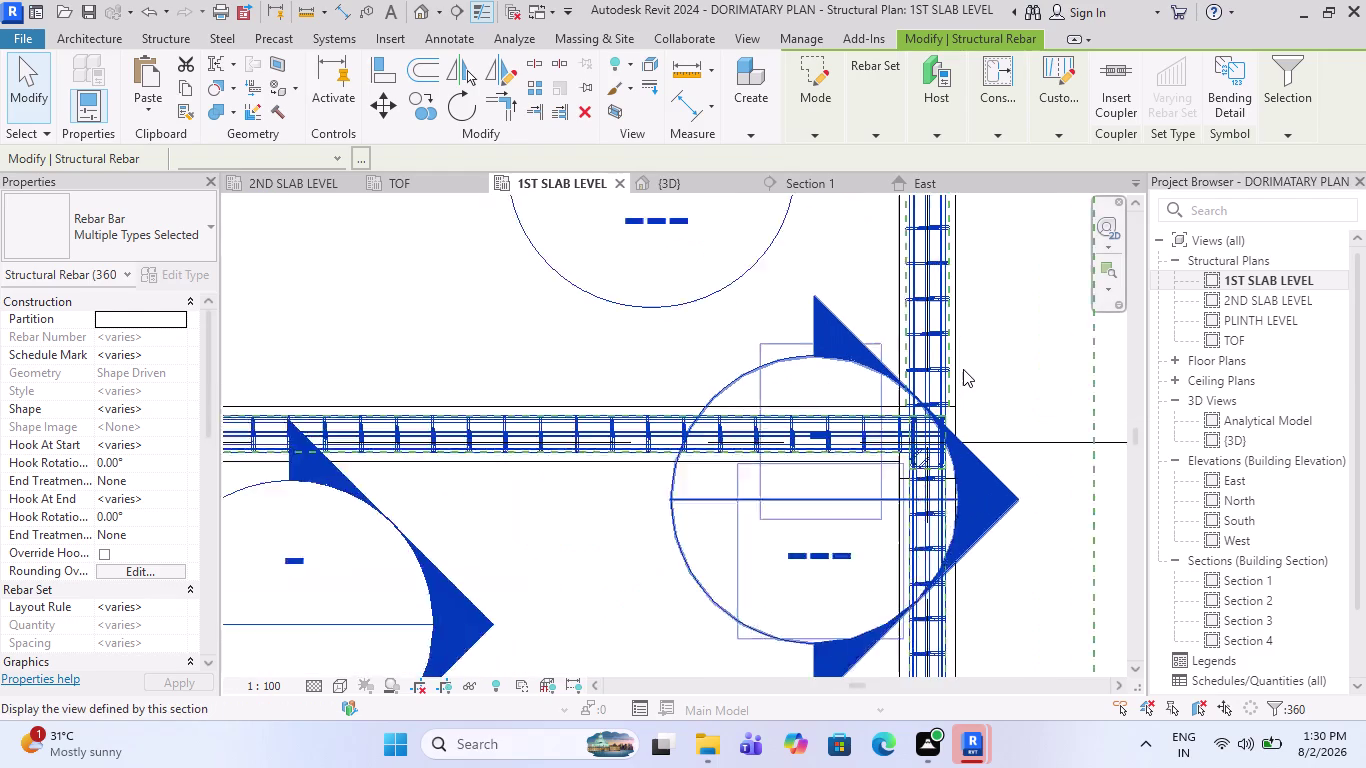
key(Escape)
key(Escape)
Select a stirrup set, deselect it, then pick the 230 x 300 mm column at E-2.
scroll(up, 3)
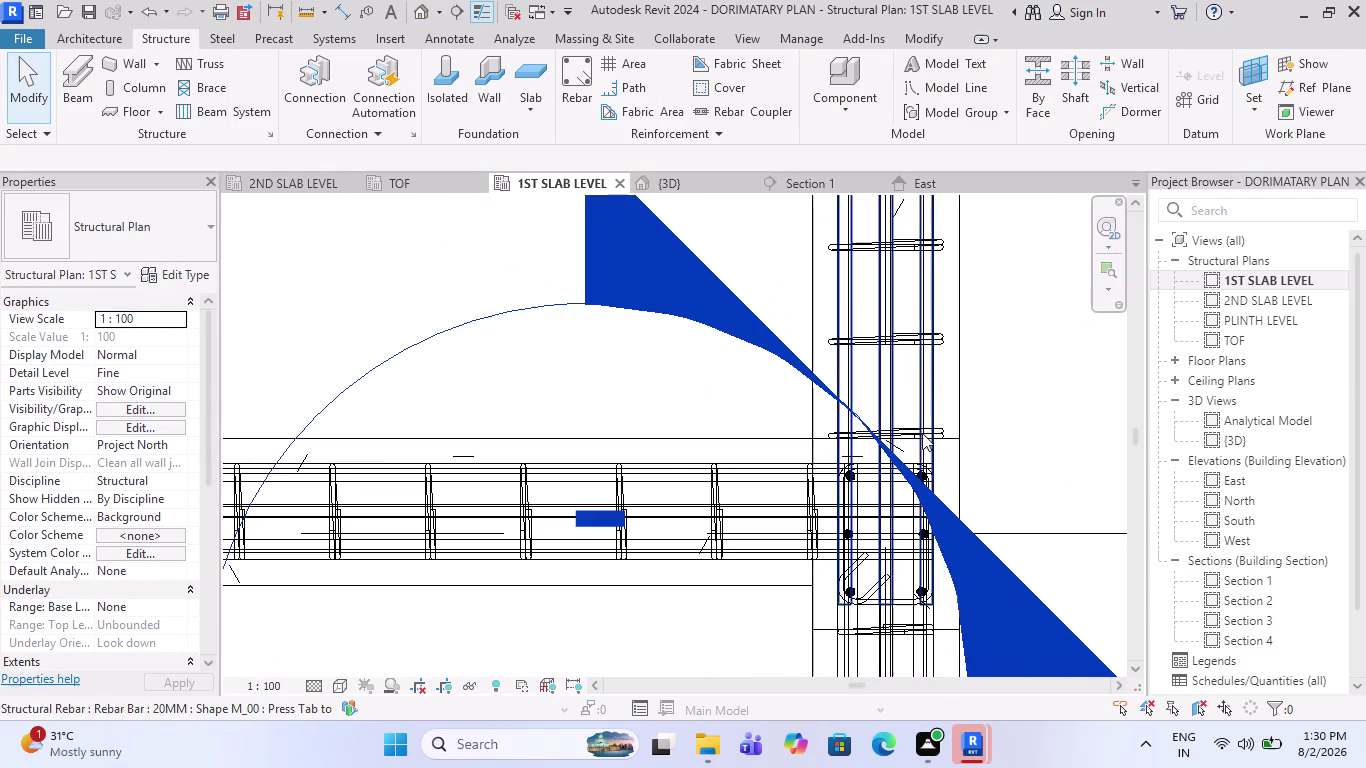
scroll(up, 3)
scroll(down, 3)
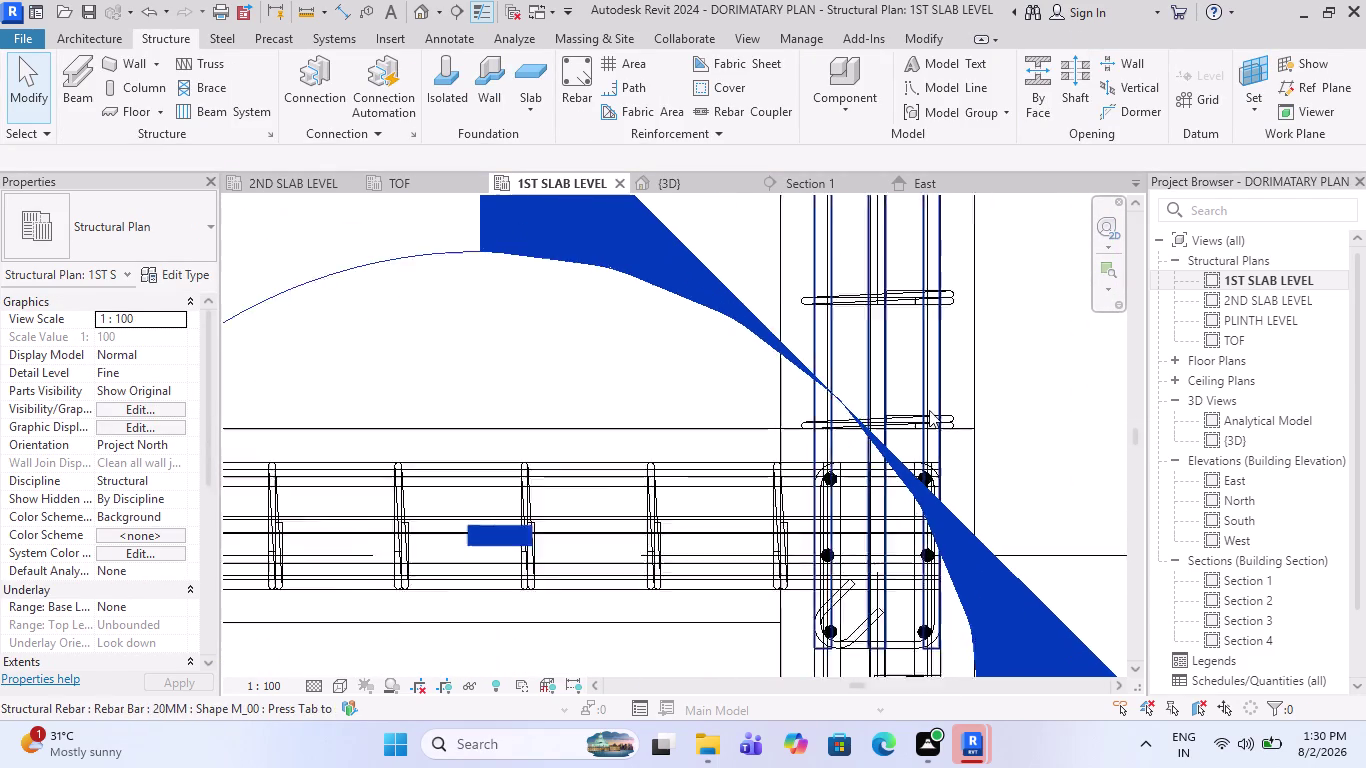
scroll(down, 3)
scroll(up, 3)
scroll(up, 3)
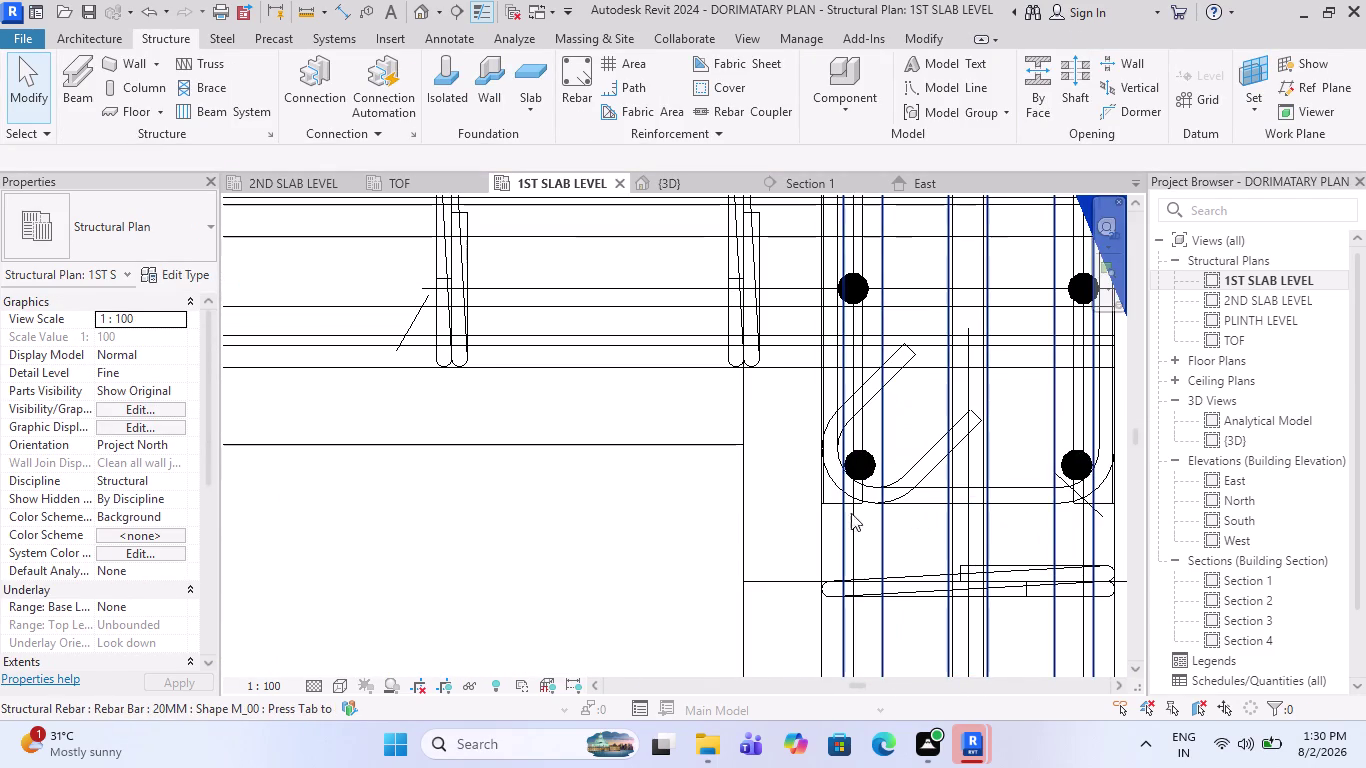
scroll(up, 3)
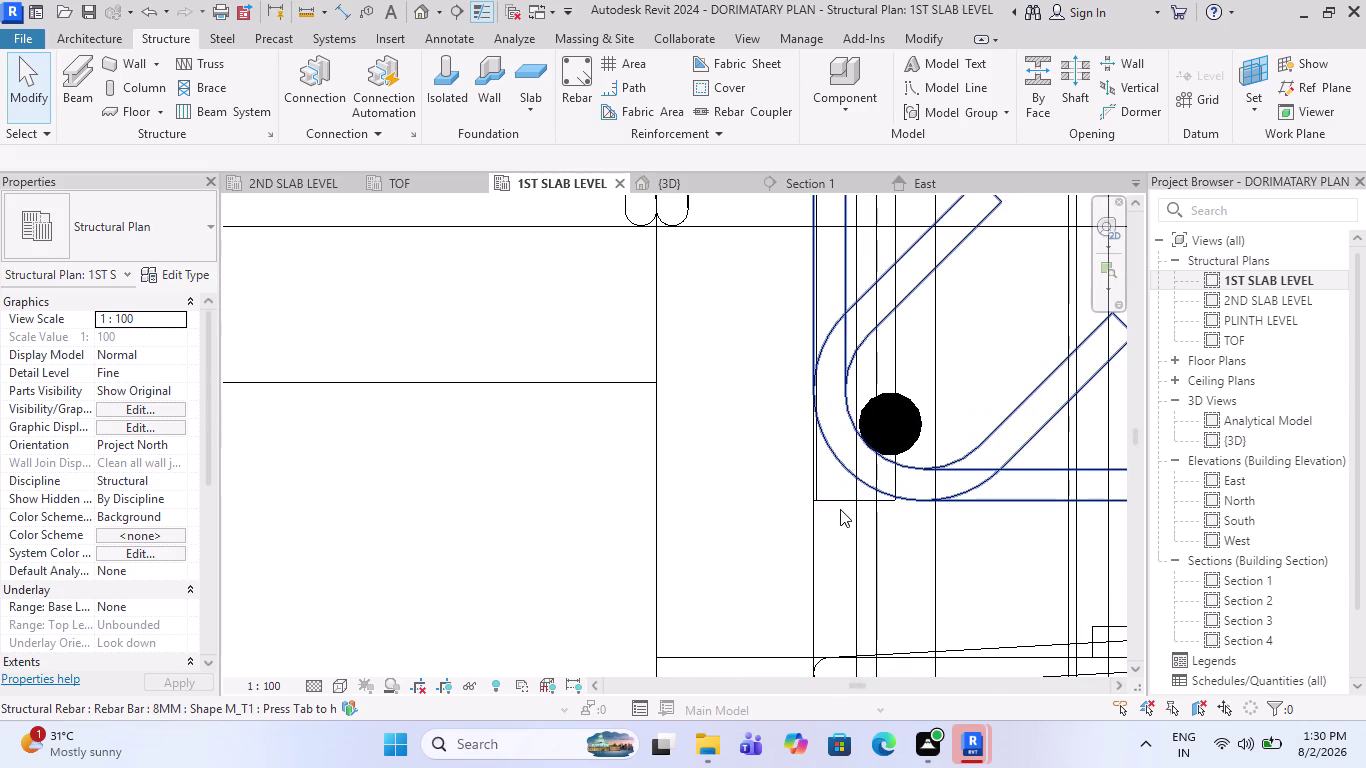
click(826, 504)
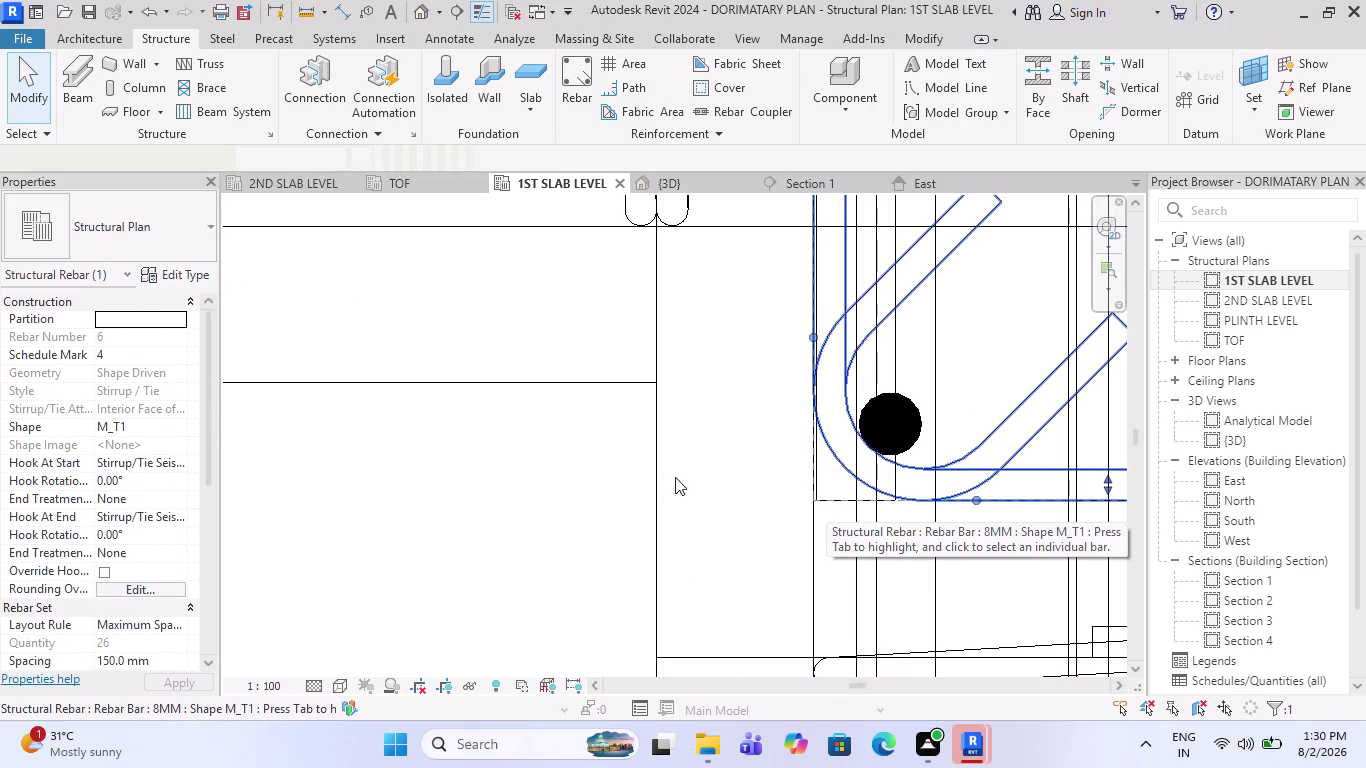
scroll(down, 3)
scroll(down, 3)
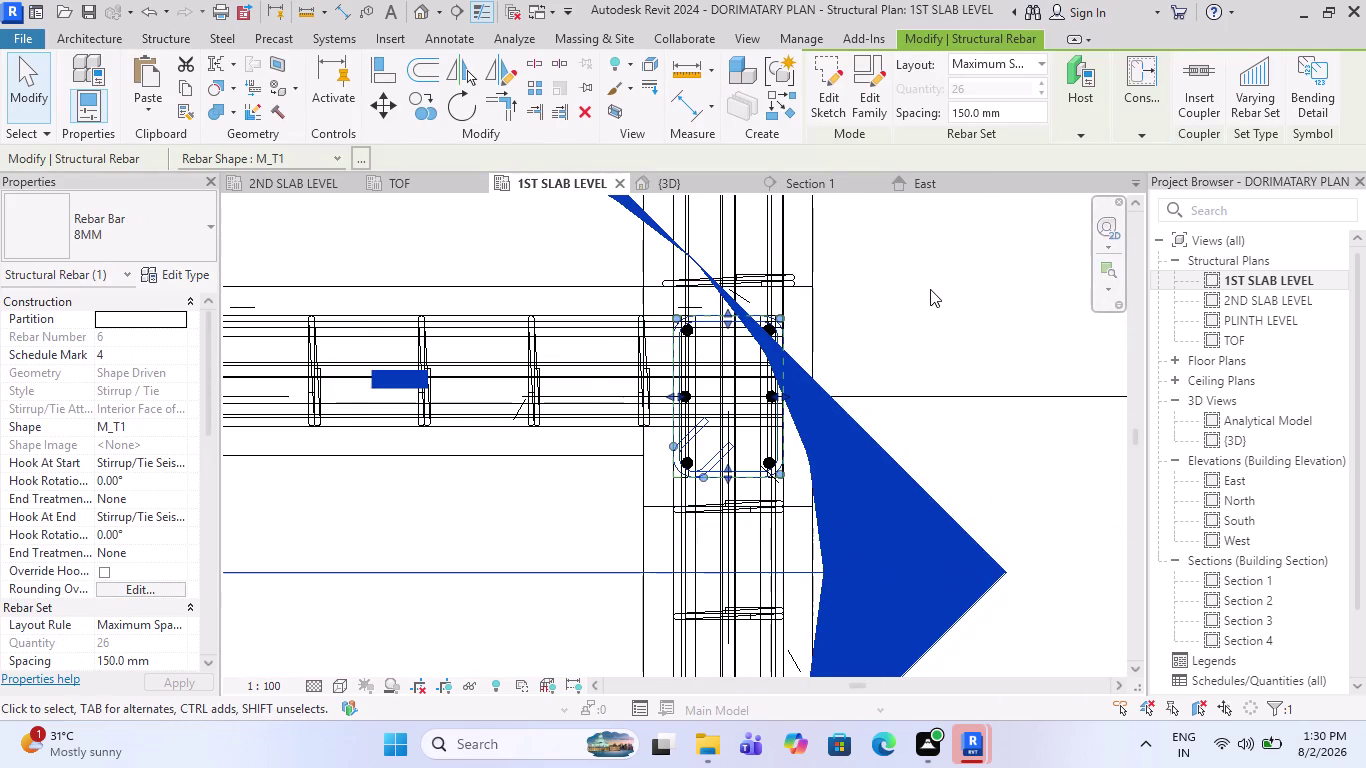
scroll(down, 3)
key(Escape)
click(848, 322)
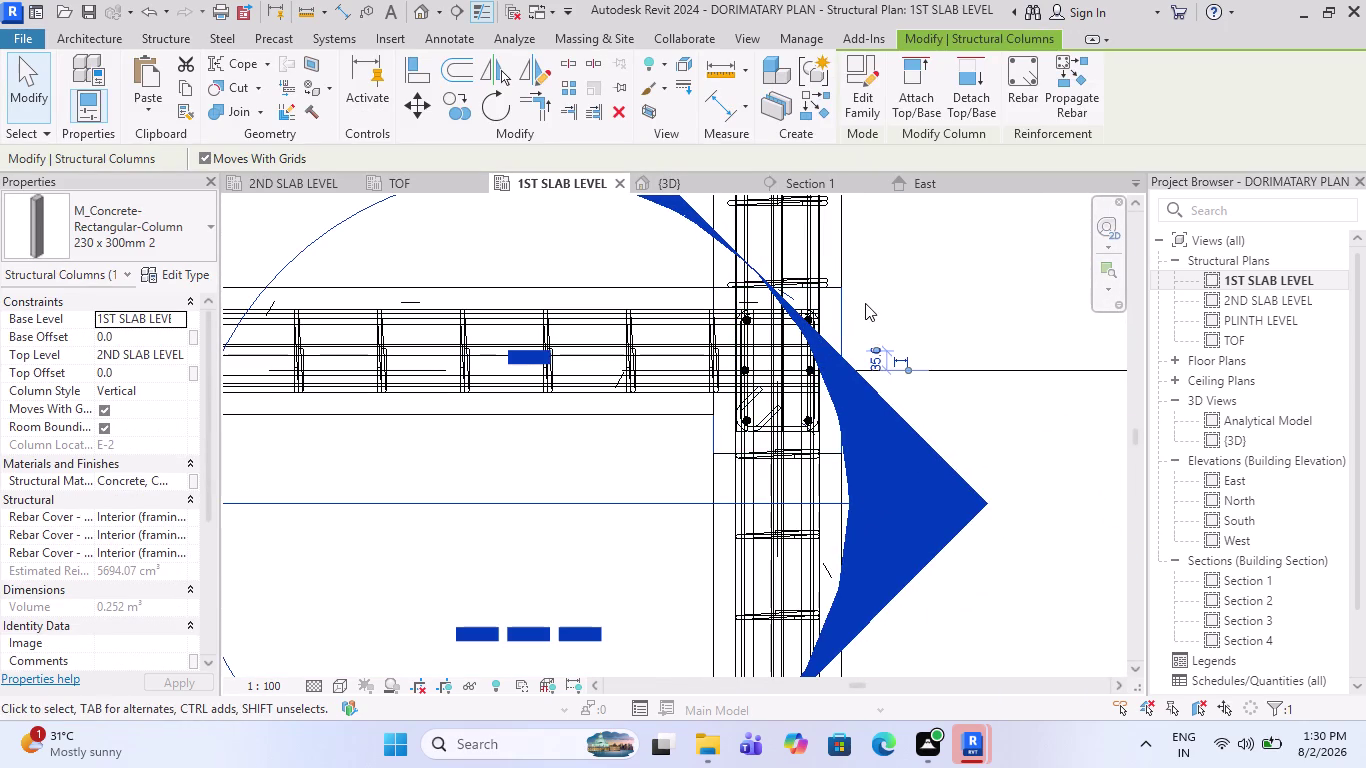
Hide the Structural Columns category in the 1st slab level plan view.
right_click(865, 303)
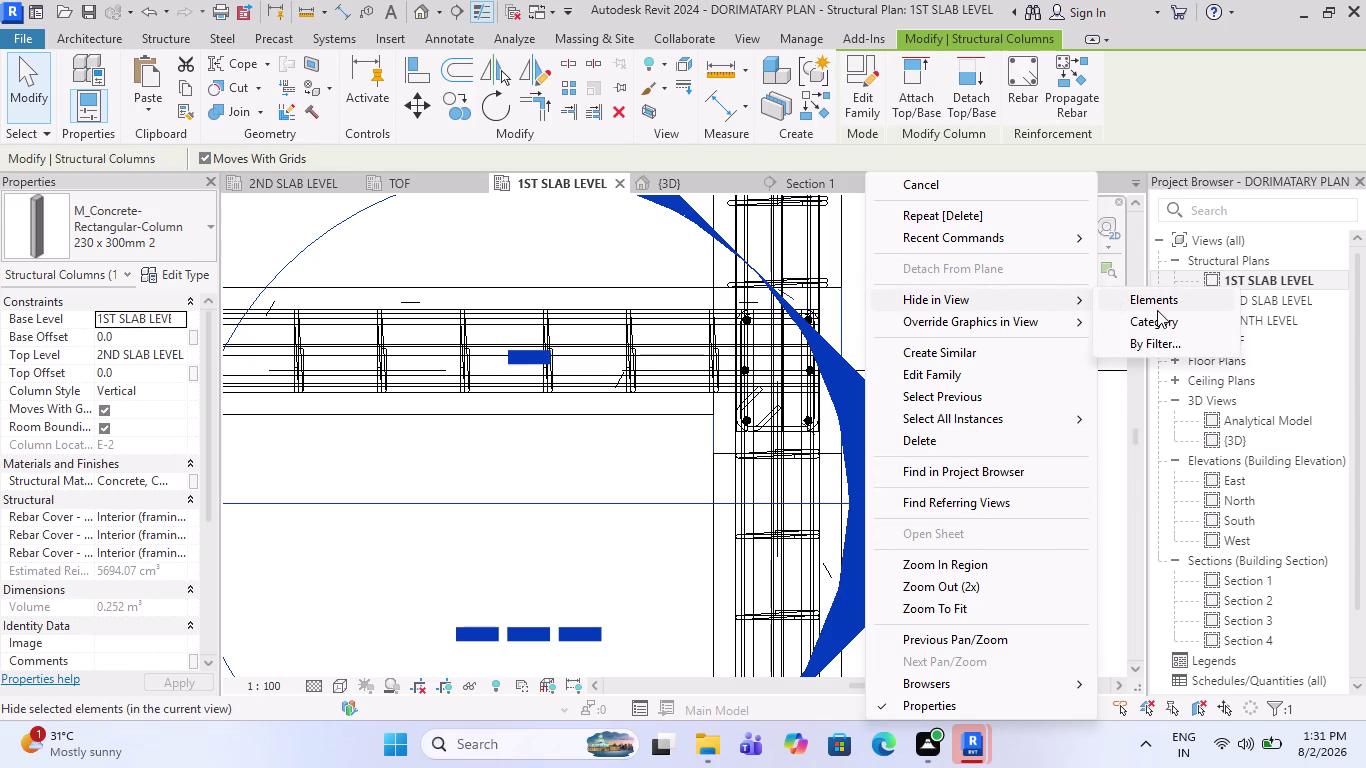
click(1155, 312)
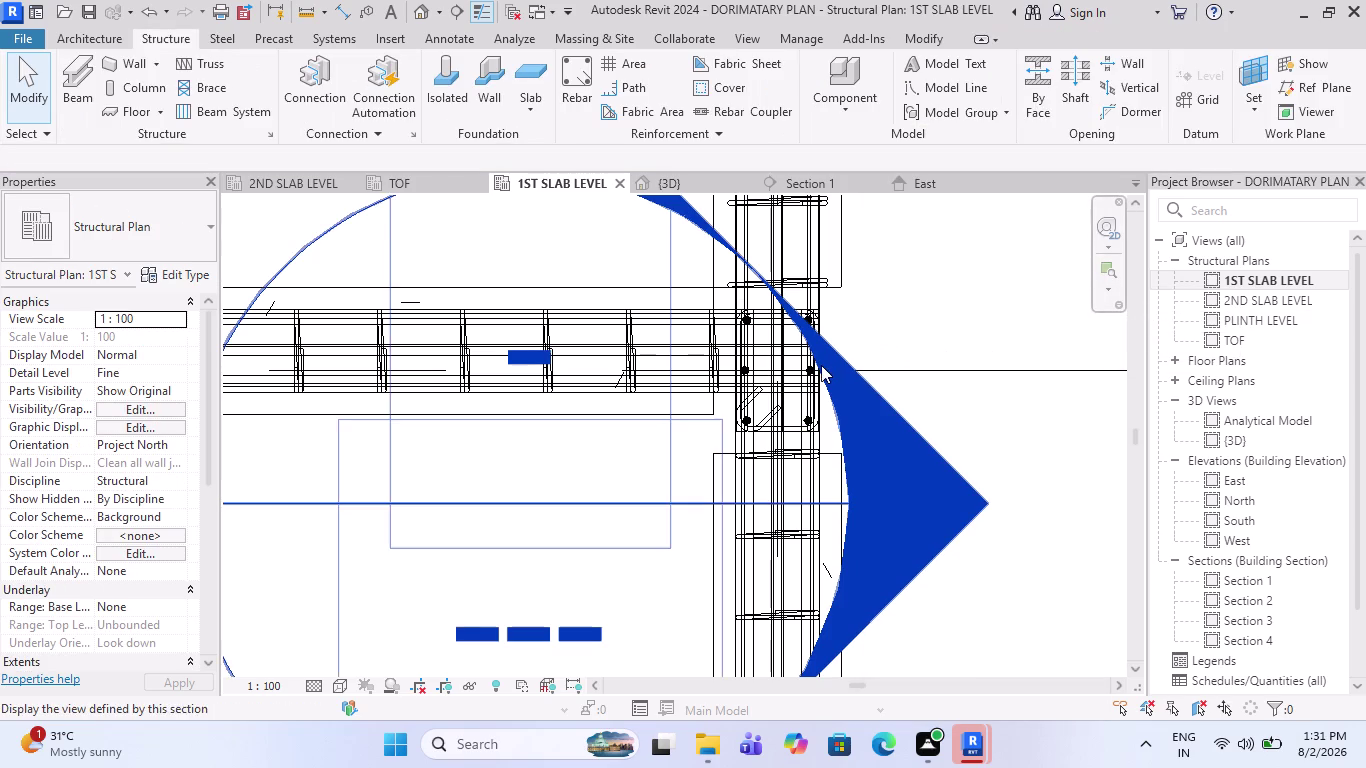
scroll(down, 3)
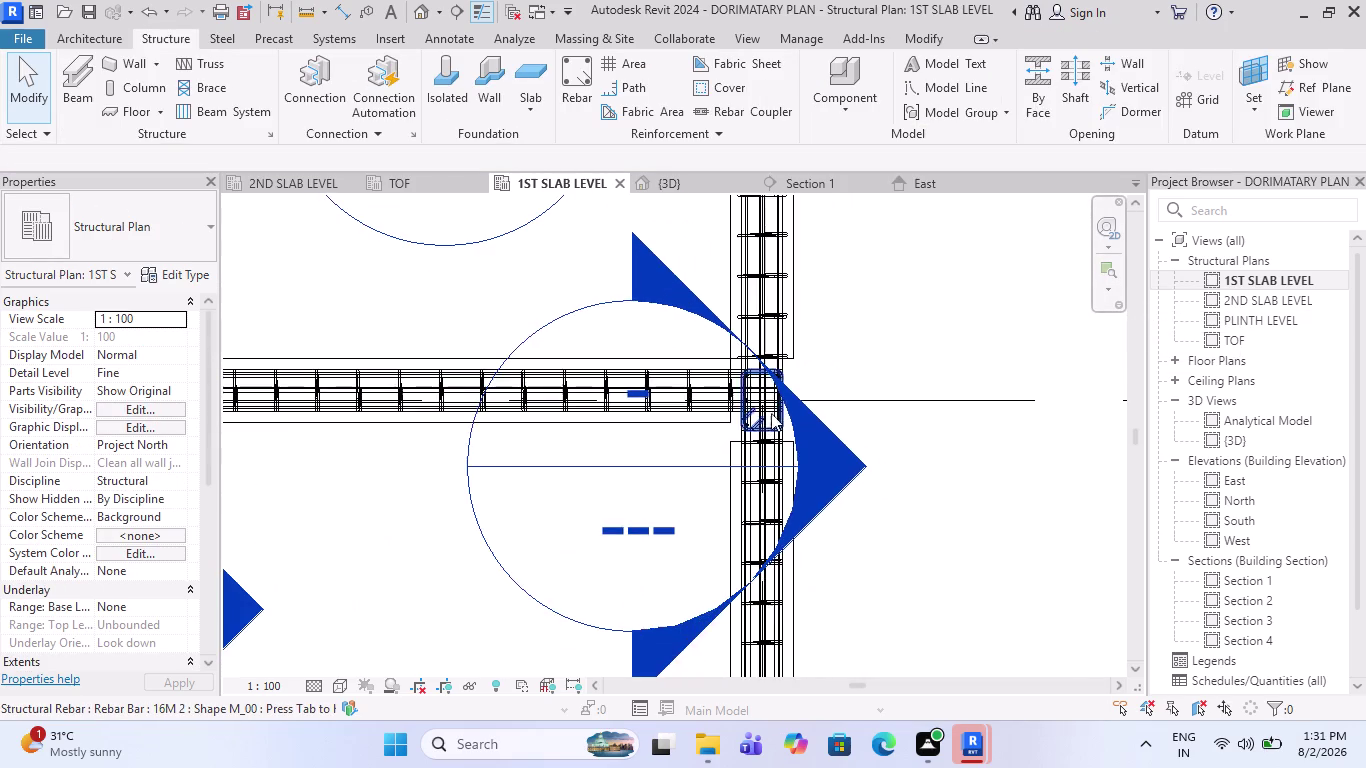
scroll(down, 3)
scroll(up, 3)
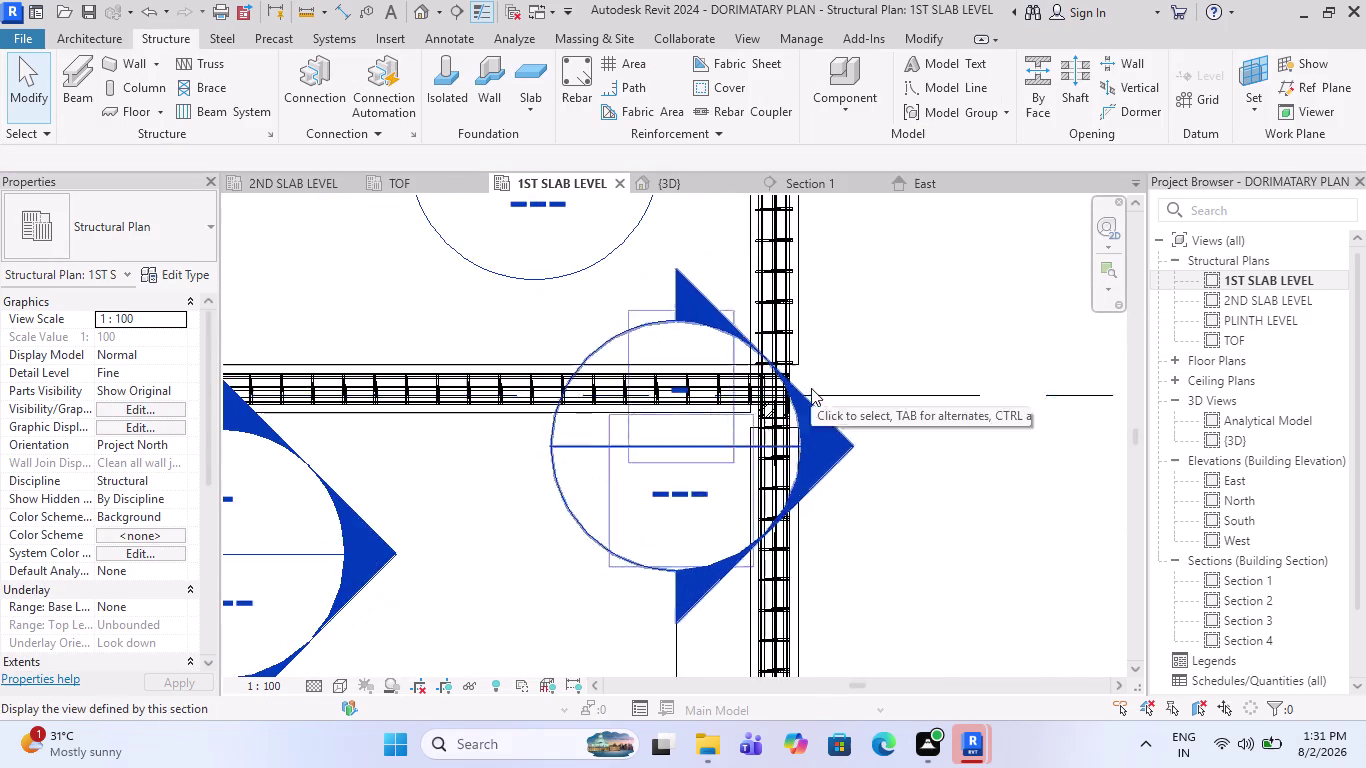
scroll(up, 3)
scroll(up, 3)
scroll(up, 3)
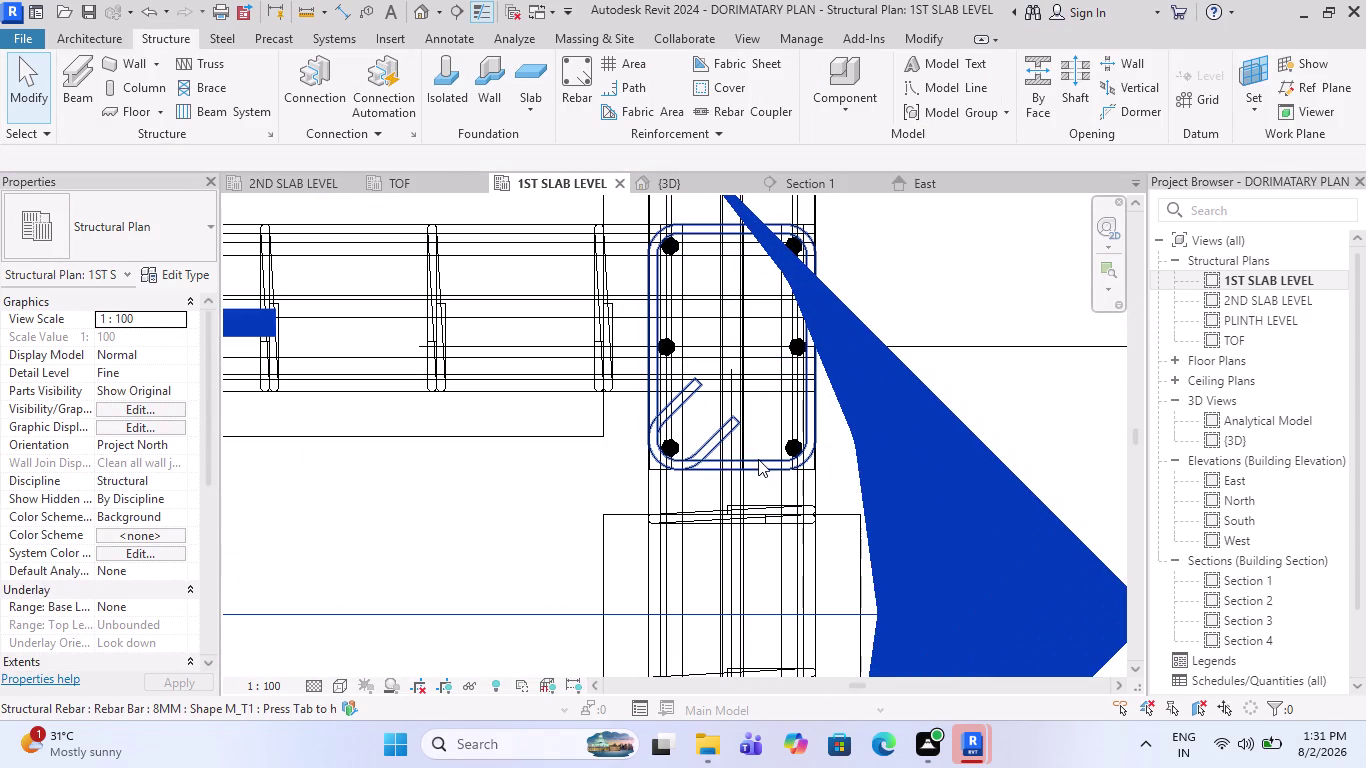
Hide the Structural Rebar category via a selected stirrup set.
click(758, 458)
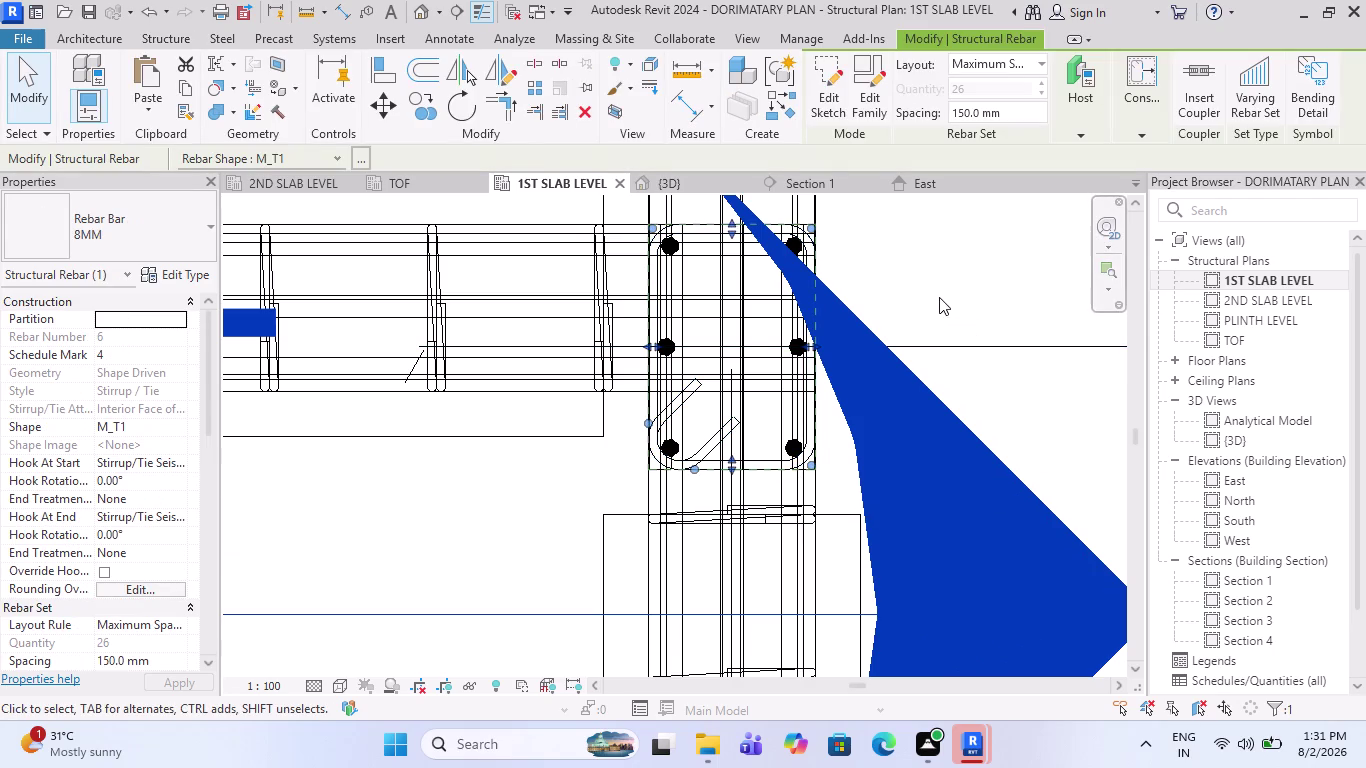
right_click(934, 294)
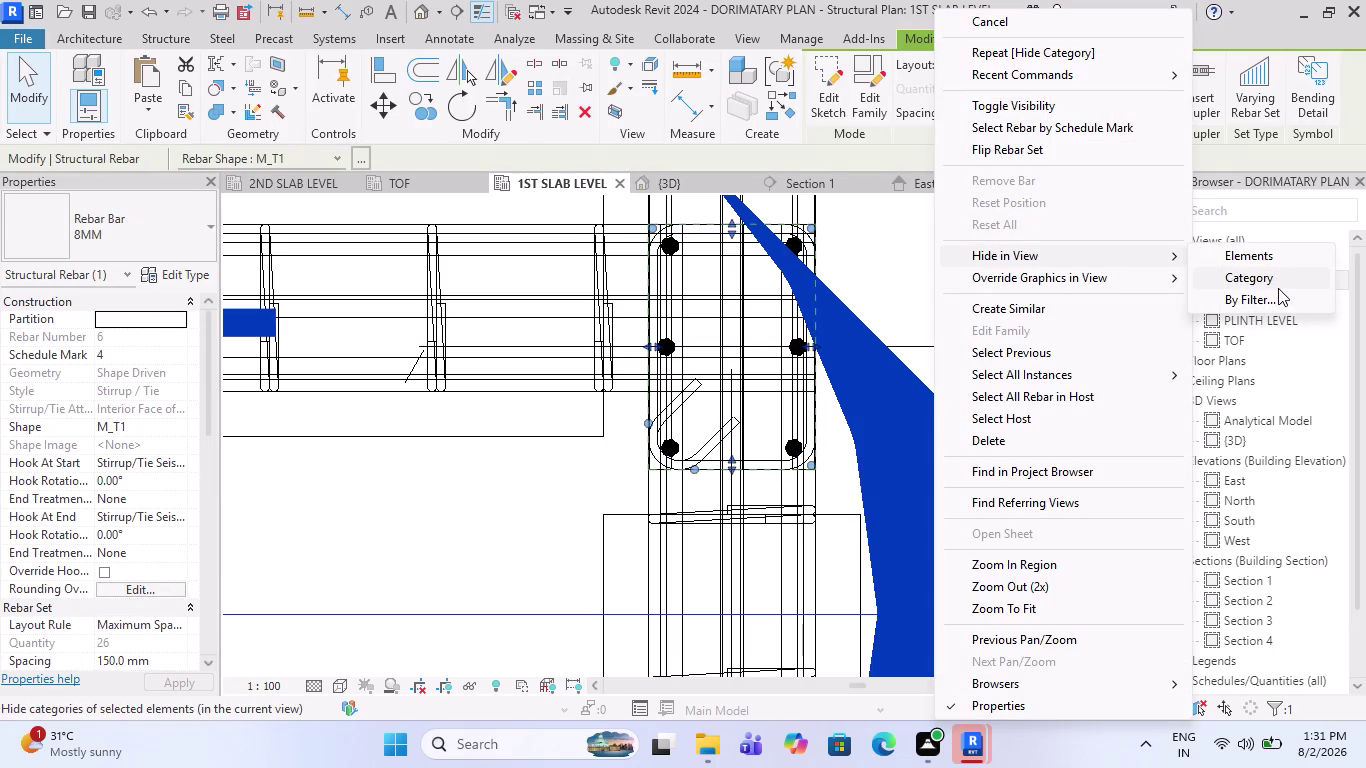
click(1279, 288)
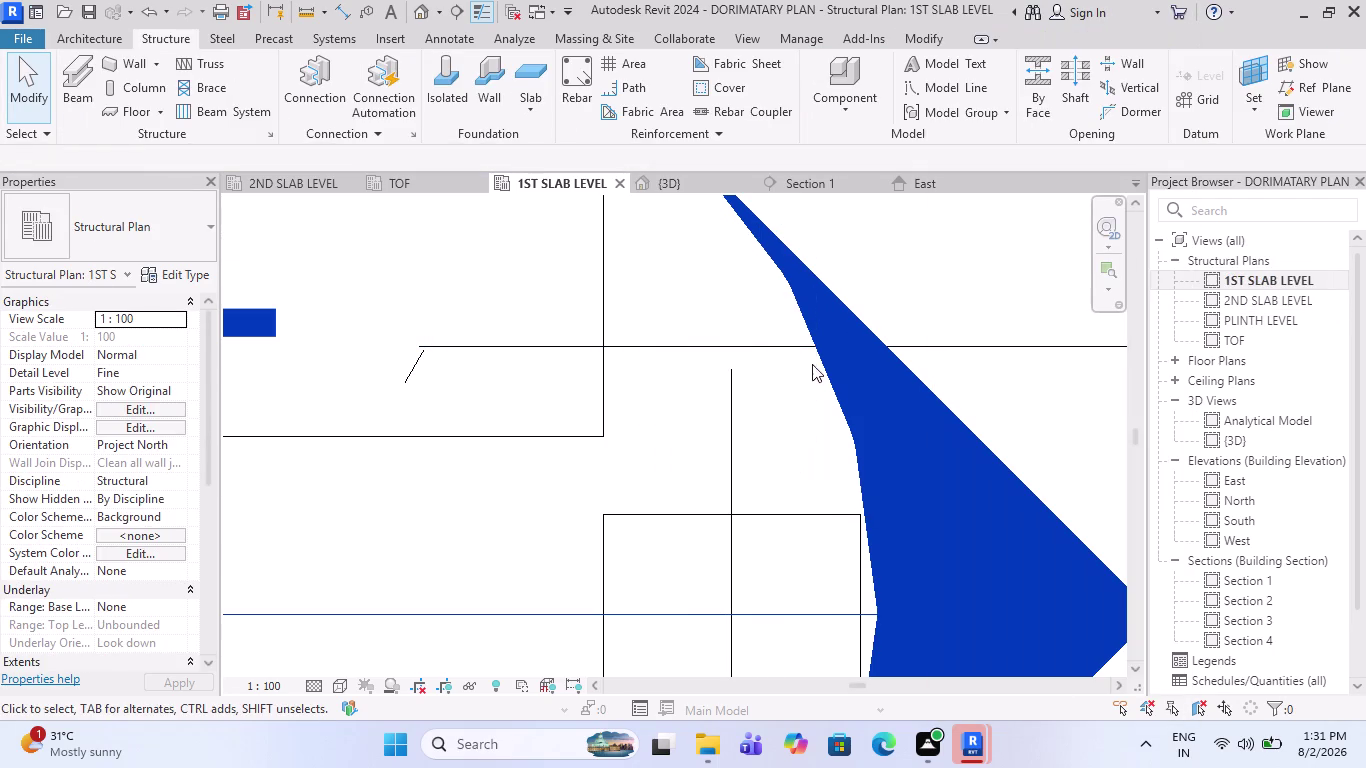
Undo twice to unhide the rebar and structural columns.
scroll(down, 3)
scroll(down, 3)
scroll(down, 3)
scroll(down, 3)
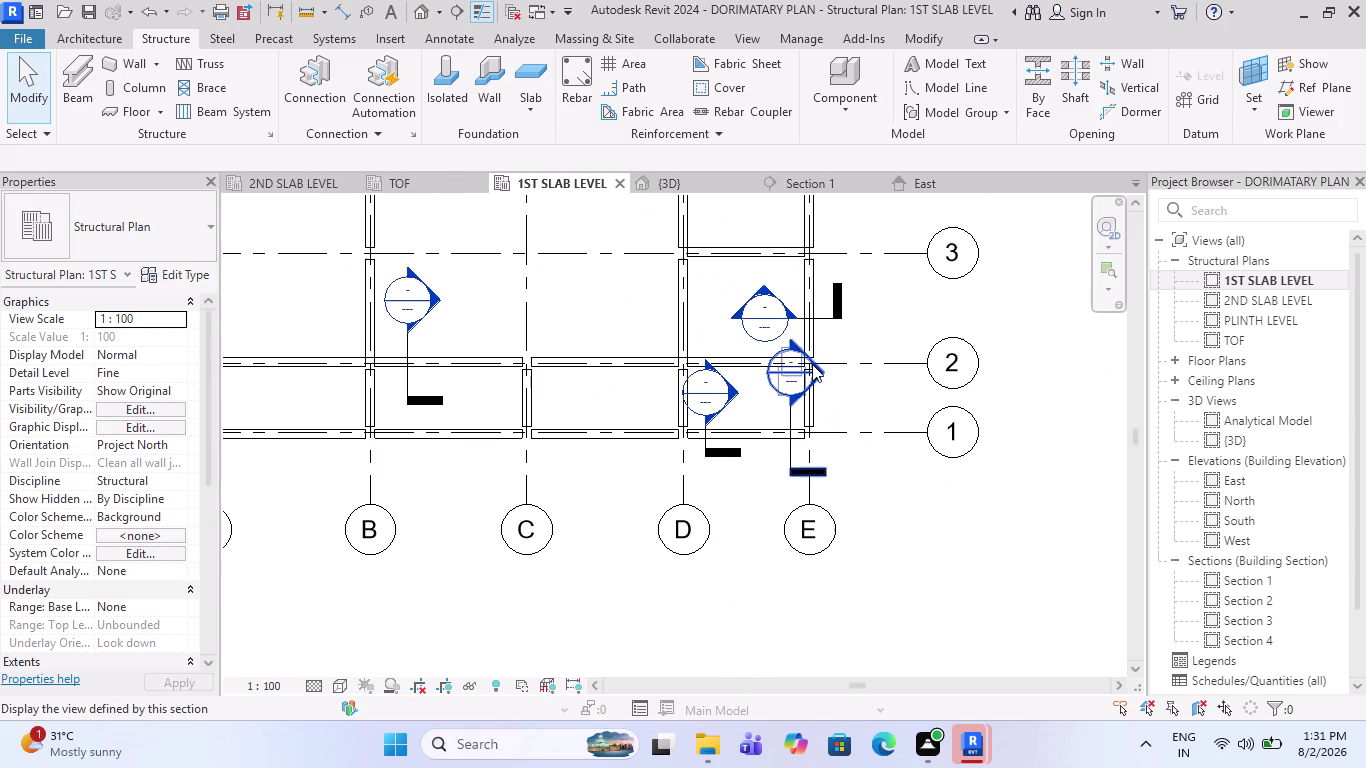
key(ctrl+z)
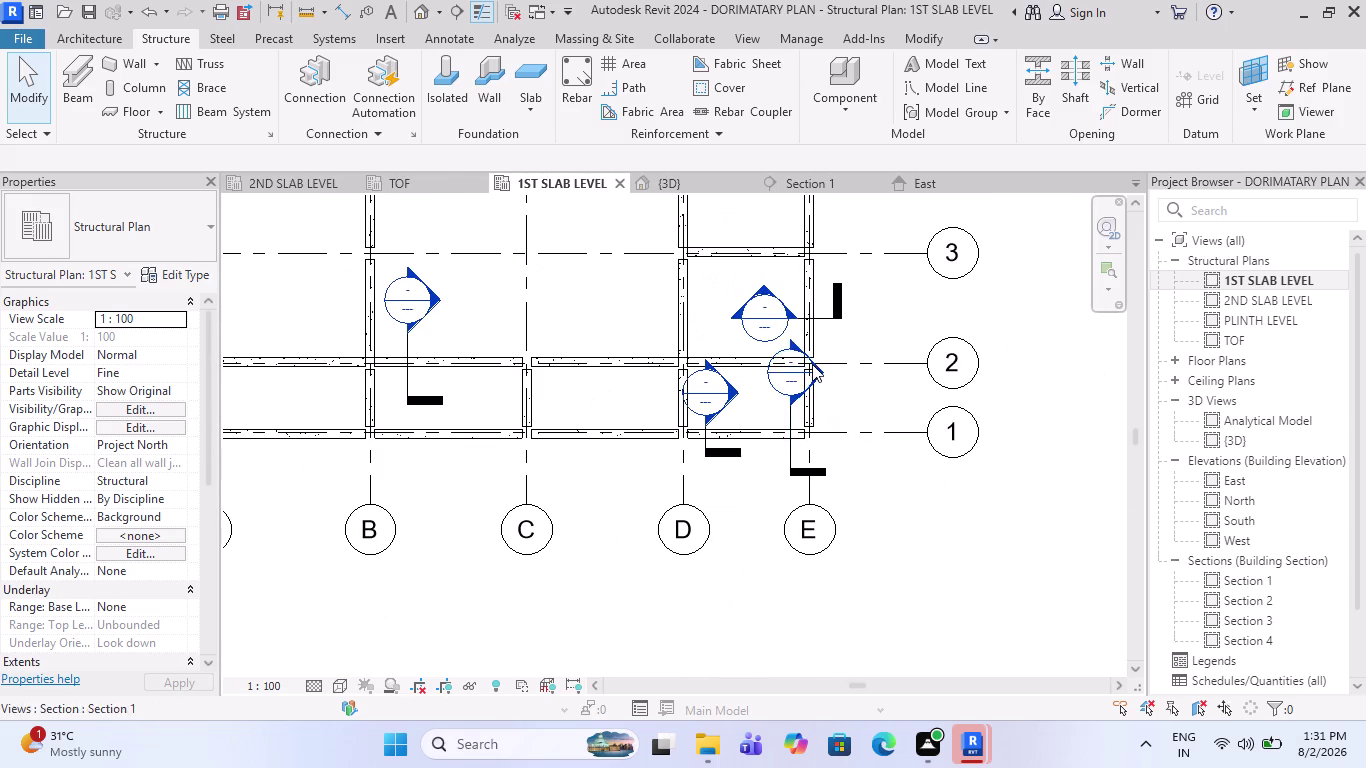
key(ctrl+z)
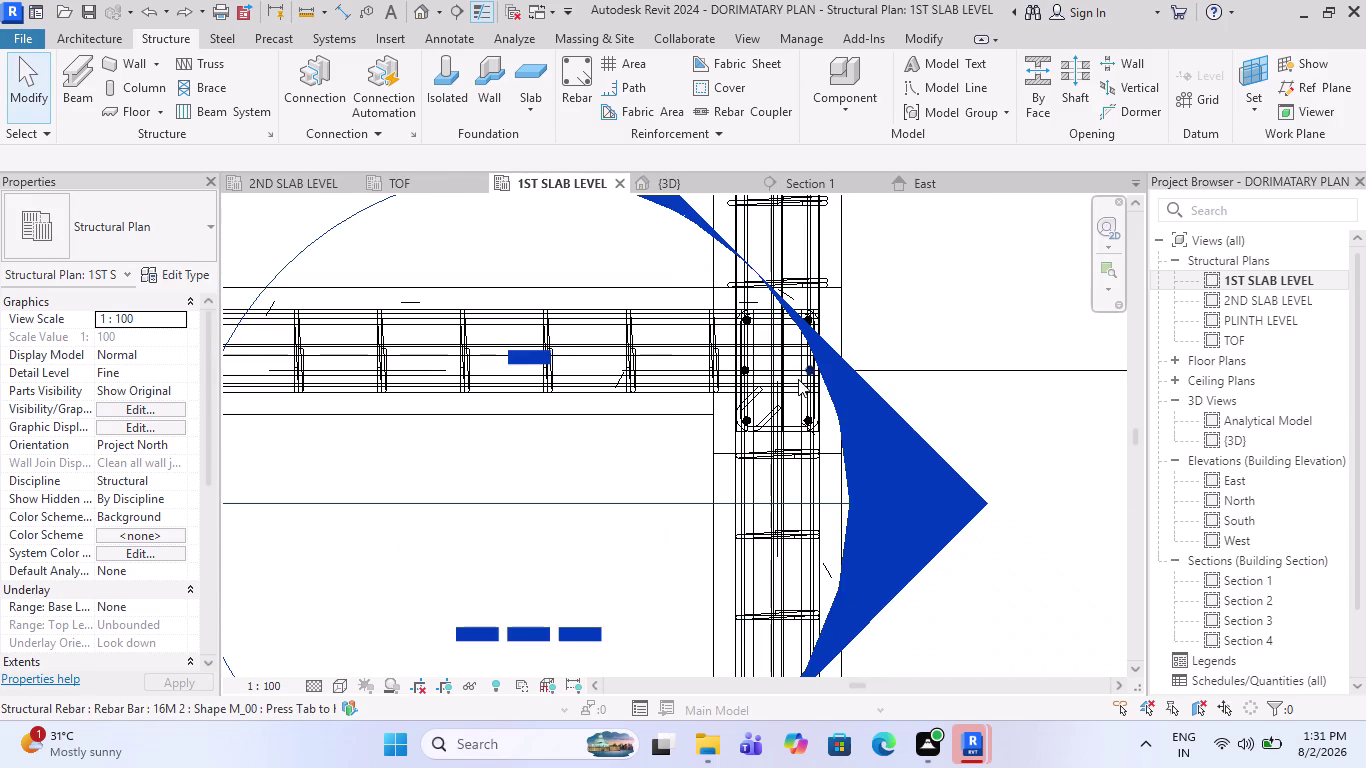
scroll(down, 3)
scroll(down, 3)
scroll(down, 3)
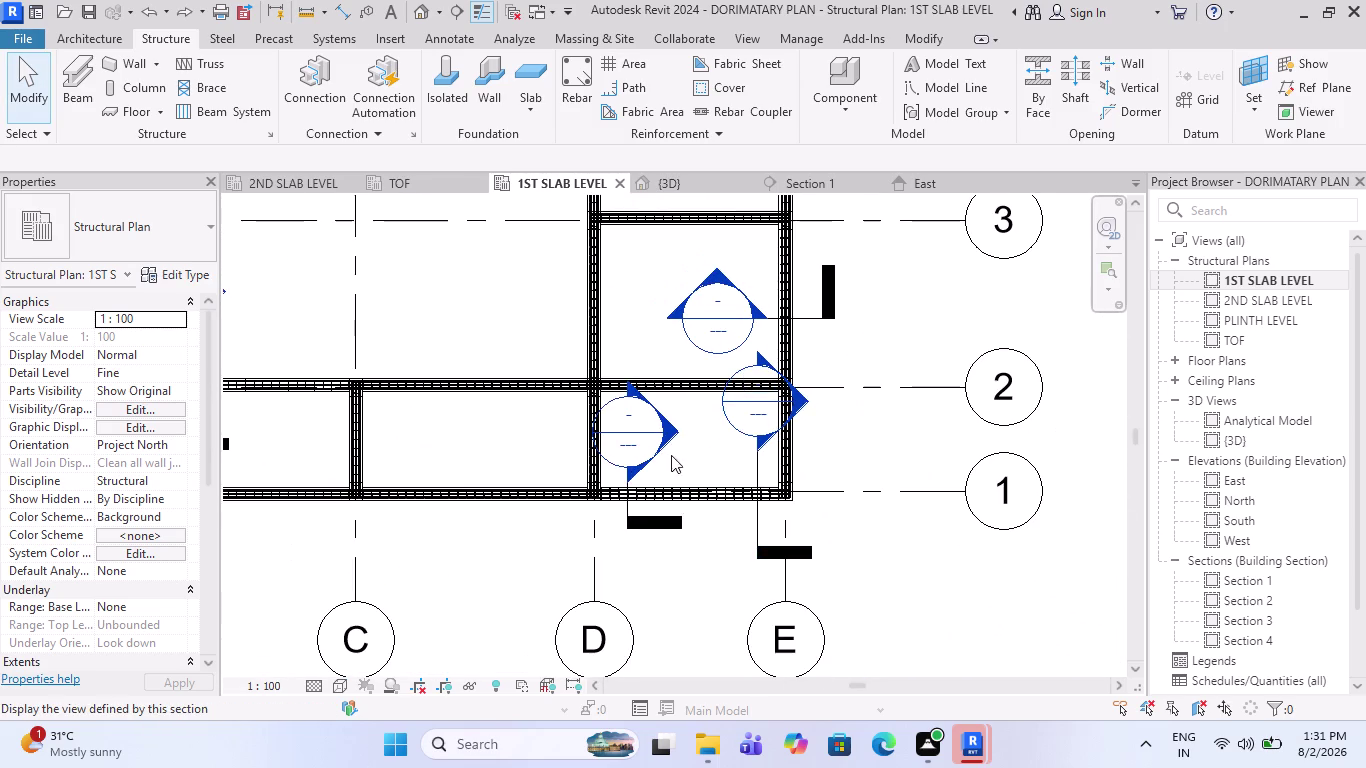
scroll(down, 3)
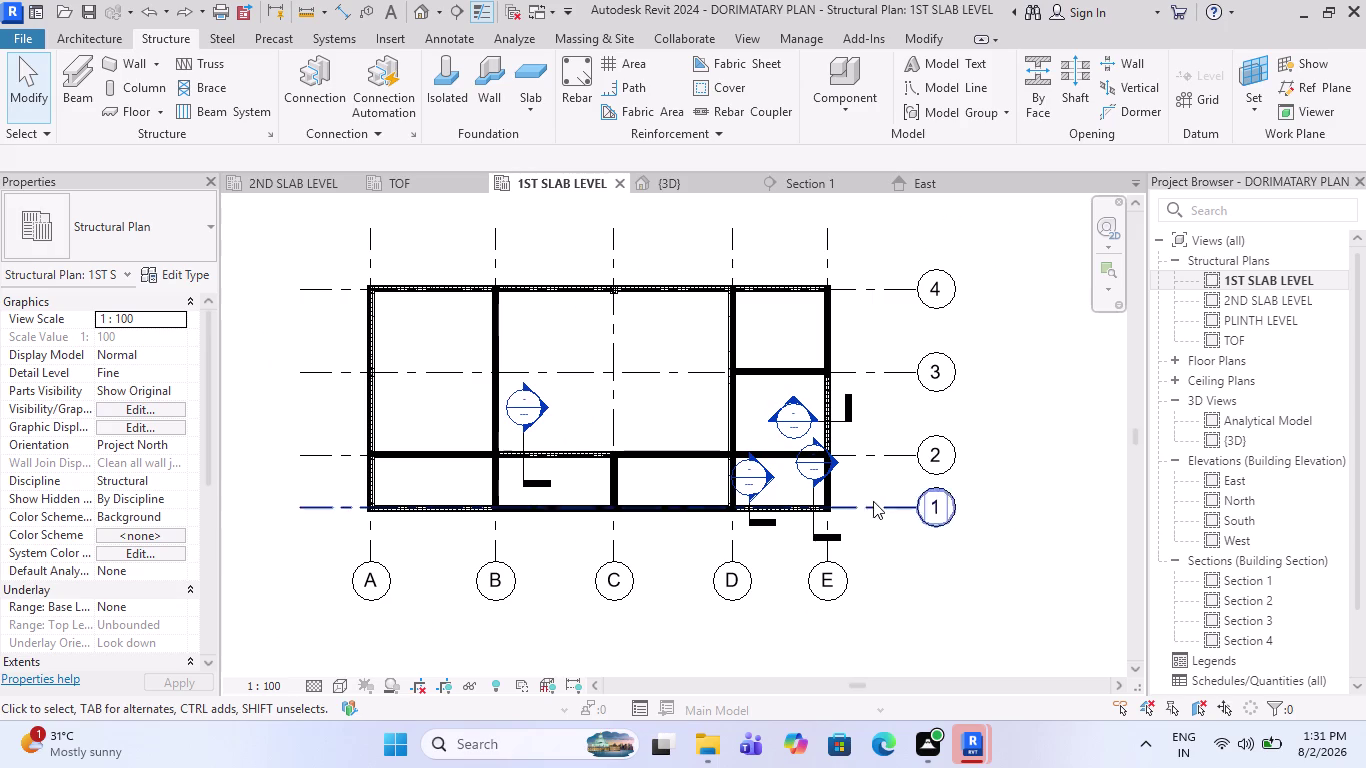
Window-select the whole frame and filter it to only the 360 Structural Rebar bars.
drag(882, 530, 761, 413)
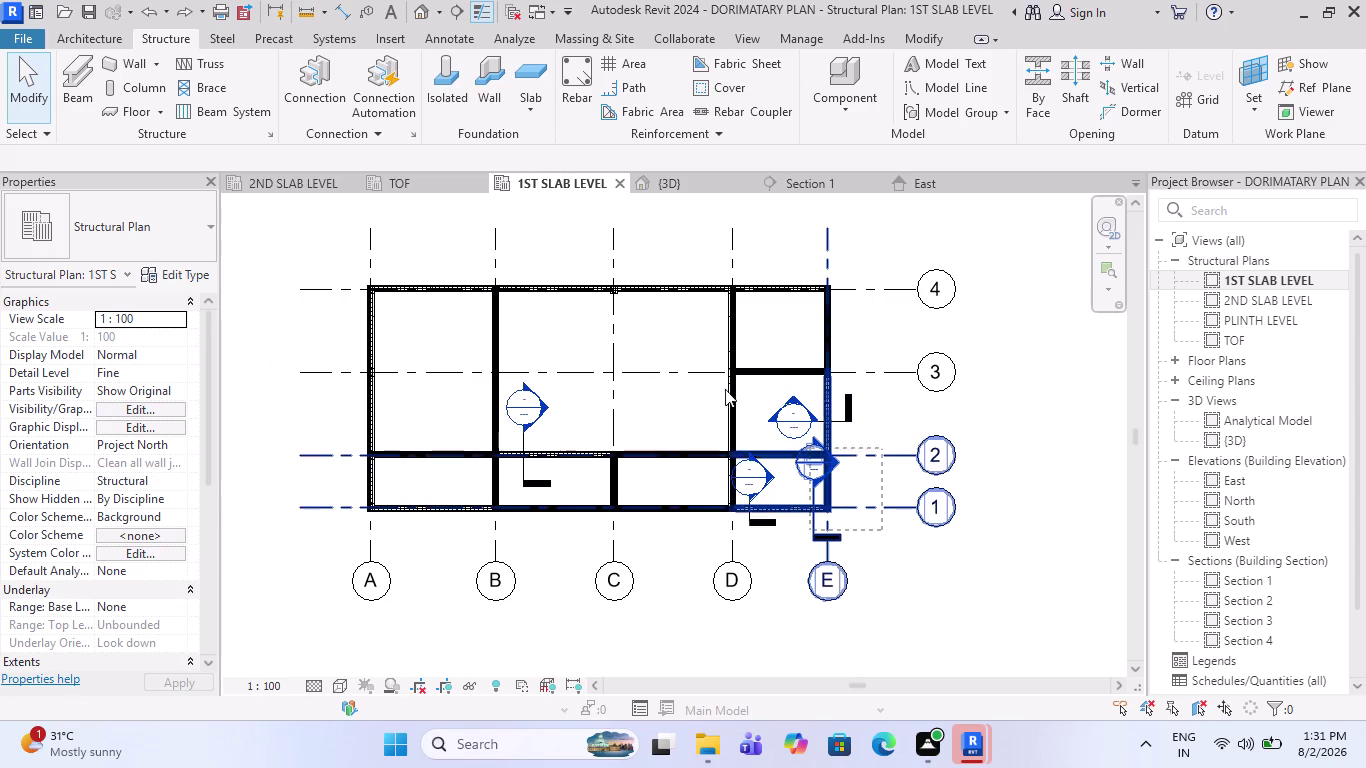
drag(761, 413, 291, 248)
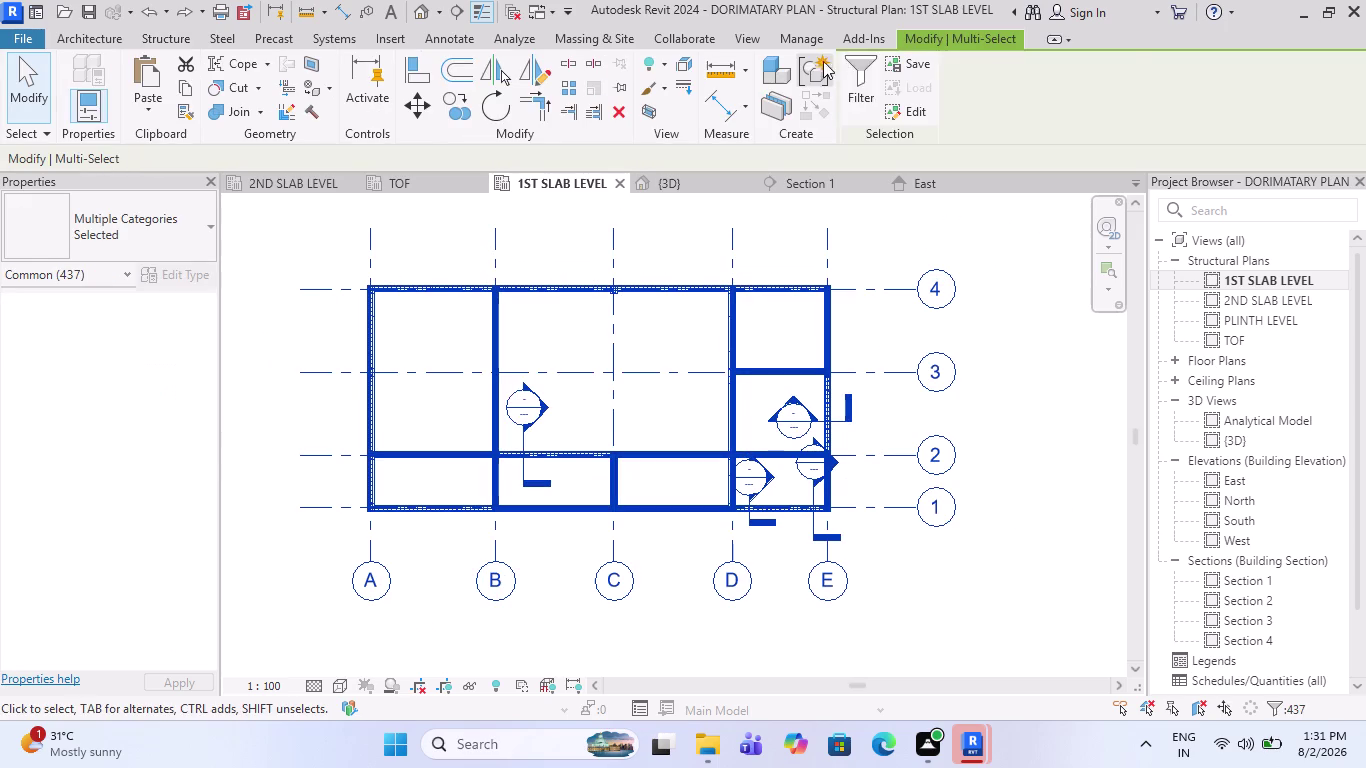
click(849, 82)
click(1200, 402)
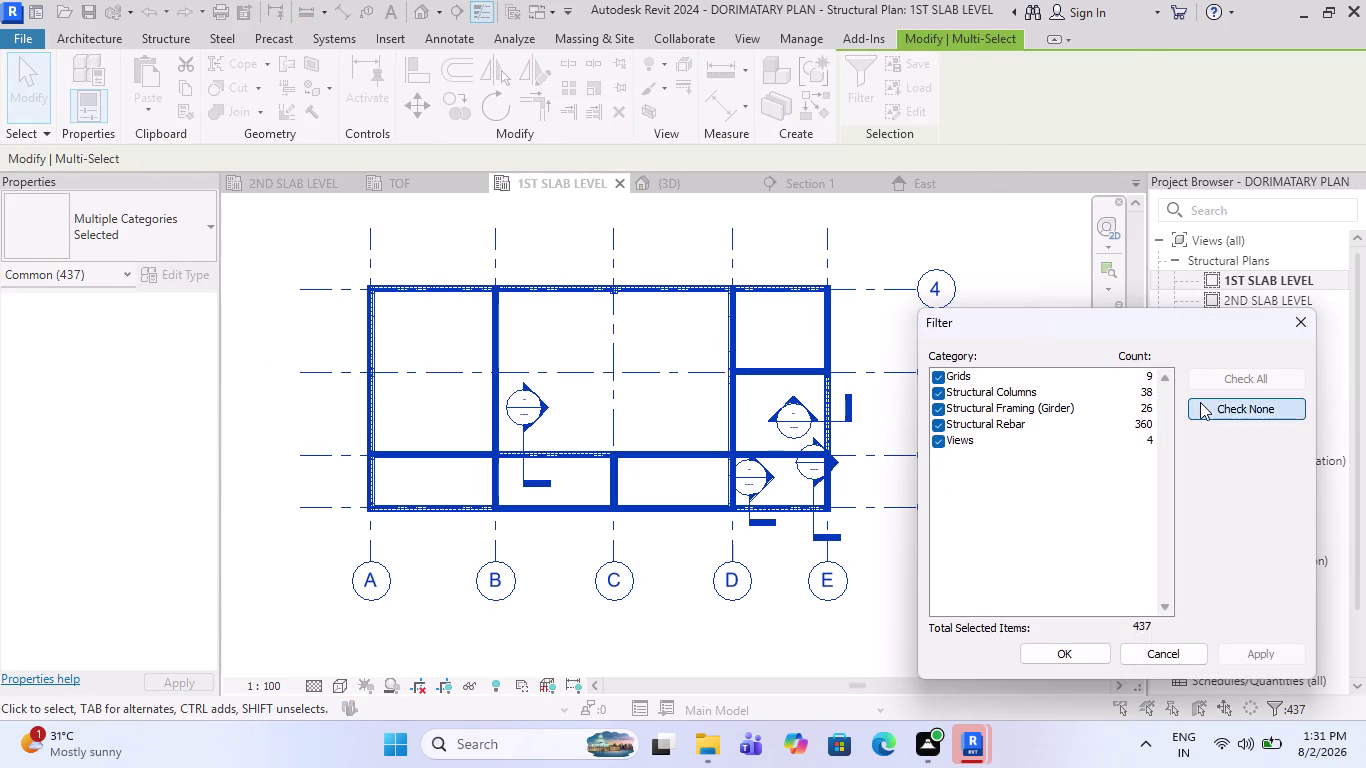
click(938, 413)
click(937, 422)
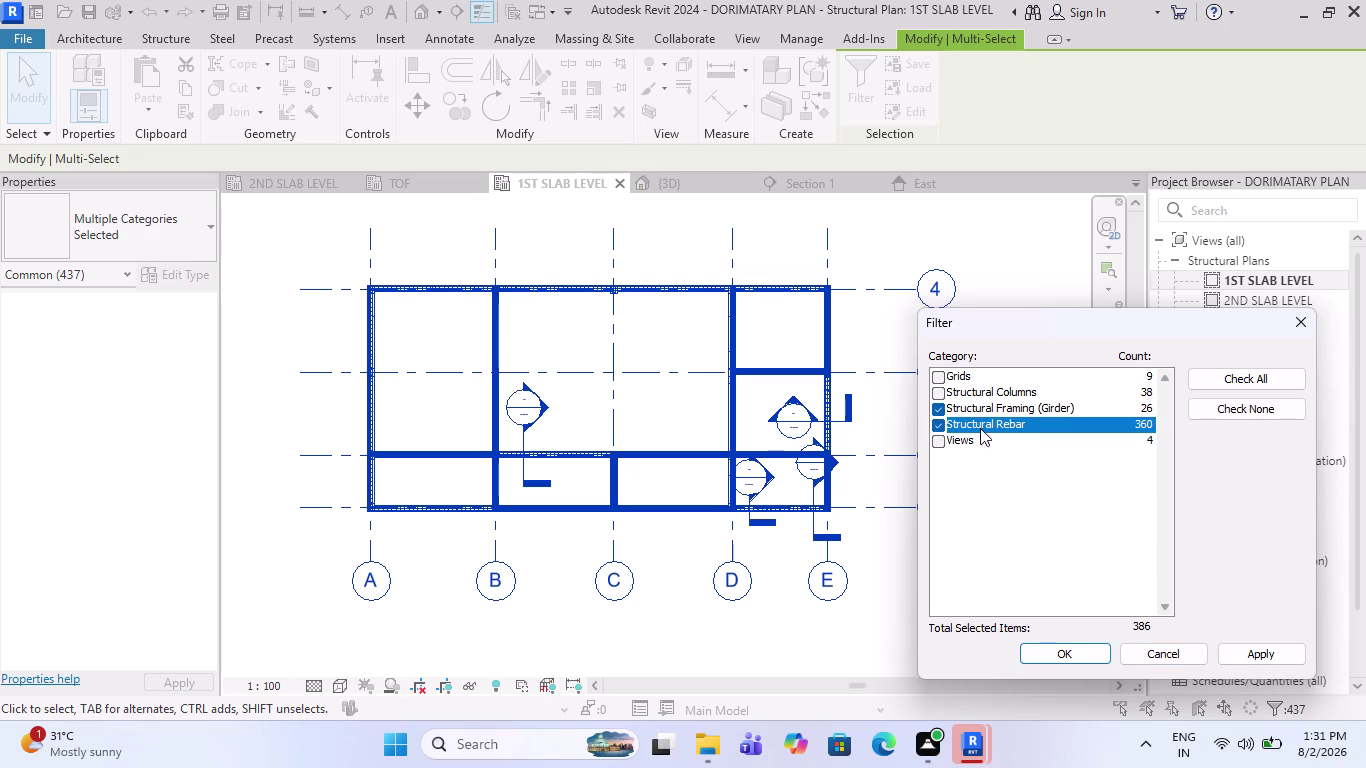
click(932, 405)
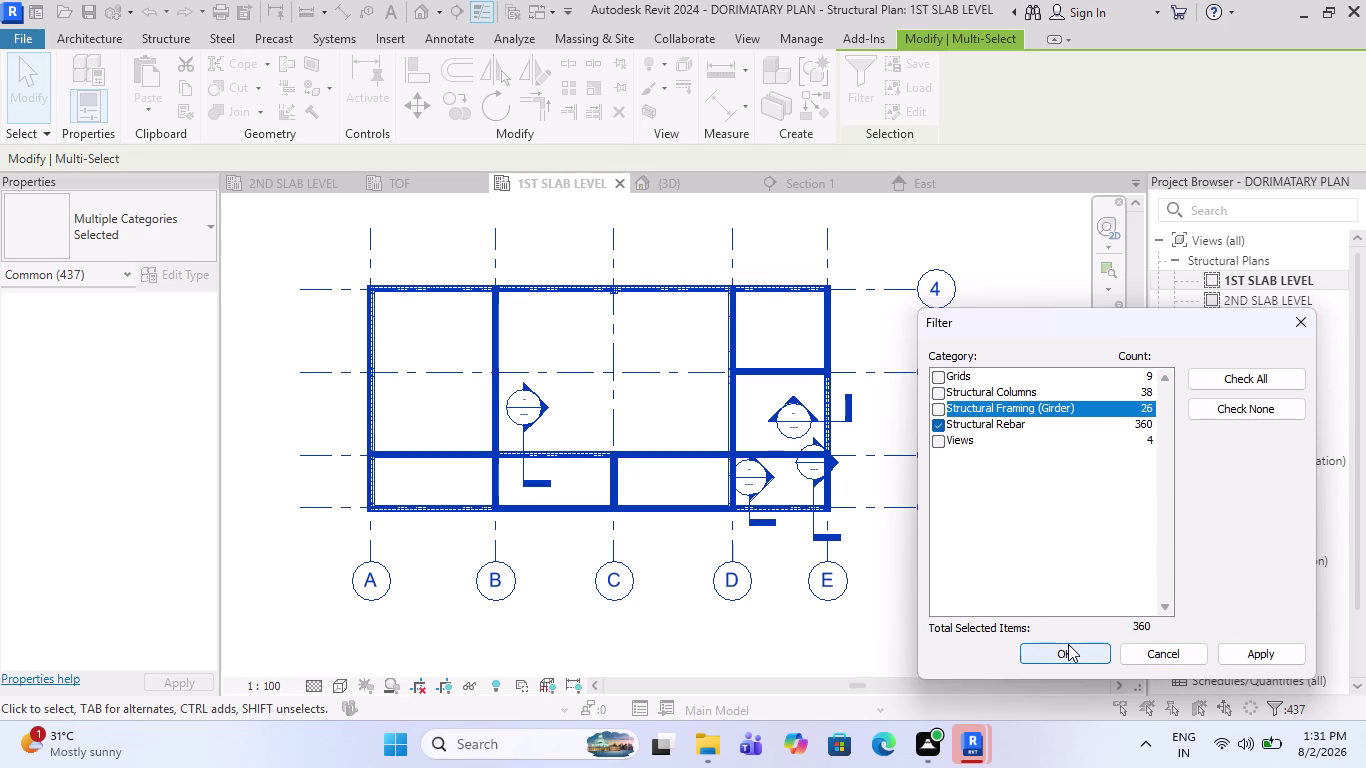
click(1065, 657)
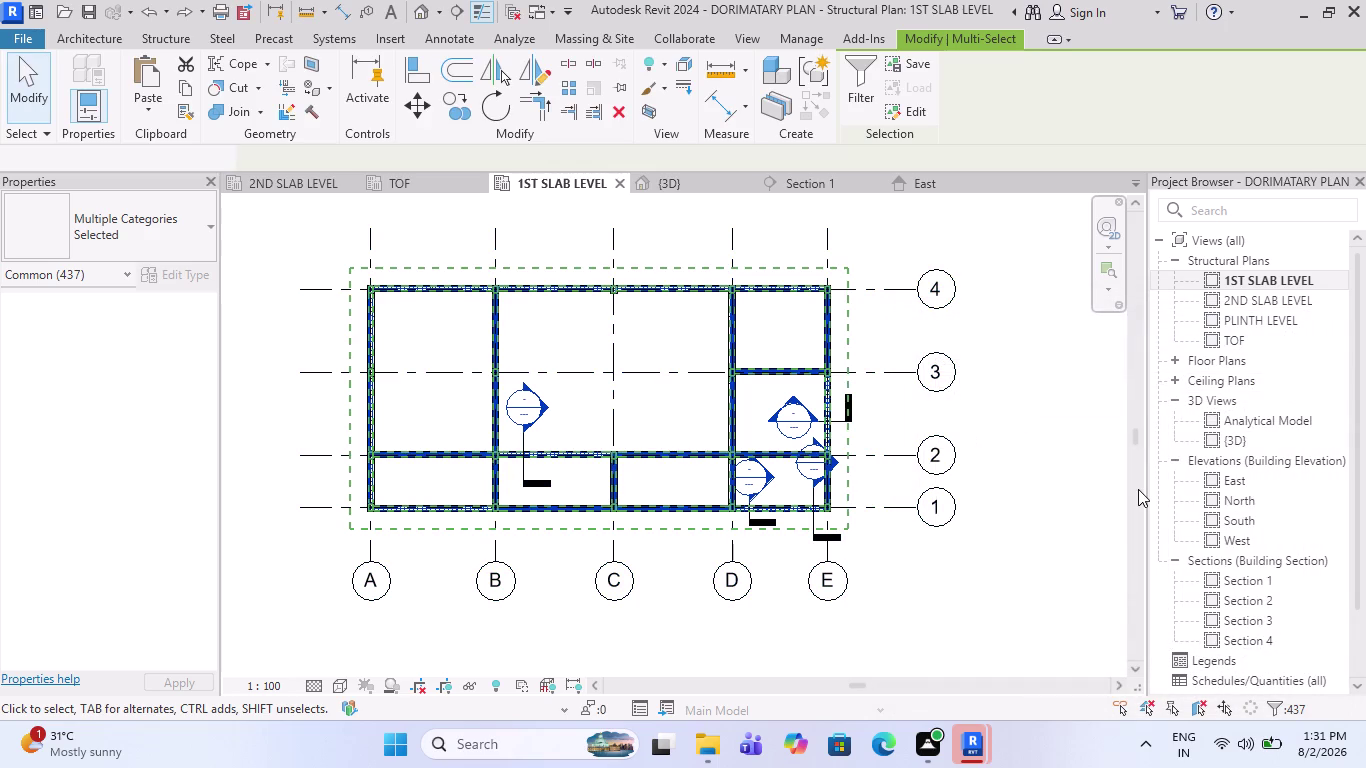
Copy the rebar and paste it aligned to the 2ND SLAB LEVEL.
click(192, 87)
click(156, 113)
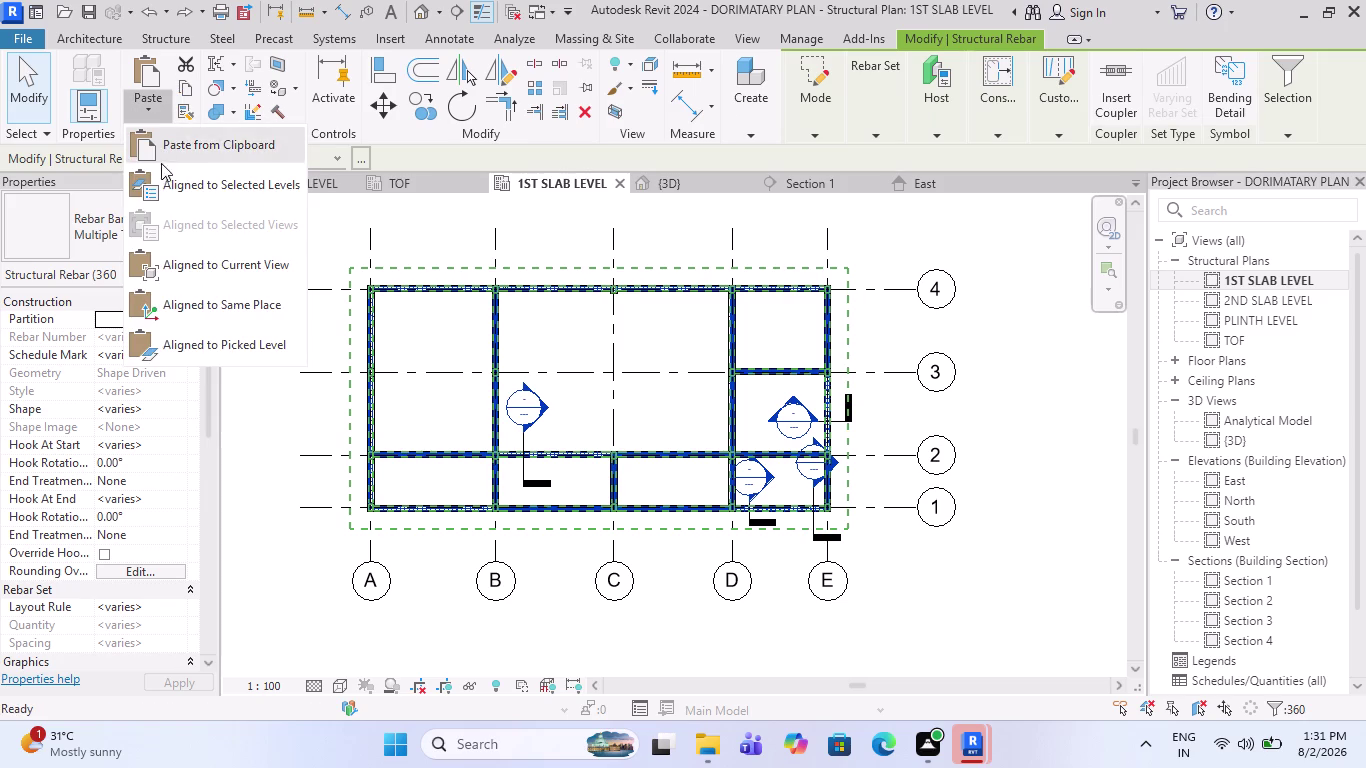
click(164, 182)
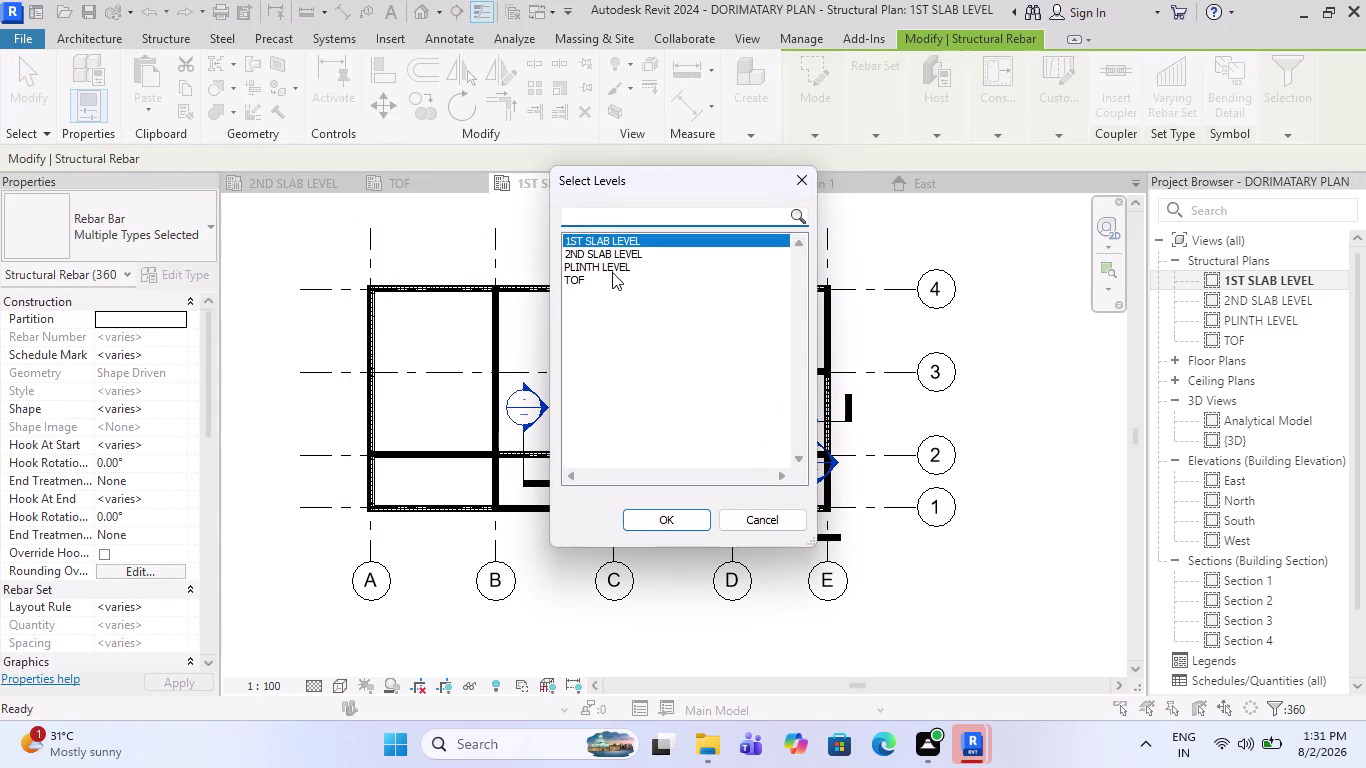
click(612, 260)
click(622, 257)
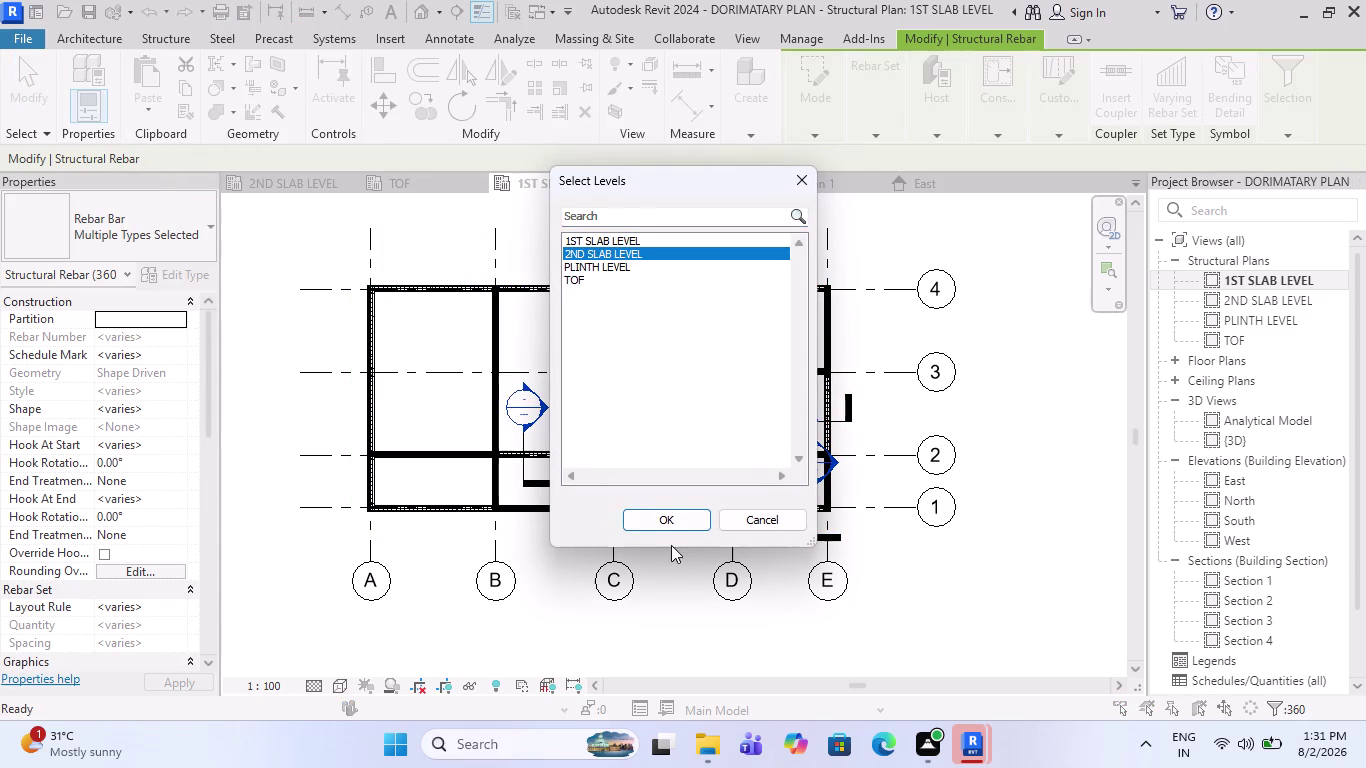
click(679, 525)
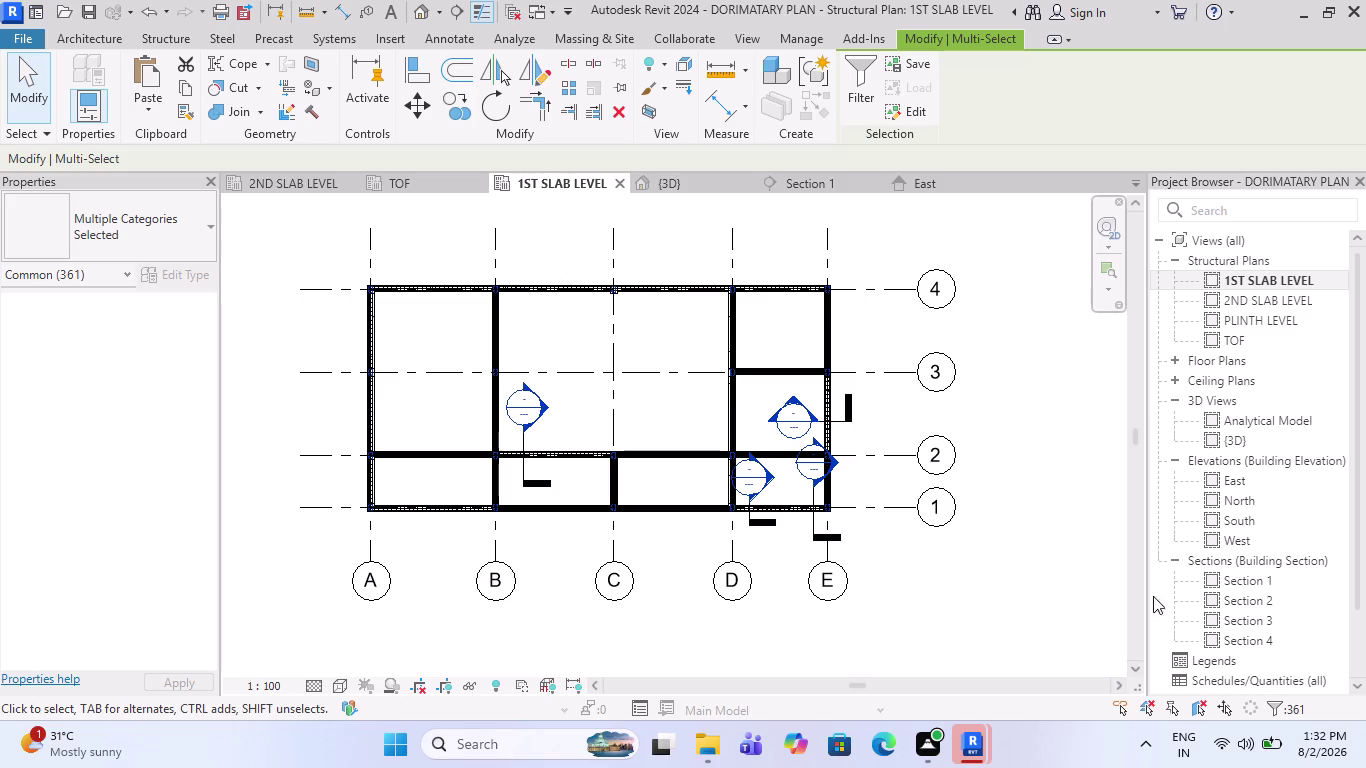
scroll(down, 3)
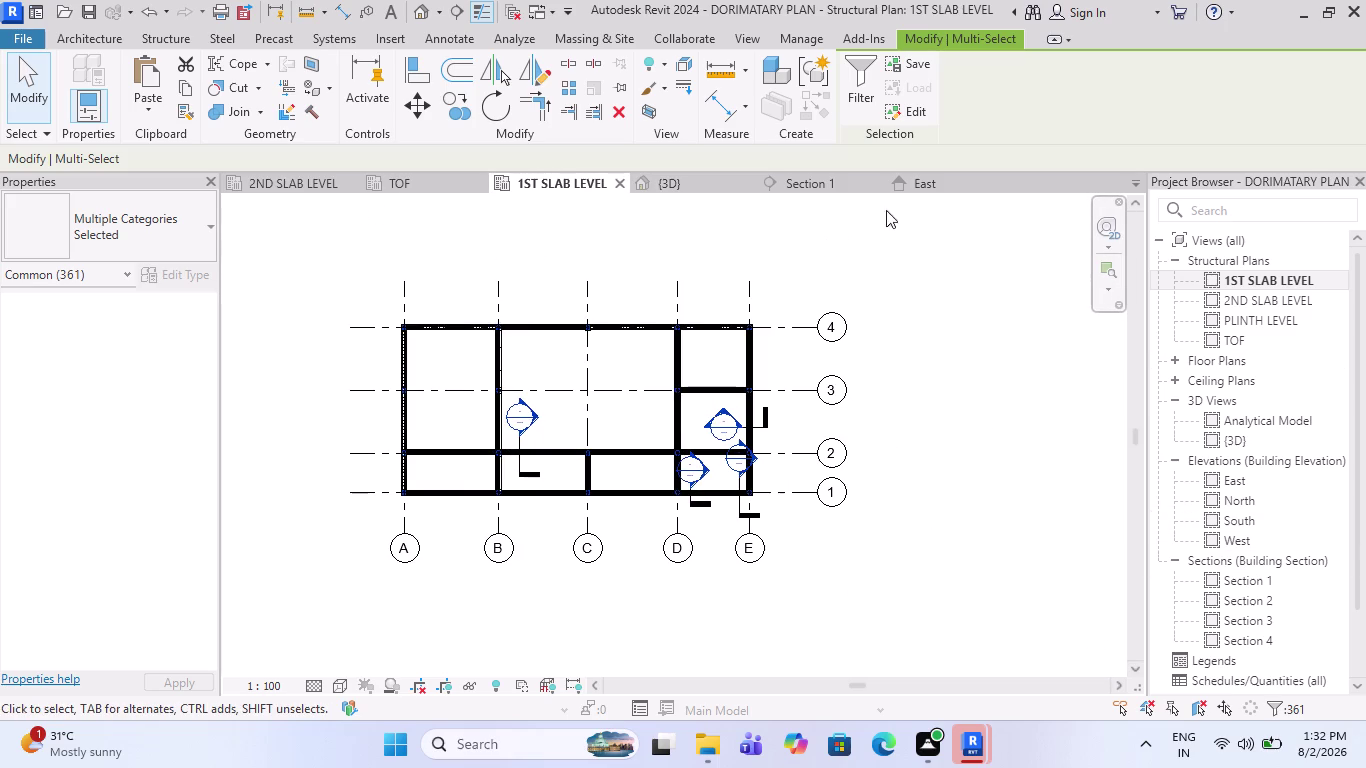
Switch to the East elevation and zoom around the frame, clearing any selection.
click(954, 185)
scroll(down, 3)
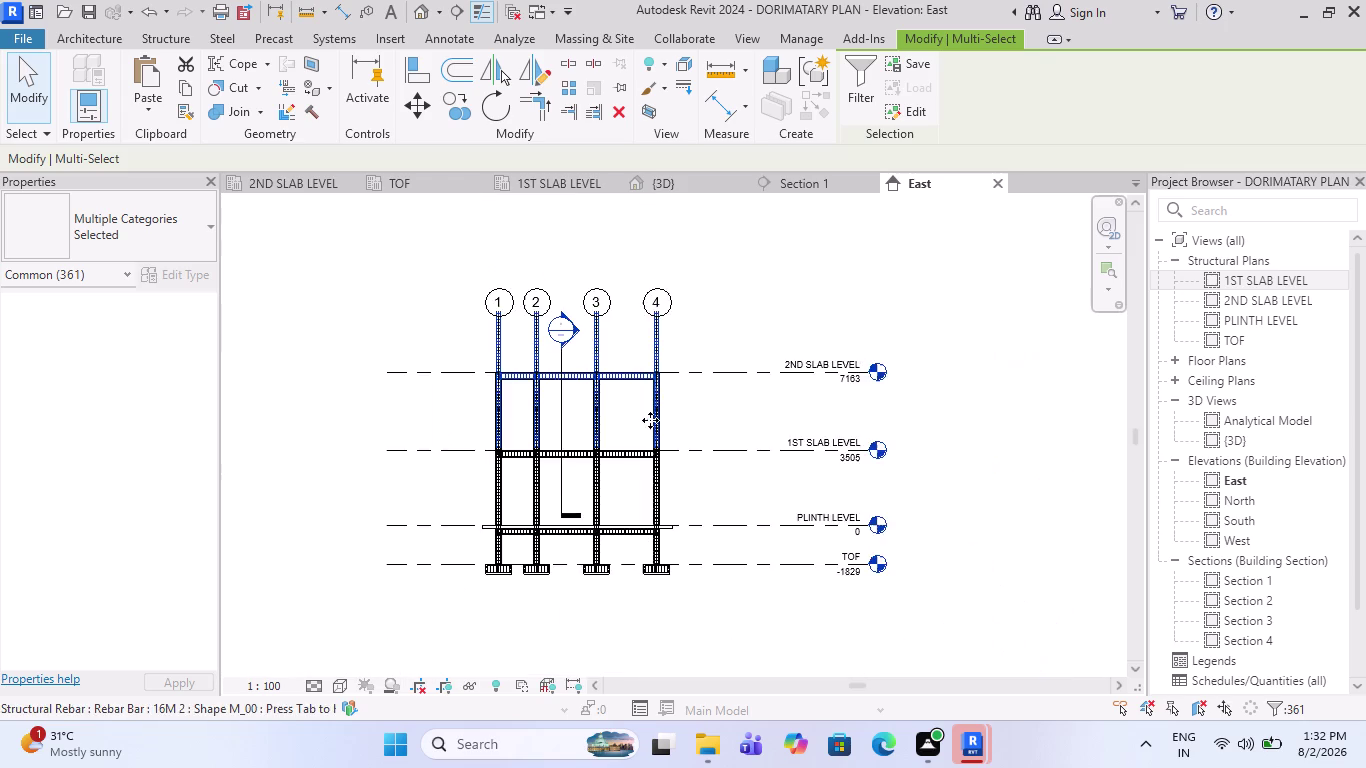
scroll(up, 3)
scroll(up, 3)
key(Escape)
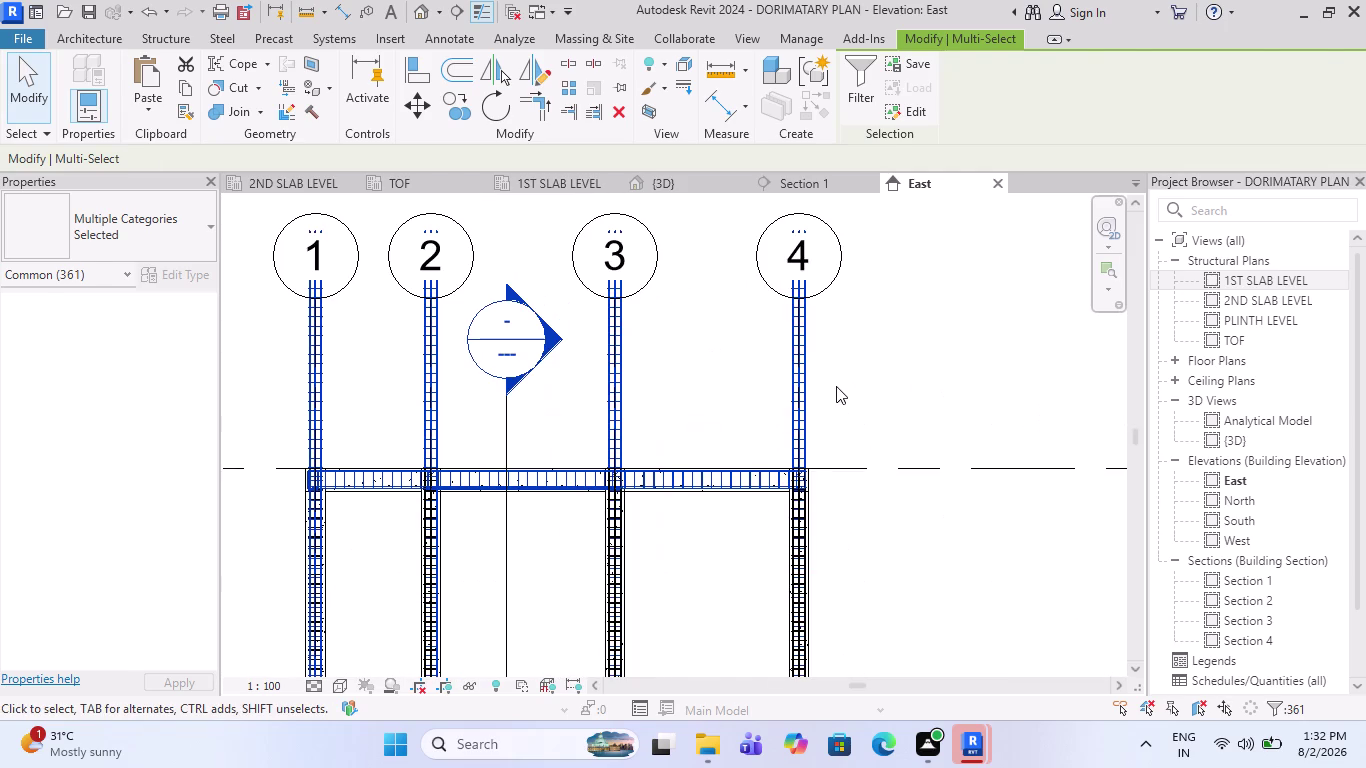
scroll(up, 3)
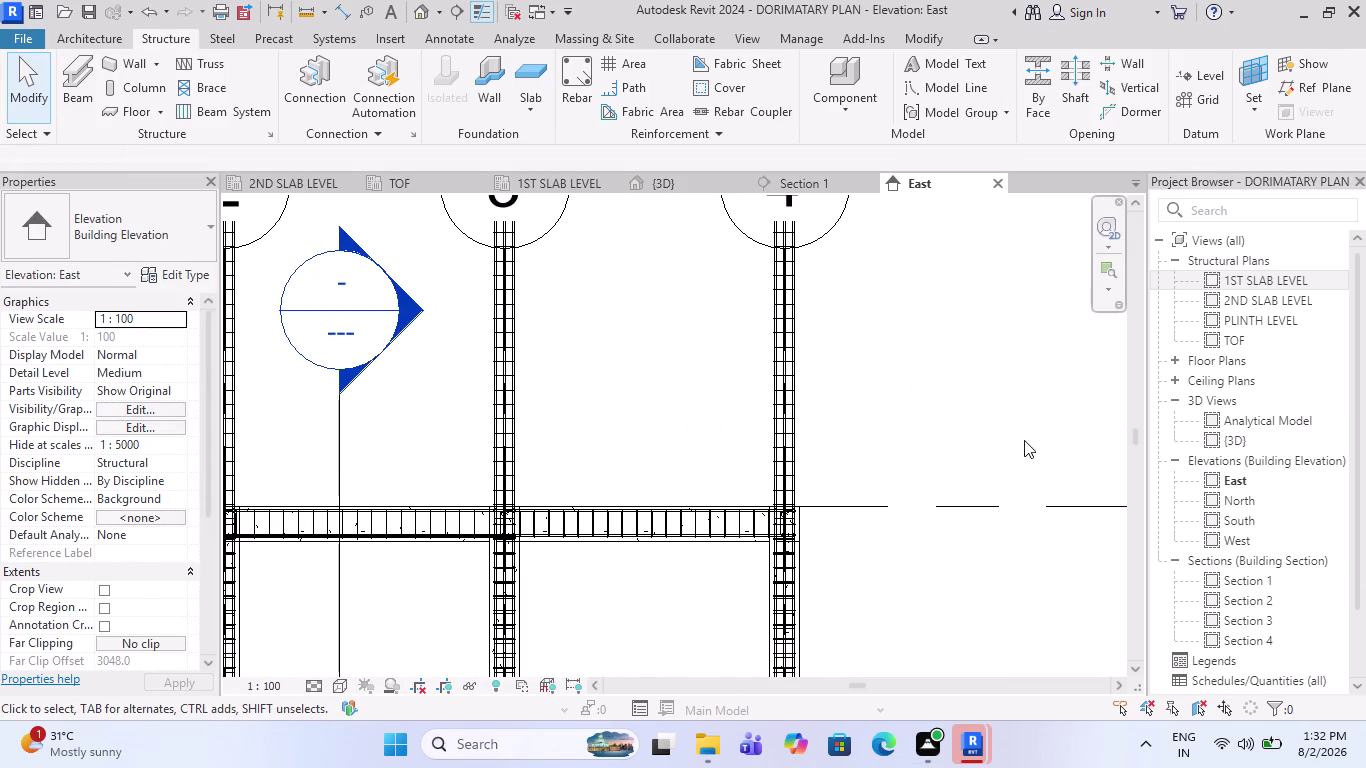
scroll(down, 3)
Box-select rebar and grids in the elevation and narrow the selection by category with Filter.
drag(944, 451, 75, 402)
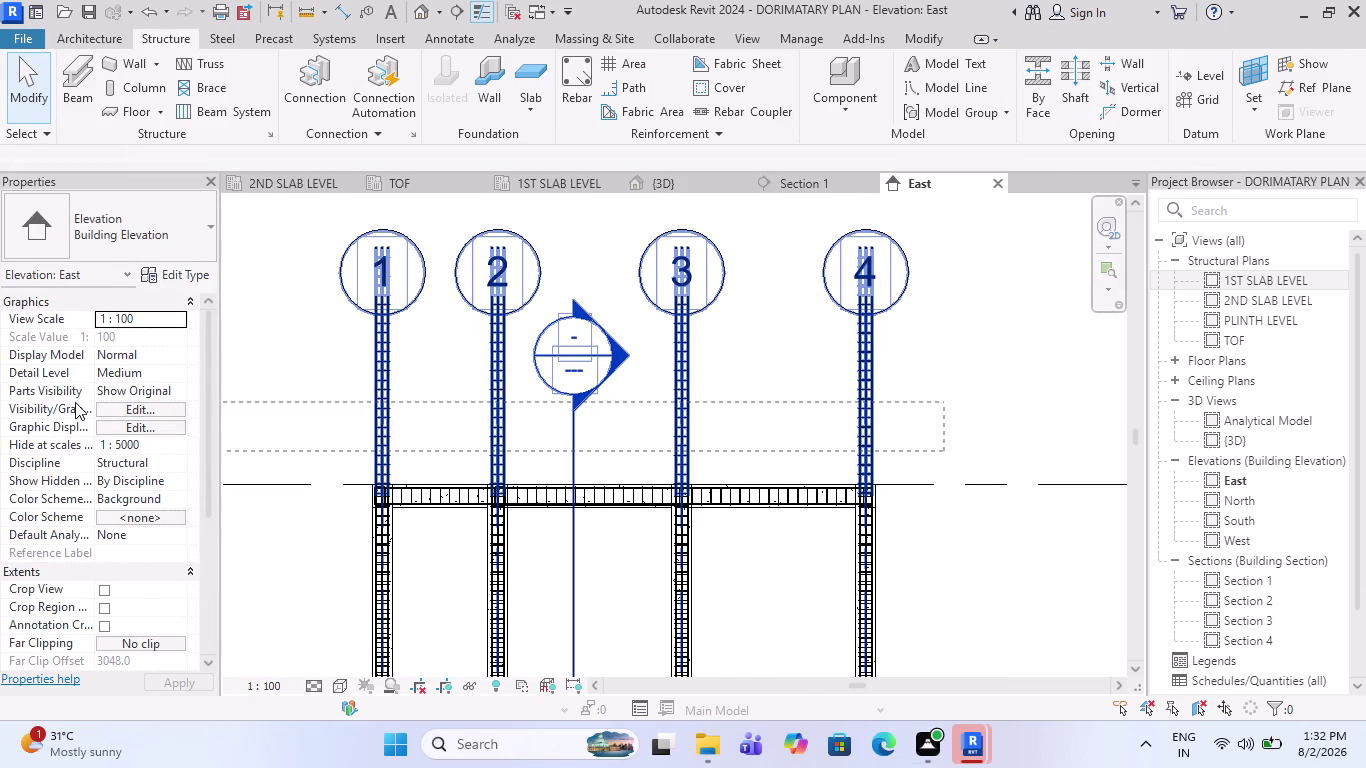
drag(75, 402, 271, 418)
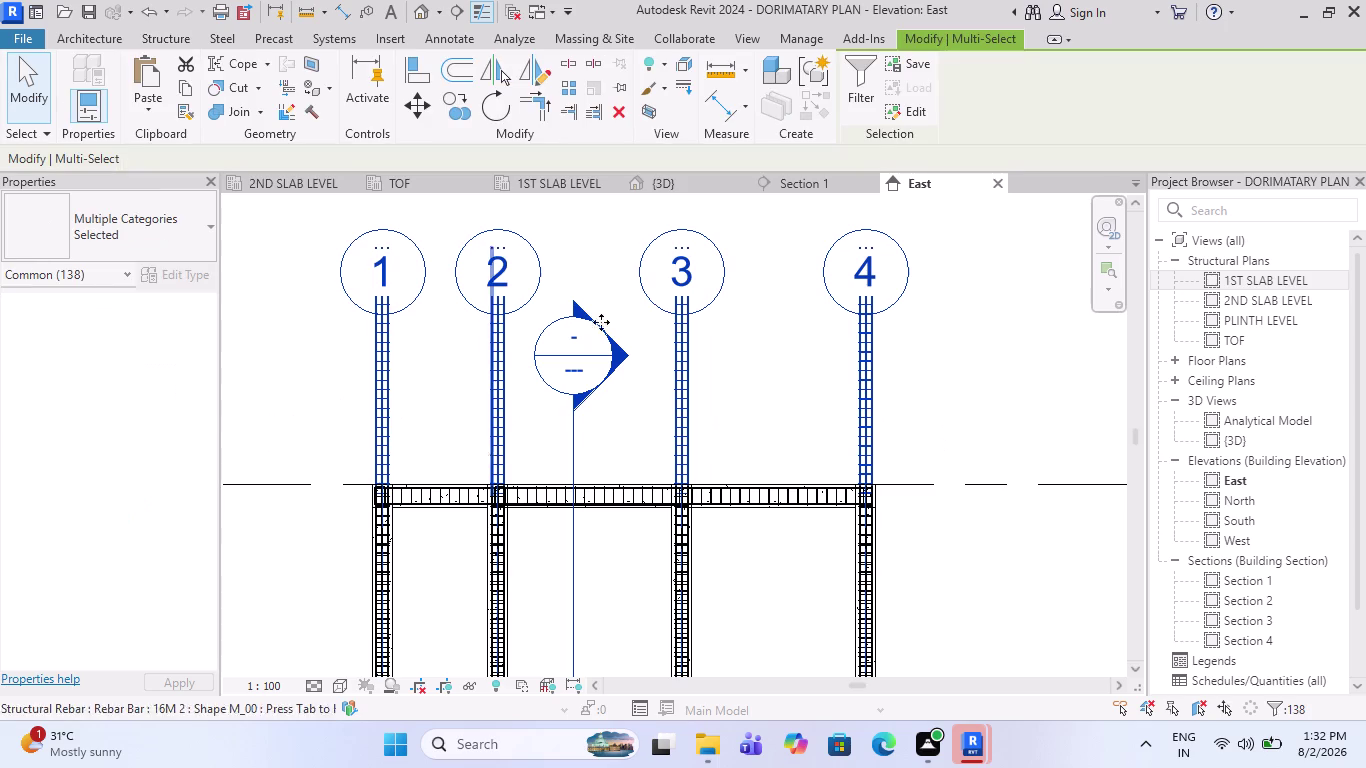
click(857, 70)
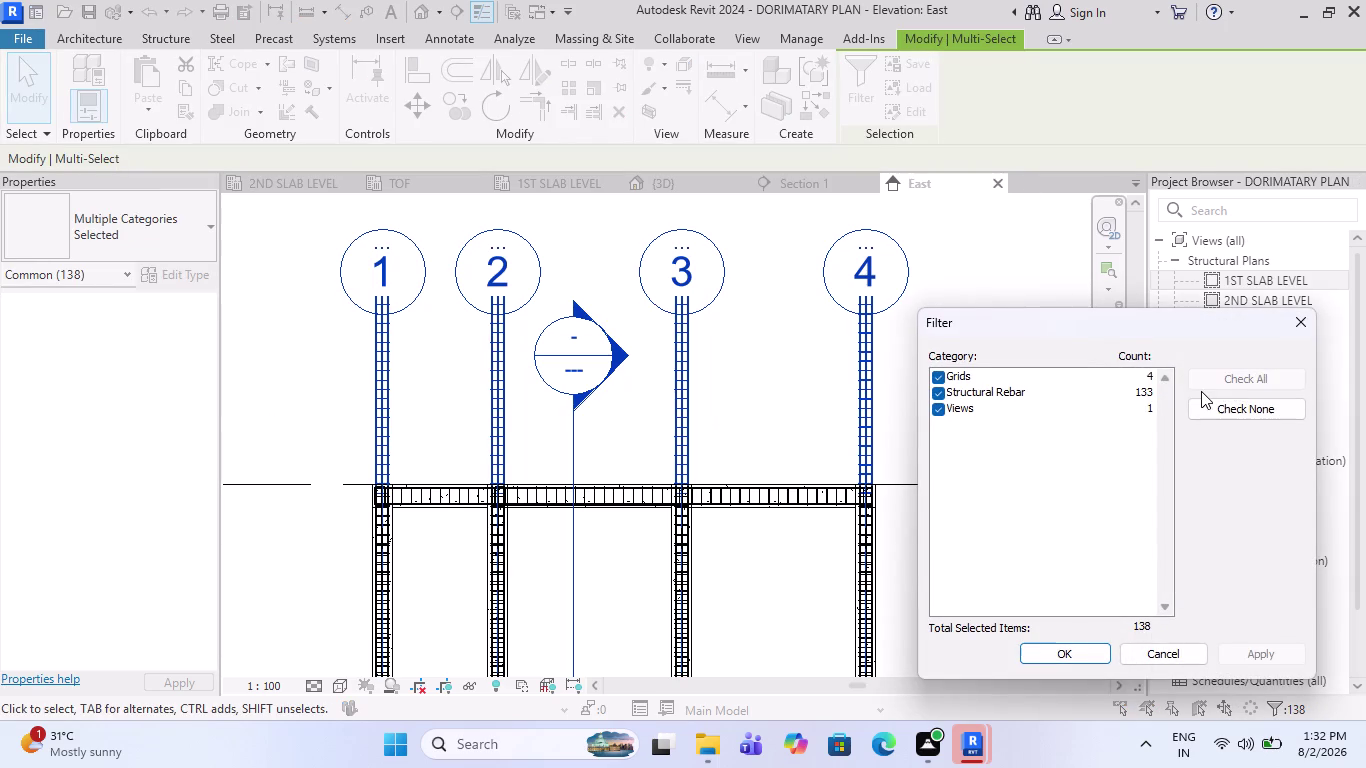
click(1235, 414)
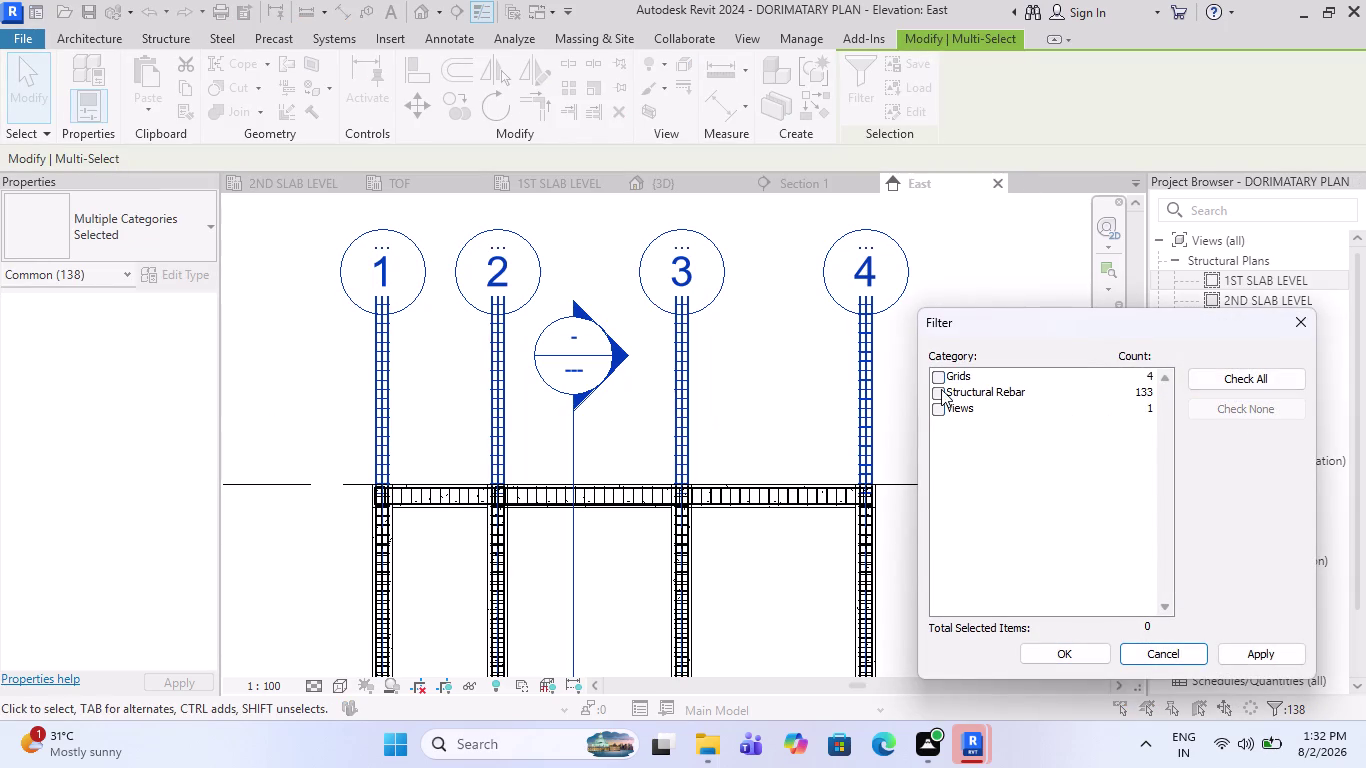
click(941, 389)
click(1068, 652)
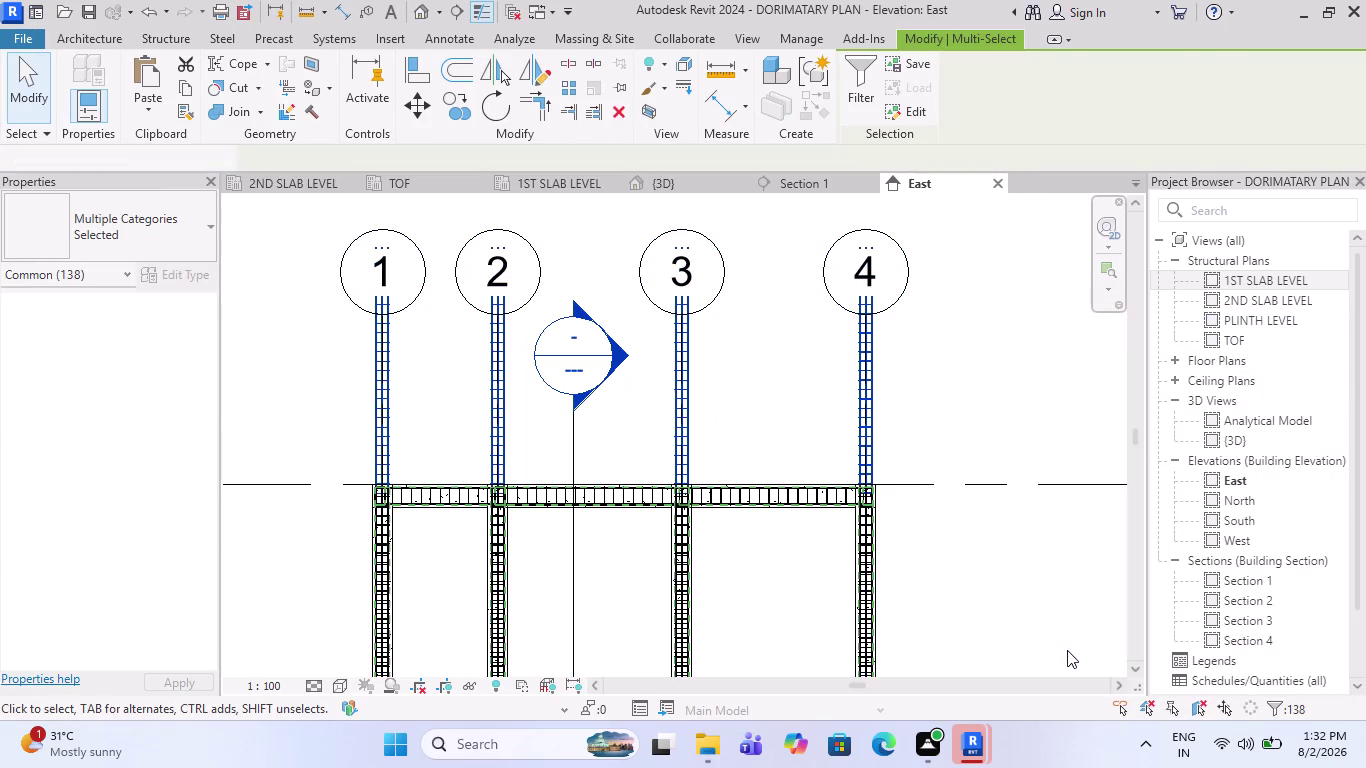
key(Delete)
key(Escape)
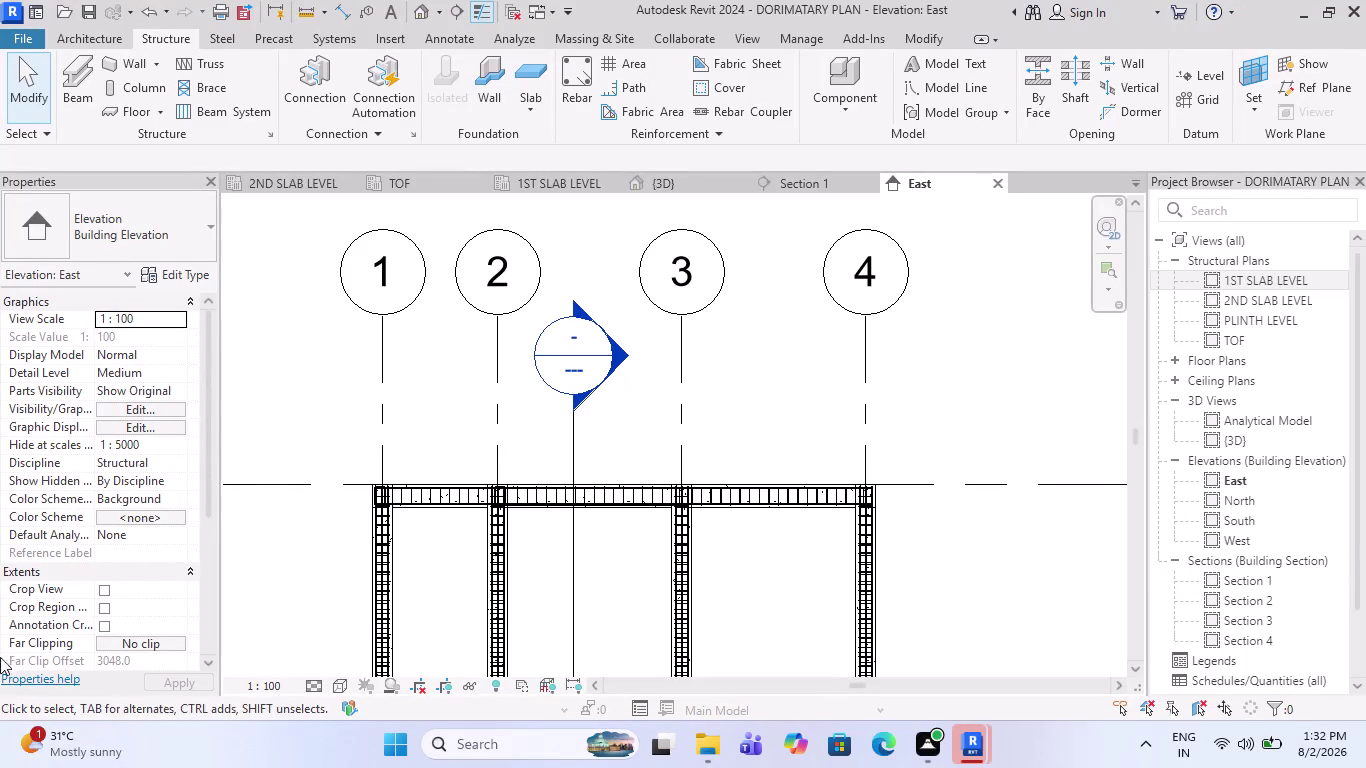
Inspect a concrete beam's properties in the elevation, then reopen the 1ST SLAB LEVEL plan.
scroll(down, 3)
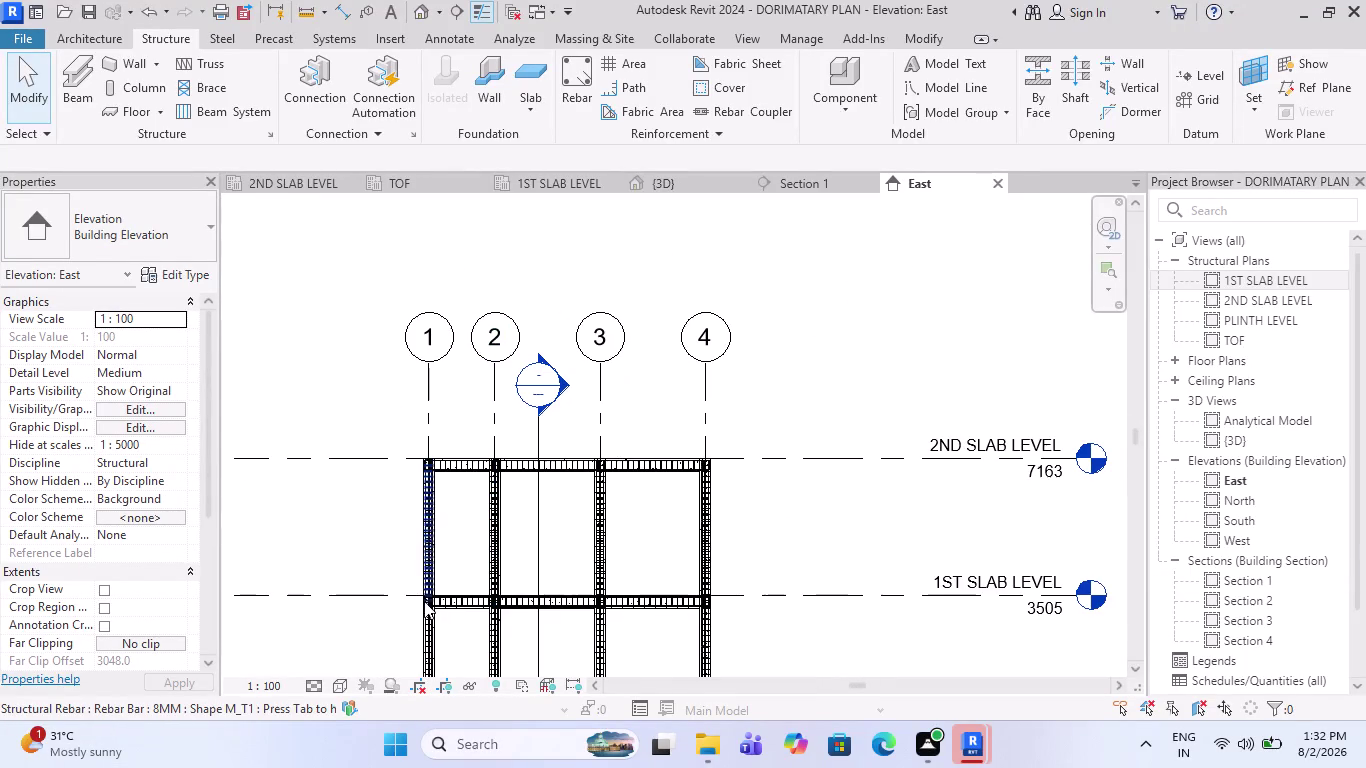
scroll(up, 3)
scroll(up, 3)
scroll(down, 3)
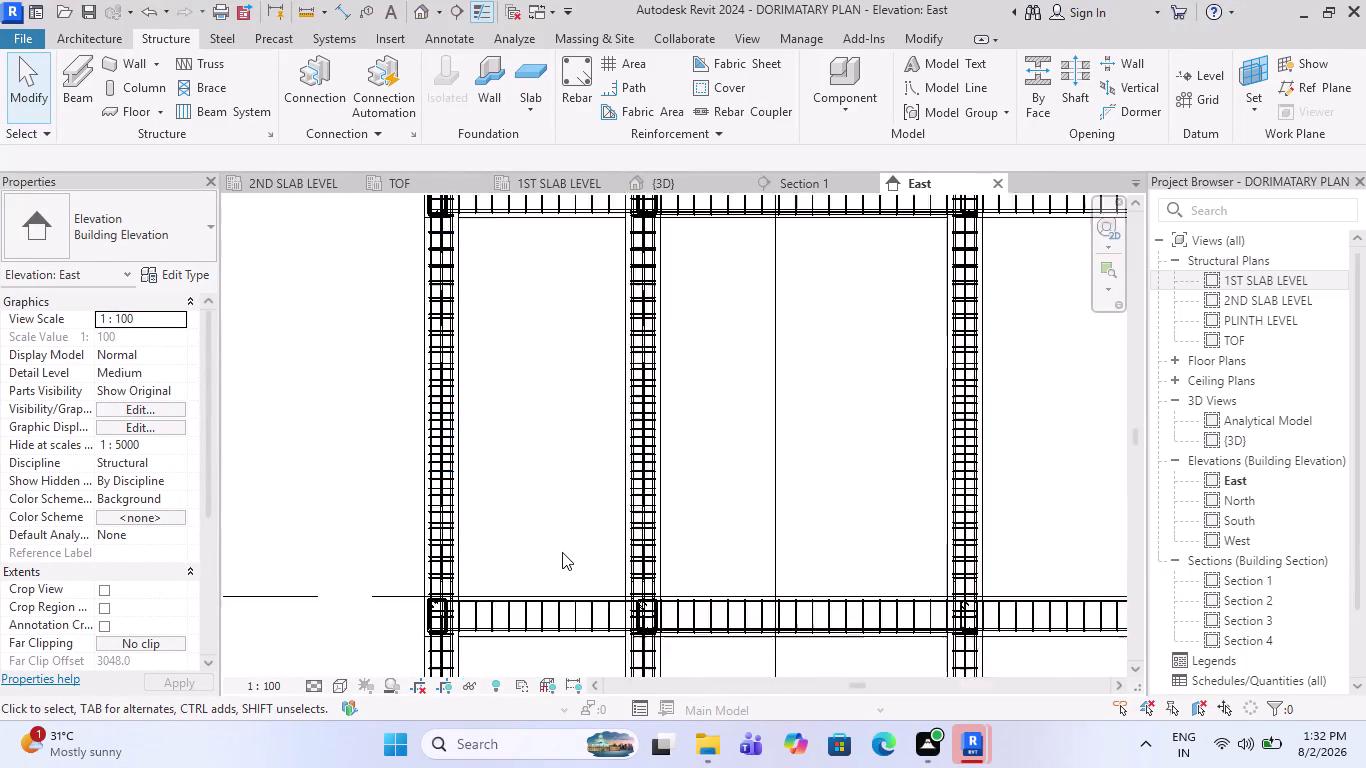
scroll(down, 3)
scroll(down, 3)
scroll(down, 3)
scroll(up, 3)
scroll(up, 3)
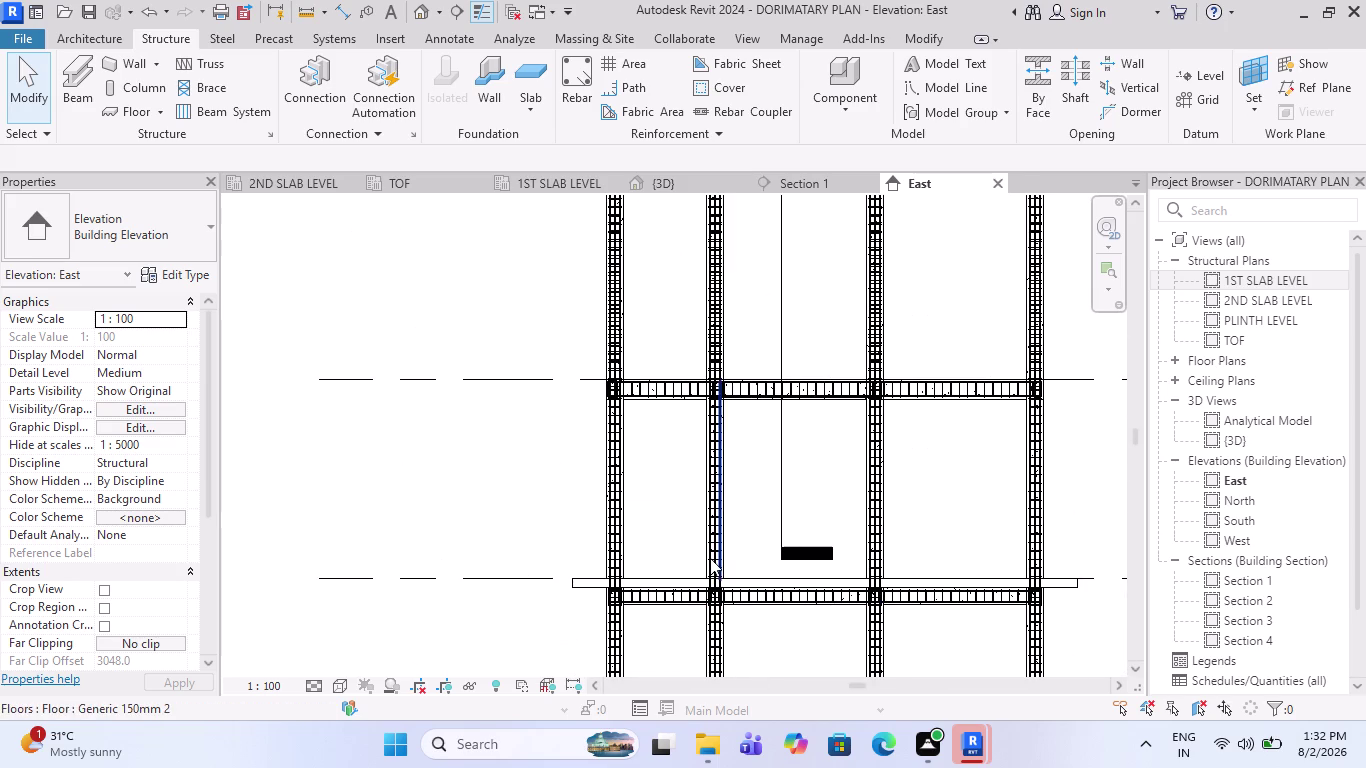
scroll(up, 3)
scroll(down, 3)
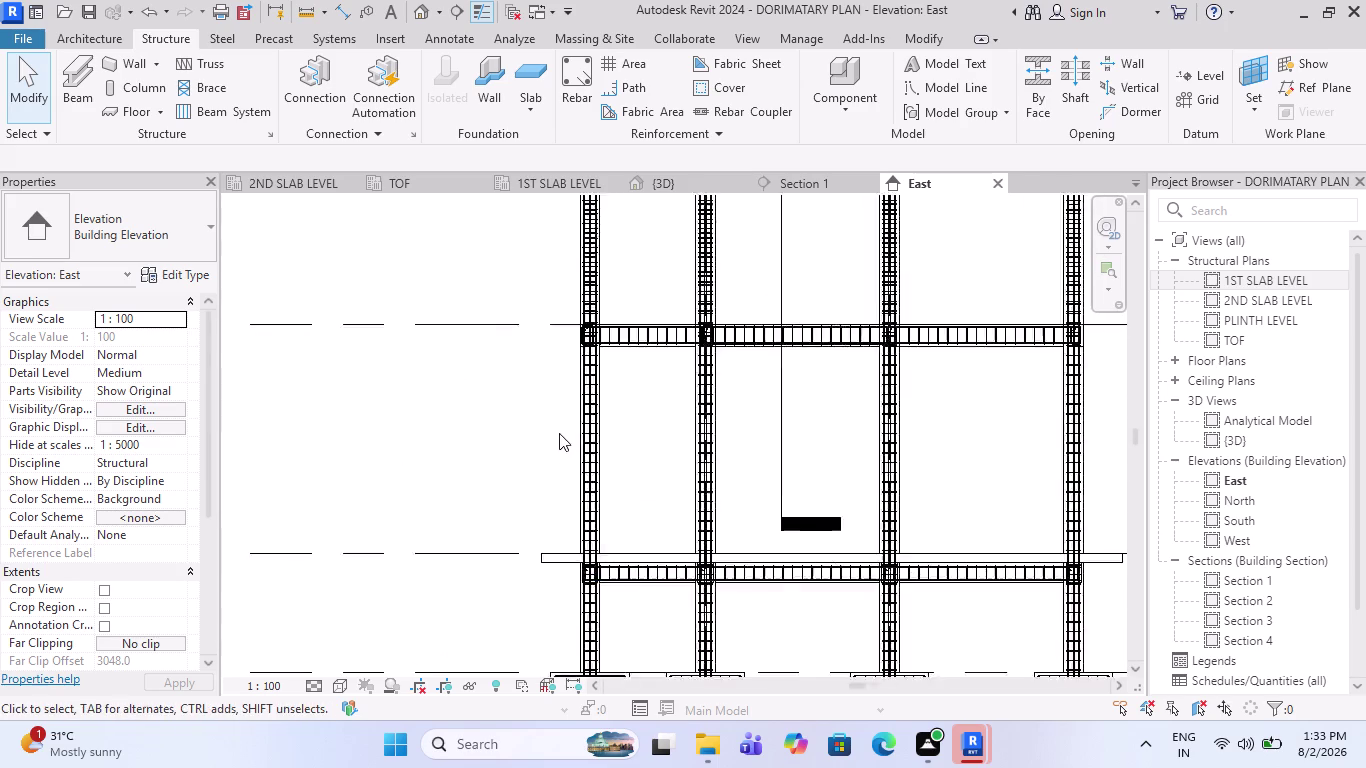
scroll(down, 3)
scroll(up, 3)
scroll(up, 3)
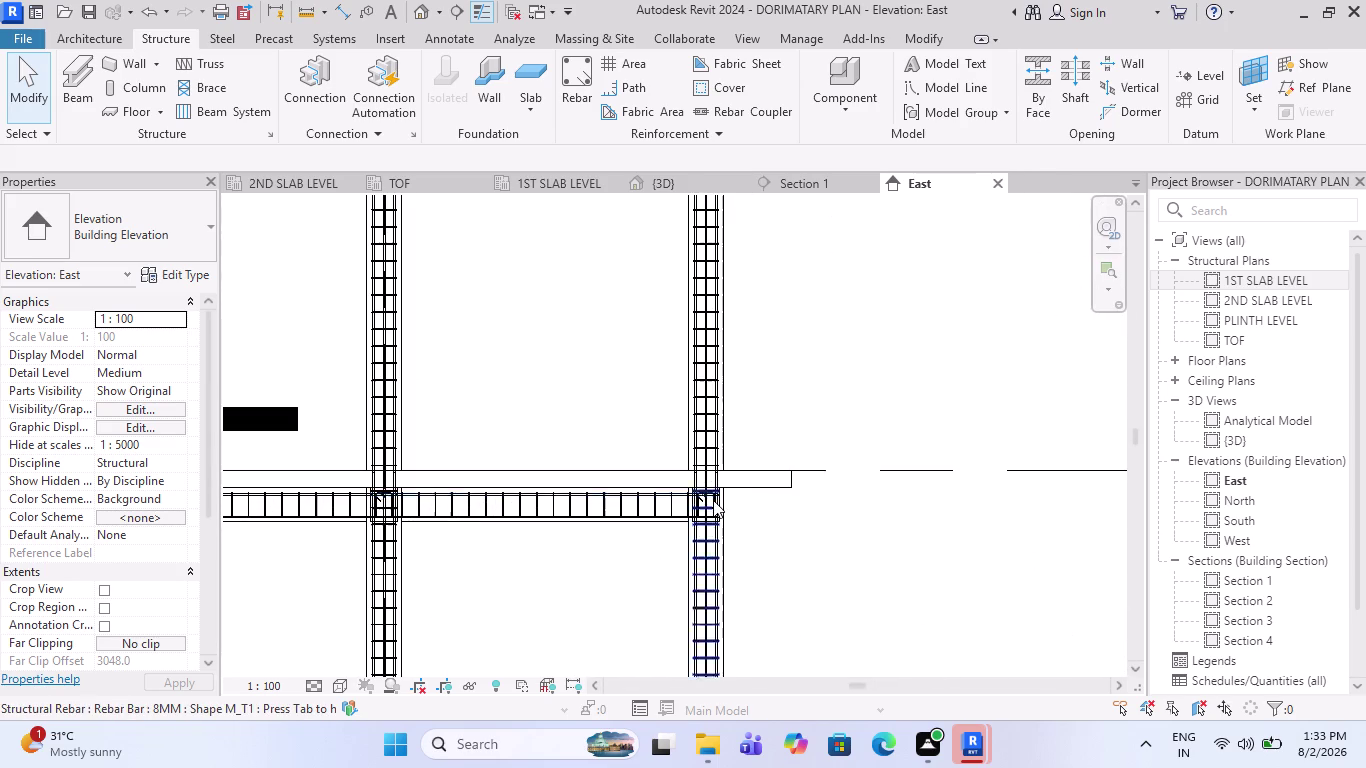
scroll(up, 3)
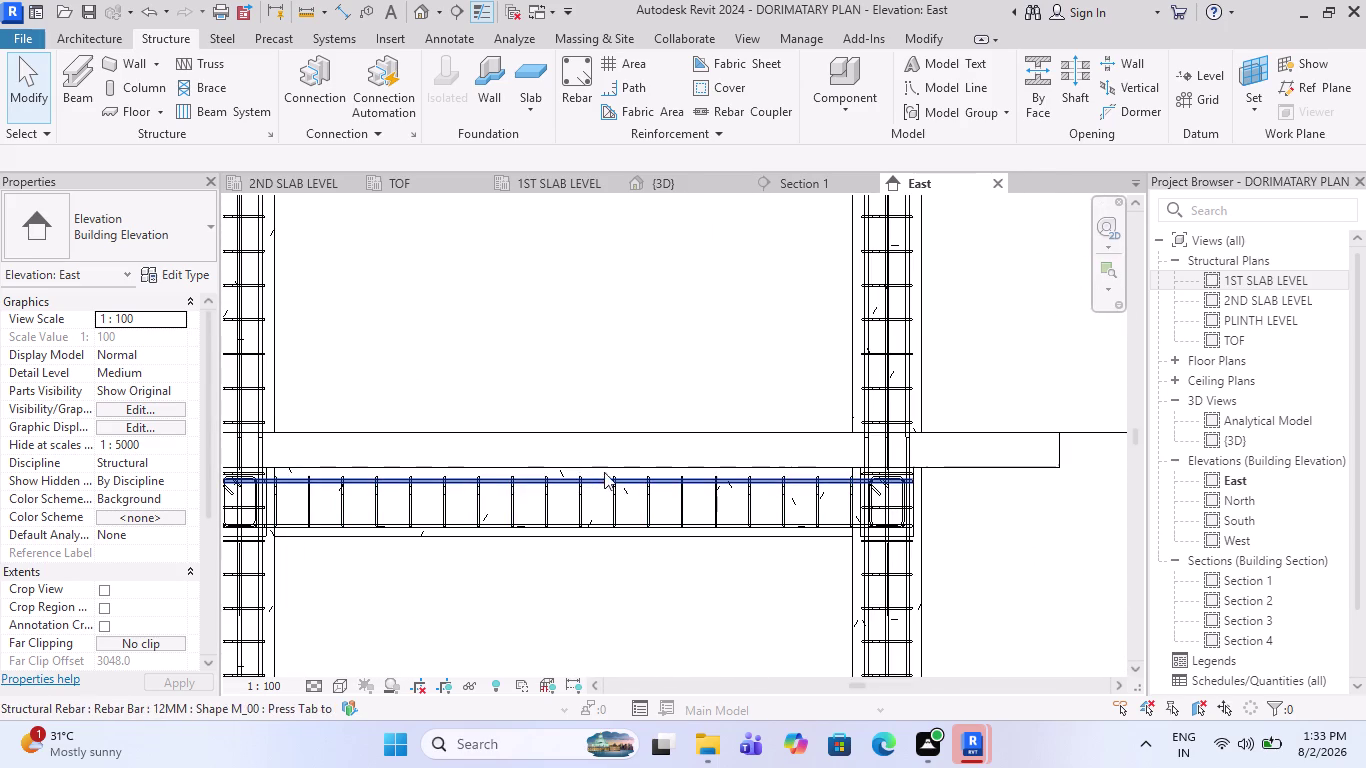
click(833, 540)
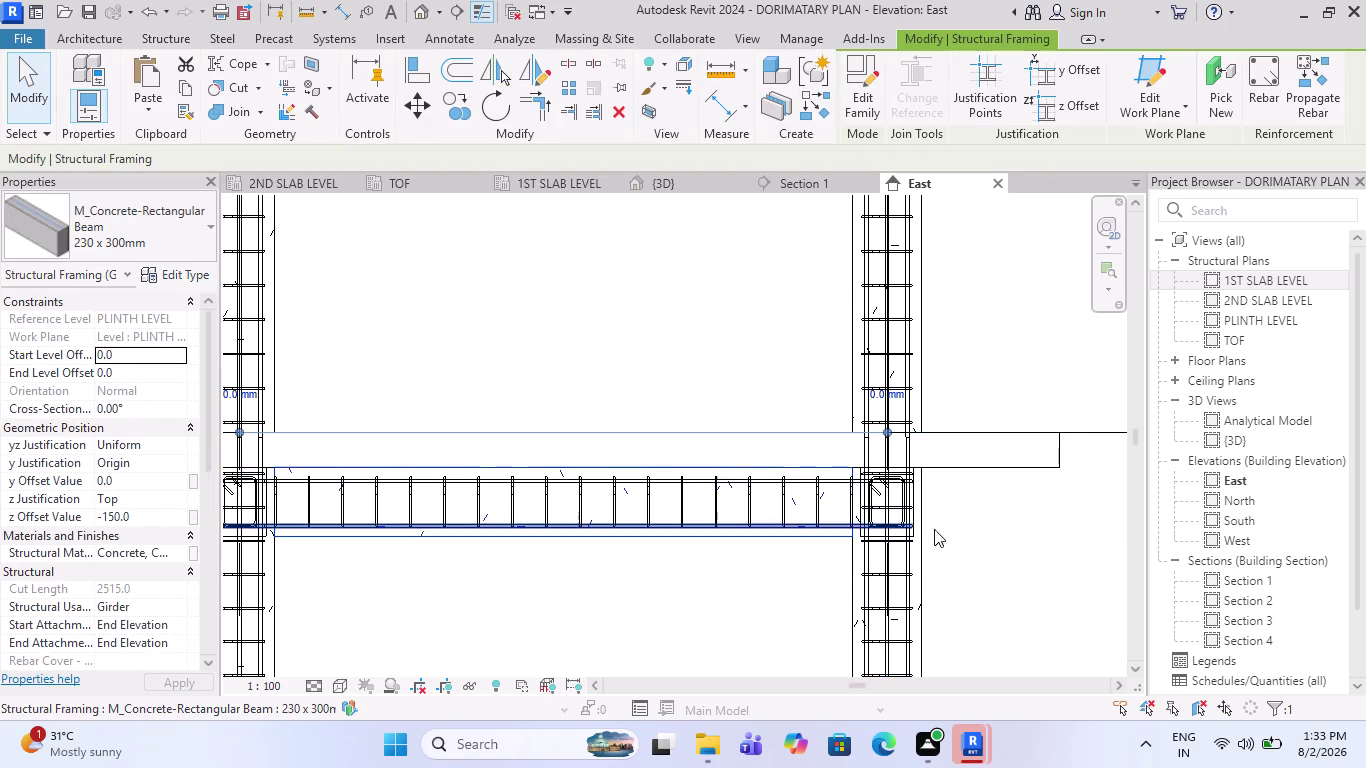
scroll(down, 3)
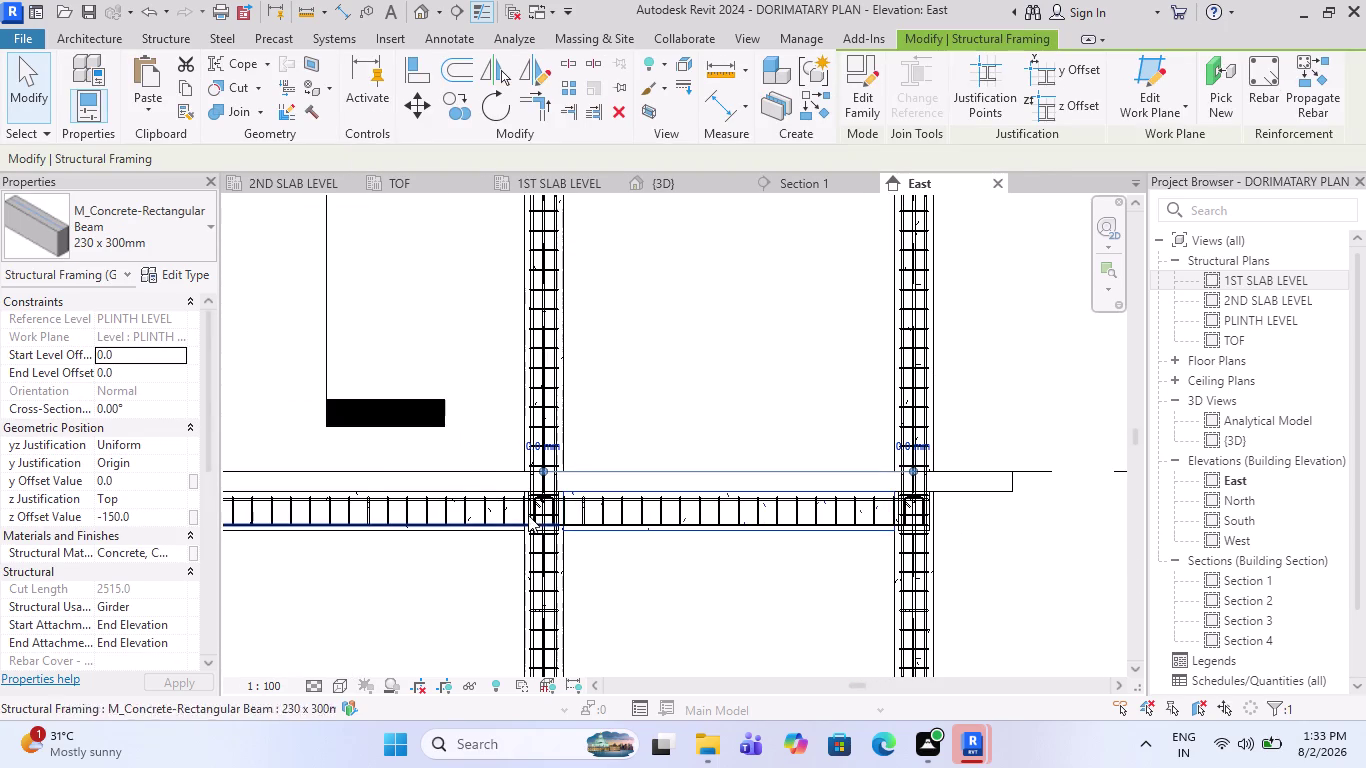
scroll(down, 3)
scroll(up, 3)
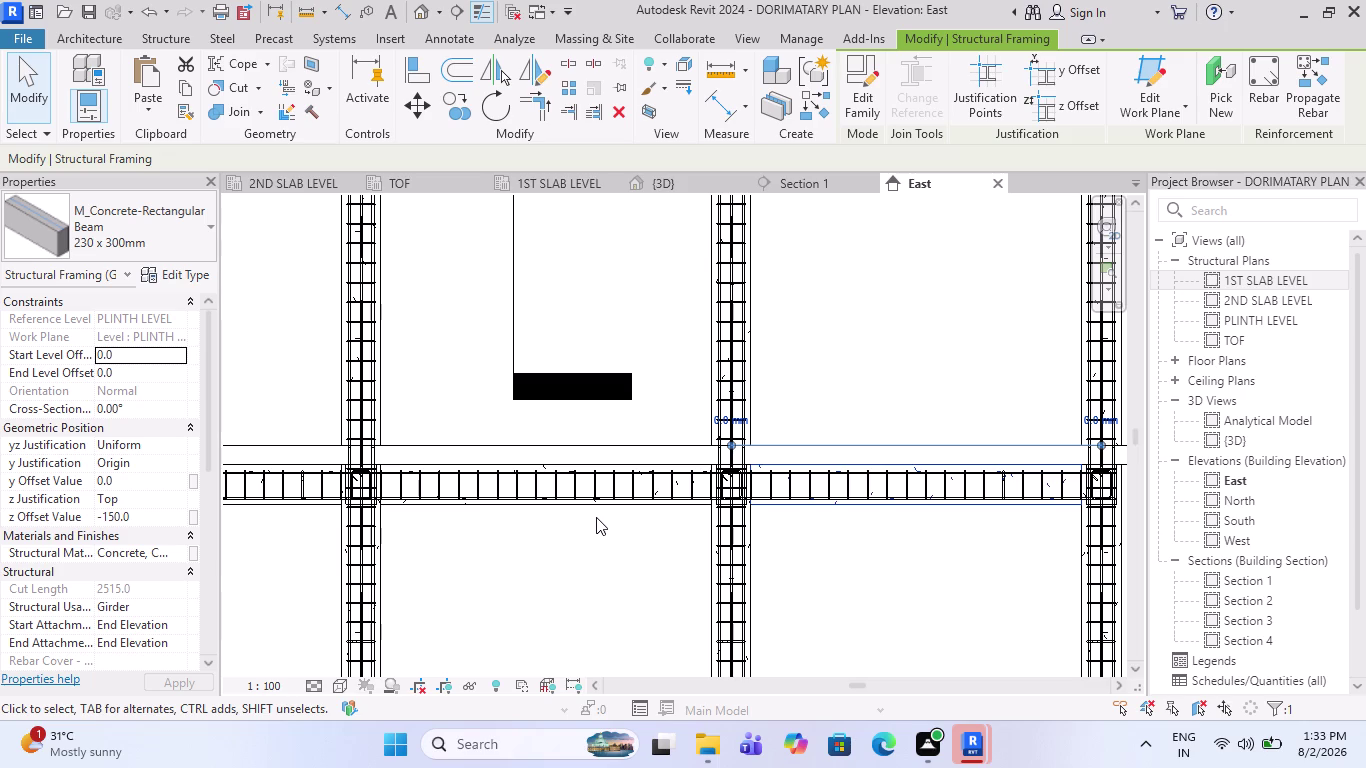
scroll(down, 3)
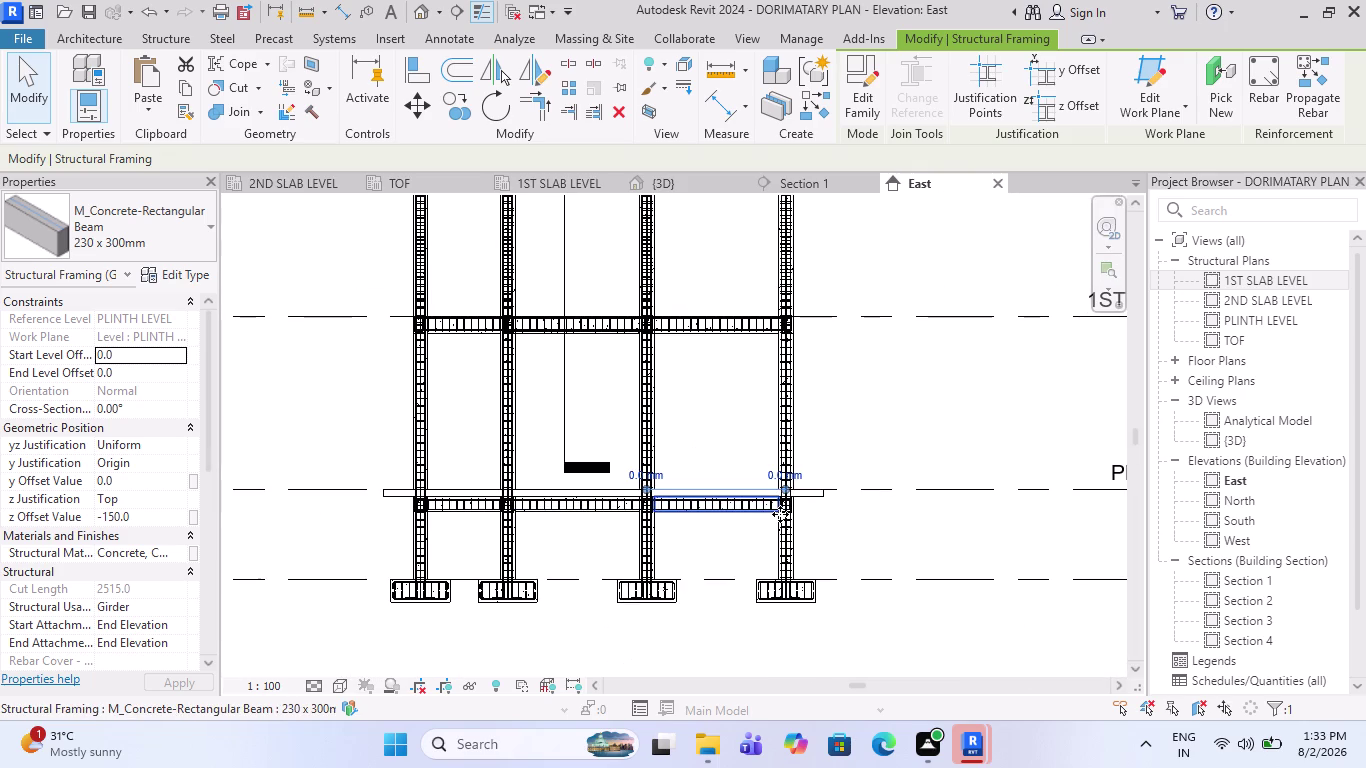
key(Escape)
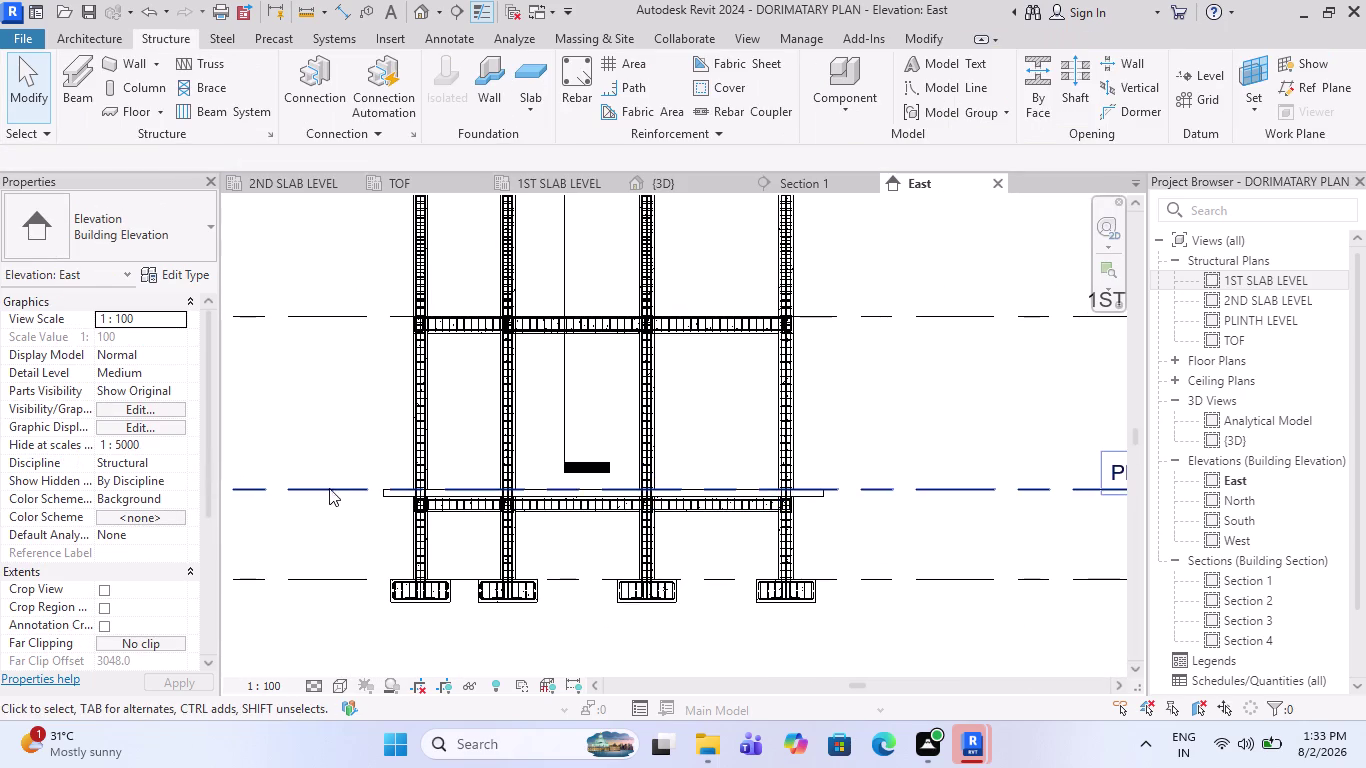
scroll(down, 3)
scroll(up, 3)
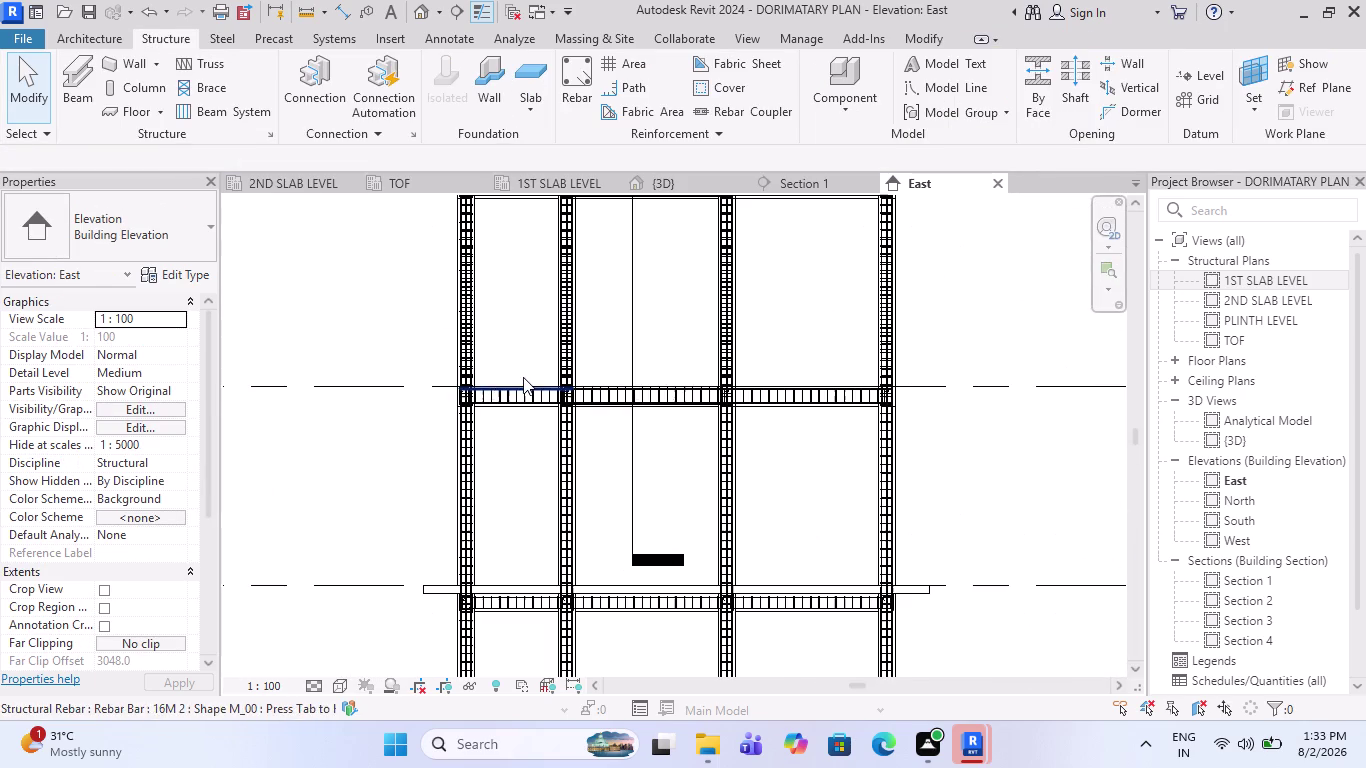
scroll(down, 3)
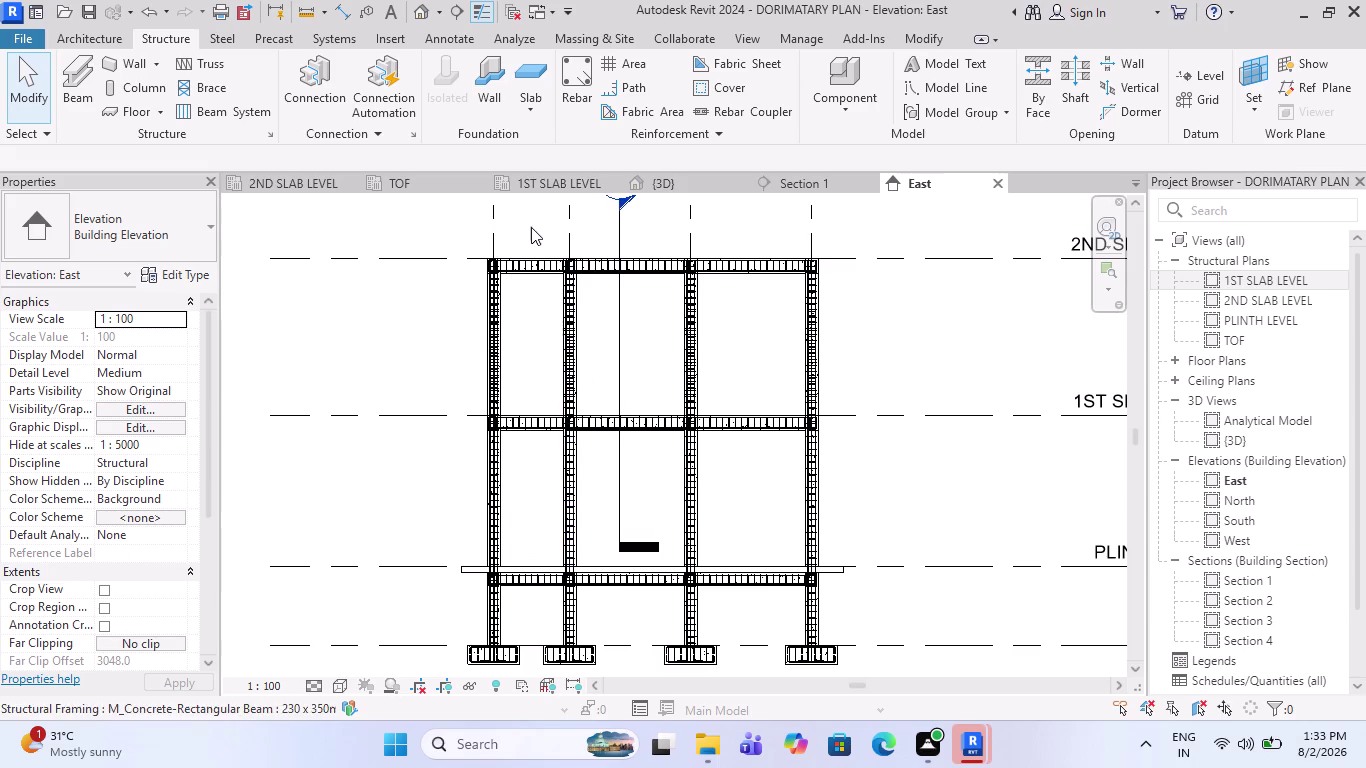
click(555, 184)
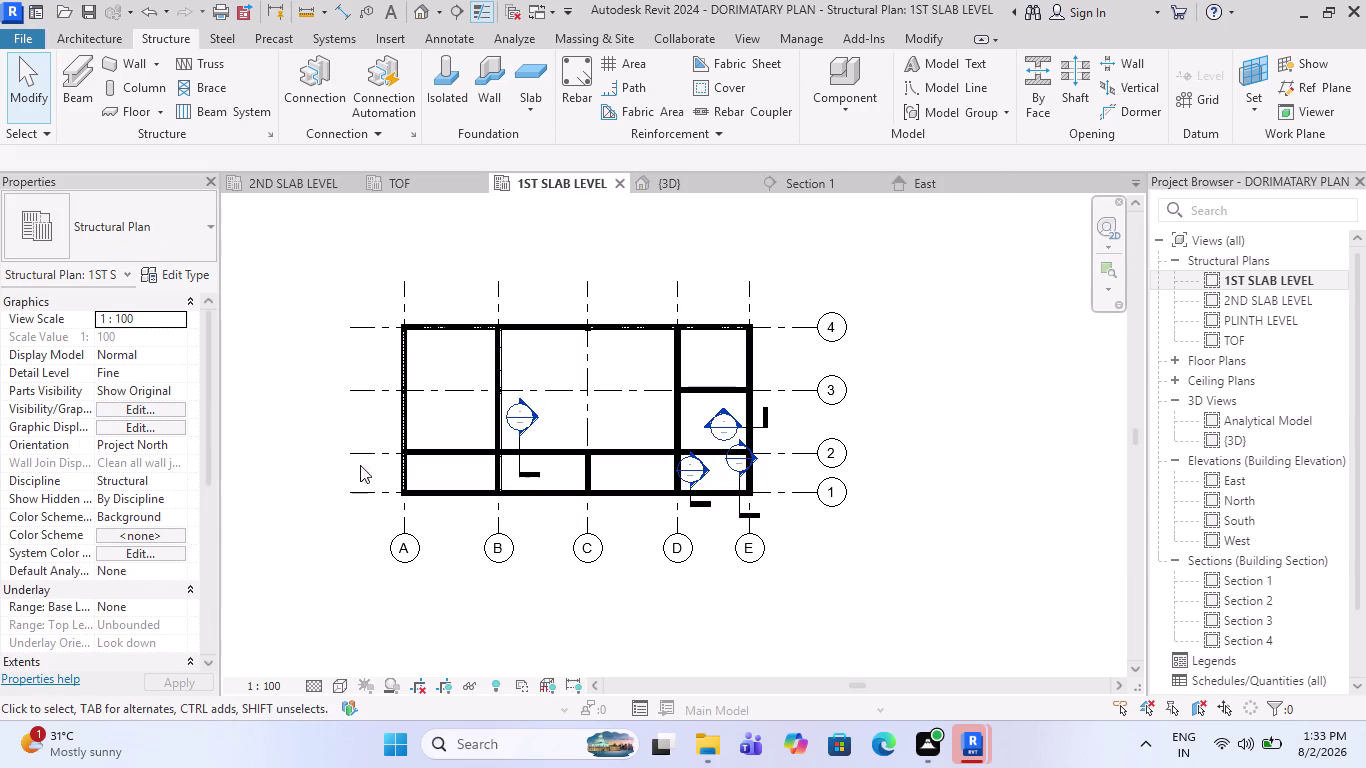
Open the 2ND SLAB LEVEL plan, then return to the 1ST SLAB LEVEL plan.
scroll(up, 3)
scroll(up, 3)
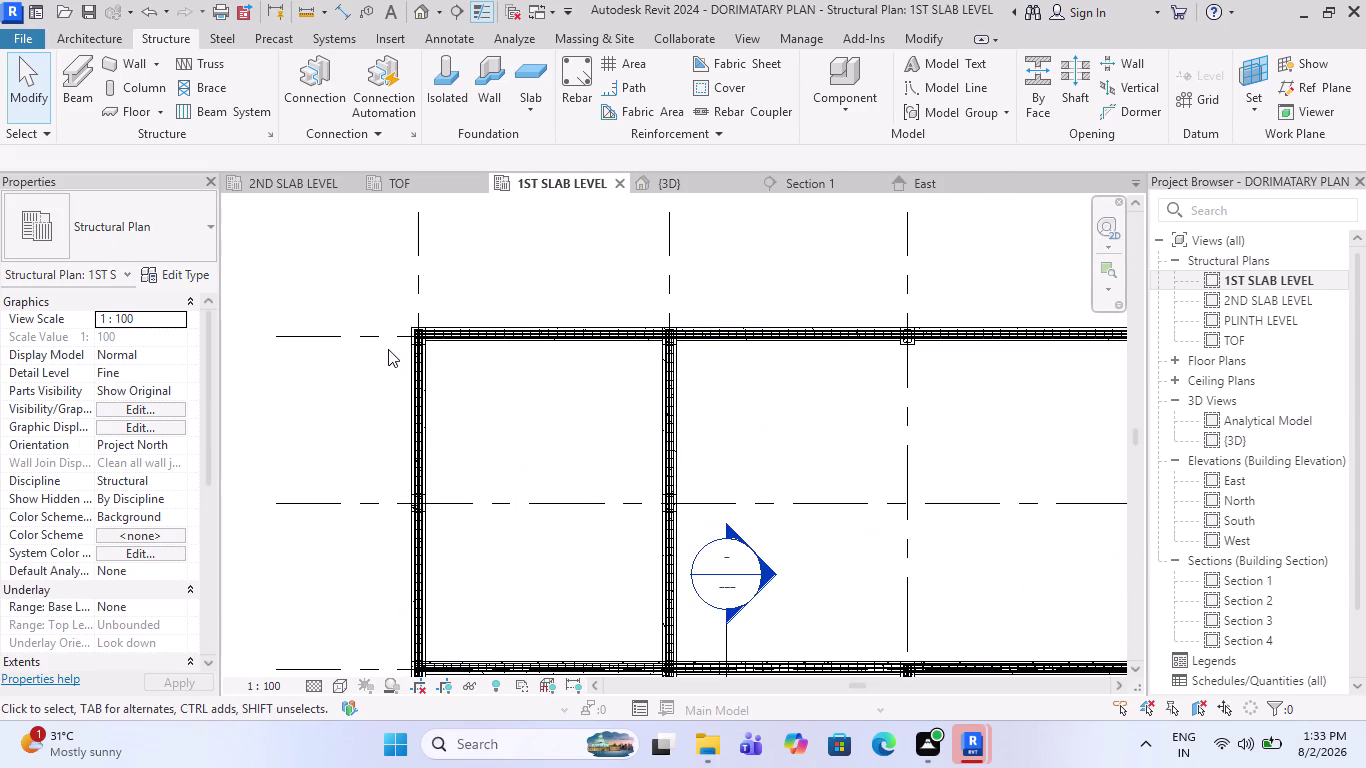
key(Escape)
double_click(1239, 295)
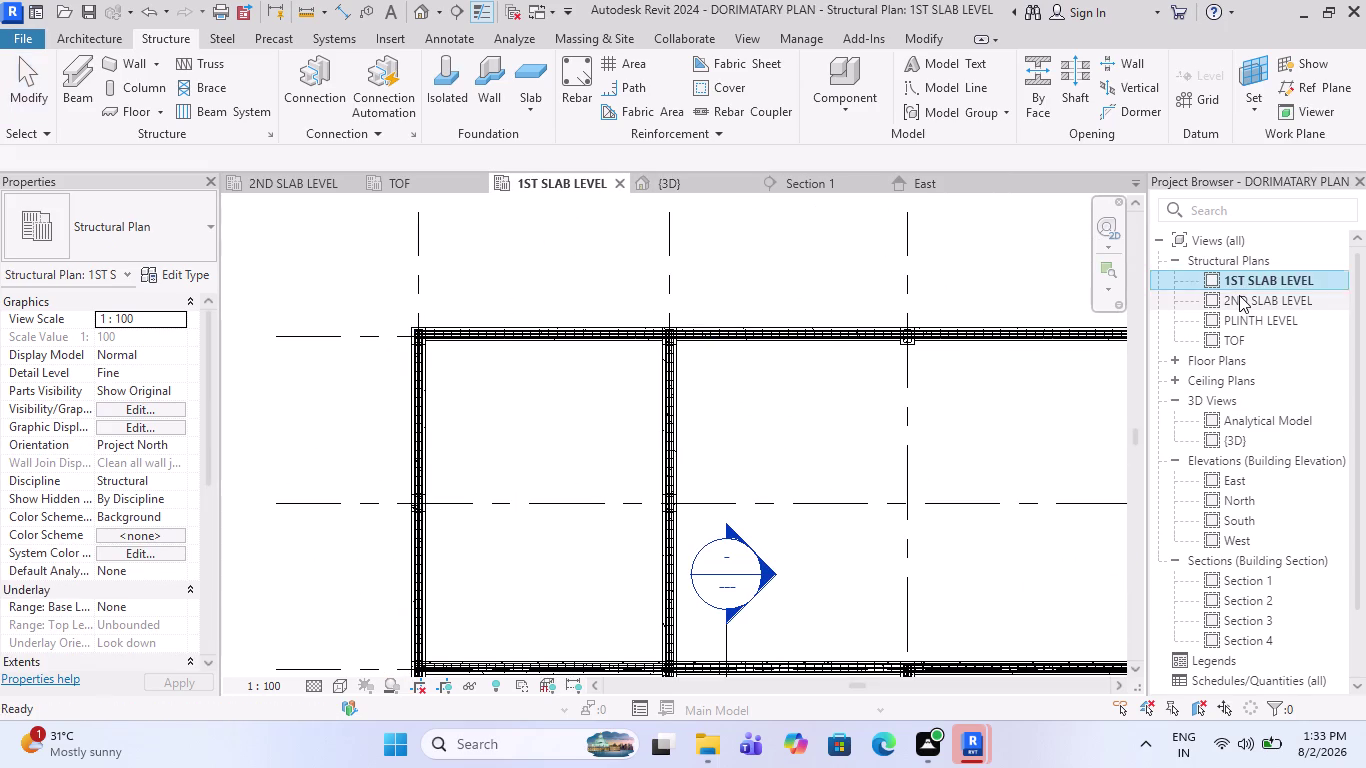
scroll(down, 3)
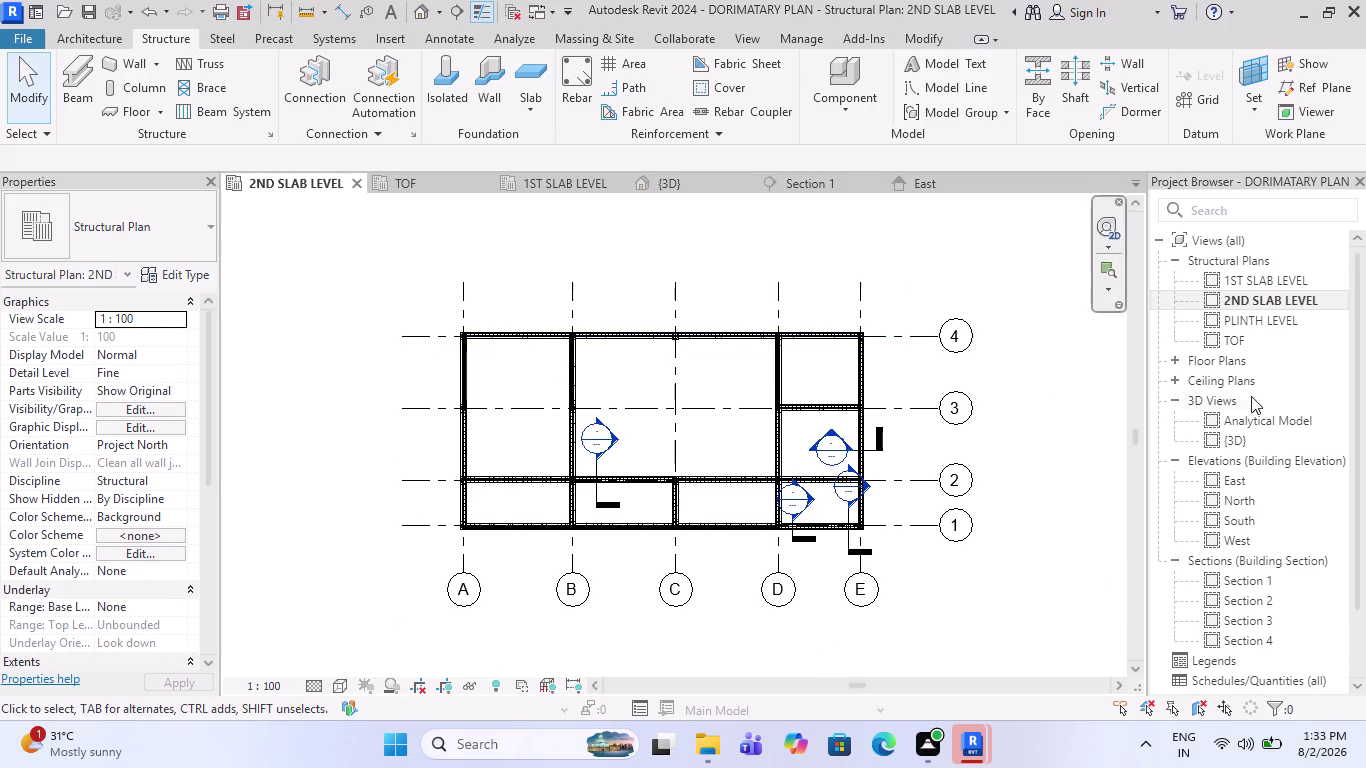
double_click(1270, 282)
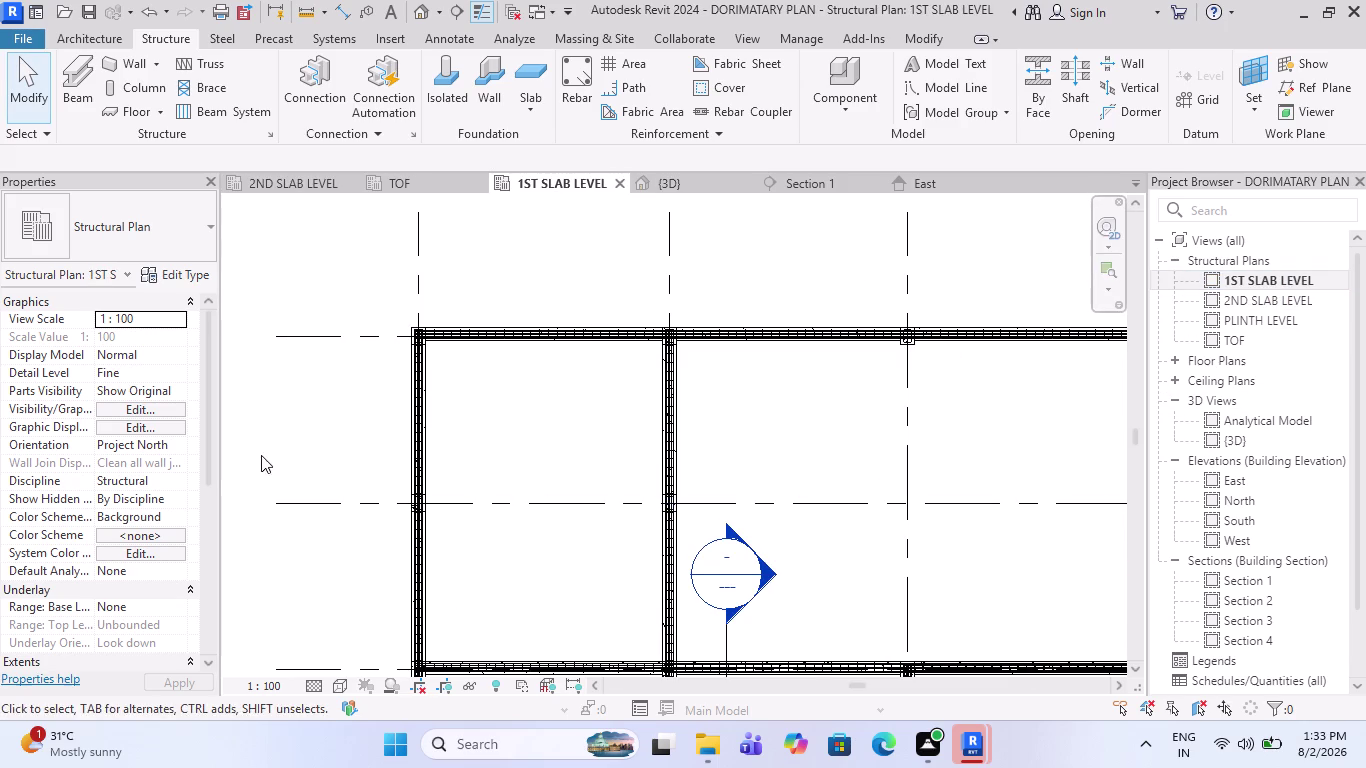
Launch Floor: Structural to begin a Generic 150mm 2 floor boundary.
scroll(down, 3)
scroll(down, 3)
scroll(up, 3)
scroll(up, 3)
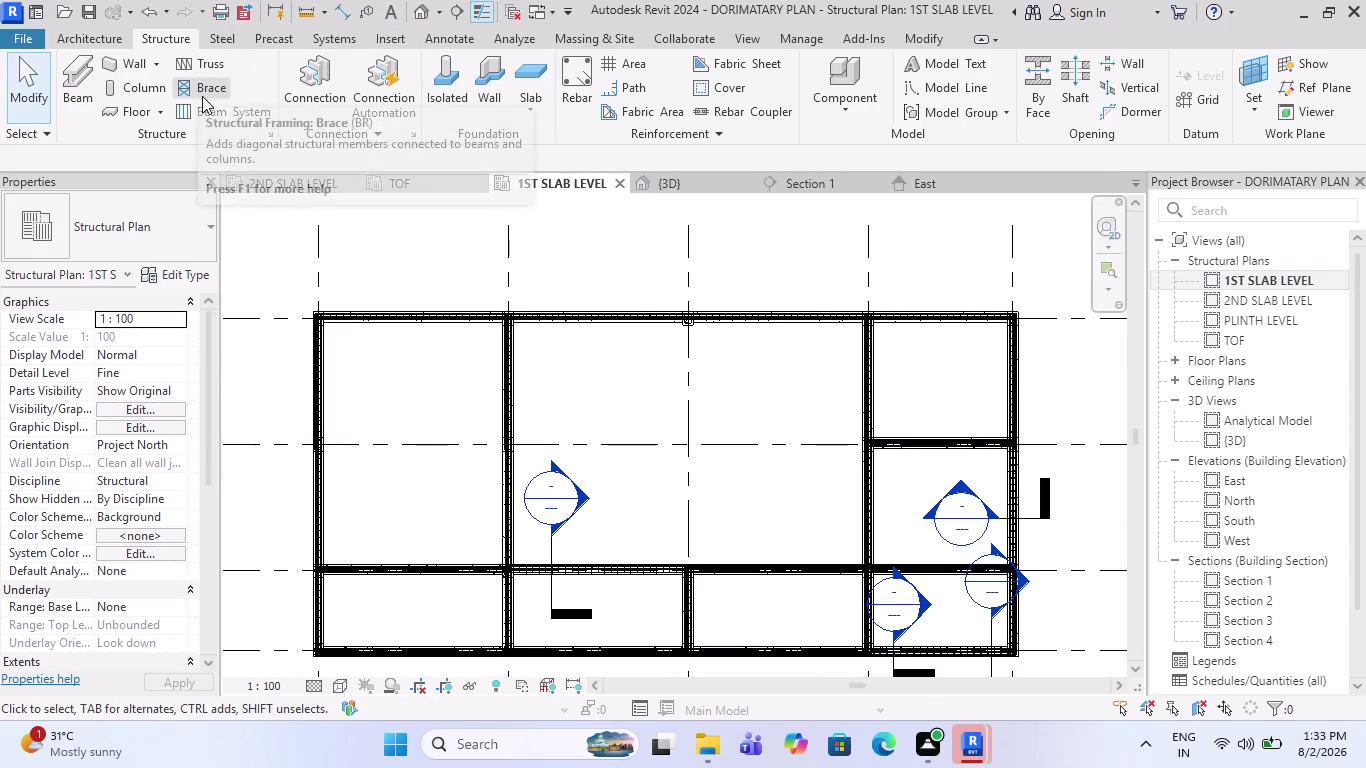
click(160, 109)
click(161, 137)
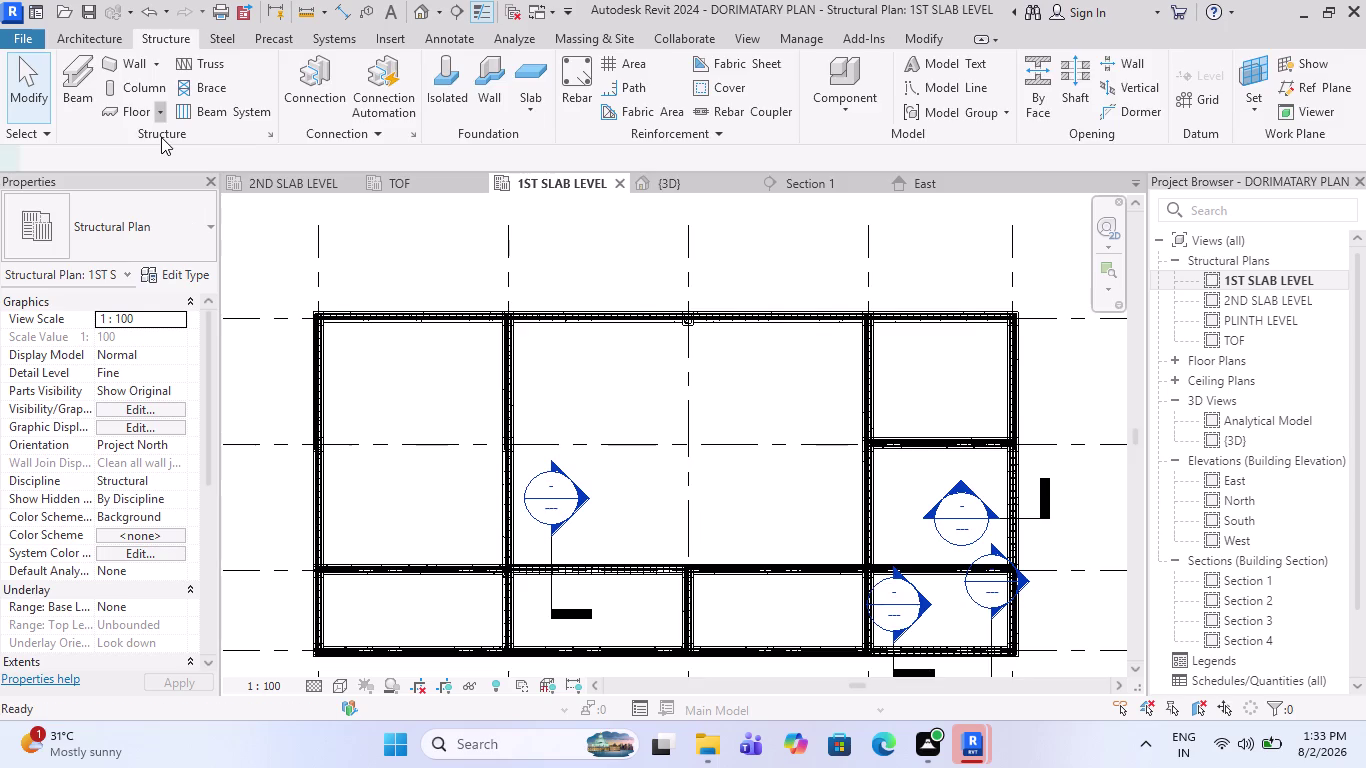
scroll(up, 3)
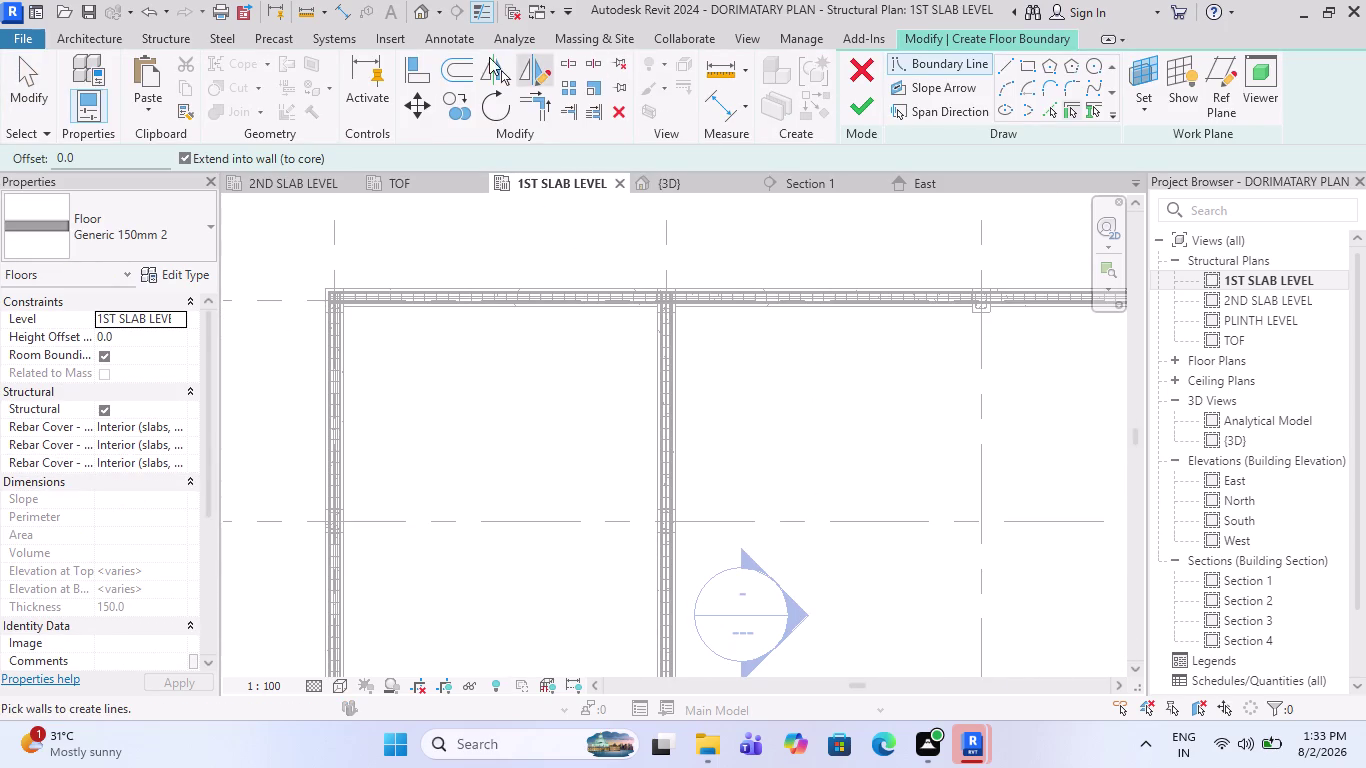
click(451, 69)
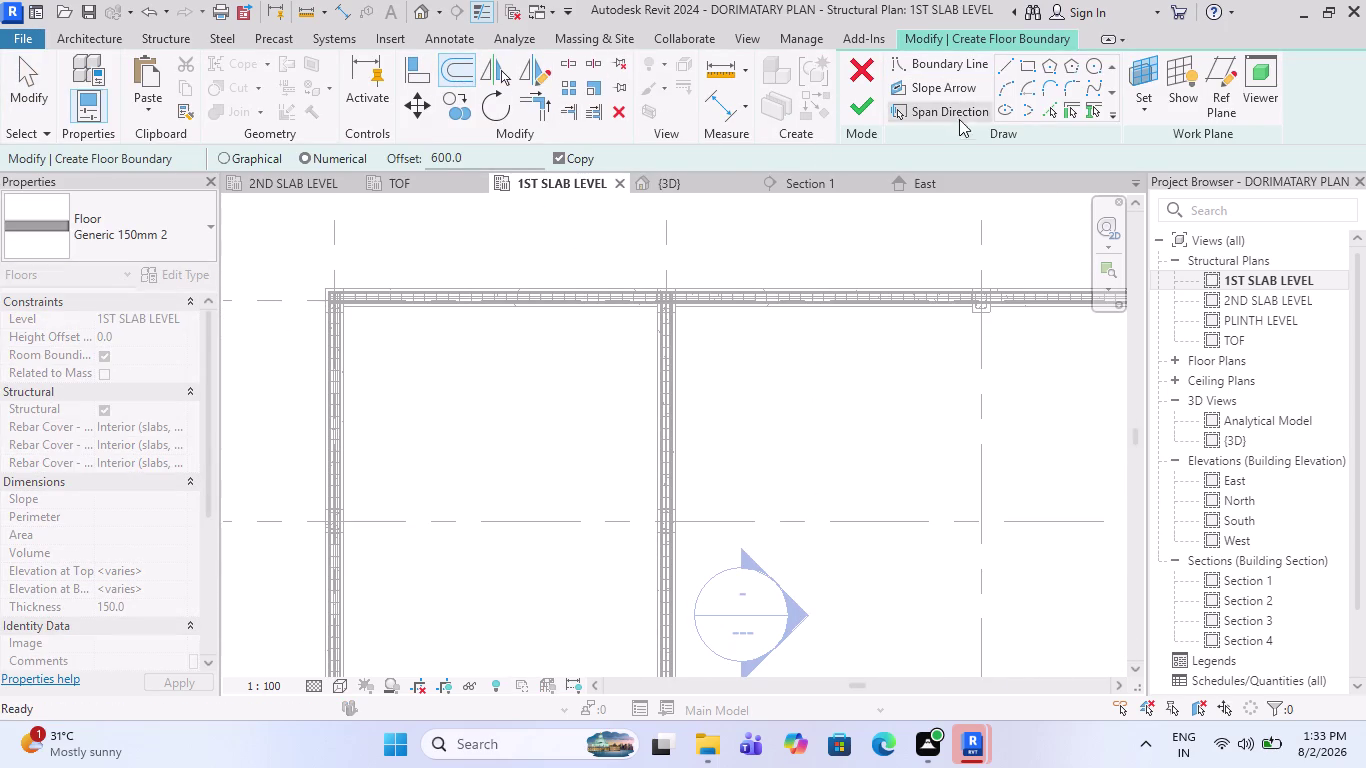
Choose the rectangle boundary tool with a 600 offset.
click(1026, 65)
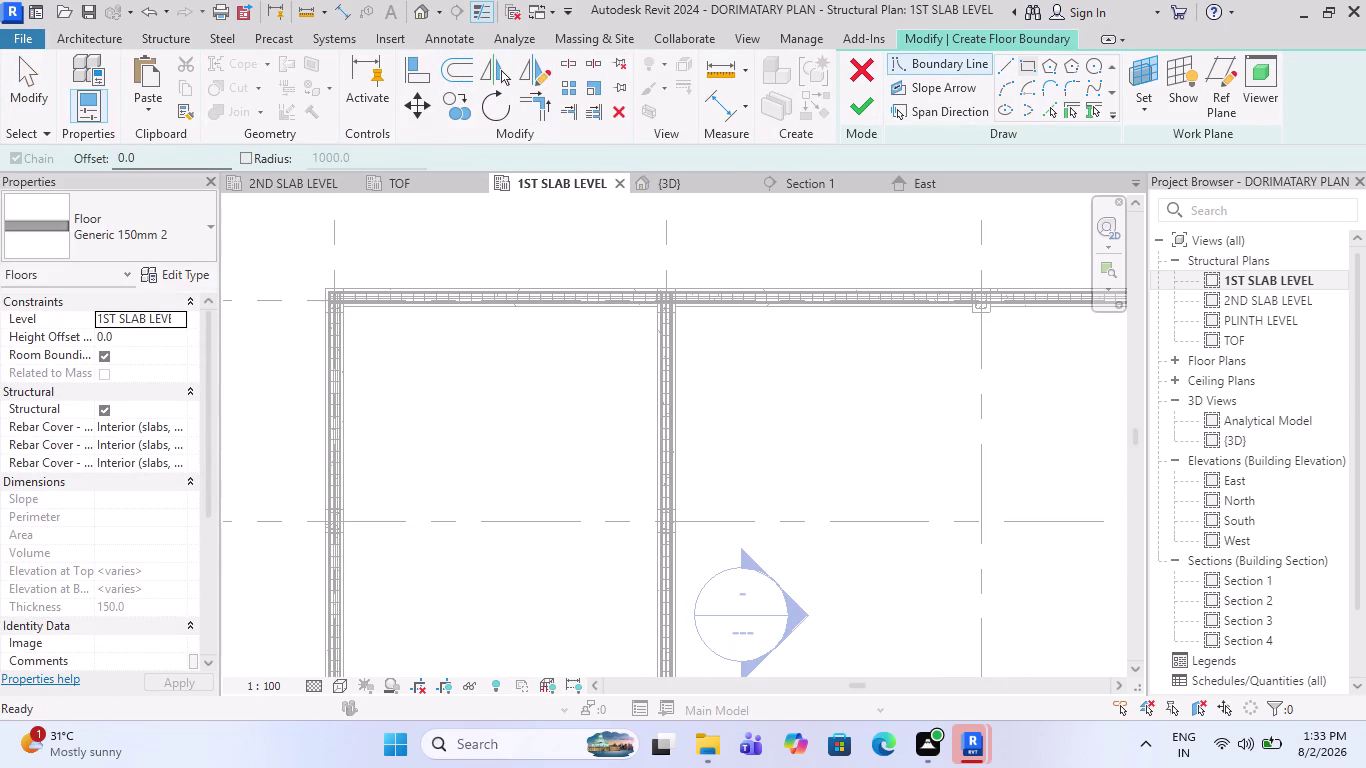
drag(172, 159, 92, 172)
text(60)
text(0)
key(Return)
scroll(up, 3)
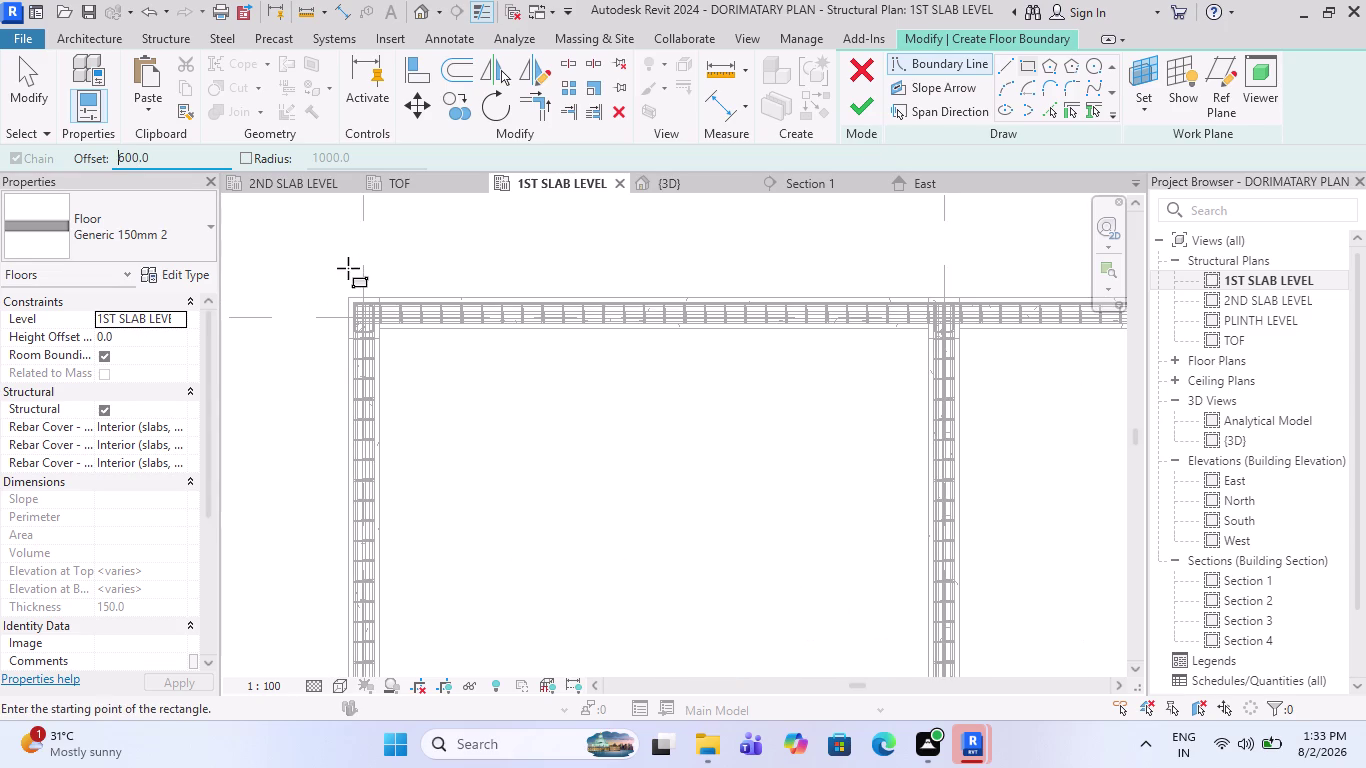
Draw the rectangular floor boundary, finish the slab, and bring up the East elevation.
click(352, 294)
scroll(down, 3)
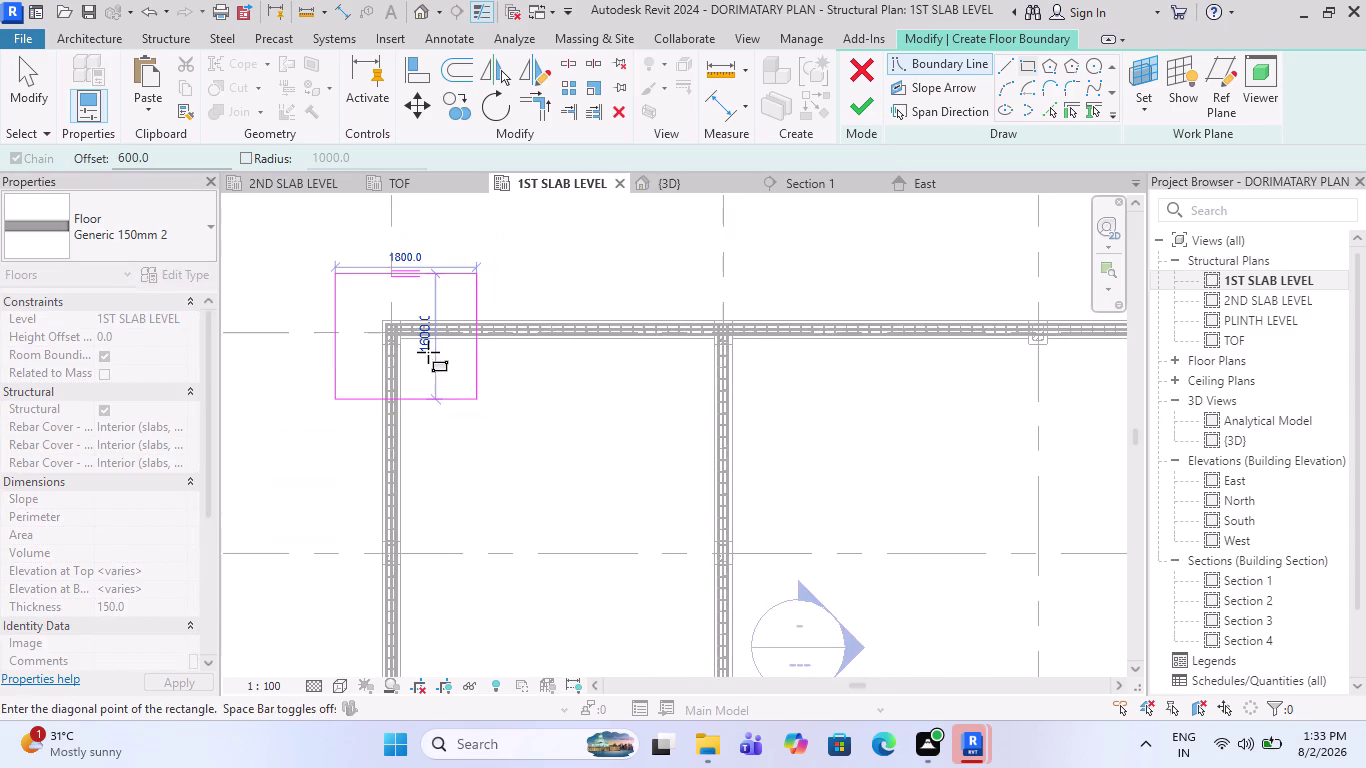
scroll(down, 3)
scroll(up, 3)
scroll(up, 3)
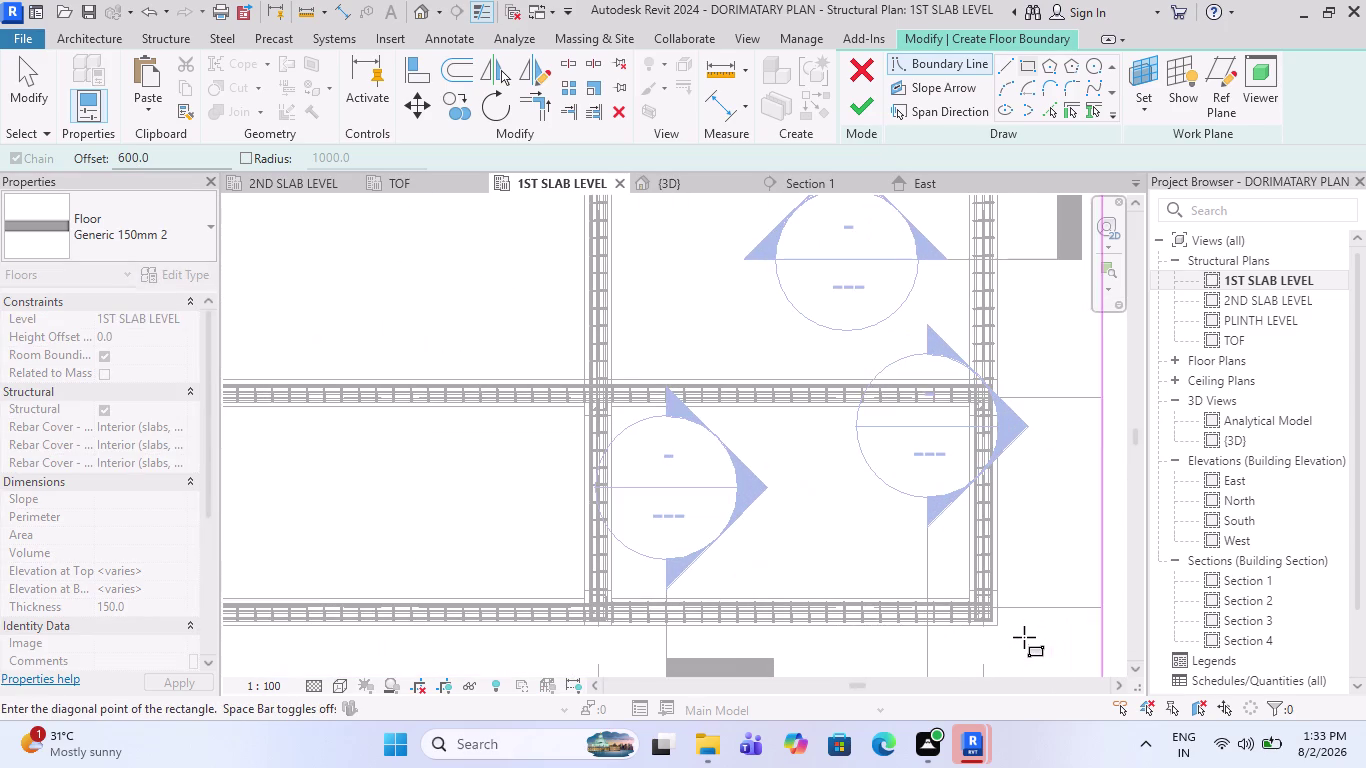
scroll(up, 3)
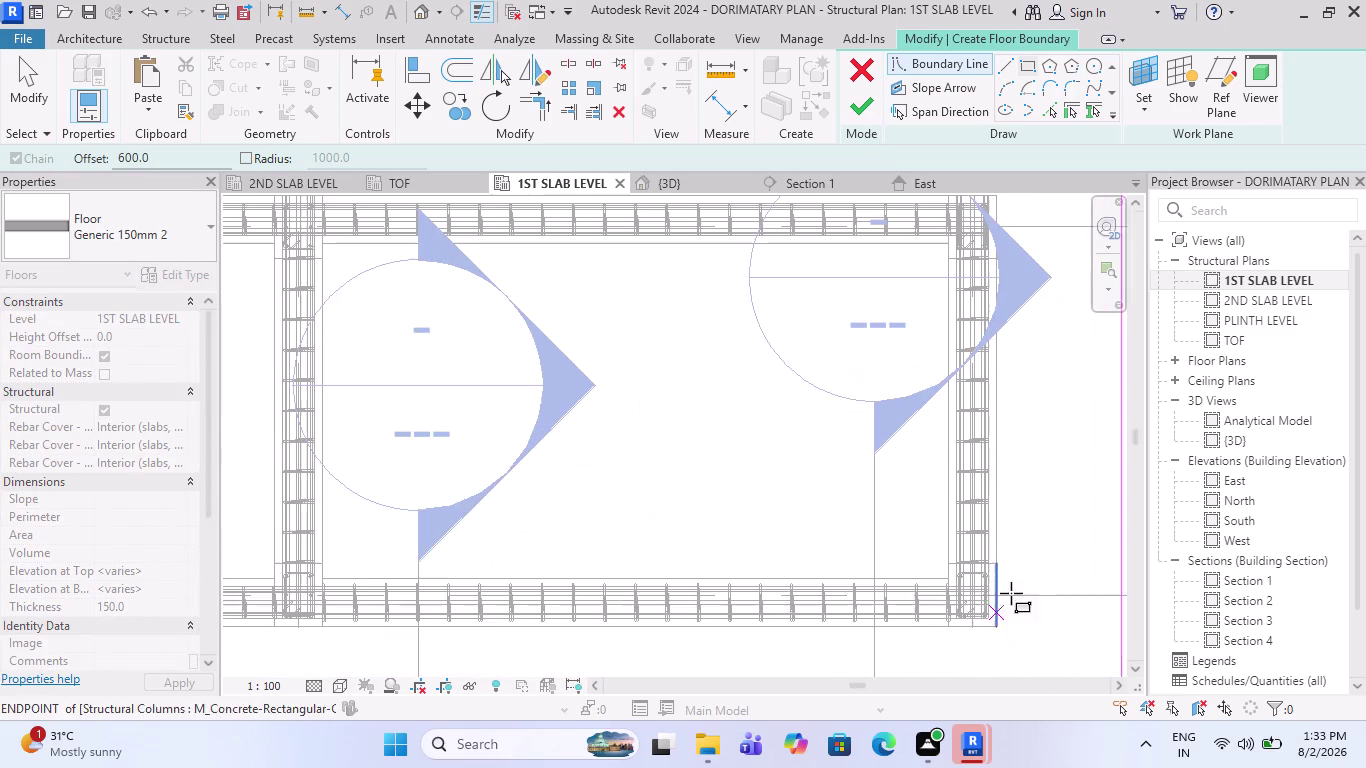
click(999, 628)
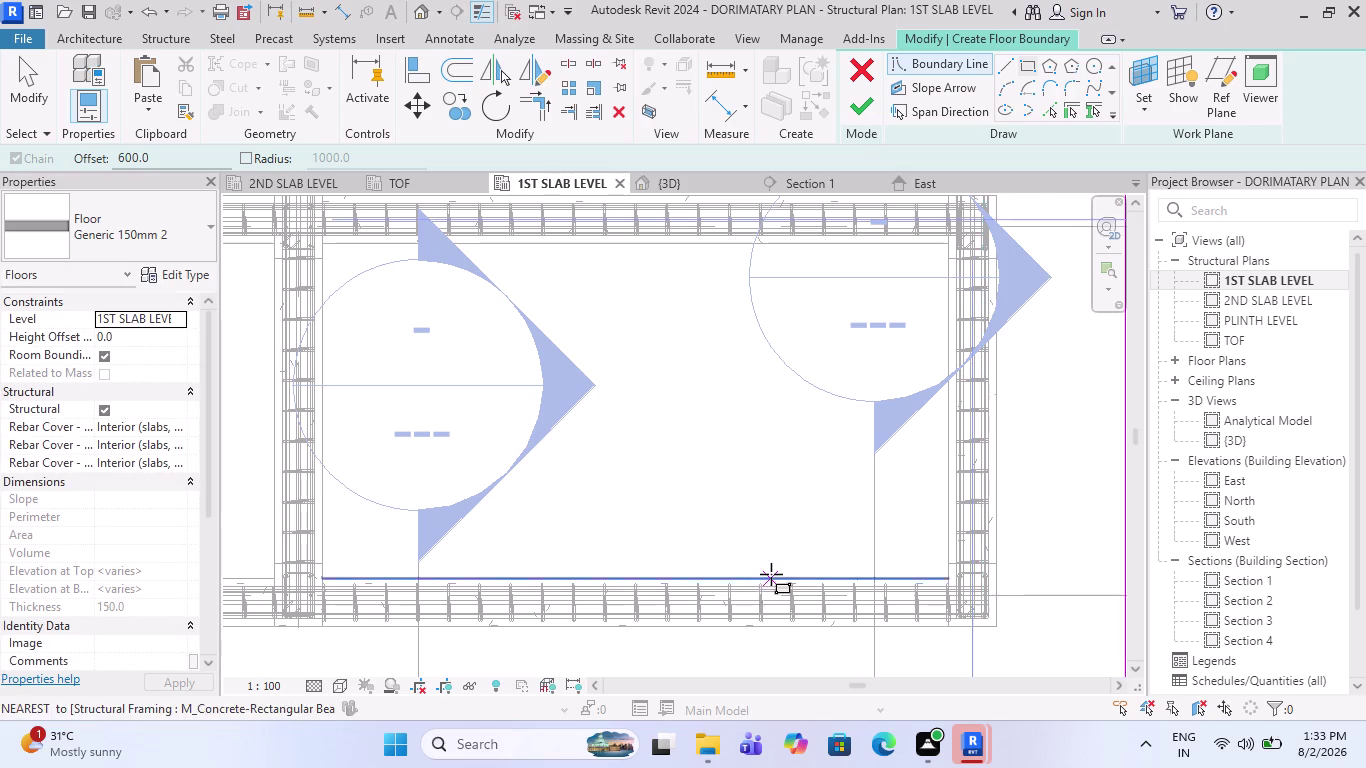
scroll(down, 3)
scroll(down, 3)
scroll(down, 3)
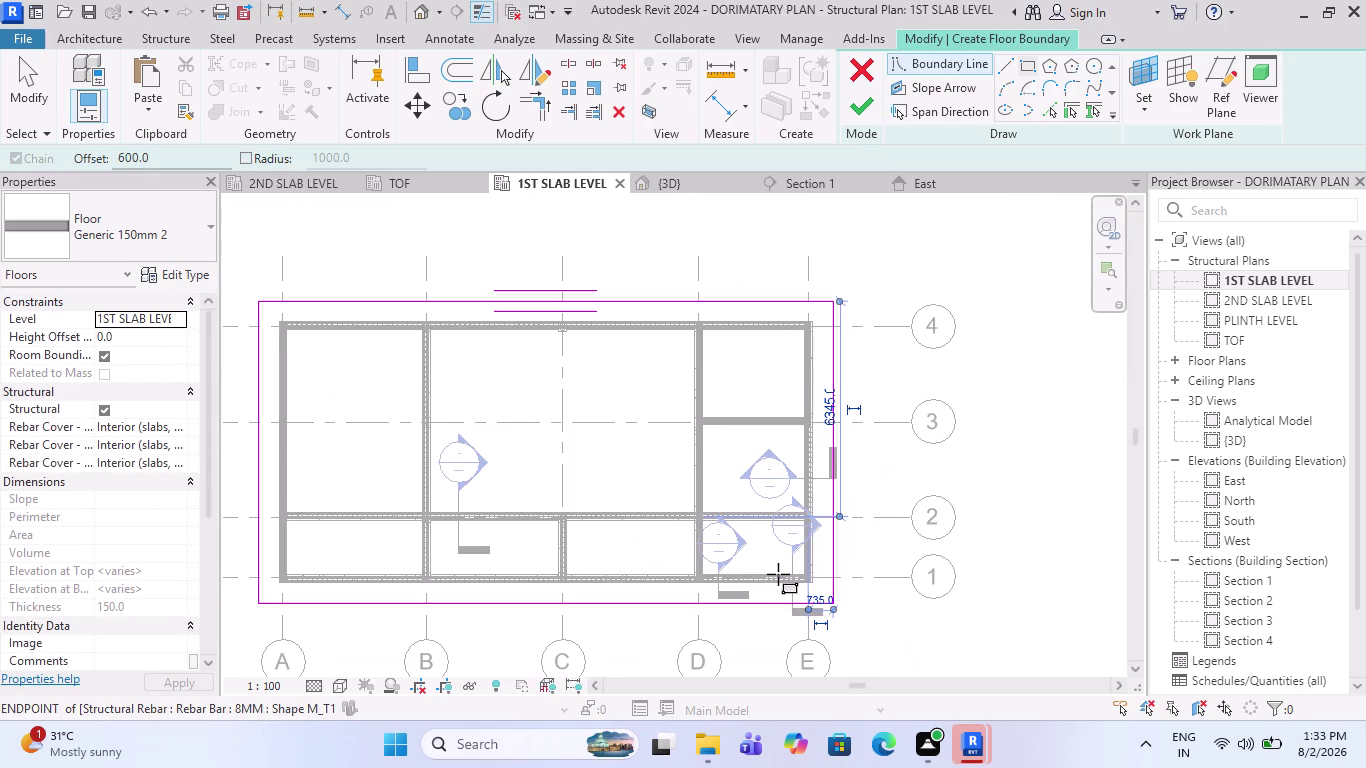
click(873, 112)
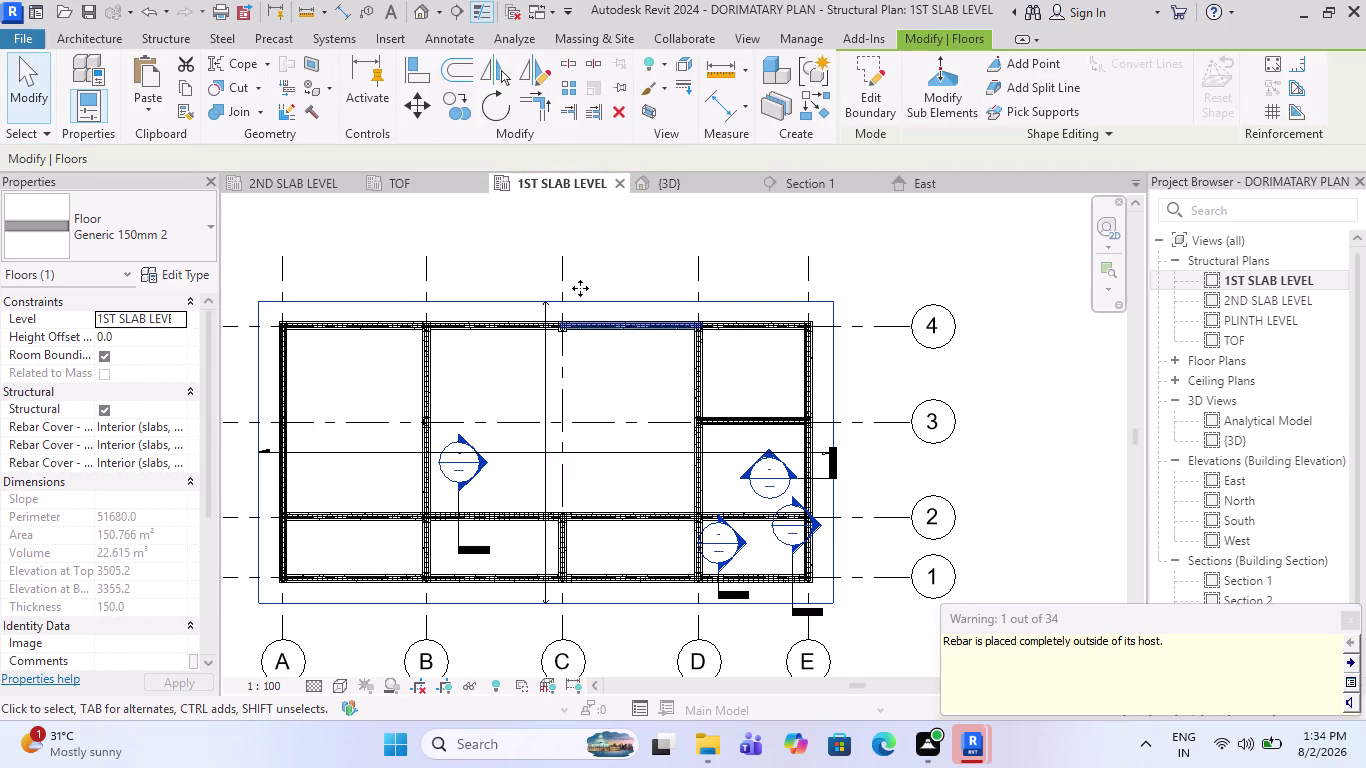
click(932, 184)
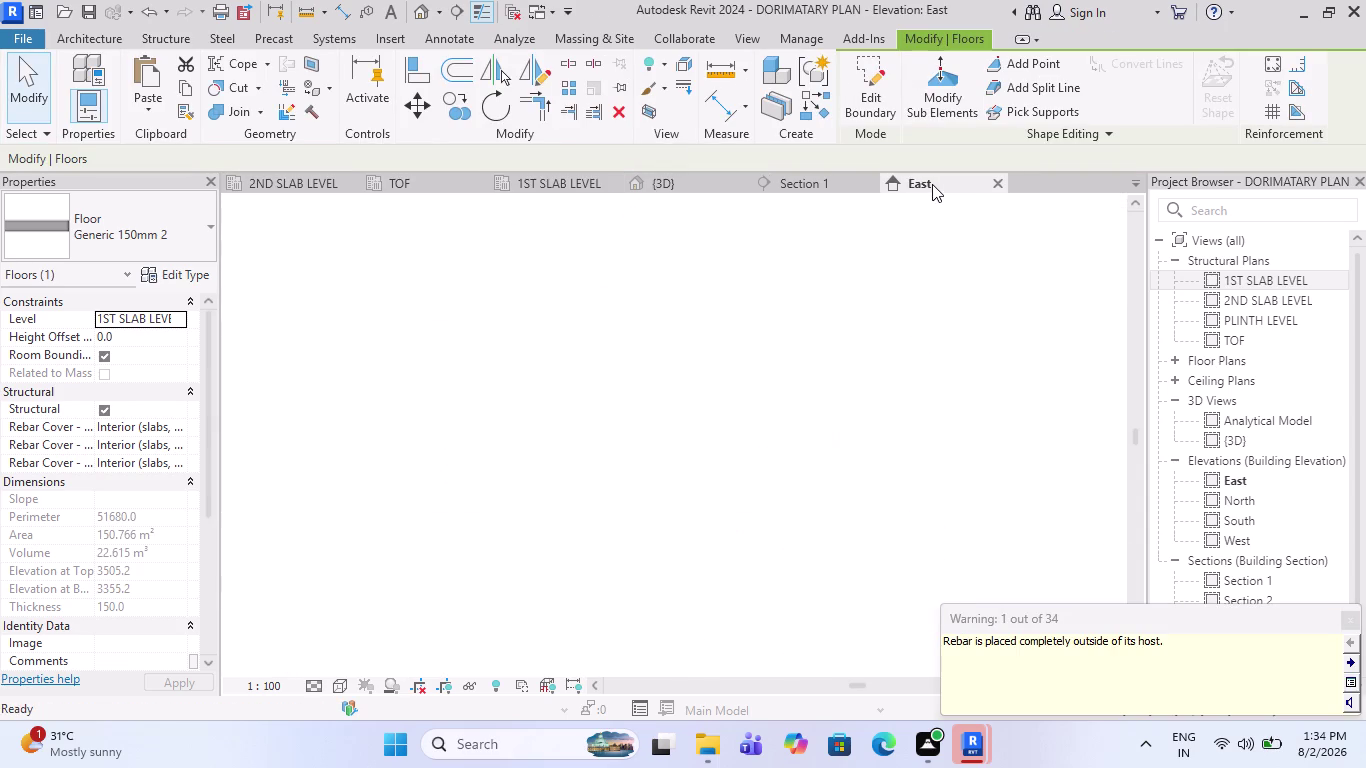
Give the 1st Slab Level floor a Height Offset From Level of 150, topping at 3655.2.
scroll(up, 3)
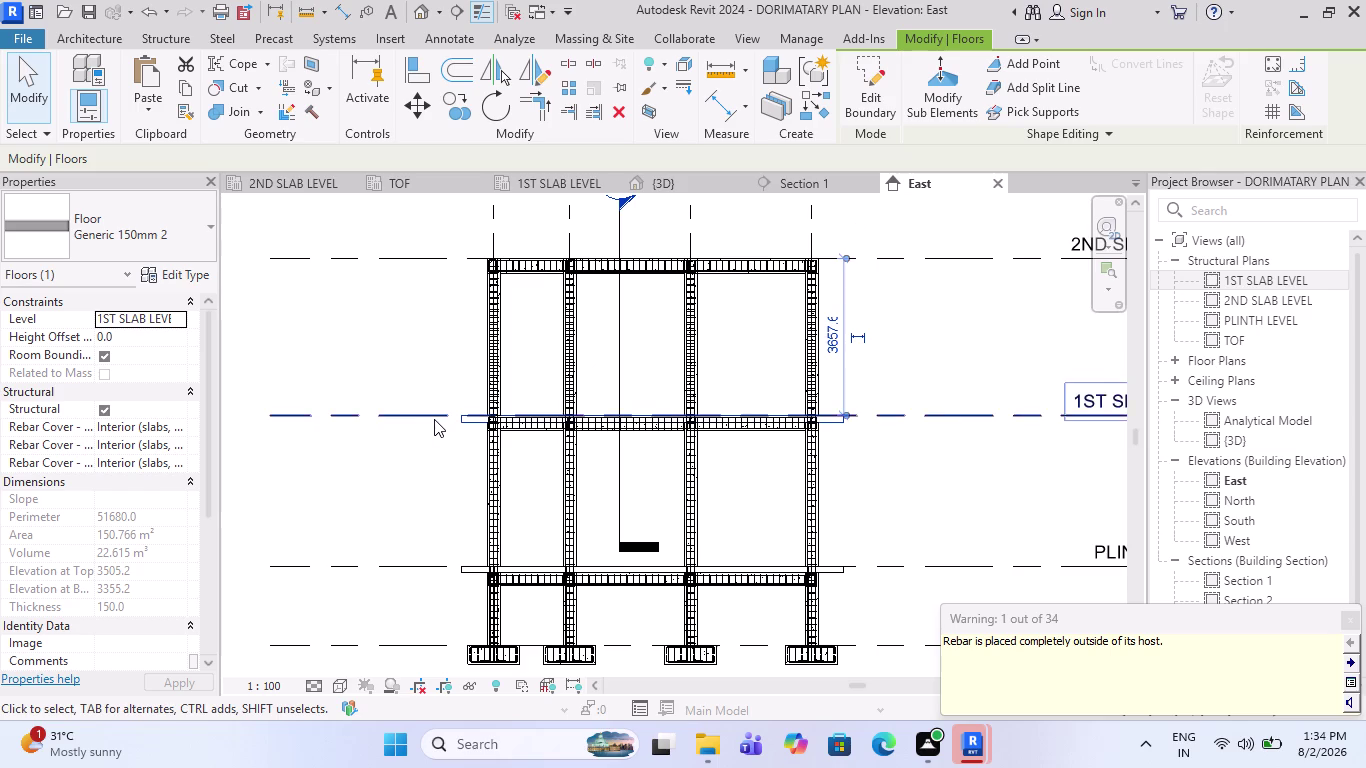
scroll(up, 3)
scroll(up, 3)
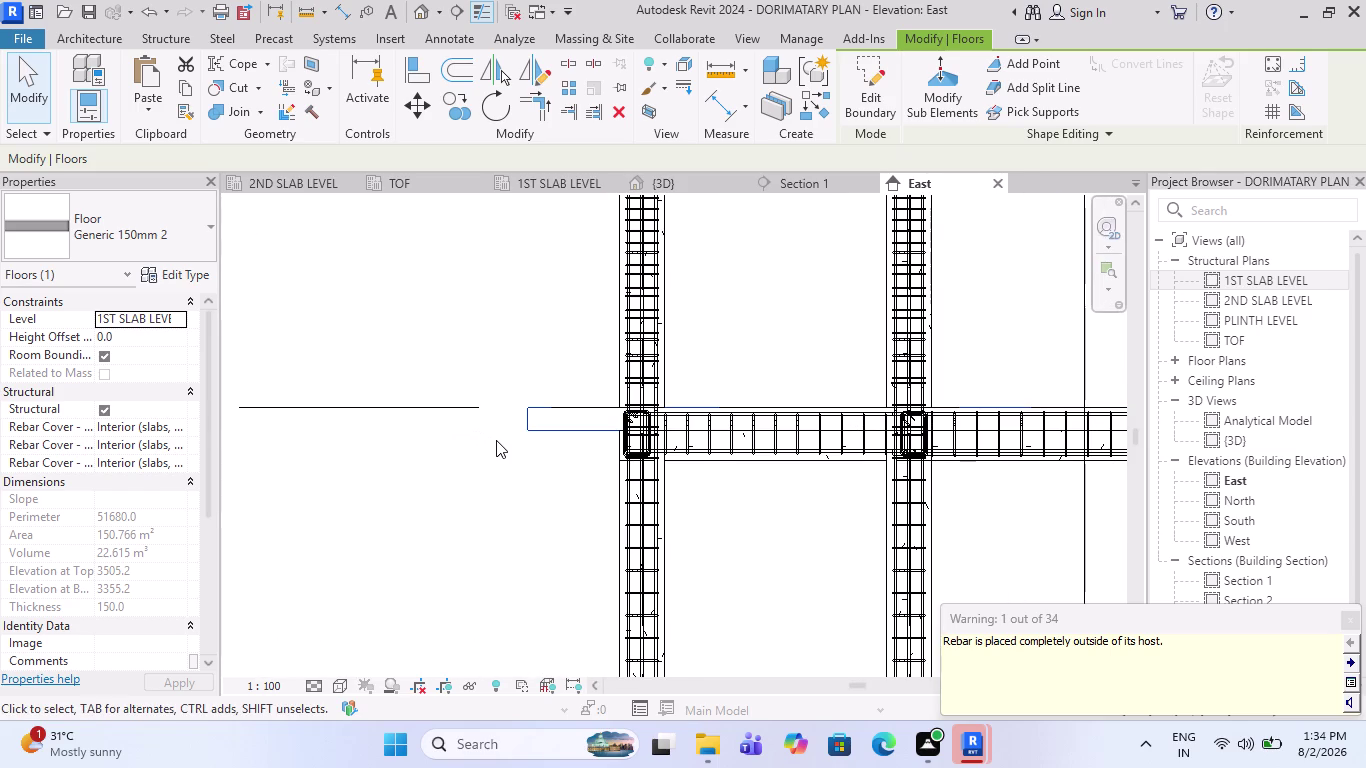
key(Escape)
click(550, 422)
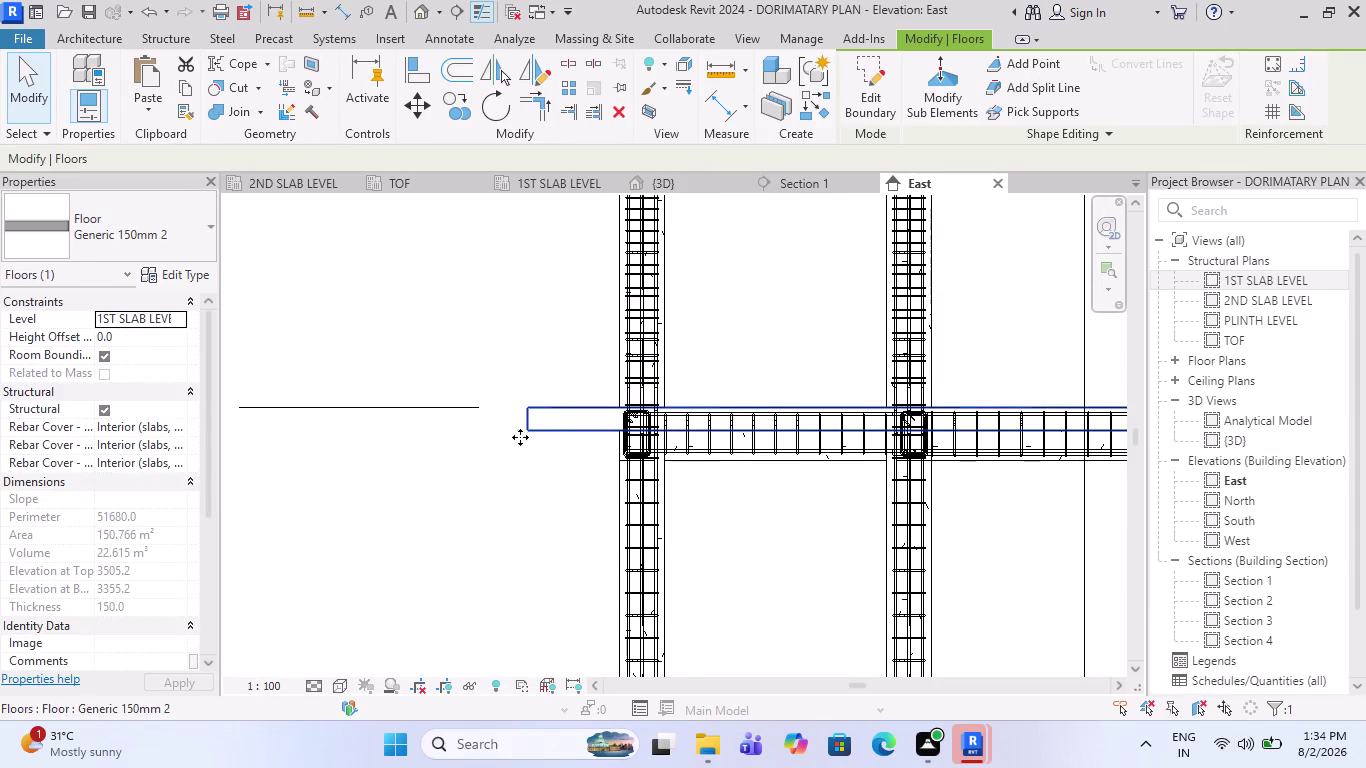
click(154, 329)
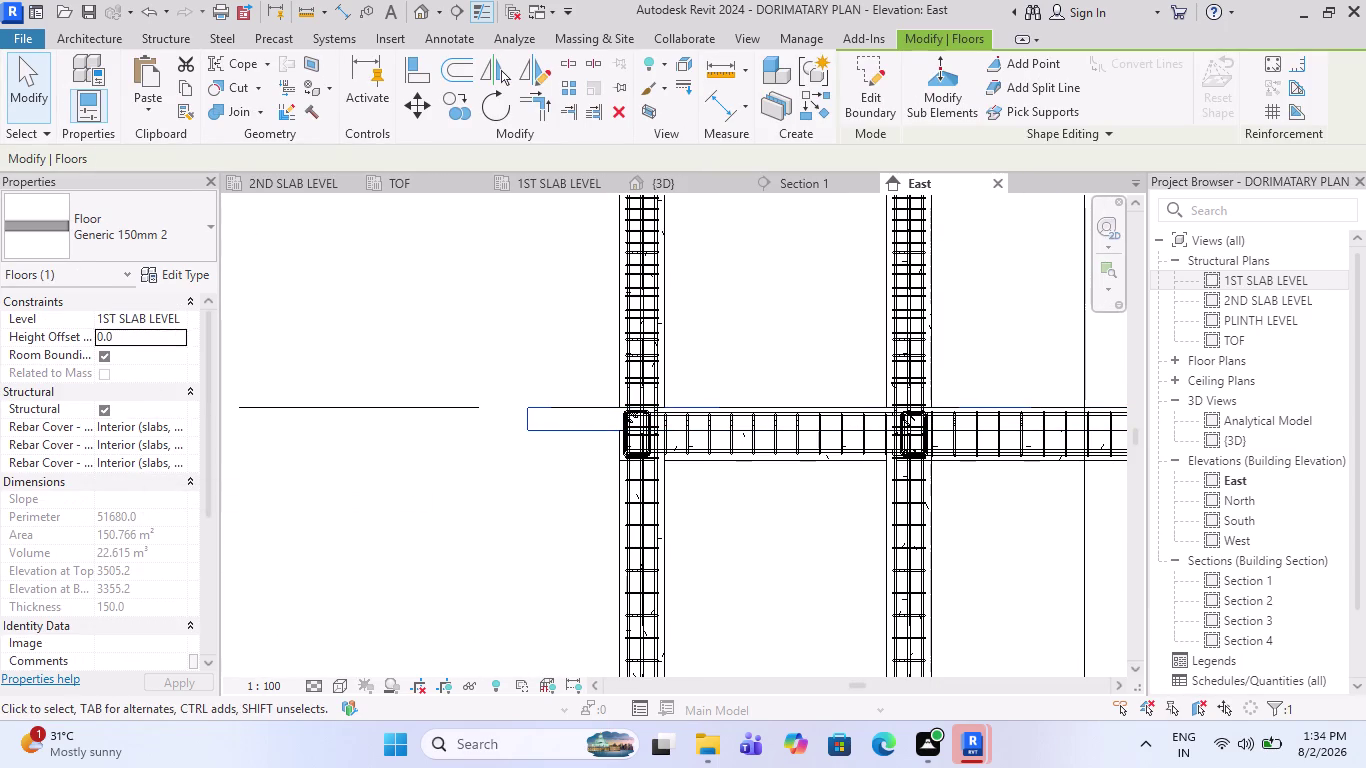
text(150)
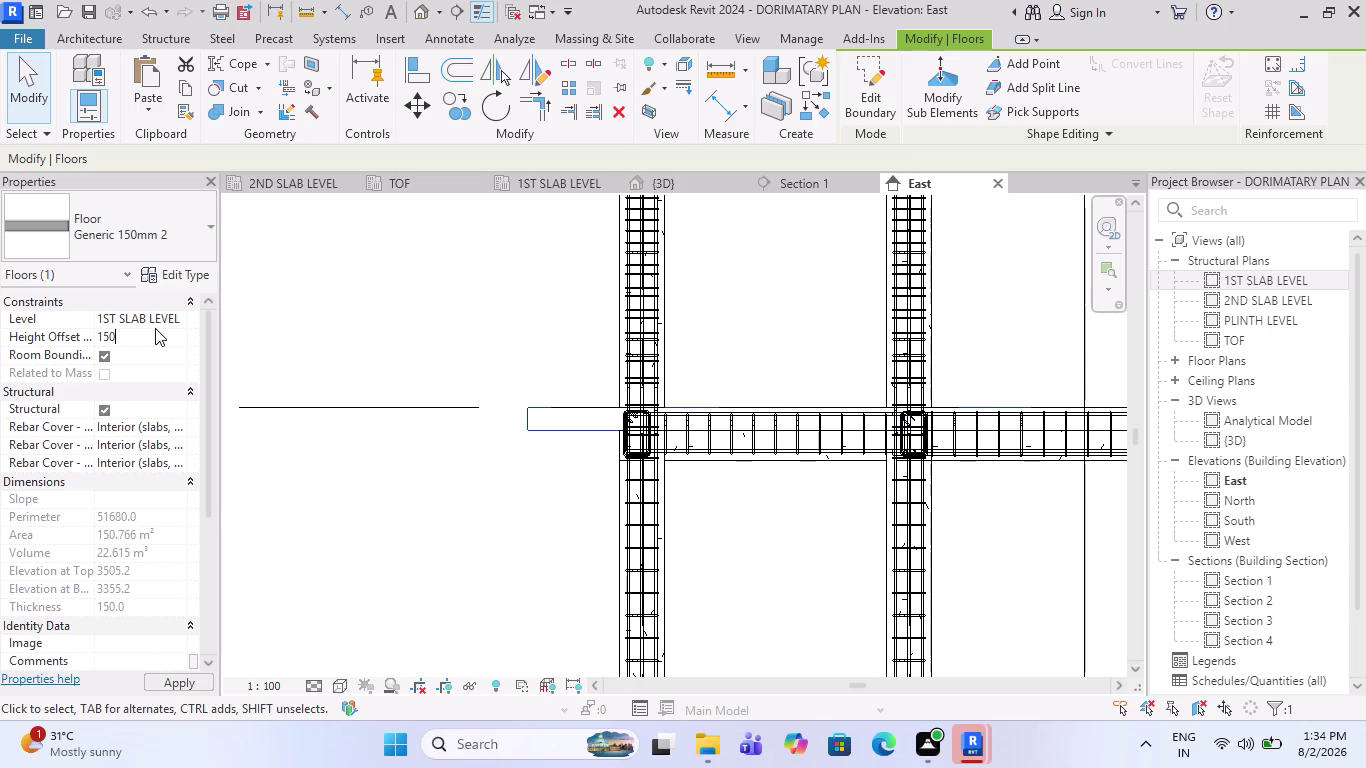
key(Return)
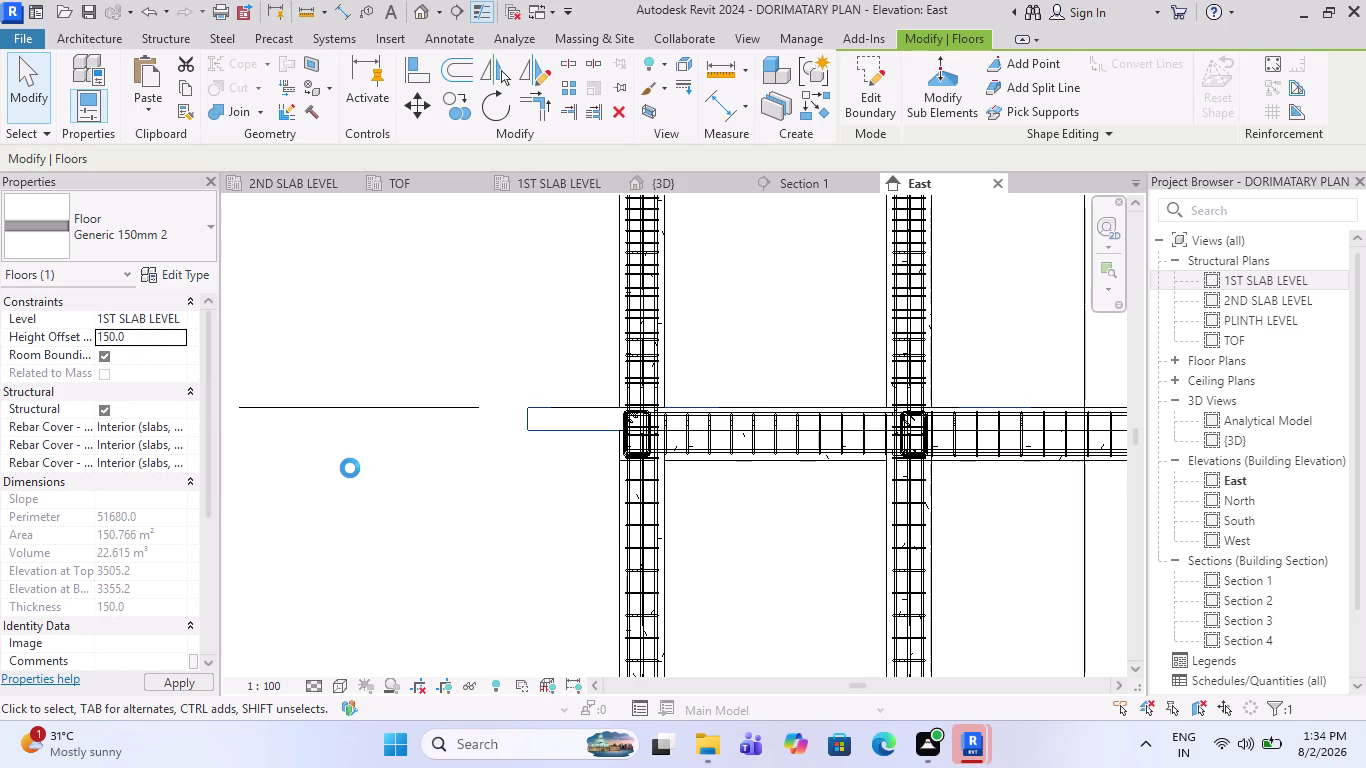
scroll(down, 3)
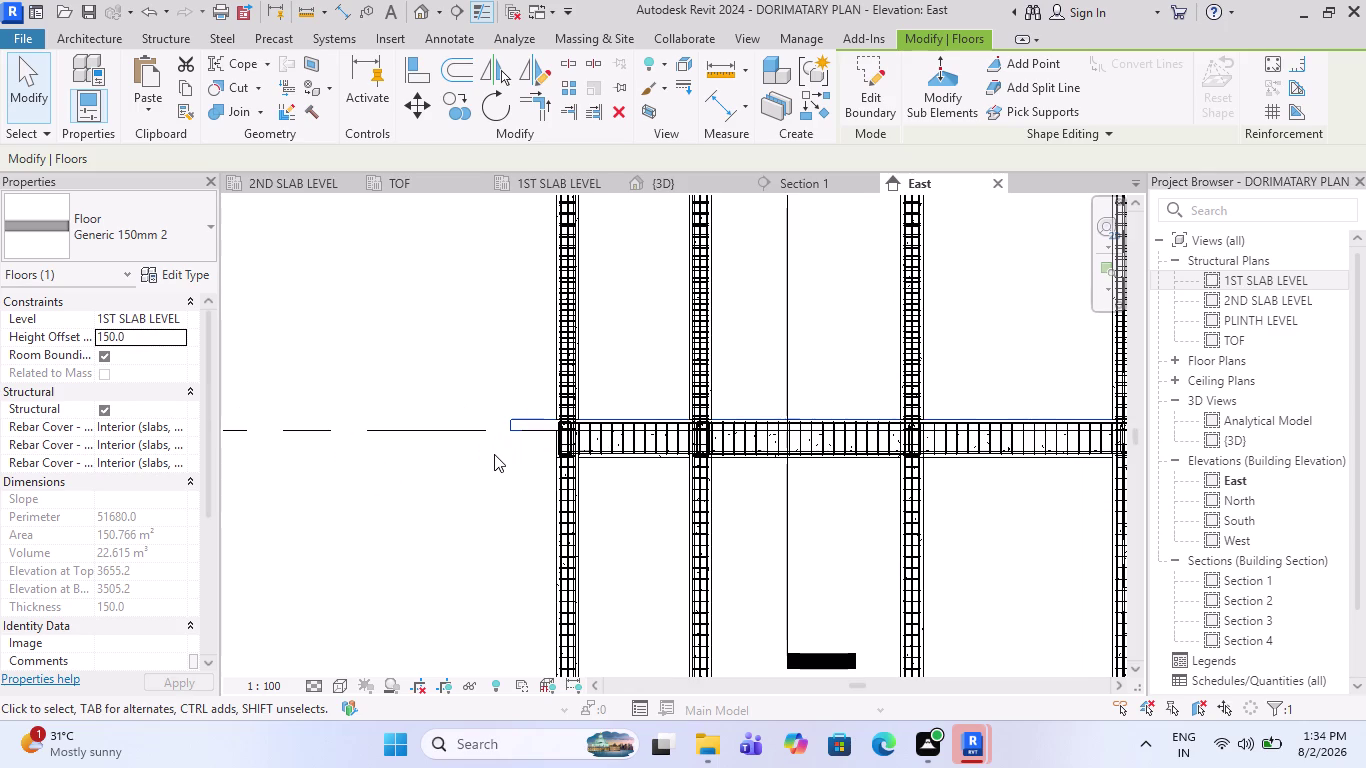
scroll(down, 3)
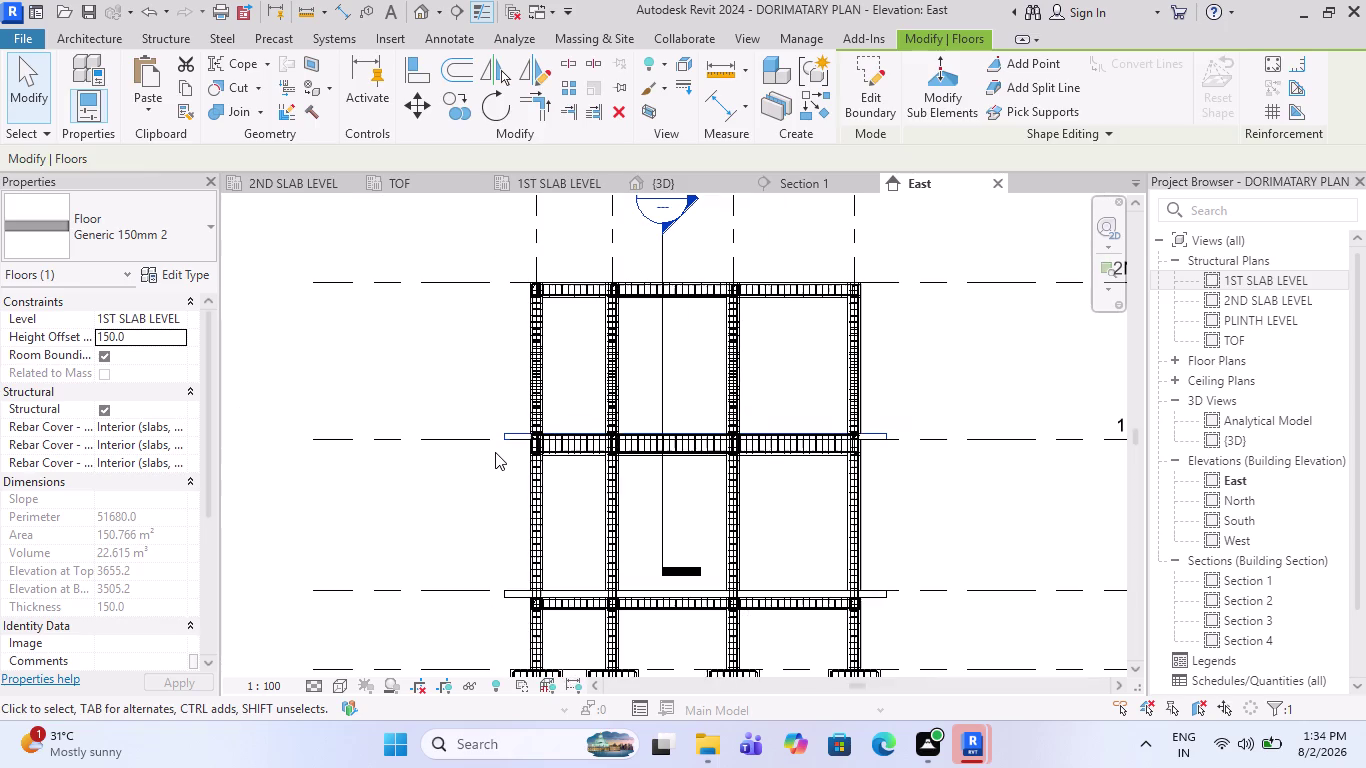
key(Escape)
scroll(up, 3)
scroll(up, 3)
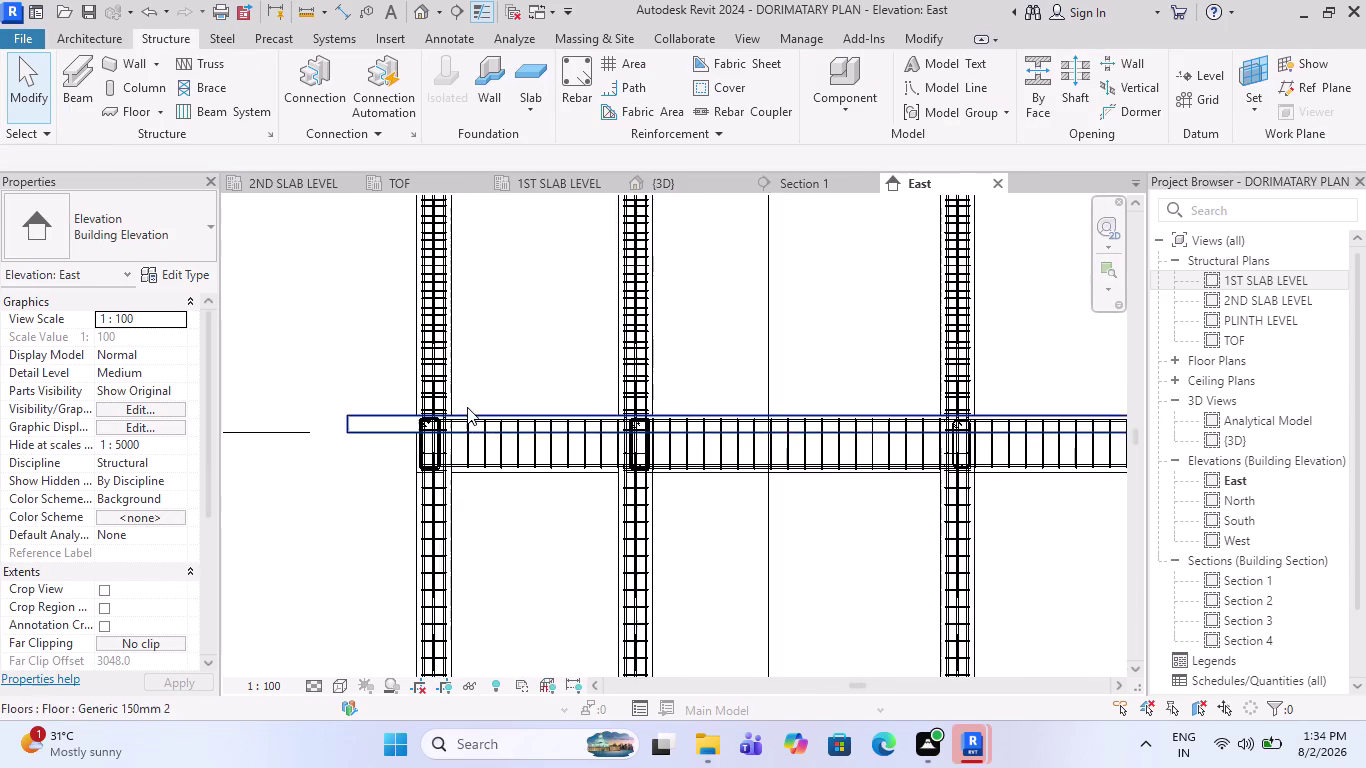
scroll(up, 3)
scroll(up, 3)
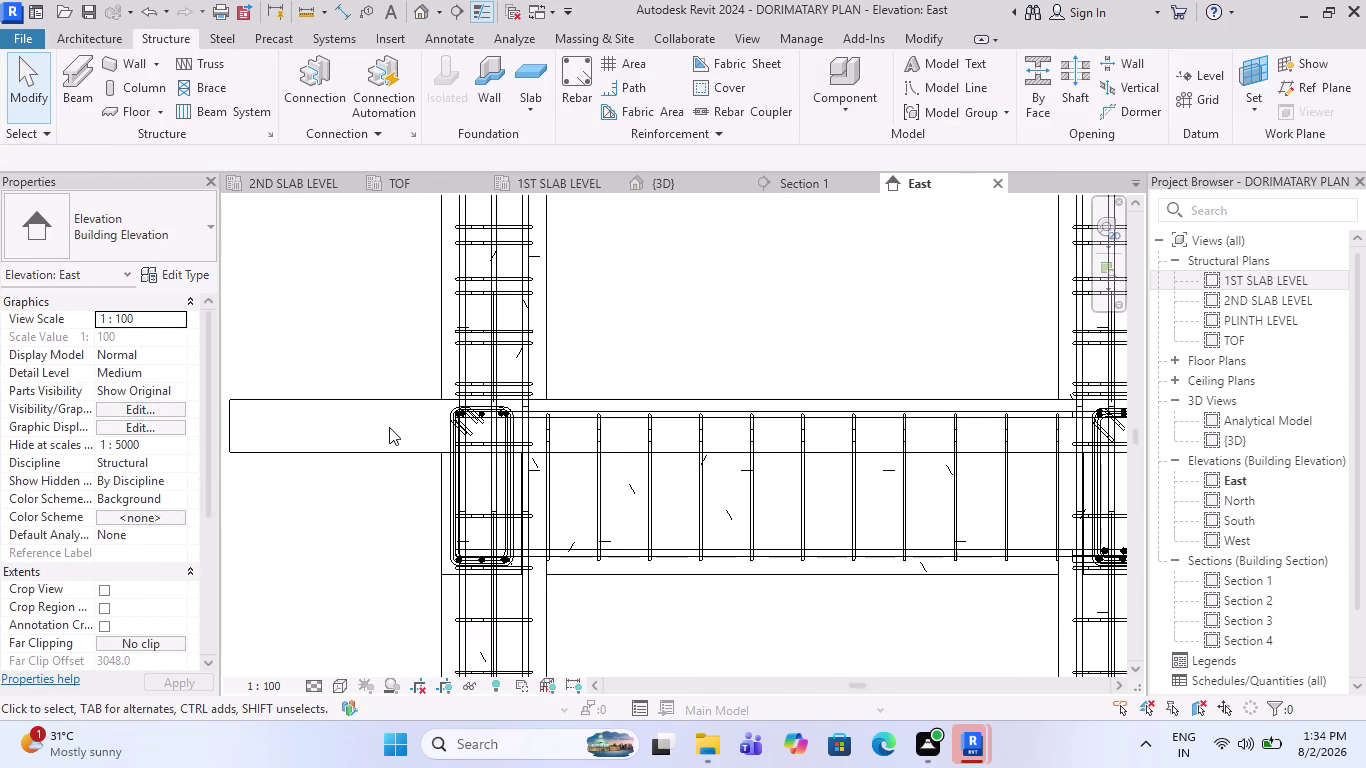
scroll(down, 3)
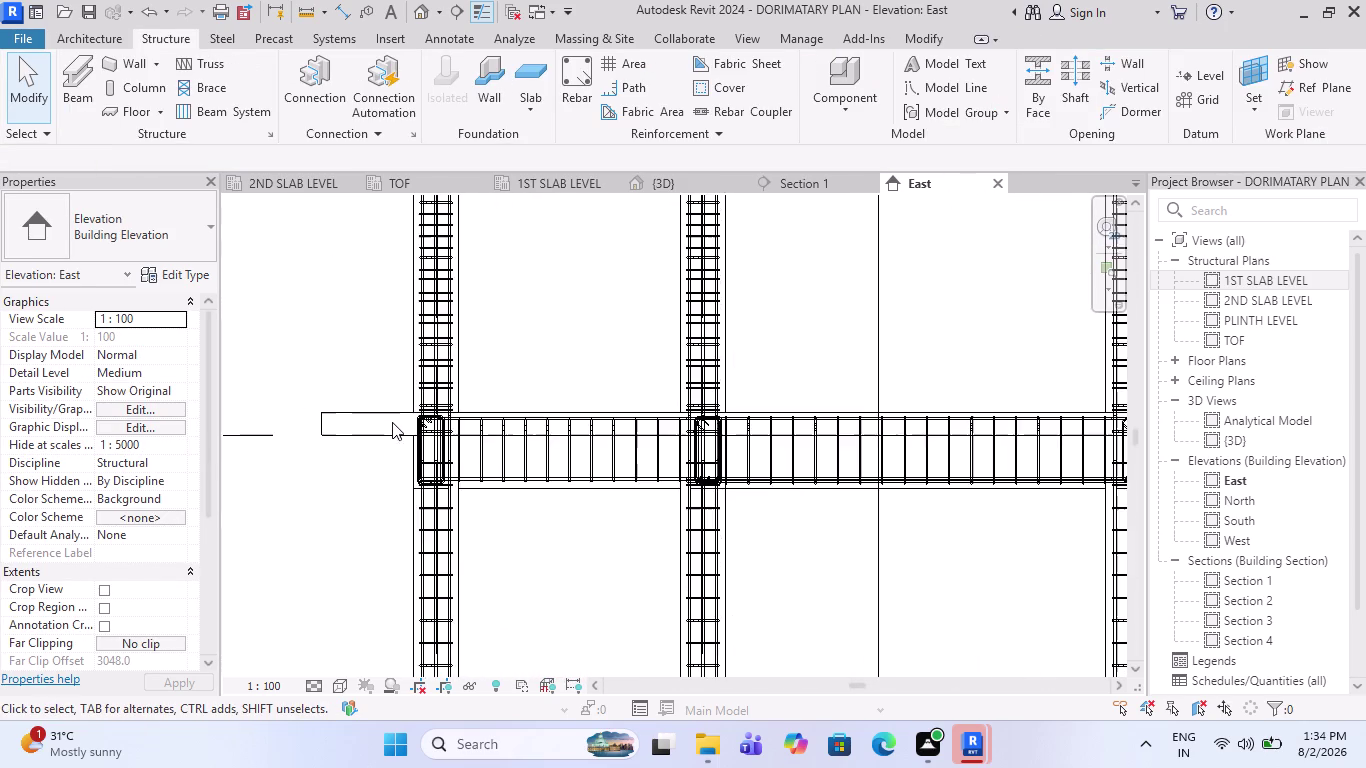
scroll(down, 3)
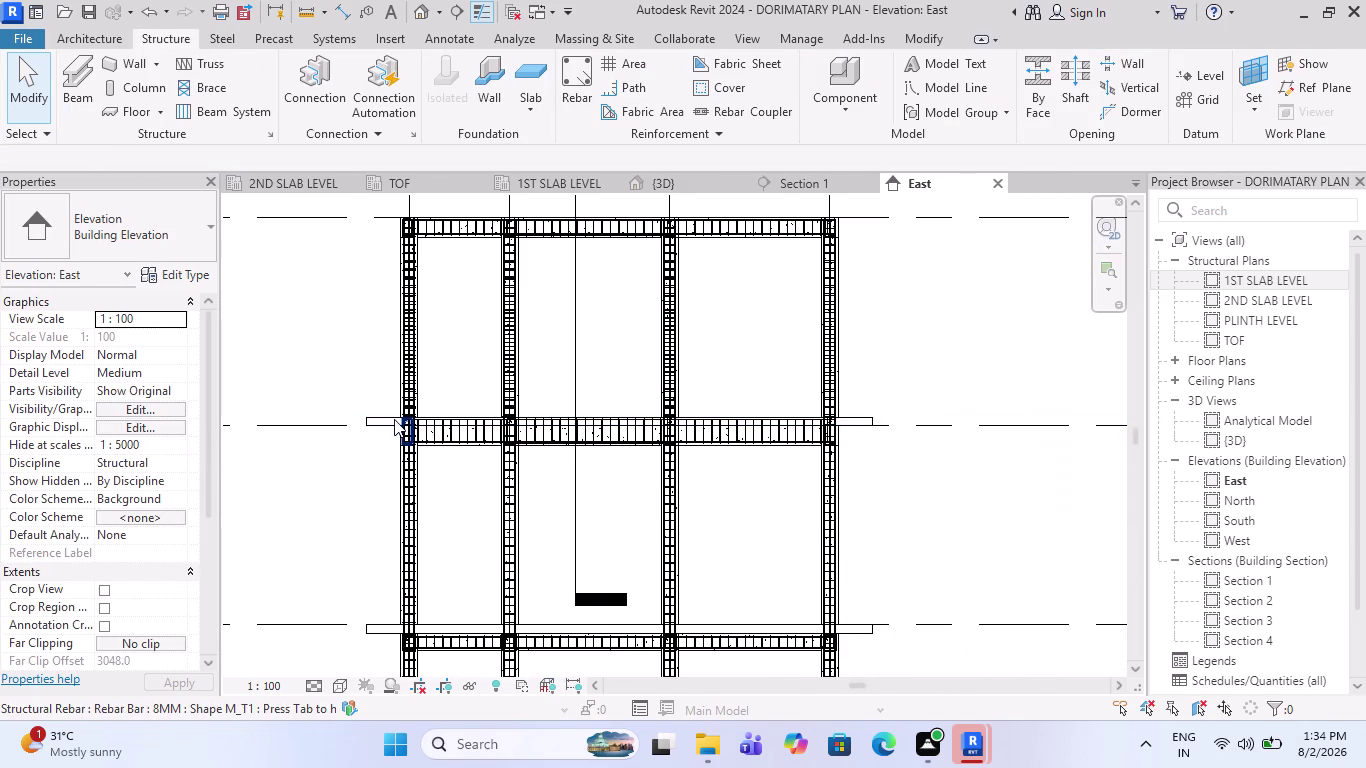
scroll(up, 3)
scroll(up, 3)
scroll(up, 3)
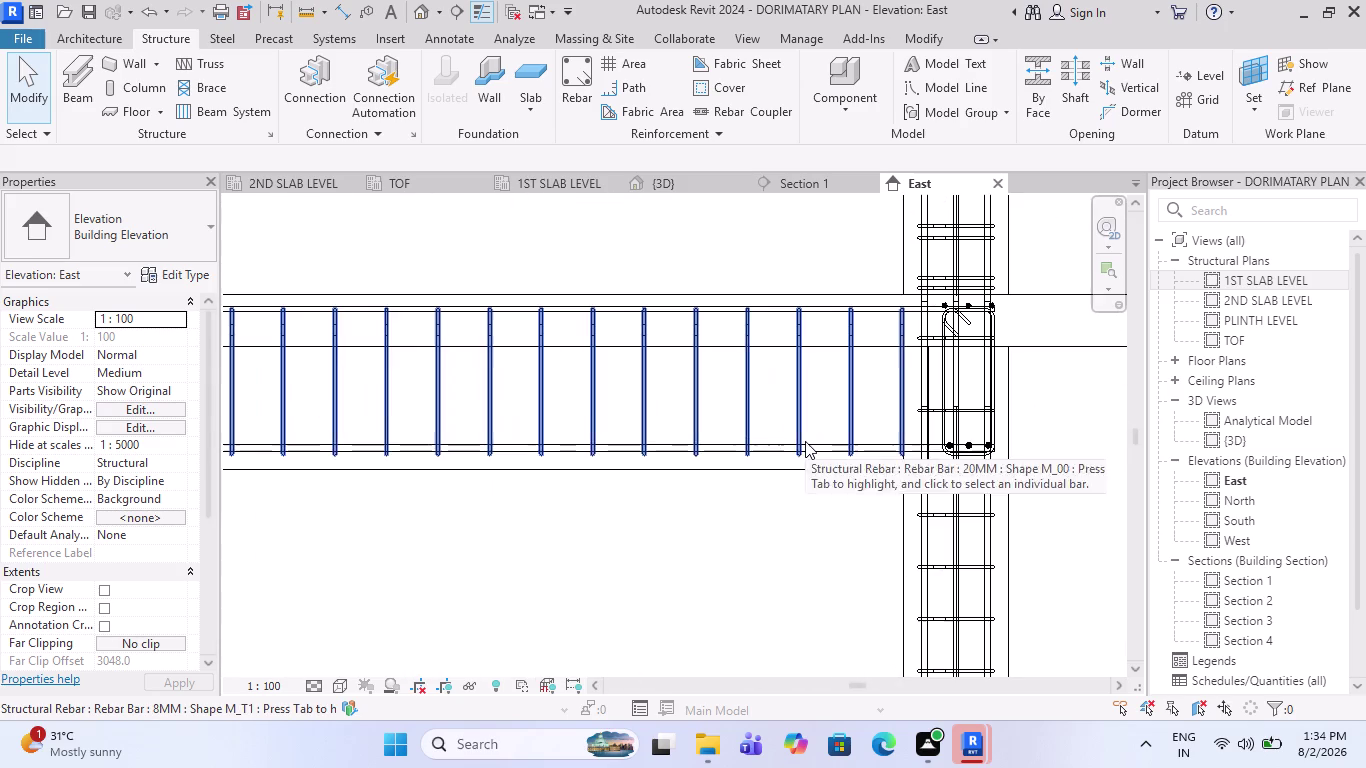
scroll(down, 3)
scroll(up, 3)
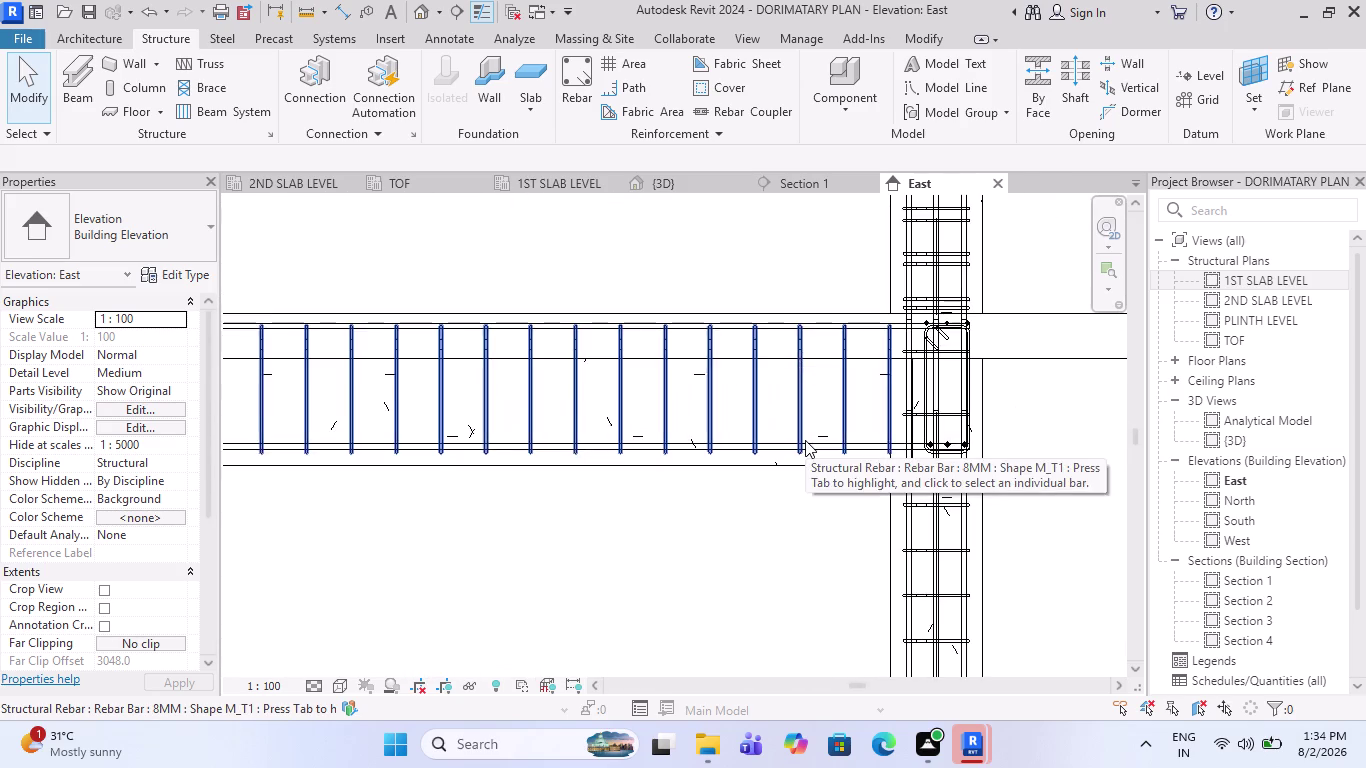
scroll(down, 3)
key(ctrl+z)
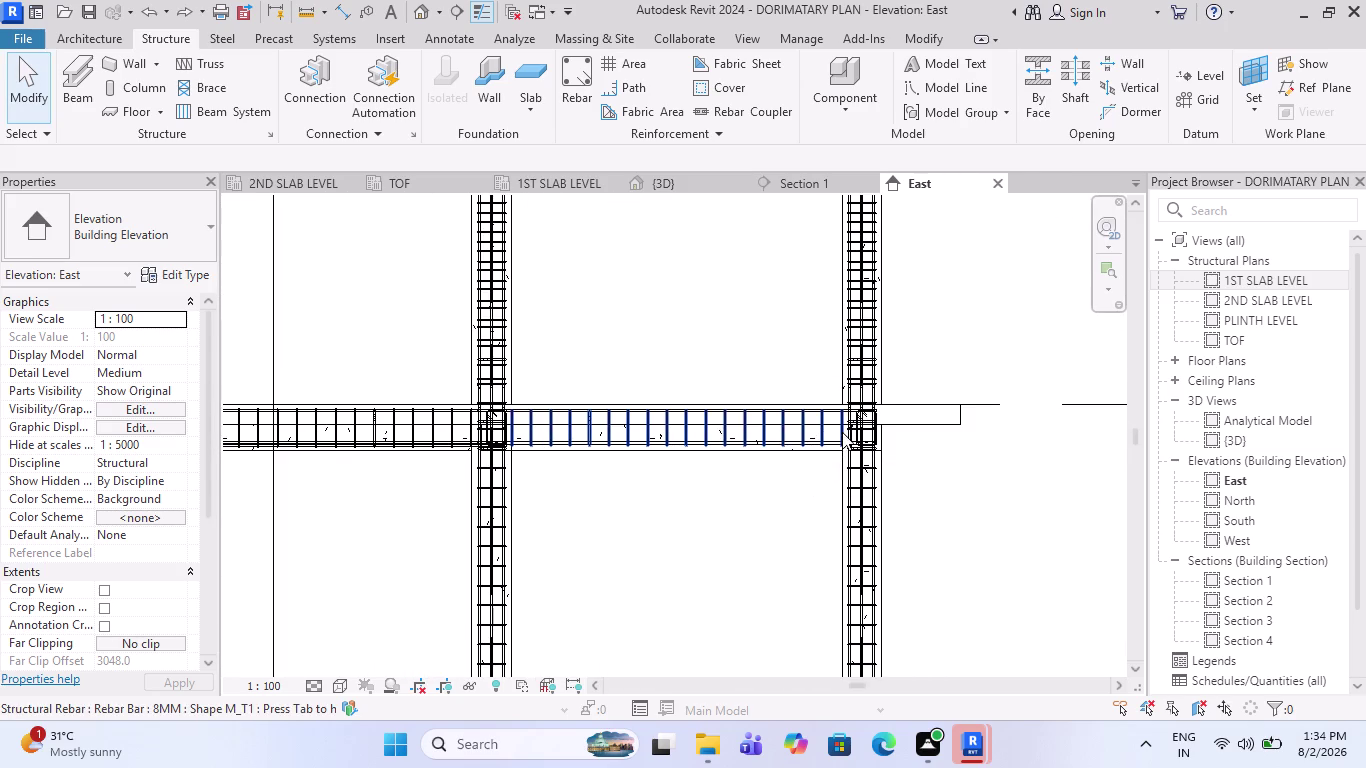
scroll(down, 3)
key(ctrl+z)
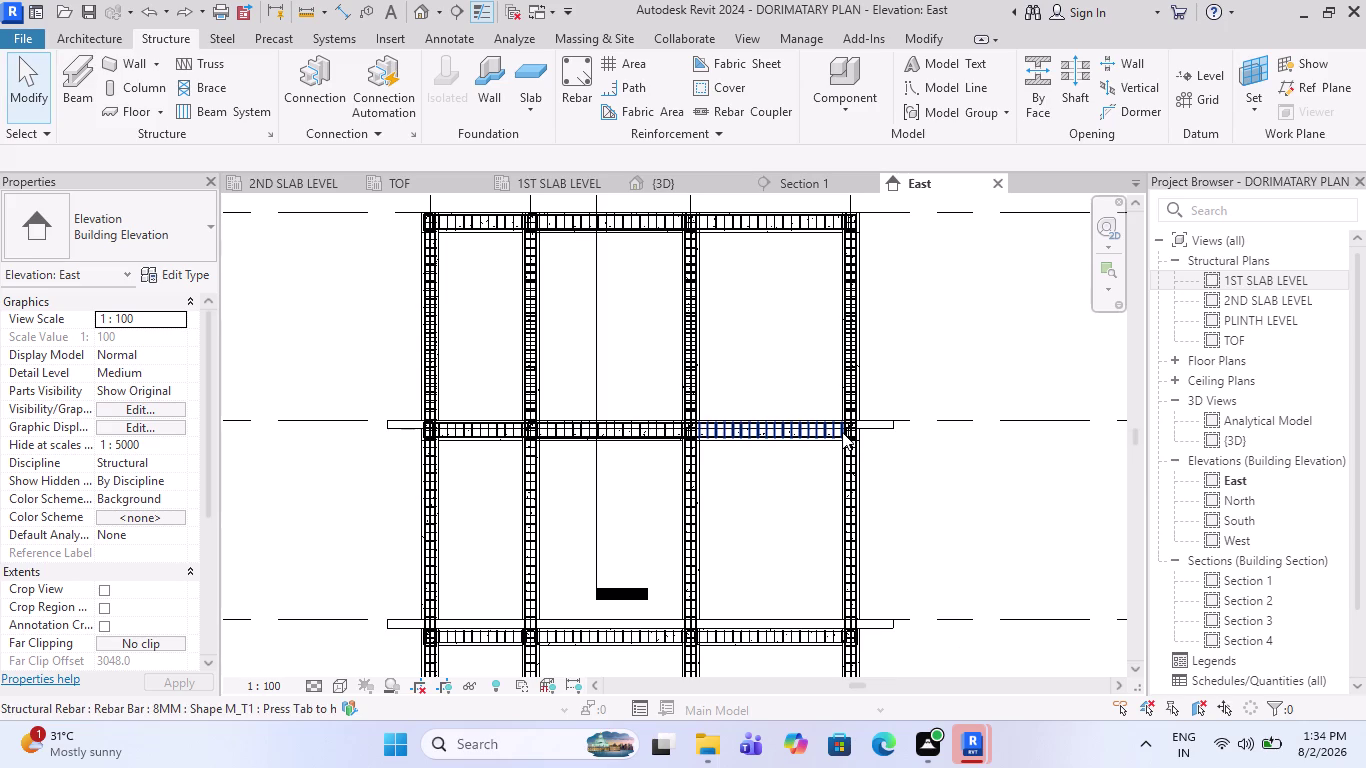
scroll(up, 3)
key(ctrl+z)
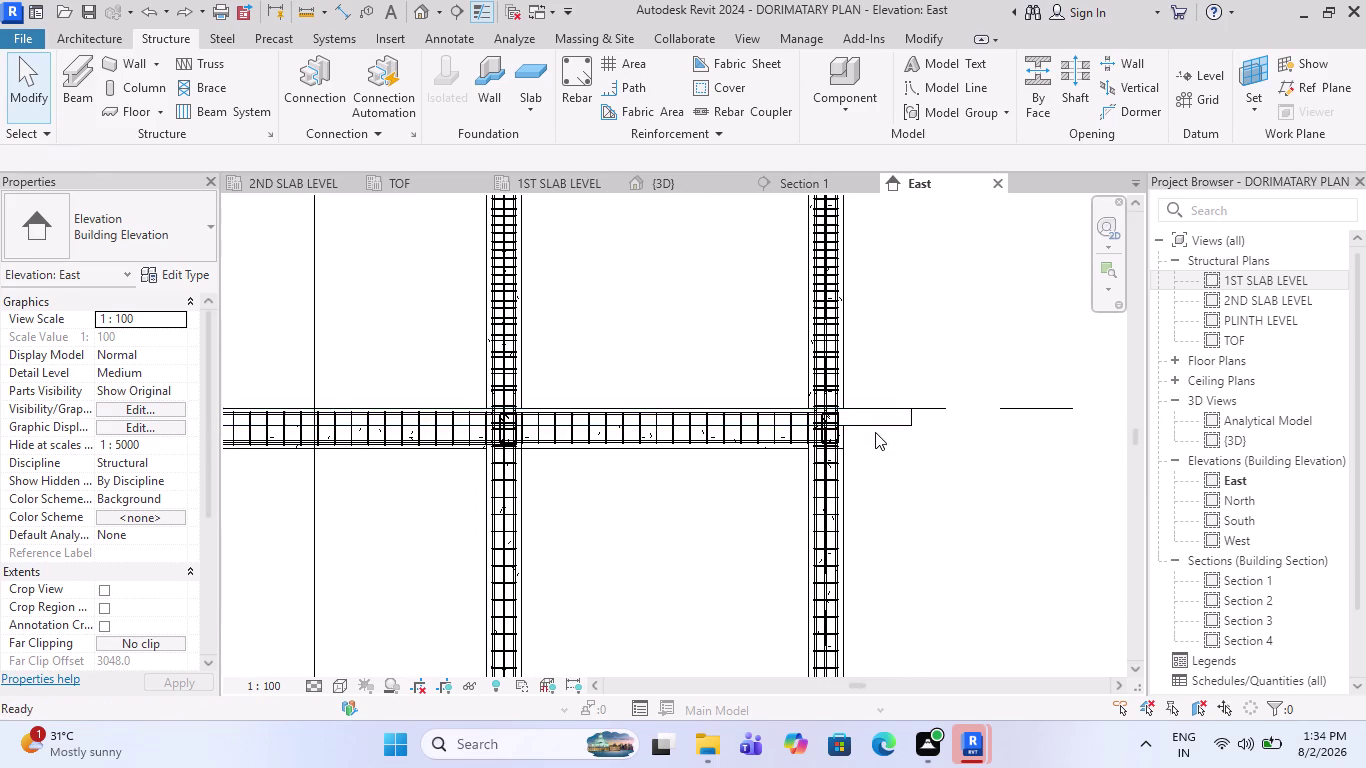
scroll(down, 3)
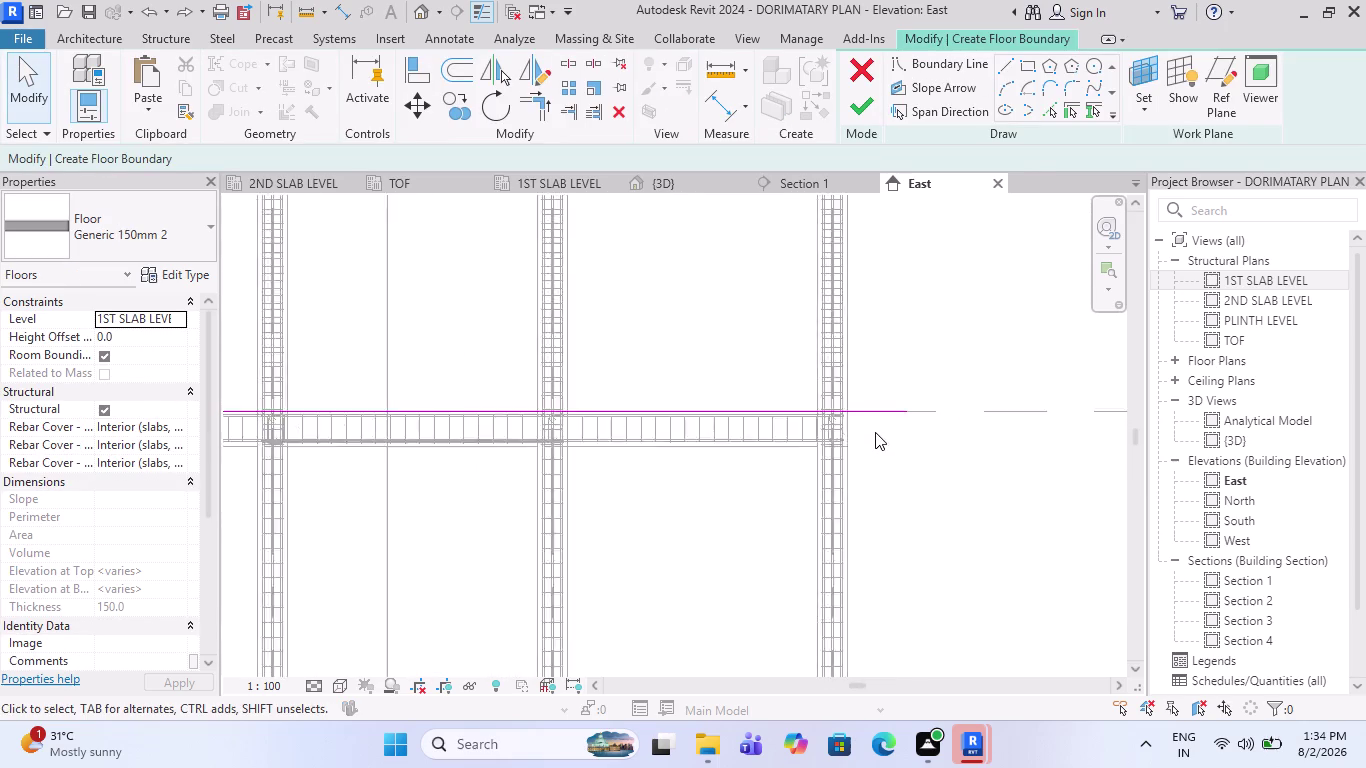
Set the edited floor's Height Offset From Level to 150 and finish the boundary edit.
scroll(down, 3)
scroll(up, 3)
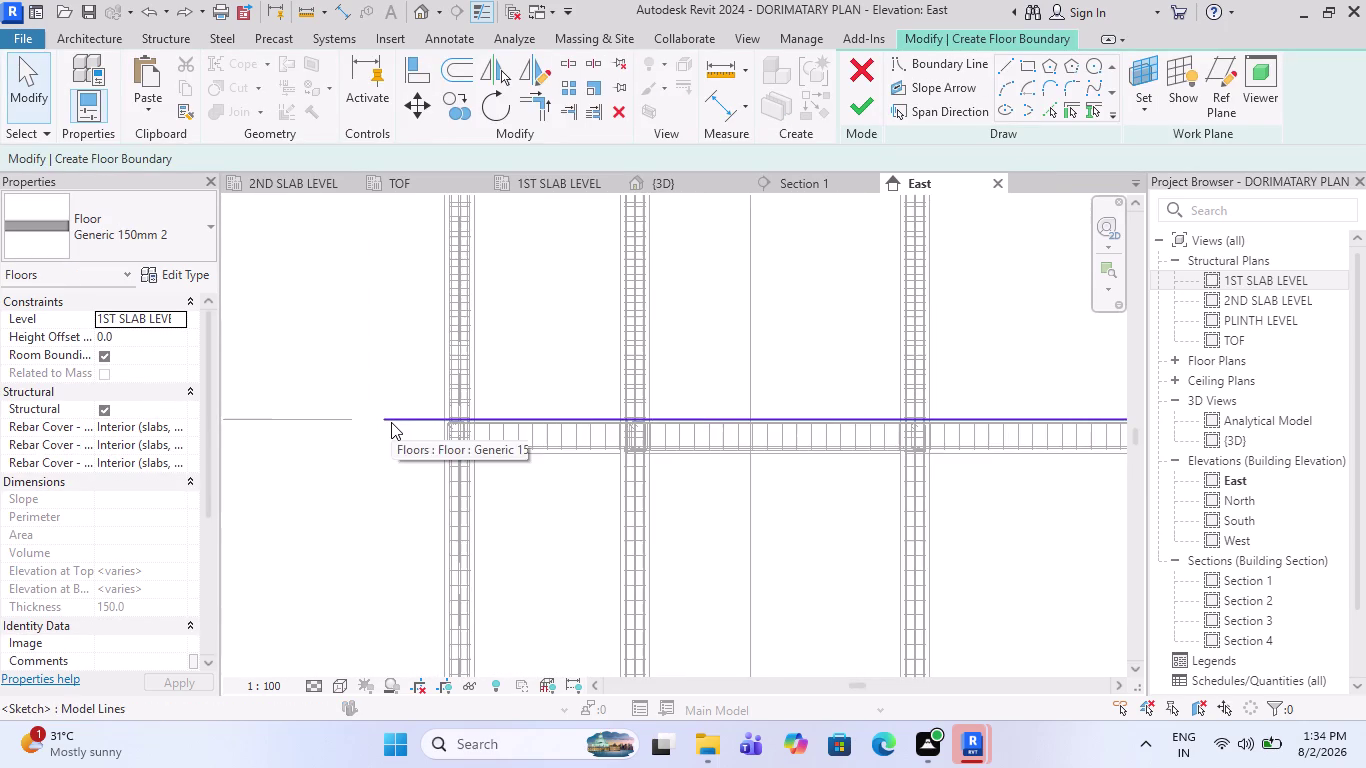
scroll(up, 3)
scroll(up, 3)
scroll(up, 3)
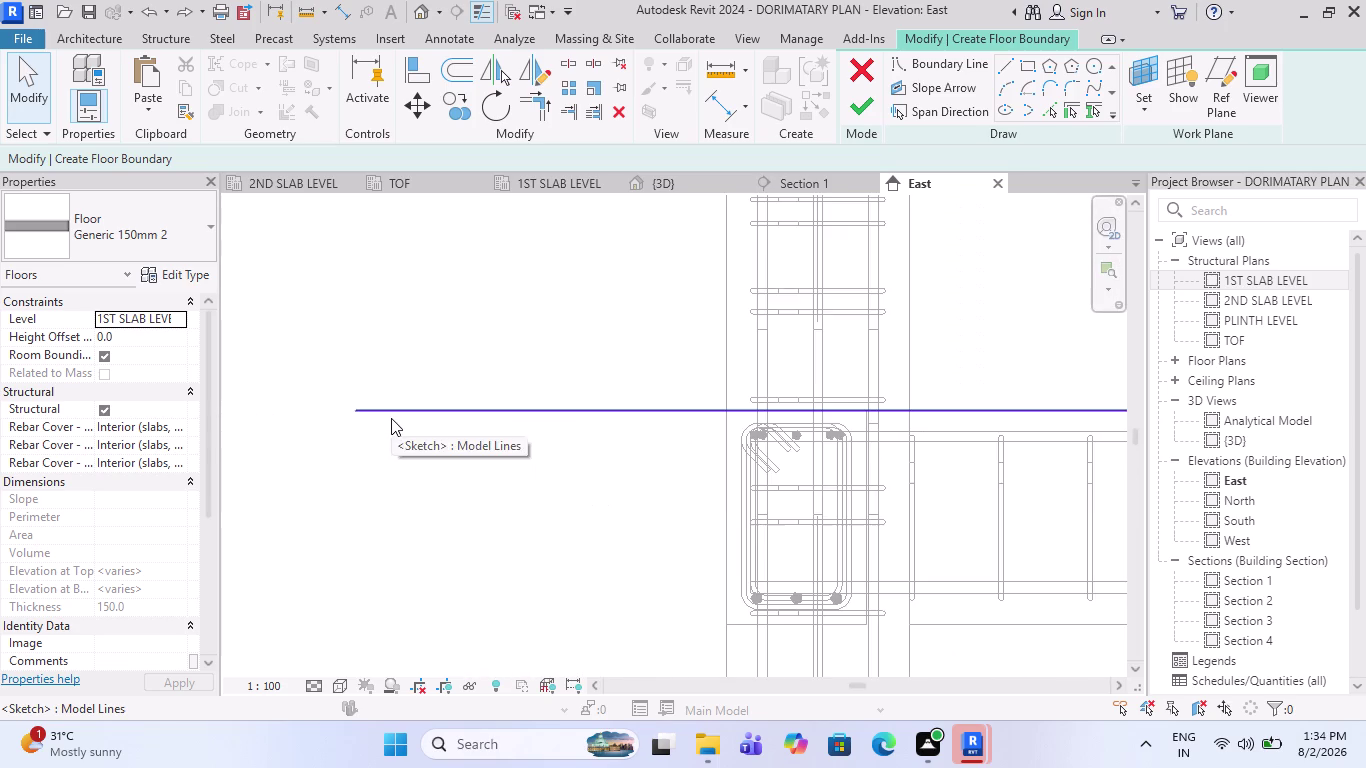
scroll(down, 3)
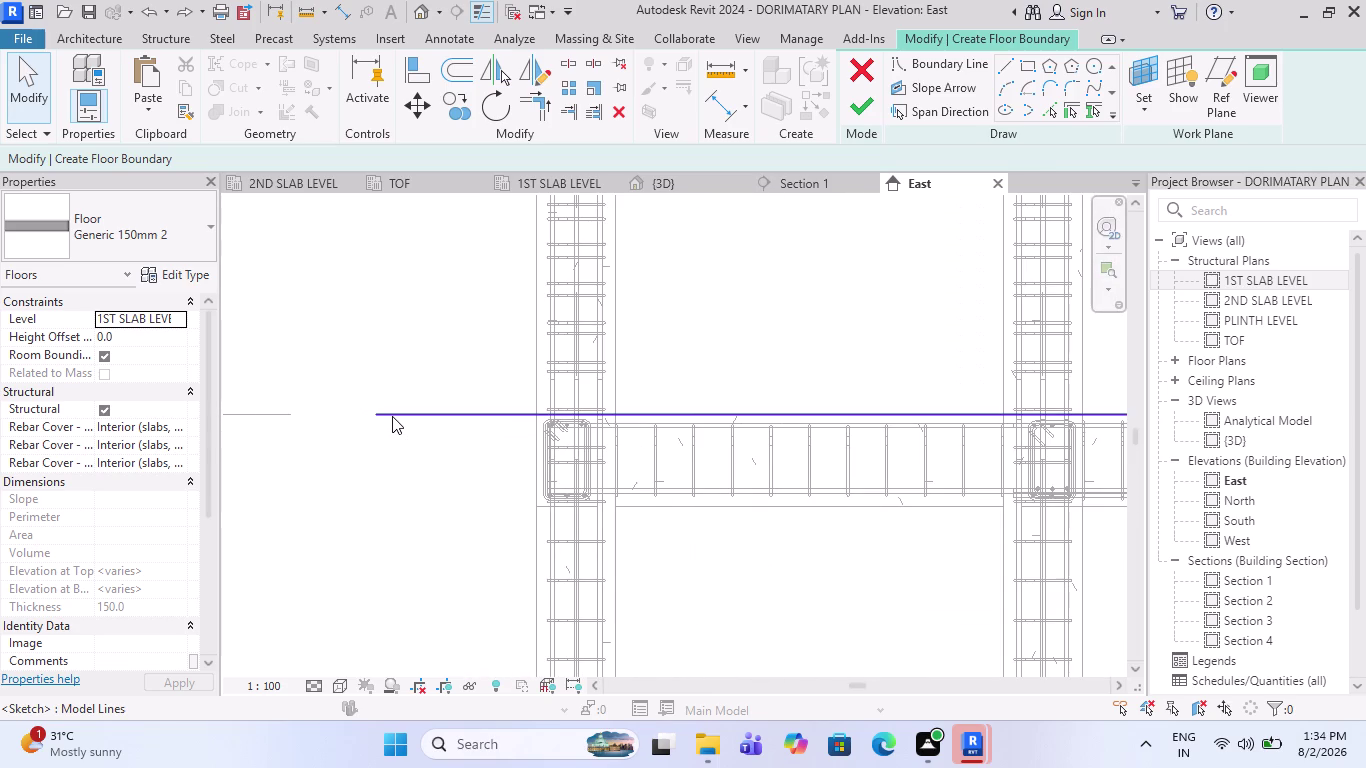
scroll(down, 3)
scroll(down, 3)
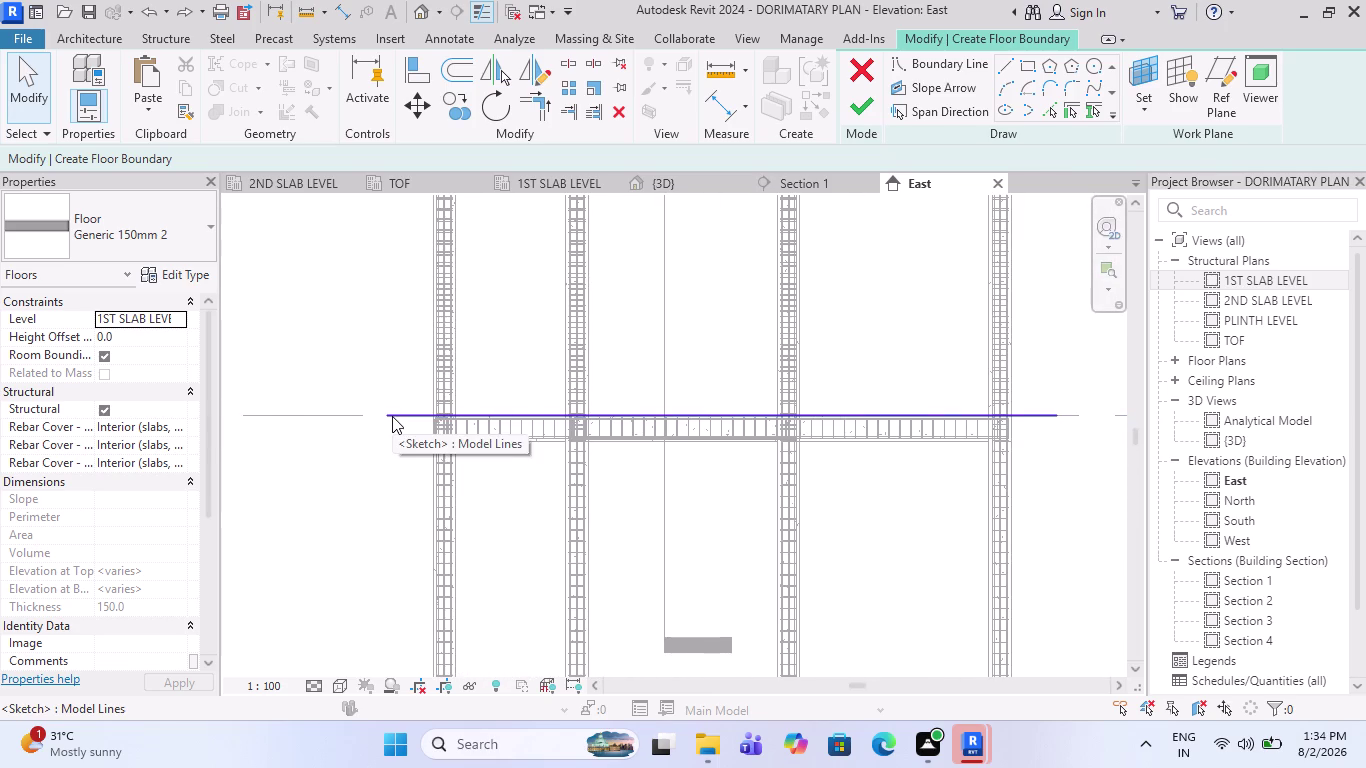
click(156, 336)
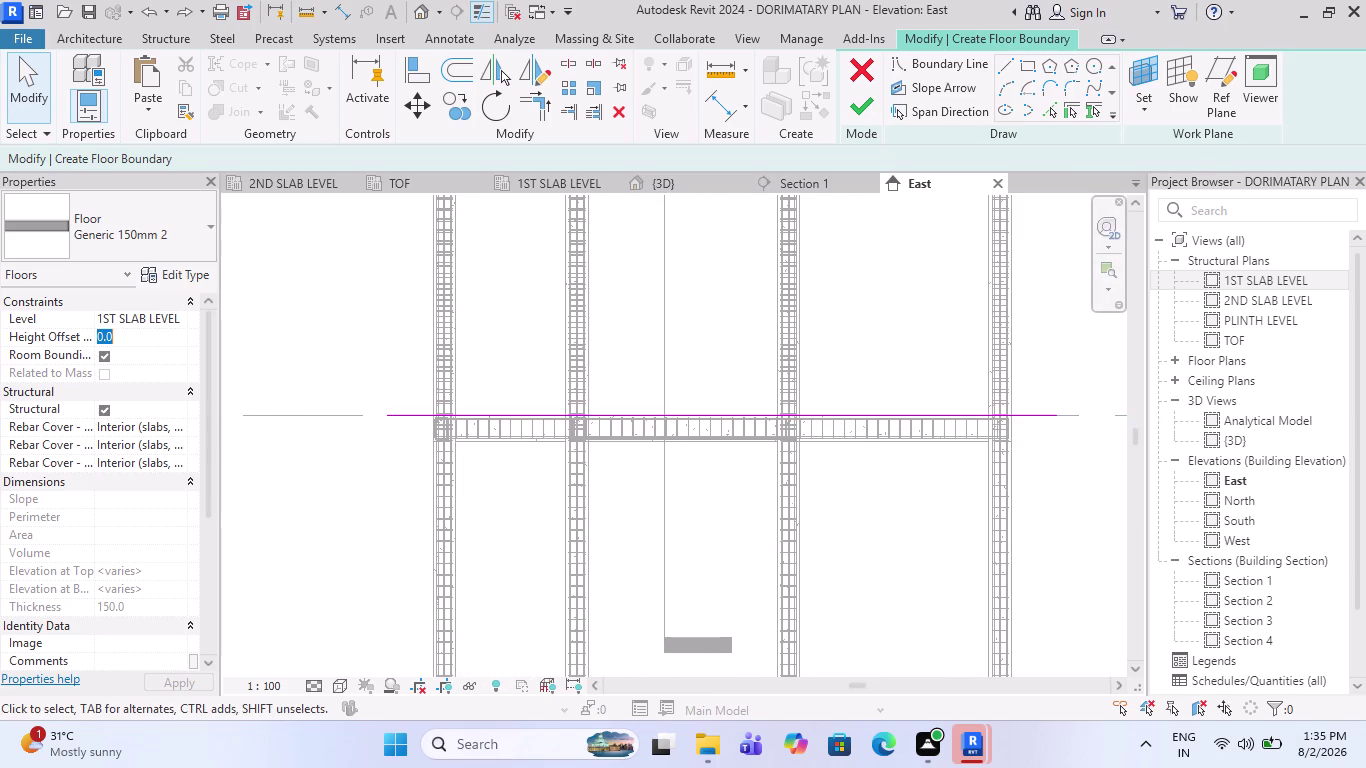
text(150)
key(Return)
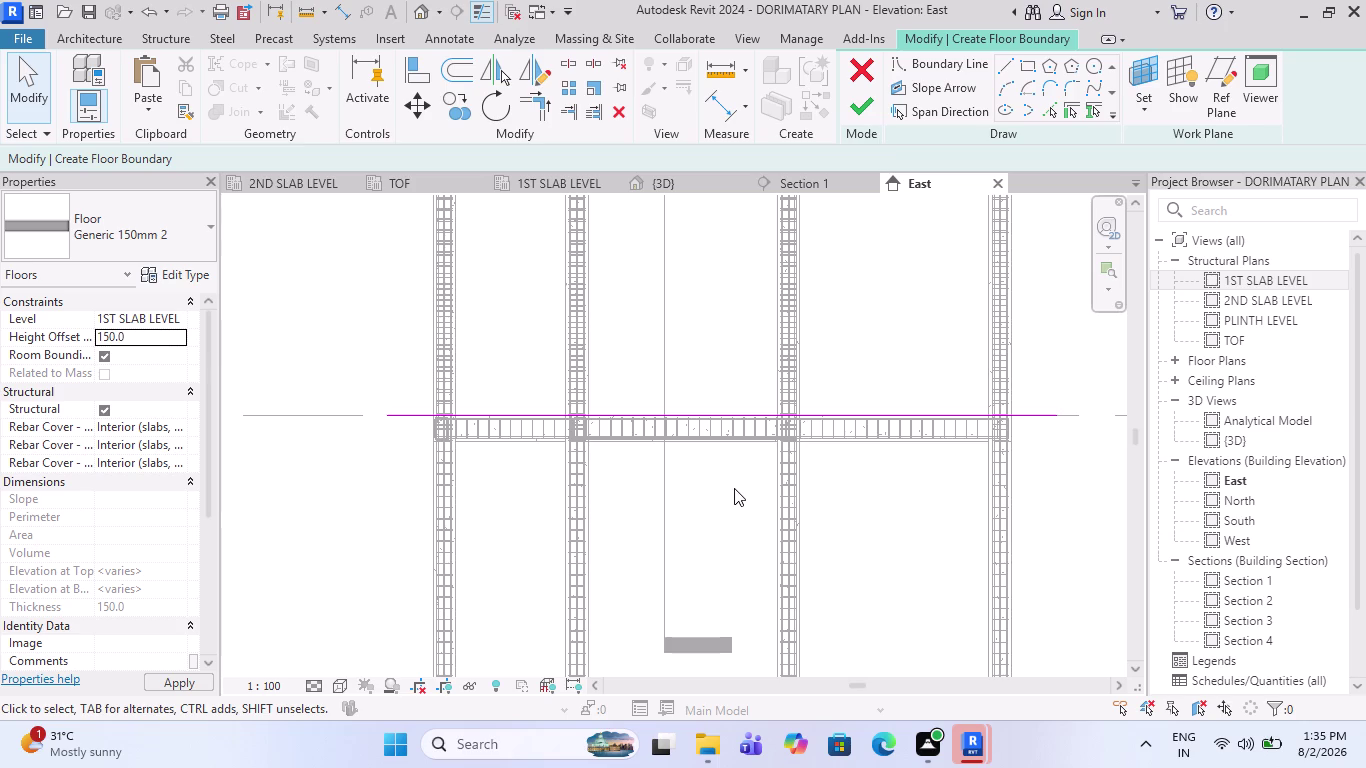
scroll(down, 3)
scroll(up, 3)
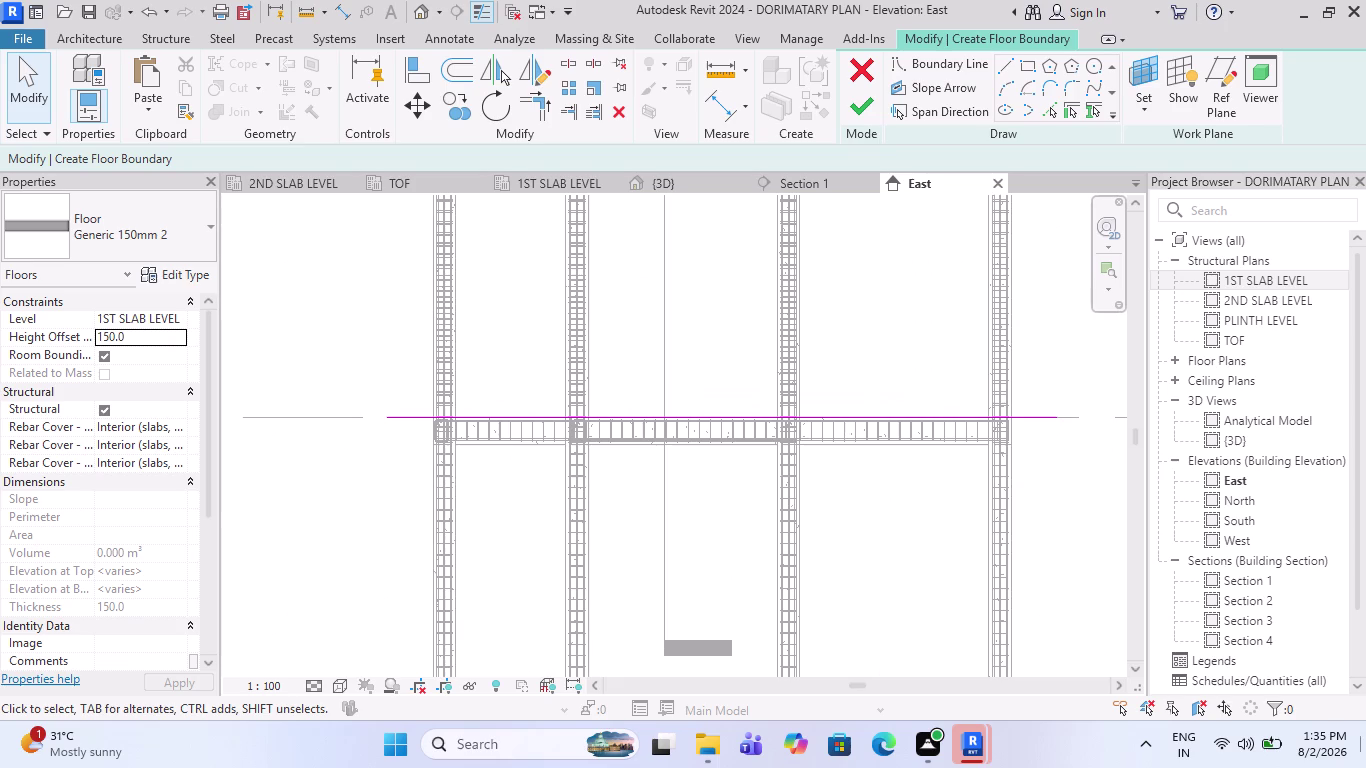
click(852, 112)
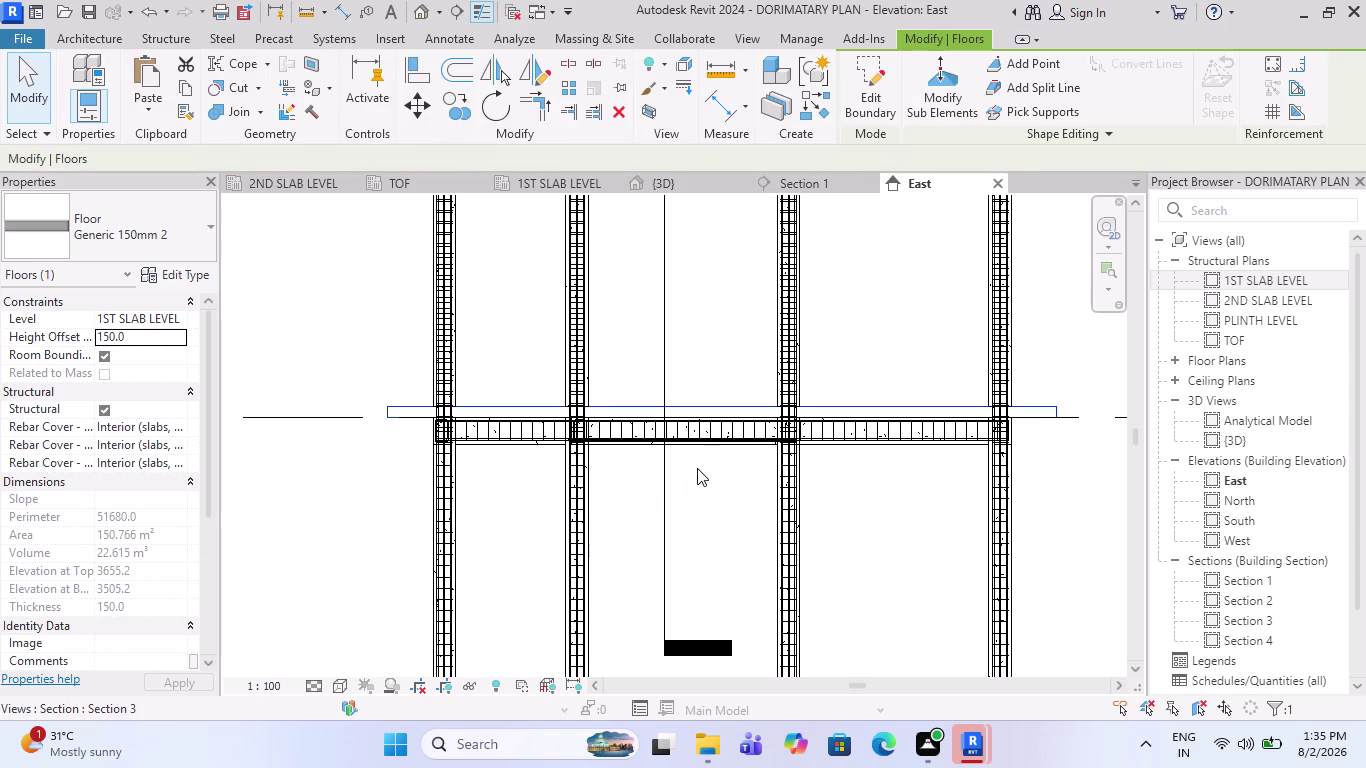
Copy the 1st Slab Level floor and paste it aligned to the 2ND SLAB LEVEL.
scroll(up, 3)
scroll(up, 3)
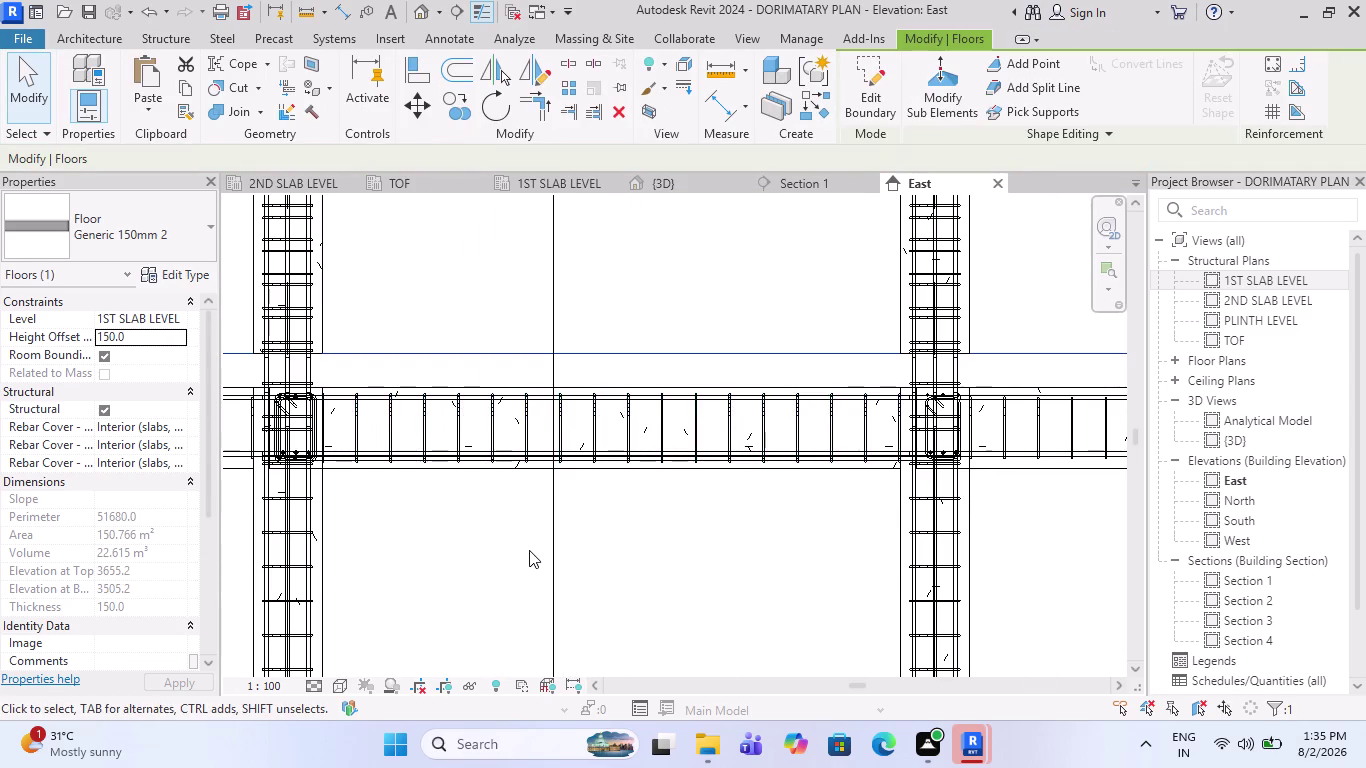
scroll(down, 3)
key(Escape)
scroll(down, 3)
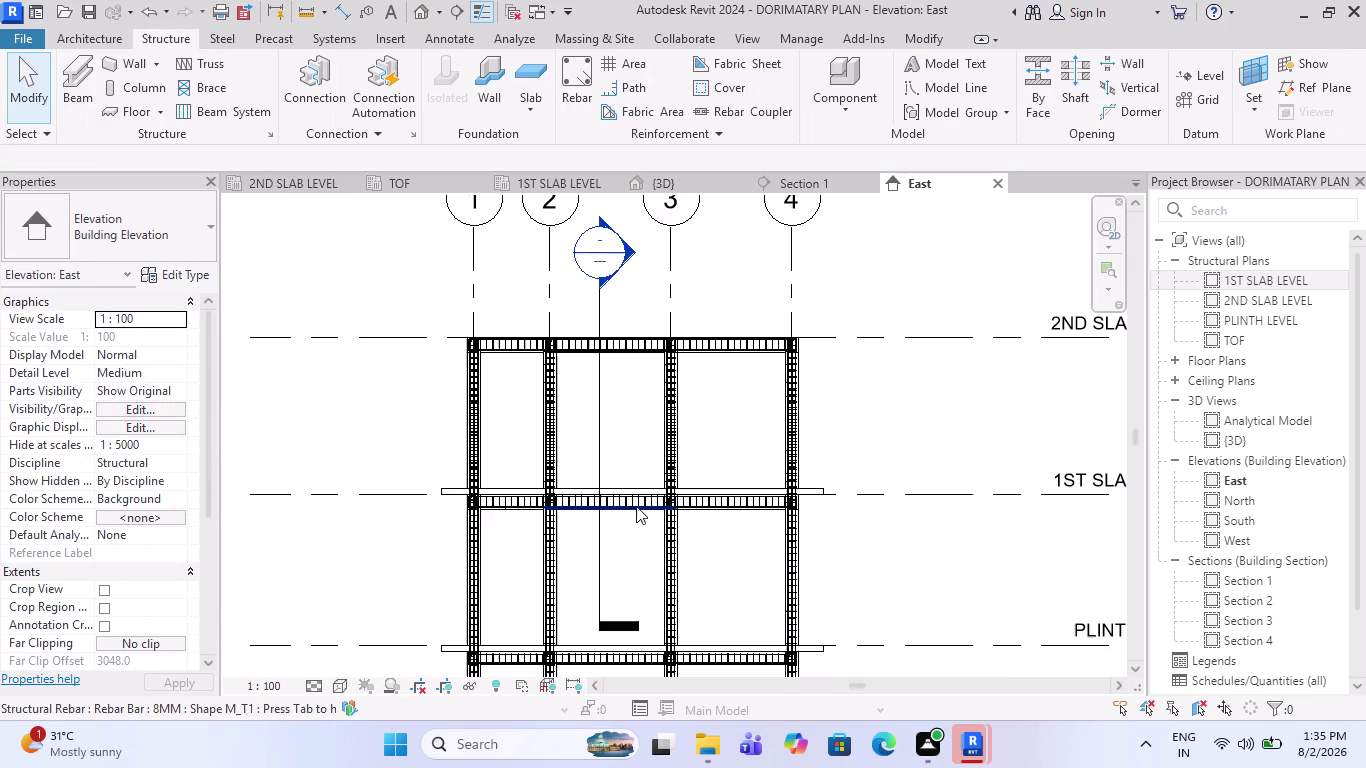
scroll(up, 3)
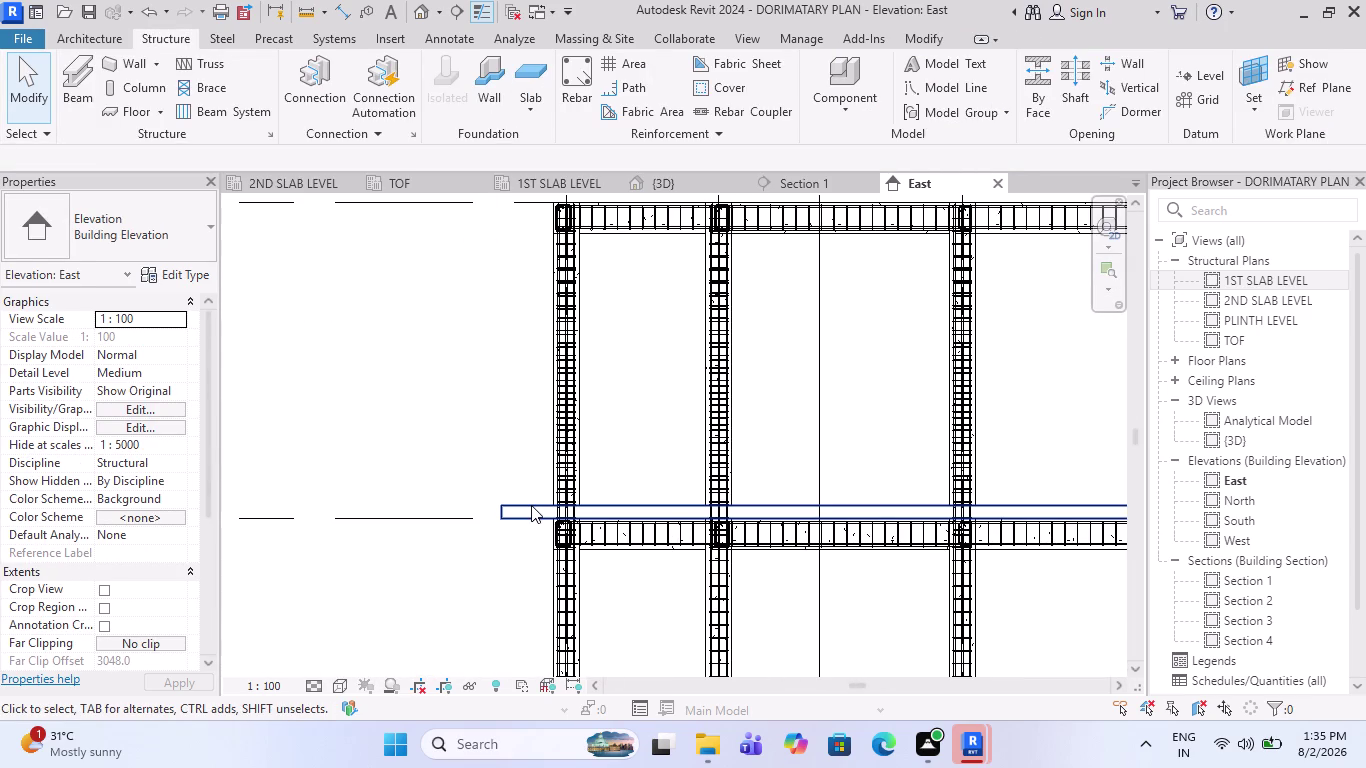
click(531, 505)
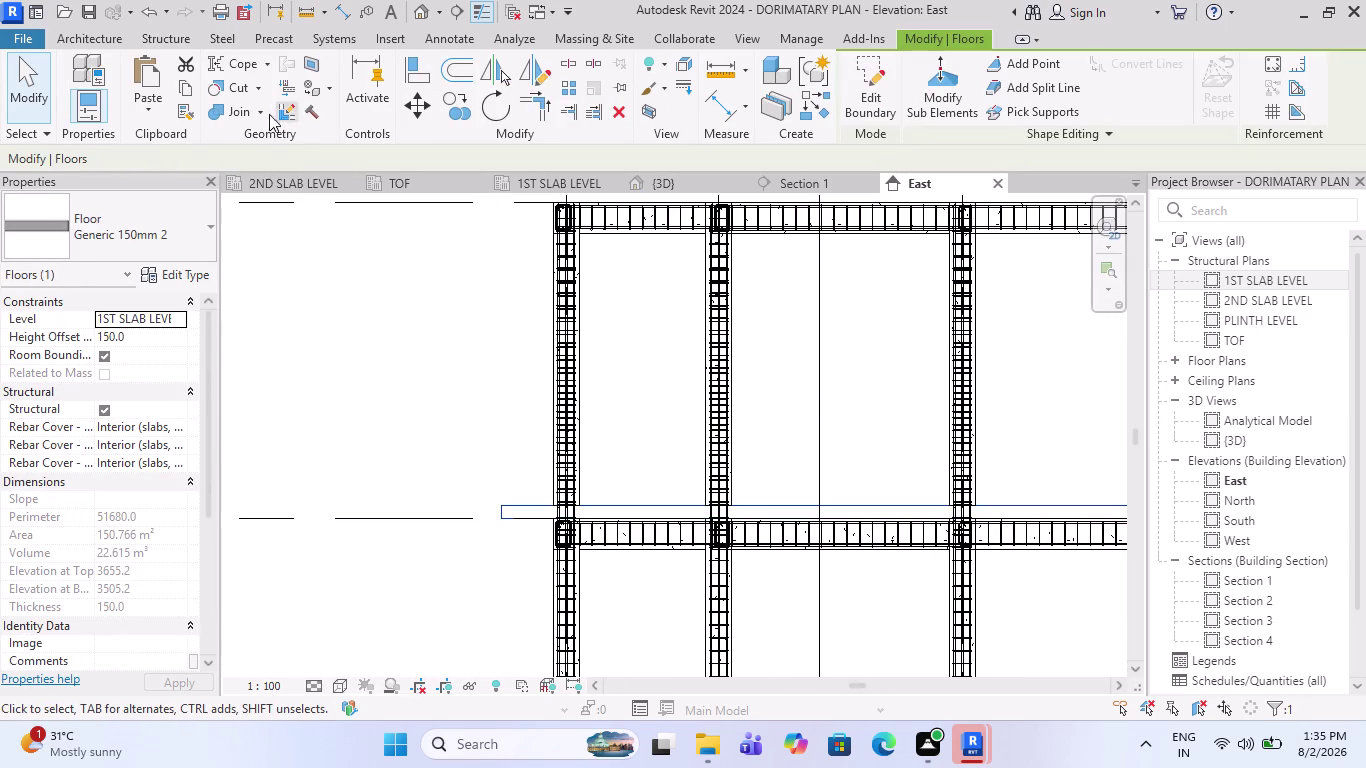
click(182, 93)
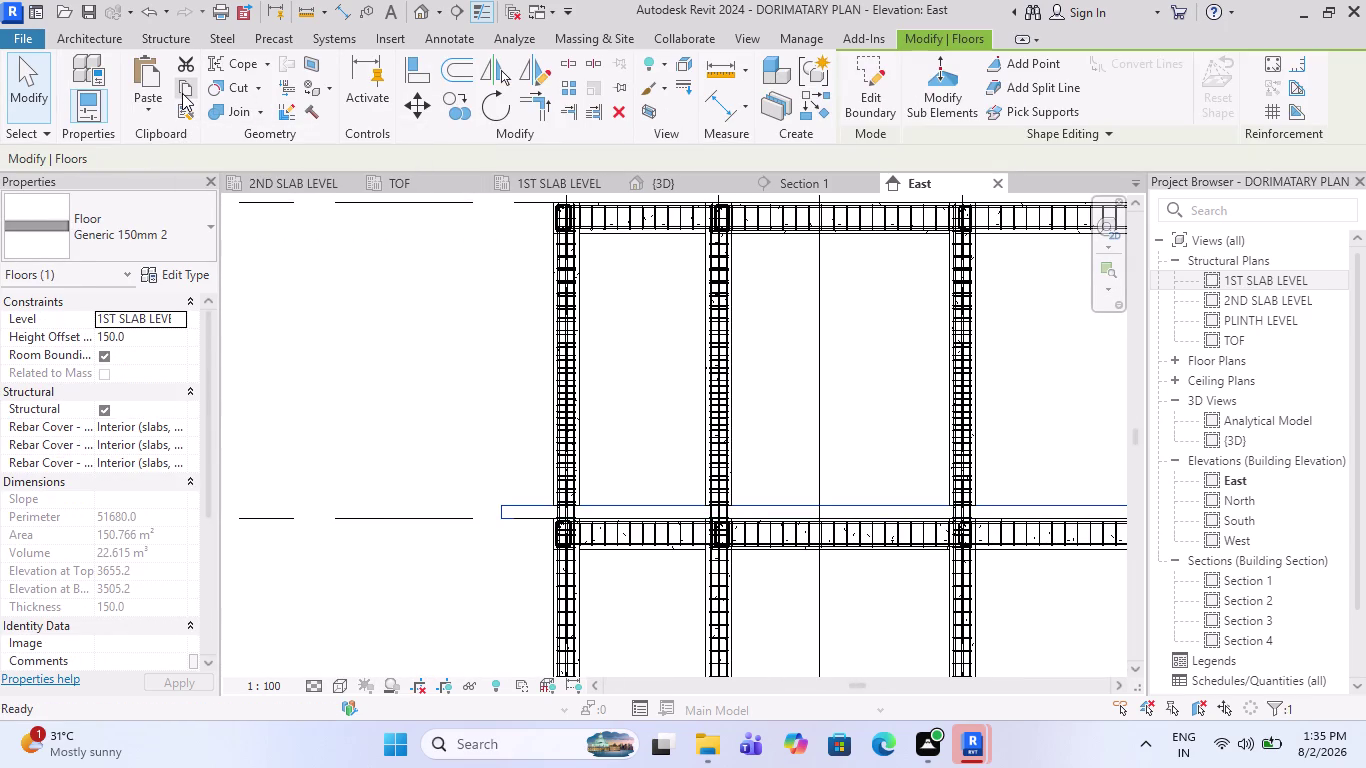
click(133, 115)
click(155, 191)
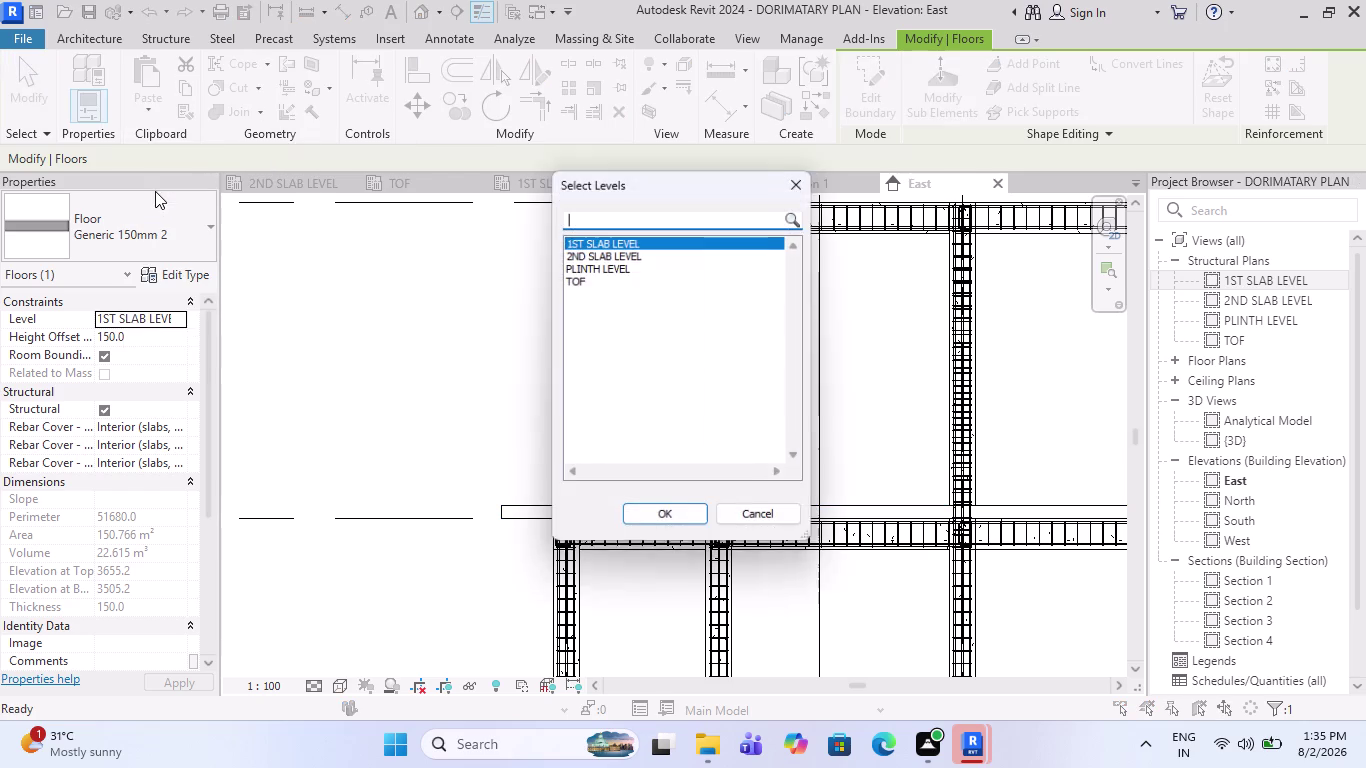
click(658, 259)
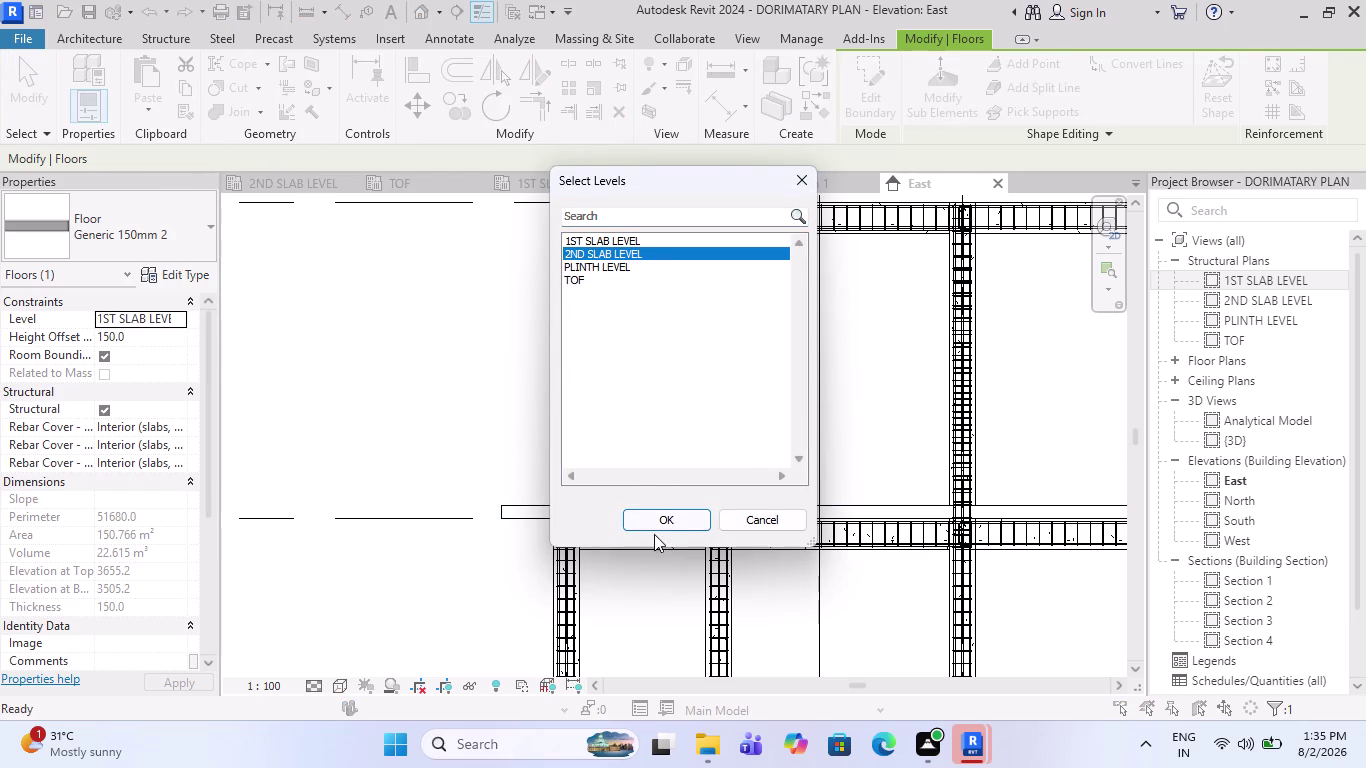
click(656, 523)
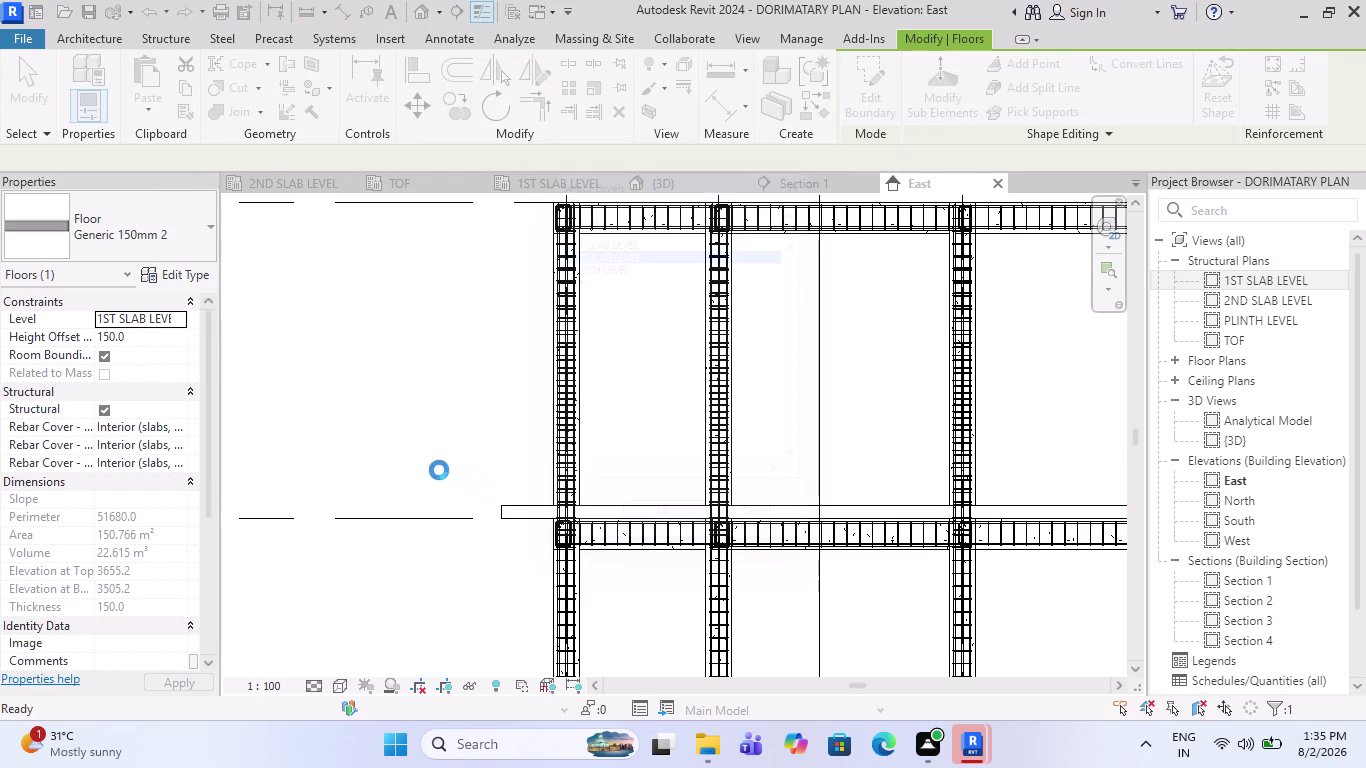
scroll(down, 3)
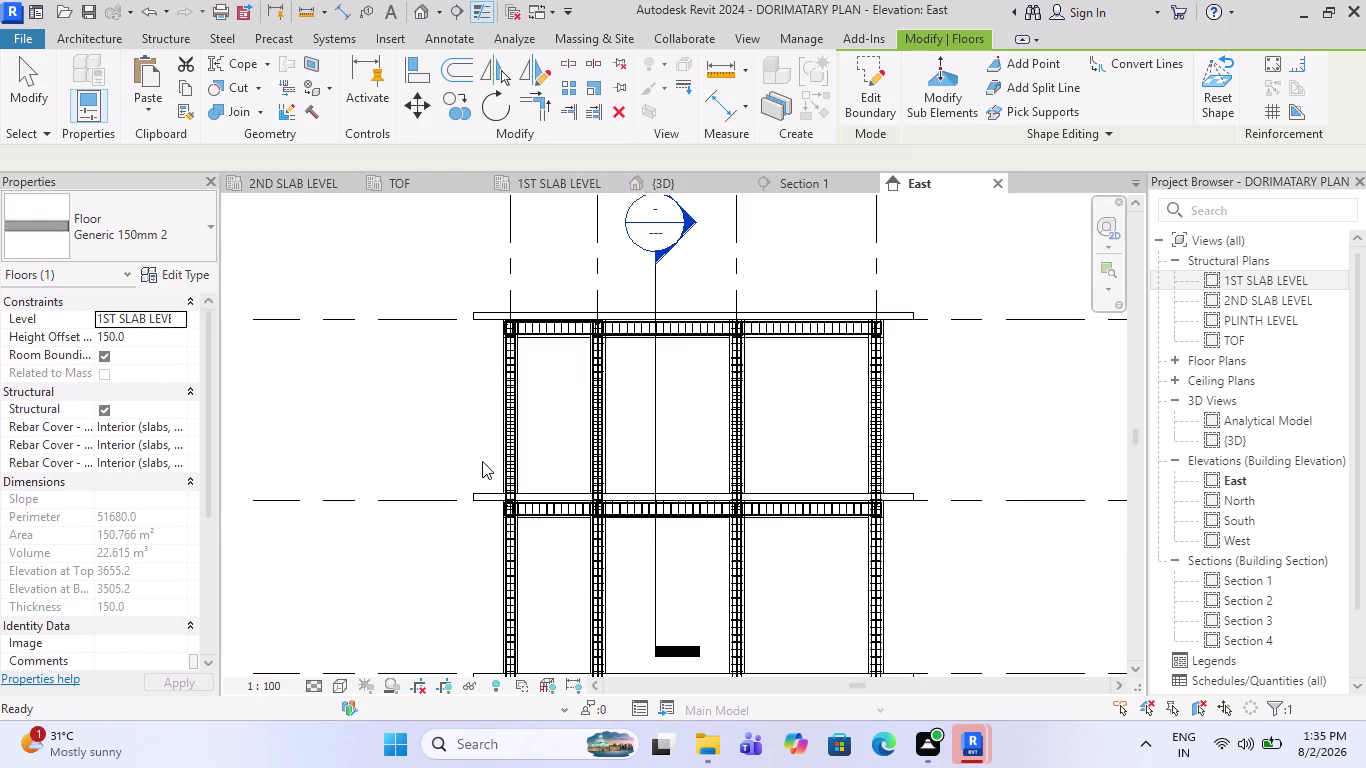
scroll(down, 3)
scroll(up, 3)
key(Escape)
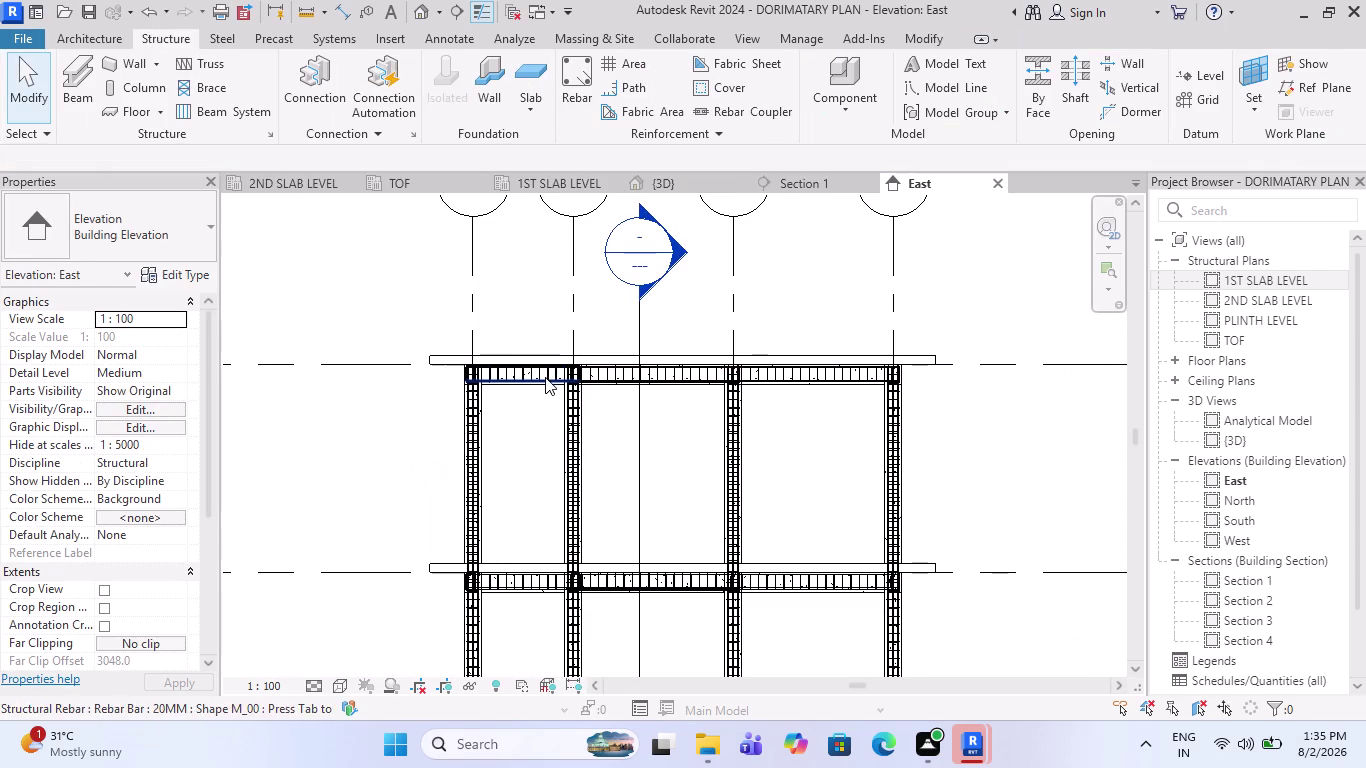
scroll(down, 3)
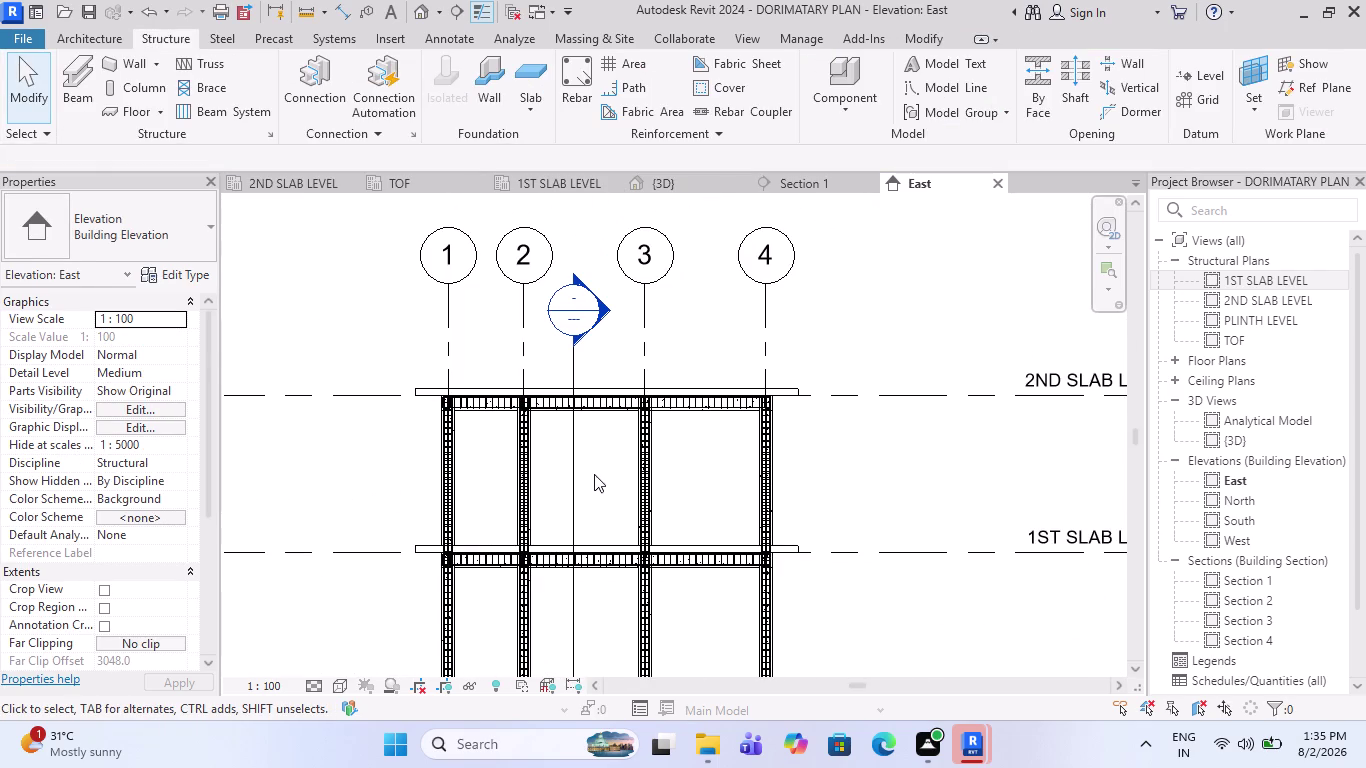
scroll(down, 3)
scroll(up, 3)
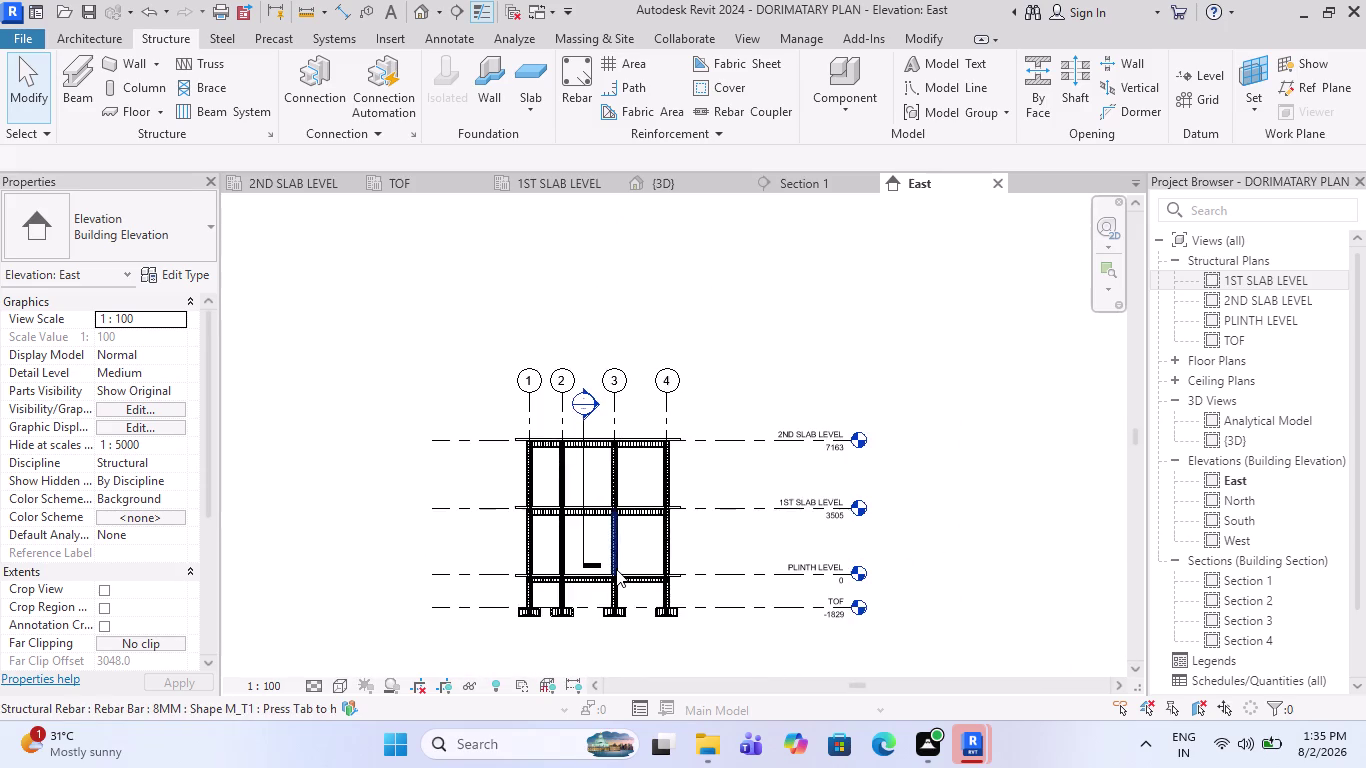
scroll(up, 3)
scroll(up, 3)
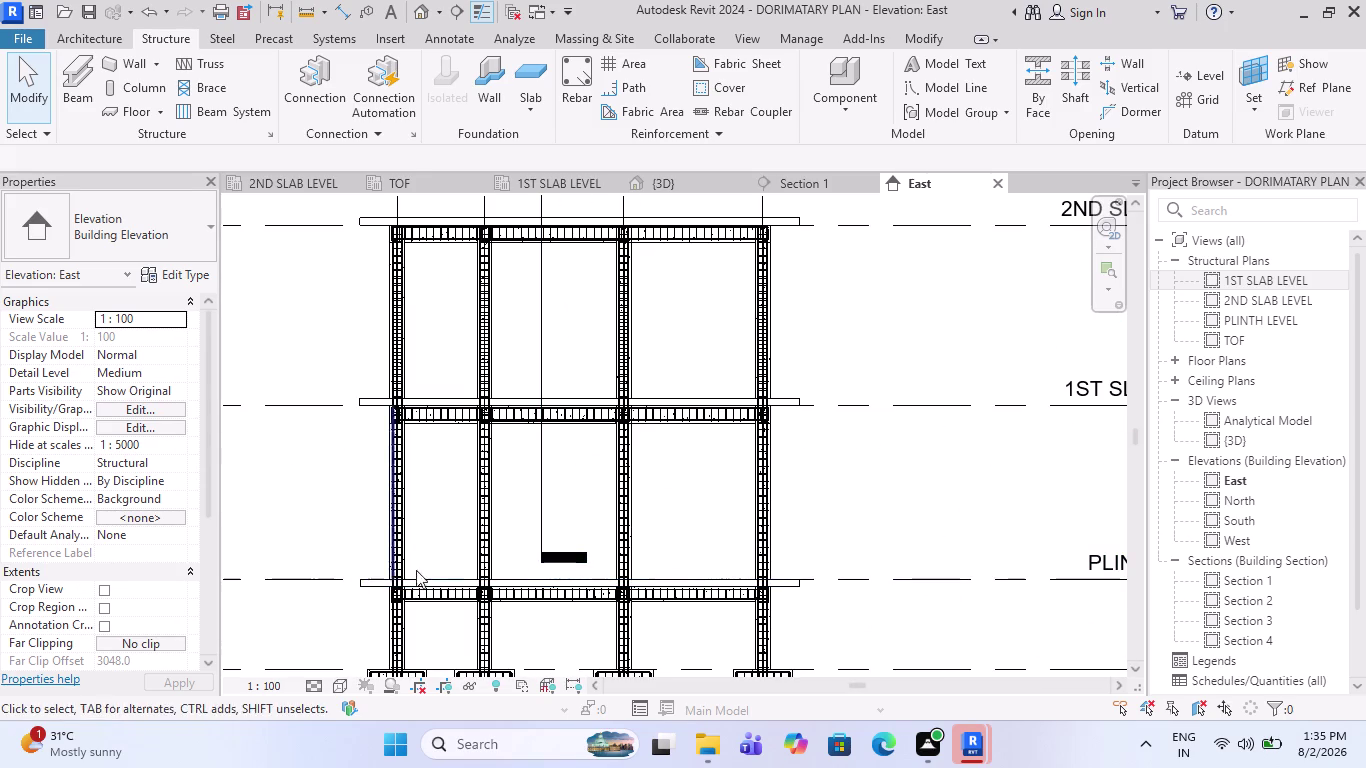
scroll(down, 3)
scroll(up, 3)
scroll(up, 3)
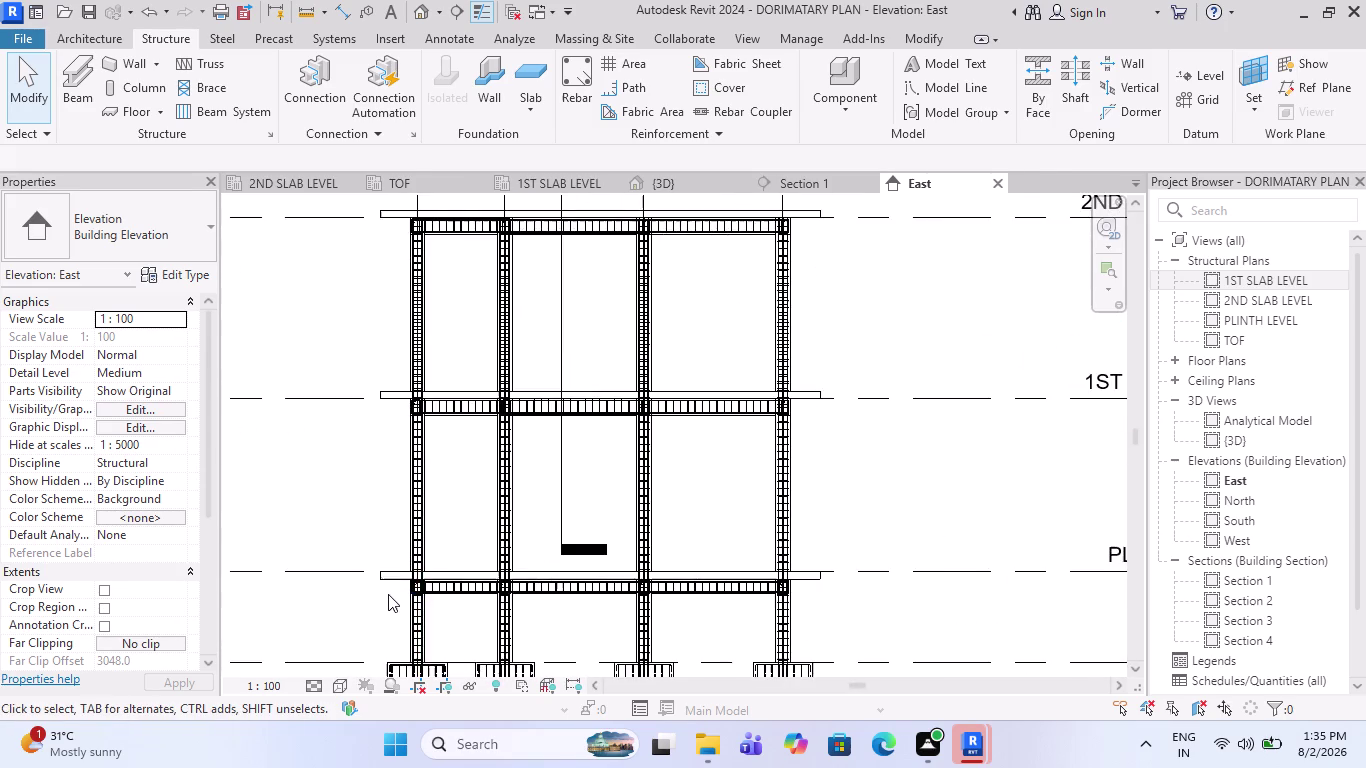
scroll(up, 3)
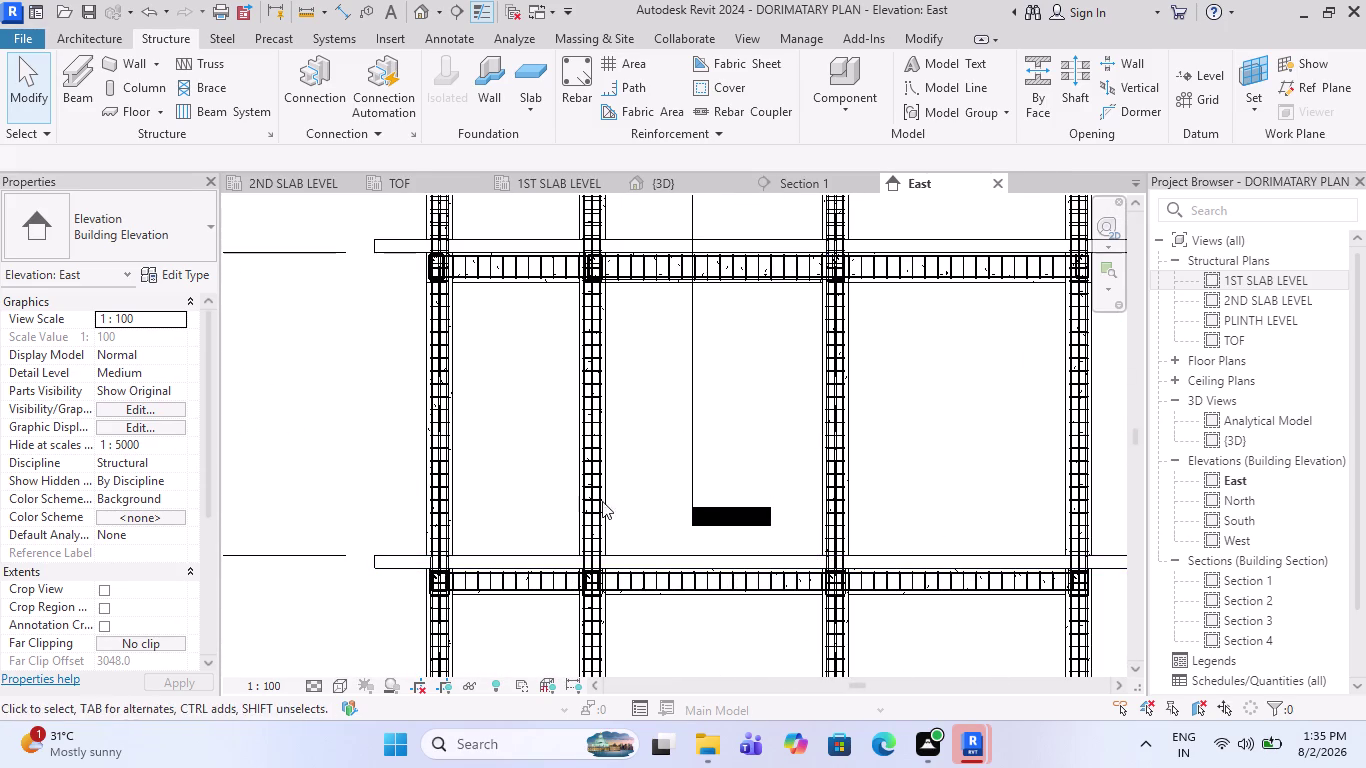
scroll(down, 3)
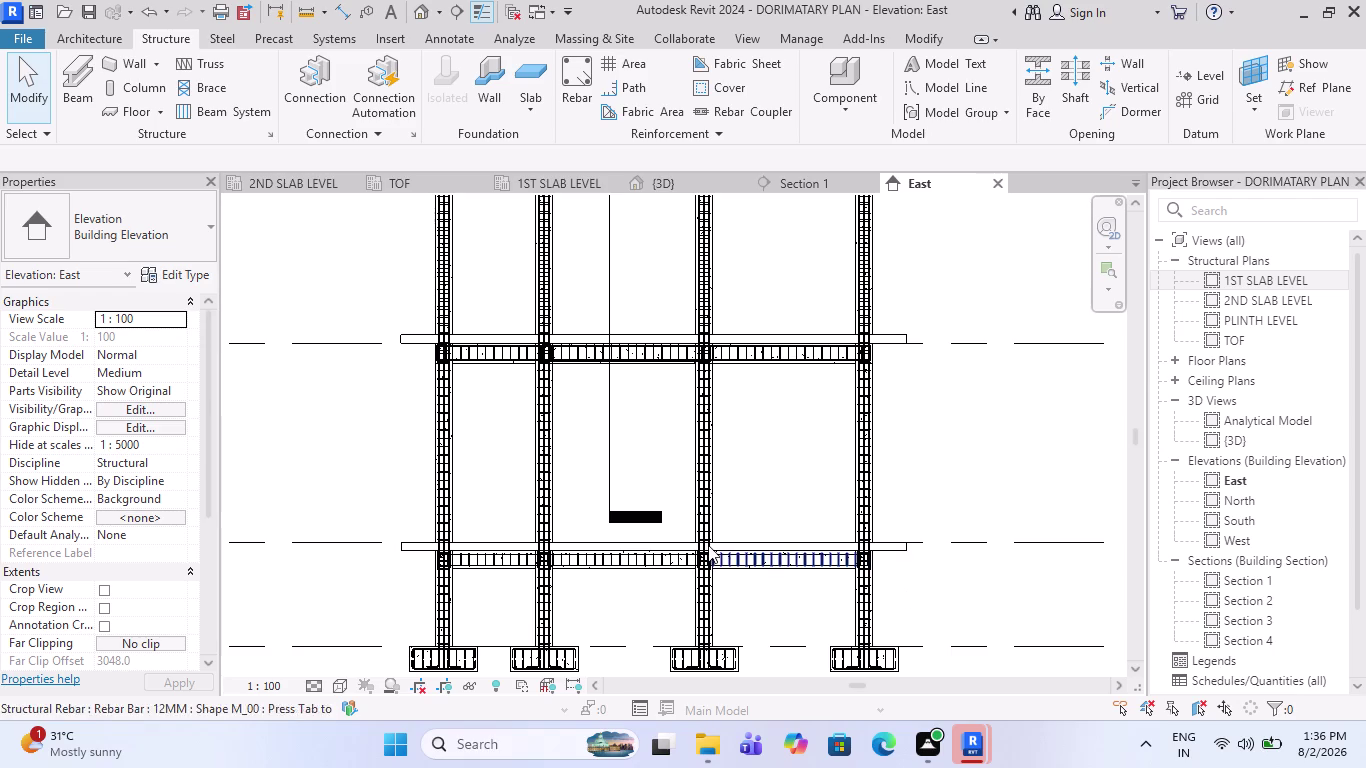
scroll(up, 3)
scroll(up, 3)
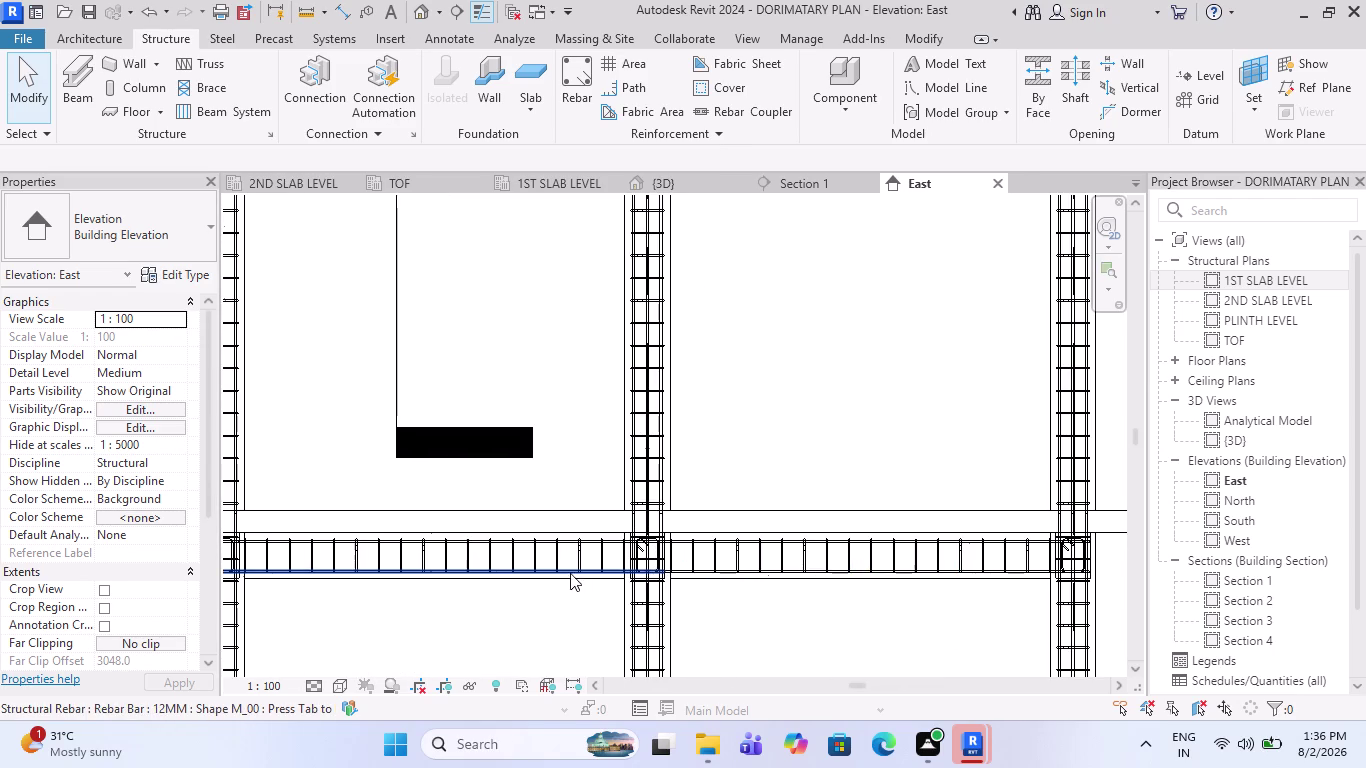
scroll(down, 3)
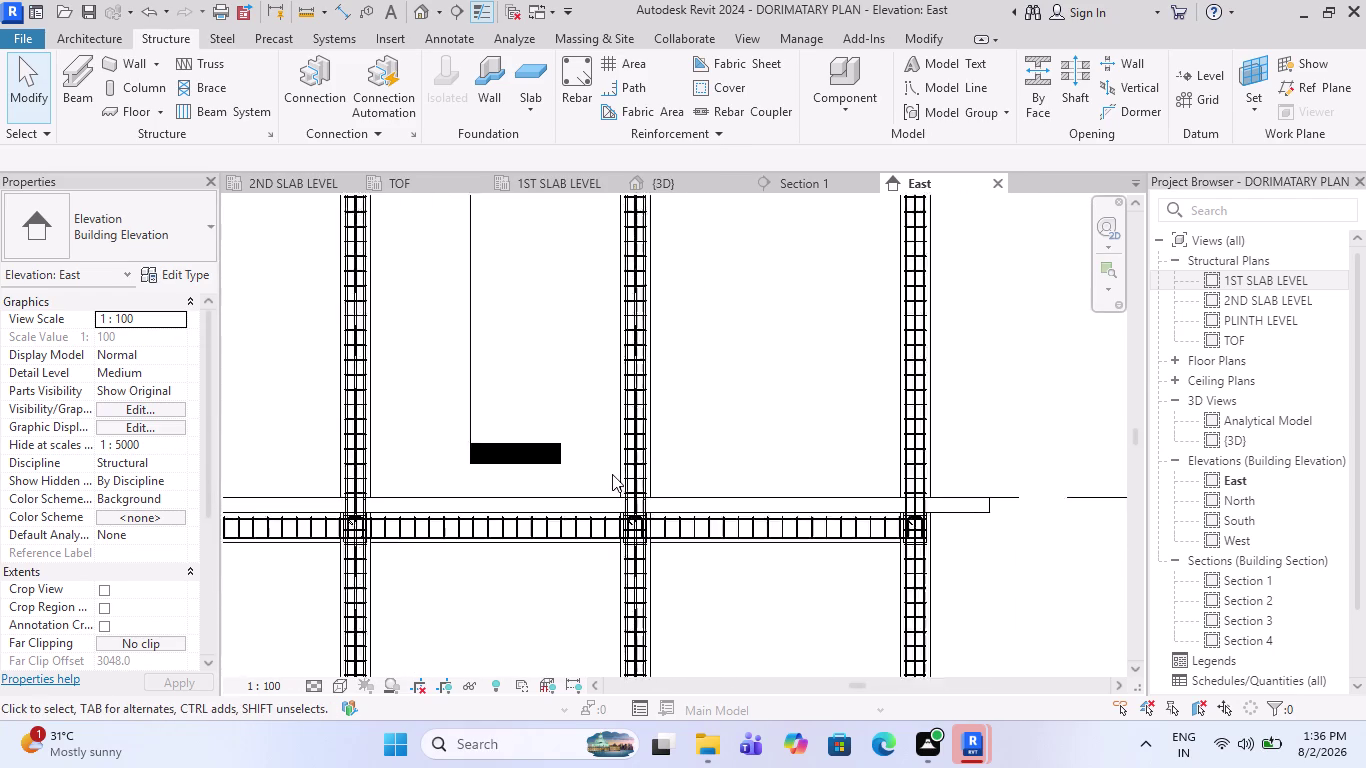
scroll(down, 3)
scroll(down, 3)
scroll(down, 3)
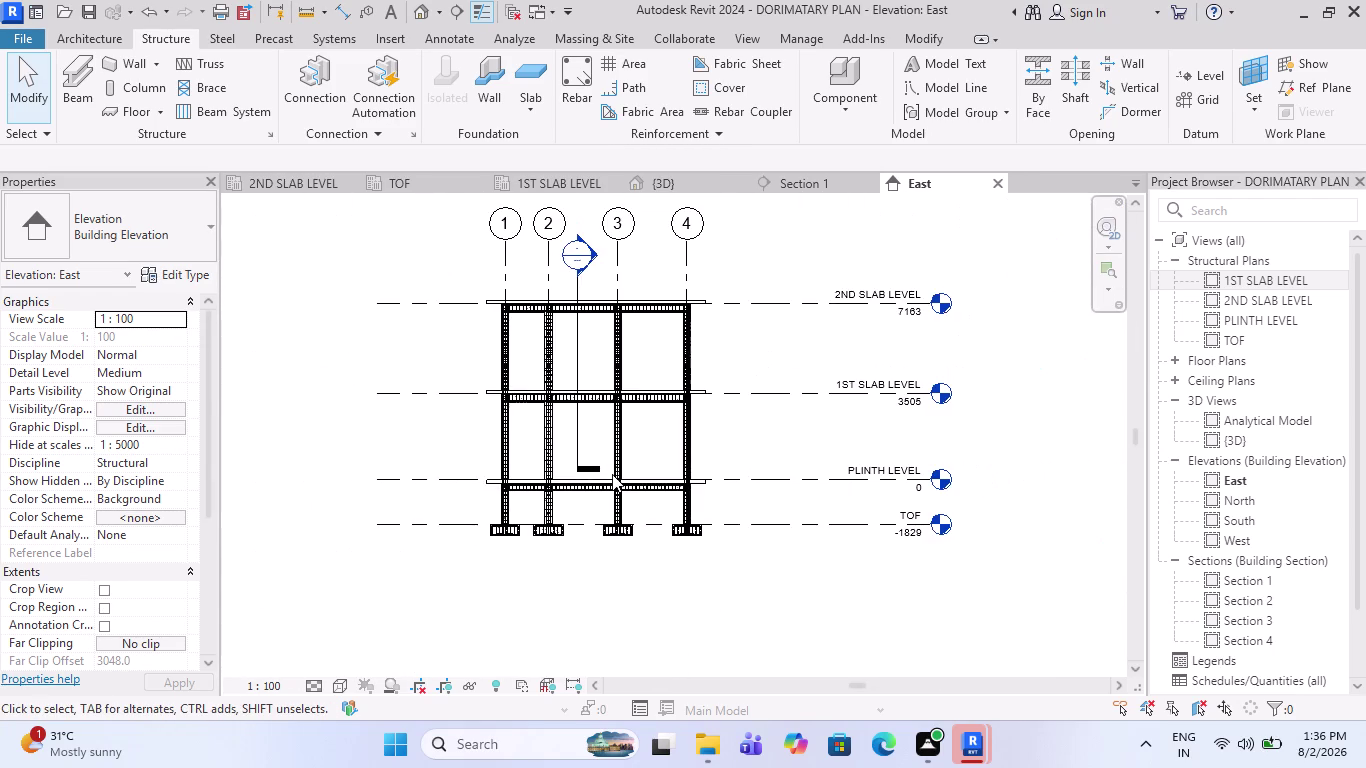
key(Escape)
scroll(up, 3)
scroll(up, 3)
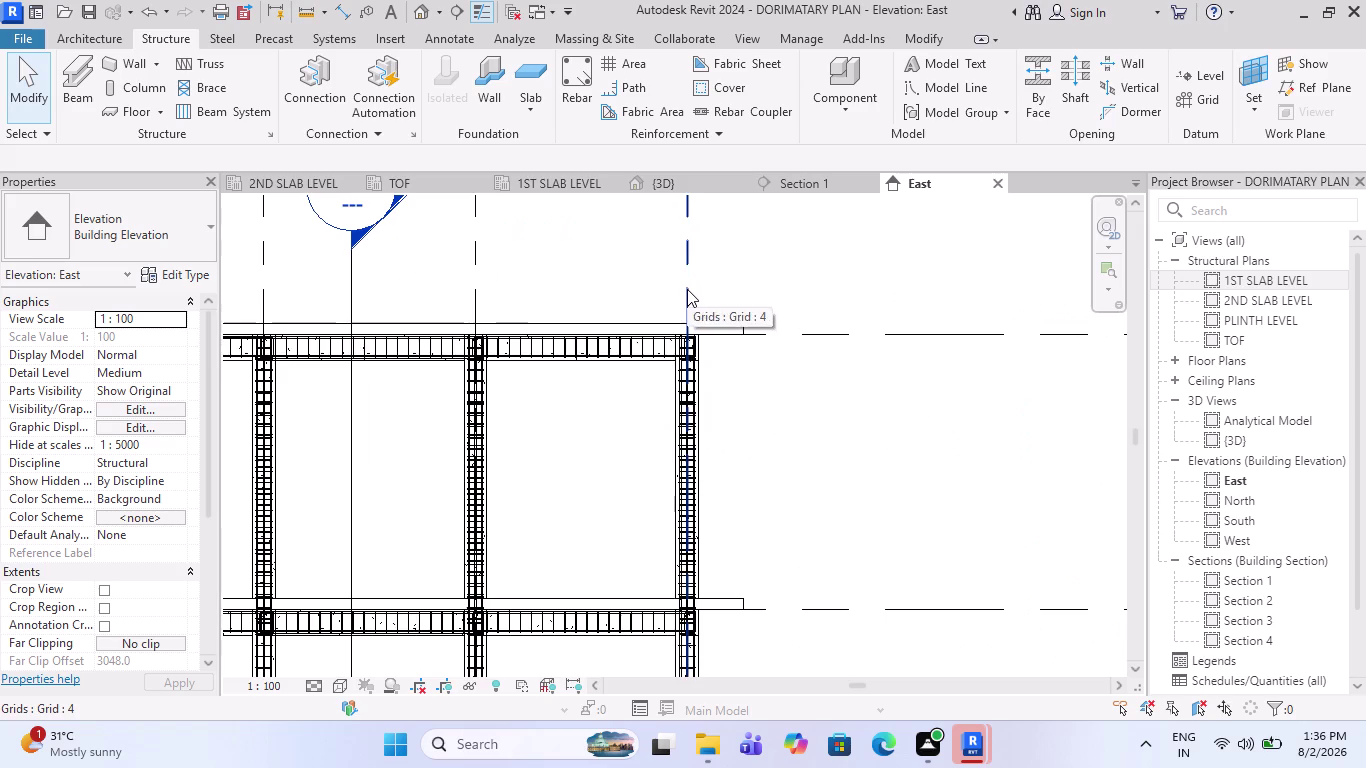
scroll(up, 3)
scroll(up, 3)
scroll(up, 3)
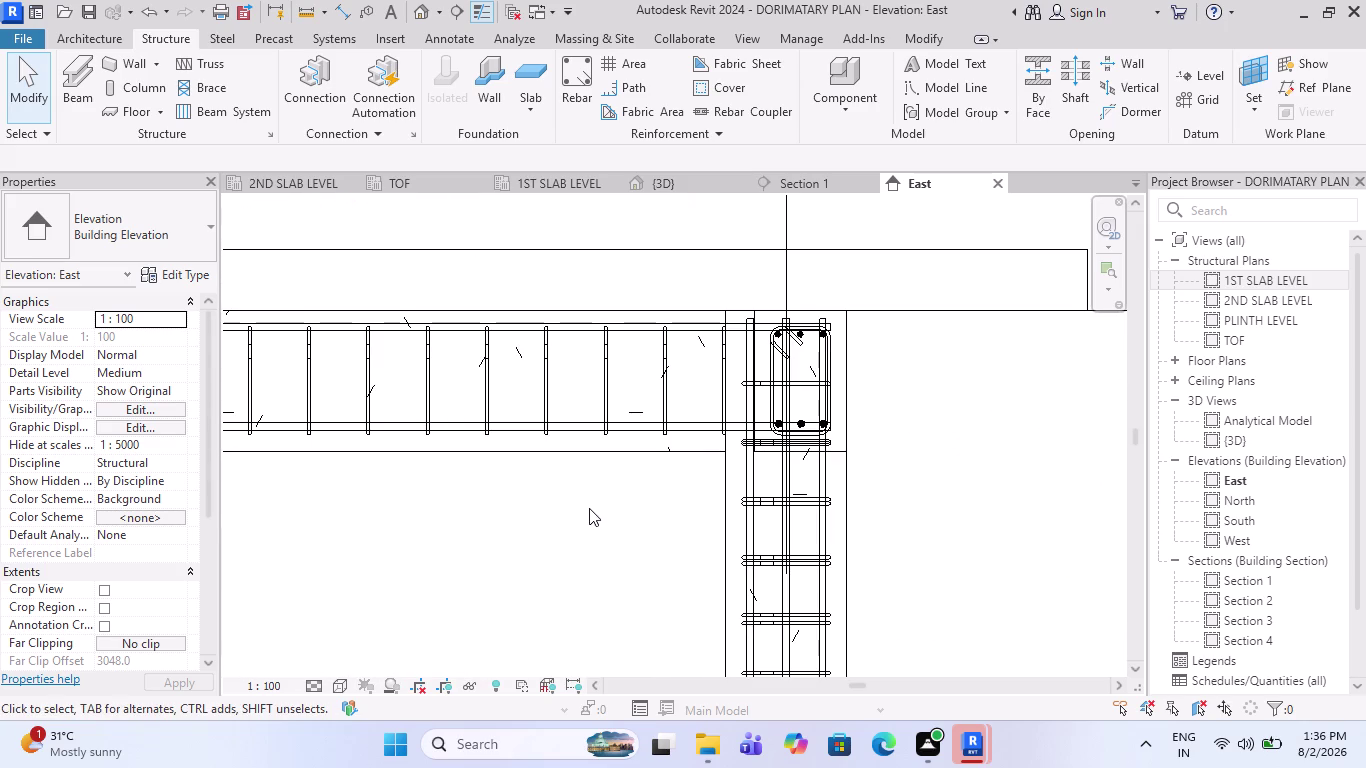
scroll(down, 3)
scroll(down, 3)
scroll(up, 3)
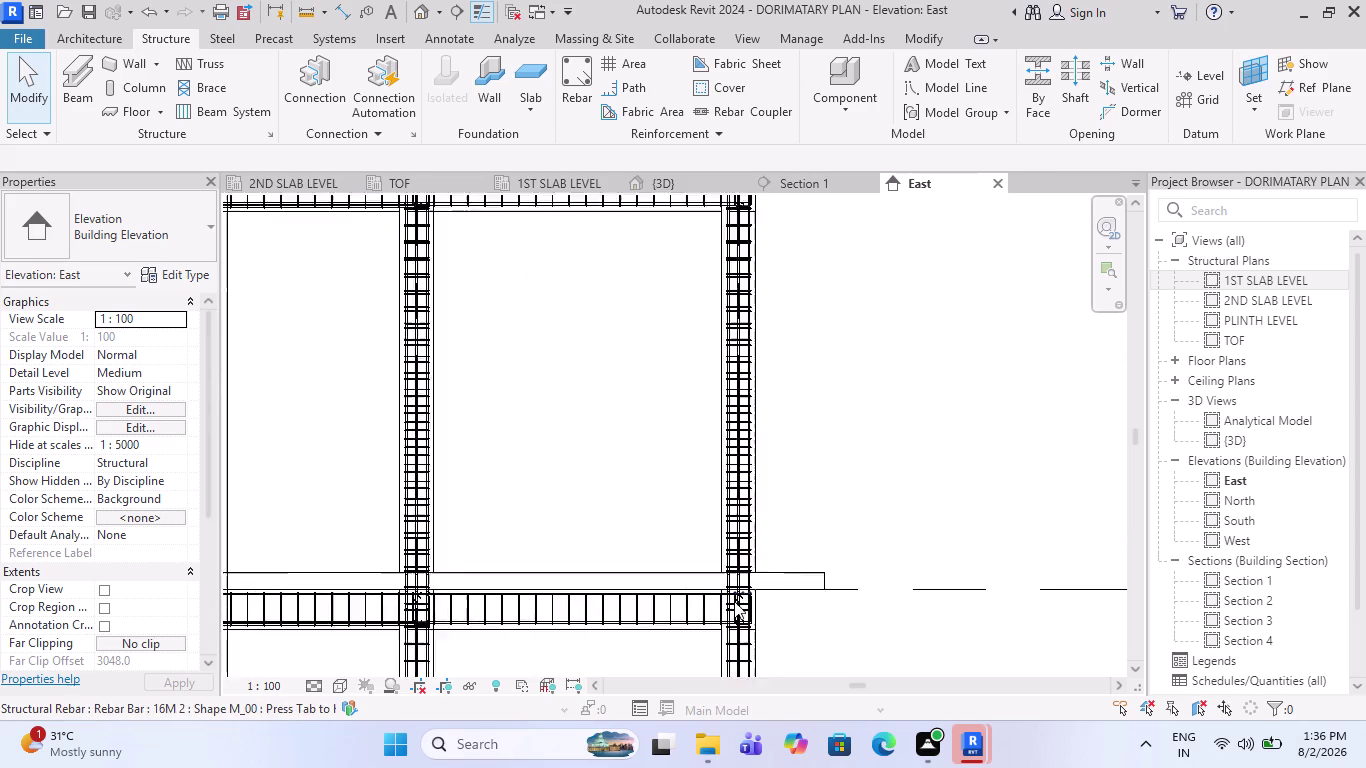
scroll(up, 3)
scroll(up, 3)
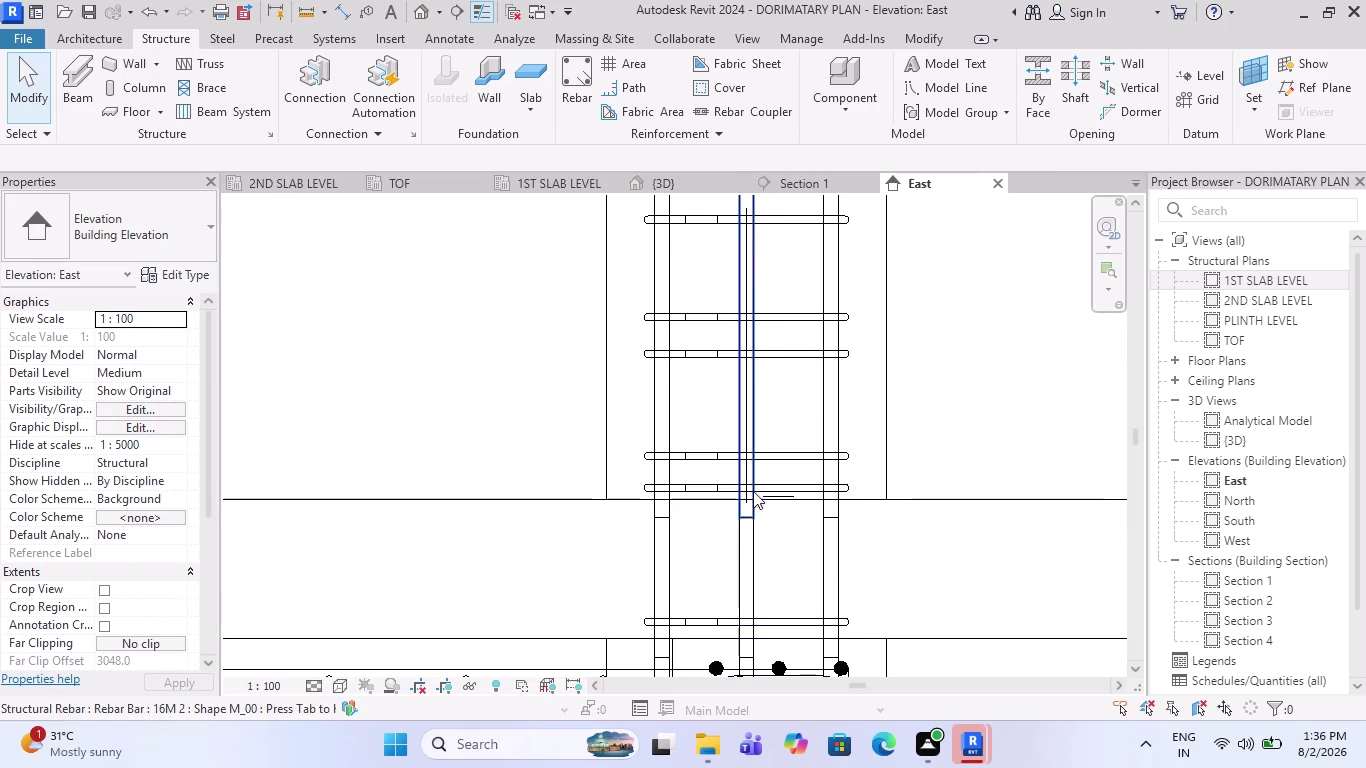
click(754, 483)
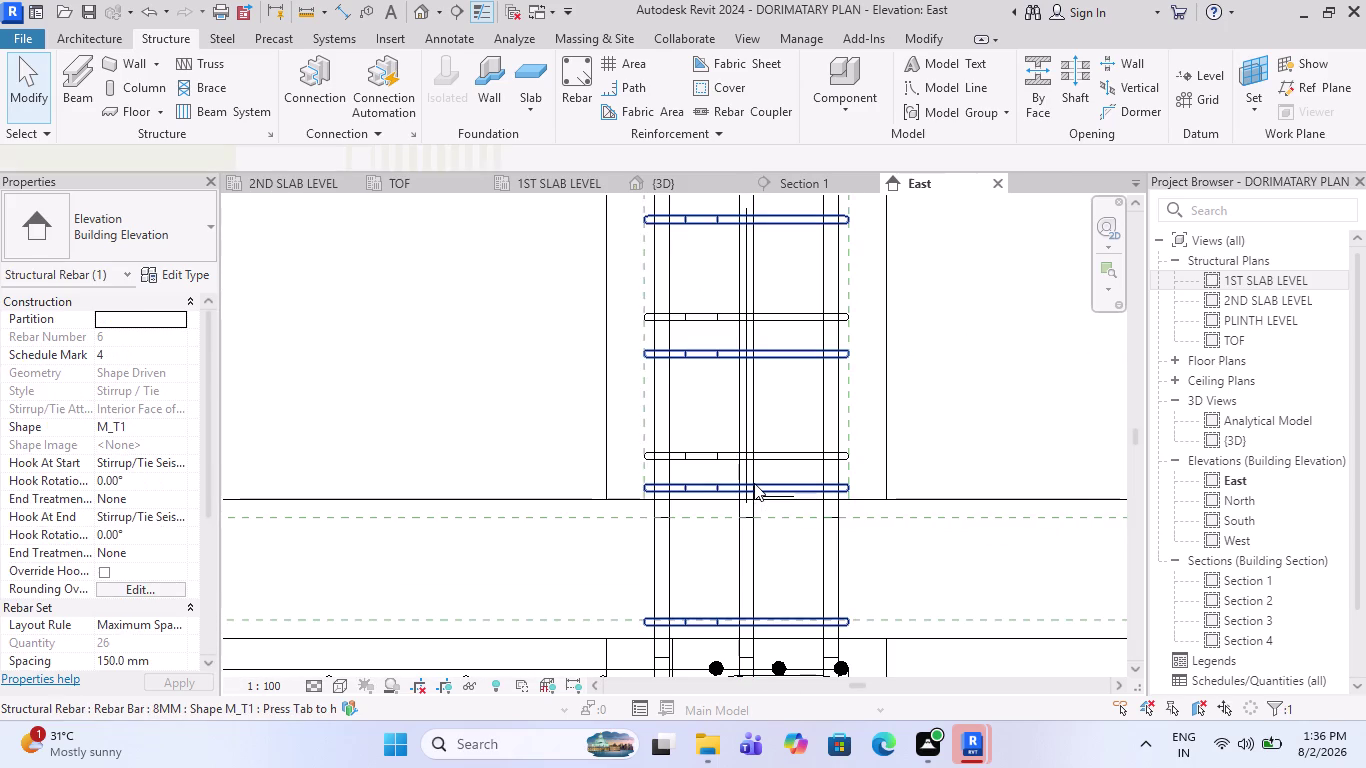
scroll(down, 3)
scroll(down, 3)
key(Escape)
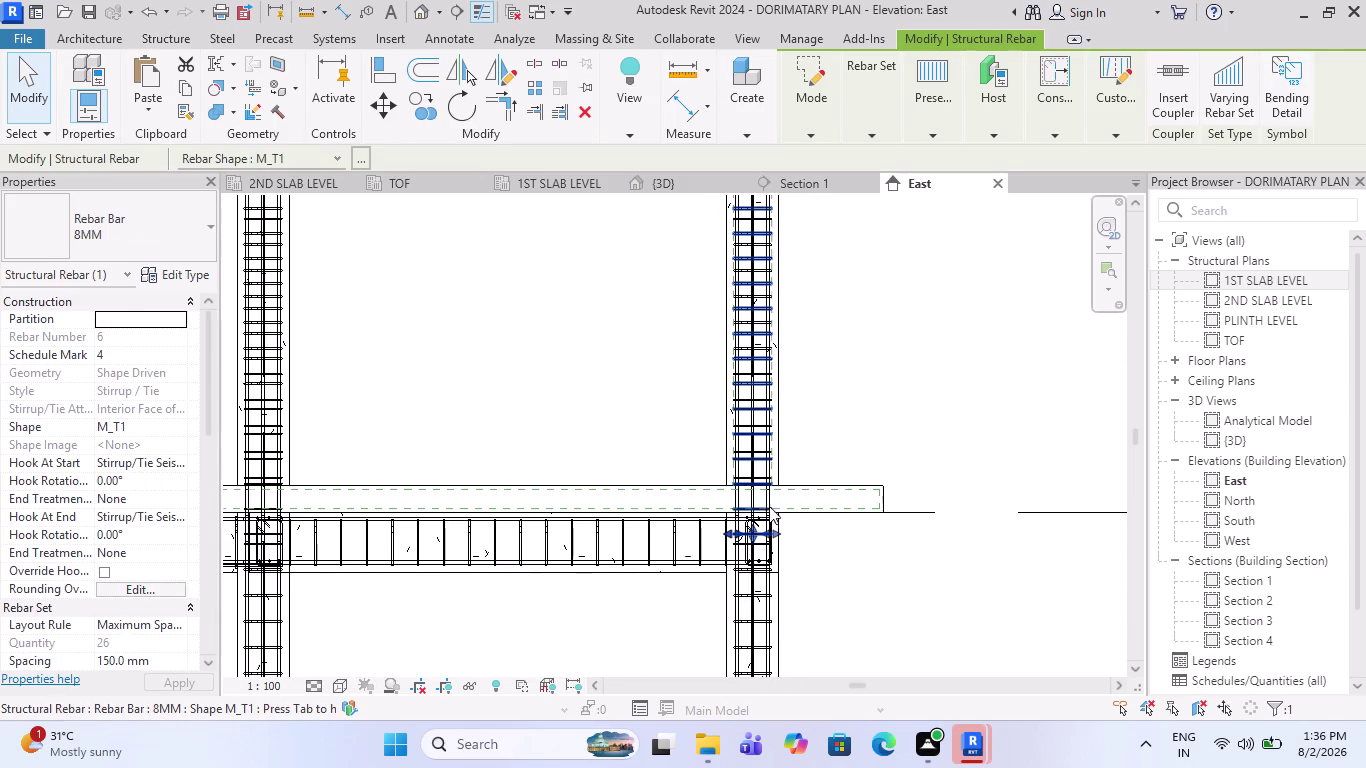
scroll(up, 3)
scroll(up, 3)
click(762, 452)
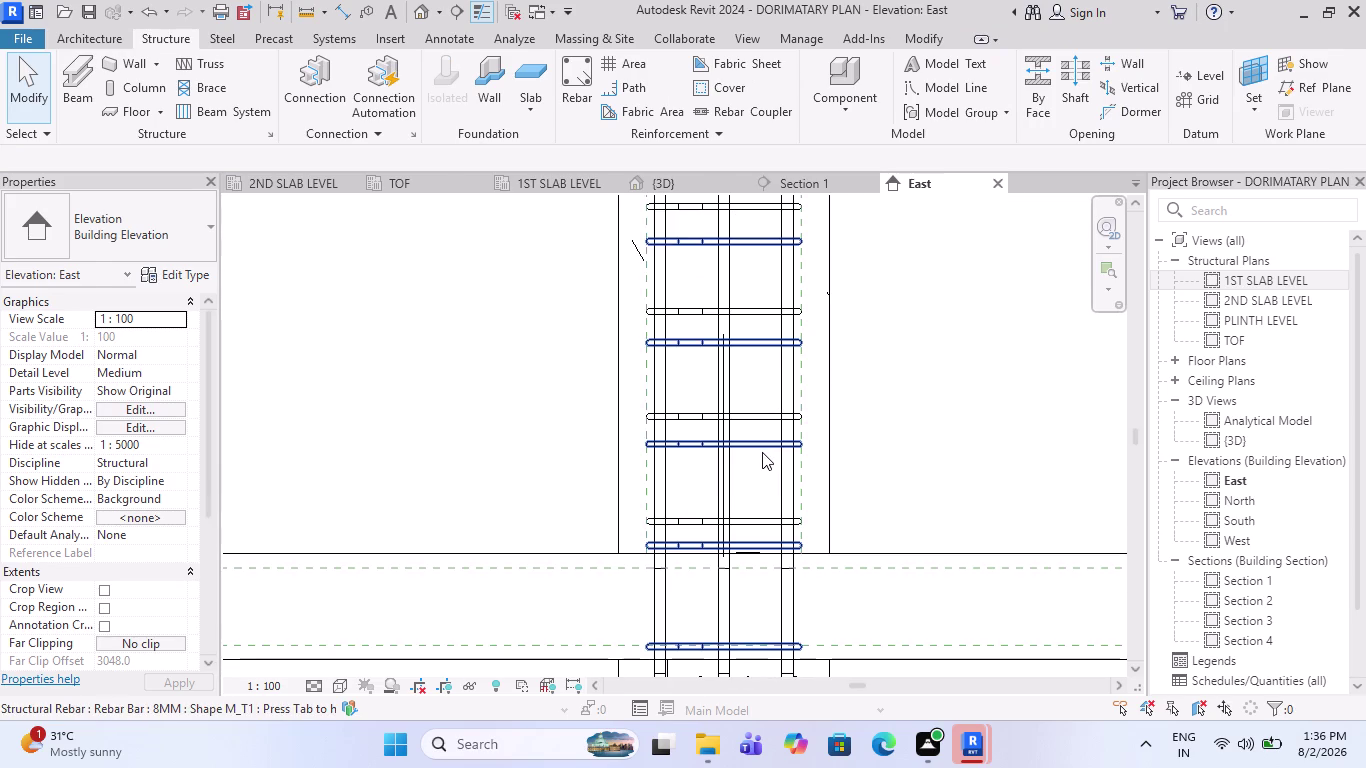
scroll(down, 3)
scroll(down, 3)
scroll(up, 3)
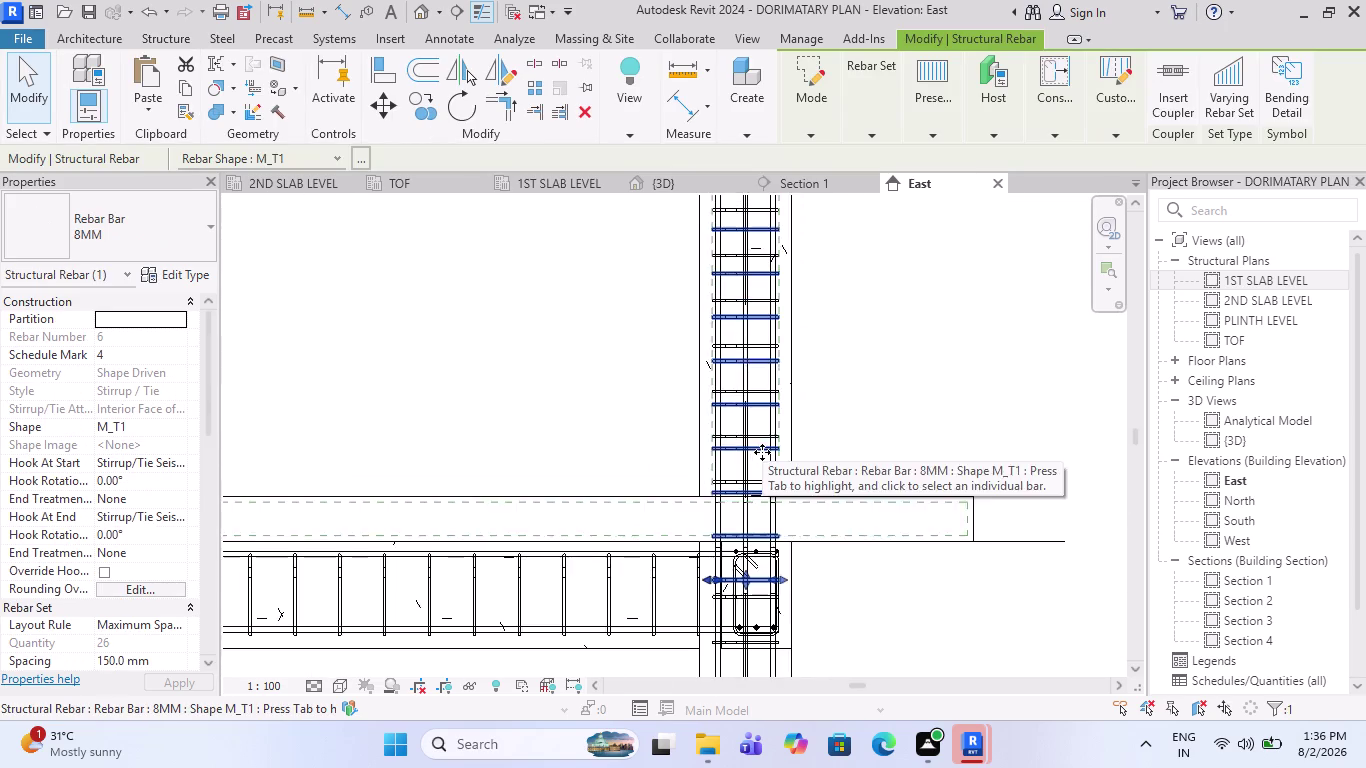
scroll(up, 3)
key(Escape)
click(761, 426)
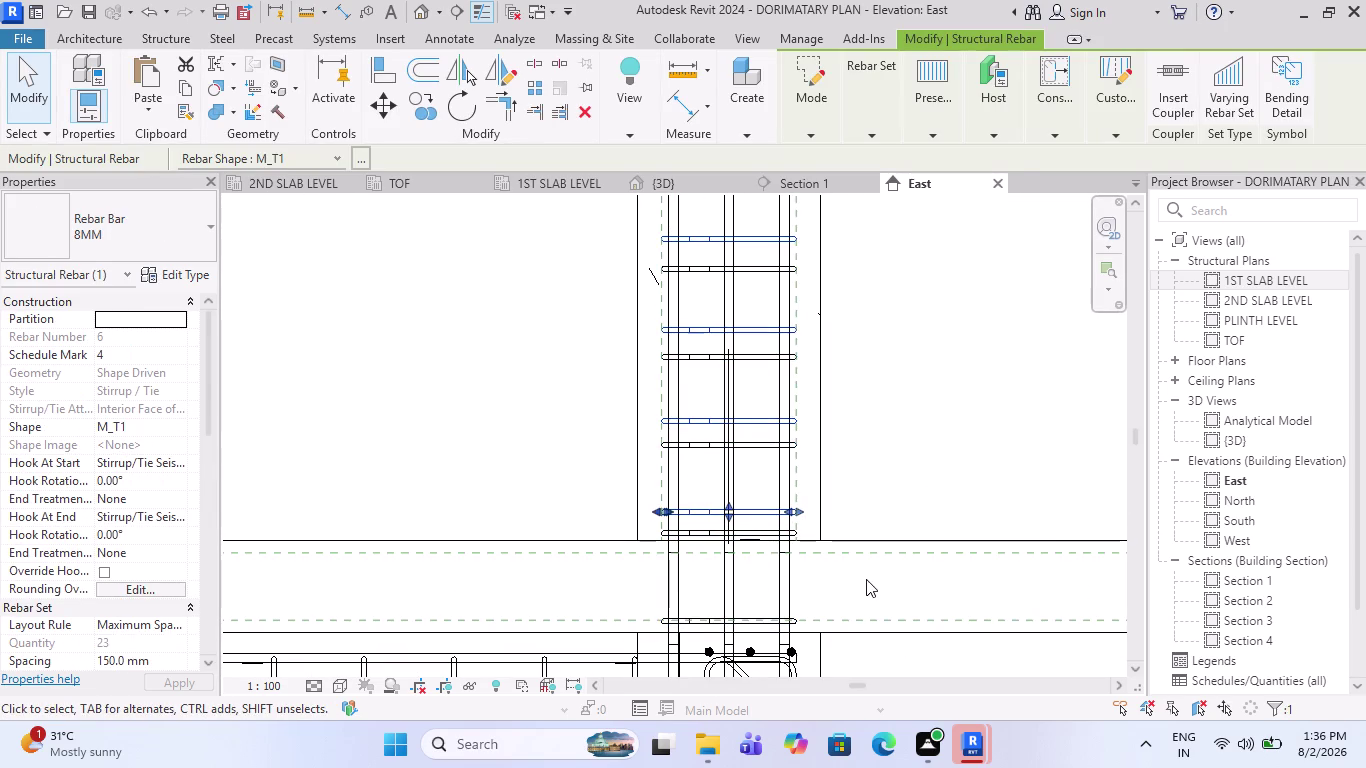
scroll(down, 3)
scroll(down, 3)
scroll(down, 3)
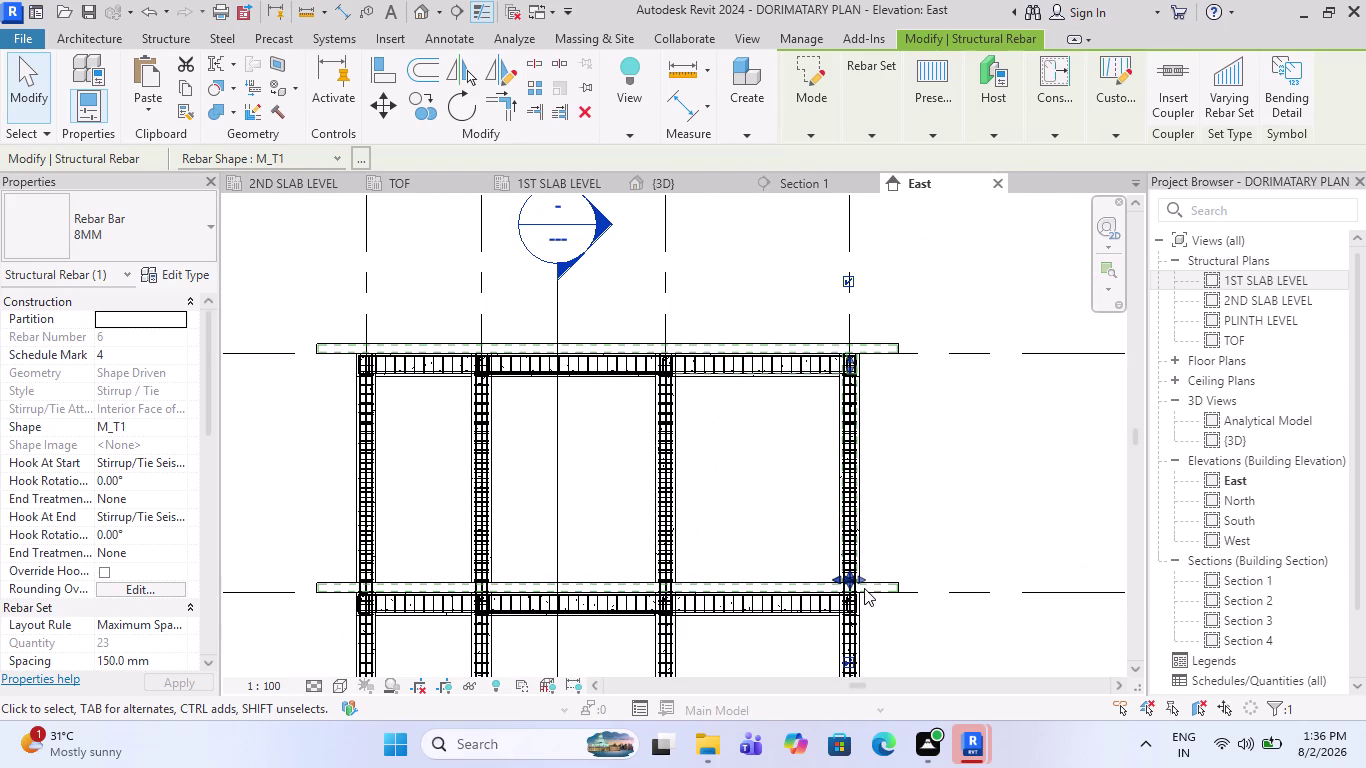
scroll(up, 3)
scroll(up, 3)
scroll(up, 3)
scroll(down, 3)
key(Escape)
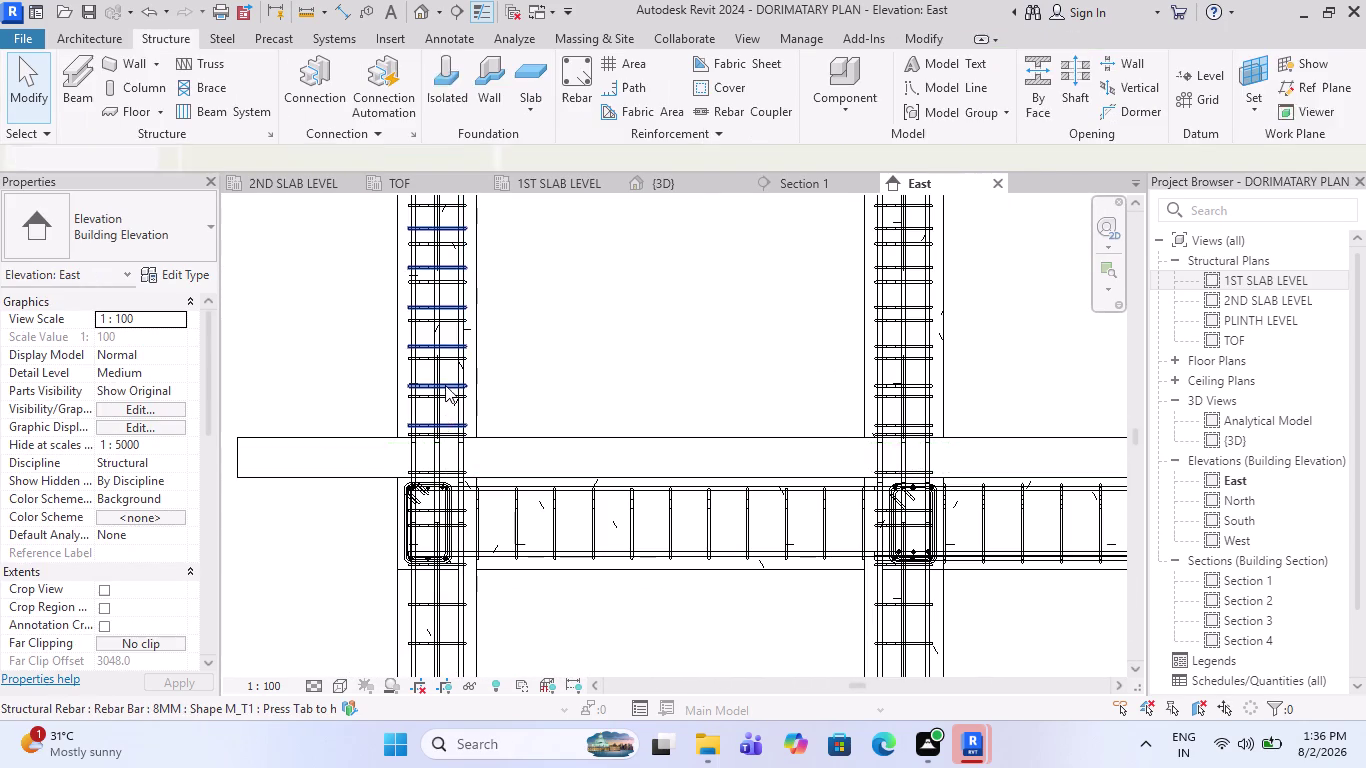
scroll(down, 3)
scroll(up, 3)
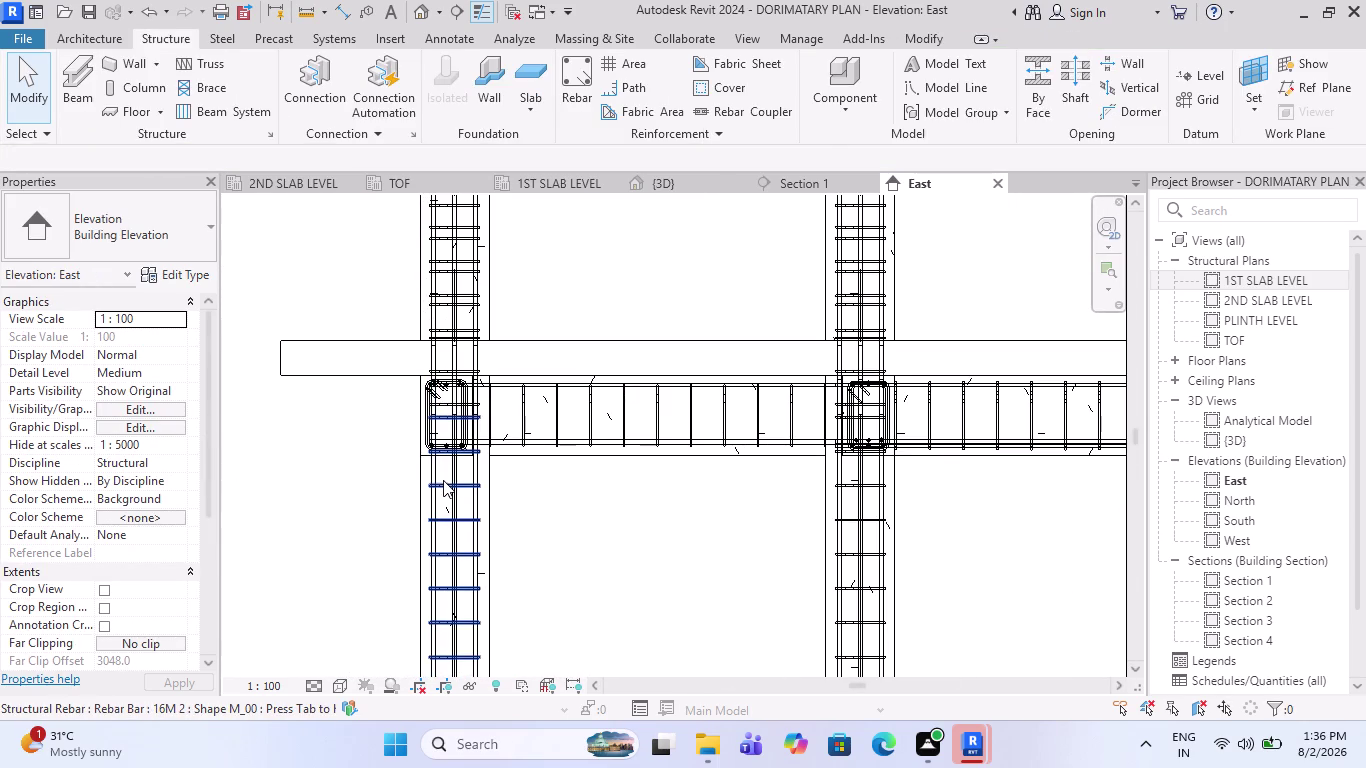
click(444, 480)
scroll(down, 3)
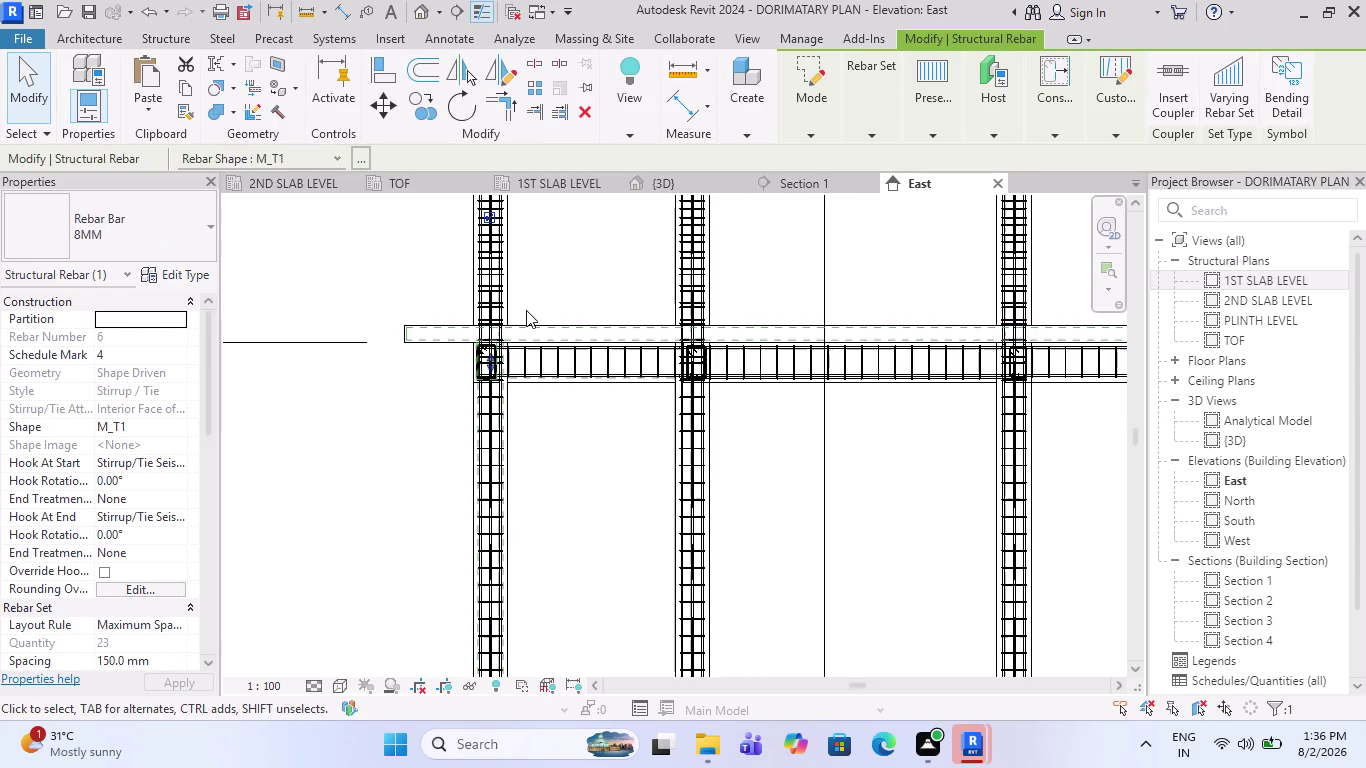
scroll(down, 3)
scroll(up, 3)
scroll(up, 3)
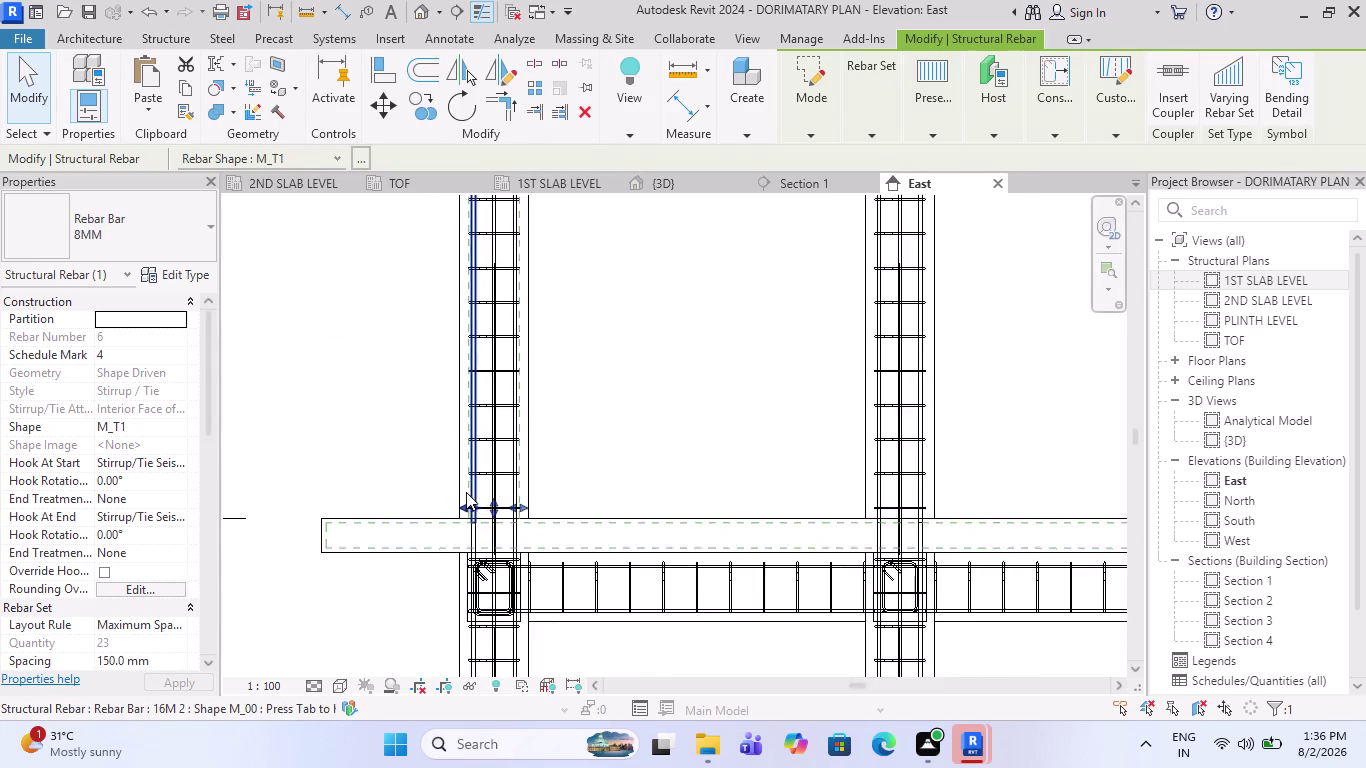
scroll(up, 3)
scroll(down, 3)
scroll(down, 3)
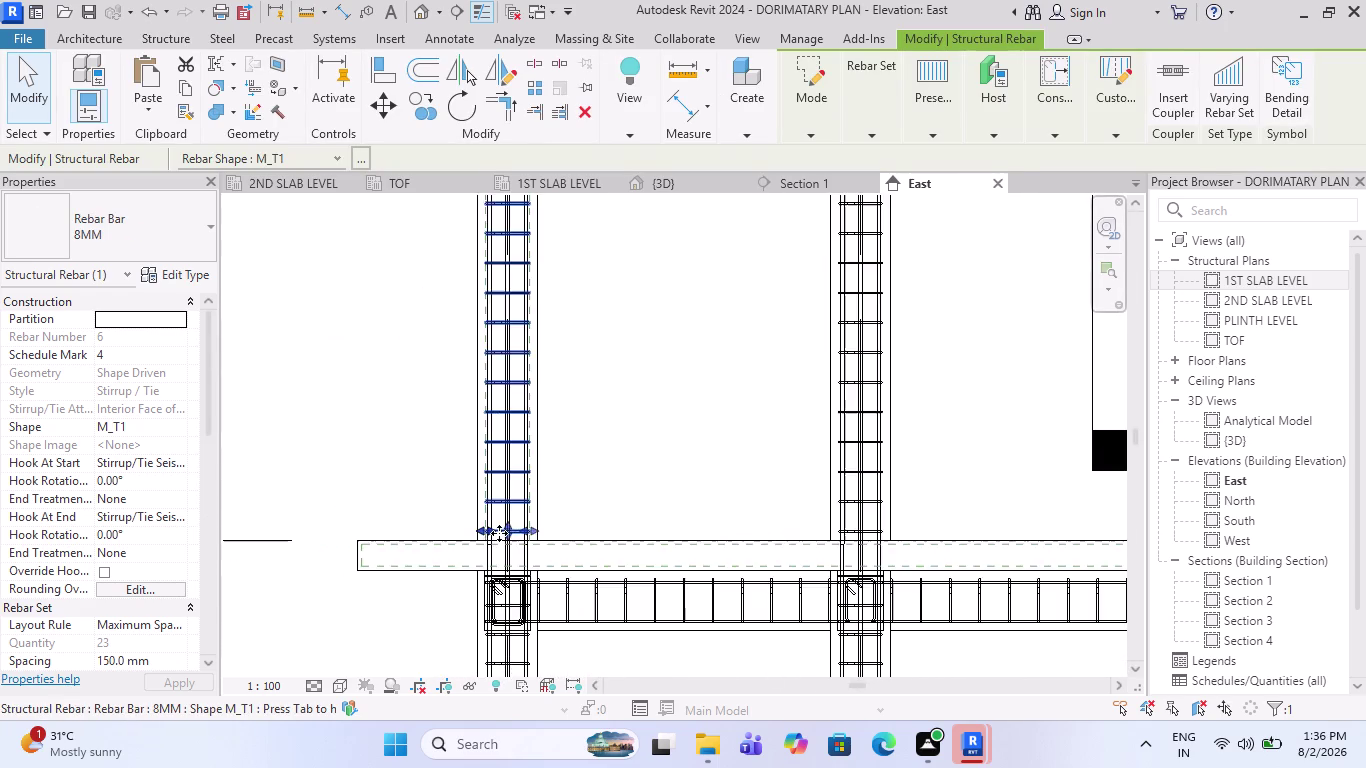
scroll(down, 3)
scroll(up, 3)
scroll(up, 3)
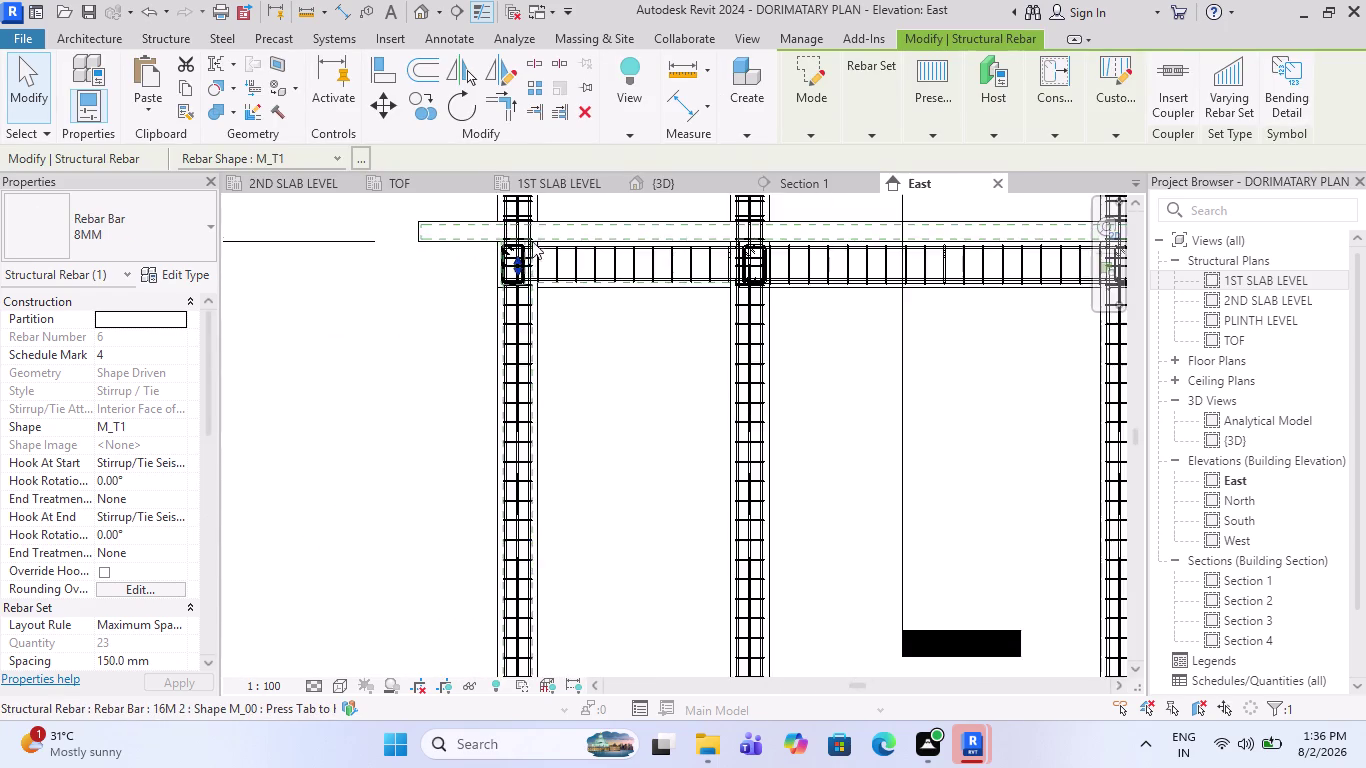
scroll(up, 3)
scroll(up, 3)
scroll(up, 3)
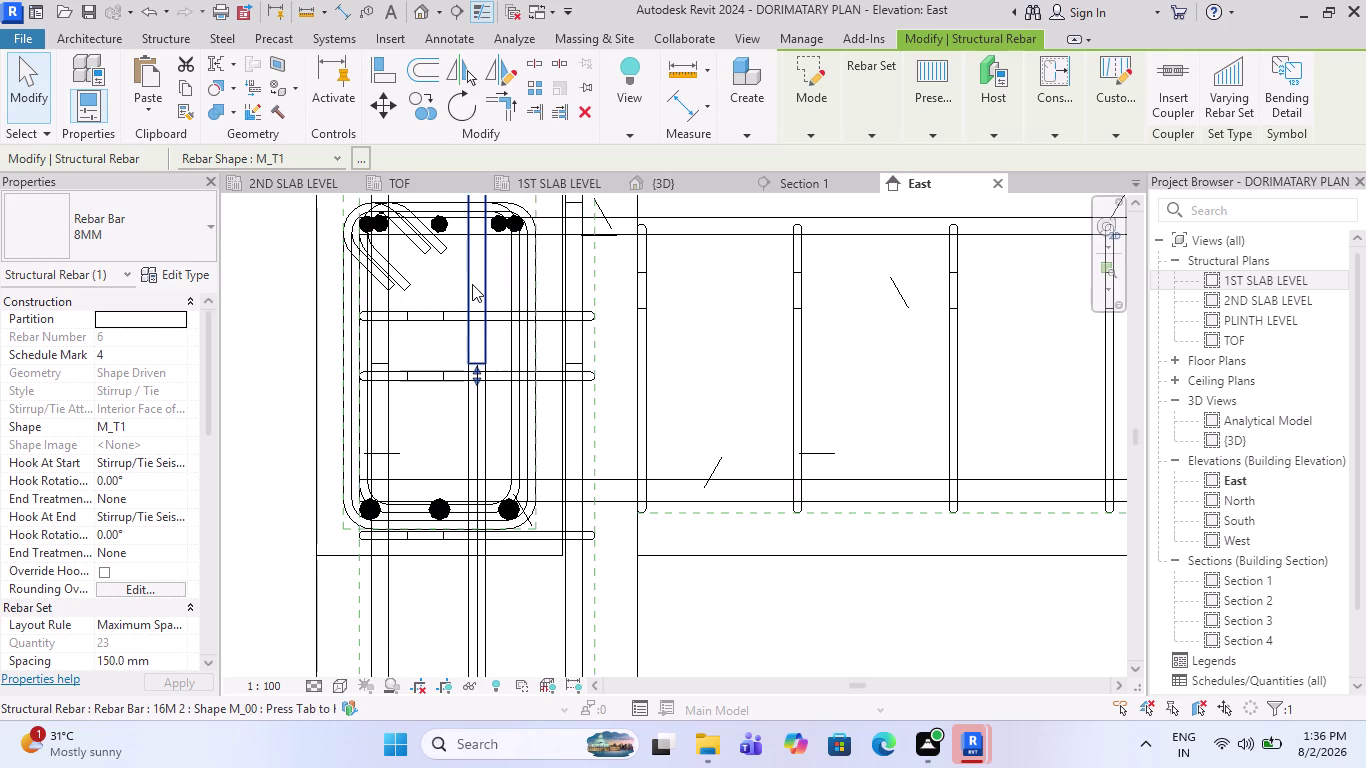
key(Escape)
click(438, 384)
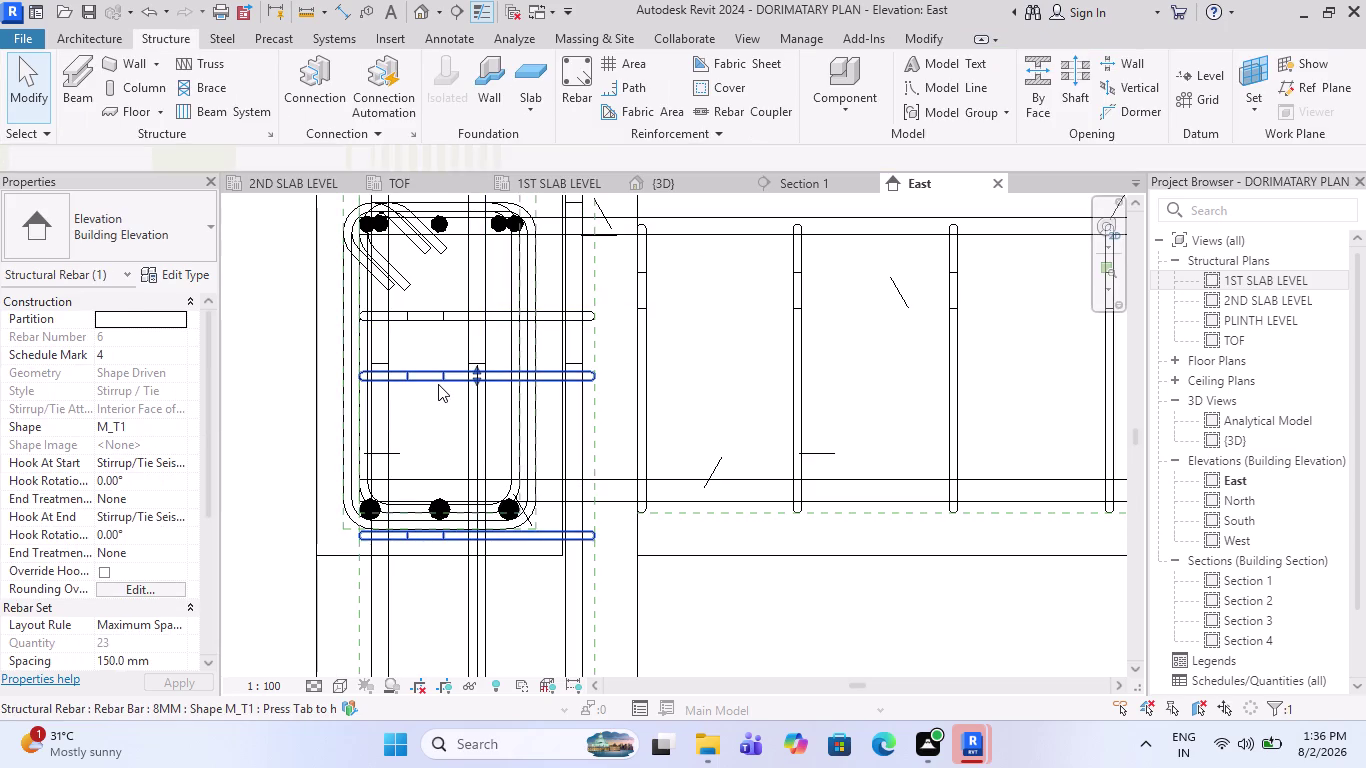
scroll(down, 3)
scroll(down, 3)
key(Escape)
scroll(up, 3)
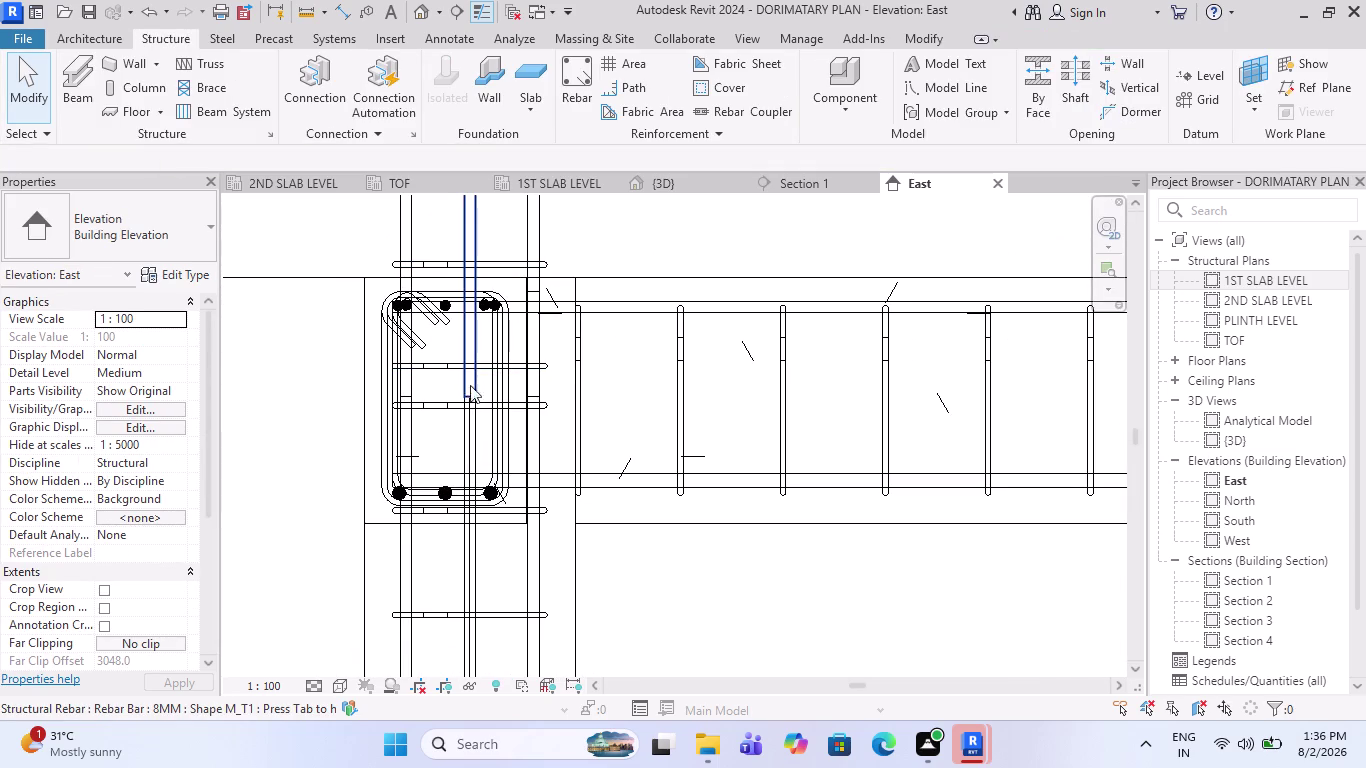
click(427, 371)
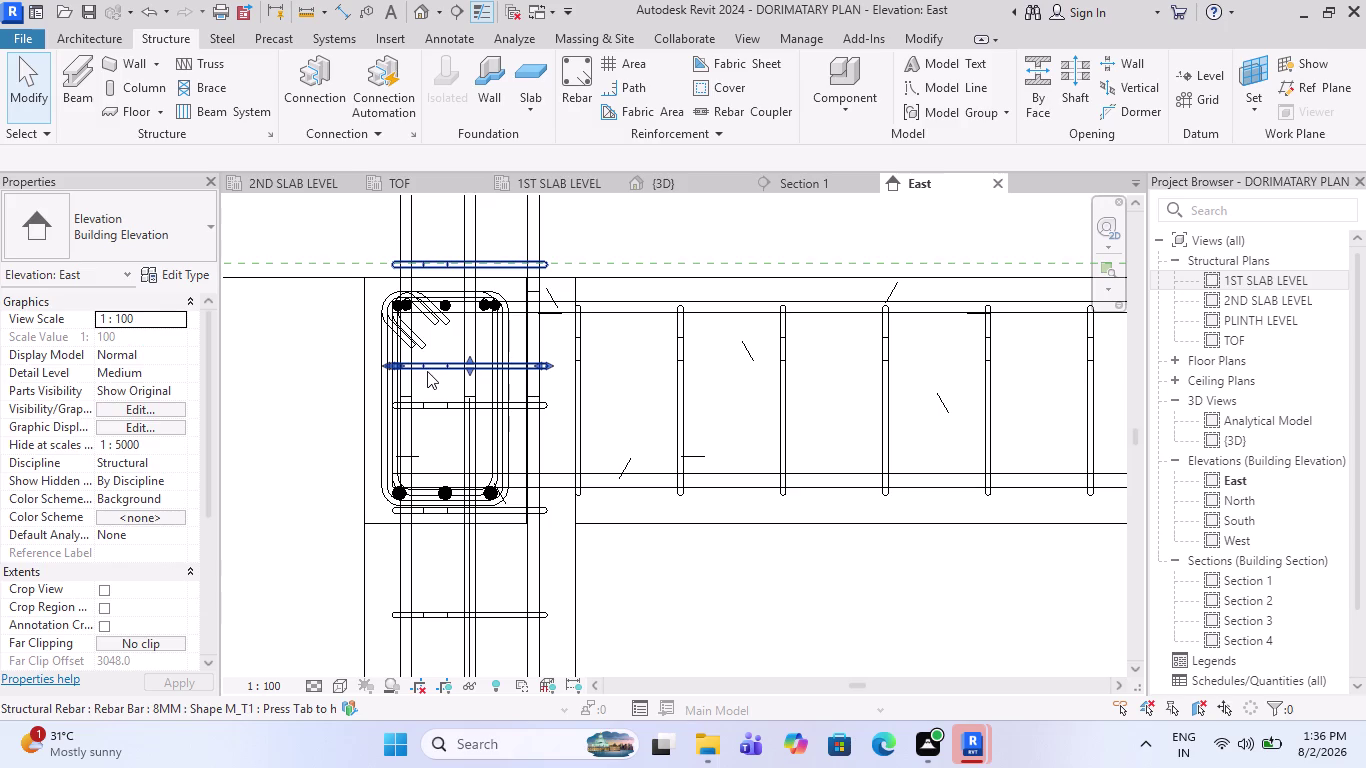
scroll(down, 3)
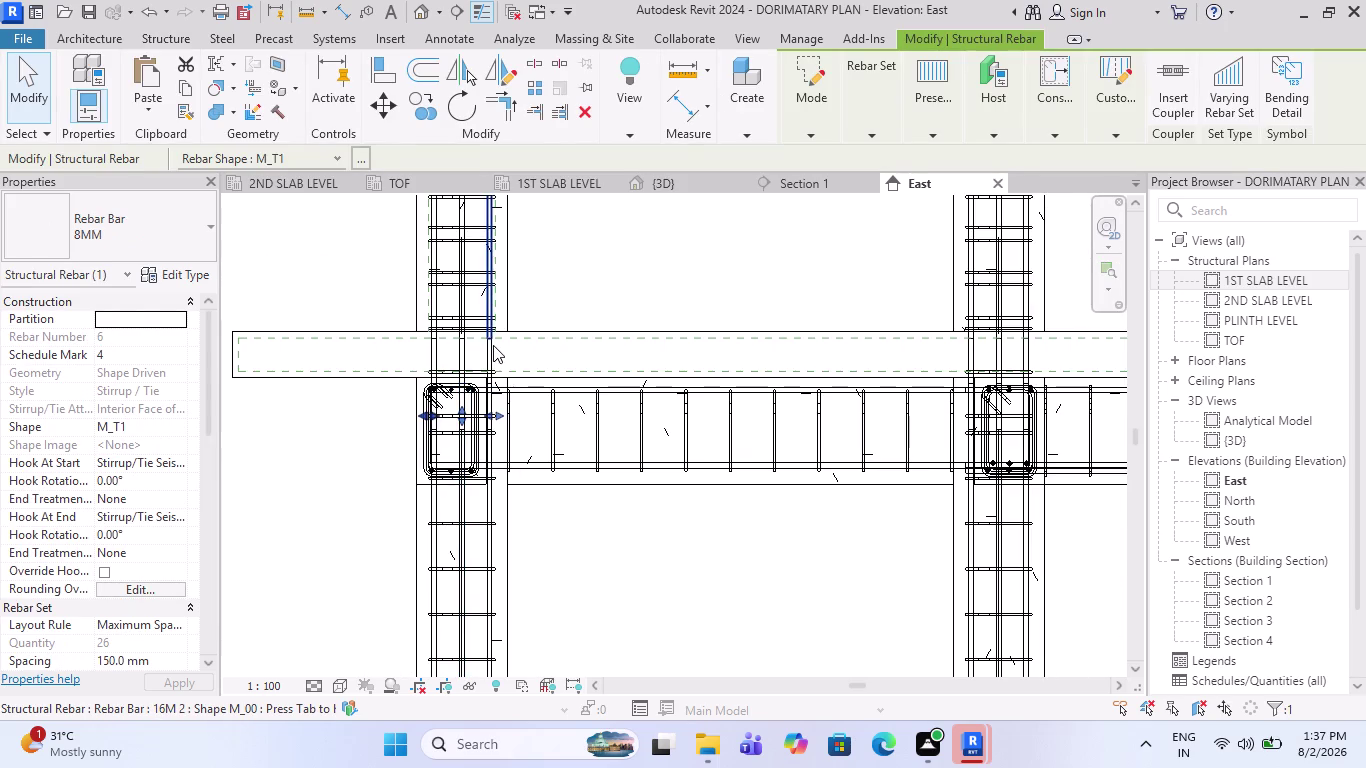
scroll(up, 3)
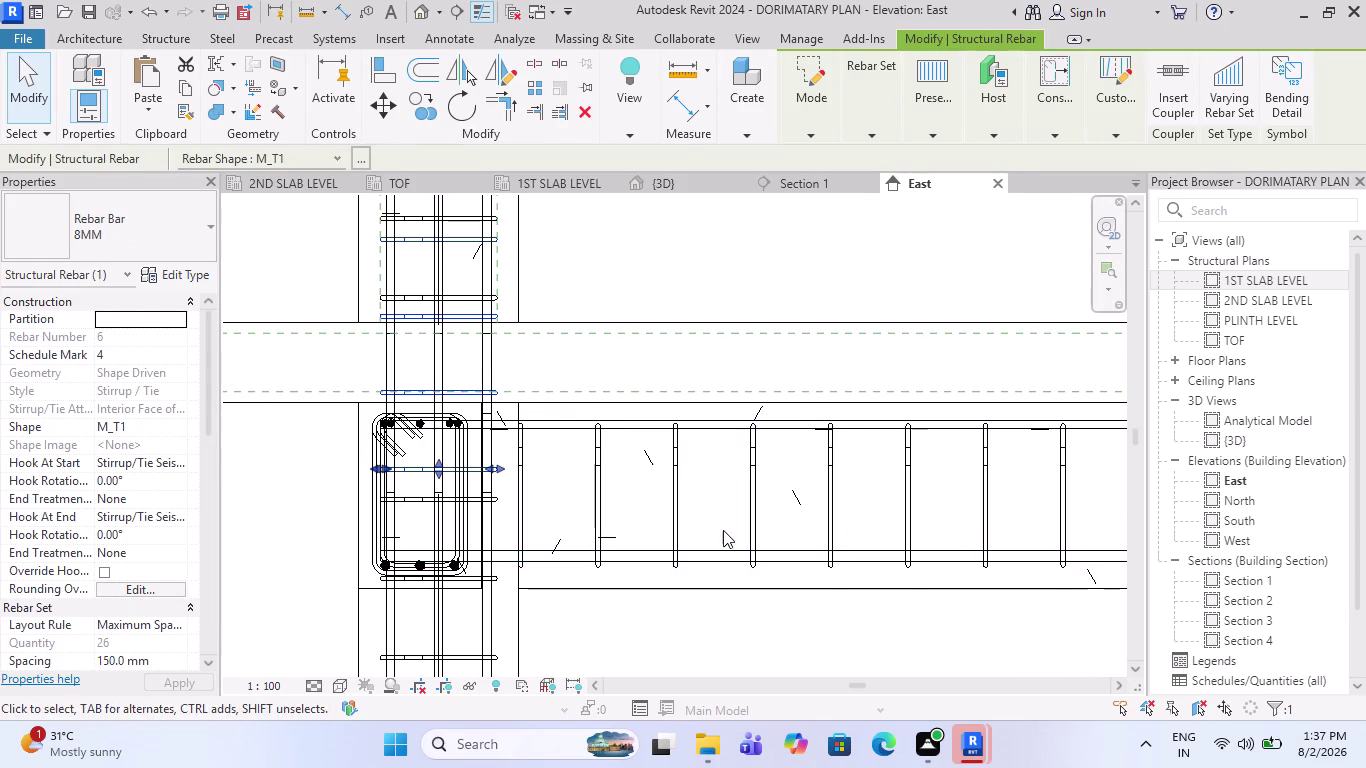
scroll(up, 3)
key(Escape)
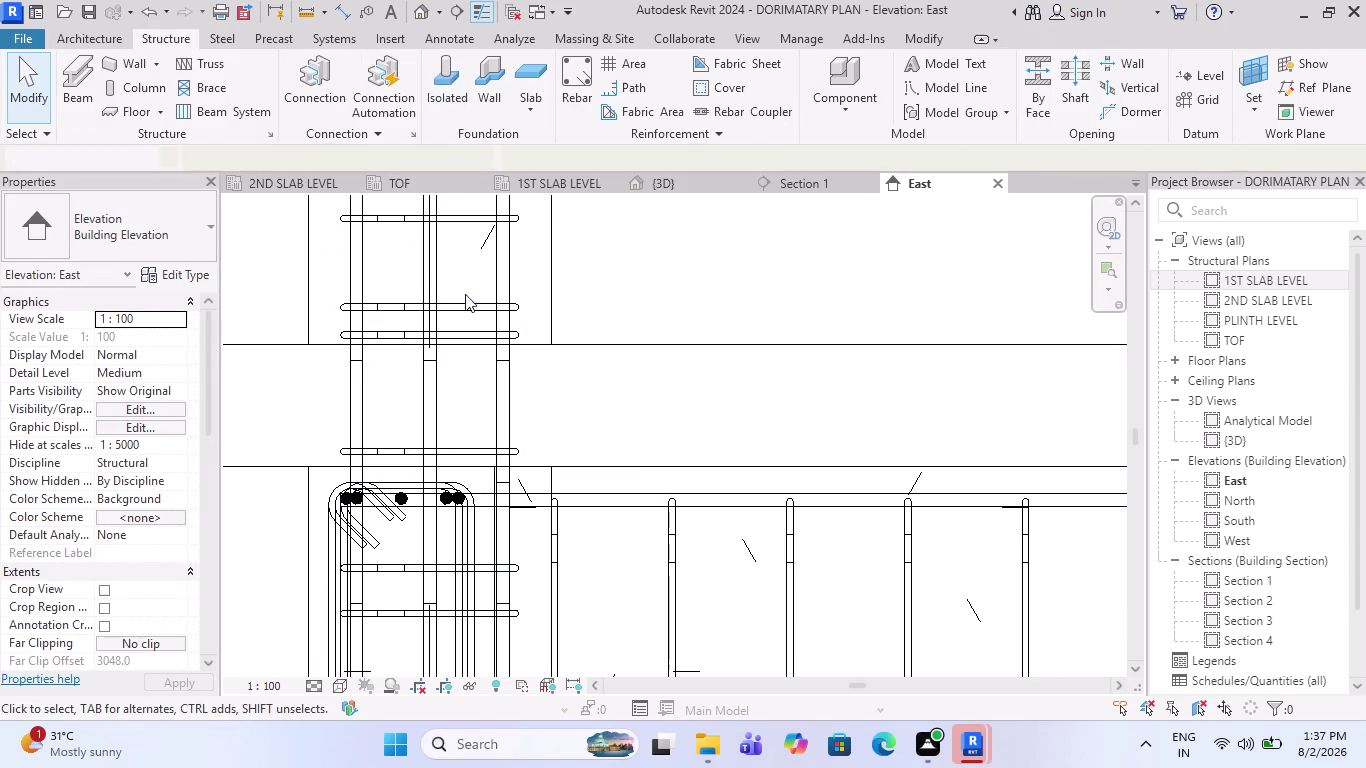
click(464, 303)
scroll(down, 3)
scroll(down, 3)
scroll(down, 3)
scroll(down, 3)
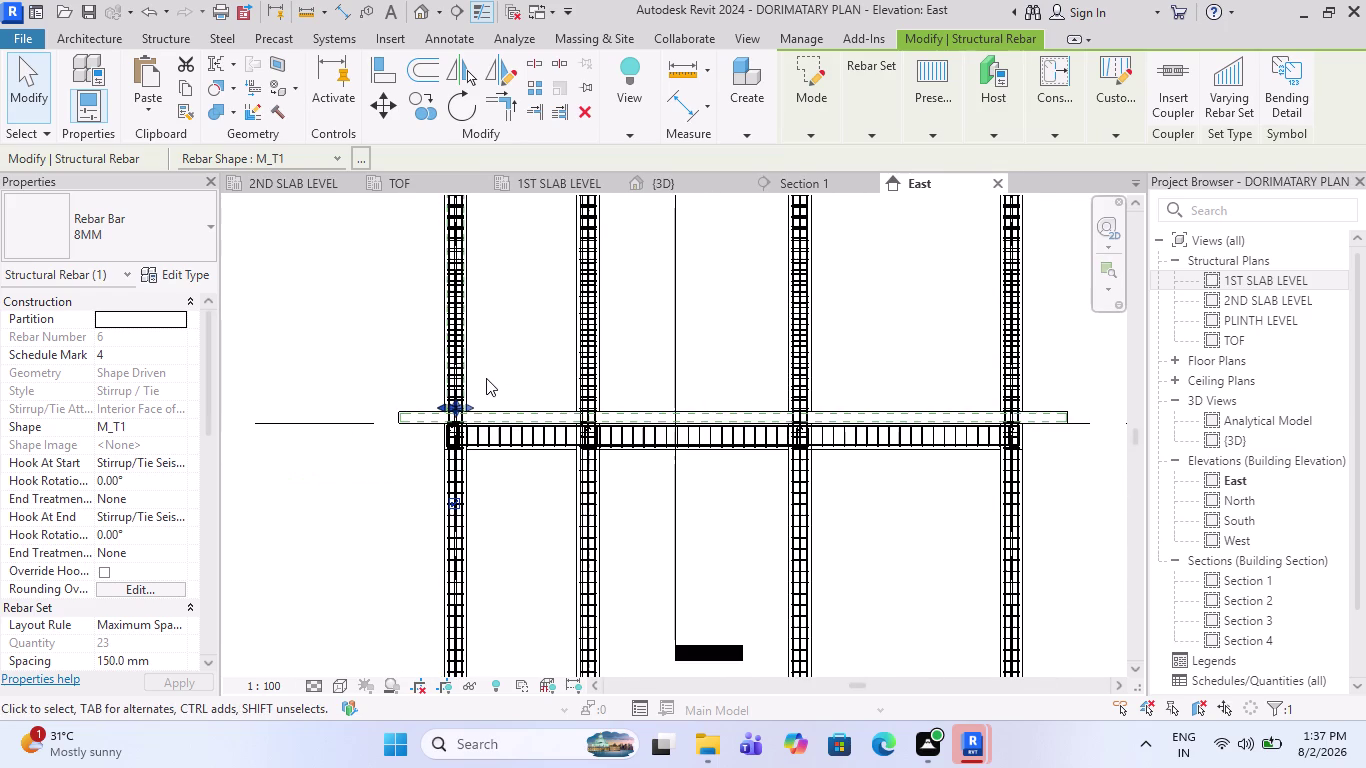
key(Delete)
scroll(up, 3)
scroll(up, 3)
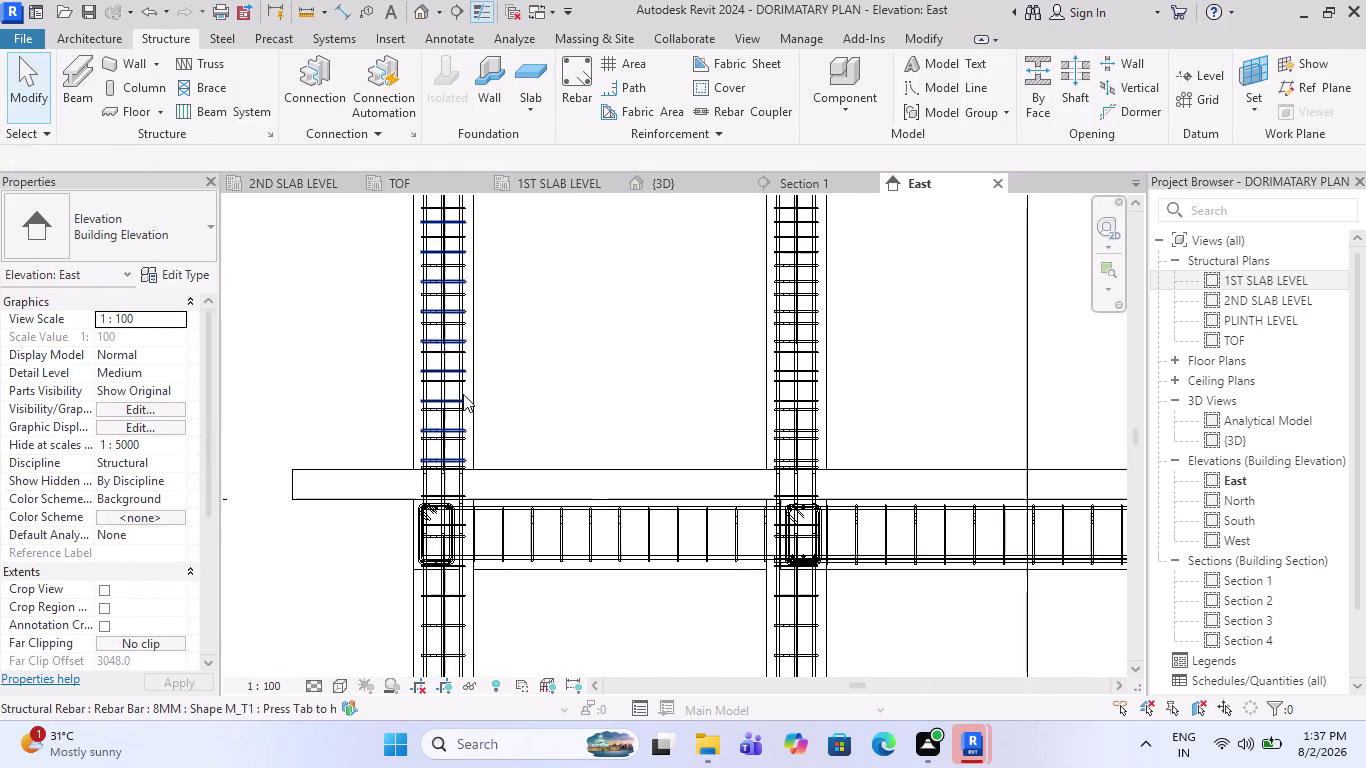
scroll(up, 3)
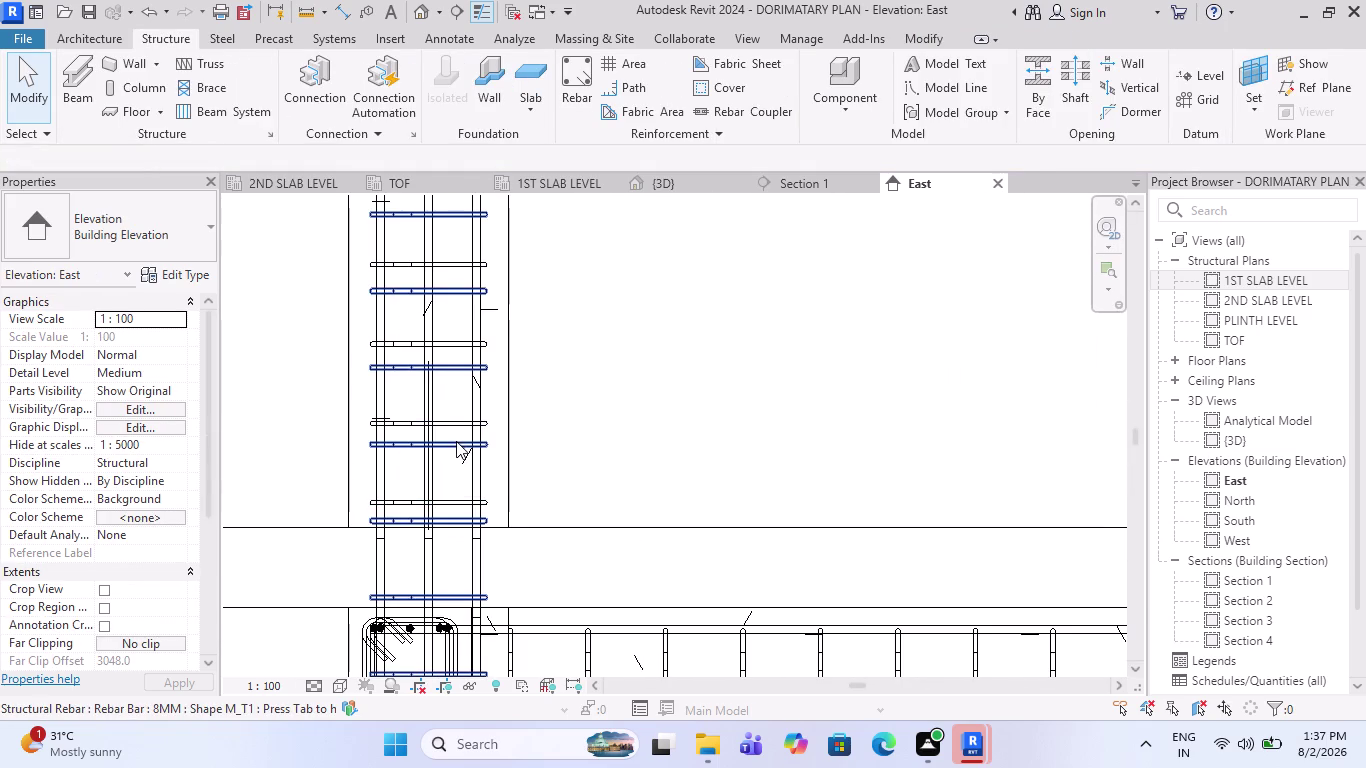
click(459, 501)
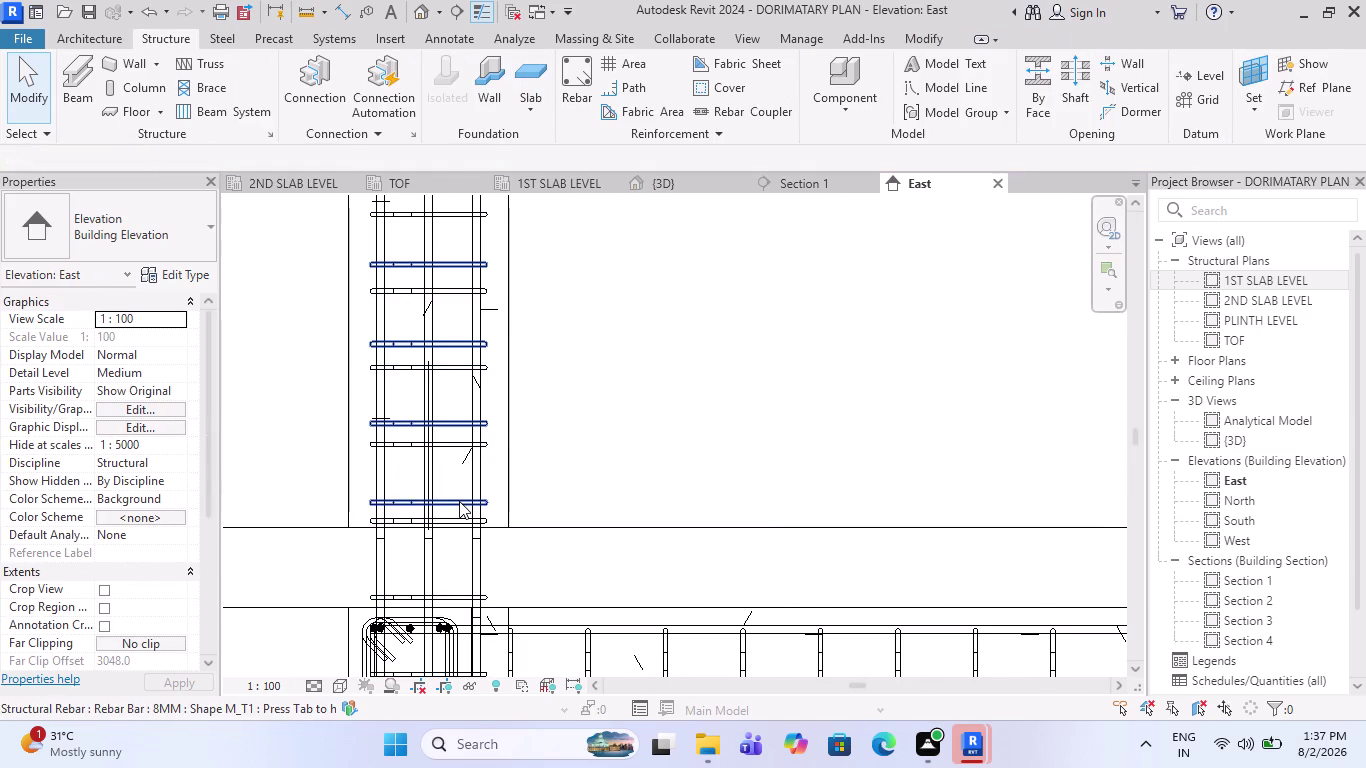
scroll(down, 3)
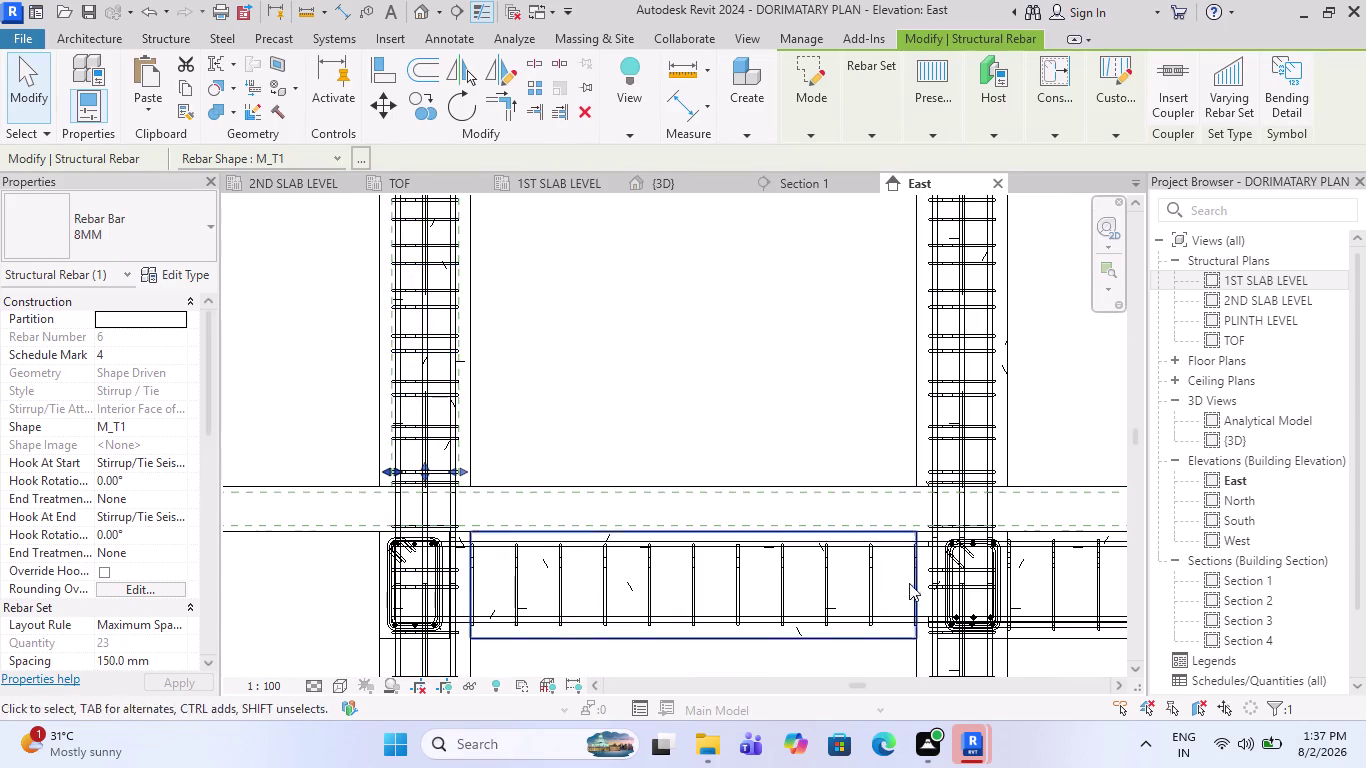
scroll(up, 3)
key(Escape)
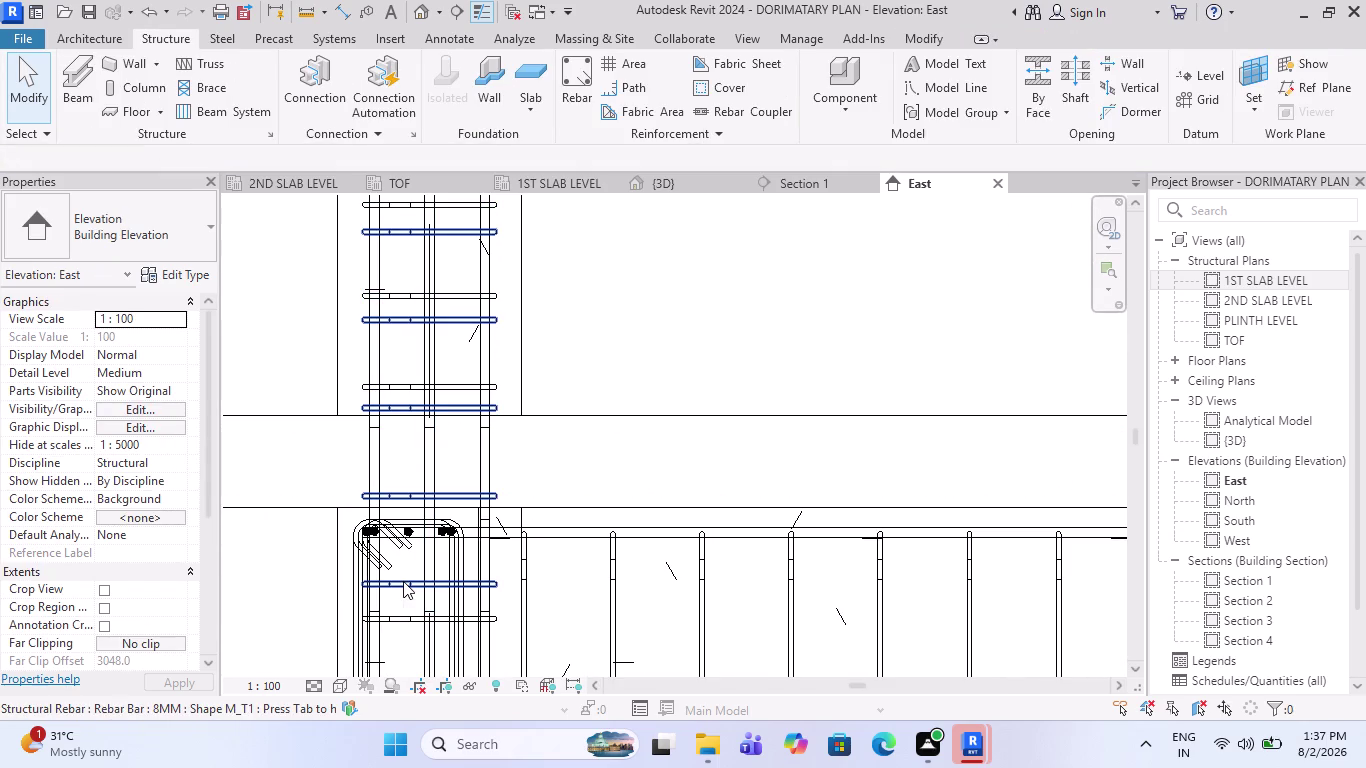
click(403, 581)
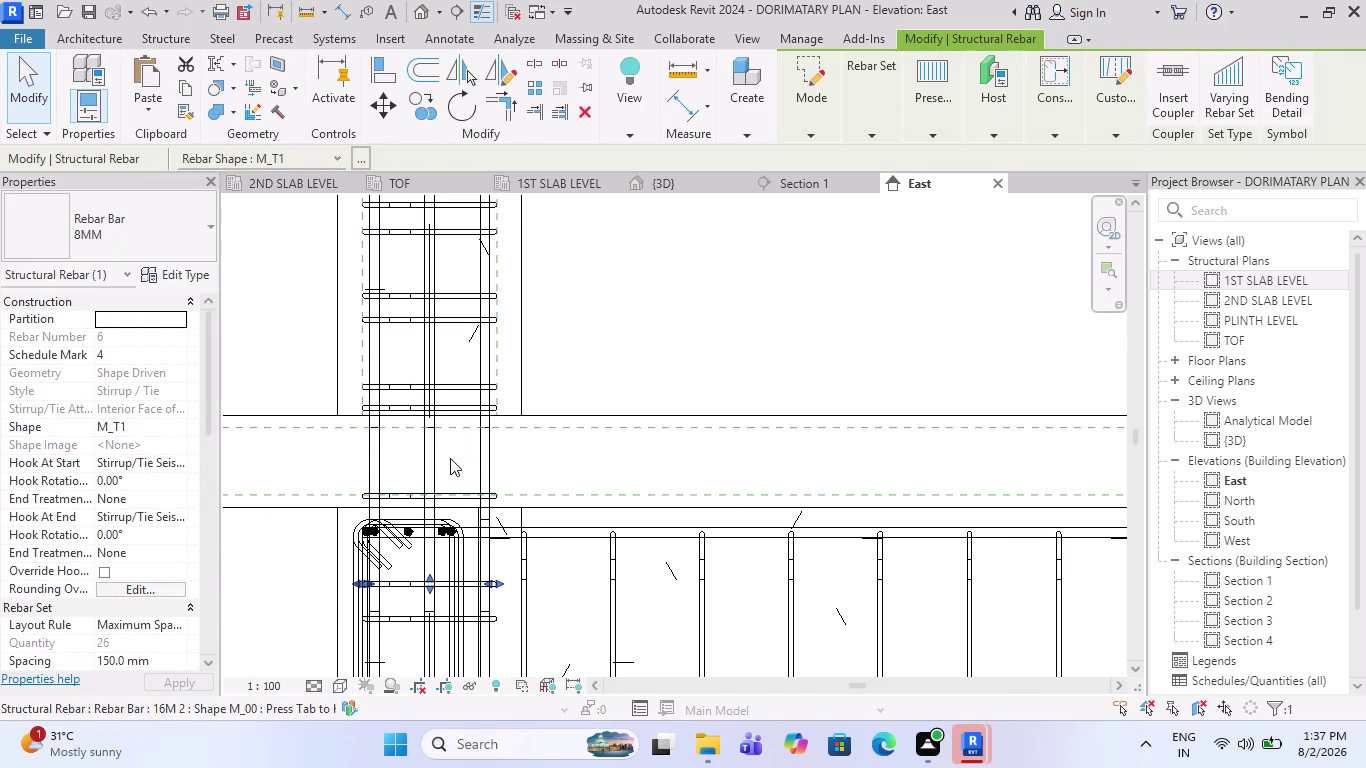
key(Escape)
key(ctrl+z)
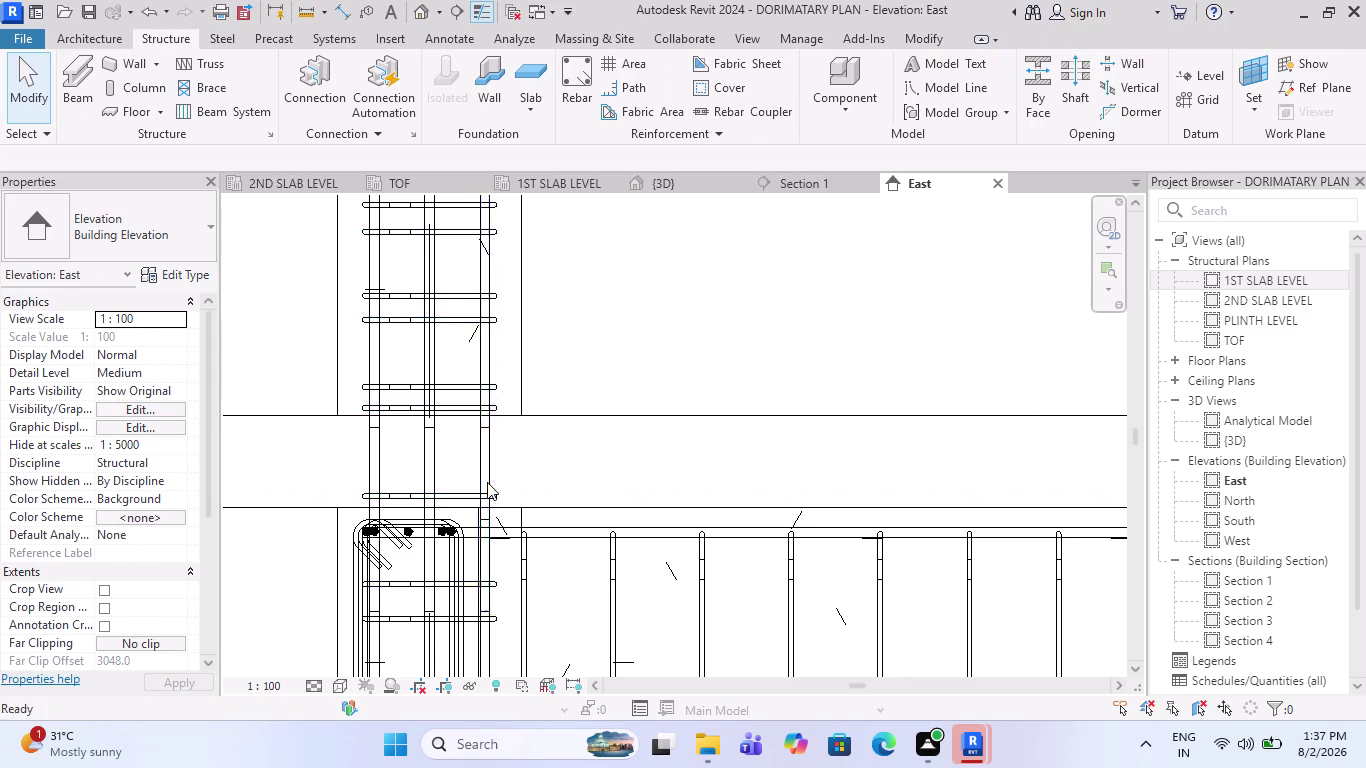
scroll(up, 3)
scroll(up, 3)
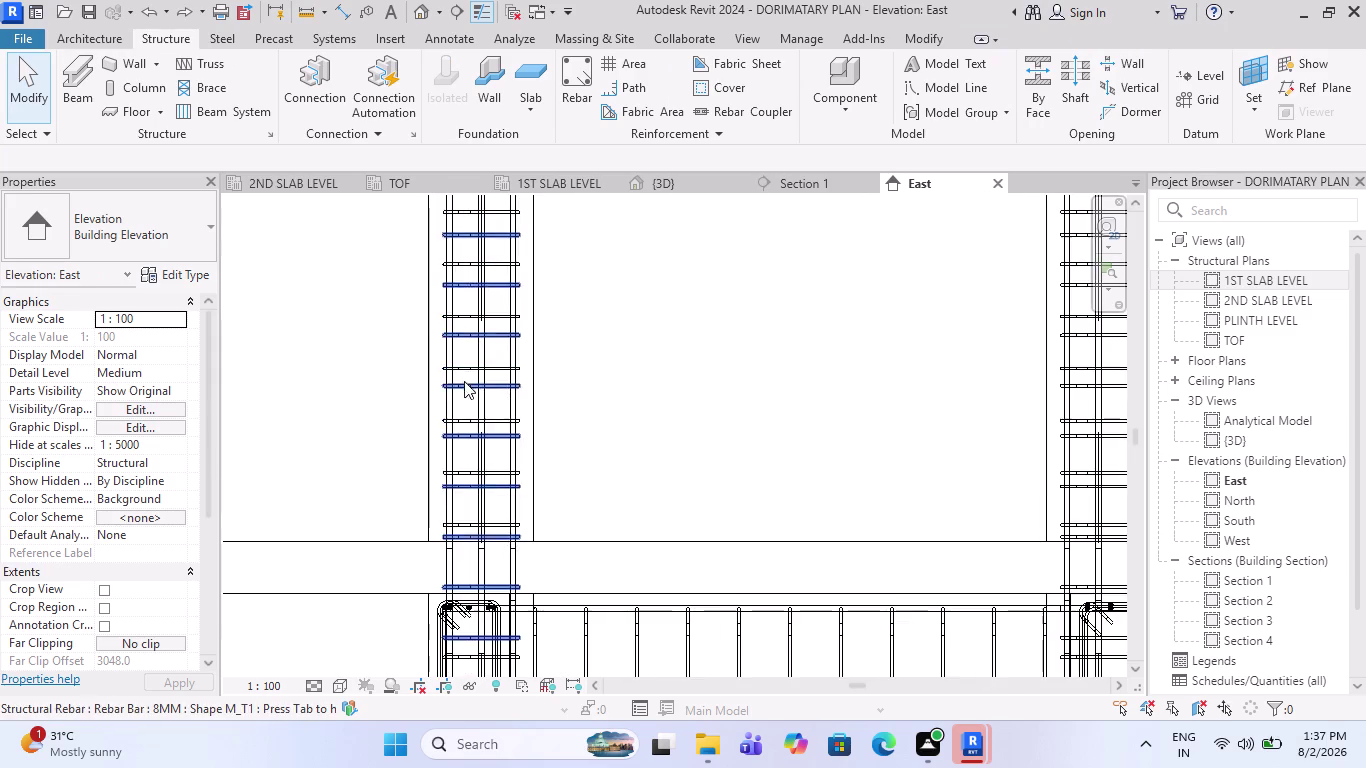
scroll(up, 3)
click(473, 473)
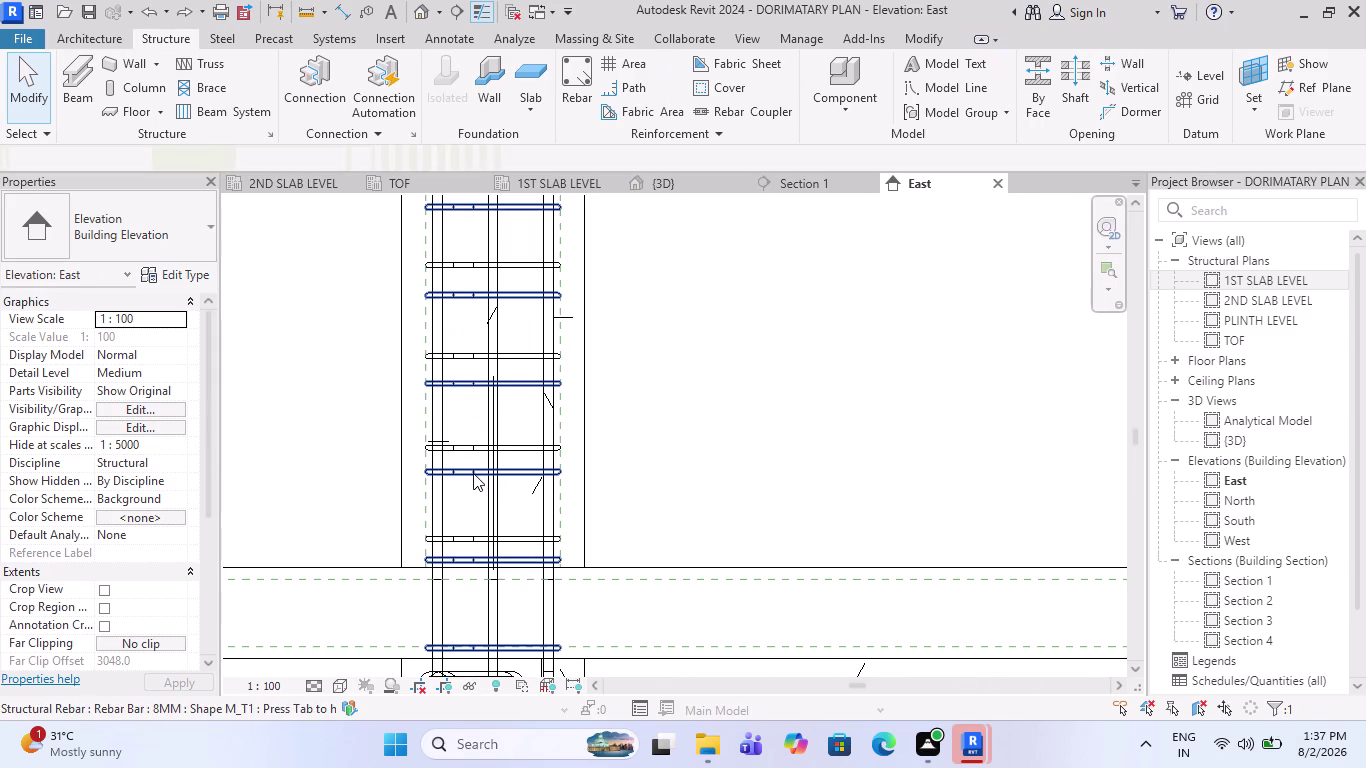
scroll(down, 3)
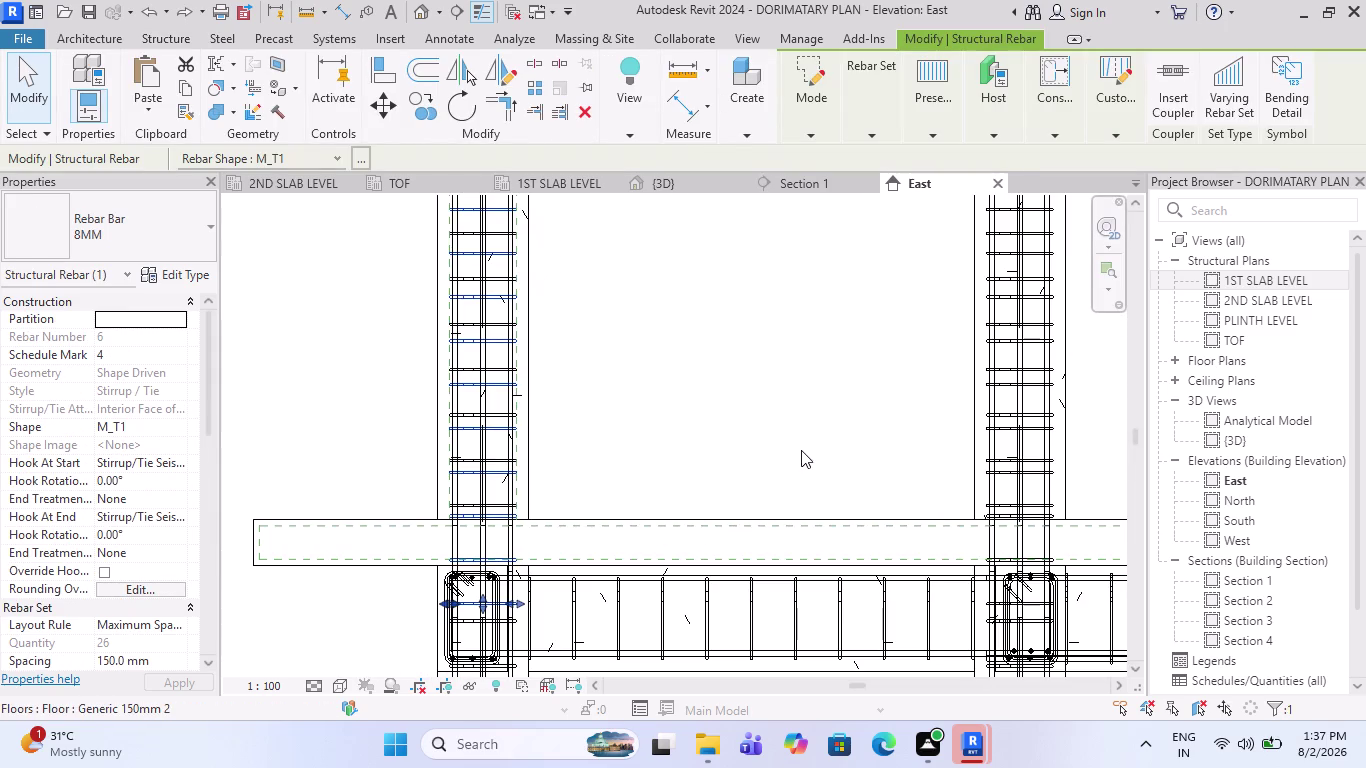
scroll(down, 3)
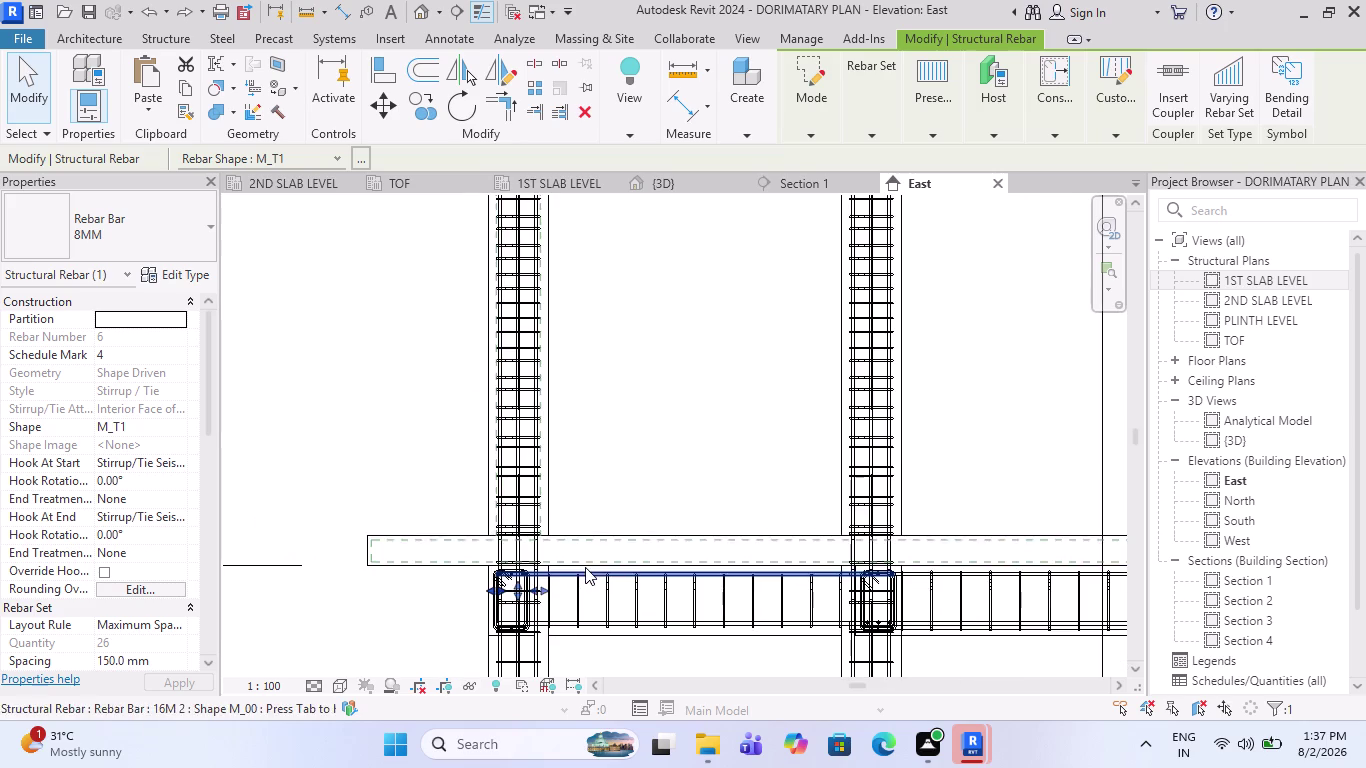
scroll(up, 3)
scroll(up, 3)
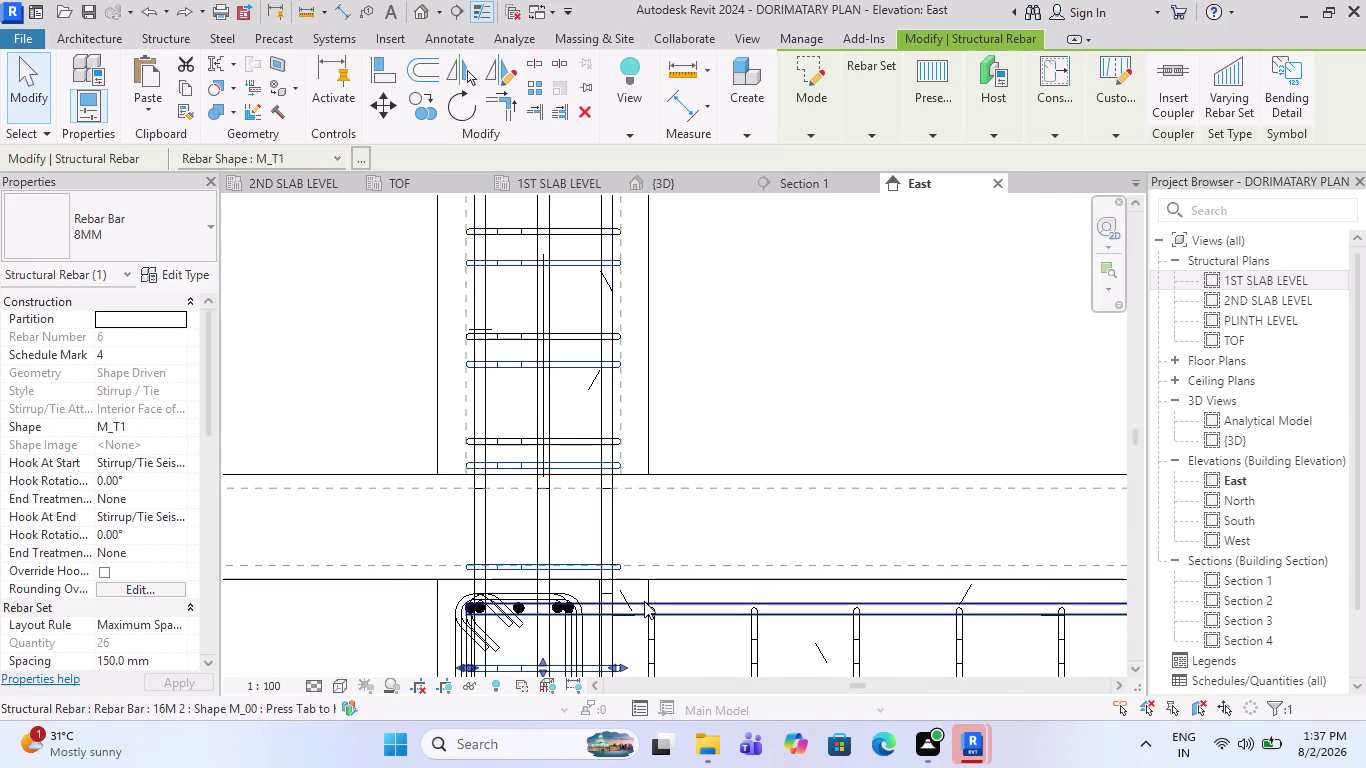
scroll(down, 3)
scroll(down, 3)
scroll(up, 3)
scroll(down, 3)
scroll(down, 3)
scroll(up, 3)
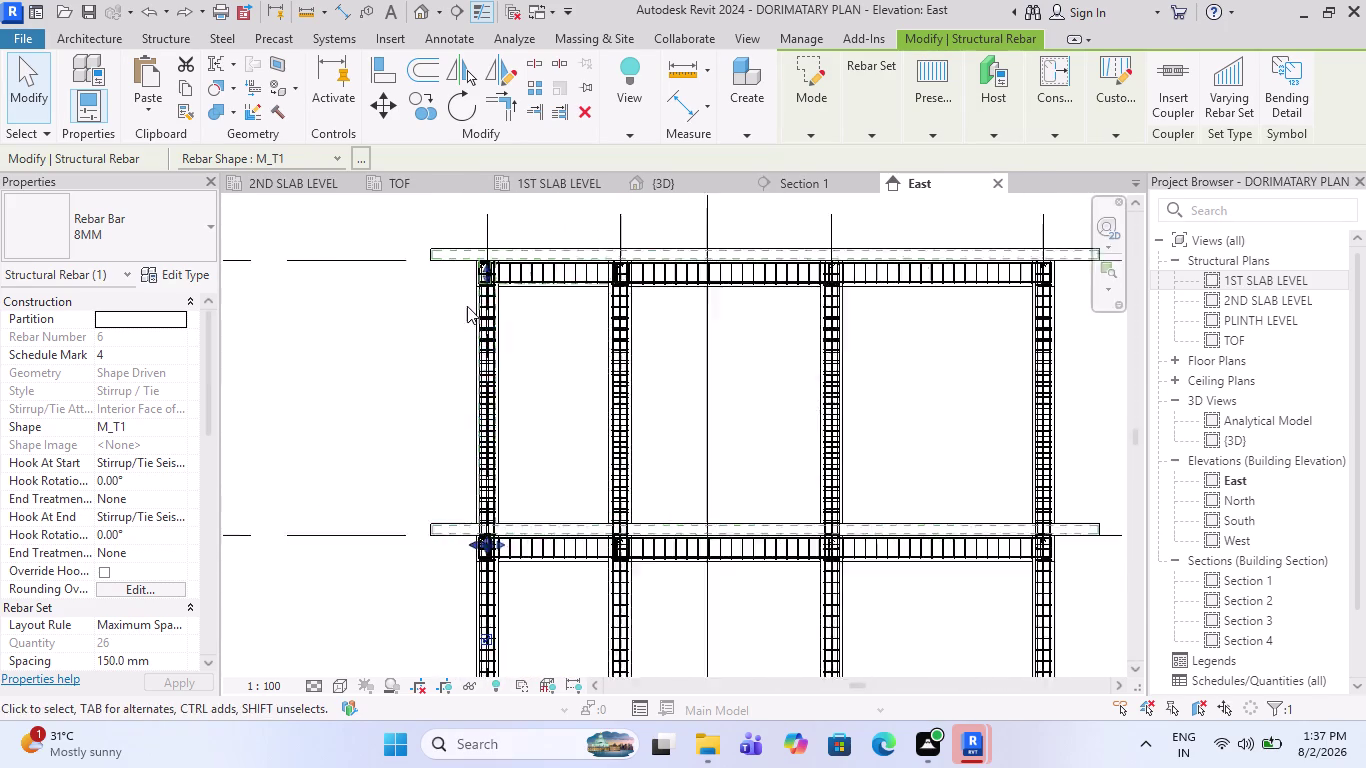
scroll(up, 3)
scroll(up, 3)
scroll(up, 3)
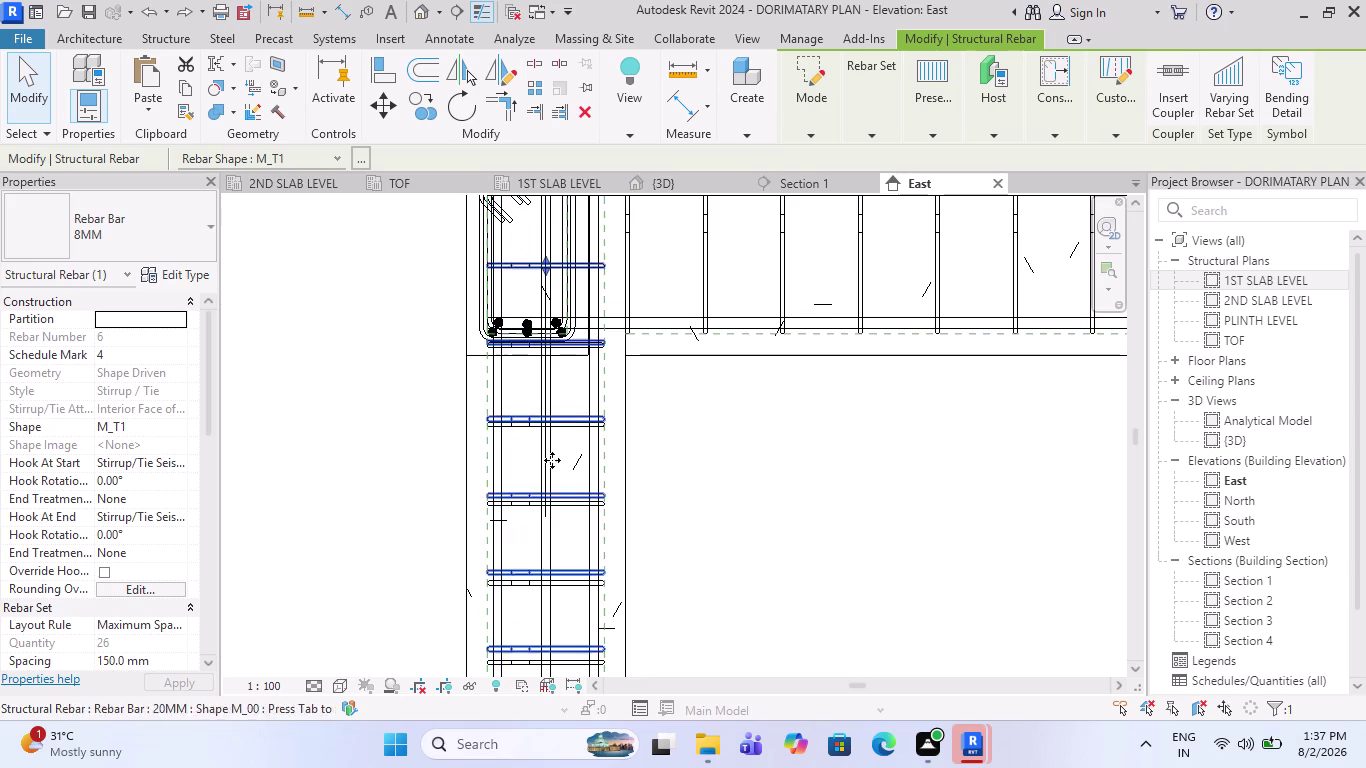
scroll(down, 3)
scroll(down, 3)
scroll(up, 3)
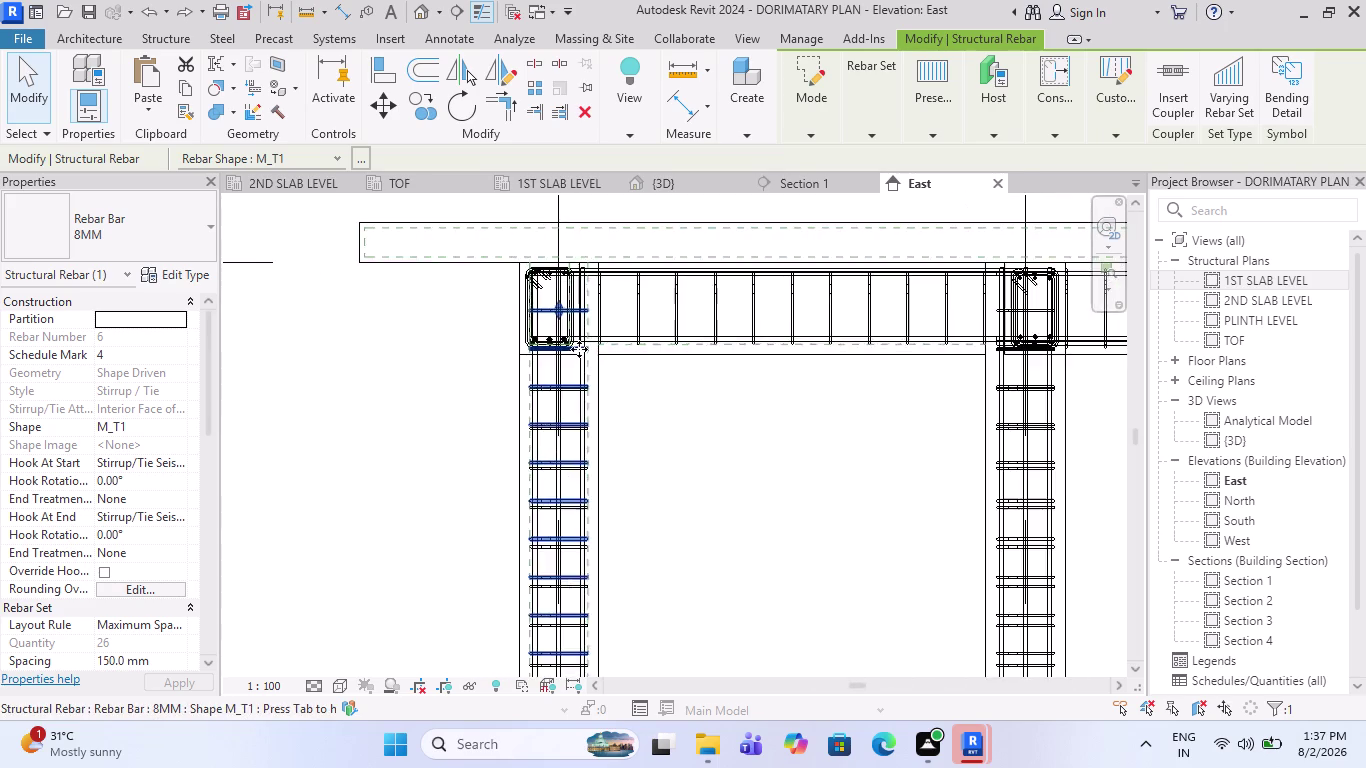
scroll(up, 3)
scroll(up, 3)
scroll(up, 3)
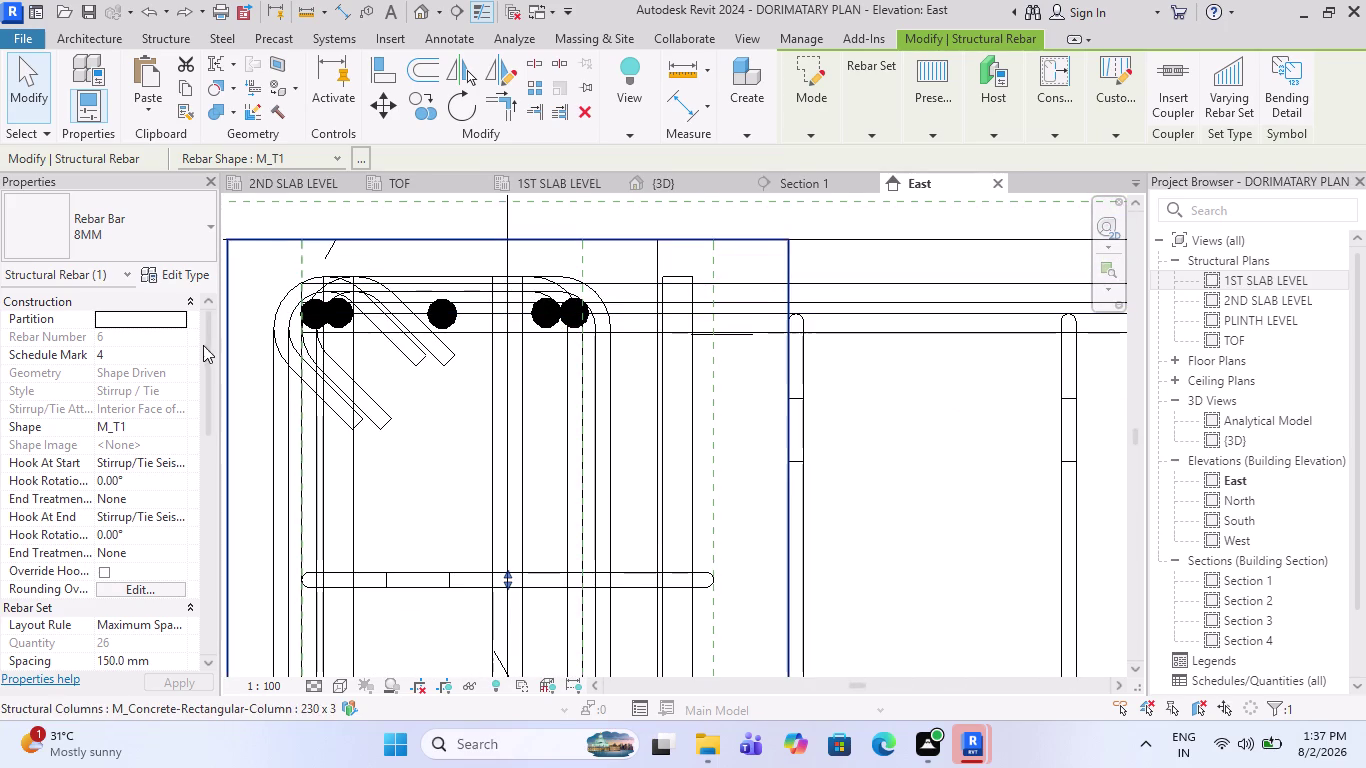
click(269, 363)
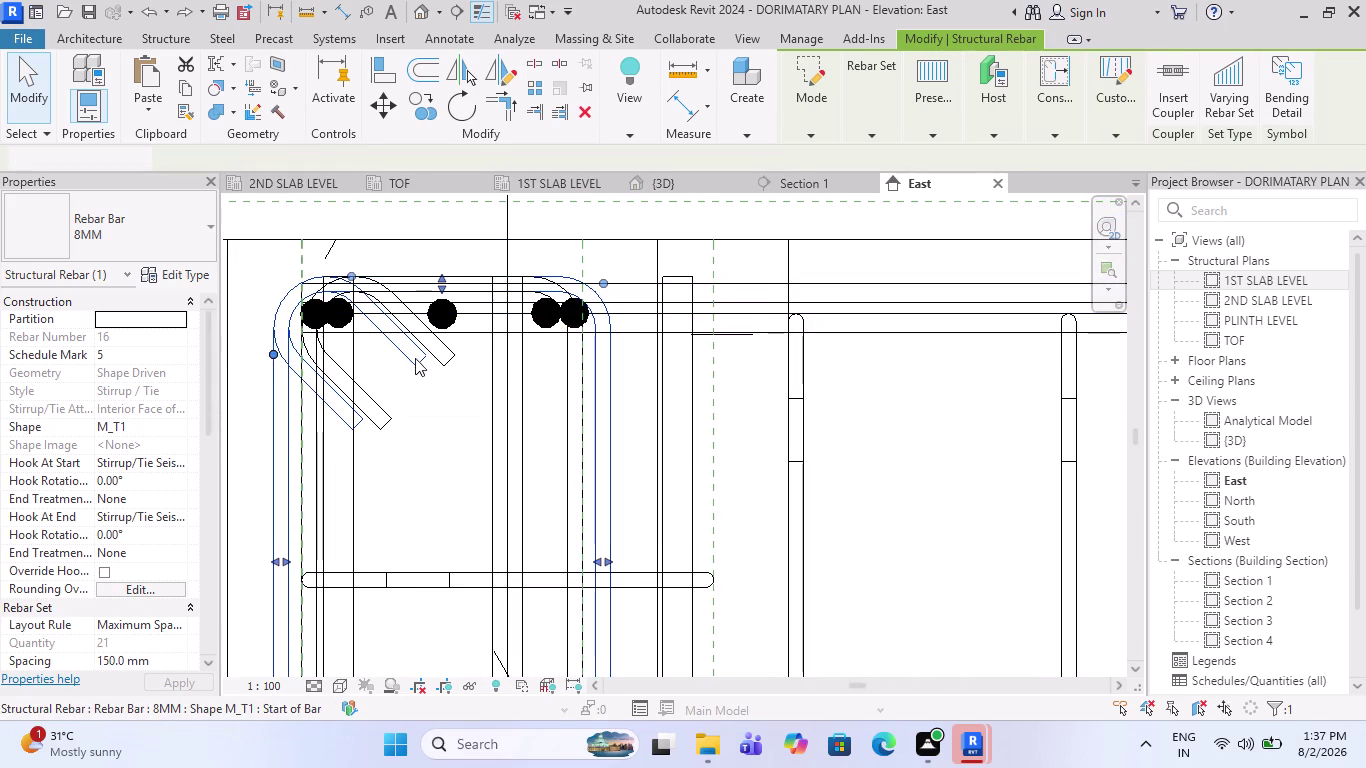
scroll(down, 3)
scroll(down, 3)
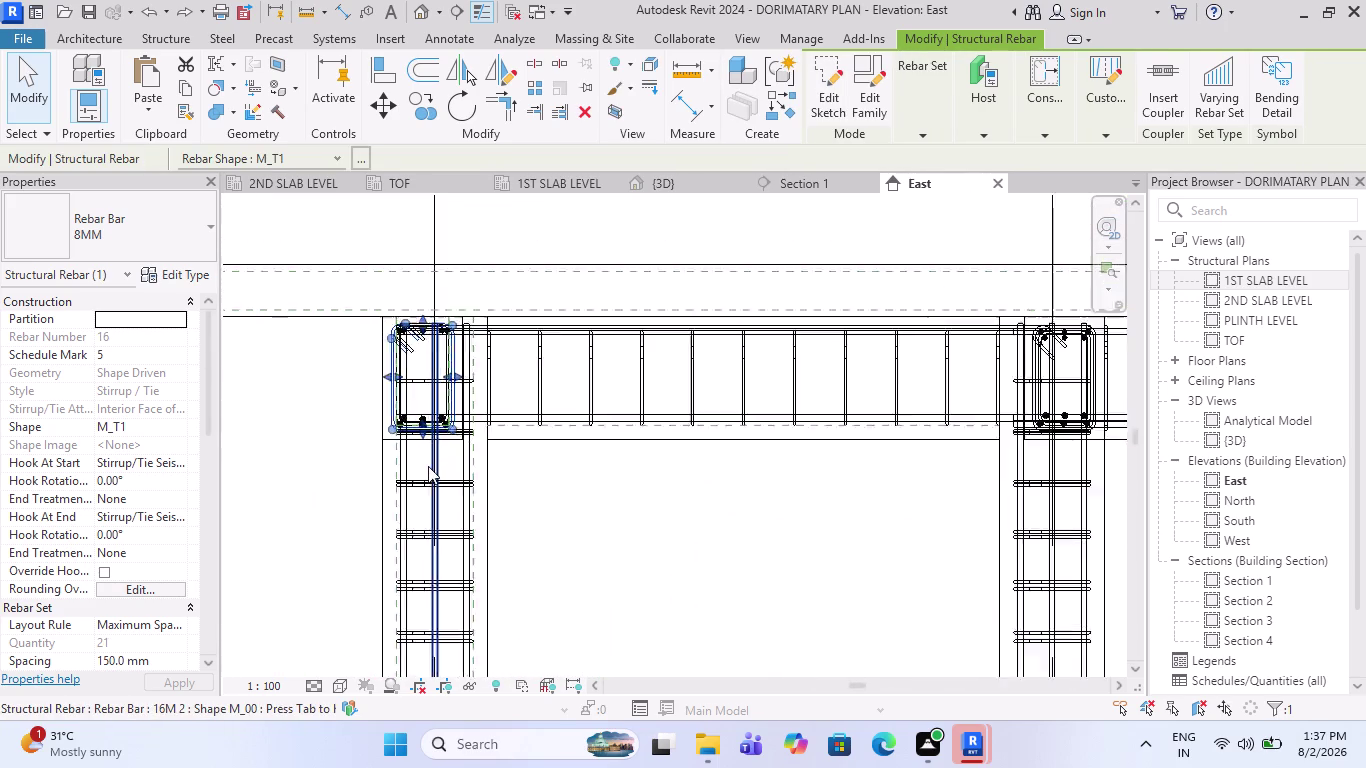